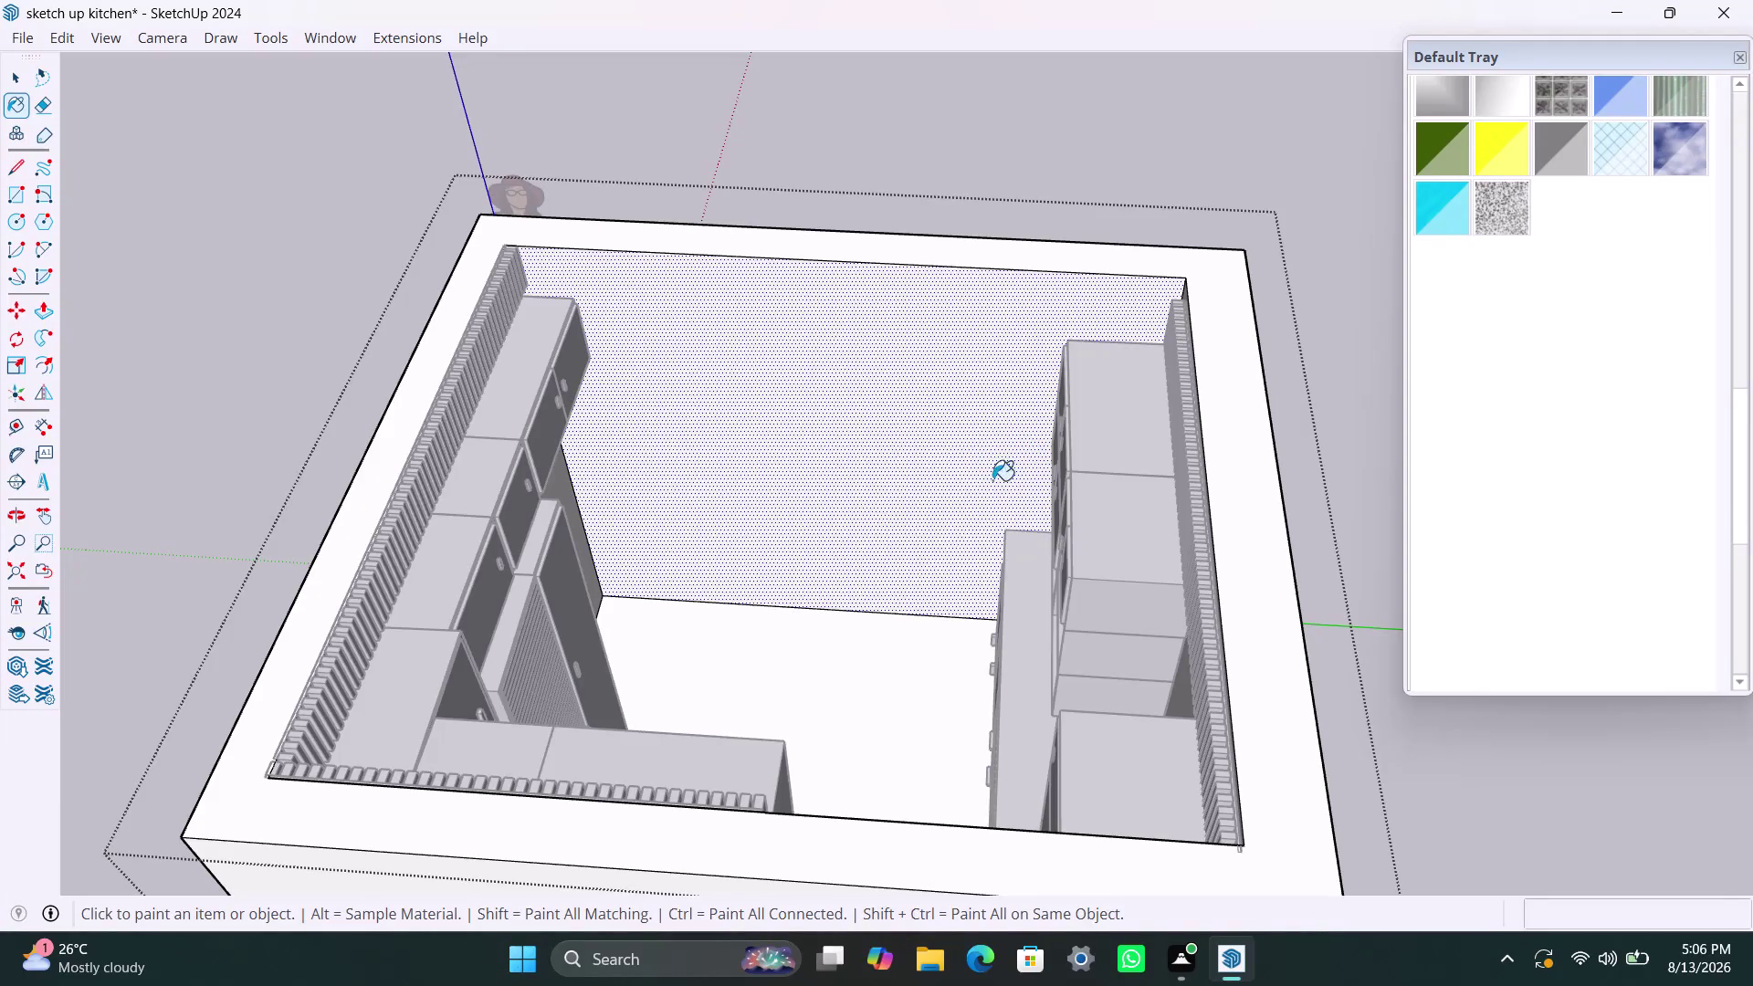
Pick the blue material from the In Model list and open its colour settings.
scroll(up, 3)
scroll(up, 3)
drag(1744, 428, 1735, 320)
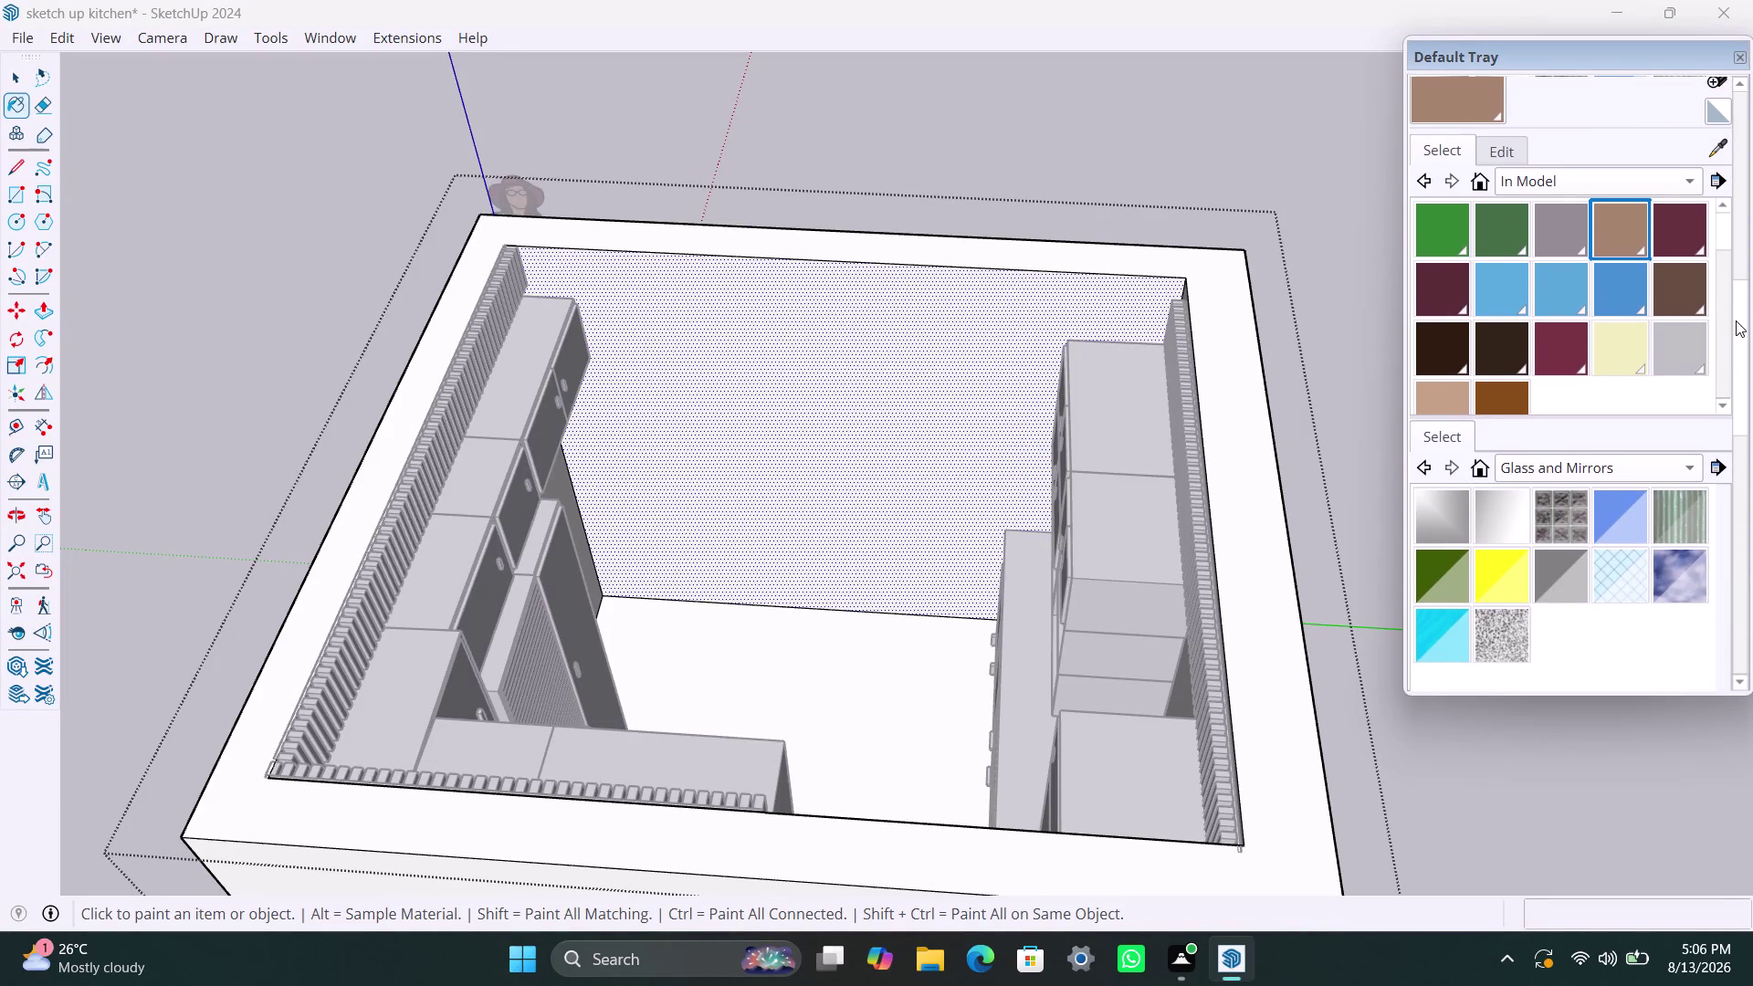
drag(1735, 320, 1734, 319)
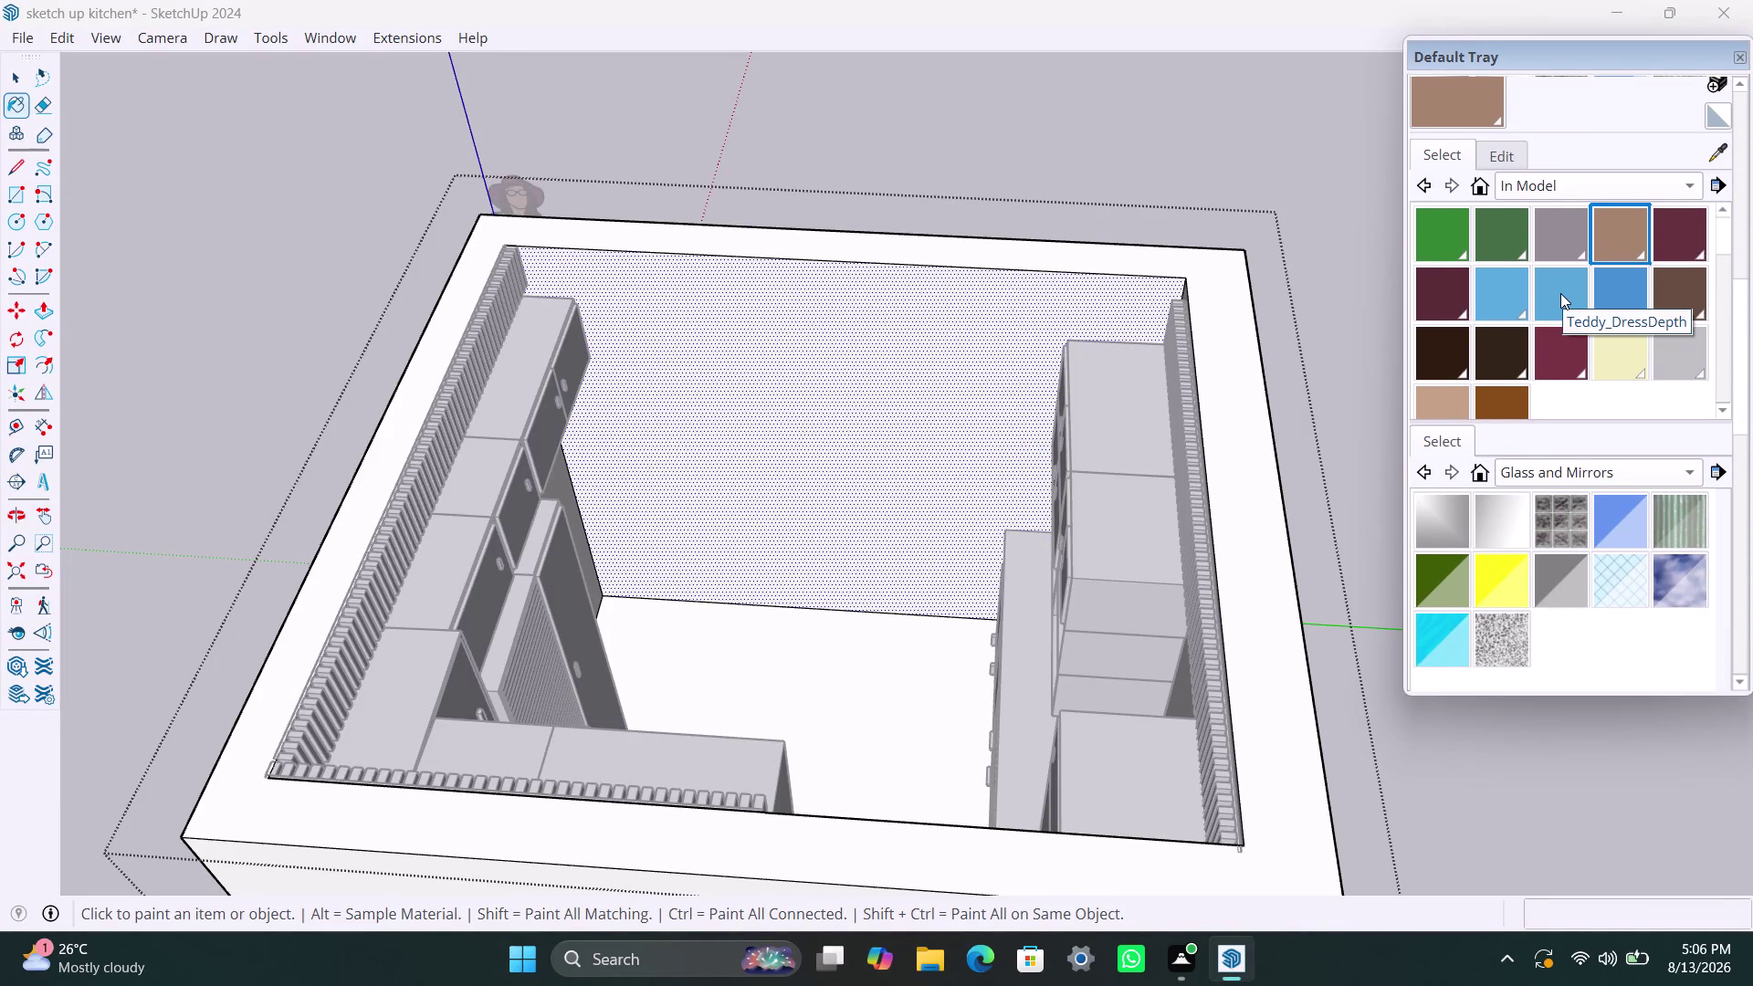
click(1560, 293)
click(1516, 147)
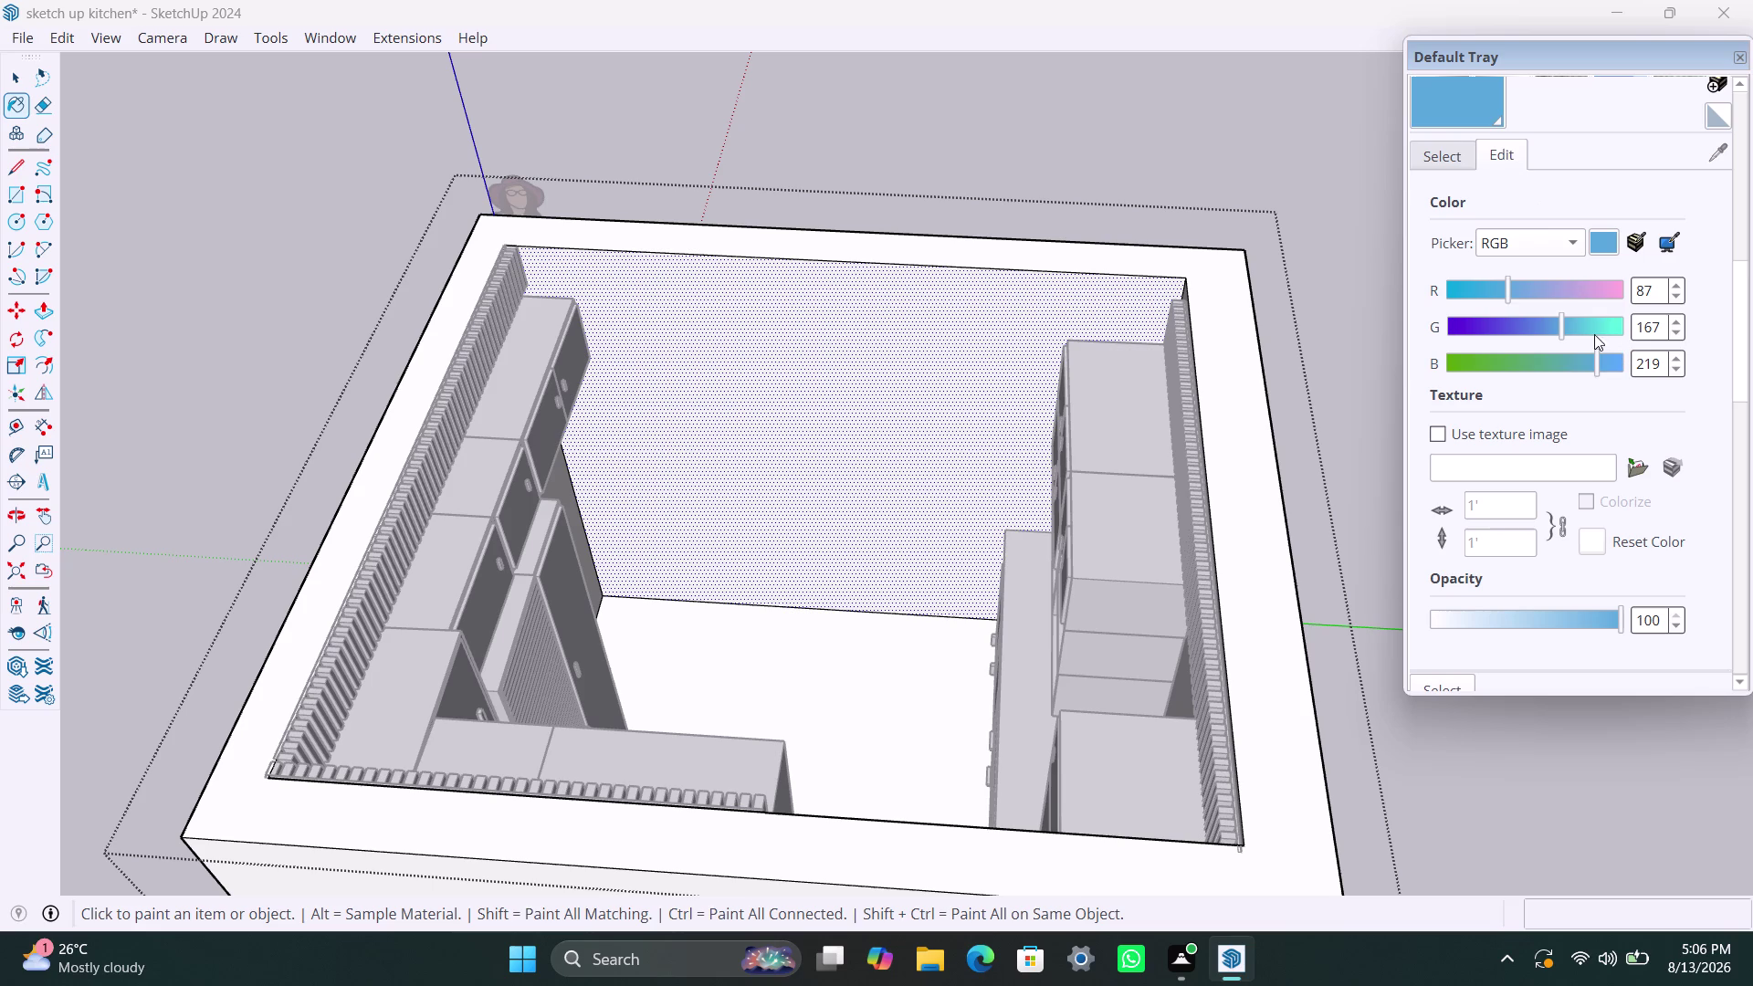
Raise green and red and rebalance blue to mix a bright pale aqua.
drag(1561, 330, 1580, 333)
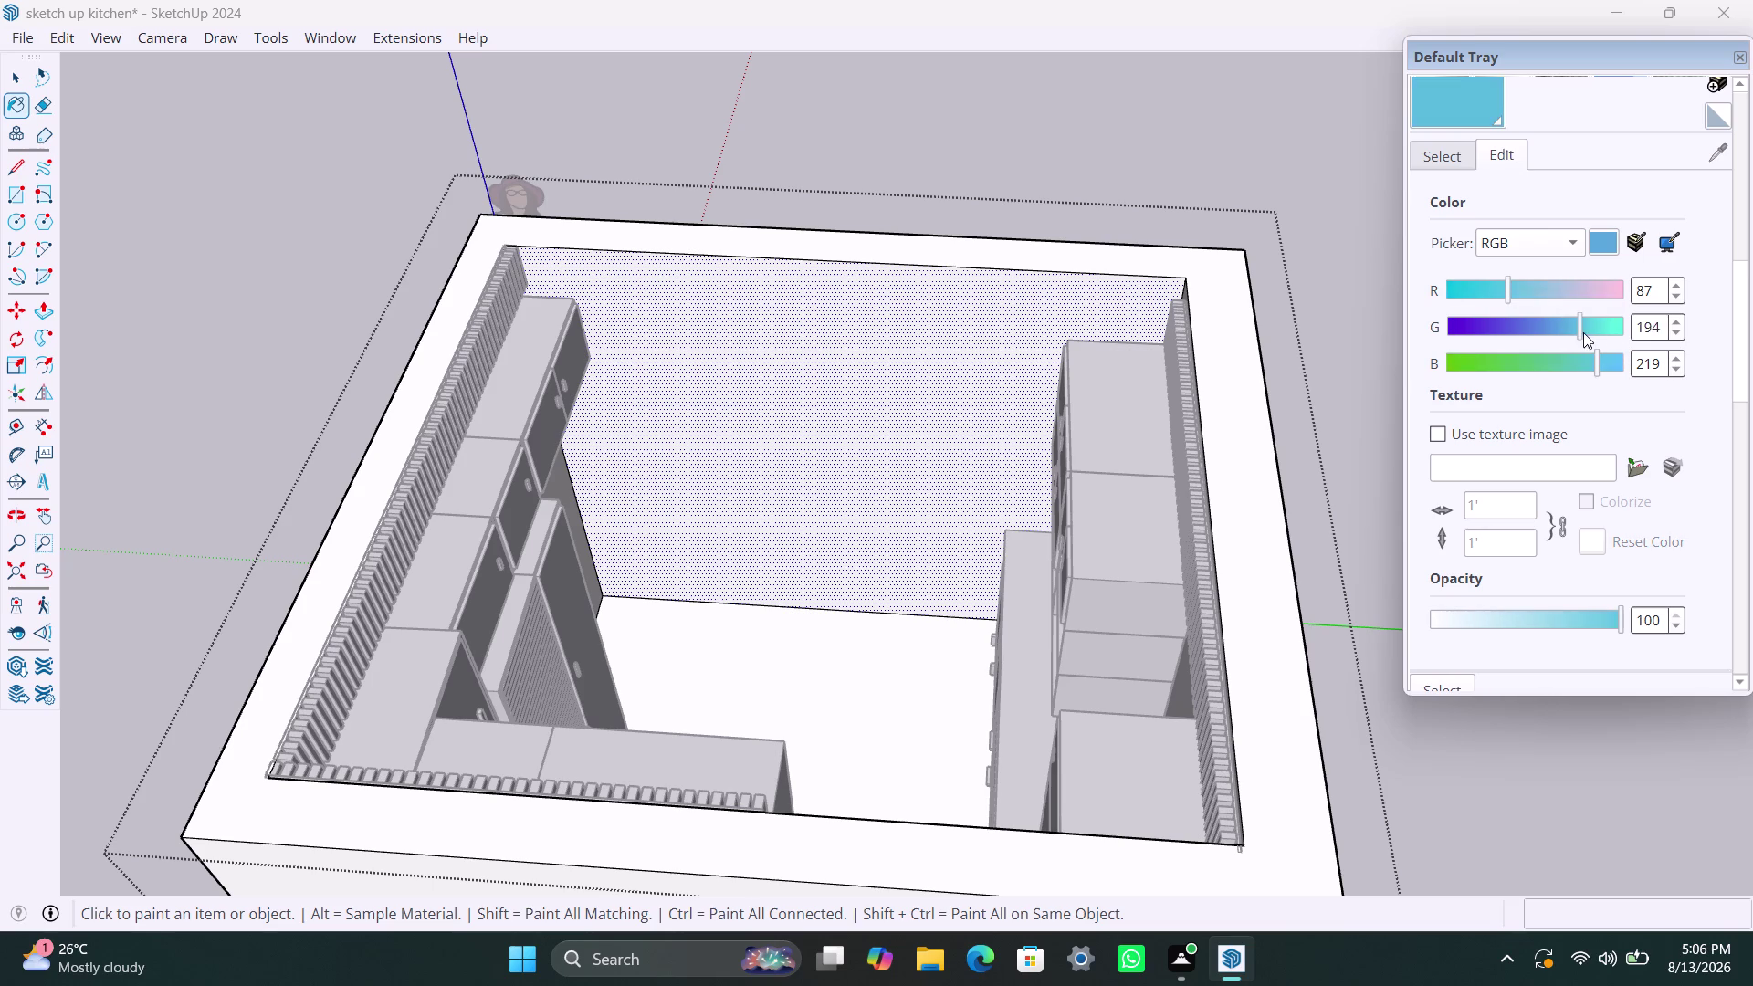
drag(1580, 332, 1600, 328)
drag(1507, 285, 1522, 291)
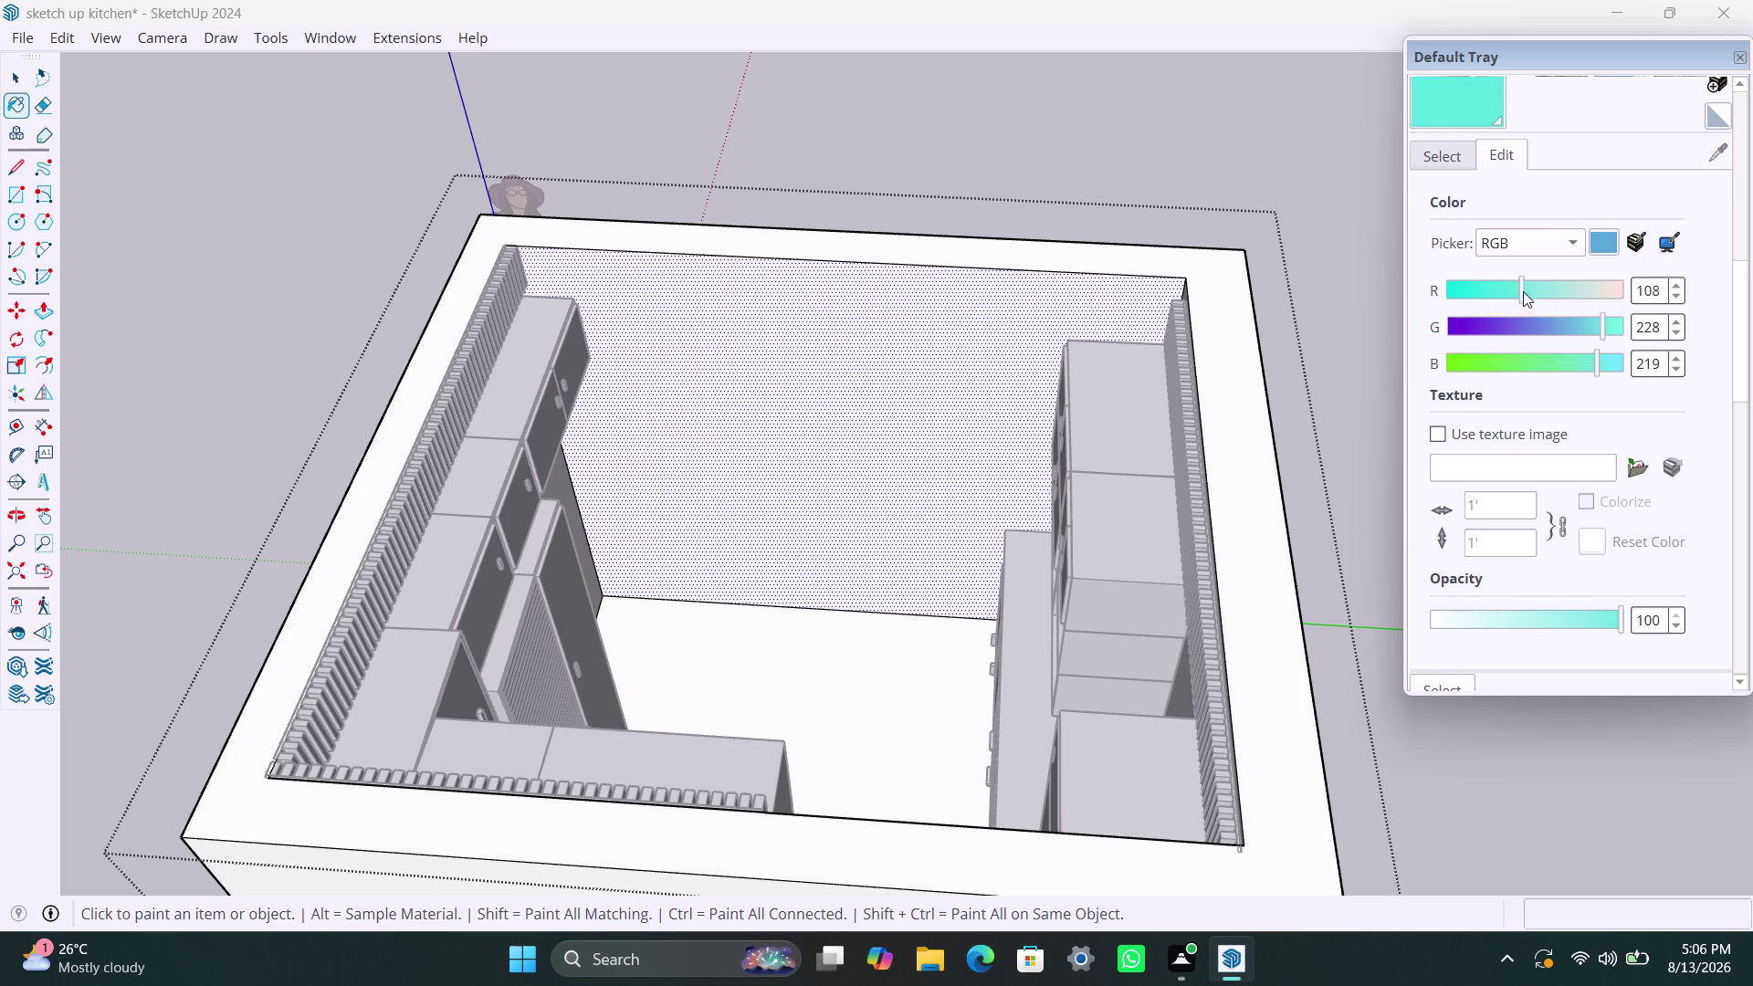
drag(1522, 291, 1554, 295)
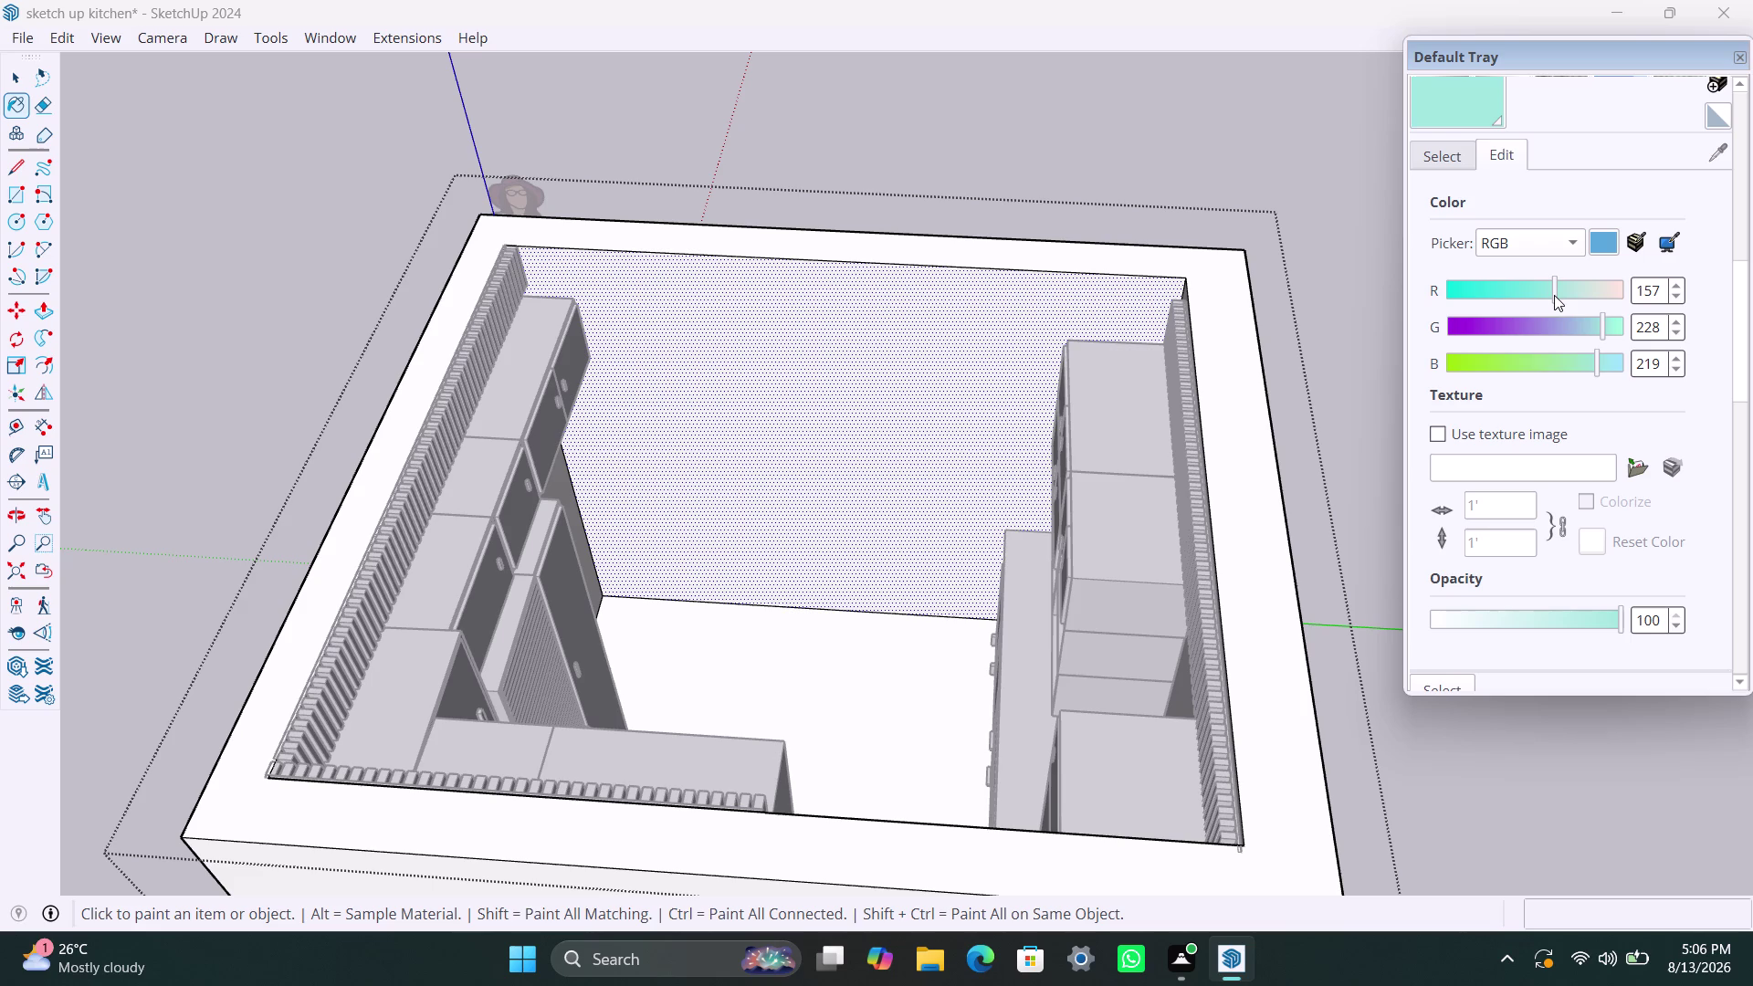
drag(1553, 295, 1560, 296)
drag(1598, 365, 1578, 377)
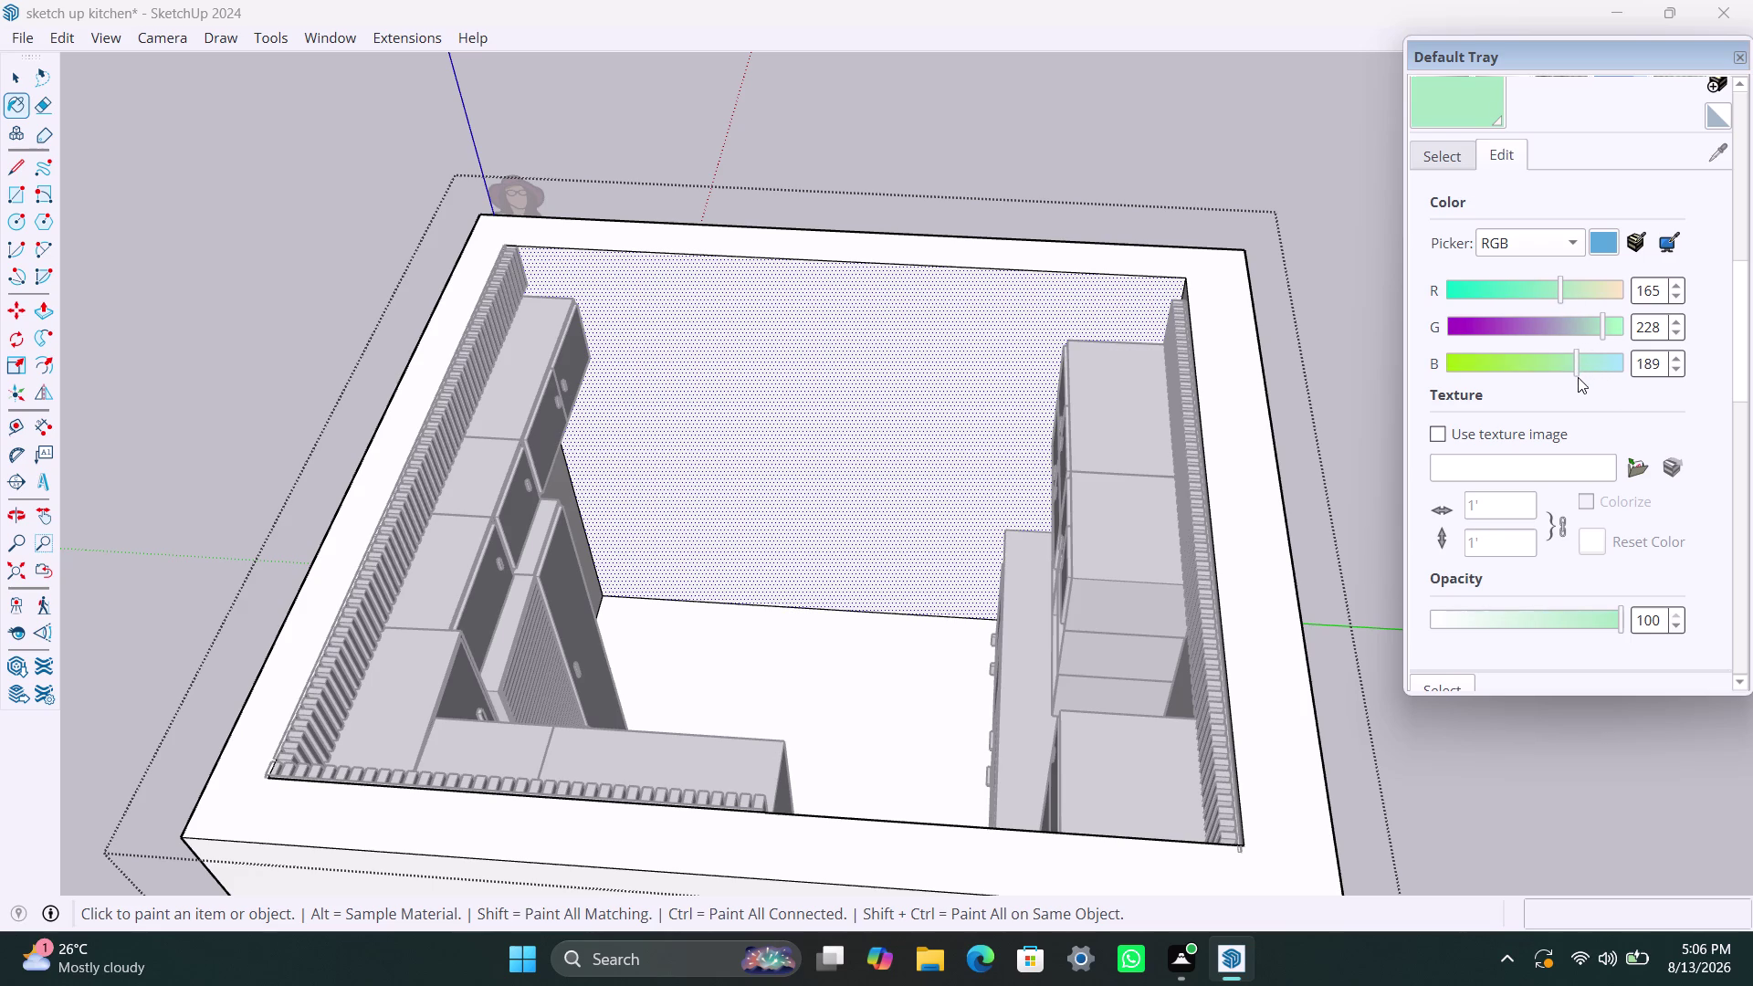
drag(1578, 377, 1604, 369)
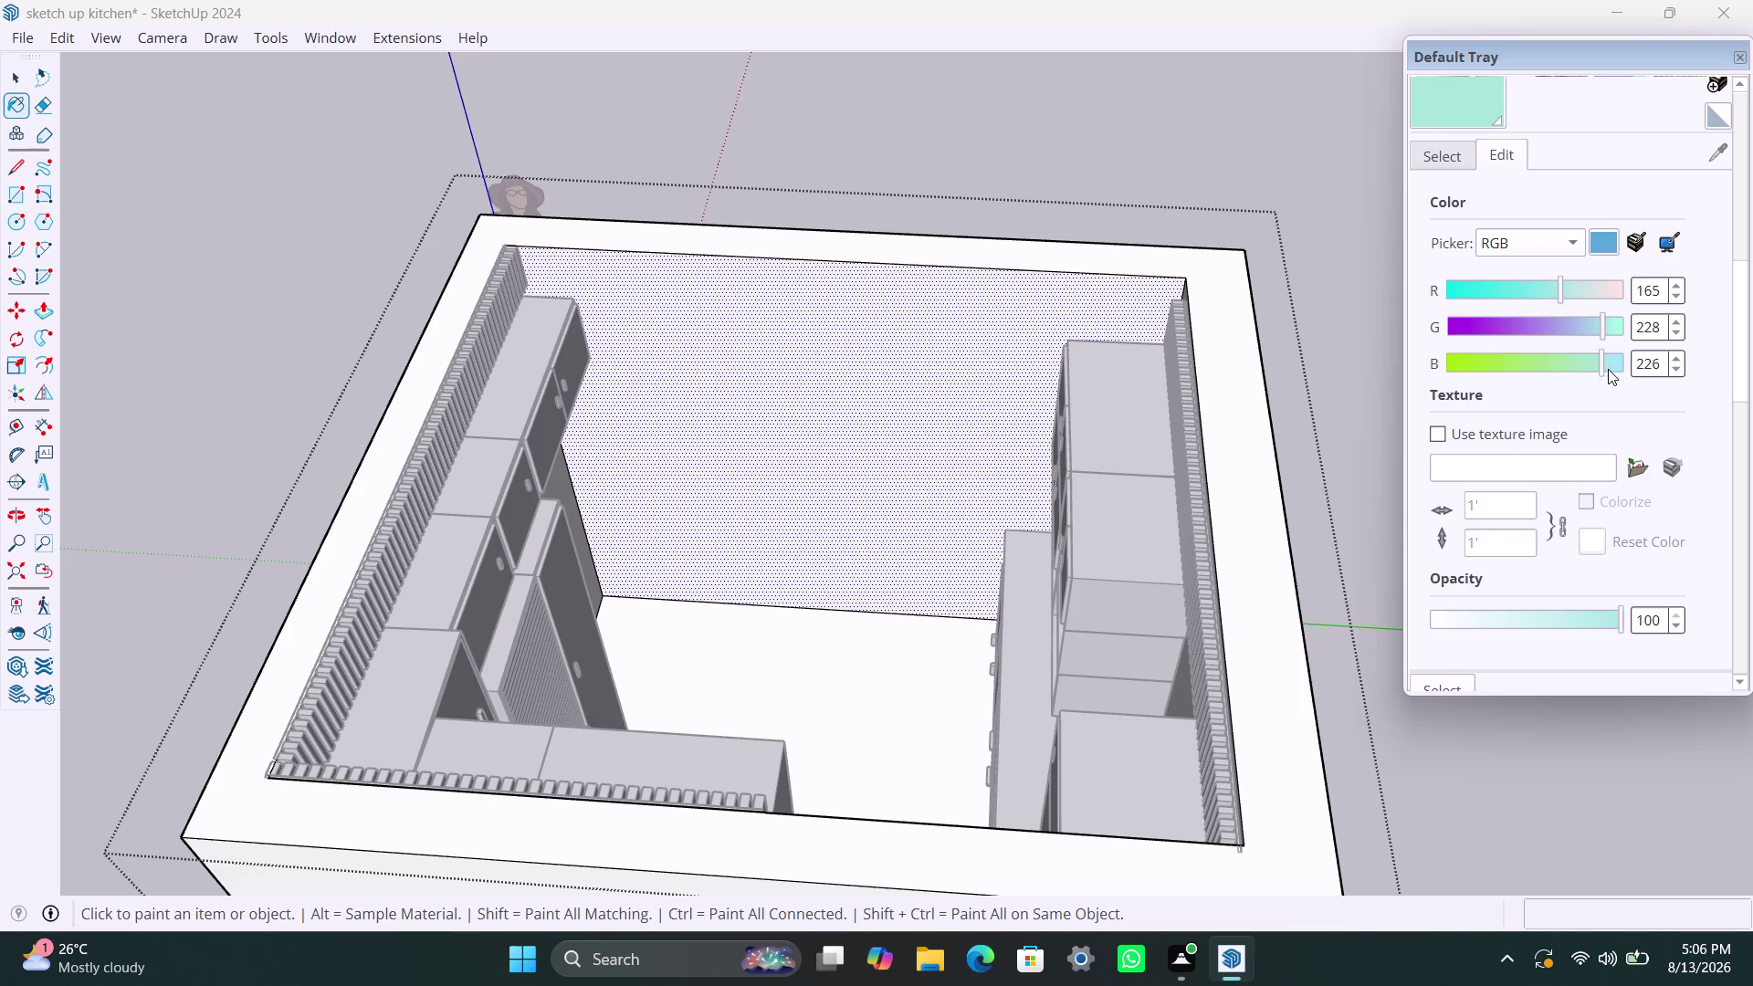
drag(1604, 370, 1607, 368)
drag(1564, 291, 1576, 295)
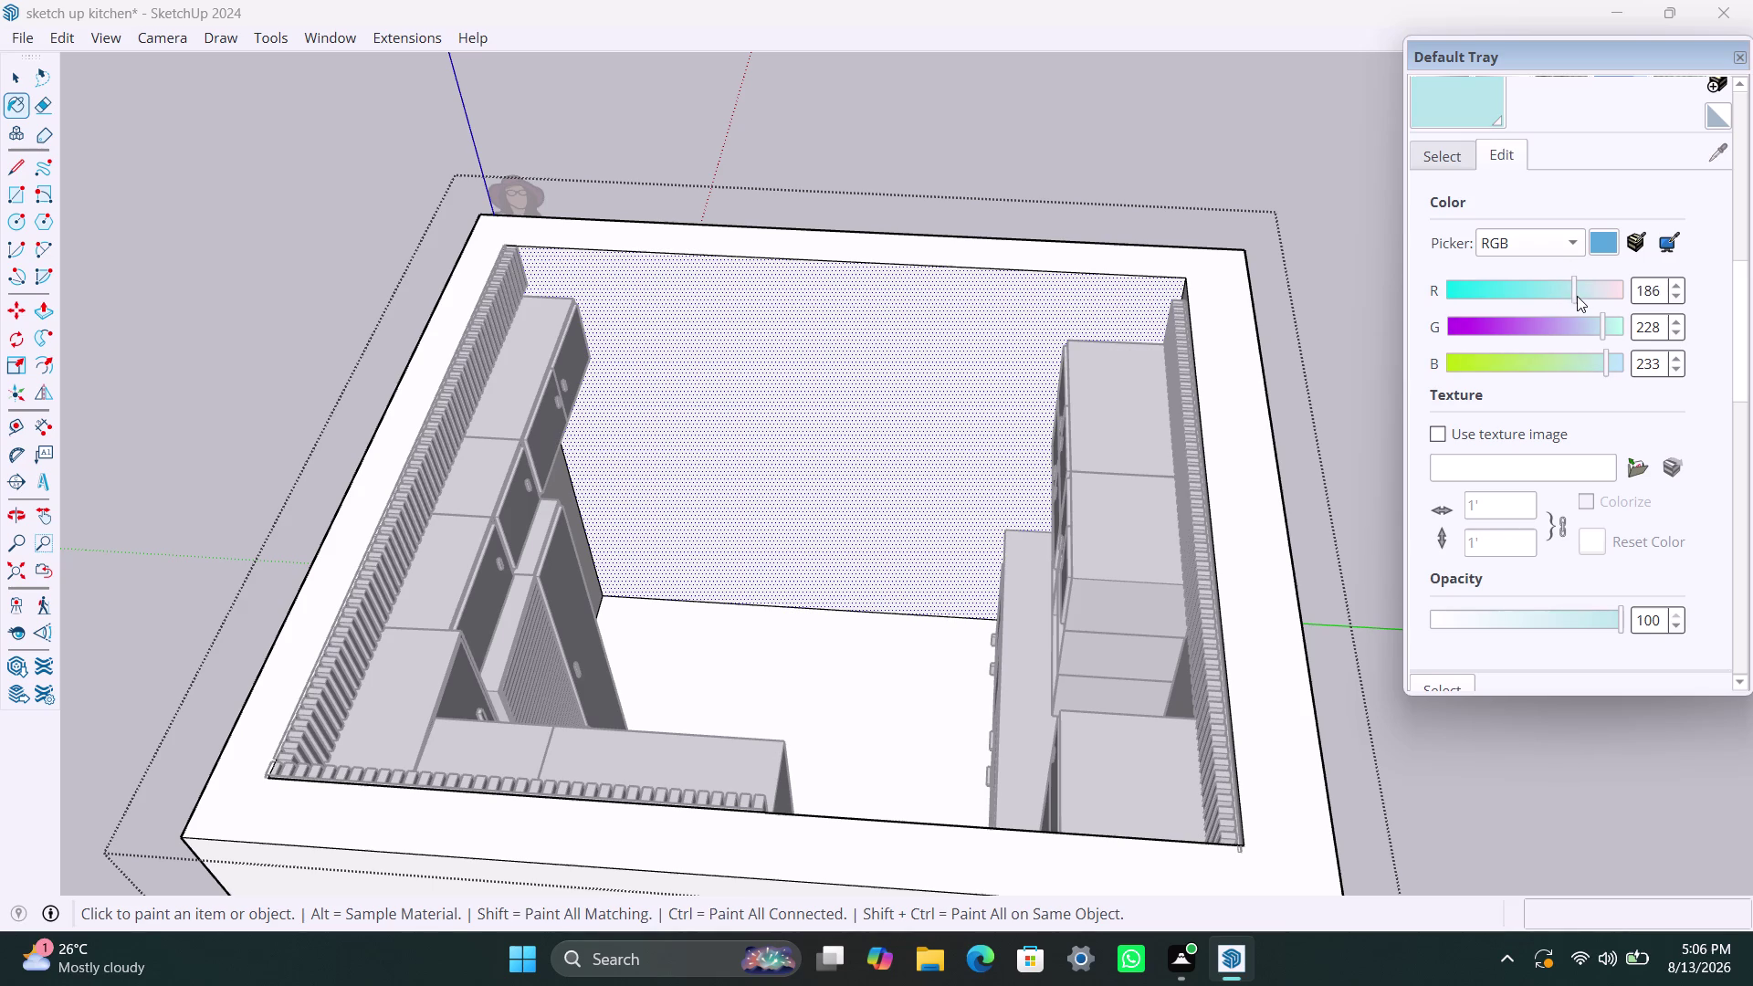
drag(1576, 295, 1585, 299)
click(1583, 294)
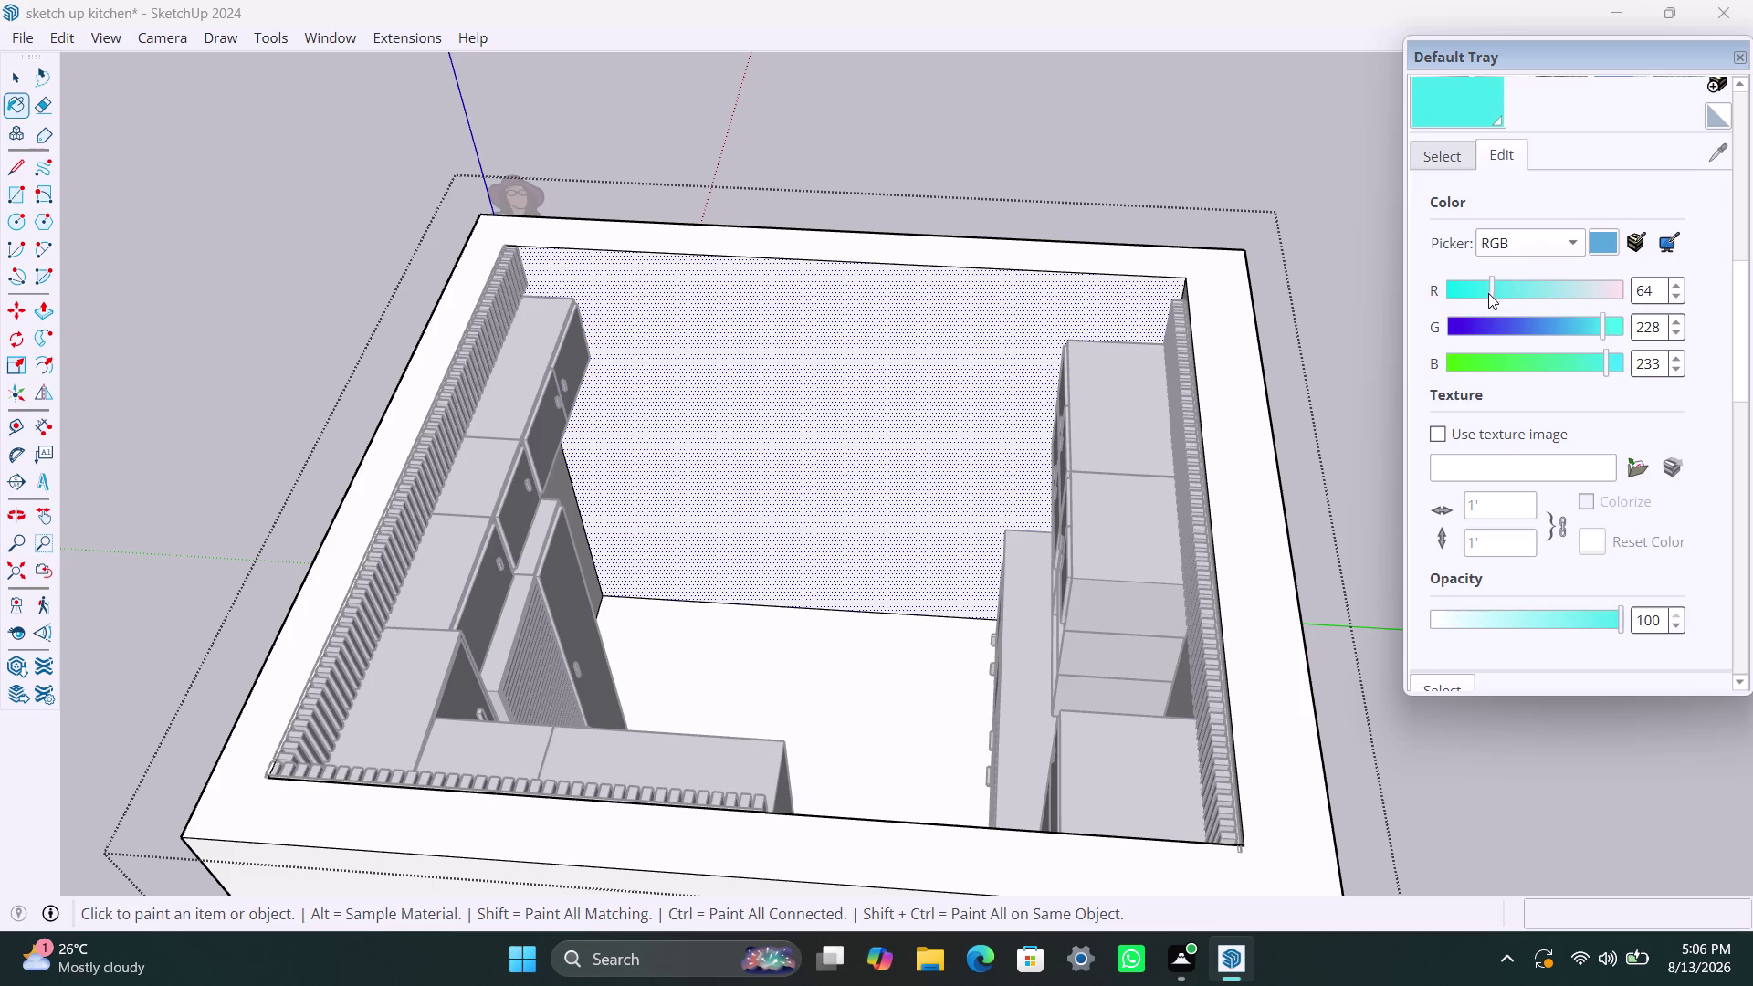
click(1603, 331)
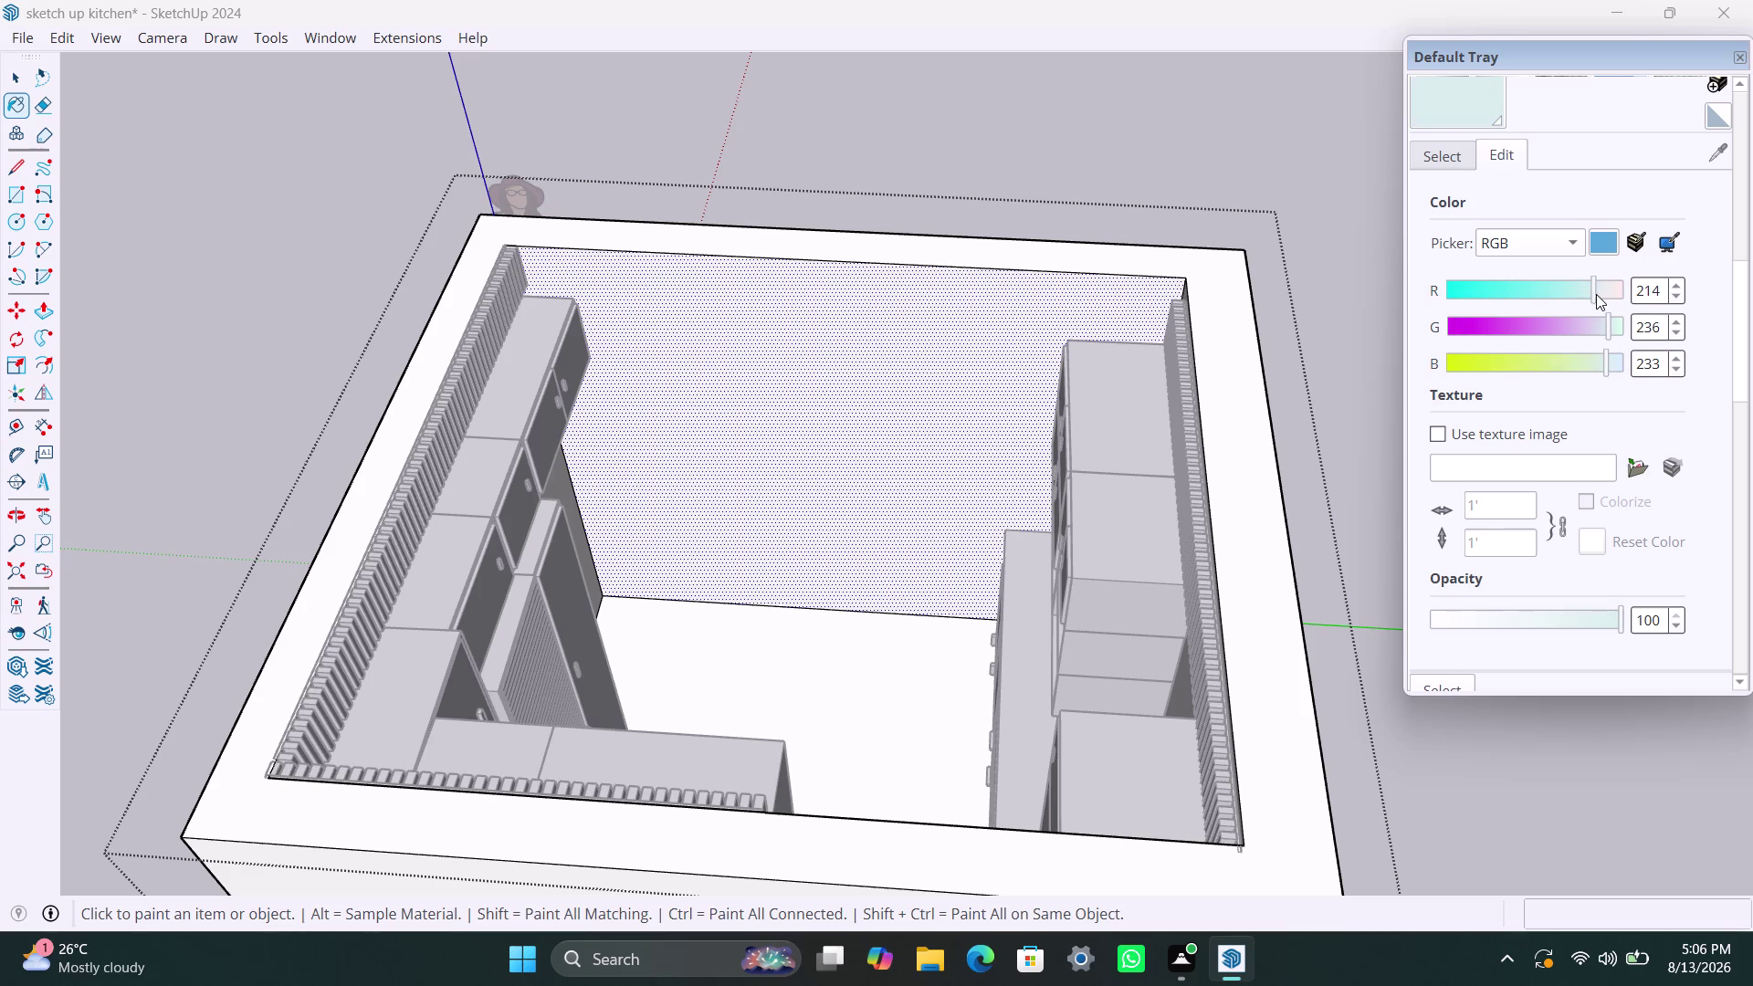
Try slider extremes: red near zero, then green and blue pushed to maximum.
drag(1596, 293, 1464, 296)
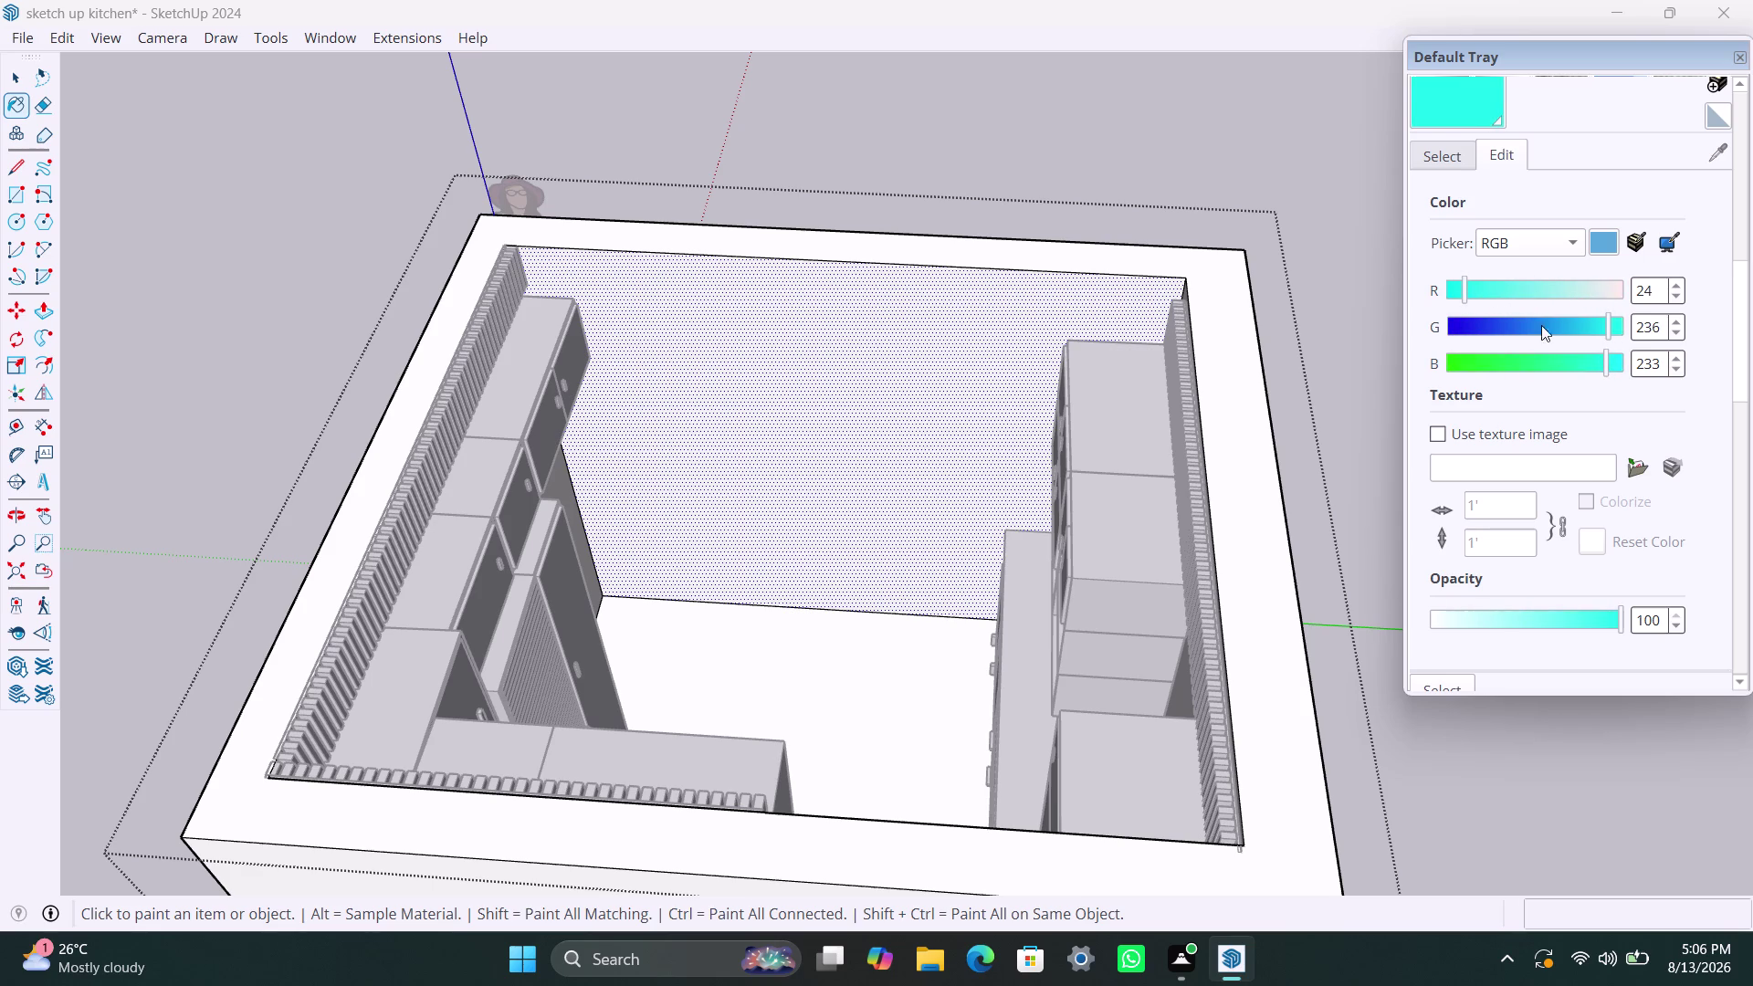
drag(1606, 330, 1566, 341)
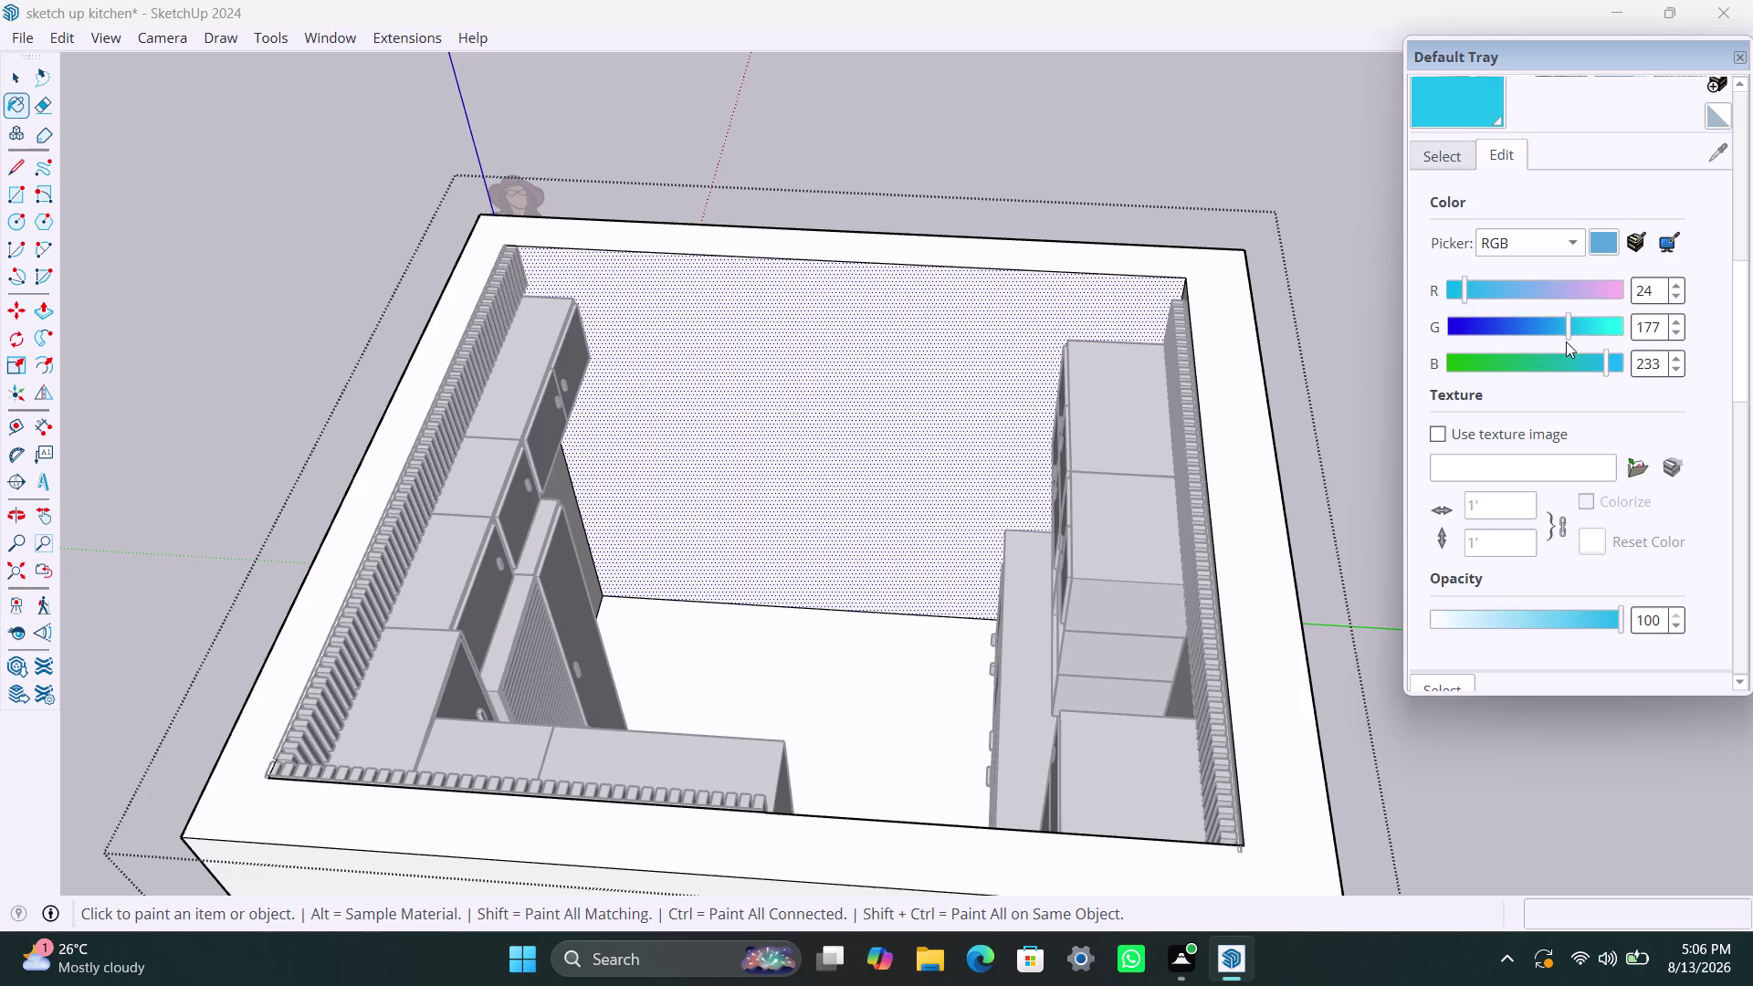
drag(1566, 341, 1557, 344)
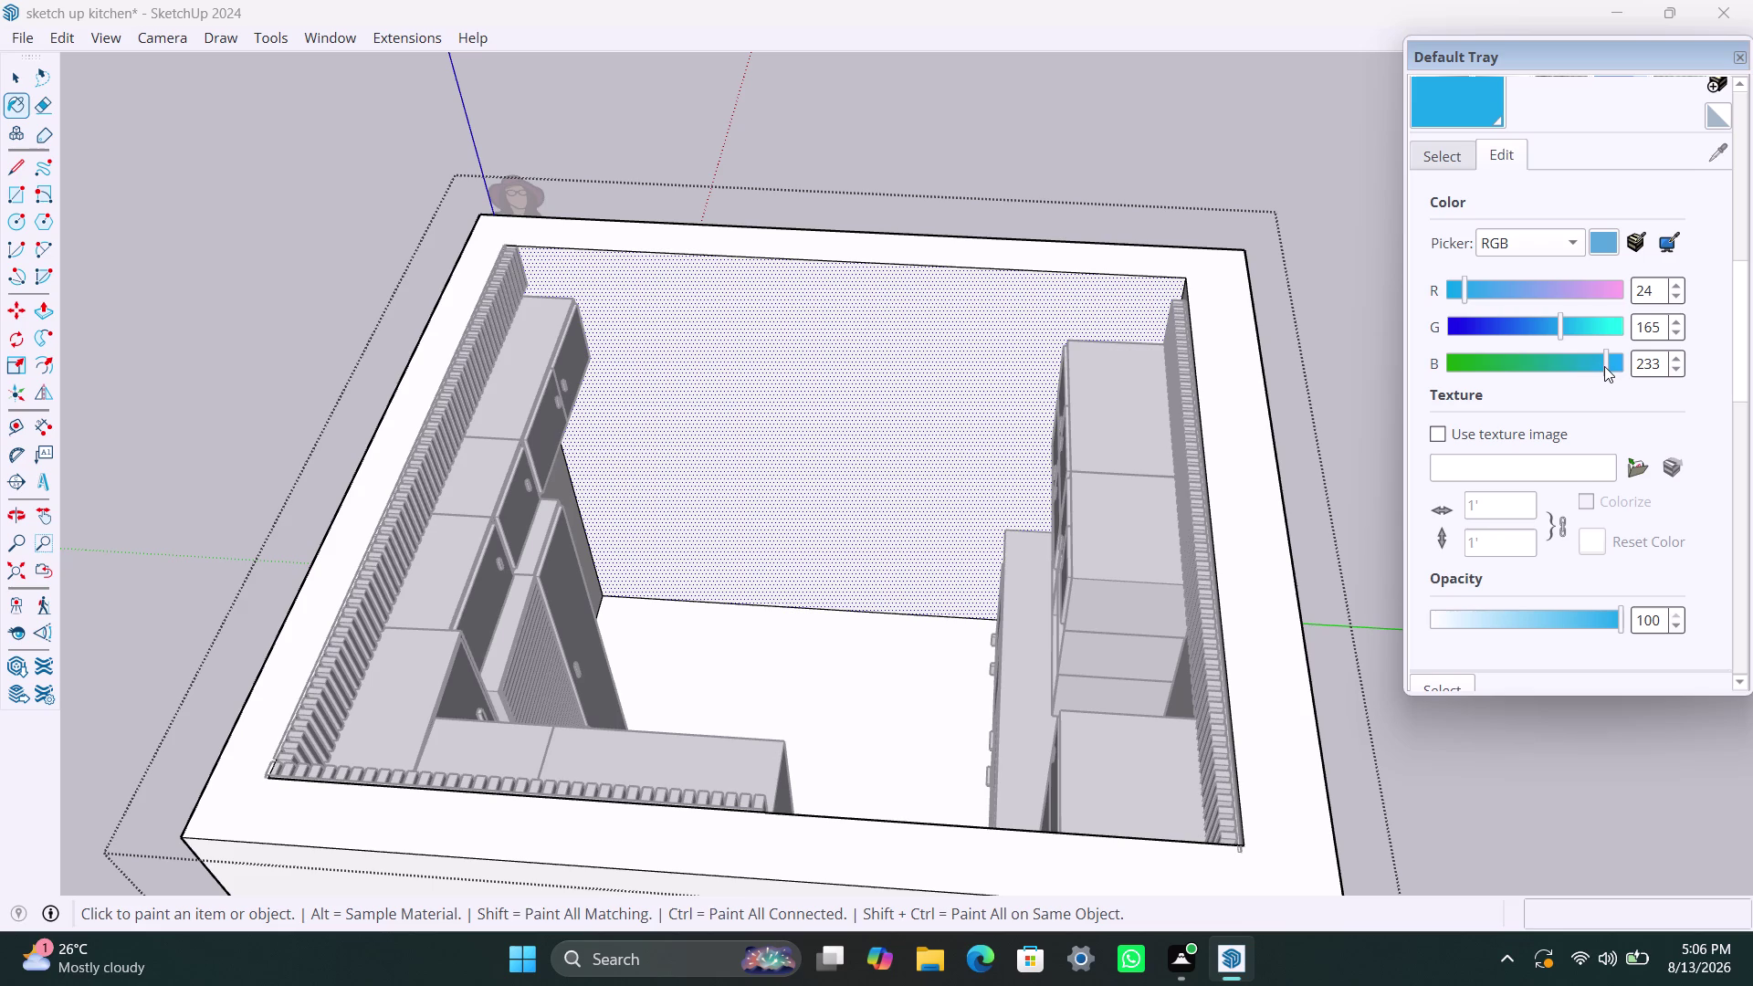
drag(1607, 368, 1571, 372)
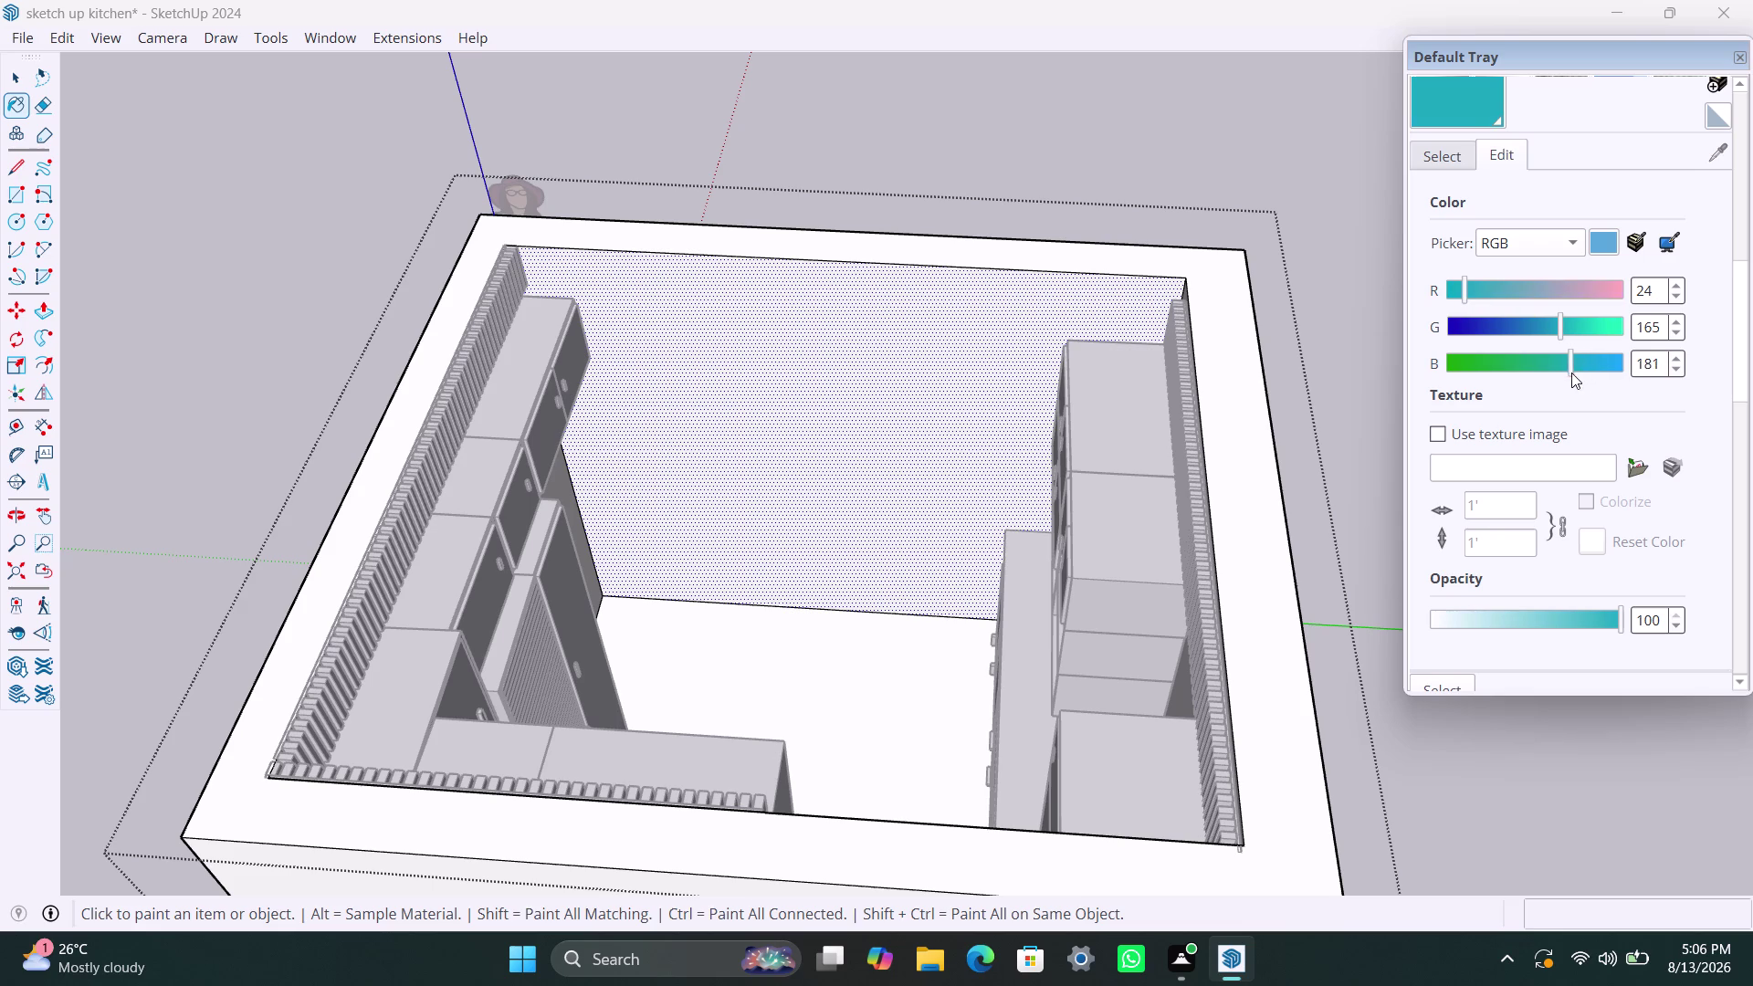
drag(1571, 372, 1488, 376)
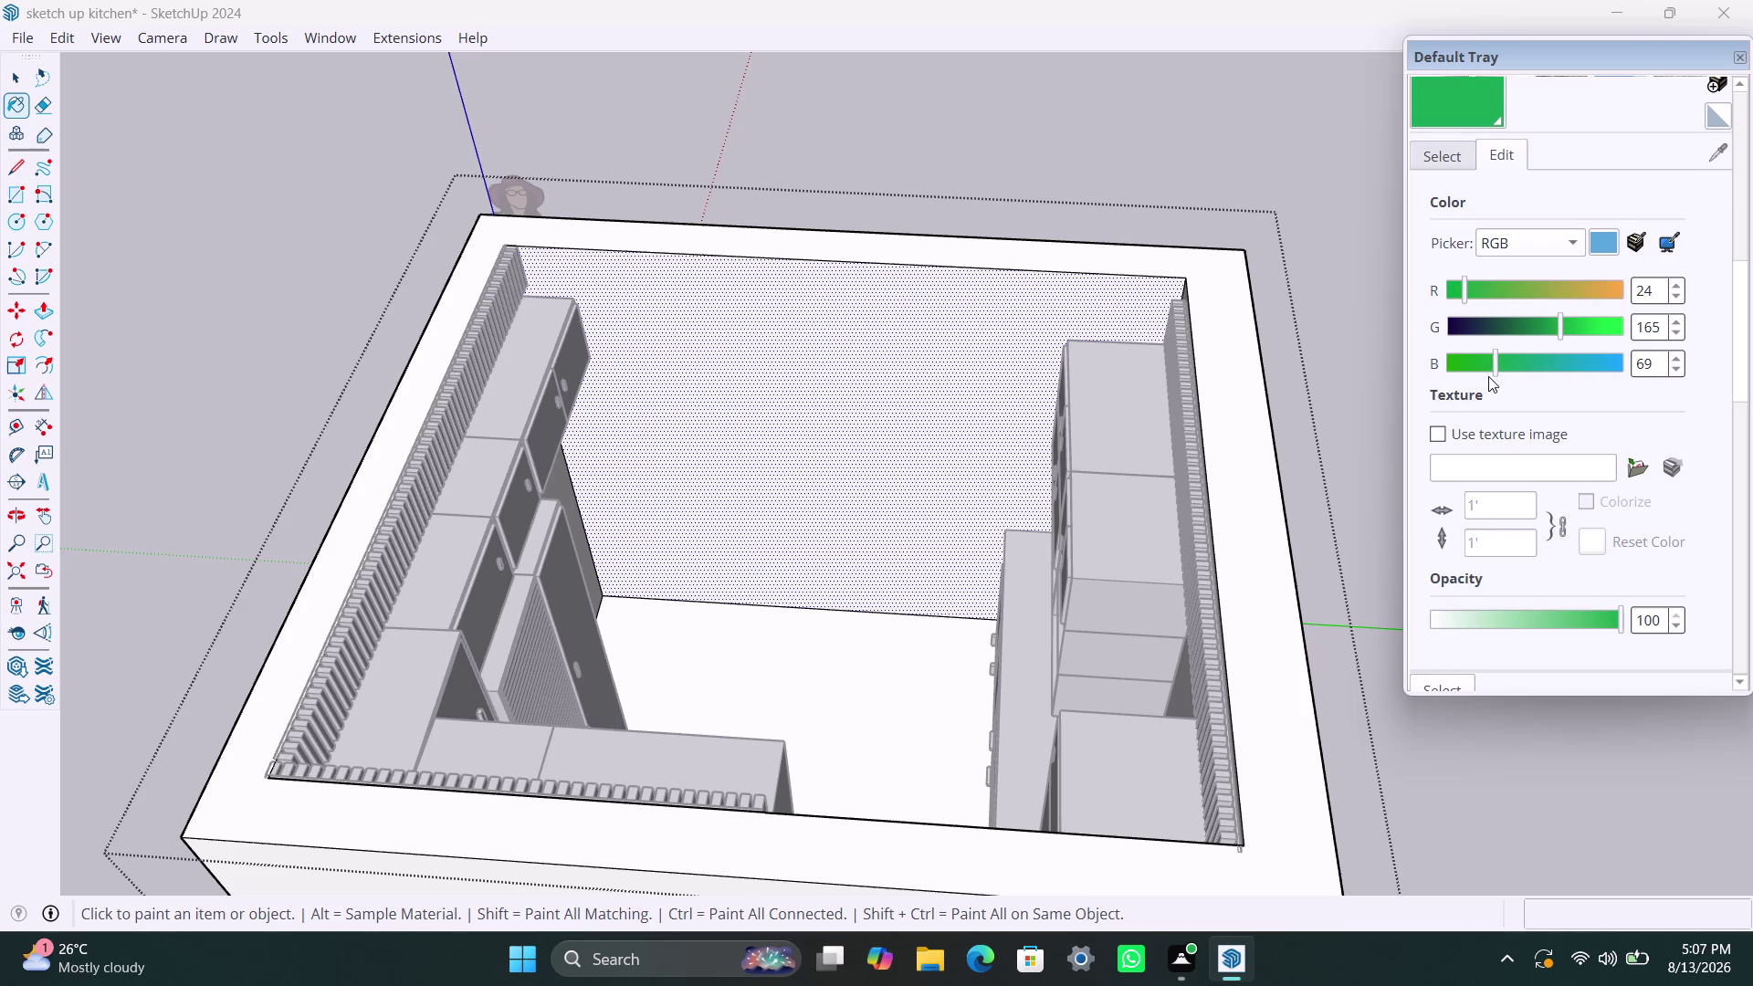
drag(1489, 376, 1617, 378)
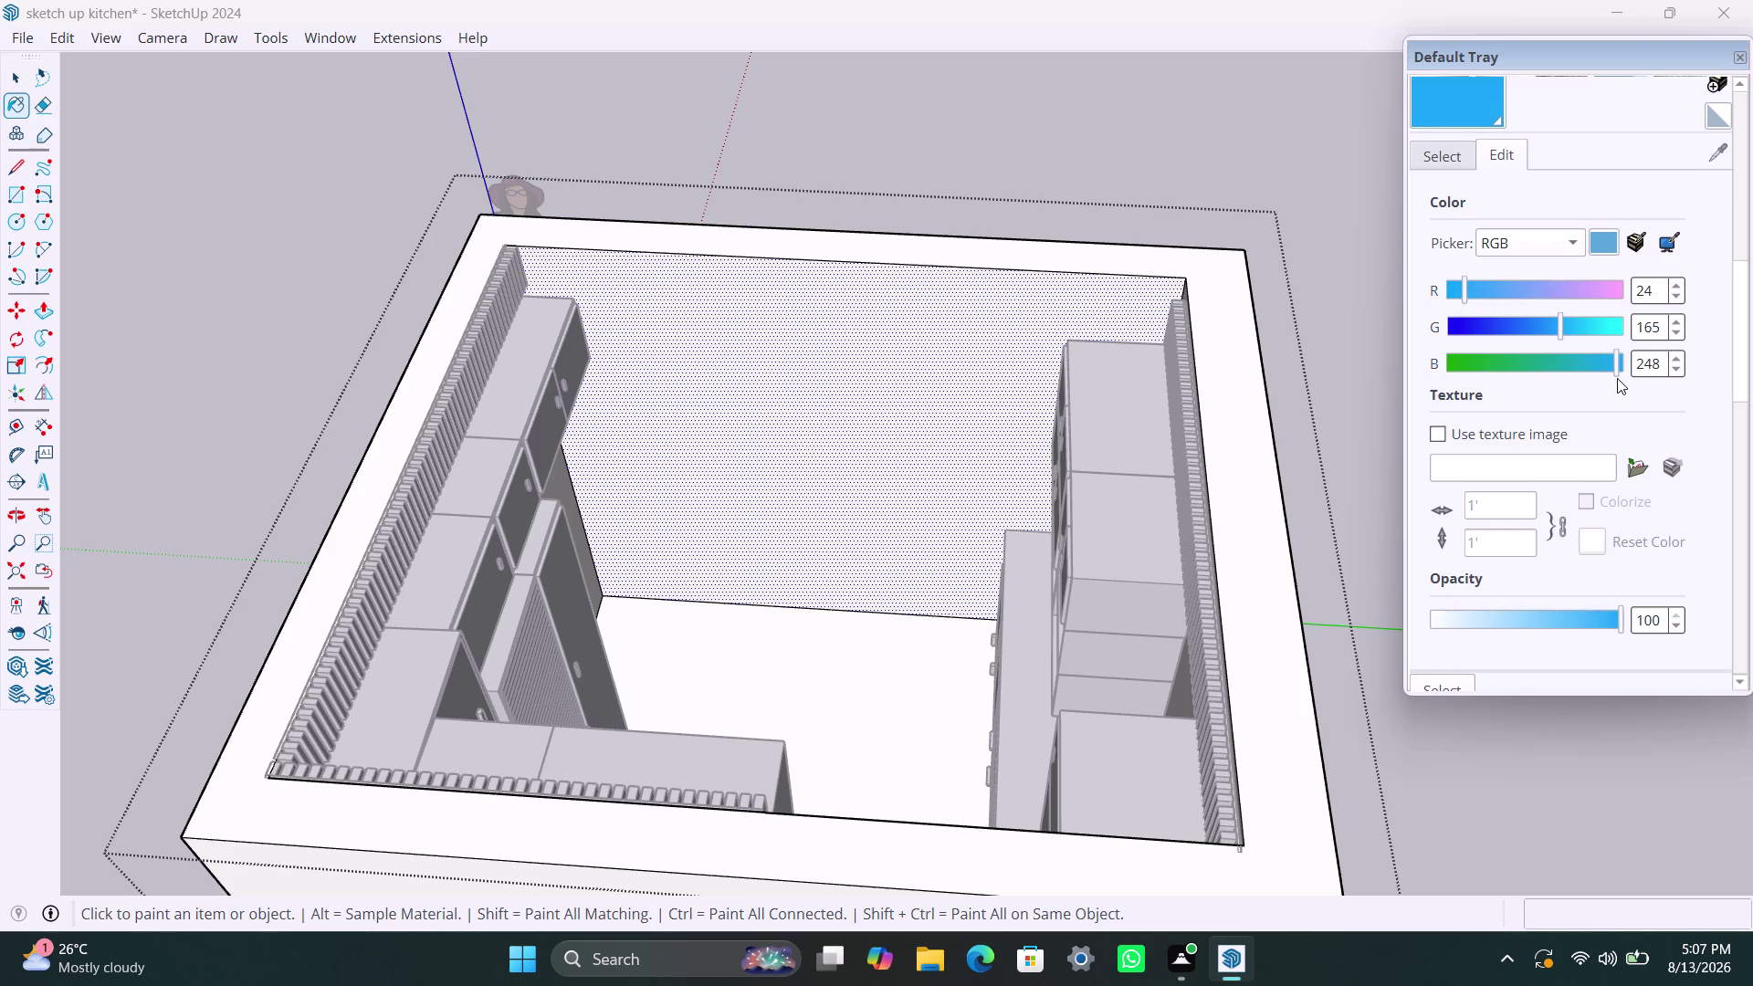
drag(1617, 378, 1637, 373)
drag(1569, 326, 1602, 331)
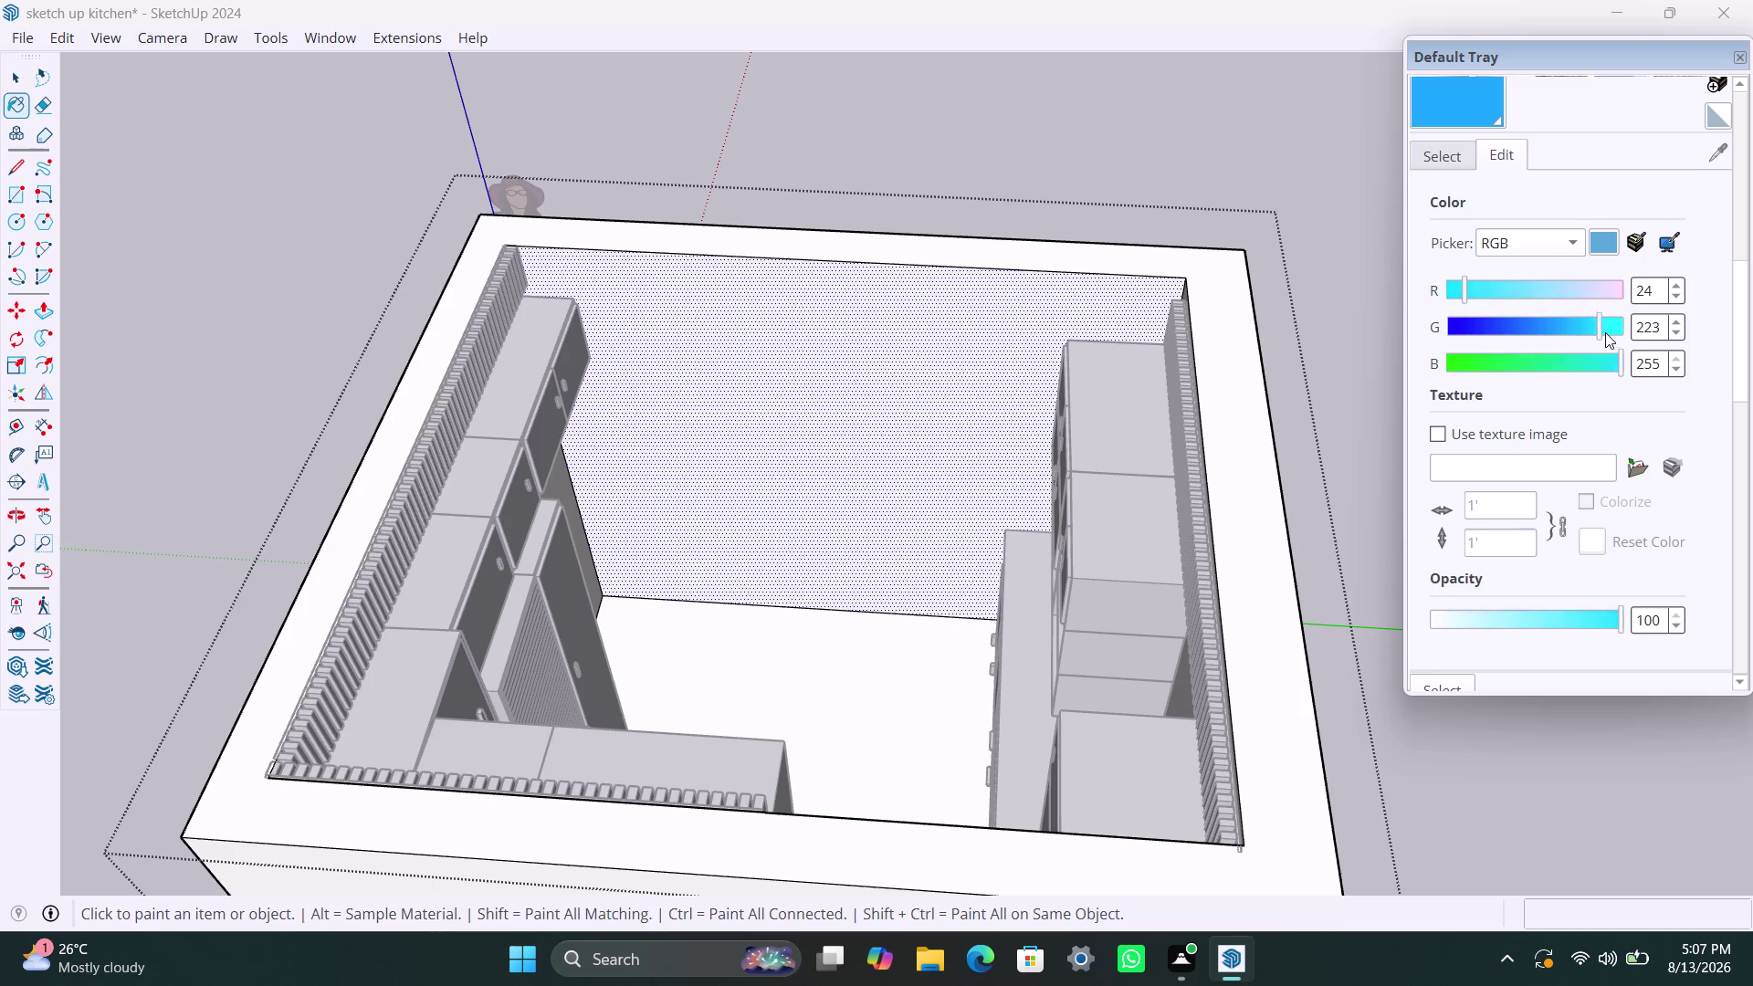
drag(1601, 331, 1622, 336)
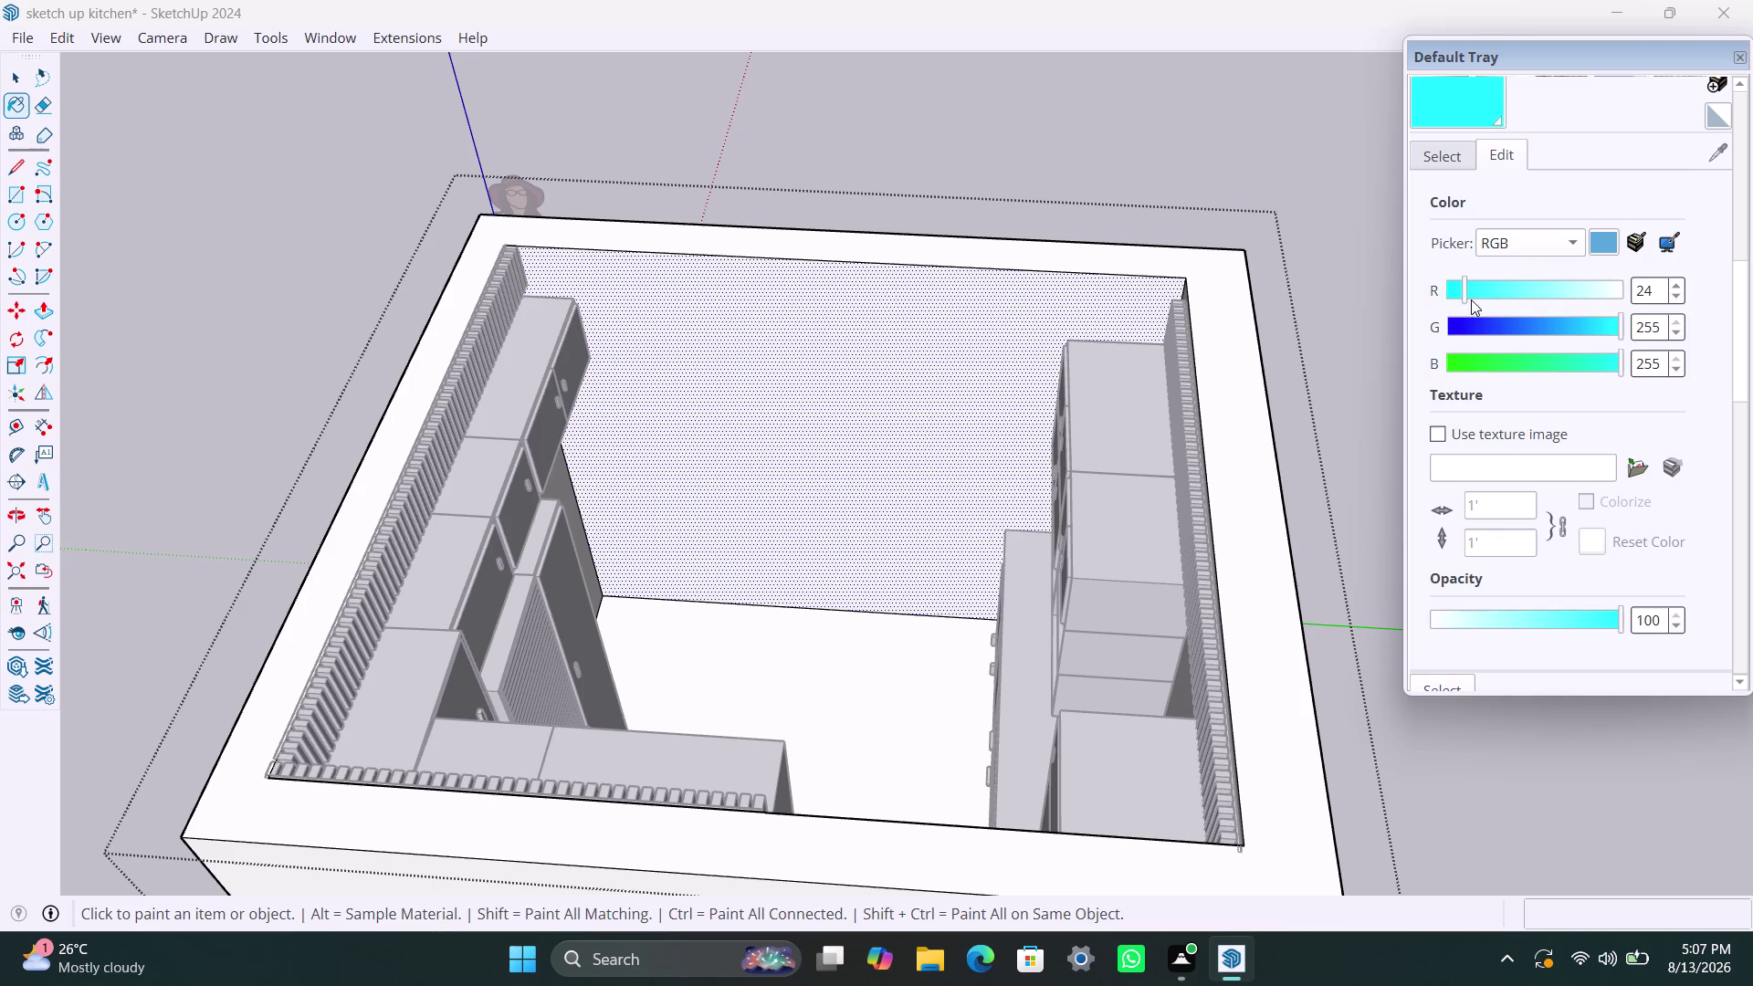
drag(1464, 293, 1594, 295)
Reset the colour, settle on sea-green 117/190/174, and close the Edit section.
click(1599, 240)
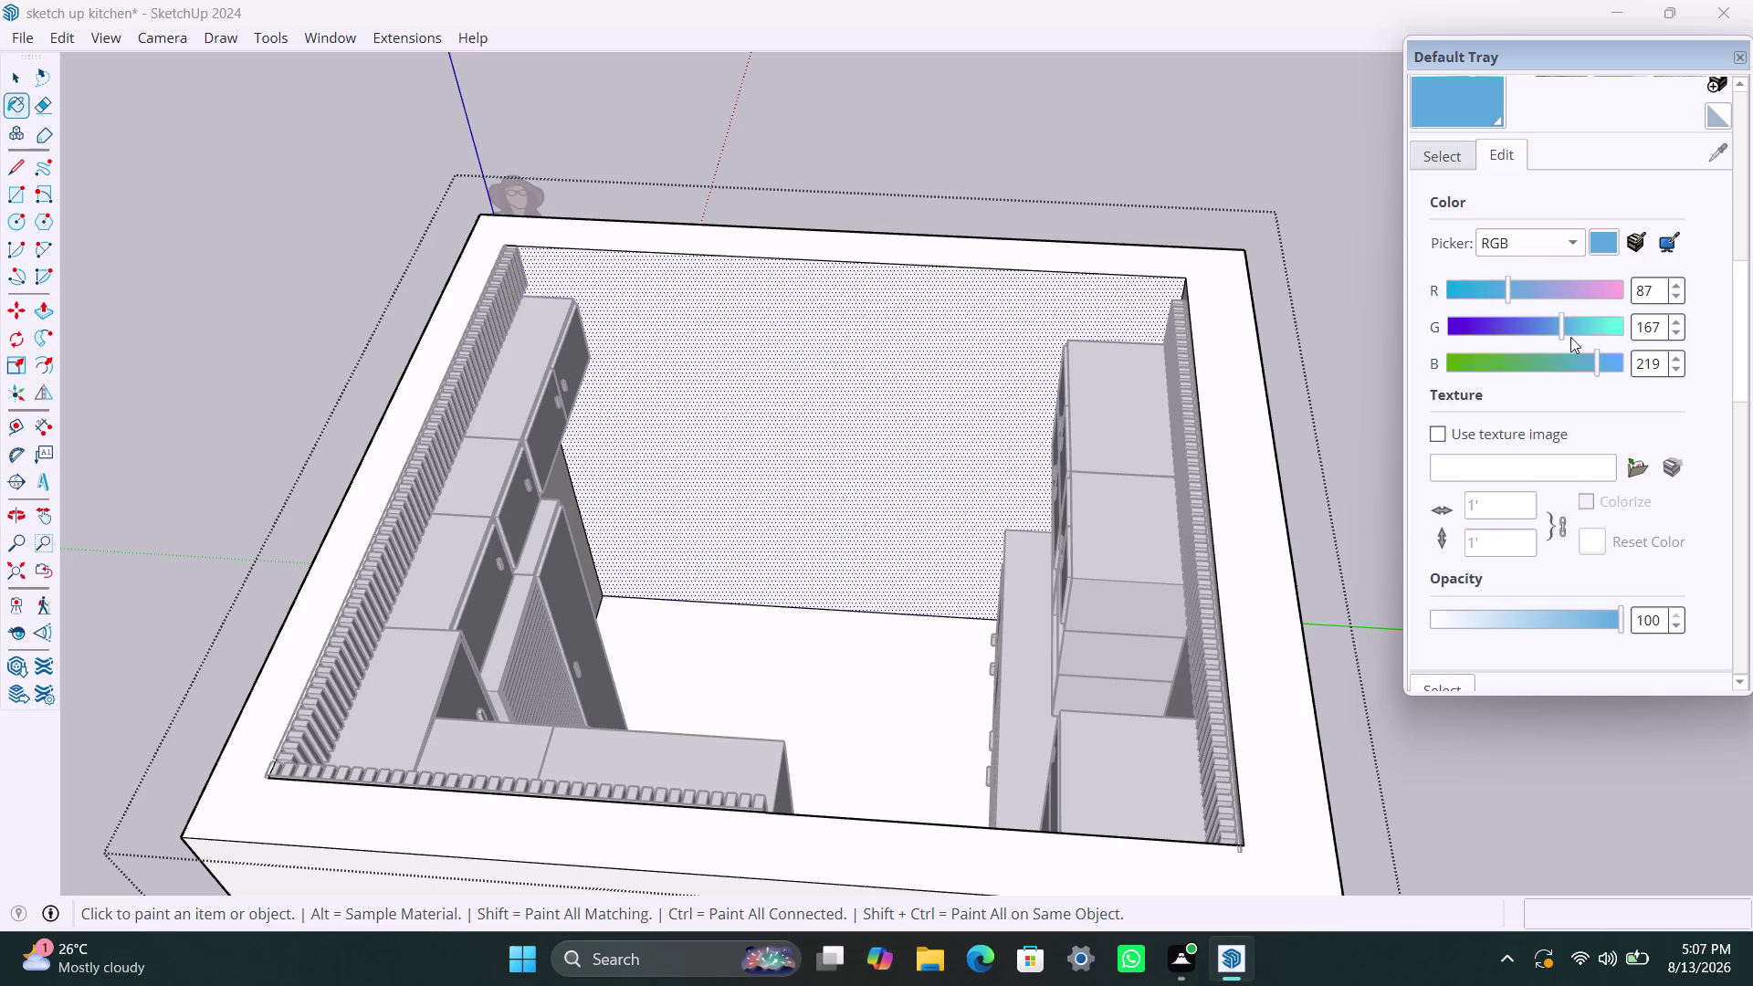
drag(1598, 367, 1567, 368)
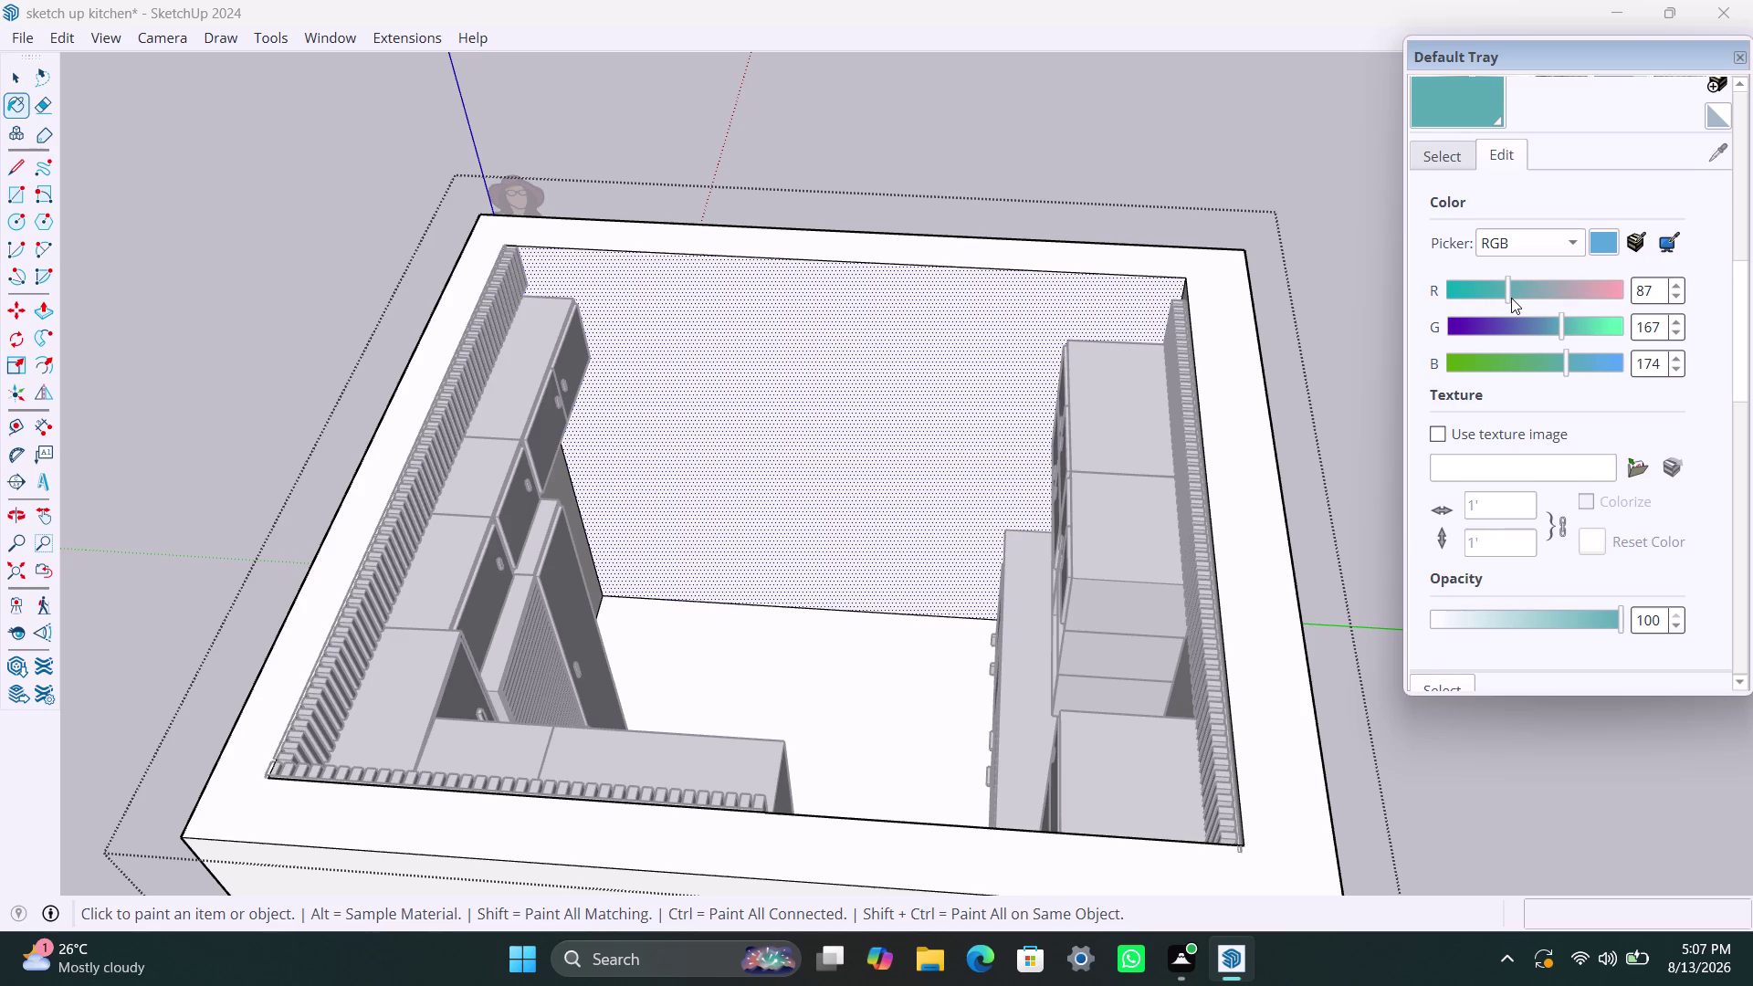
drag(1511, 298, 1524, 296)
drag(1524, 296, 1527, 296)
drag(1563, 330, 1578, 329)
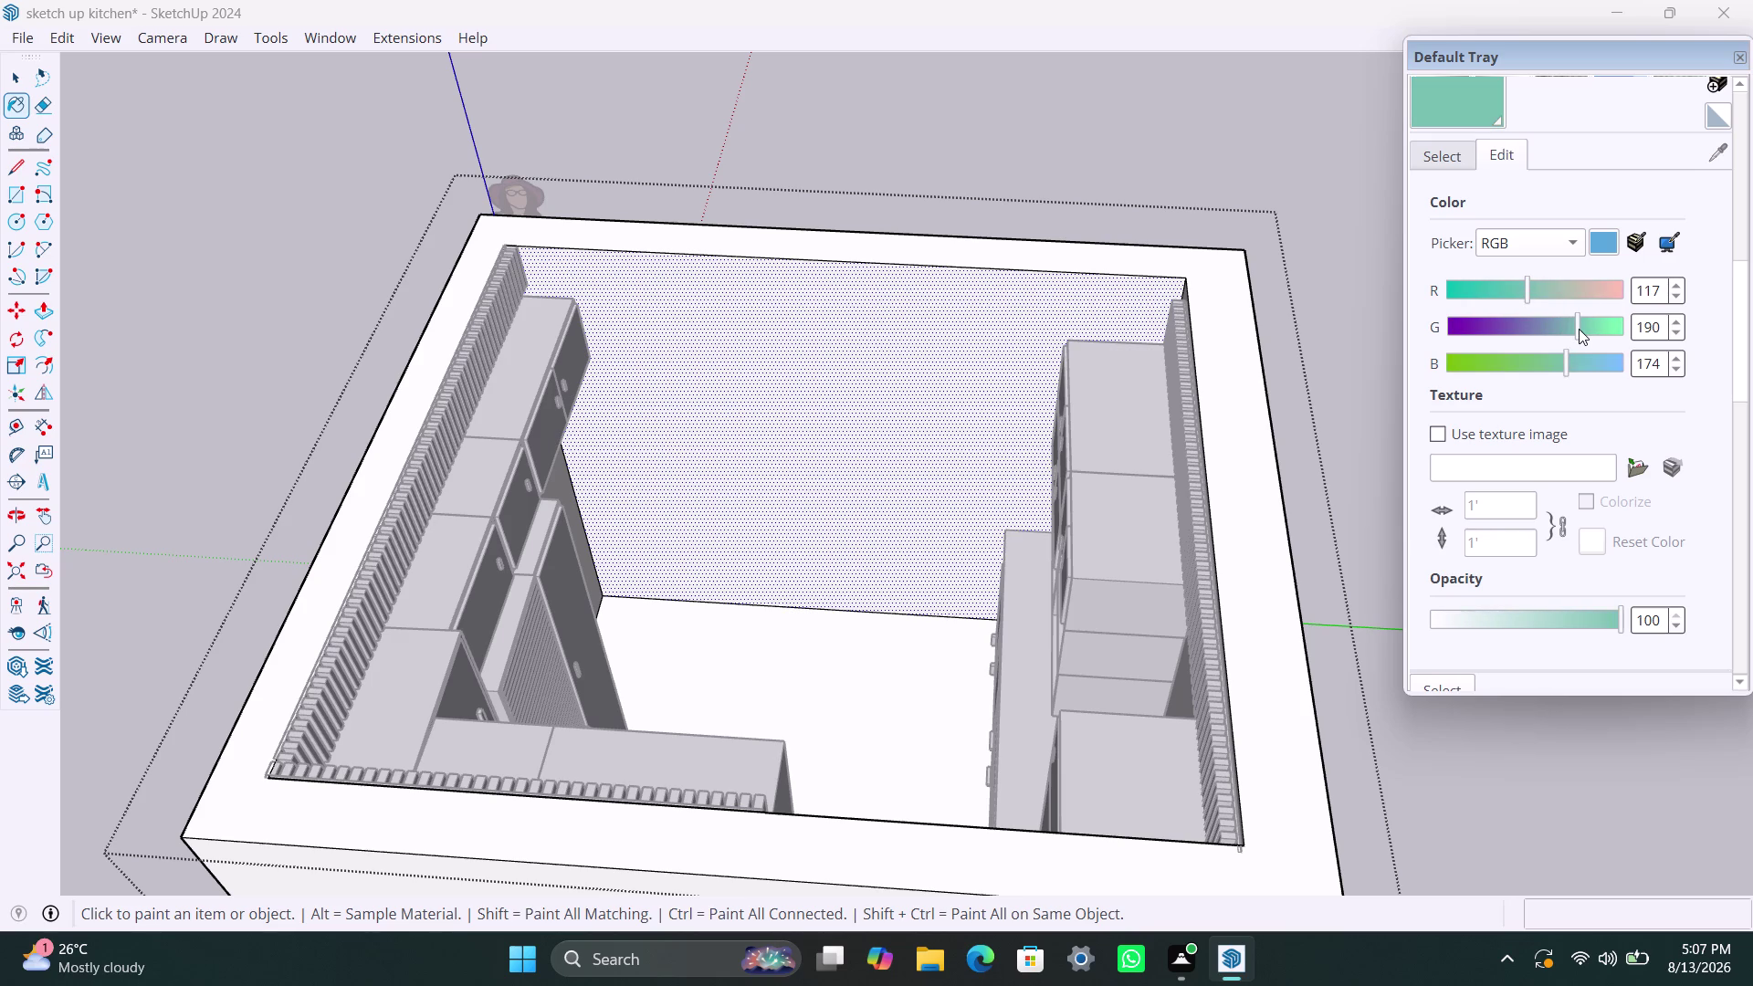
drag(1578, 329, 1580, 328)
scroll(up, 3)
click(1470, 302)
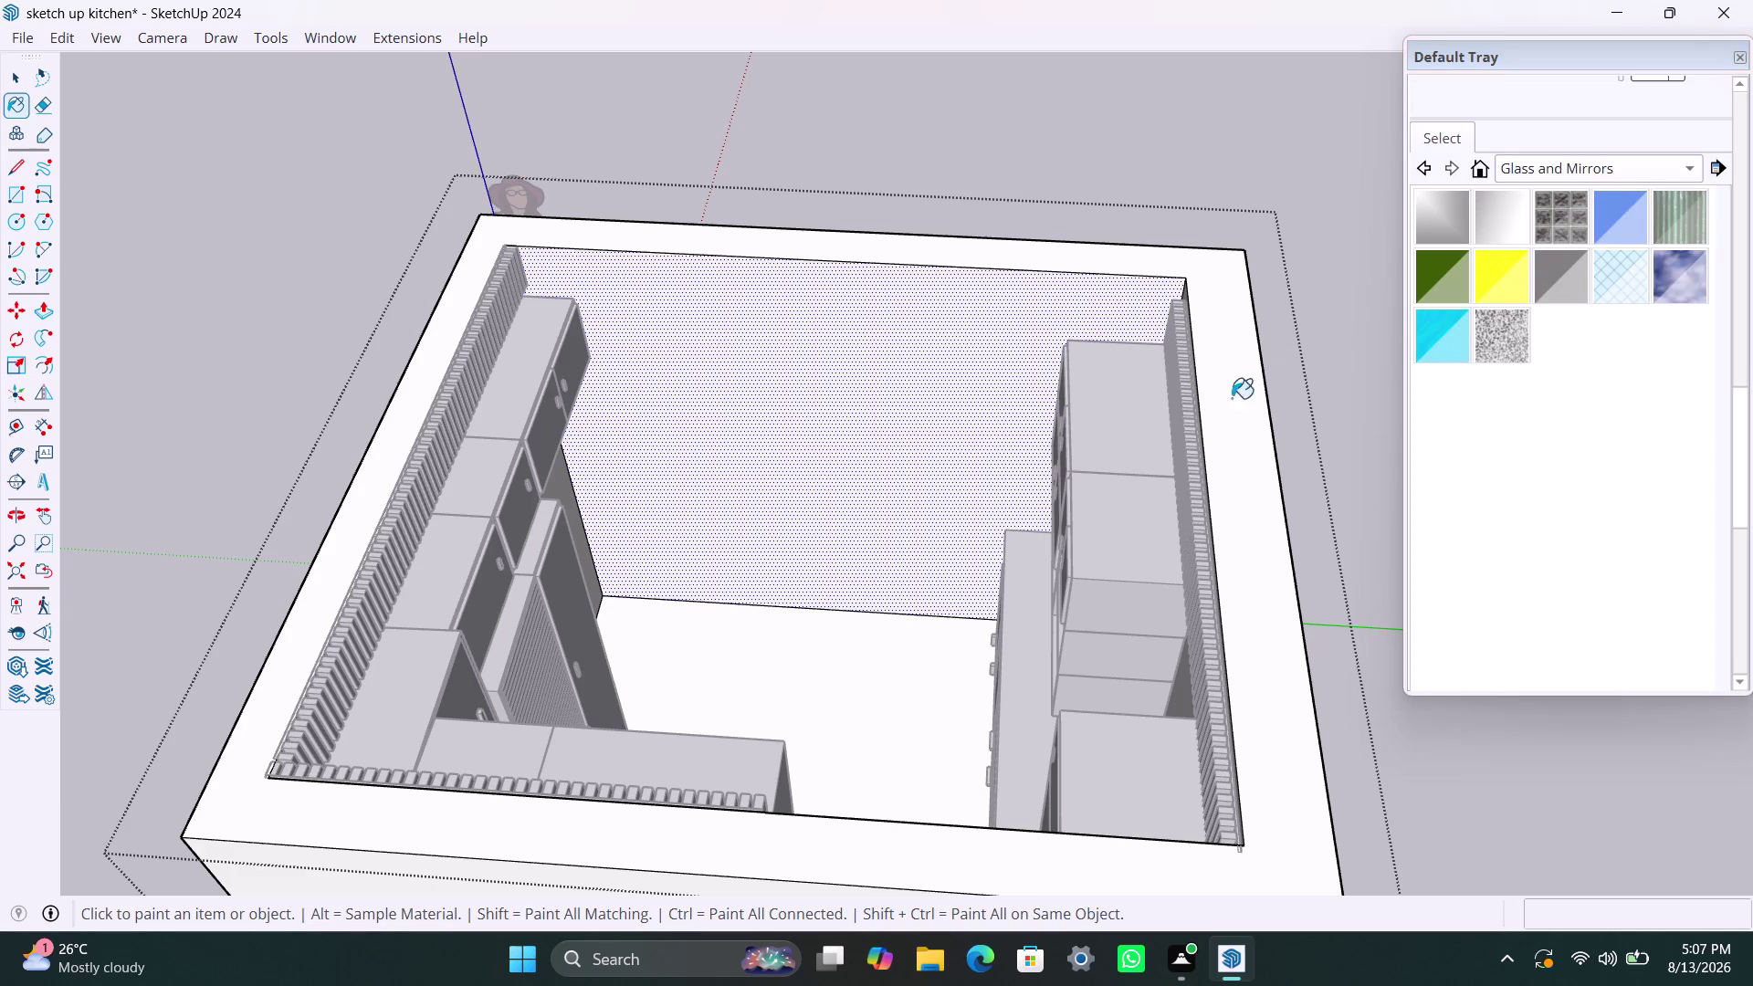
click(980, 349)
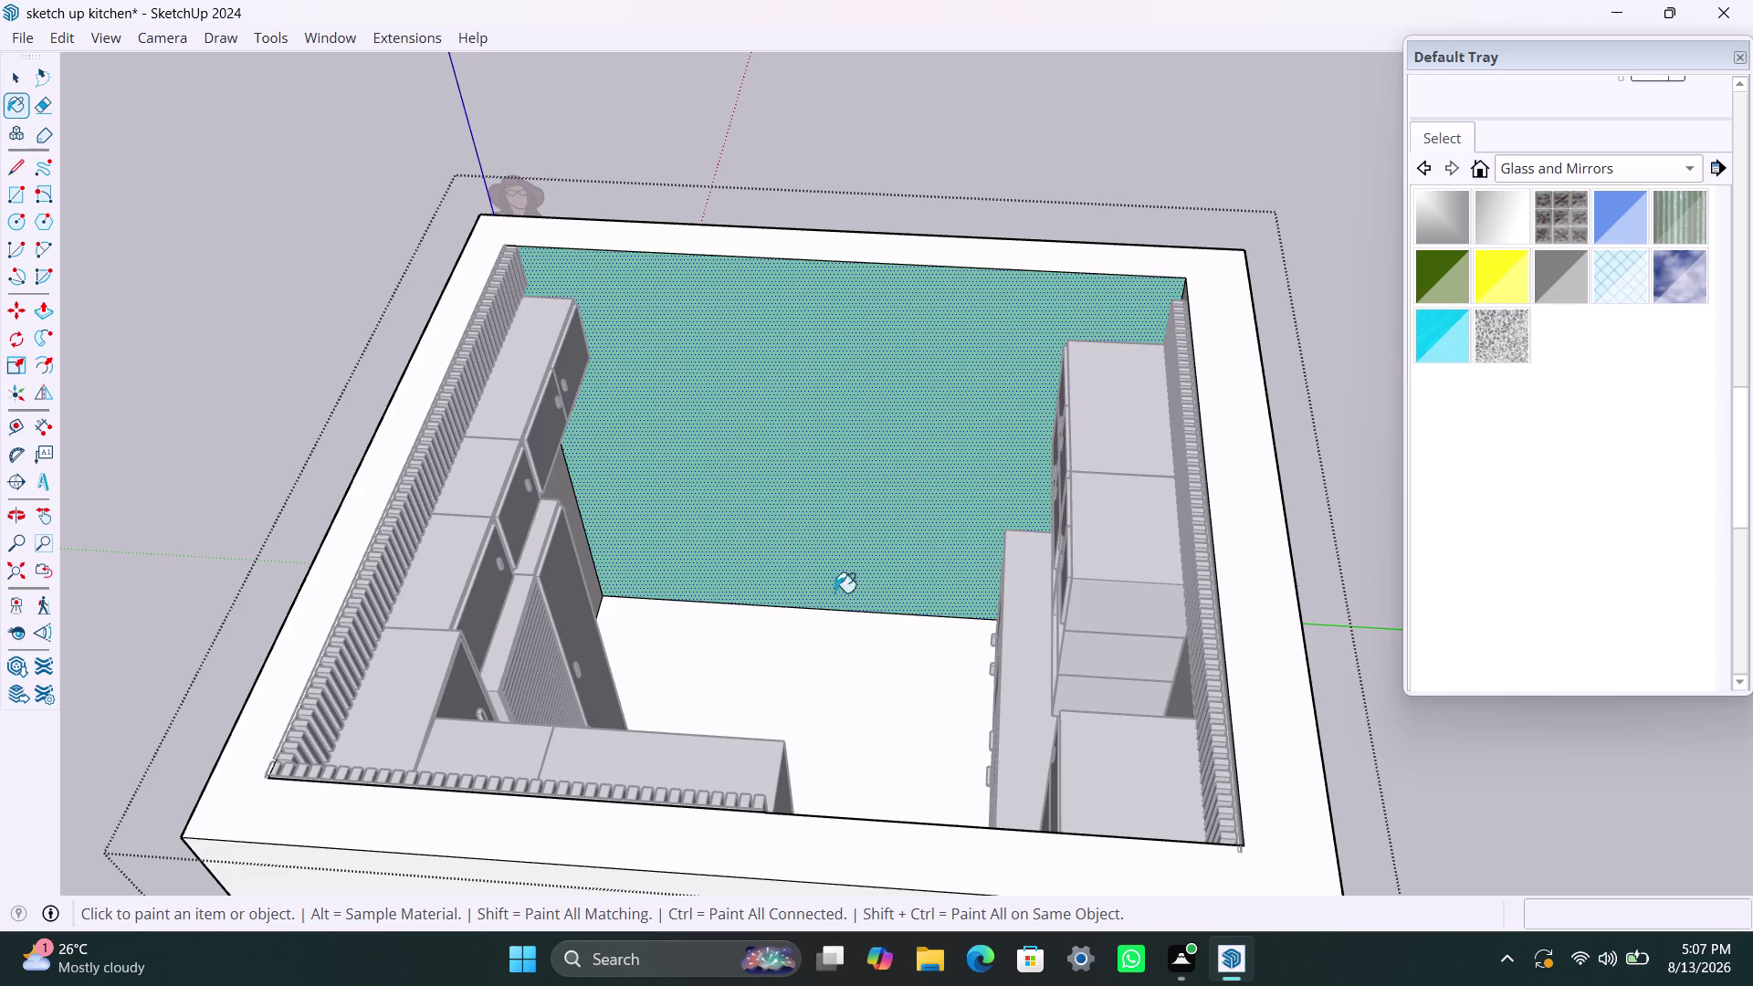
Return to the Select tool and orbit the view across the room.
key(Escape)
key(space)
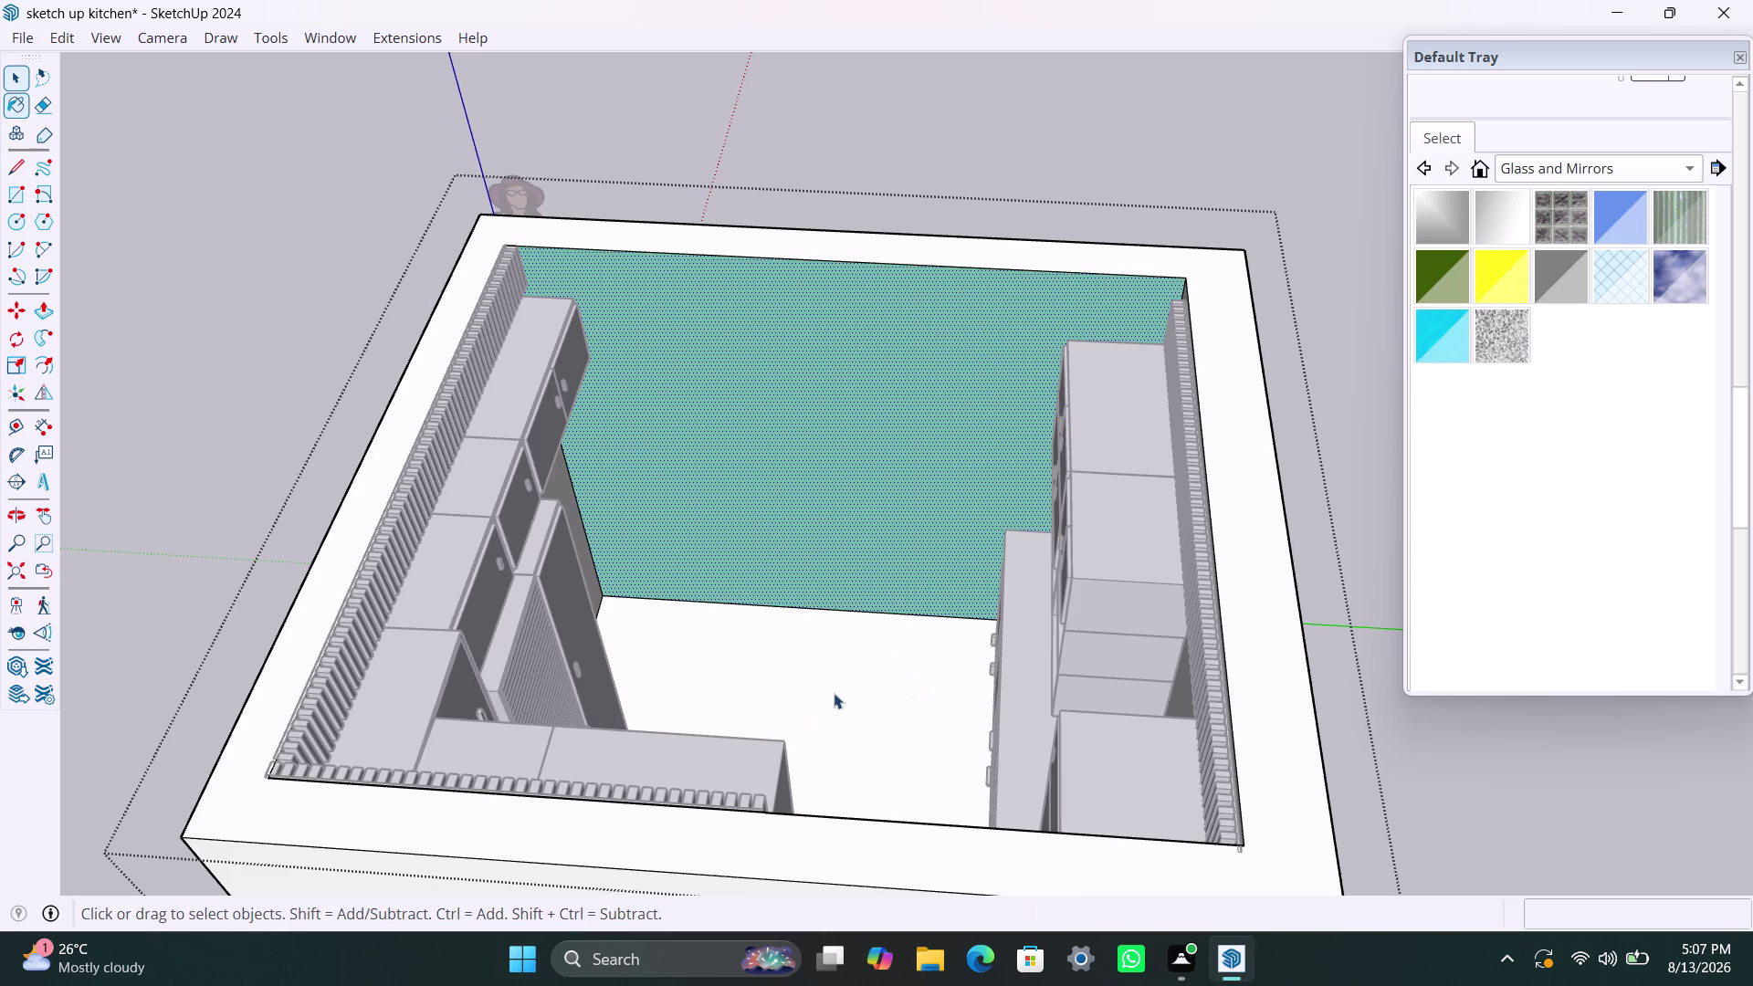
scroll(up, 3)
middle_drag(853, 698, 765, 483)
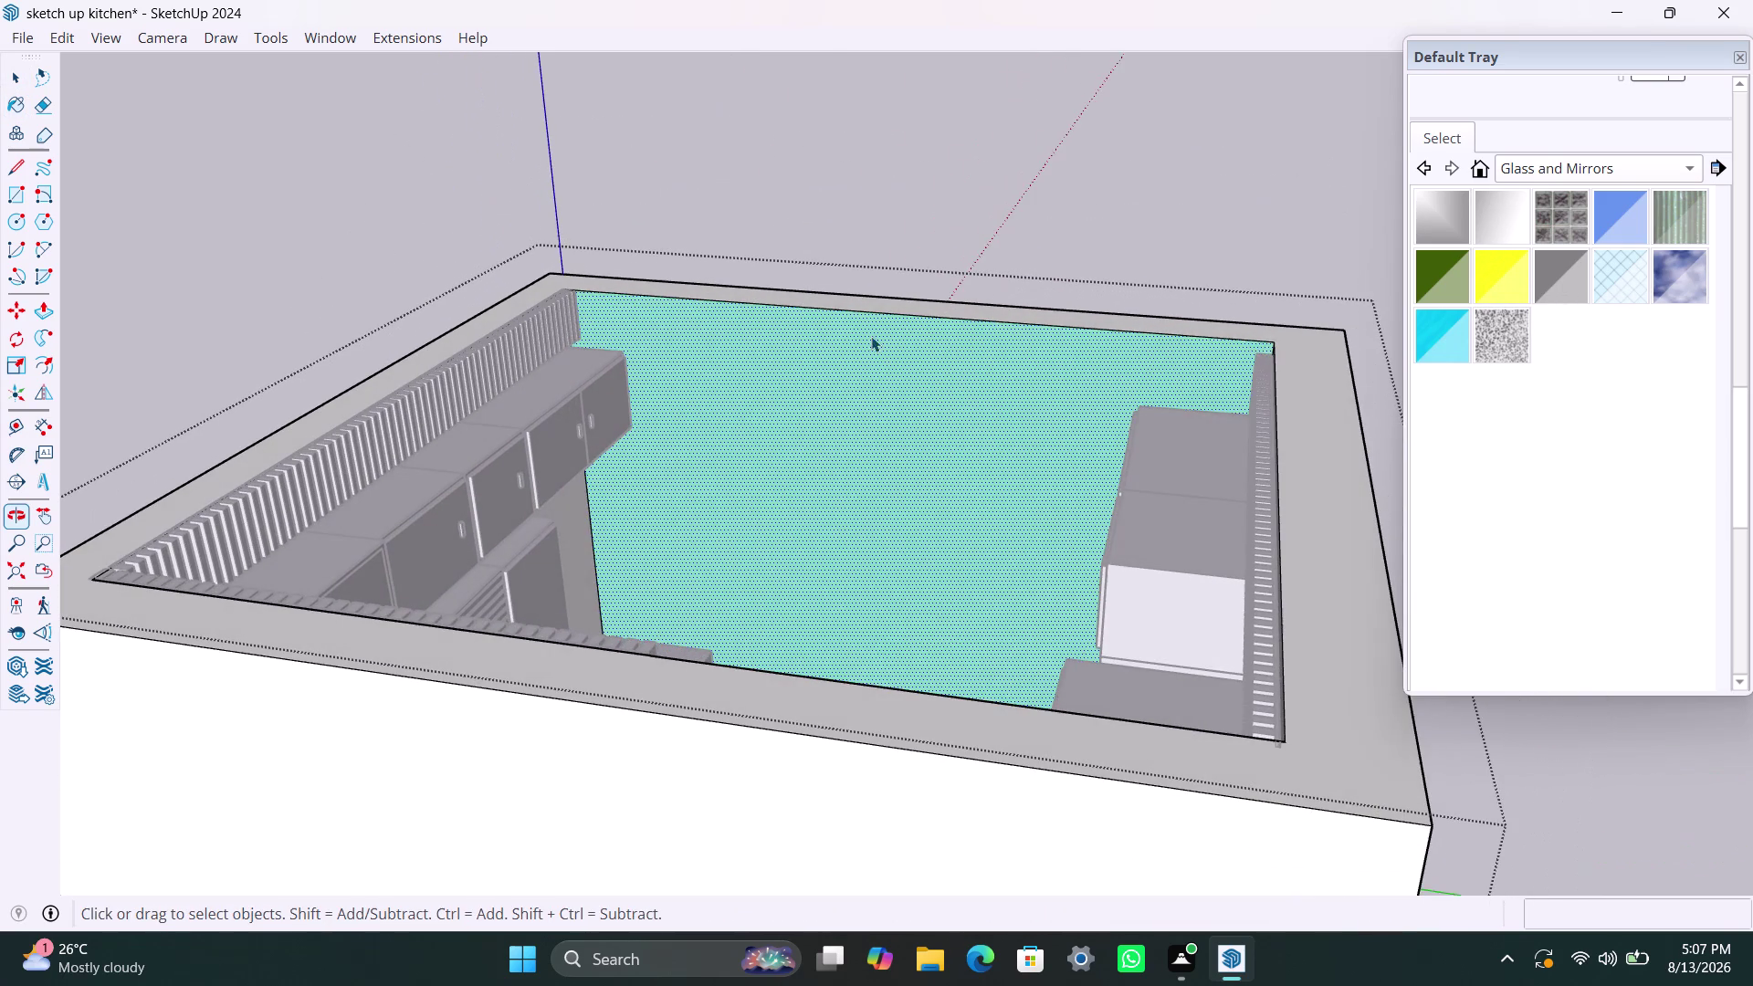
click(943, 229)
Orbit and reposition the view to see the painted wall and the room's front.
scroll(down, 3)
middle_drag(966, 524, 632, 783)
scroll(down, 3)
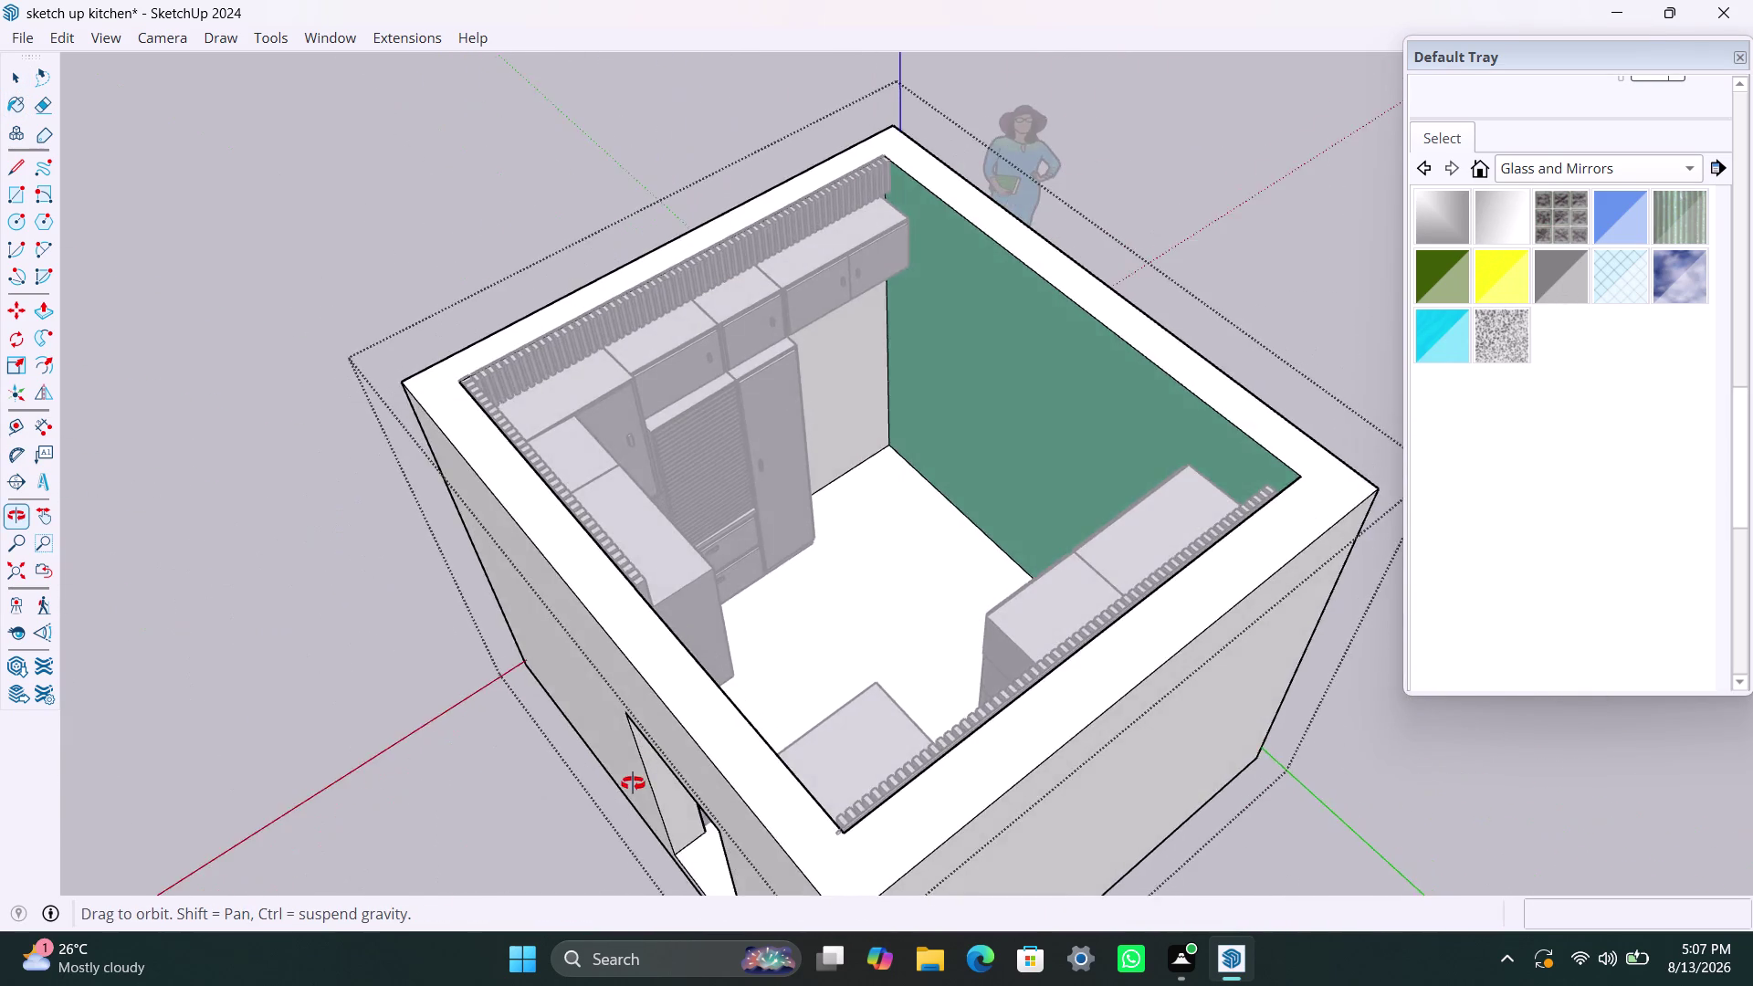
middle_drag(633, 783, 1080, 510)
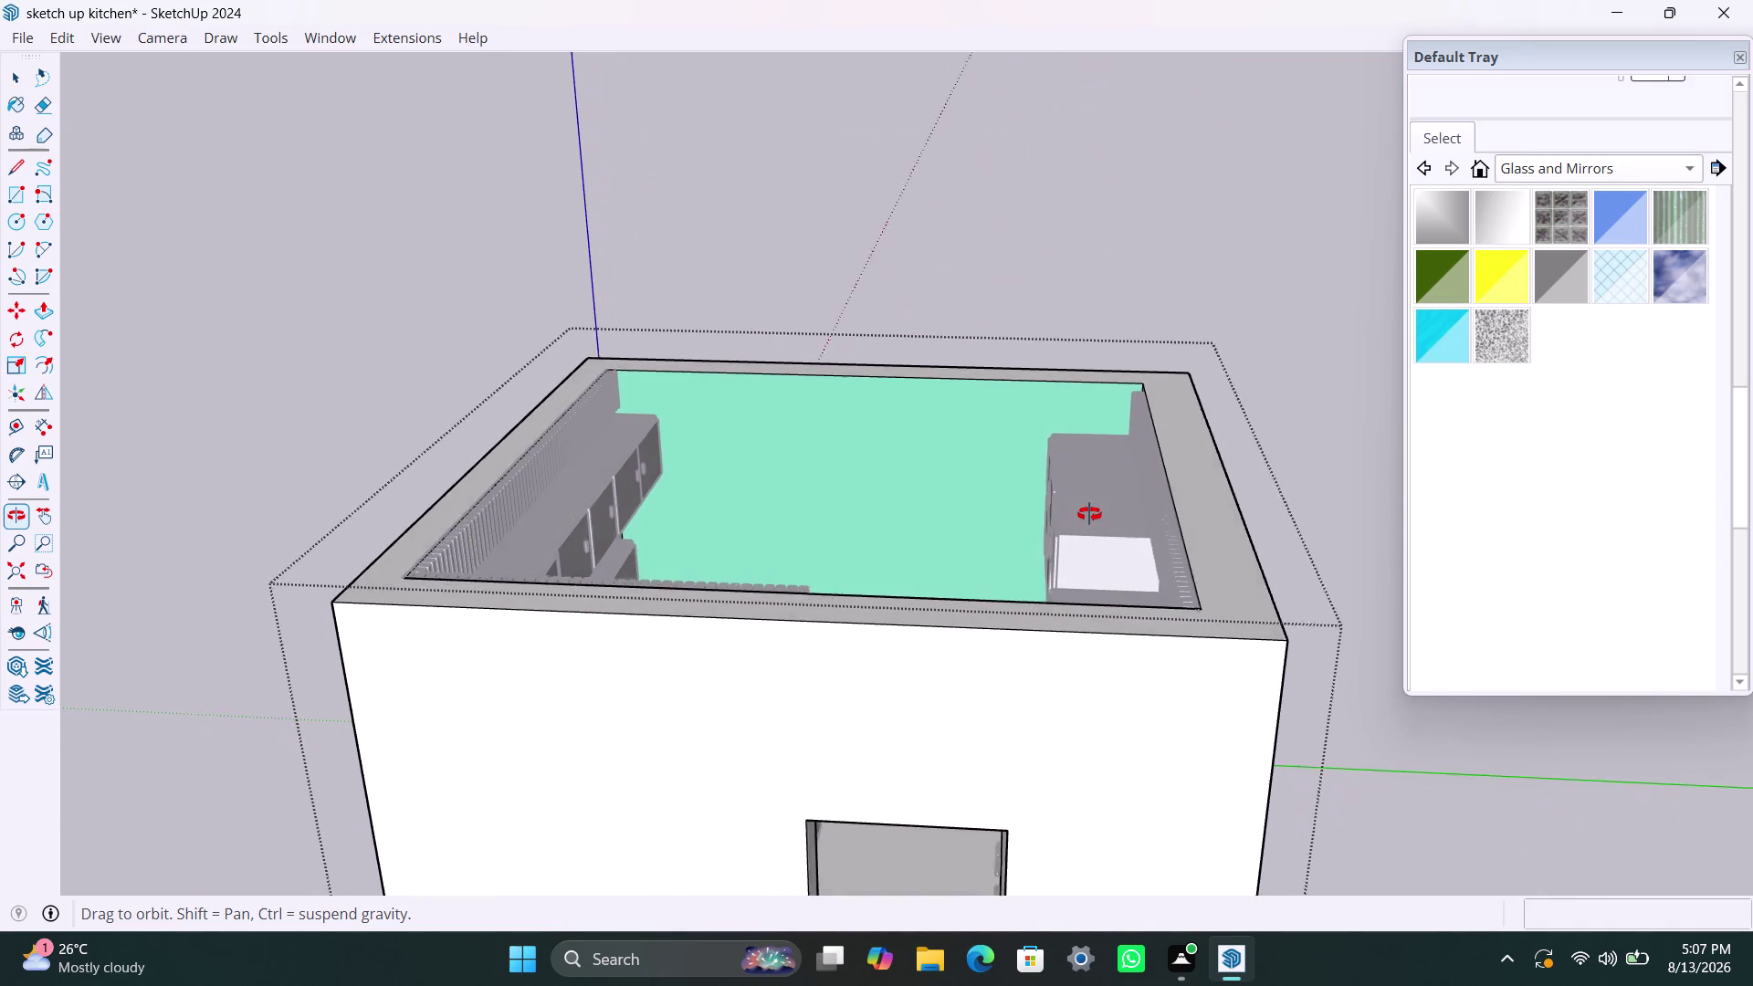
middle_drag(1081, 511, 1092, 514)
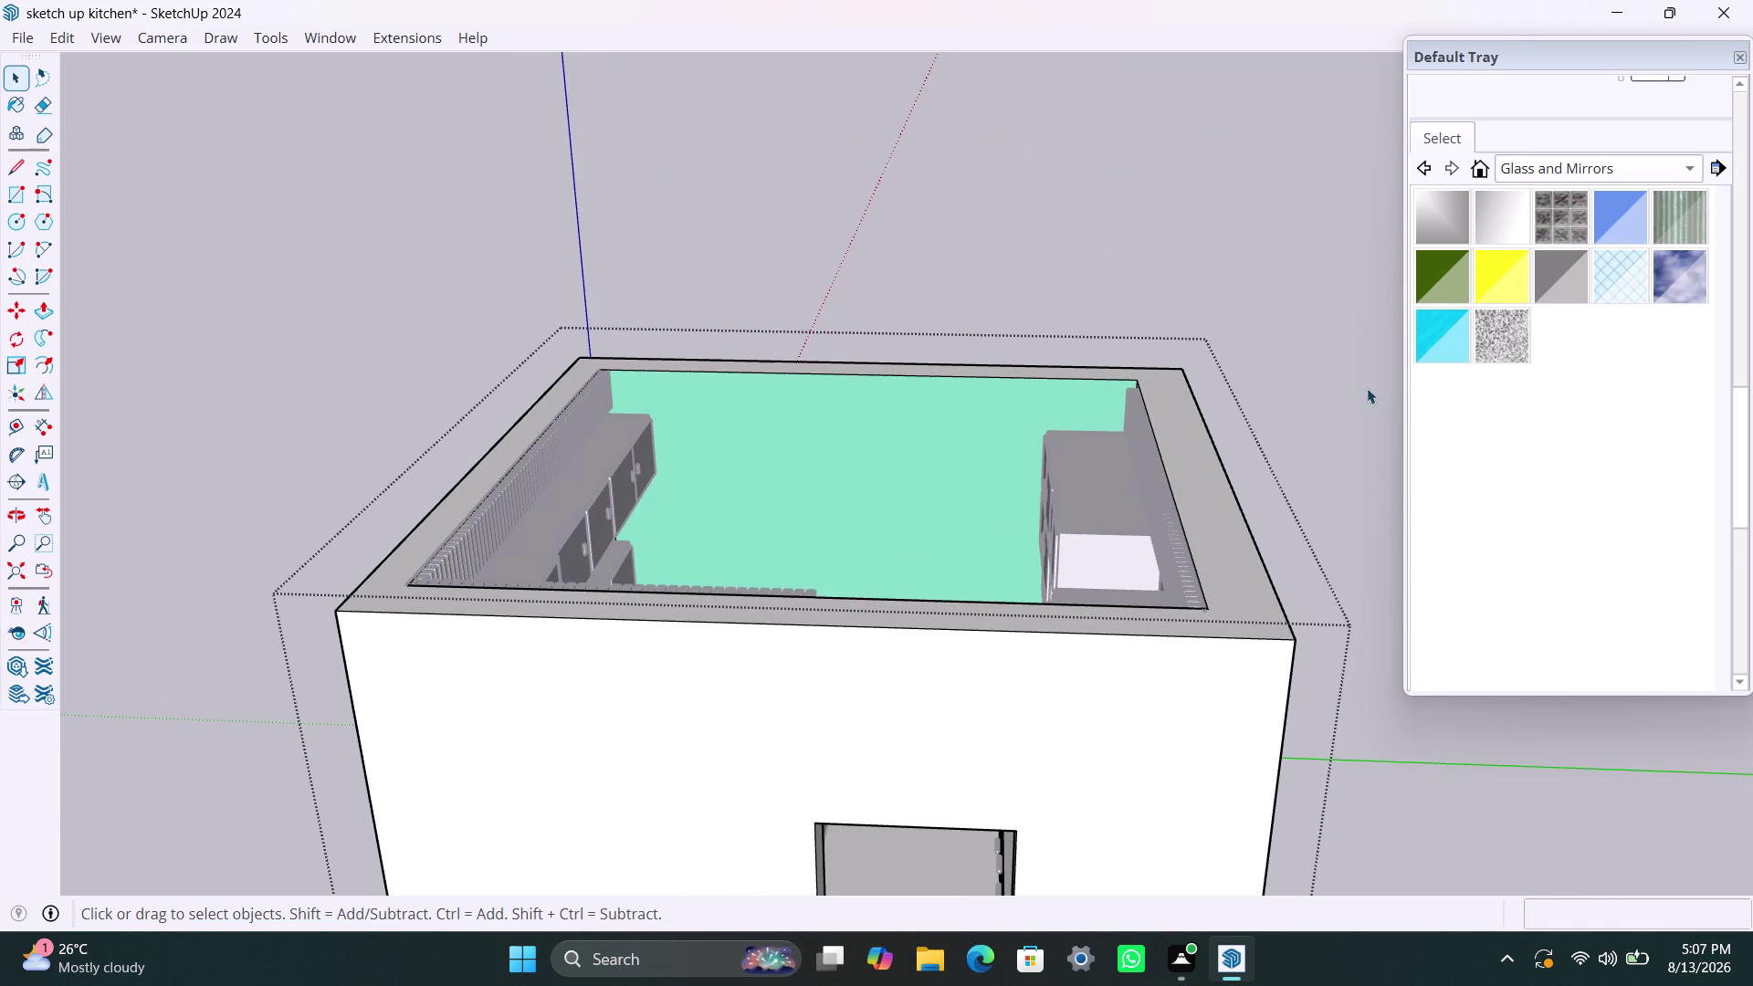
scroll(down, 3)
middle_drag(1548, 312, 1547, 331)
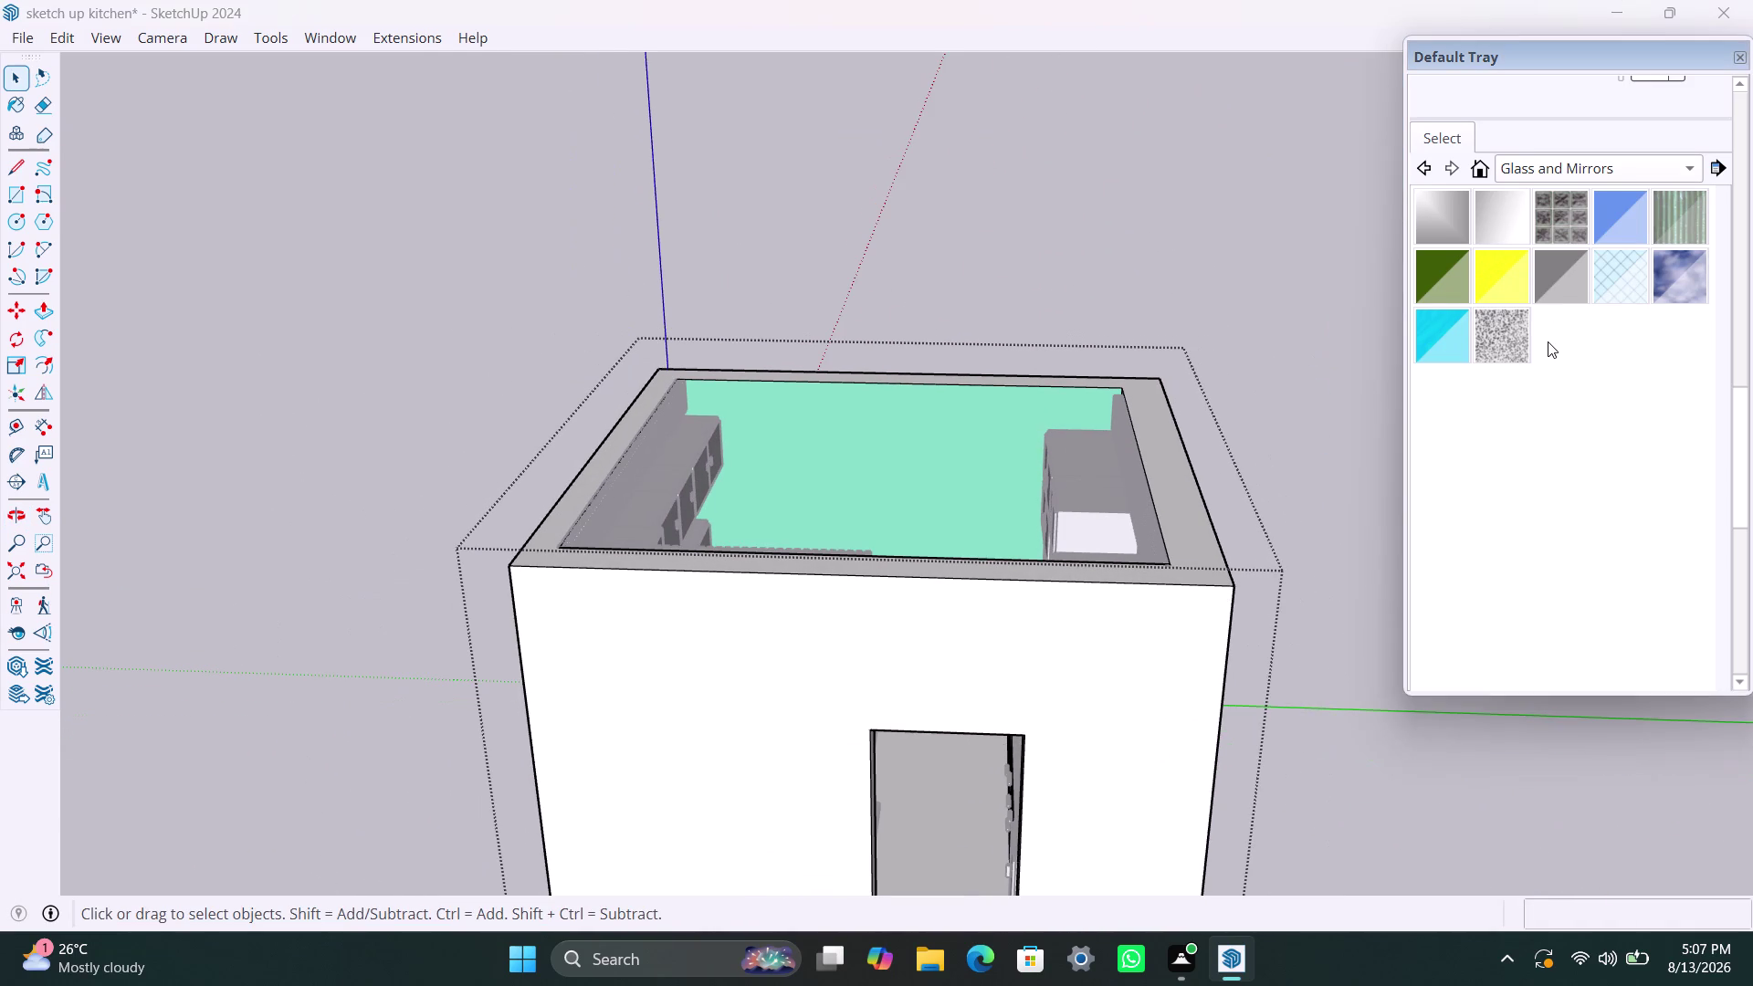
middle_drag(1548, 332, 1549, 363)
scroll(up, 3)
scroll(down, 3)
drag(1737, 445, 1737, 279)
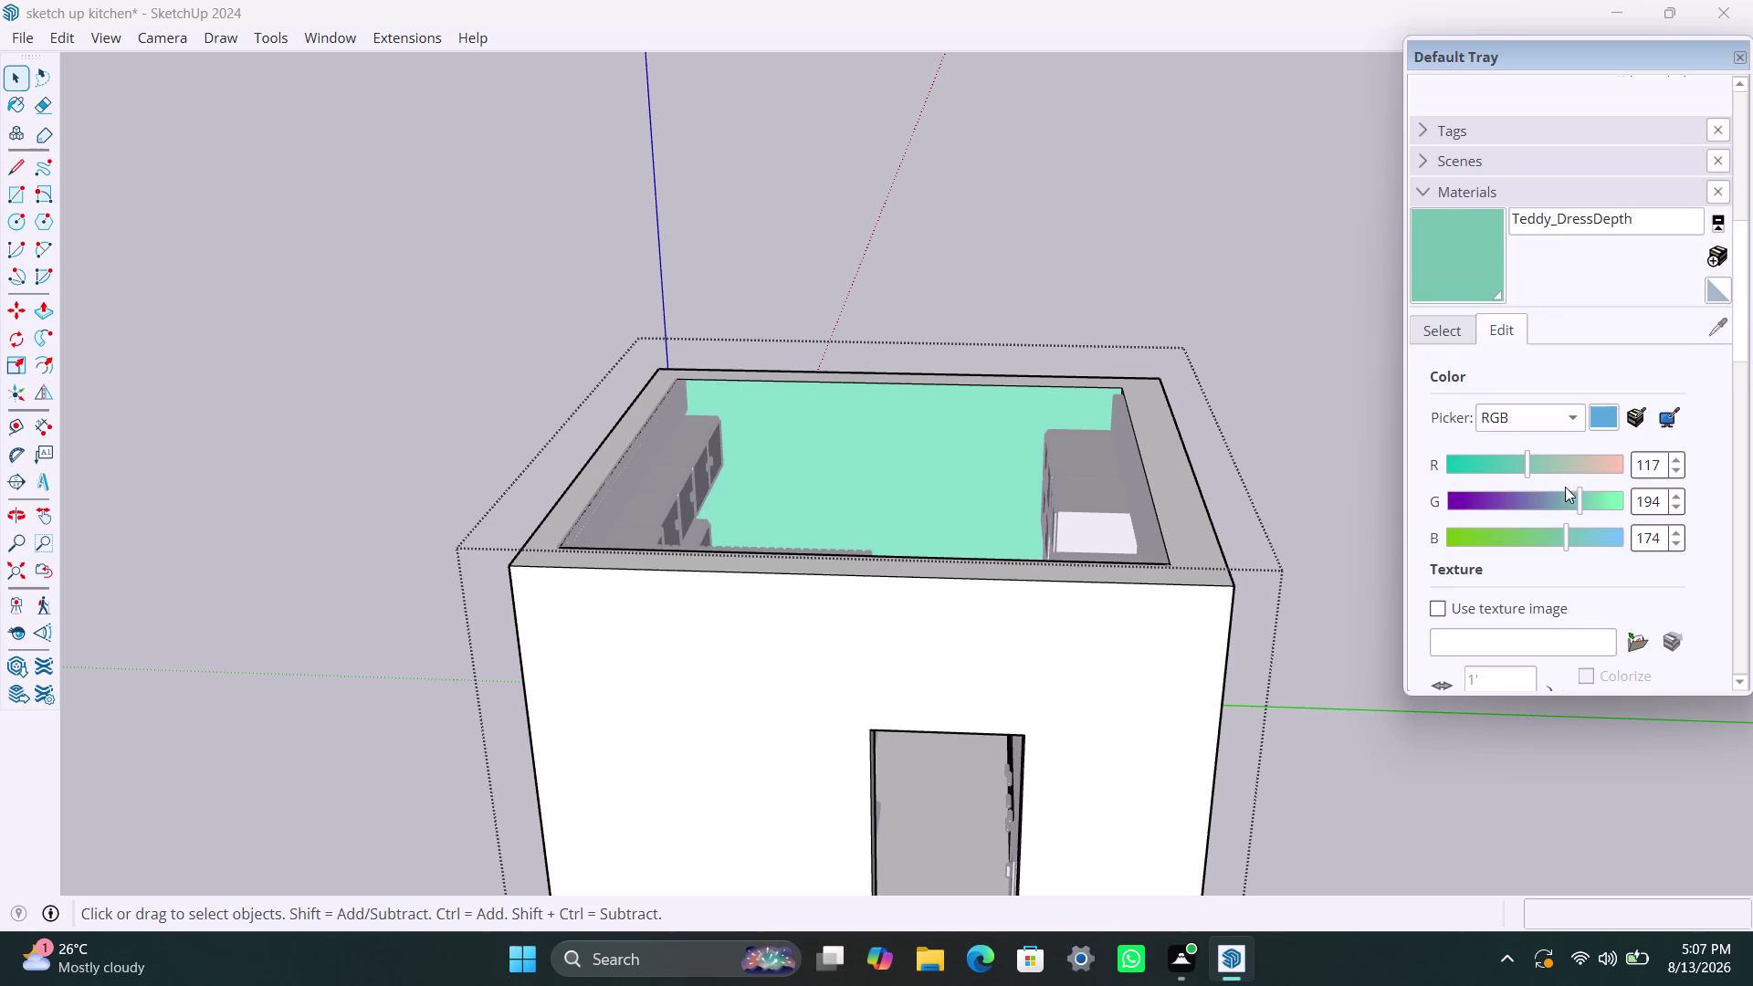
Tweak the aqua material's colour mix and apply it to the model.
drag(1568, 530, 1576, 535)
drag(1576, 535, 1583, 537)
drag(1583, 537, 1580, 539)
click(1459, 269)
click(920, 457)
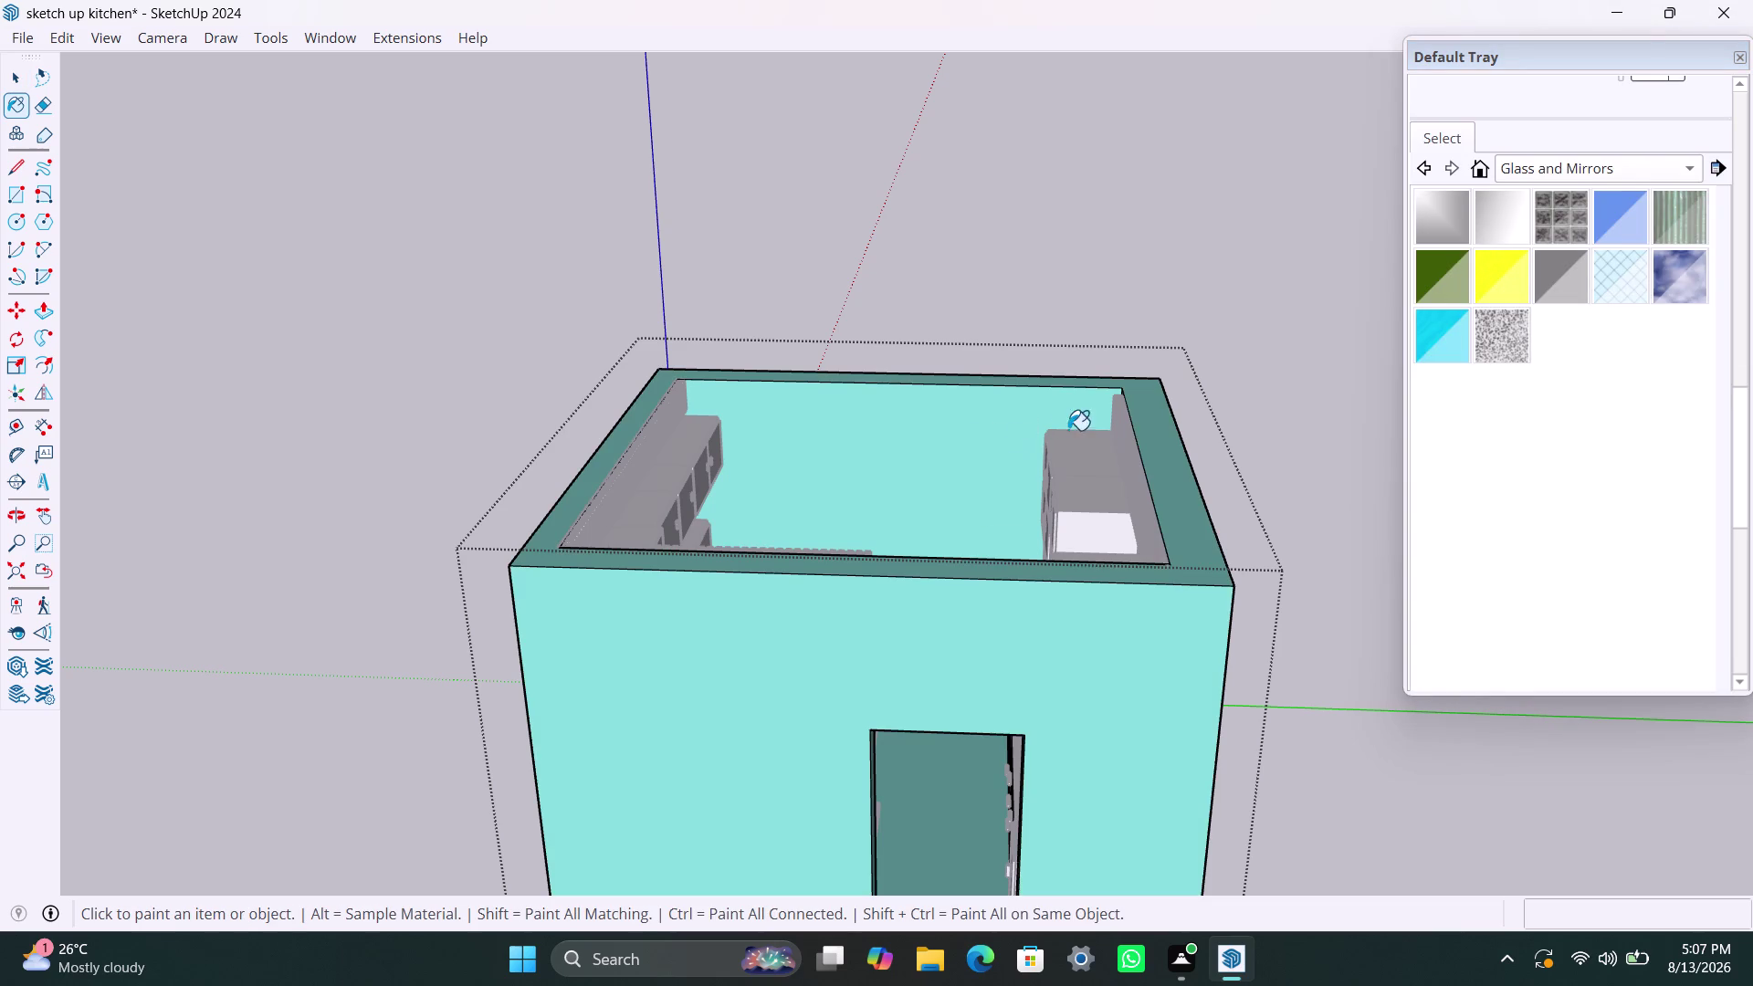
Undo the aqua paint on the outer walls and select the interior back wall.
key(ctrl+z)
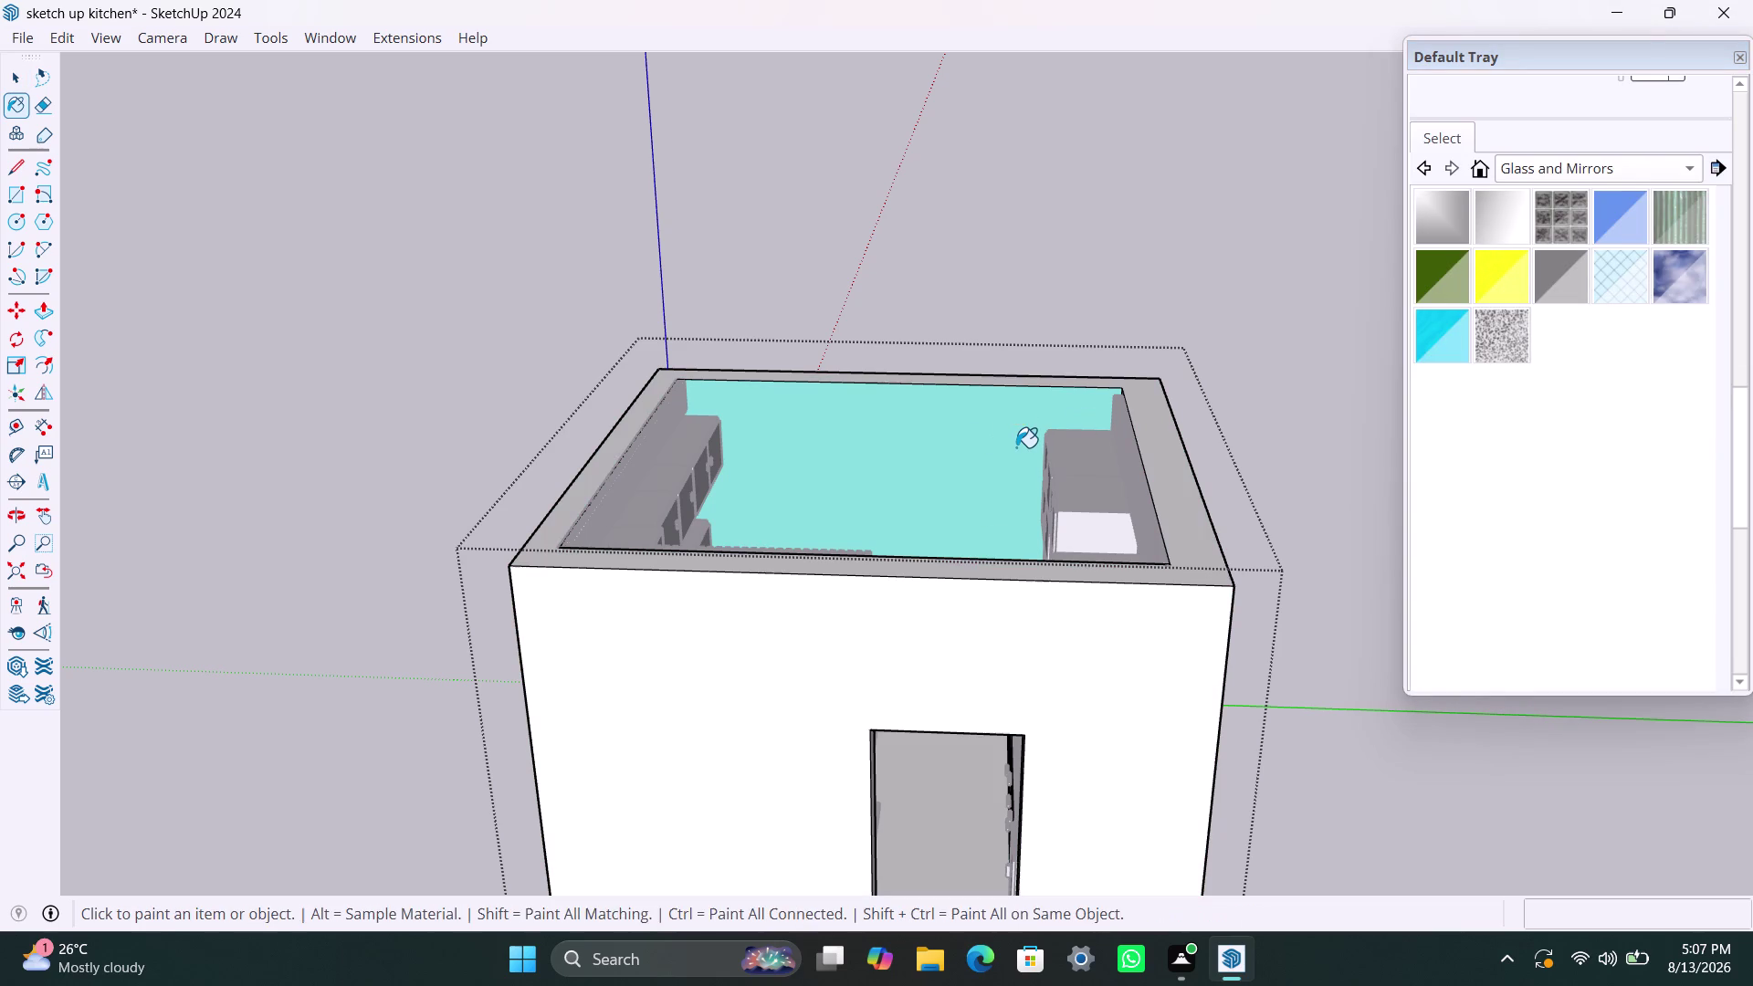
key(space)
double_click(1014, 449)
click(998, 442)
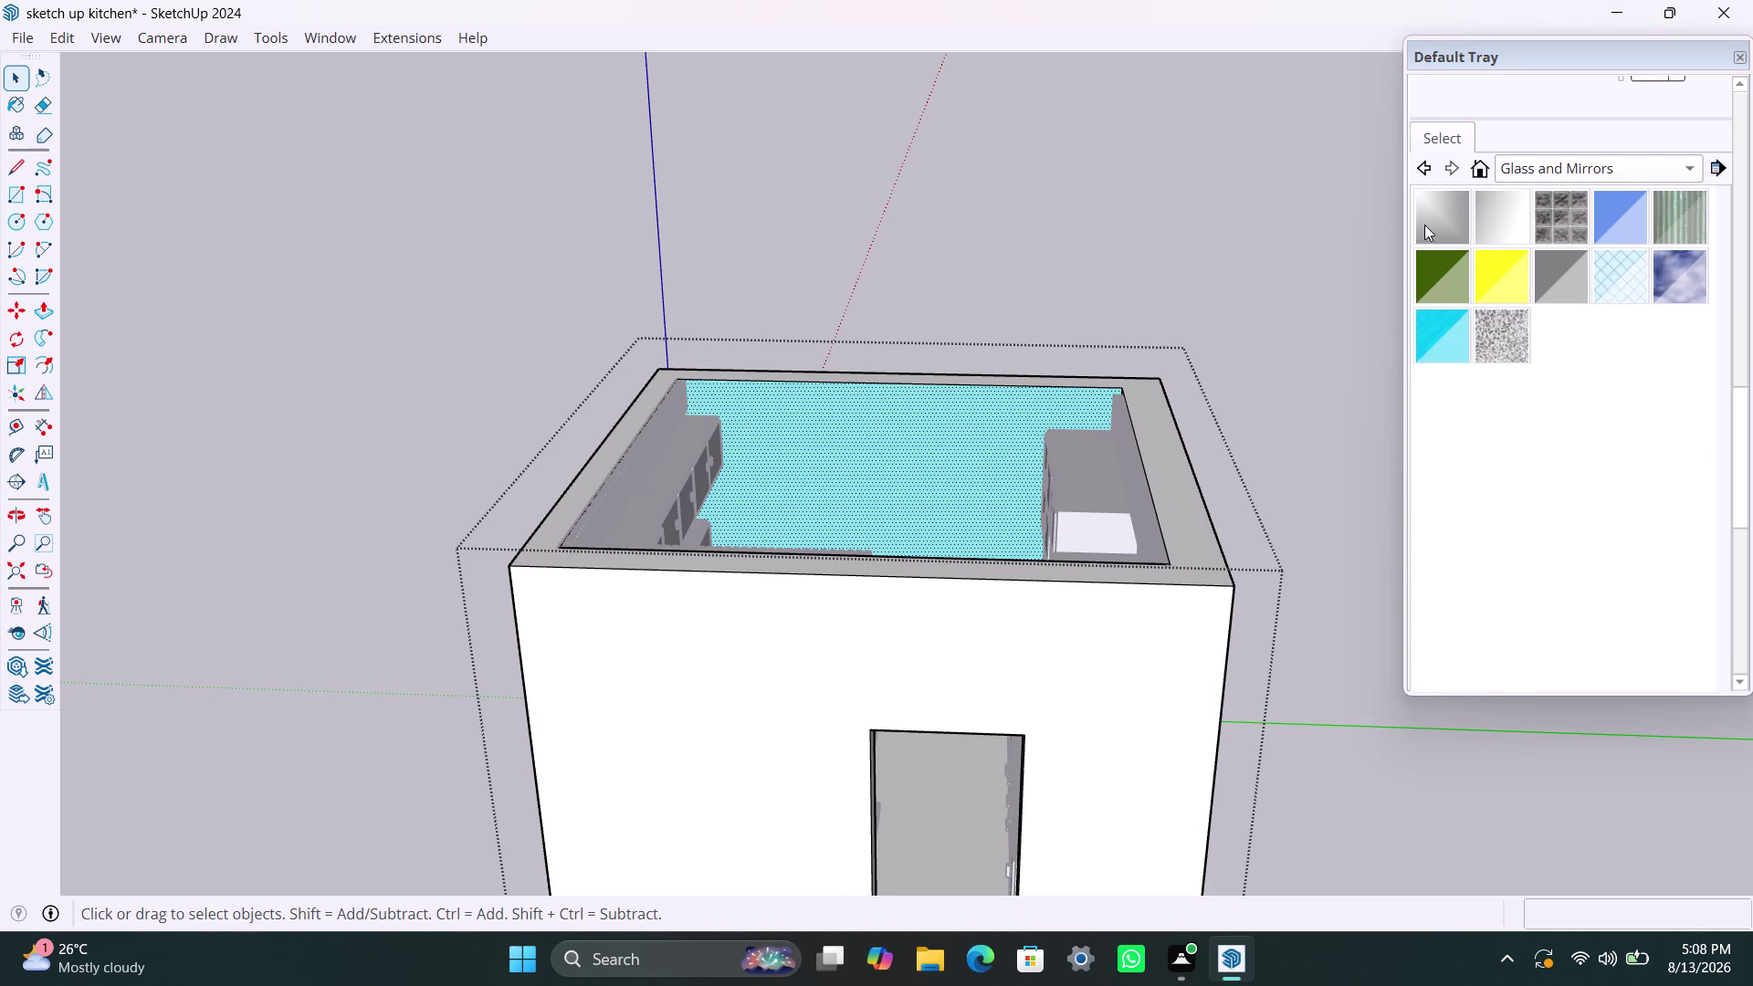
Click on the back wall faces, then return to the Select tool.
scroll(up, 3)
scroll(up, 3)
scroll(up, 3)
click(1457, 209)
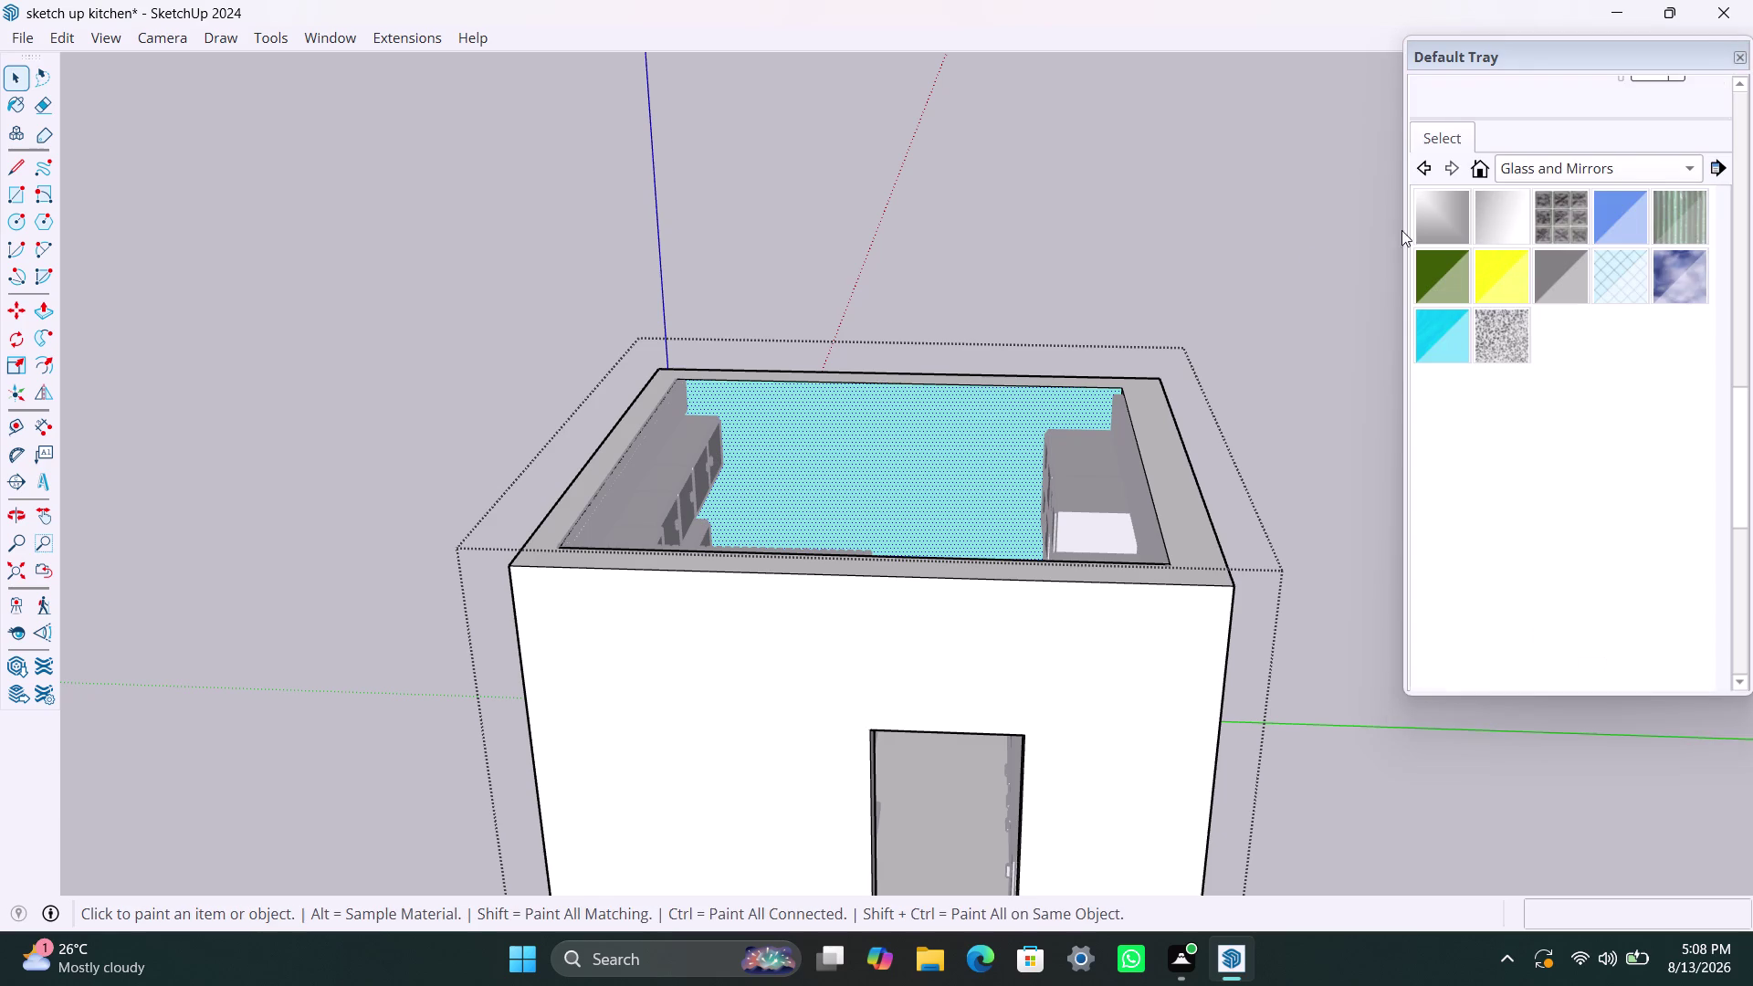
click(967, 428)
click(1025, 426)
key(space)
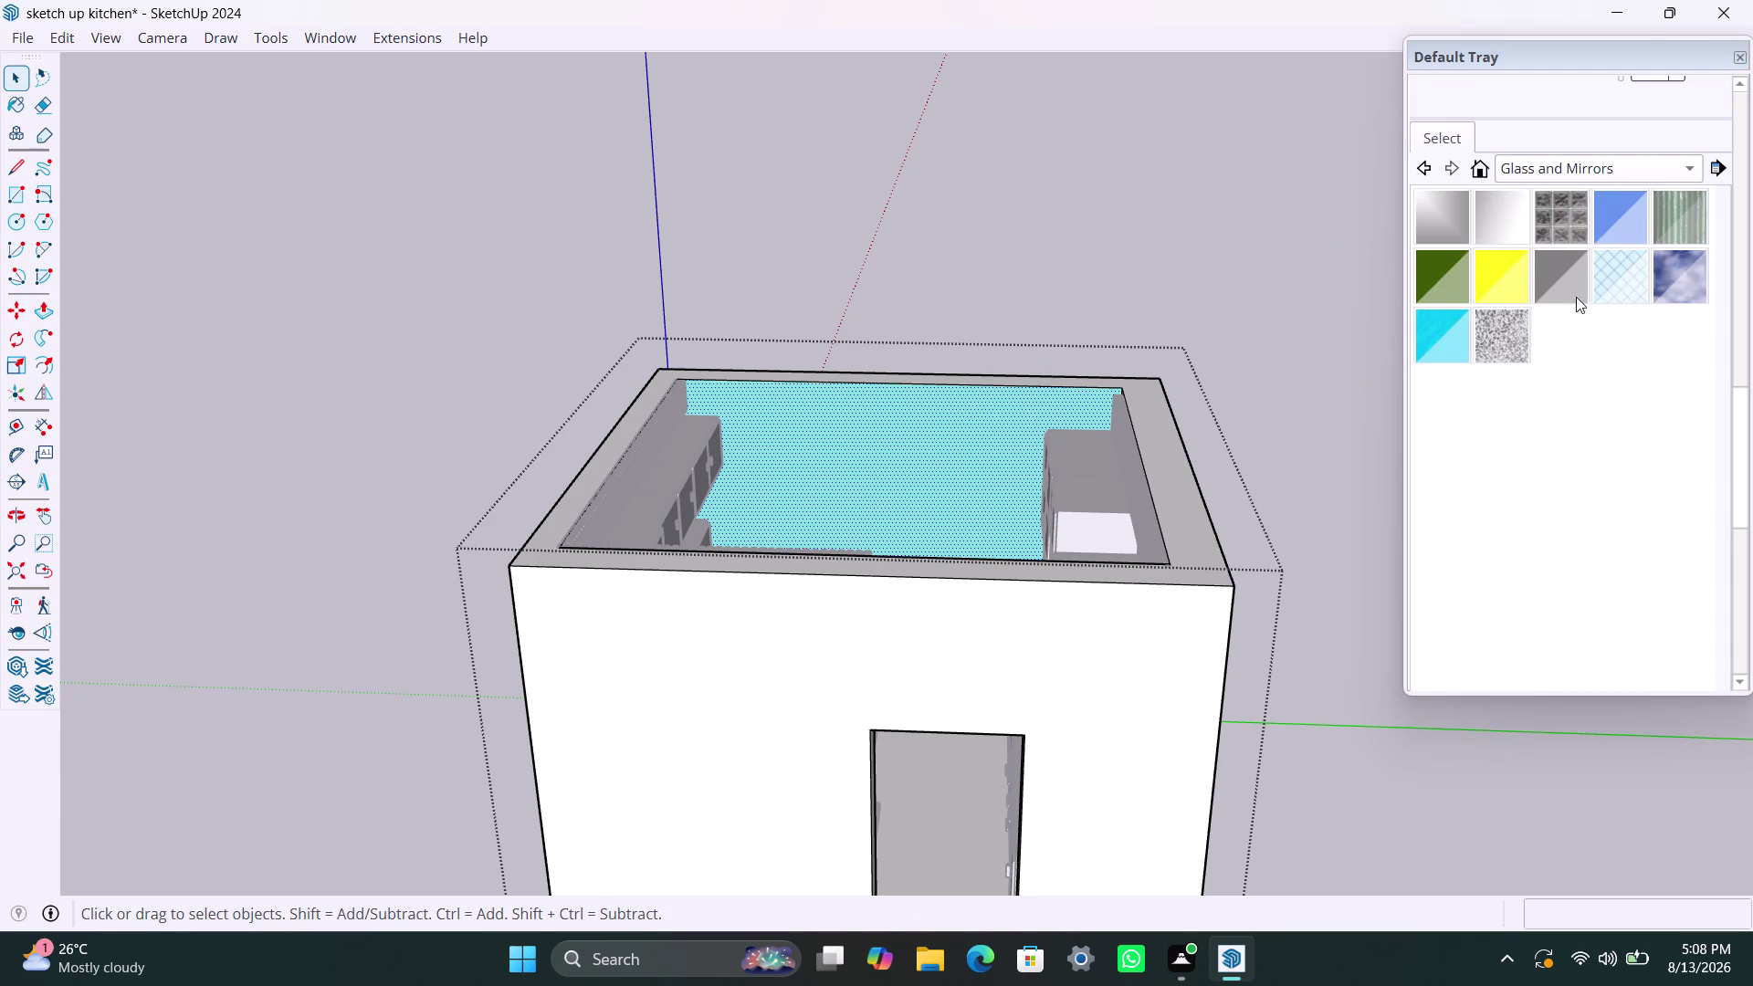
Review the current material's colour settings and the In Model materials list.
scroll(up, 3)
scroll(up, 3)
scroll(up, 3)
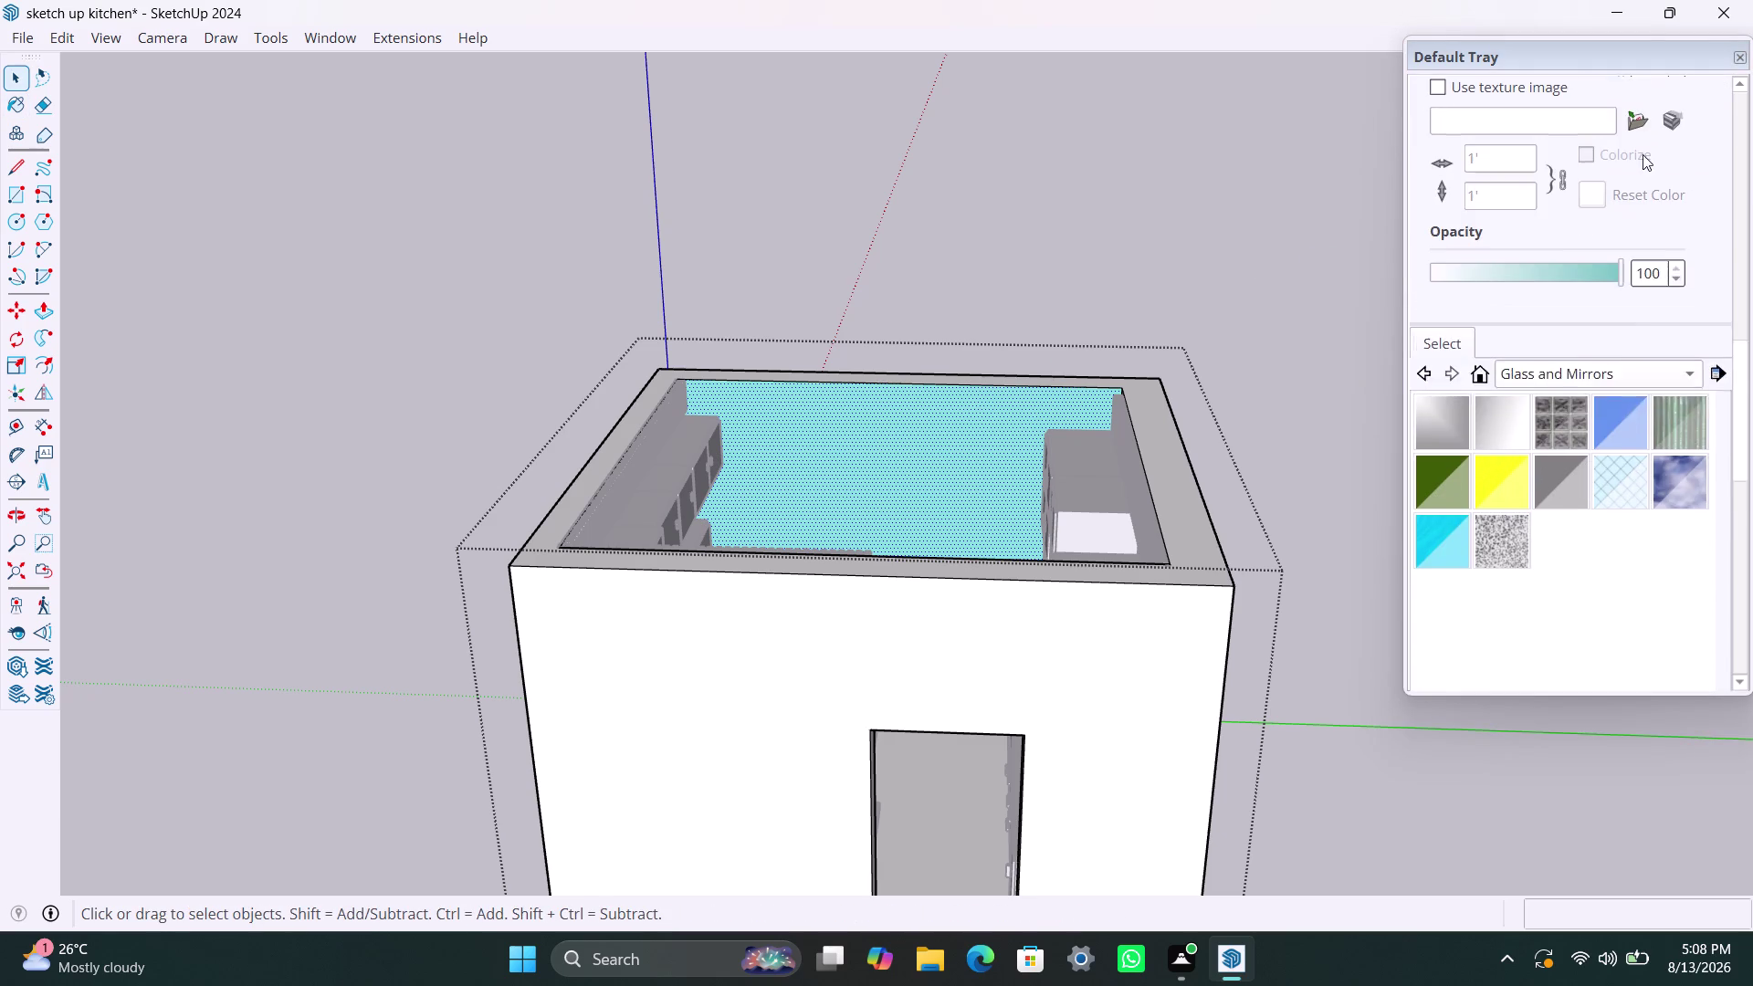
scroll(up, 3)
scroll(up, 3)
scroll(up, 3)
click(1504, 290)
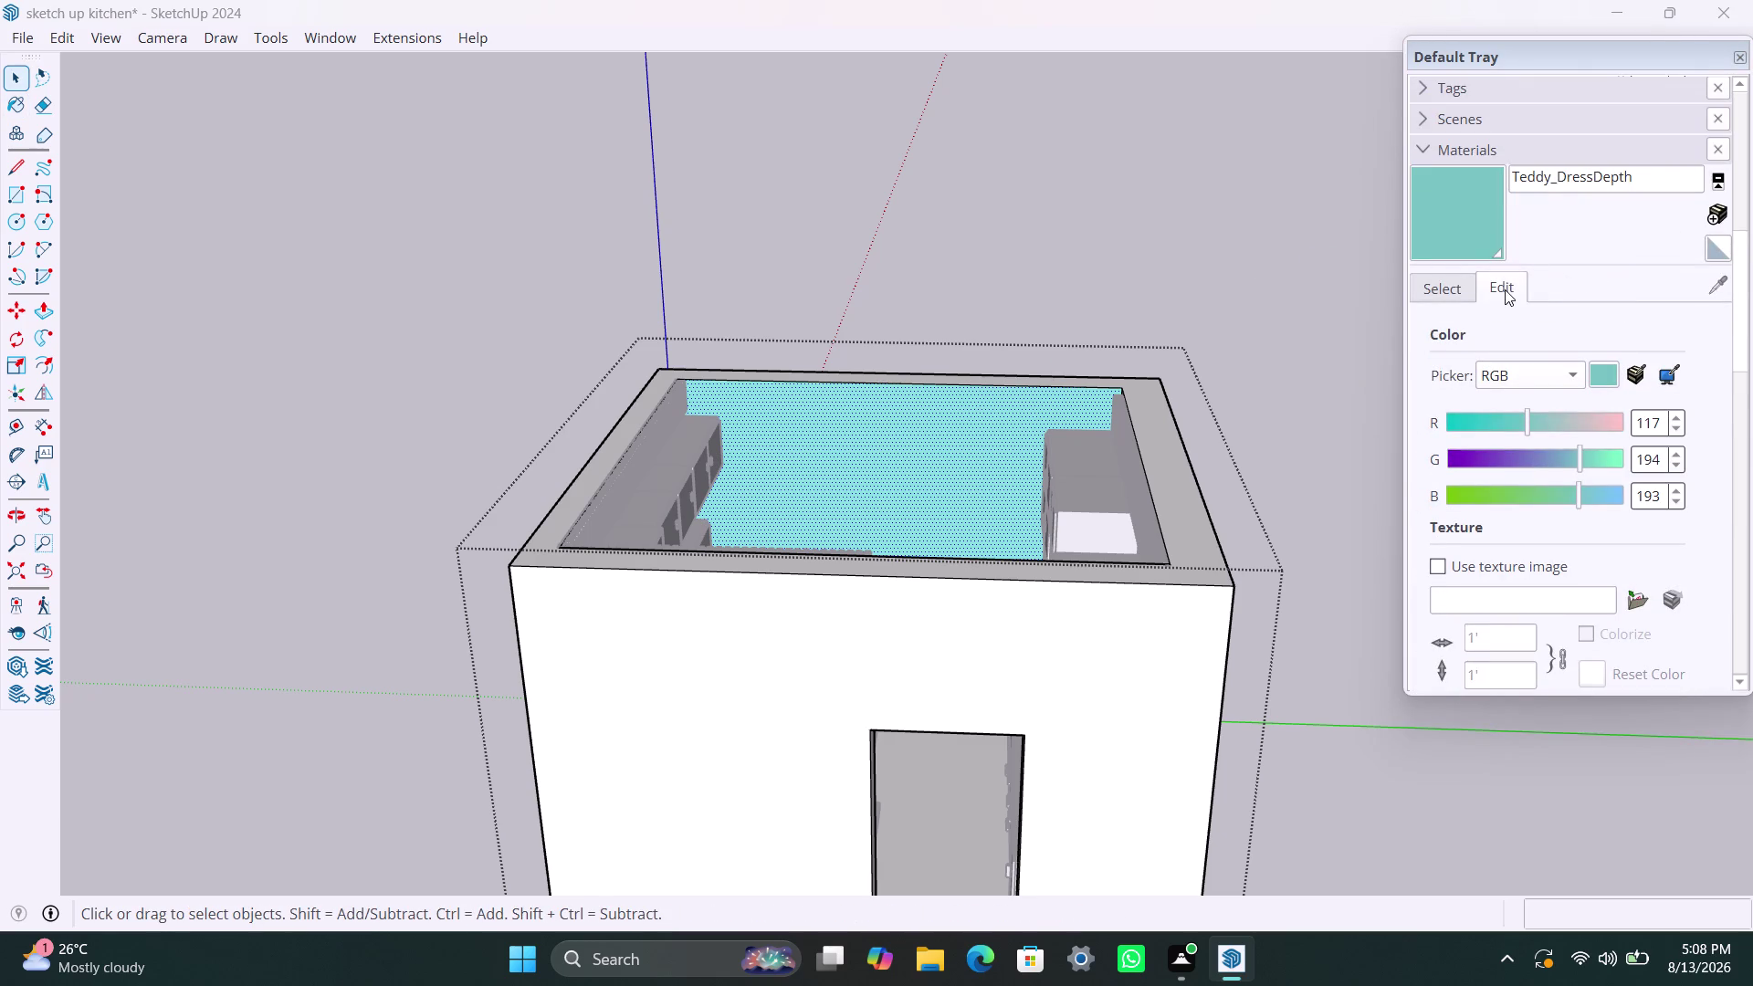
click(1445, 293)
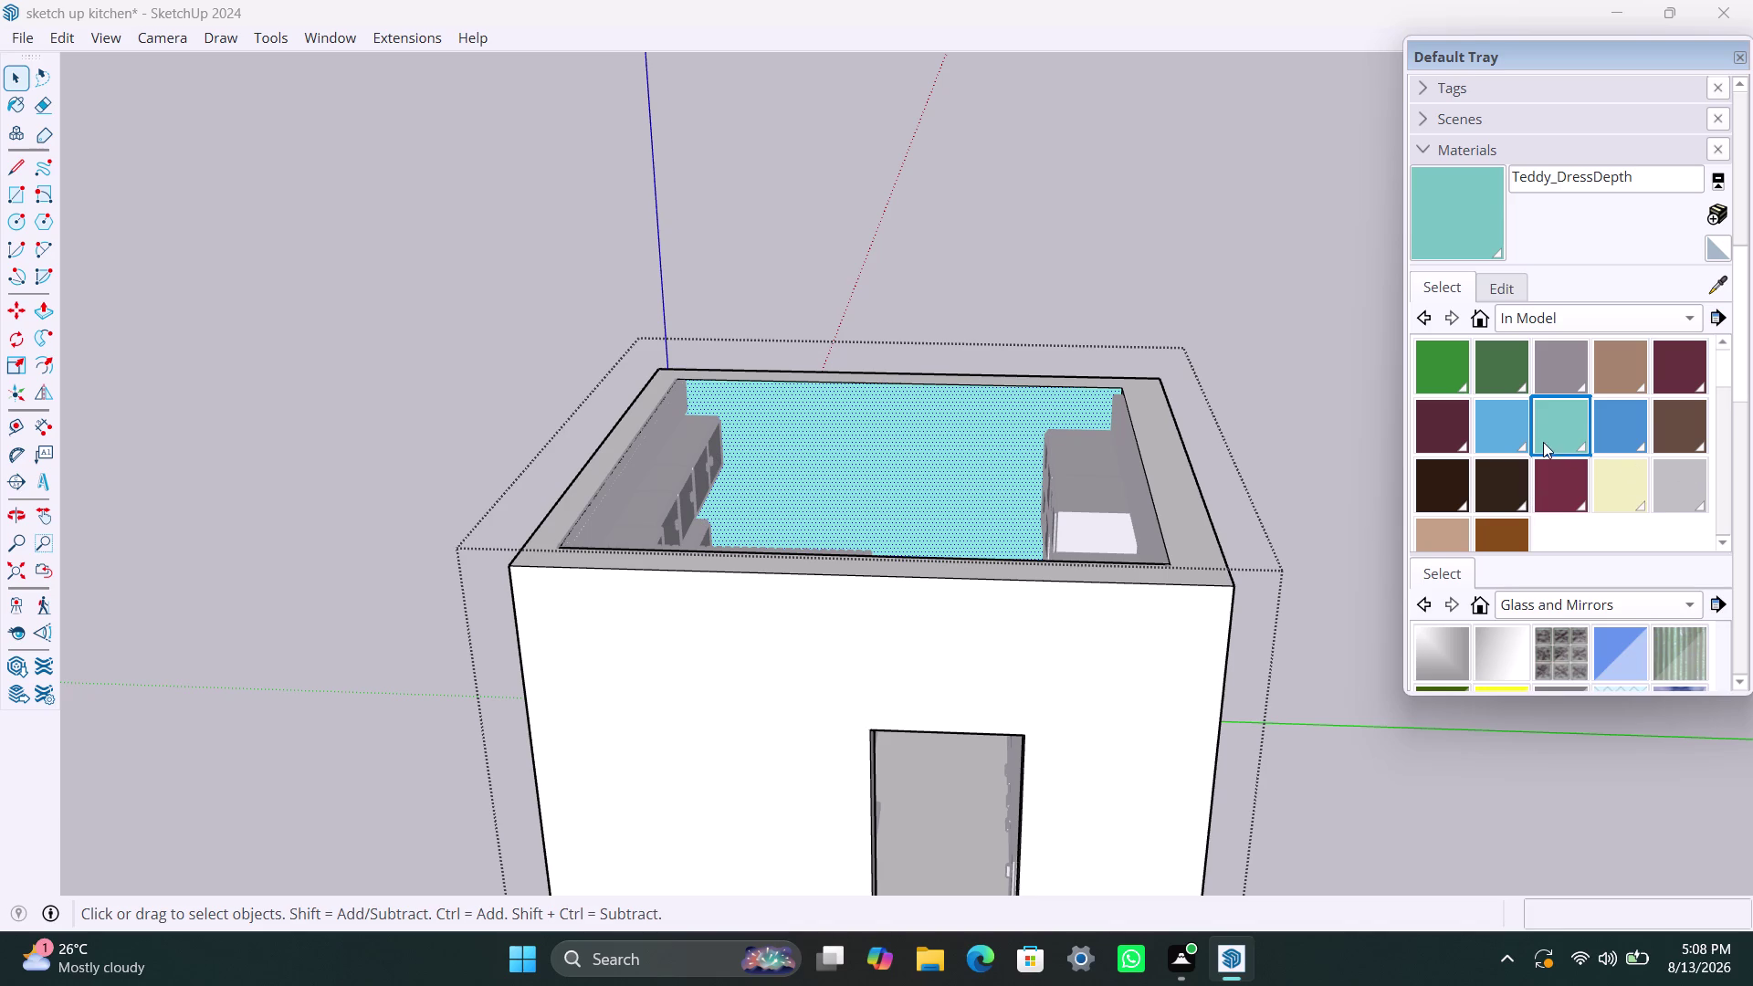
scroll(down, 3)
scroll(down, 3)
scroll(up, 3)
scroll(up, 3)
Switch to the Colors library and pick the dark teal Color H08.
click(1611, 316)
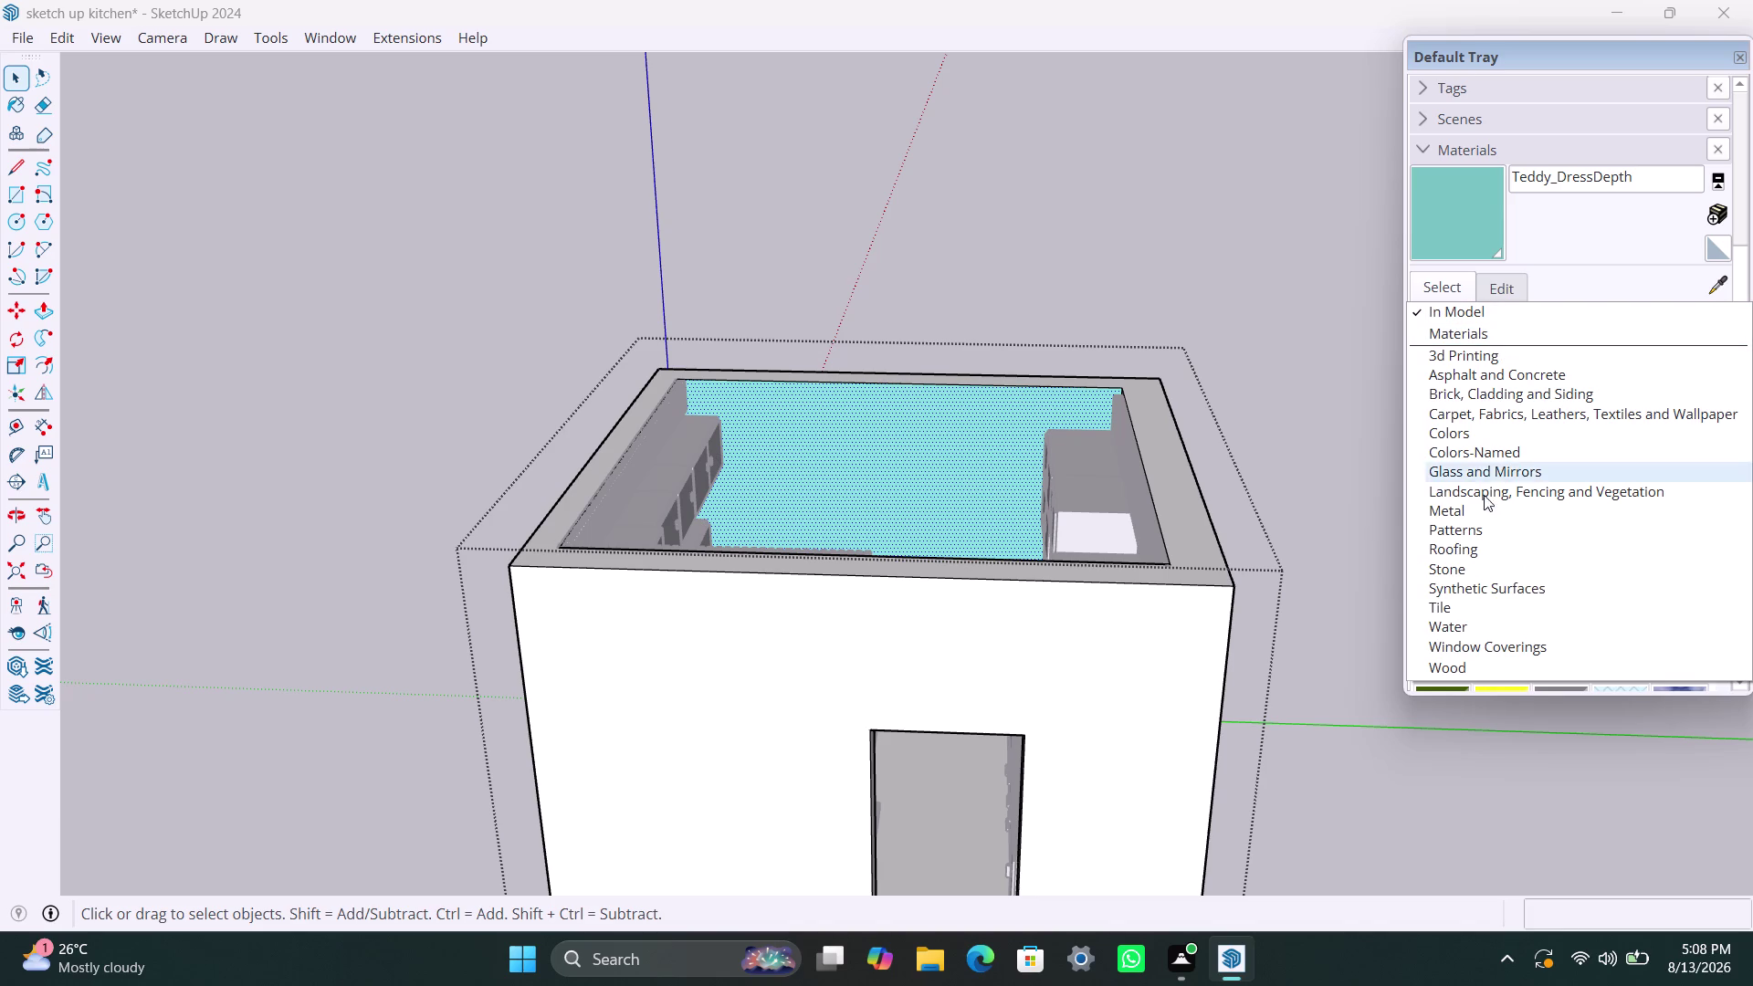
click(1470, 434)
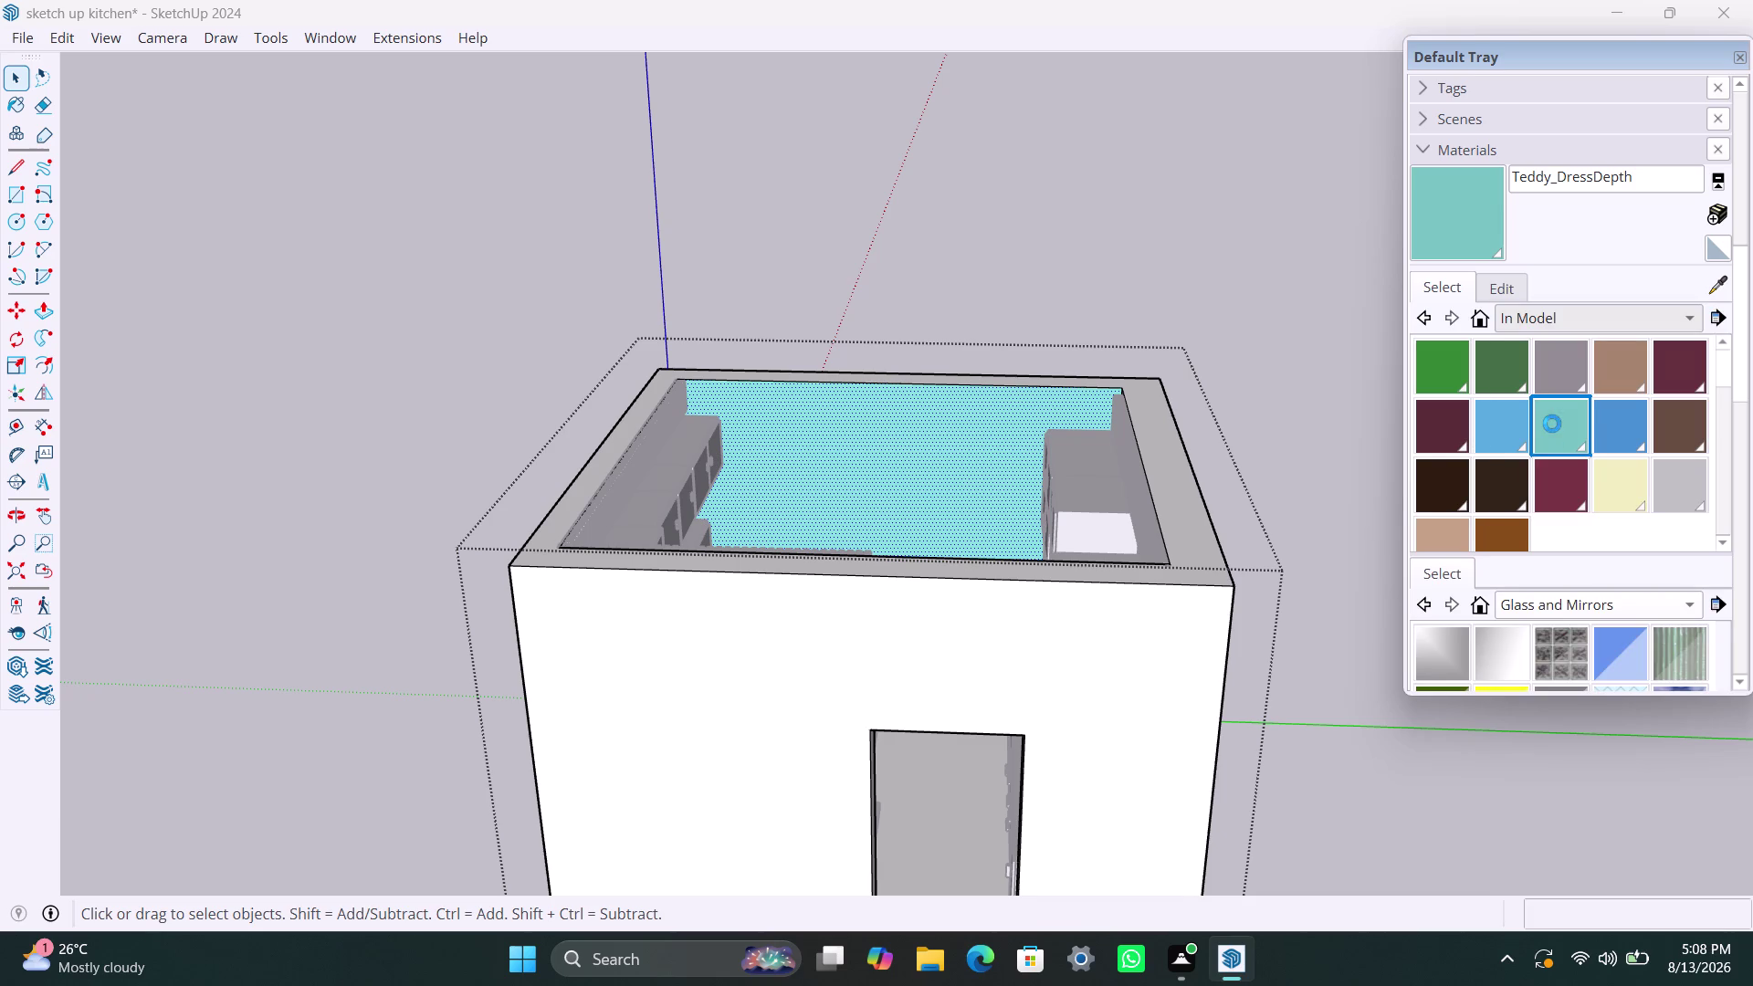
scroll(down, 3)
scroll(down, 3)
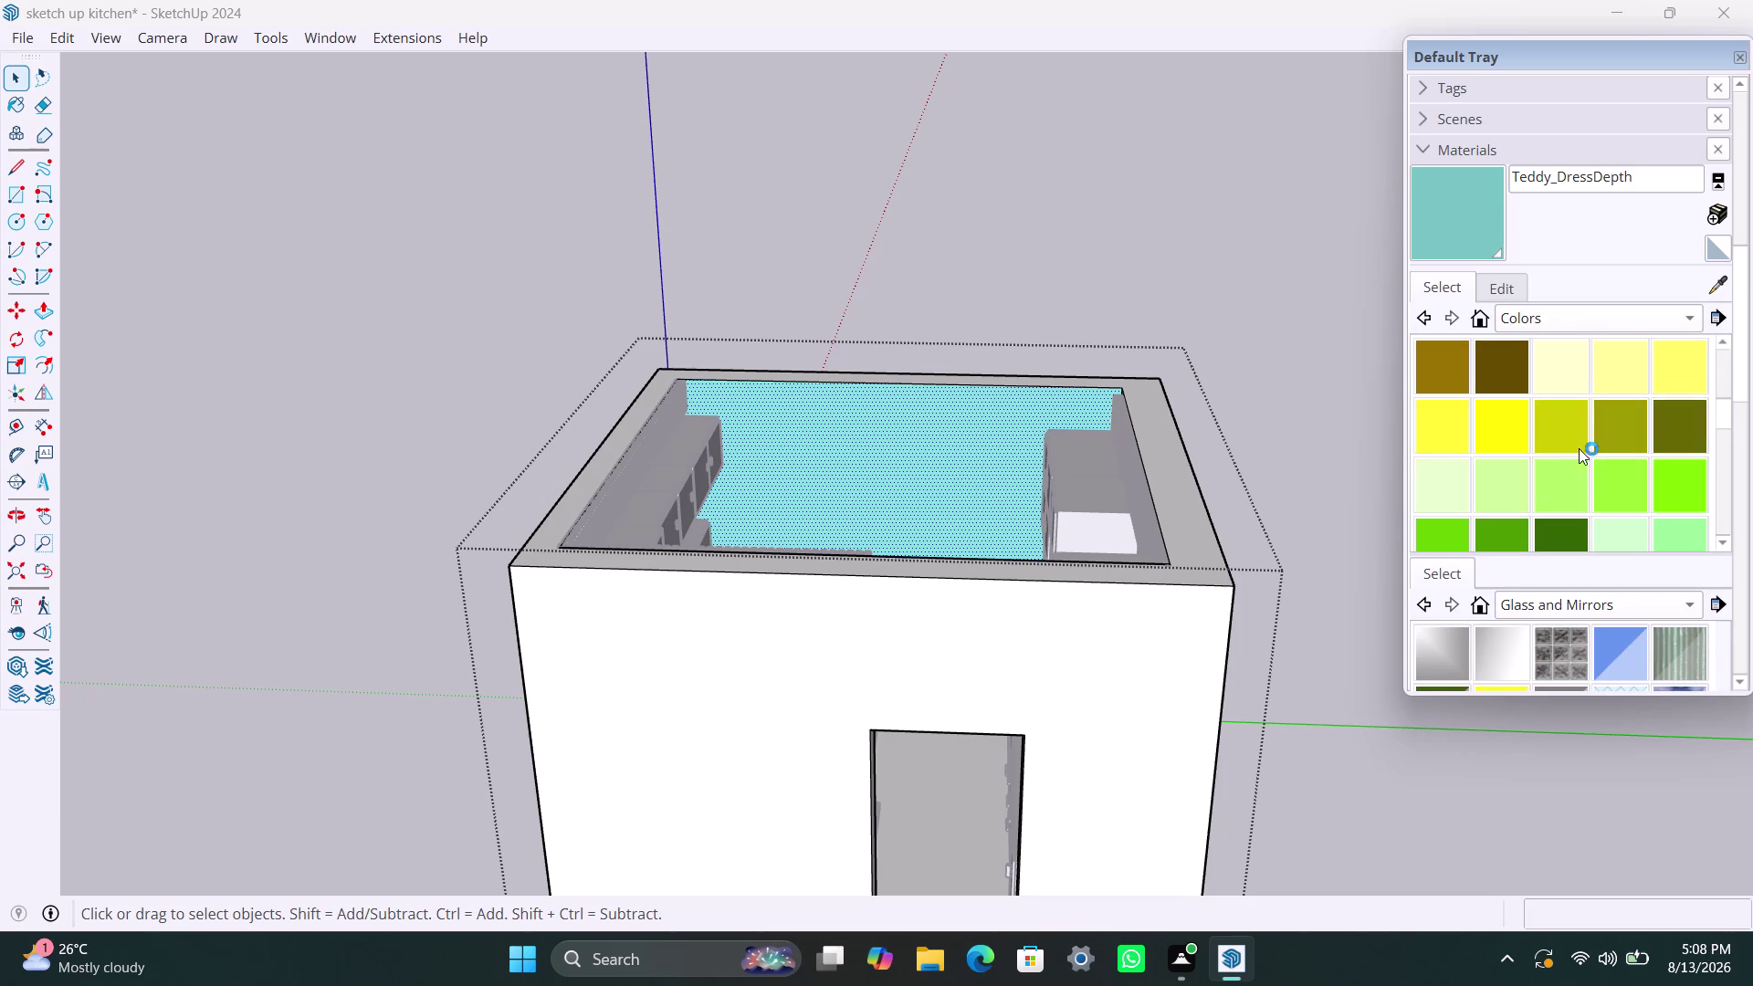
scroll(down, 3)
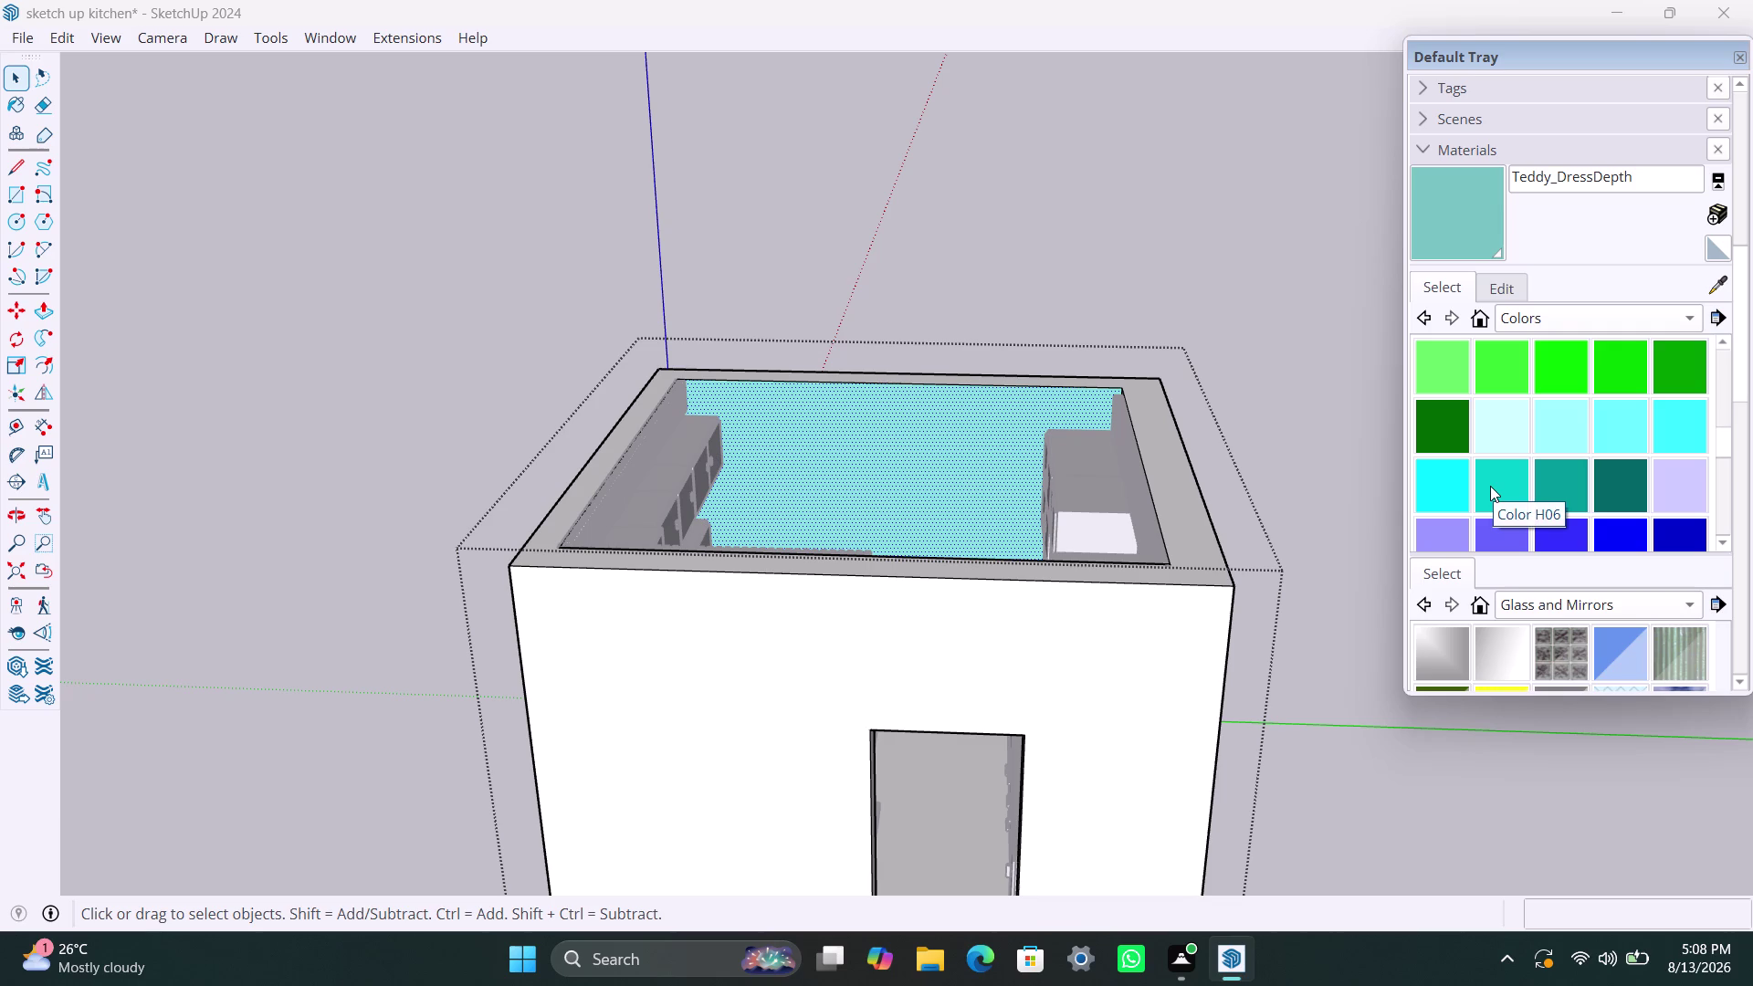
scroll(down, 3)
scroll(down, 3)
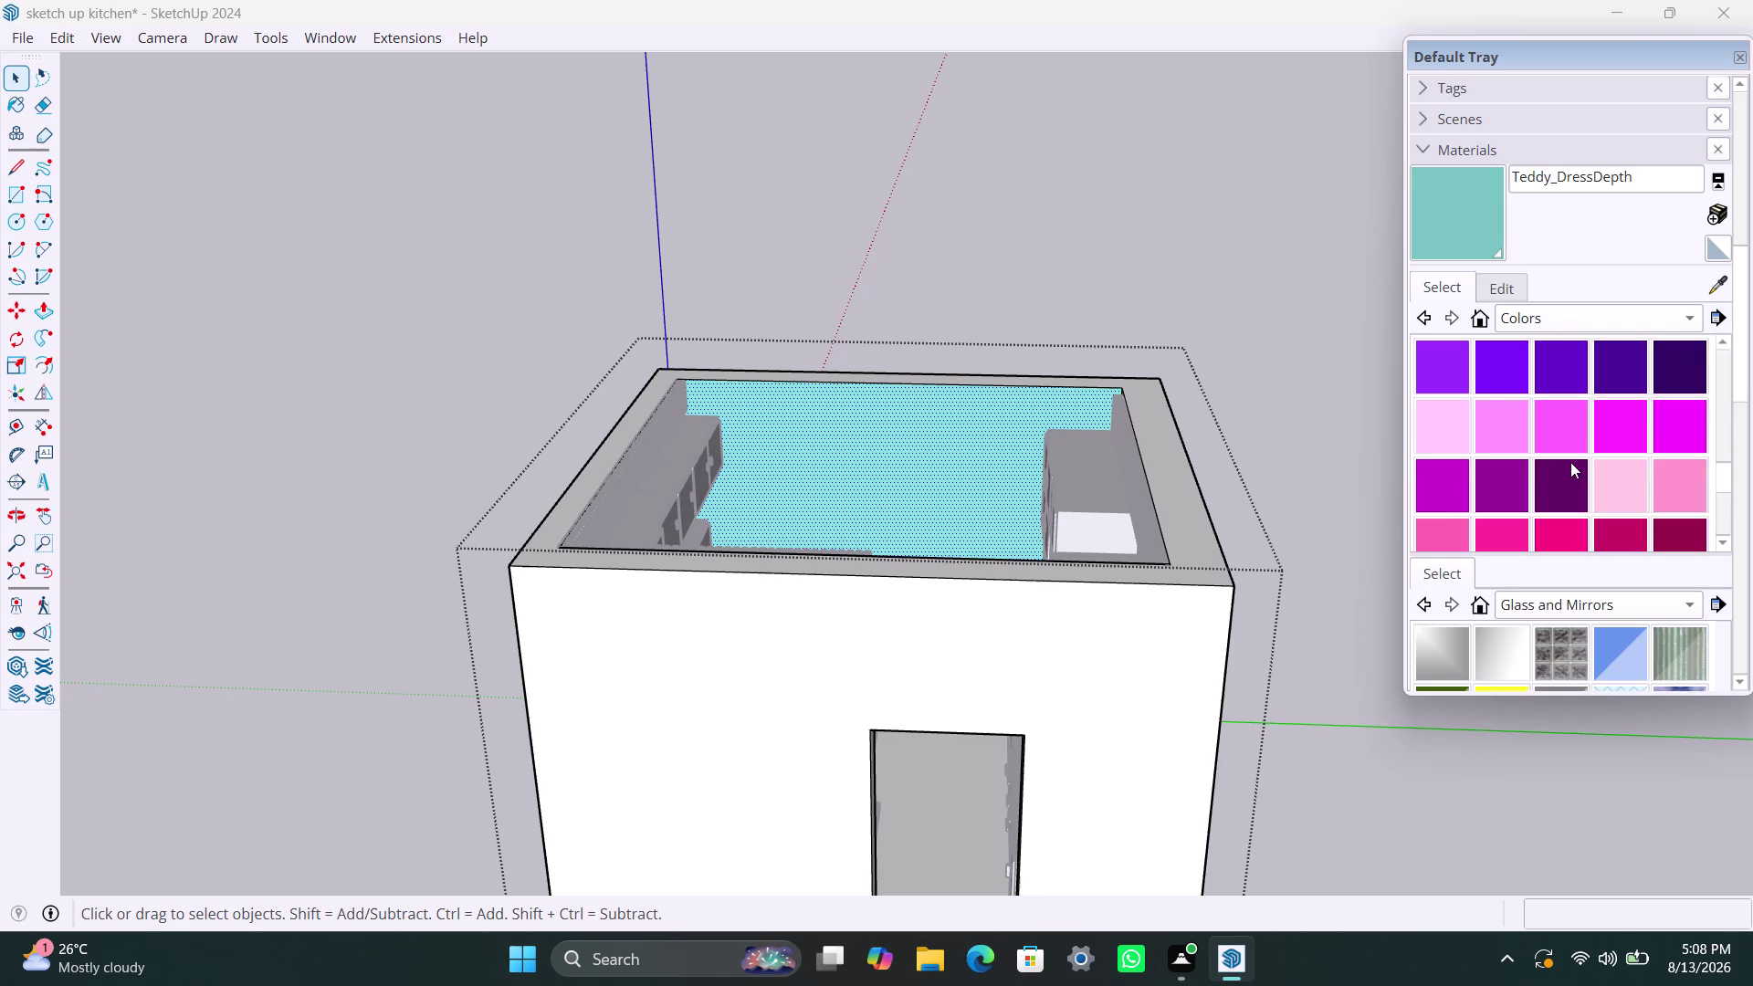
scroll(up, 3)
click(1636, 374)
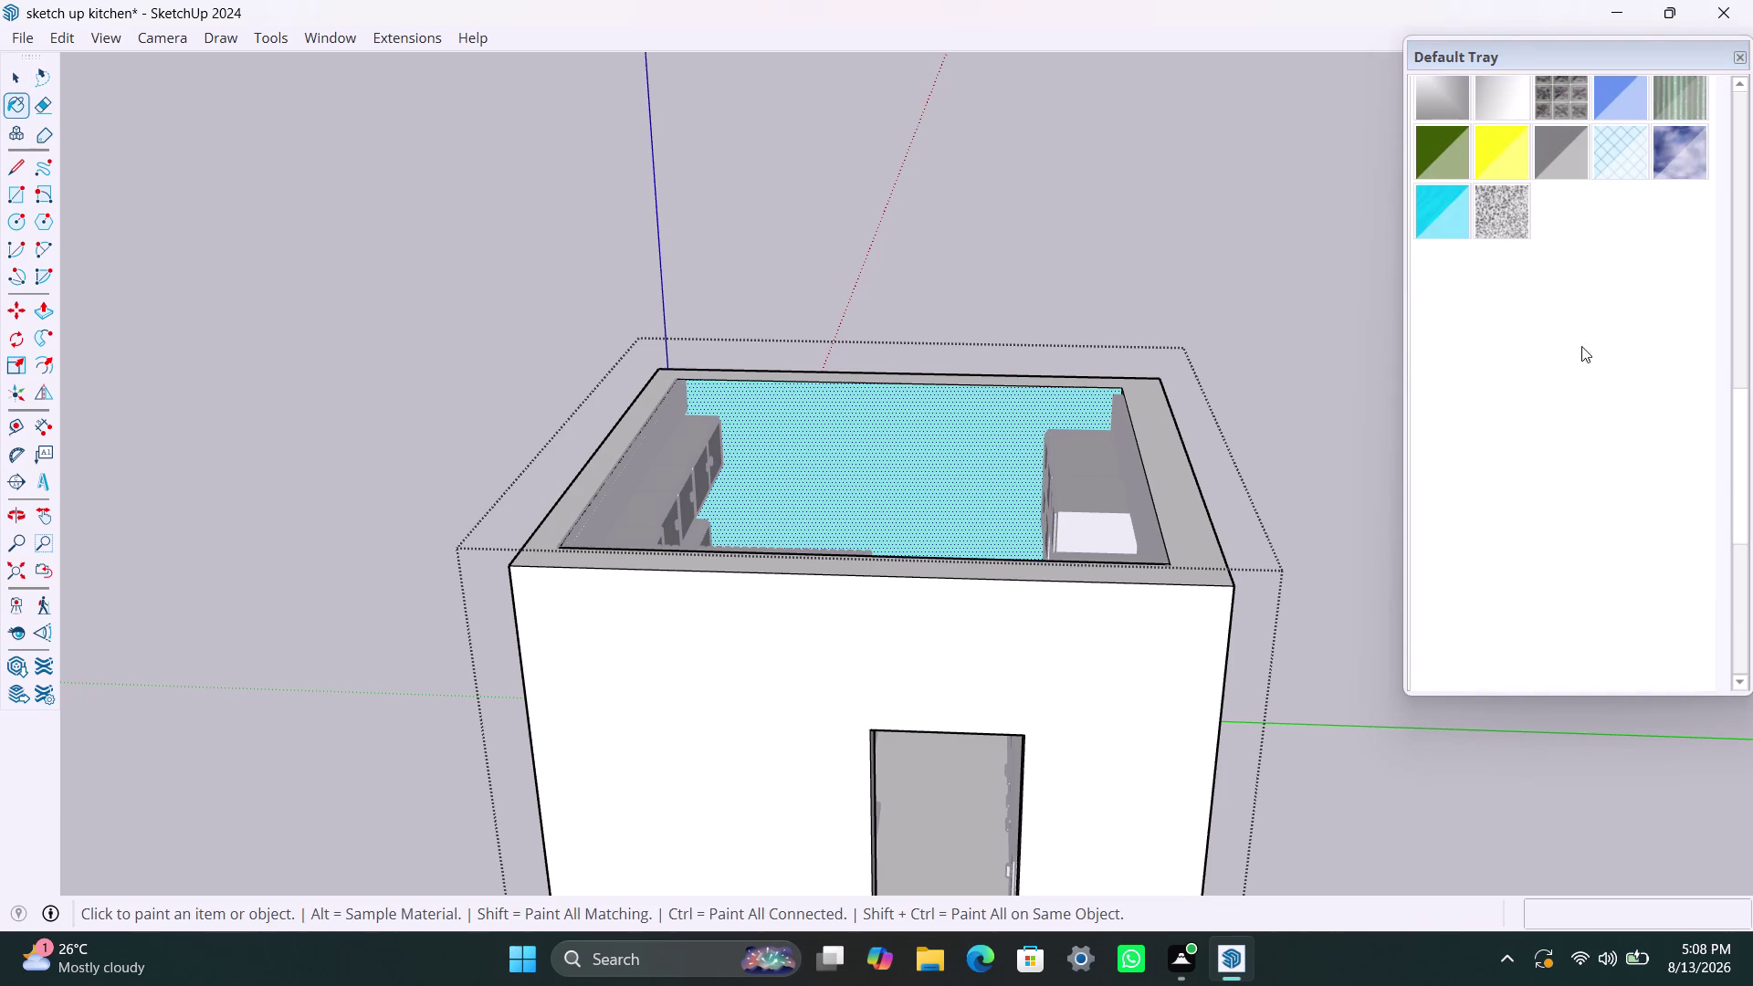
Paint the interior back wall with Color H08.
drag(1739, 408, 1722, 226)
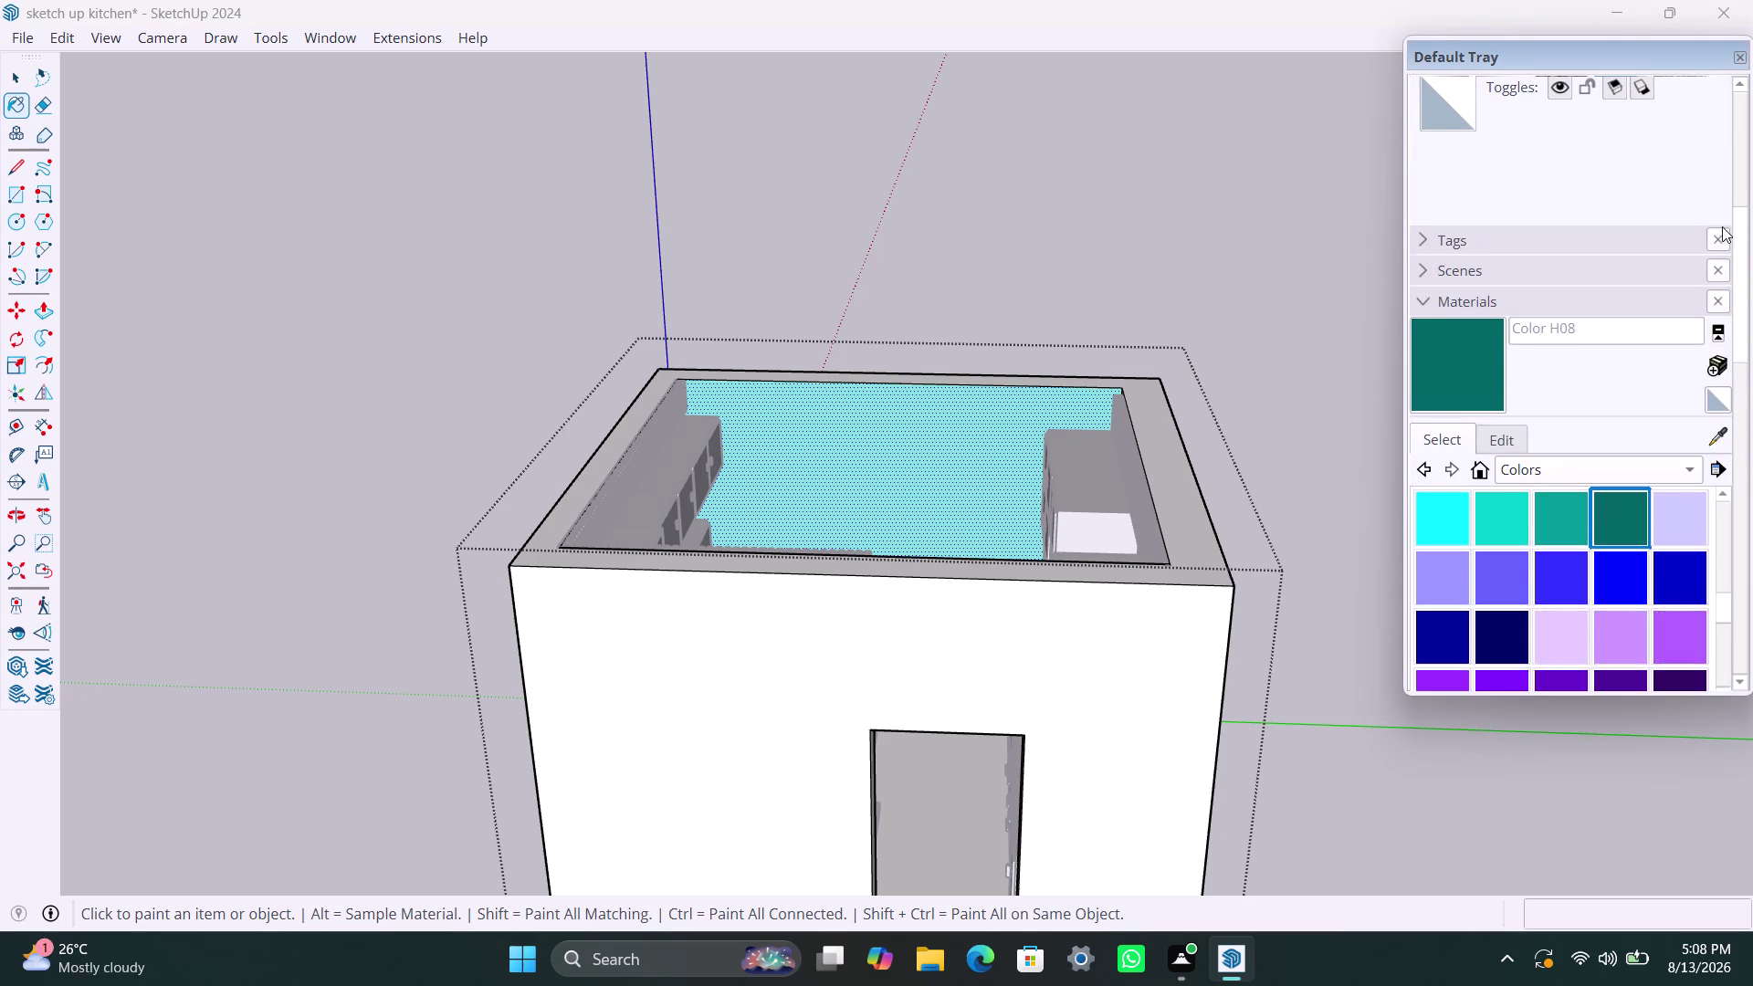
drag(1722, 227, 1722, 225)
click(1512, 450)
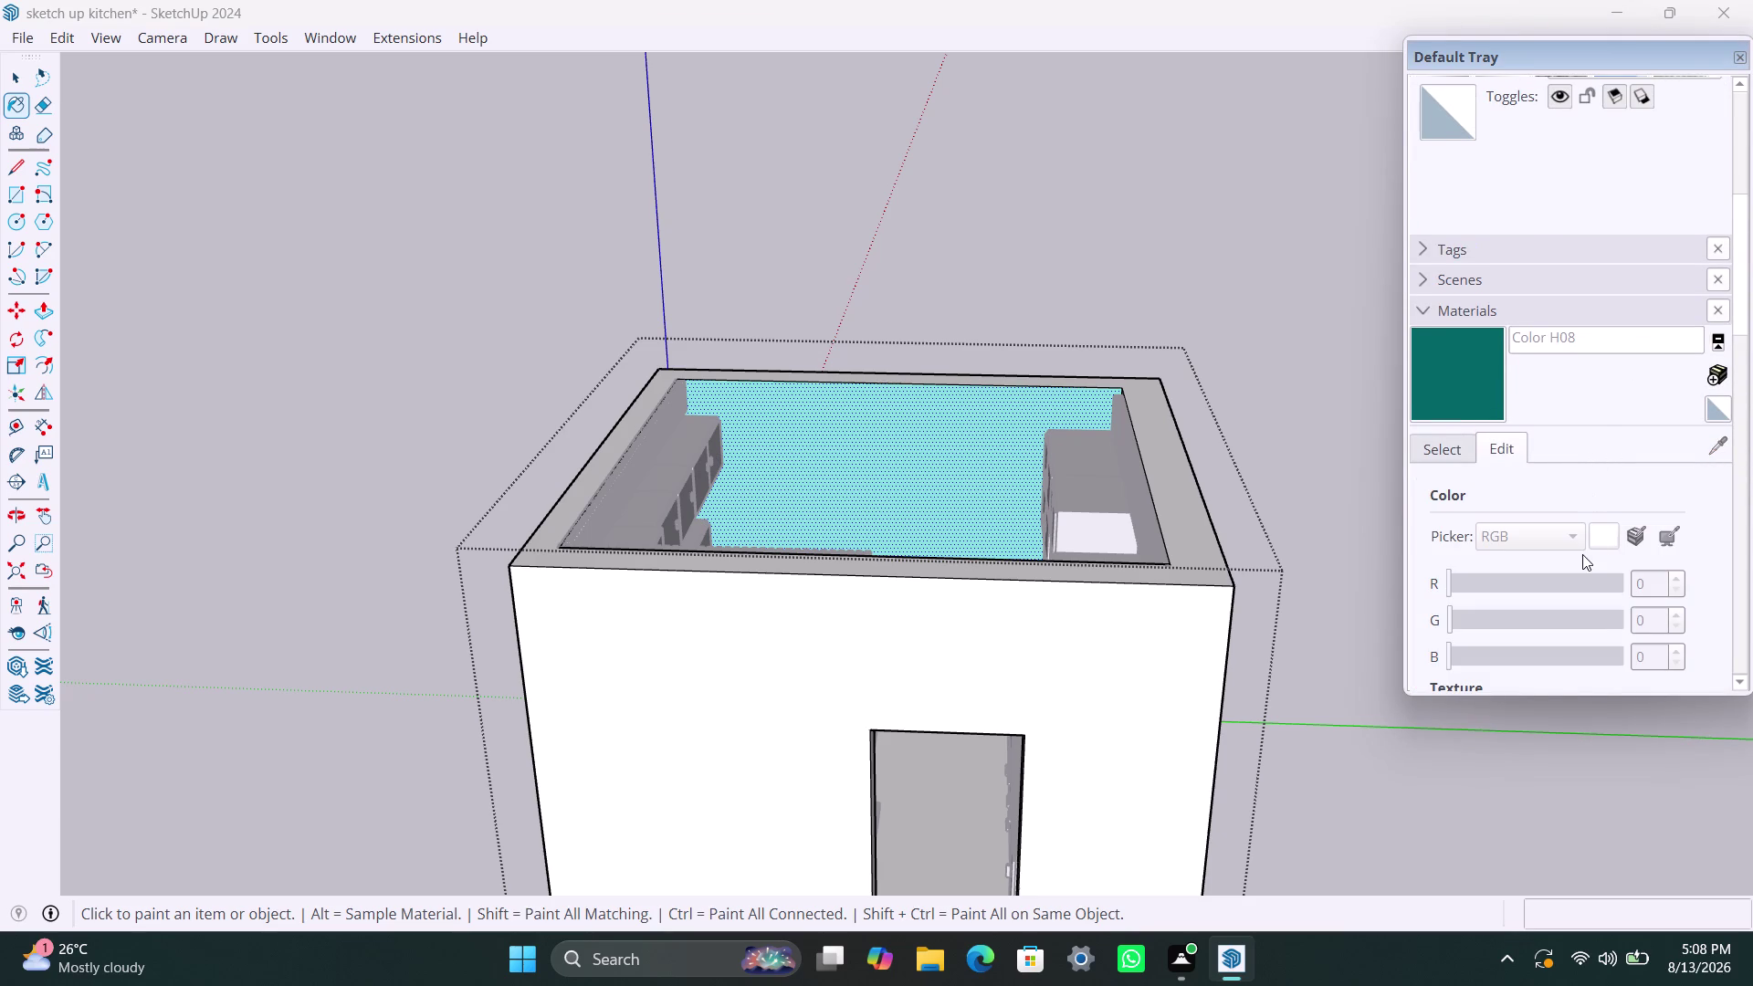
scroll(down, 3)
click(1610, 446)
click(1447, 266)
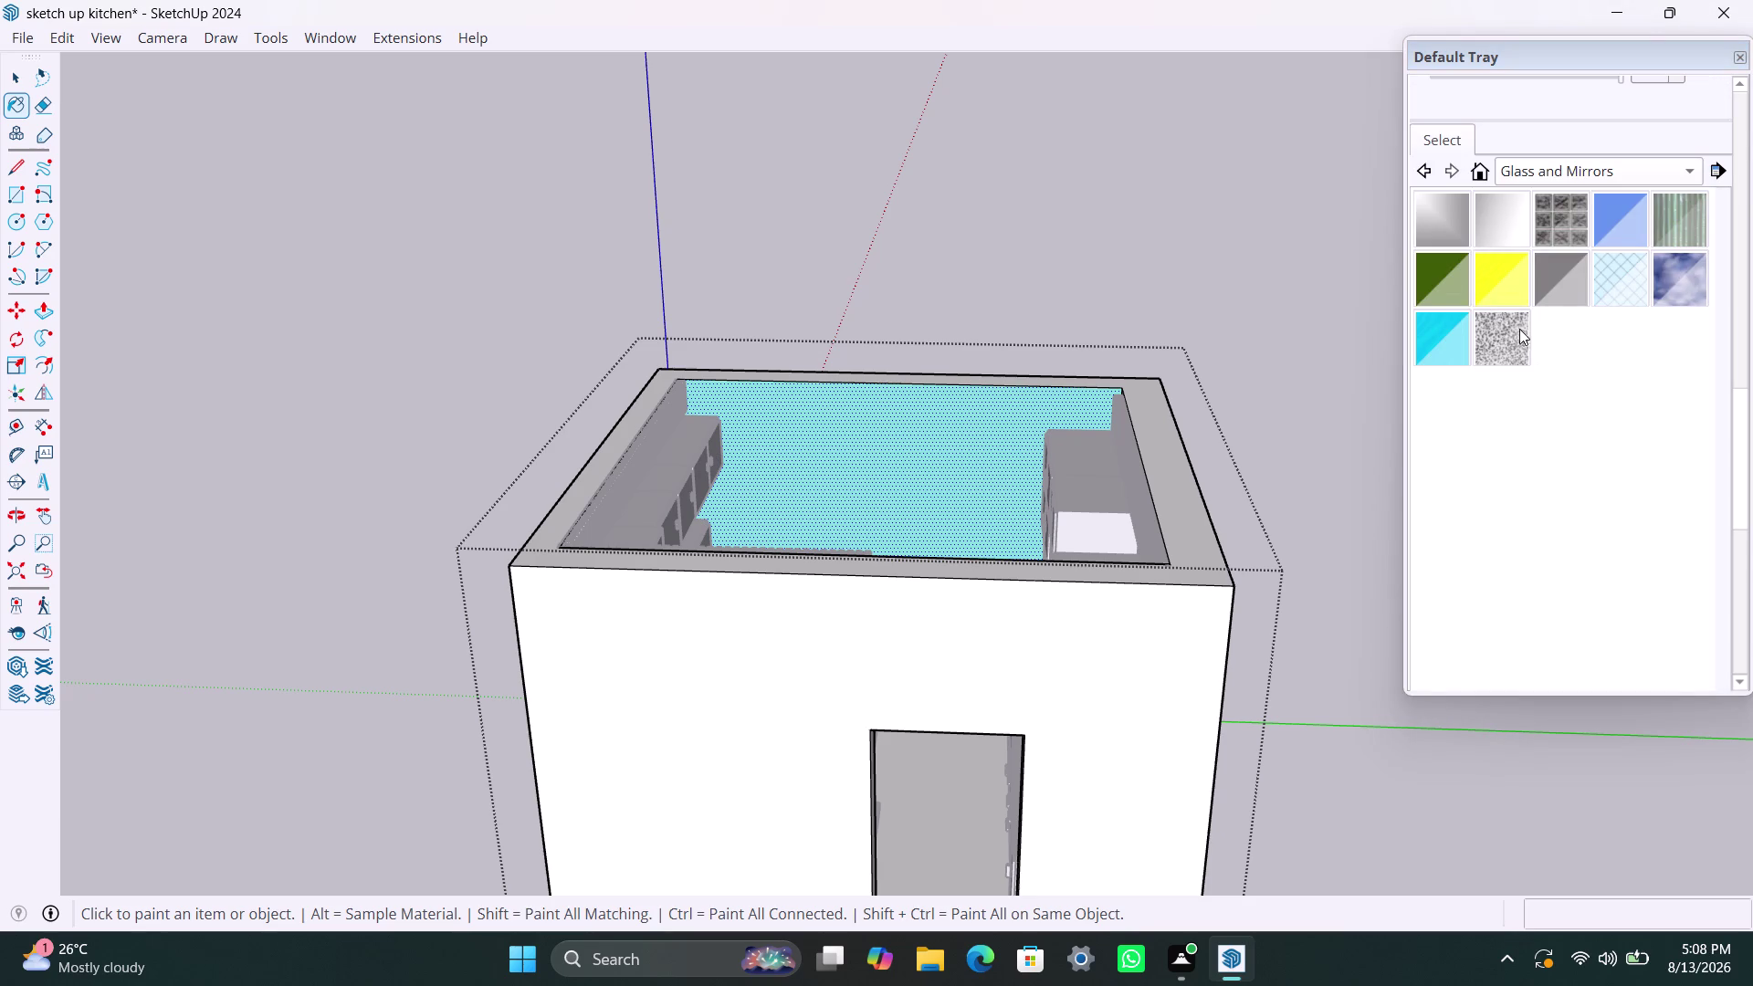
click(995, 460)
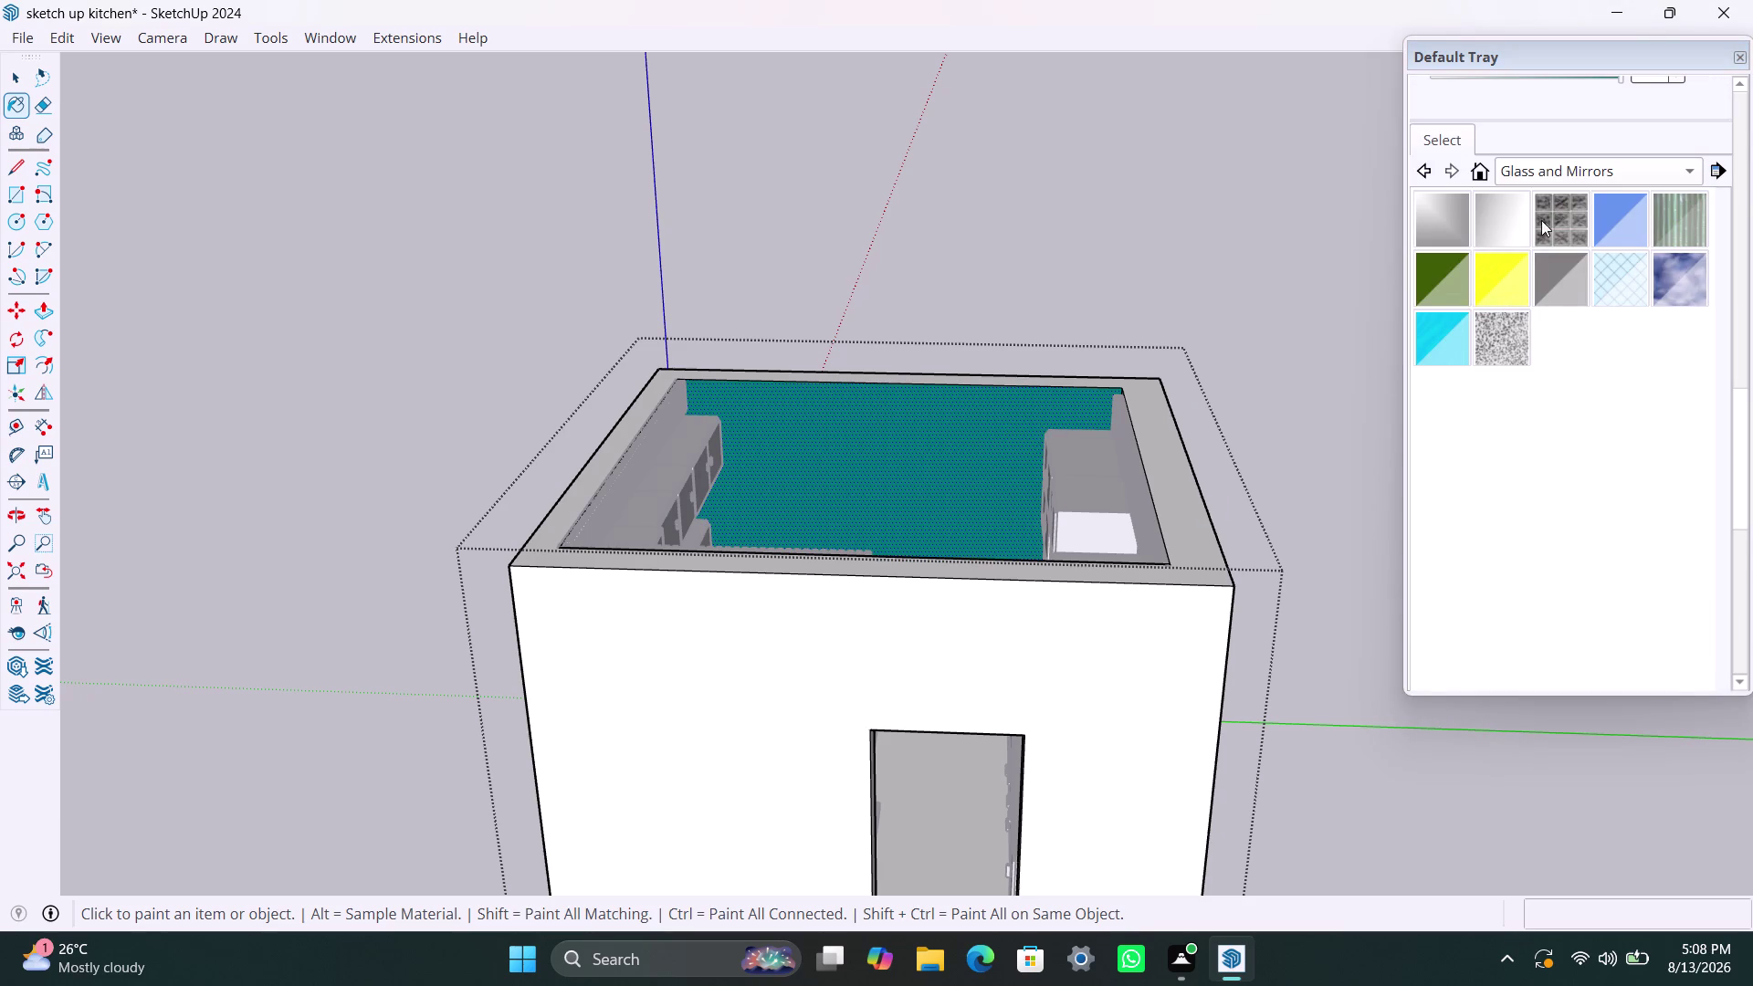
Raise the teal's red value to 54, giving RGB 54, 102, 102.
scroll(up, 3)
drag(1751, 413, 1752, 405)
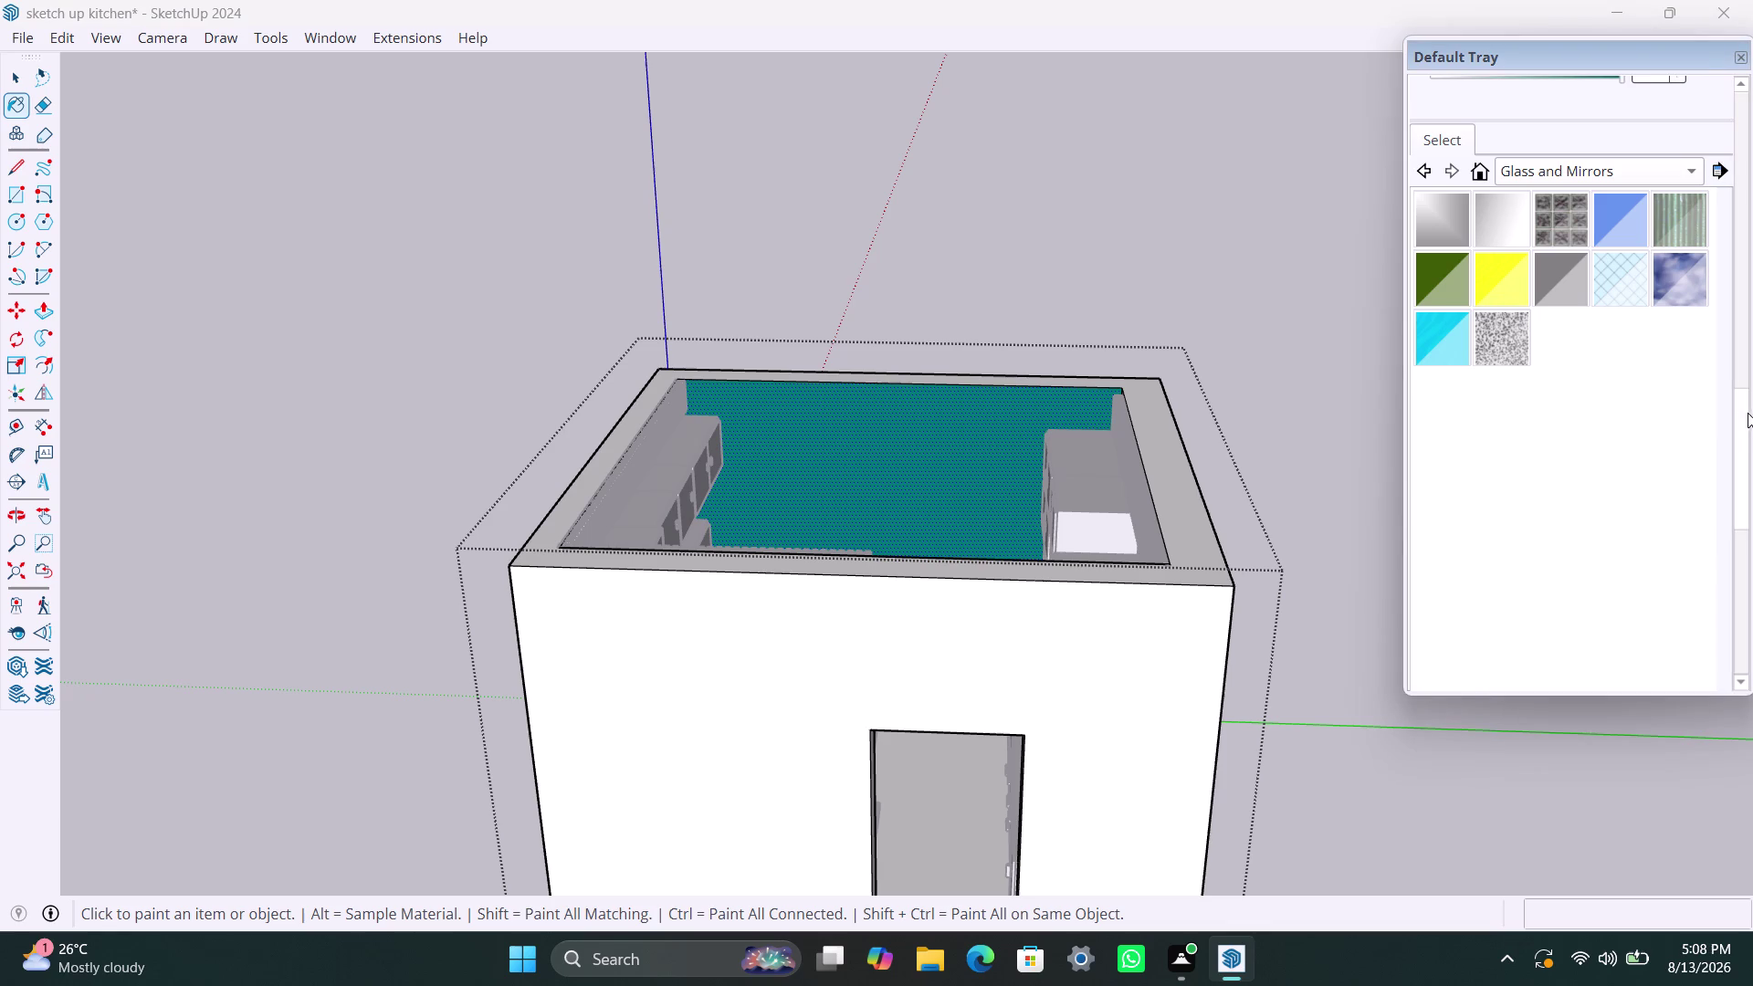
drag(1742, 425, 1746, 295)
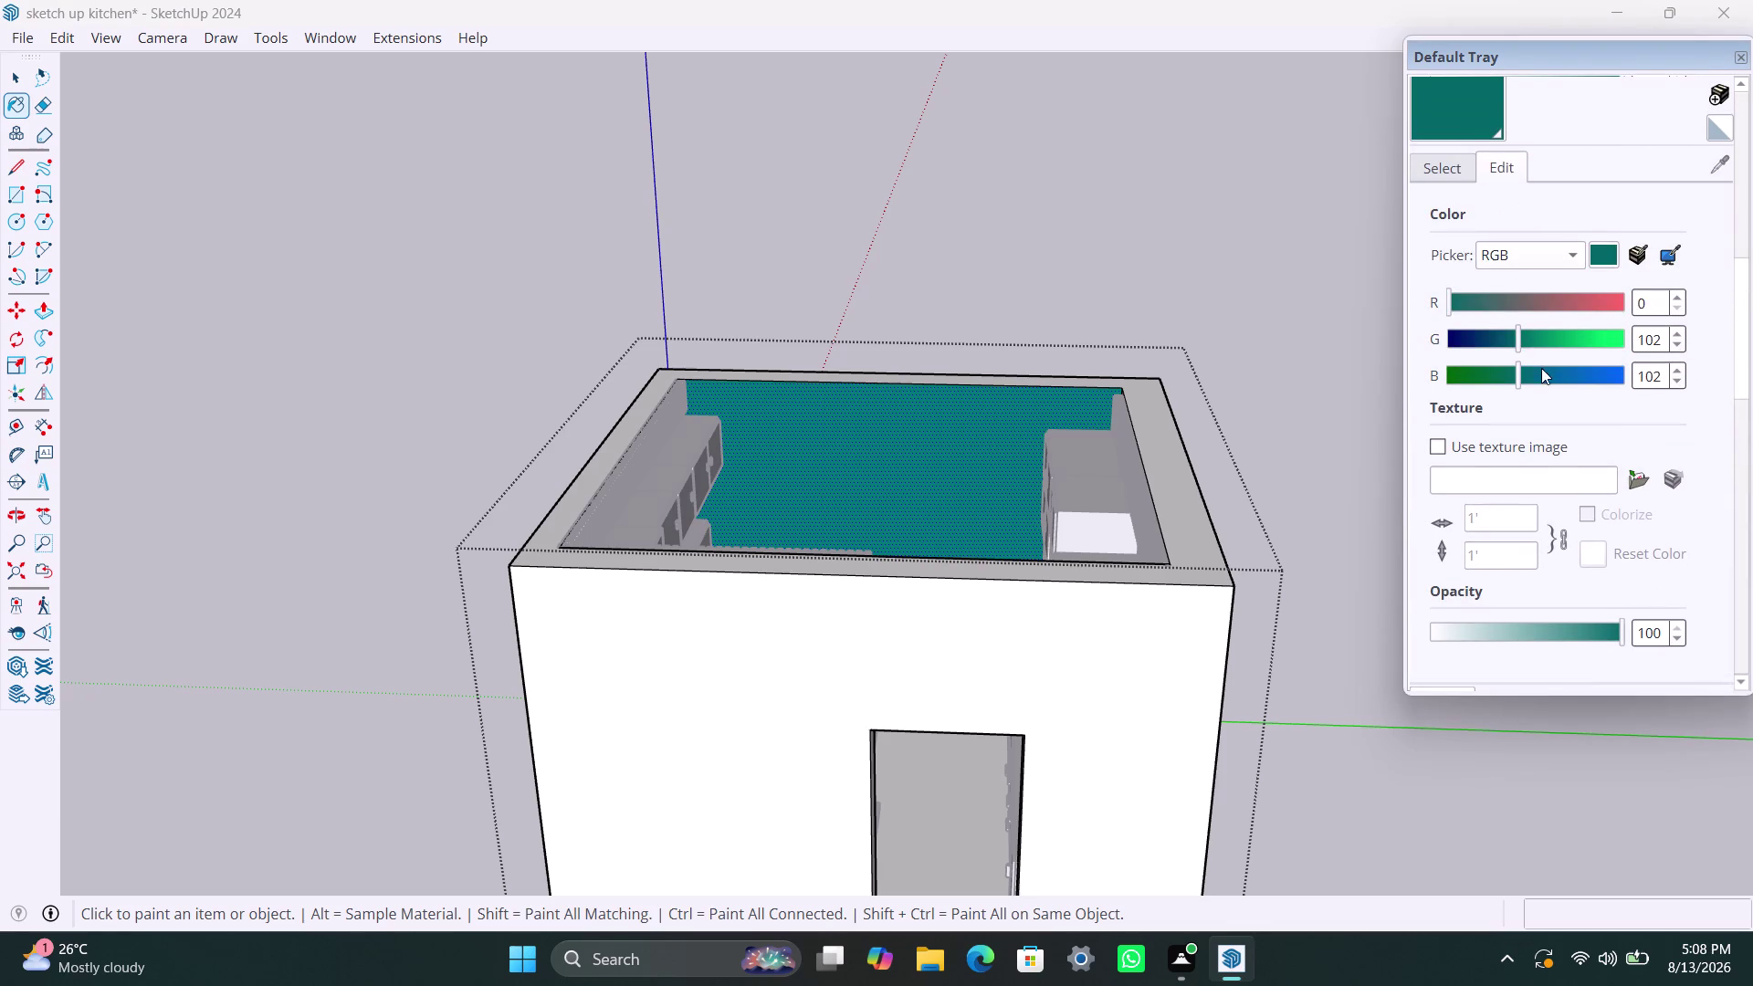
drag(1442, 311, 1446, 313)
drag(1446, 312, 1458, 313)
drag(1450, 309, 1458, 311)
drag(1459, 311, 1491, 314)
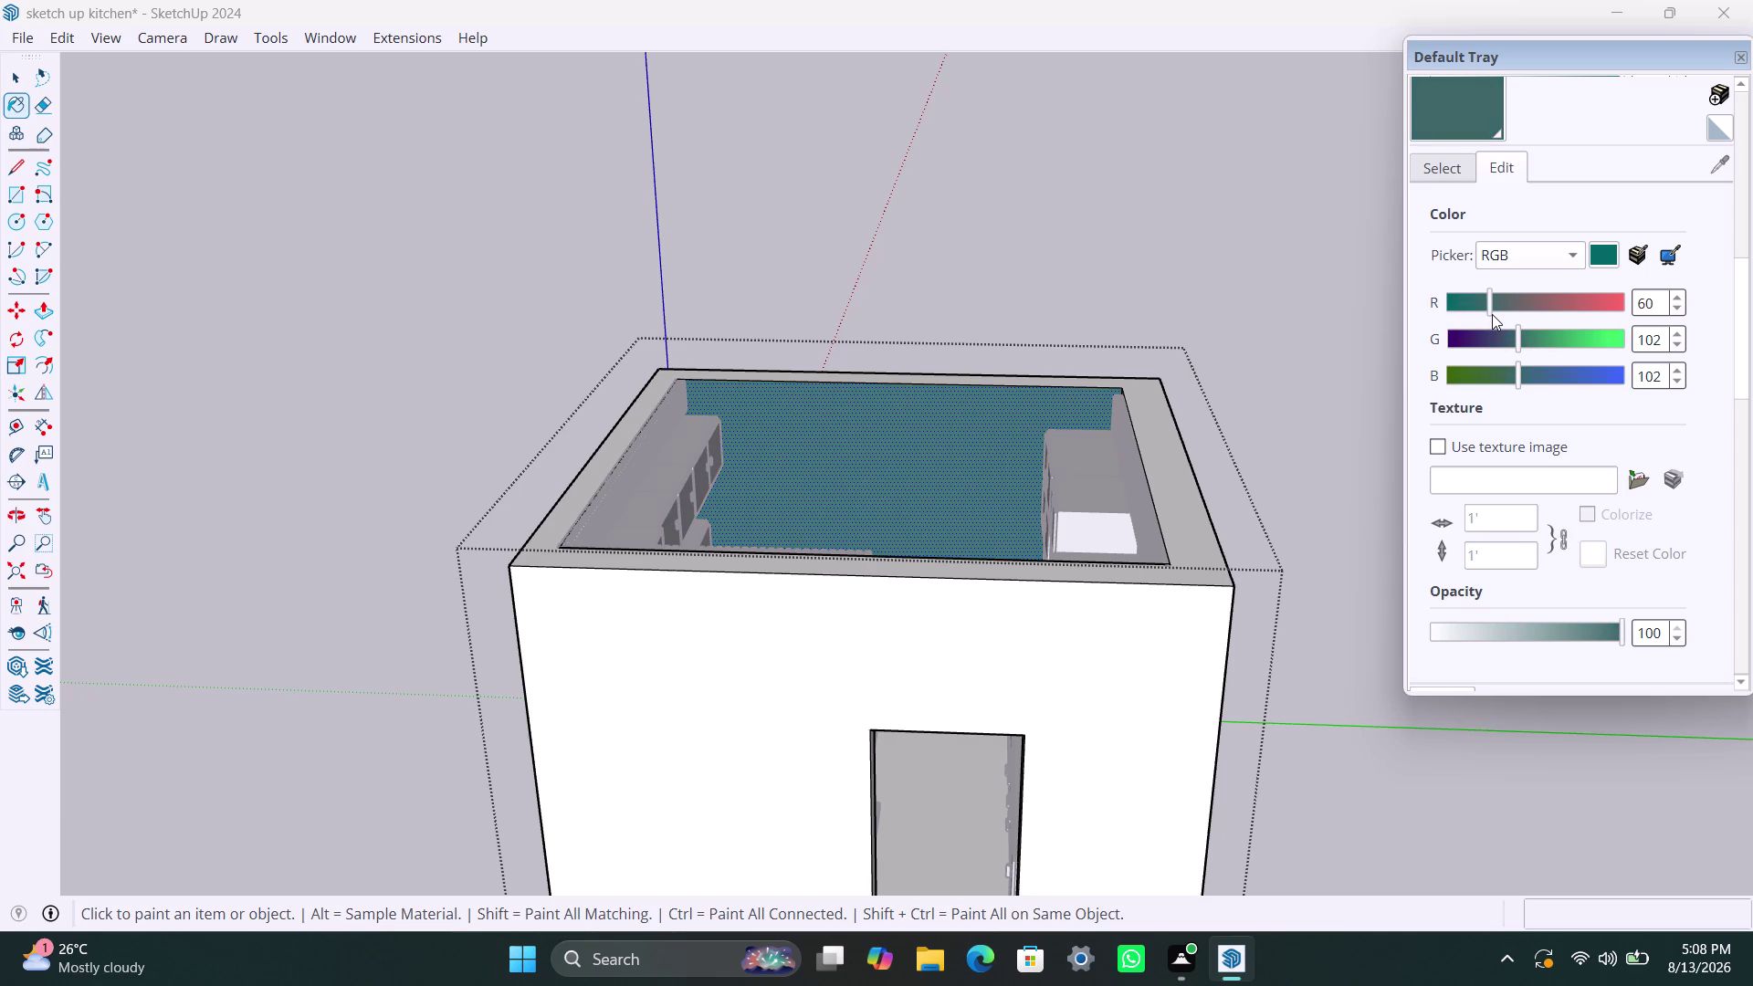
drag(1492, 314, 1487, 317)
Click and double-click the back wall, then return to the Select tool.
click(1003, 463)
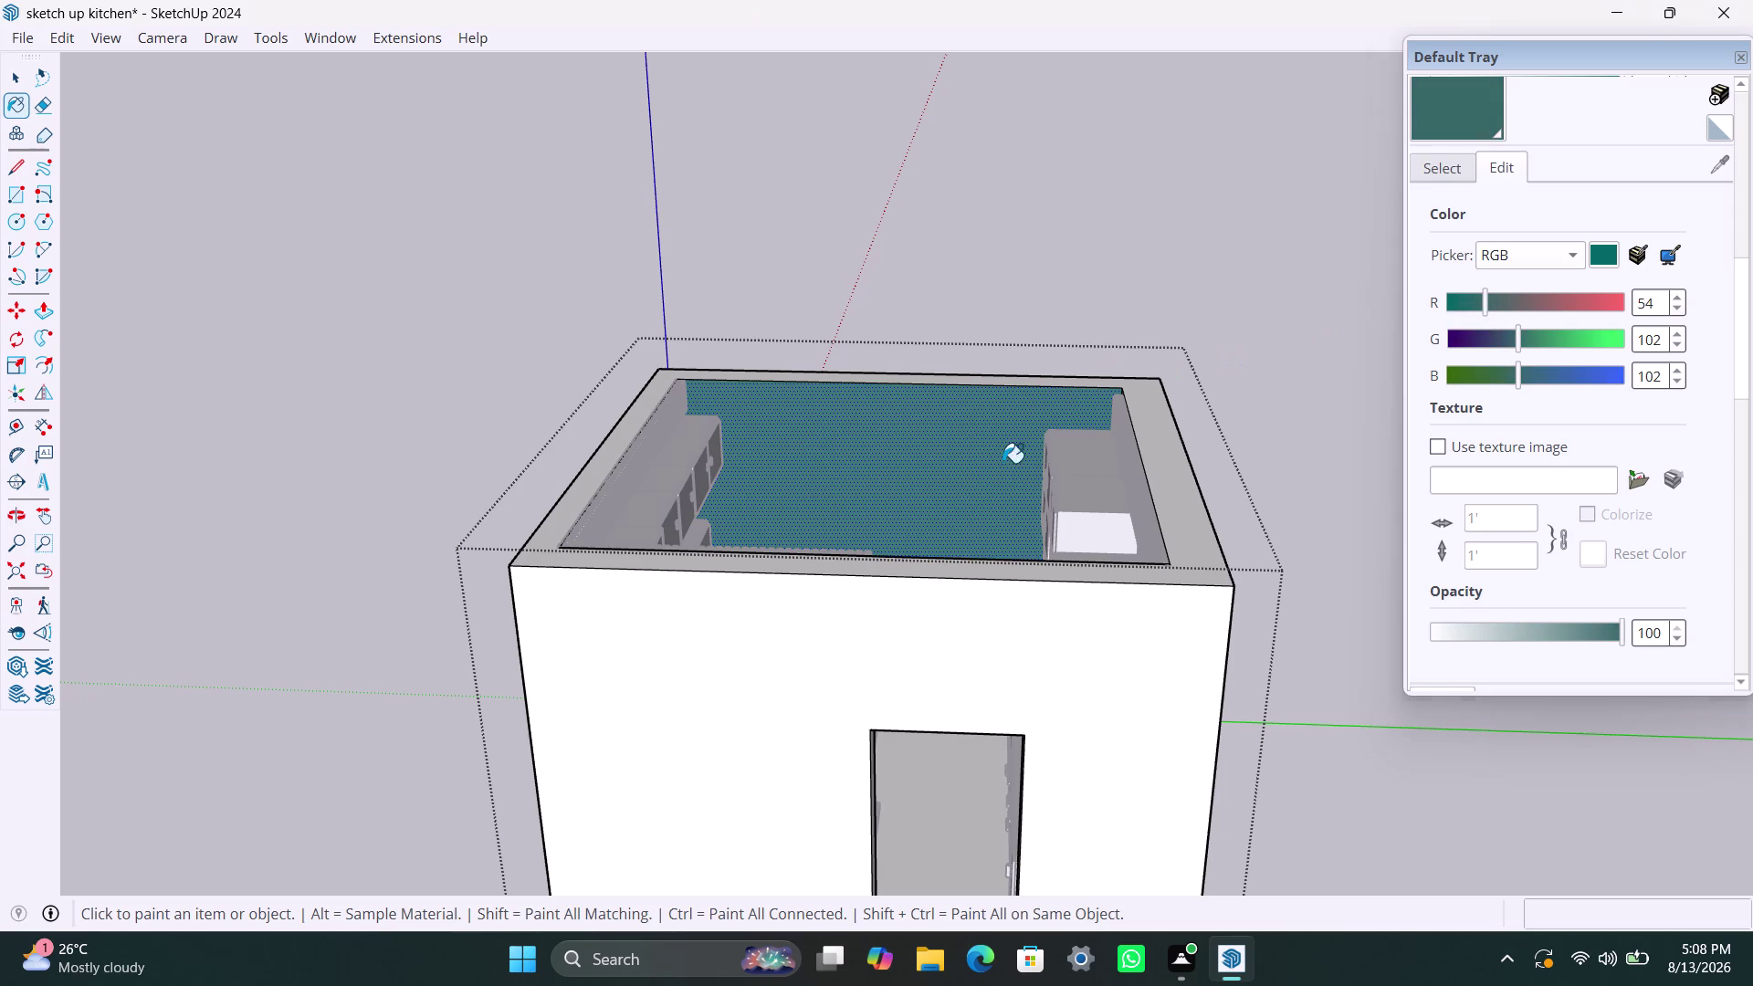
click(1458, 108)
click(939, 453)
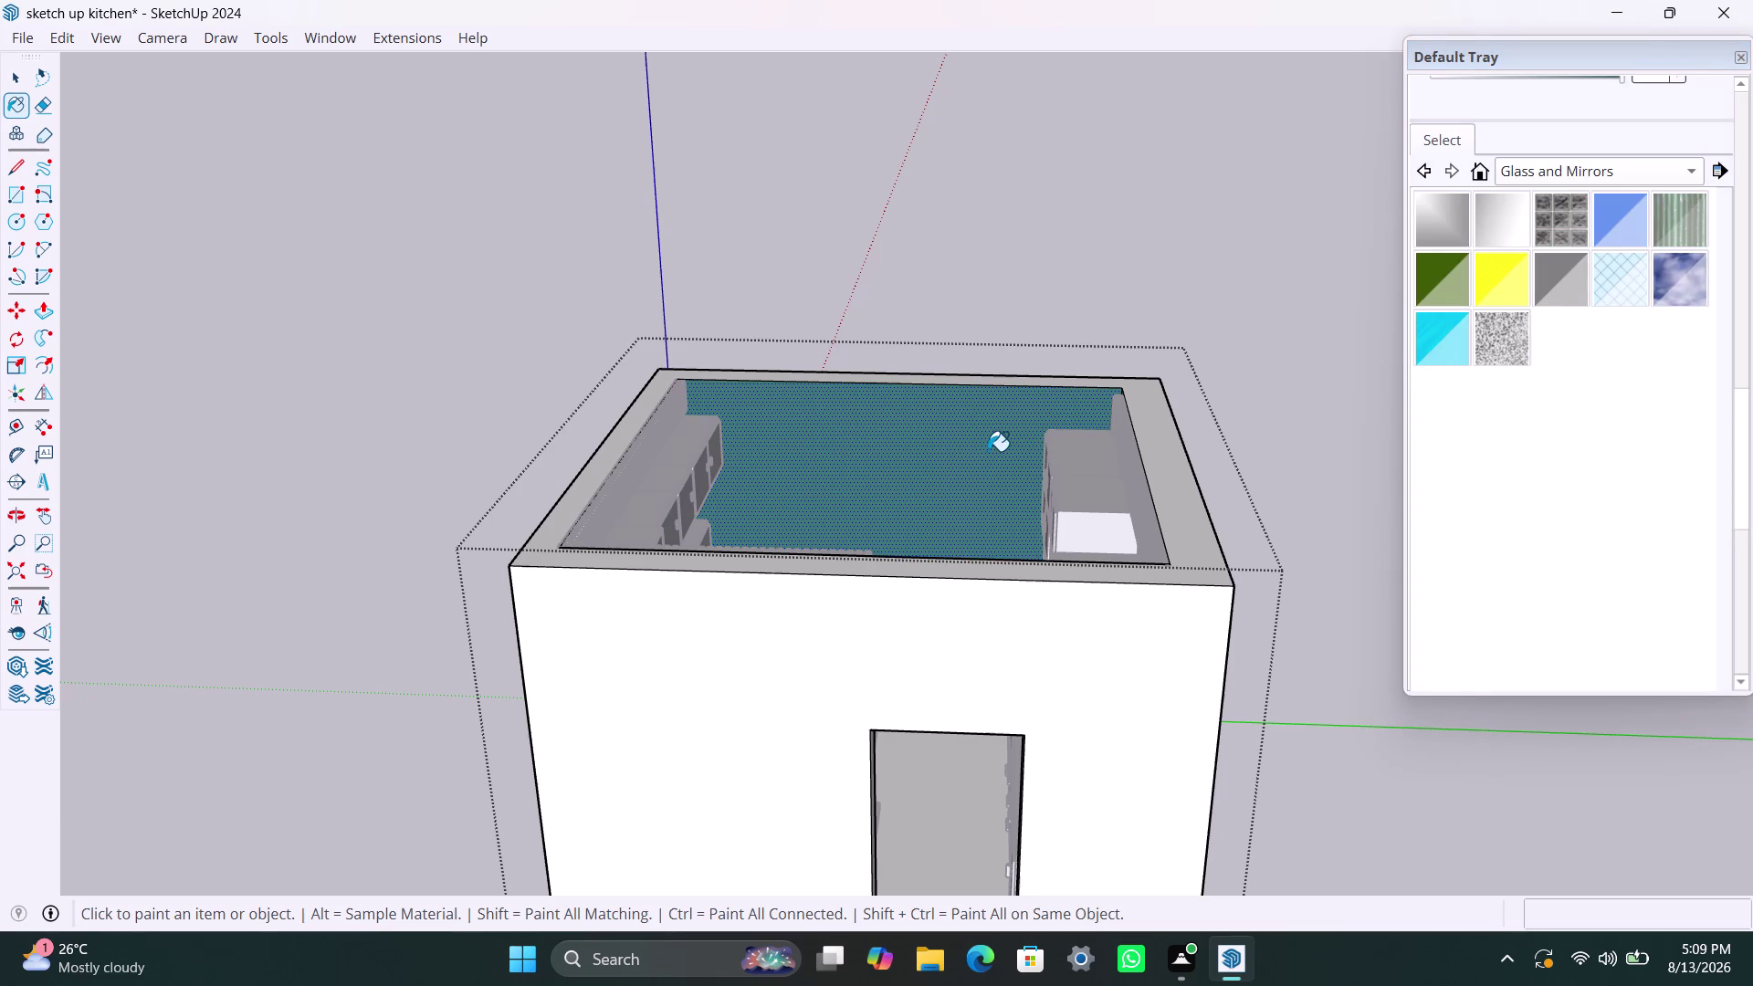
double_click(963, 451)
key(Escape)
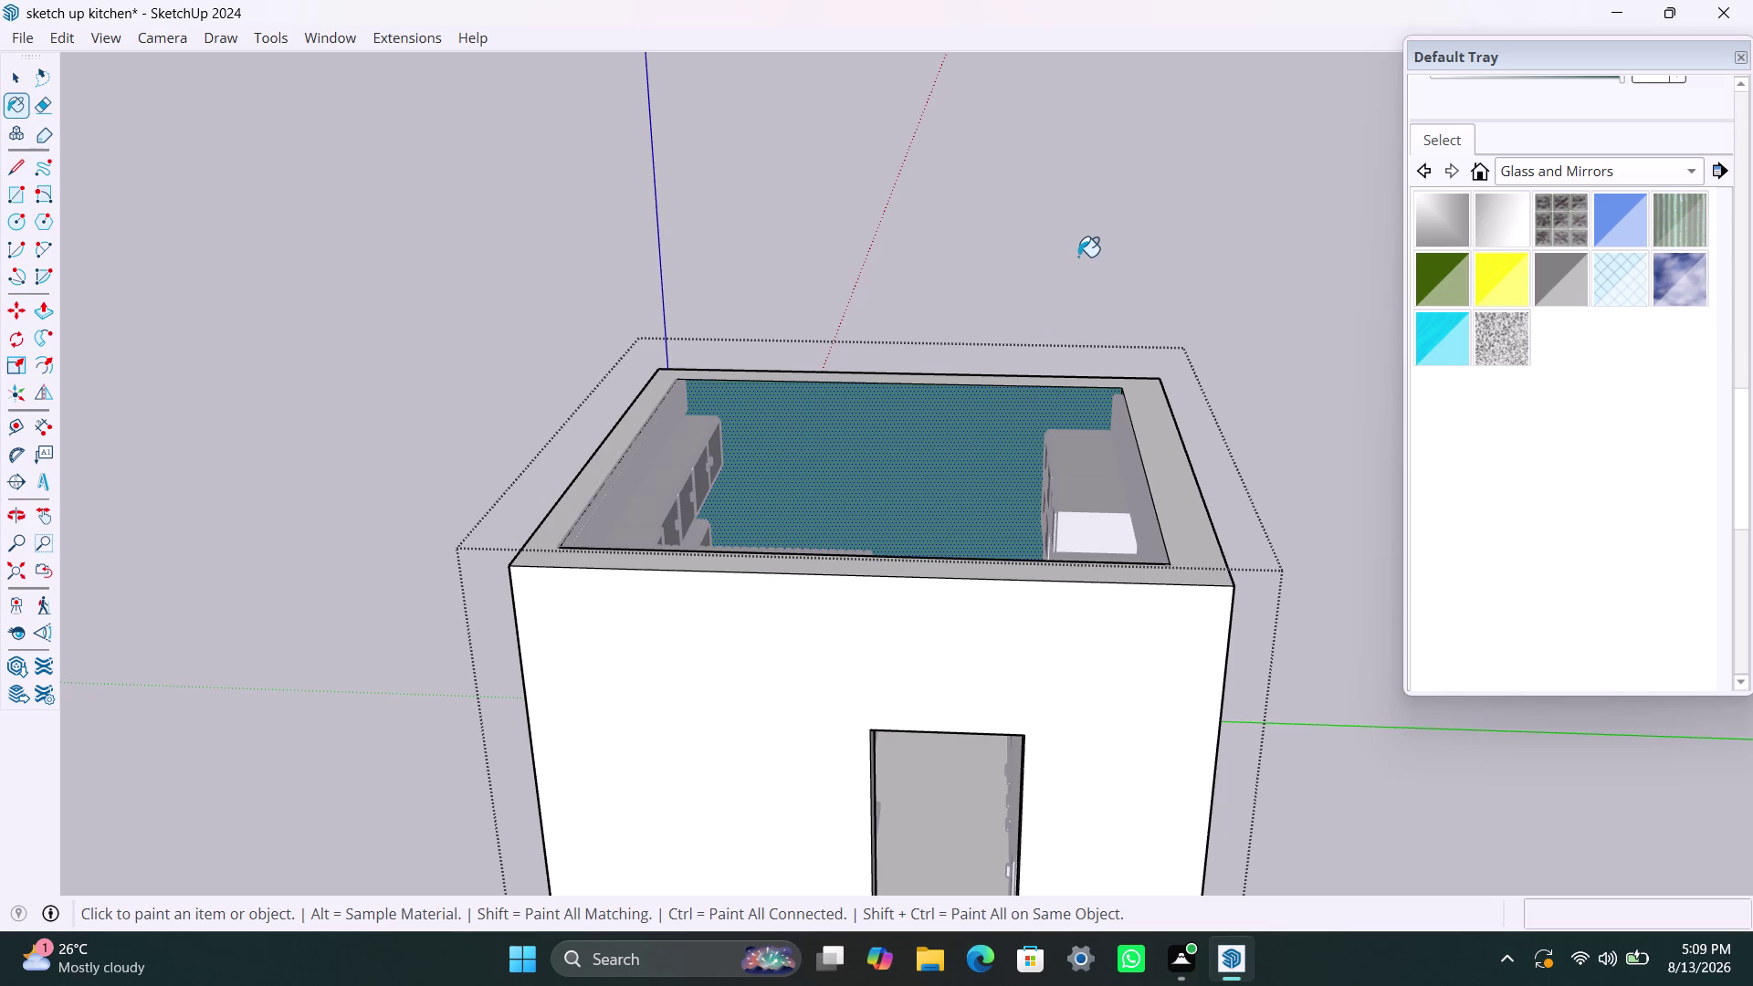
click(1078, 257)
key(space)
Orbit to view the room from above and lower the teal material's opacity.
scroll(down, 3)
middle_drag(1187, 283, 738, 434)
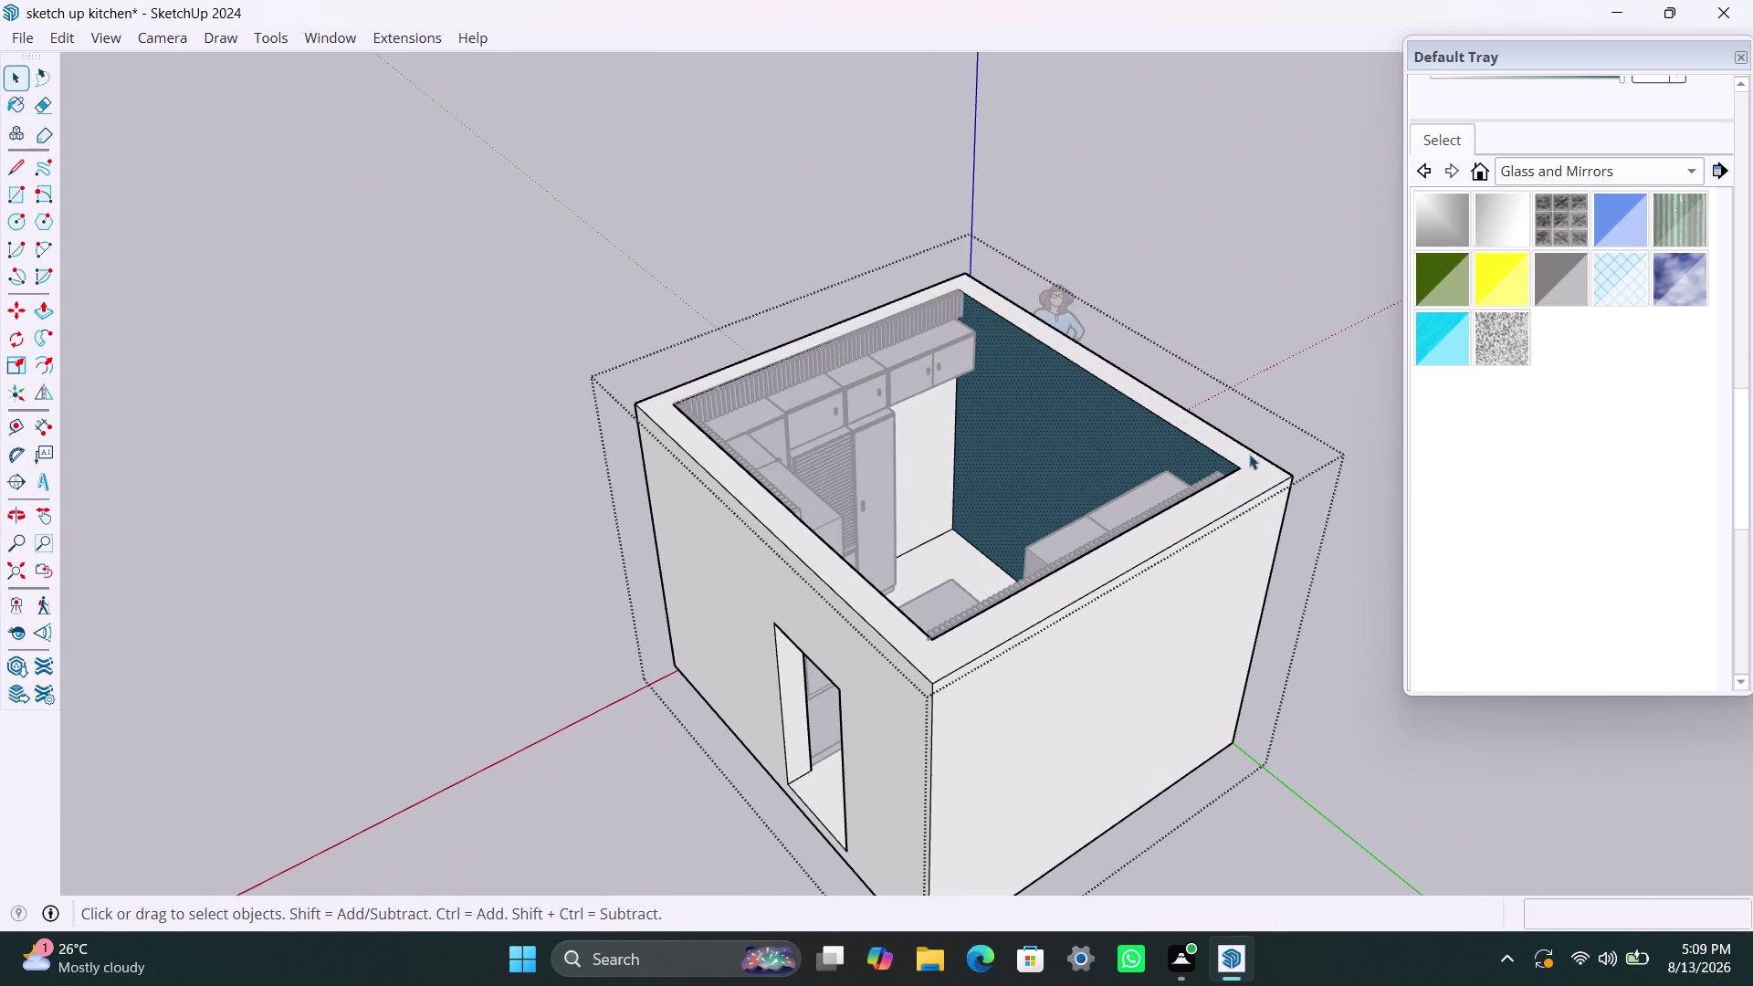
scroll(up, 3)
scroll(up, 3)
drag(1738, 428, 1738, 392)
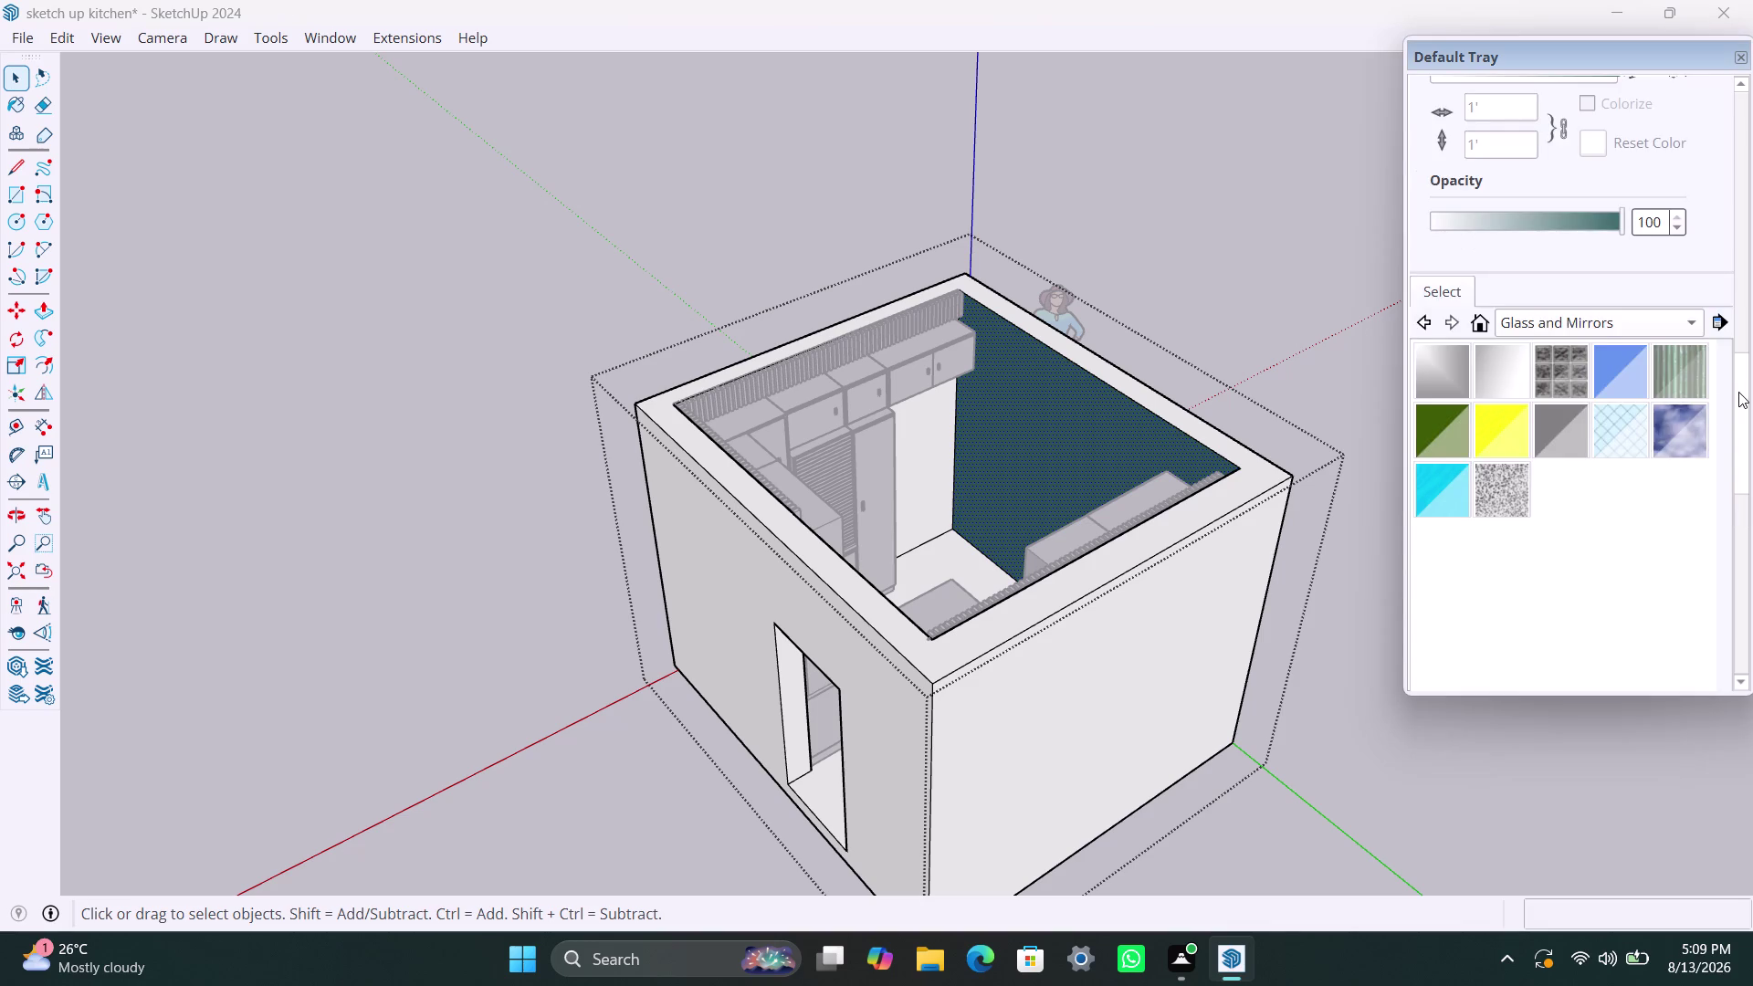
drag(1738, 392, 1748, 315)
drag(1621, 553, 1591, 556)
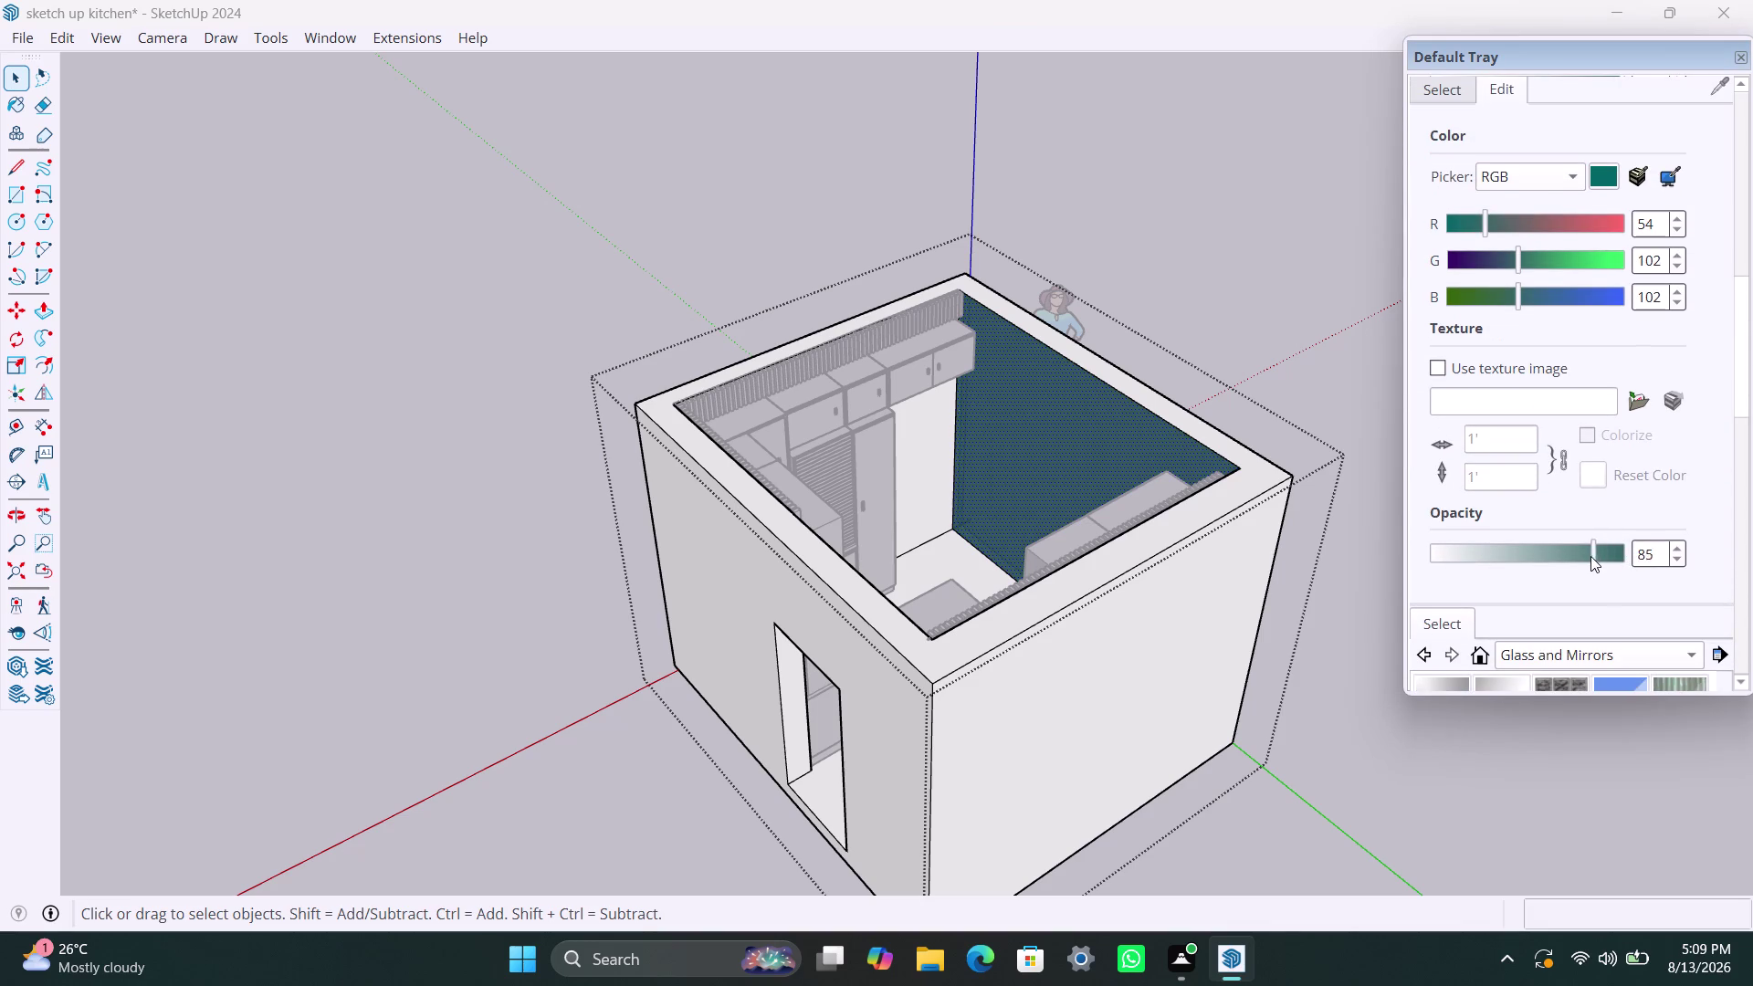
drag(1590, 556, 1558, 556)
scroll(up, 3)
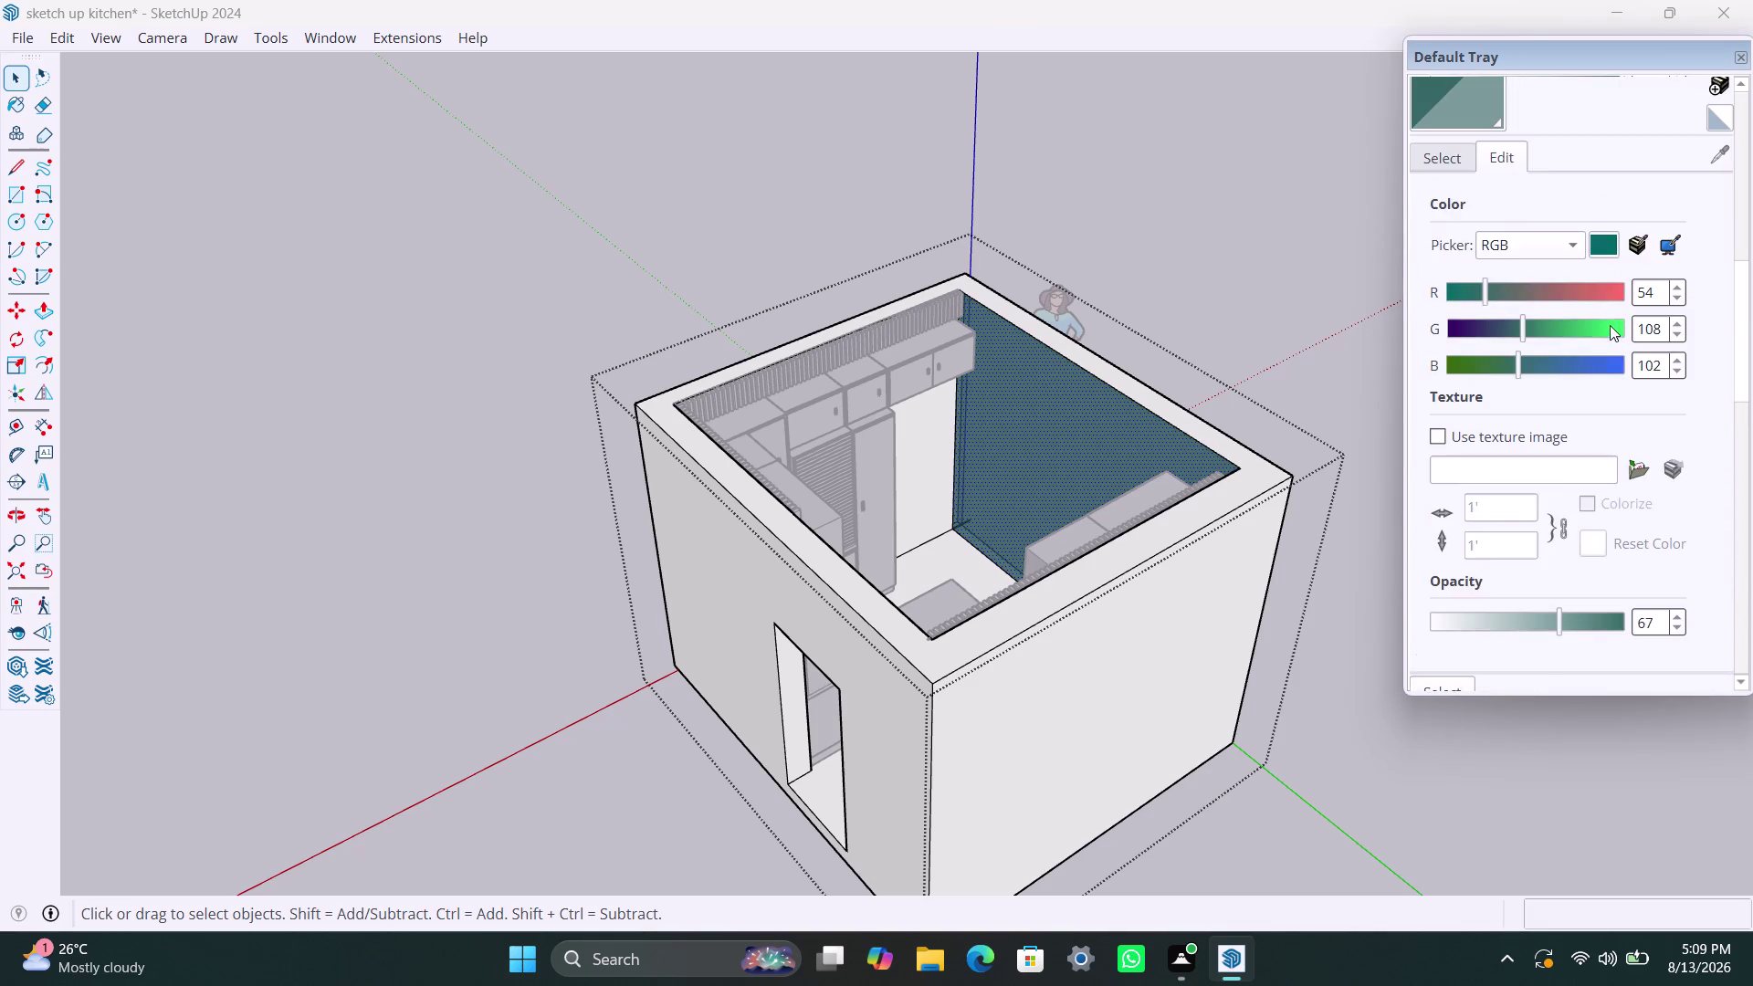
scroll(up, 3)
scroll(down, 3)
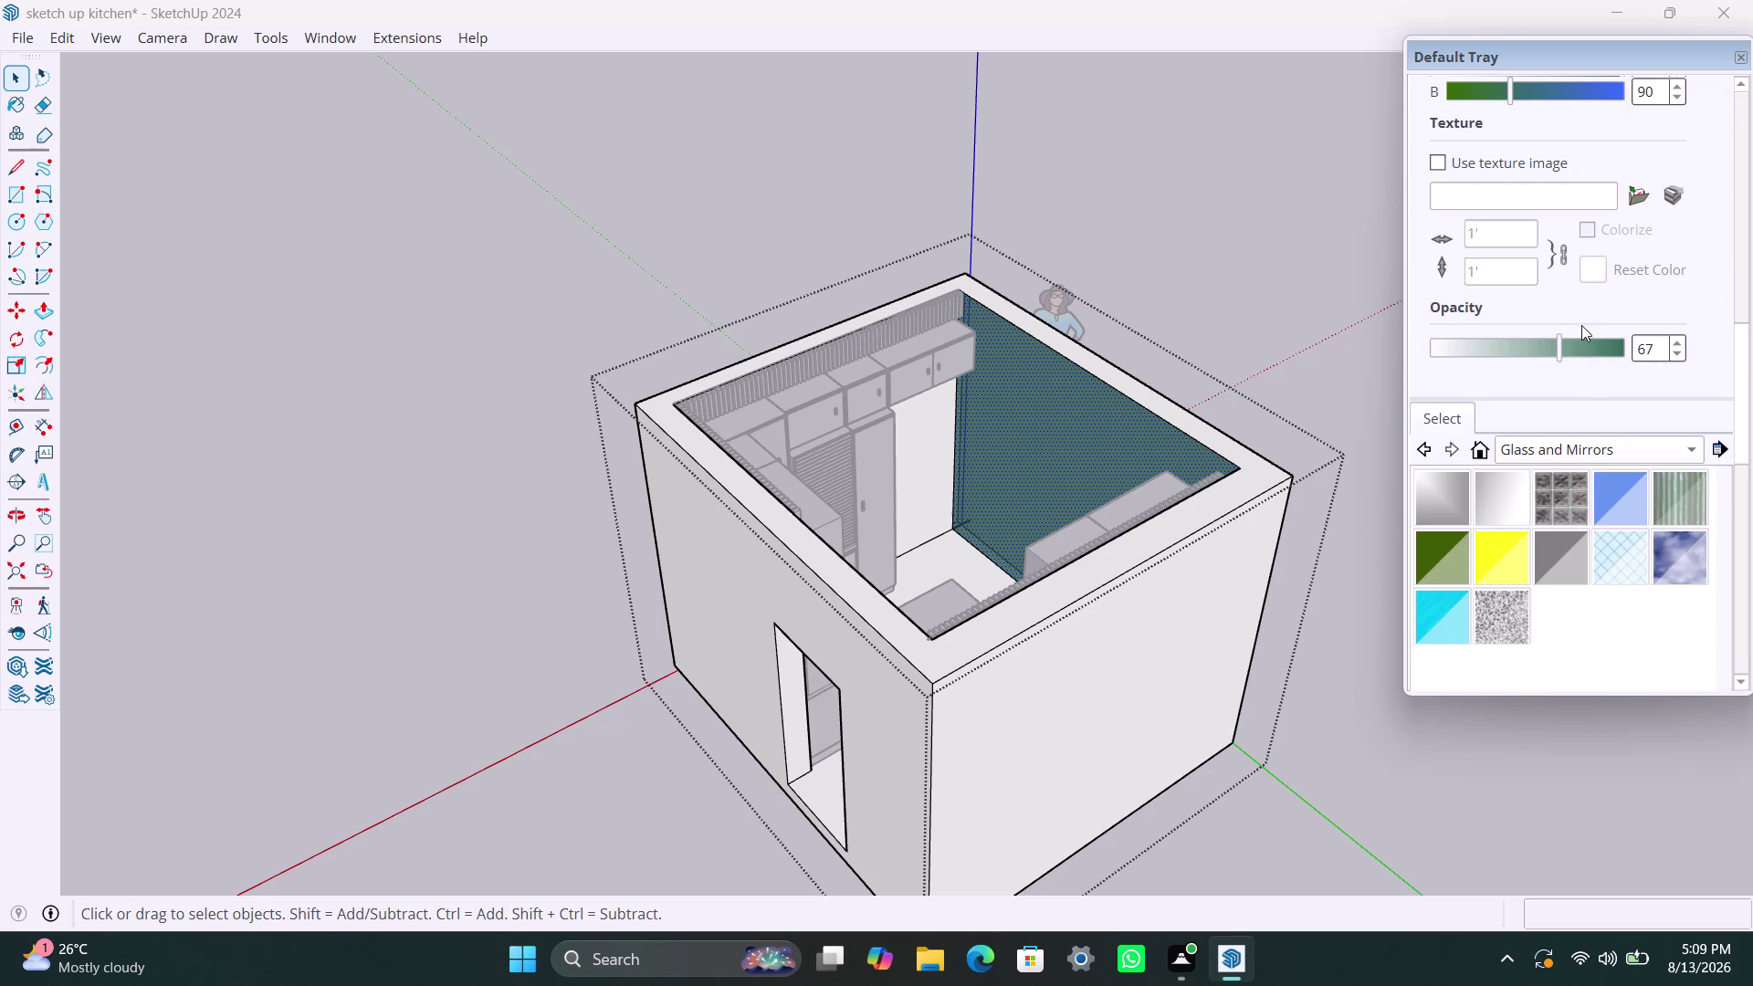
Adjust the teal's blue value, then bring up the Colors swatch library.
drag(1556, 350, 1633, 358)
scroll(up, 3)
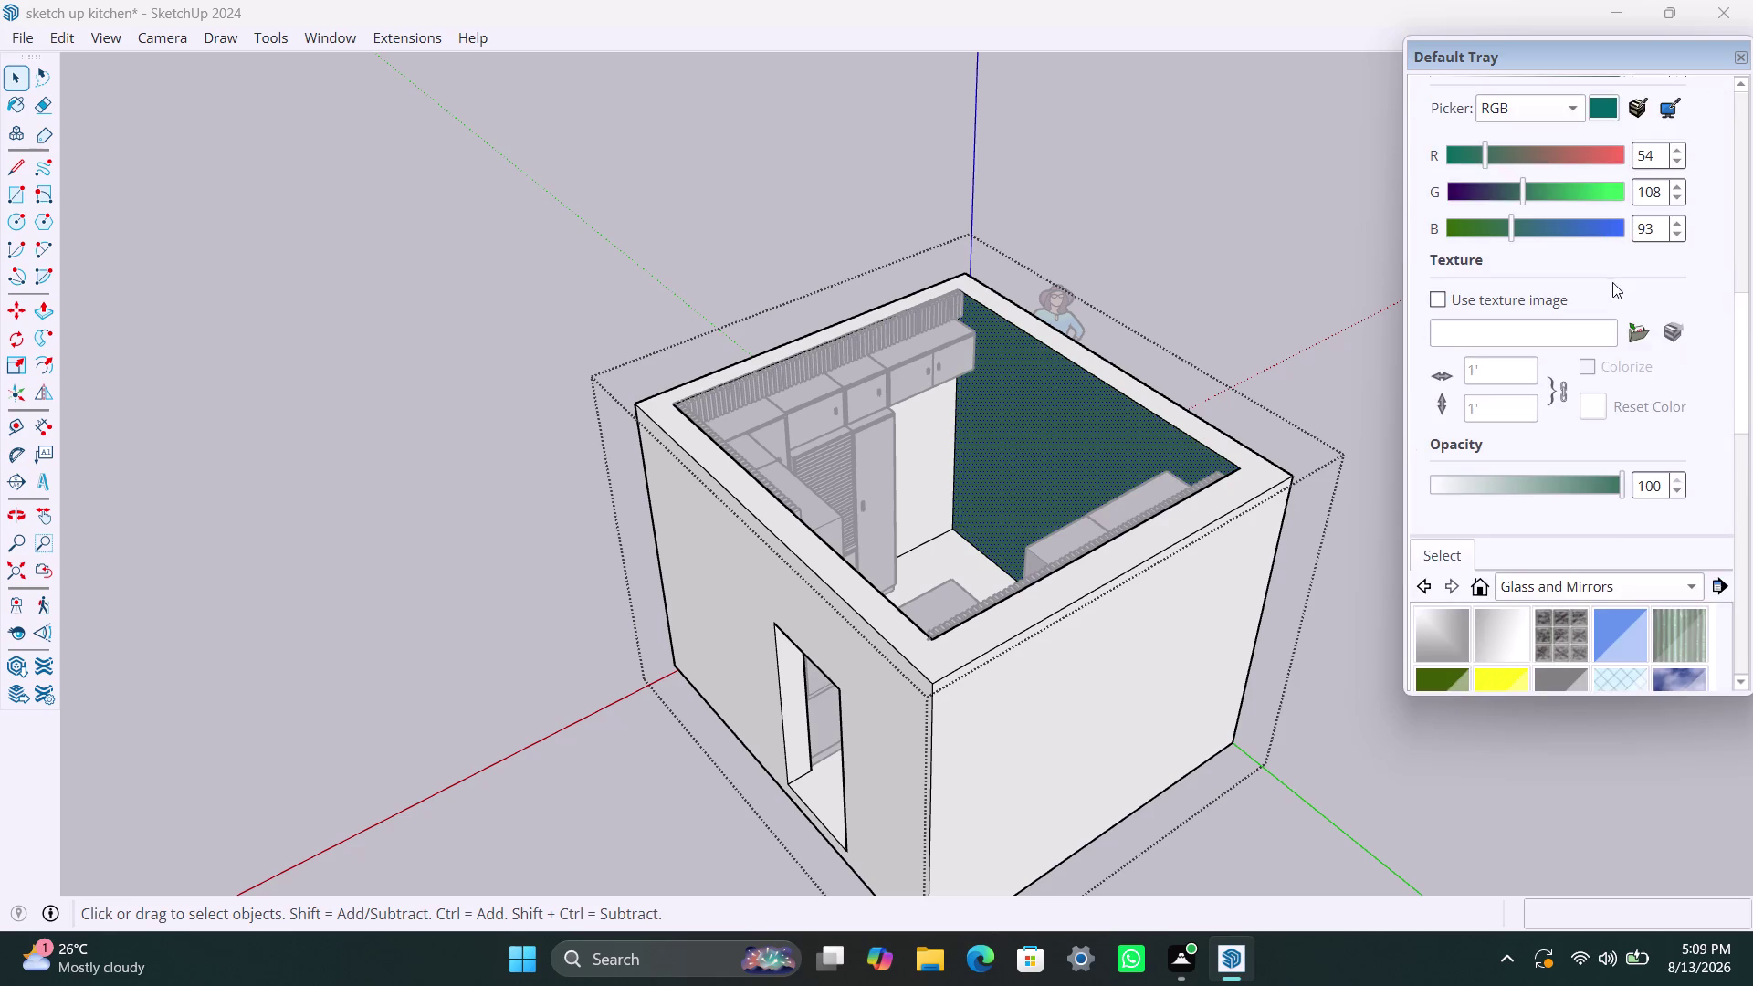
scroll(up, 3)
scroll(up, 3)
click(1473, 233)
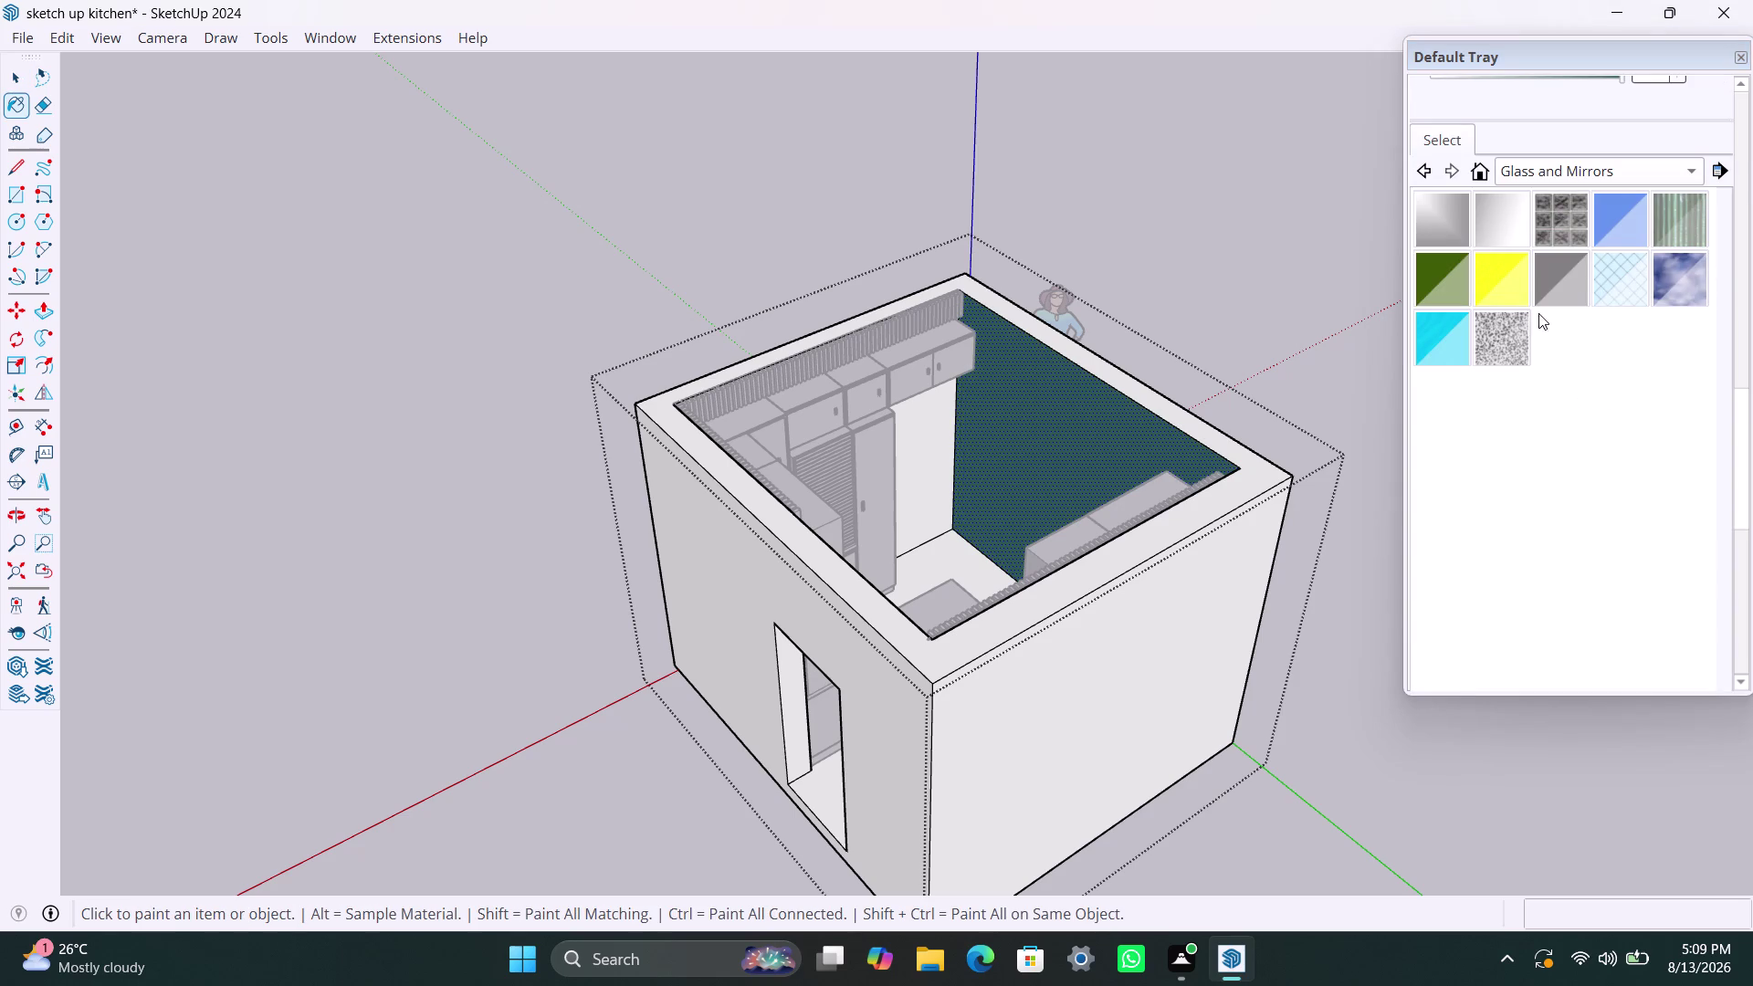
drag(1741, 401, 1747, 264)
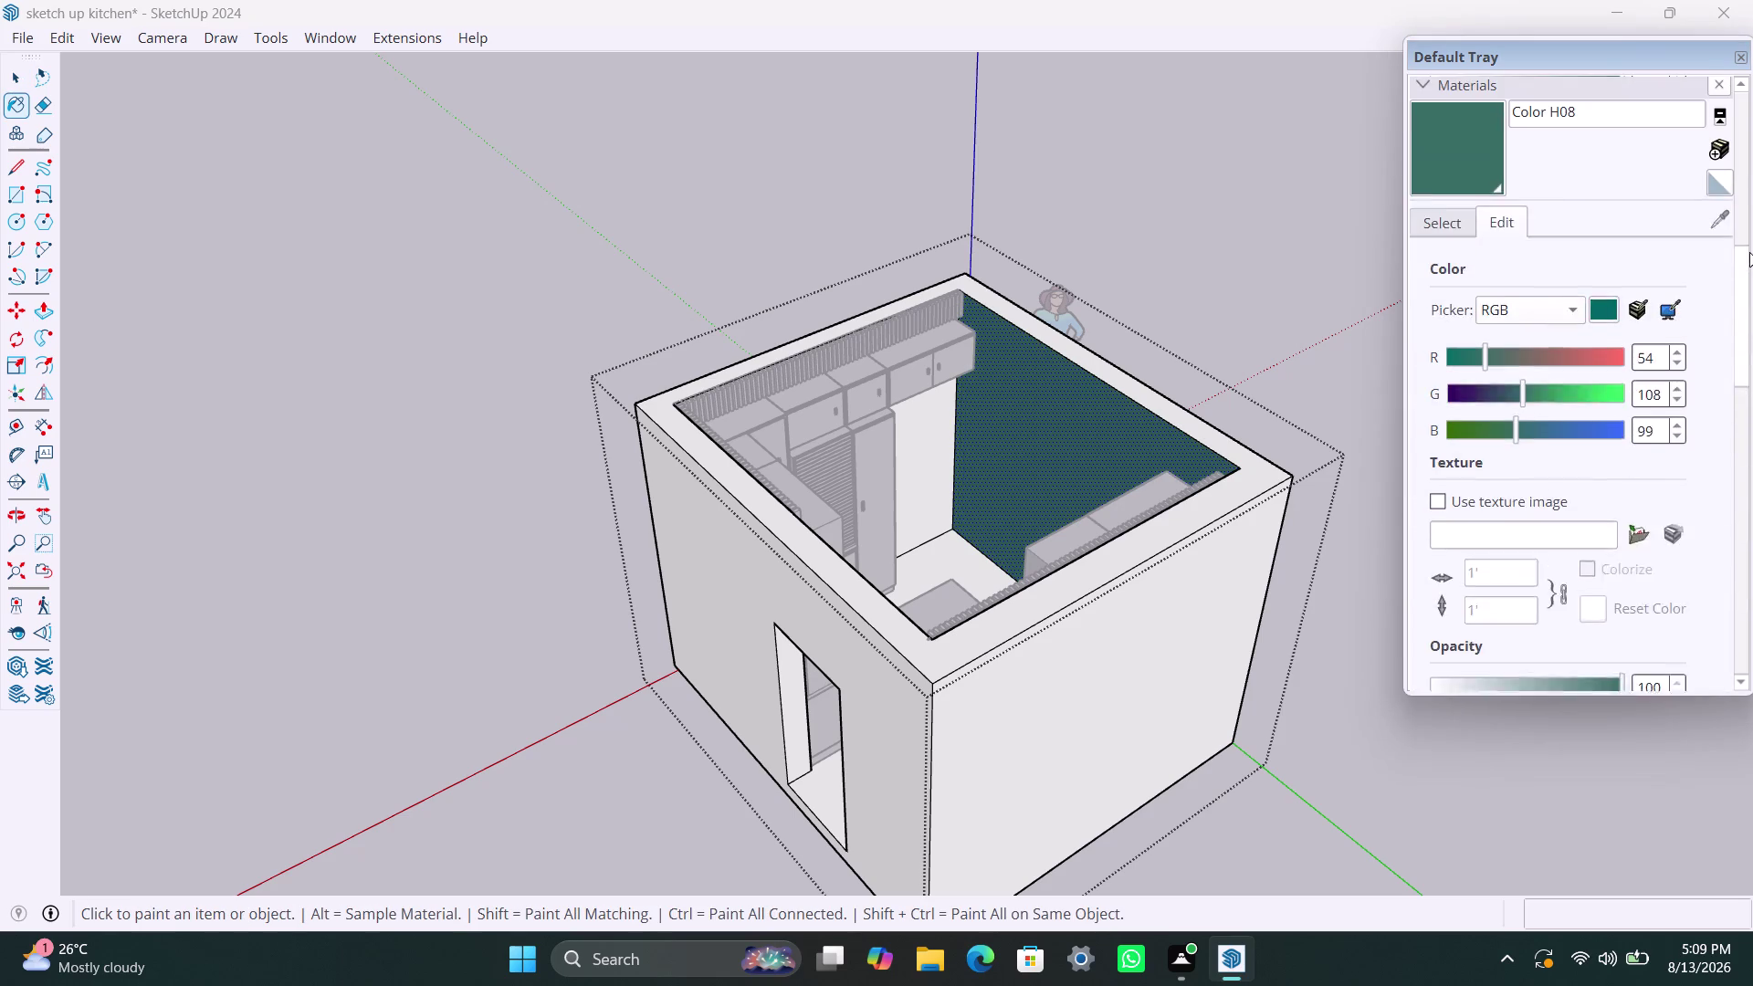
drag(1748, 264, 1752, 233)
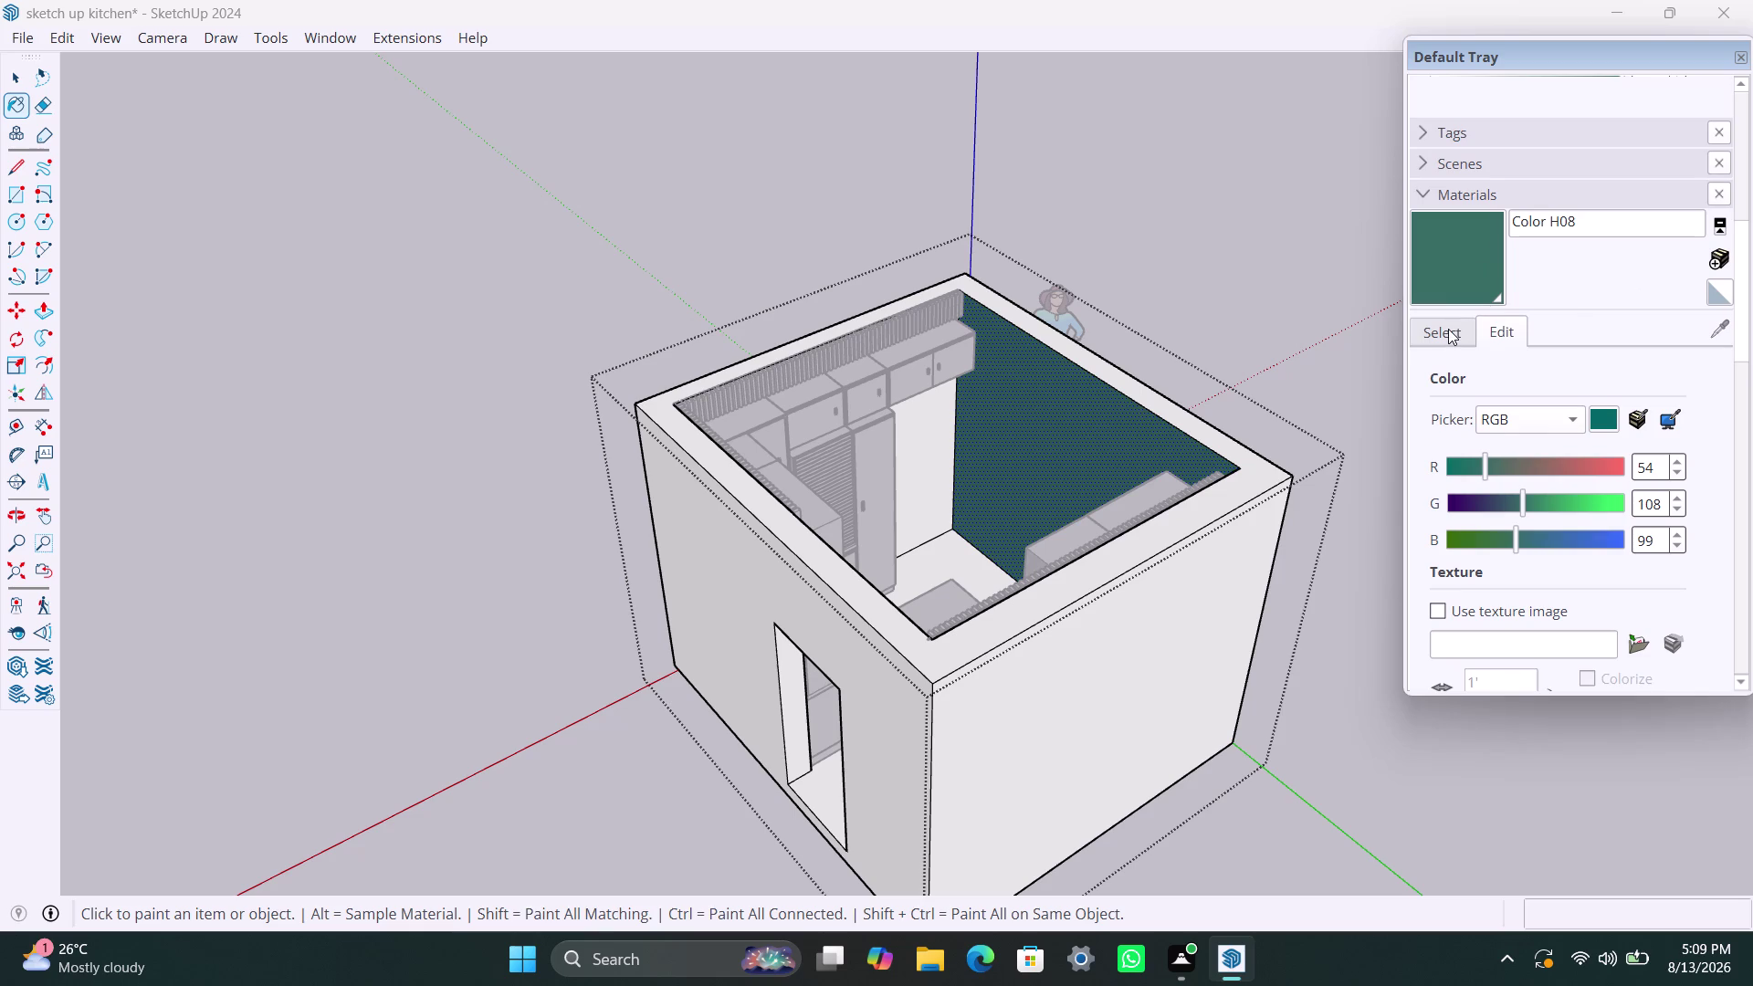
click(1448, 329)
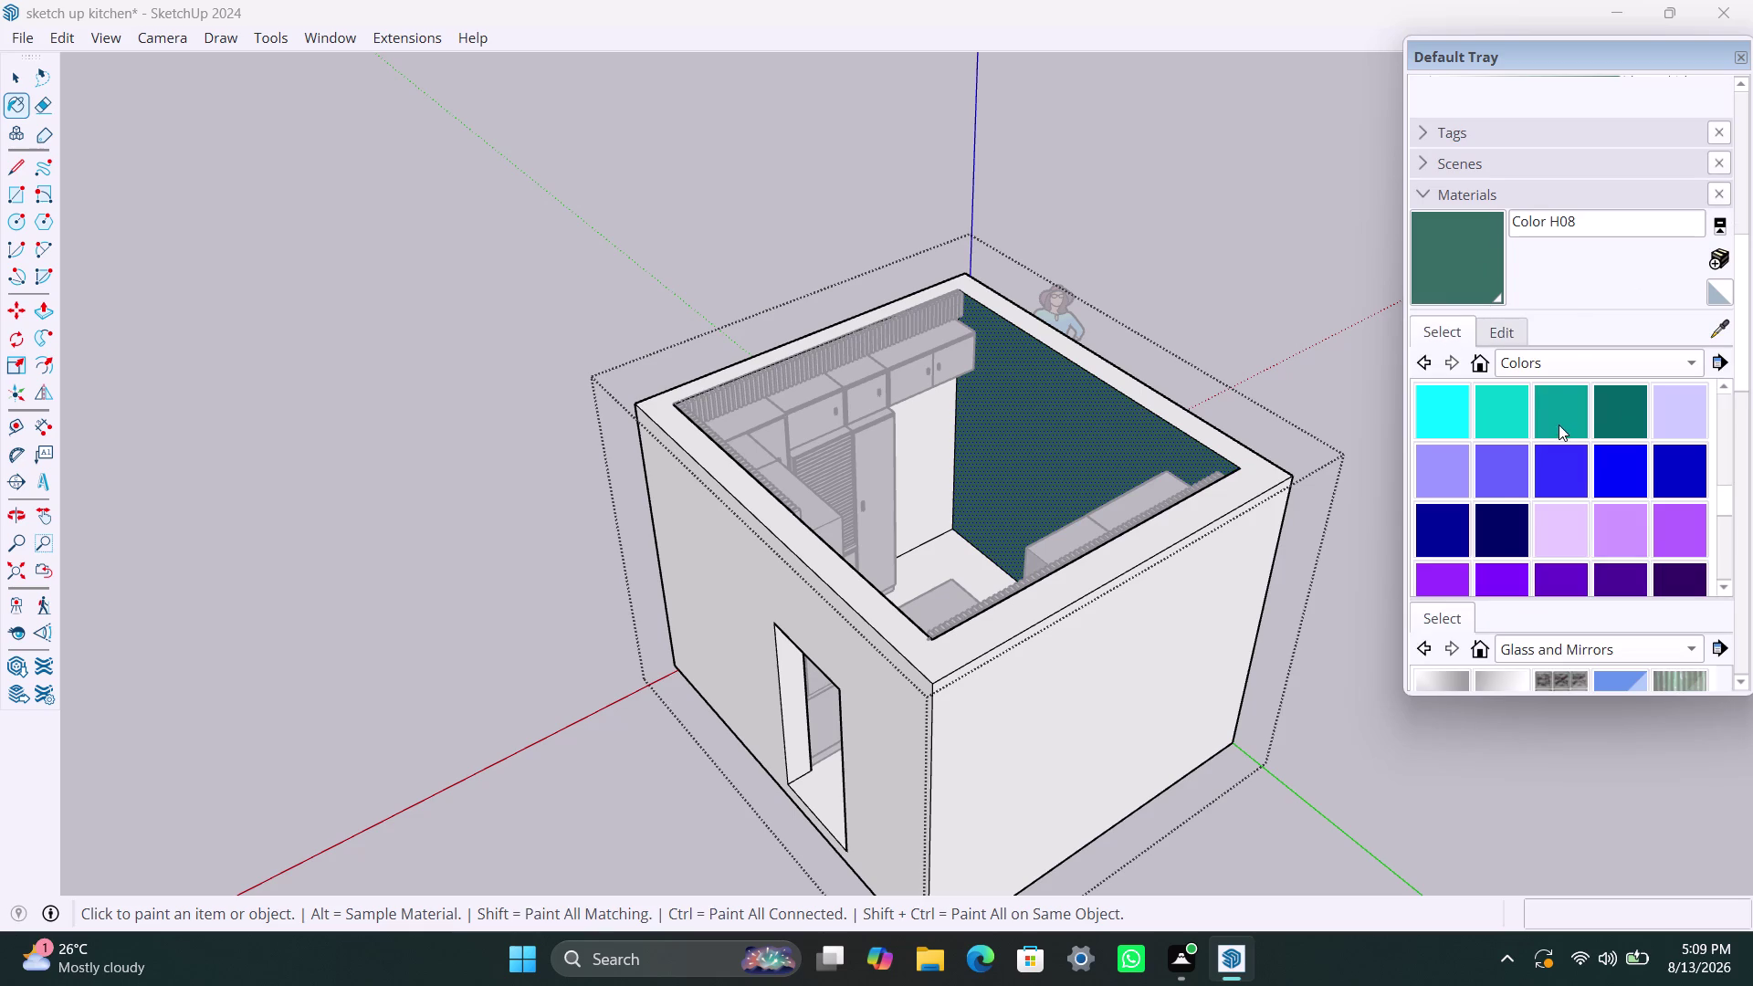
Pick Color H06 and paint the room's back wall with it.
click(1568, 416)
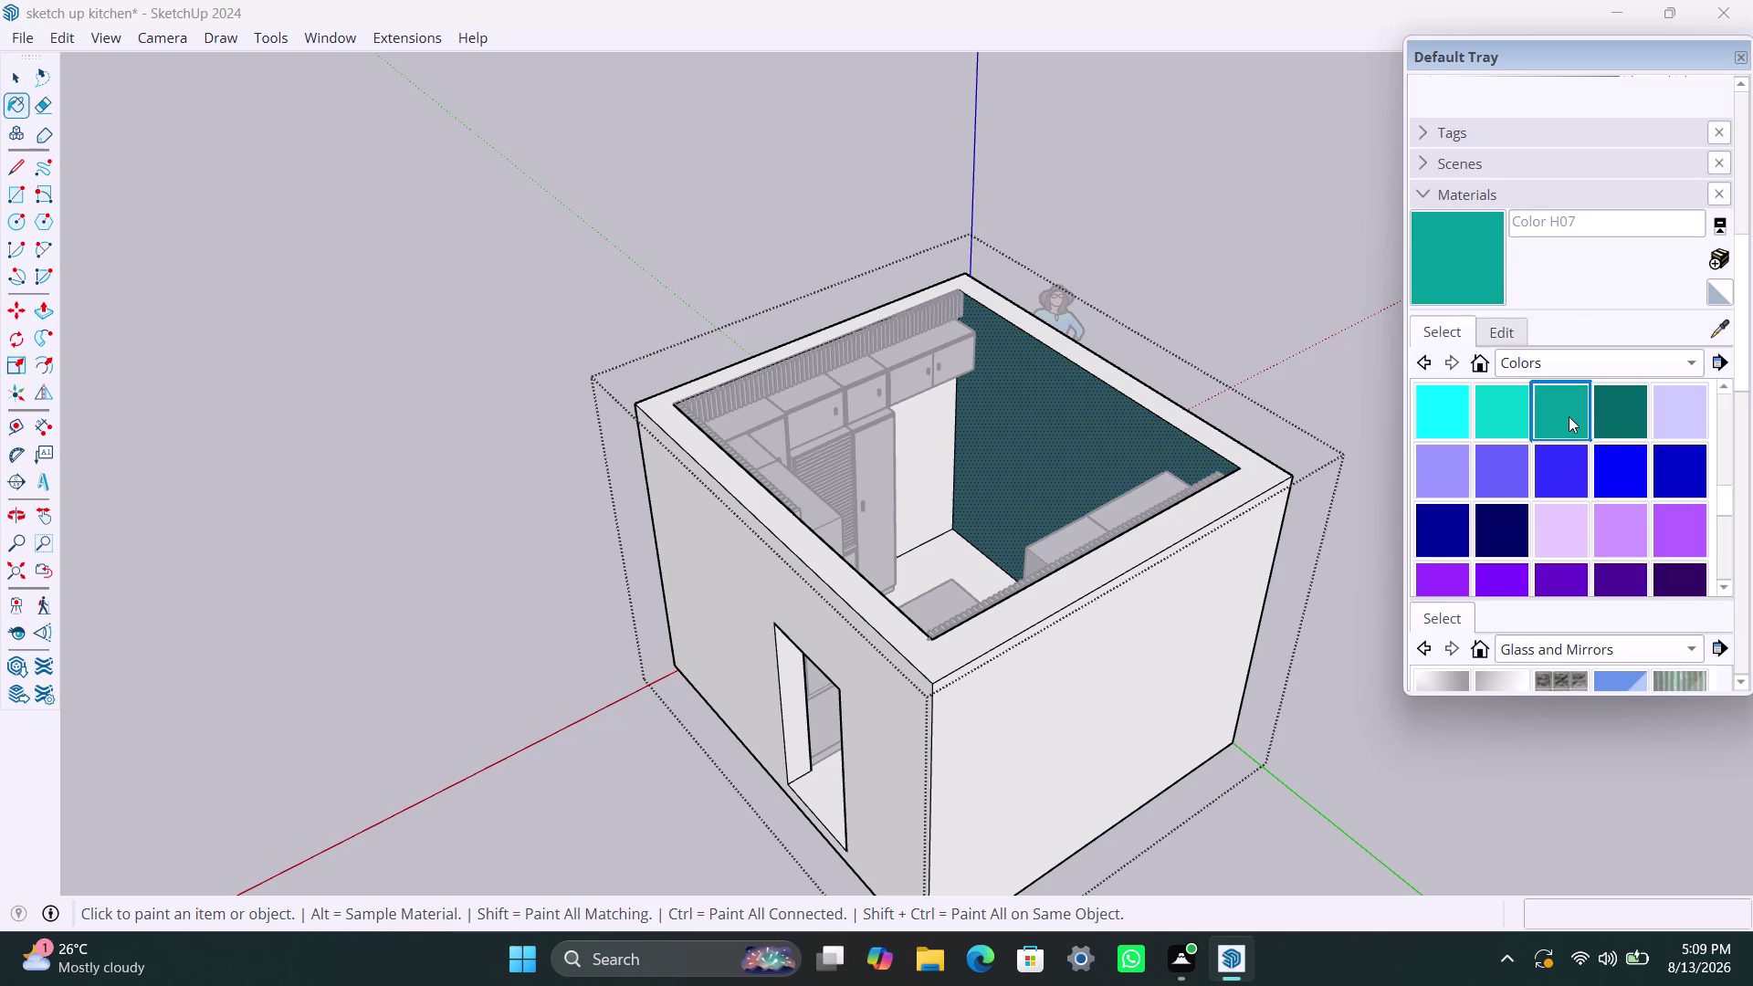
click(1507, 426)
click(1519, 332)
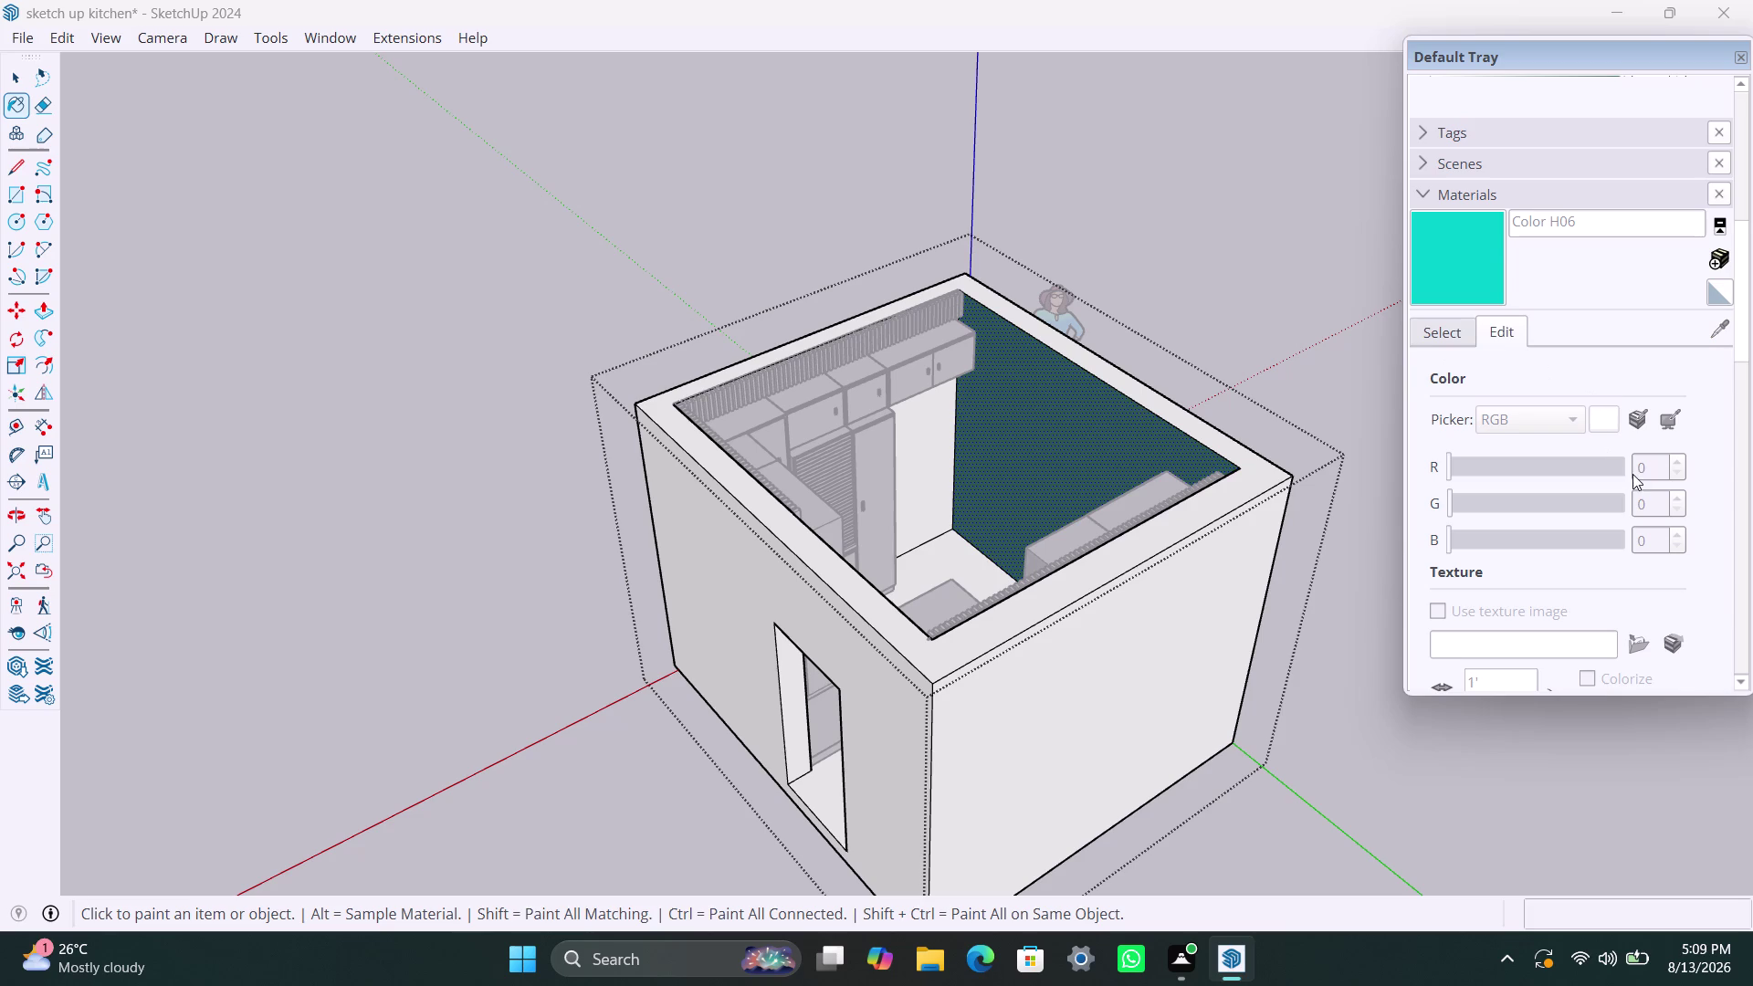
click(1470, 282)
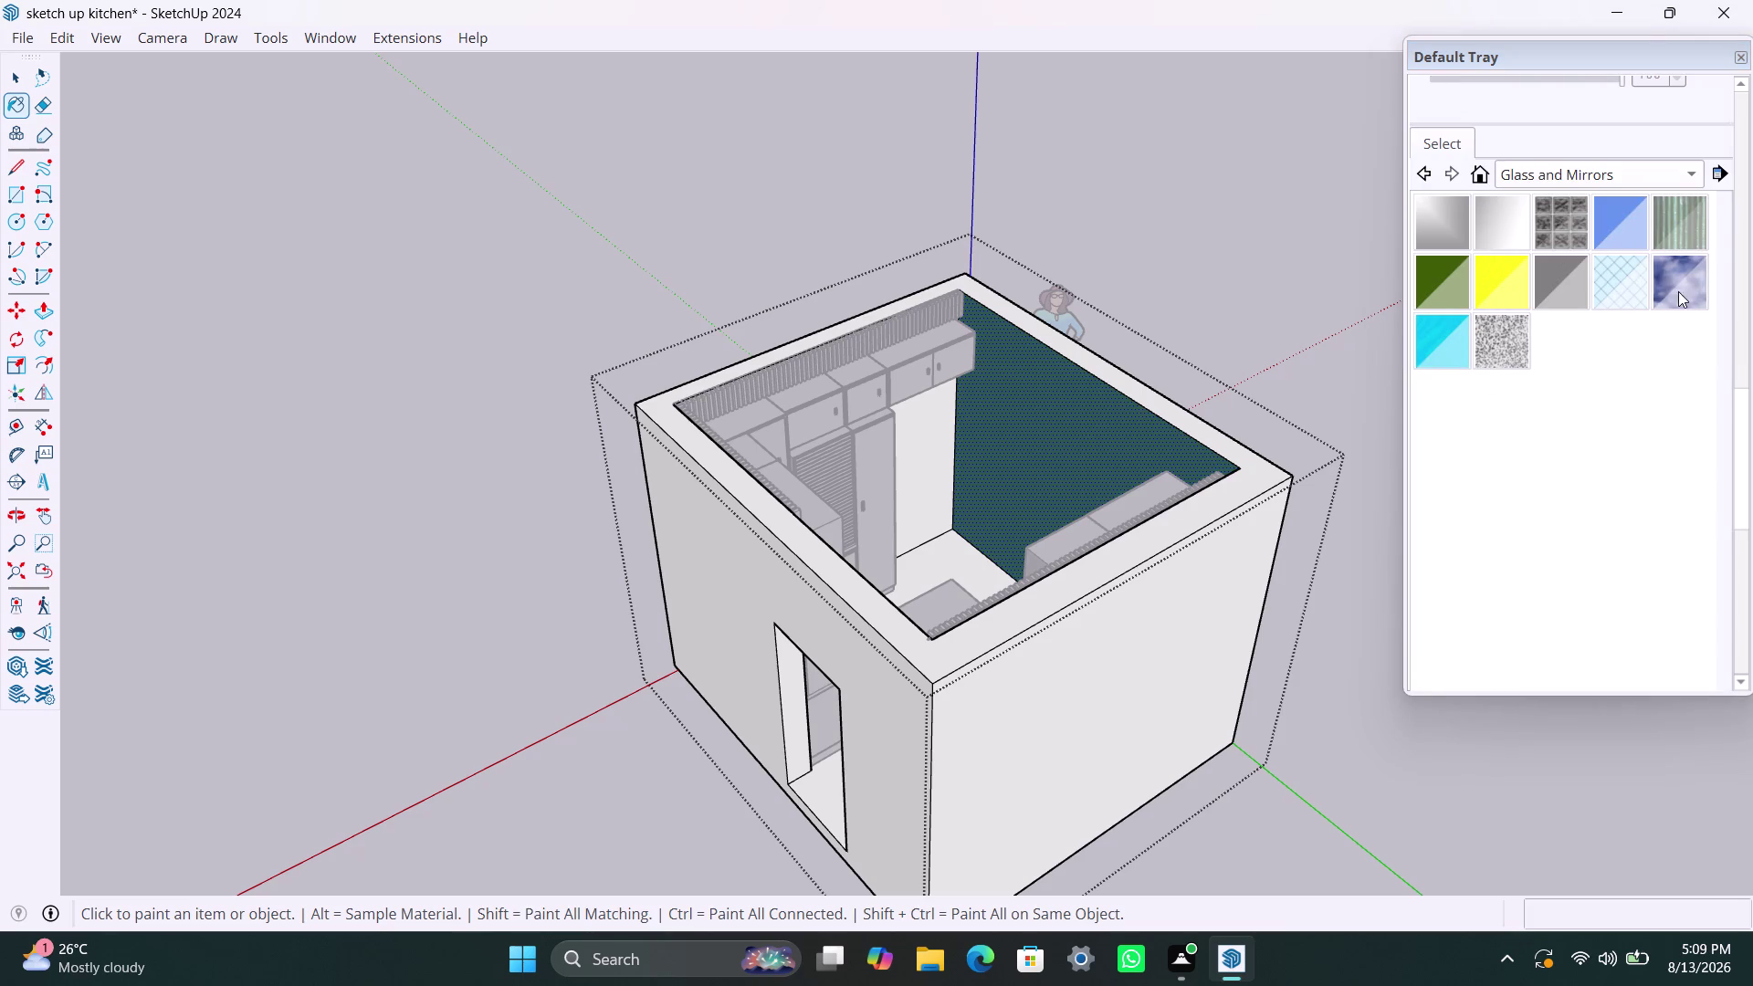
drag(1738, 423, 1738, 270)
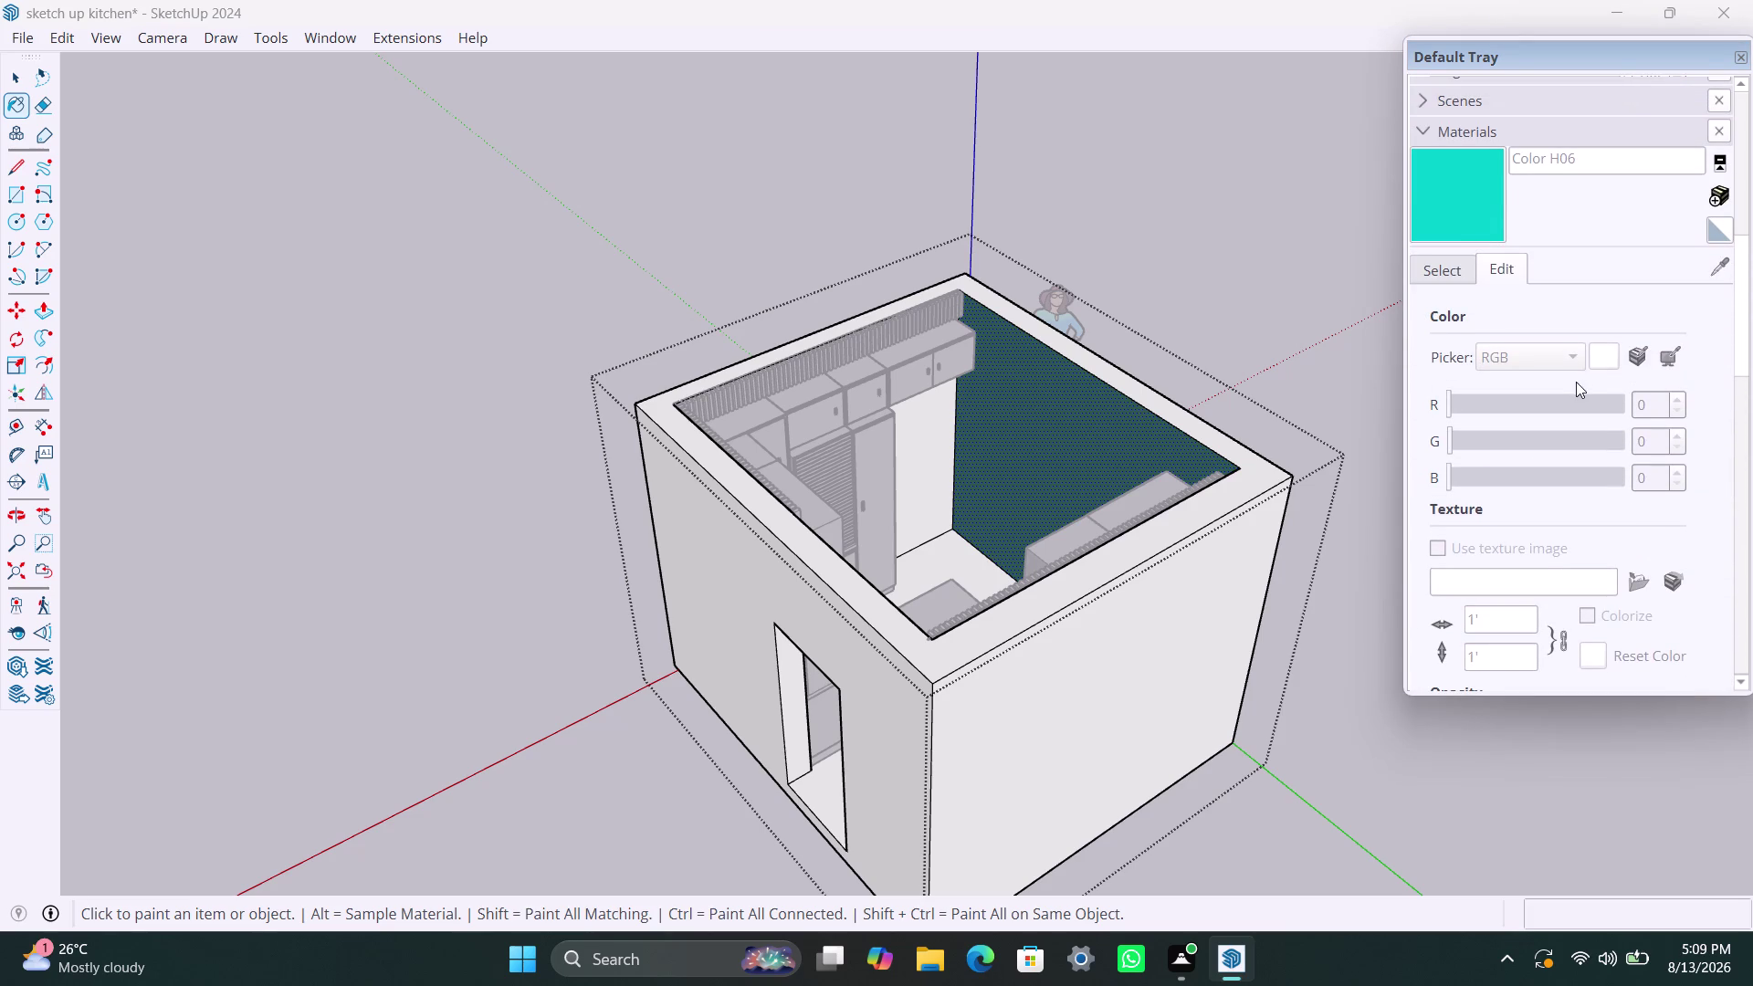
click(1099, 428)
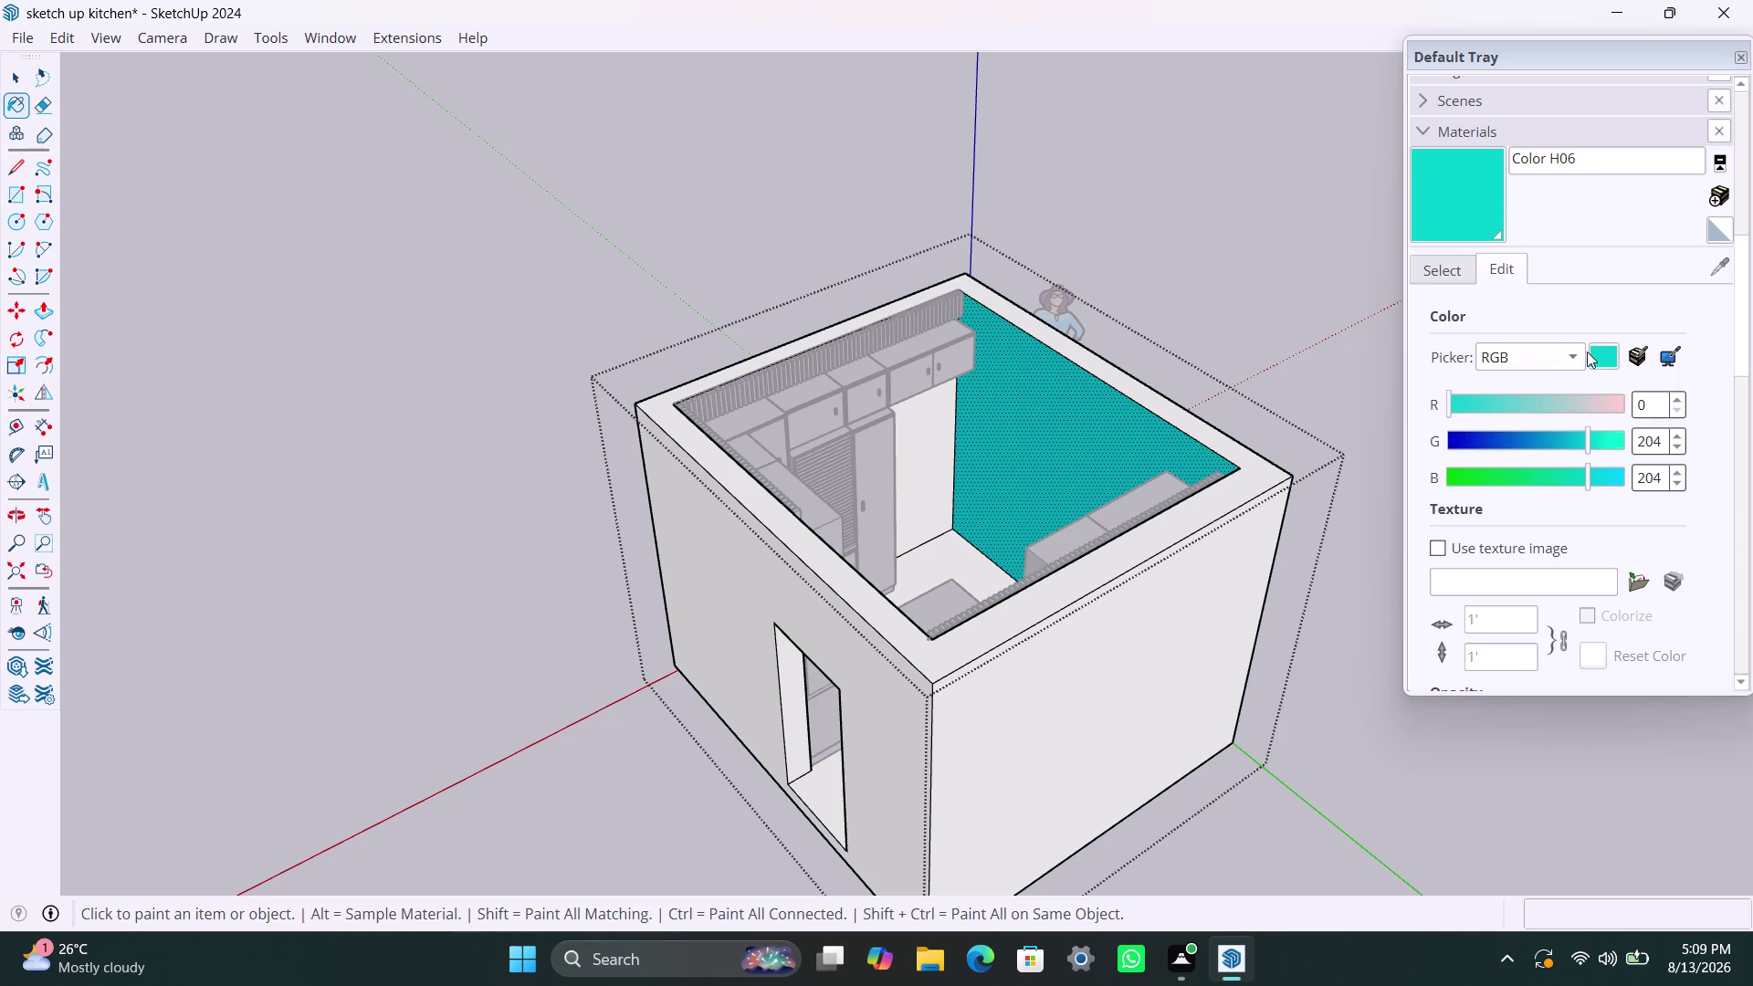
Set the colour's red value to 158, leave it without a texture image, and save.
click(1555, 402)
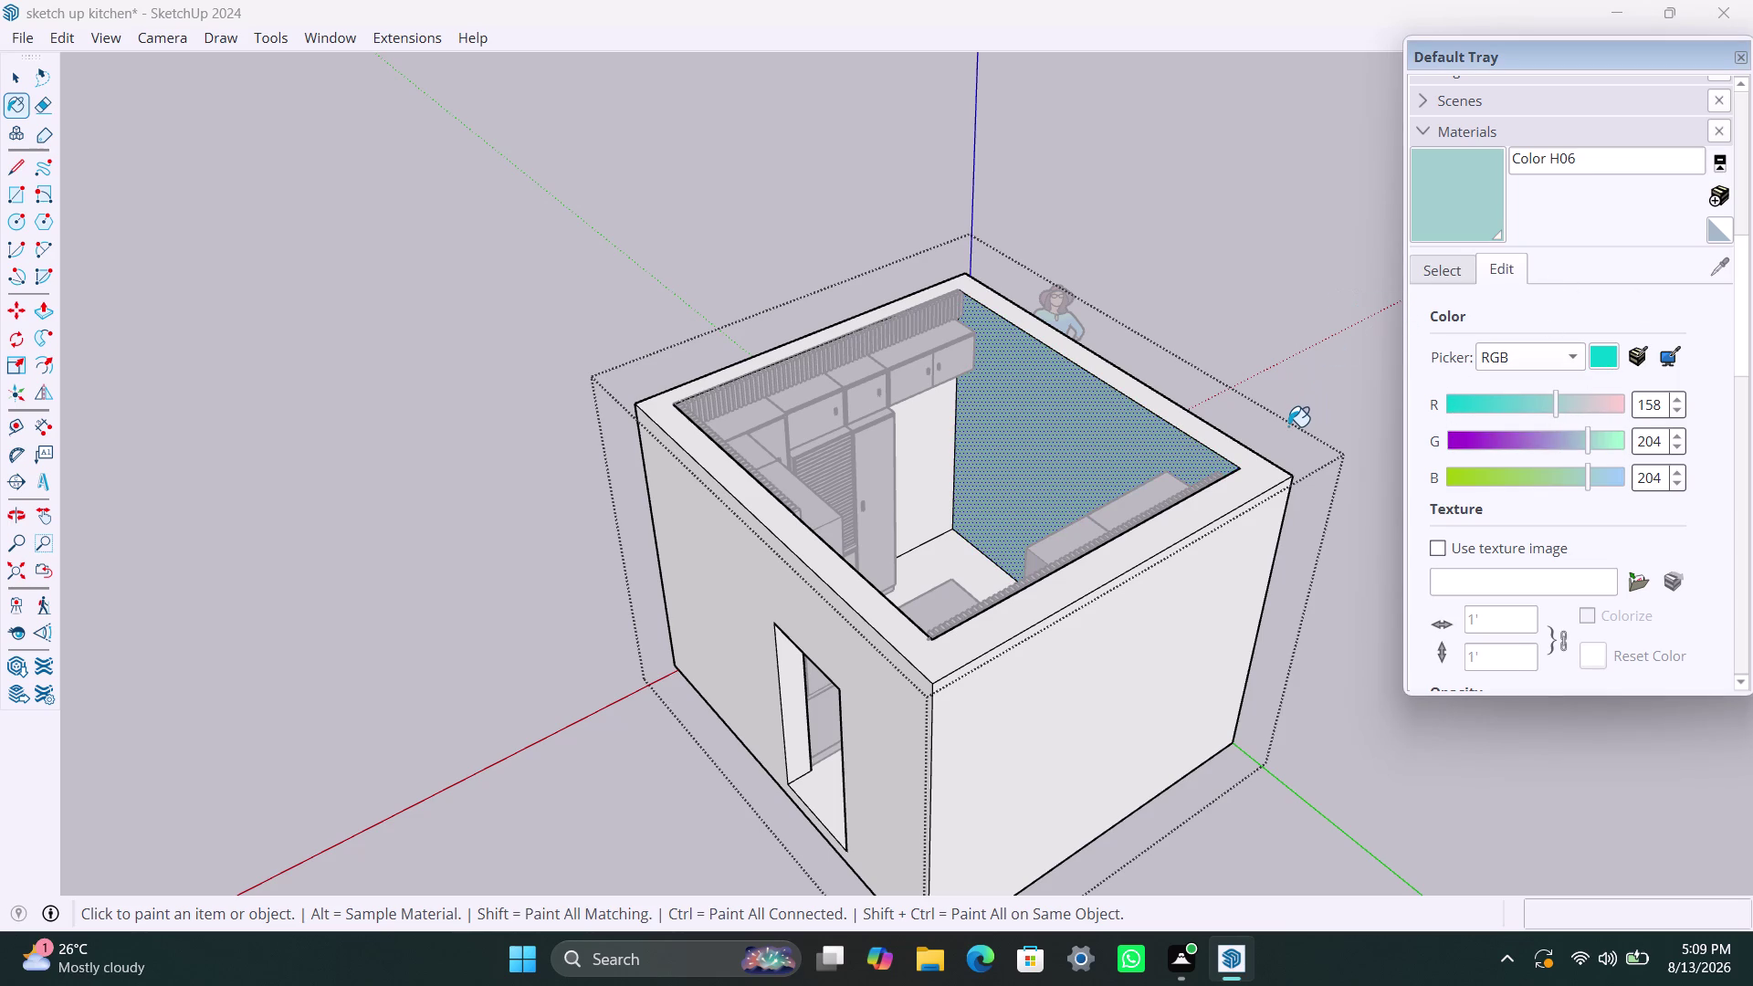
key(space)
key(space)
click(1442, 542)
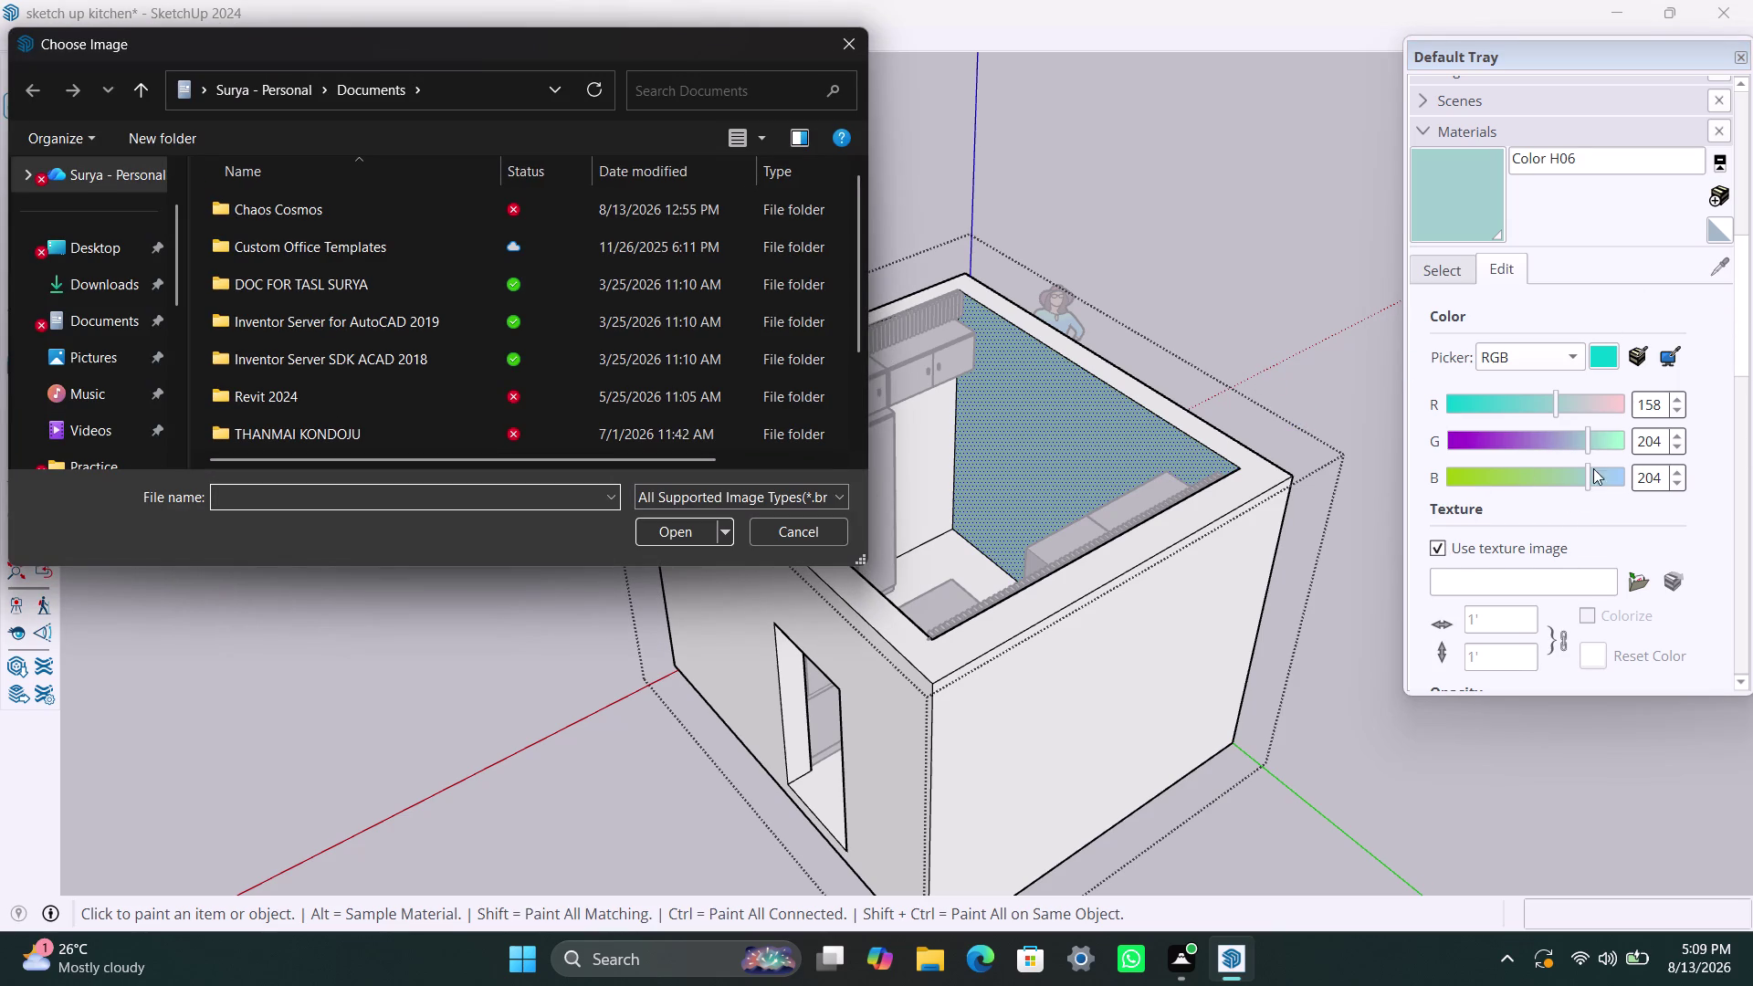
click(833, 49)
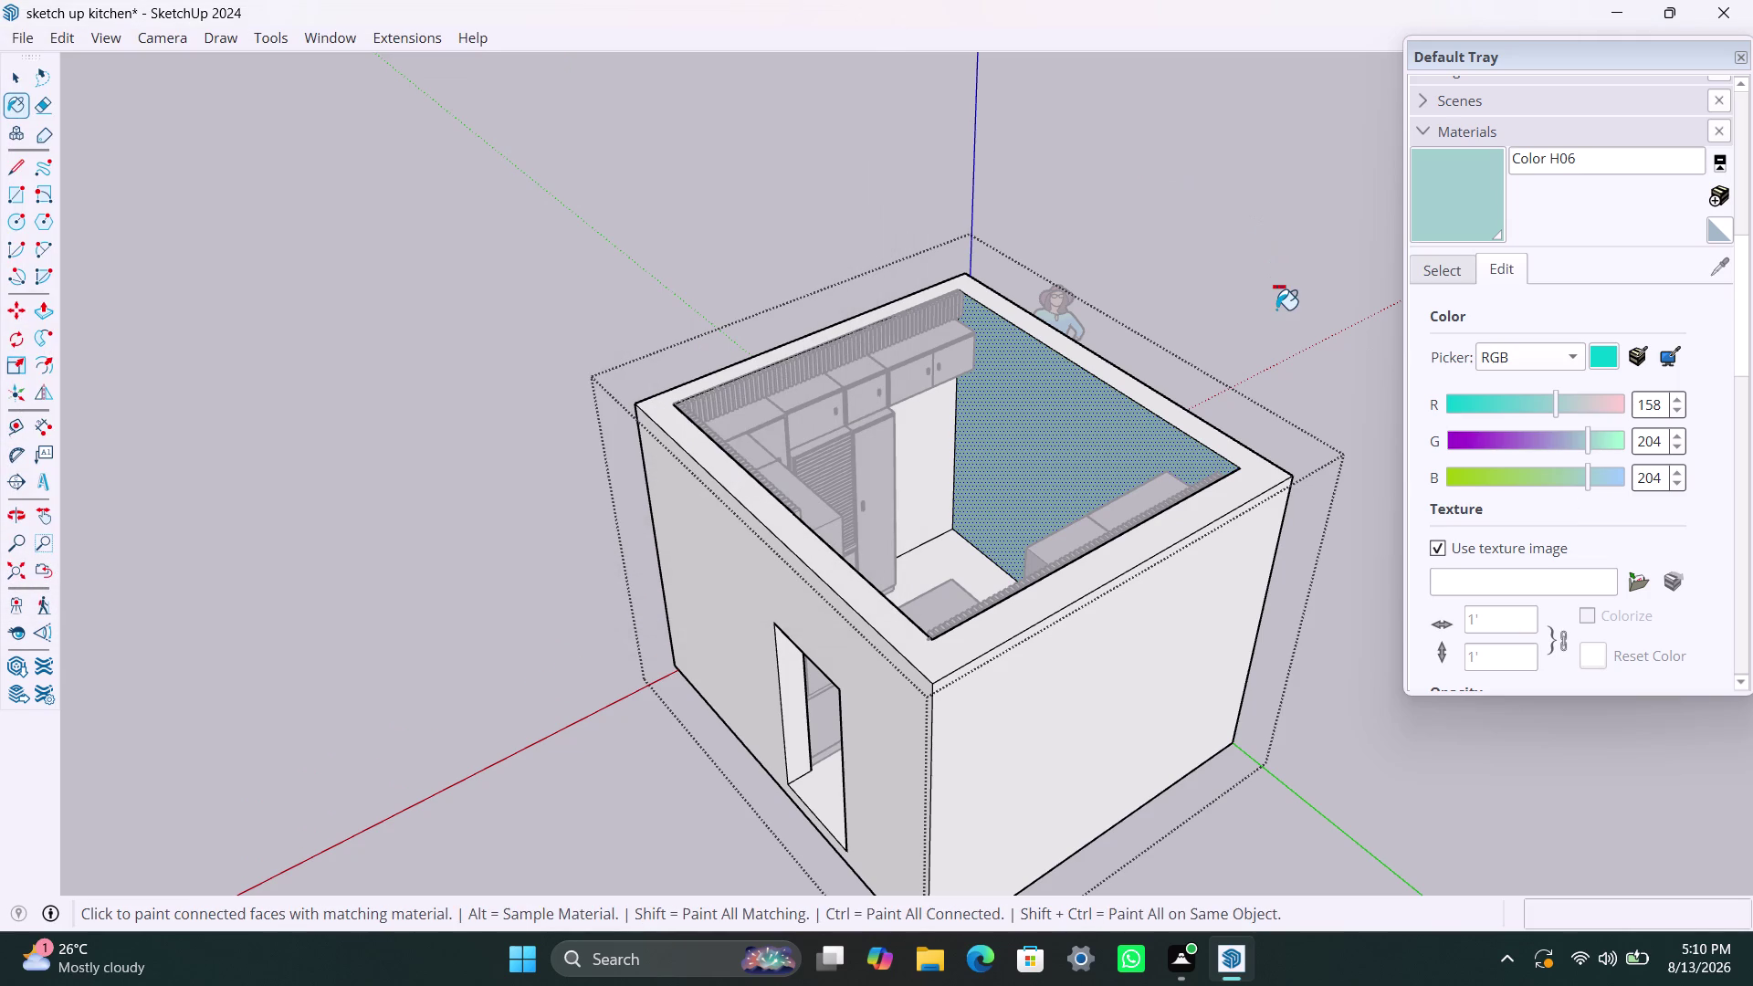
key(ctrl+s)
key(space)
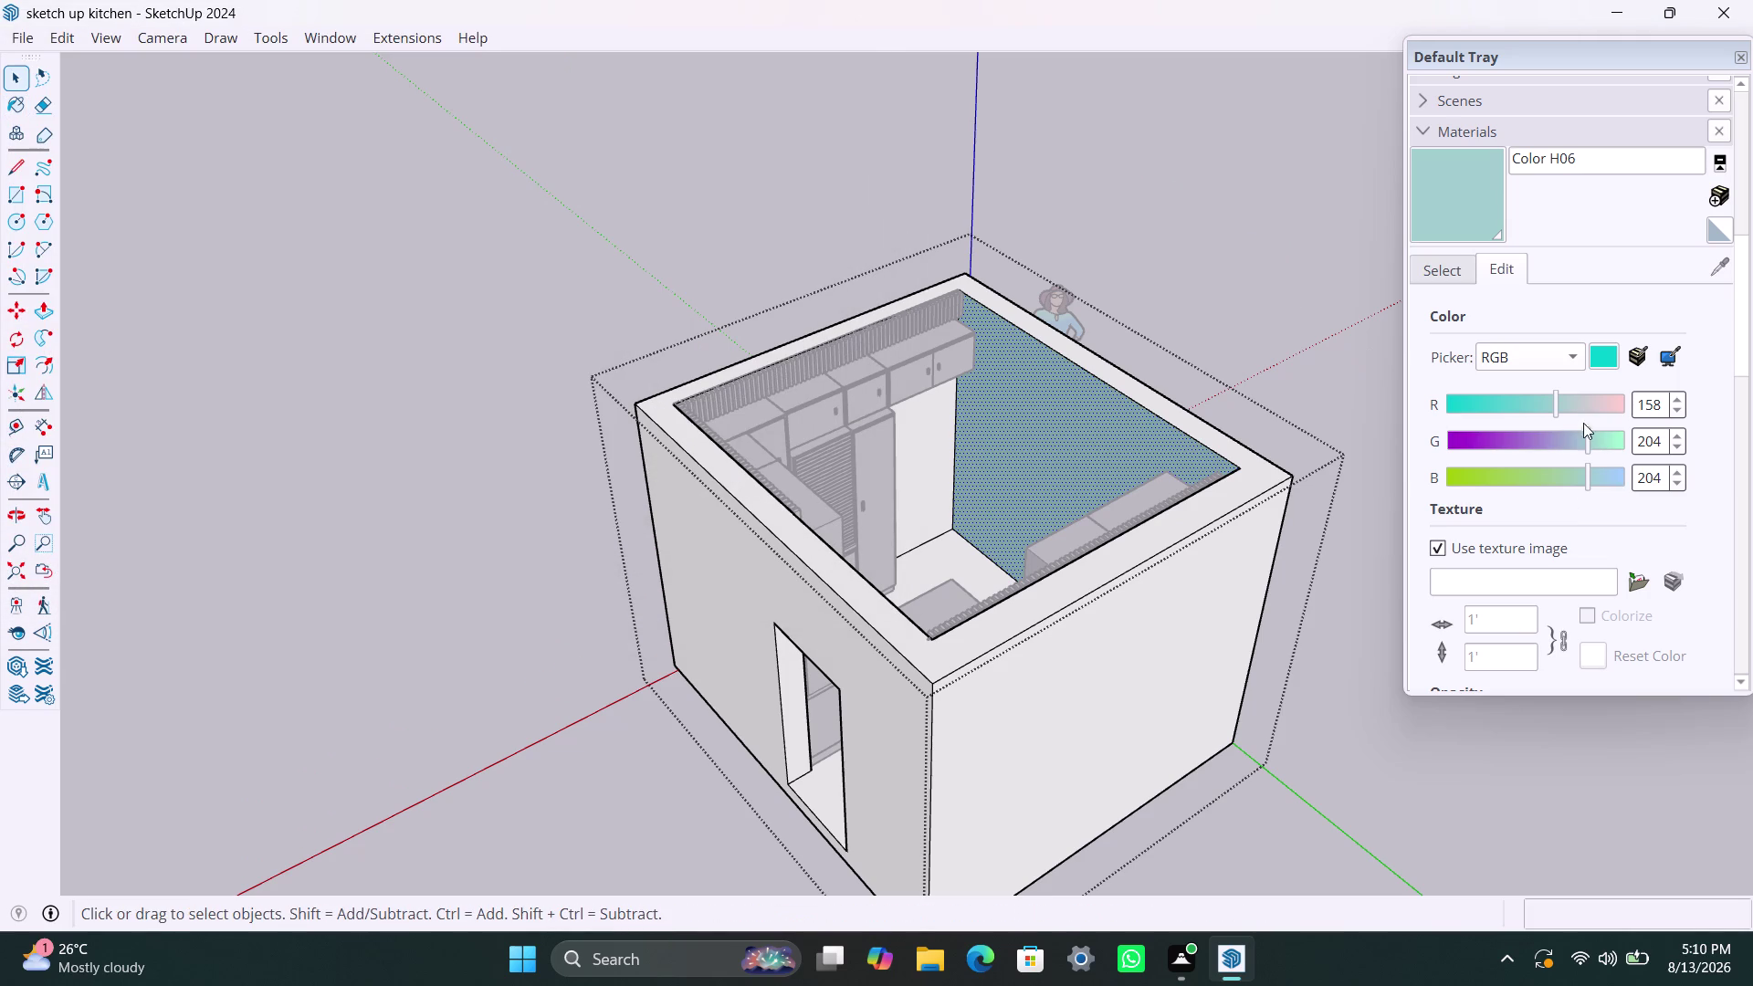
Select the painted back wall and inspect its Entity Info properties.
scroll(up, 3)
click(1470, 194)
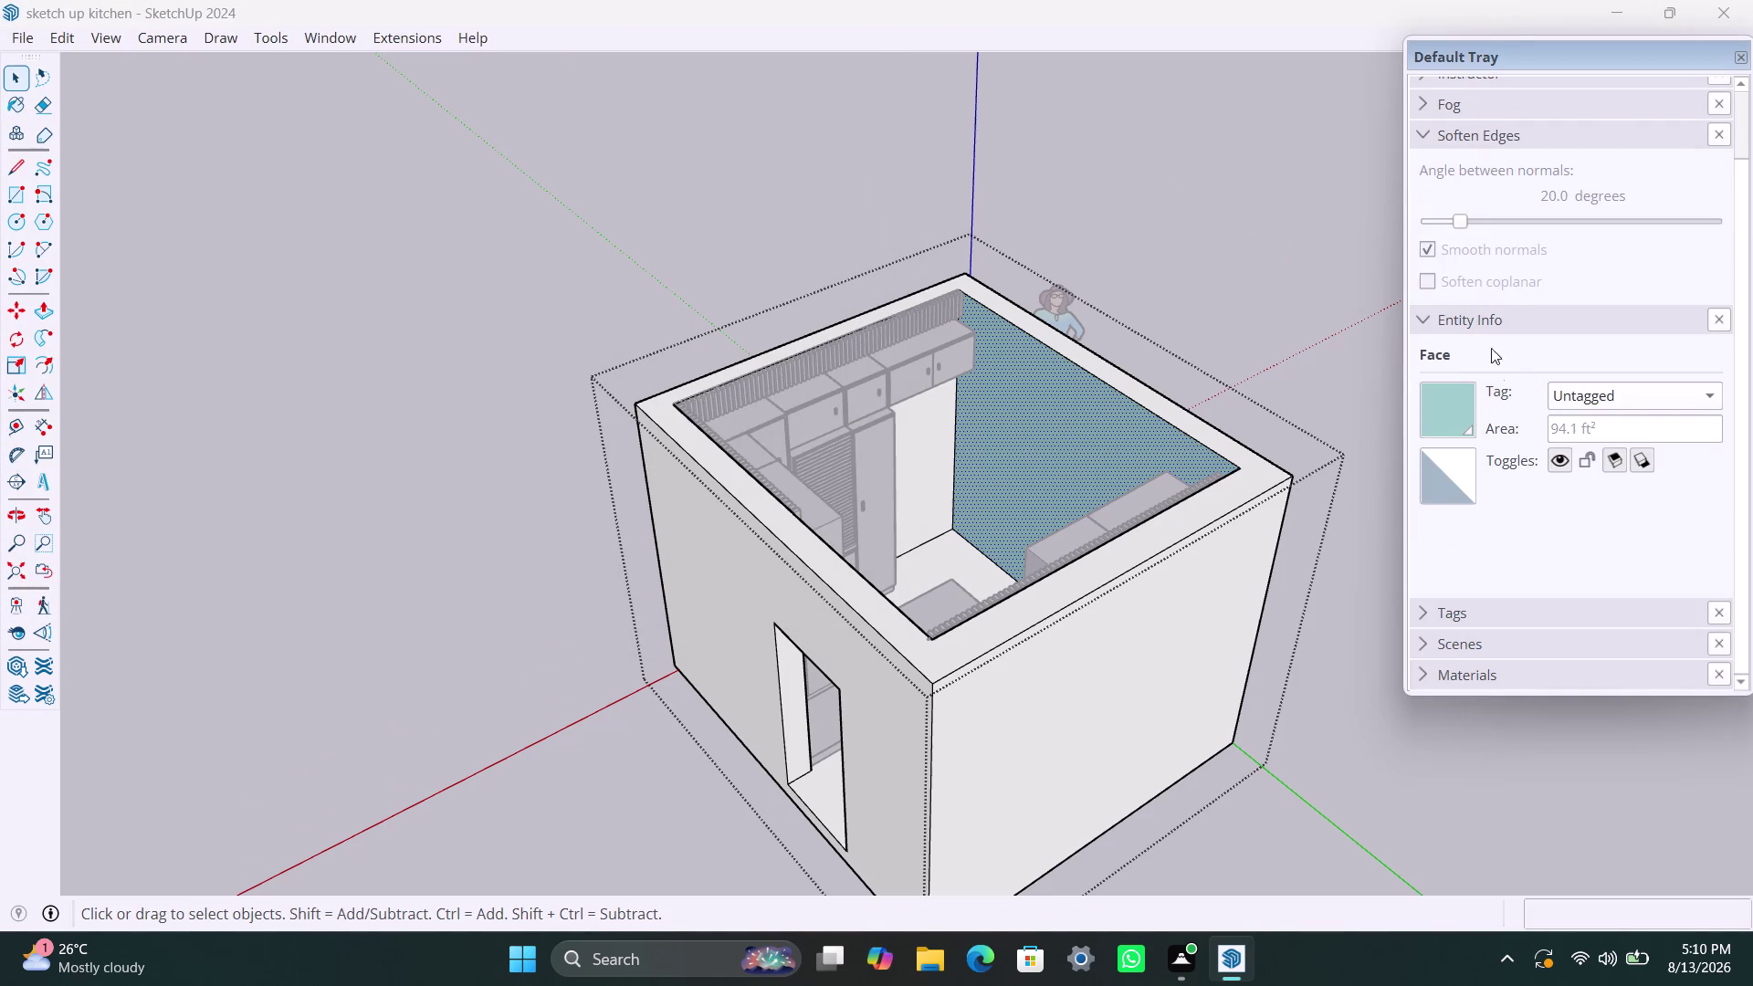
scroll(down, 3)
click(1513, 678)
click(1591, 681)
scroll(down, 3)
drag(1742, 149, 1752, 372)
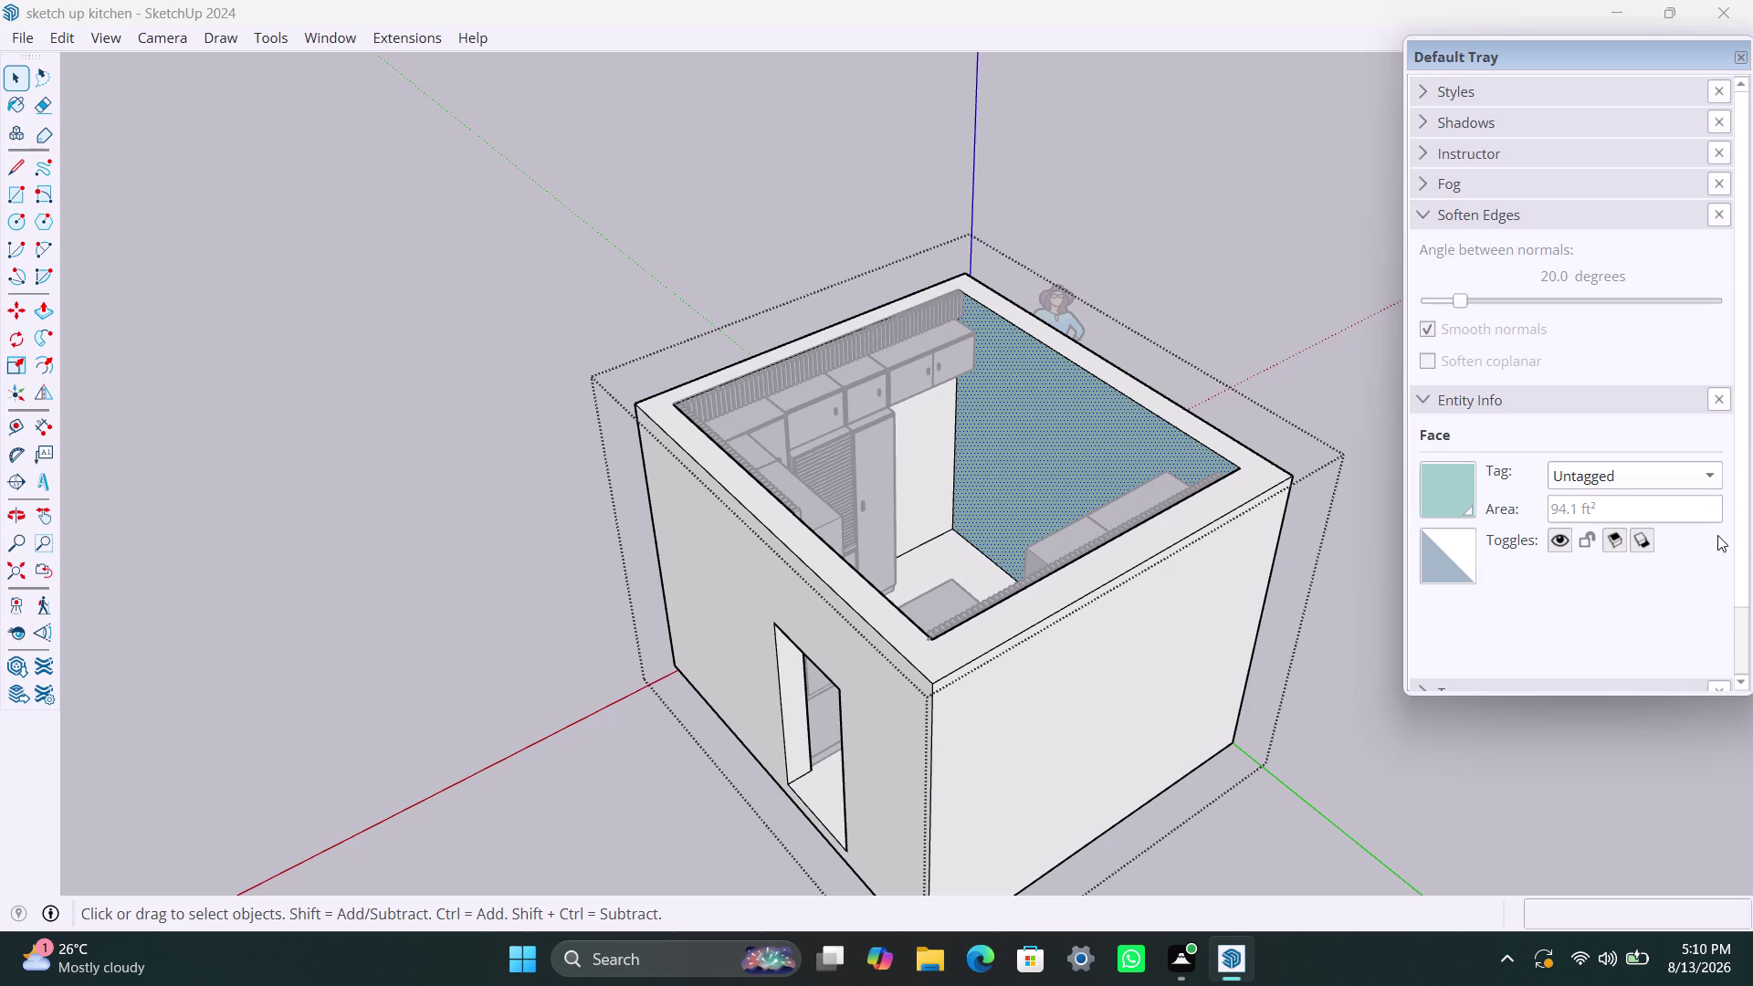
drag(1744, 554, 1744, 668)
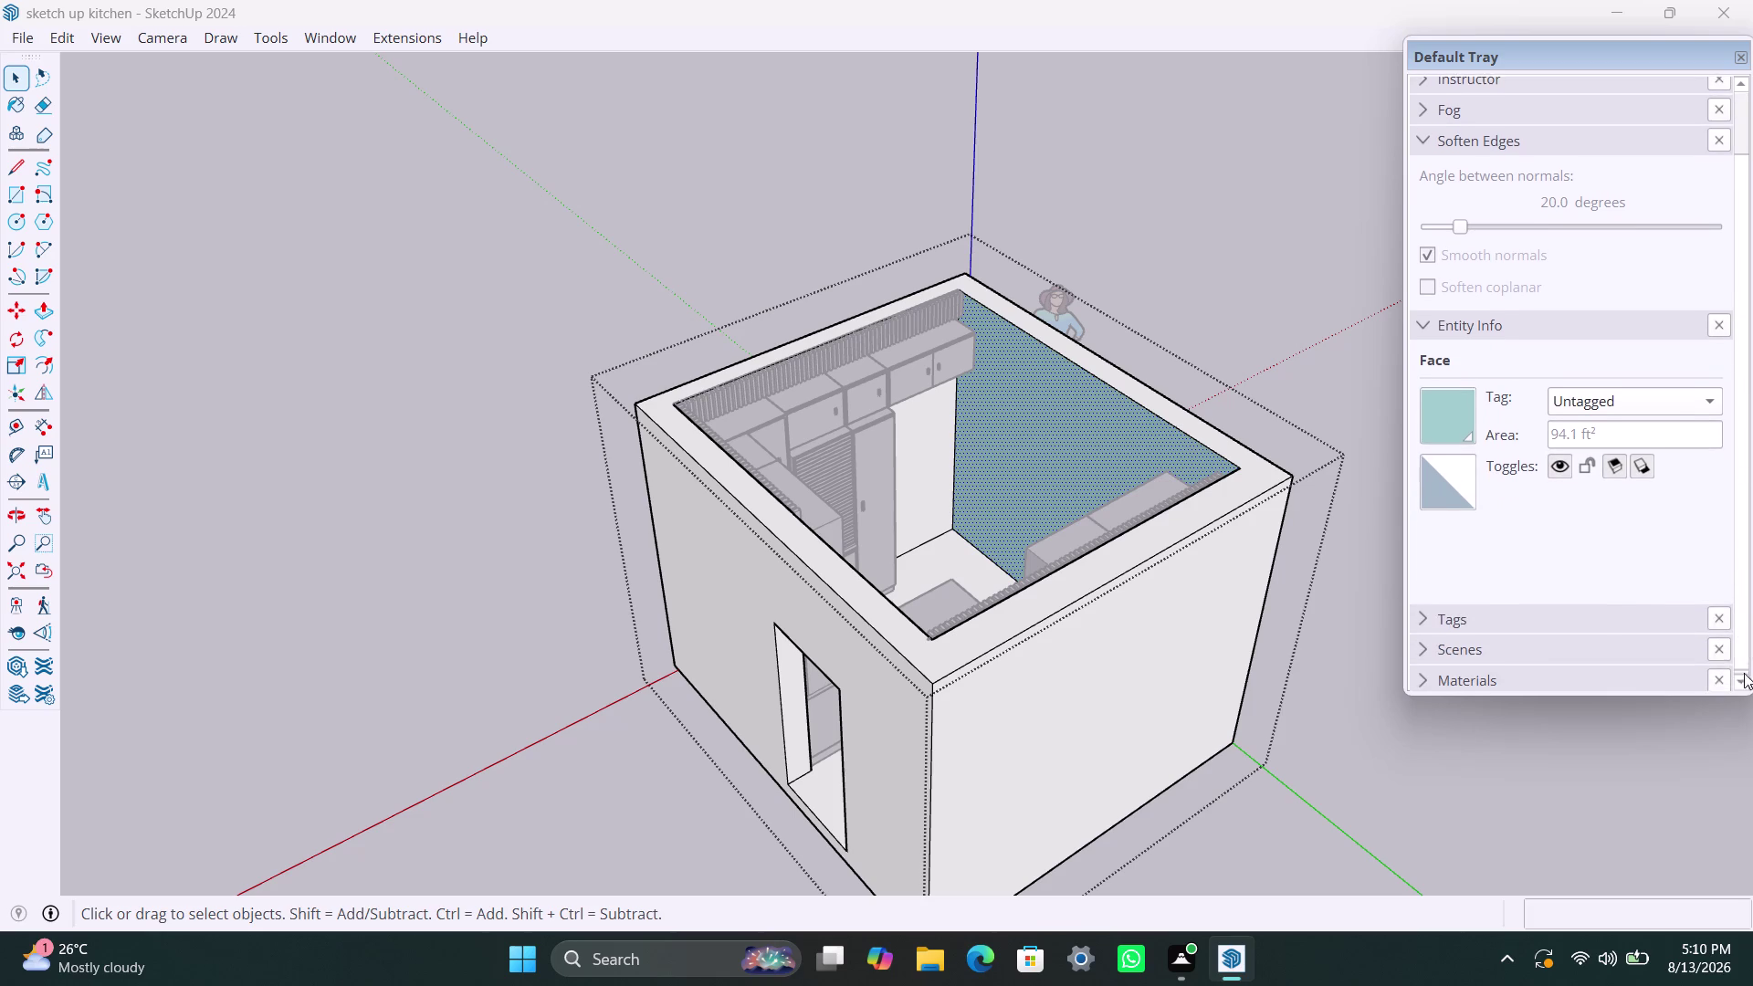
drag(1744, 668, 1745, 731)
click(1474, 680)
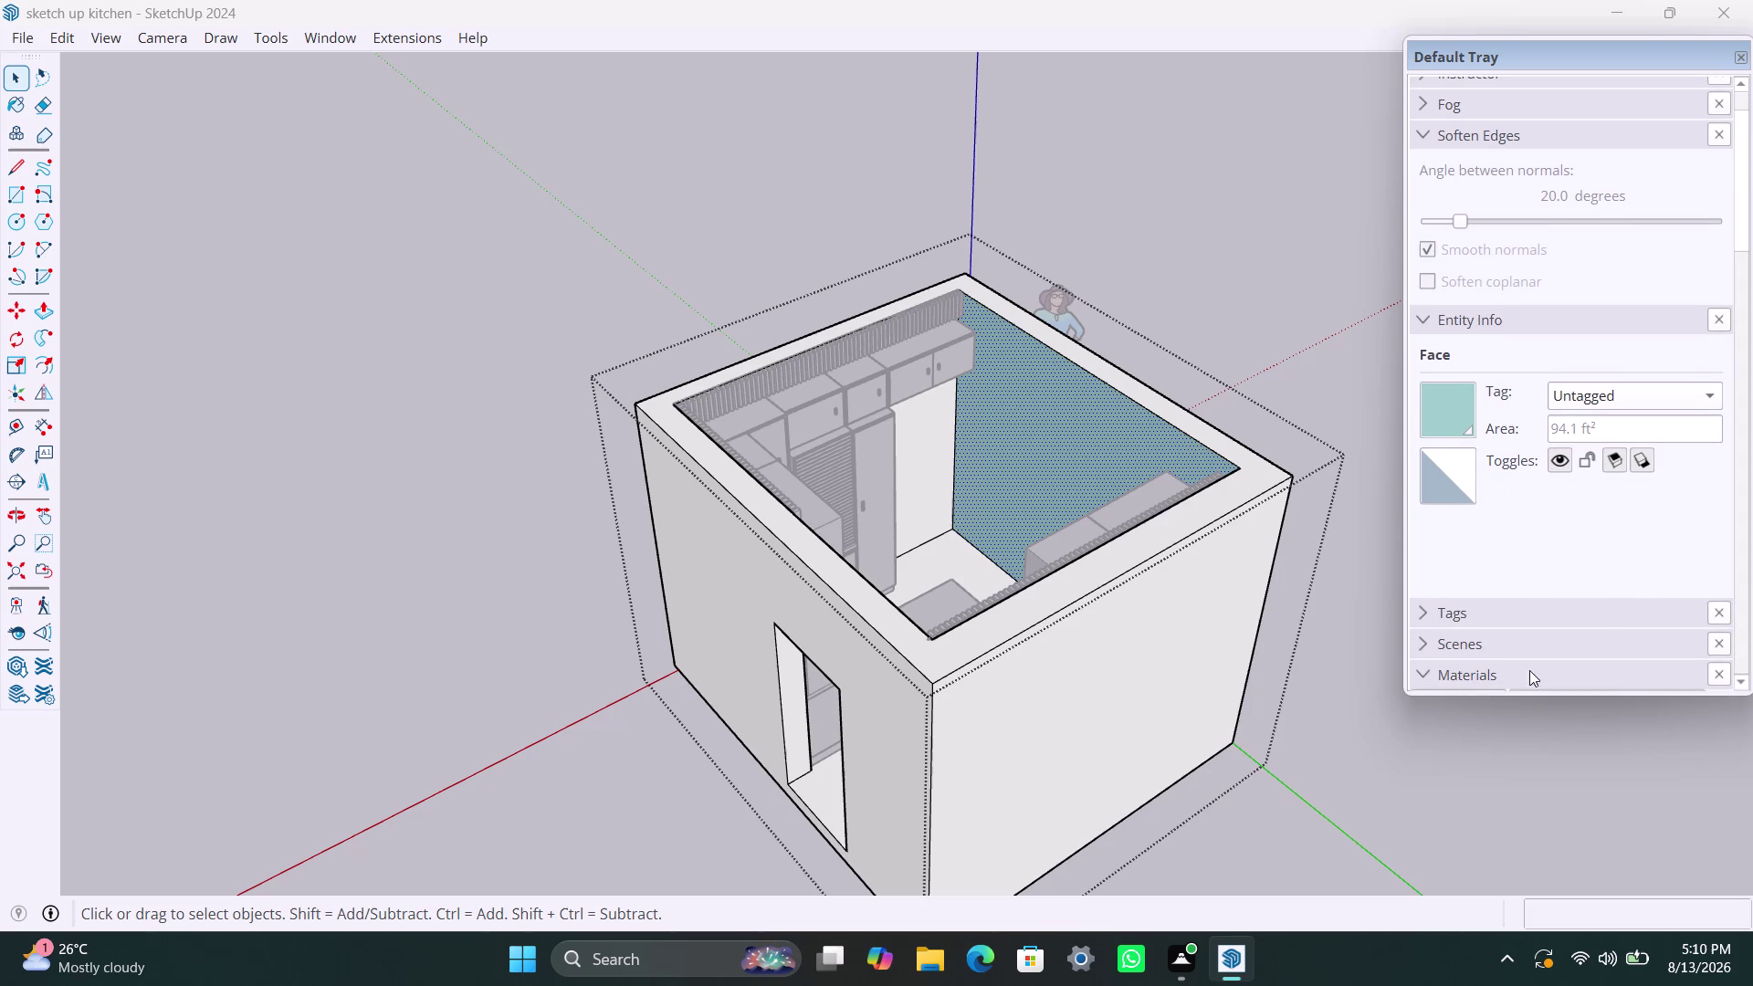
Choose dark brown Color B08 from the colour library as the active paint.
scroll(down, 3)
scroll(down, 3)
scroll(up, 3)
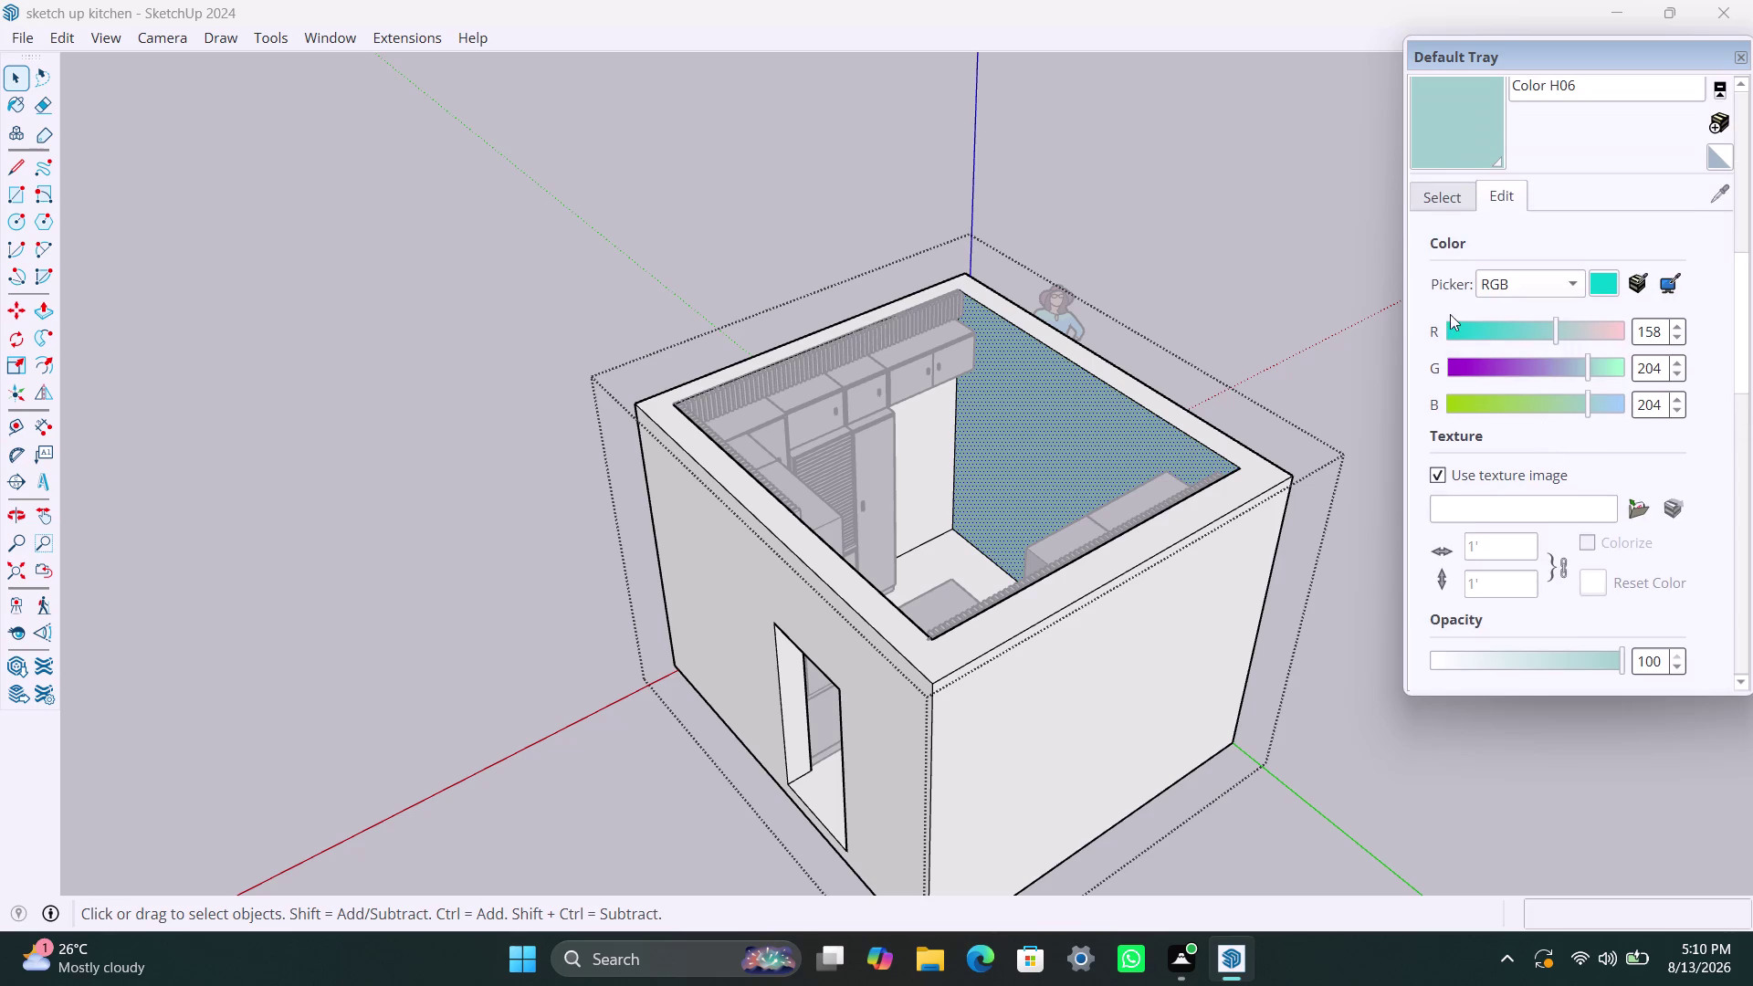
click(1447, 205)
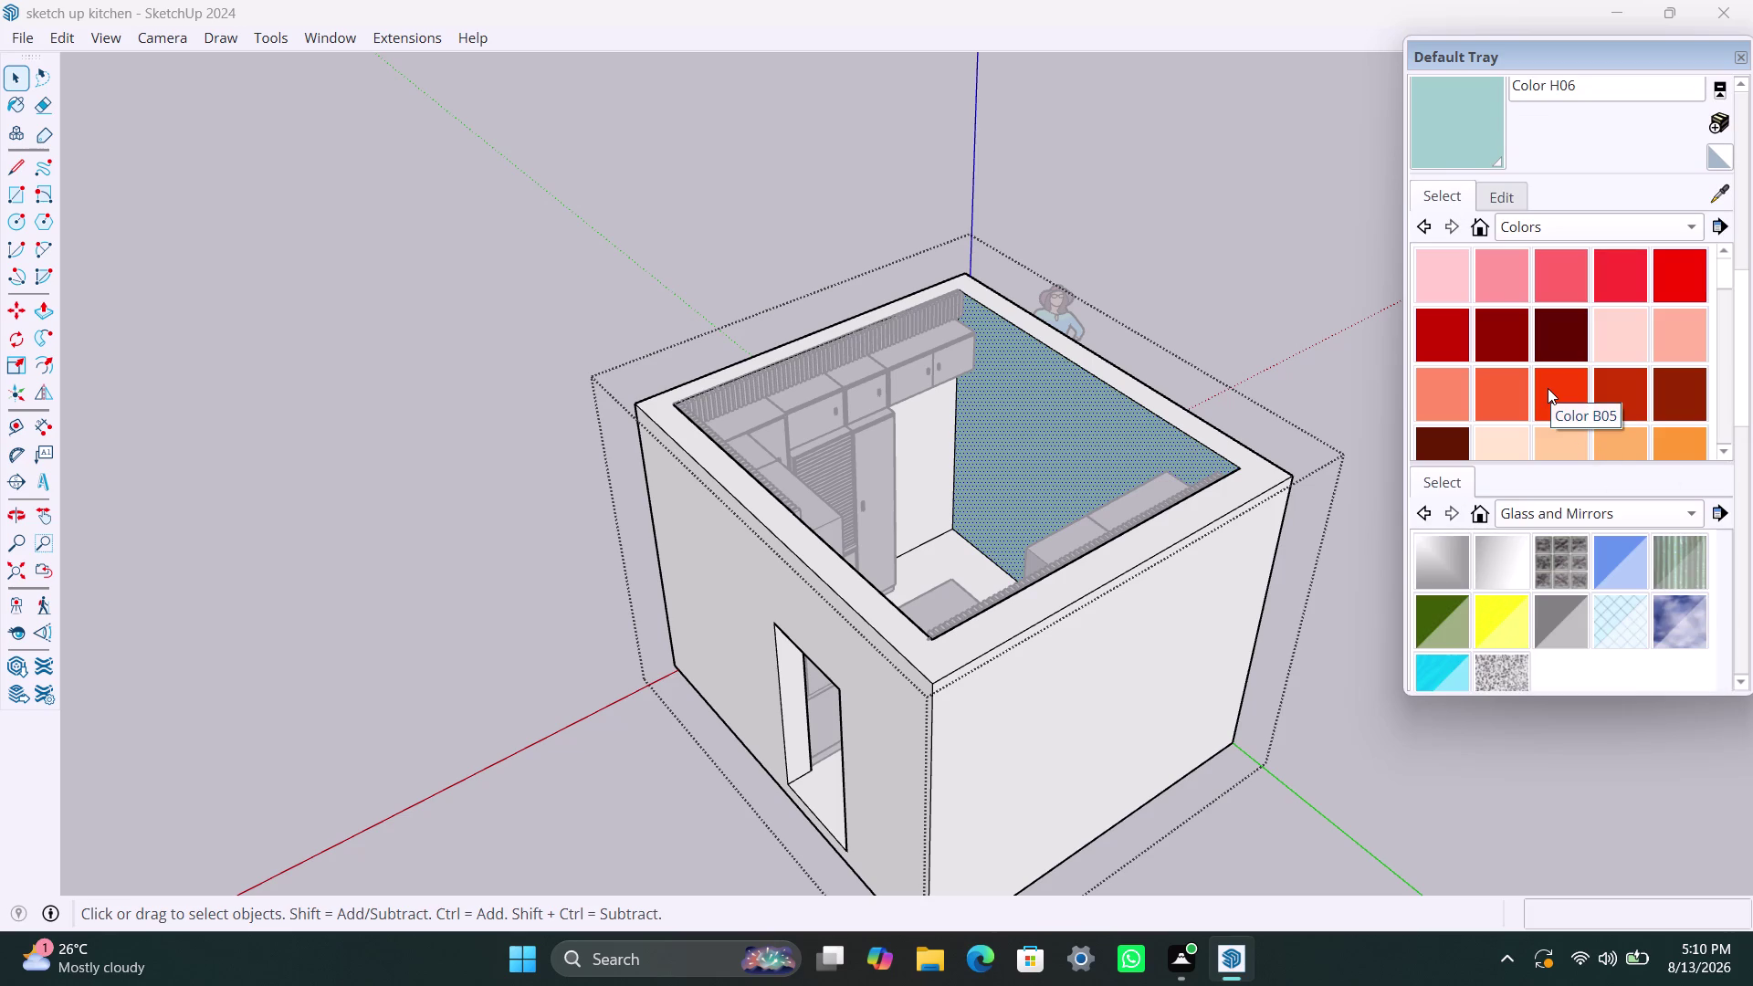
scroll(down, 3)
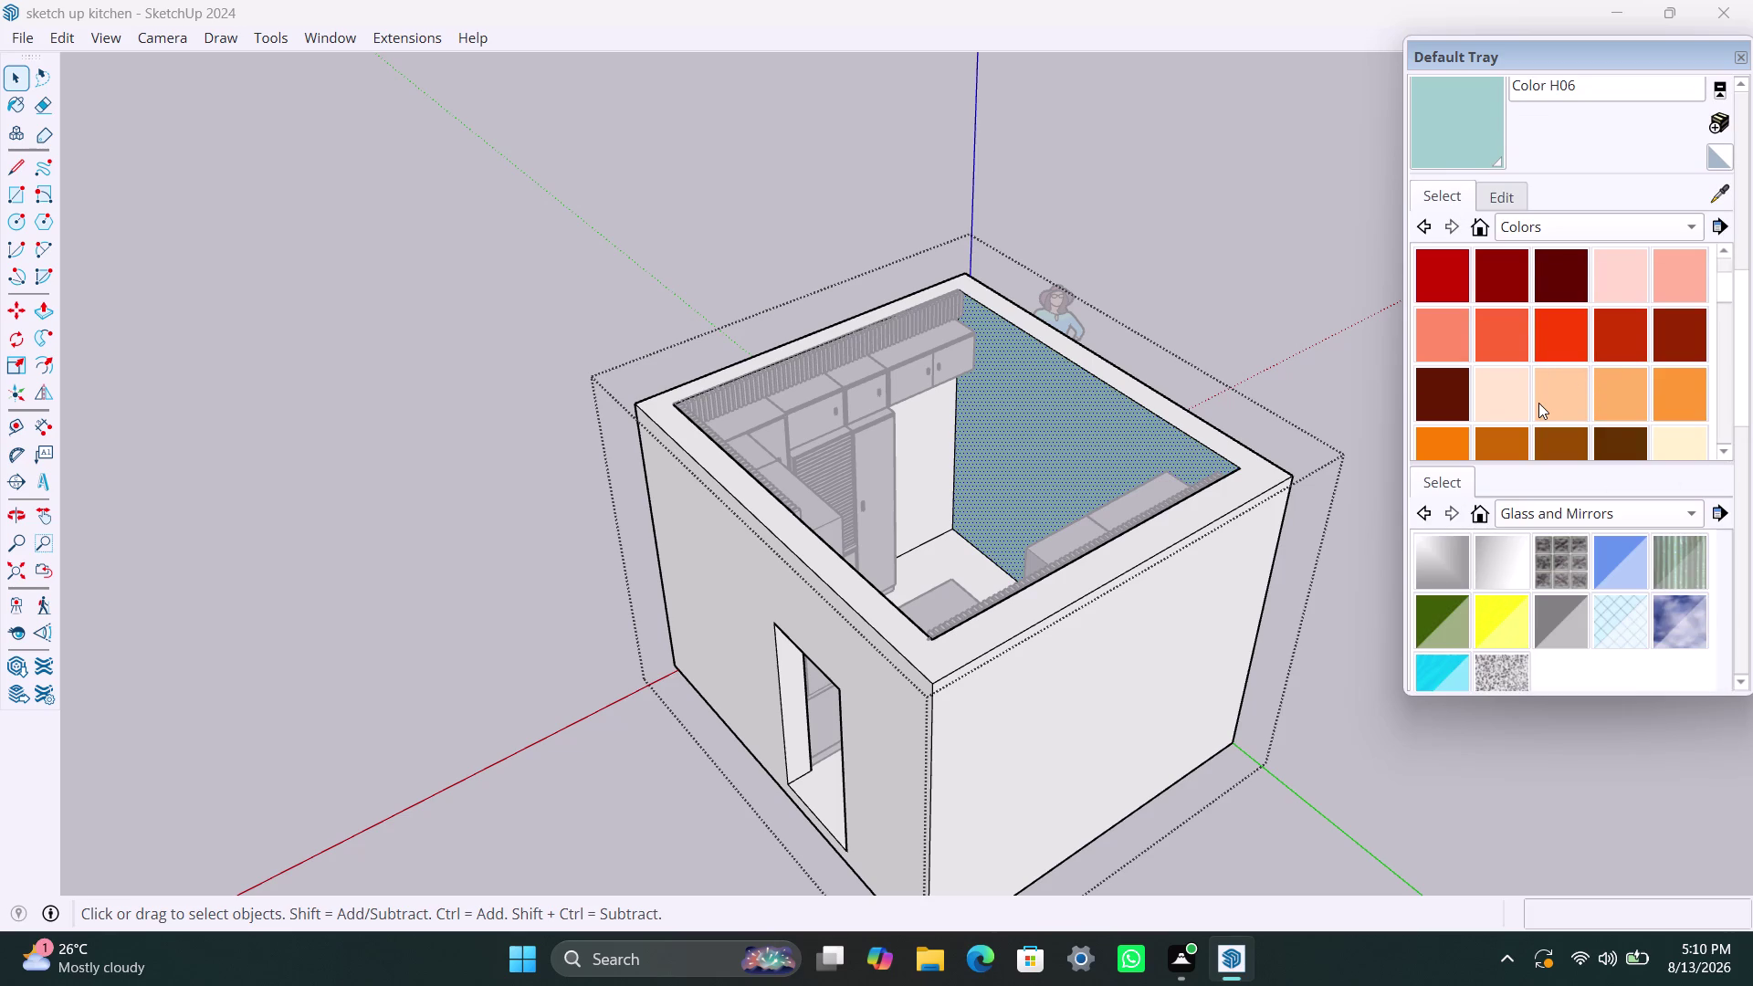
scroll(down, 3)
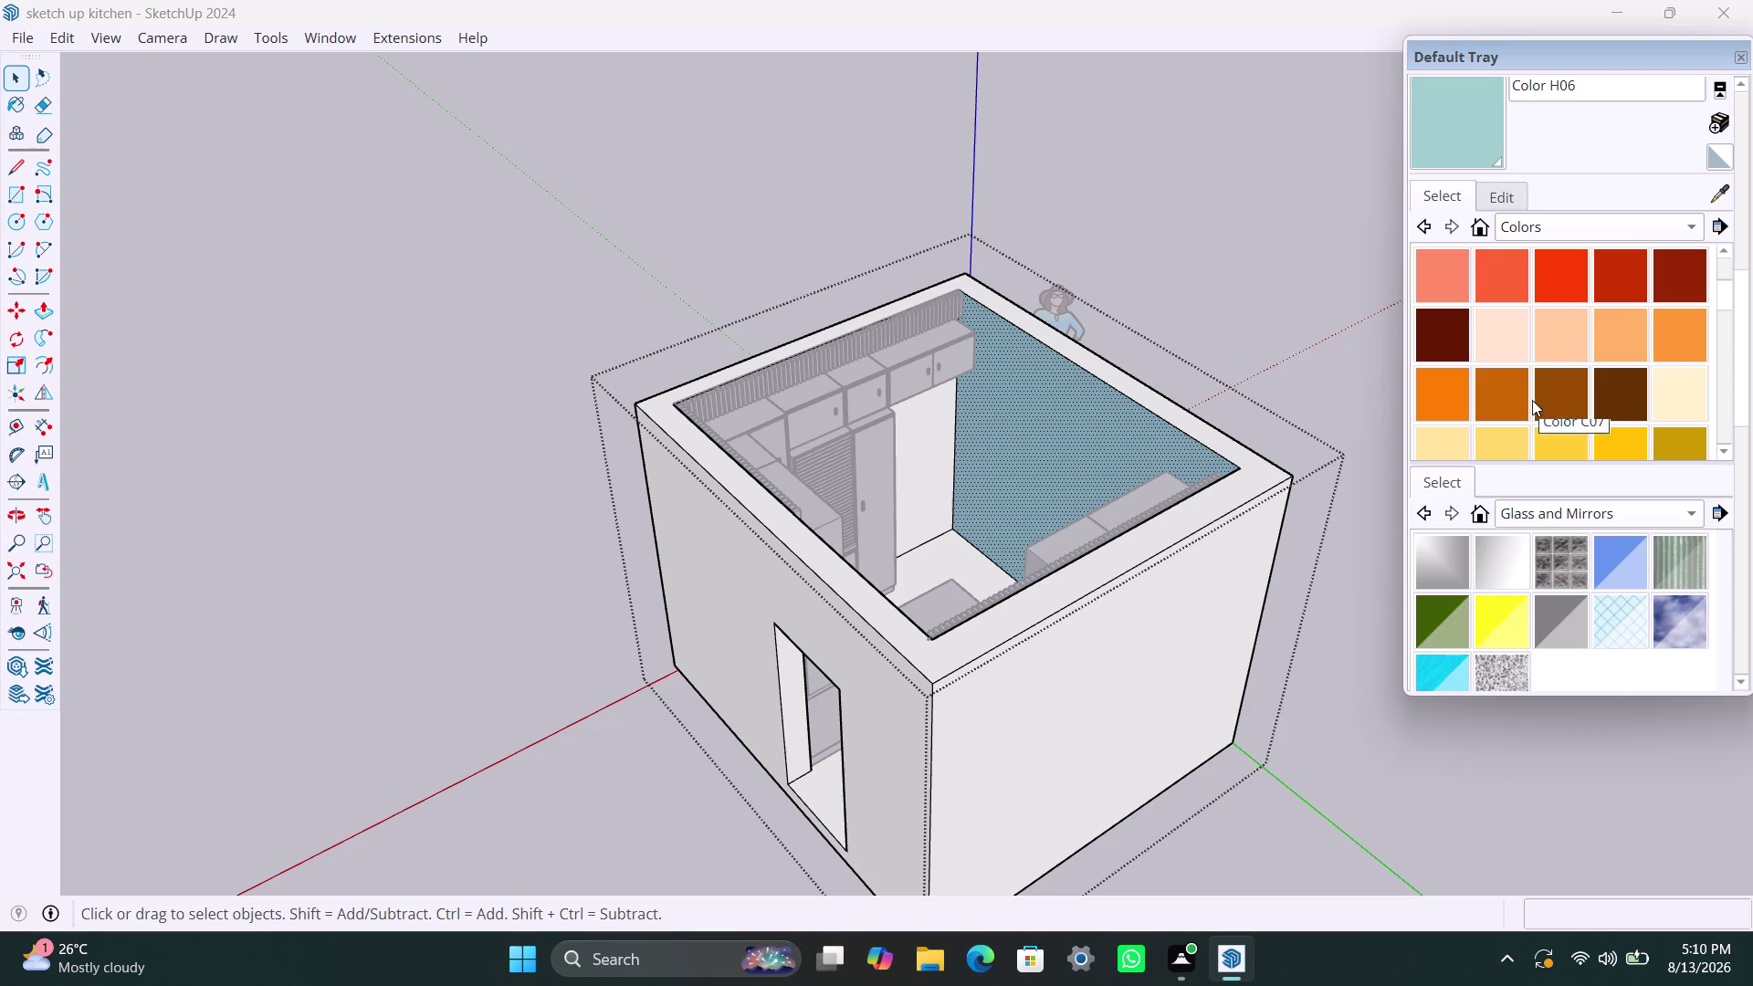
click(1435, 333)
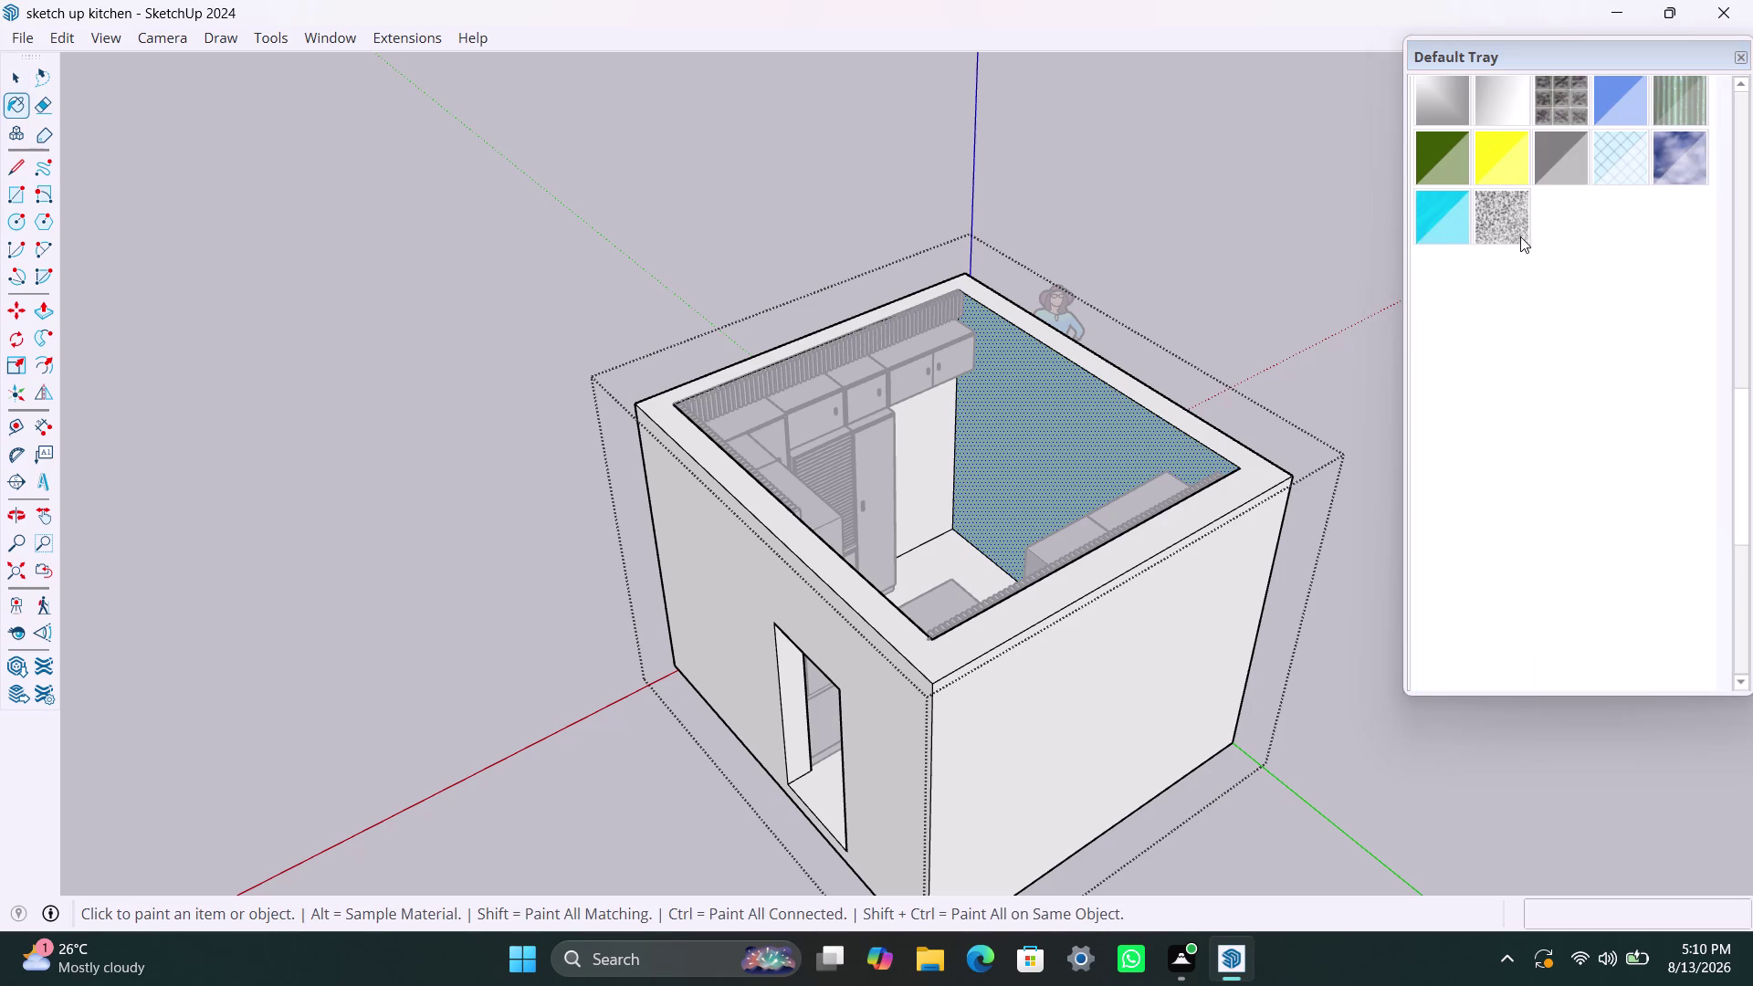
scroll(up, 3)
drag(1750, 486, 1750, 457)
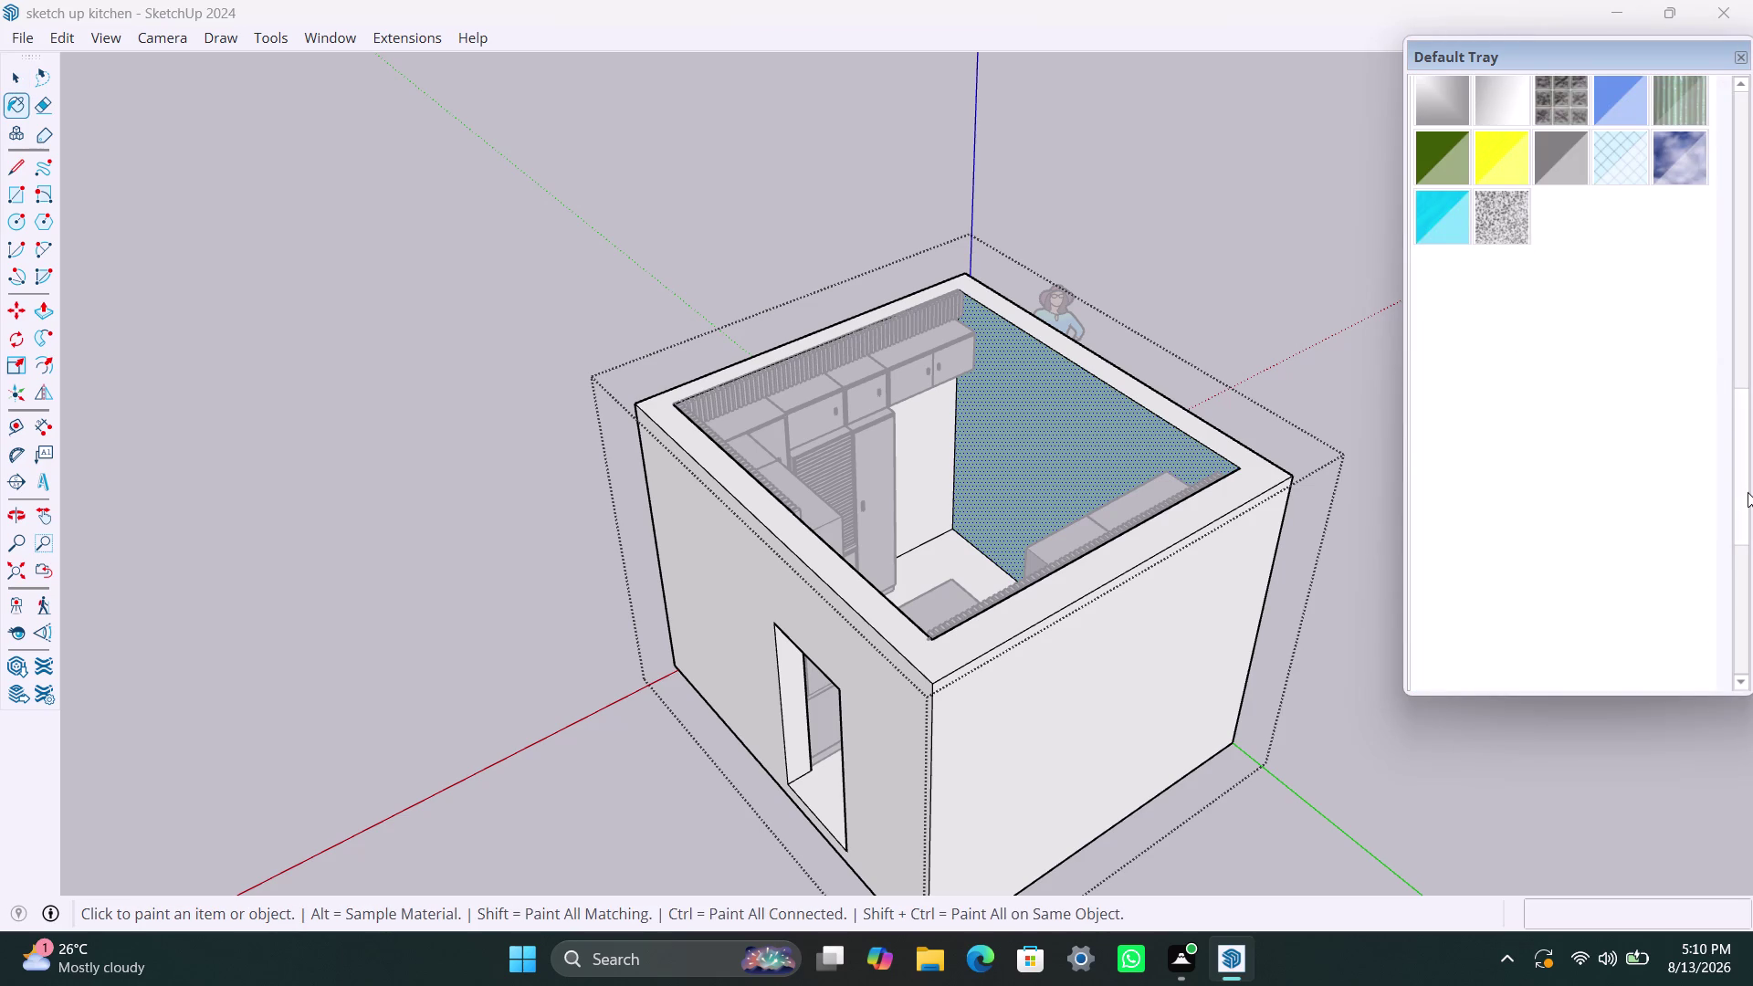
drag(1744, 497, 1739, 476)
drag(1740, 475, 1737, 316)
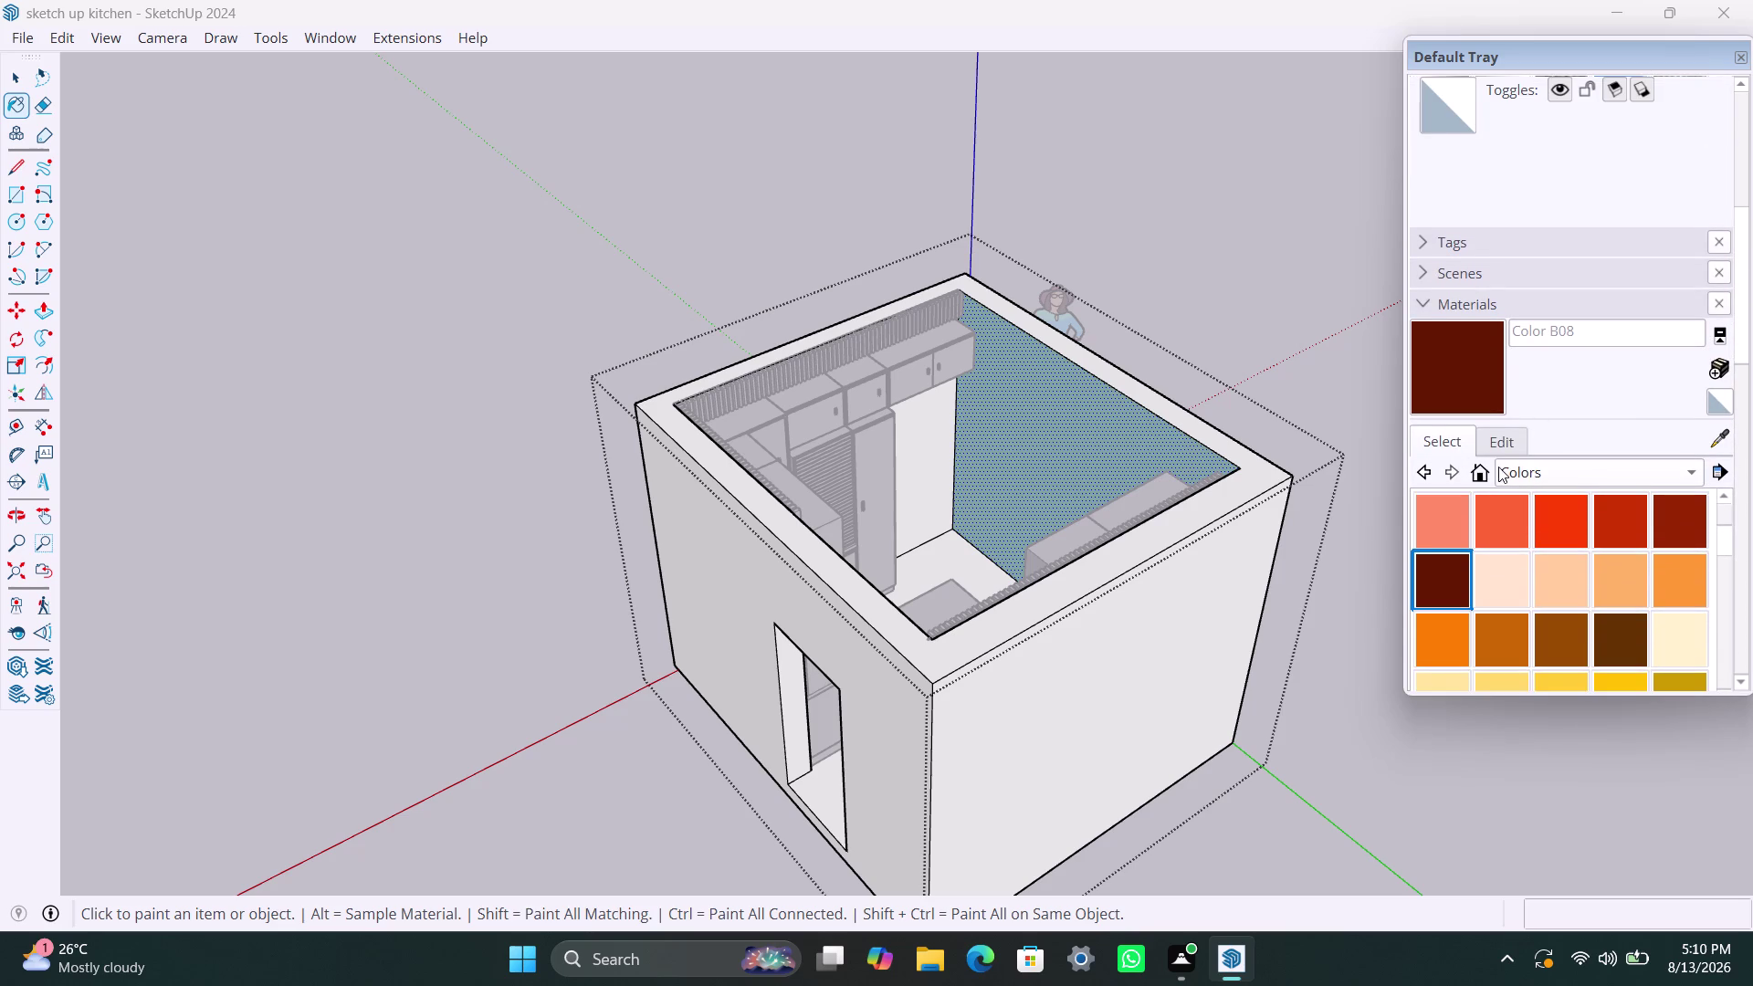
click(1500, 433)
click(1463, 381)
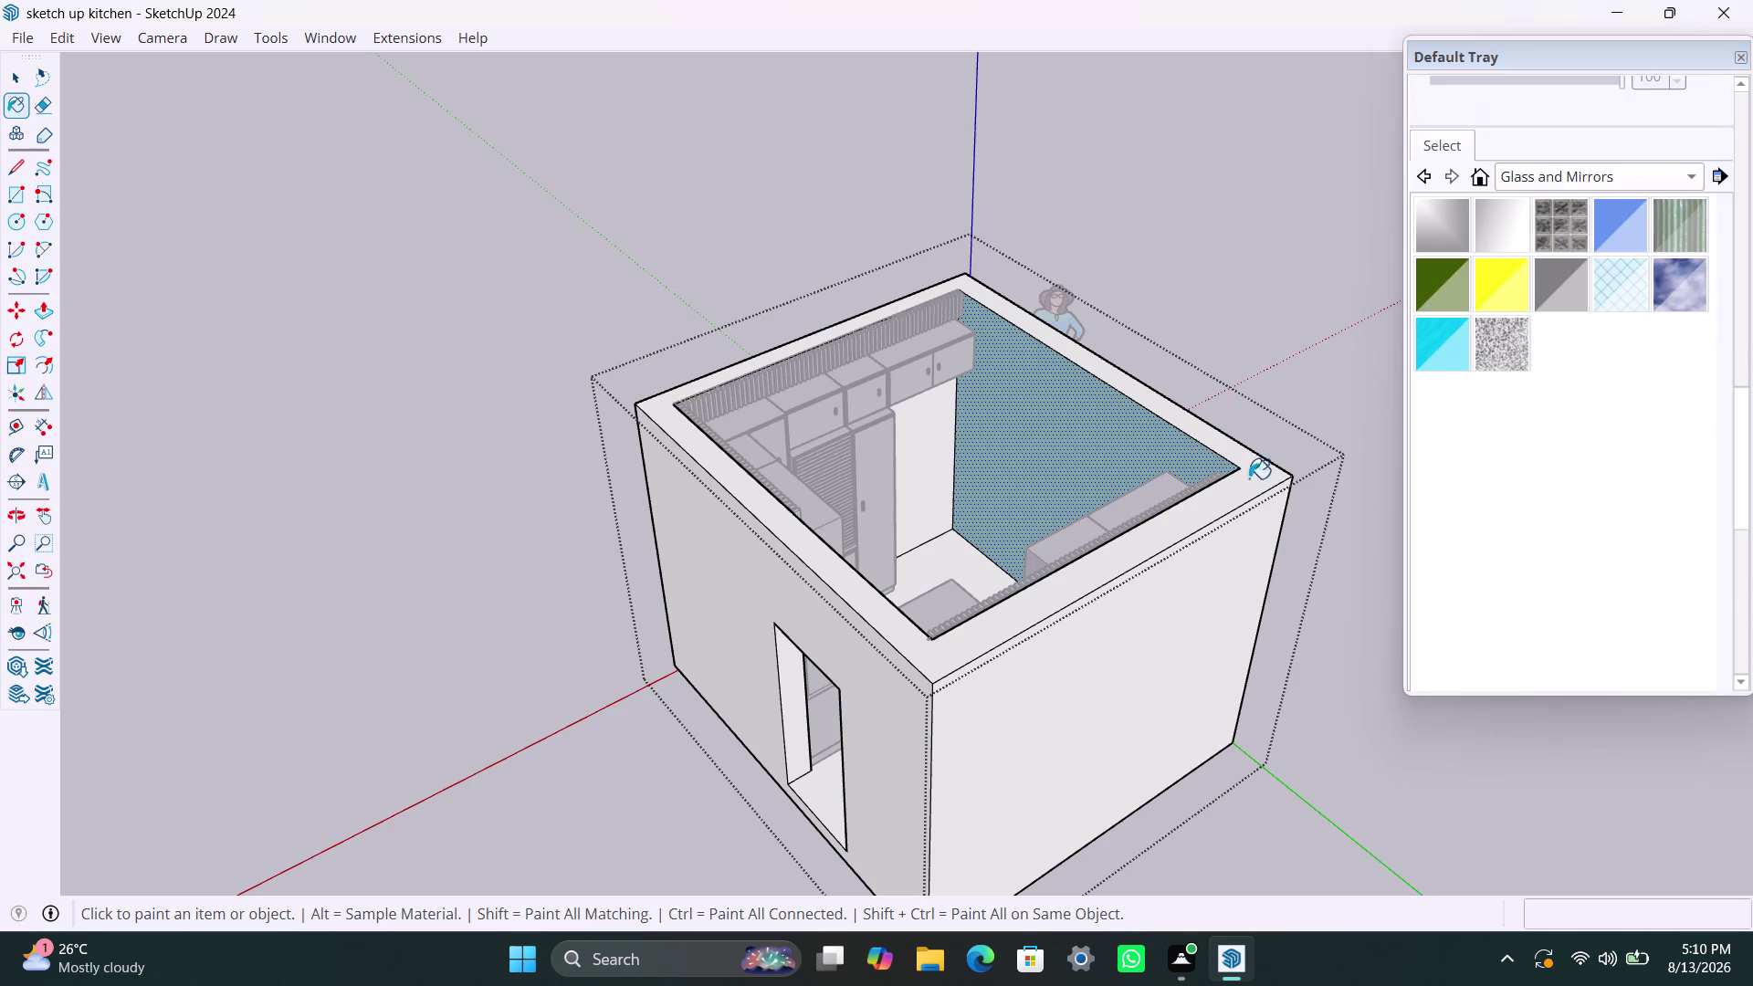
Return to the Select tool and step out of the room group.
key(Escape)
key(Escape)
key(Escape)
key(Escape)
key(Escape)
key(Escape)
key(Escape)
key(space)
key(space)
key(space)
key(space)
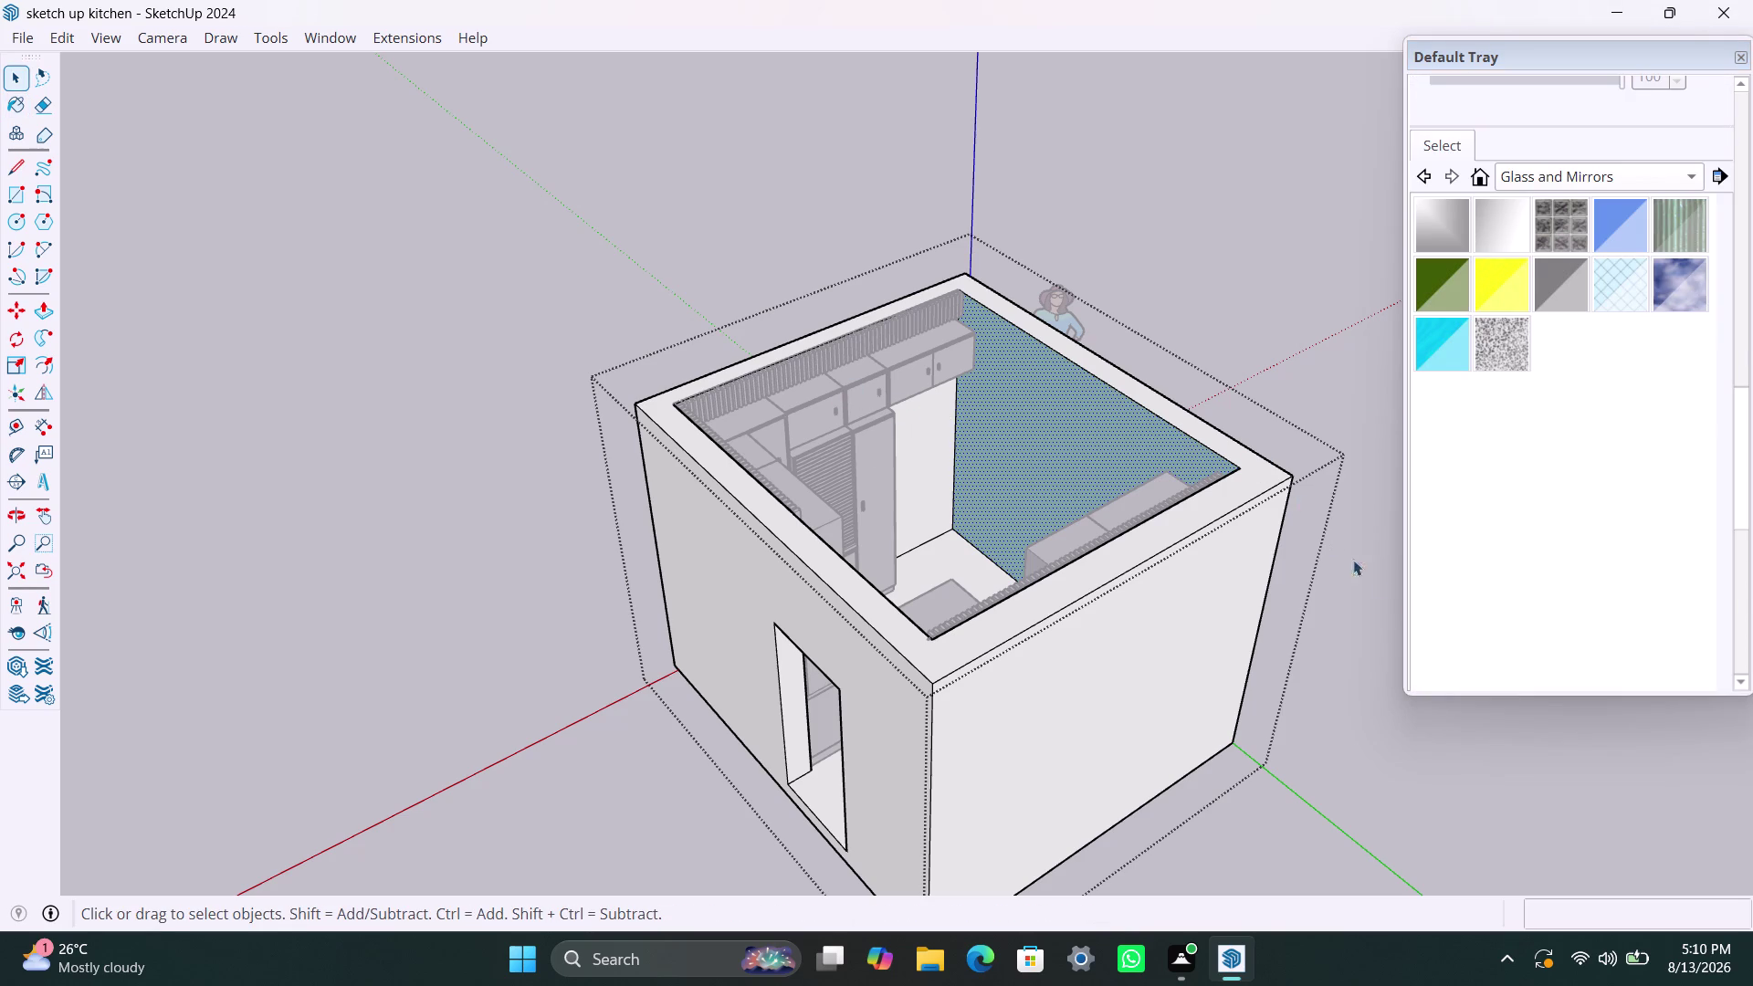
key(space)
click(1388, 632)
triple_click(1372, 651)
double_click(1372, 651)
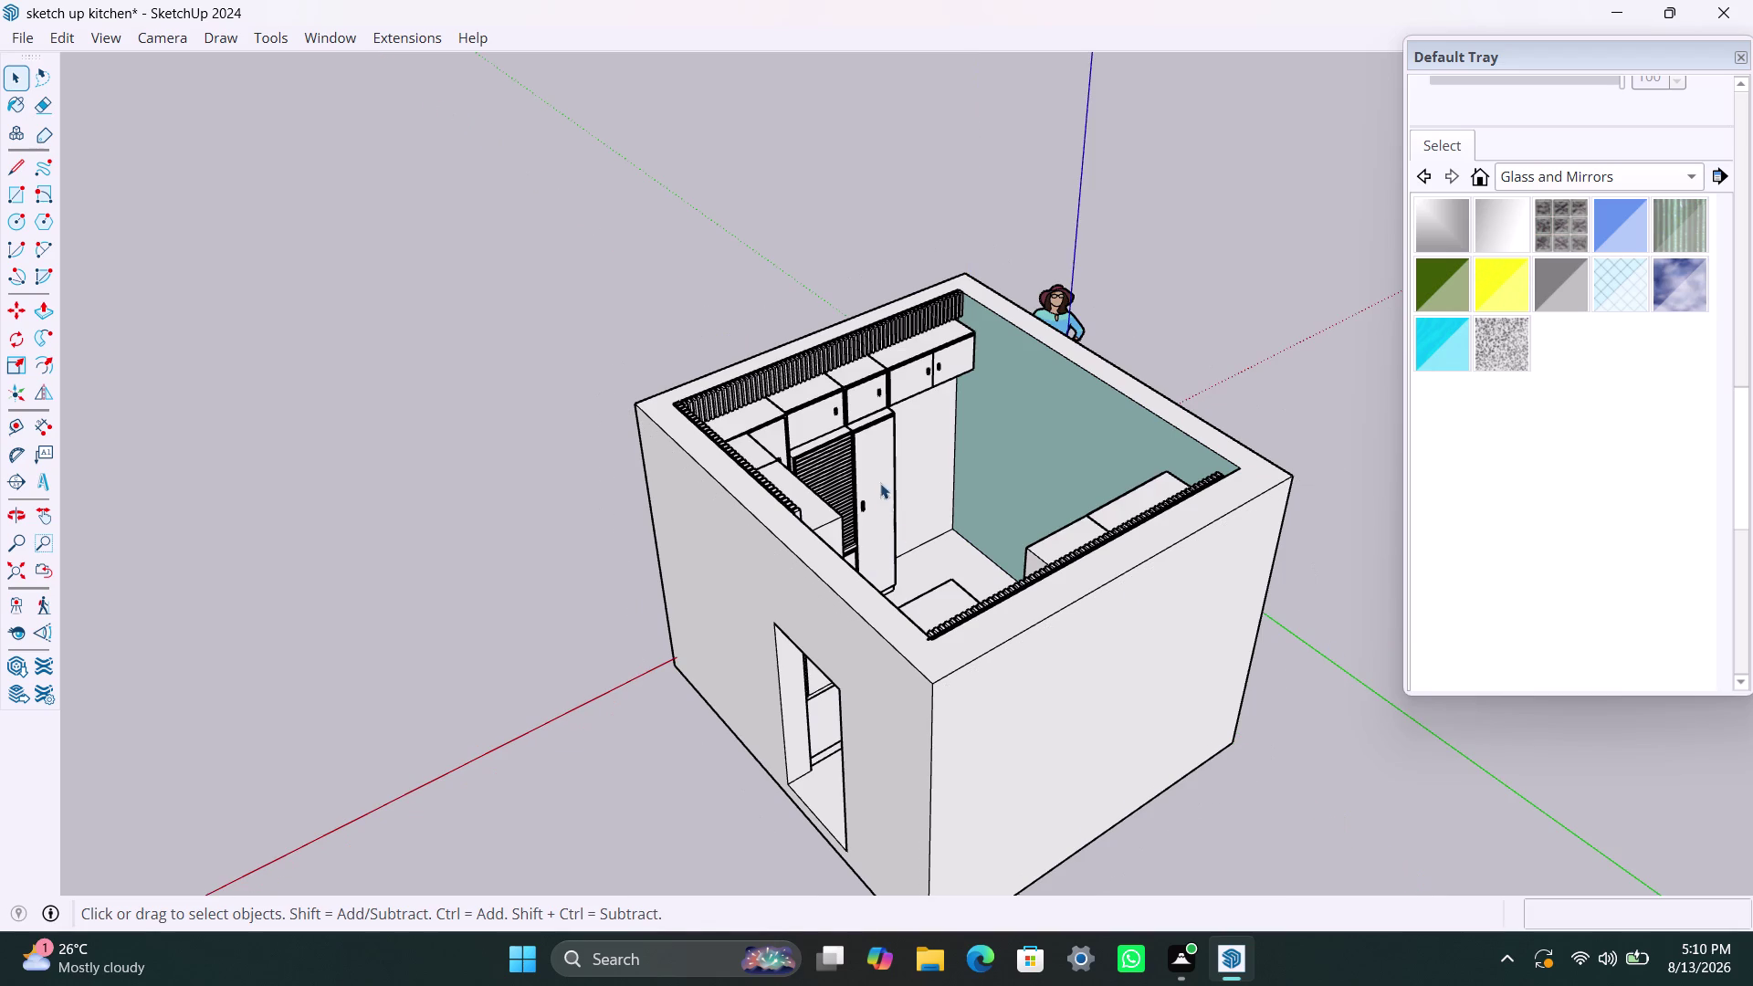
Zoom in and re-enter the room group for editing.
scroll(up, 3)
scroll(up, 3)
click(919, 375)
click(919, 375)
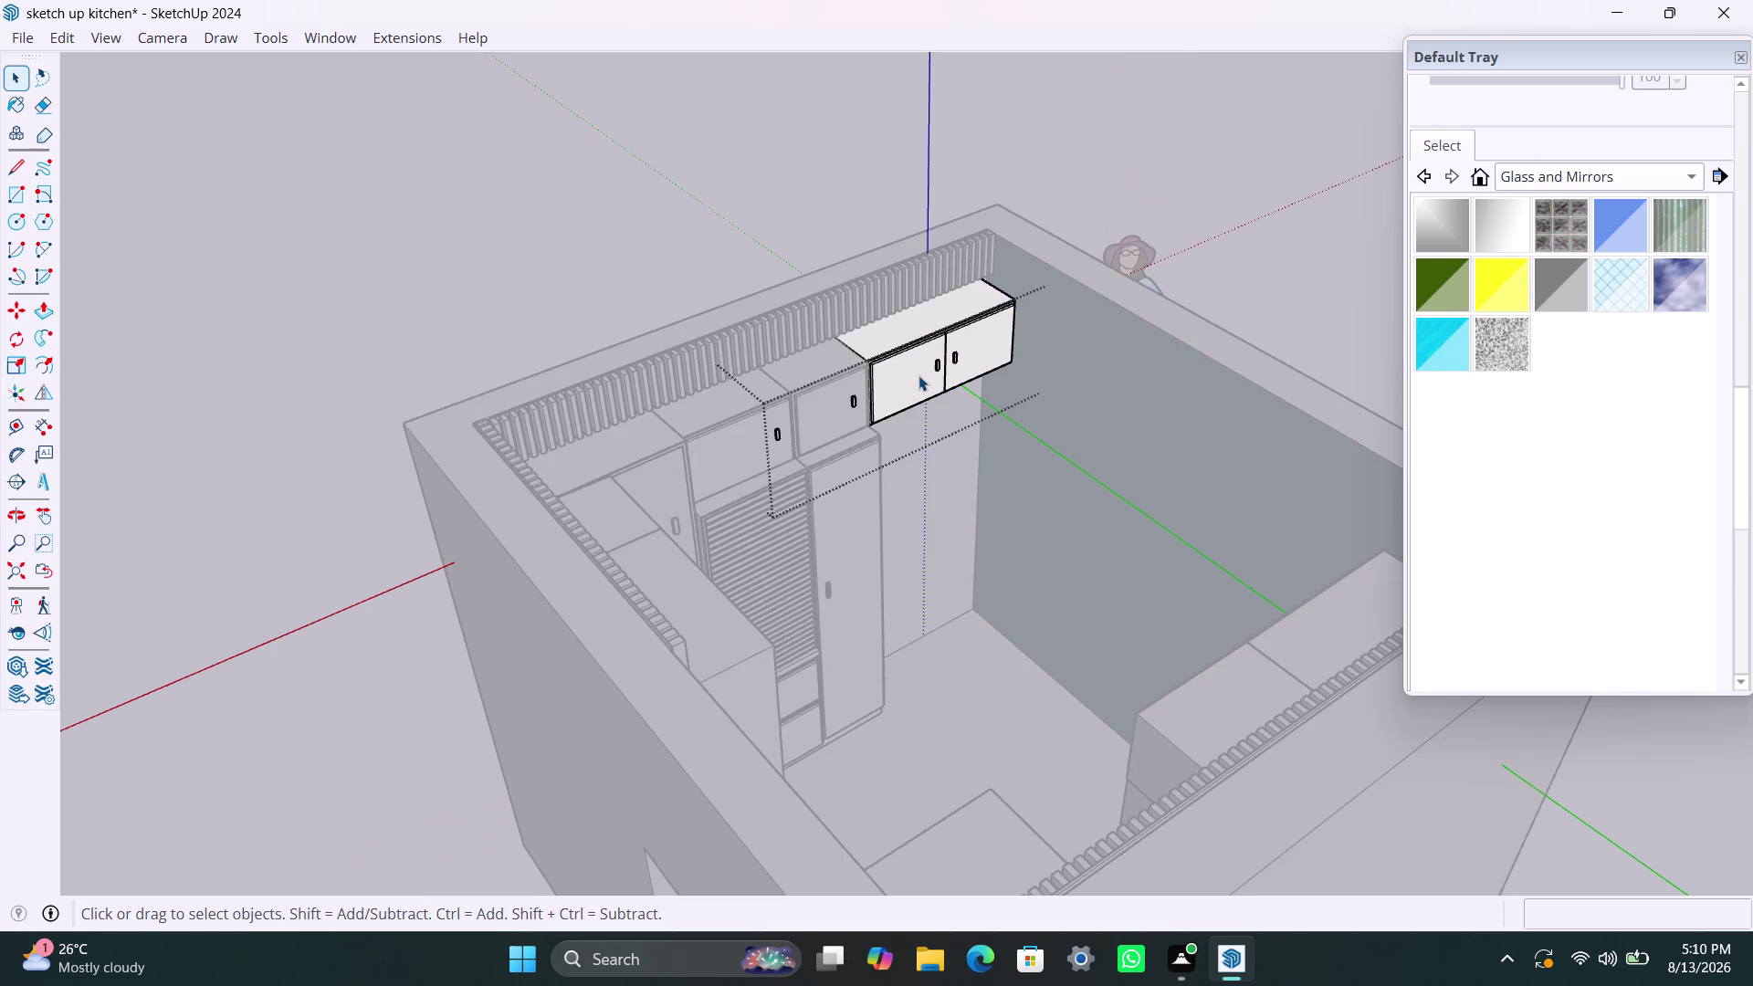
Open the upper wall cabinet for editing and select its left door front.
click(1116, 191)
click(951, 346)
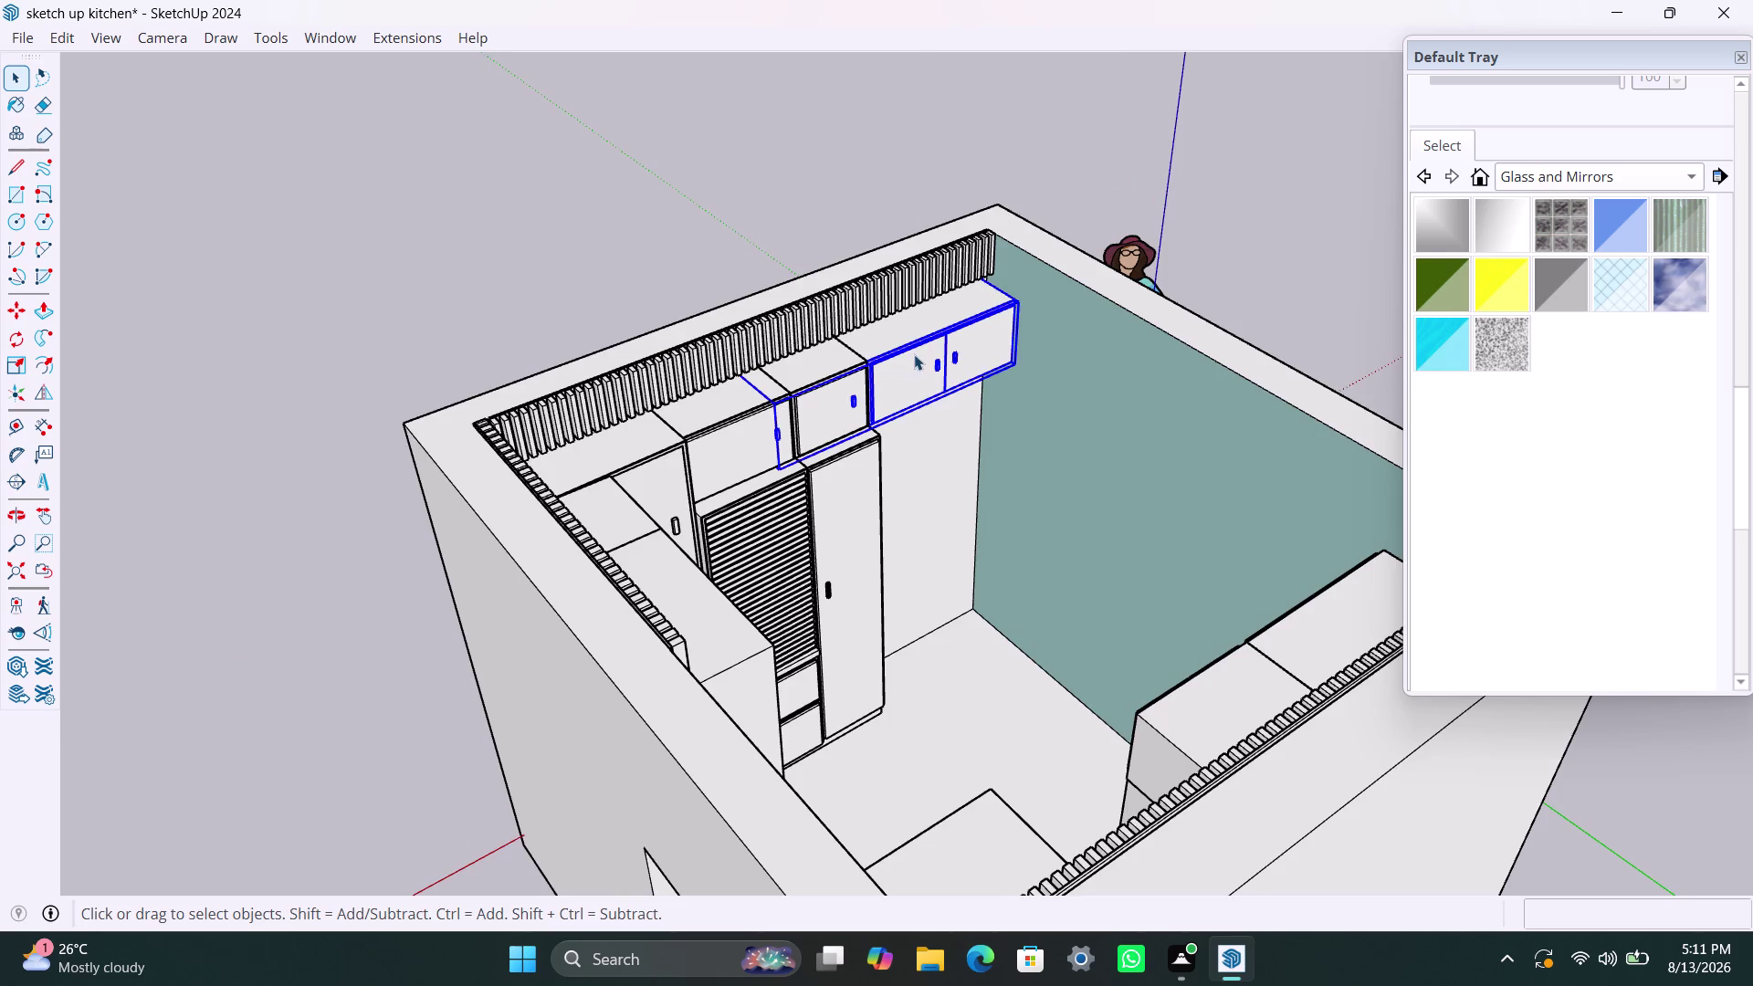
double_click(906, 358)
click(905, 363)
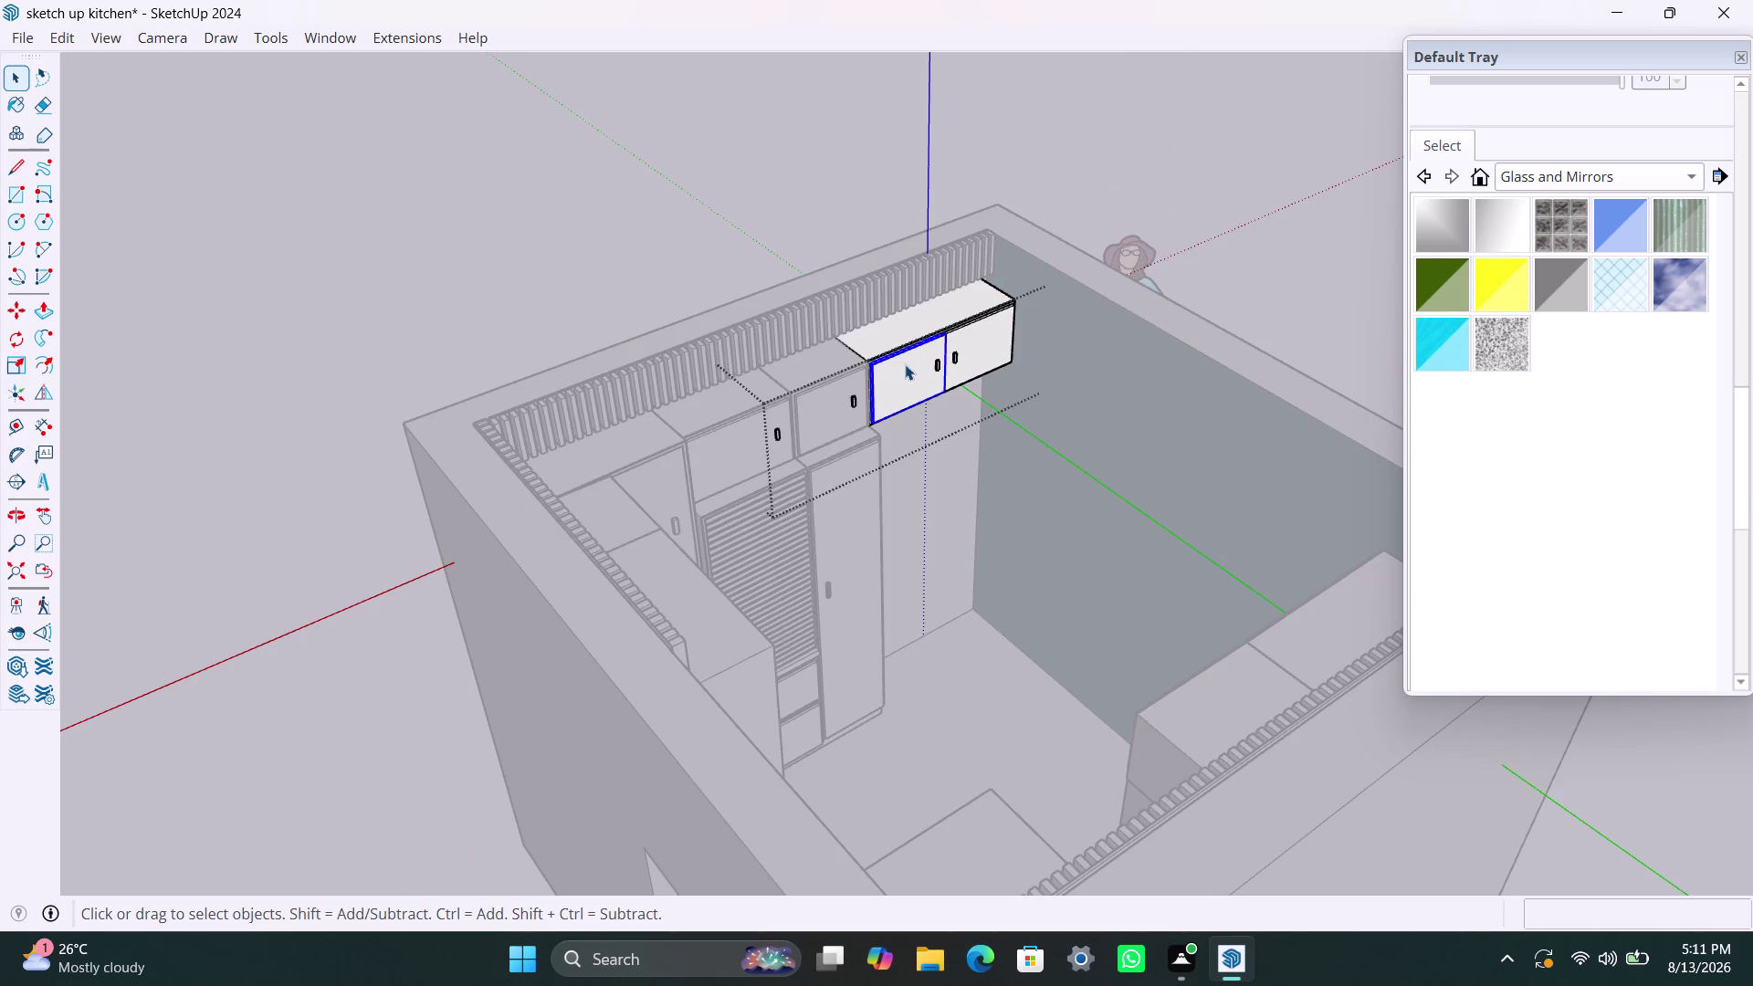
scroll(up, 3)
Select the door front and paint it with dark red Color B08.
scroll(up, 3)
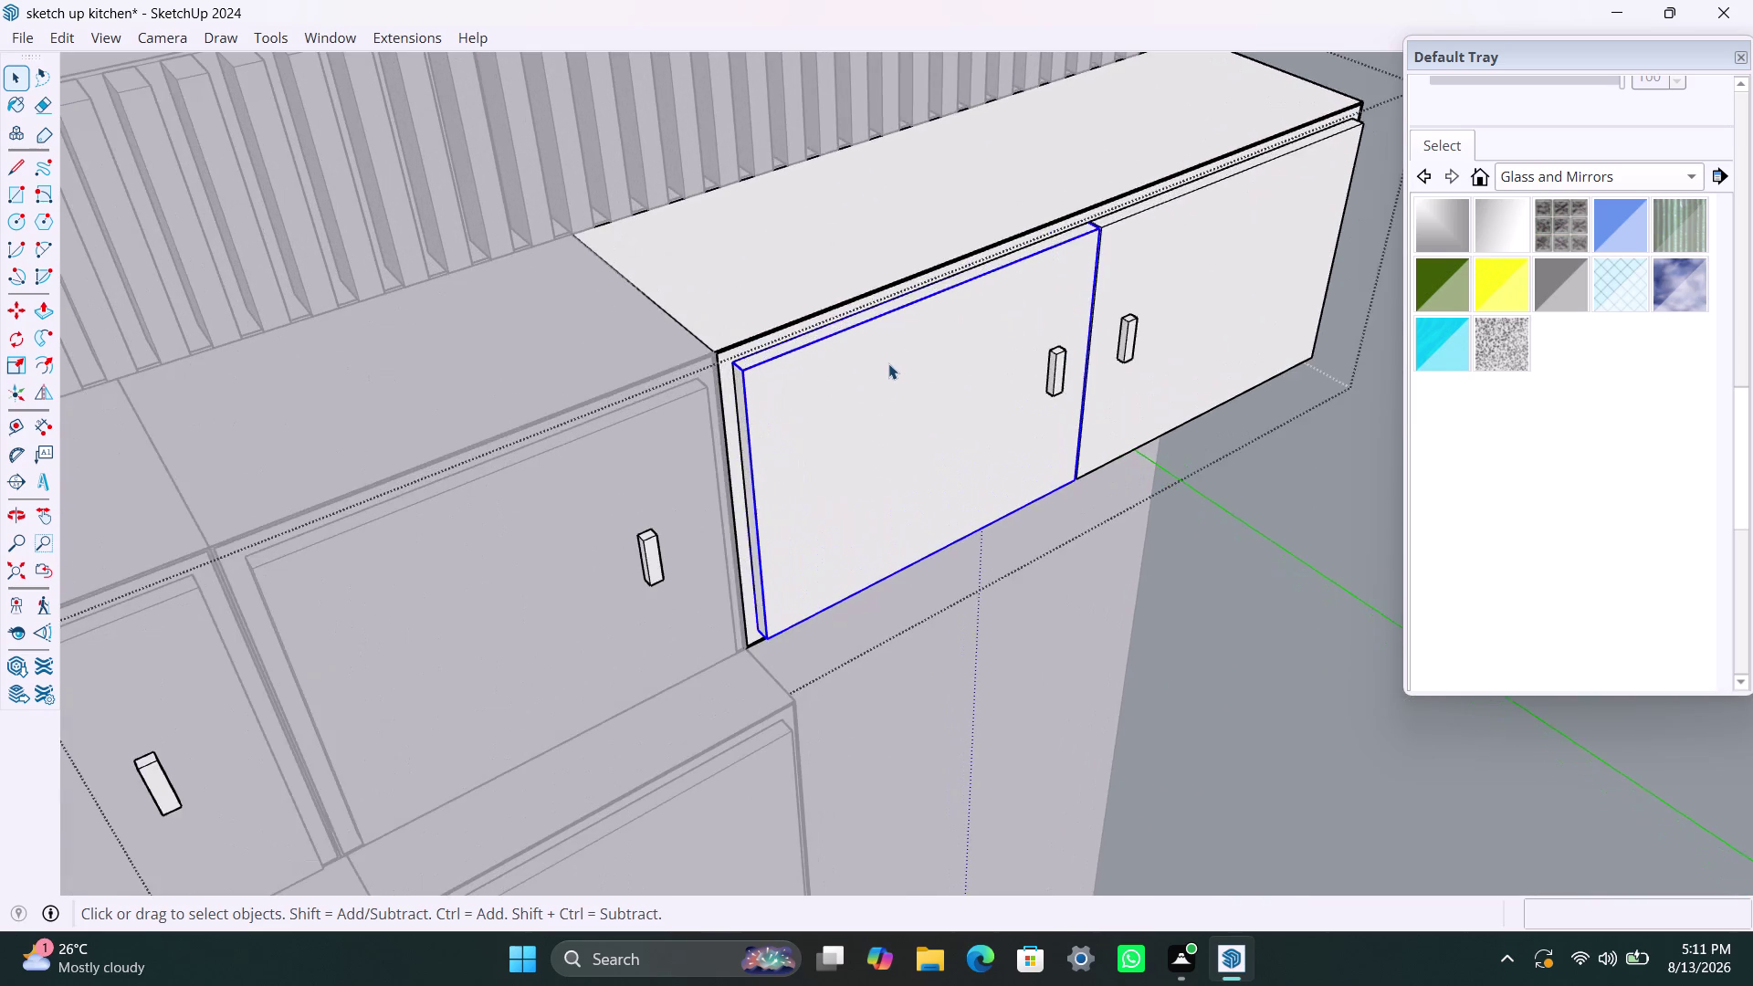
double_click(888, 364)
double_click(889, 364)
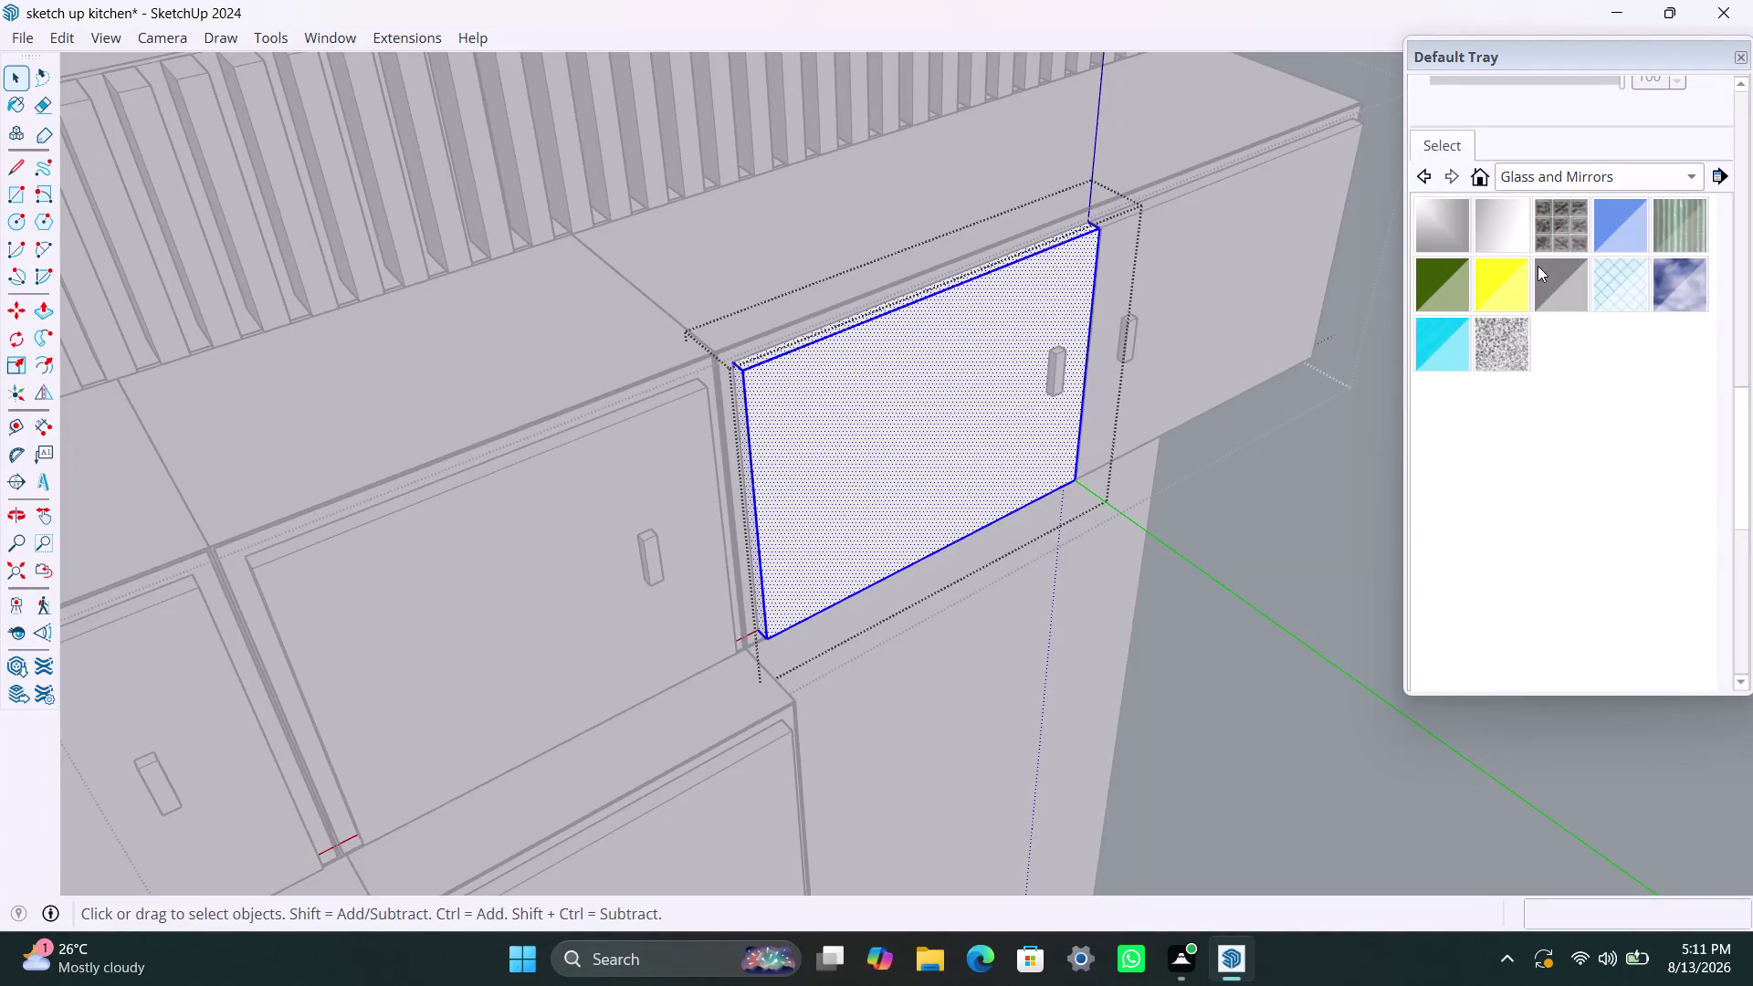
drag(1743, 437, 1735, 387)
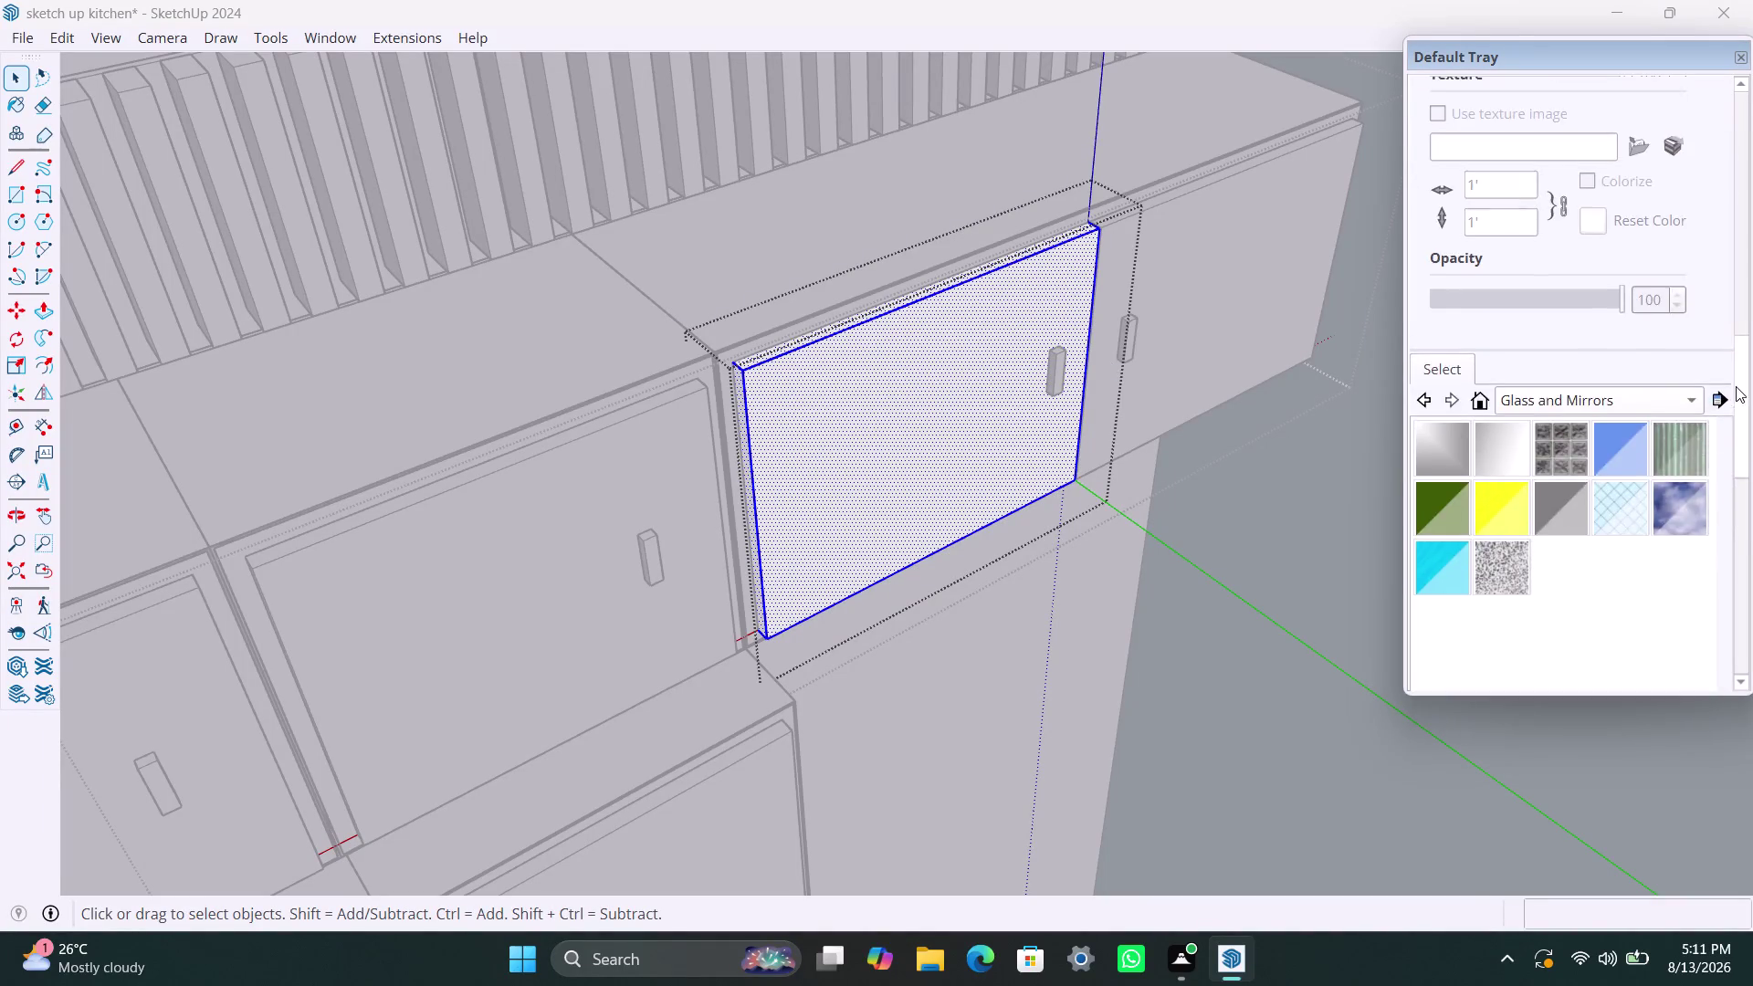
drag(1736, 386, 1737, 282)
click(1505, 283)
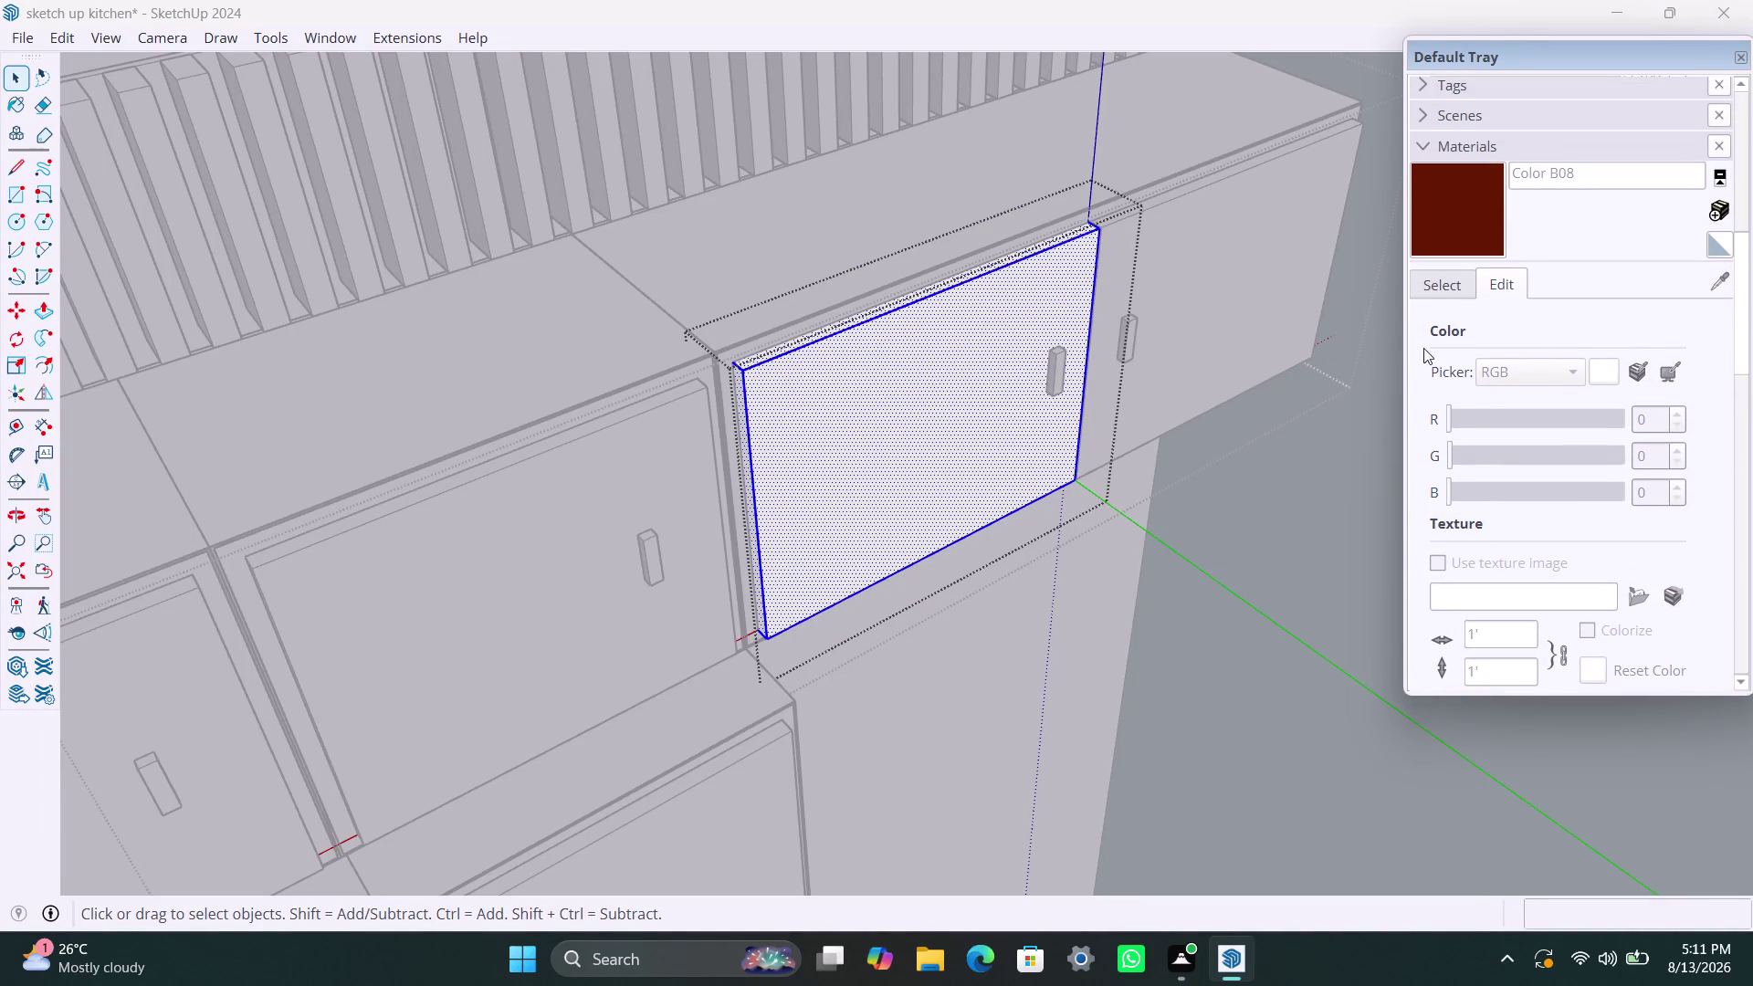
click(1443, 223)
click(907, 382)
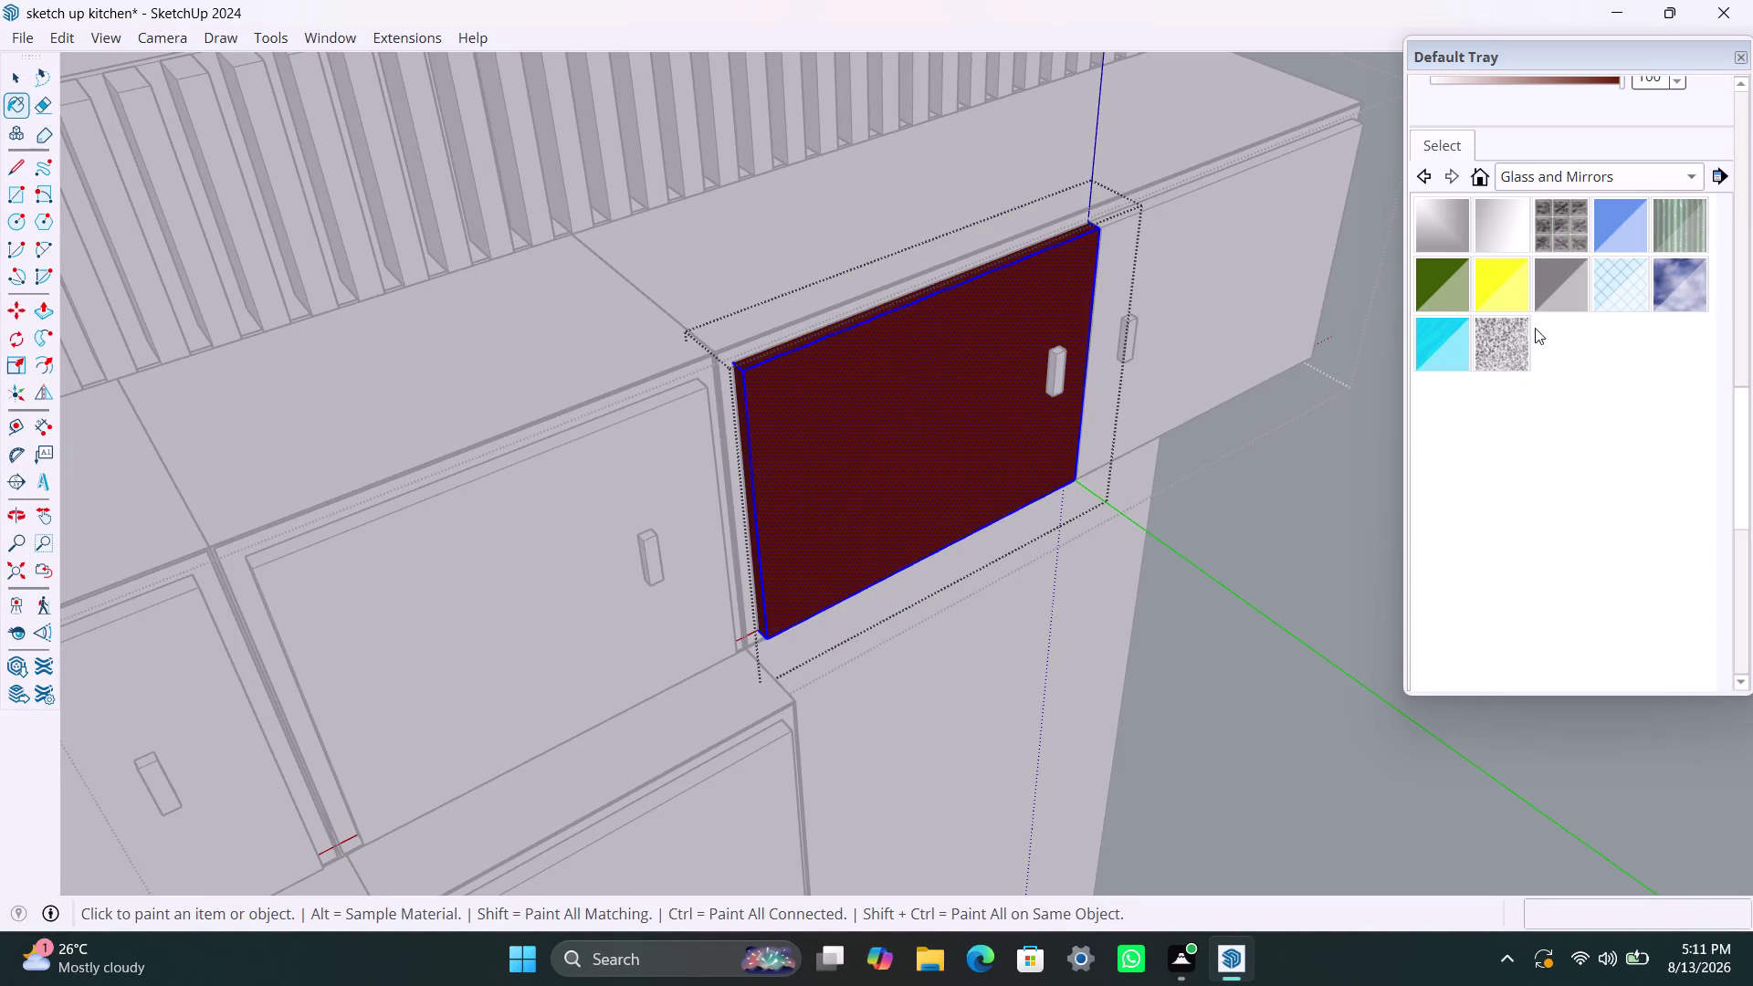
Remix the door colour to R 86, G 25, B 44.
drag(1742, 423, 1740, 381)
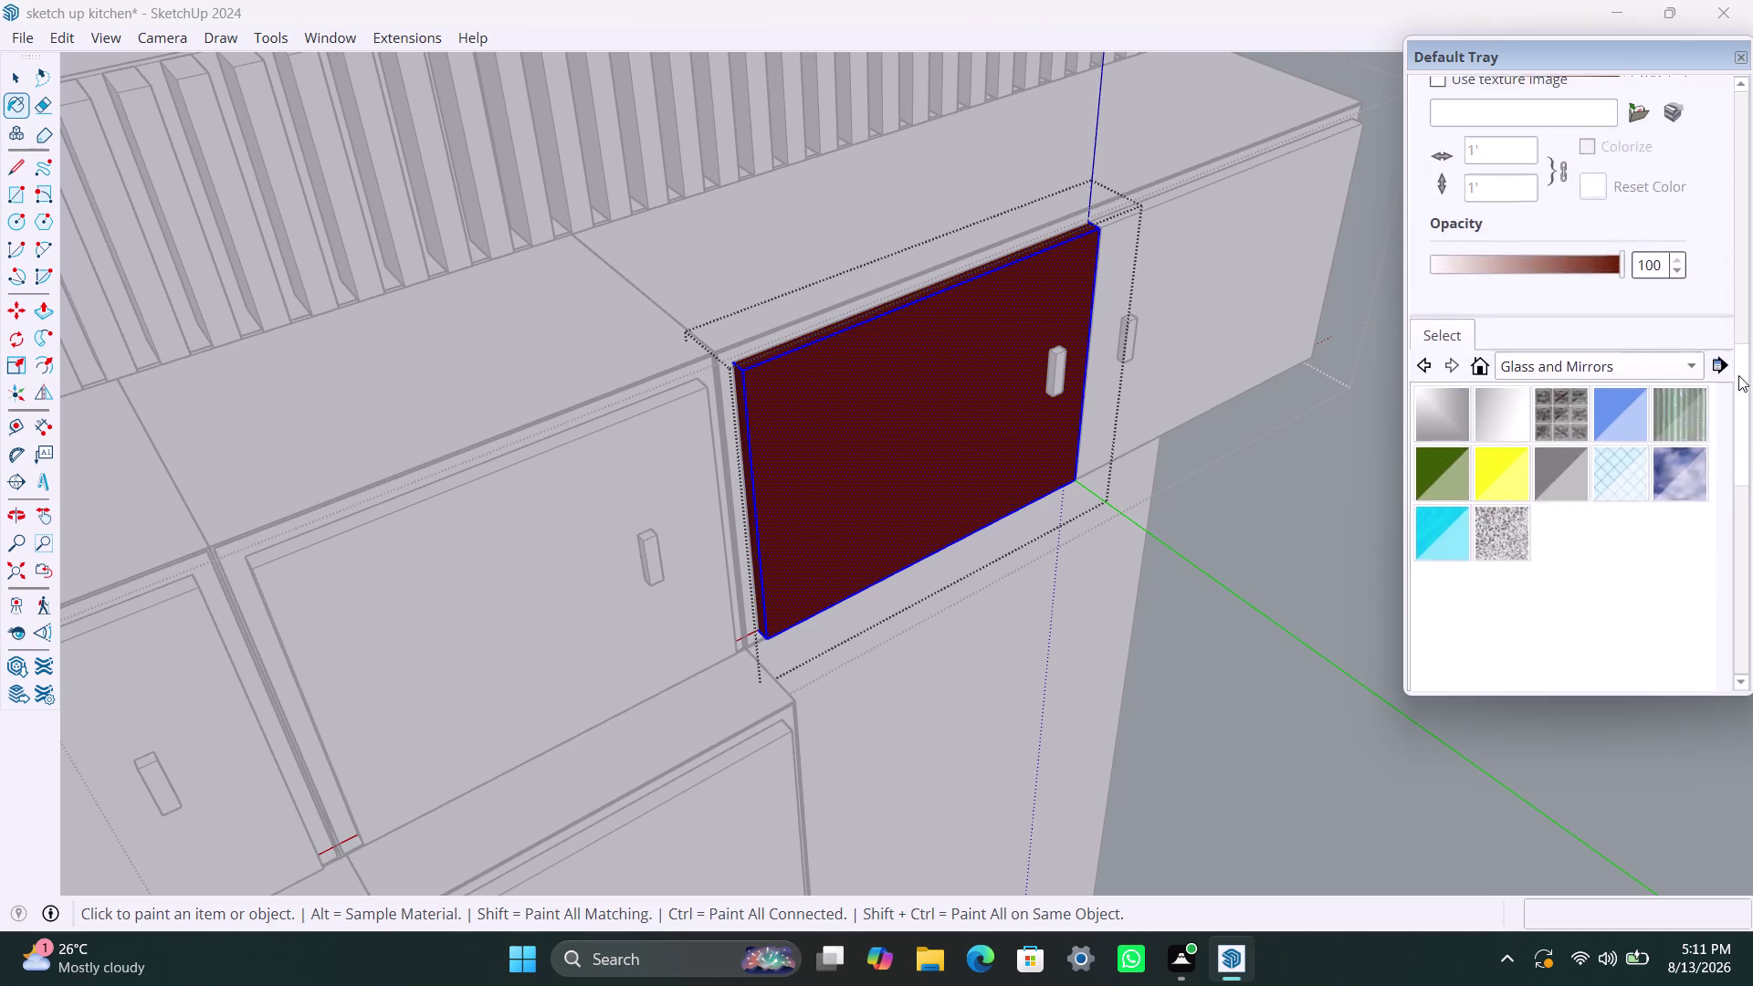
drag(1739, 382, 1730, 318)
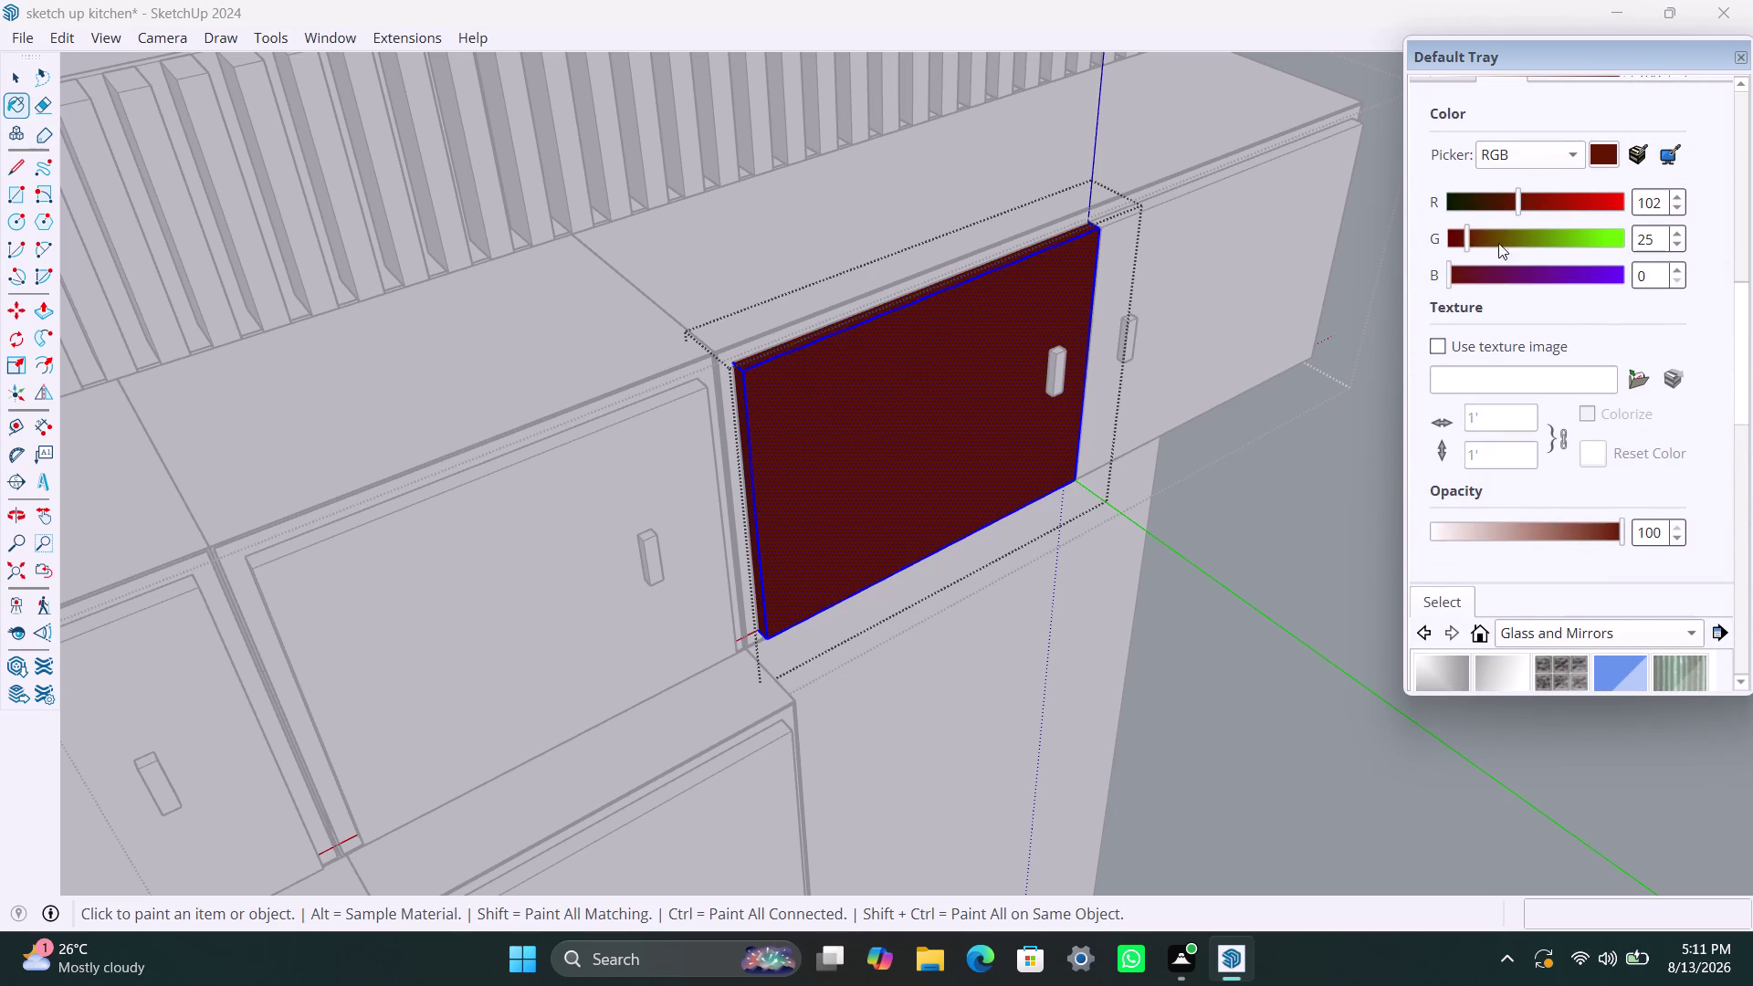
scroll(up, 3)
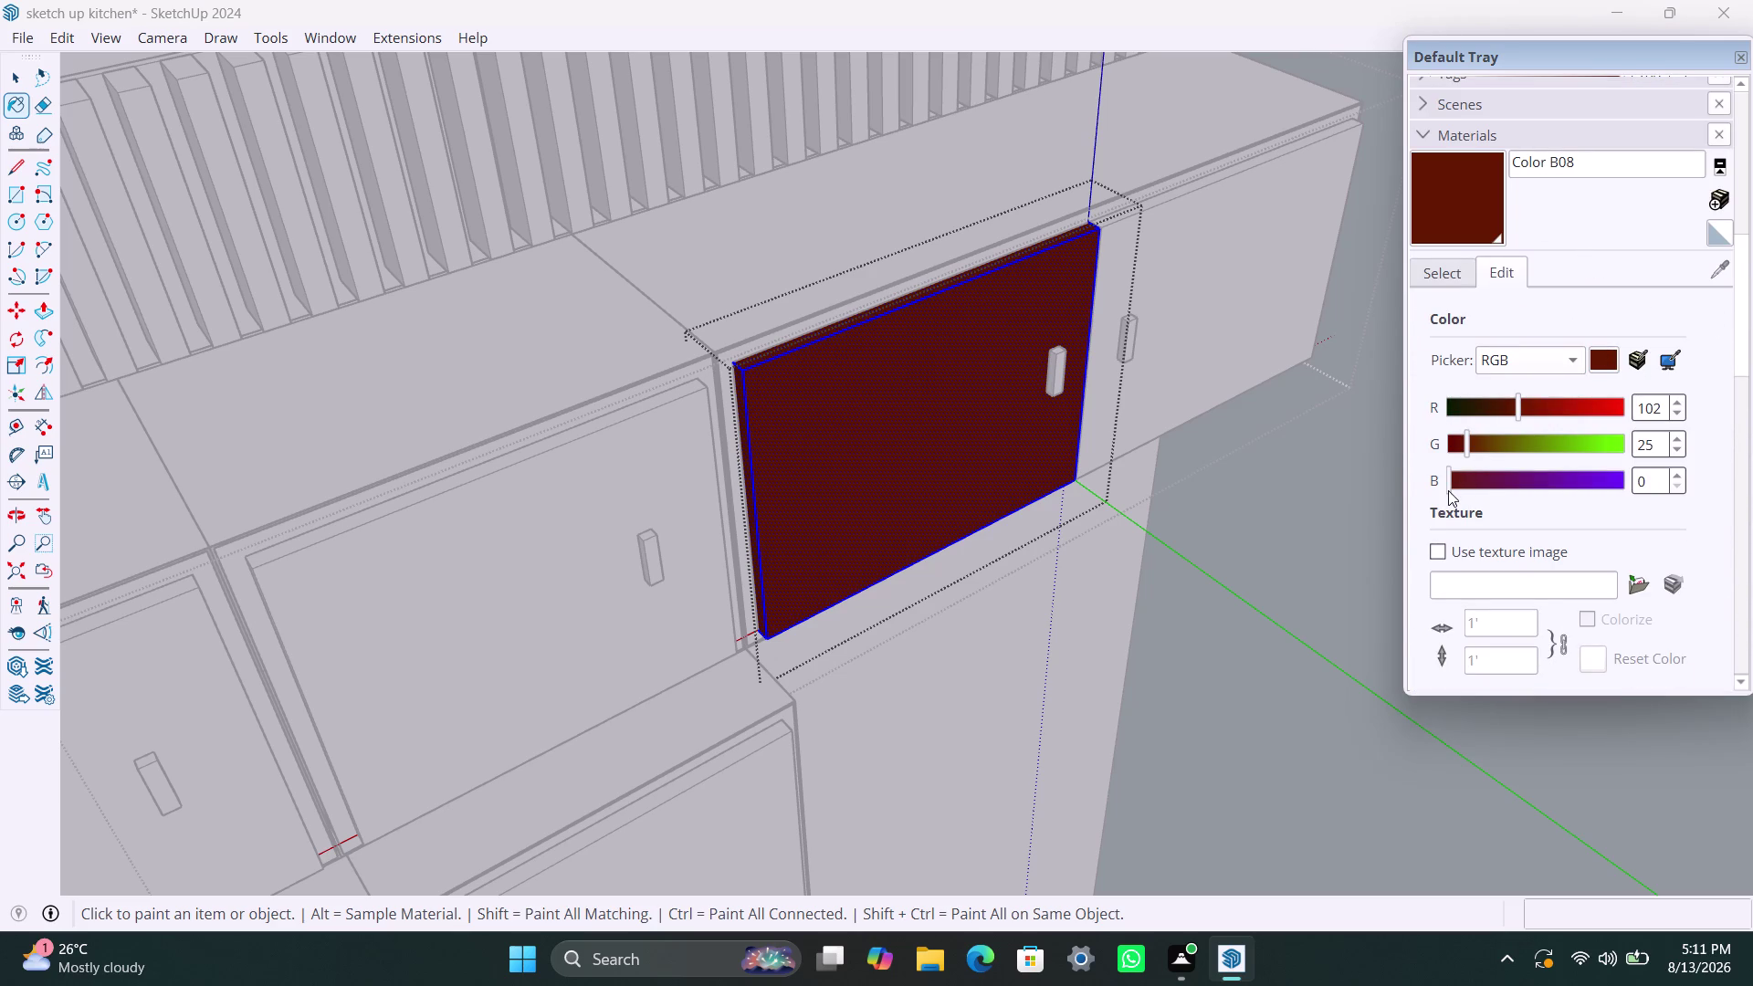
drag(1448, 491, 1477, 493)
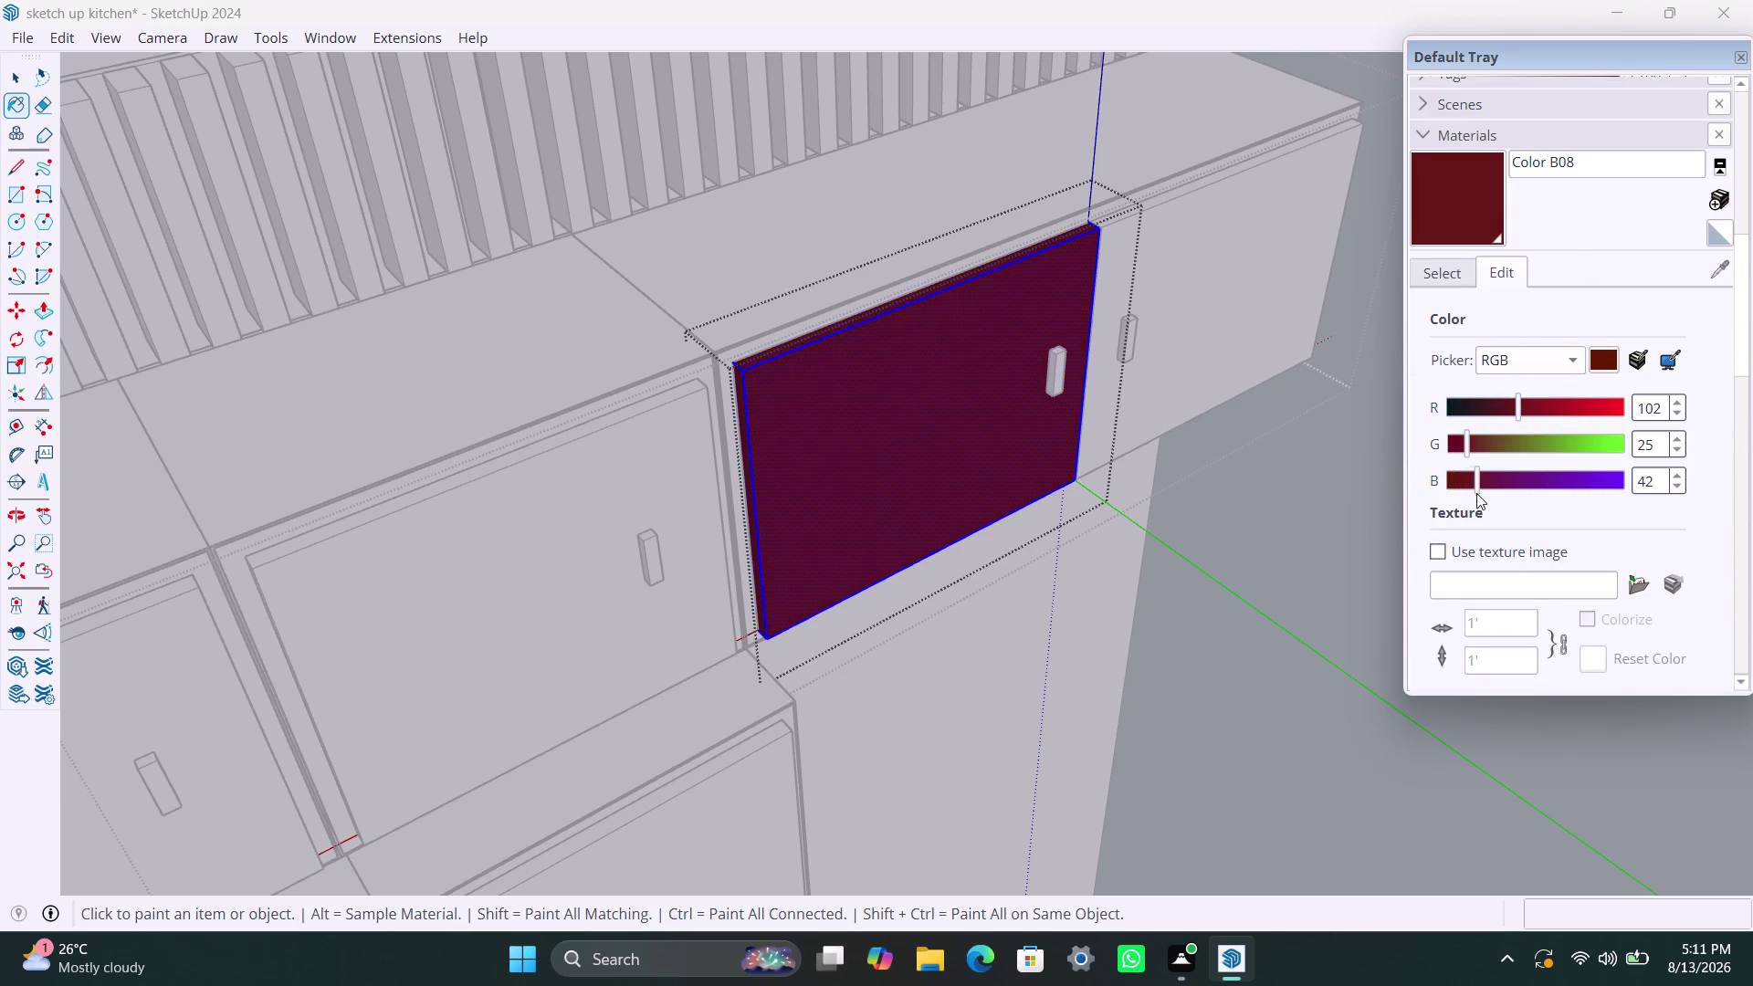
drag(1476, 493, 1477, 493)
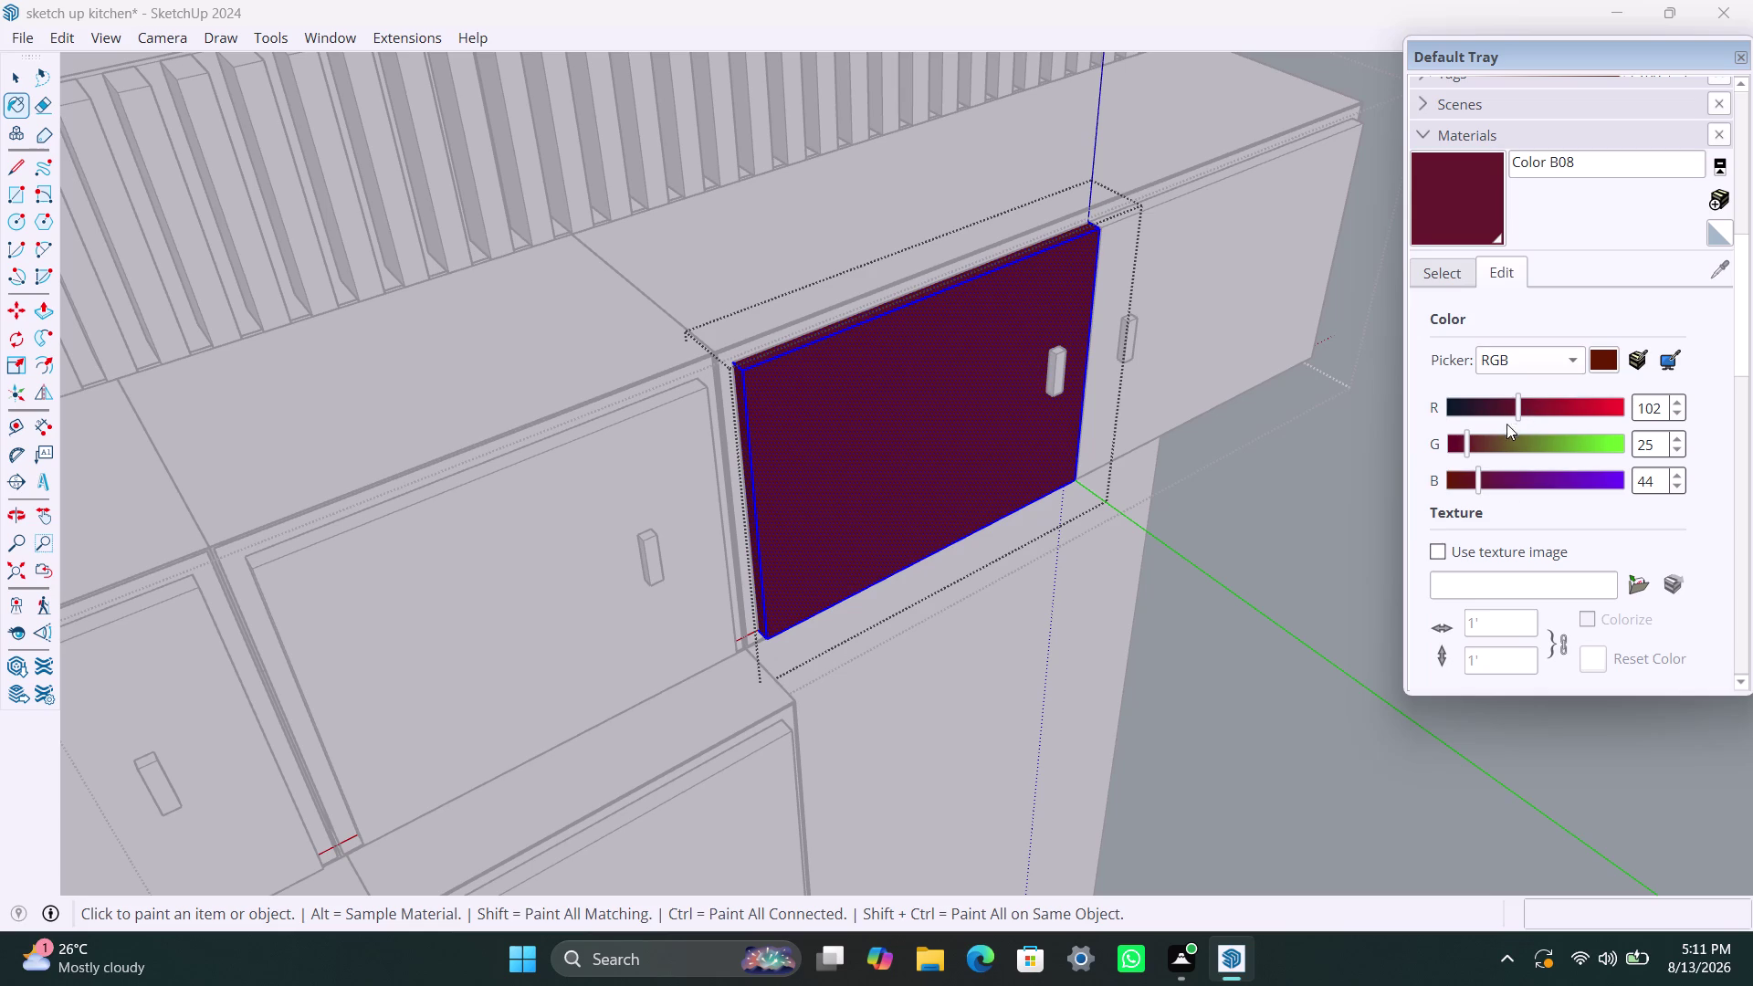
drag(1518, 410, 1532, 412)
drag(1531, 412, 1537, 411)
drag(1537, 411, 1514, 418)
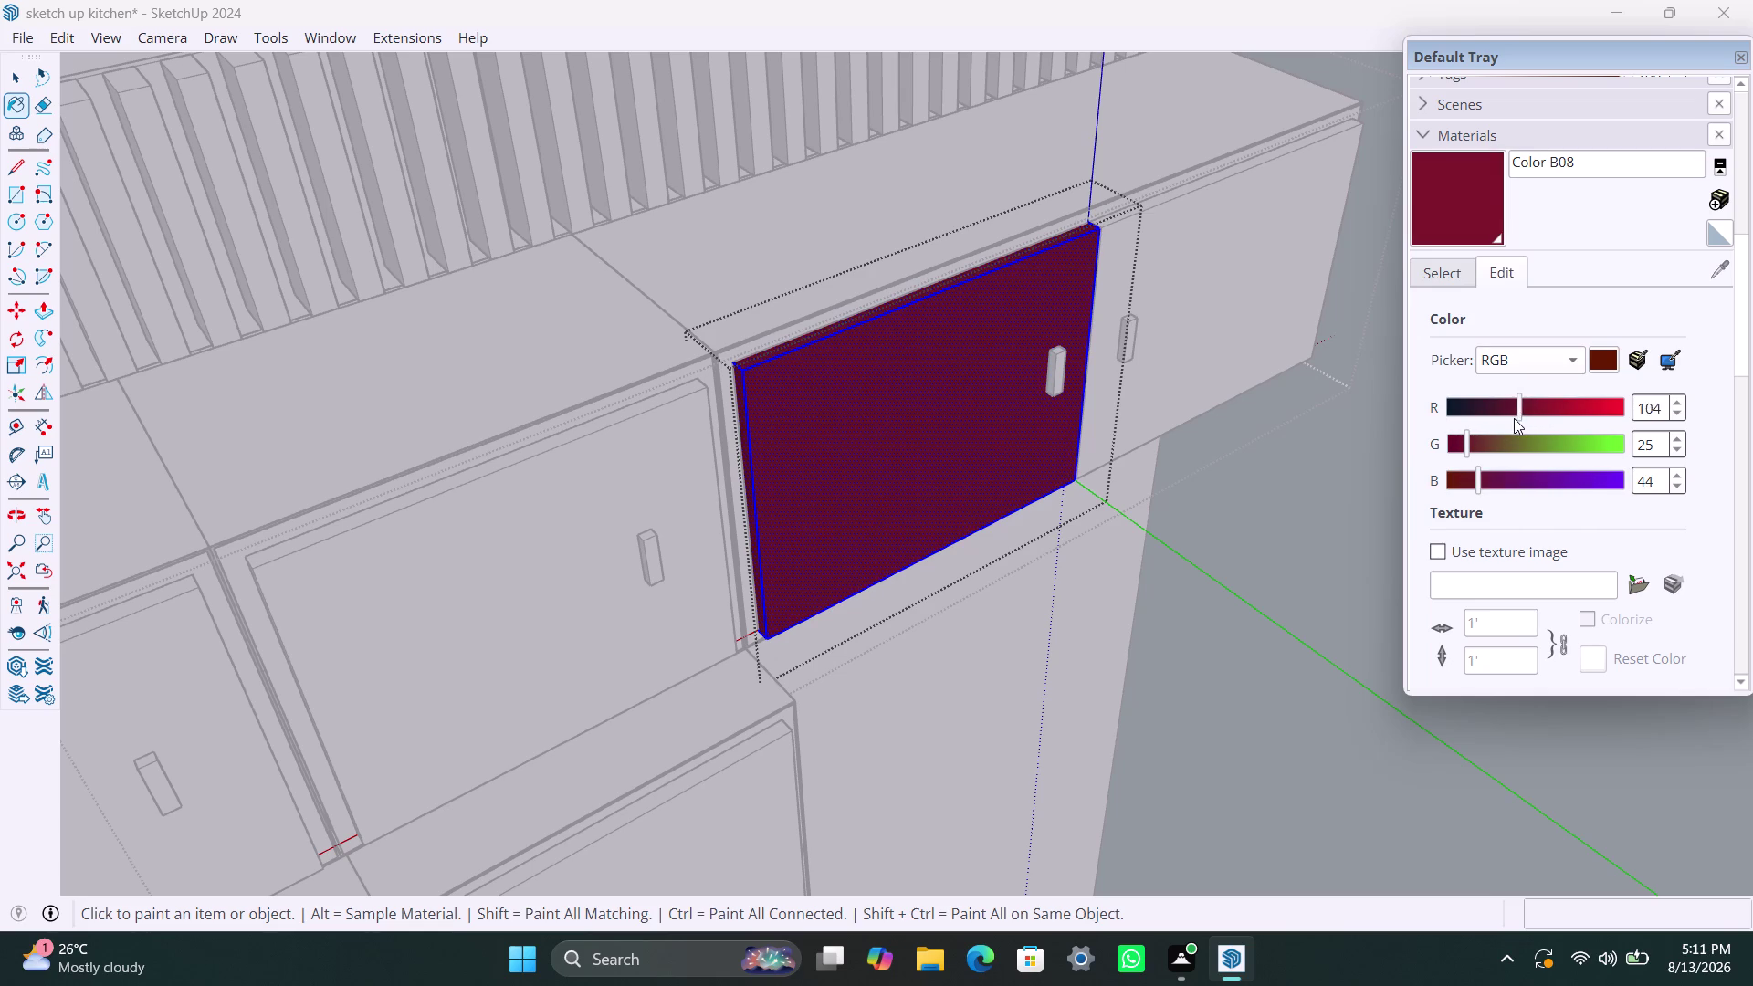
drag(1514, 418, 1507, 419)
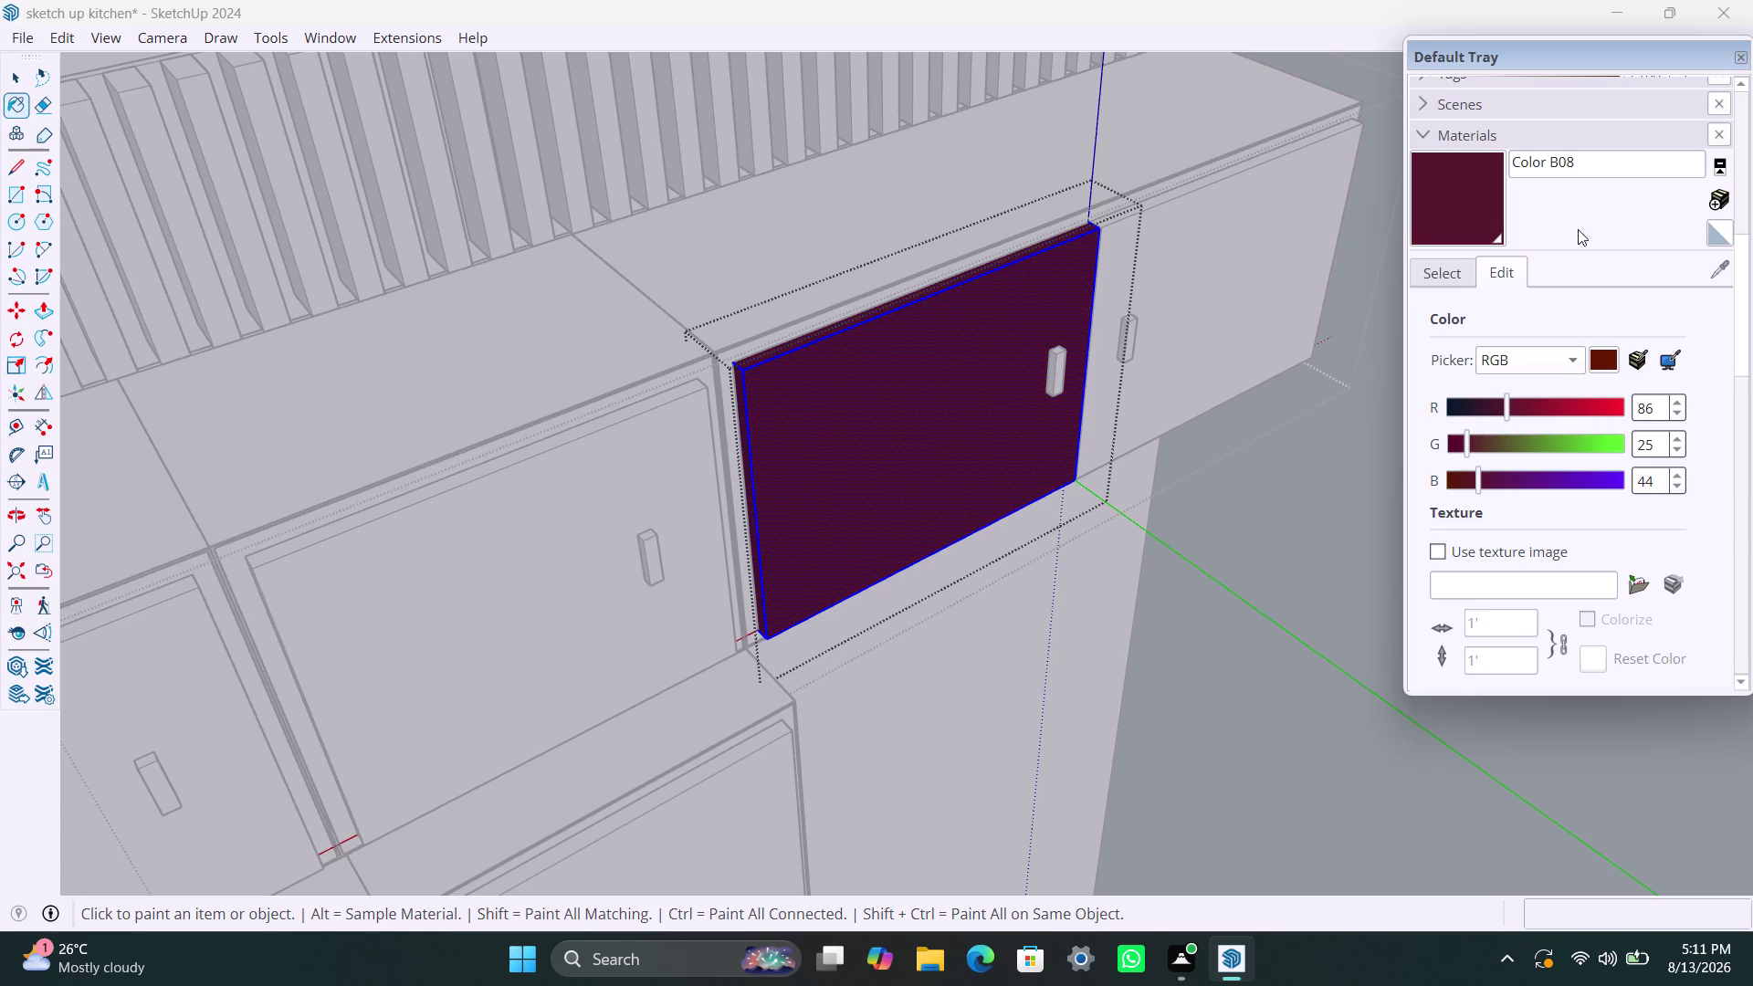
scroll(up, 3)
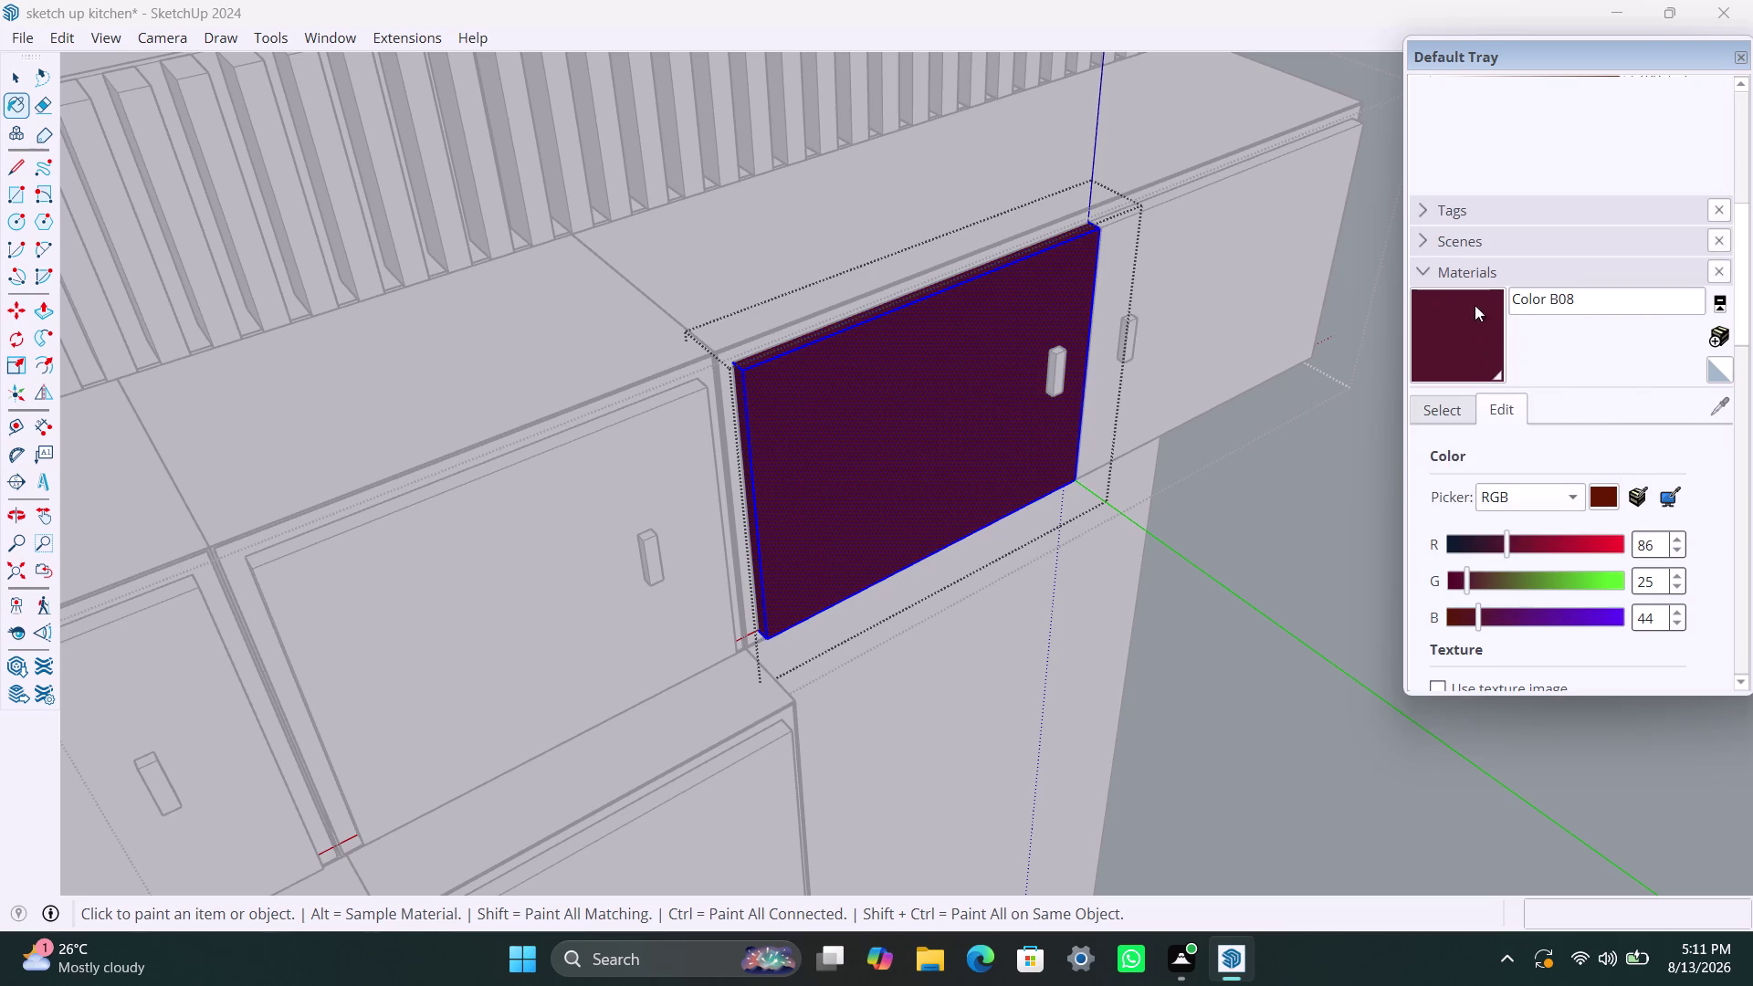
click(1460, 418)
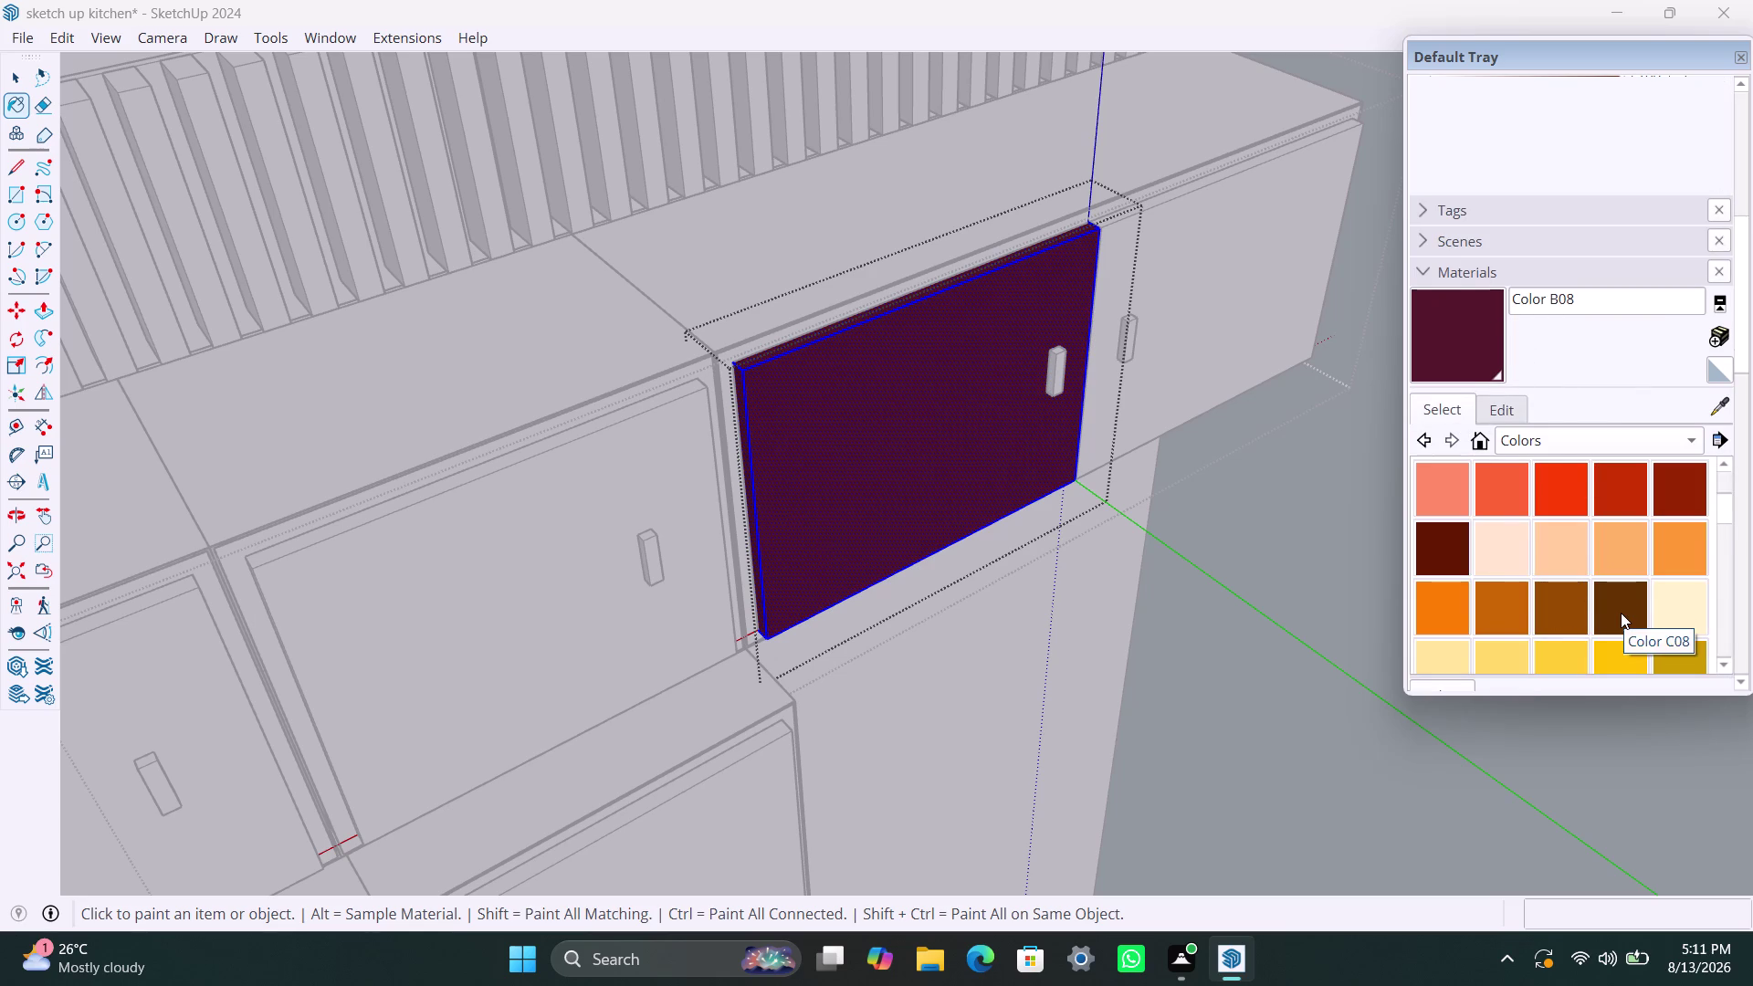
Browse the Colors library and pick salmon Color B03 as the paint.
scroll(down, 3)
scroll(up, 3)
scroll(up, 3)
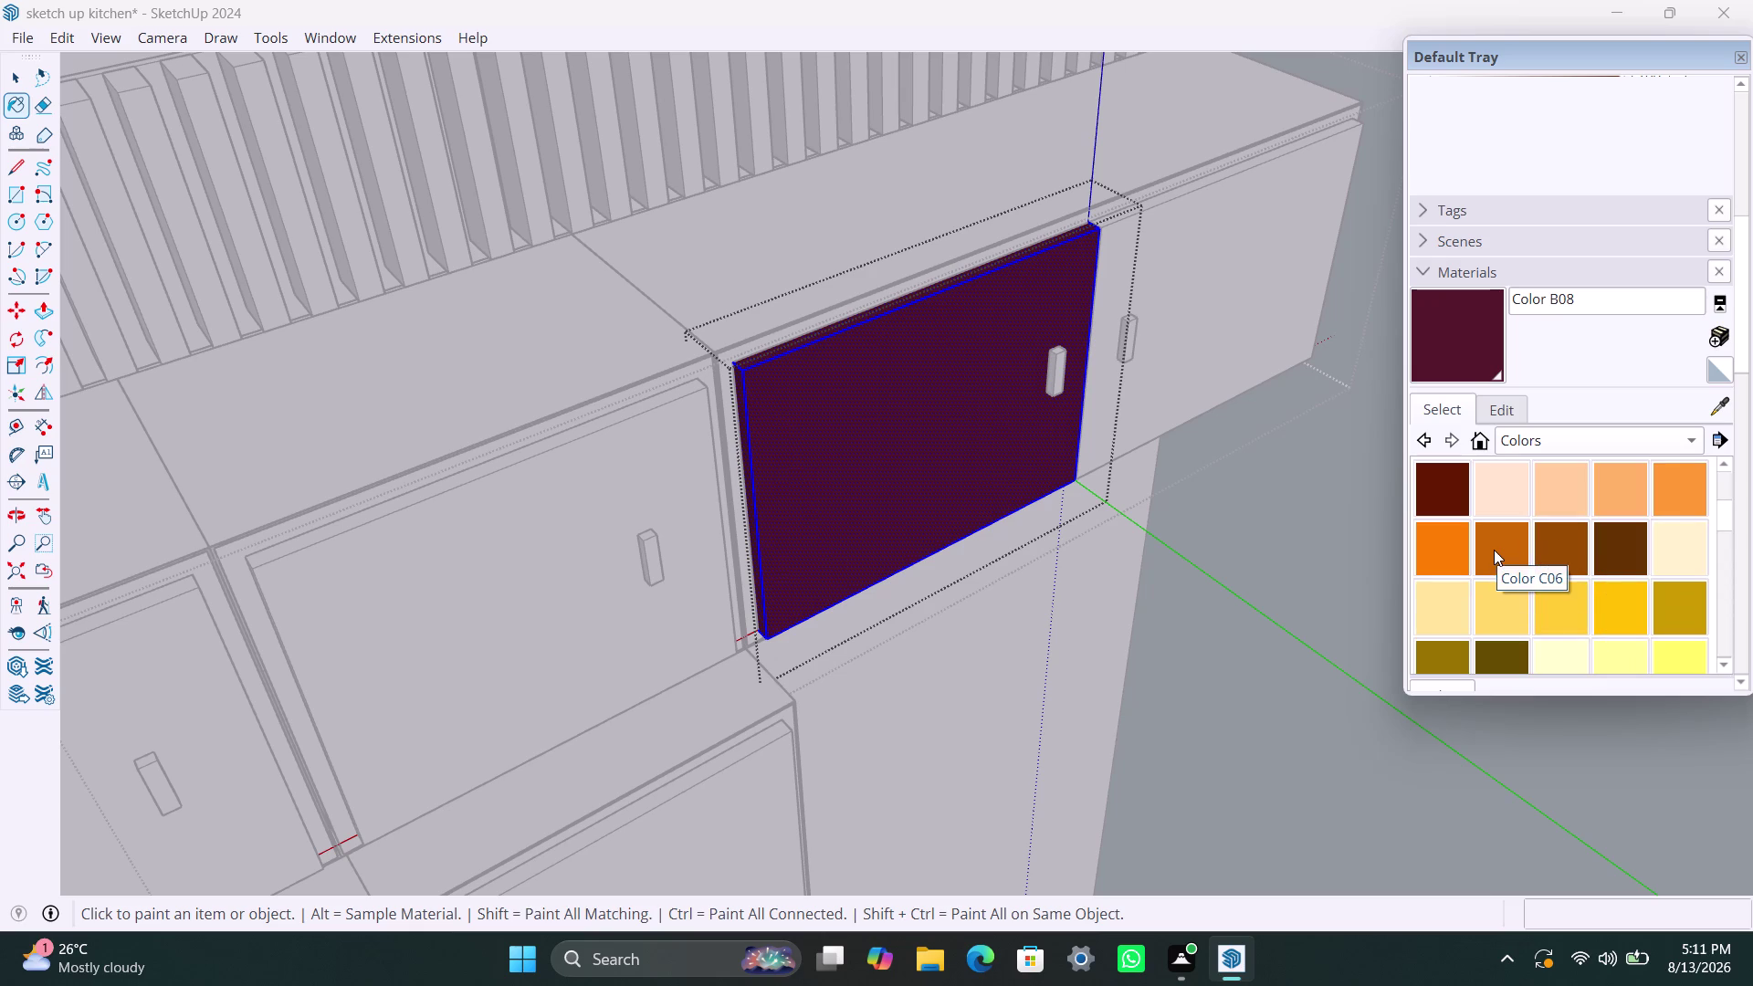
scroll(up, 3)
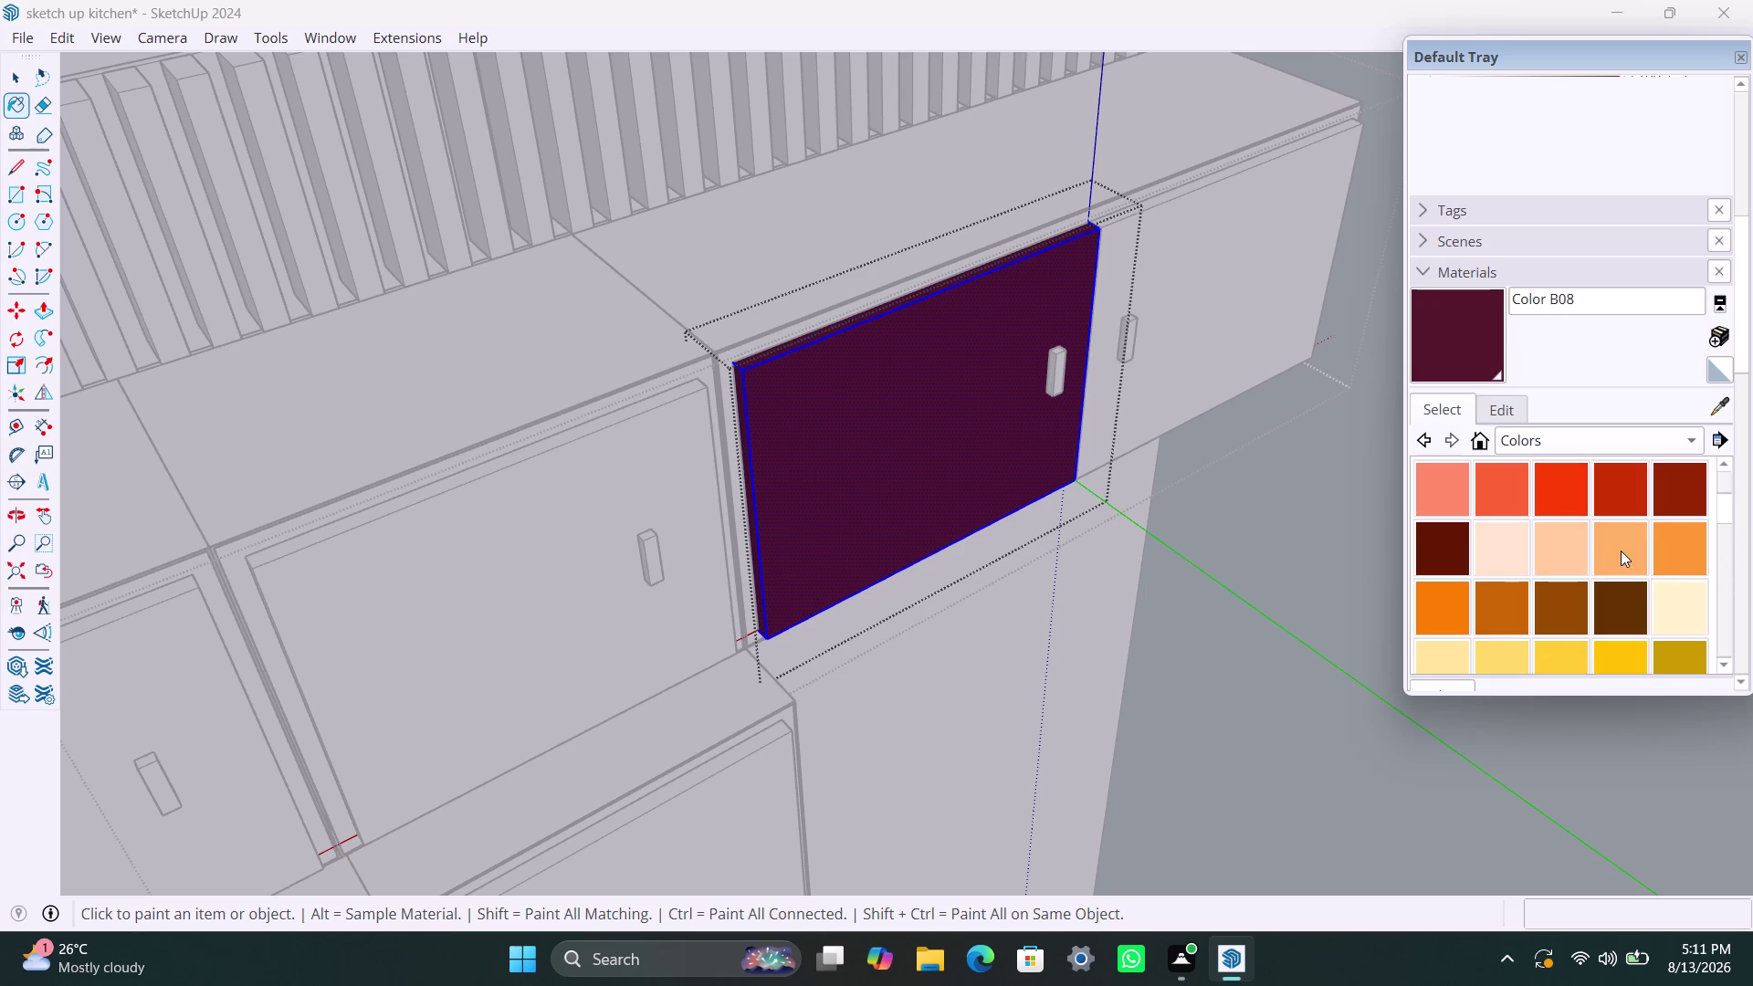
scroll(up, 3)
scroll(up, 3)
scroll(up, 3)
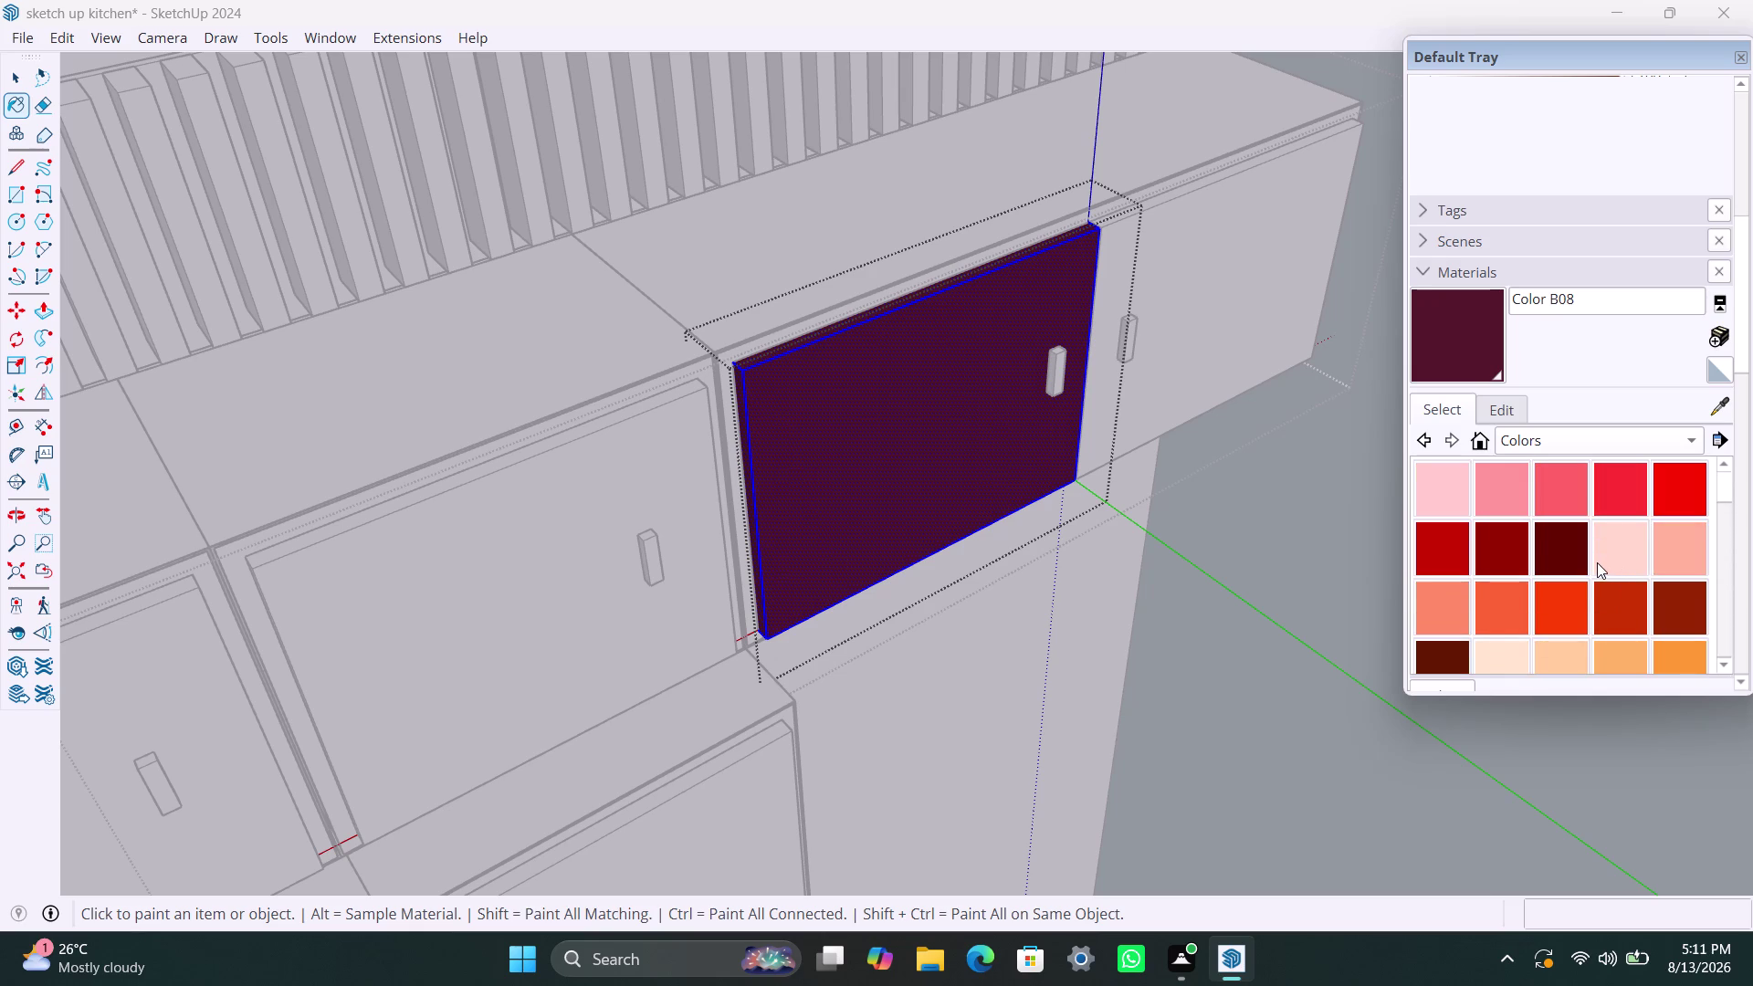
scroll(up, 3)
scroll(up, 3)
scroll(down, 3)
scroll(down, 3)
scroll(down, 3)
scroll(down, 3)
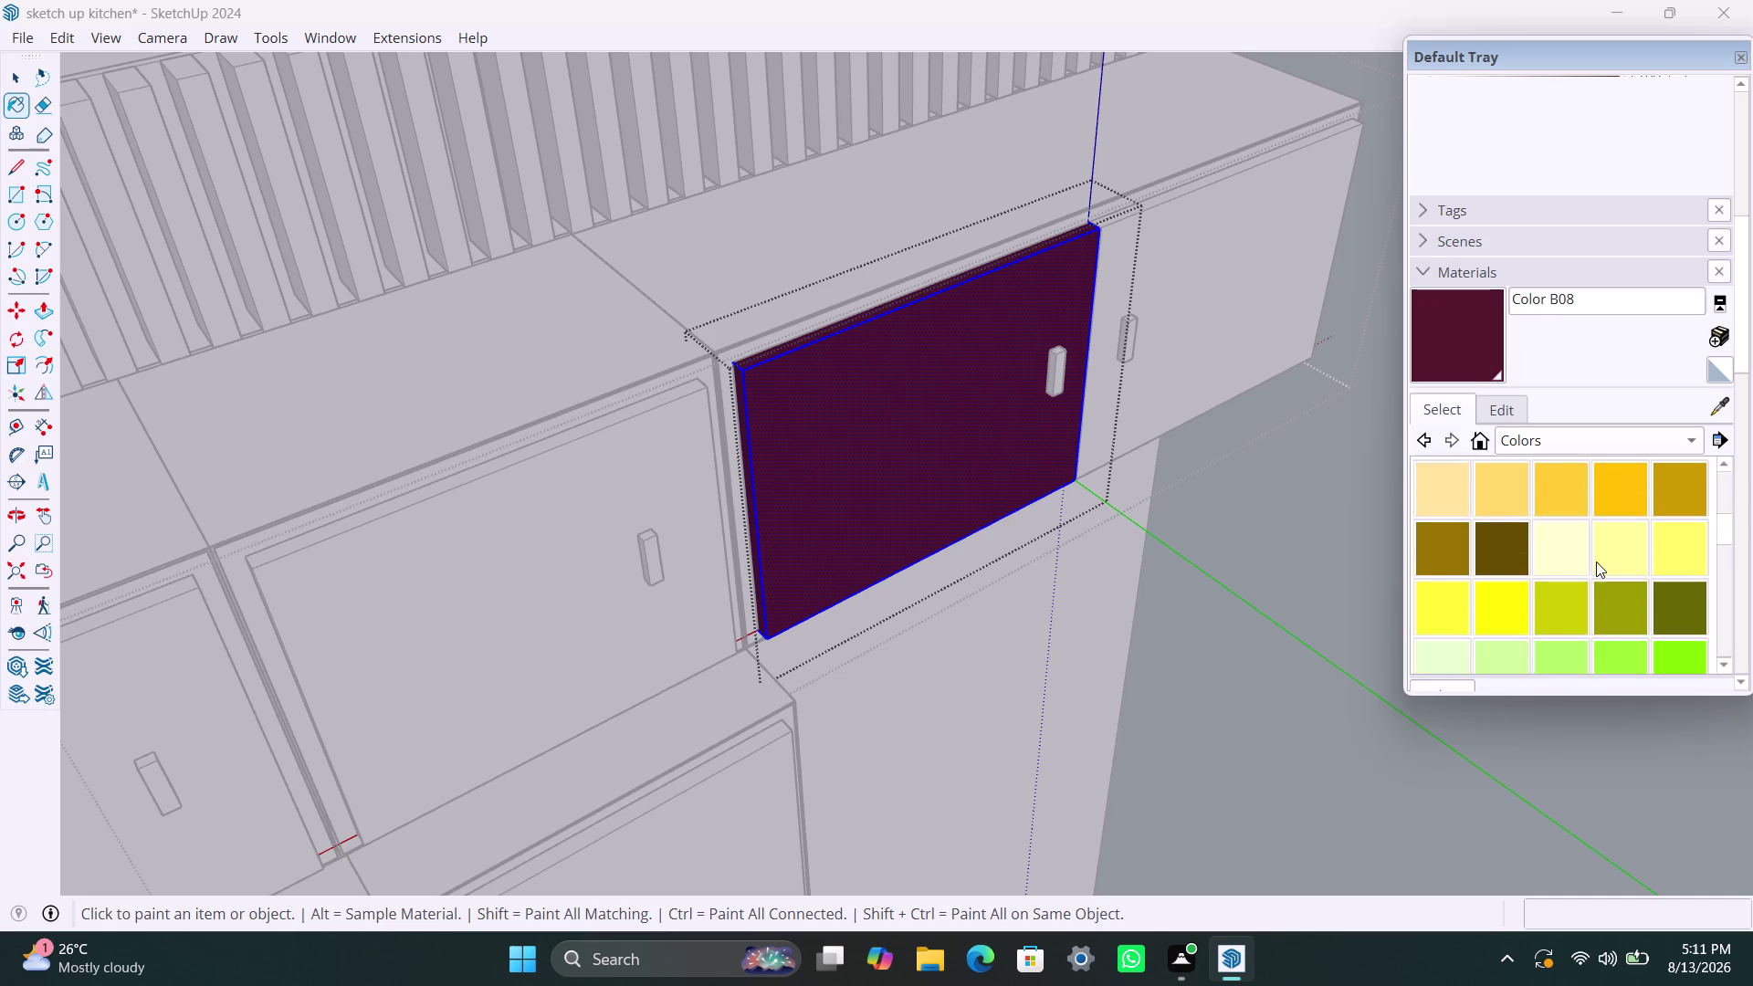
scroll(down, 3)
scroll(down, 3)
scroll(down, 3)
scroll(down, 3)
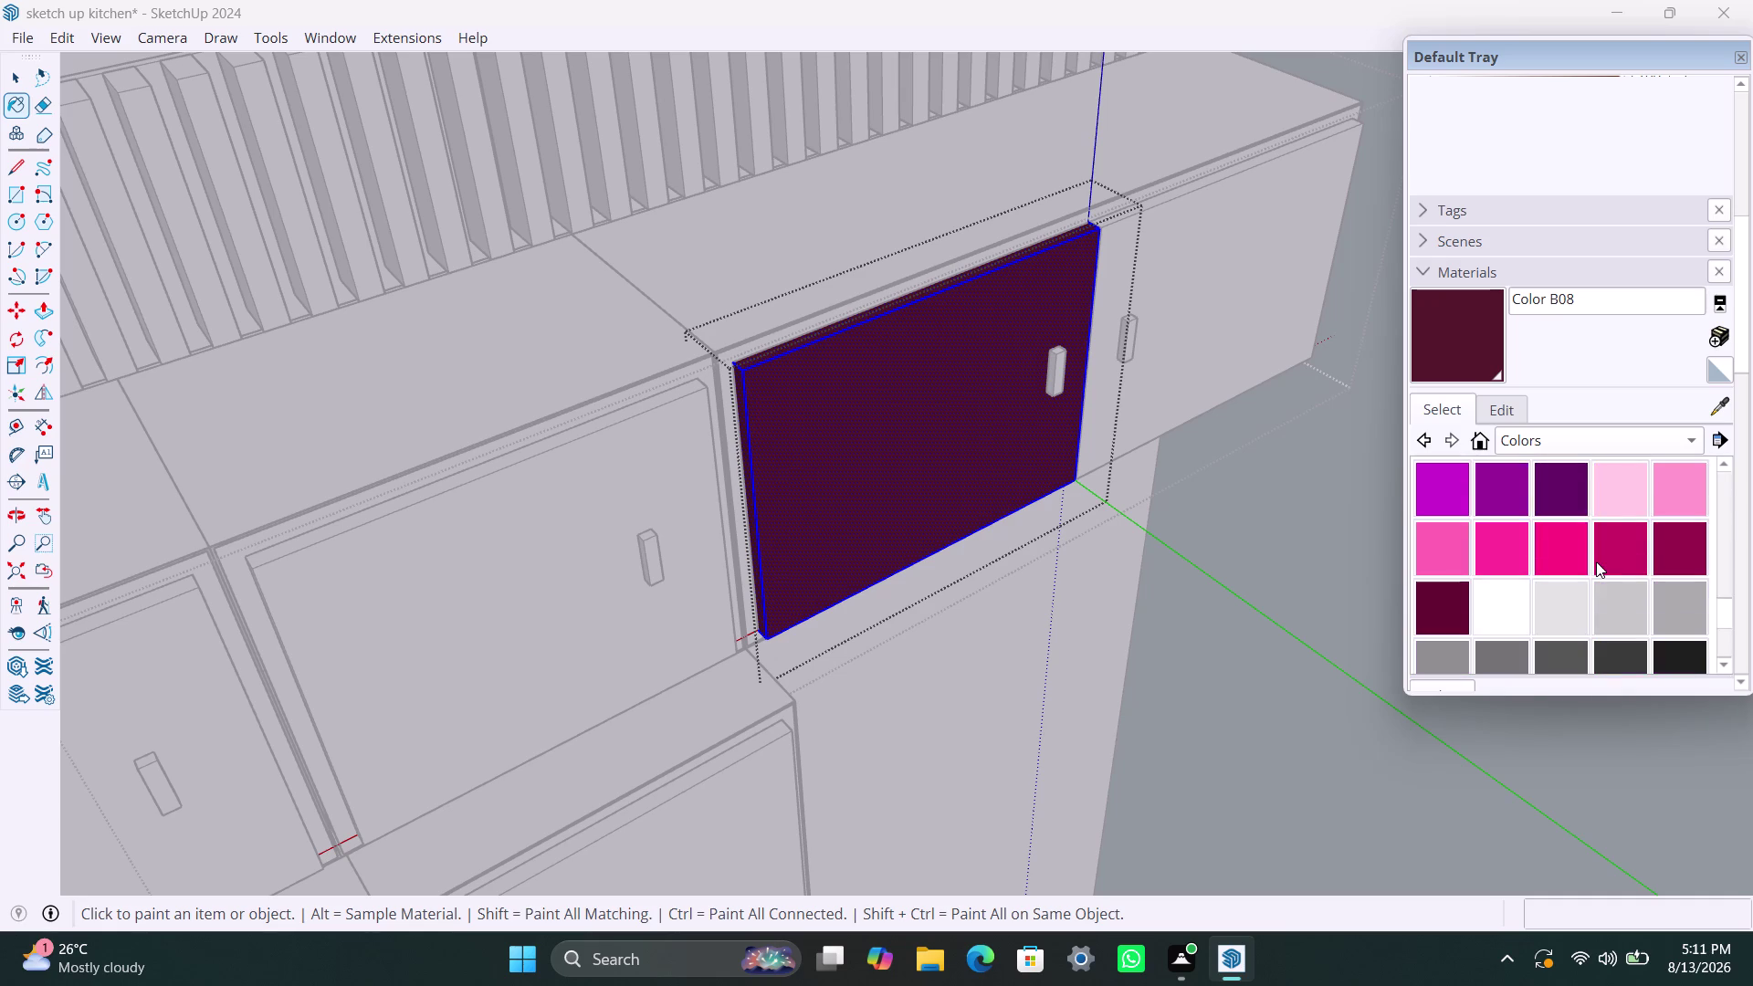
scroll(down, 3)
scroll(up, 3)
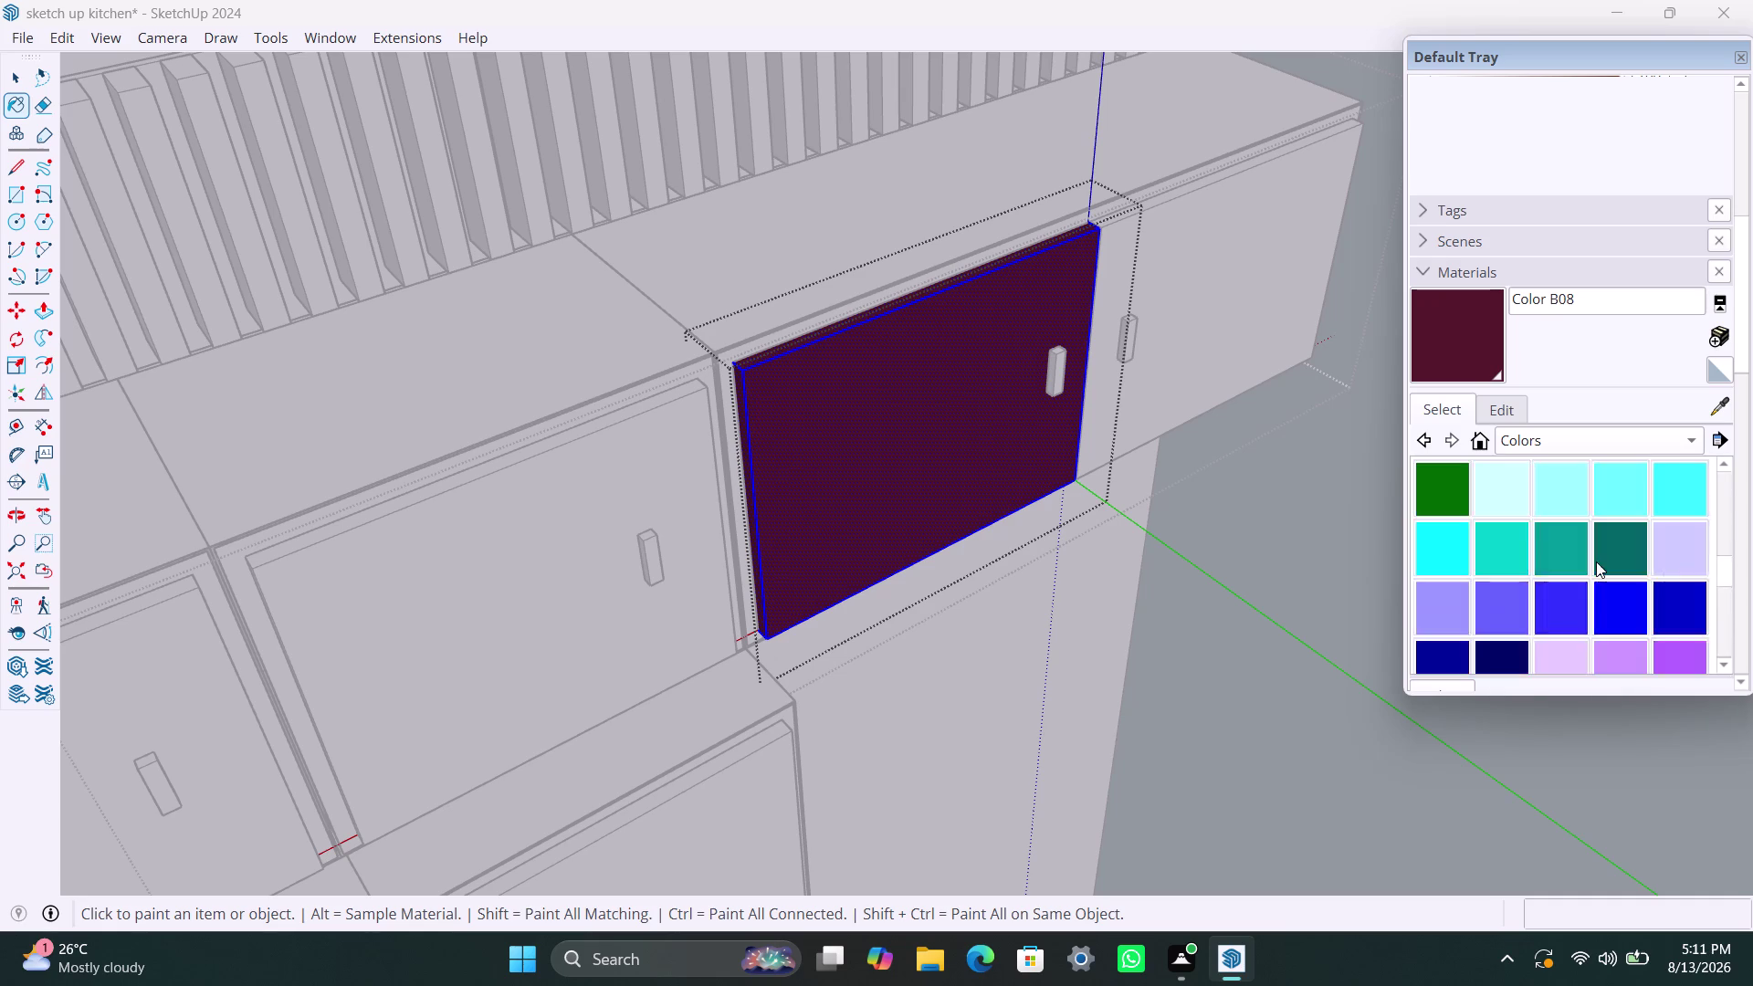
scroll(up, 3)
scroll(up, 3)
scroll(up, 3)
scroll(up, 3)
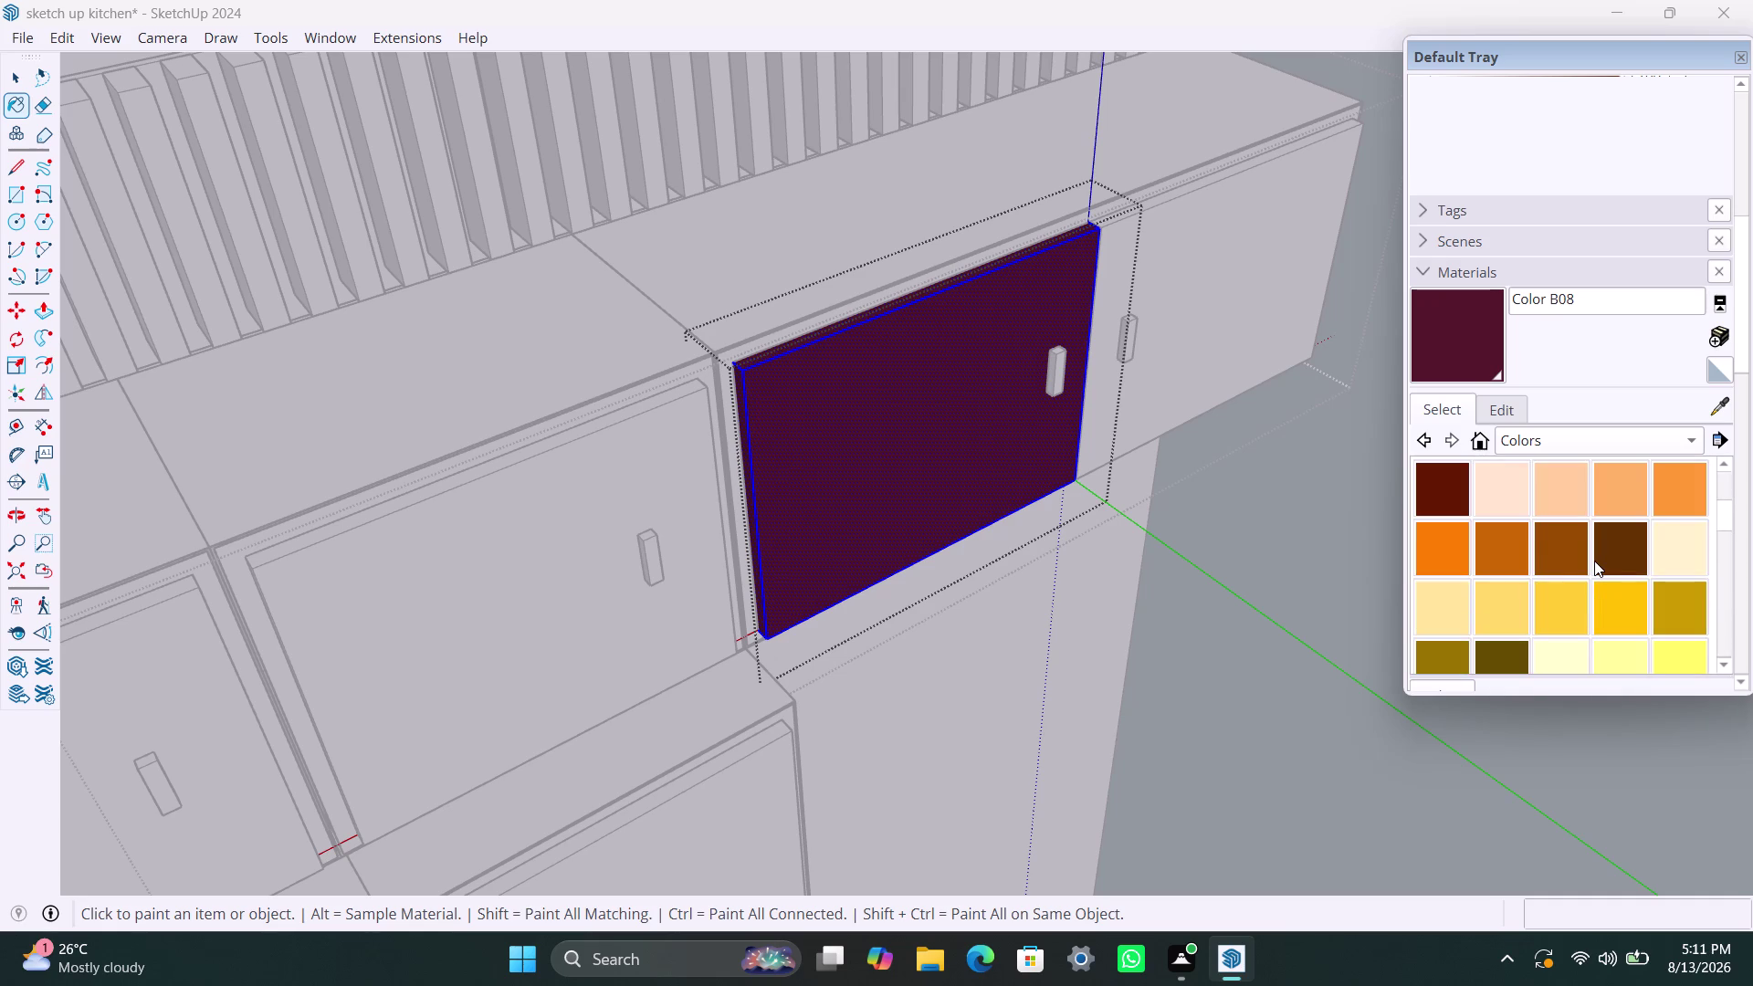
scroll(up, 3)
scroll(up, 3)
scroll(up, 3)
scroll(up, 3)
scroll(up, 3)
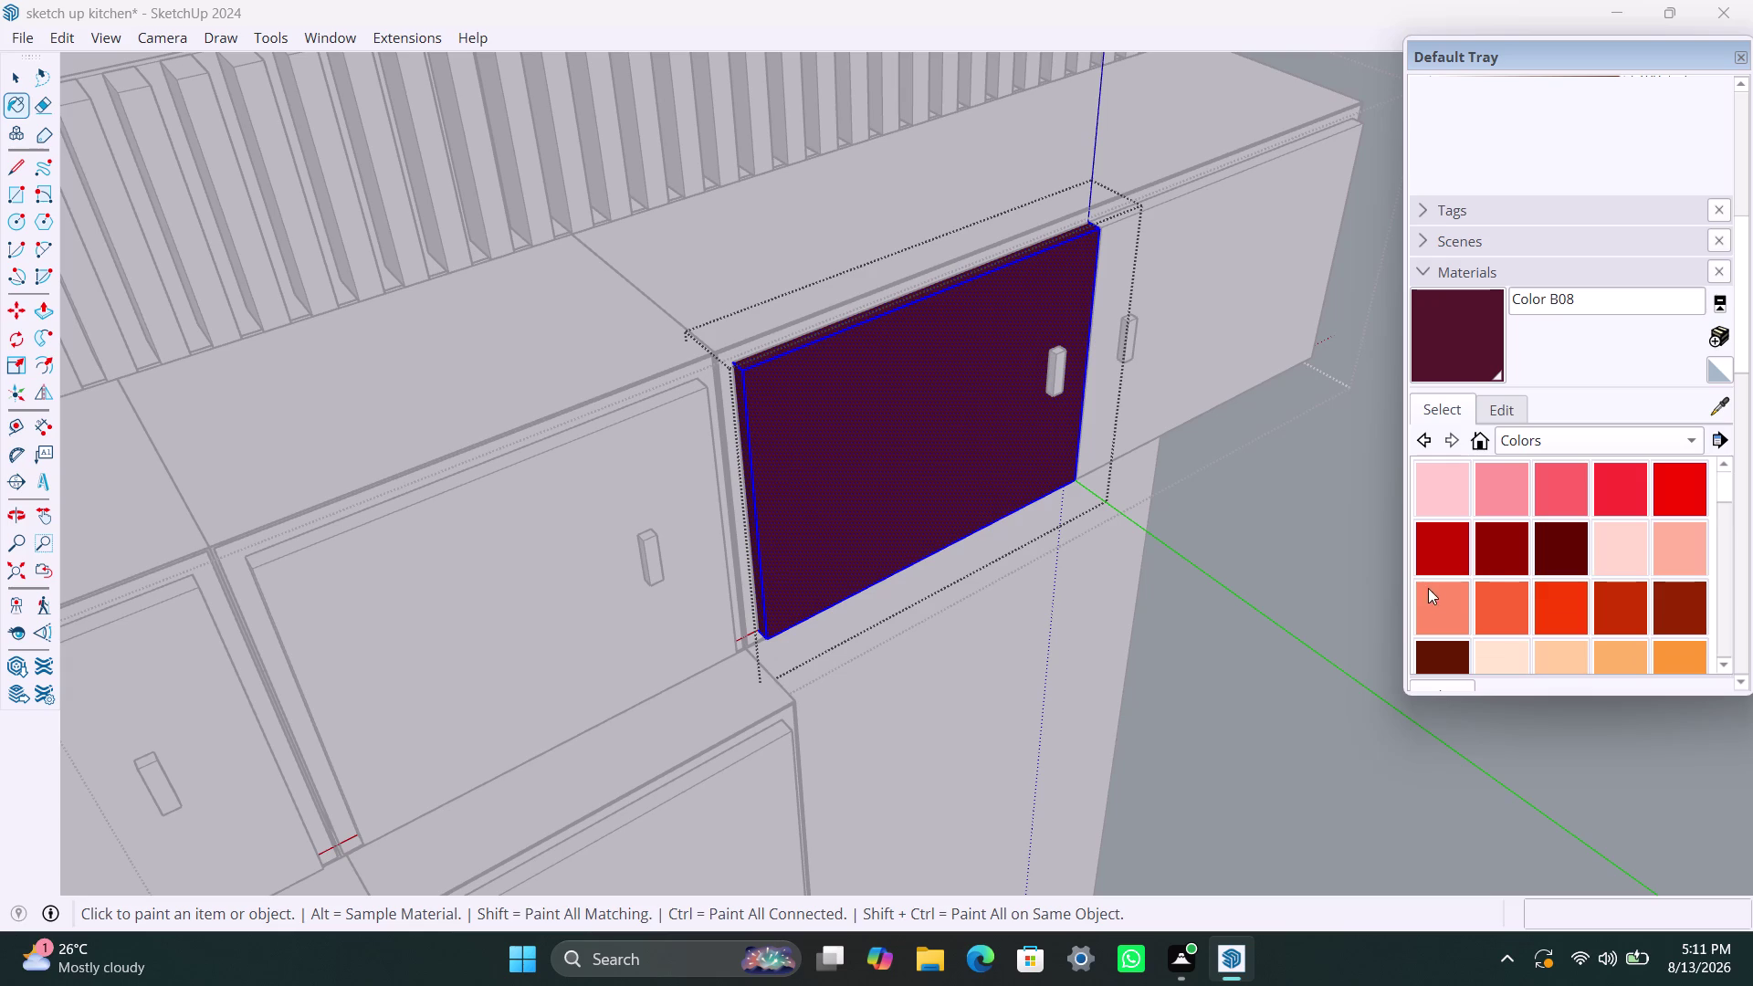
scroll(down, 3)
scroll(down, 3)
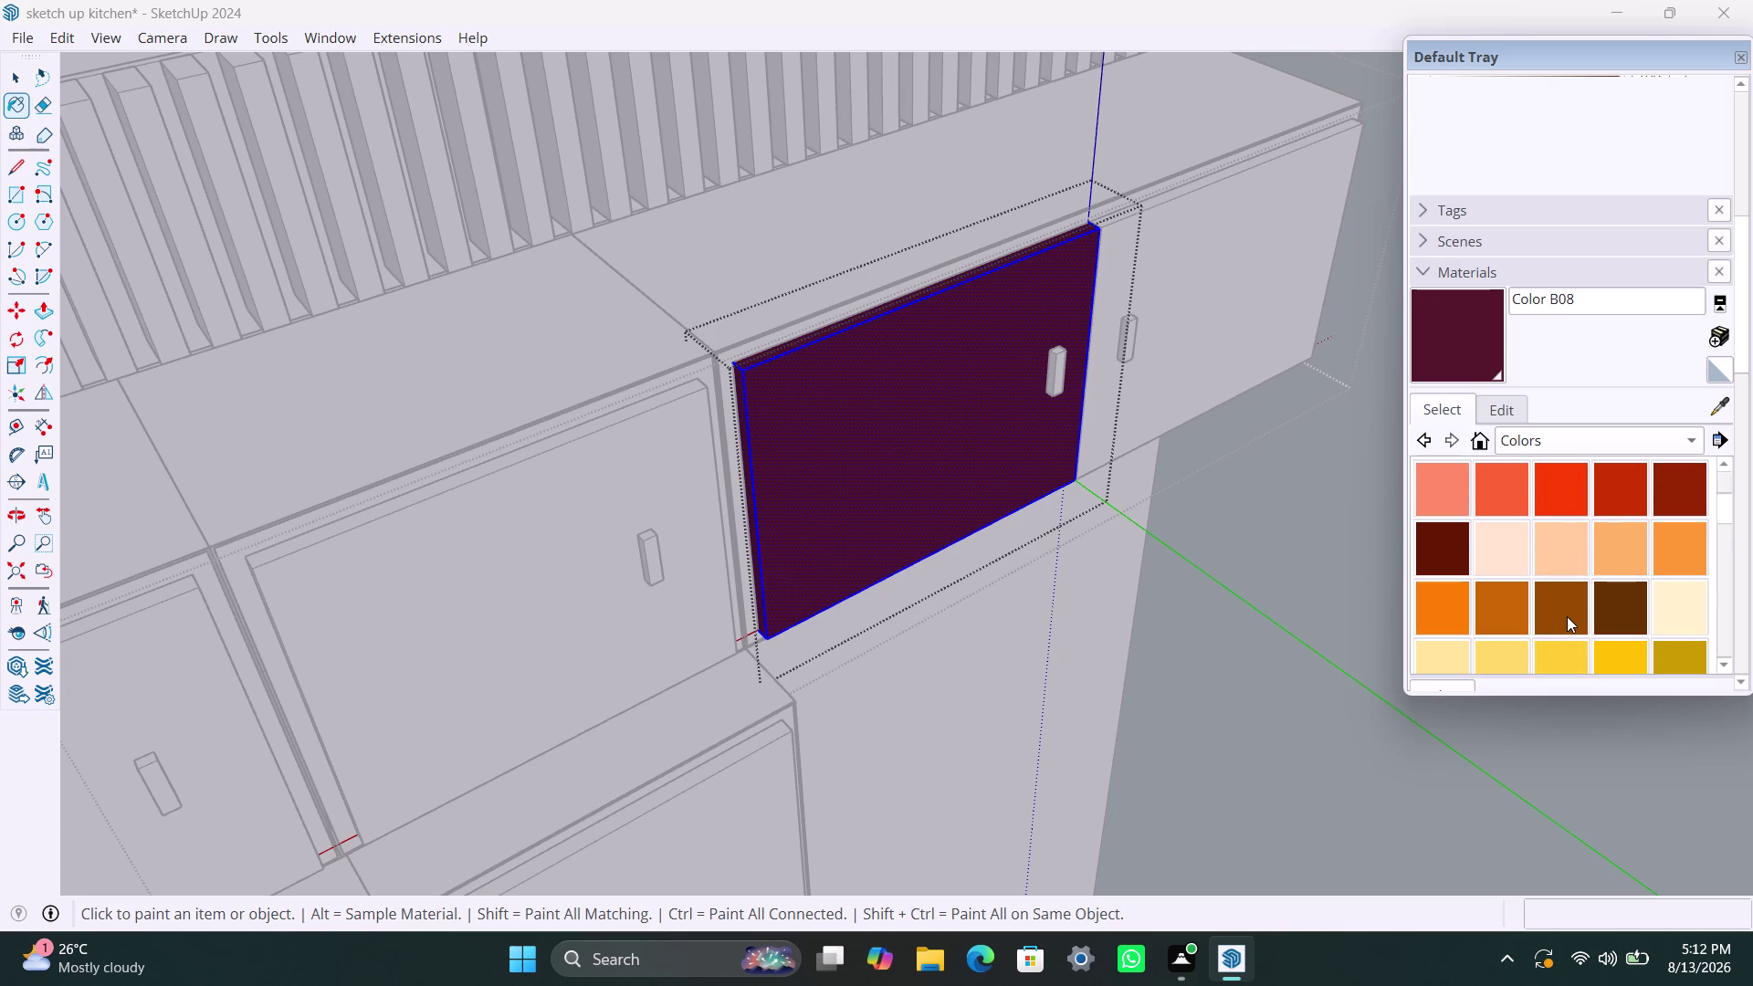
click(1428, 494)
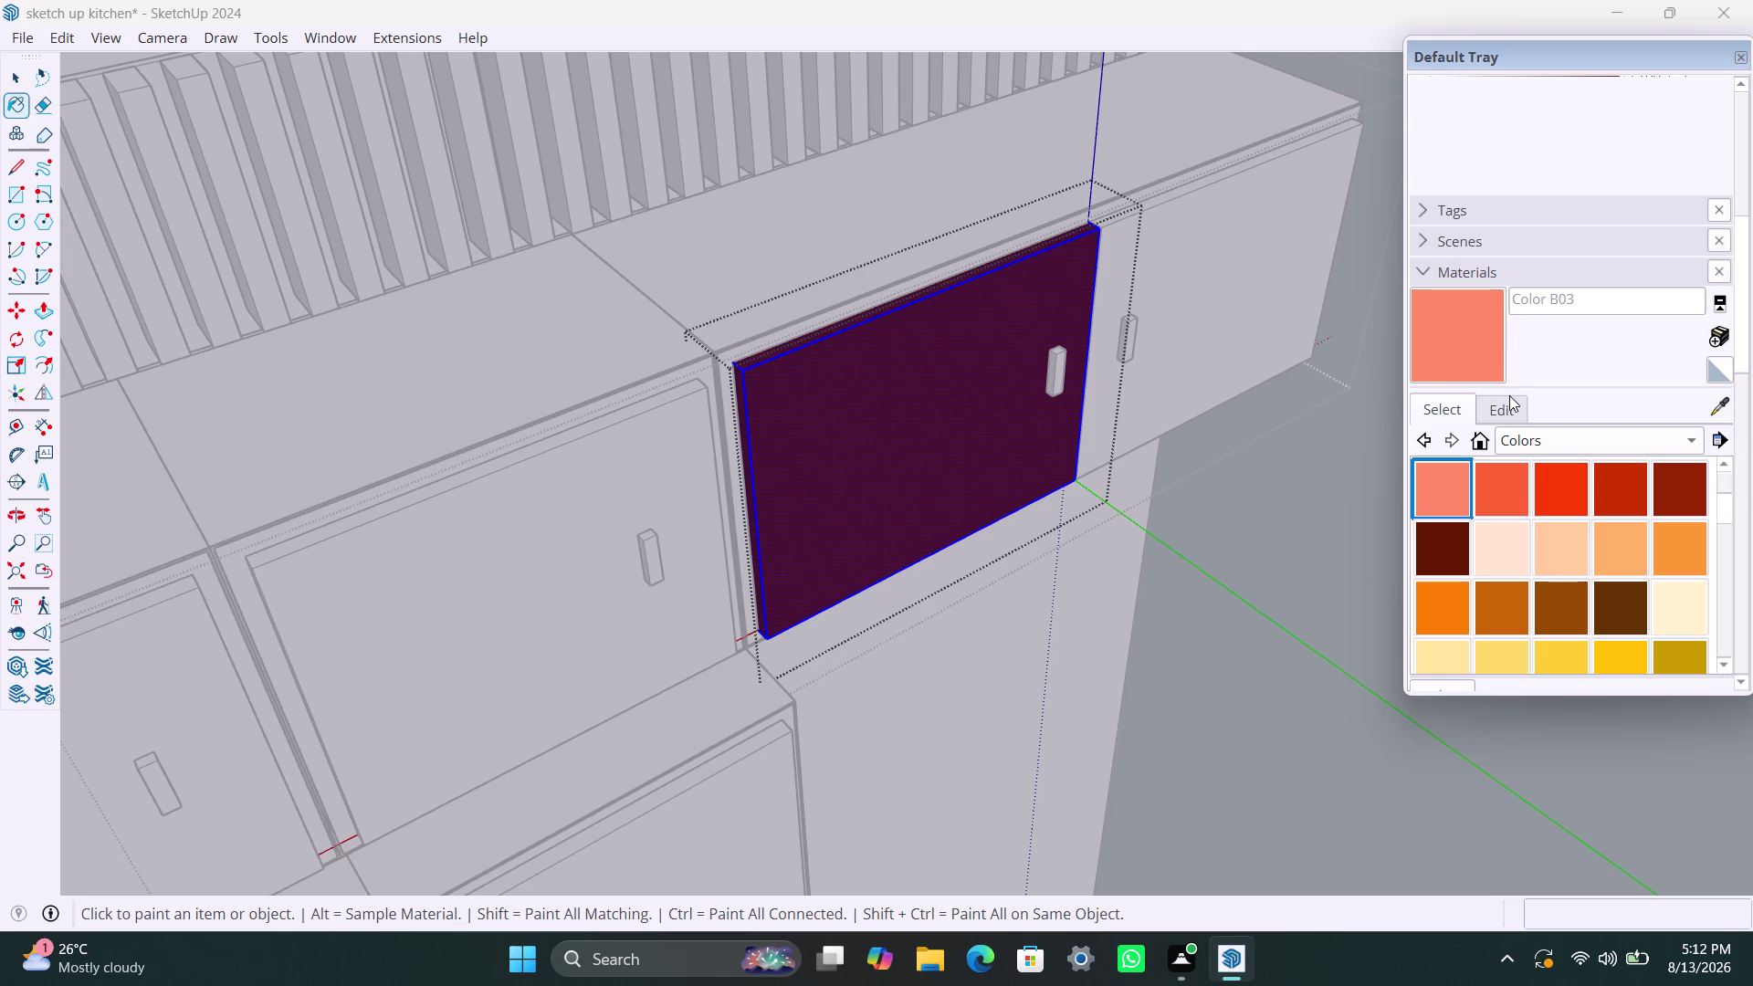
Paint the door front salmon, then repaint it with an orange-brown swatch.
click(1506, 414)
click(1475, 347)
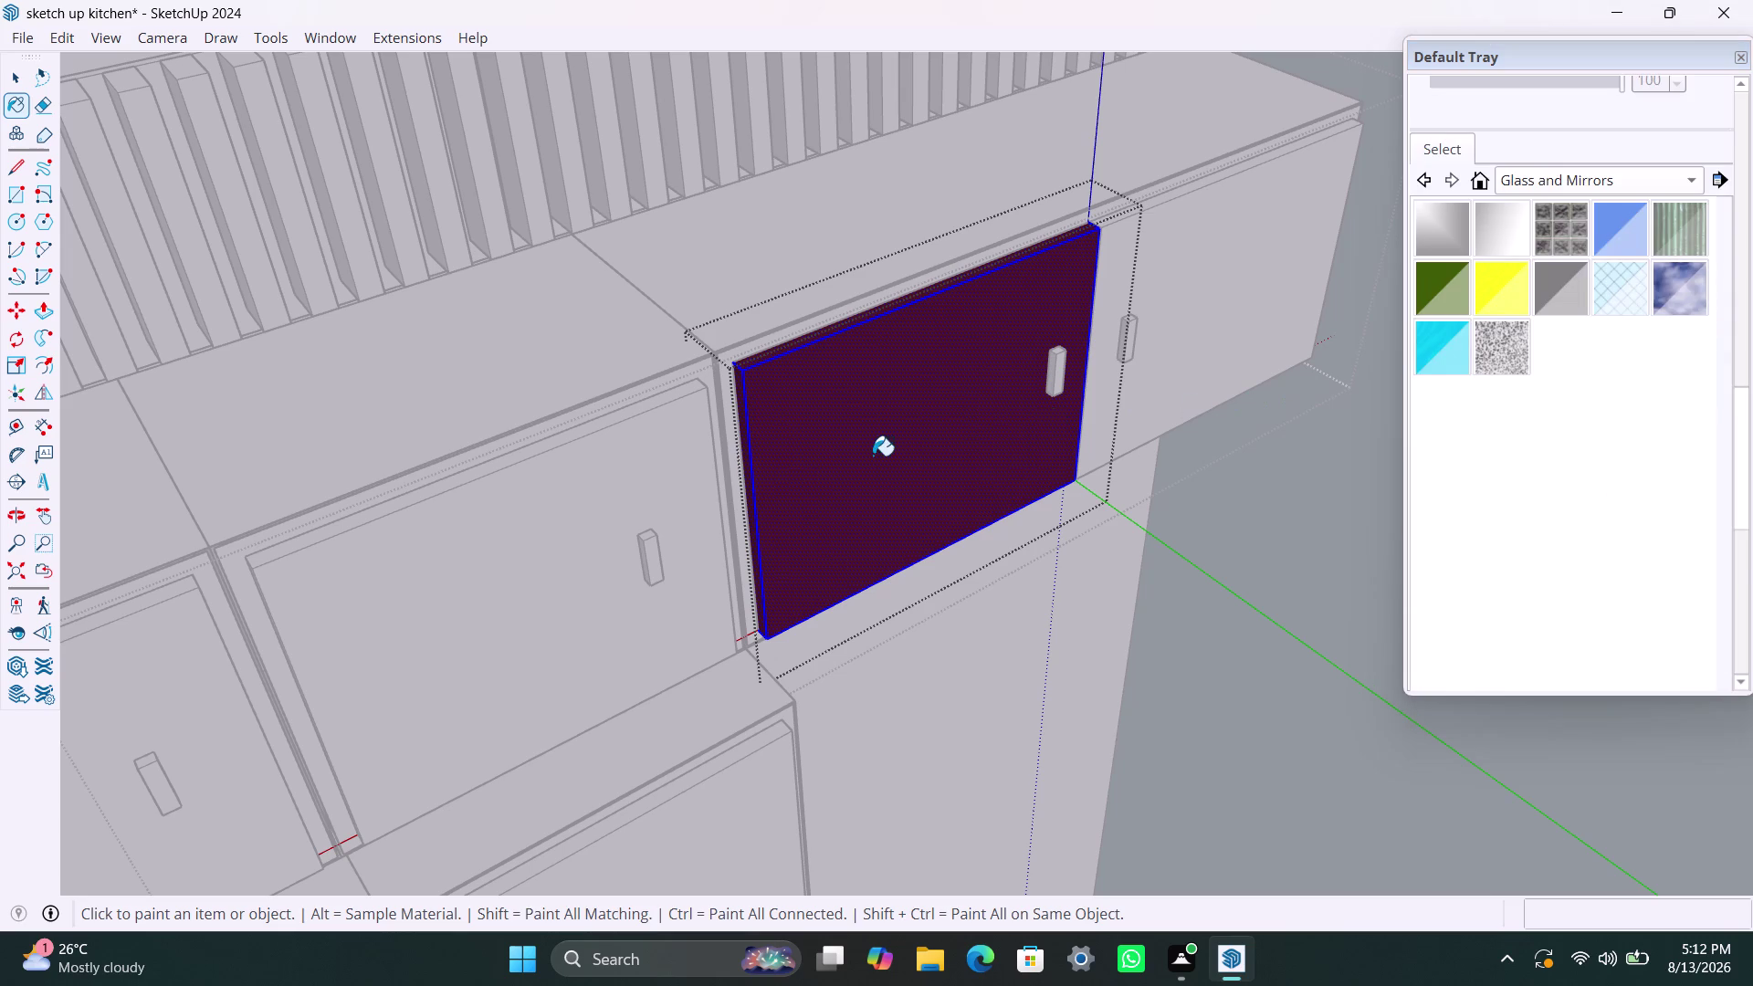
click(873, 455)
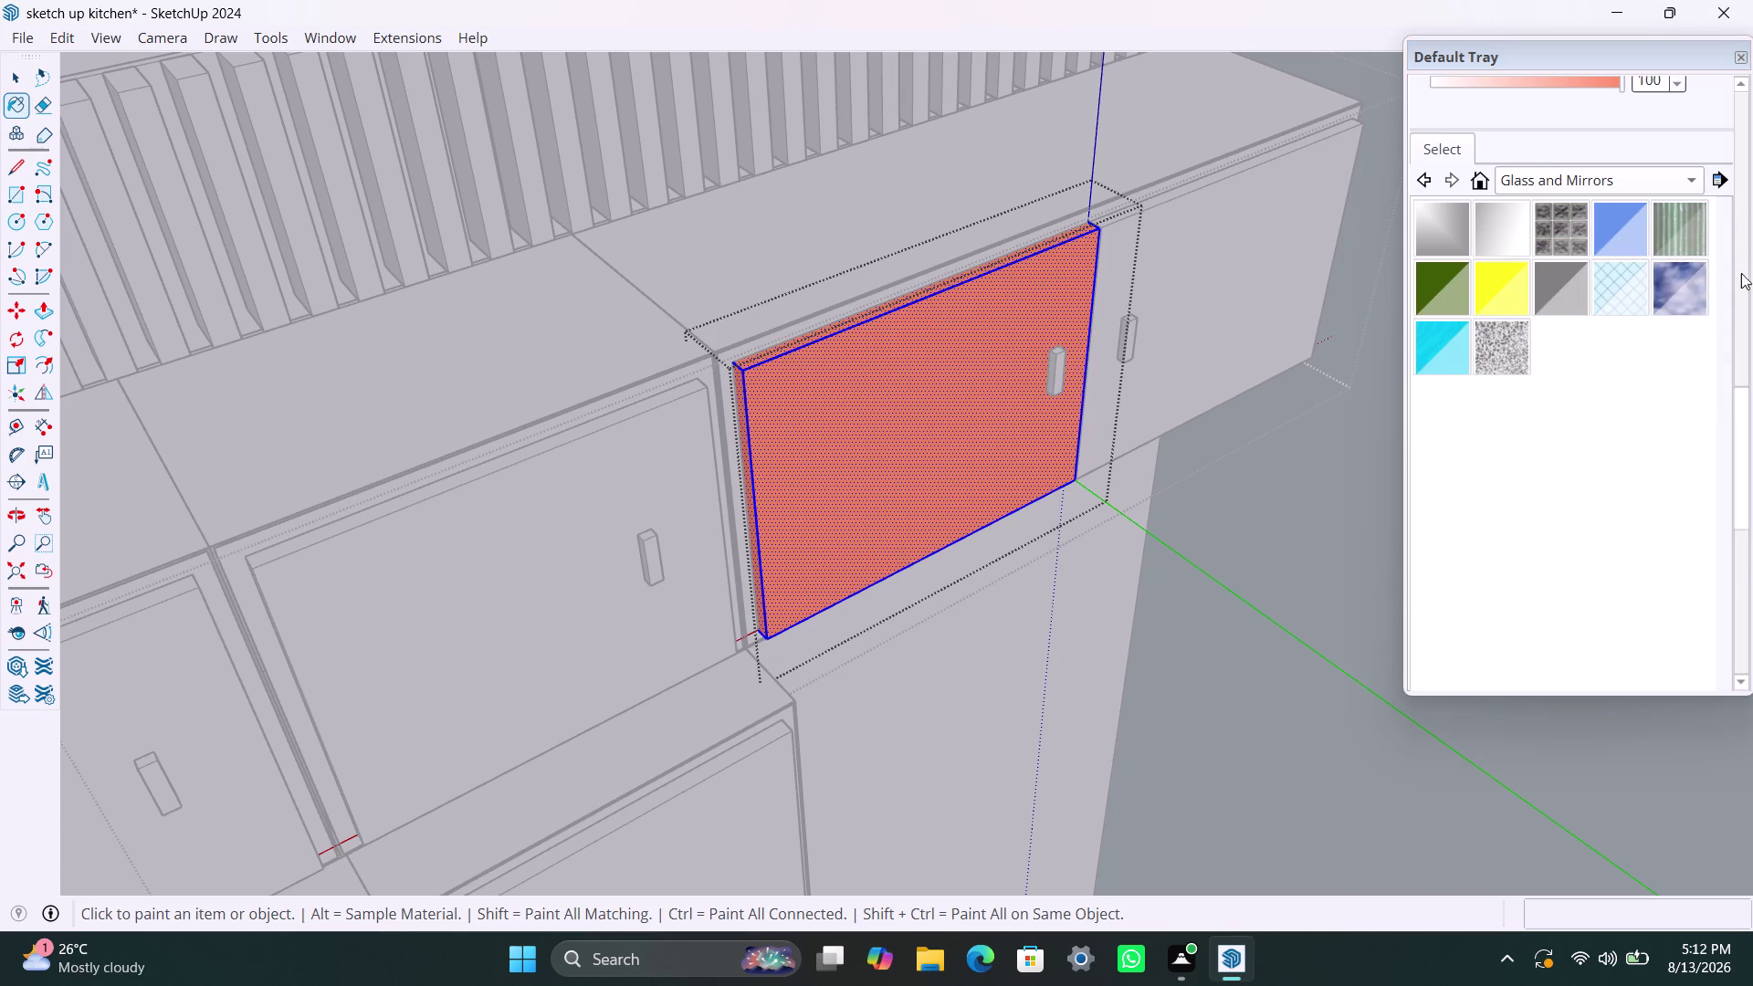
drag(1739, 414, 1743, 251)
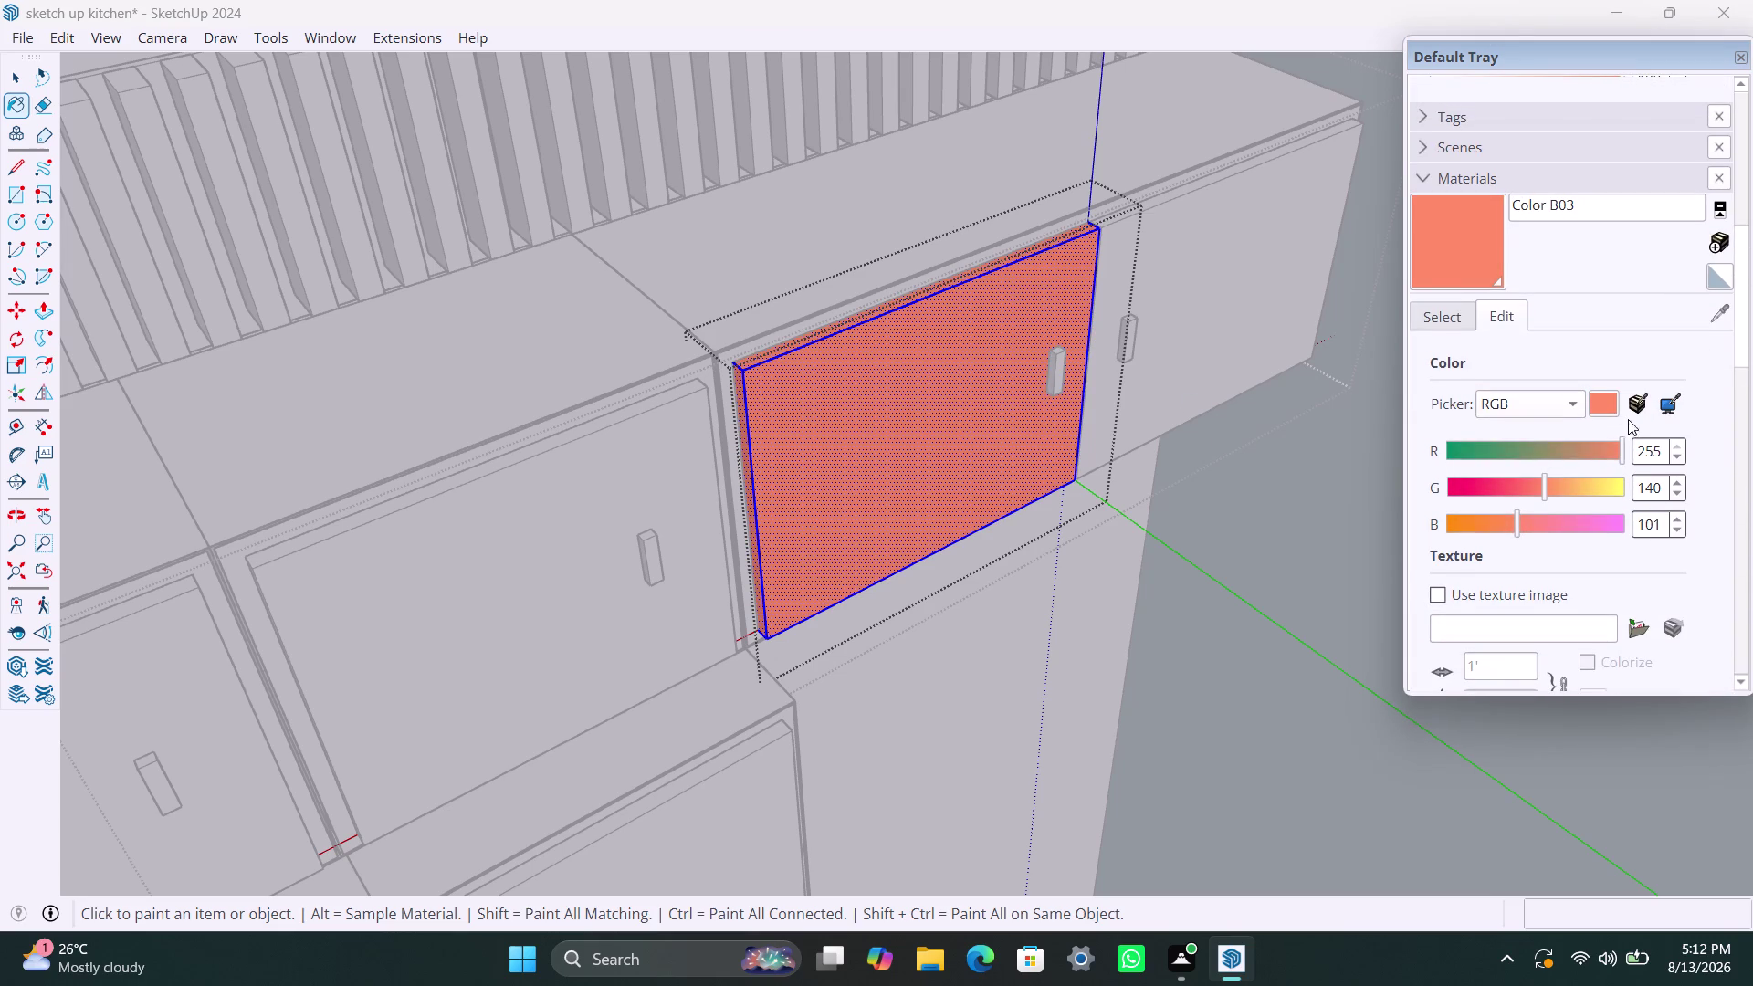
click(1432, 315)
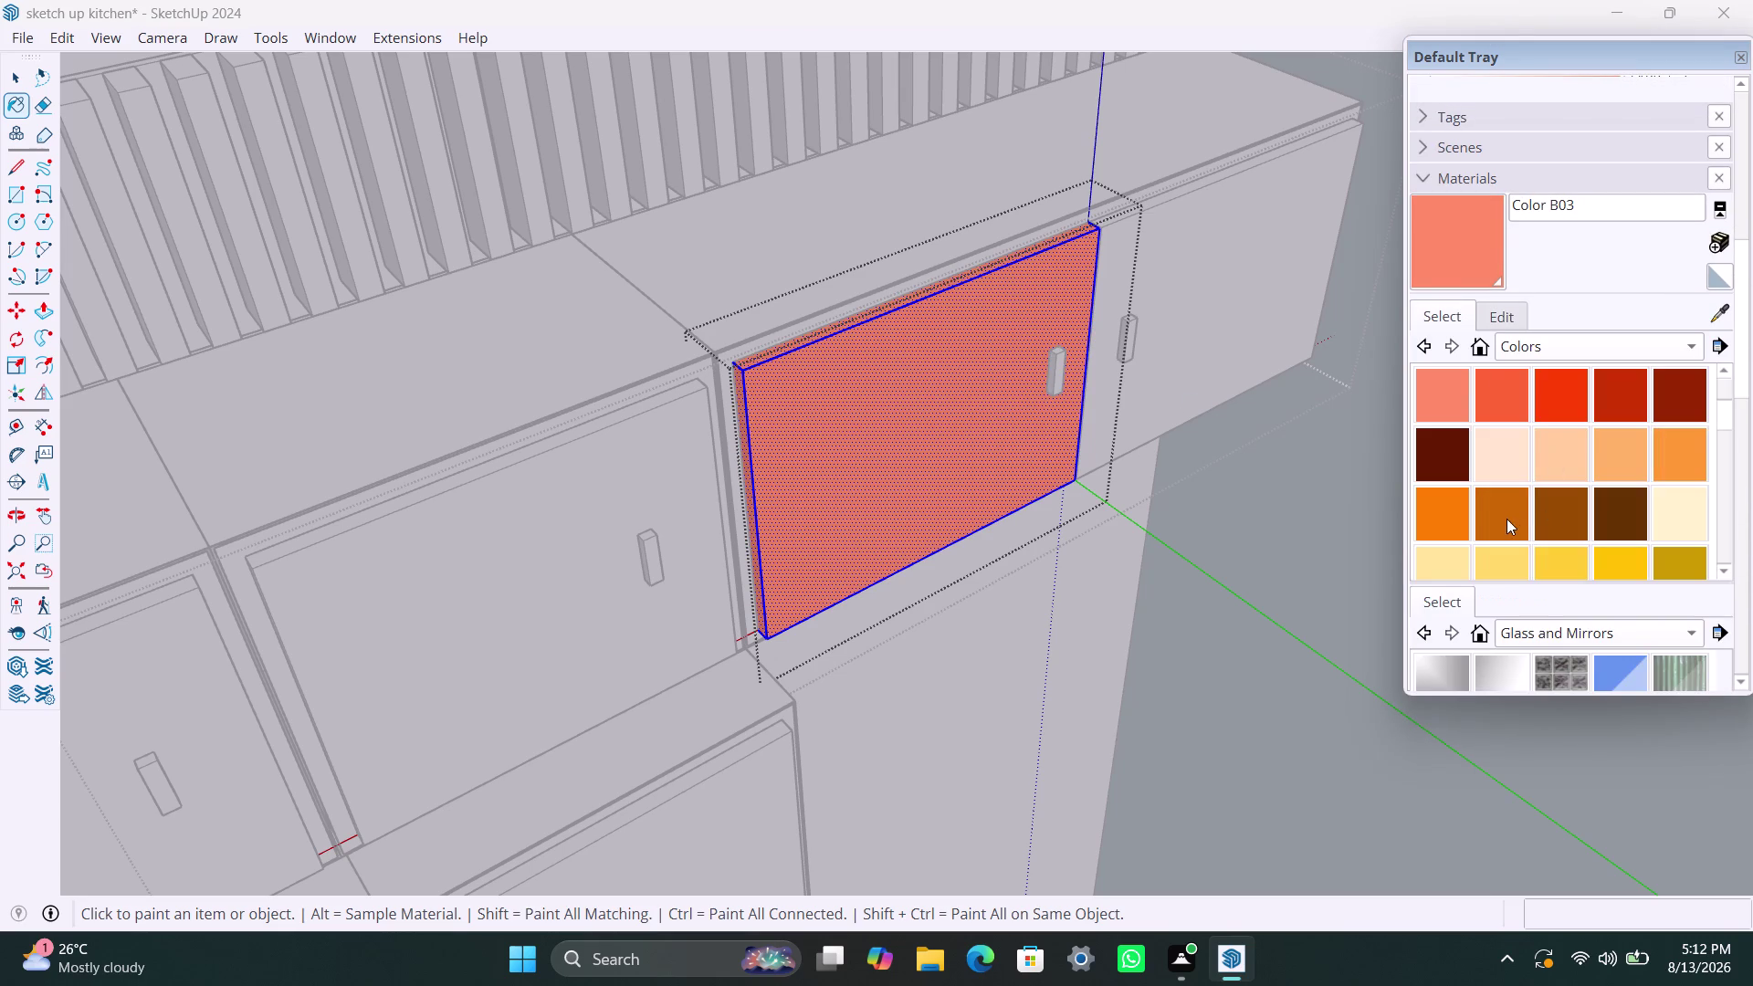
click(1568, 516)
click(1432, 261)
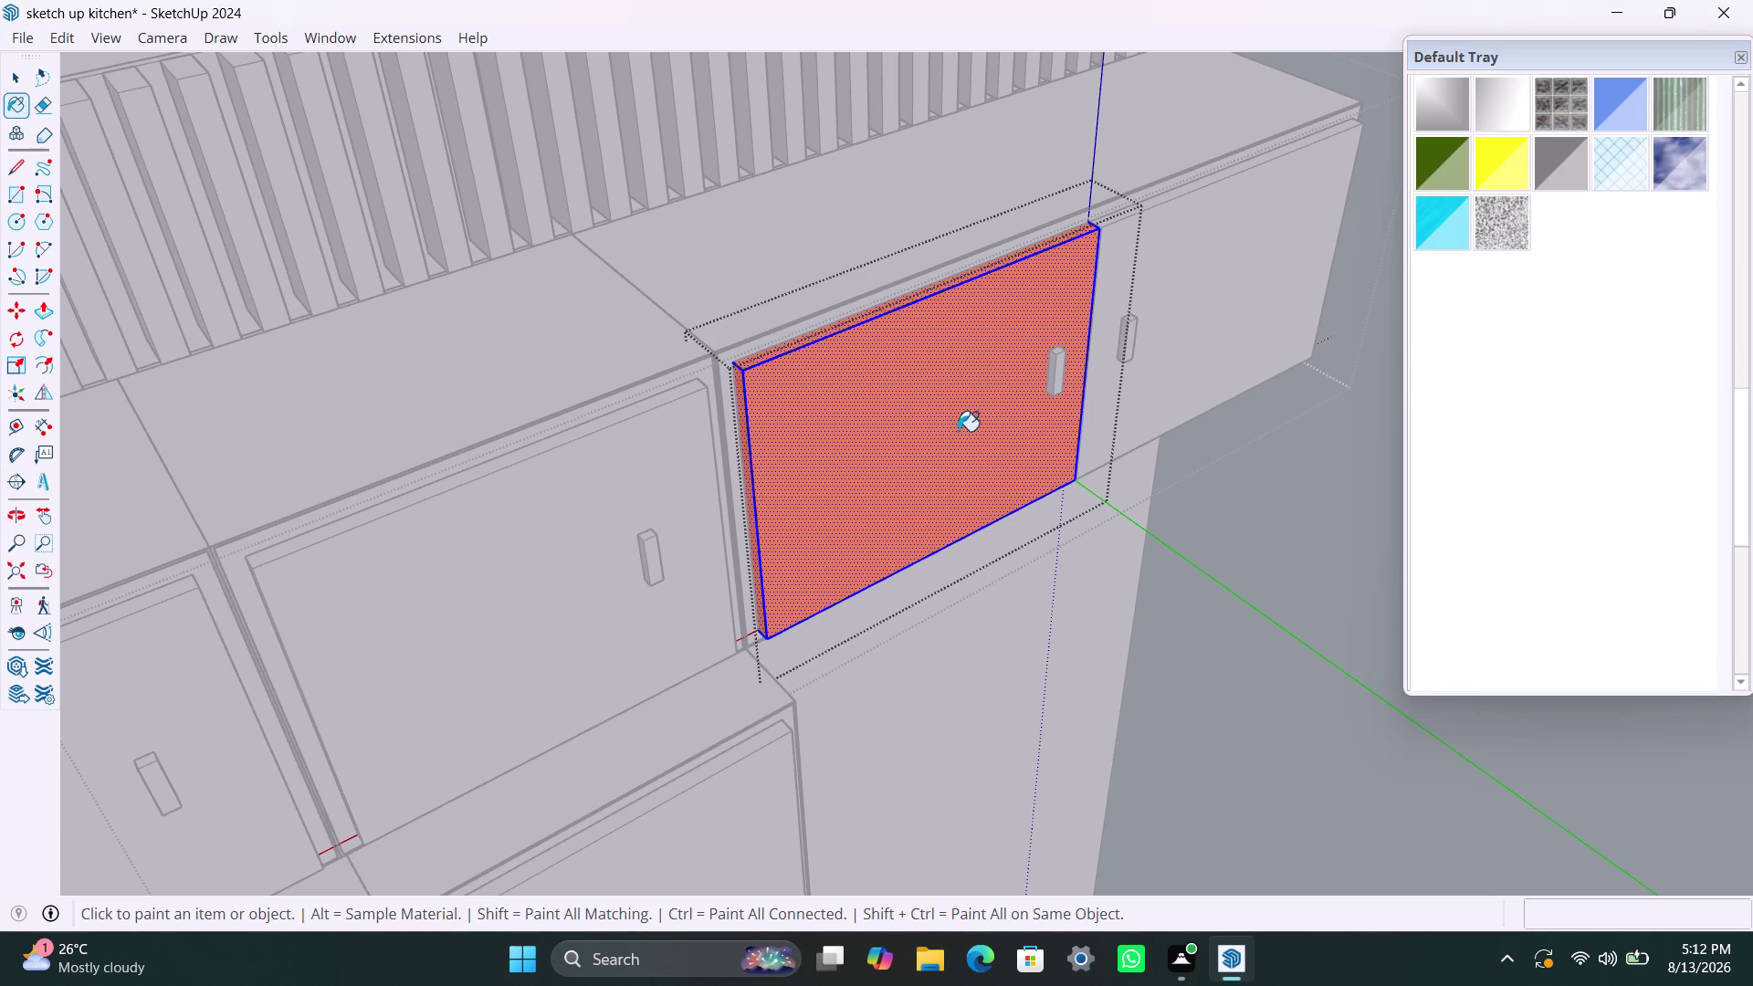
click(948, 431)
Remix Color C07 to a dark brick red: R 133, G 56, B 30.
drag(1742, 446, 1746, 420)
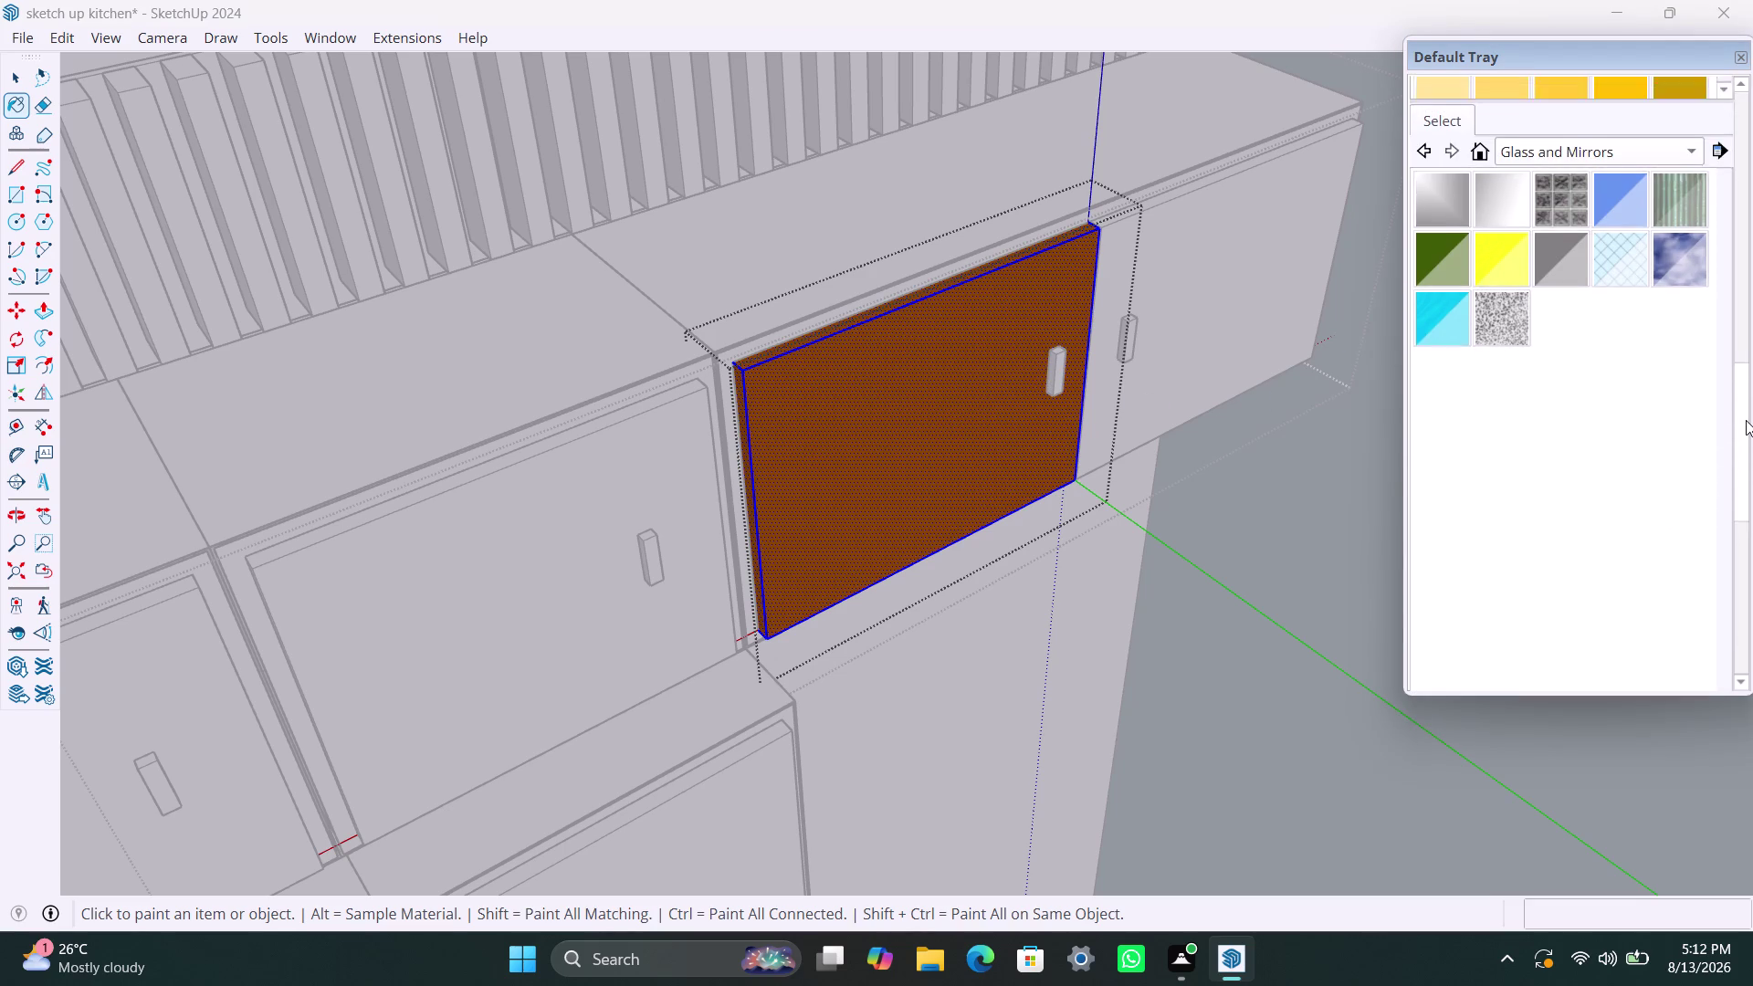
drag(1746, 420, 1745, 301)
click(1506, 296)
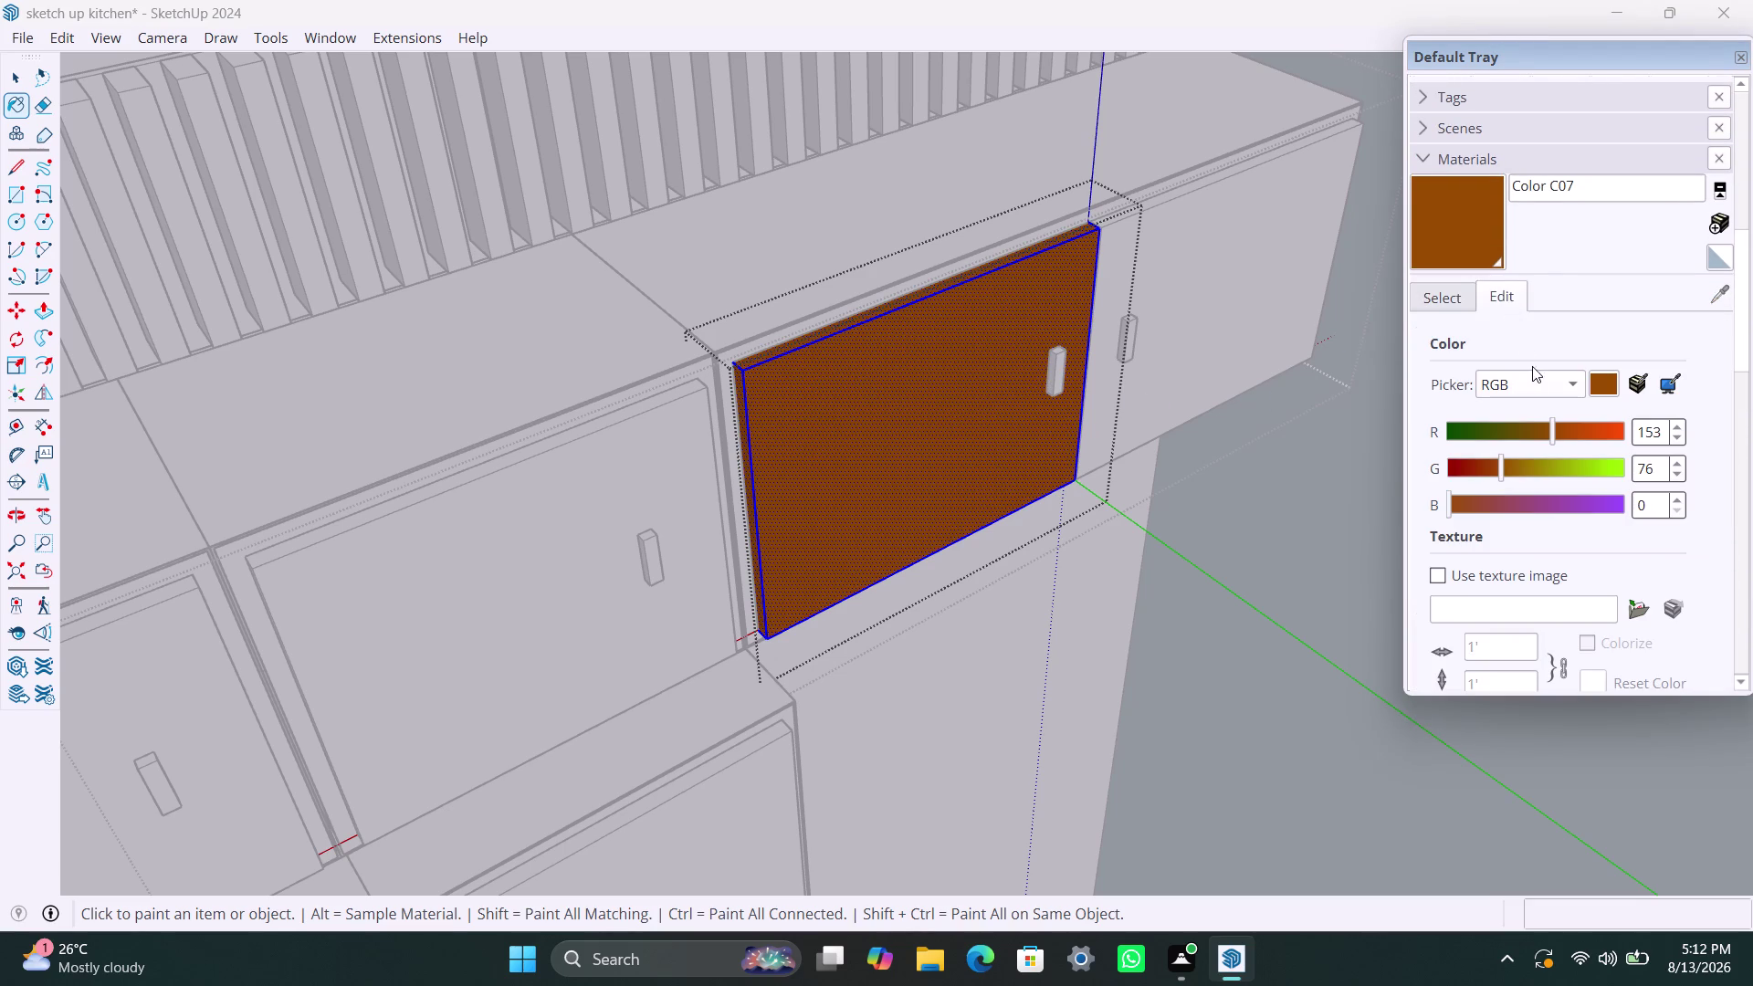
drag(1500, 474, 1498, 476)
drag(1498, 476, 1486, 478)
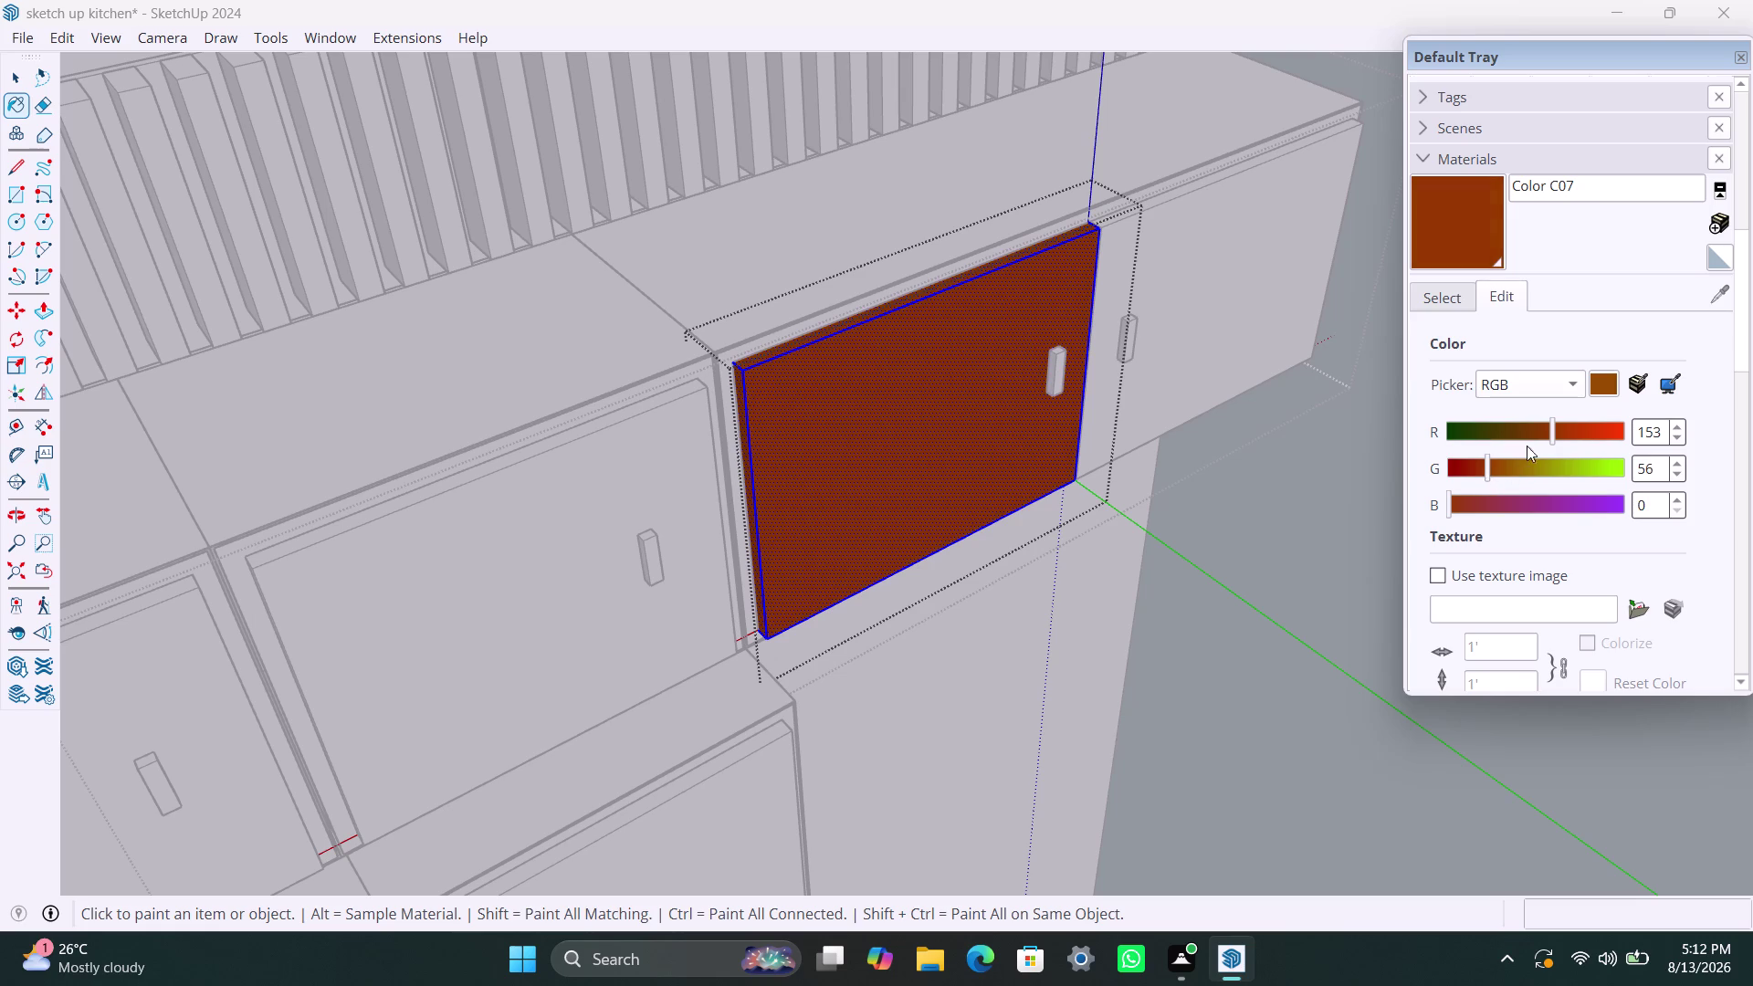
drag(1553, 427, 1557, 435)
drag(1557, 435, 1532, 442)
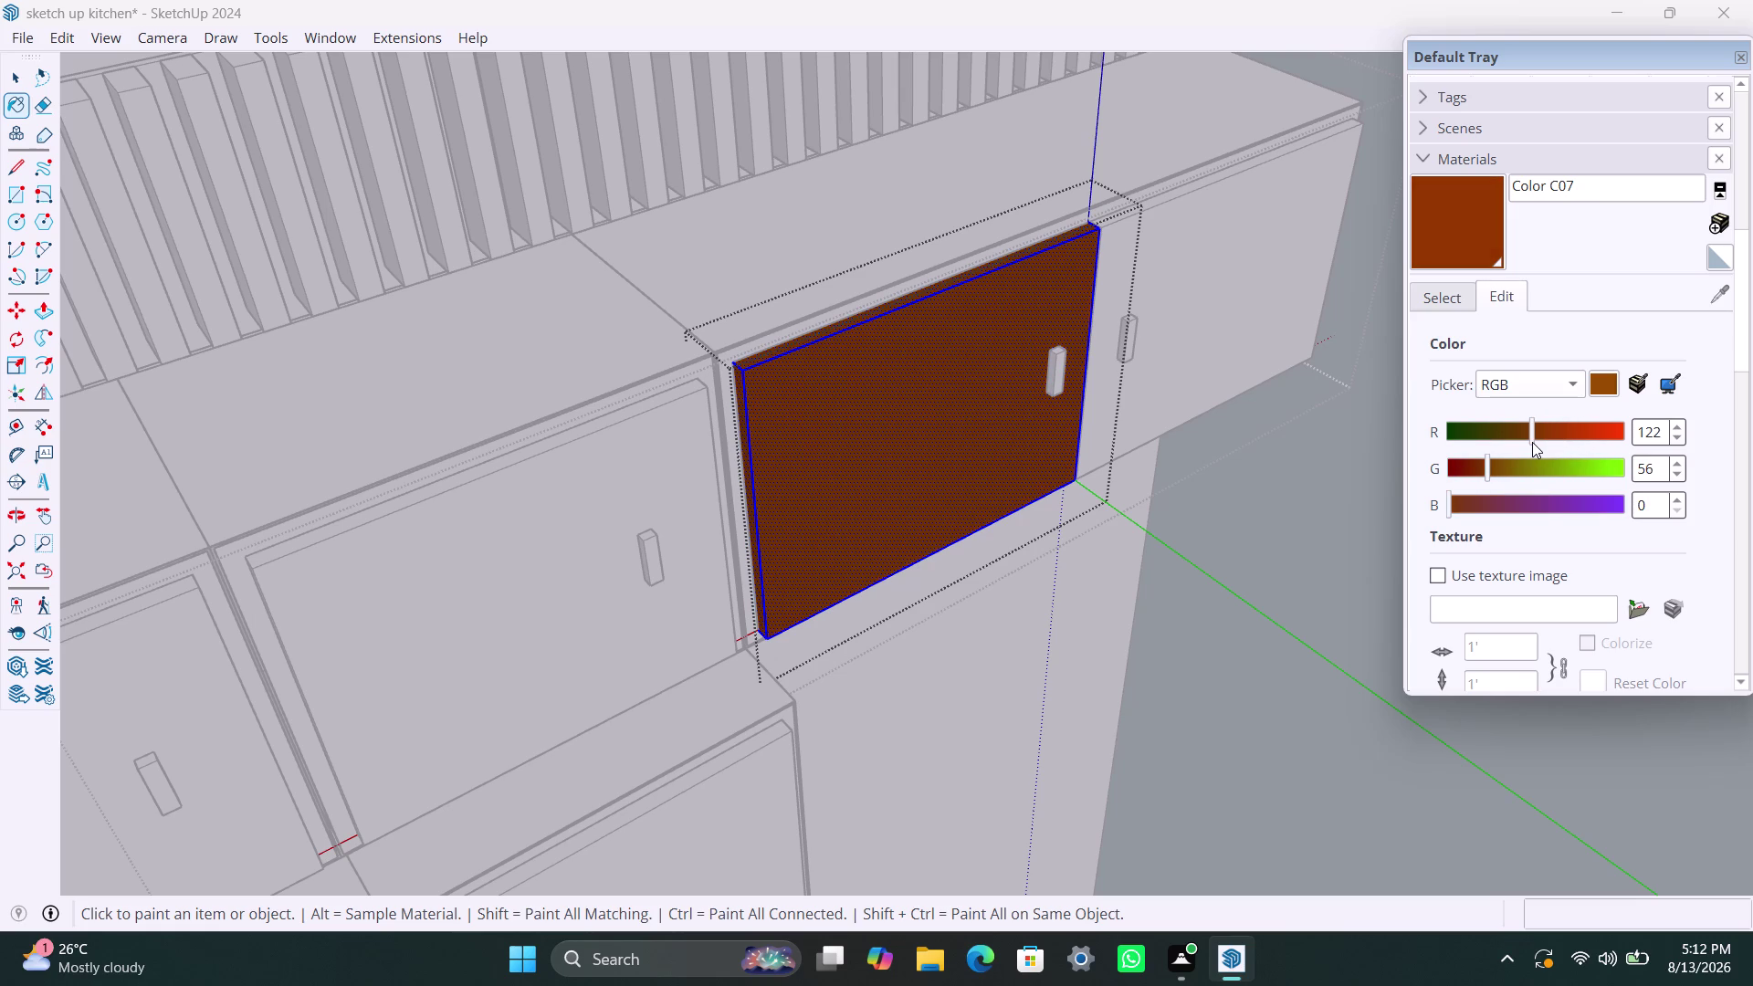
drag(1532, 442, 1539, 439)
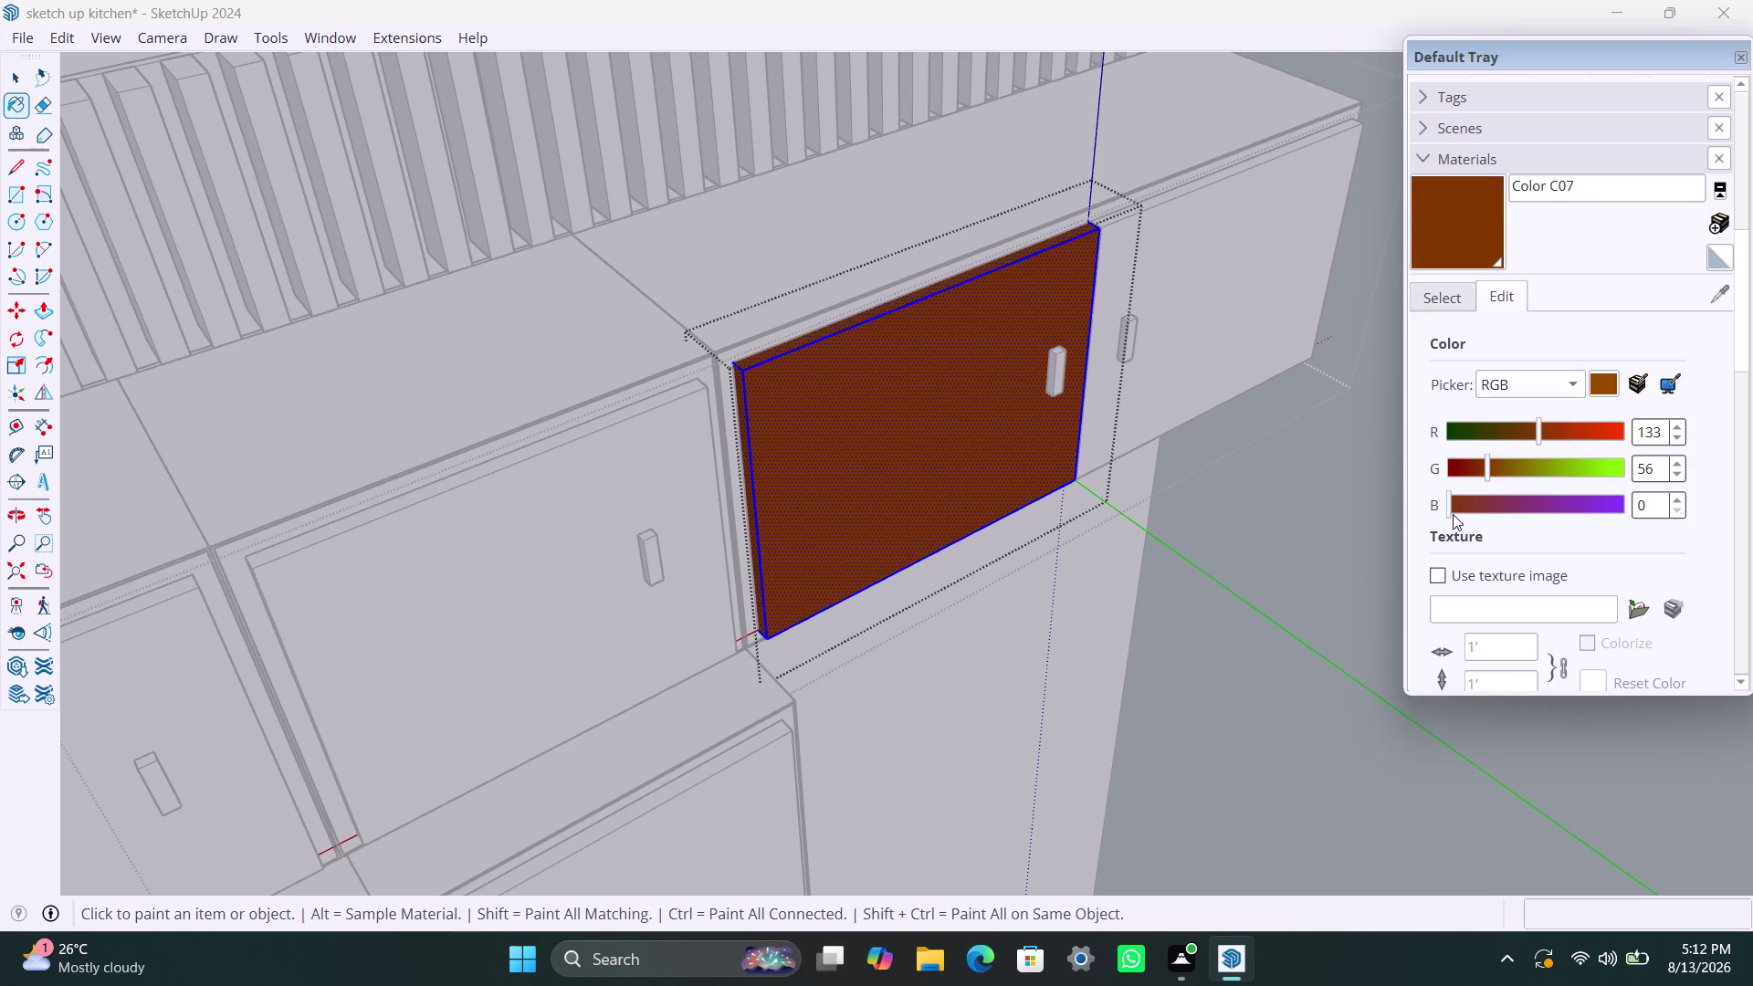
click(1453, 514)
drag(1449, 499, 1466, 499)
drag(1466, 499, 1471, 499)
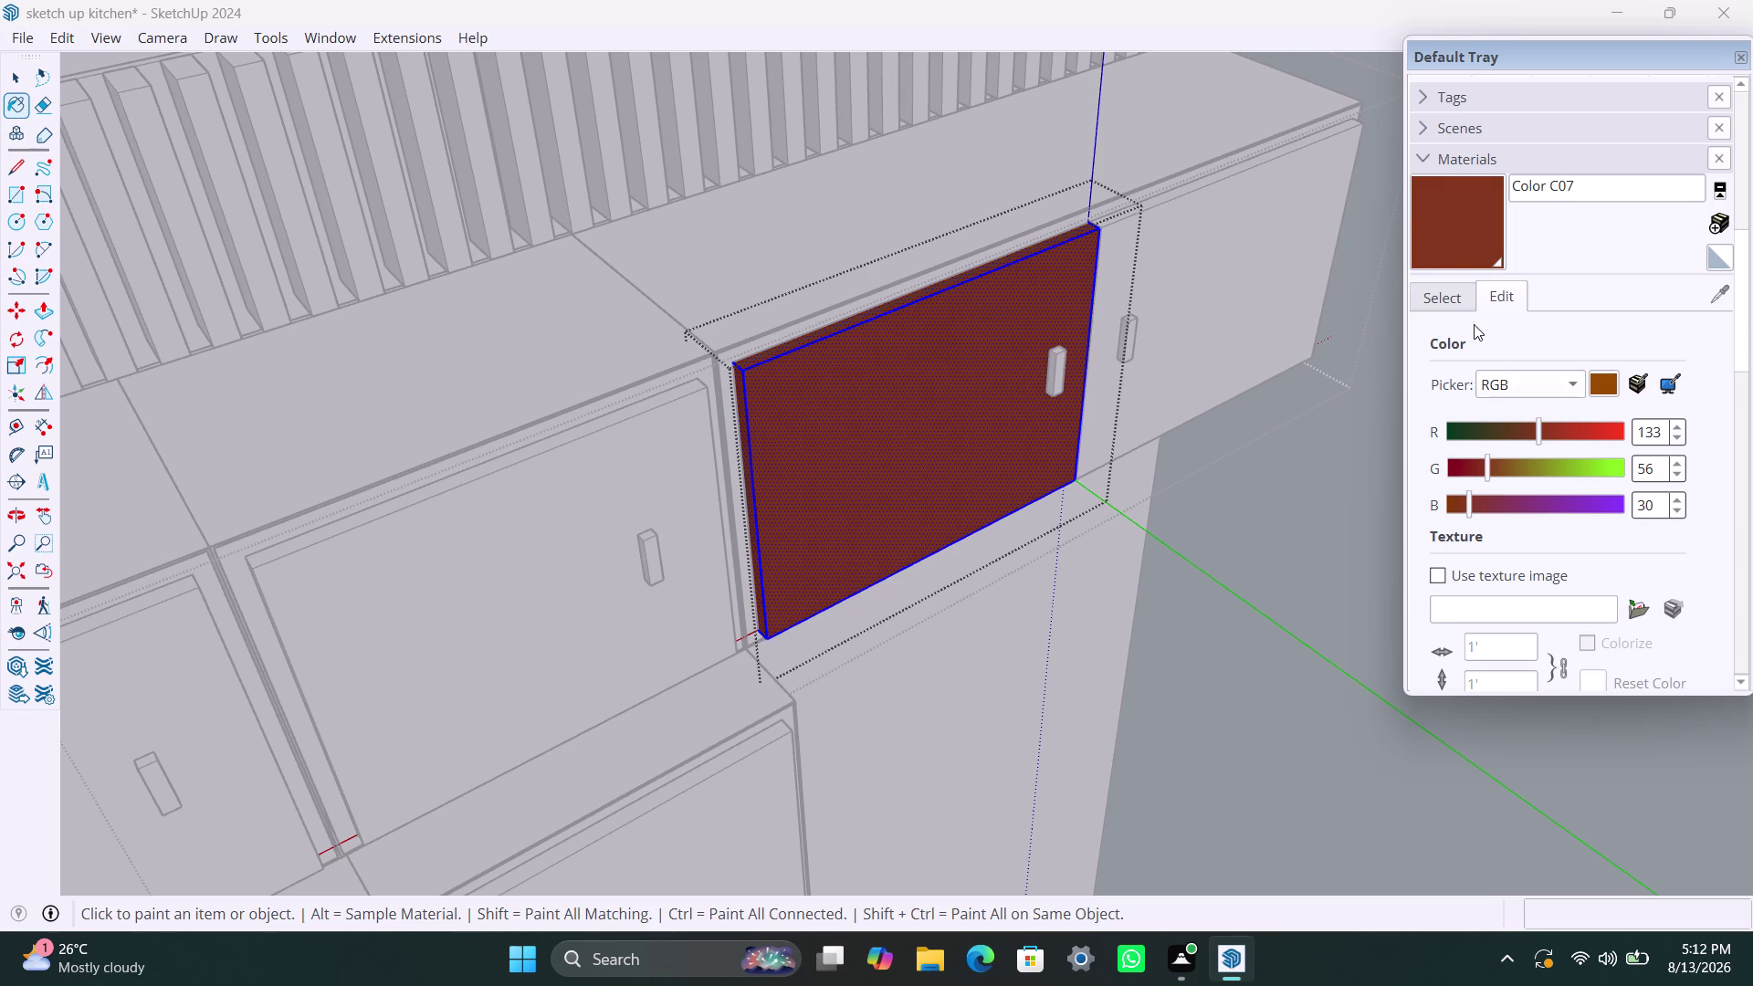
click(1457, 297)
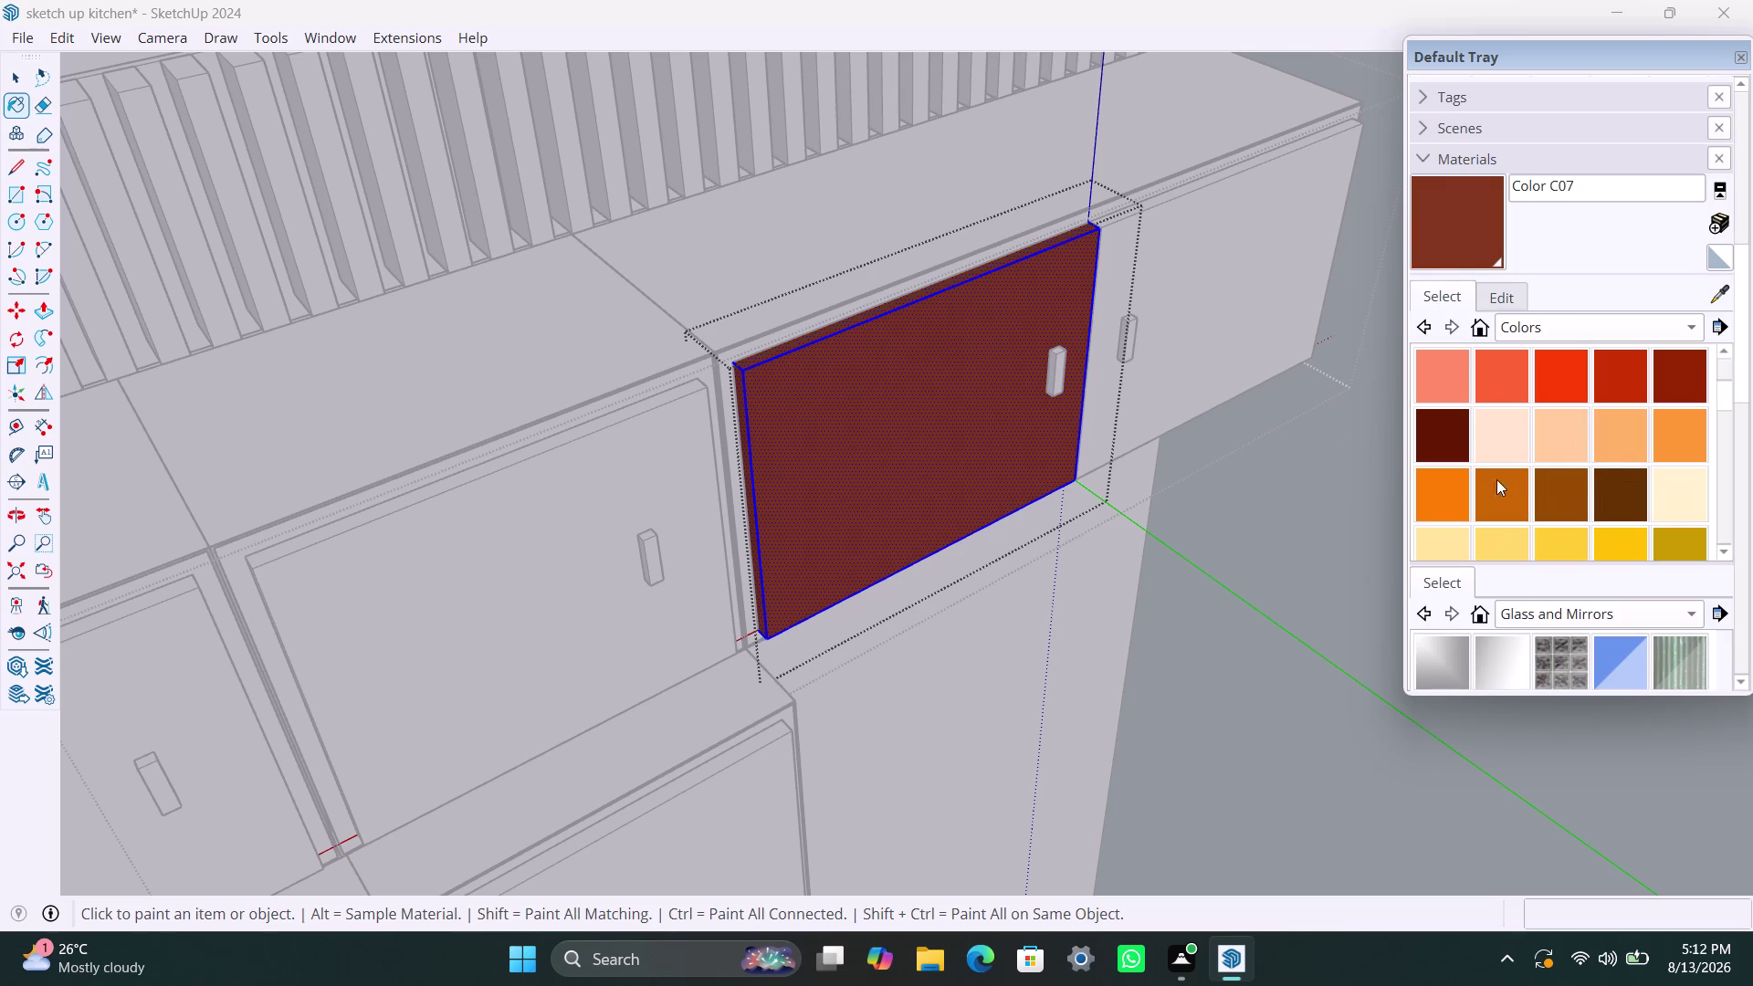
Pick Color B03 and paint the upper cabinet's left door with it.
scroll(up, 3)
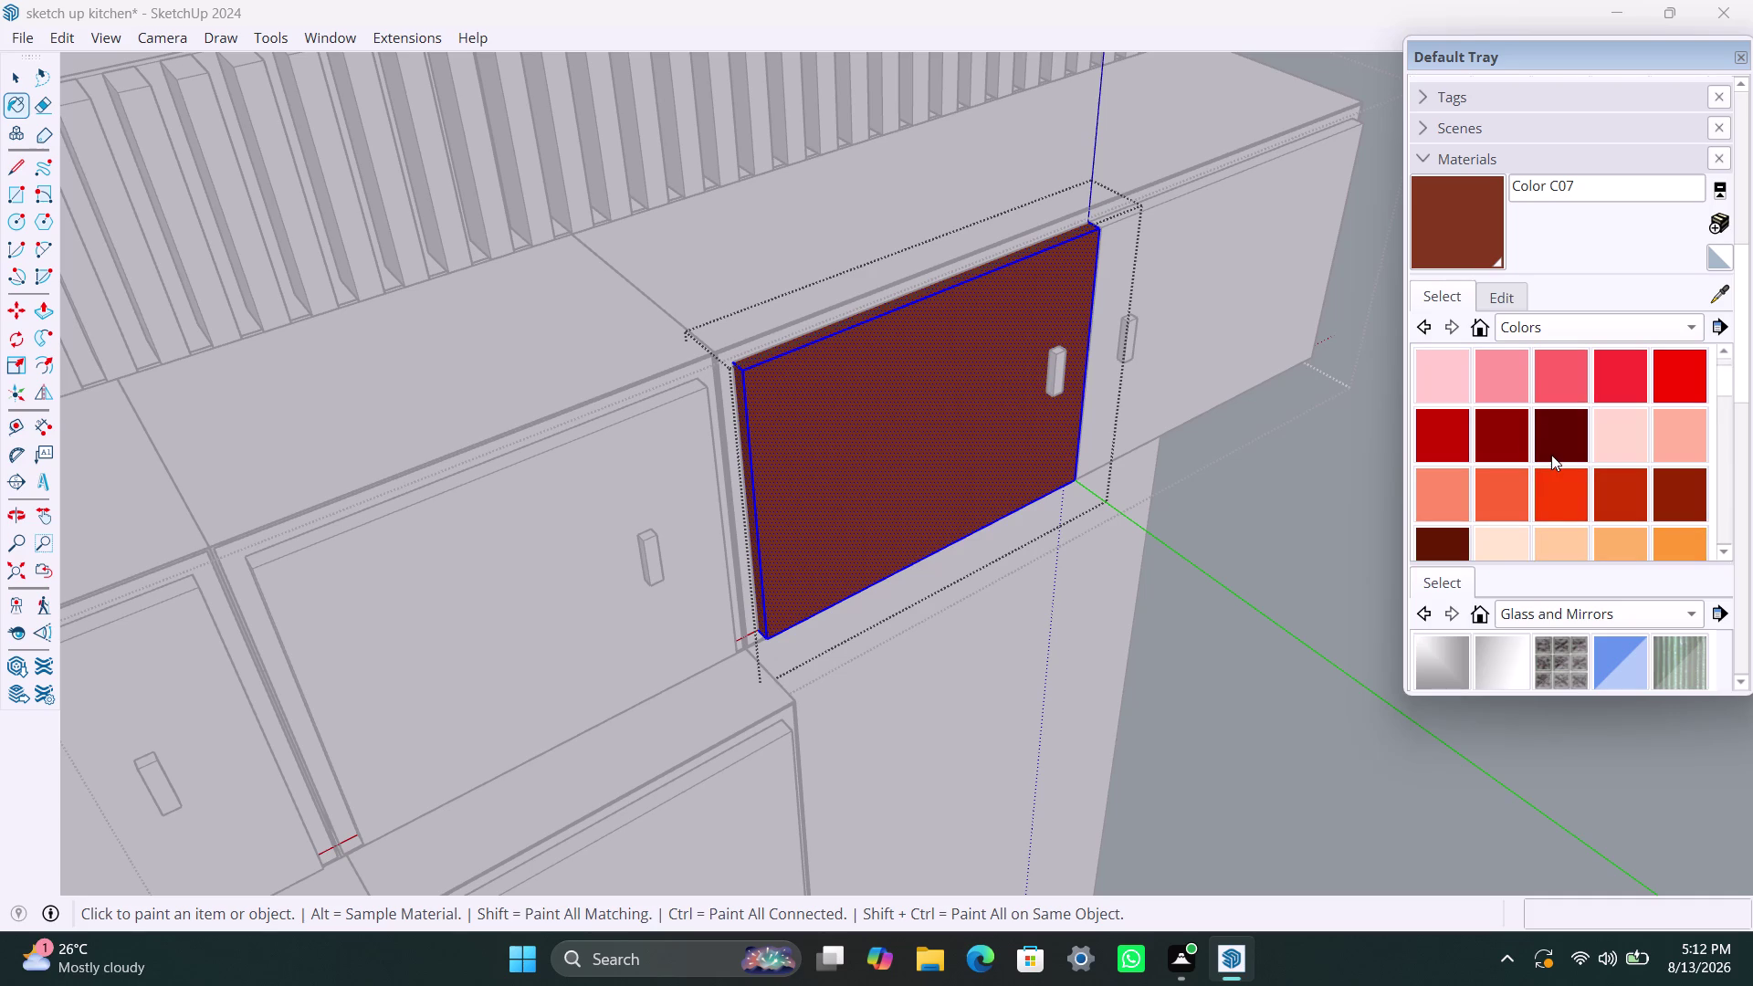
click(1460, 501)
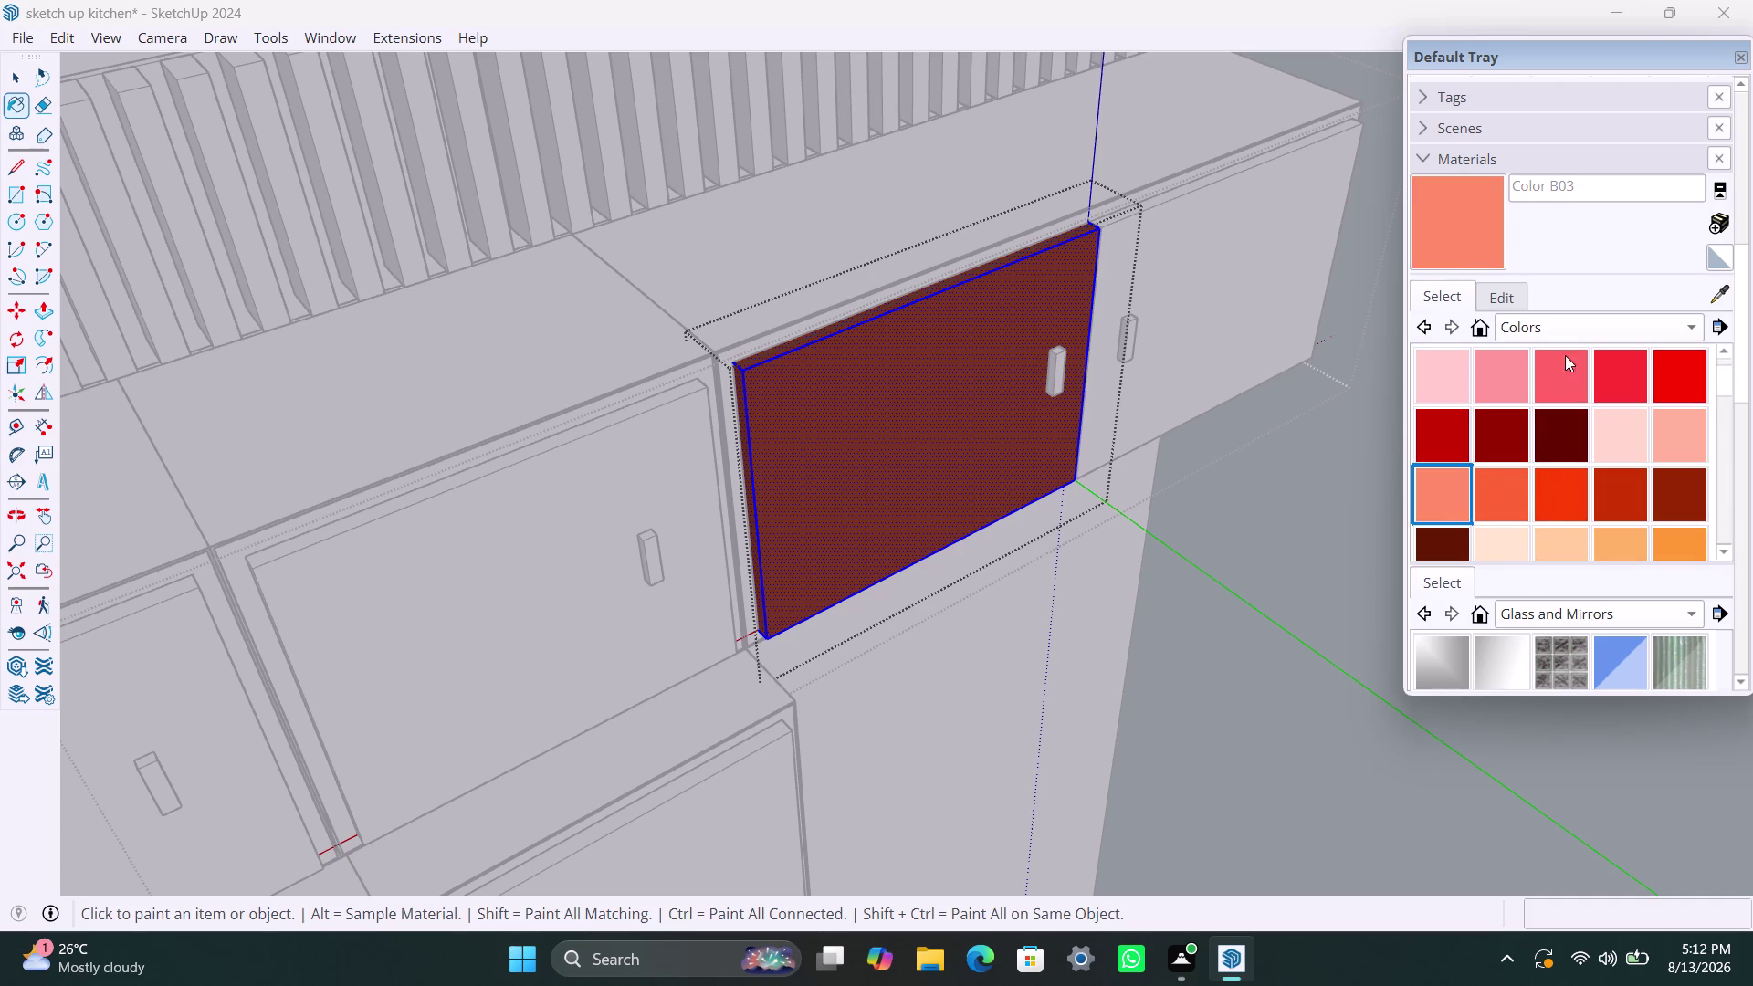
click(1497, 292)
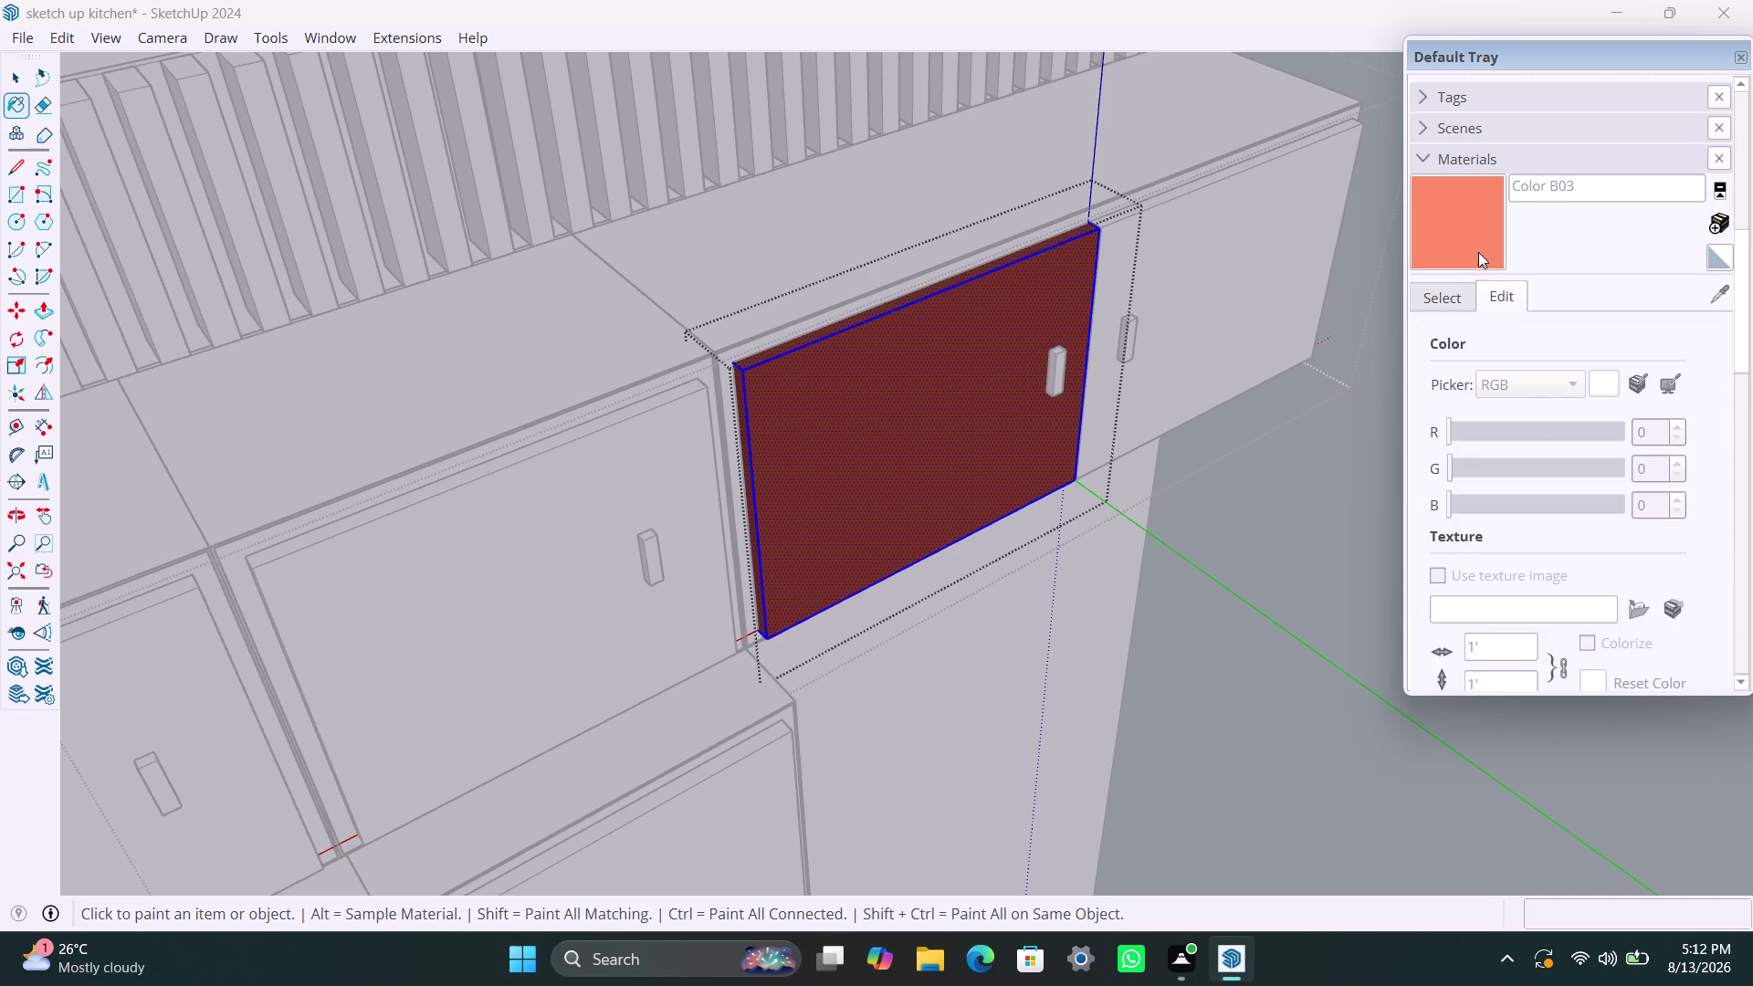
click(1479, 243)
click(972, 413)
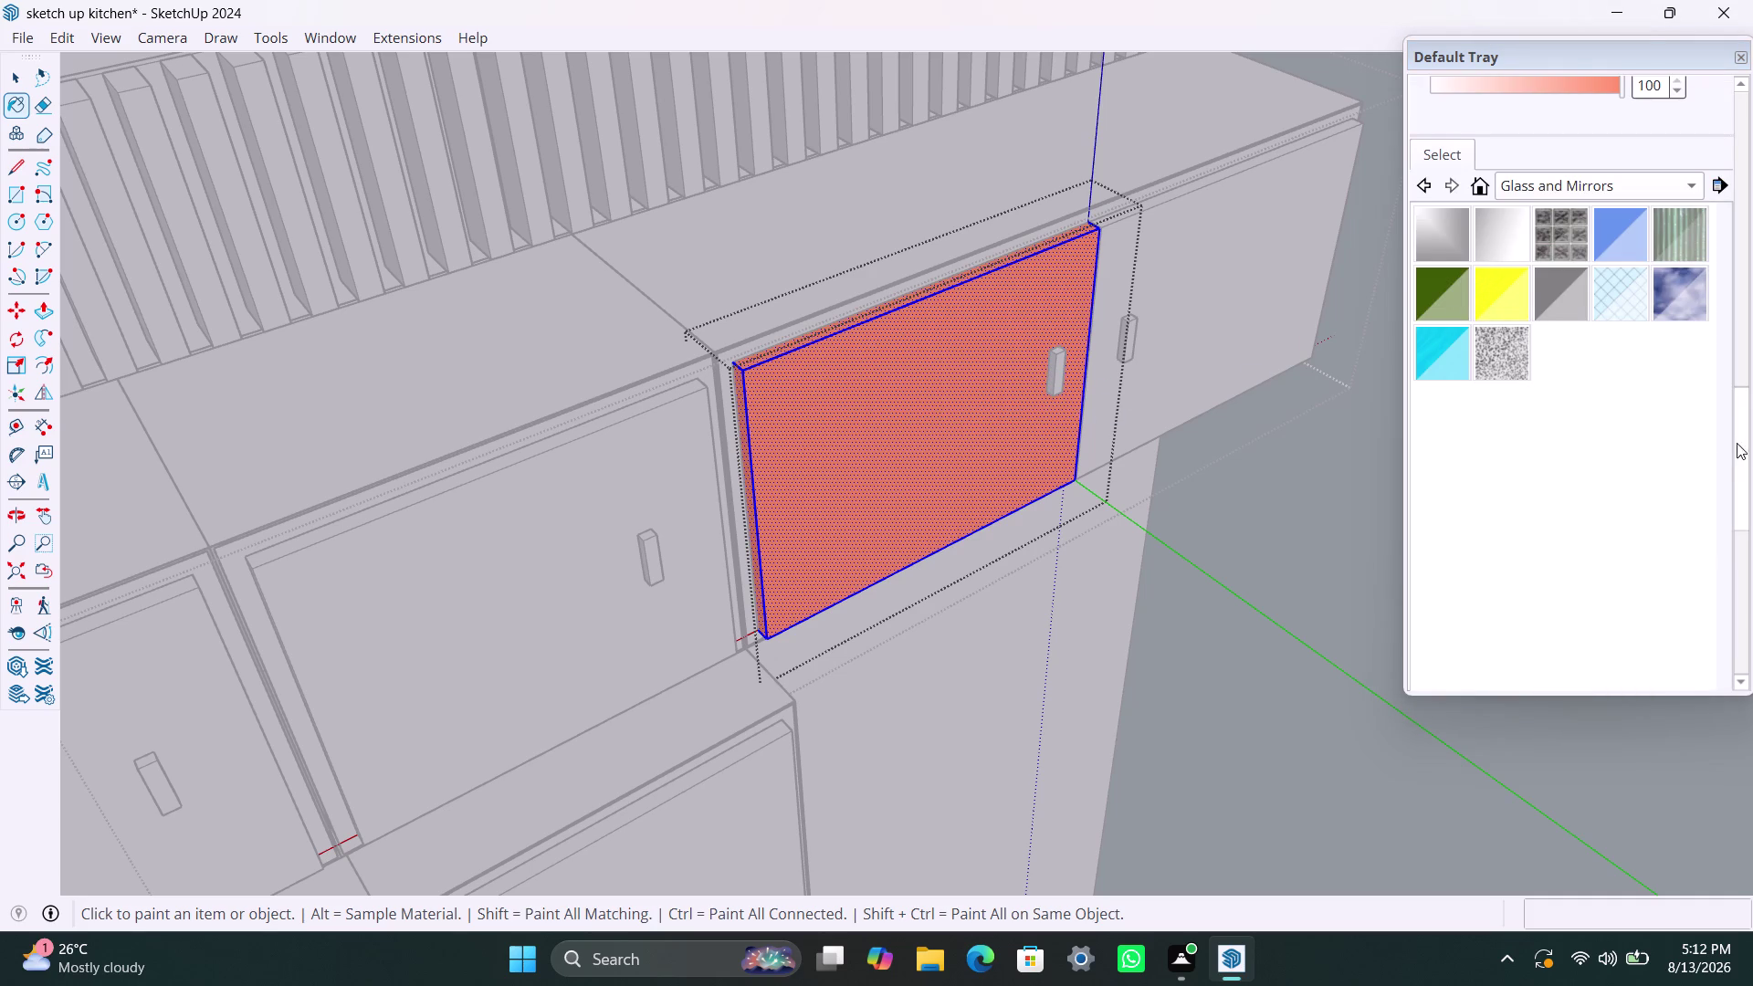
drag(1745, 436, 1737, 274)
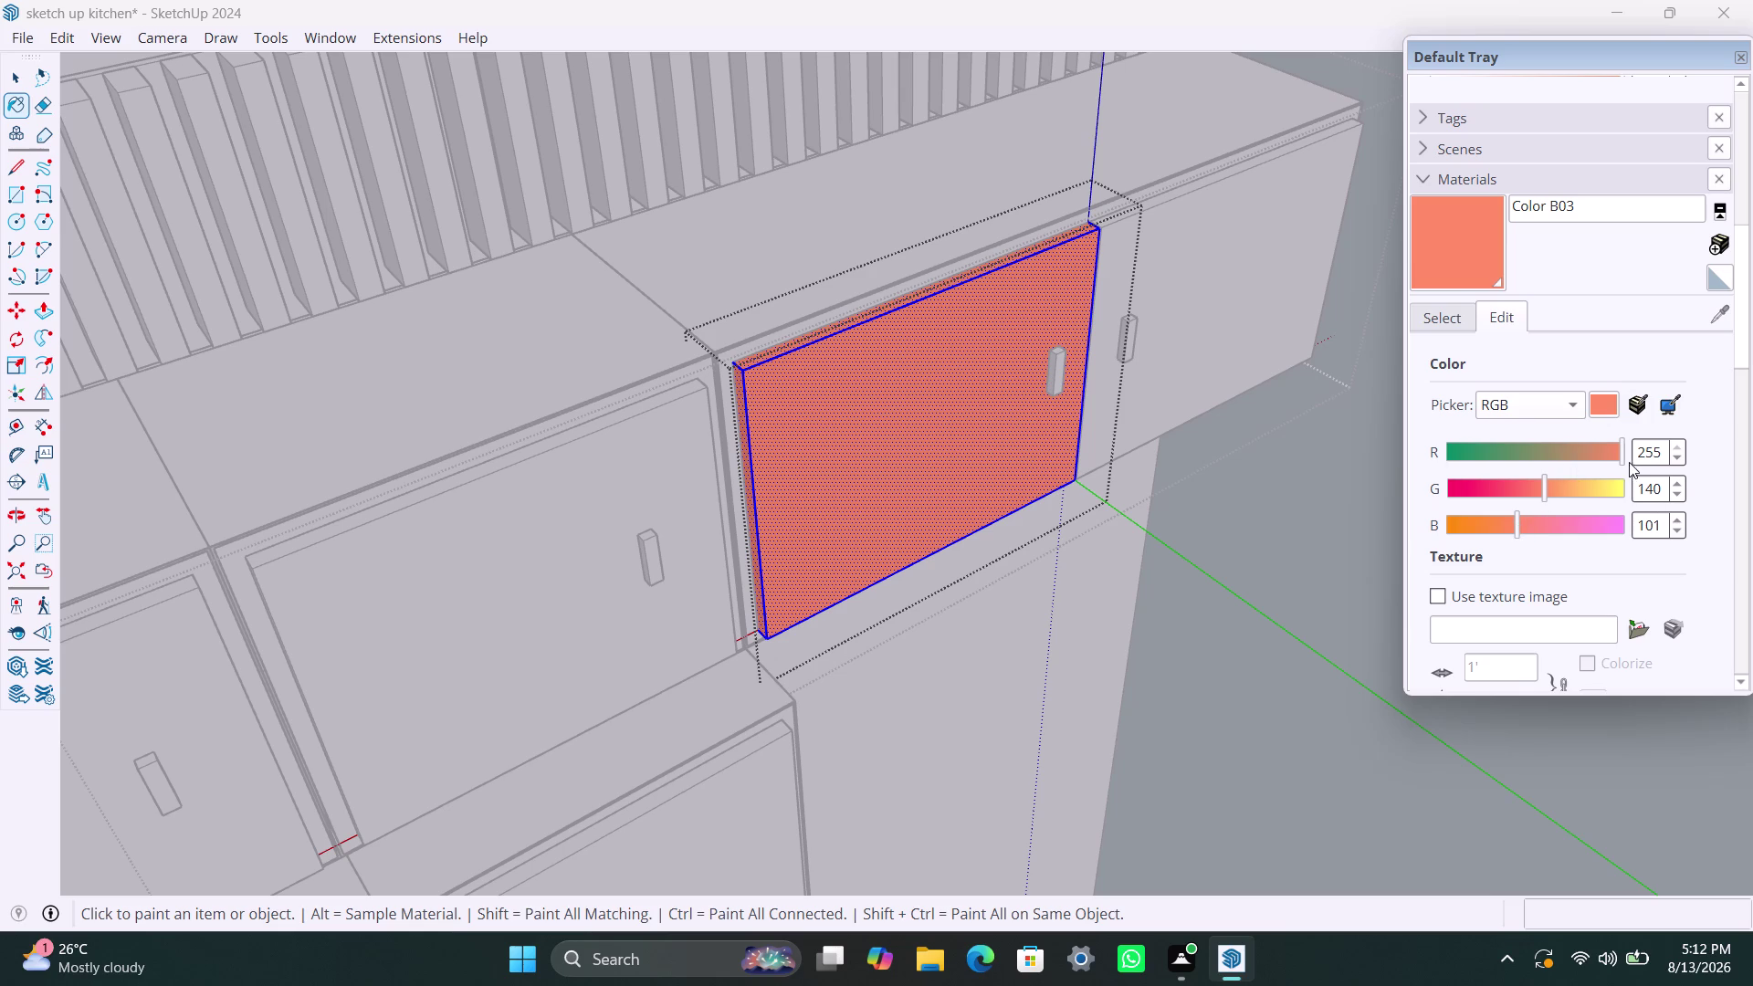
Remix Color B03 in the Edit tab to RGB 201, 127, 109.
drag(1619, 459, 1594, 460)
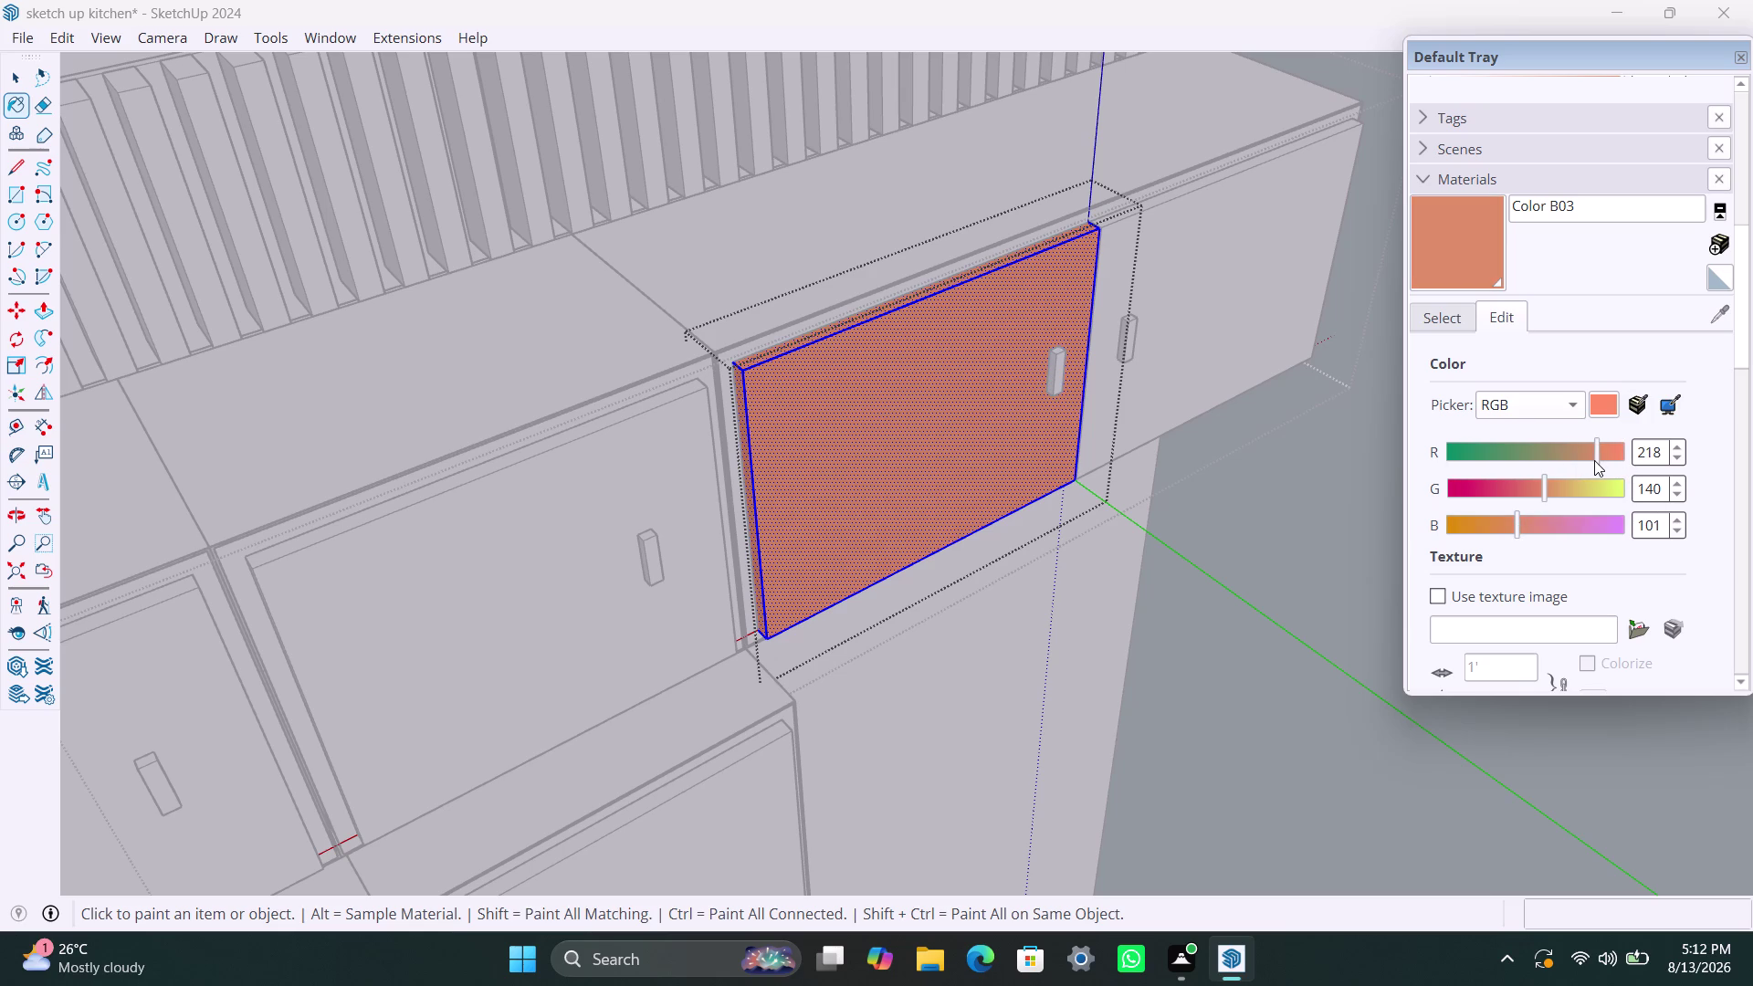
drag(1594, 460, 1593, 462)
drag(1593, 462, 1587, 465)
drag(1588, 465, 1583, 469)
drag(1541, 488, 1536, 494)
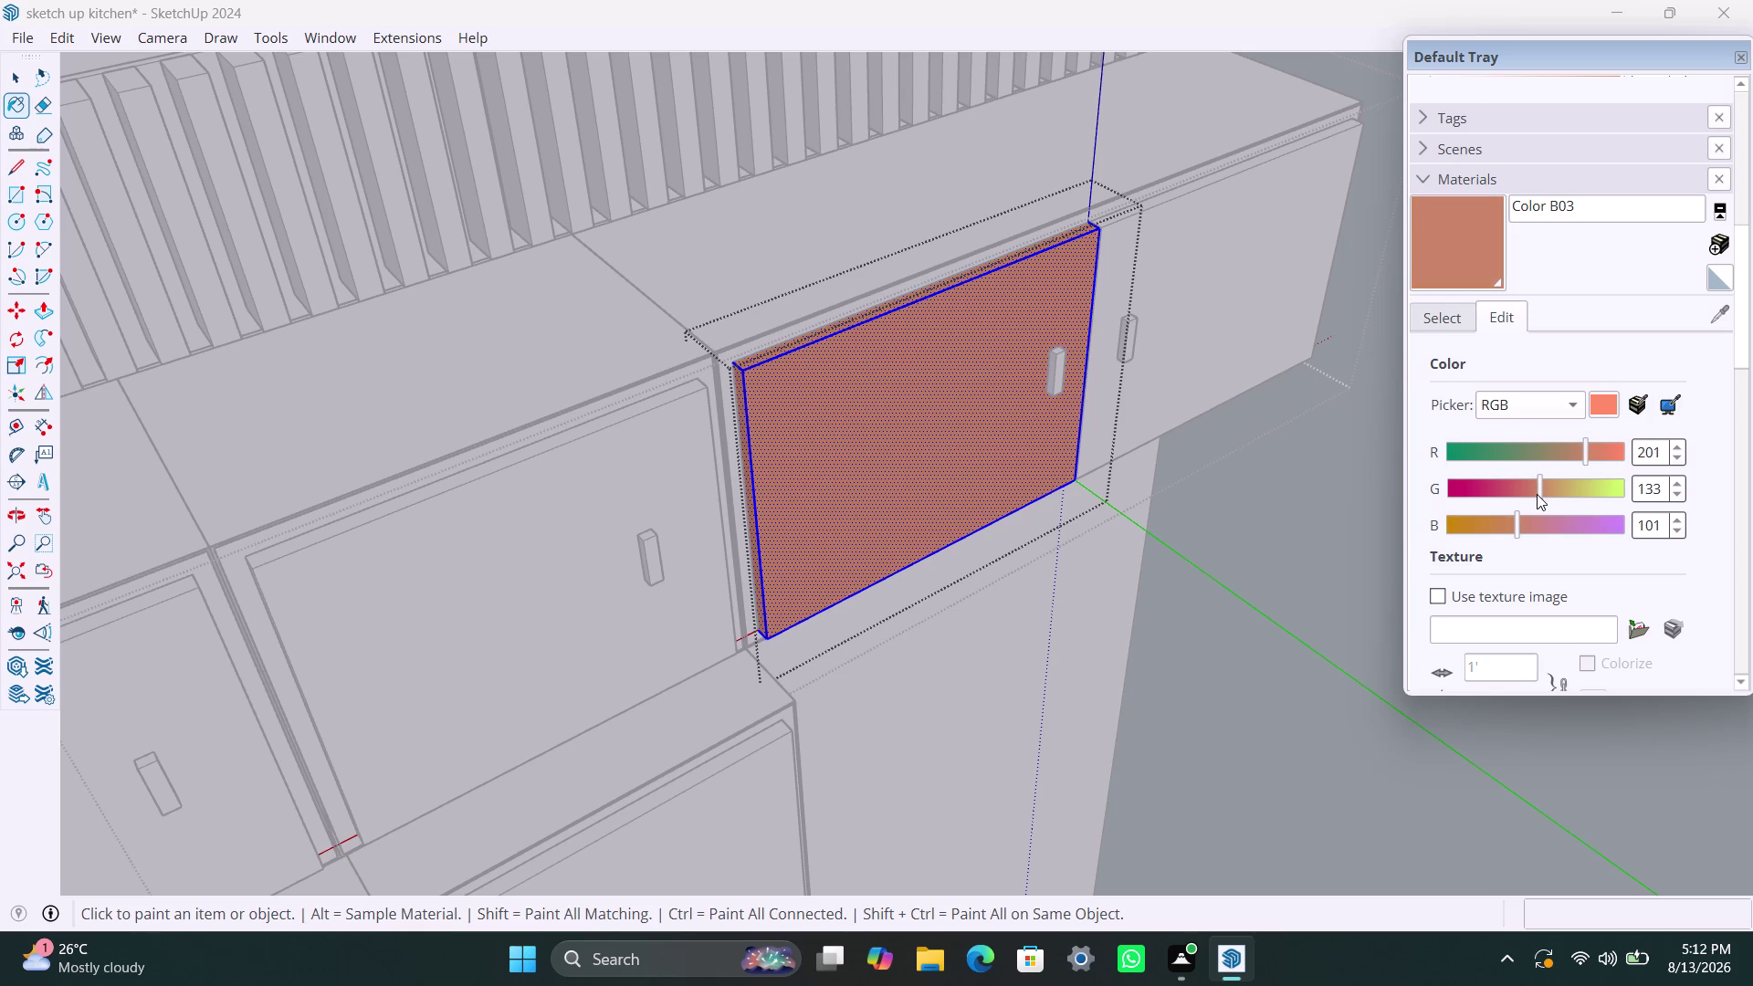
drag(1537, 494, 1533, 496)
click(1518, 537)
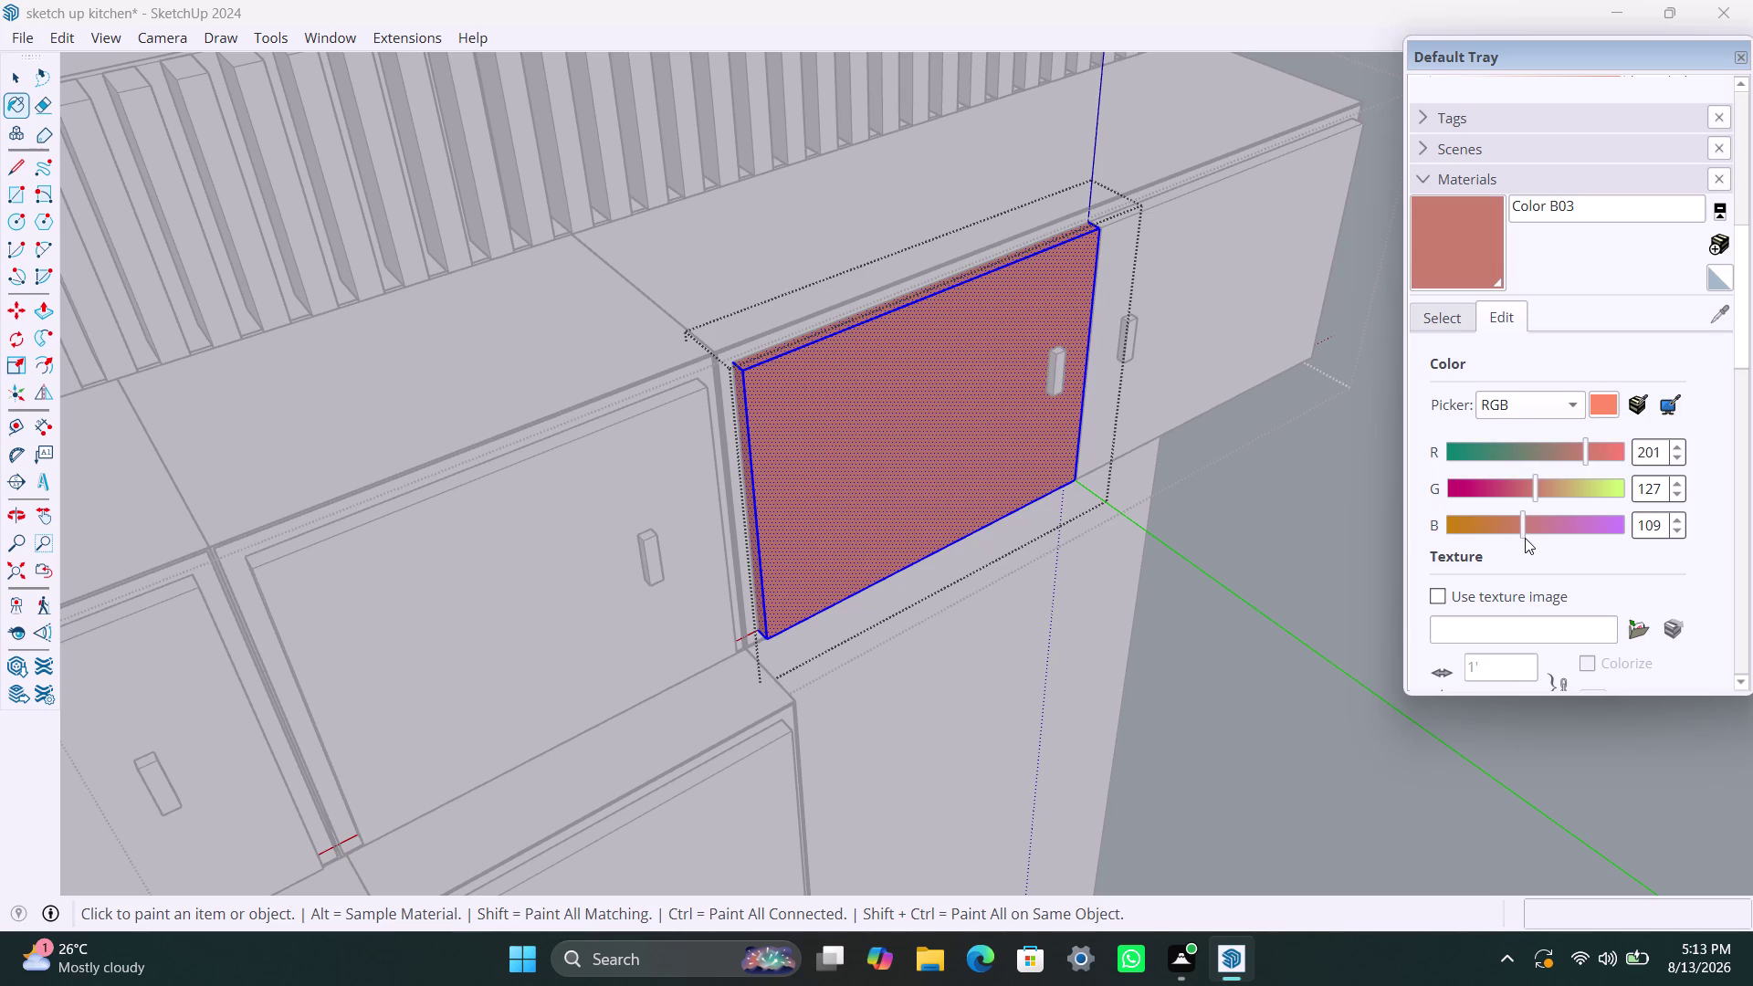
click(1446, 259)
click(925, 440)
click(1223, 319)
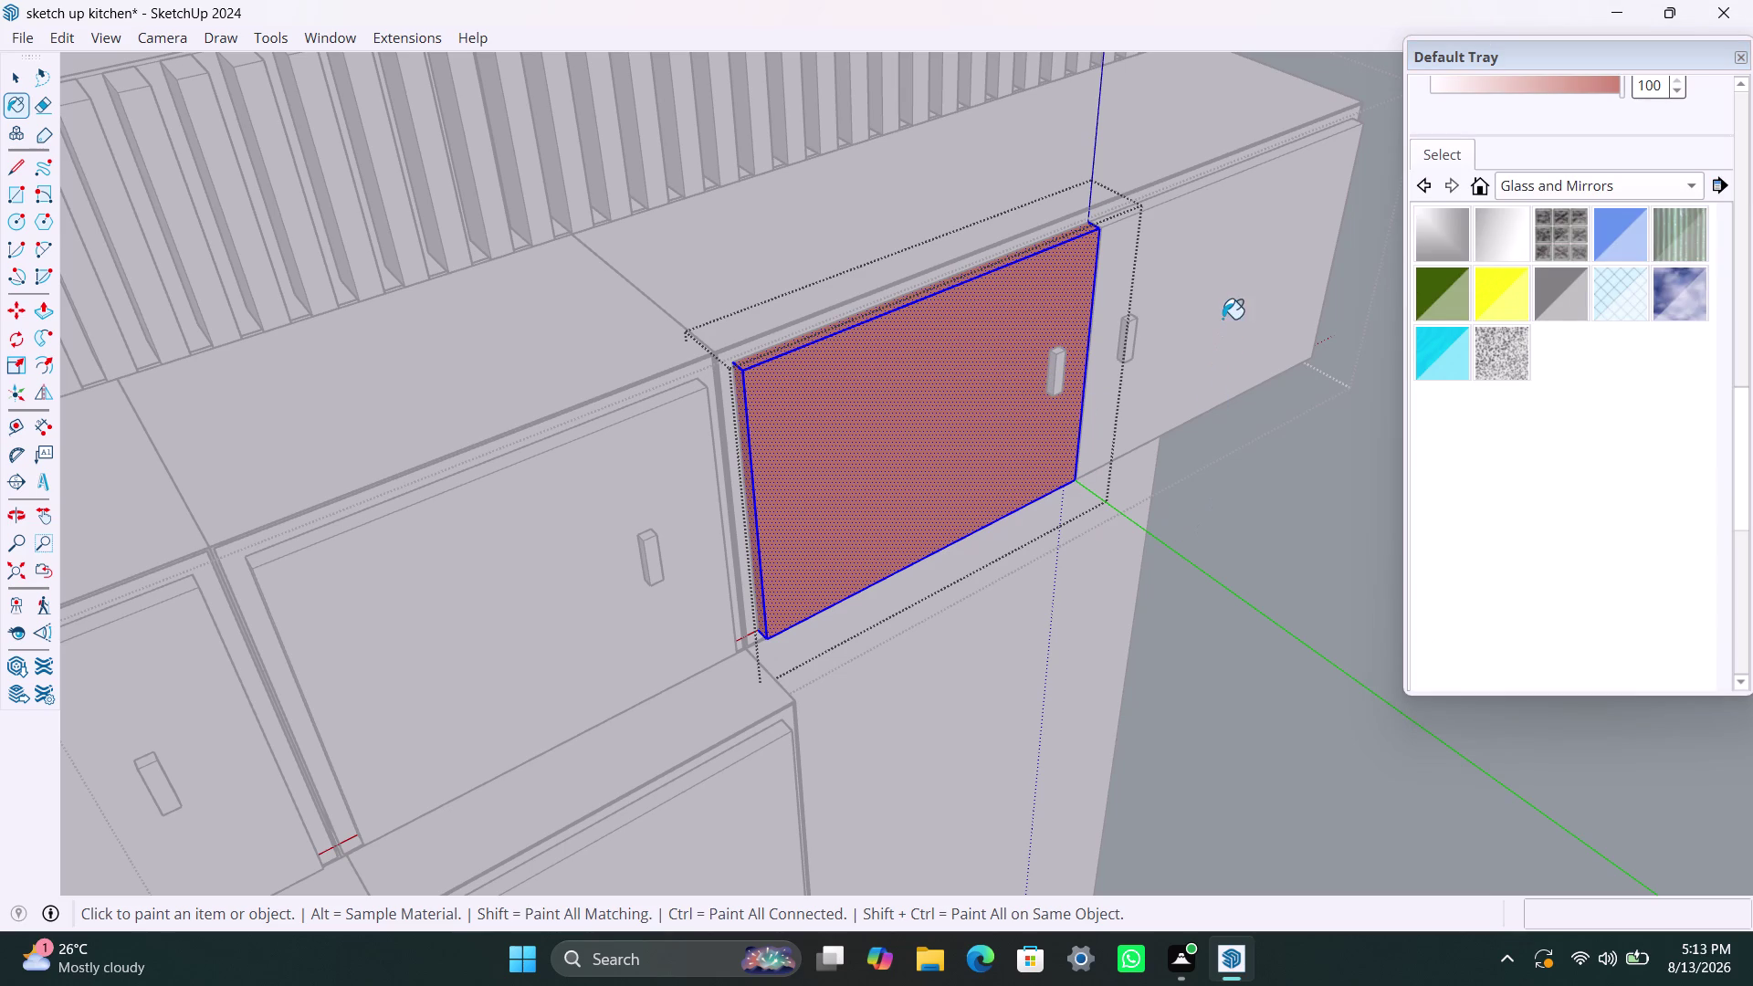
Return to the Select tool and deselect the painted left door.
key(Escape)
key(Escape)
key(space)
key(space)
key(space)
click(1229, 509)
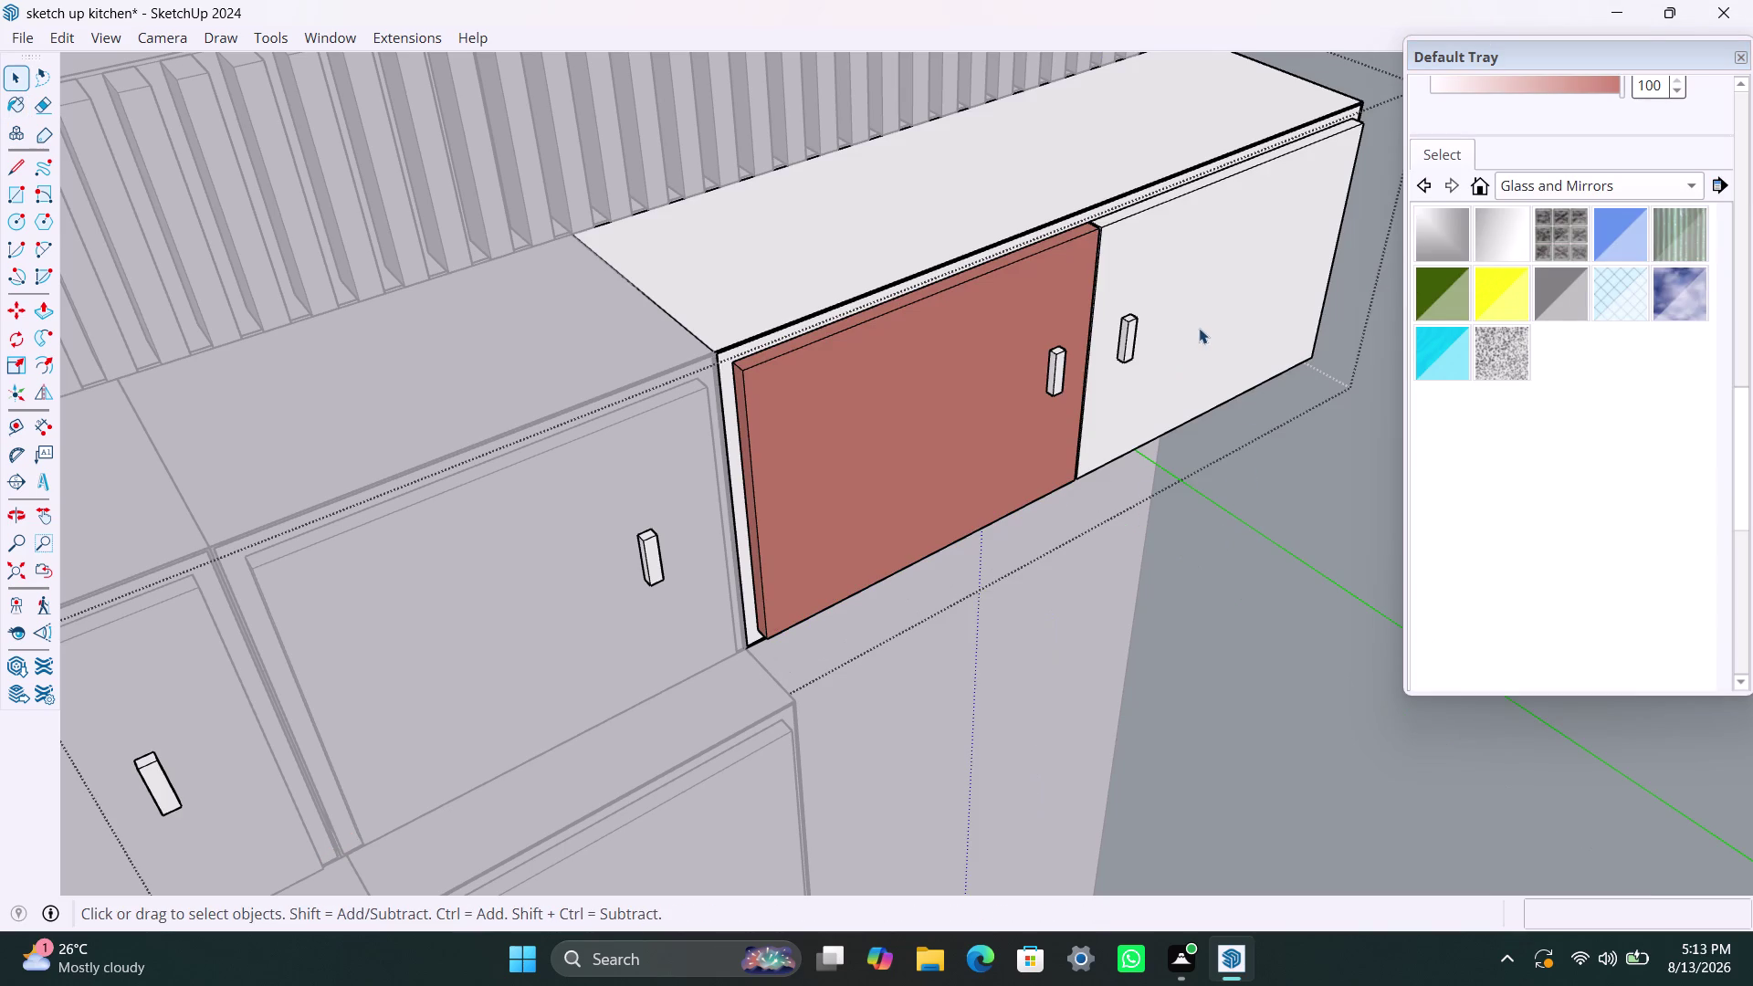
double_click(1213, 250)
Paint the right door's face with dusty rose Color B03 and exit its group.
click(1213, 249)
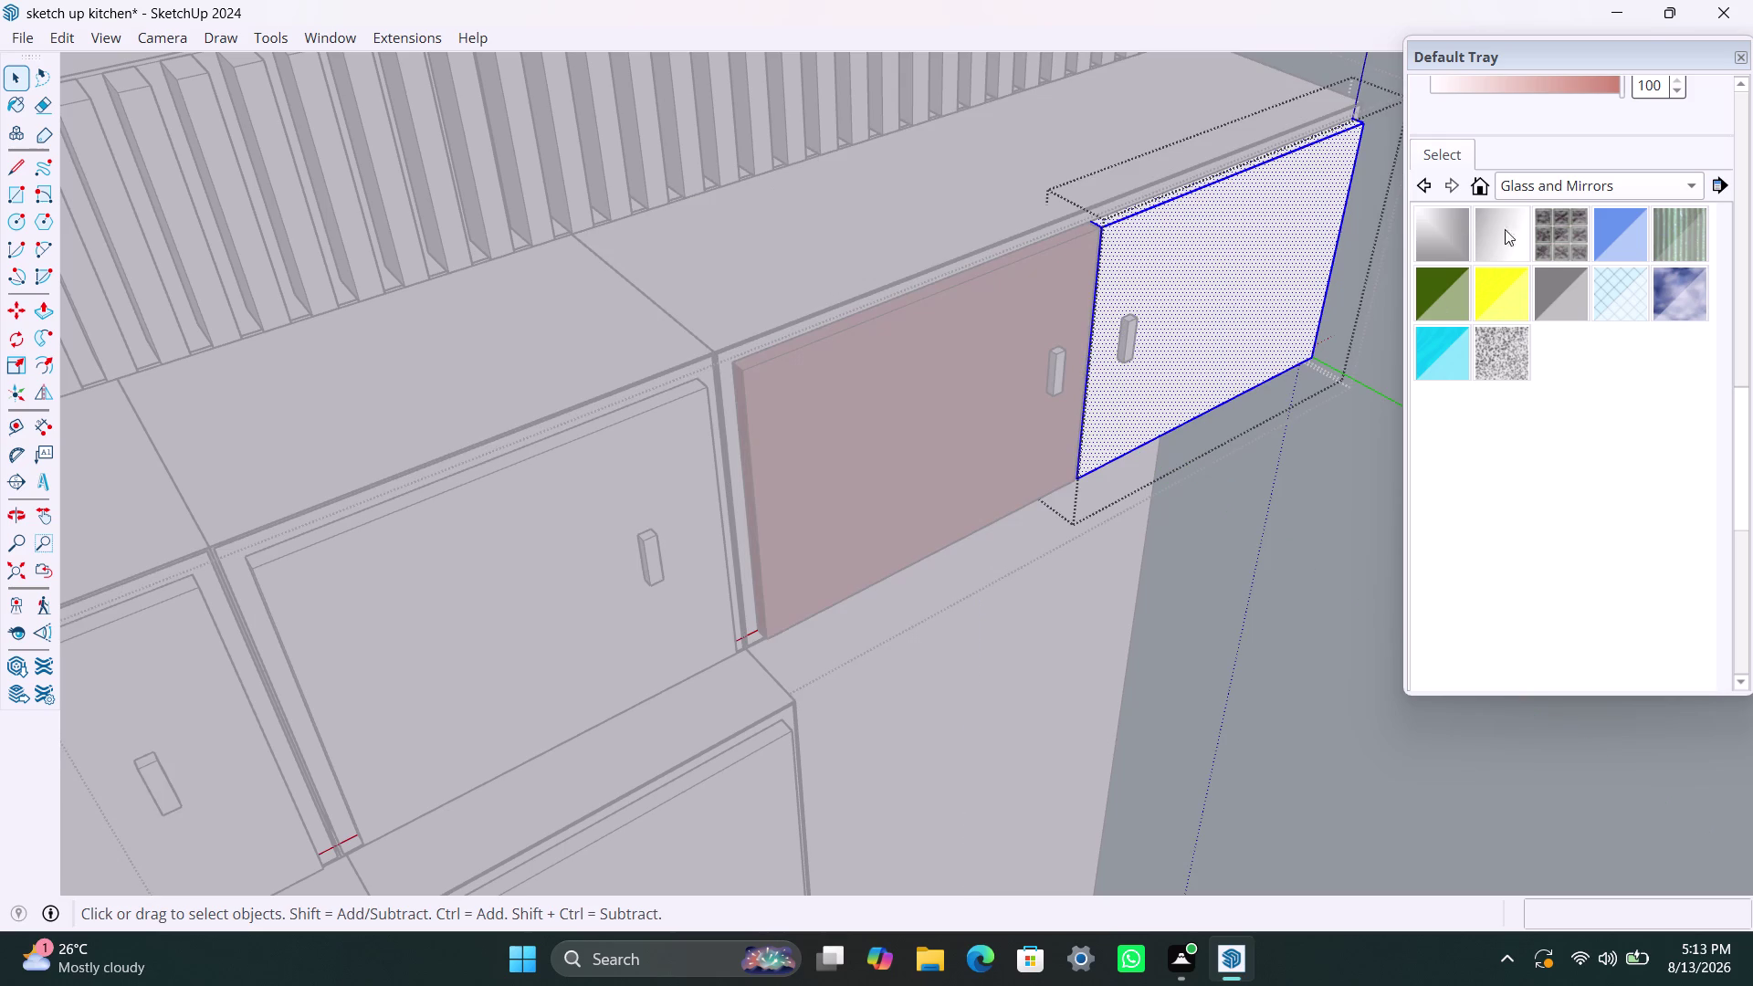
scroll(up, 3)
drag(1742, 441, 1734, 338)
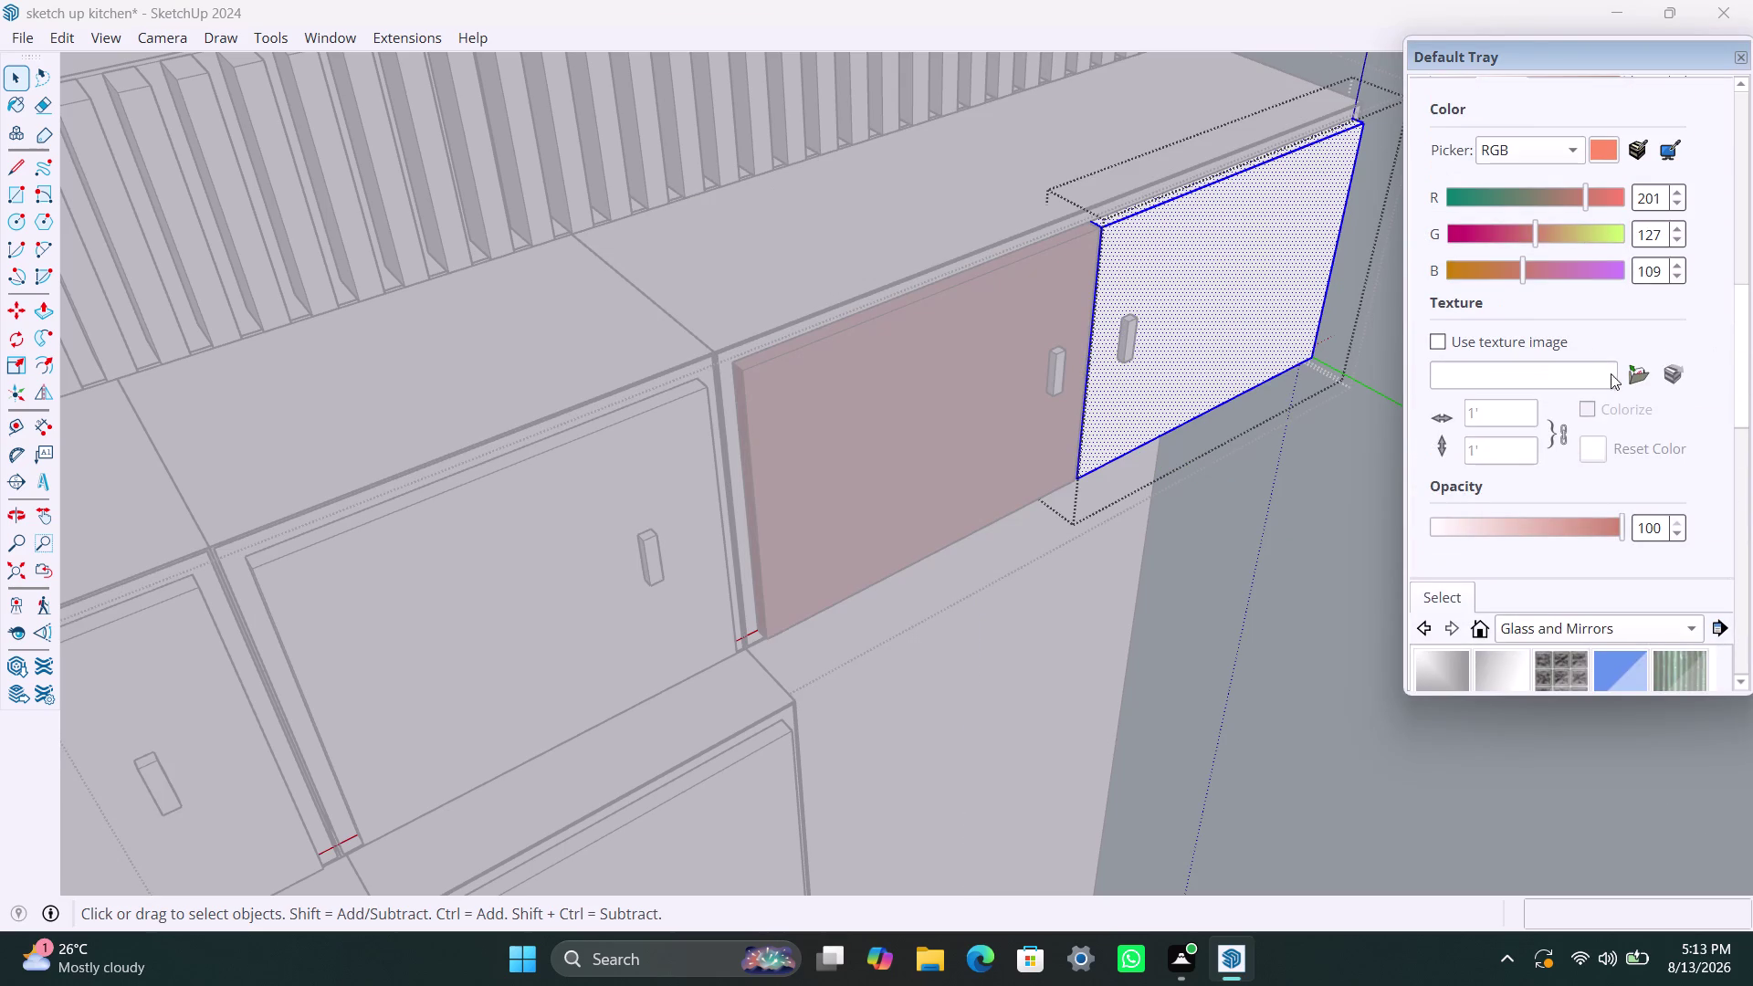
drag(1744, 483, 1743, 411)
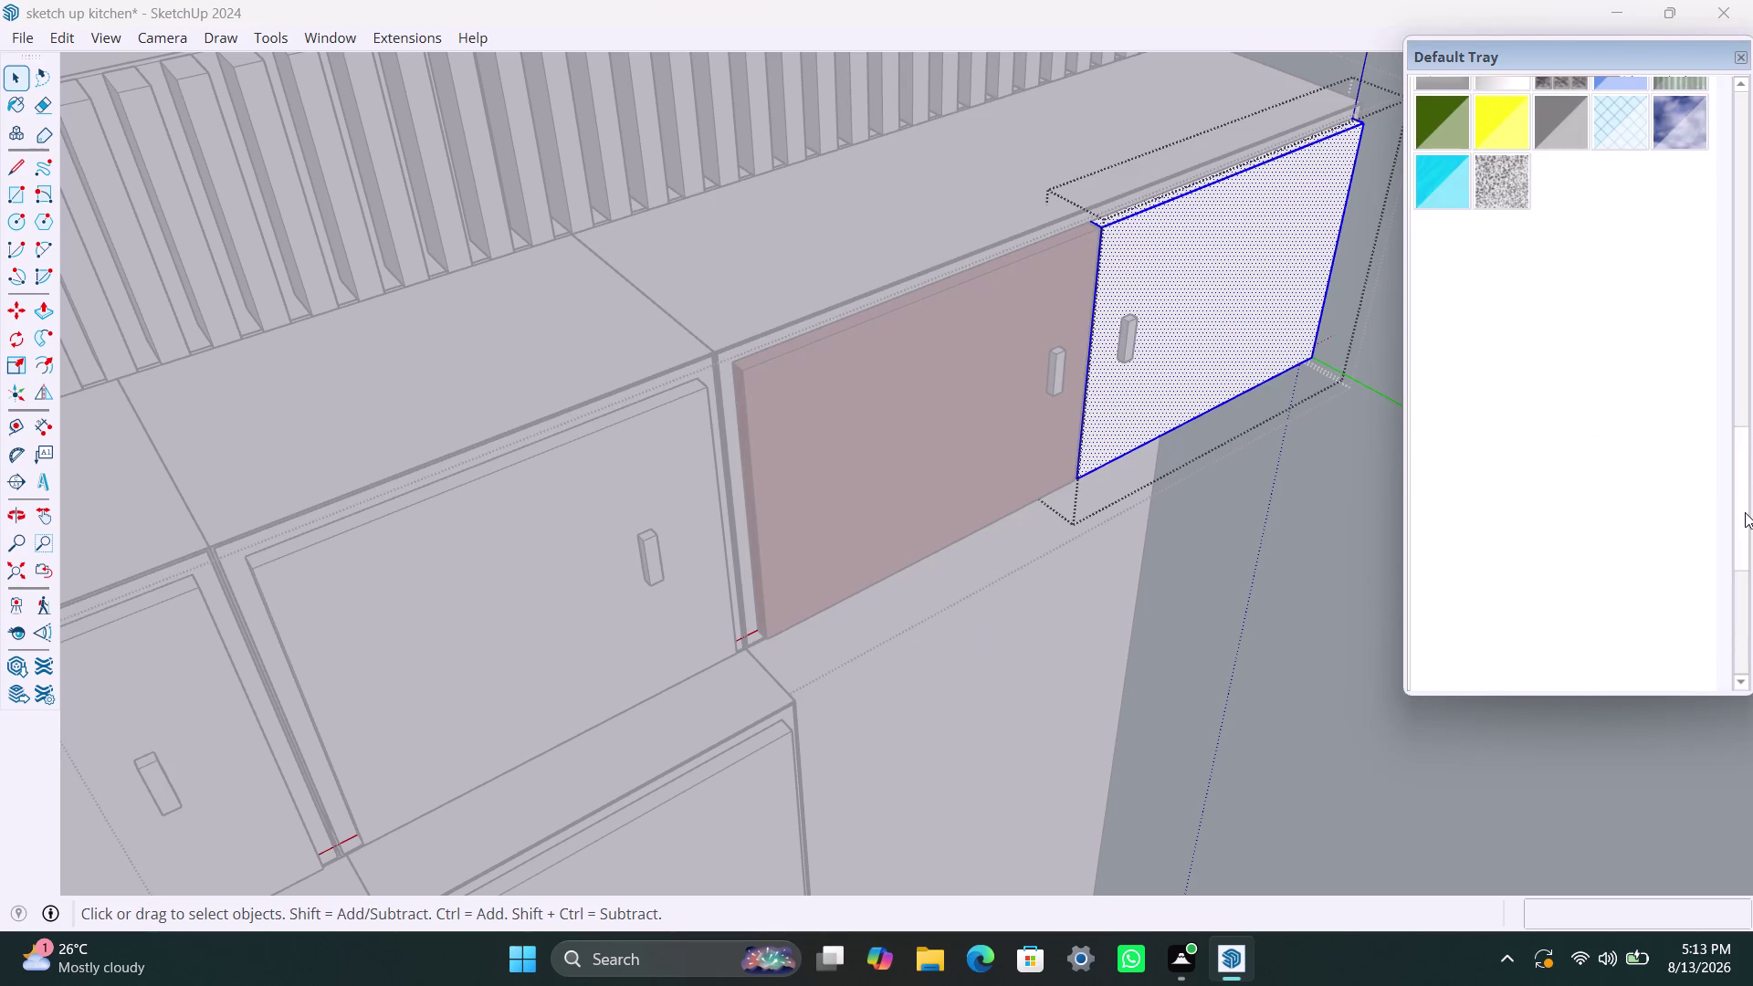
drag(1744, 512, 1739, 295)
click(1462, 286)
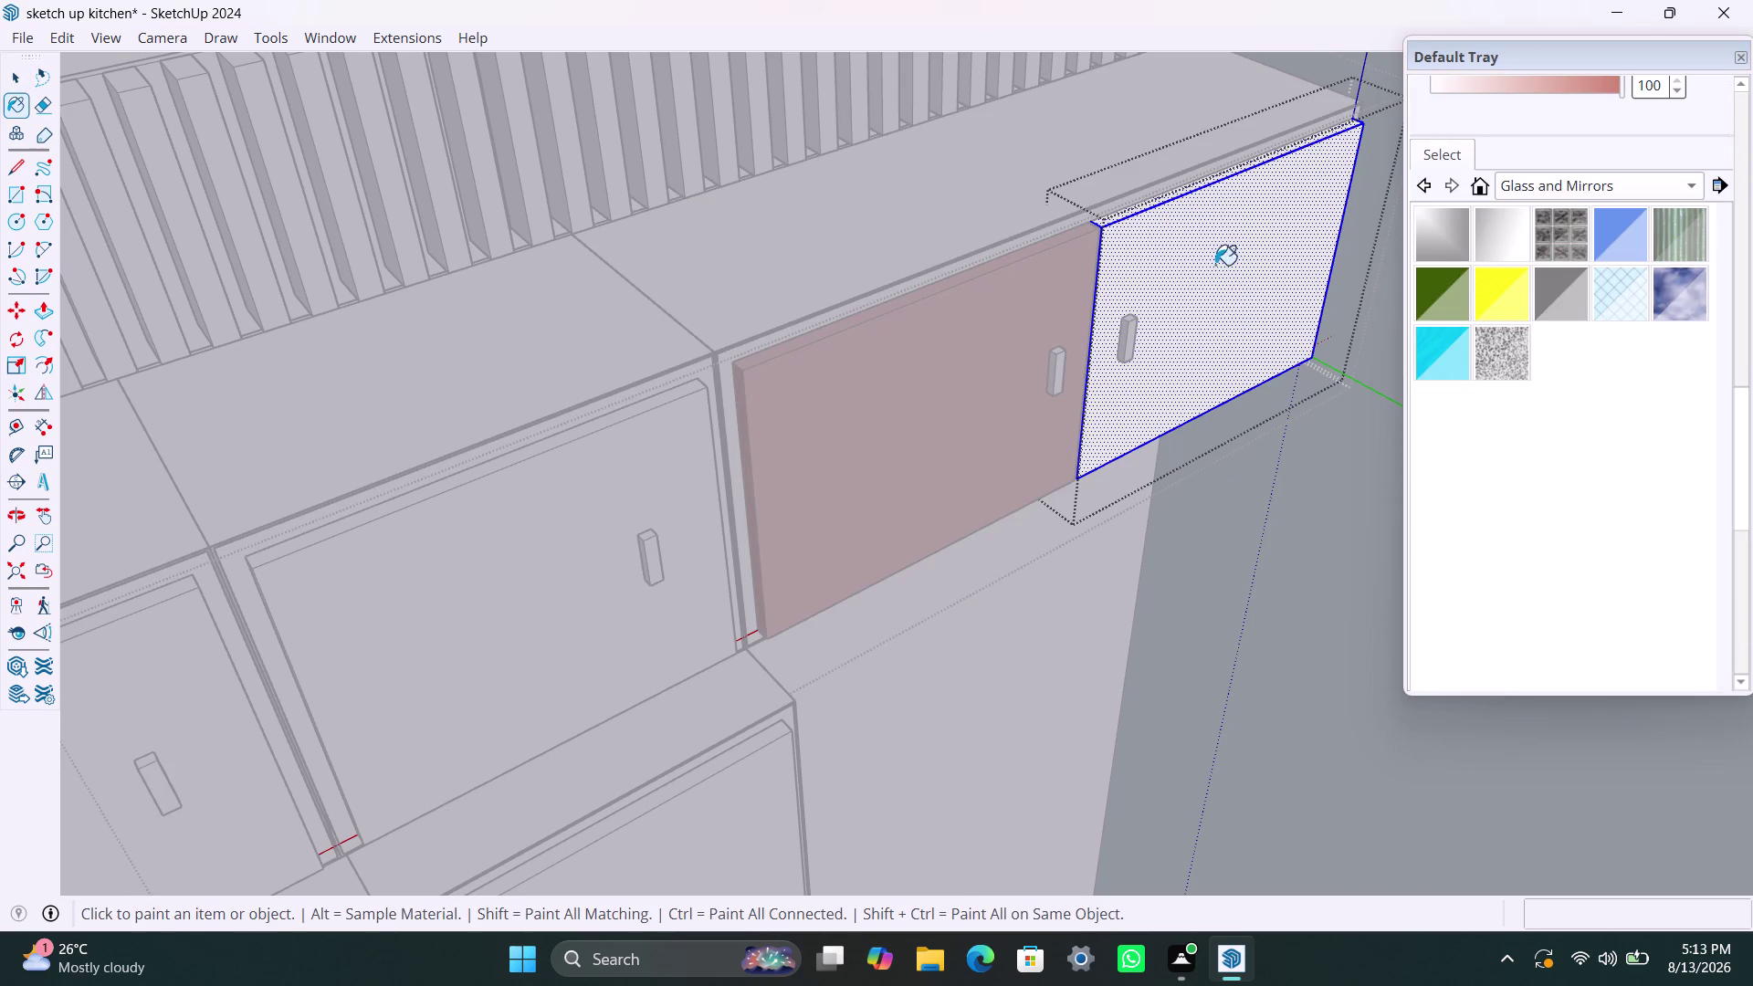
click(1215, 265)
key(space)
click(1154, 649)
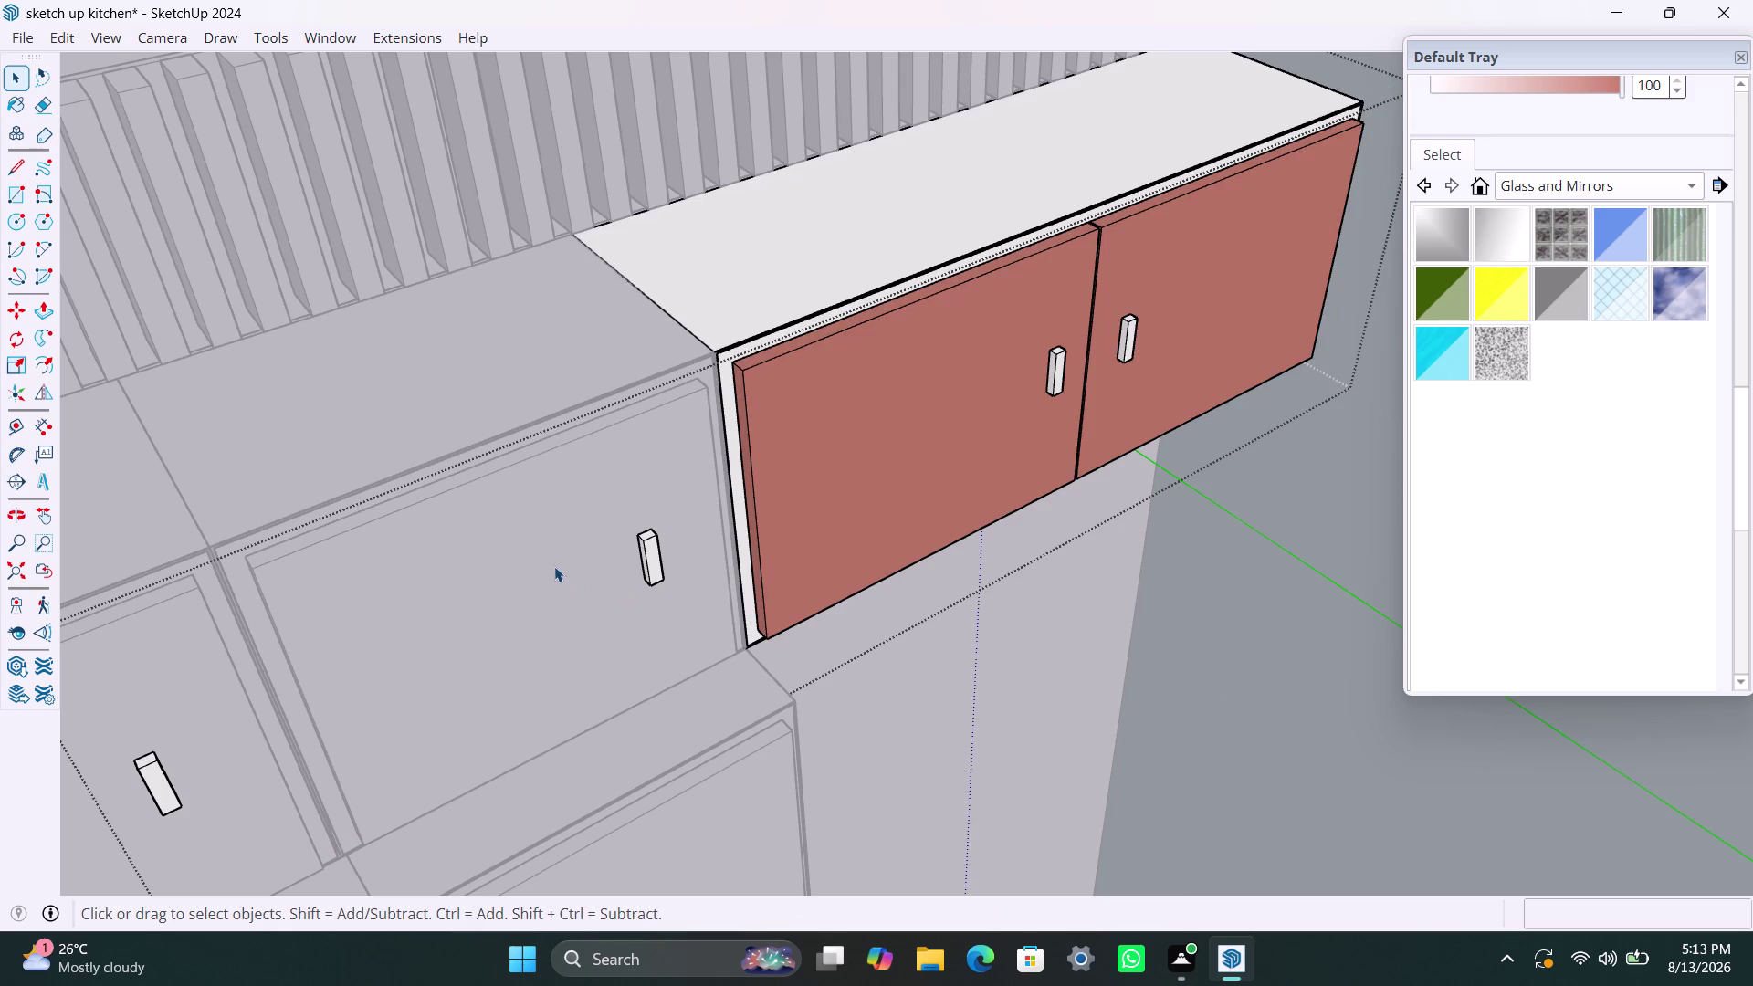
Adjust settings in the Materials panel and return to the Select tool.
click(554, 566)
click(538, 537)
drag(1752, 478, 1747, 424)
drag(1743, 448, 1733, 232)
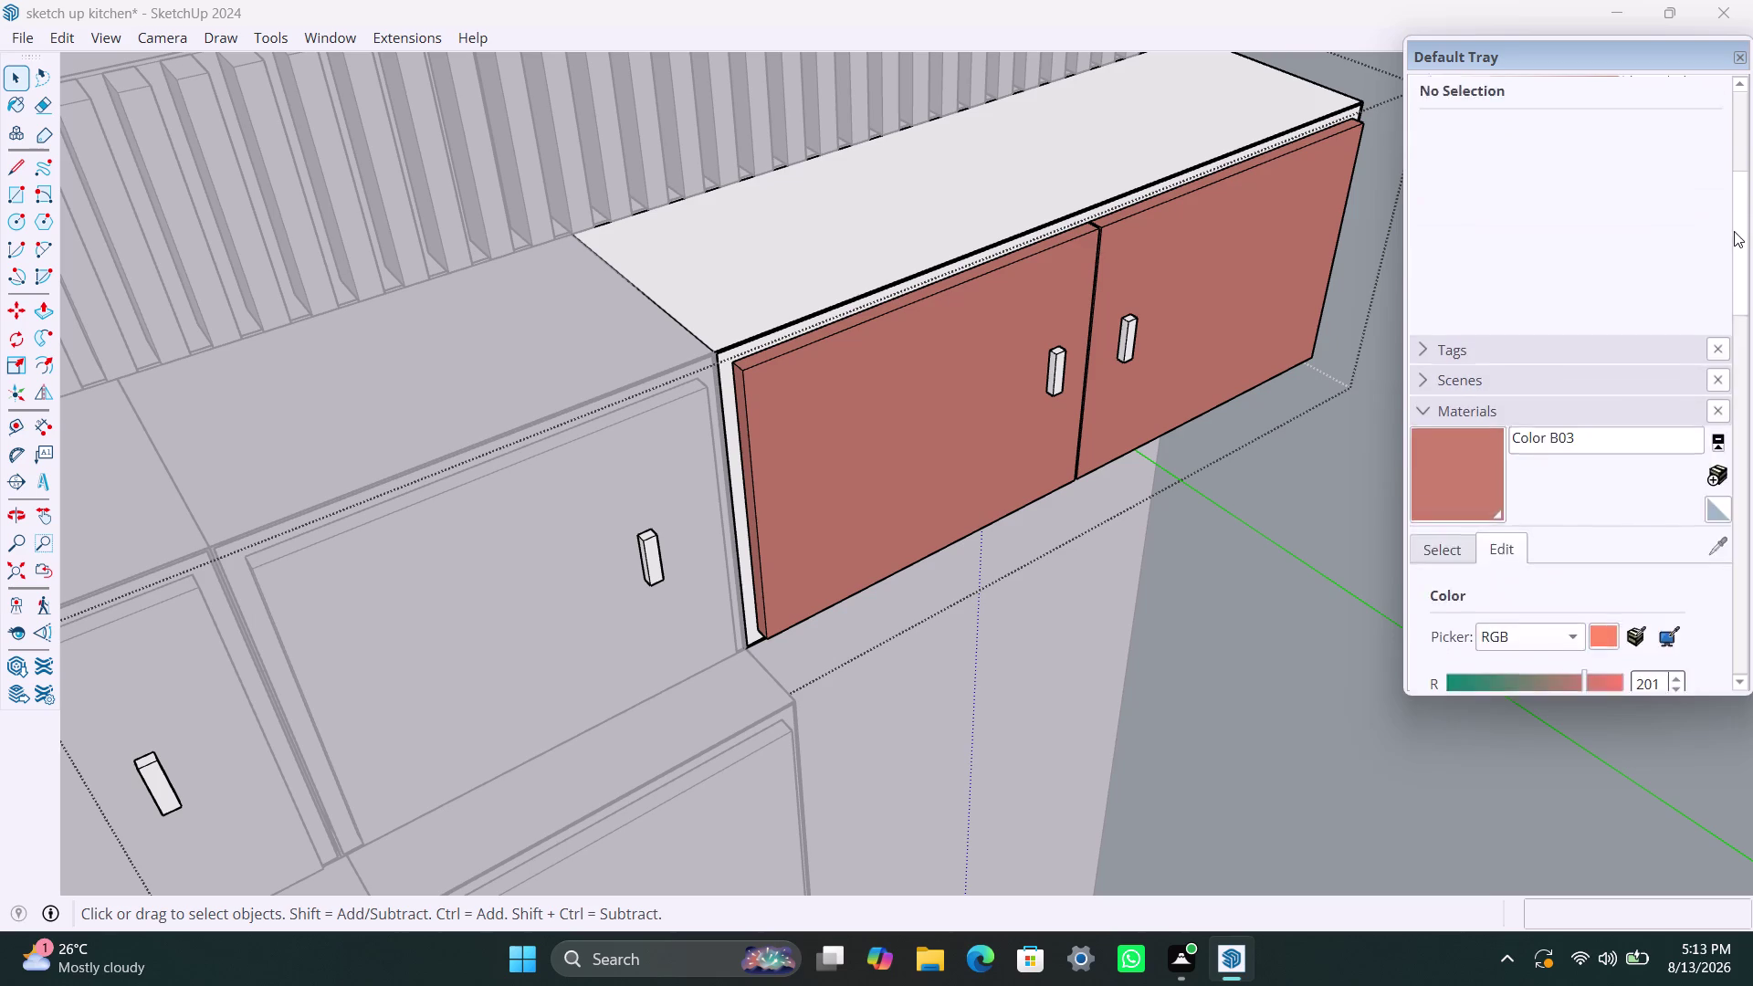
drag(1734, 232, 1734, 215)
click(1472, 571)
key(space)
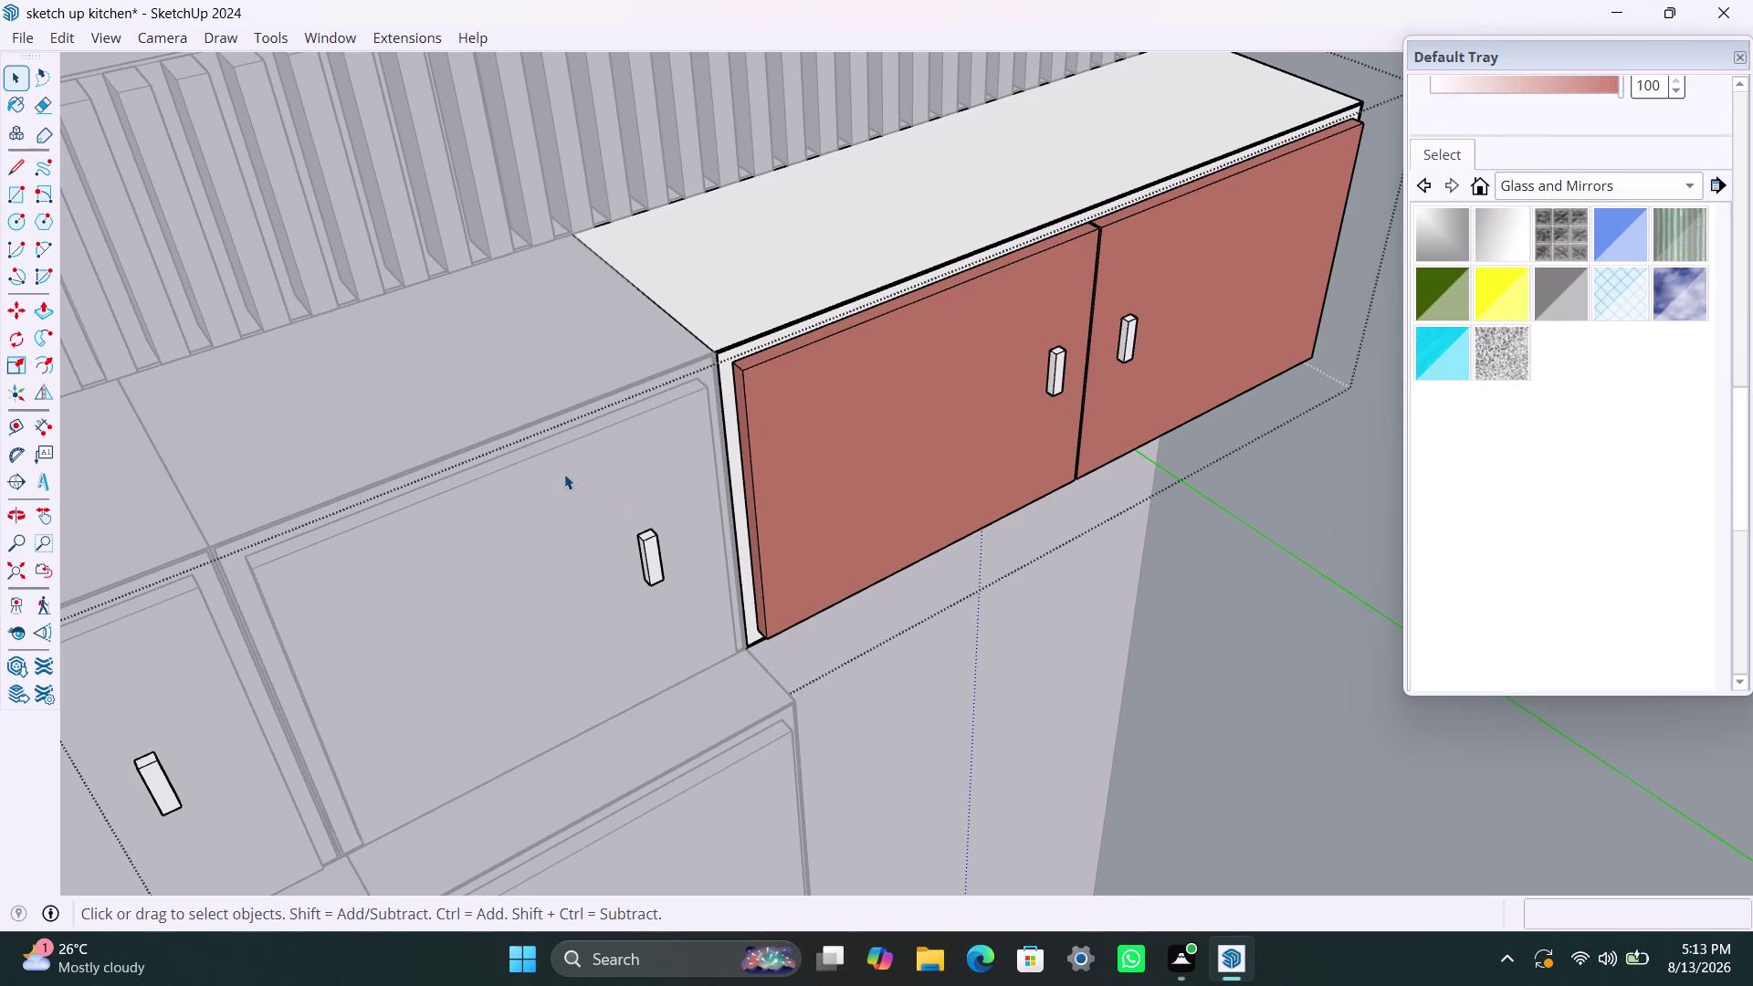
Paint the neighbouring cabinet's door with Color B03 and leave its group.
key(space)
double_click(614, 471)
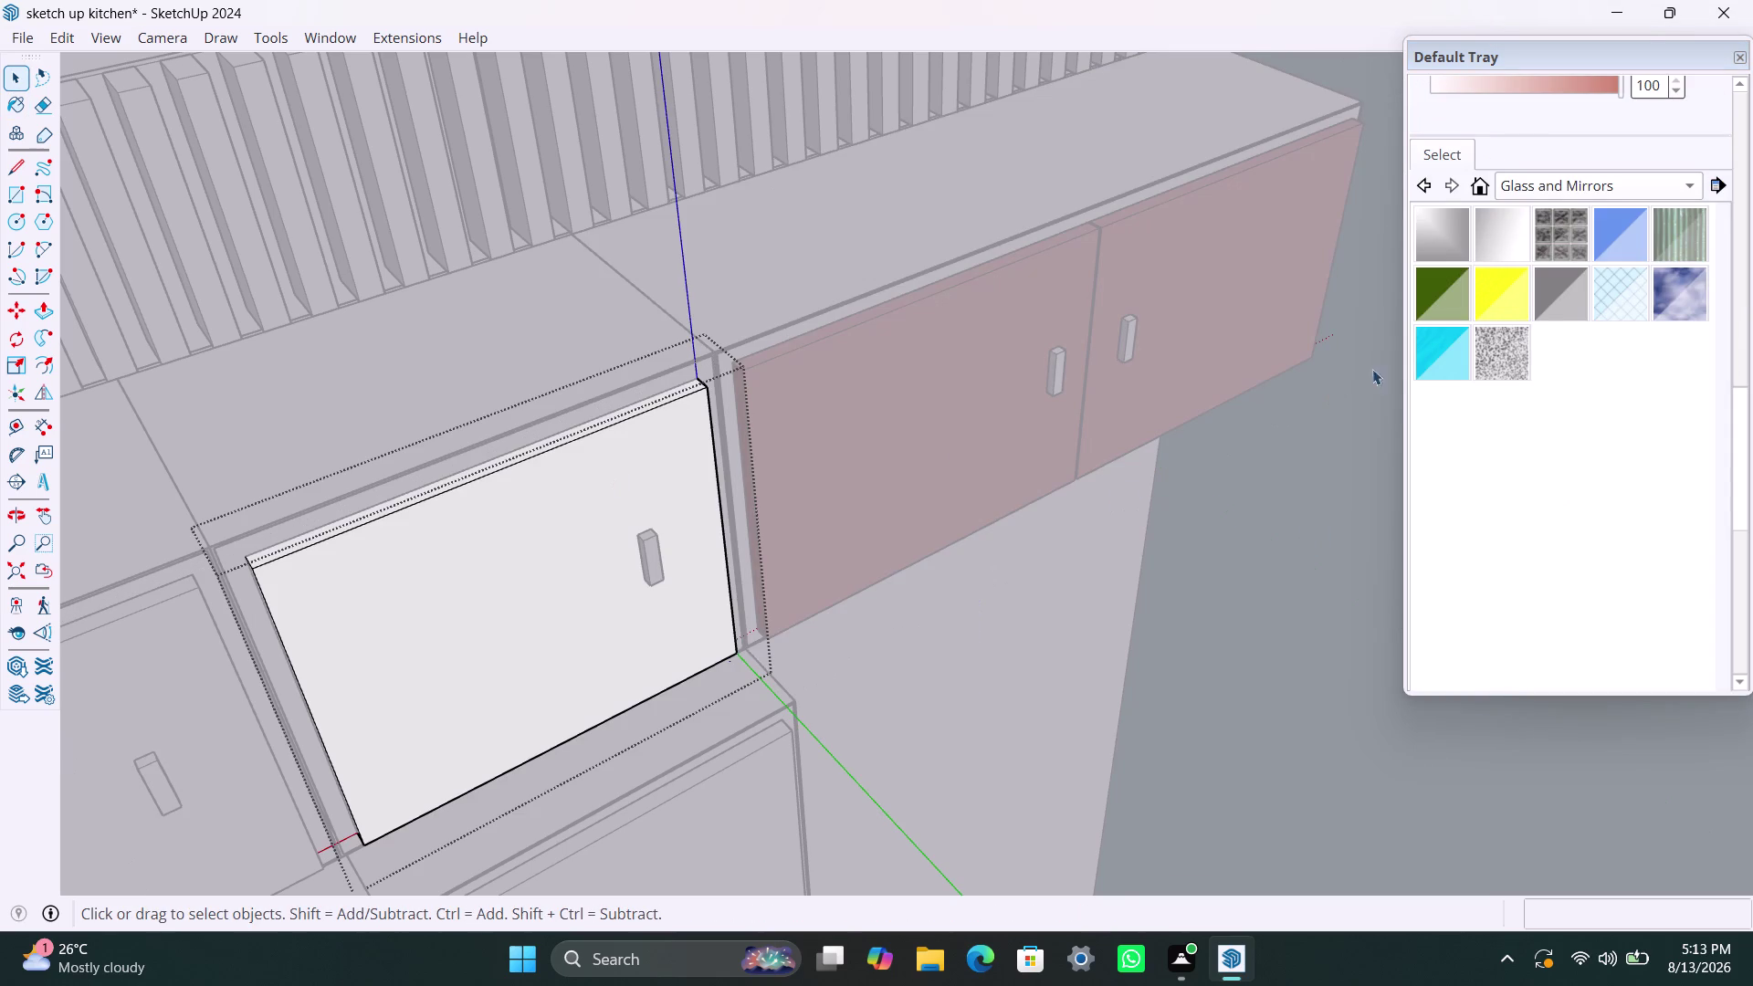
drag(1744, 455, 1744, 291)
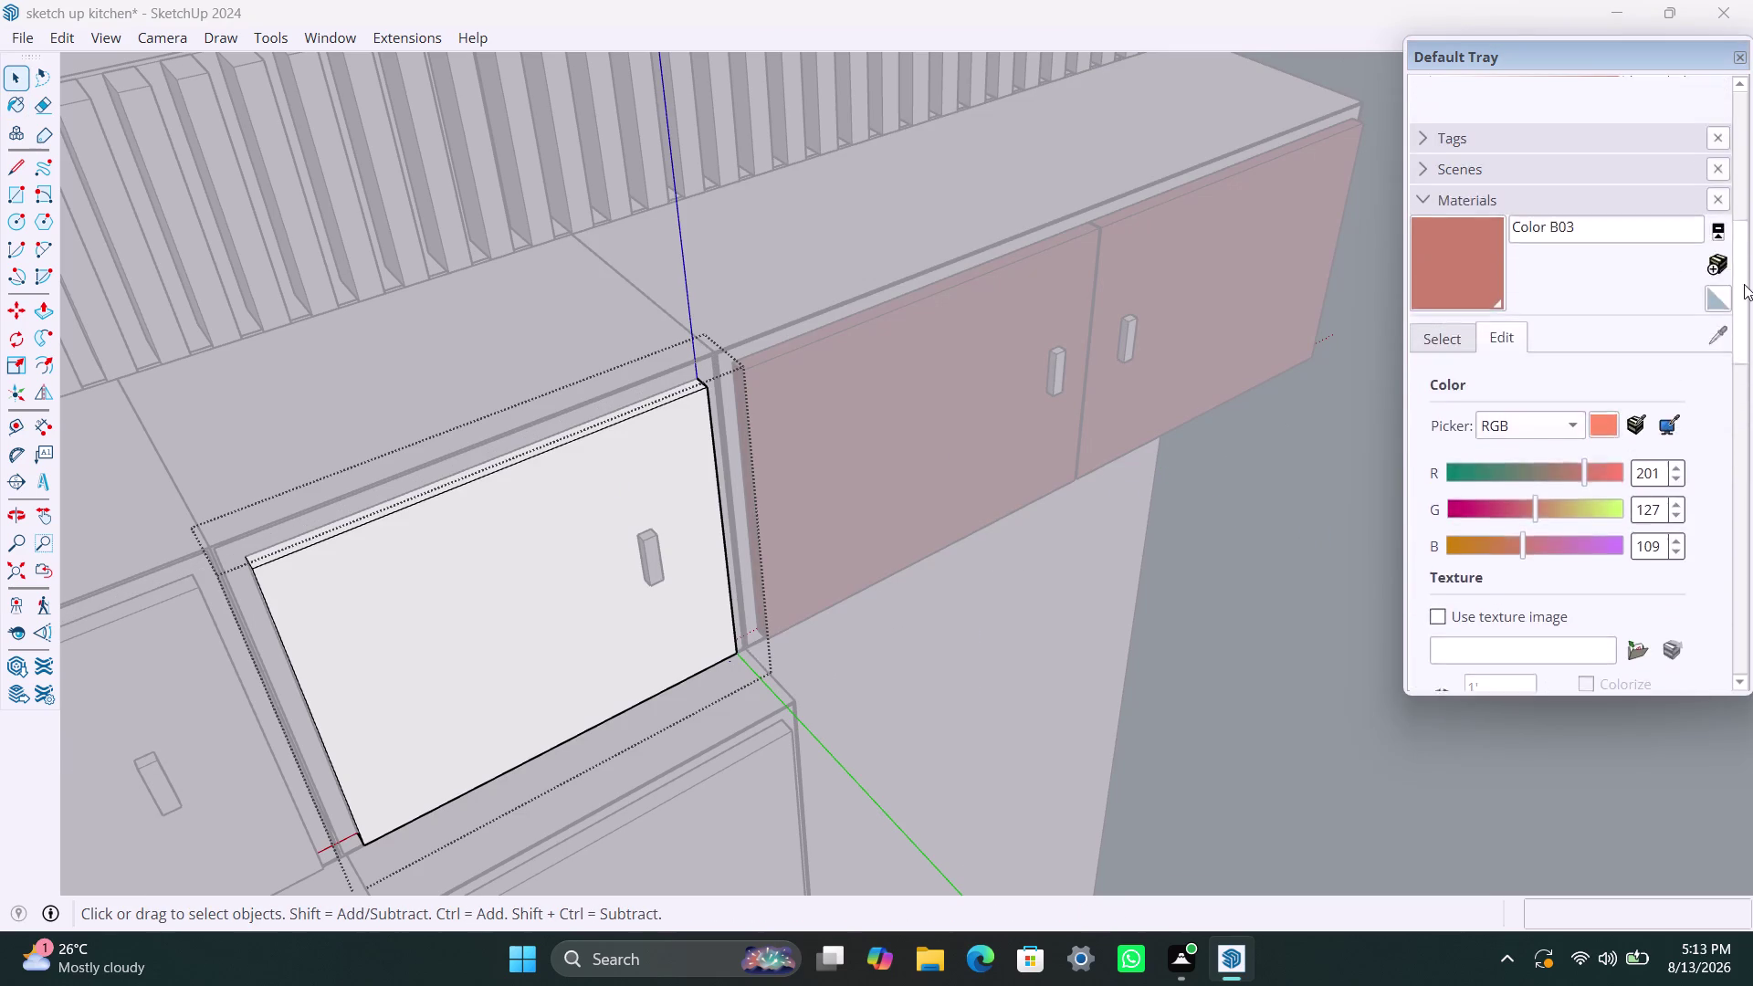
drag(1744, 290, 1742, 268)
click(1468, 334)
click(598, 459)
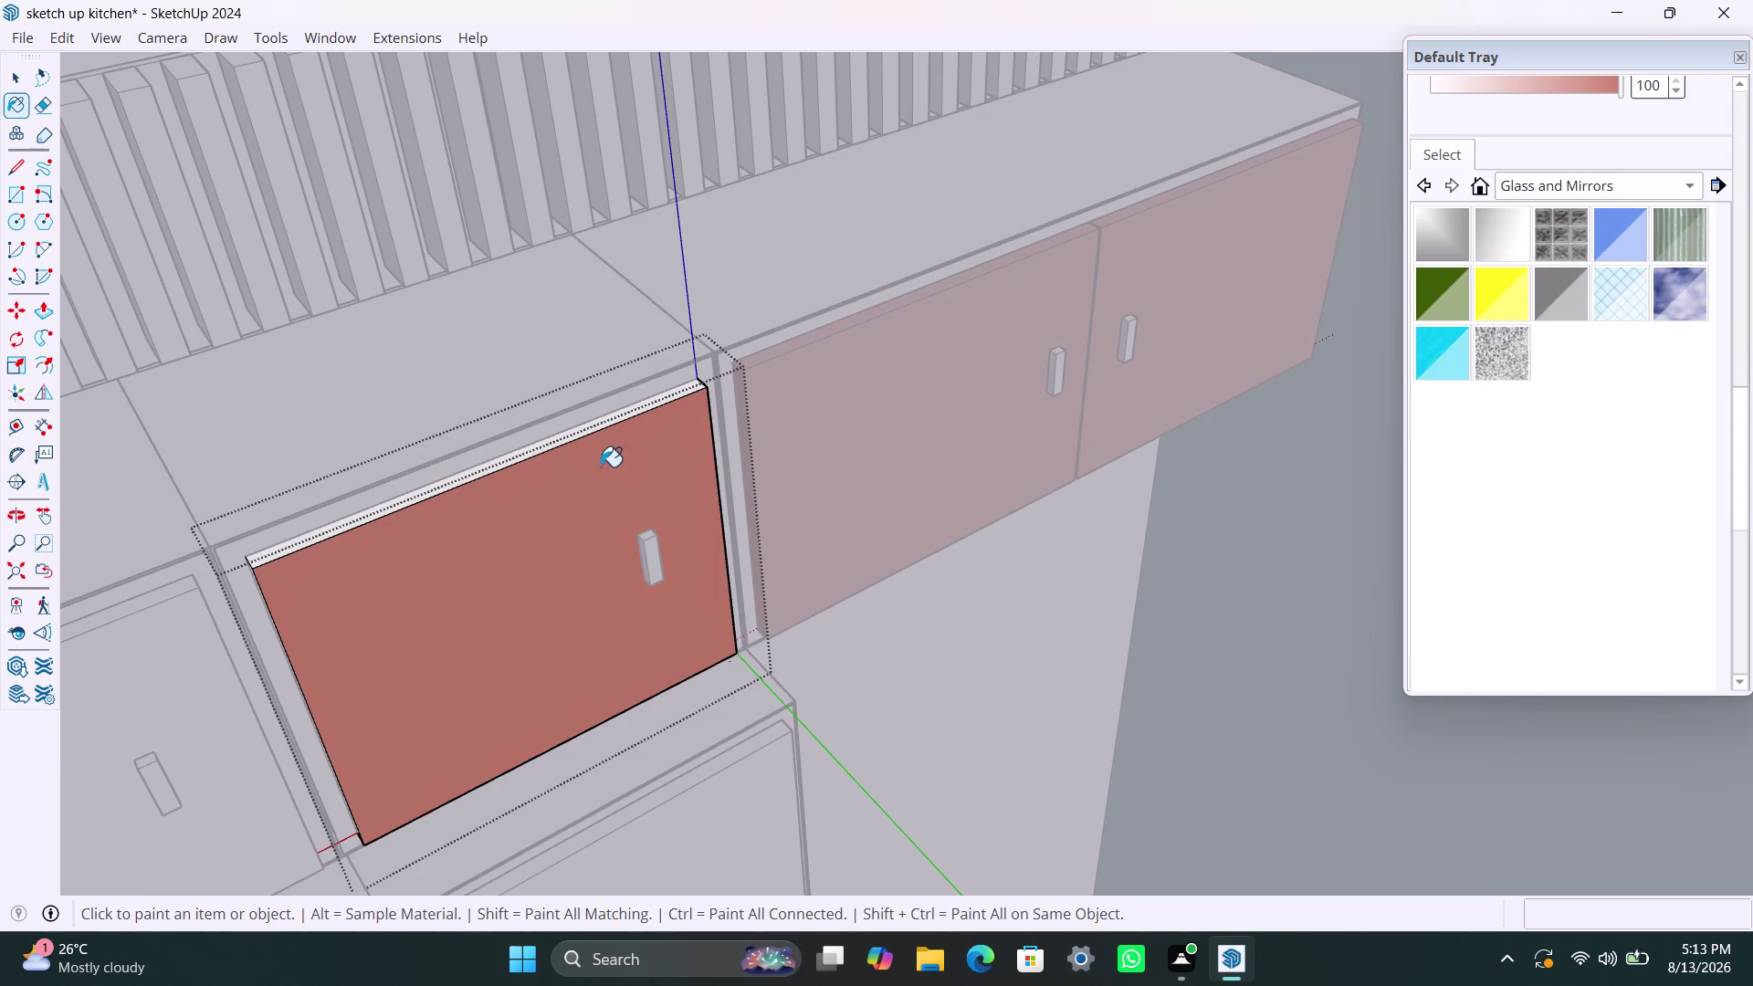
key(Escape)
key(Escape)
key(Escape)
key(space)
click(1246, 661)
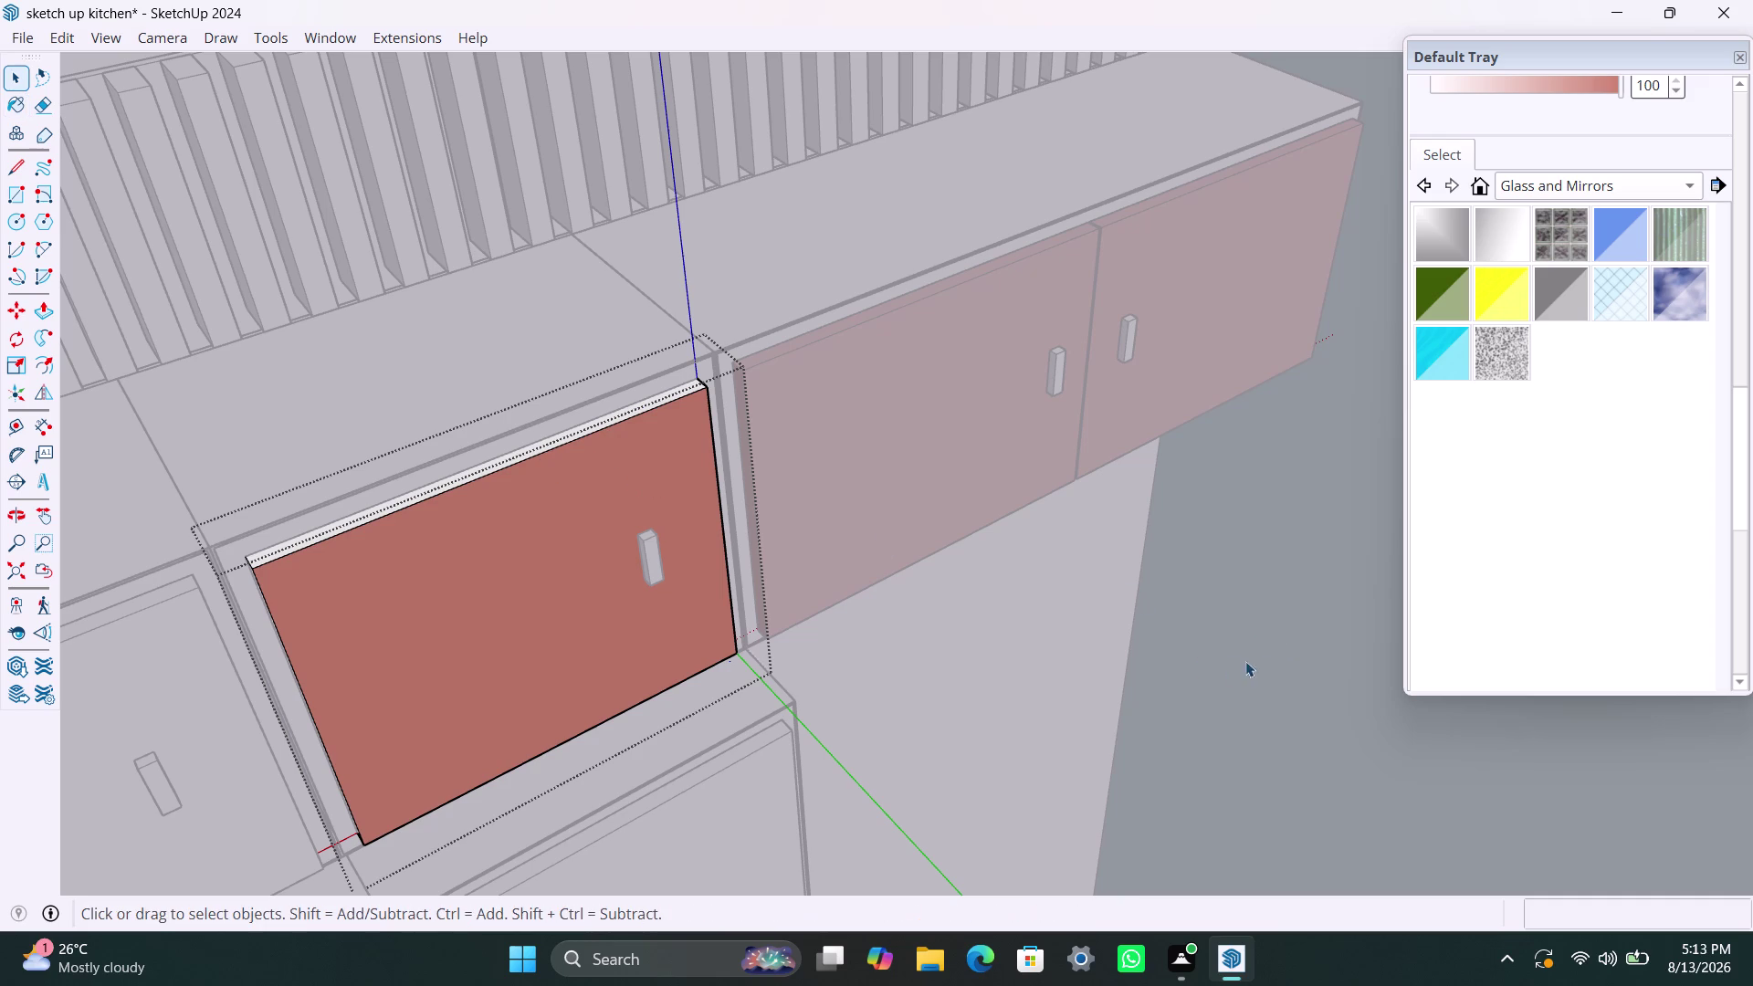
Re-enter the neighbouring door and paint its front face dusty rose Color B03.
double_click(475, 564)
click(476, 565)
double_click(476, 564)
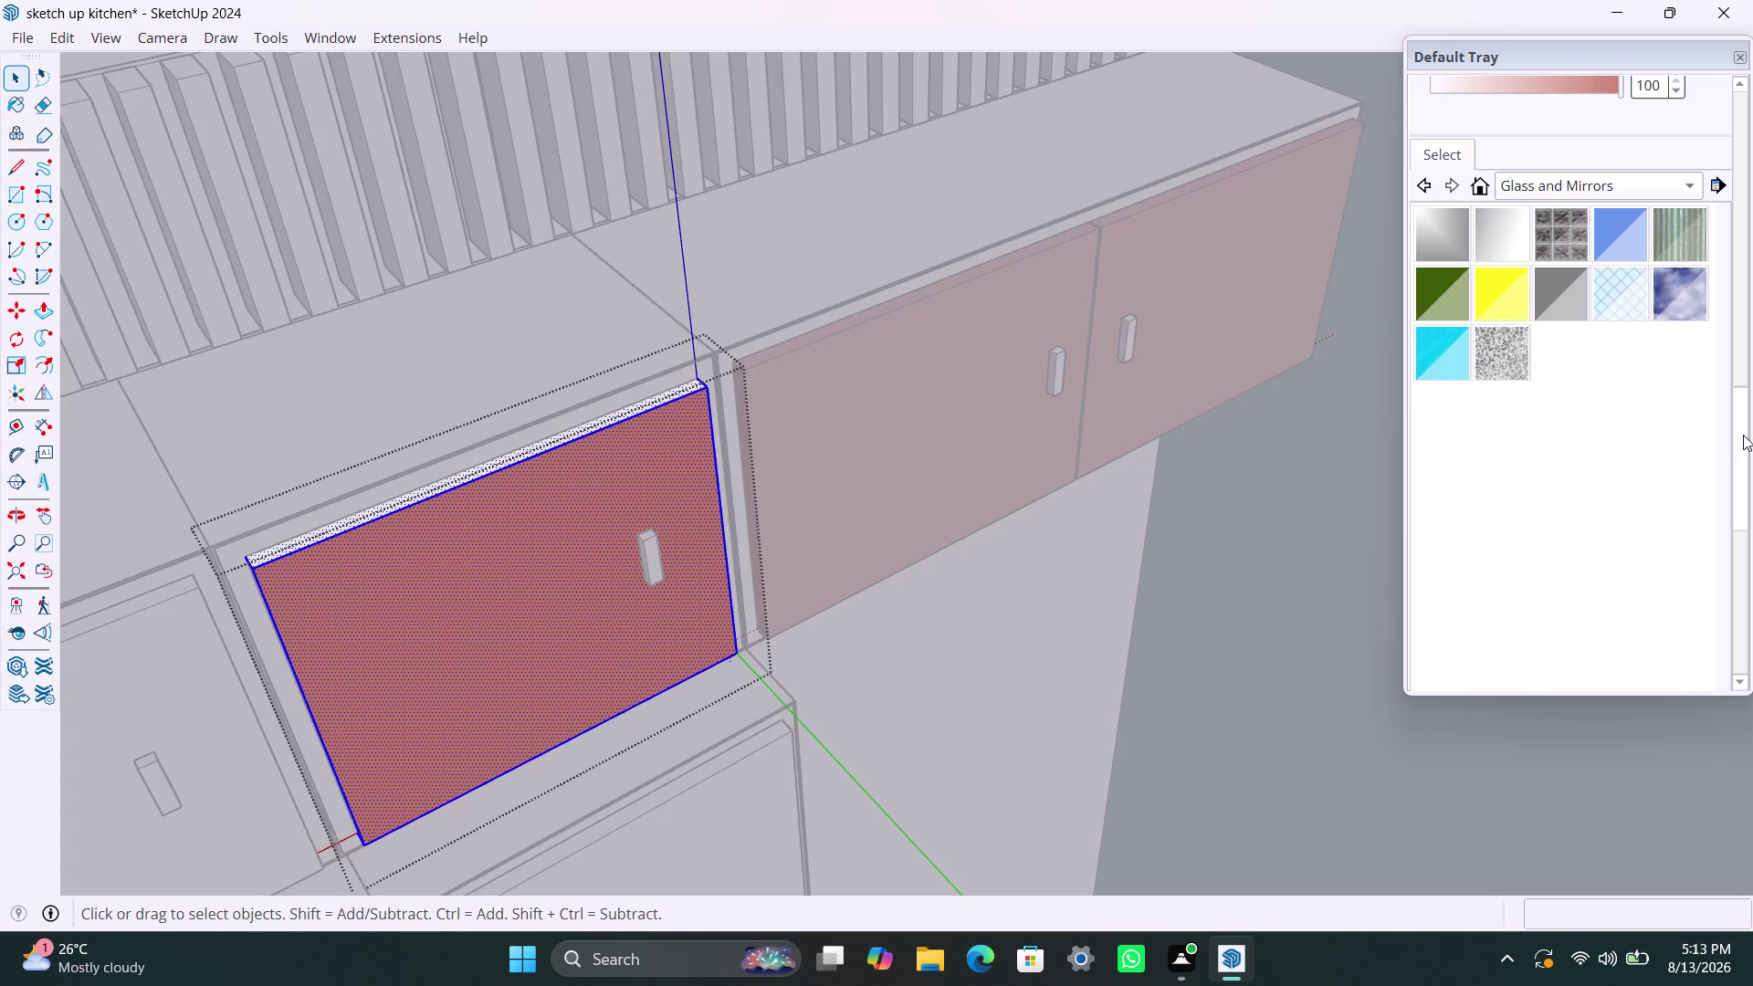
drag(1743, 435, 1744, 288)
click(1468, 202)
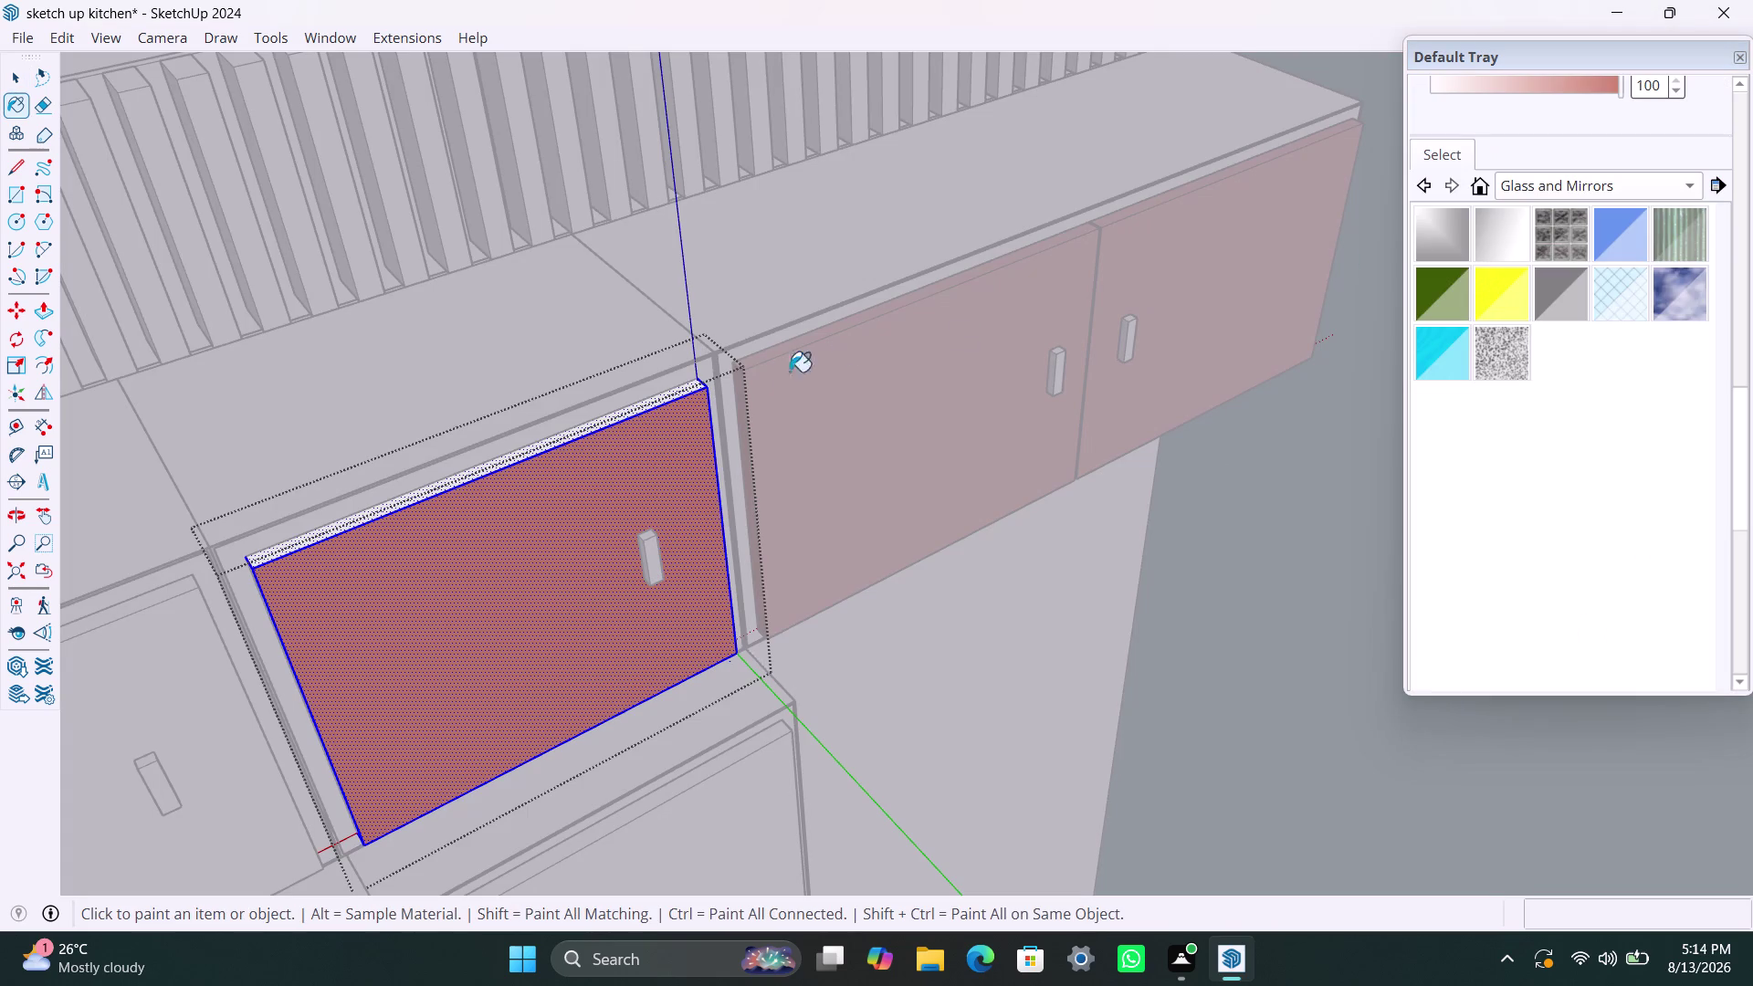
click(598, 464)
key(space)
click(1271, 636)
scroll(down, 3)
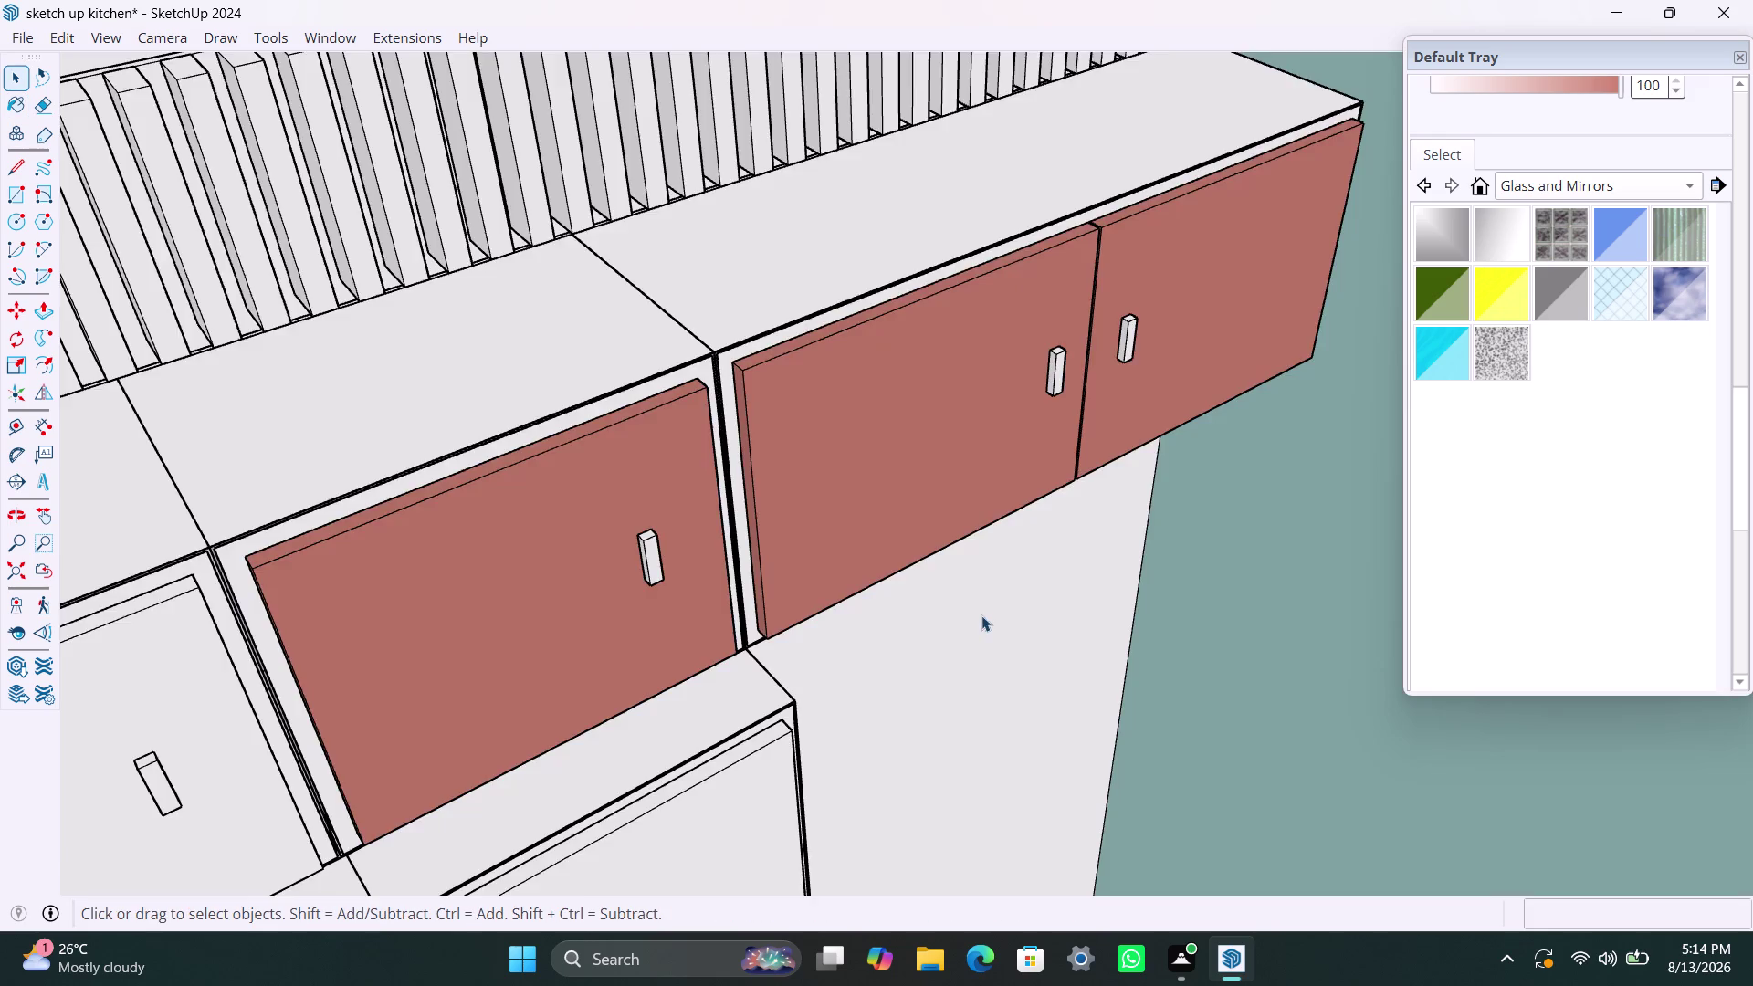
scroll(down, 3)
Face the cabinet row and paint the left upper door's face dusty rose Color B03.
middle_drag(1126, 727, 707, 664)
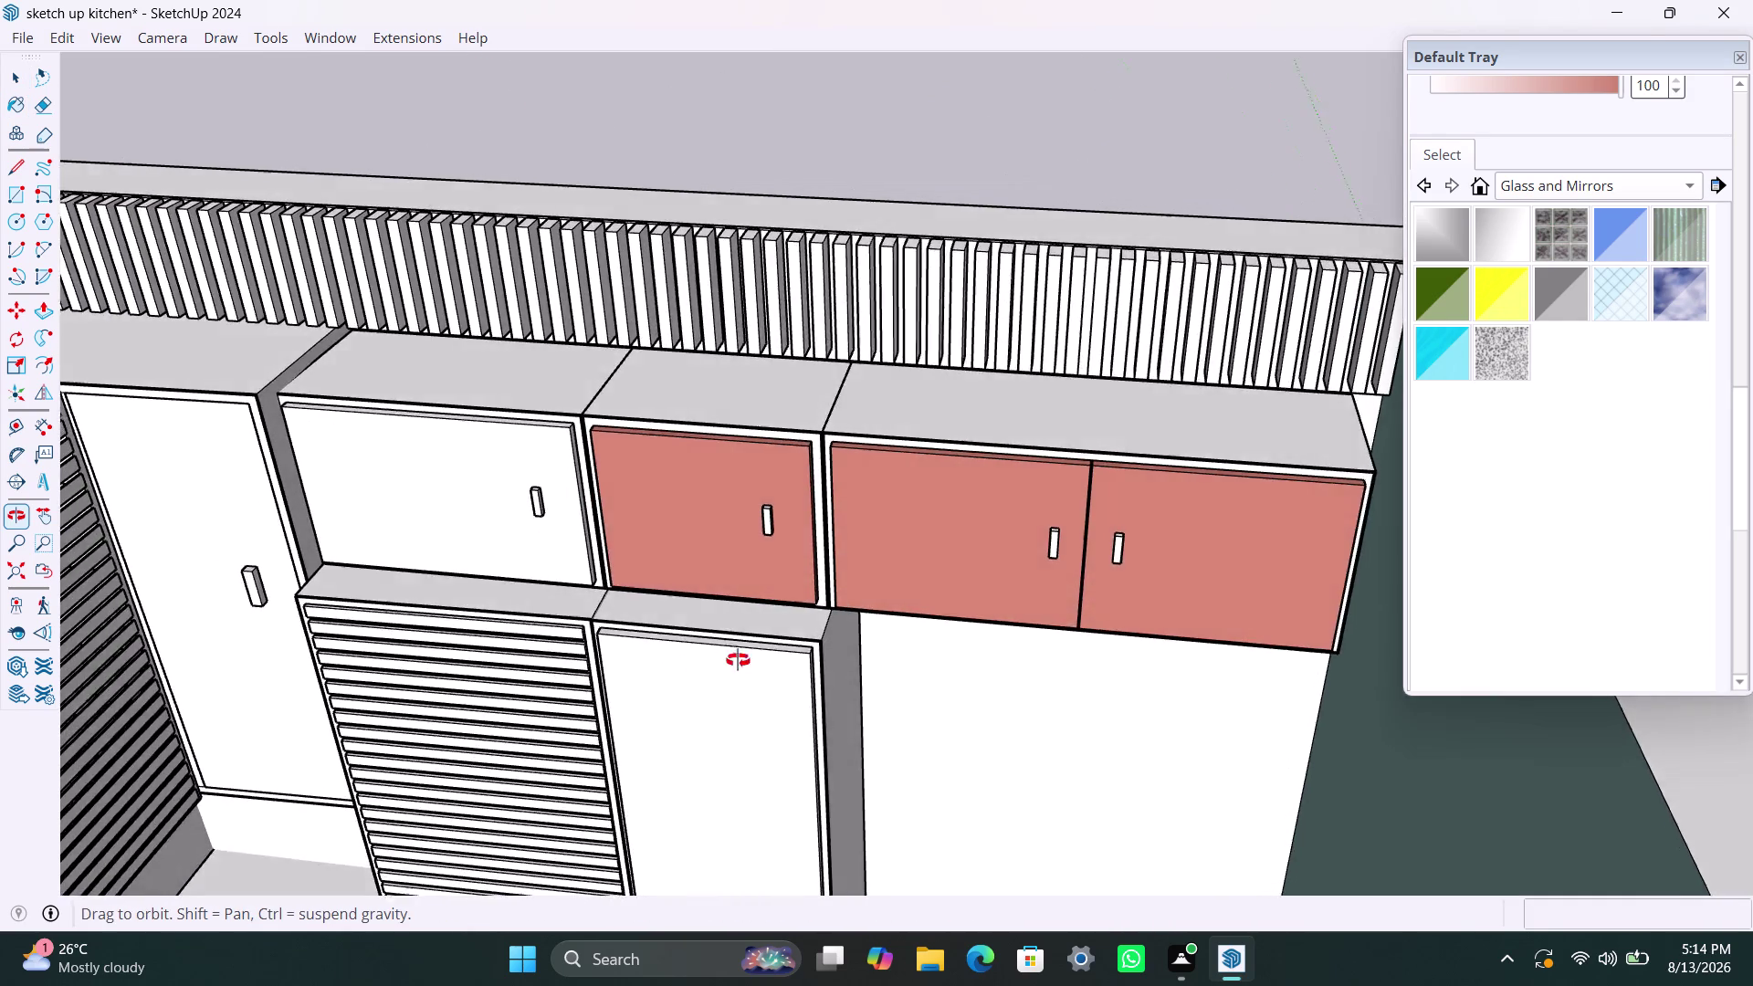
middle_drag(708, 665, 777, 494)
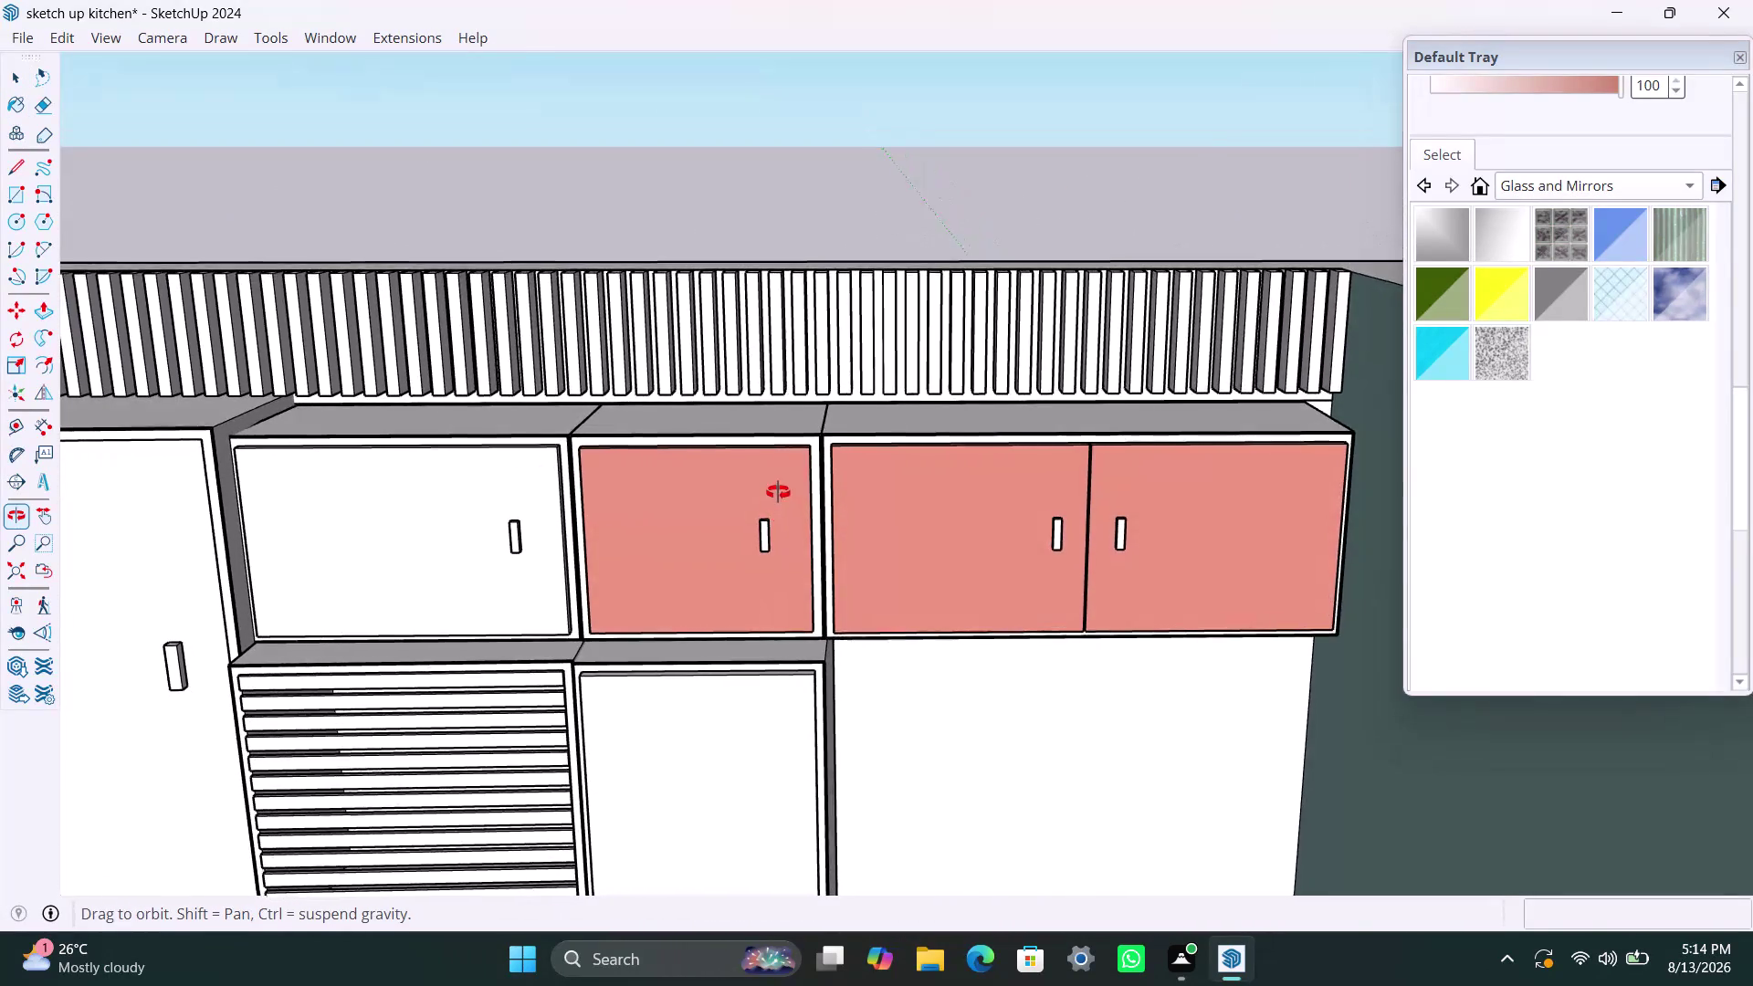
middle_drag(778, 494, 770, 477)
triple_click(471, 534)
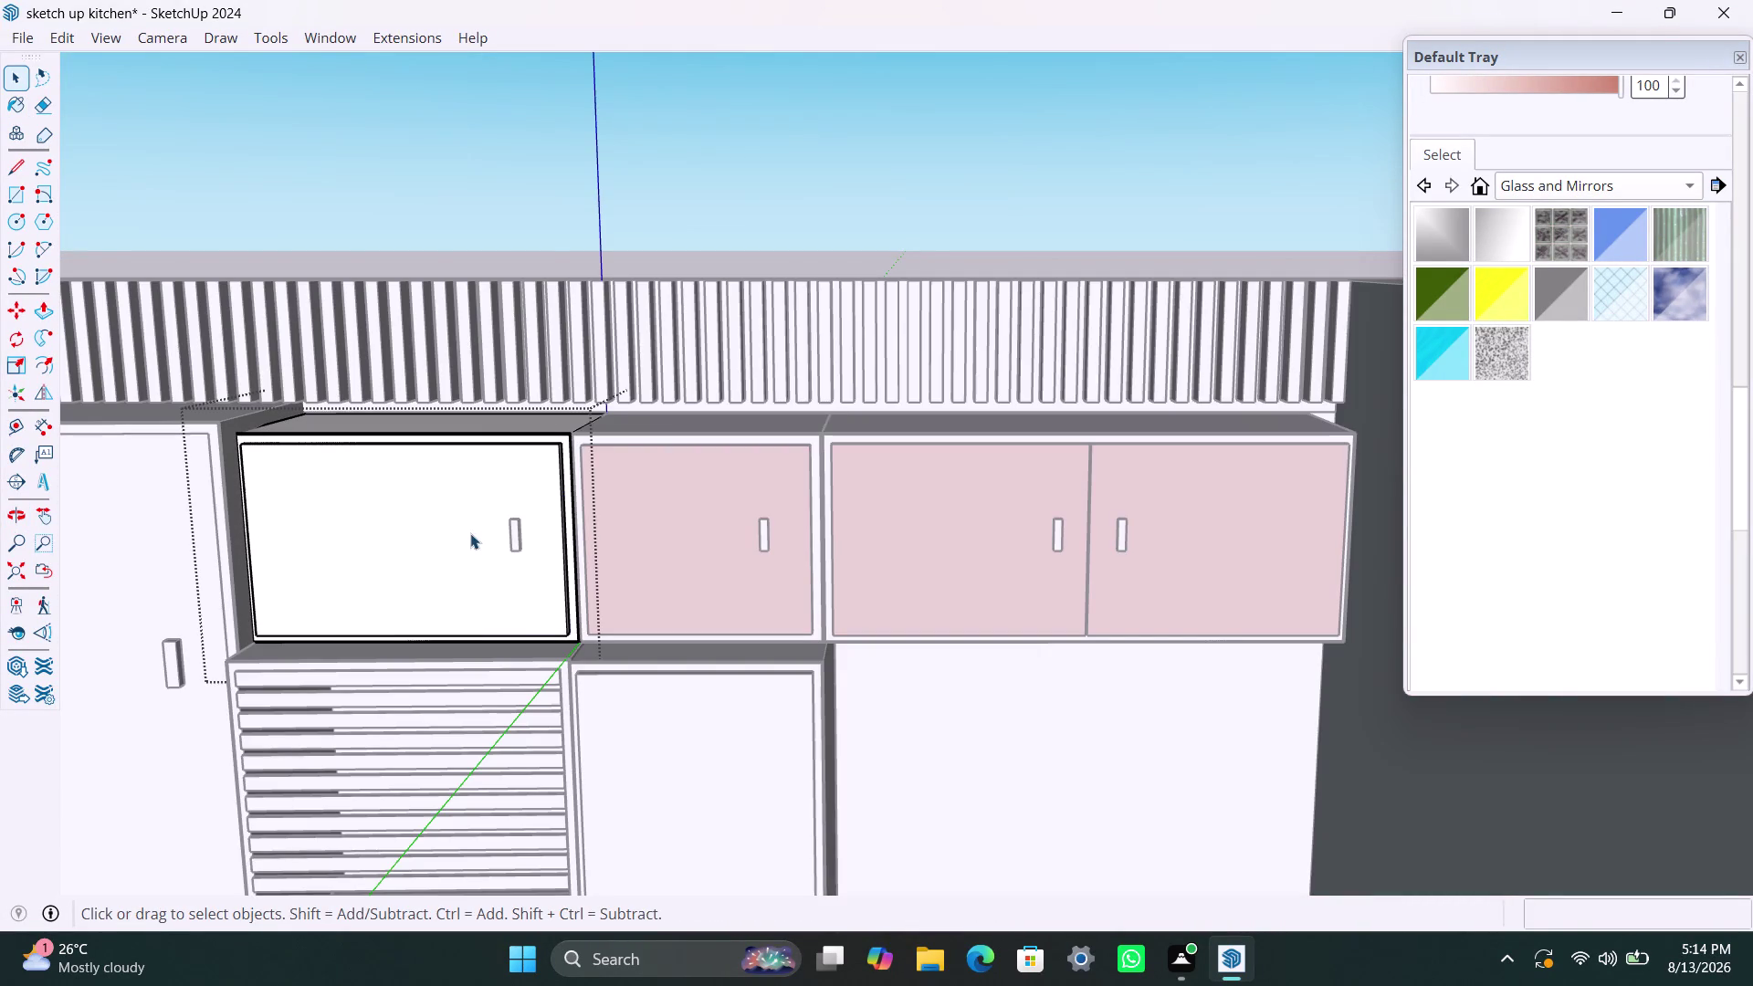
double_click(464, 529)
double_click(463, 528)
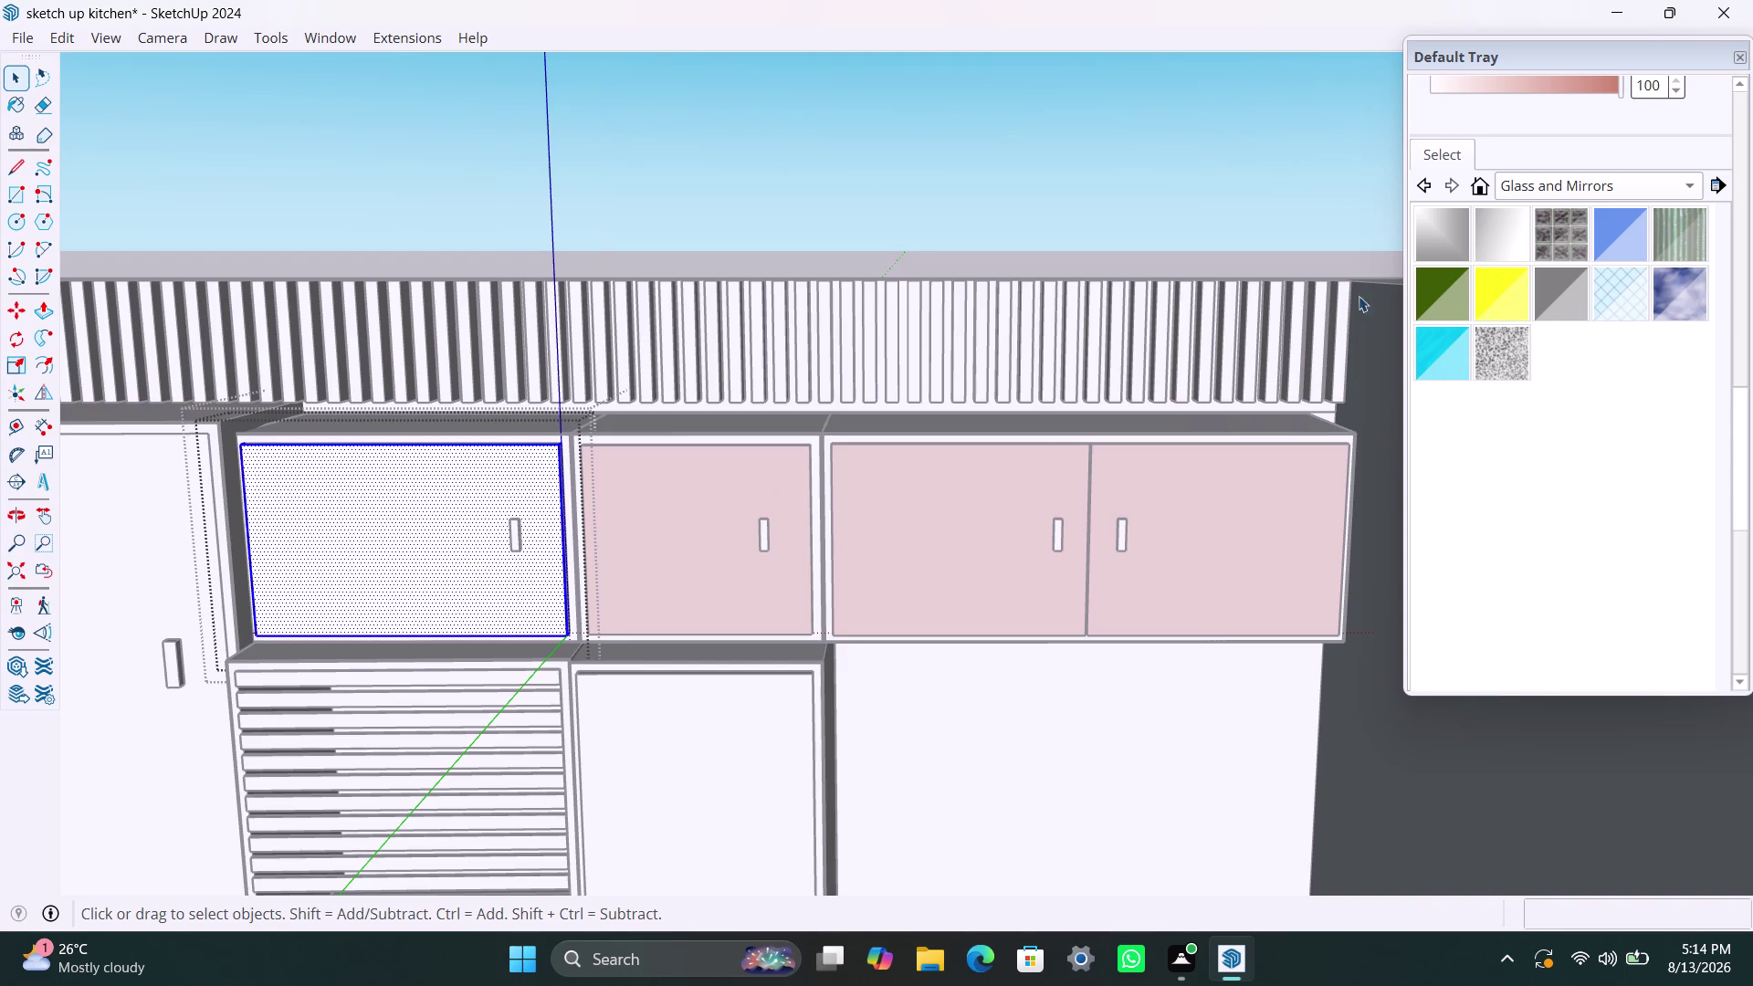
drag(1739, 417, 1728, 276)
click(1451, 164)
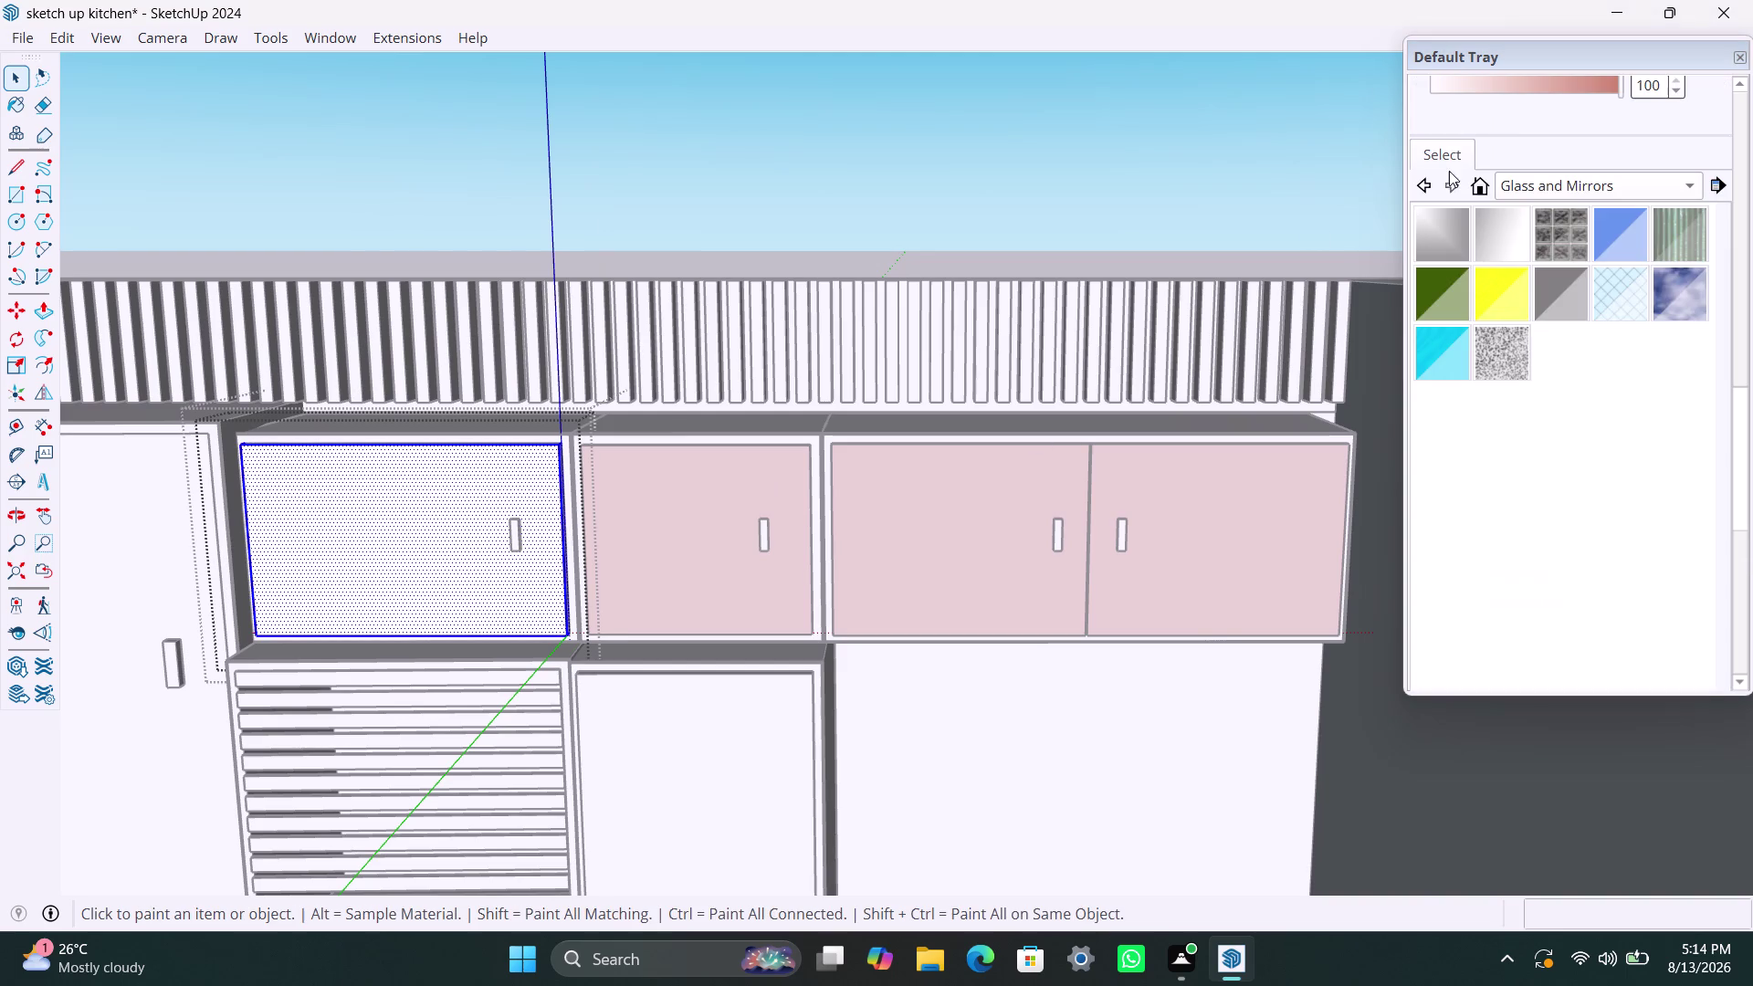
click(498, 482)
key(space)
click(1333, 727)
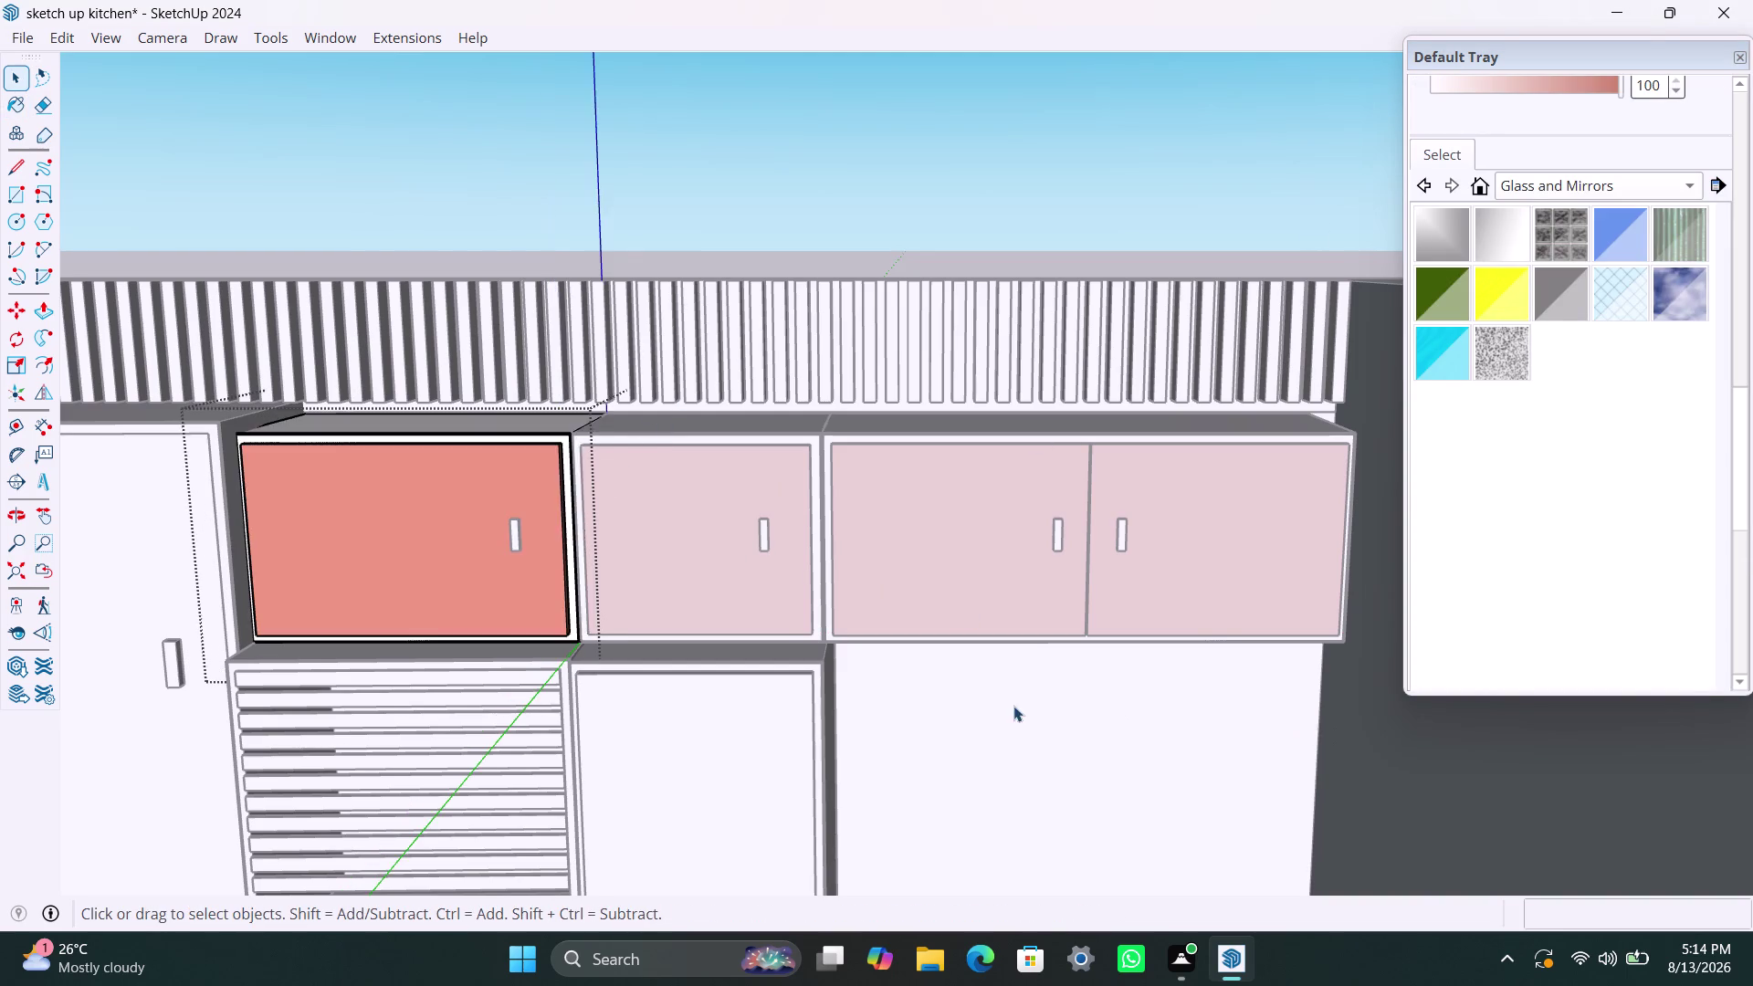
scroll(down, 3)
click(1010, 268)
Orbit to the tall corner cabinet and open its door group for editing.
scroll(down, 3)
middle_drag(949, 596, 1157, 783)
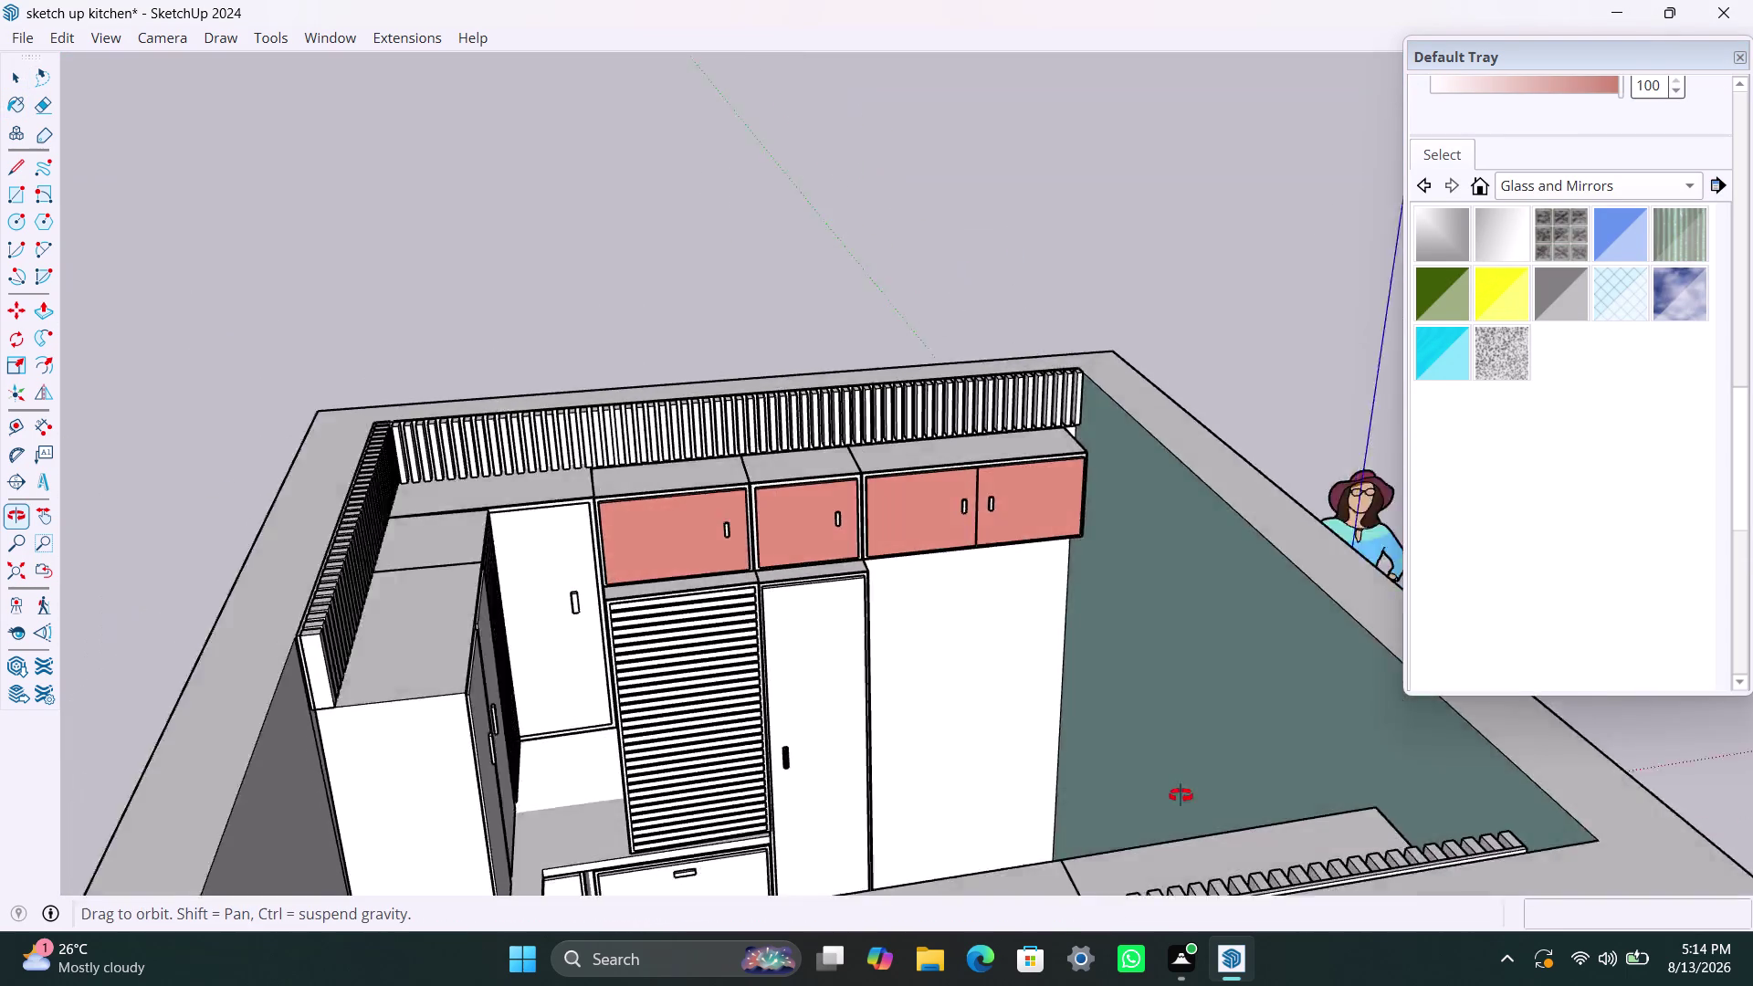
middle_drag(1158, 783, 794, 713)
scroll(up, 3)
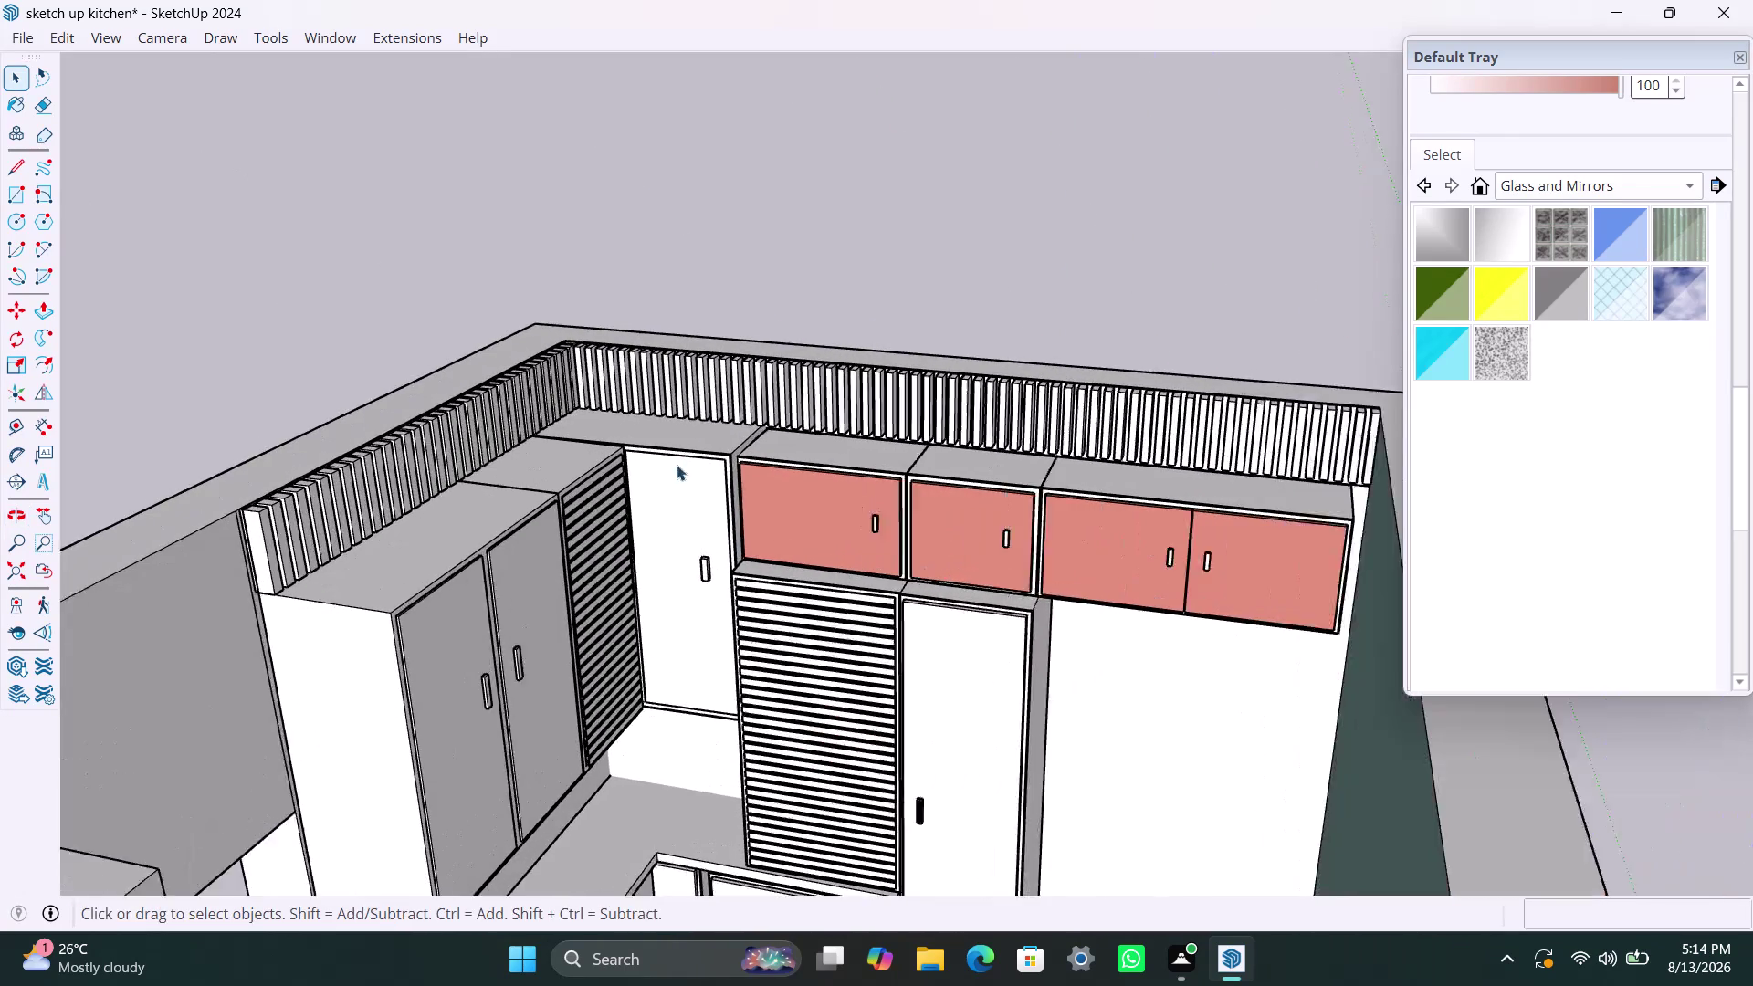
scroll(up, 3)
click(681, 498)
double_click(682, 497)
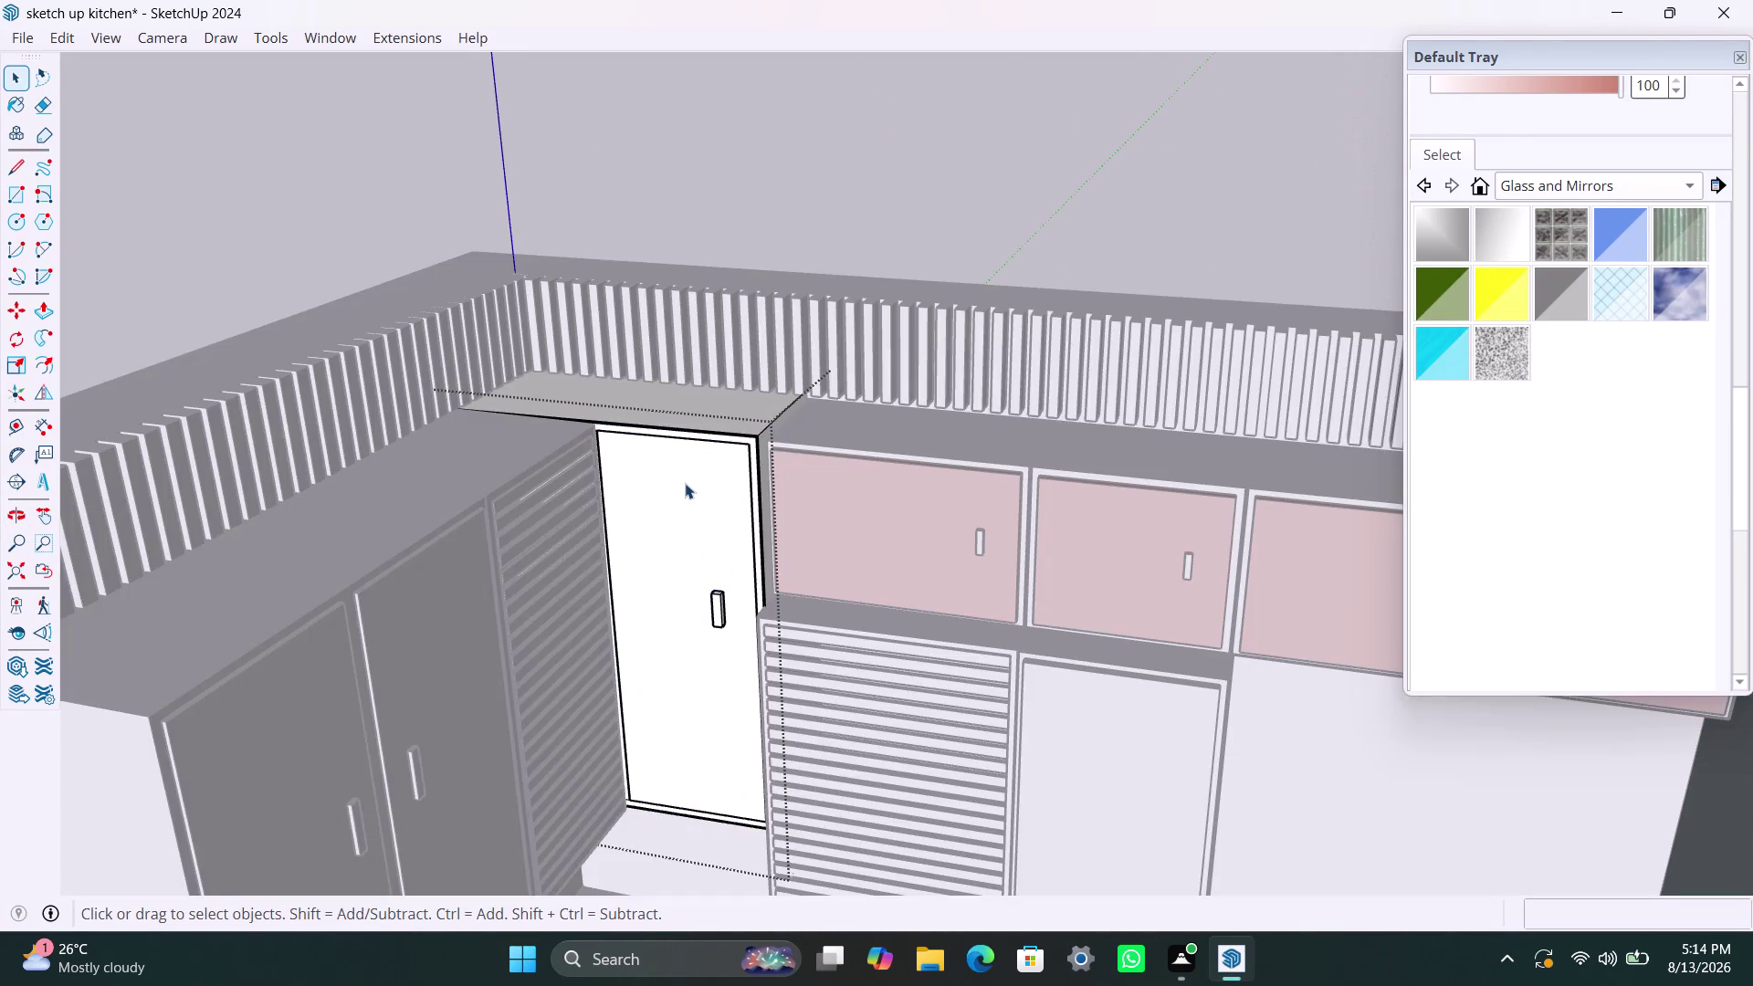
click(685, 483)
double_click(702, 466)
click(702, 465)
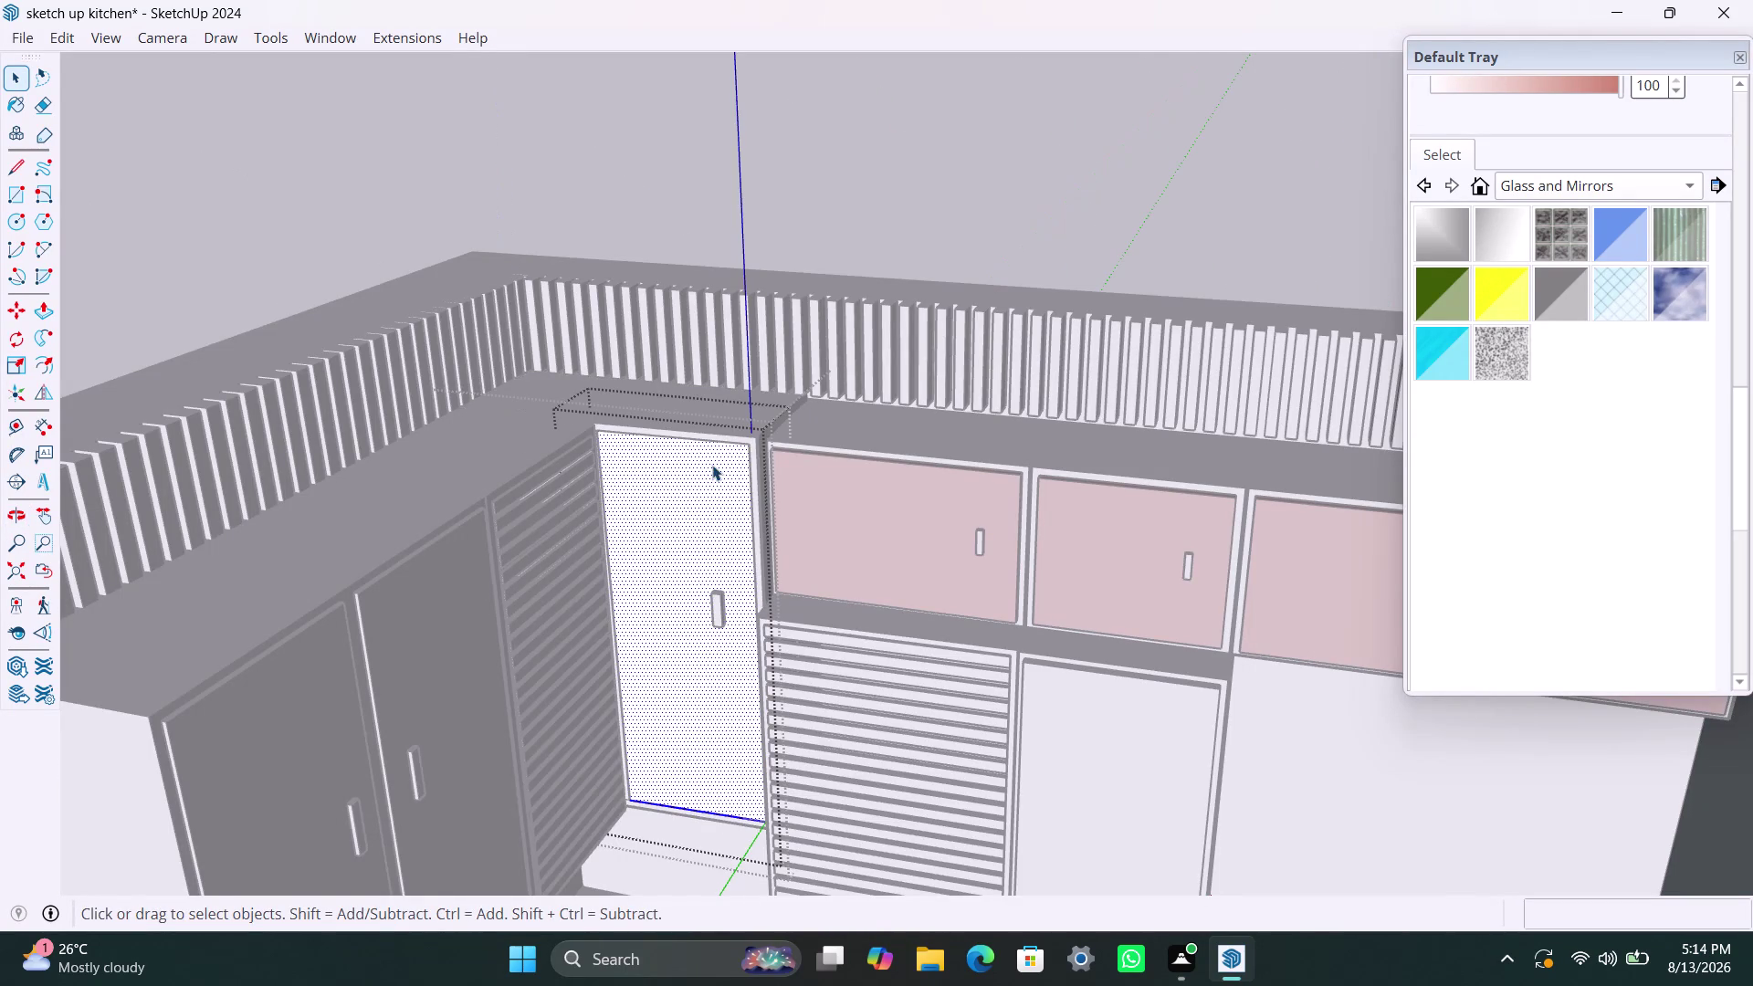
triple_click(713, 465)
click(713, 464)
Zoom in on the door's top edge and select its inner front panel.
scroll(up, 3)
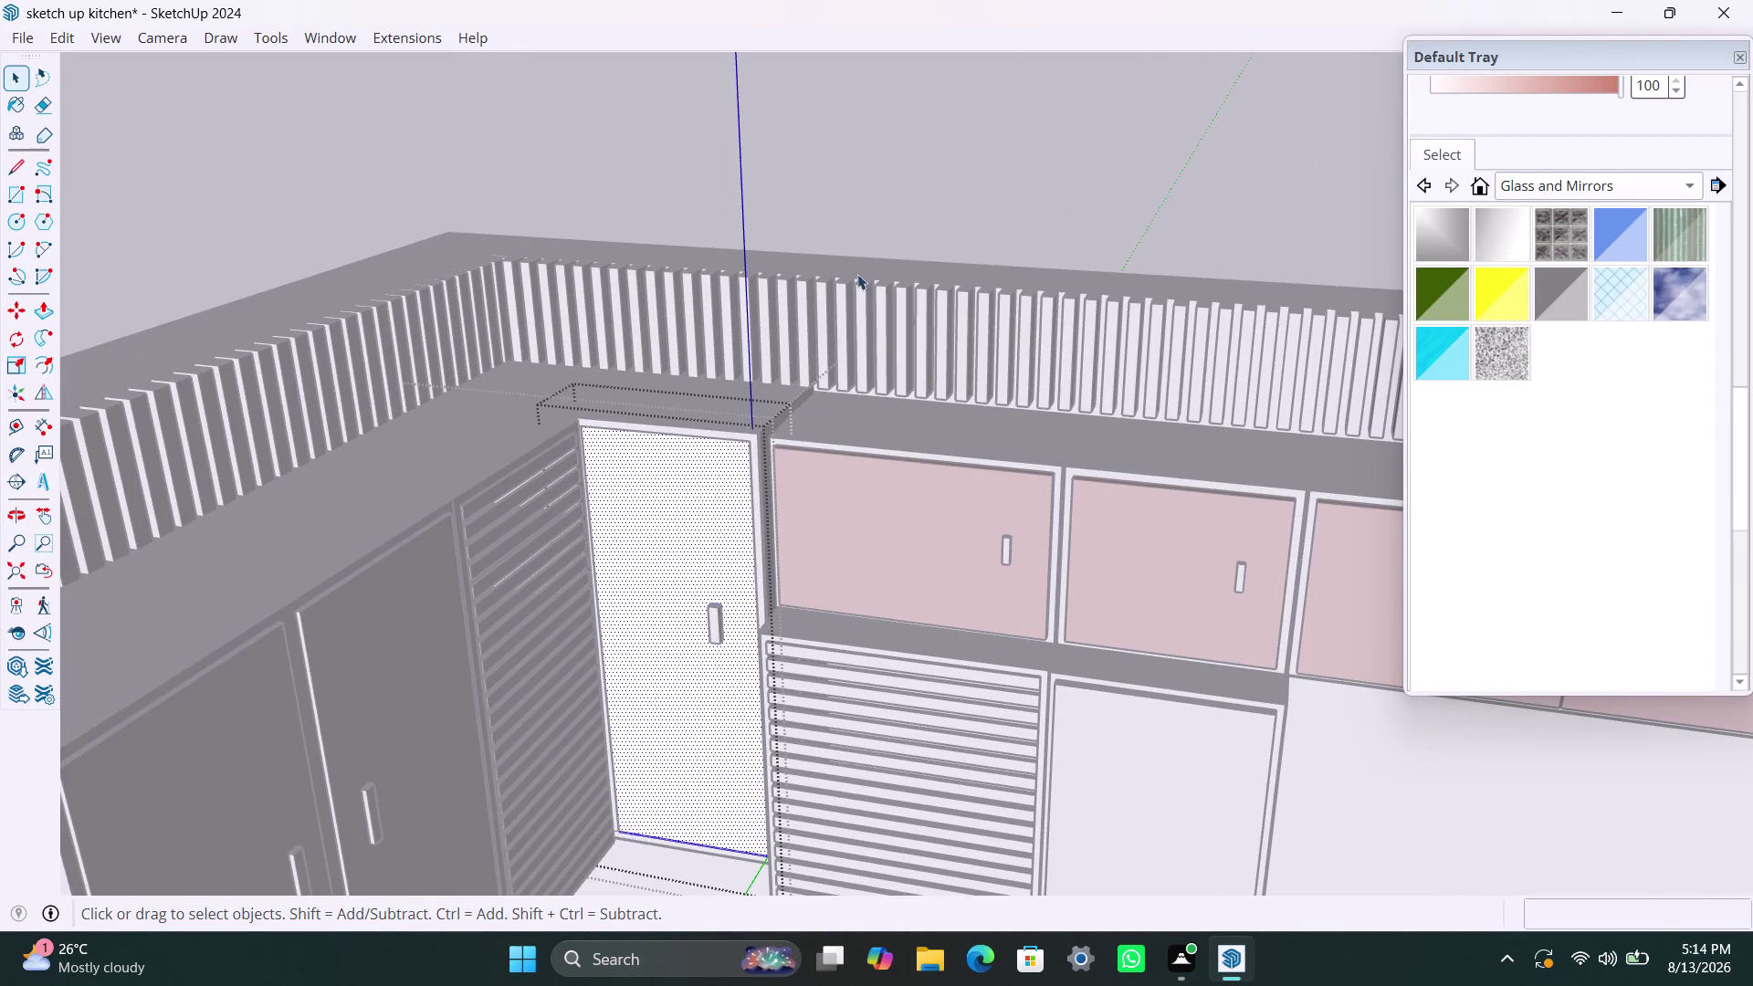
click(914, 174)
scroll(down, 3)
middle_drag(735, 505, 704, 668)
scroll(up, 3)
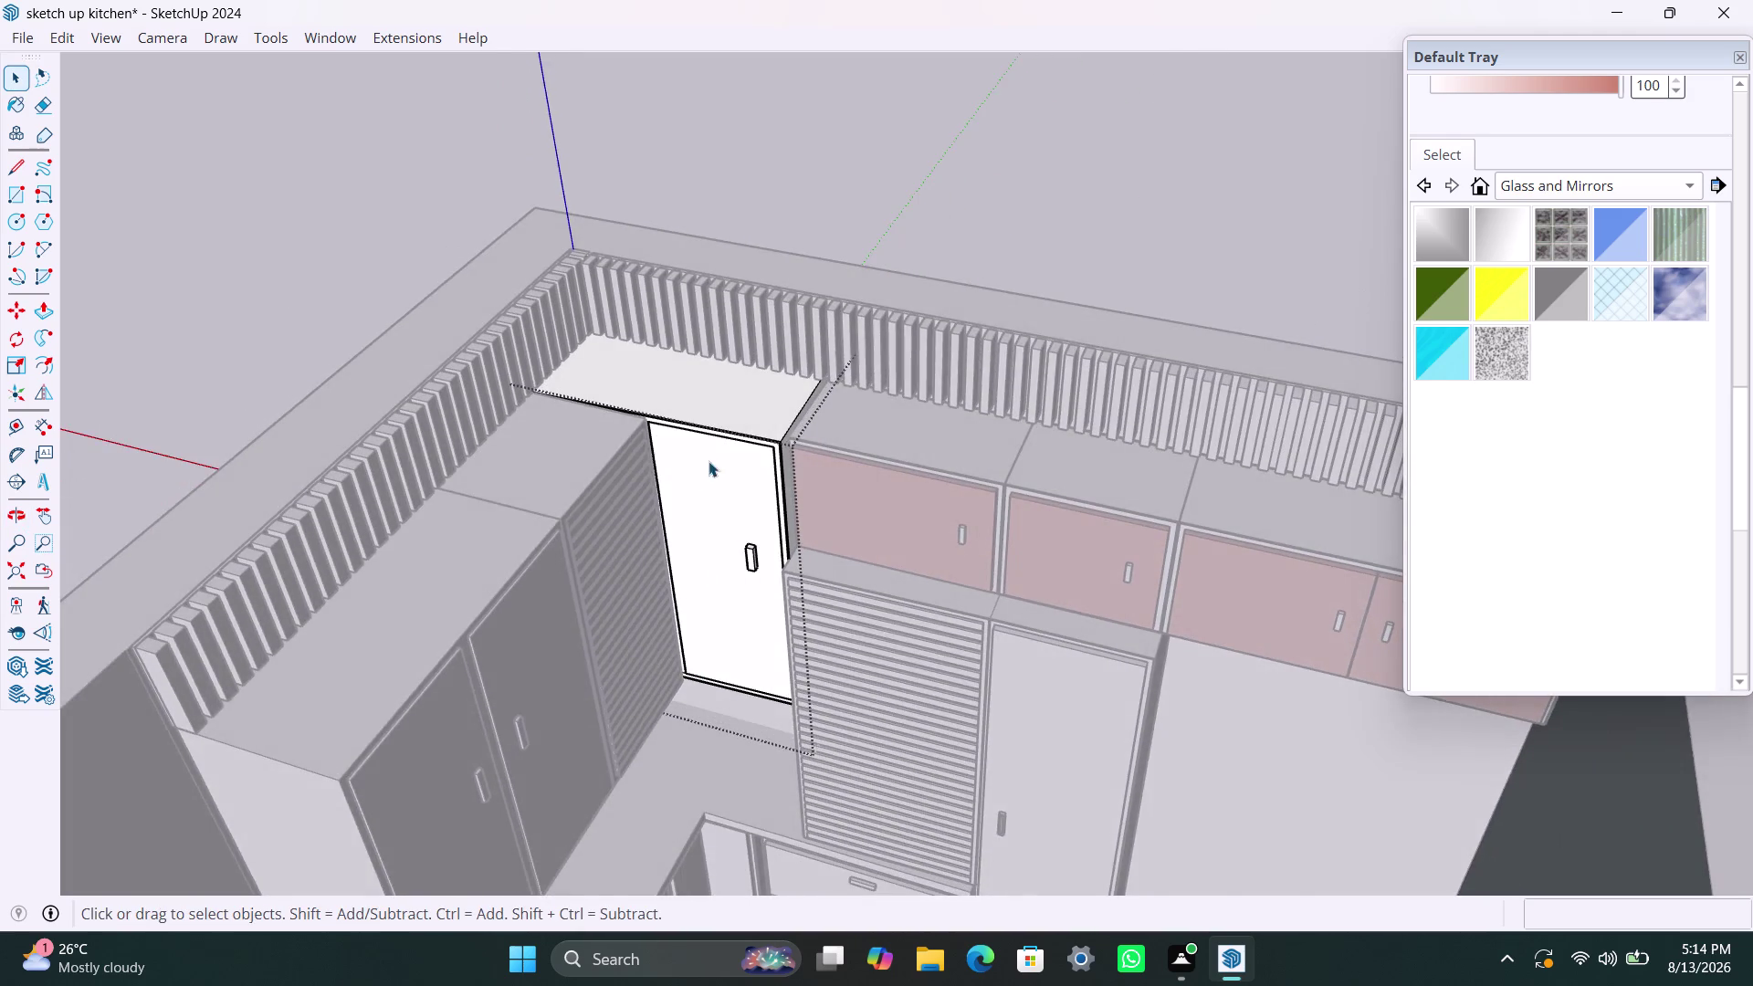
scroll(up, 3)
scroll(down, 3)
middle_drag(871, 449, 768, 519)
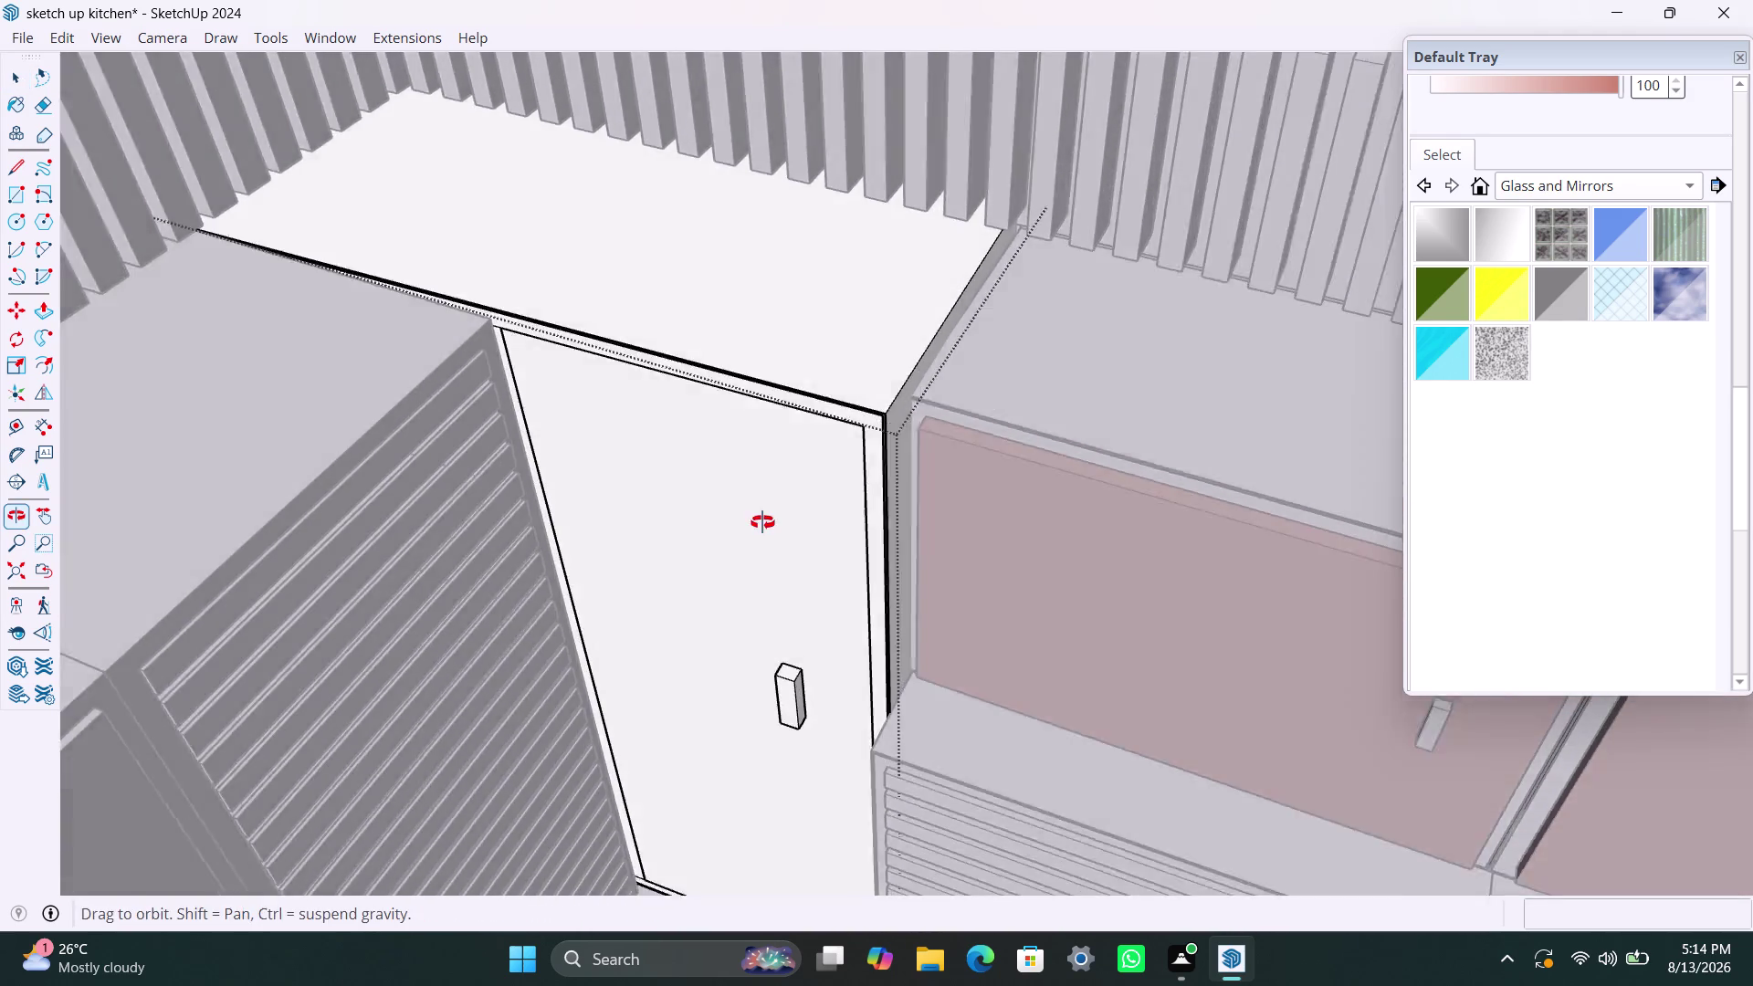
middle_drag(768, 519, 761, 523)
scroll(up, 3)
key(space)
click(820, 457)
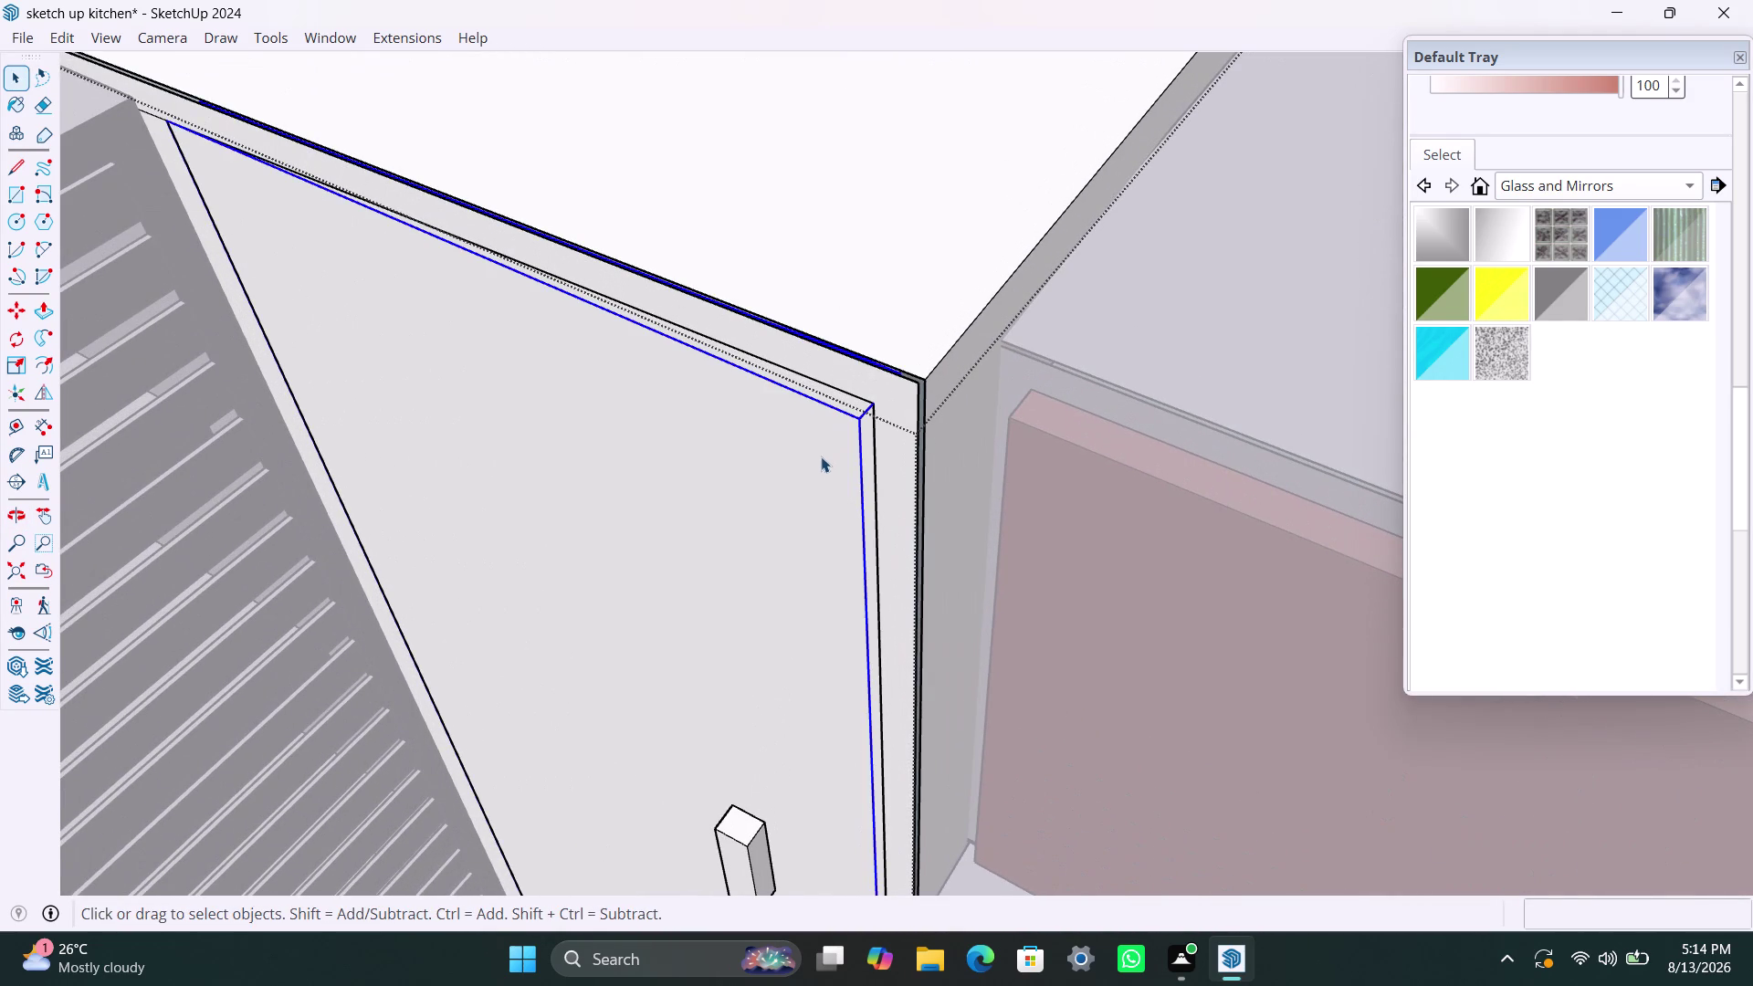
scroll(up, 3)
scroll(up, 3)
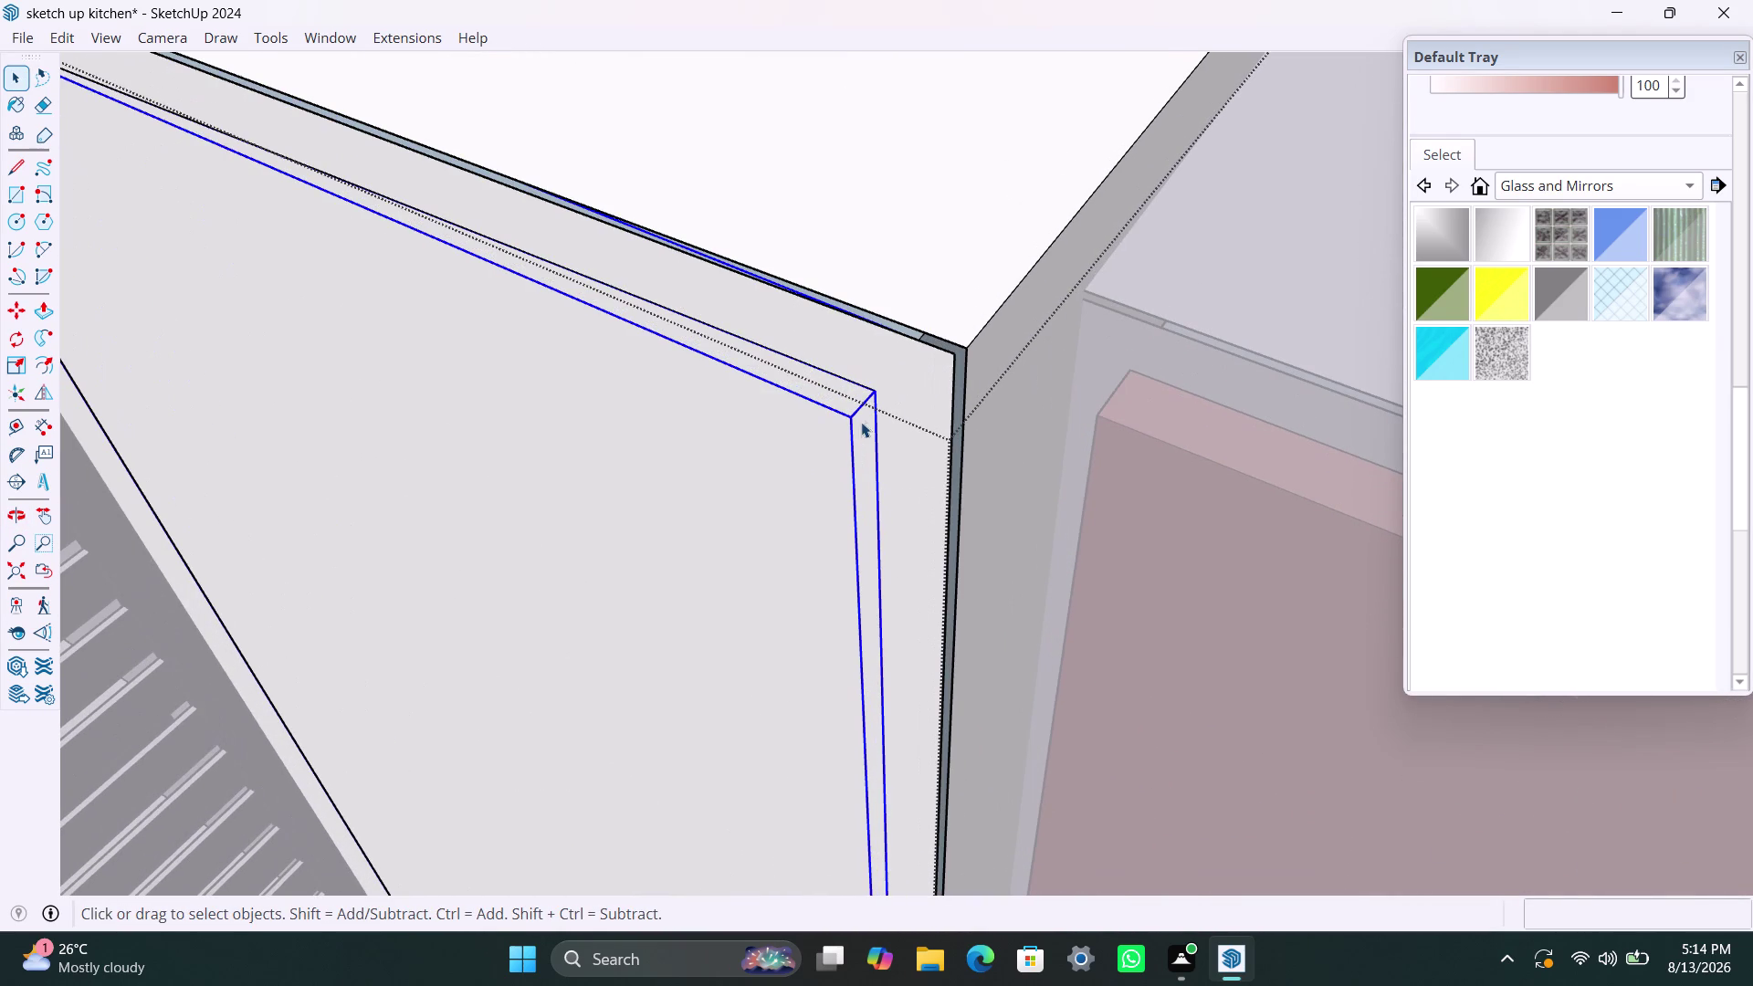
Move the tall door's front panel 11/16 inch forward along the green axis.
key(m)
click(846, 428)
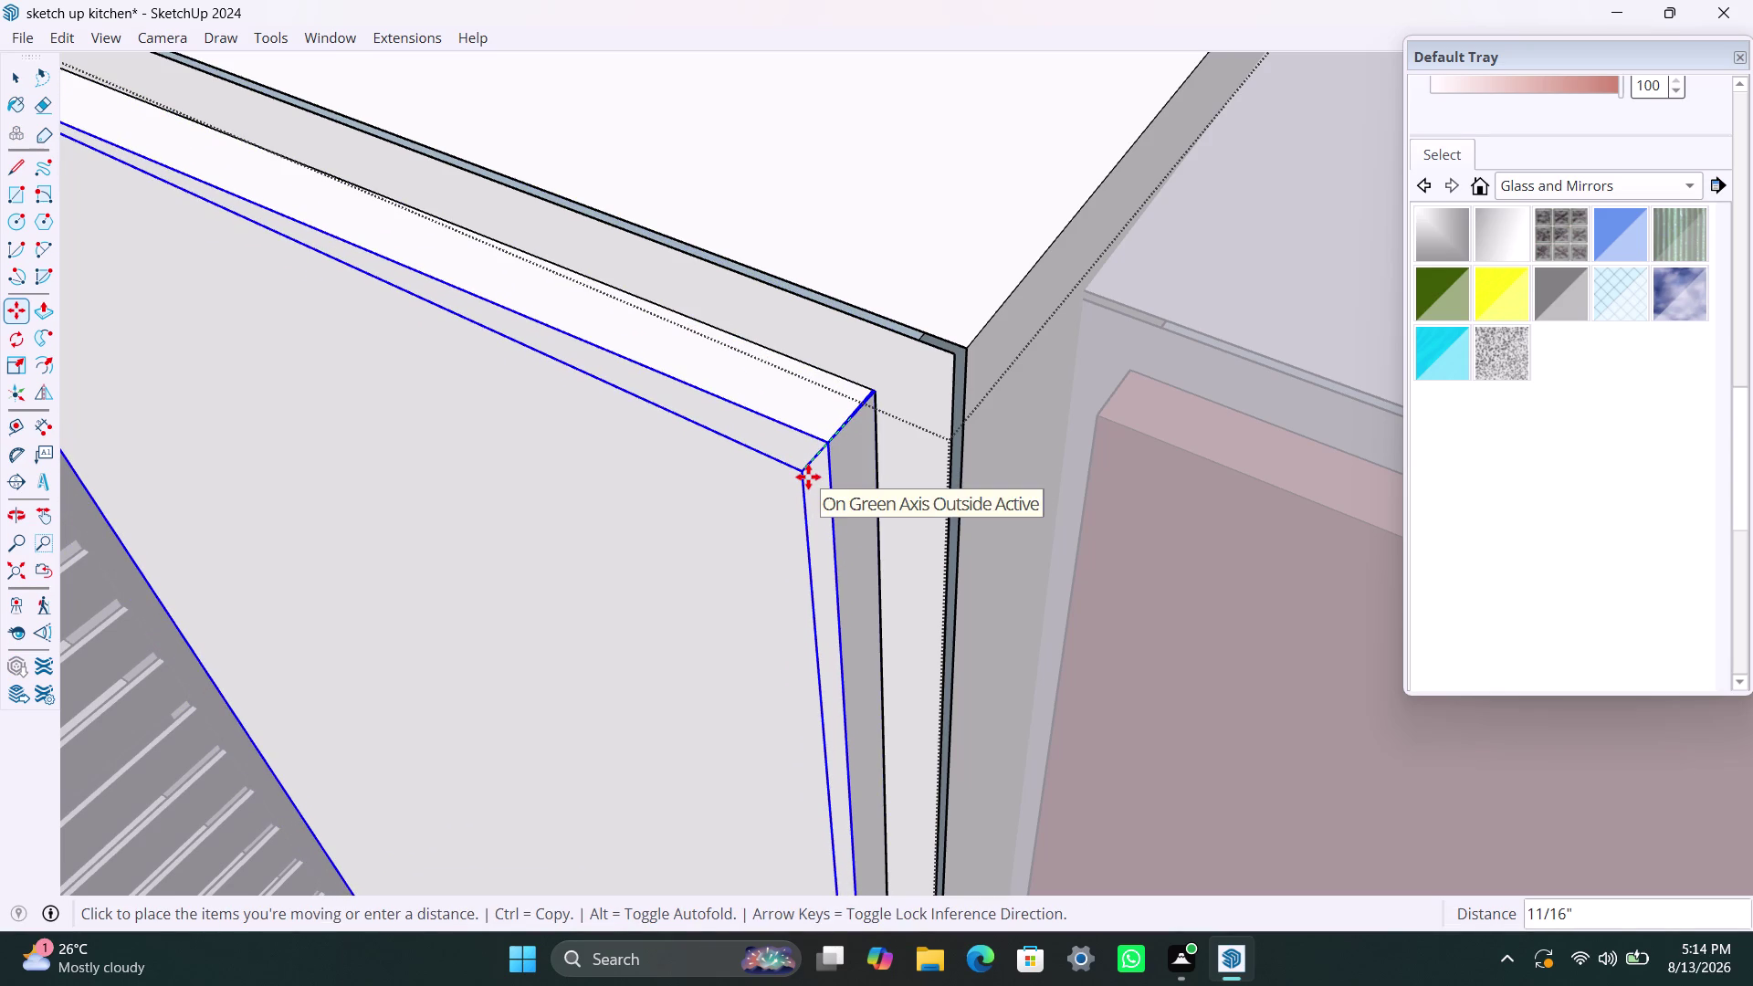
click(808, 476)
key(space)
scroll(down, 3)
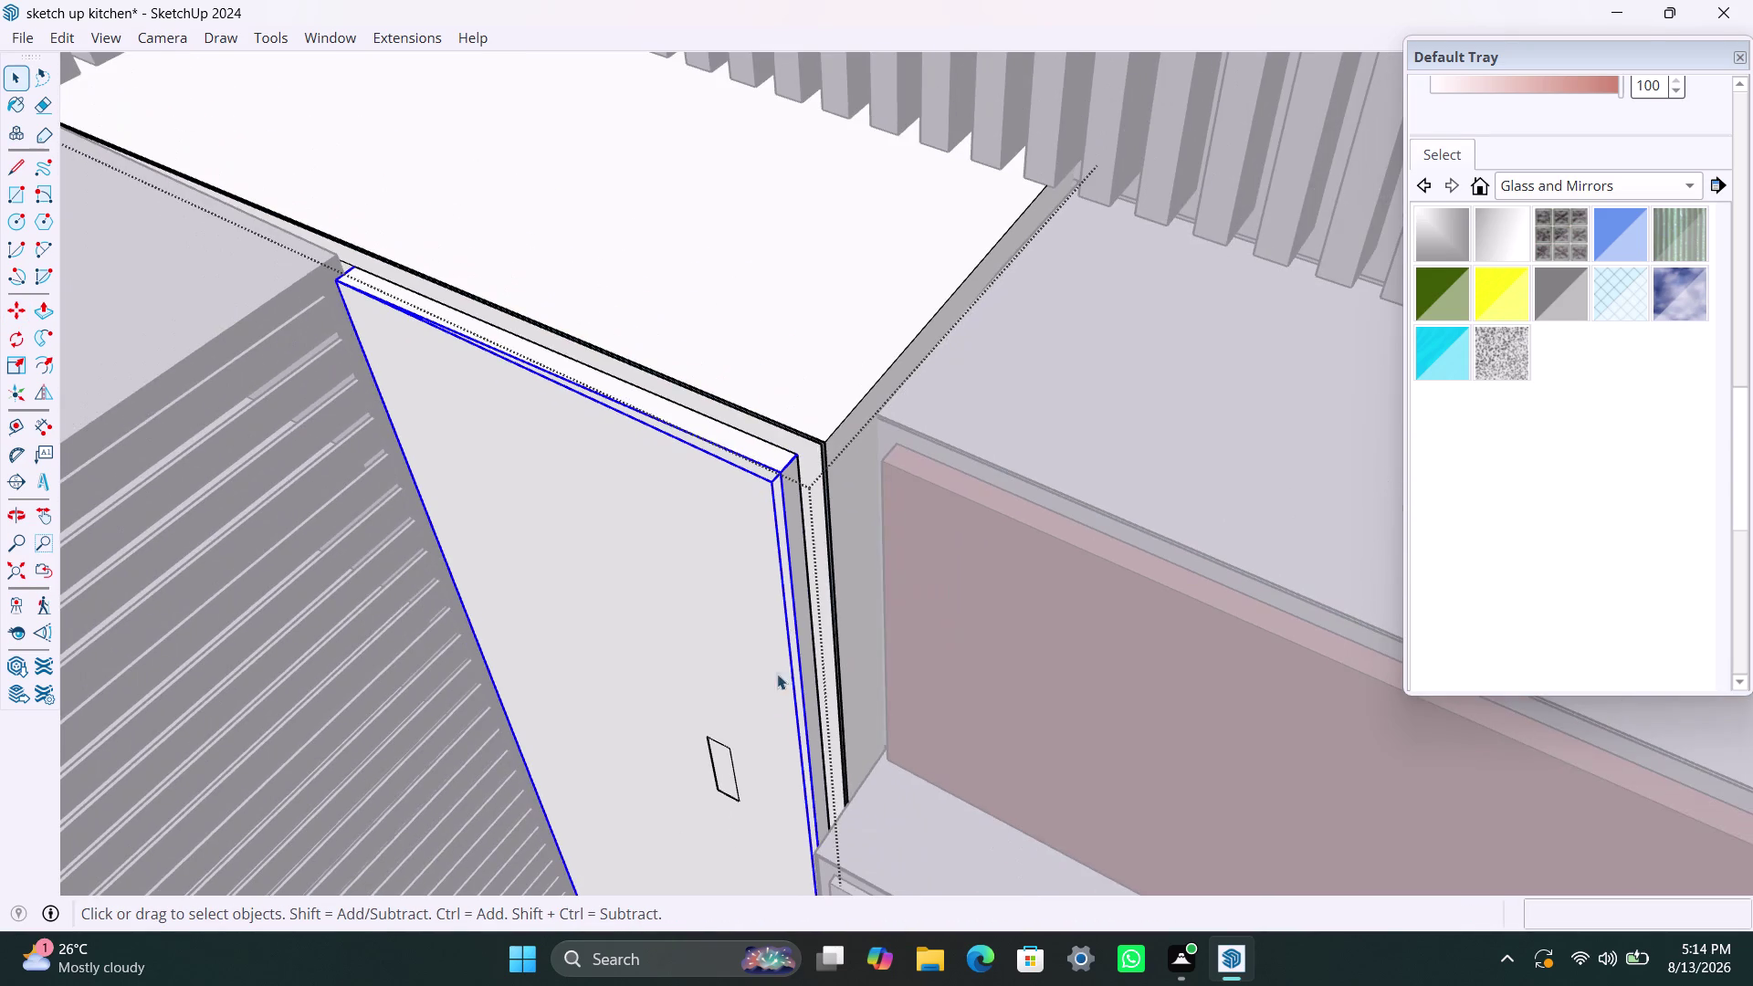
scroll(up, 3)
key(space)
Move the door handle the same 11/16 inch forward.
click(720, 799)
key(m)
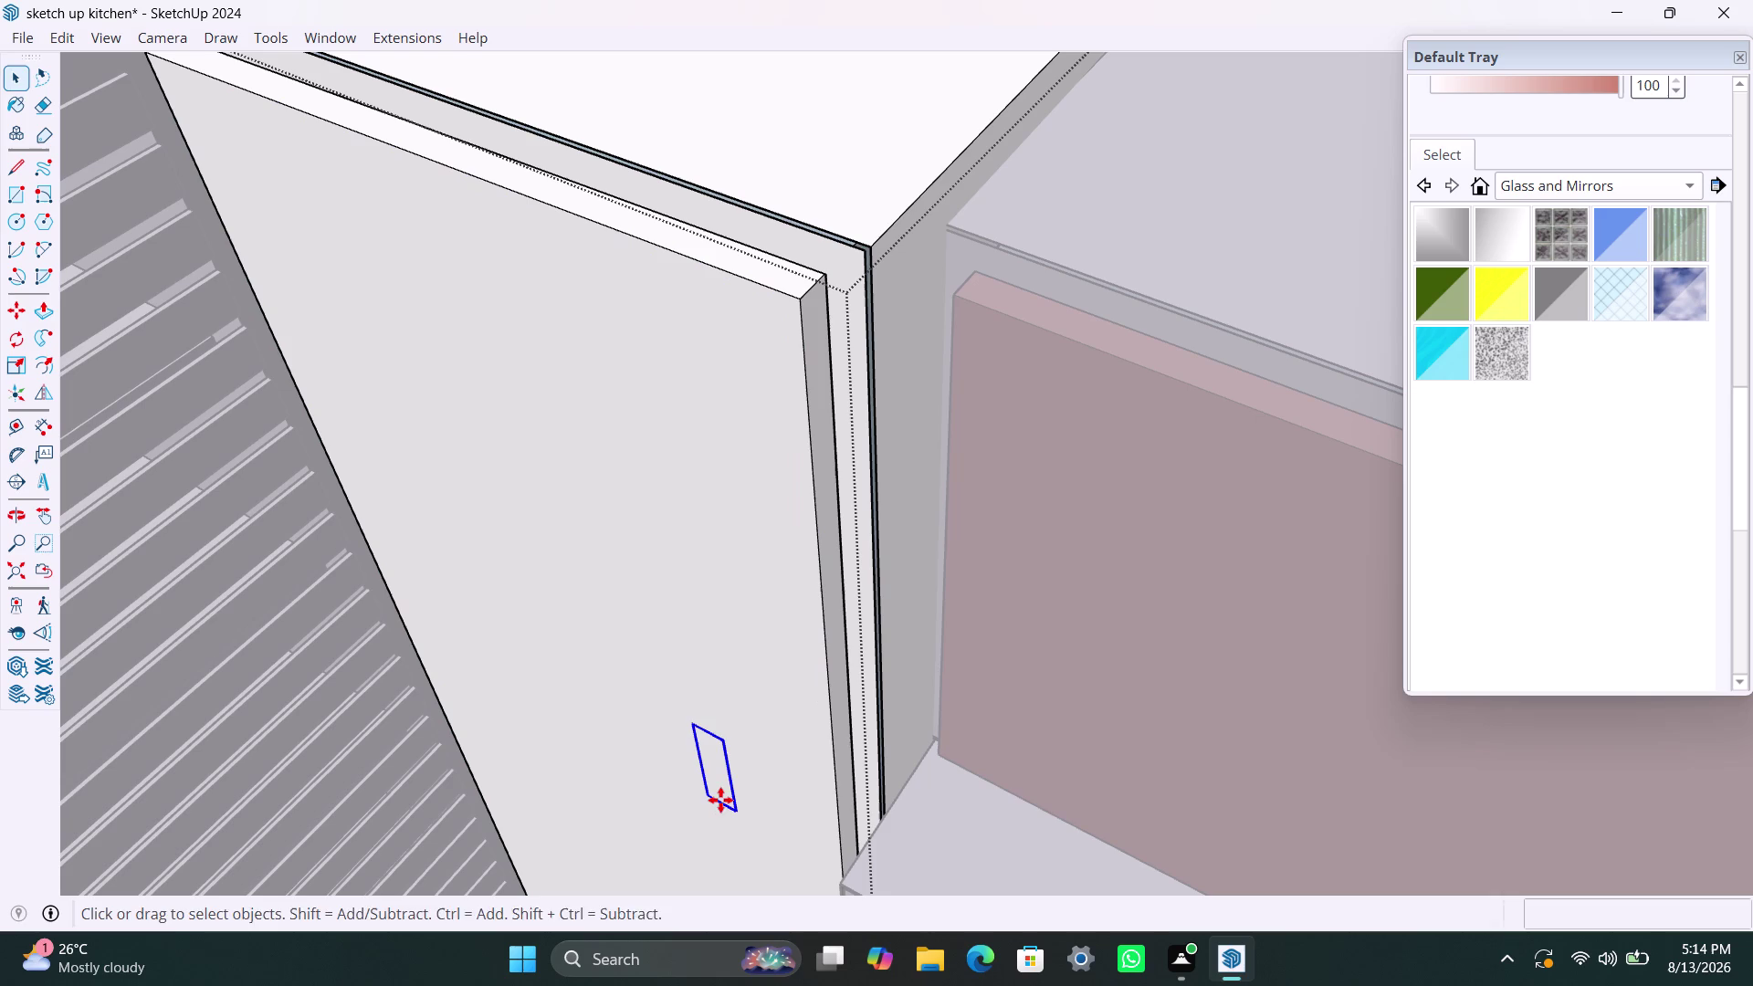
click(721, 800)
key(Escape)
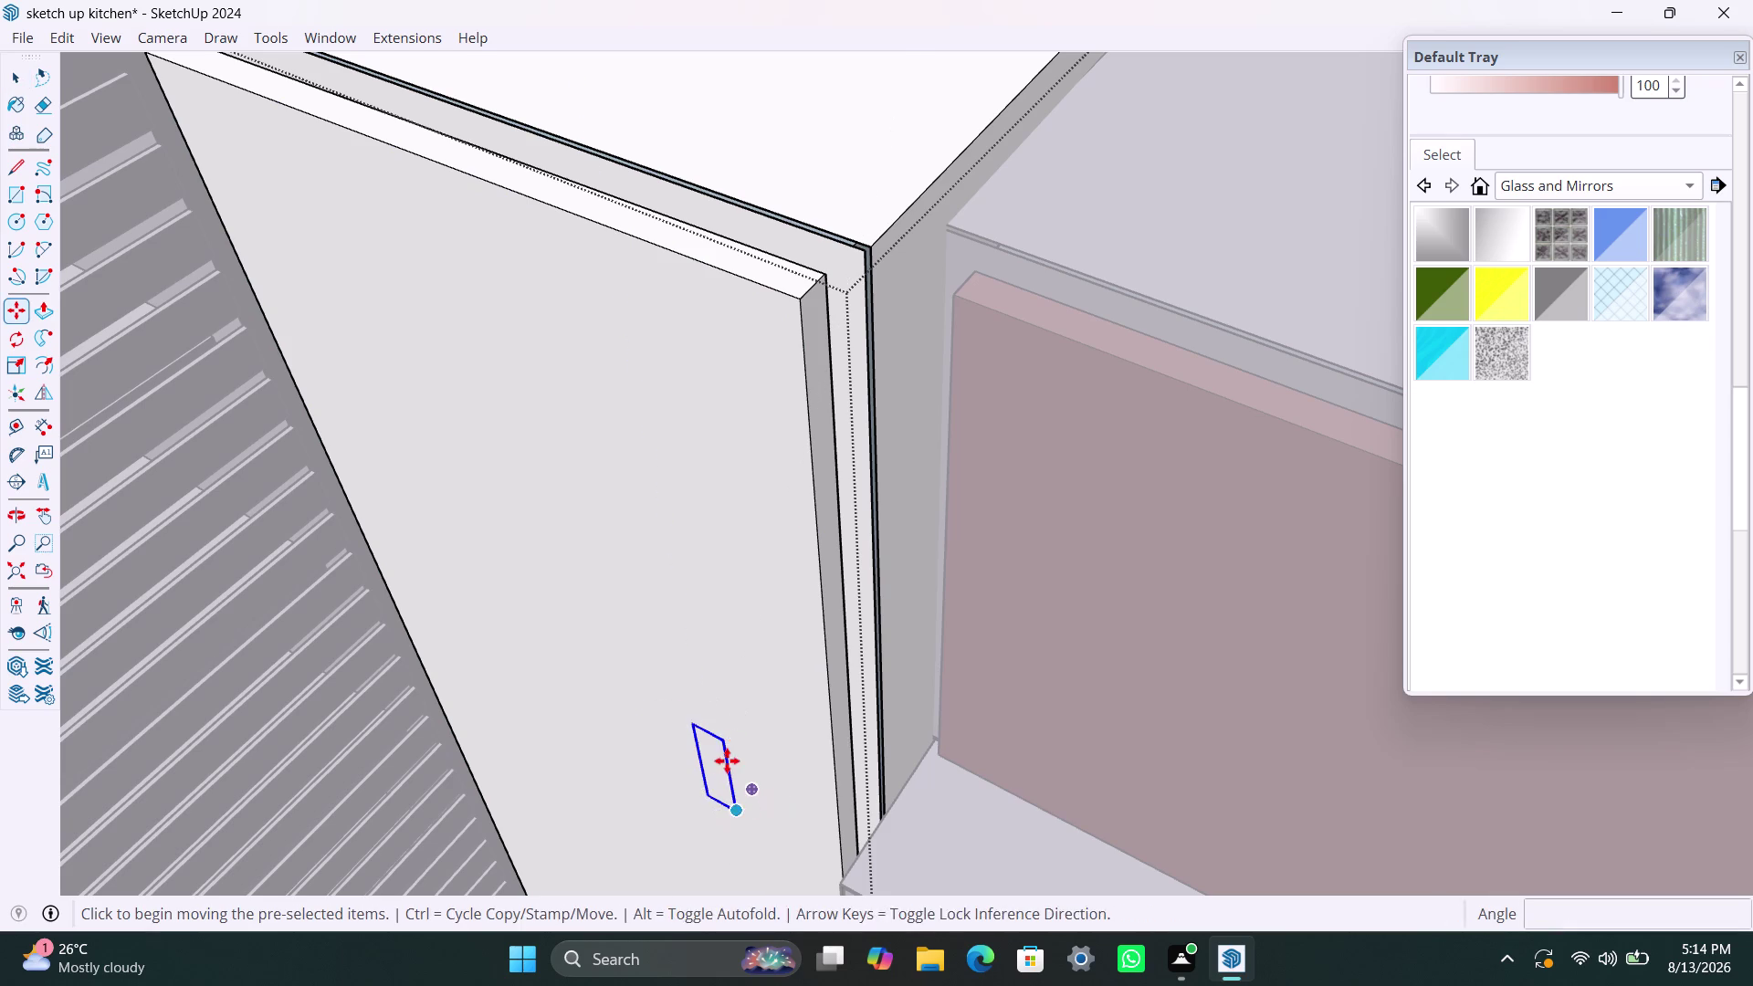
click(727, 743)
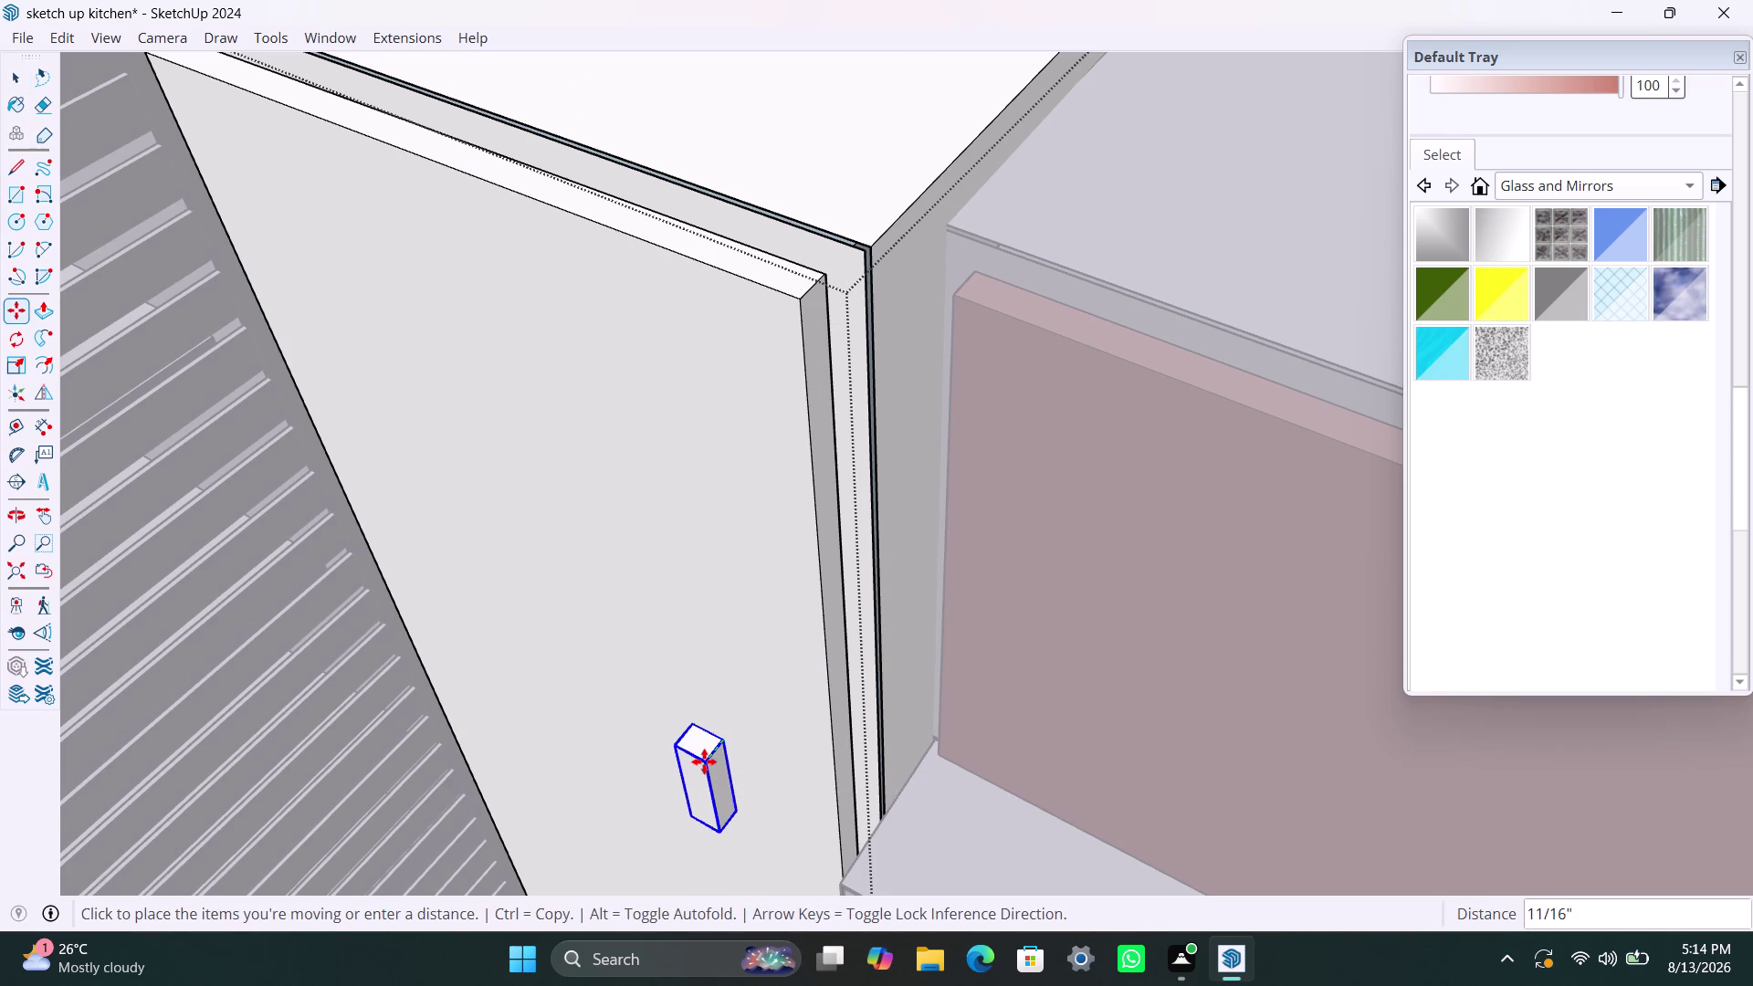
click(705, 759)
key(space)
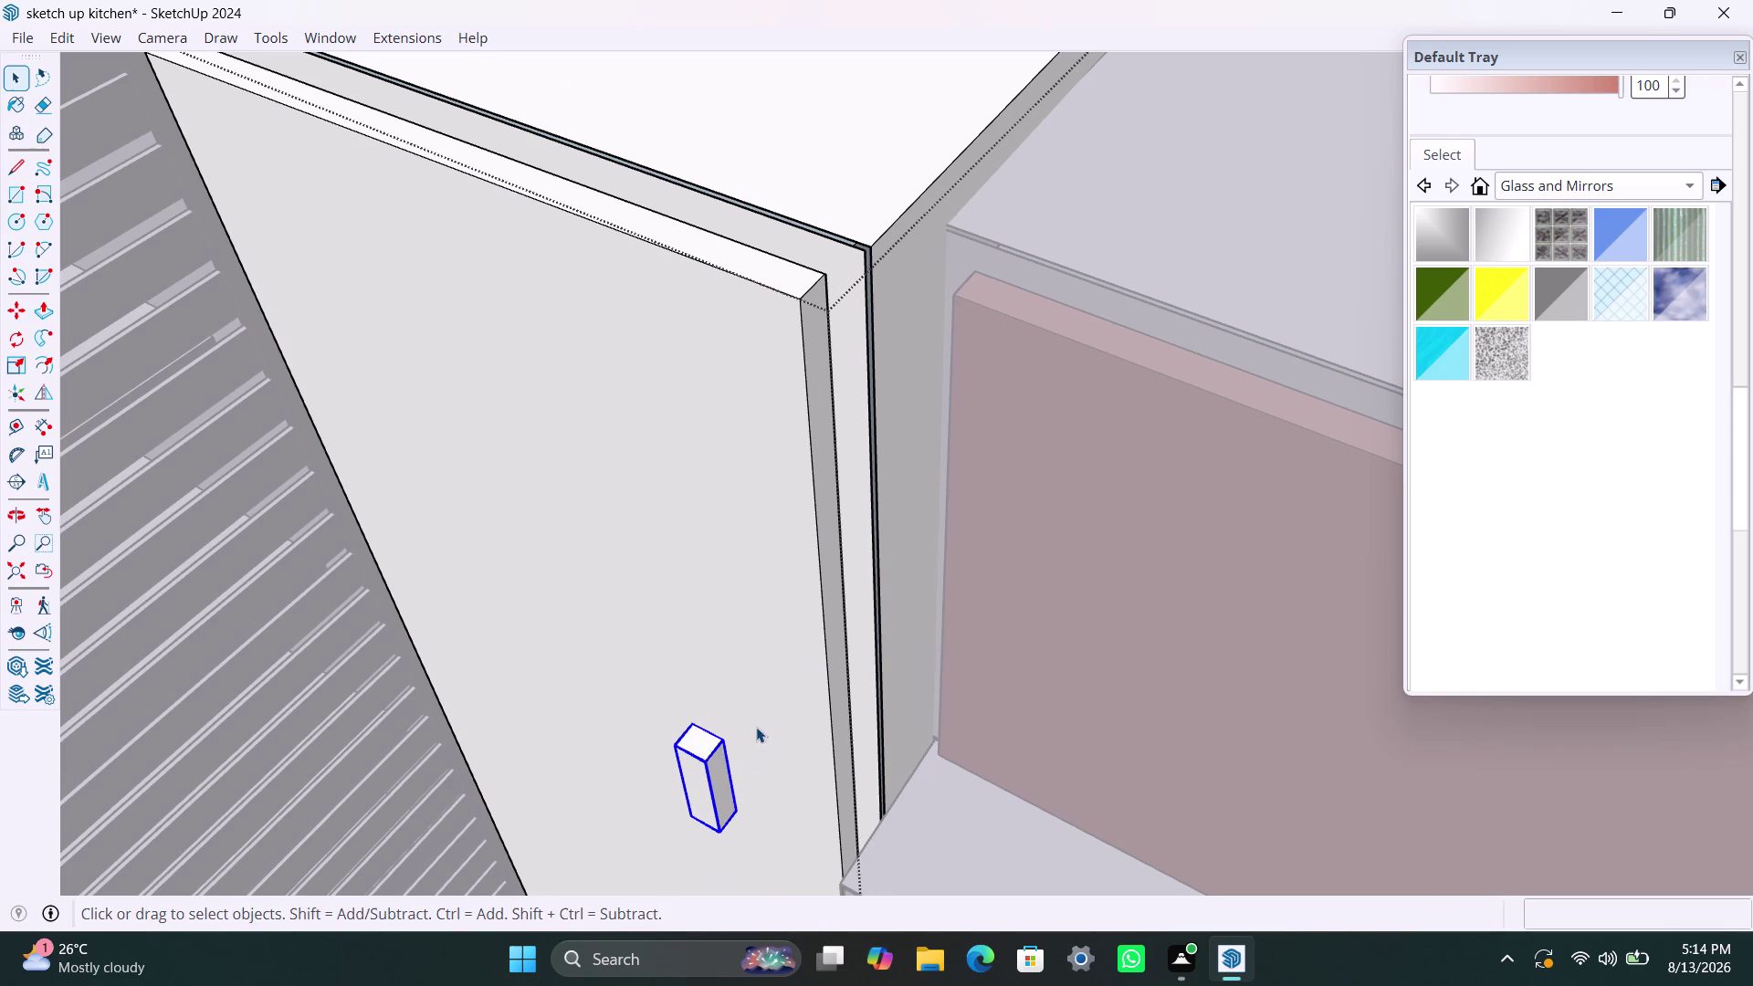
click(994, 593)
click(753, 400)
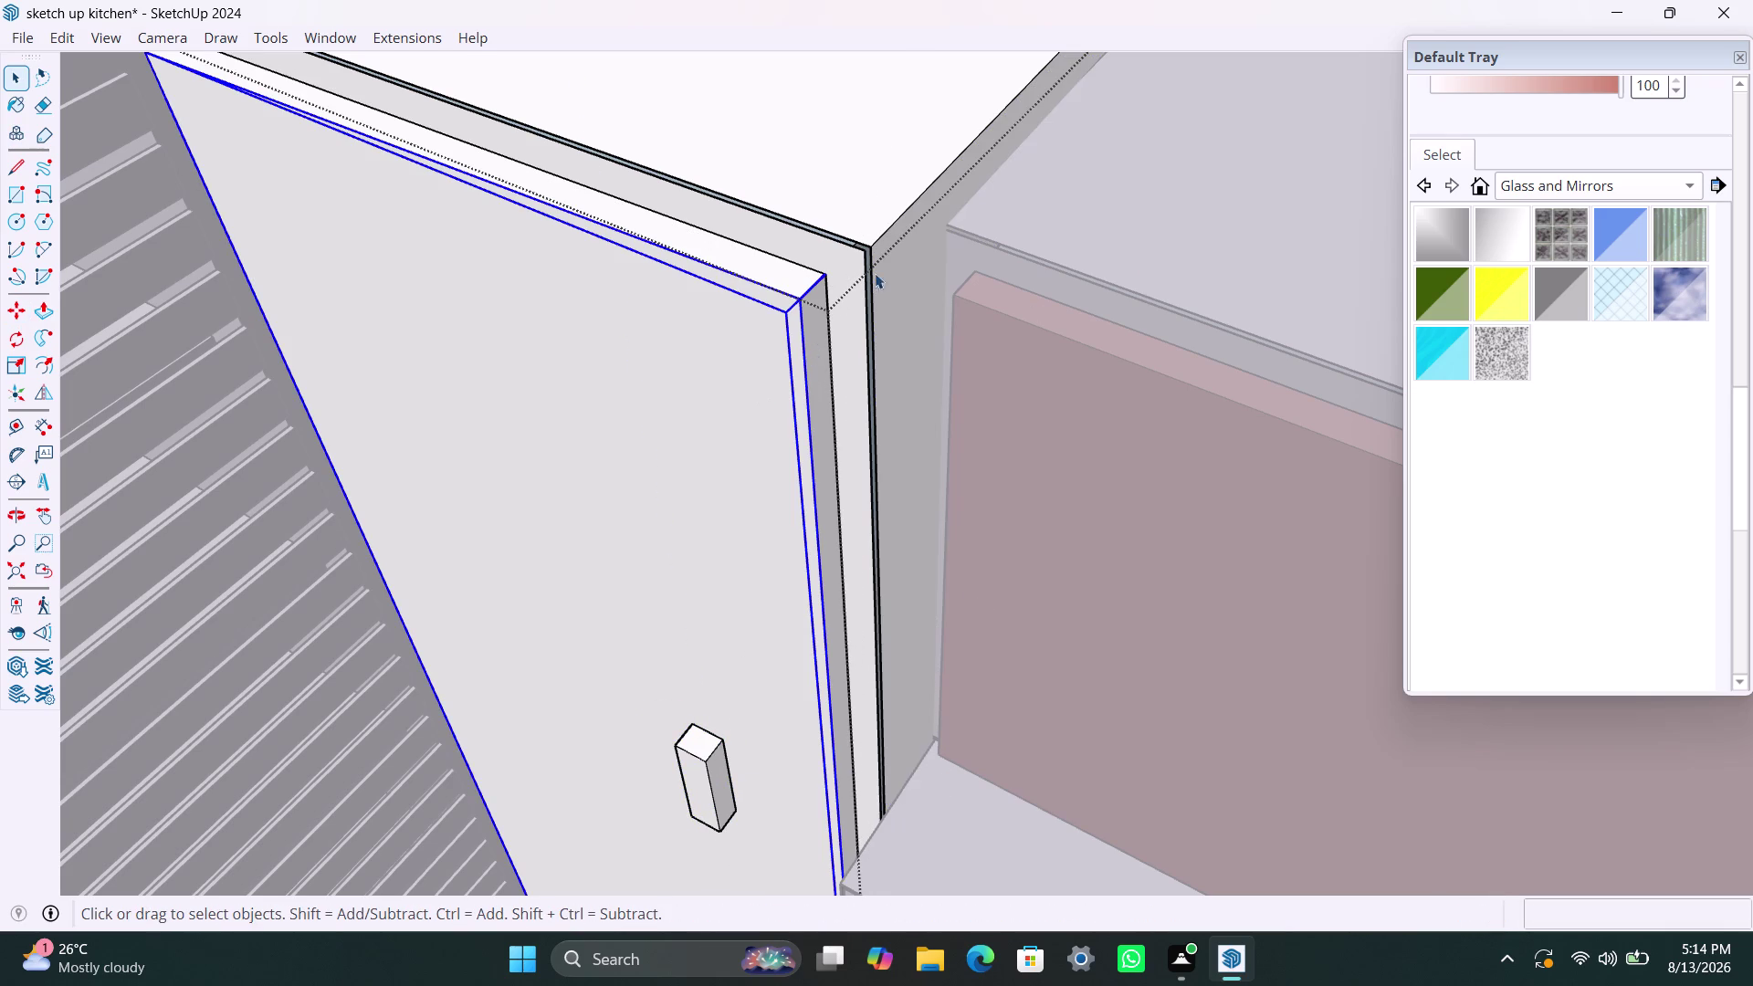
Paint the tall corner door's inner front panel dusty rose Color B03.
double_click(716, 299)
double_click(716, 299)
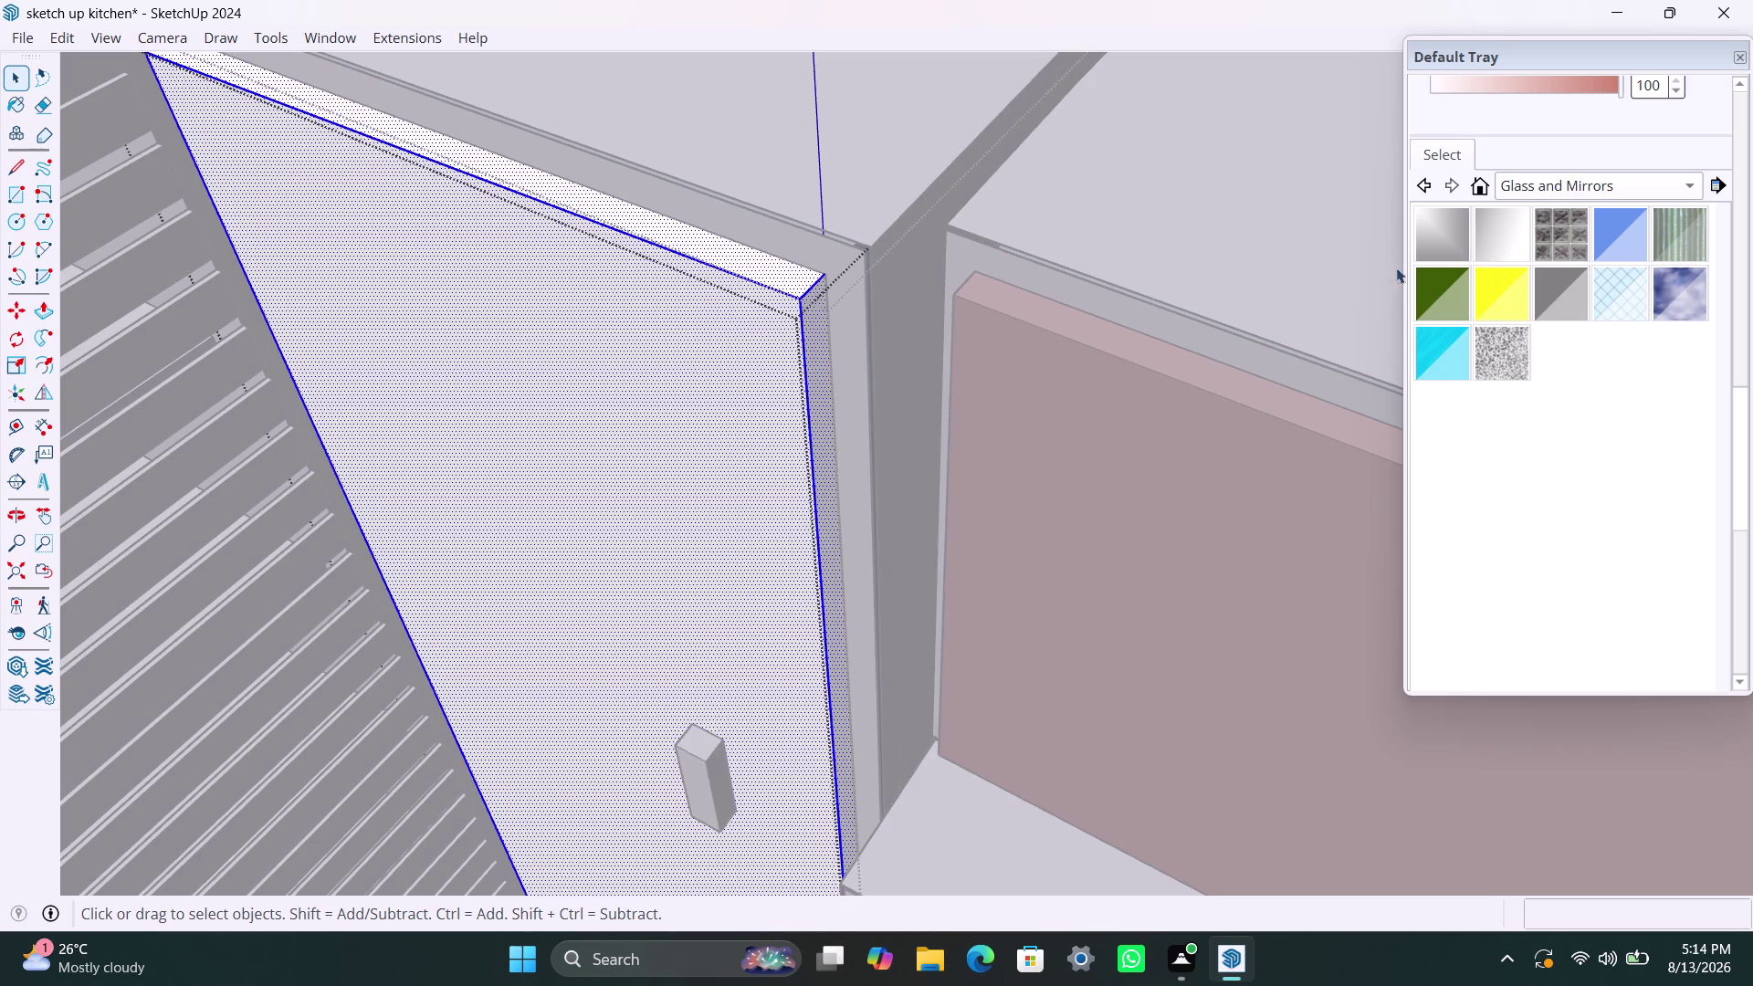
drag(1742, 437, 1736, 328)
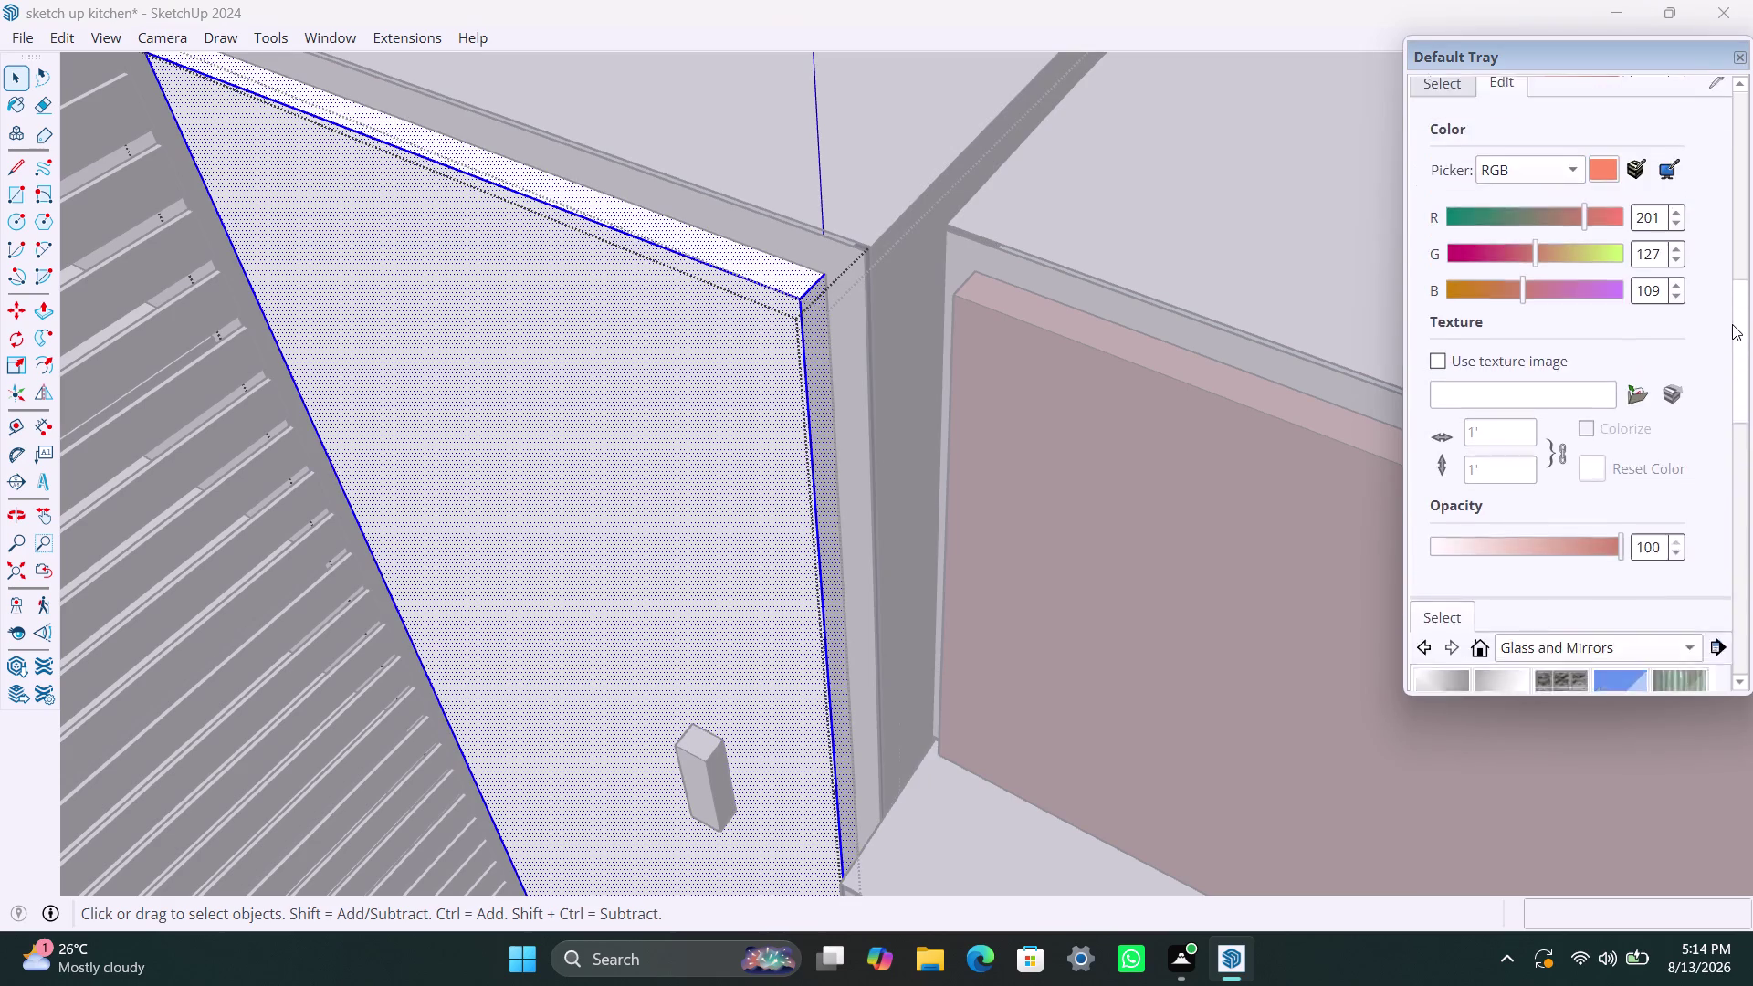
drag(1735, 327, 1732, 263)
click(1470, 296)
click(719, 441)
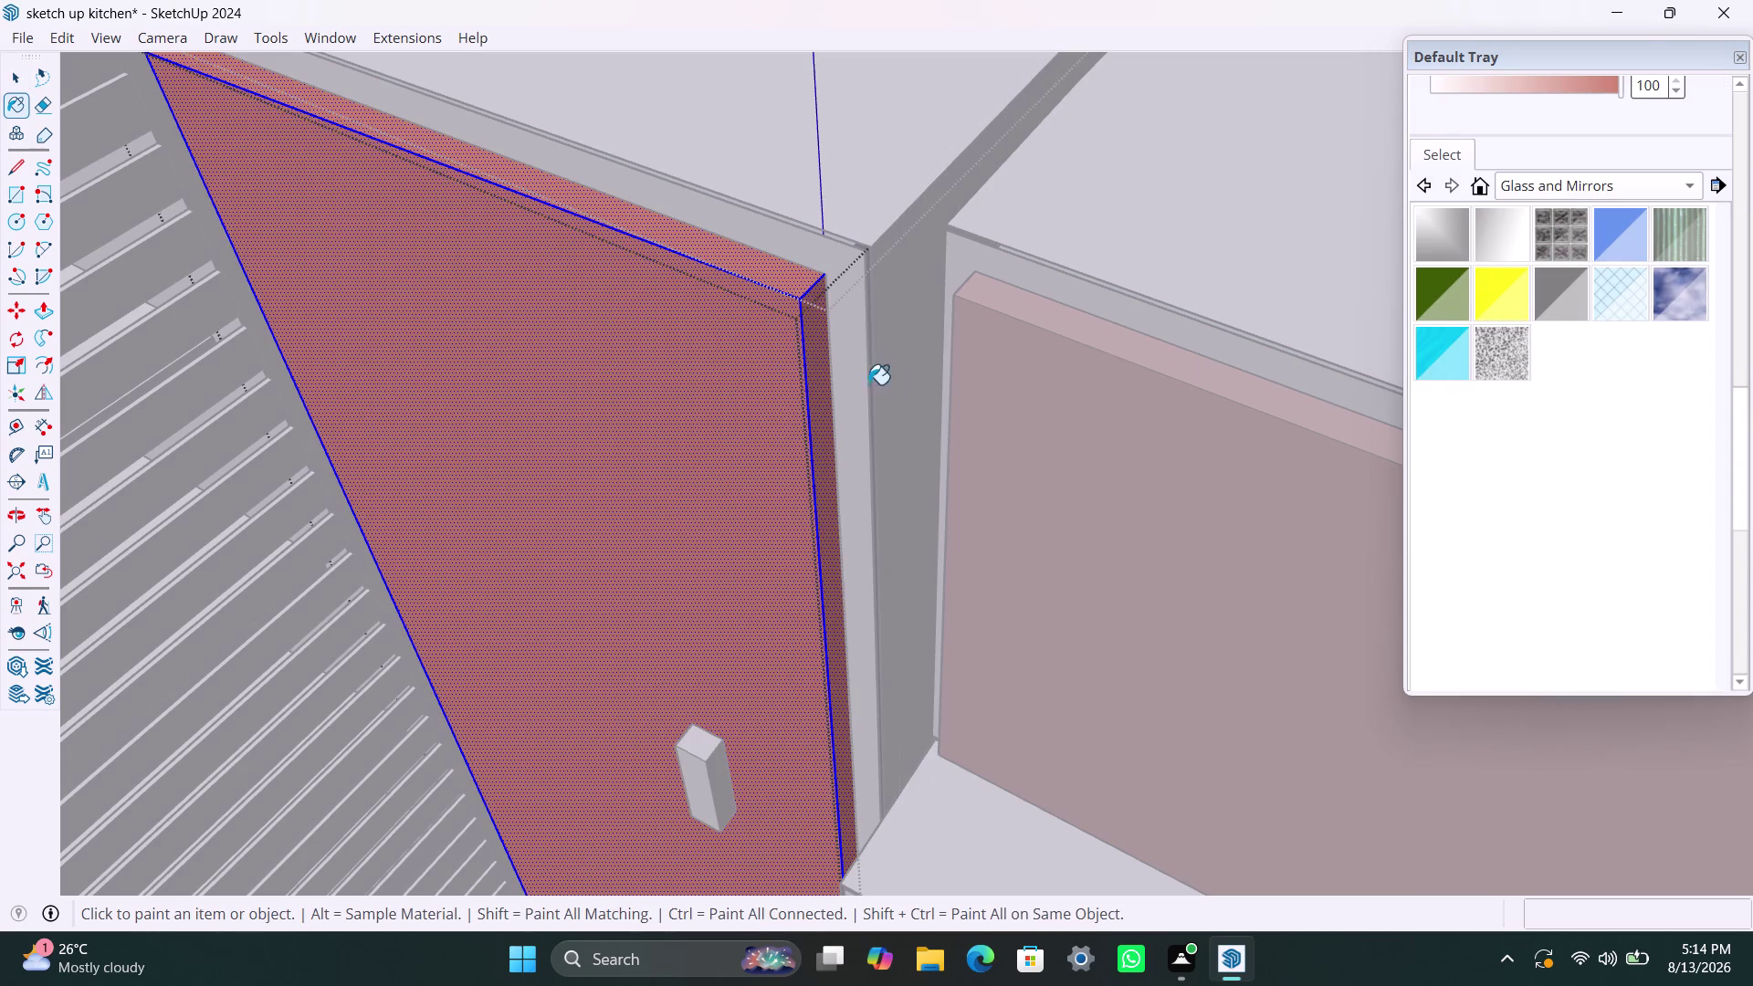
key(space)
click(1171, 187)
scroll(down, 3)
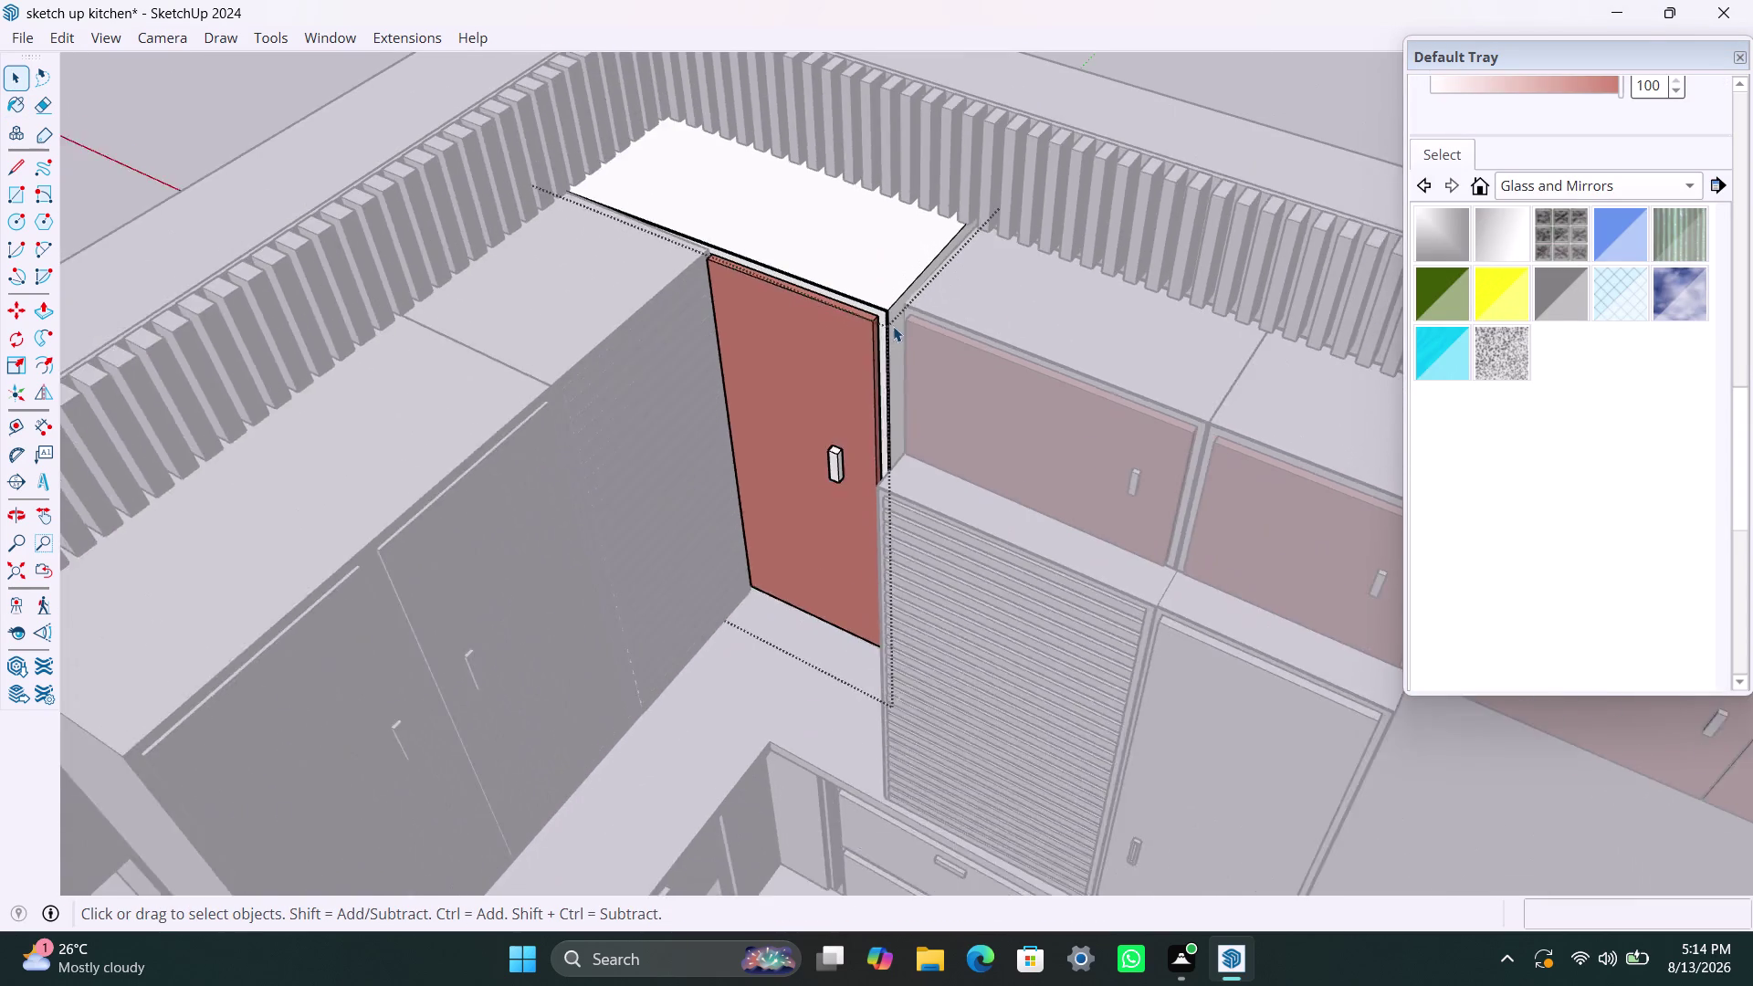
click(1237, 110)
scroll(down, 3)
Paint both doors of the two-door wall cabinet dusty rose.
middle_drag(972, 445, 657, 465)
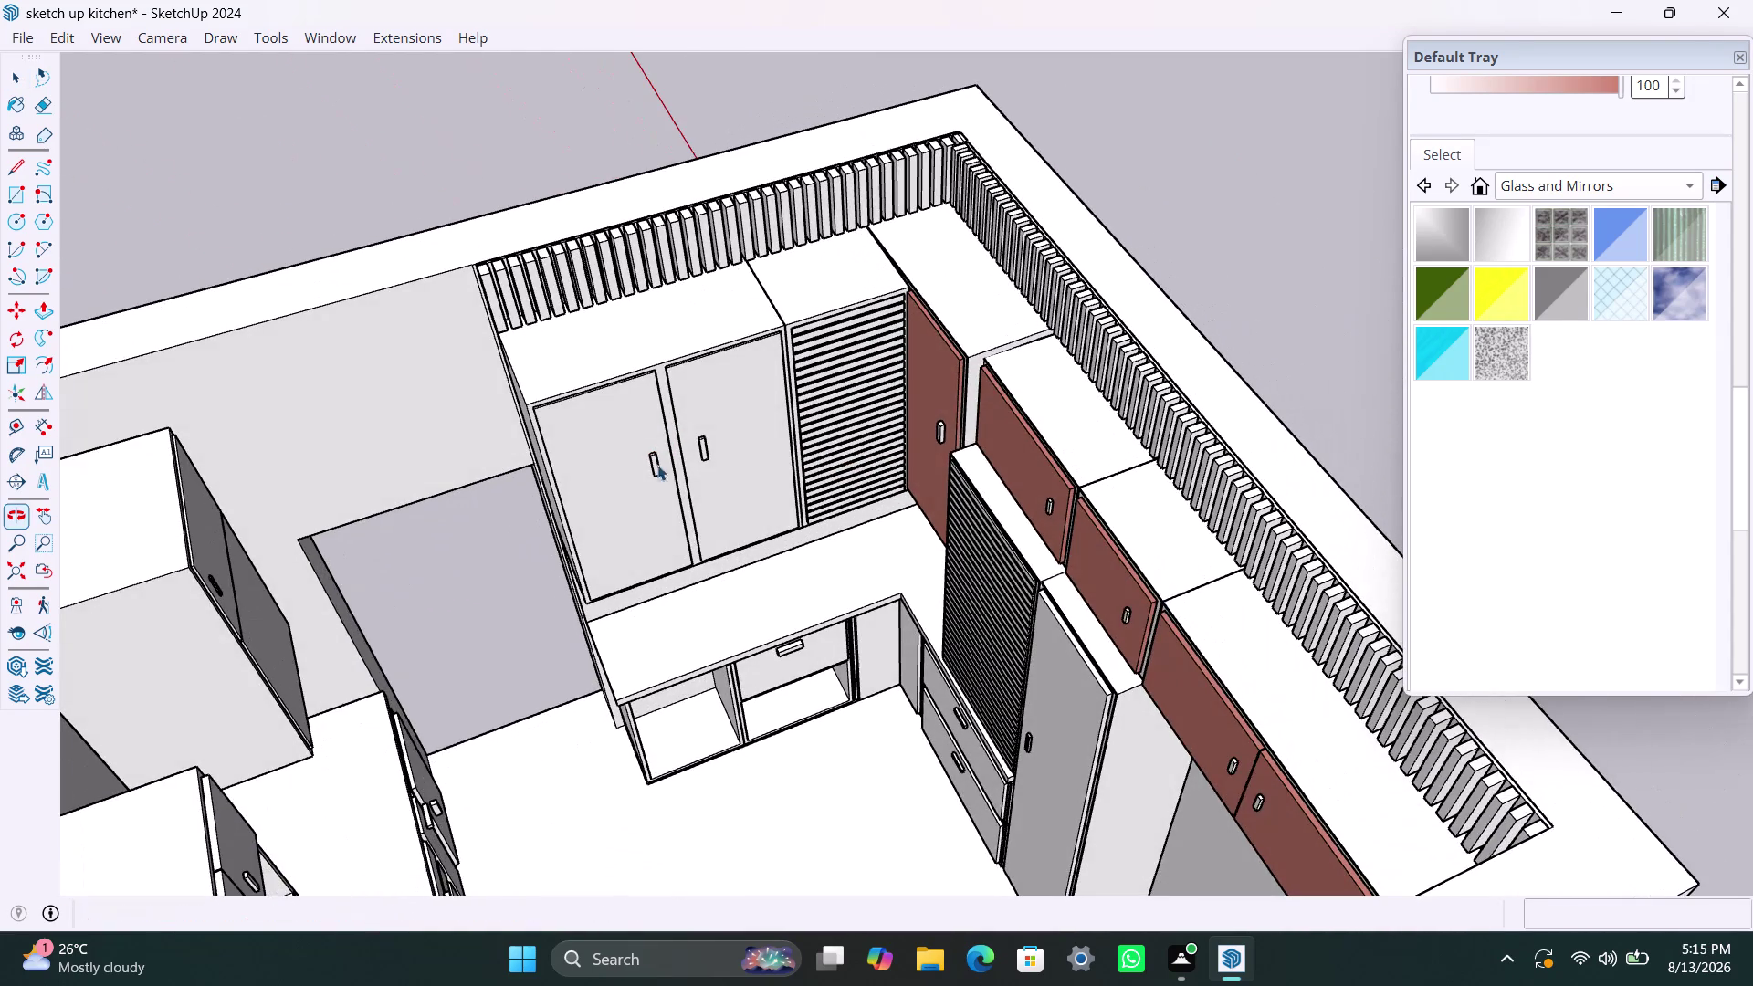
scroll(up, 3)
middle_drag(760, 449, 523, 383)
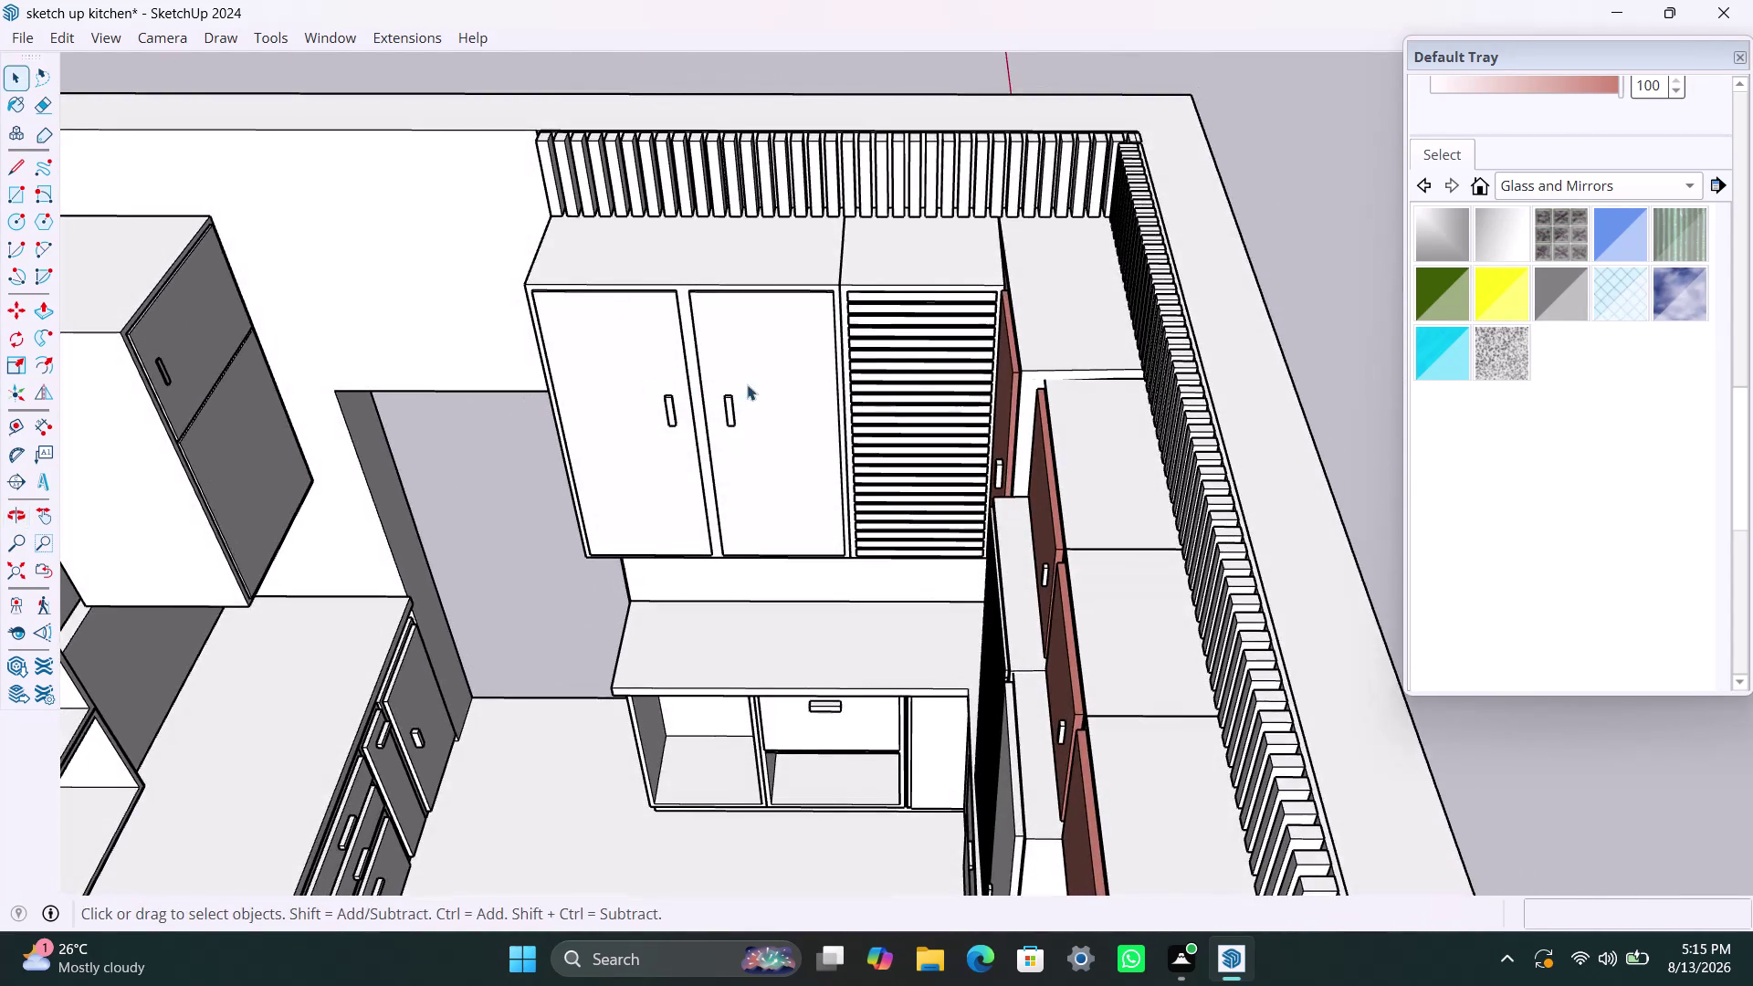
scroll(up, 3)
scroll(up, 3)
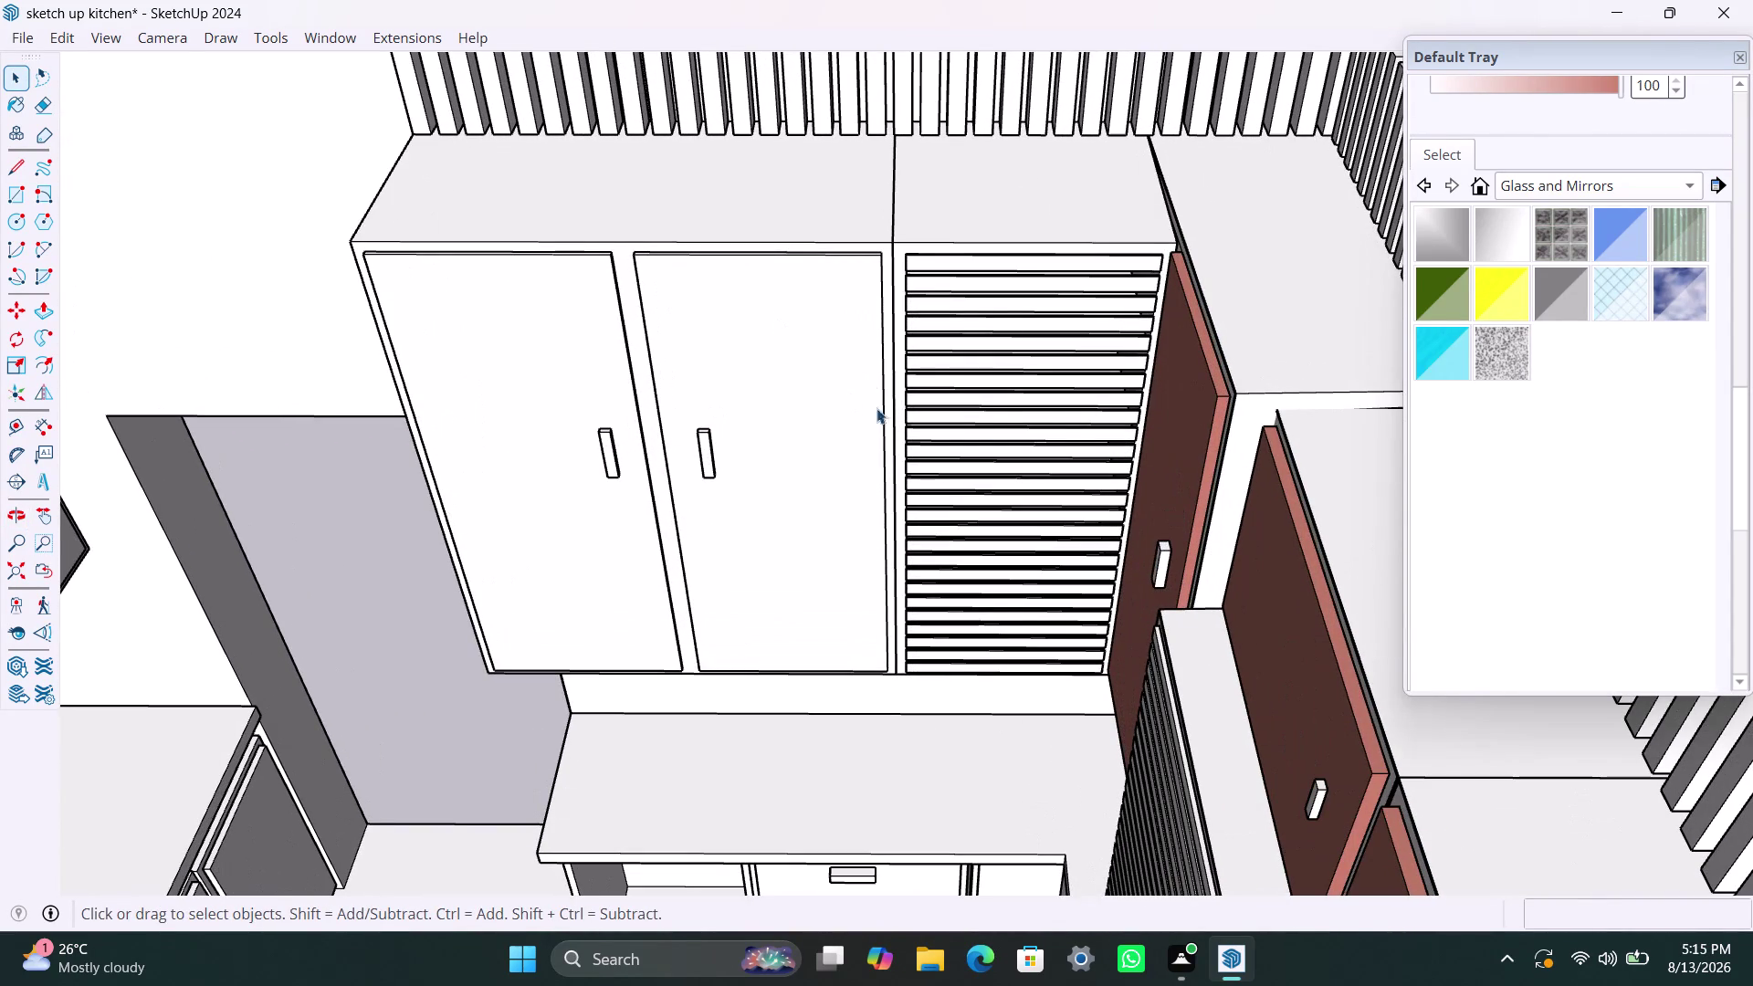
click(778, 311)
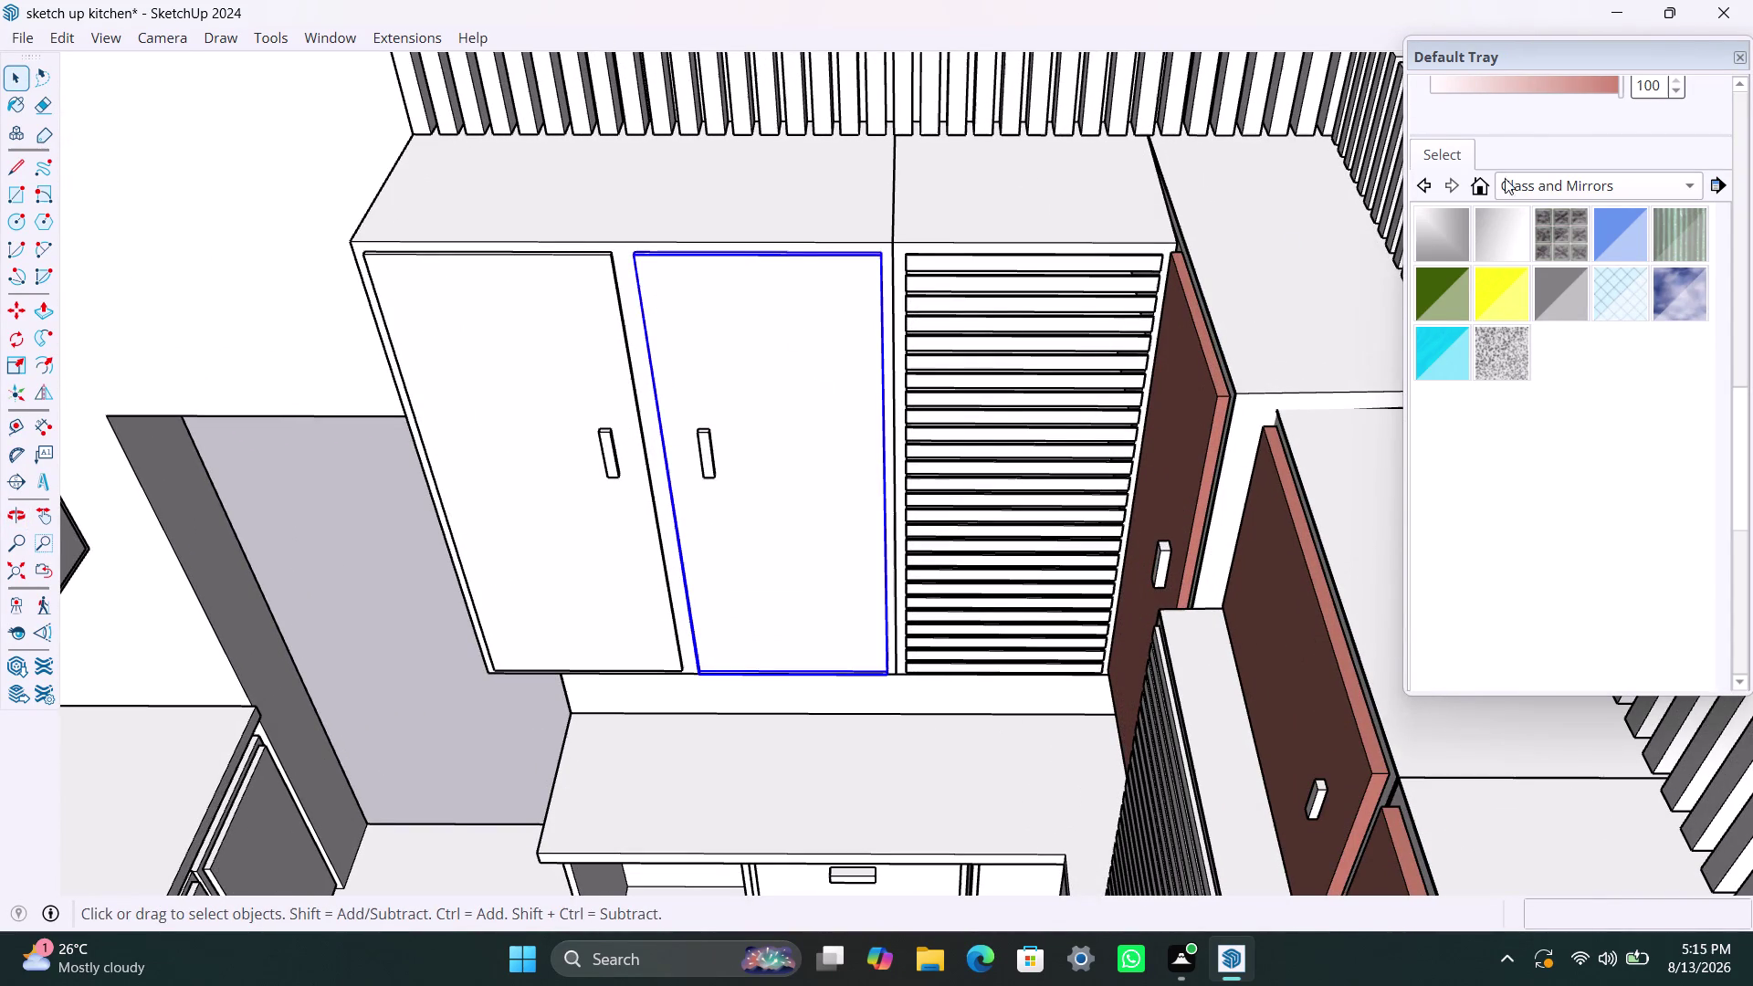
drag(1746, 431, 1728, 298)
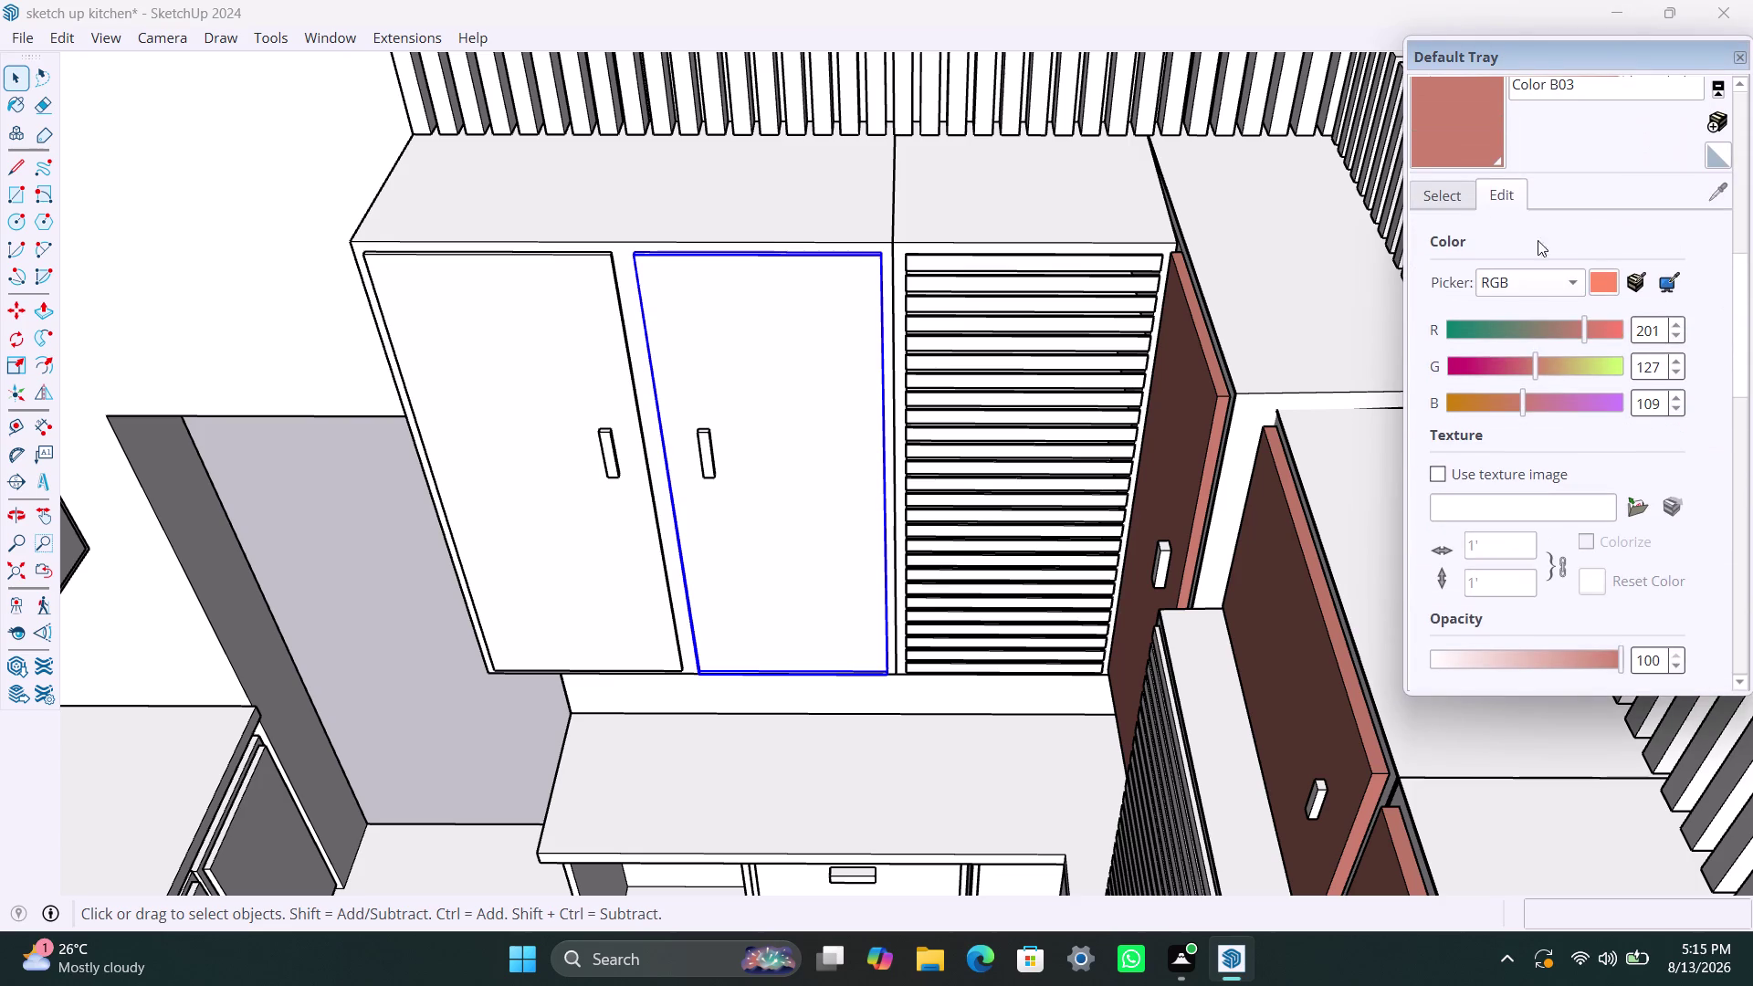
click(1449, 121)
click(798, 382)
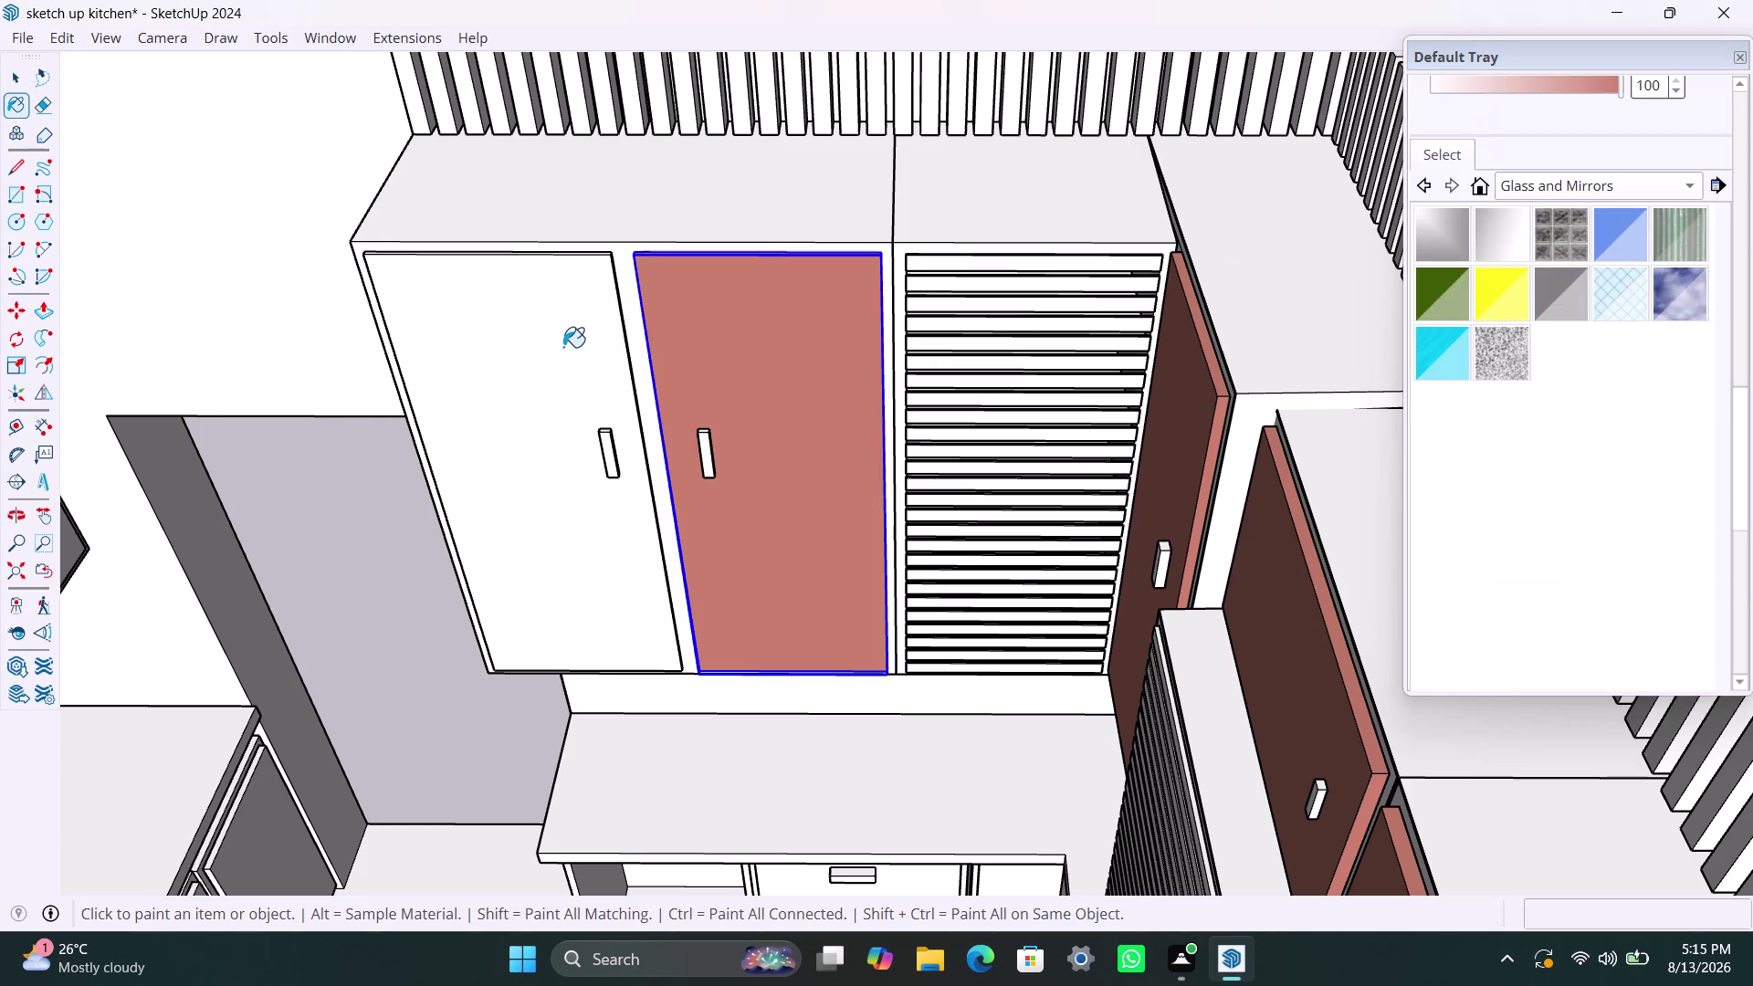
click(563, 347)
Orbit to view the room from above, leave the Paint Bucket and clear the selection.
scroll(down, 3)
scroll(down, 3)
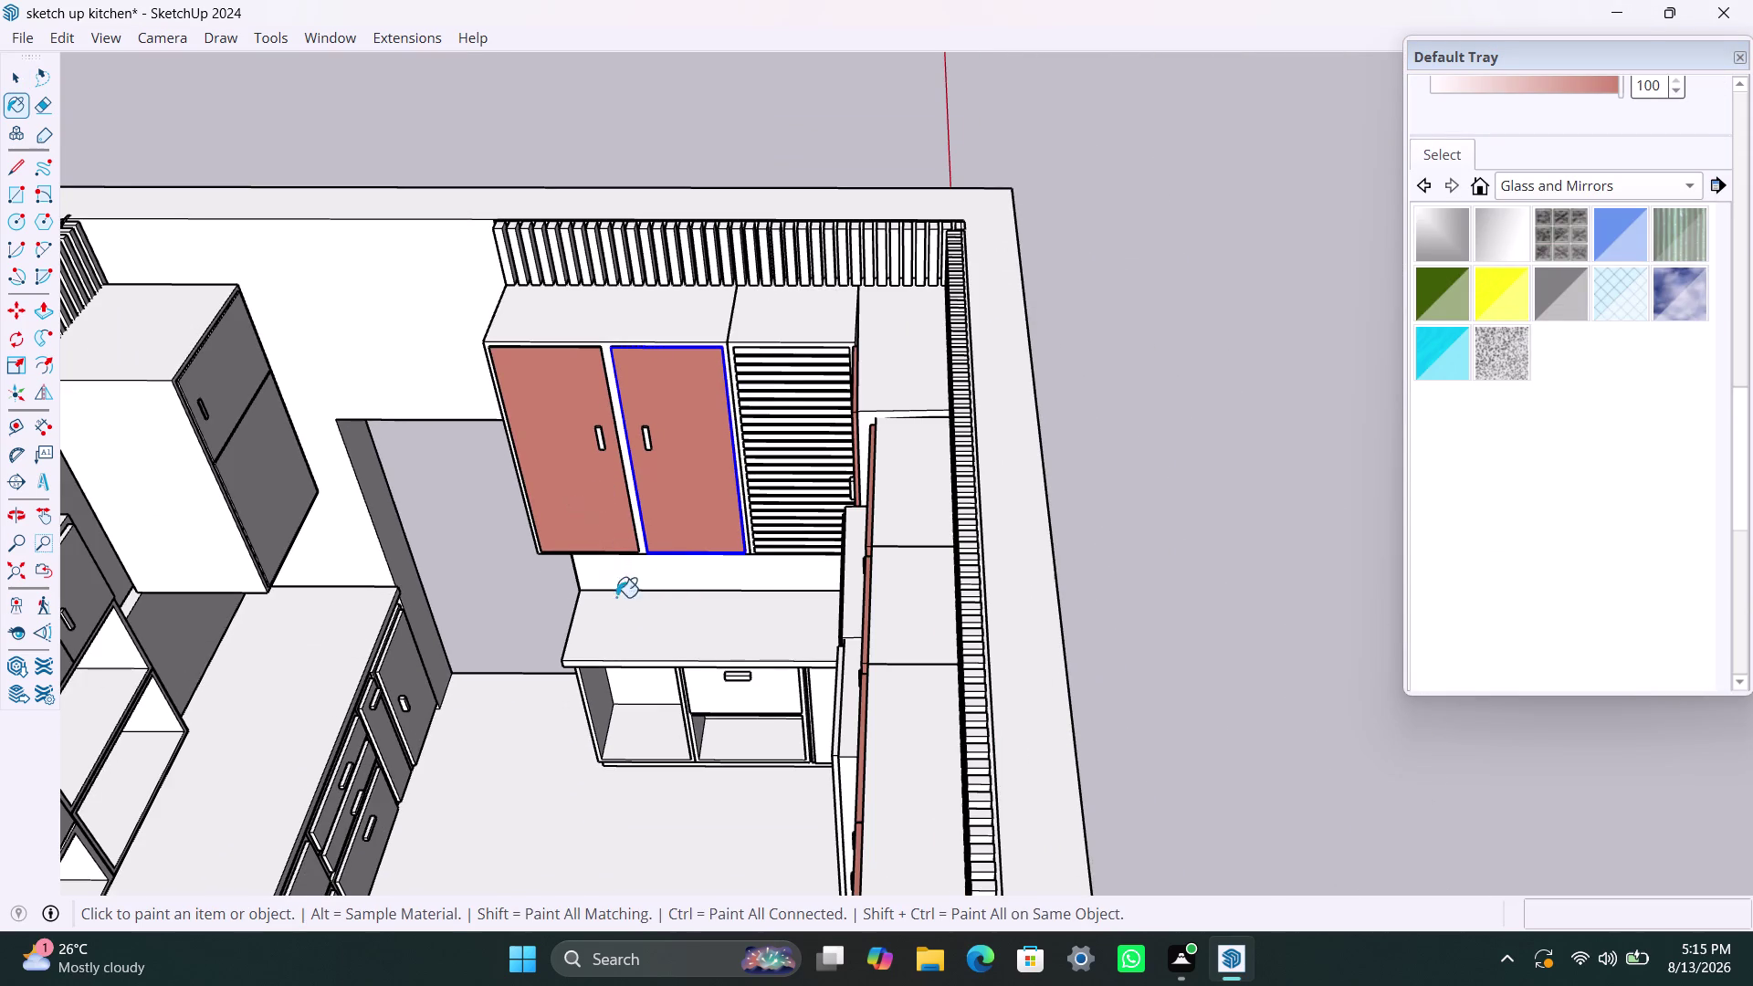
scroll(down, 3)
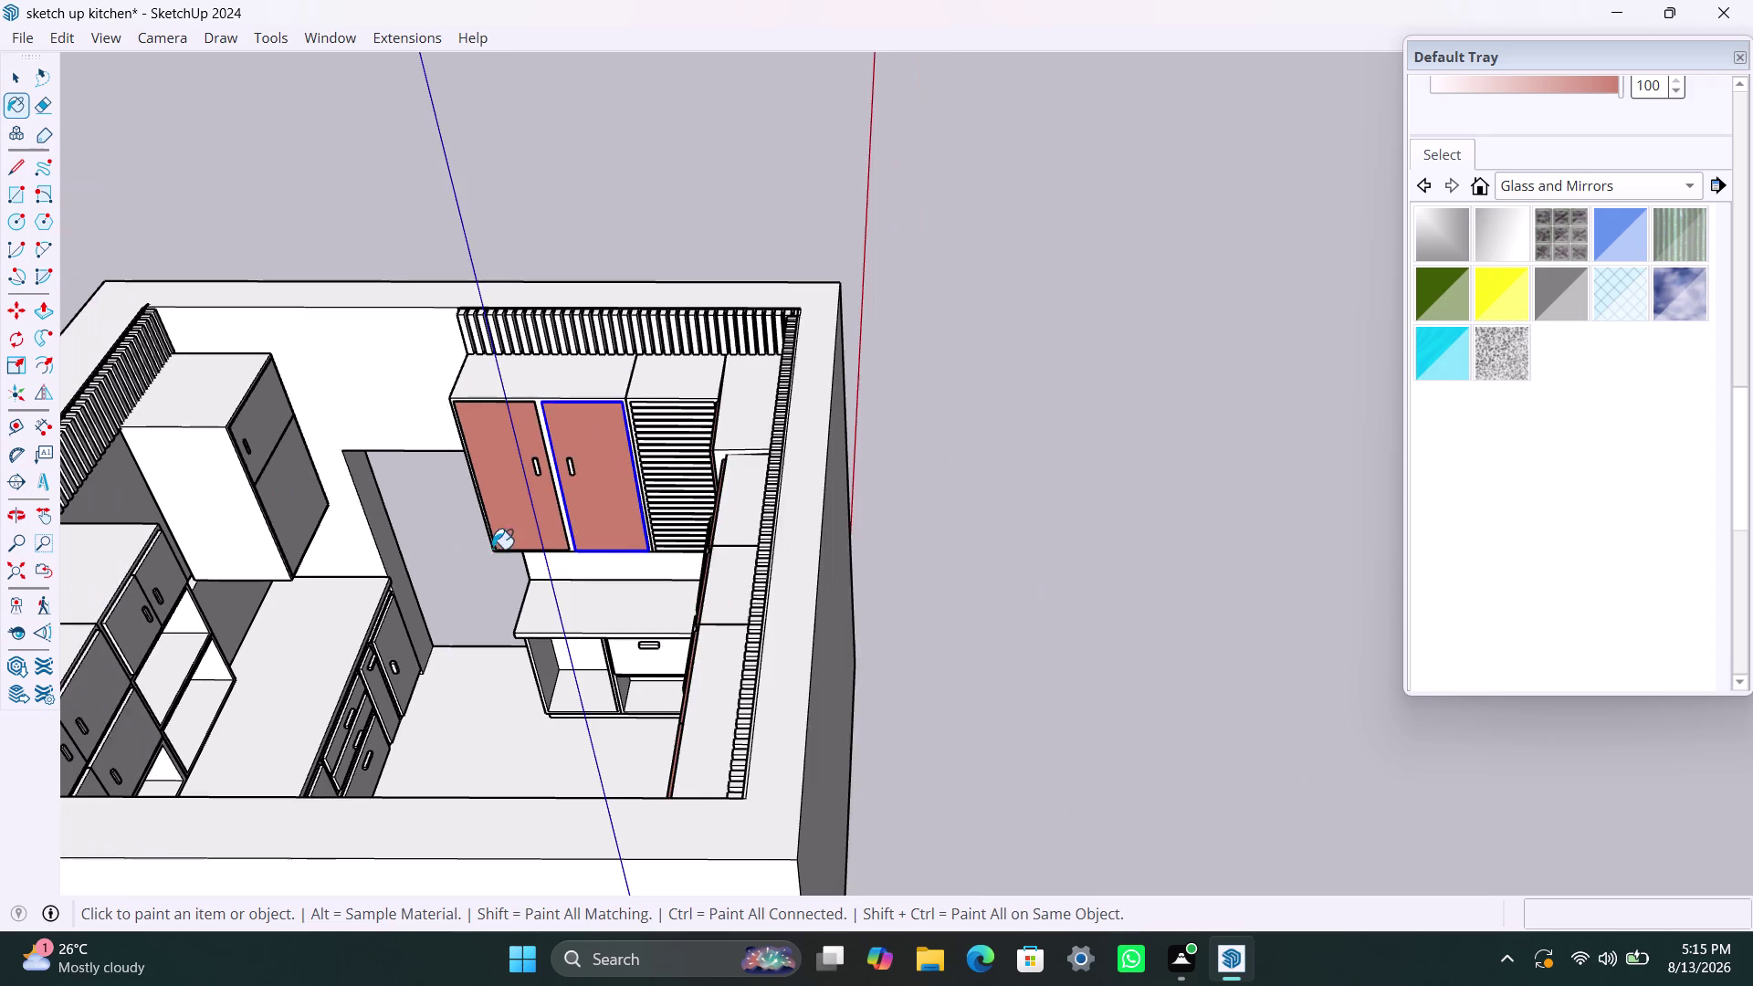
middle_drag(495, 553, 60, 601)
scroll(up, 3)
middle_drag(610, 331, 546, 365)
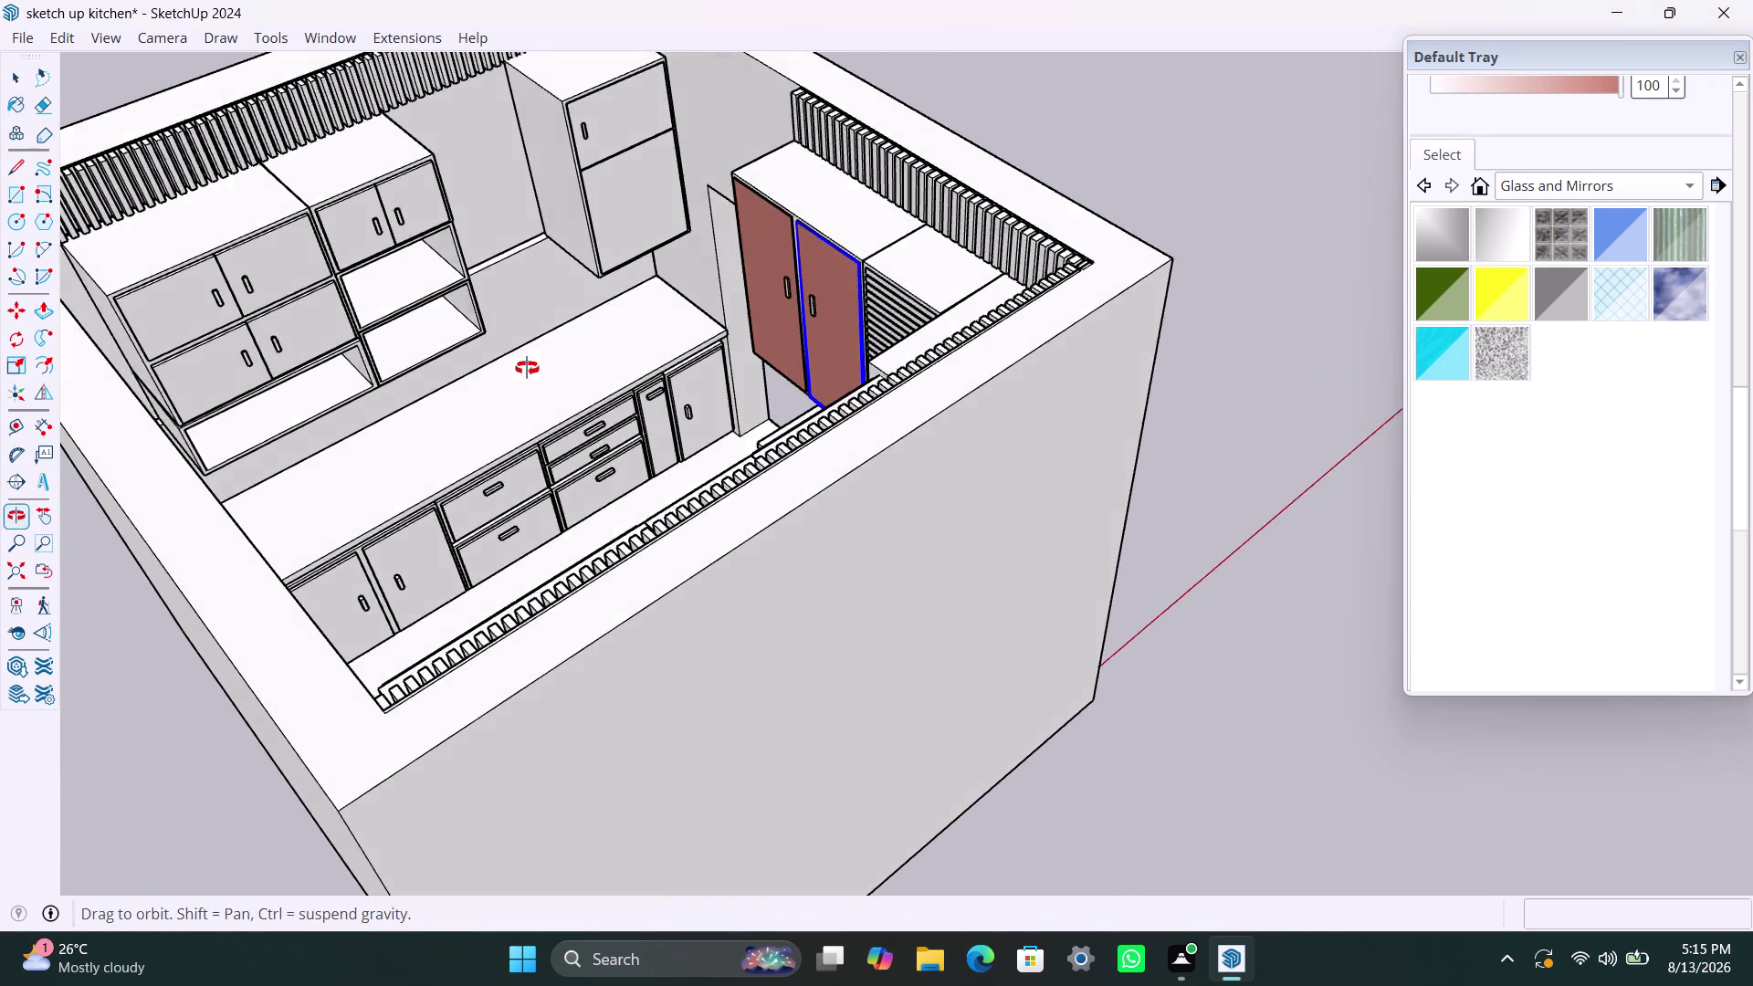
middle_drag(547, 364, 474, 366)
middle_drag(665, 264, 580, 291)
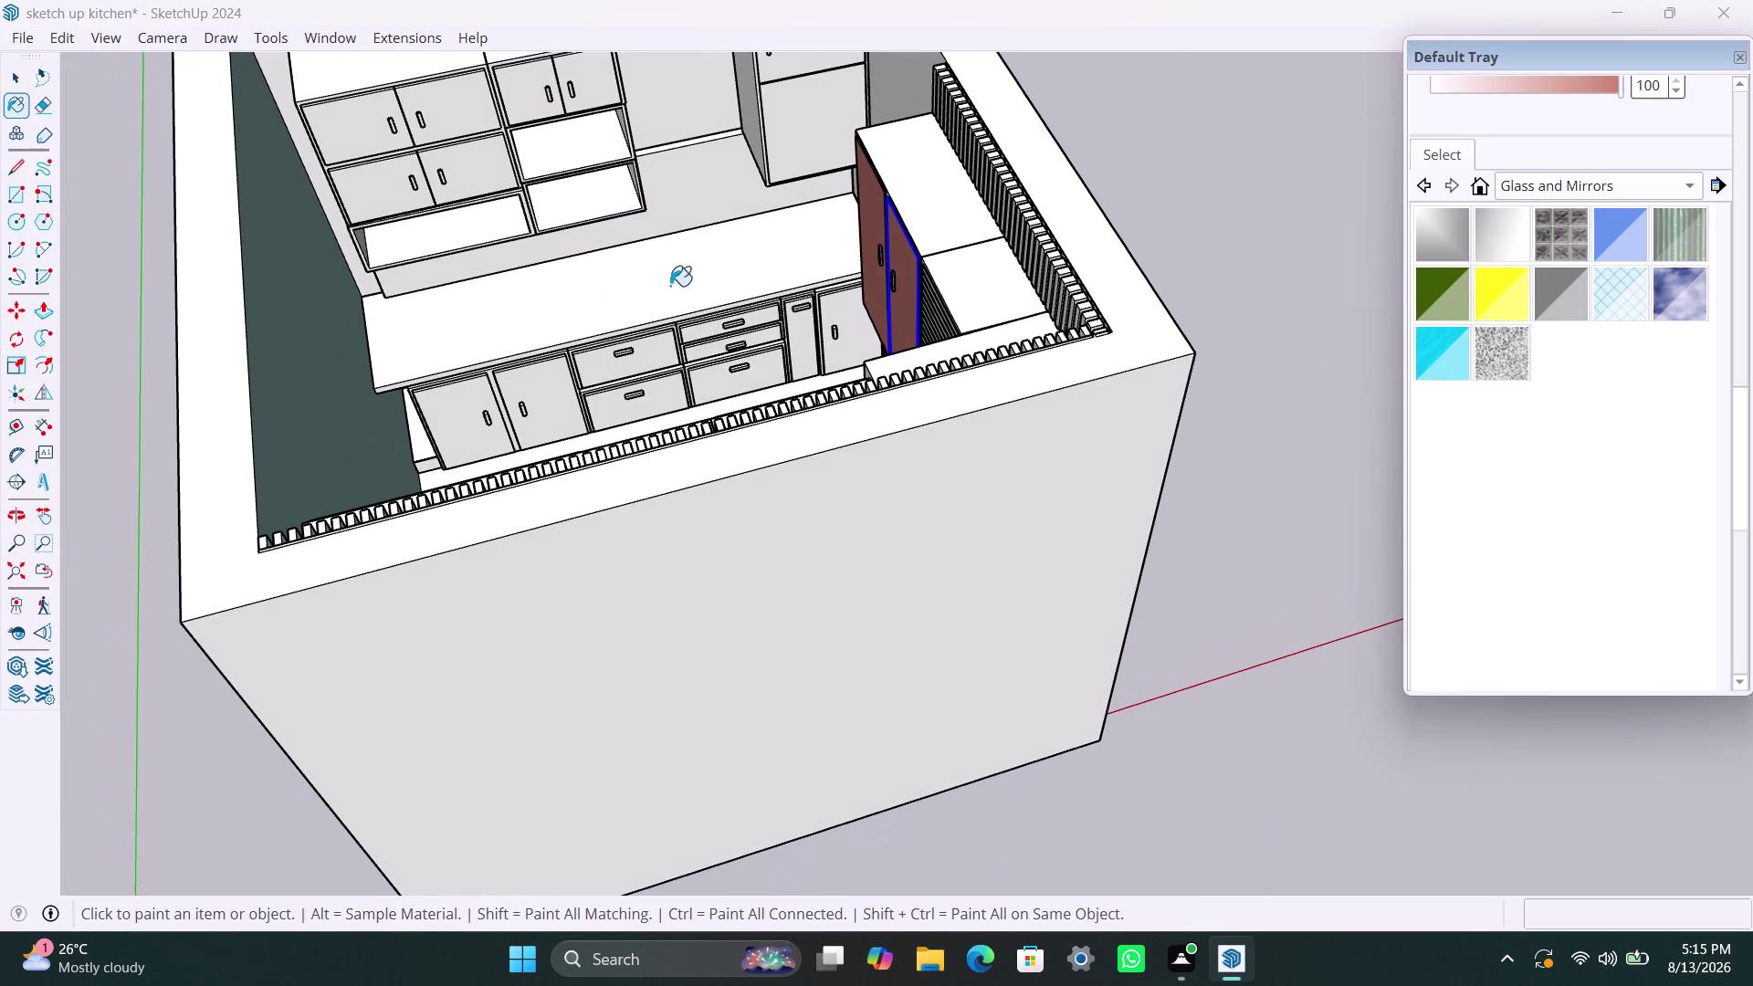
key(Escape)
key(Escape)
key(space)
click(1204, 199)
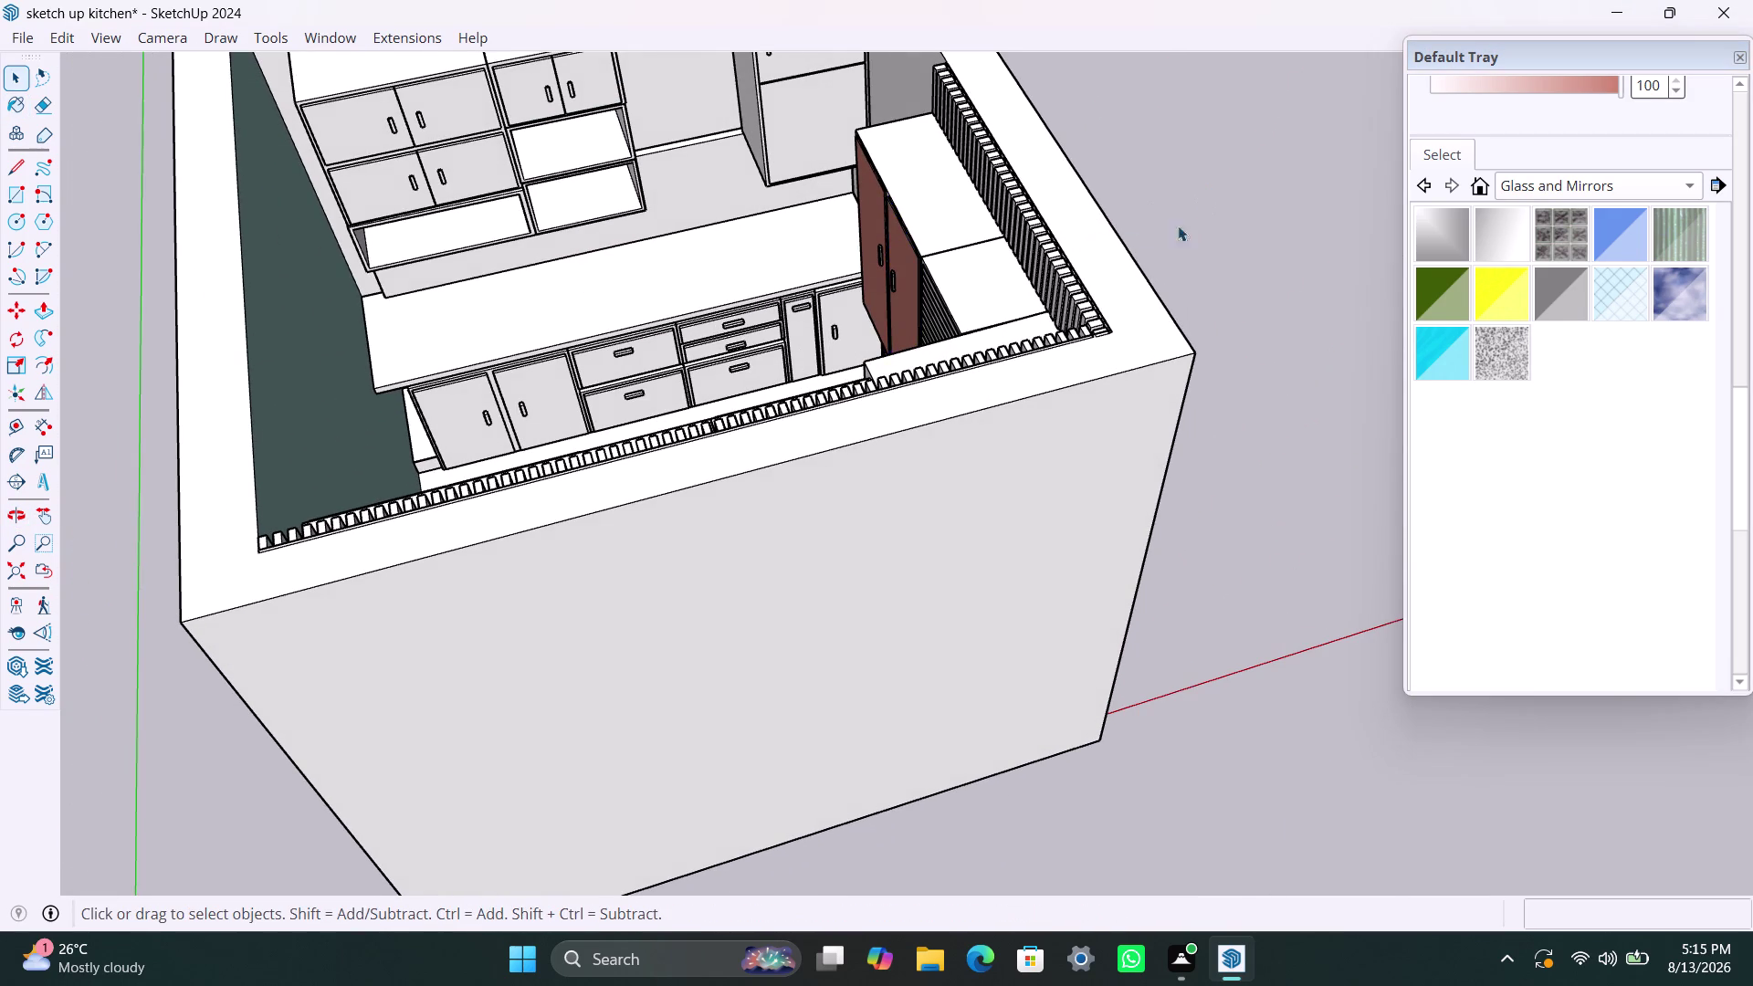
Orbit around the room to face the back cabinet row, deselecting everything.
scroll(down, 3)
middle_drag(1000, 298, 1742, 220)
scroll(down, 3)
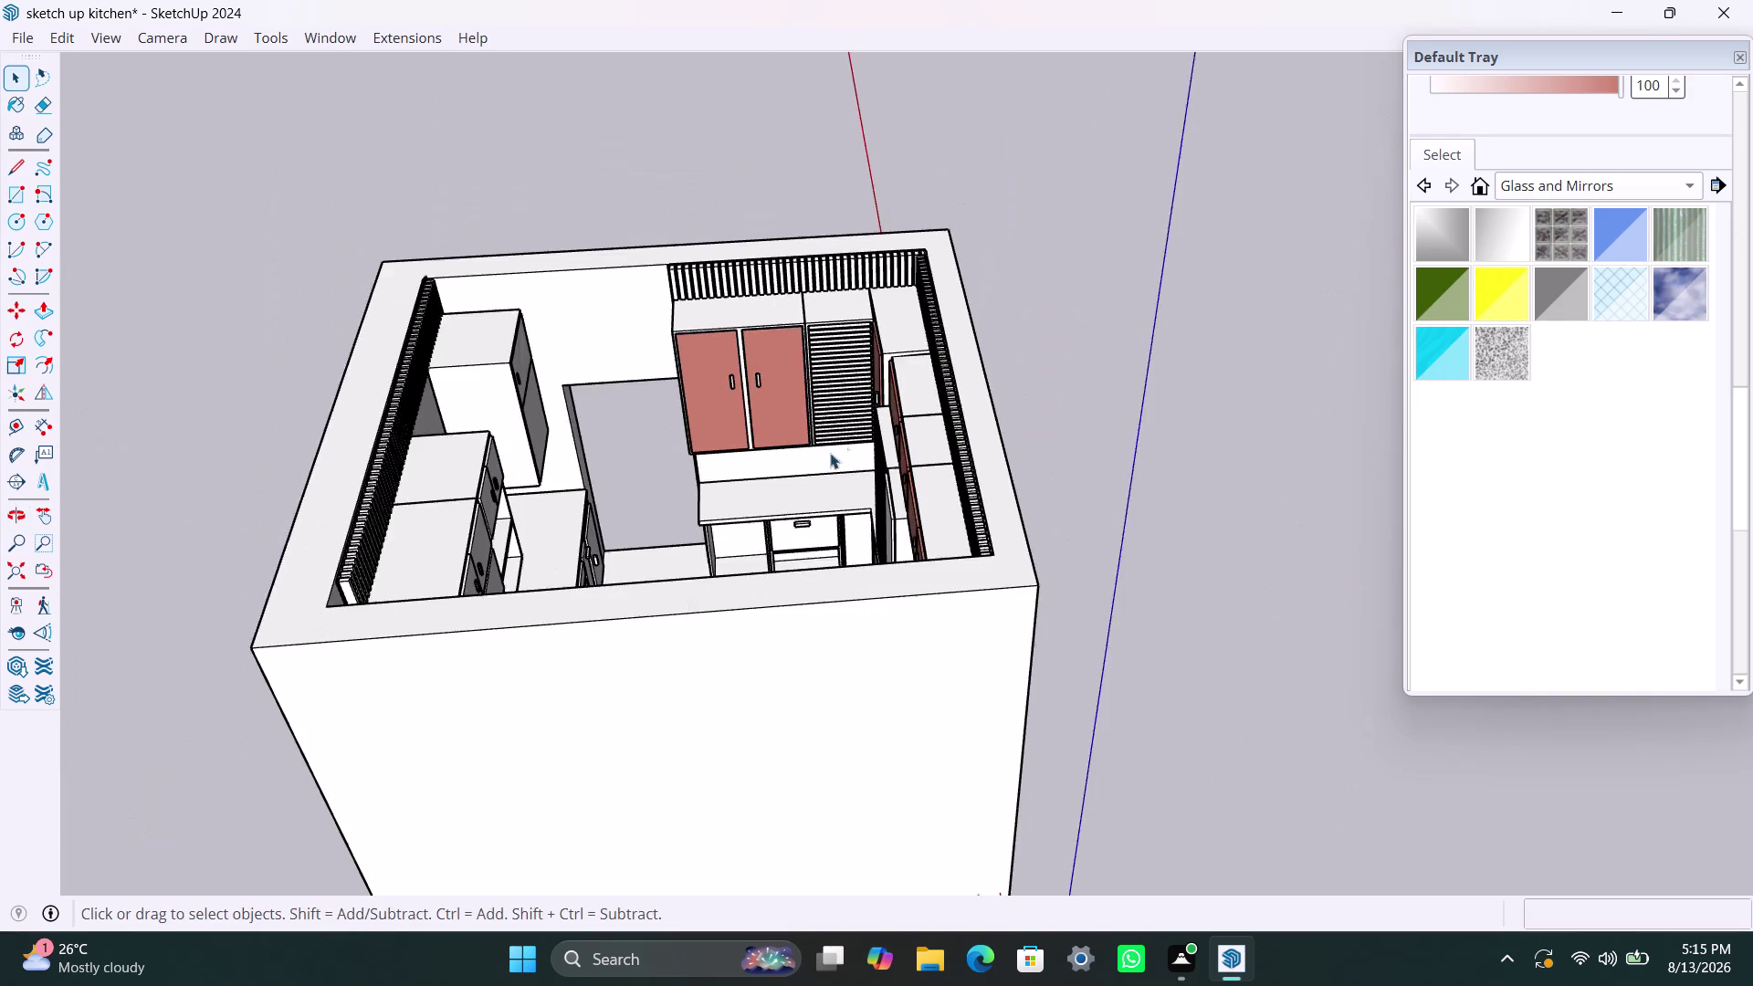
middle_drag(829, 468, 1449, 424)
scroll(up, 3)
middle_drag(842, 553, 1103, 544)
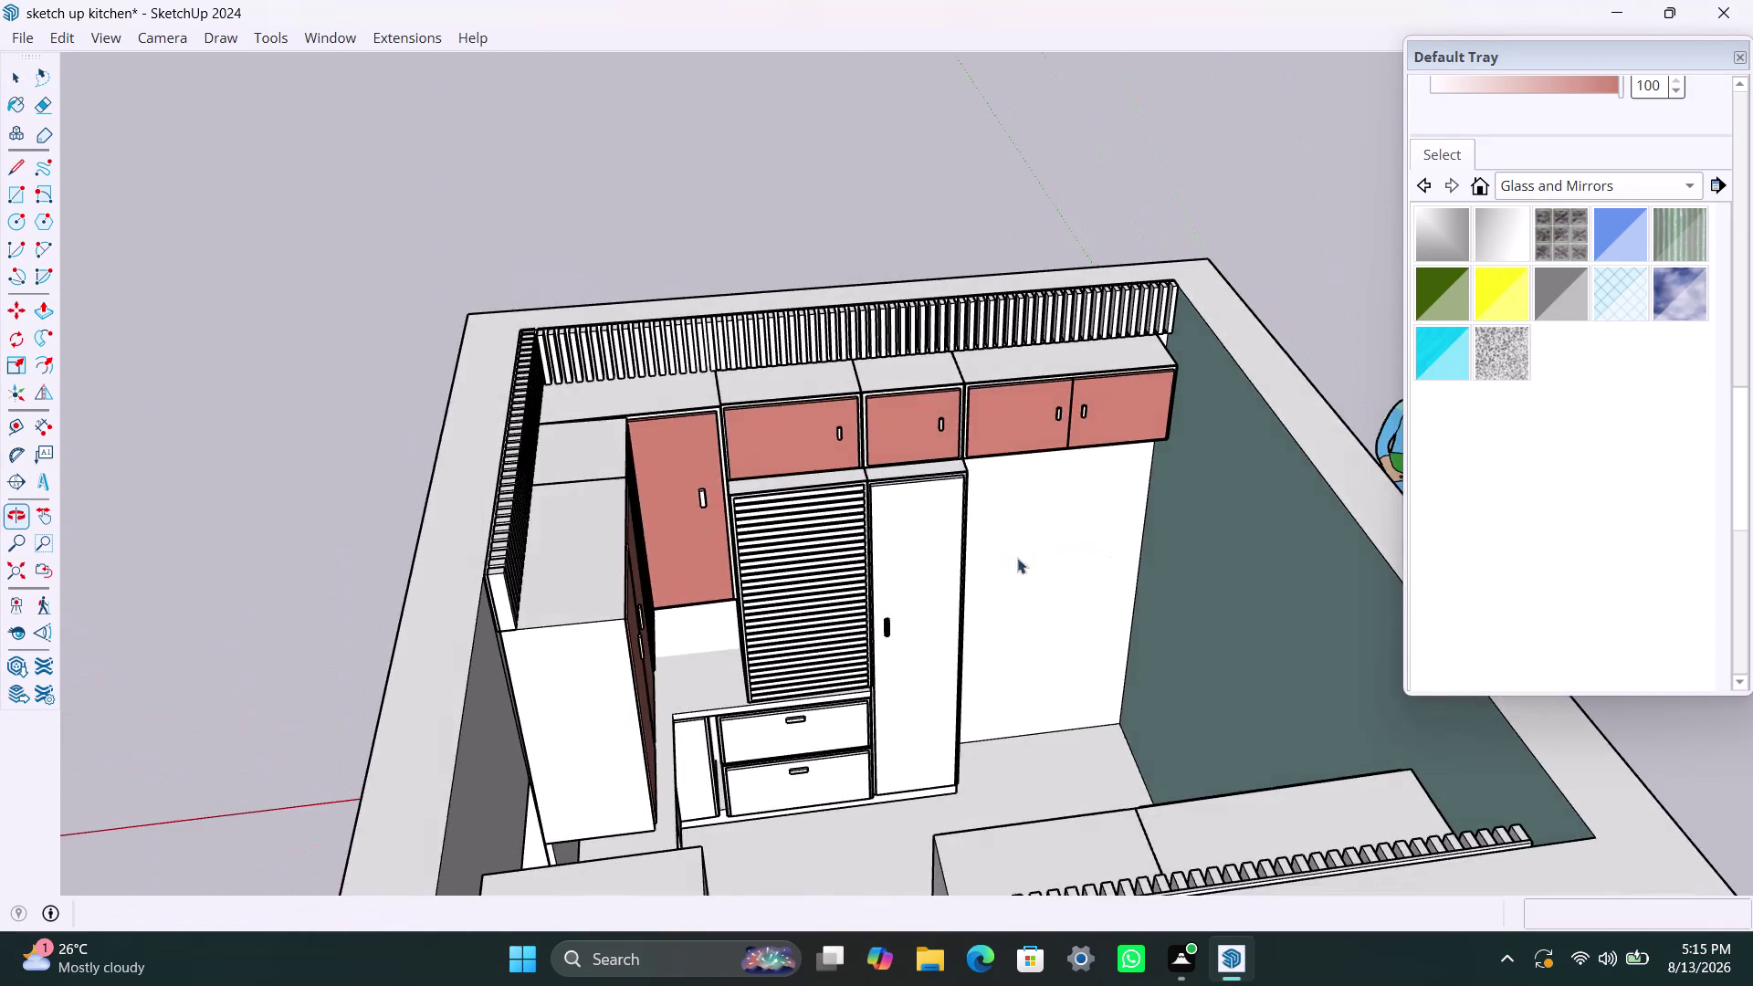
scroll(up, 3)
scroll(down, 3)
middle_drag(940, 581, 883, 586)
click(915, 553)
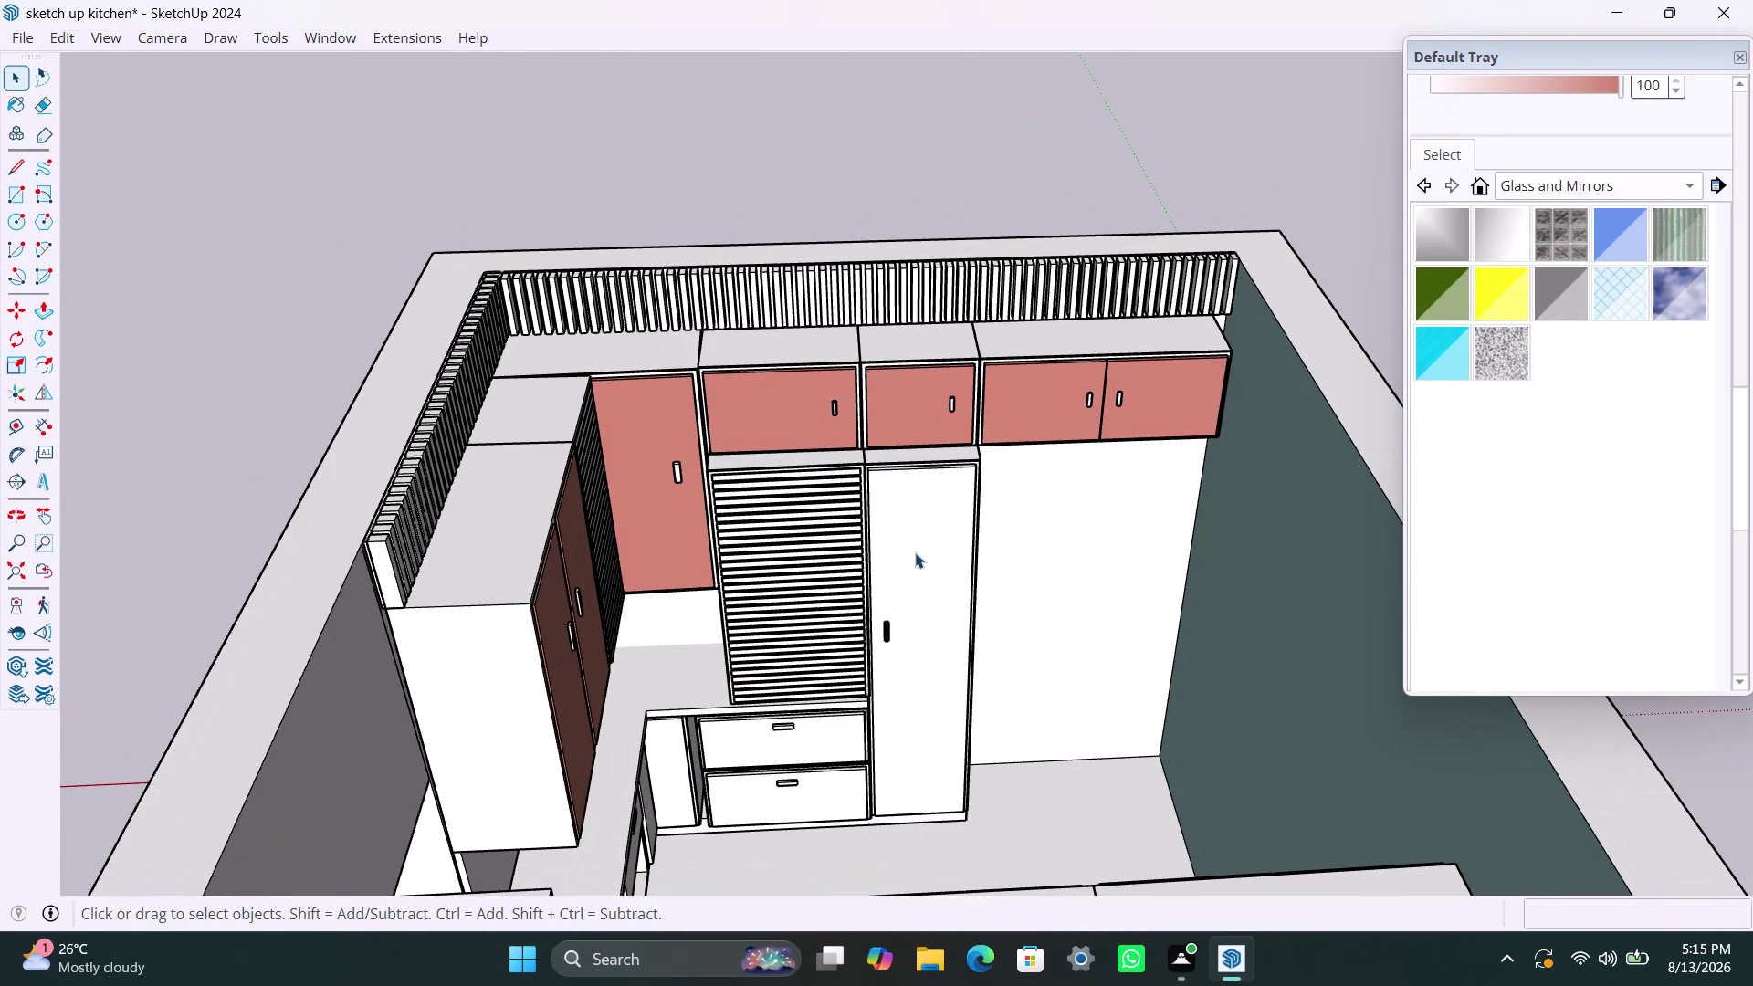
scroll(up, 3)
scroll(up, 3)
Enter the tall white door beside the shutter and paint its front salmon pink.
double_click(921, 489)
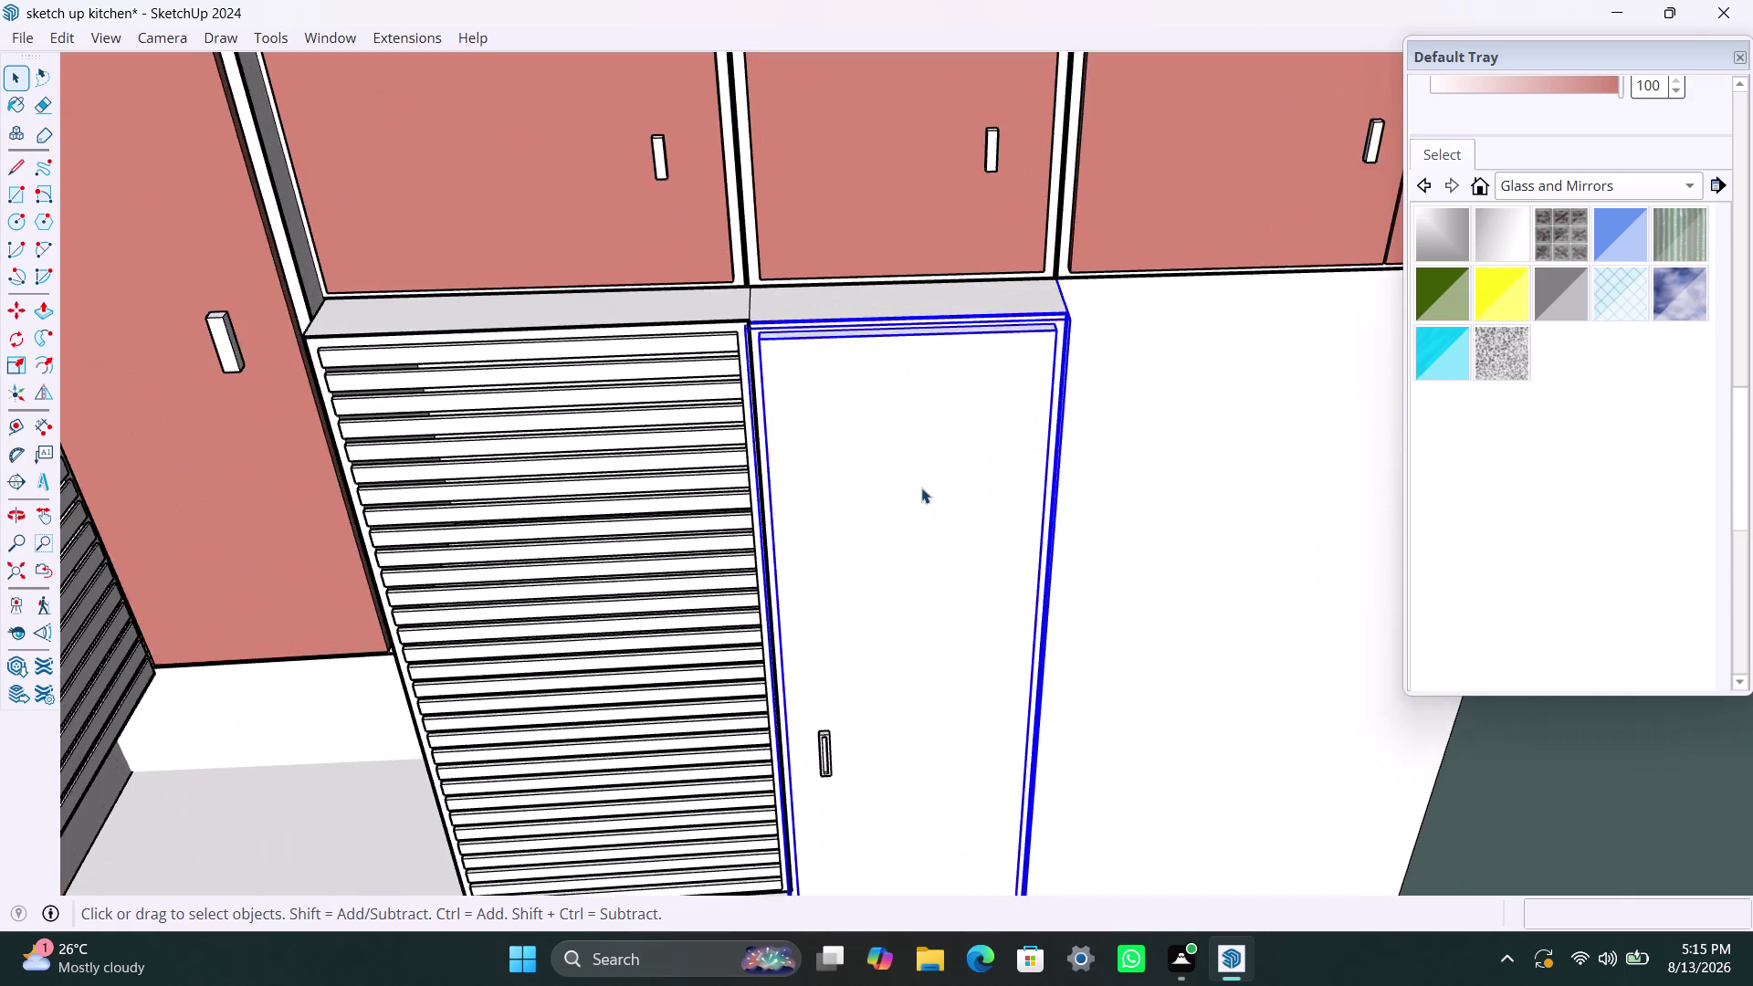
click(922, 482)
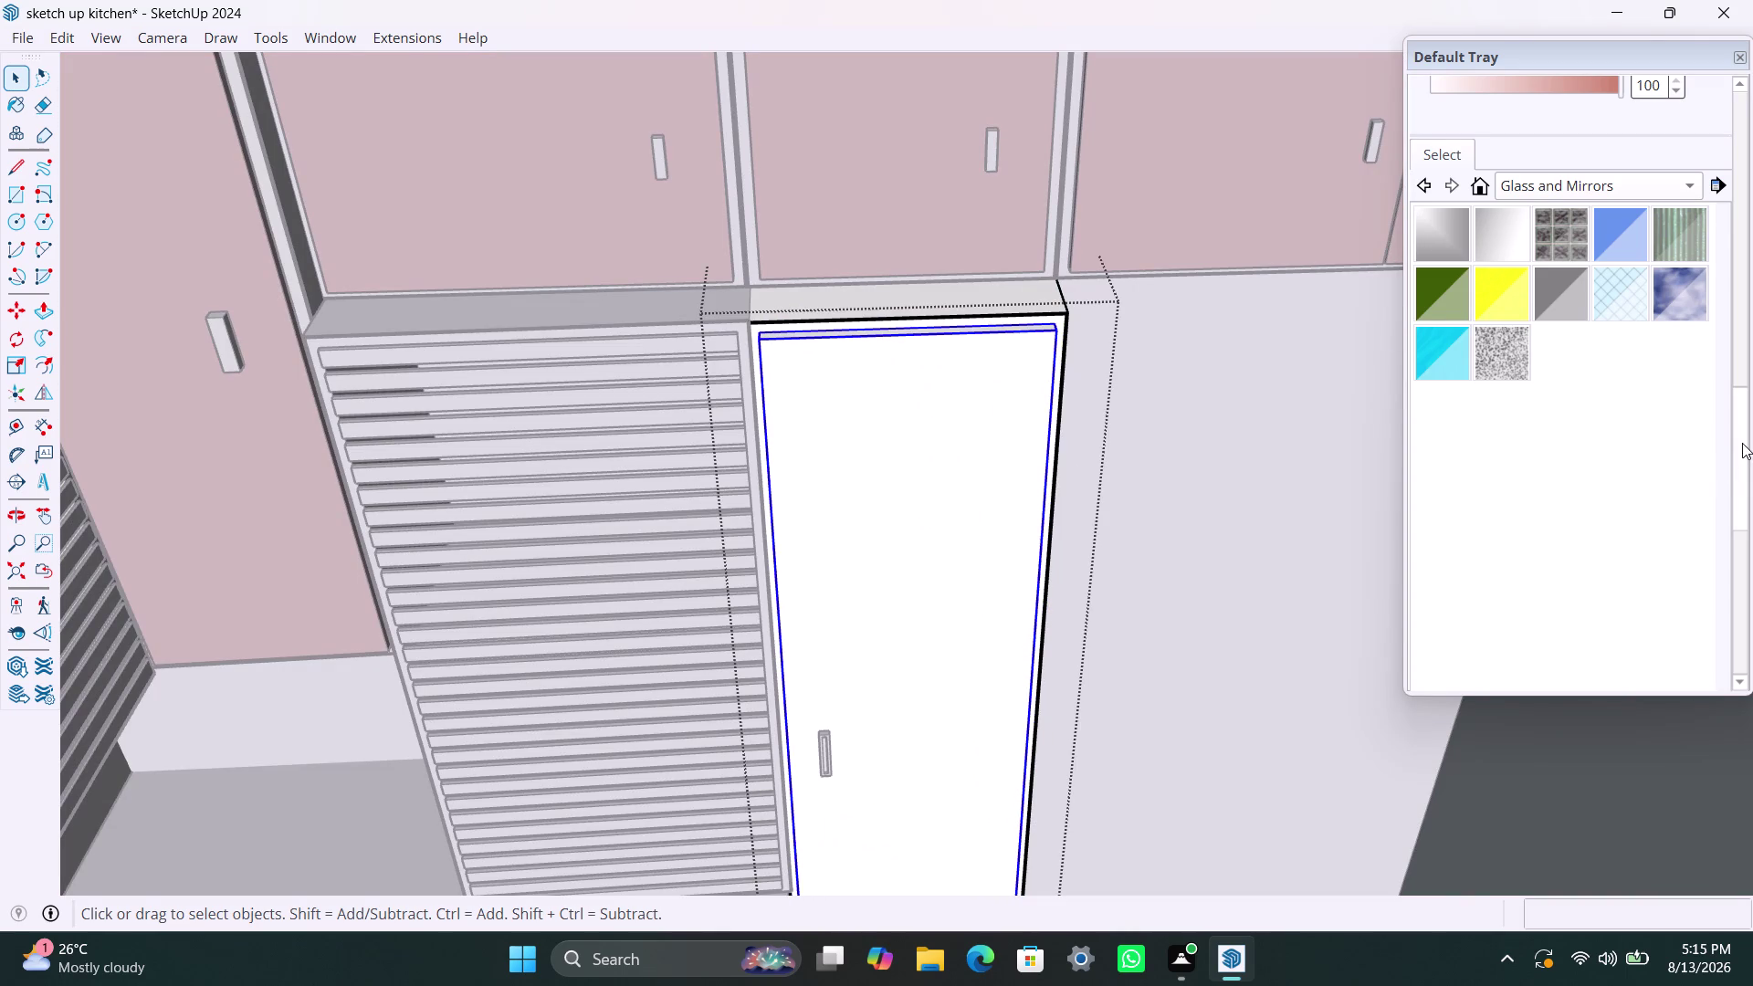
drag(1743, 442, 1735, 297)
click(1462, 176)
click(990, 451)
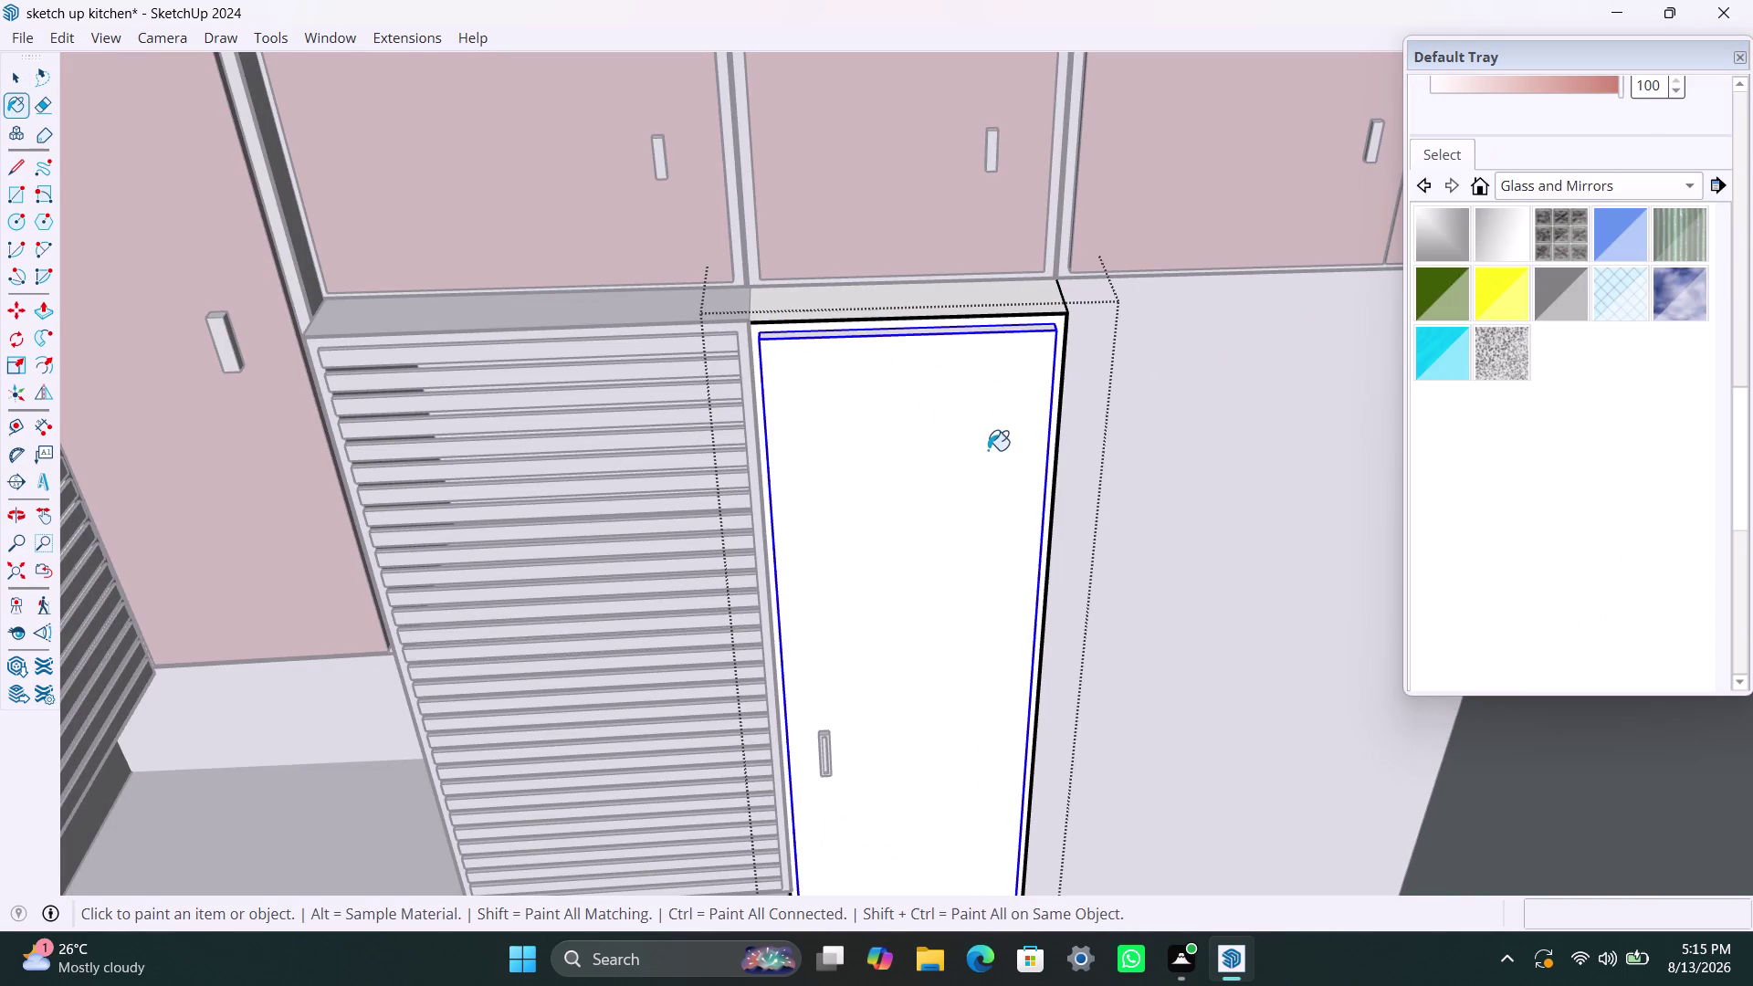
key(space)
click(1191, 423)
Orbit and zoom in on the drawers beneath the slatted shutter.
scroll(down, 3)
scroll(down, 3)
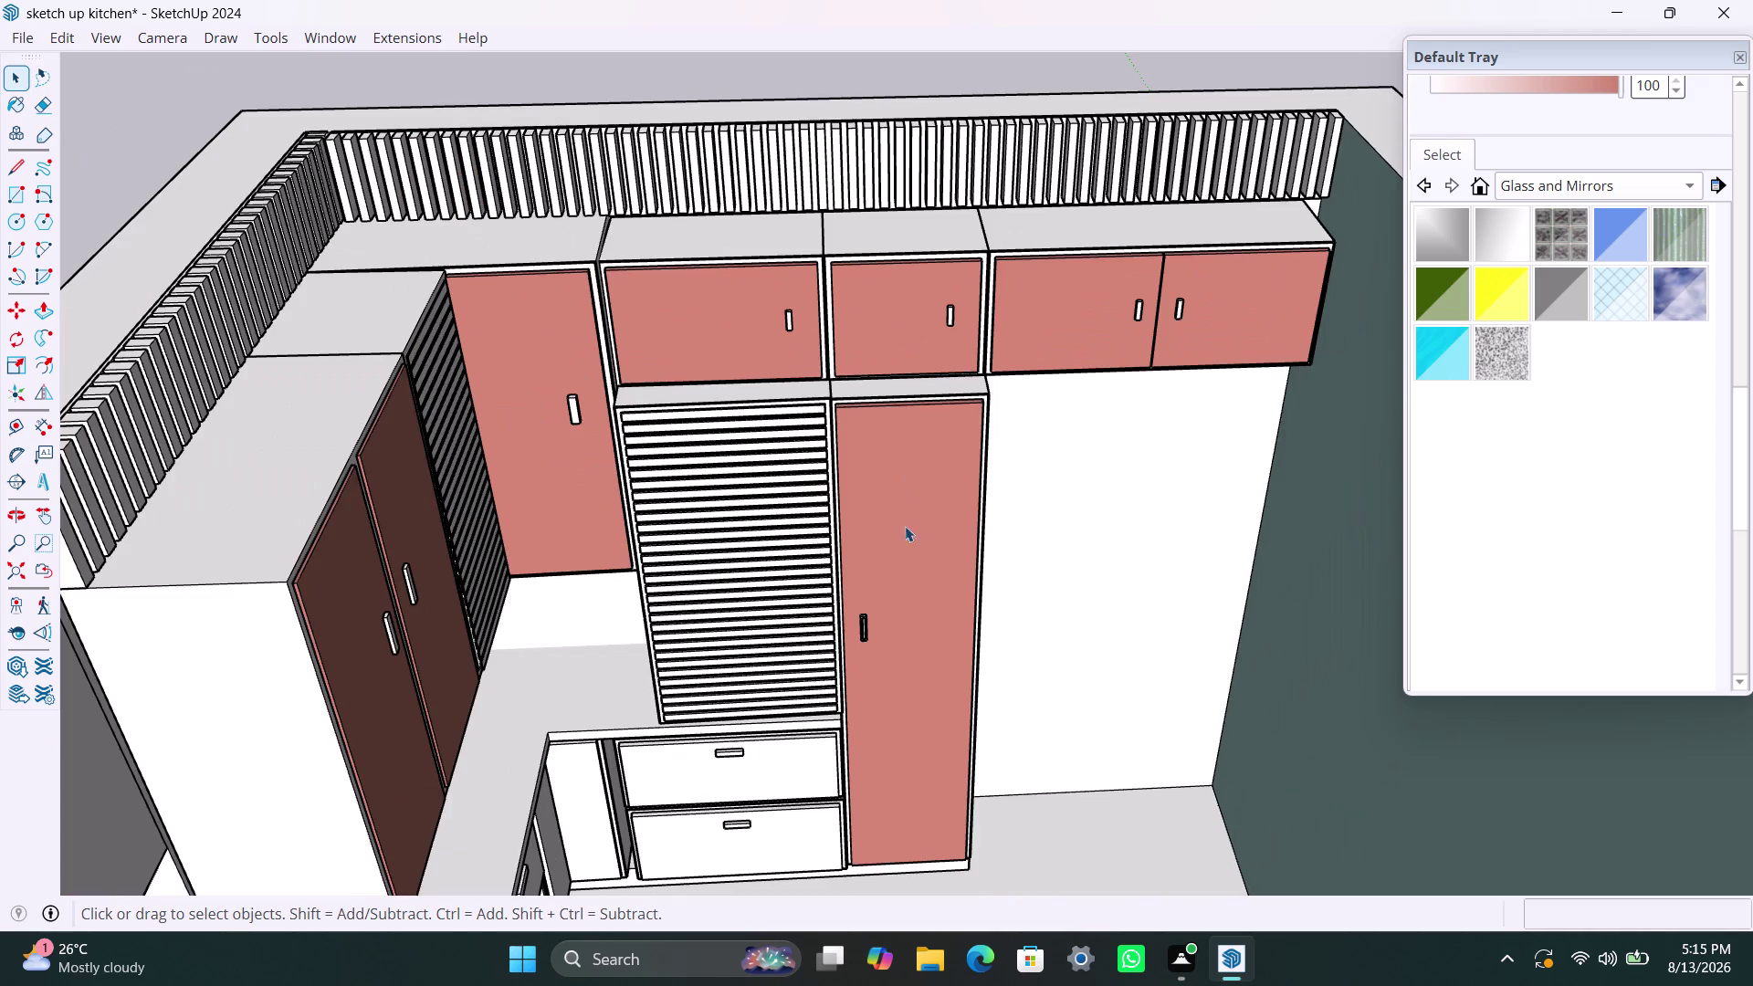
scroll(up, 3)
middle_drag(759, 758, 723, 672)
scroll(down, 3)
middle_drag(748, 673, 728, 601)
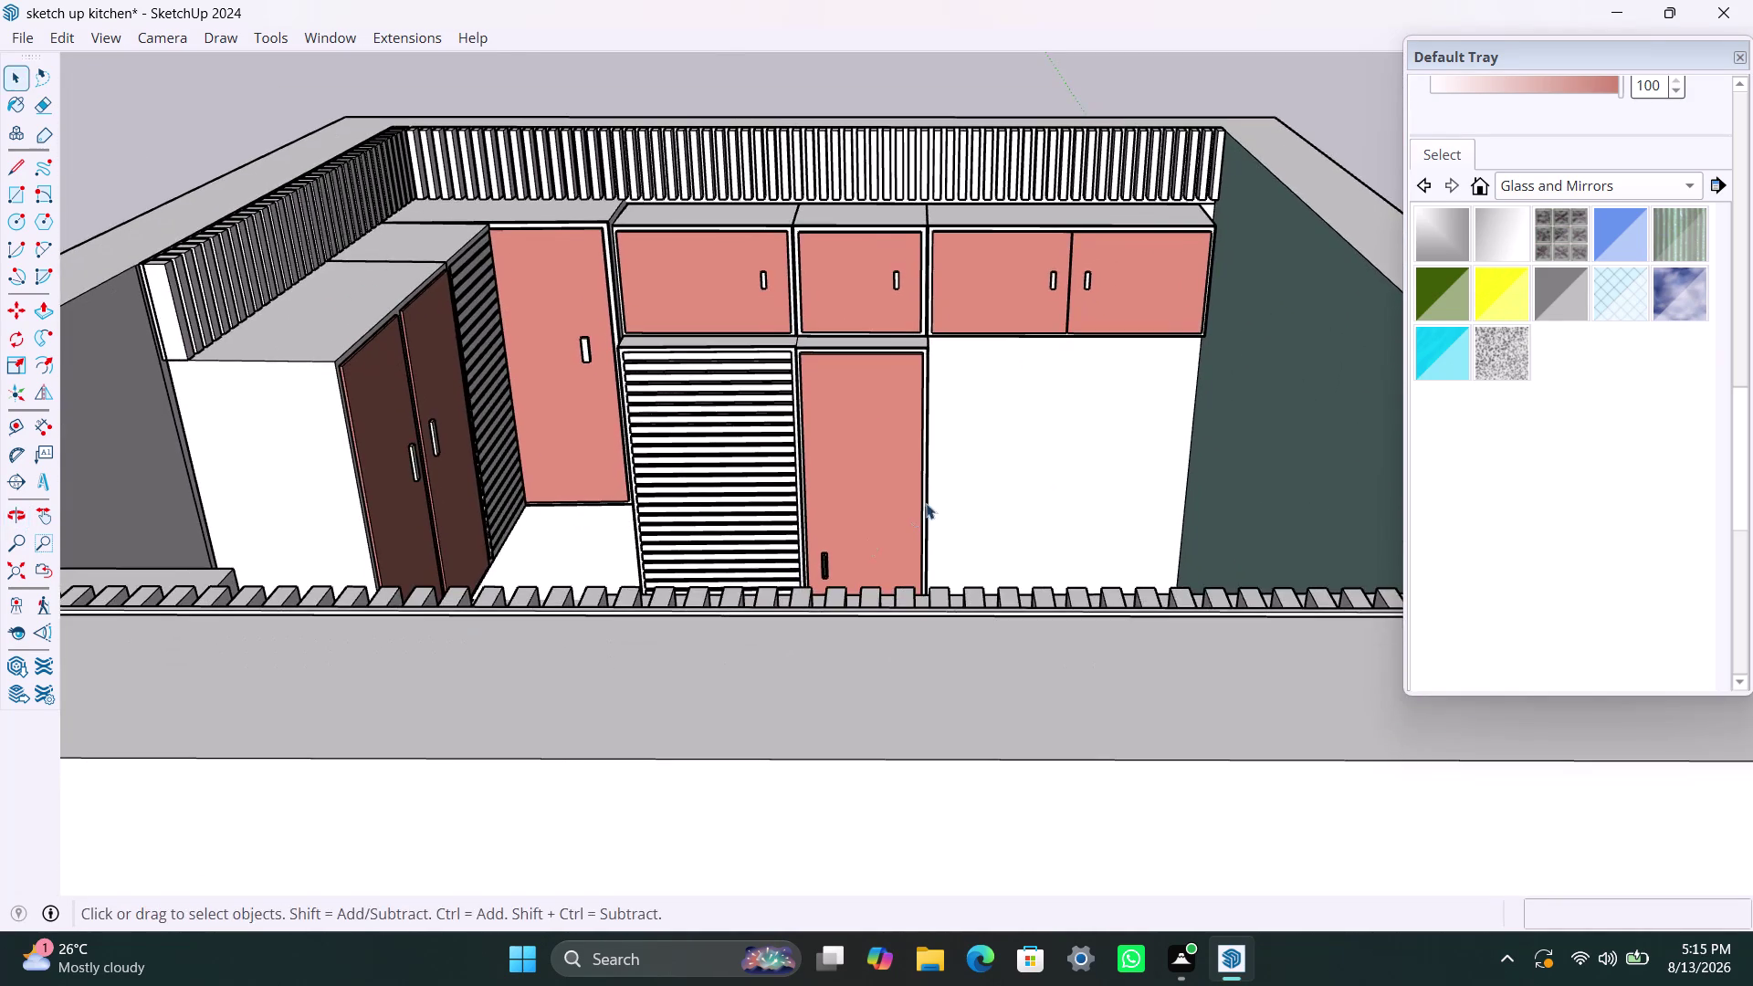
scroll(up, 3)
middle_drag(921, 559, 888, 722)
scroll(up, 3)
scroll(up, 3)
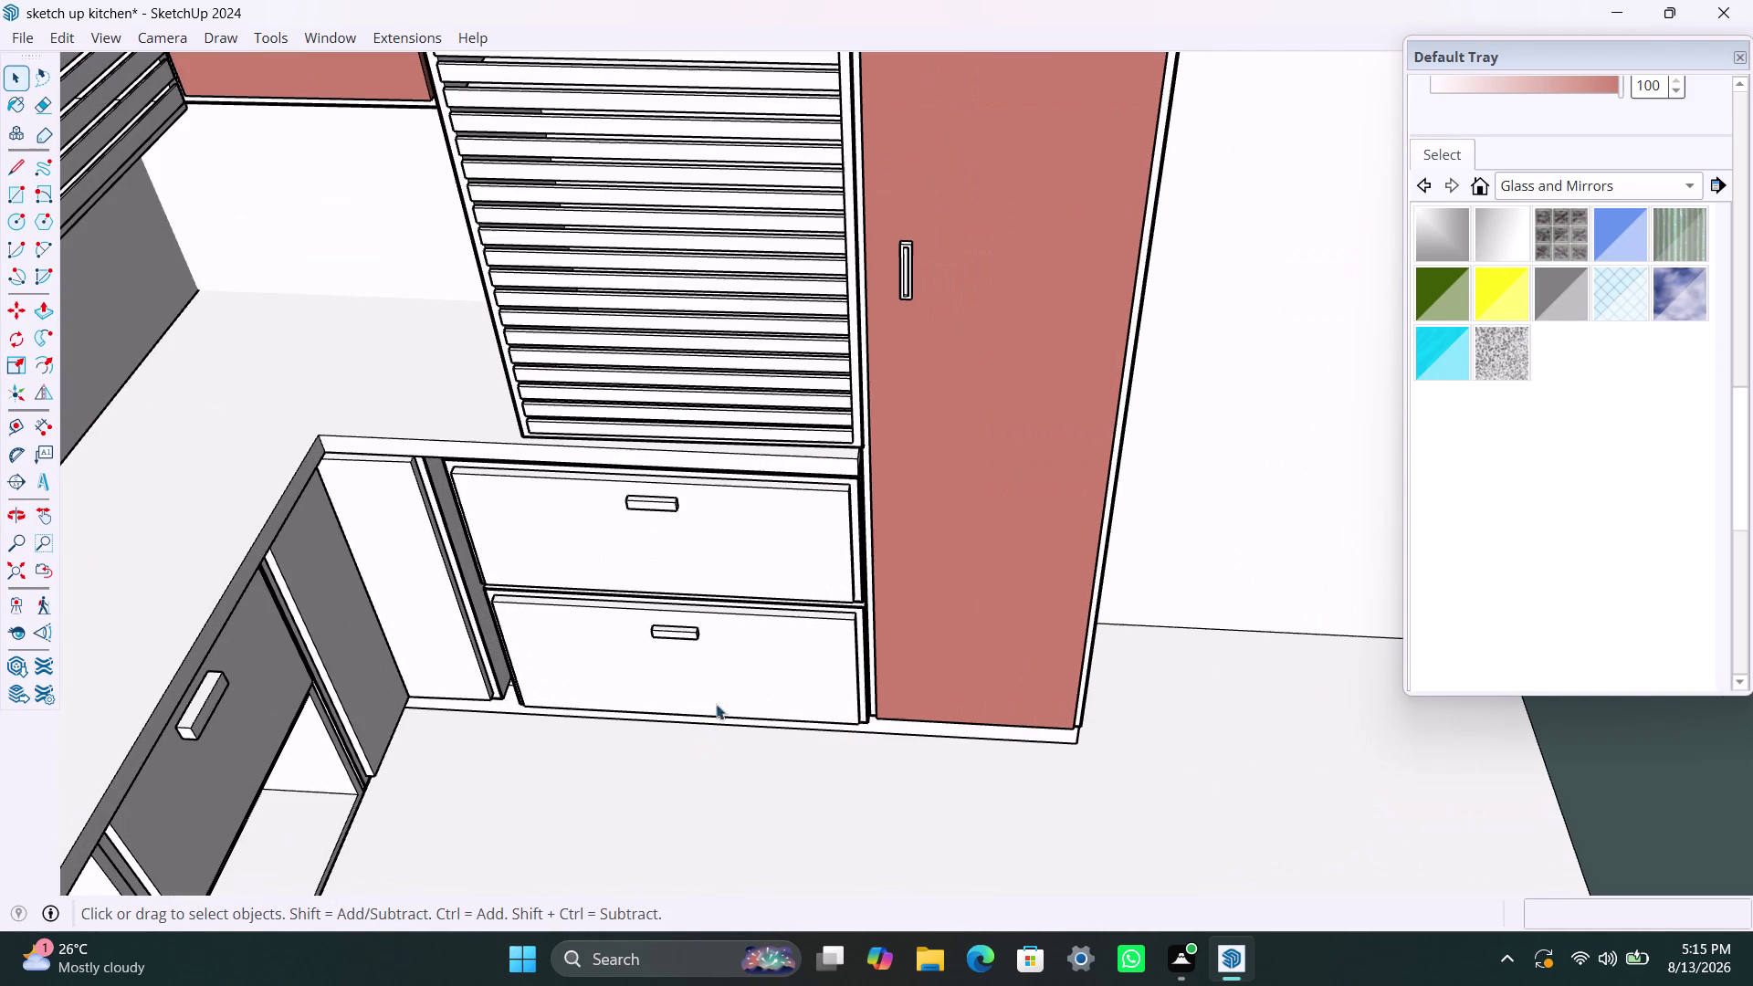
Enter the upper drawer front under the shutter and paint it salmon pink.
triple_click(757, 551)
click(760, 551)
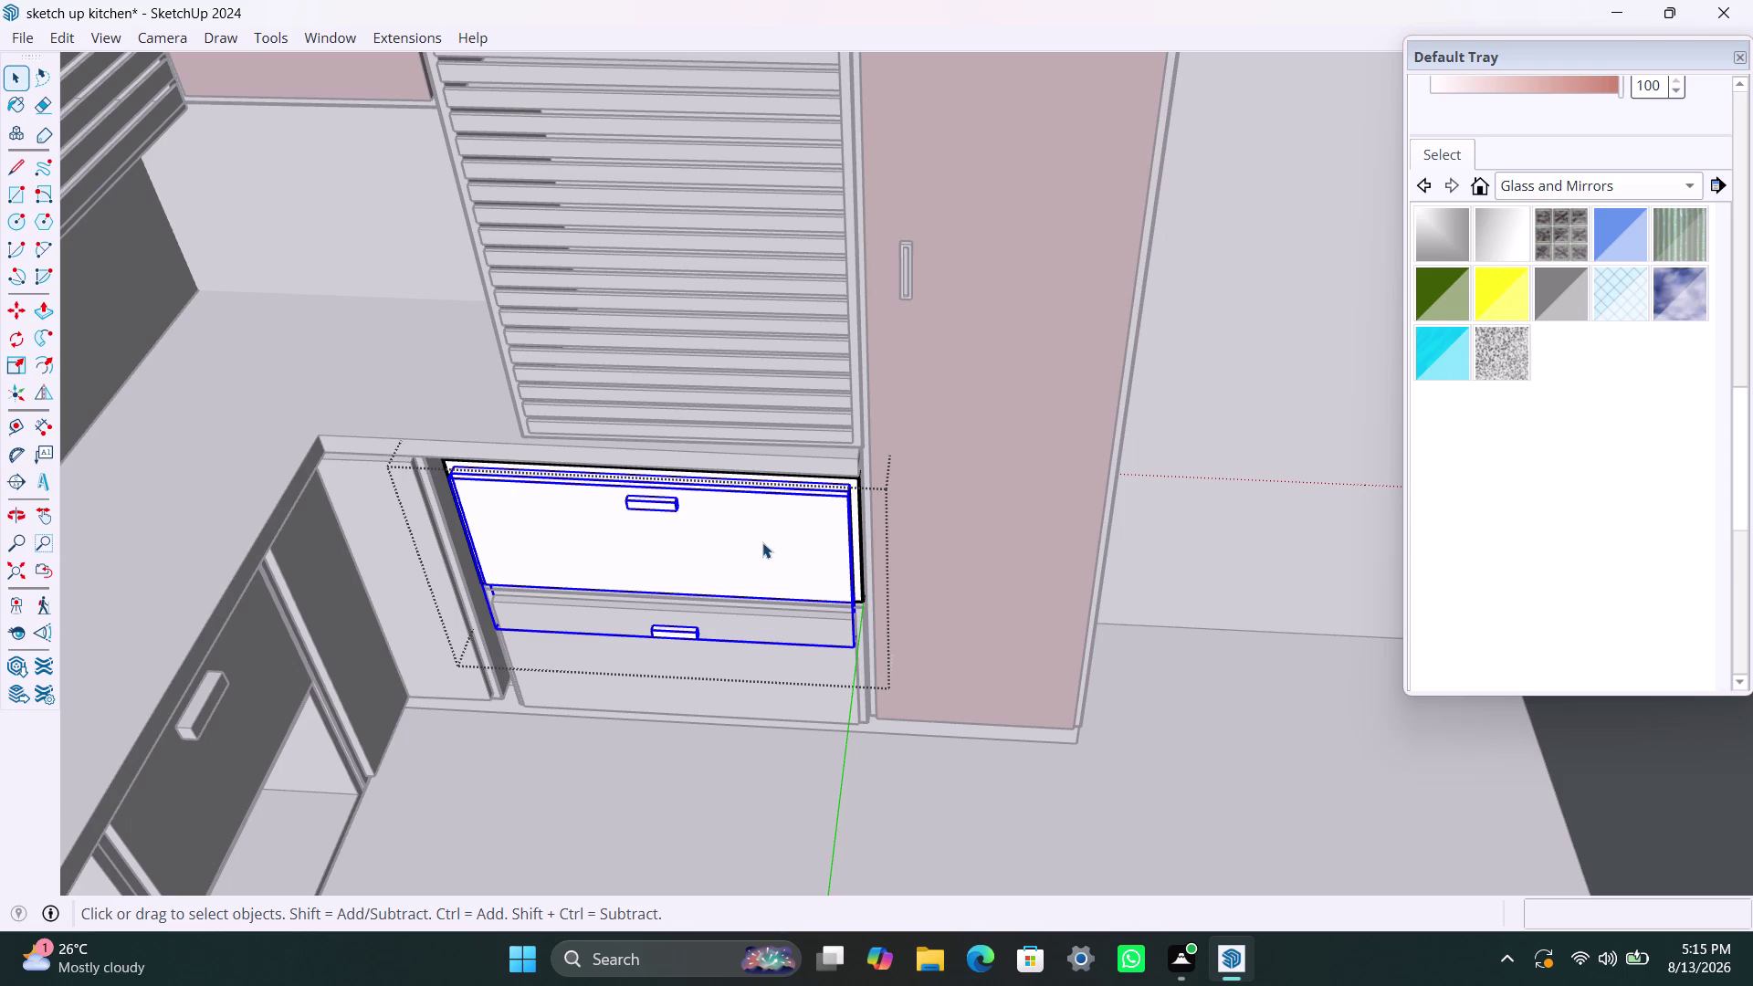
double_click(764, 540)
click(766, 533)
double_click(766, 533)
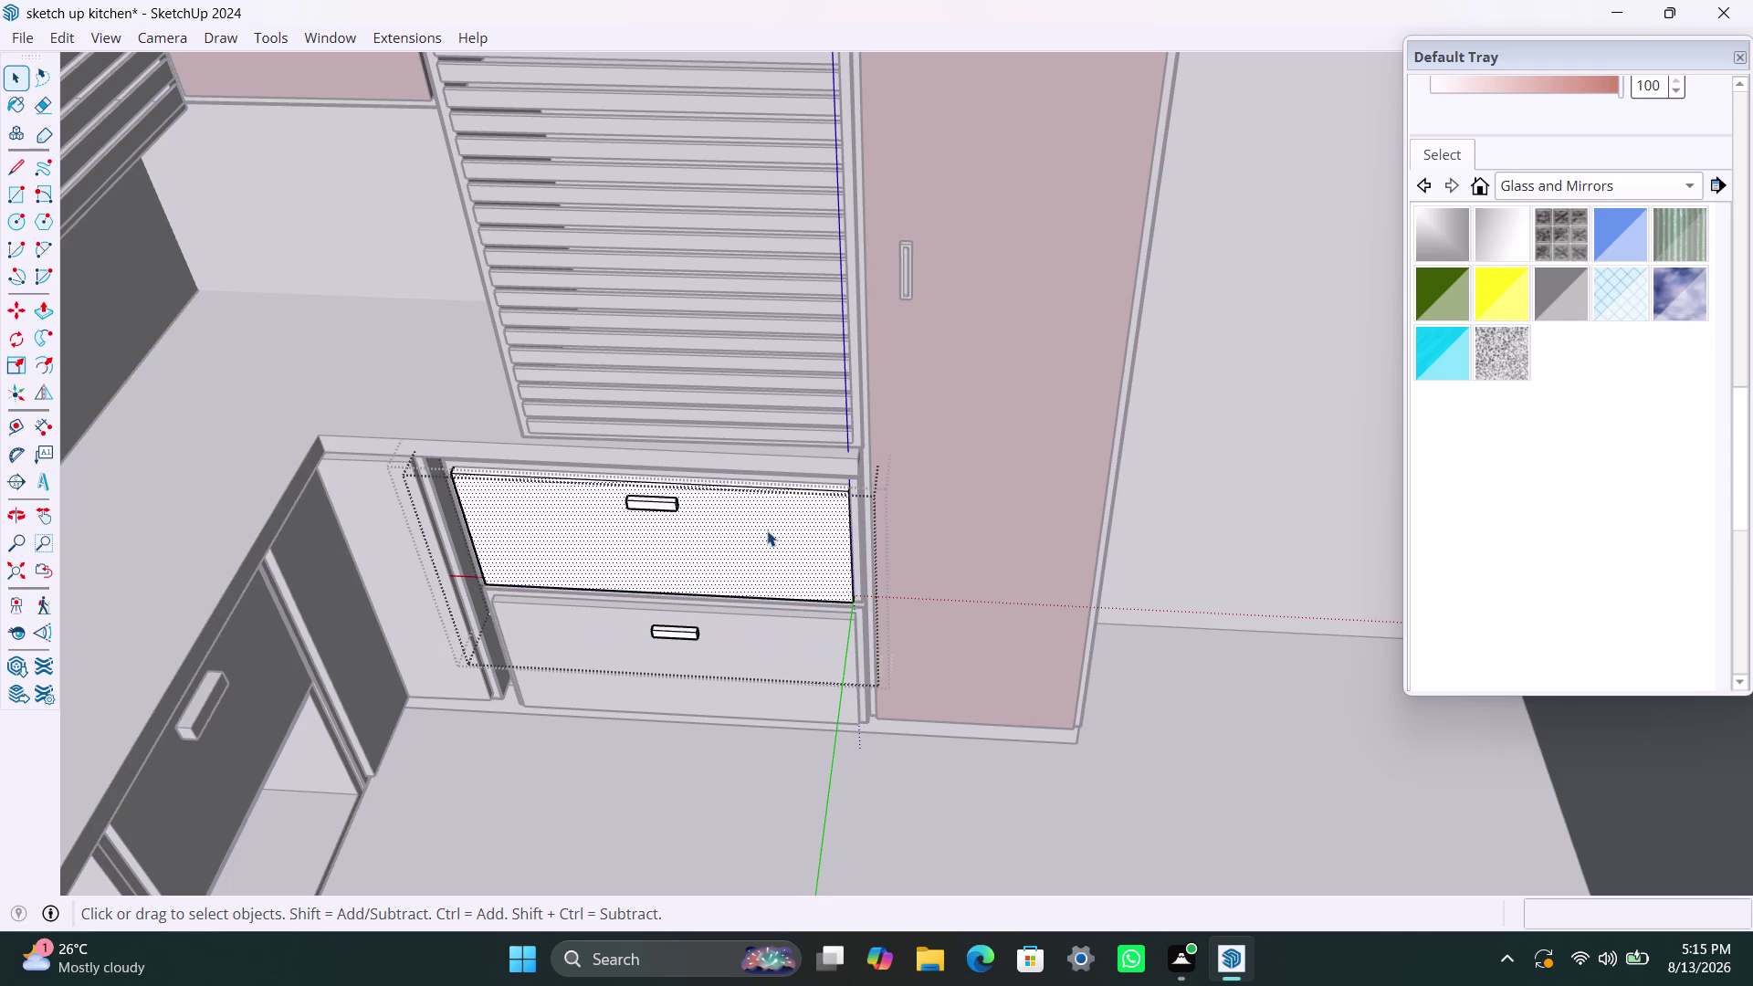
drag(1740, 452, 1729, 331)
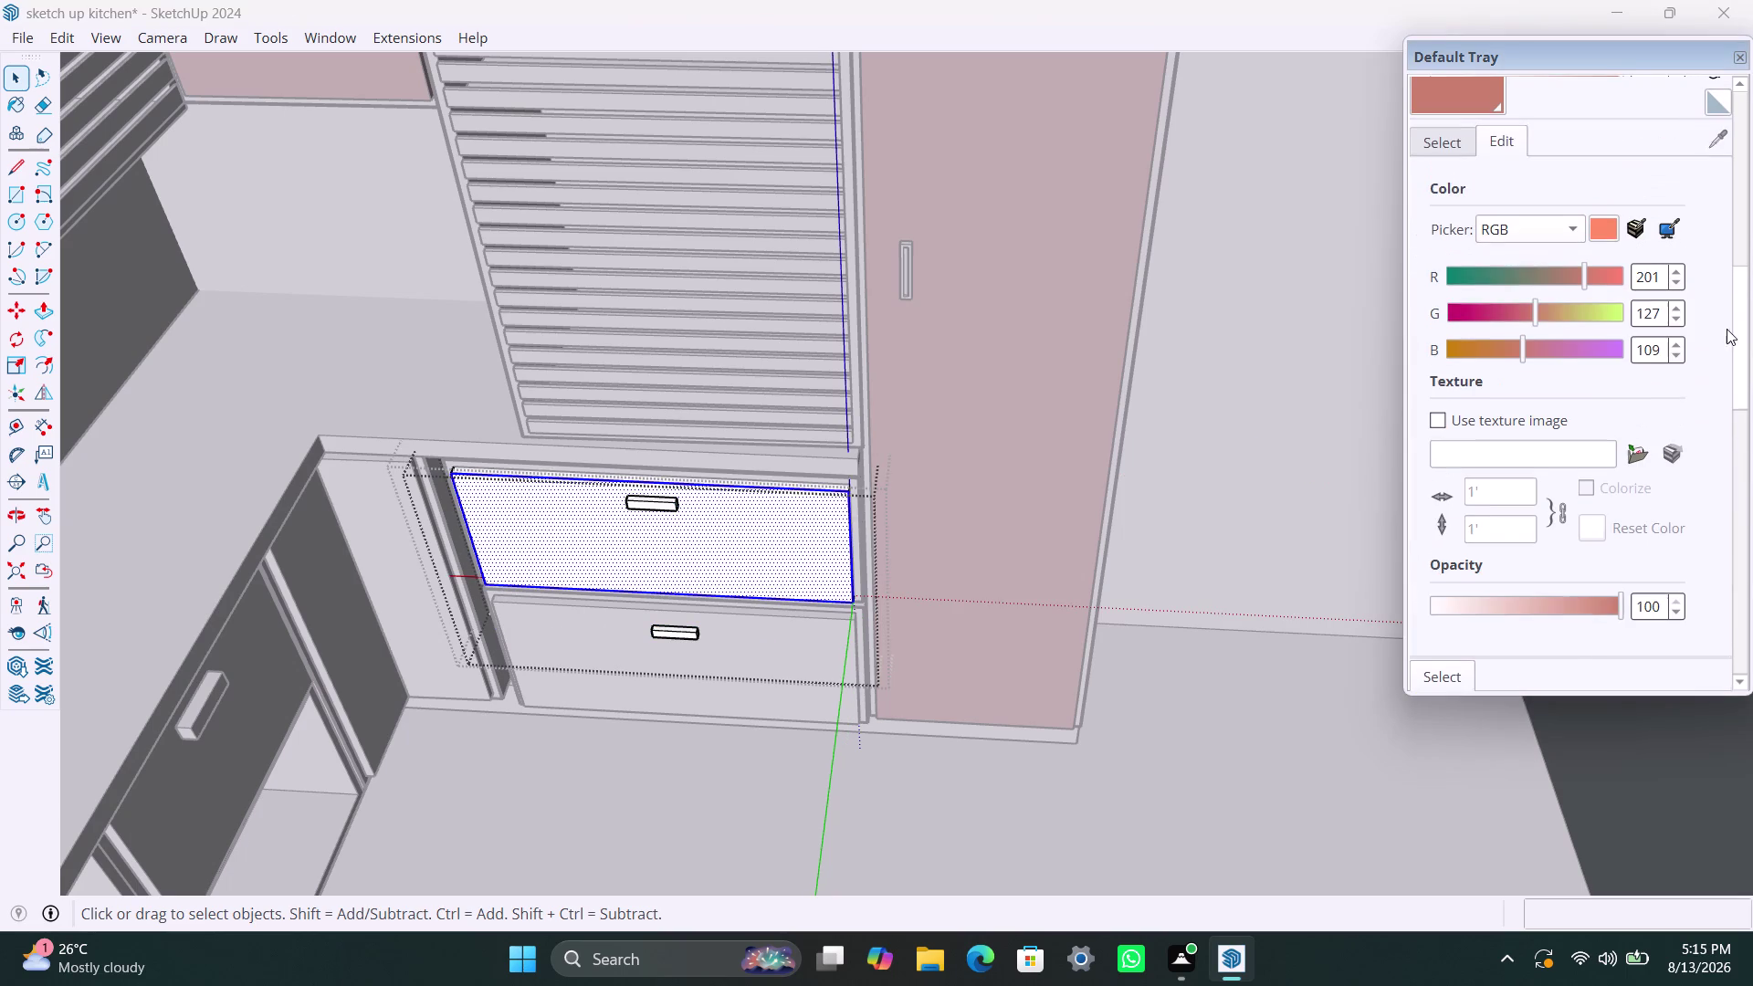
click(1451, 113)
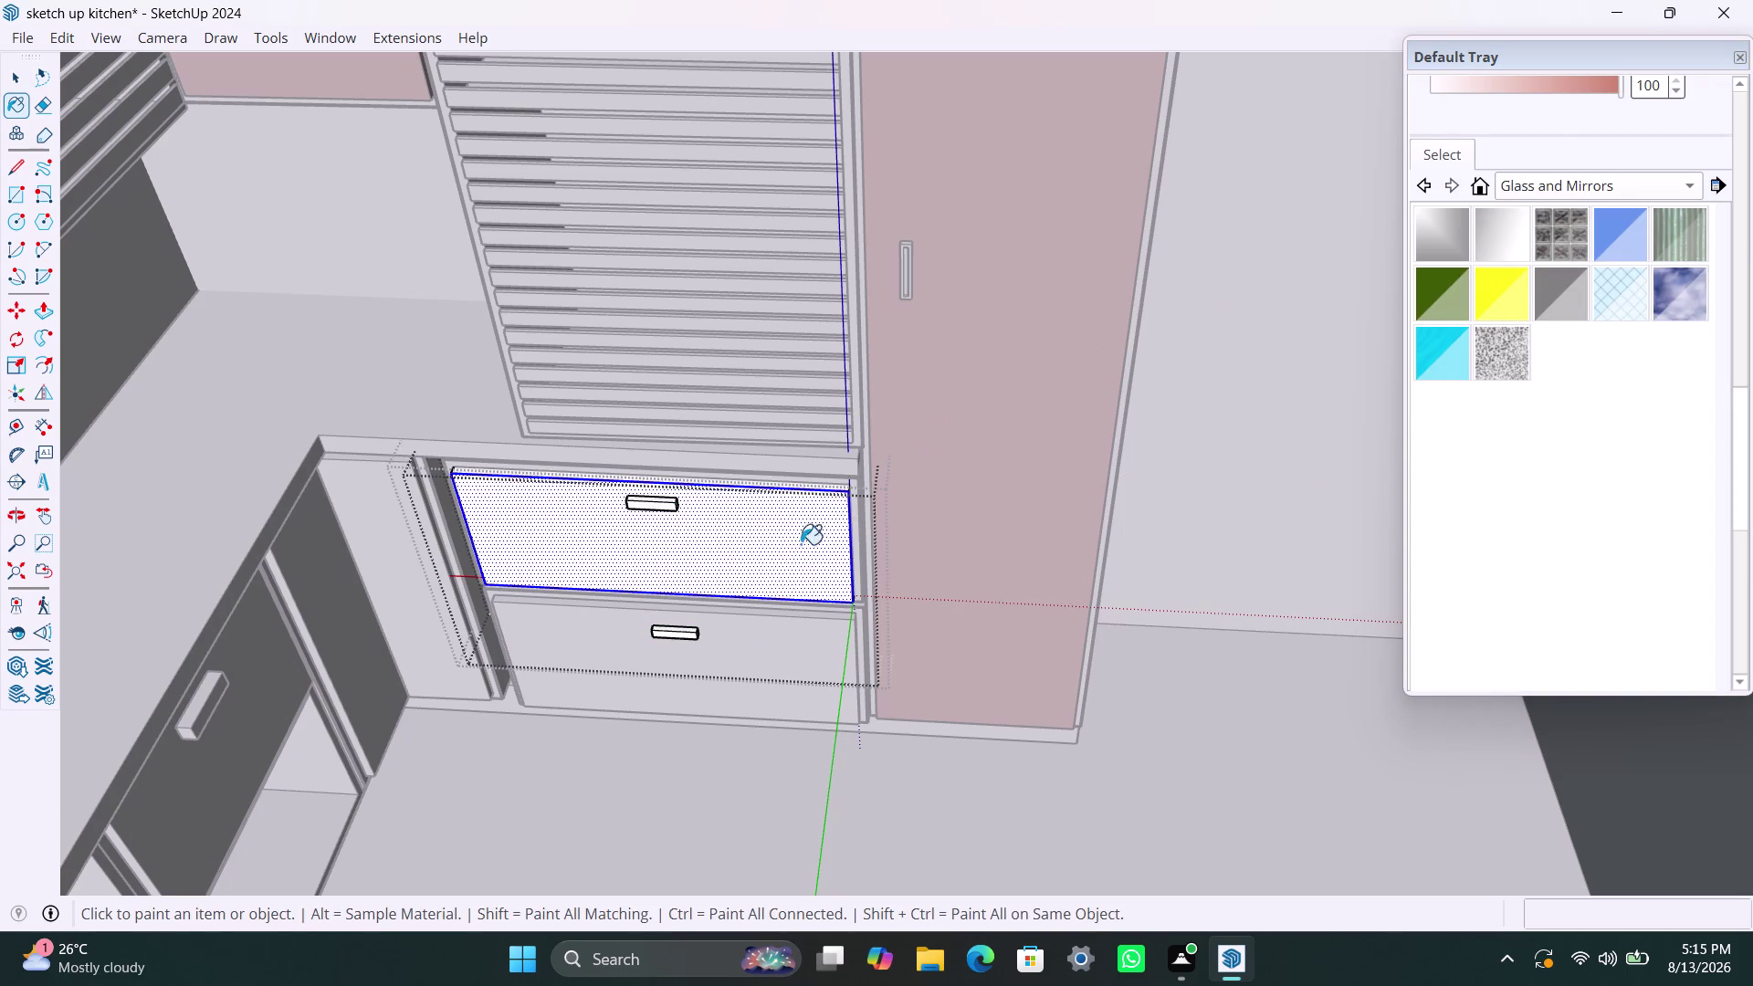
click(793, 546)
Zoom closer and paint the remaining part of the upper drawer front.
scroll(up, 3)
middle_drag(782, 540, 750, 659)
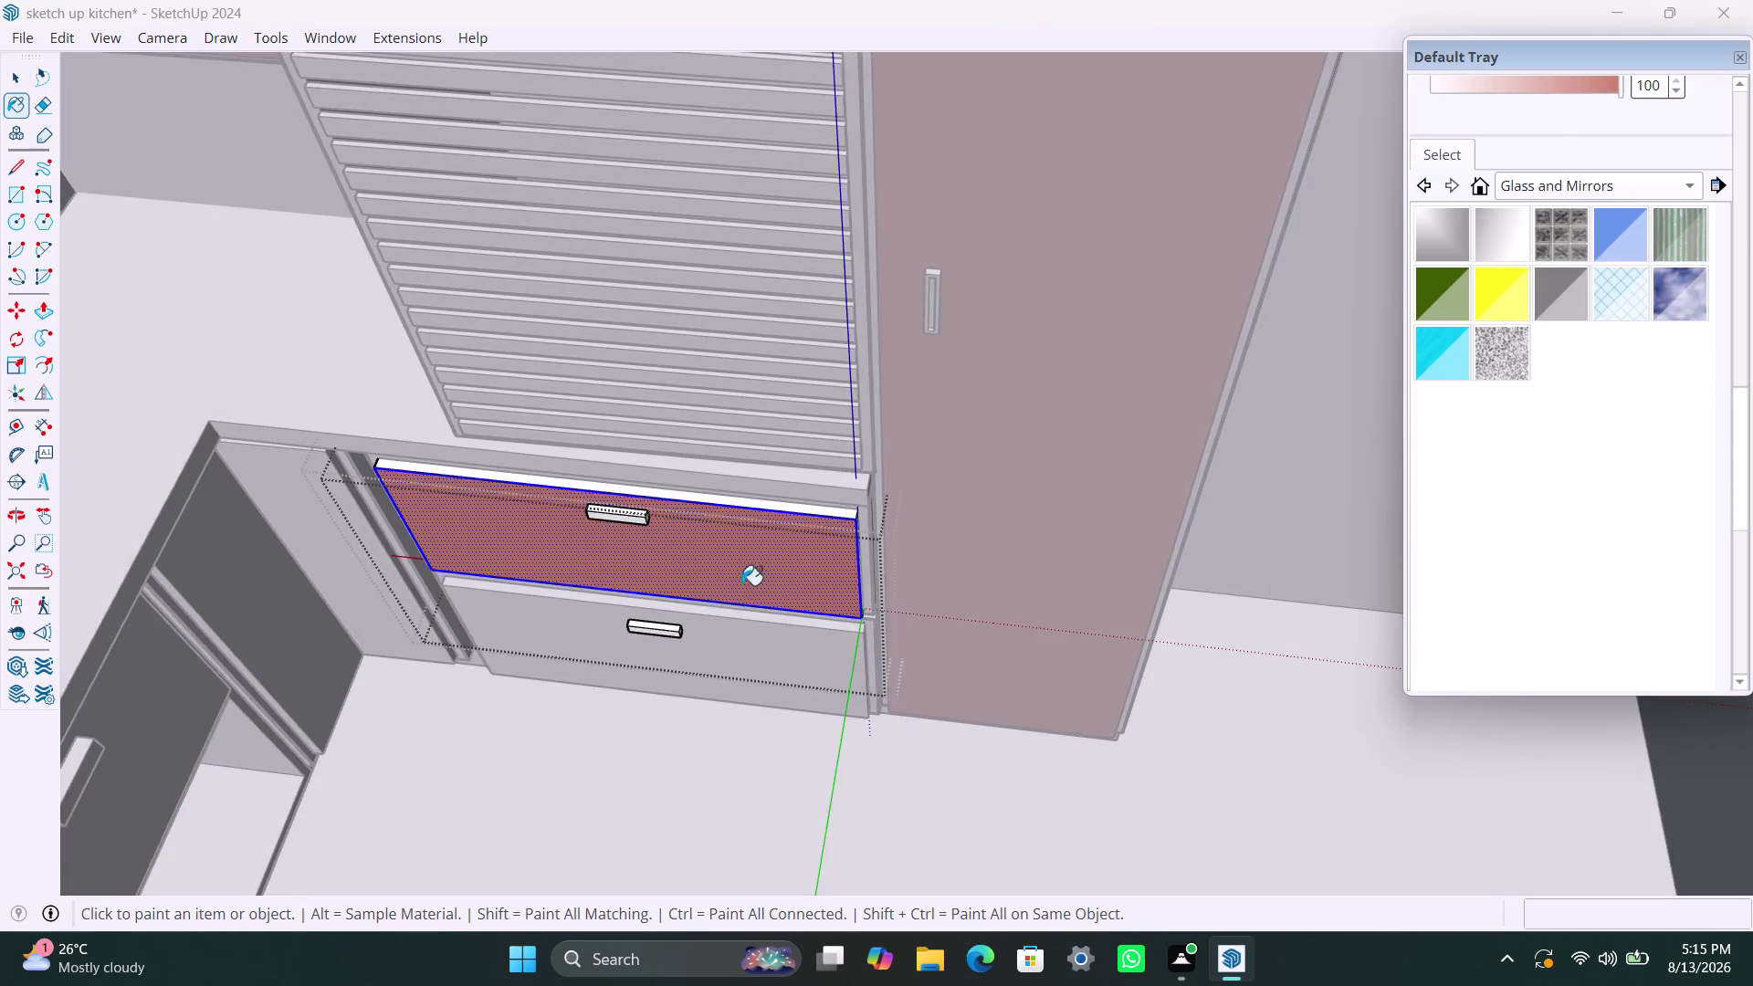
scroll(up, 3)
click(841, 468)
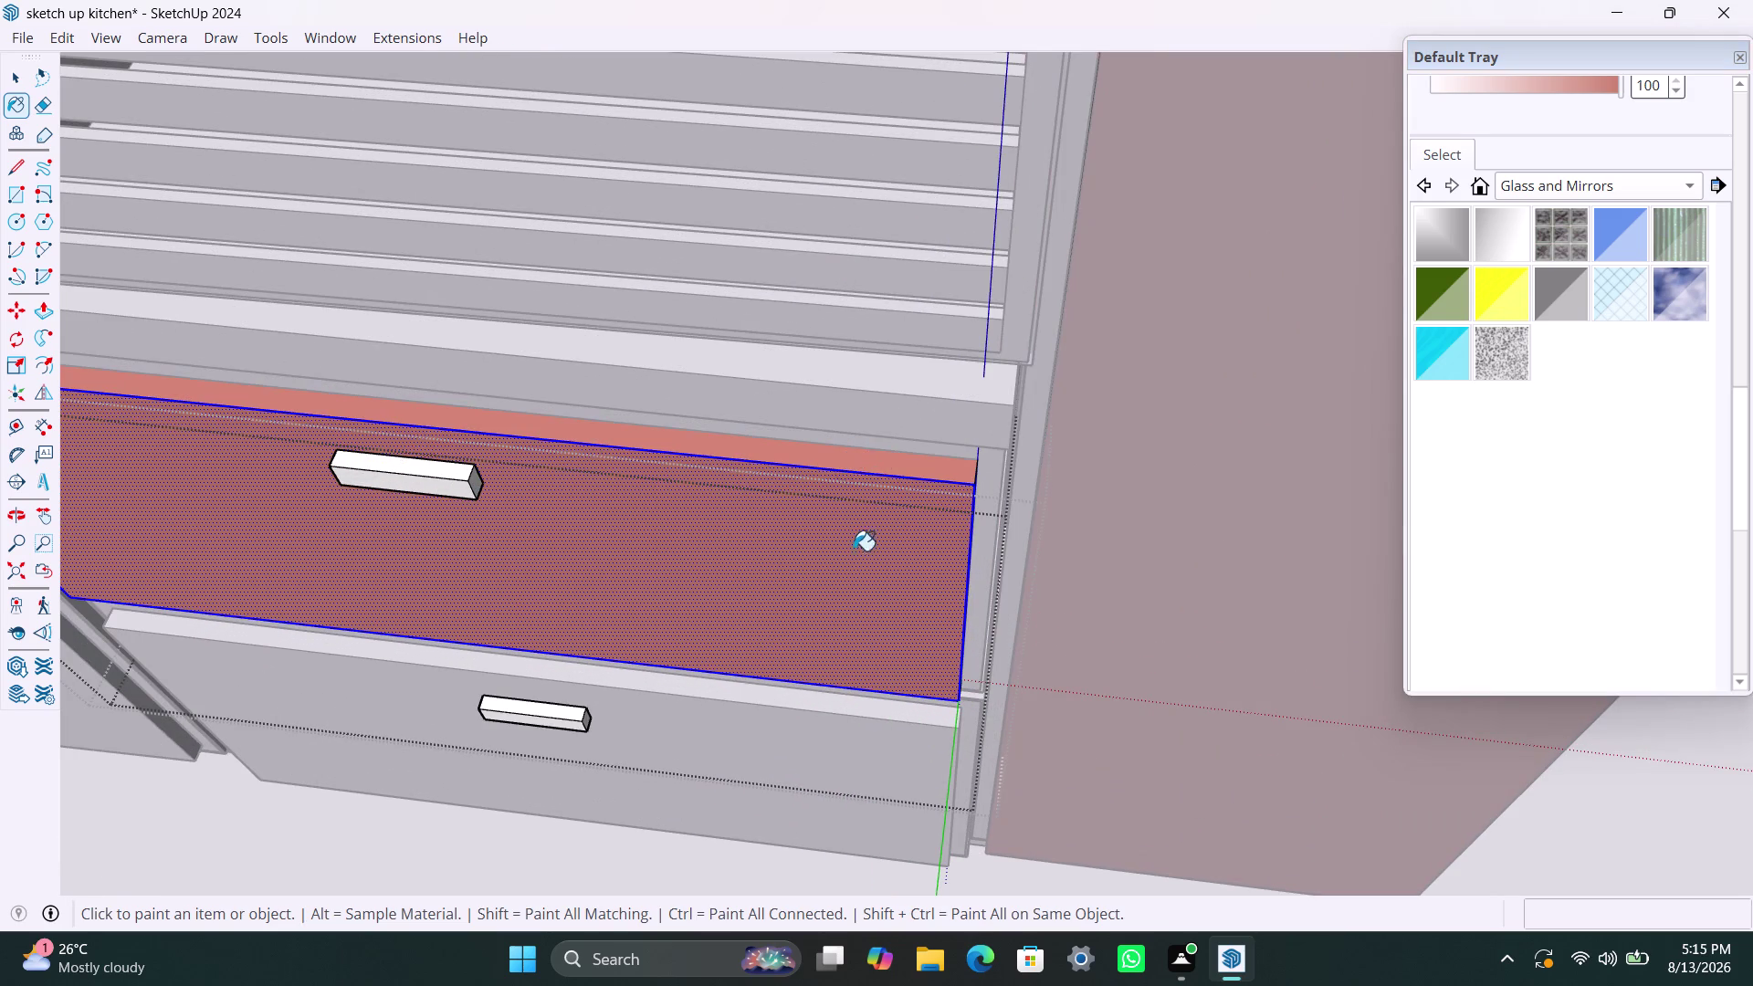
scroll(down, 3)
key(space)
Paint the upper drawer's top edge salmon pink.
triple_click(804, 583)
click(805, 582)
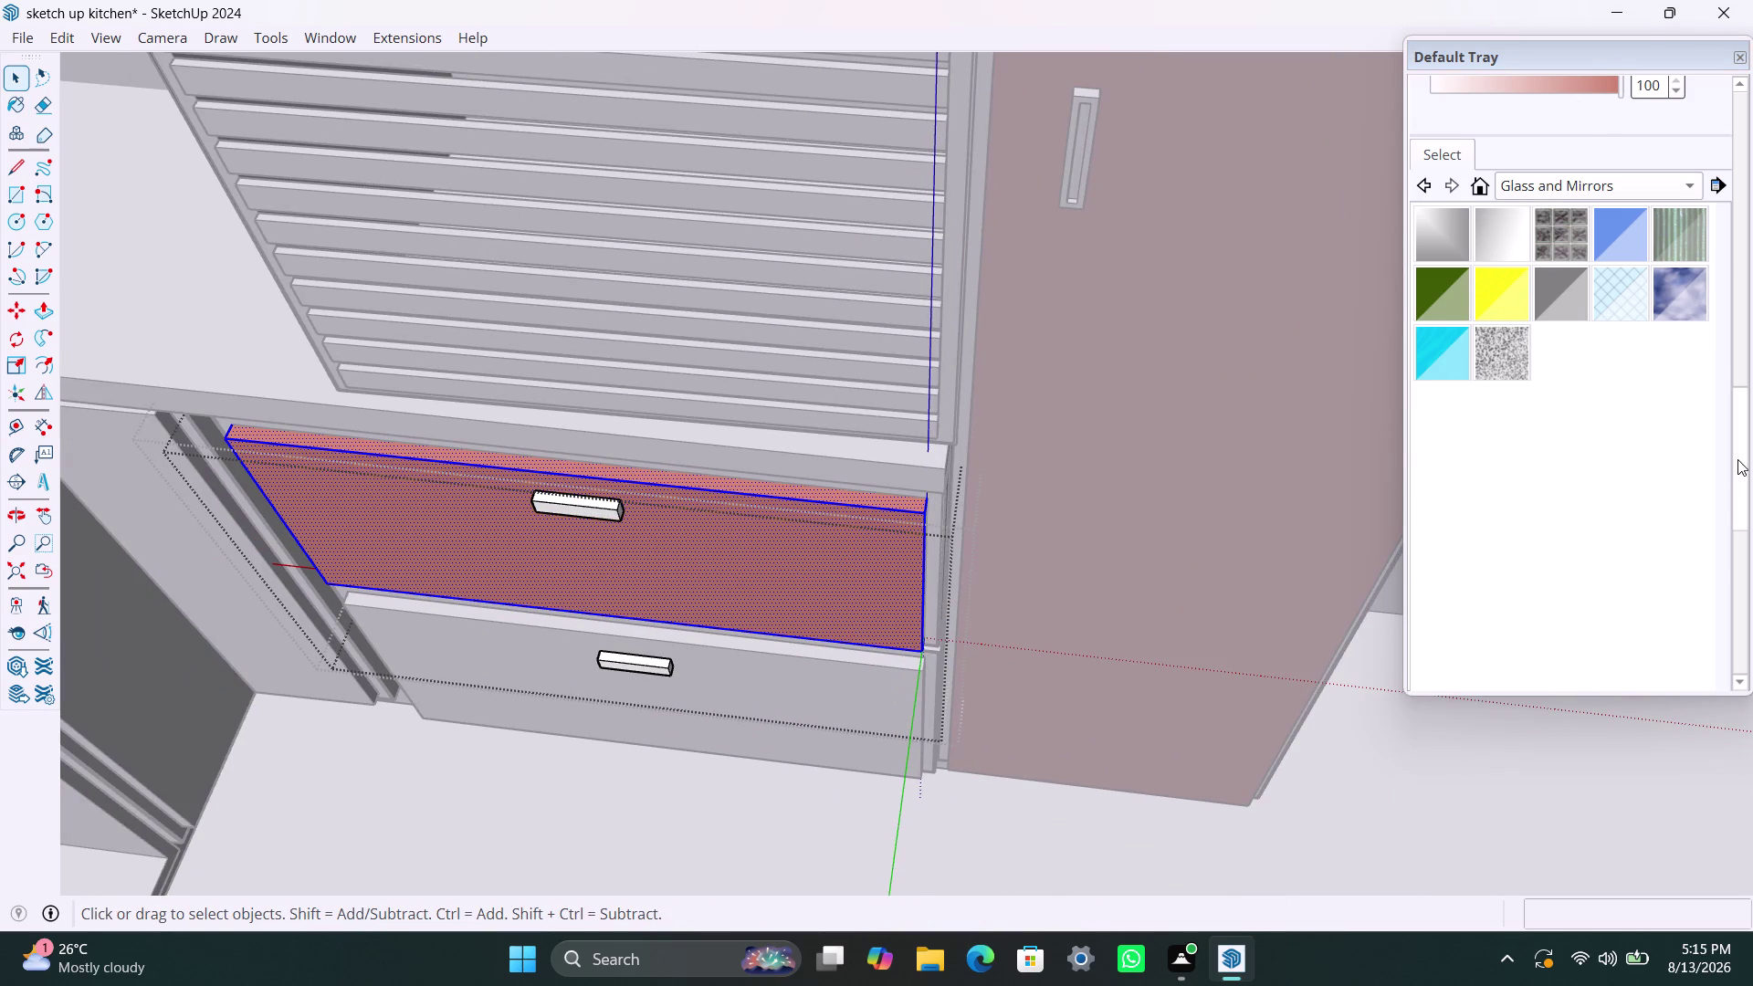
drag(1739, 460, 1732, 281)
click(1462, 327)
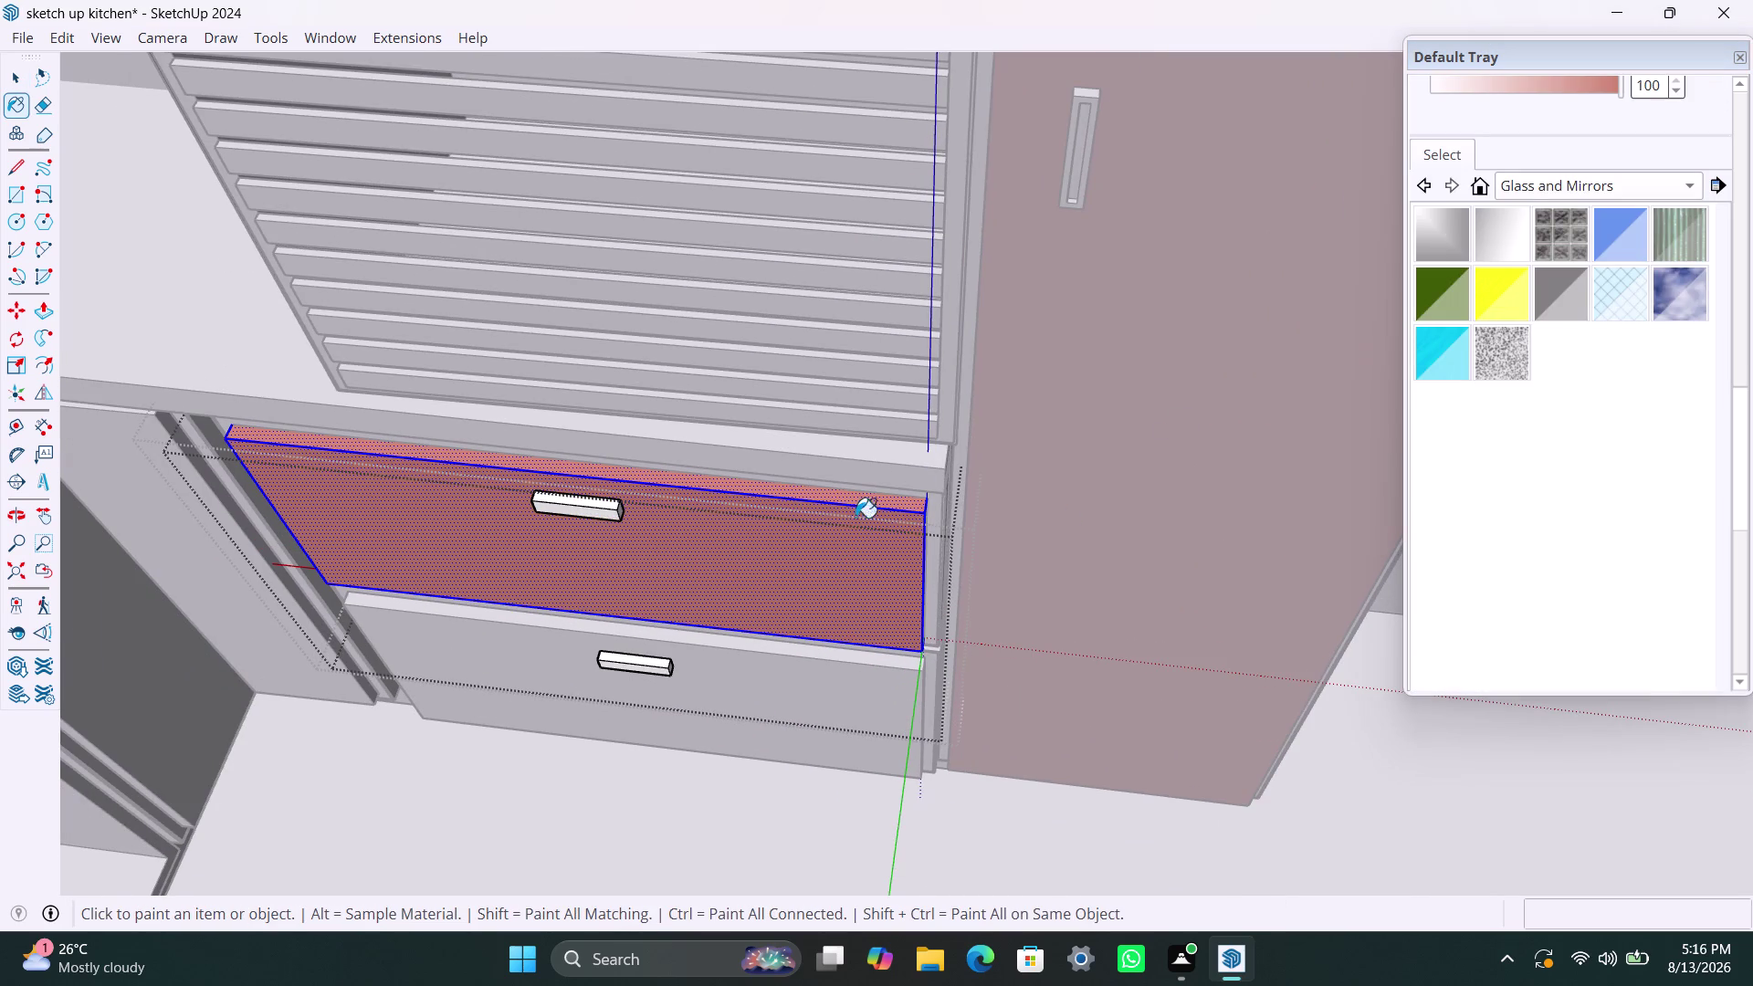
click(803, 542)
key(space)
Enter the lower drawer front and paint it salmon pink.
triple_click(779, 676)
click(781, 676)
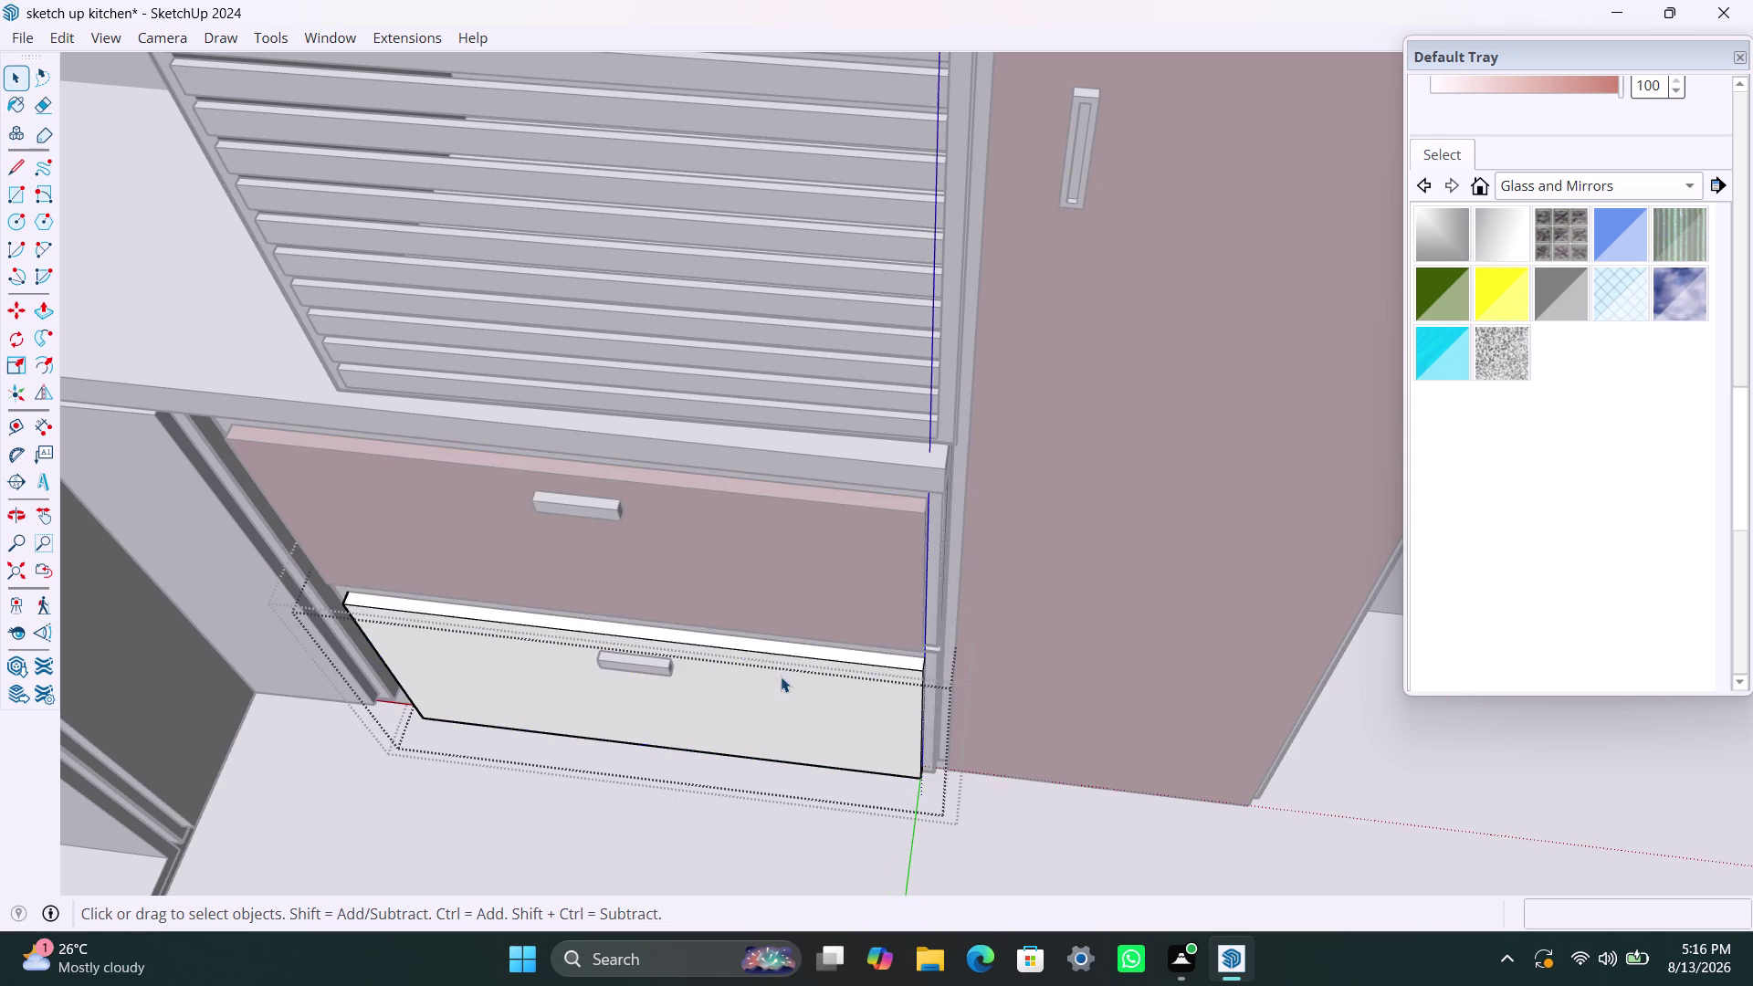
double_click(780, 676)
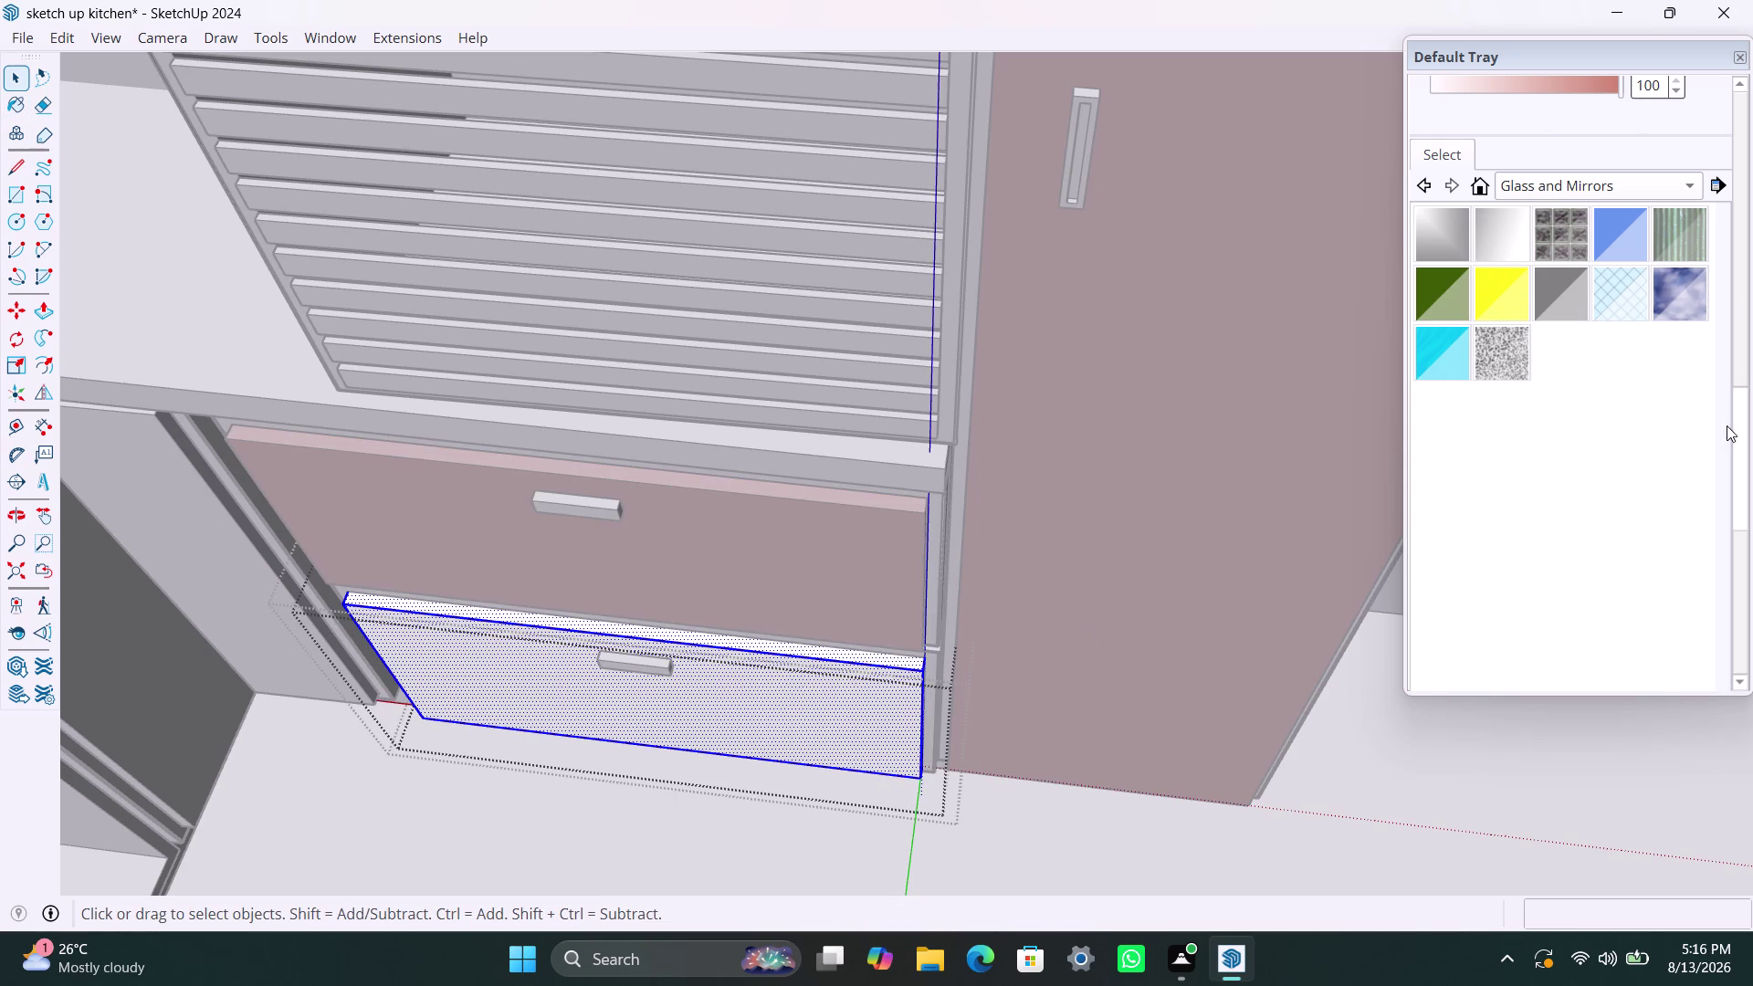
drag(1738, 416, 1732, 246)
click(1462, 279)
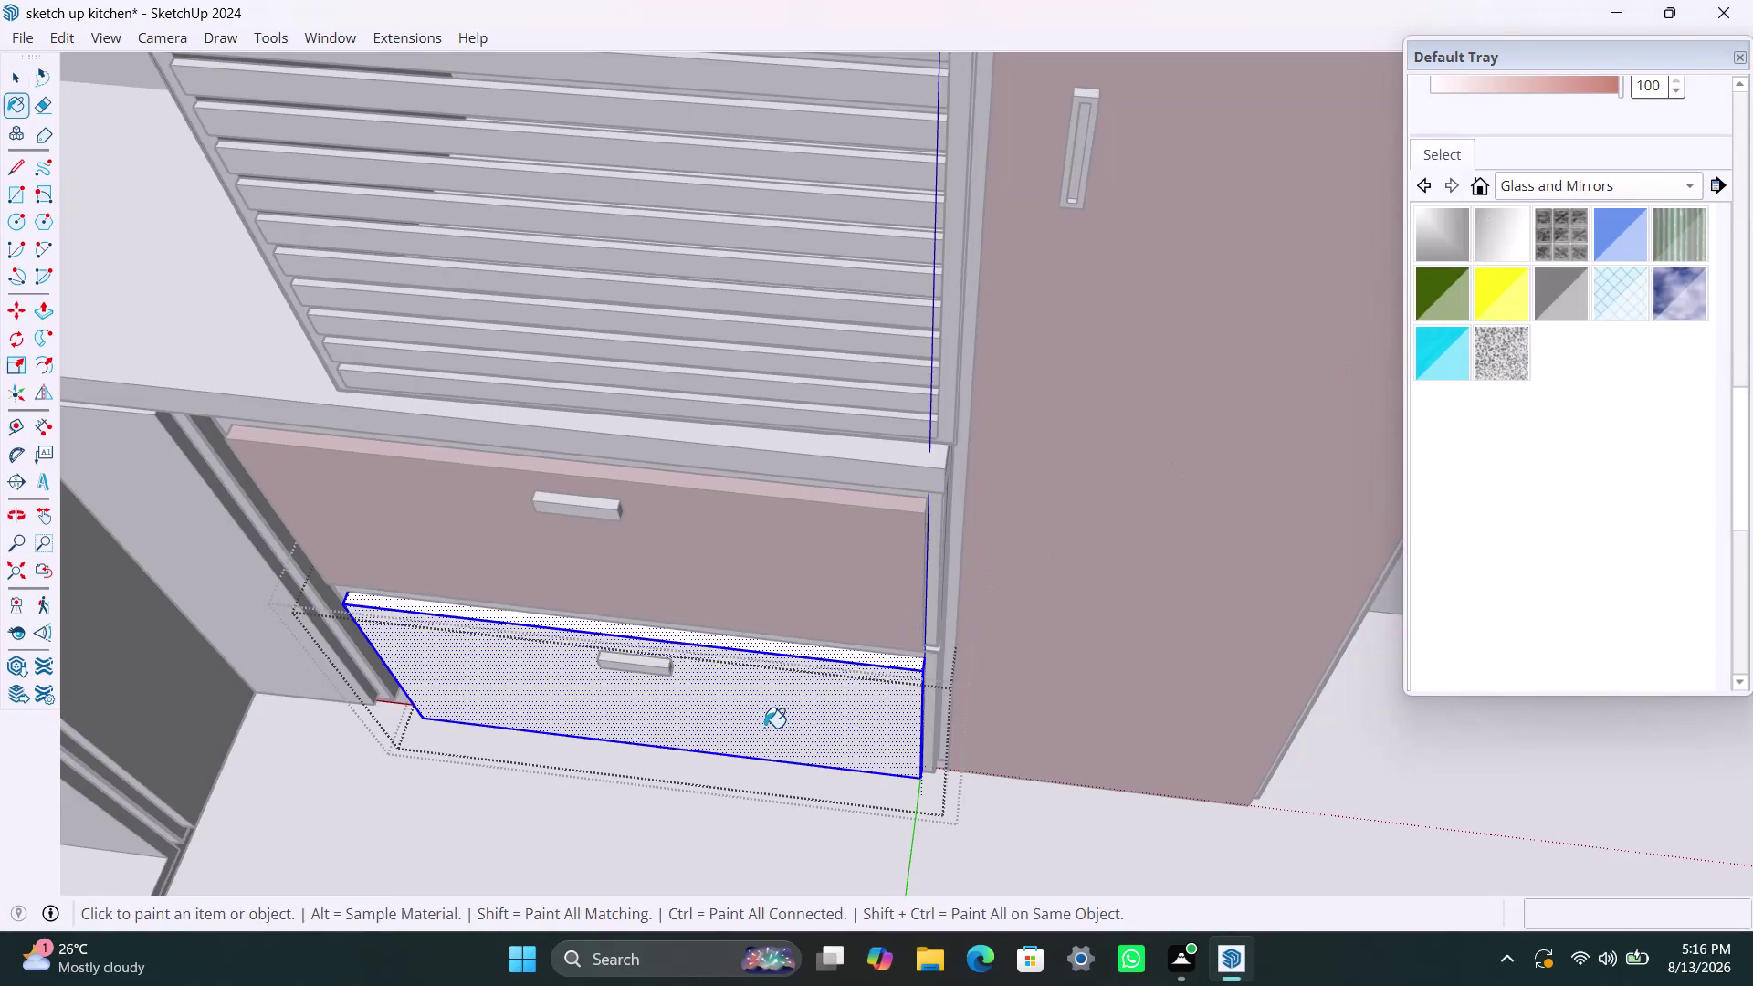
click(765, 728)
key(space)
click(595, 842)
scroll(down, 3)
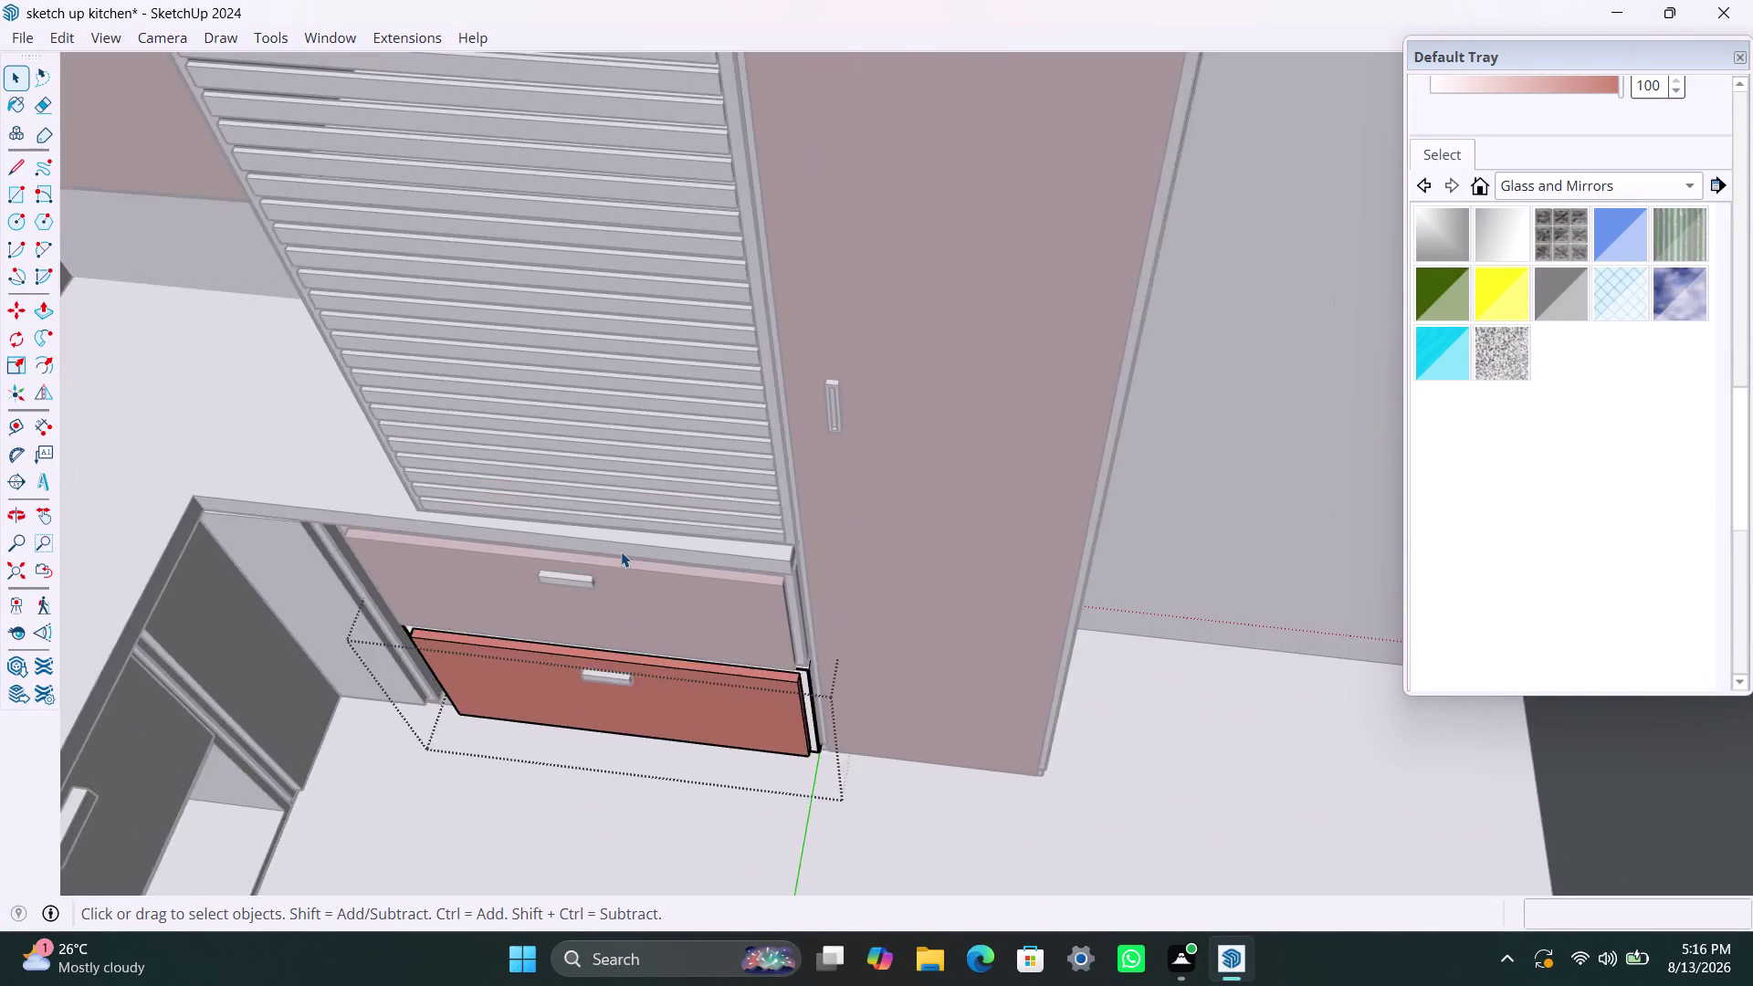
scroll(down, 3)
scroll(down, 3)
Leave the drawer group and orbit toward the narrow panel beside the drawers.
click(1243, 204)
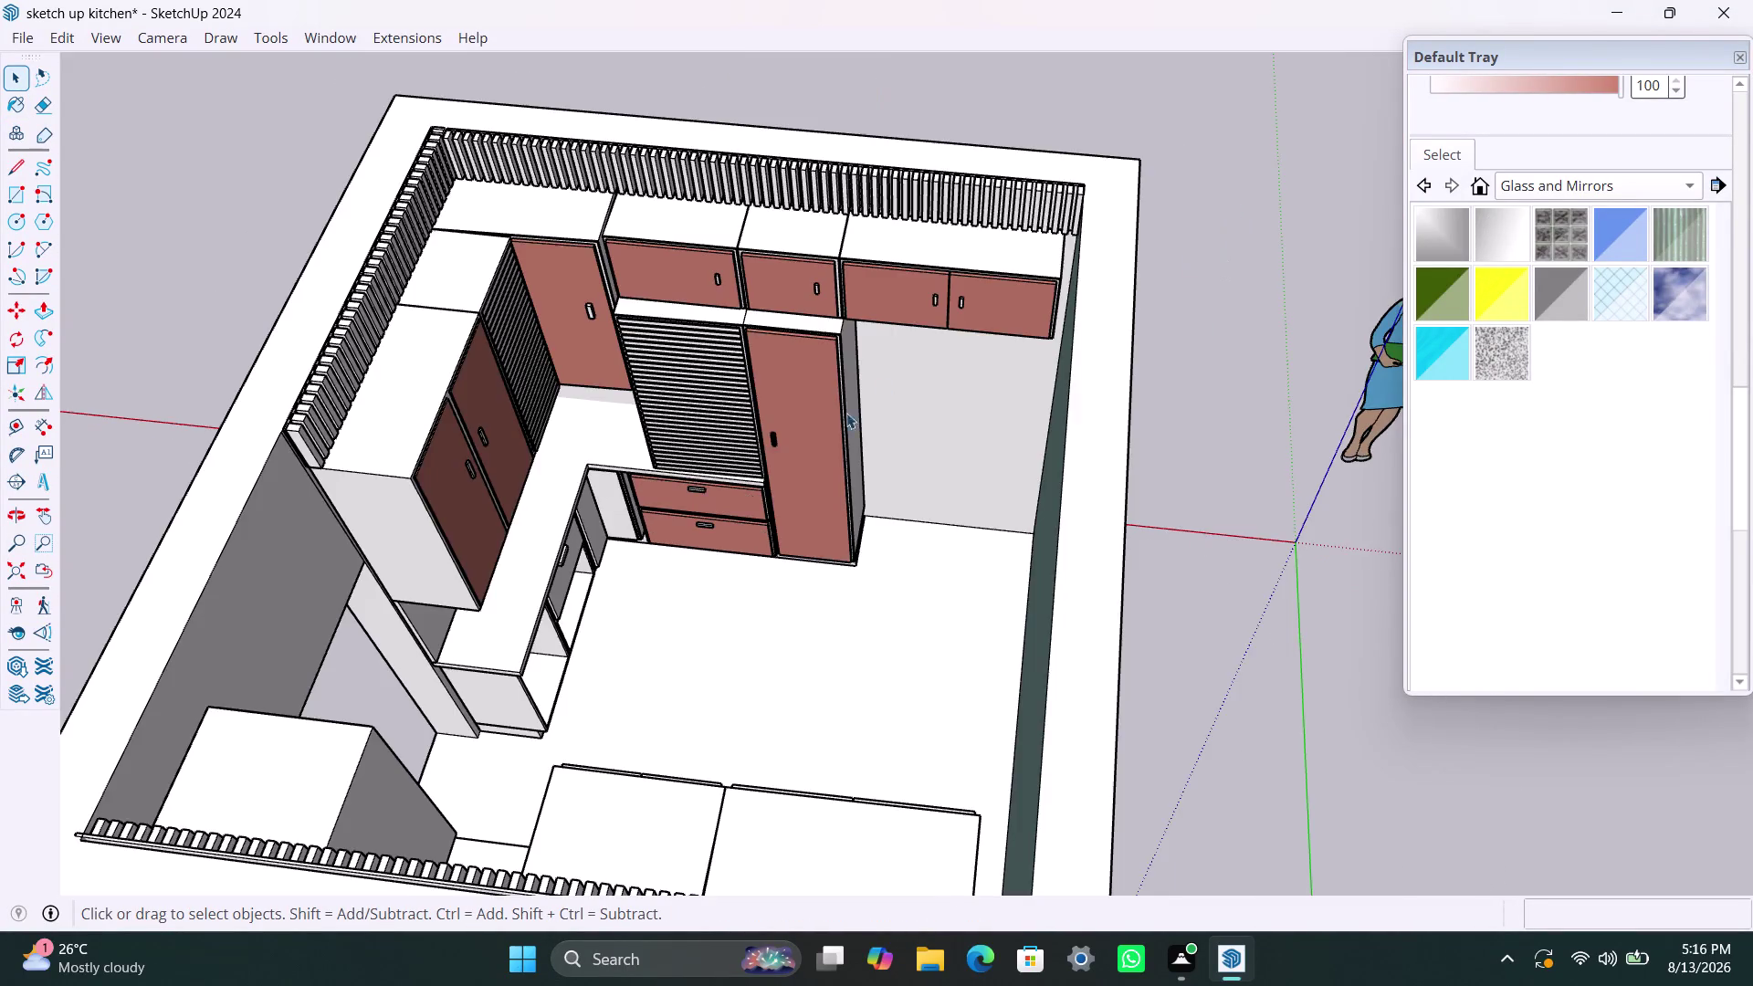
scroll(down, 3)
middle_drag(827, 469, 294, 391)
scroll(up, 3)
scroll(up, 3)
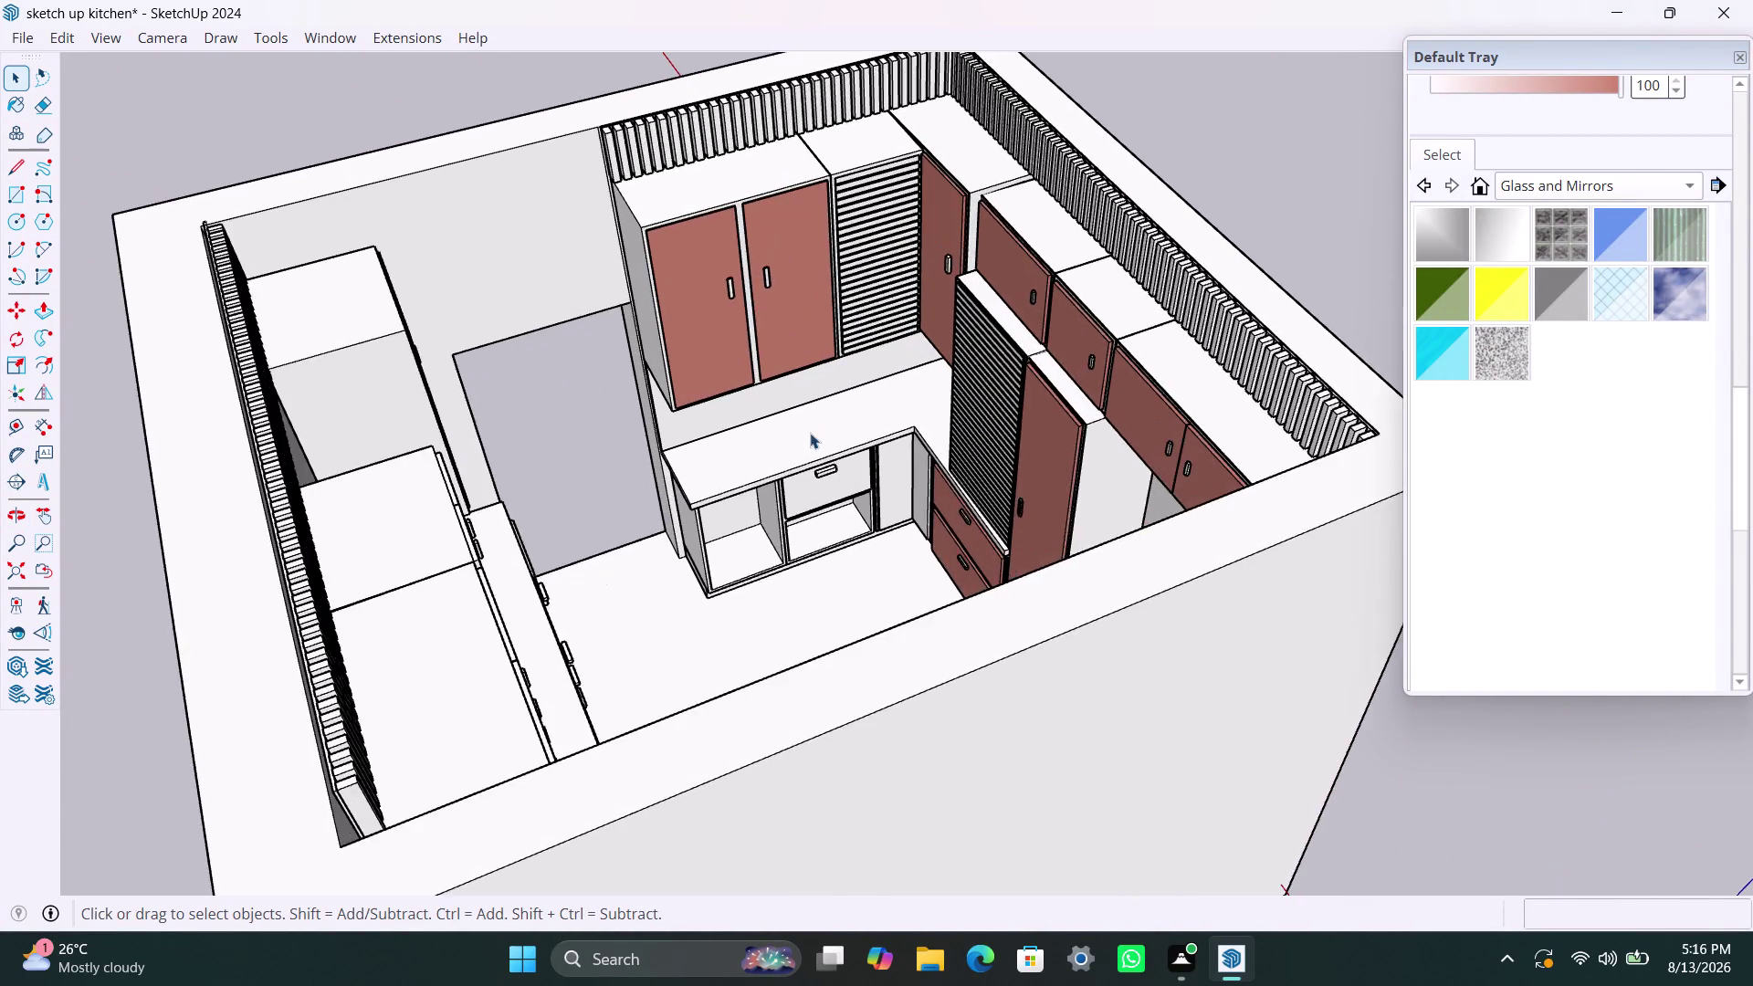
scroll(up, 3)
scroll(down, 3)
middle_drag(871, 463, 805, 453)
scroll(up, 3)
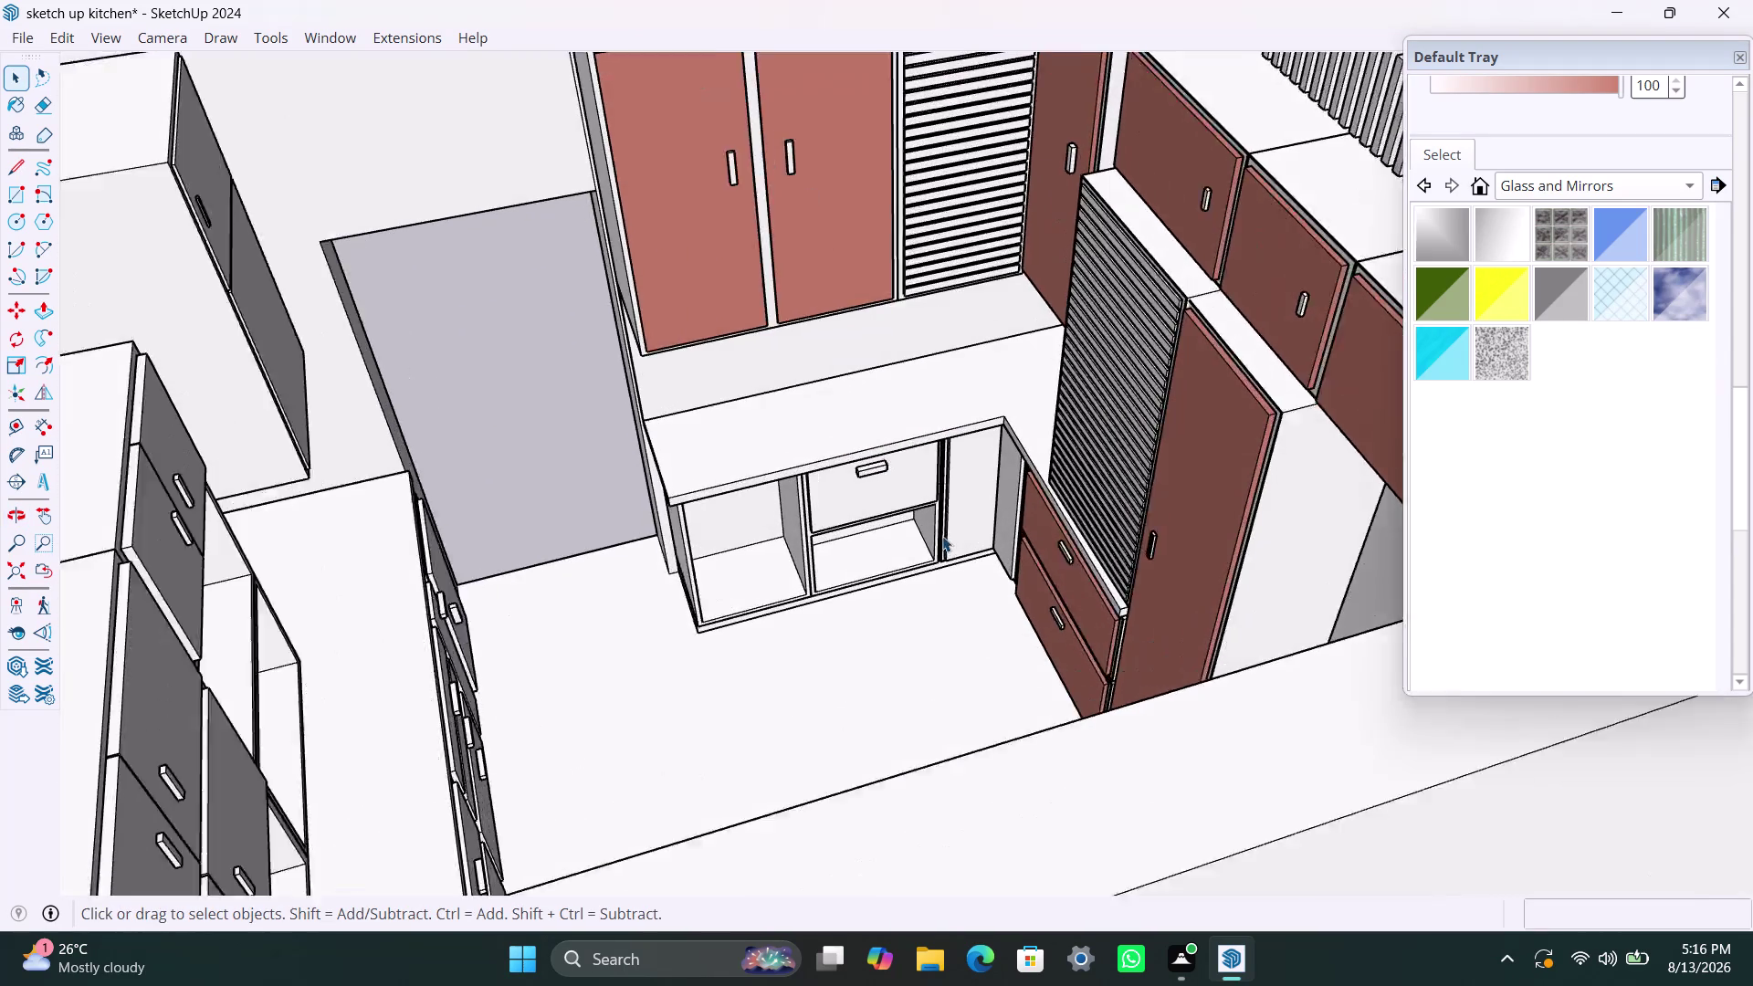
scroll(up, 3)
Enter the narrow panel and paint its front strip salmon.
click(1053, 488)
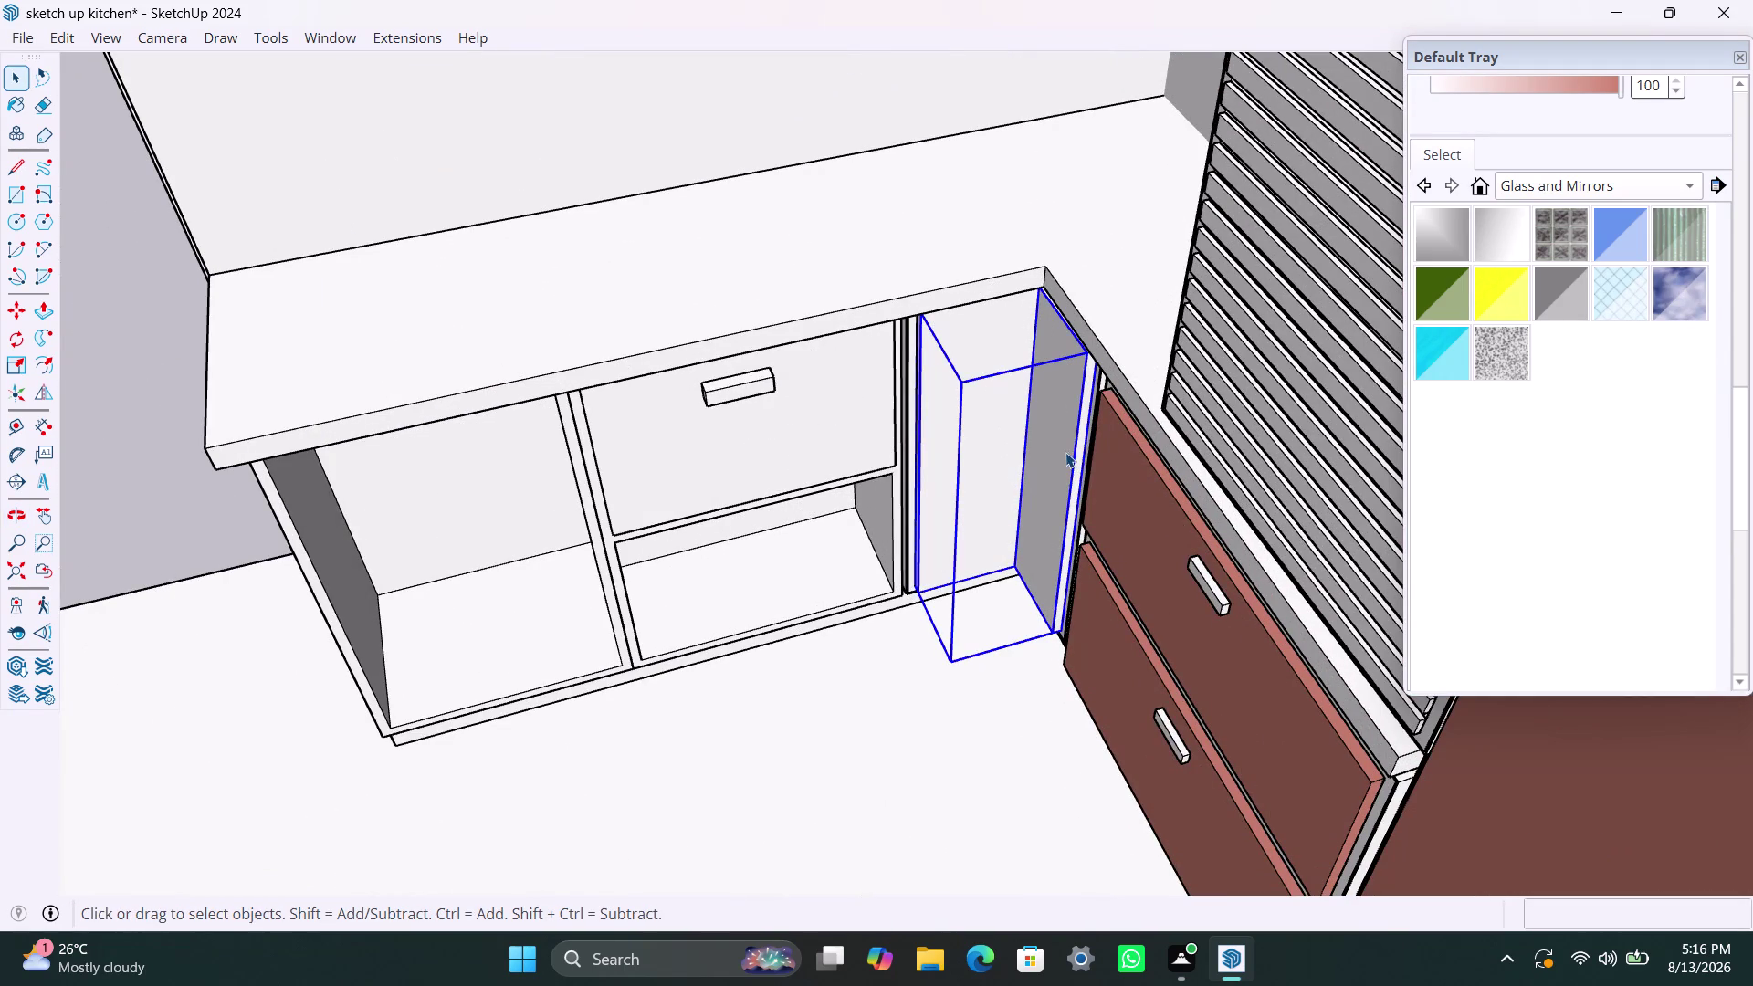
triple_click(1059, 429)
click(1059, 424)
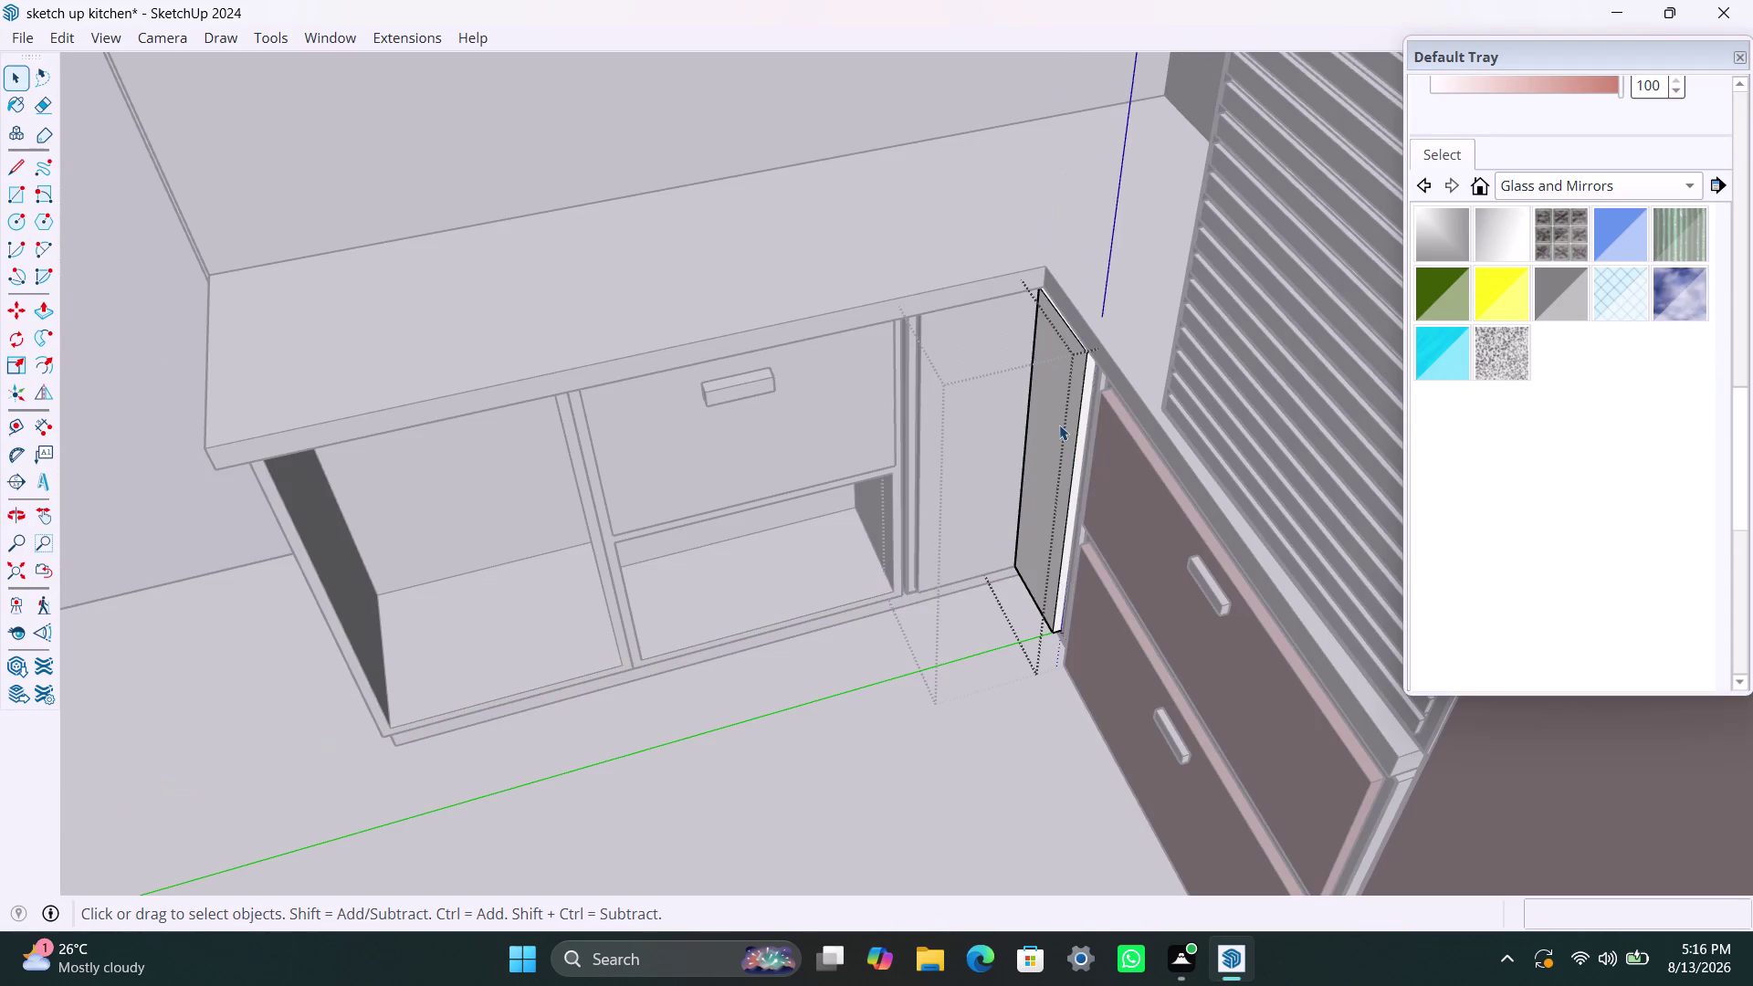
double_click(1059, 425)
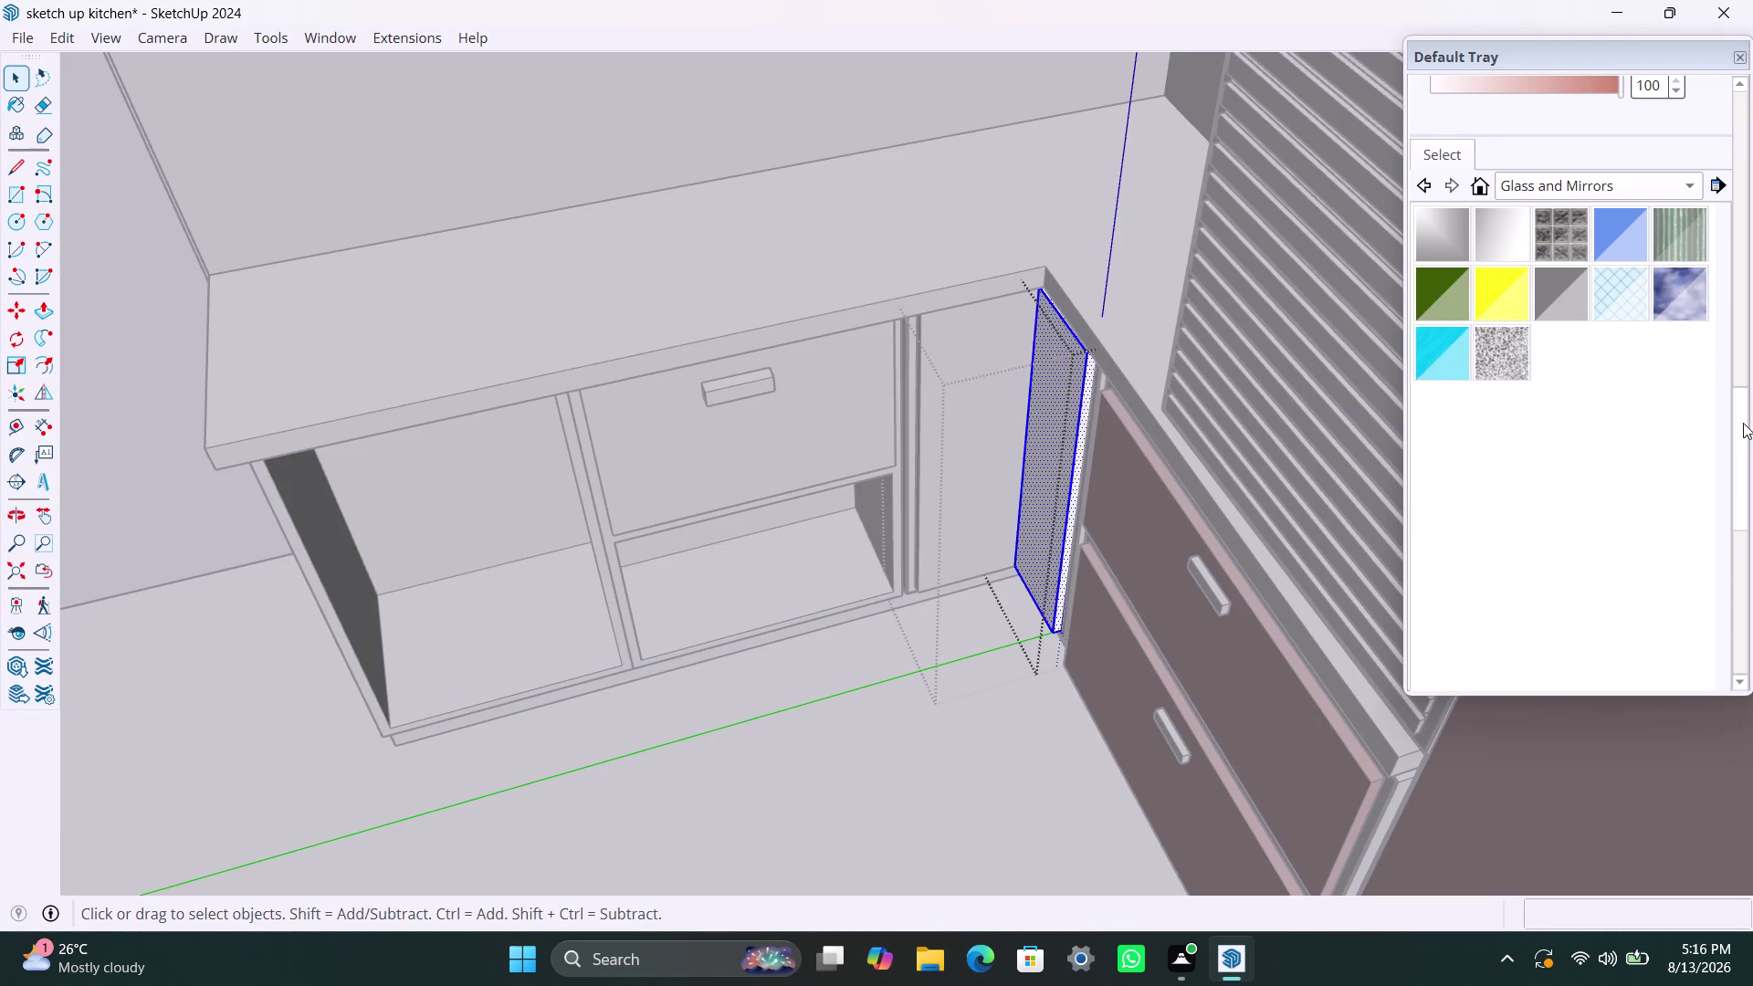
drag(1743, 423, 1725, 295)
click(1464, 112)
click(1049, 426)
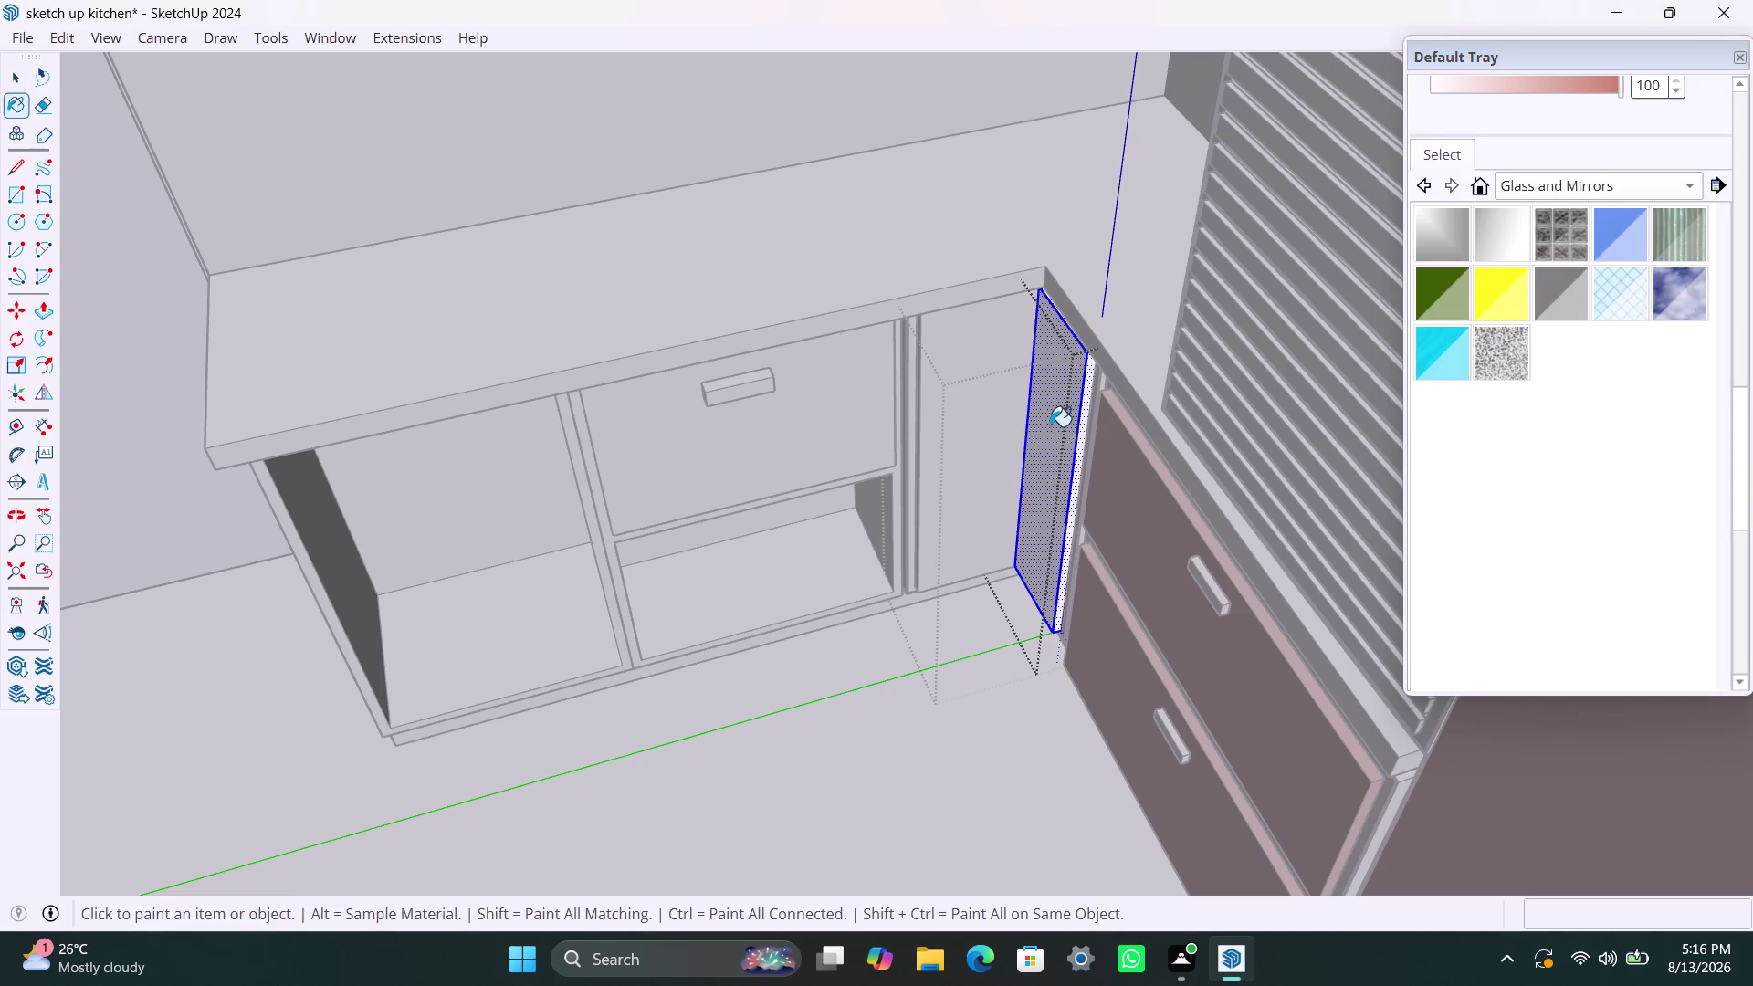
key(space)
Paint the whole tall end panel salmon Color B03, then exit its group.
double_click(959, 425)
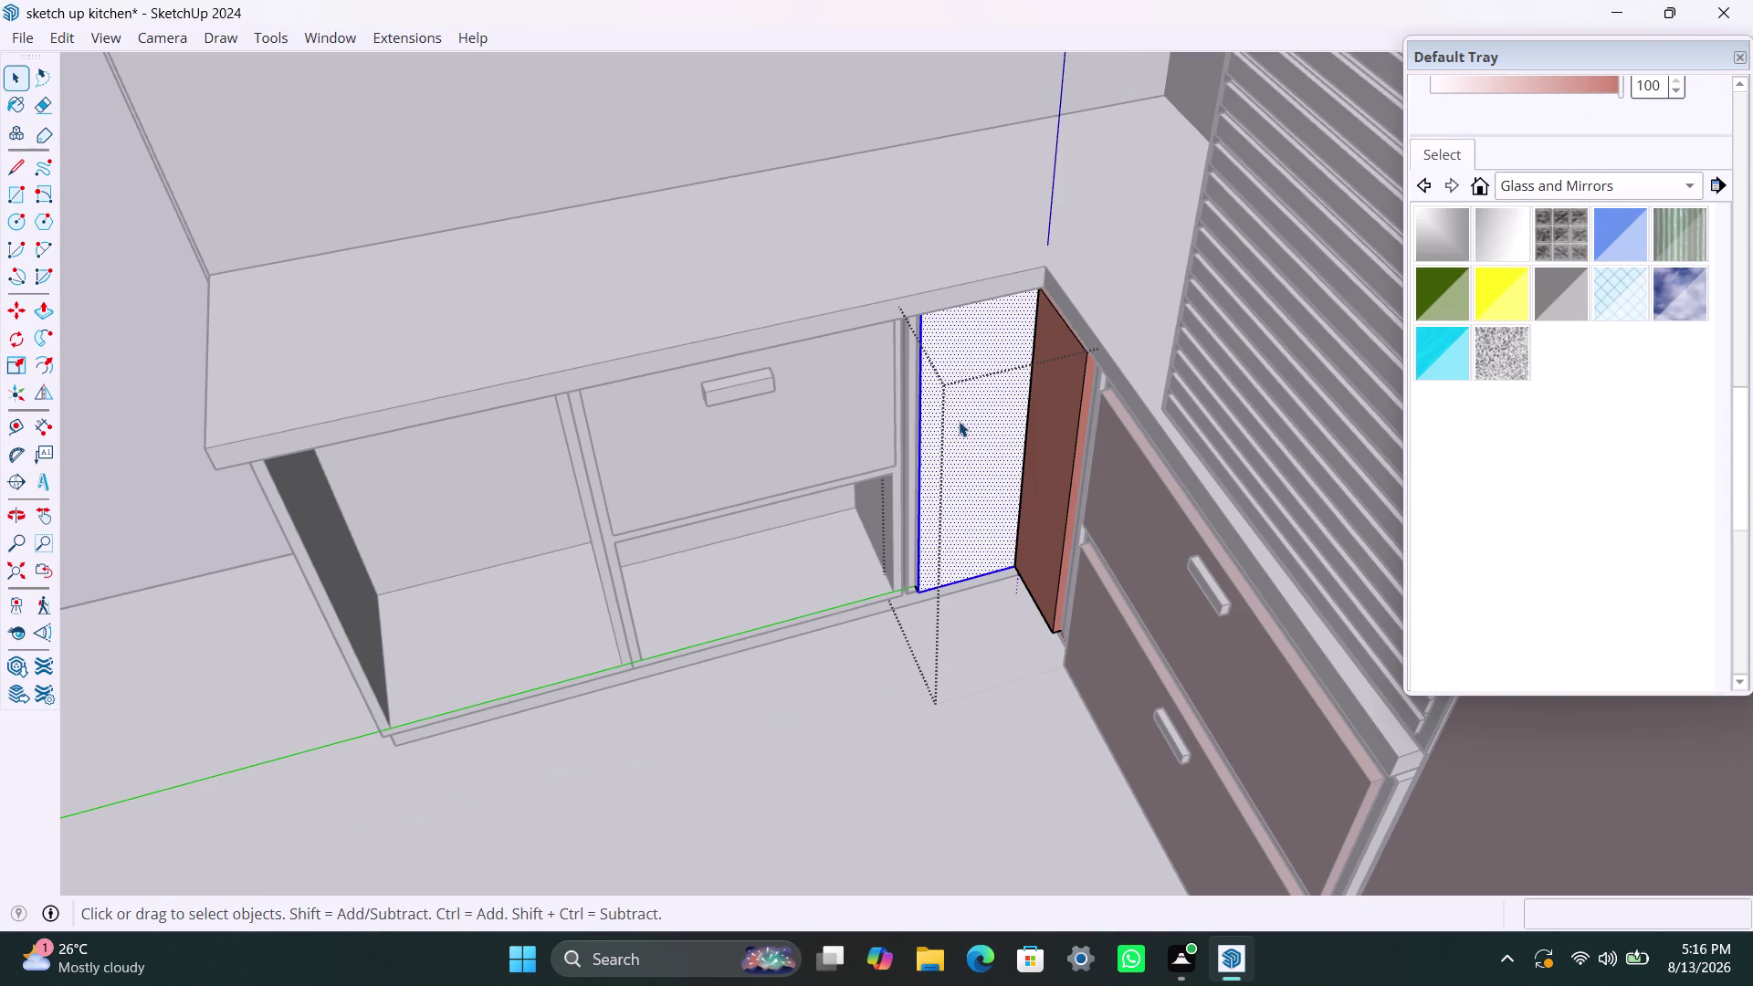
triple_click(959, 421)
drag(1739, 414, 1723, 295)
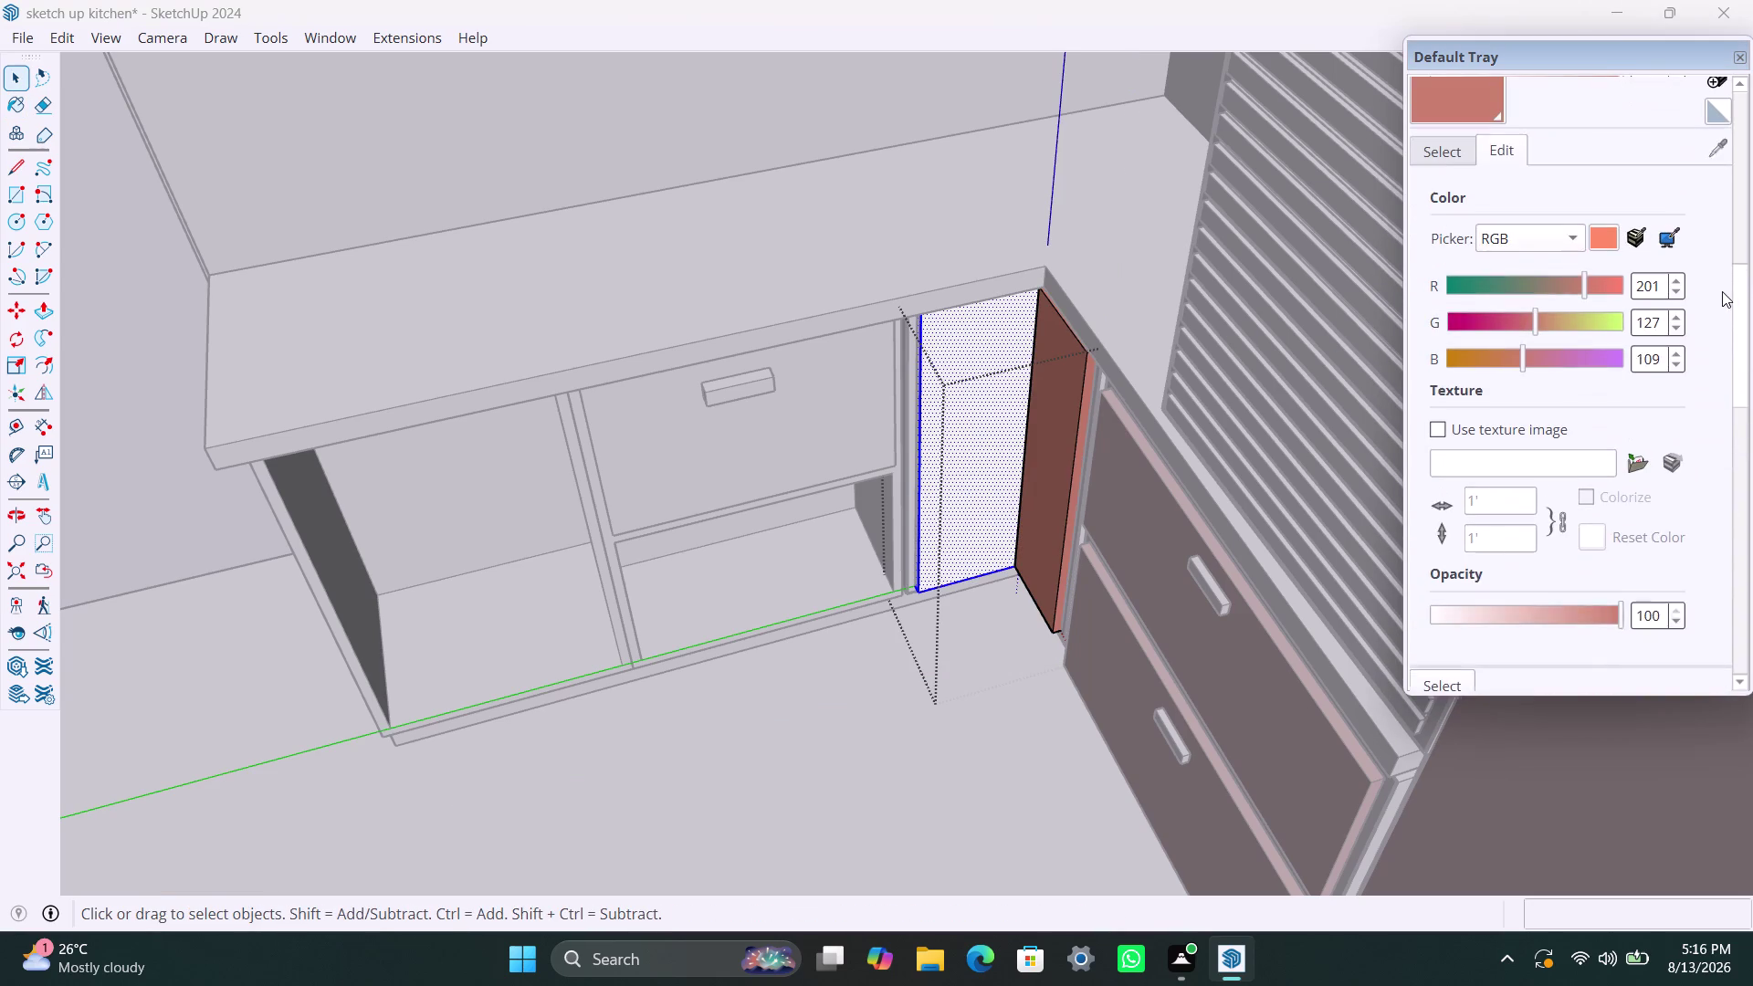
drag(1723, 294, 1721, 288)
click(1455, 107)
click(980, 458)
key(space)
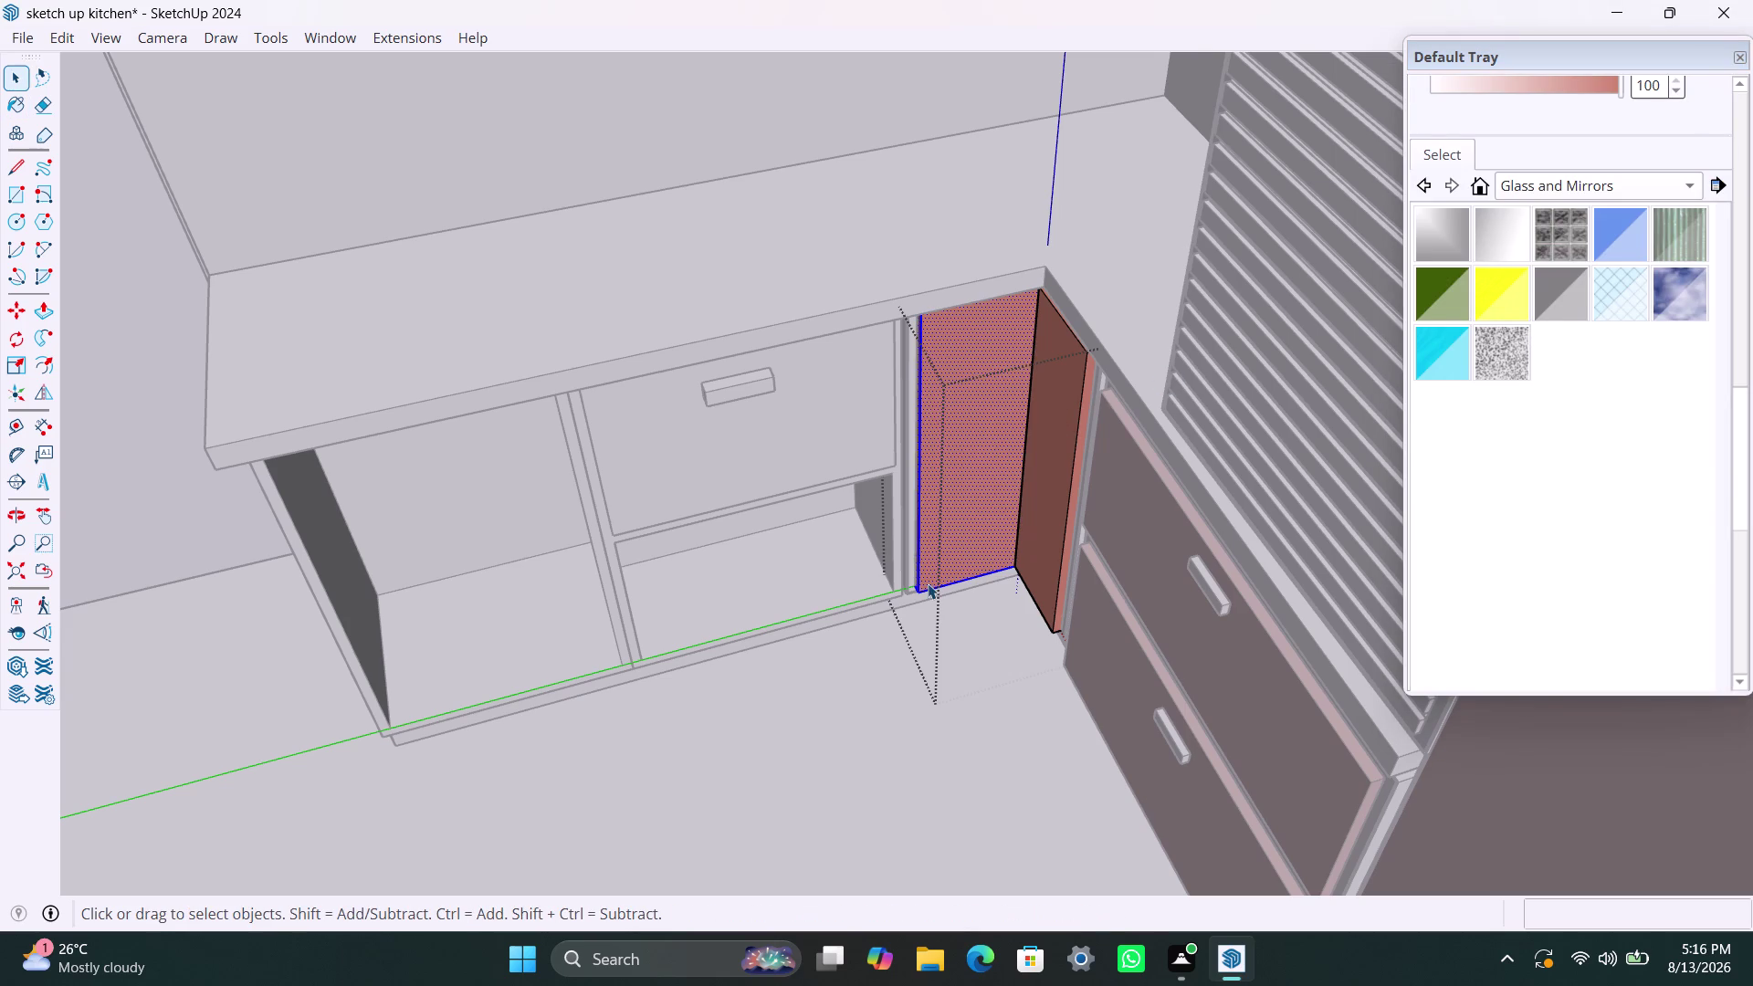
click(927, 583)
click(782, 455)
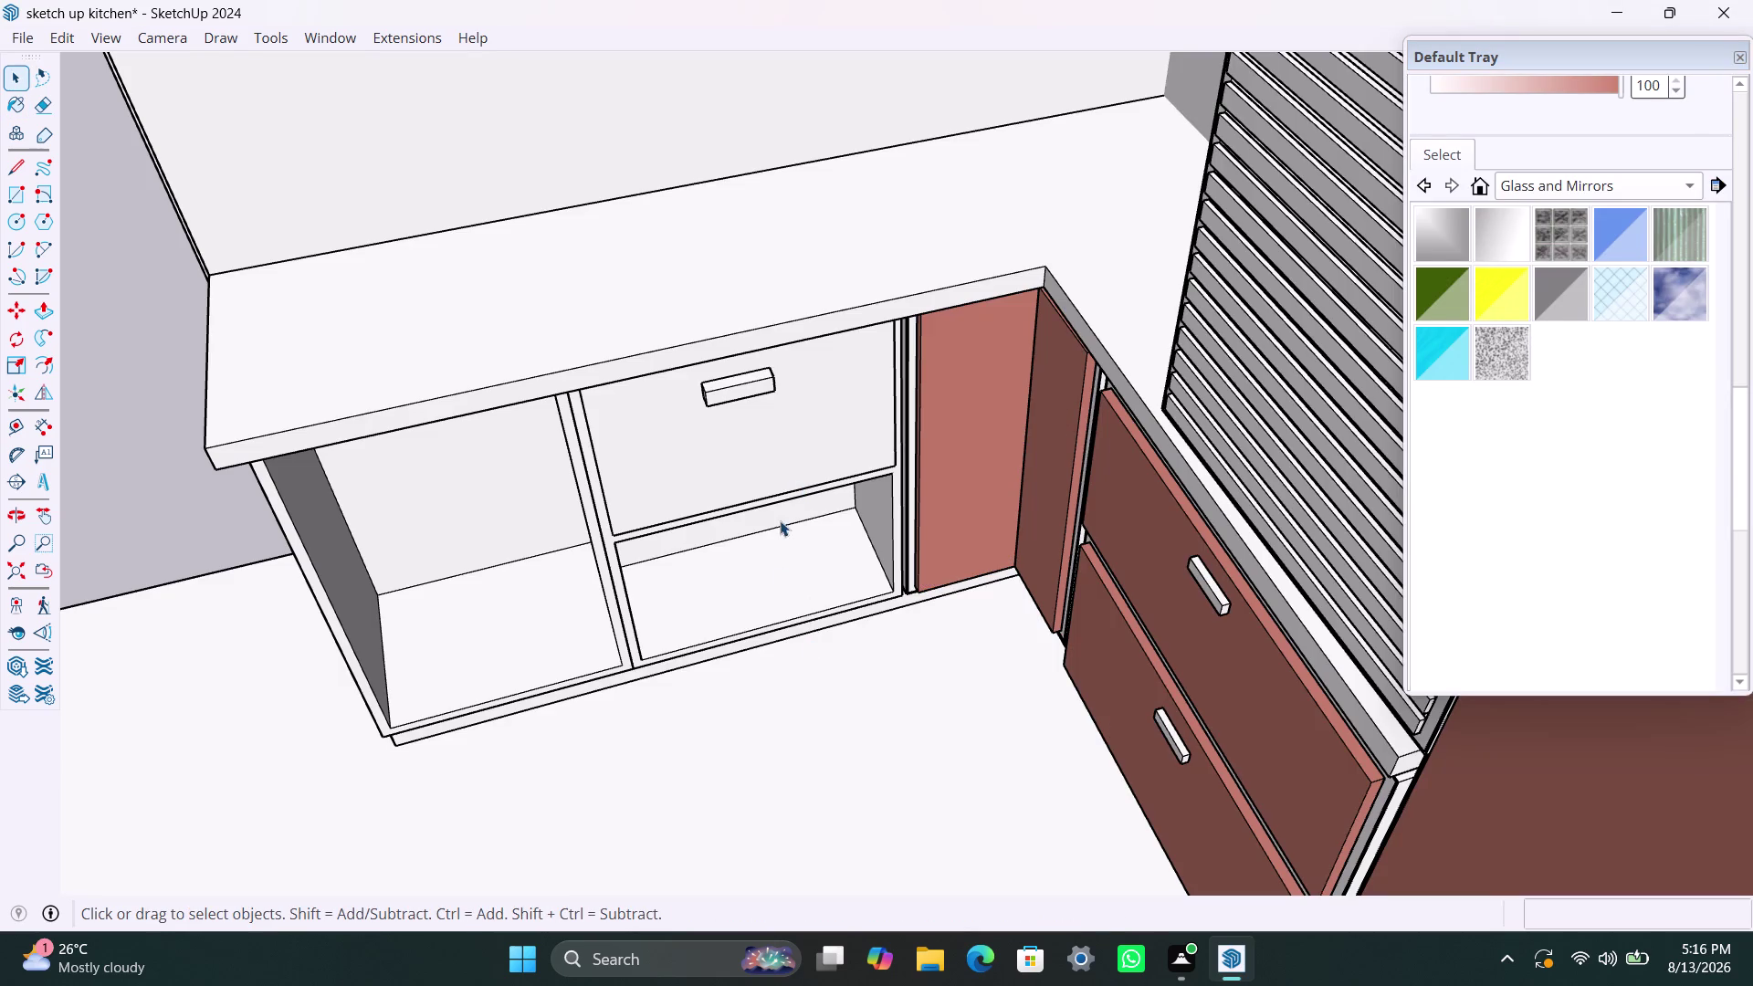
Enter the low cabinet's upper drawer front and paint it salmon.
triple_click(788, 467)
click(788, 464)
double_click(787, 464)
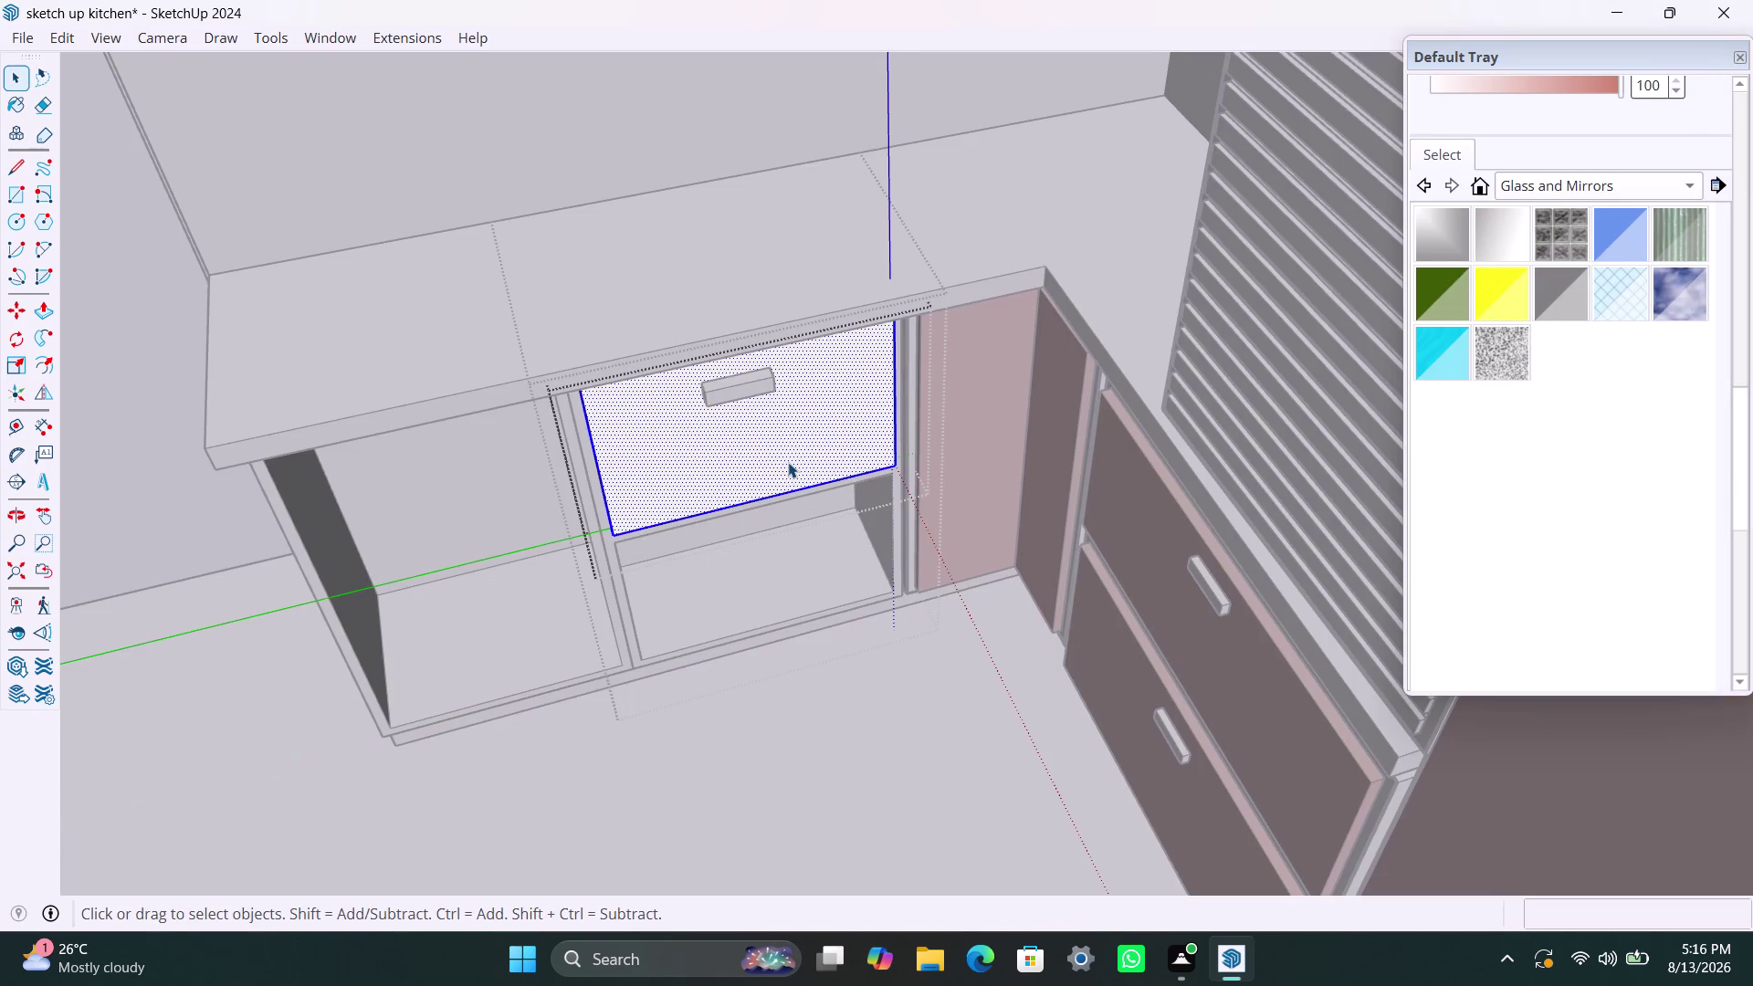
triple_click(788, 461)
drag(1738, 444, 1730, 250)
click(1438, 364)
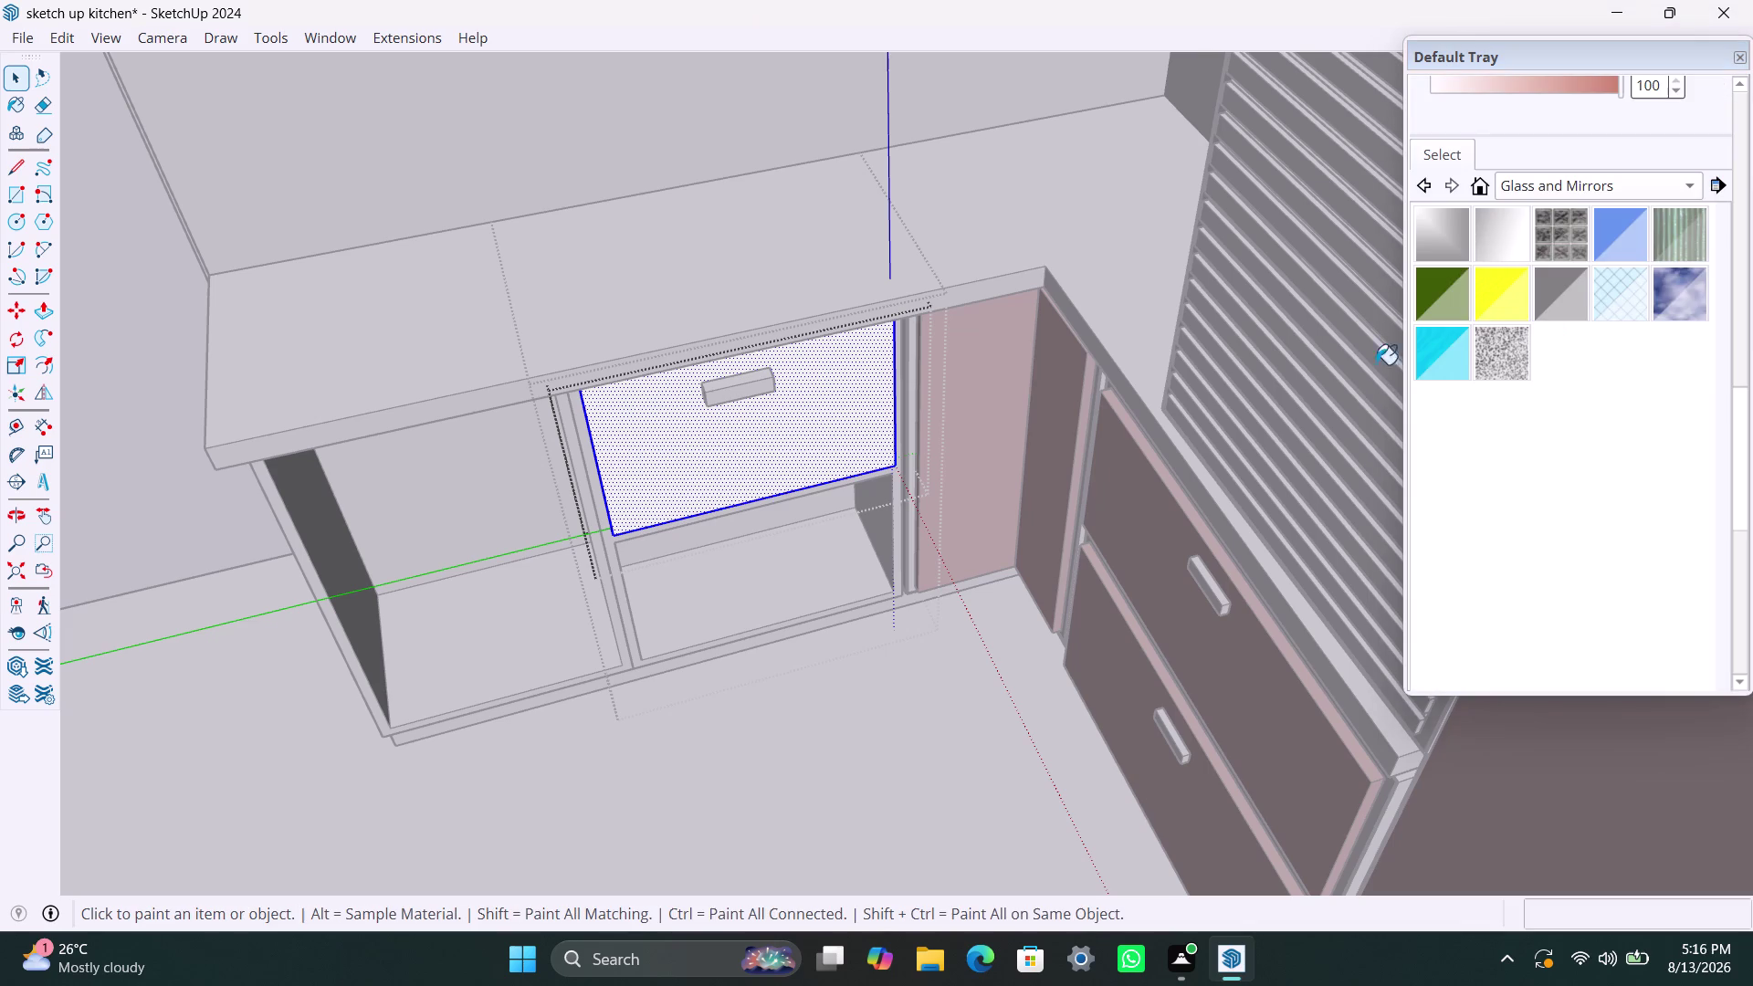
click(863, 431)
key(space)
click(877, 706)
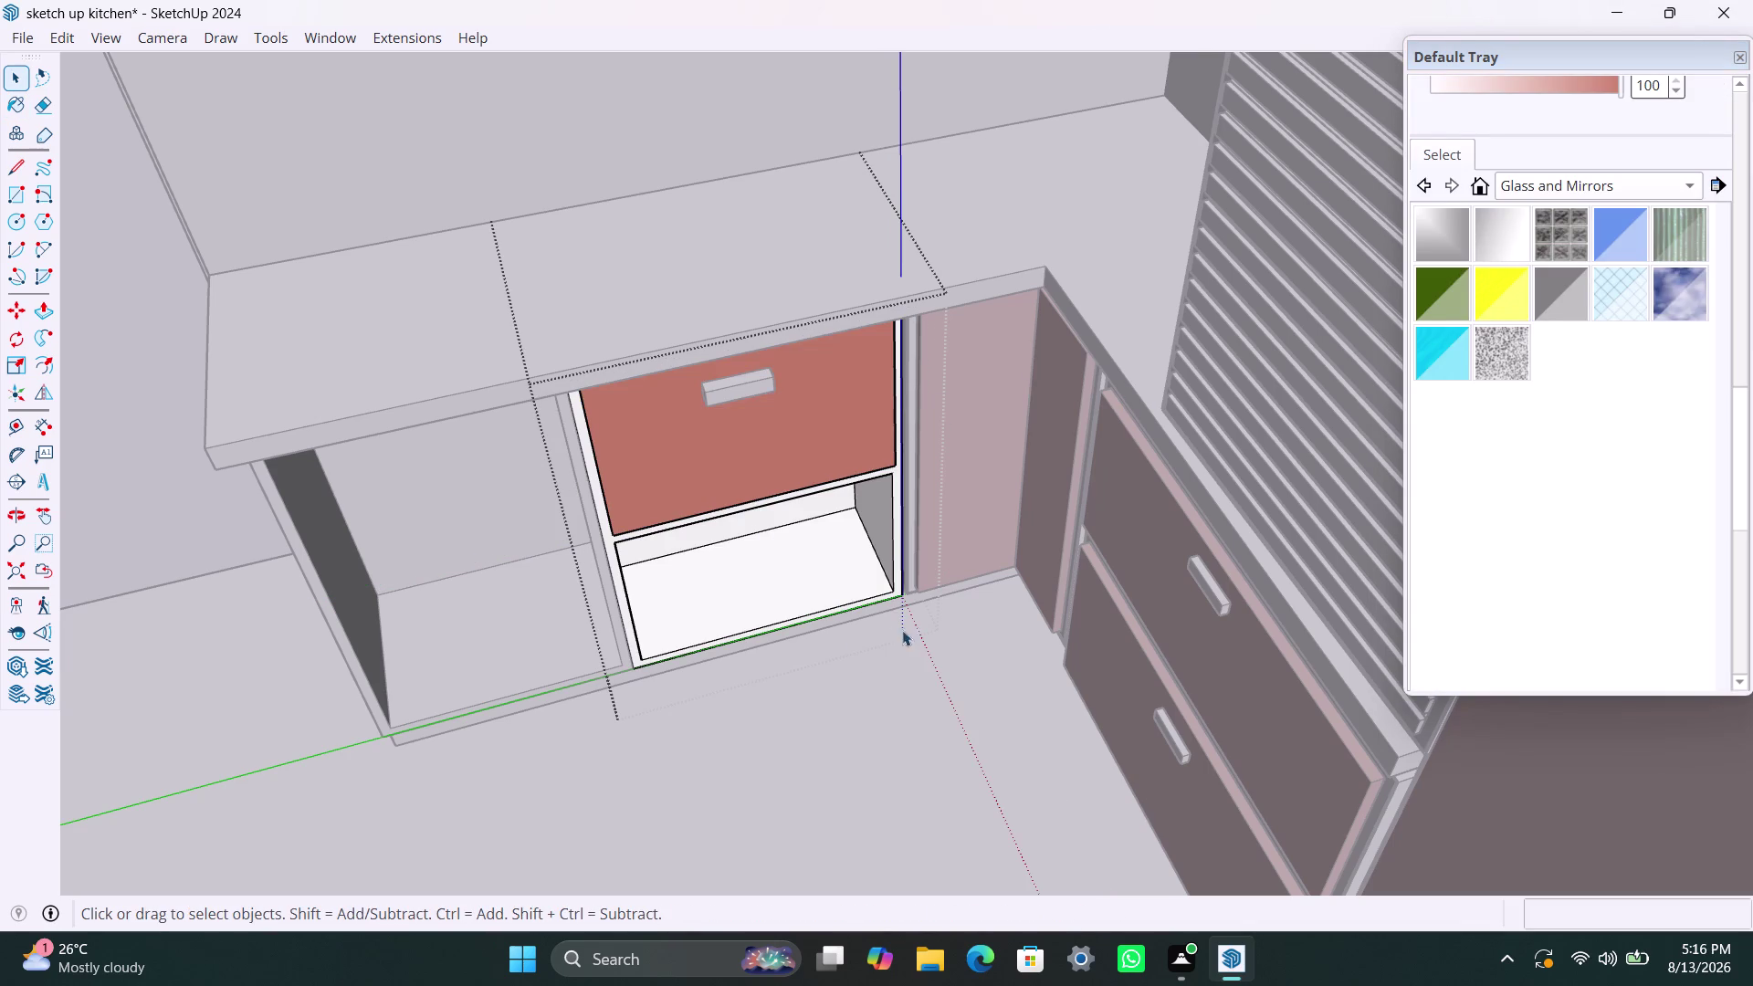
Exit the cabinet group and orbit around the low cabinet unit from above.
click(803, 817)
scroll(down, 3)
scroll(down, 3)
middle_drag(864, 708, 748, 698)
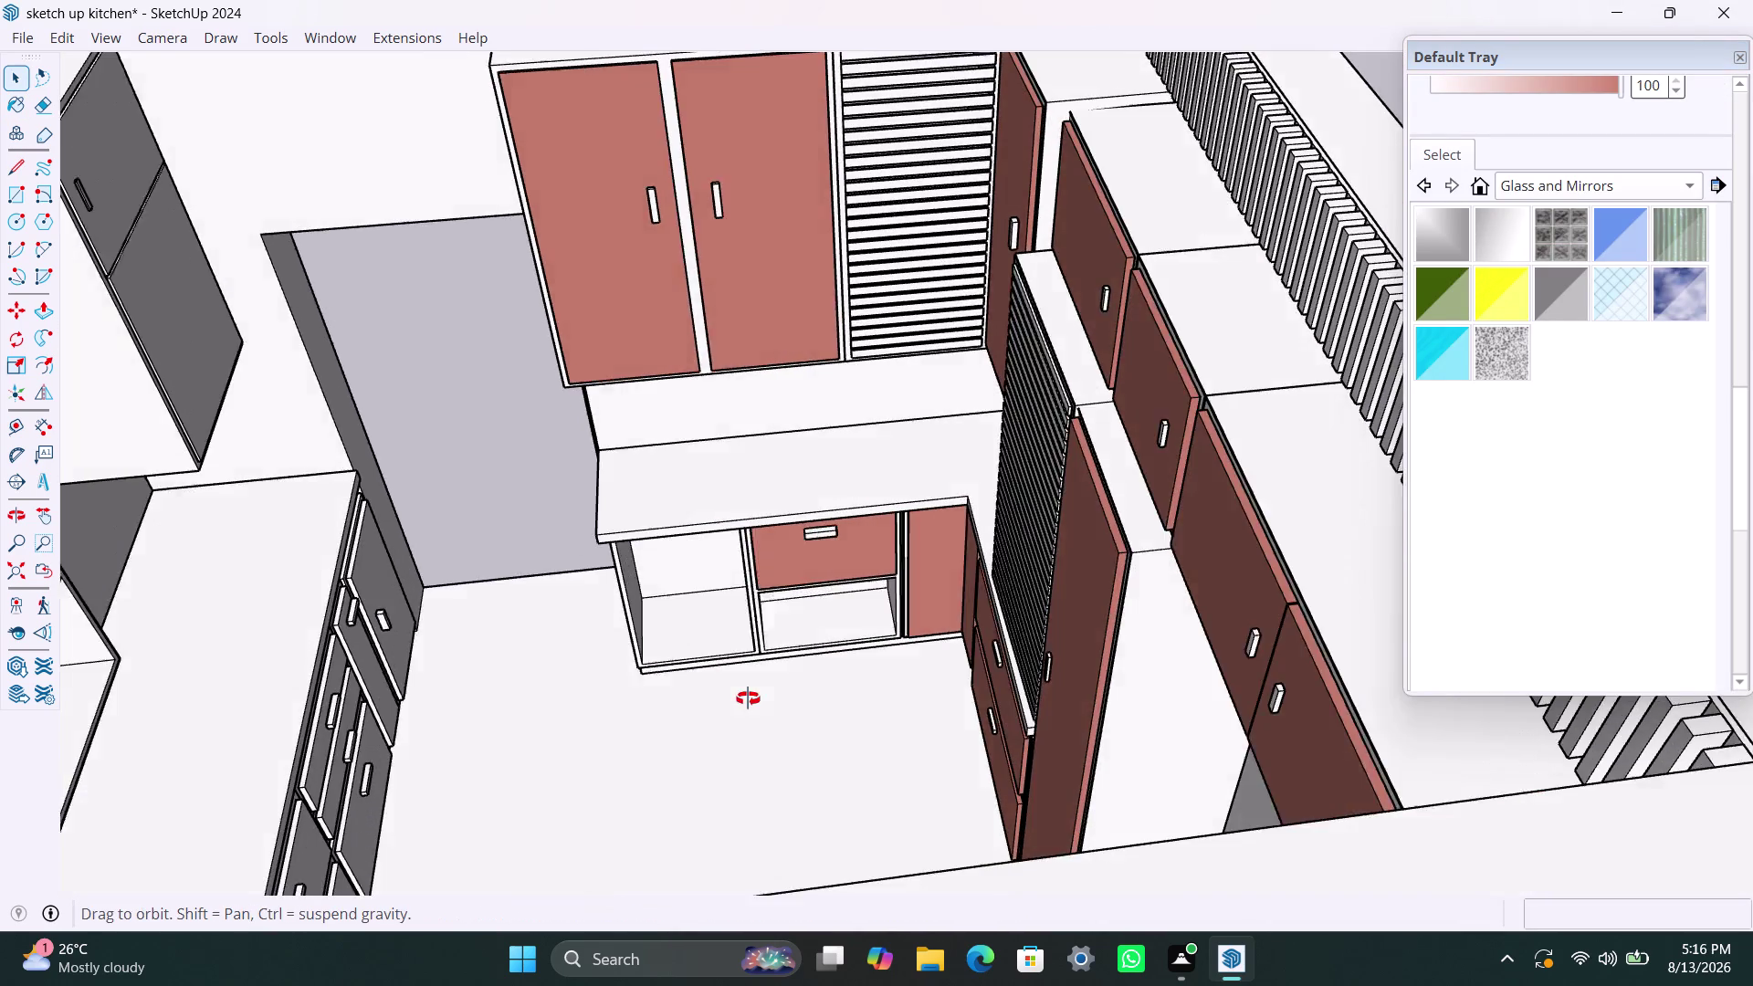
middle_drag(747, 698, 936, 643)
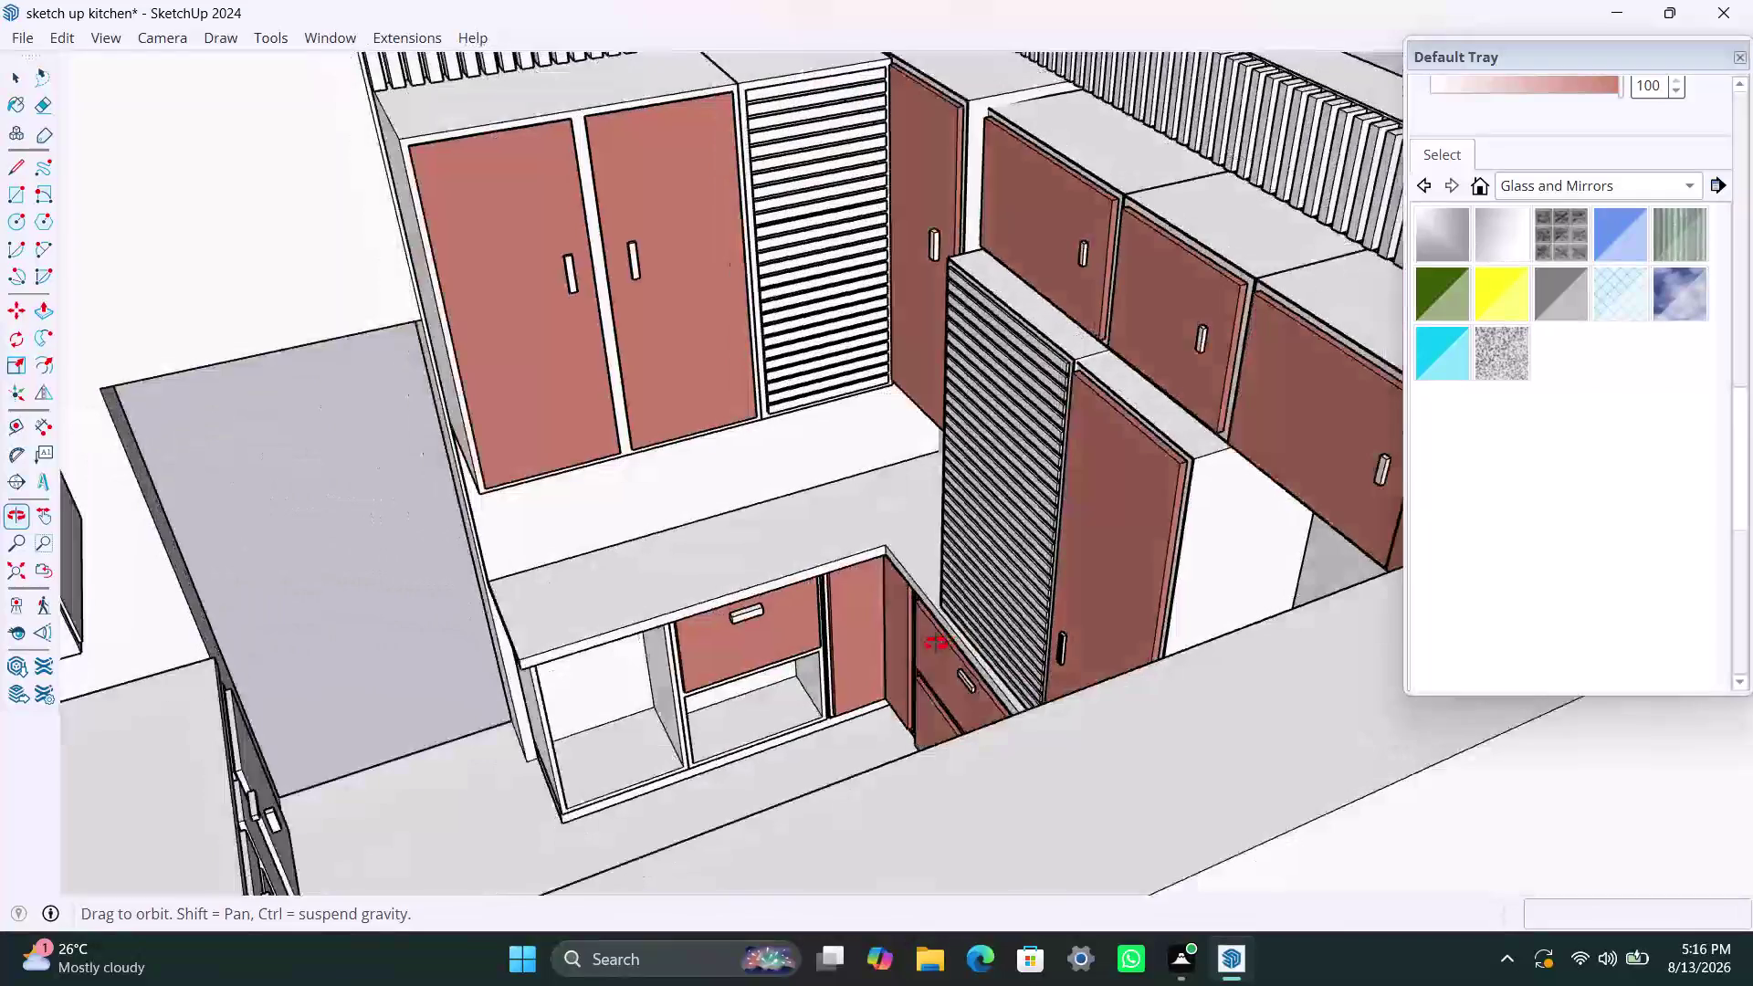
middle_drag(935, 644, 720, 664)
scroll(up, 3)
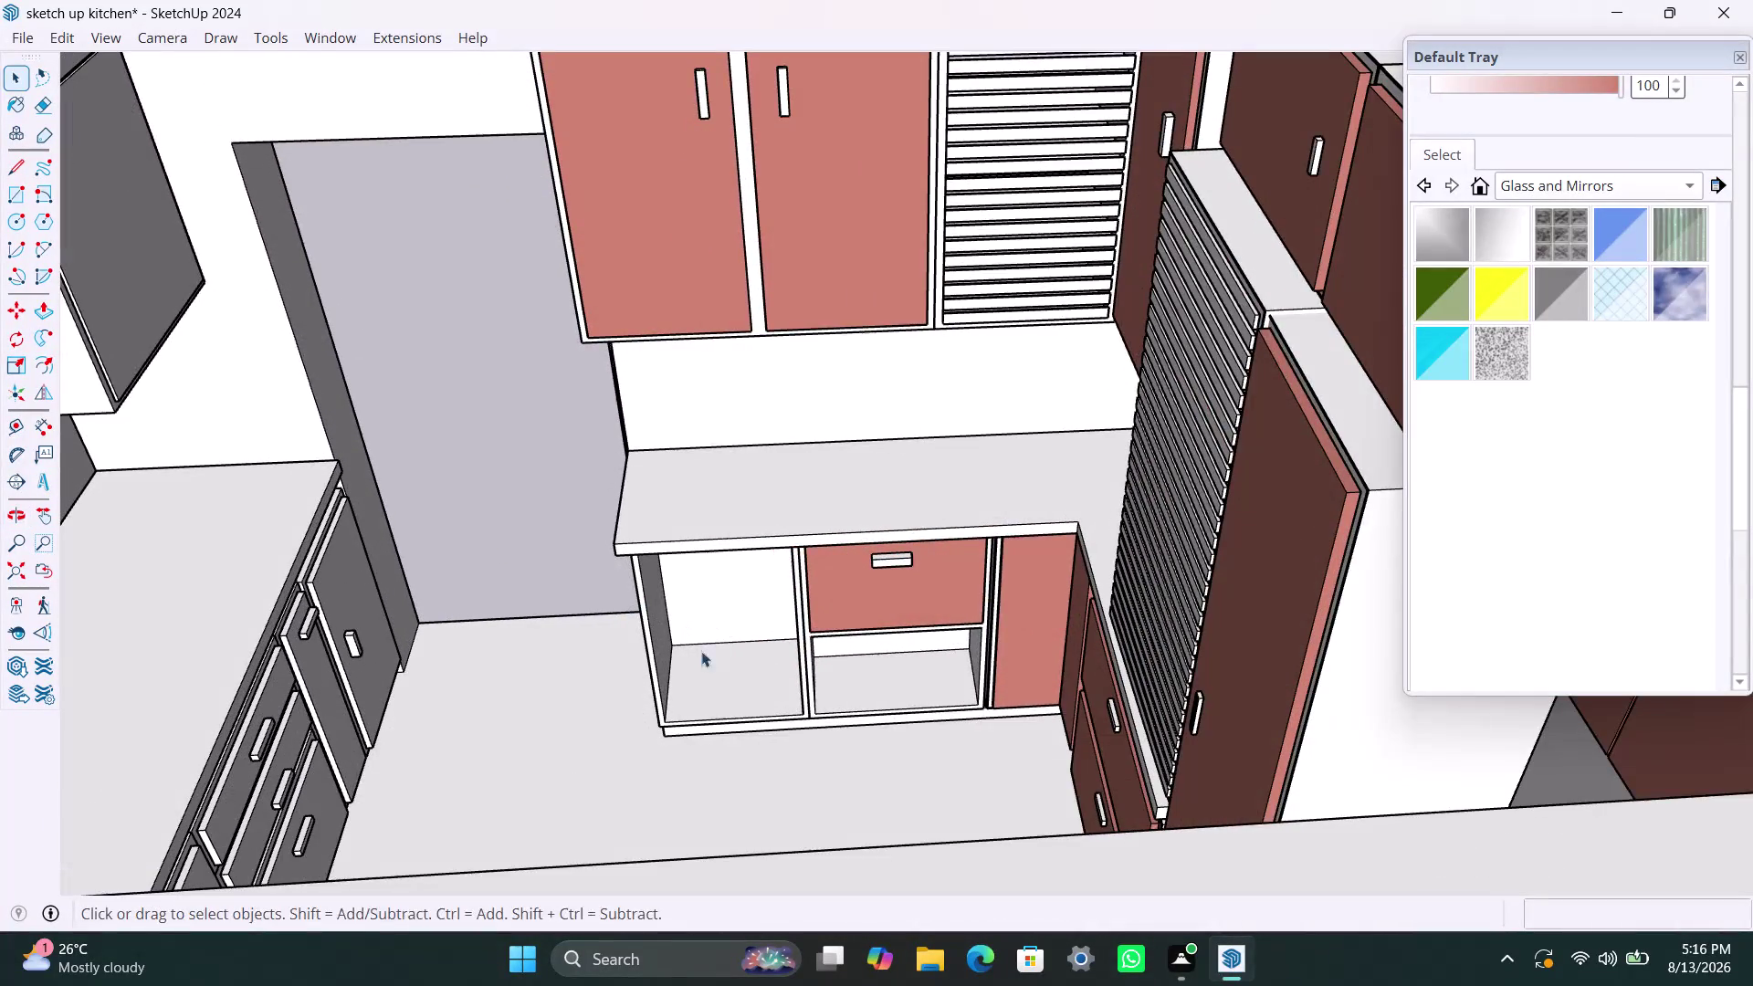
middle_drag(725, 667, 682, 682)
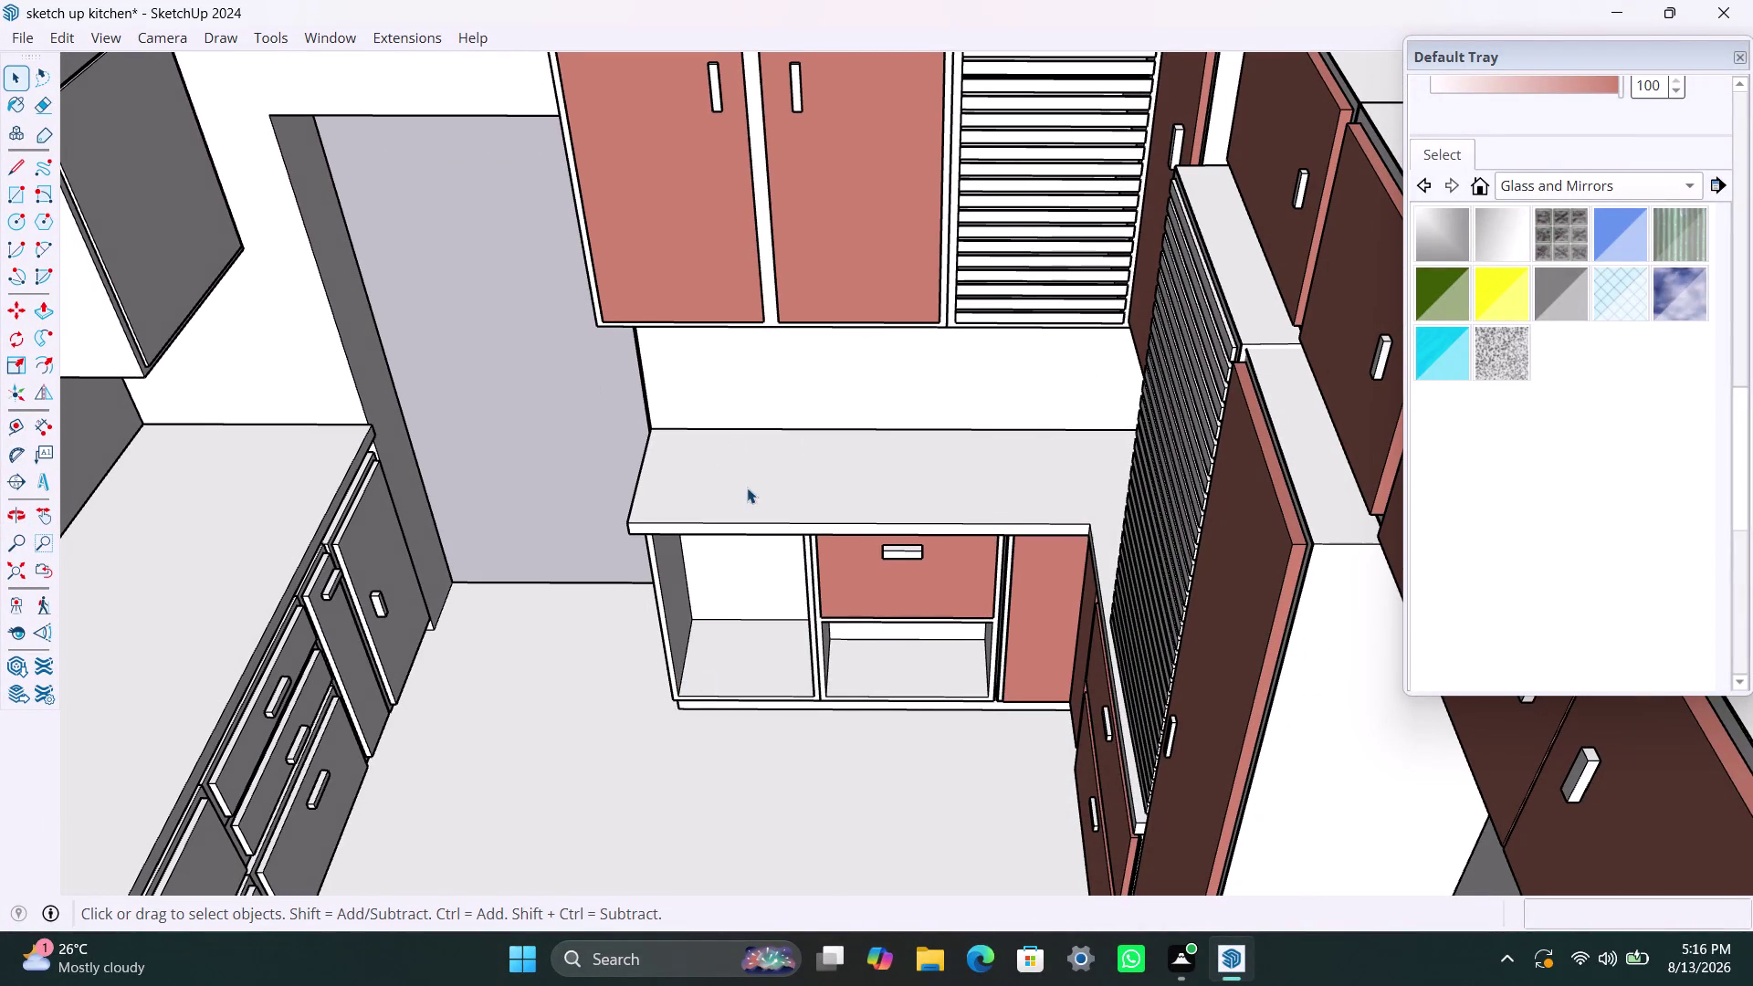
scroll(down, 3)
Select the low cabinet unit and orbit out to see the whole kitchen.
click(774, 474)
click(805, 479)
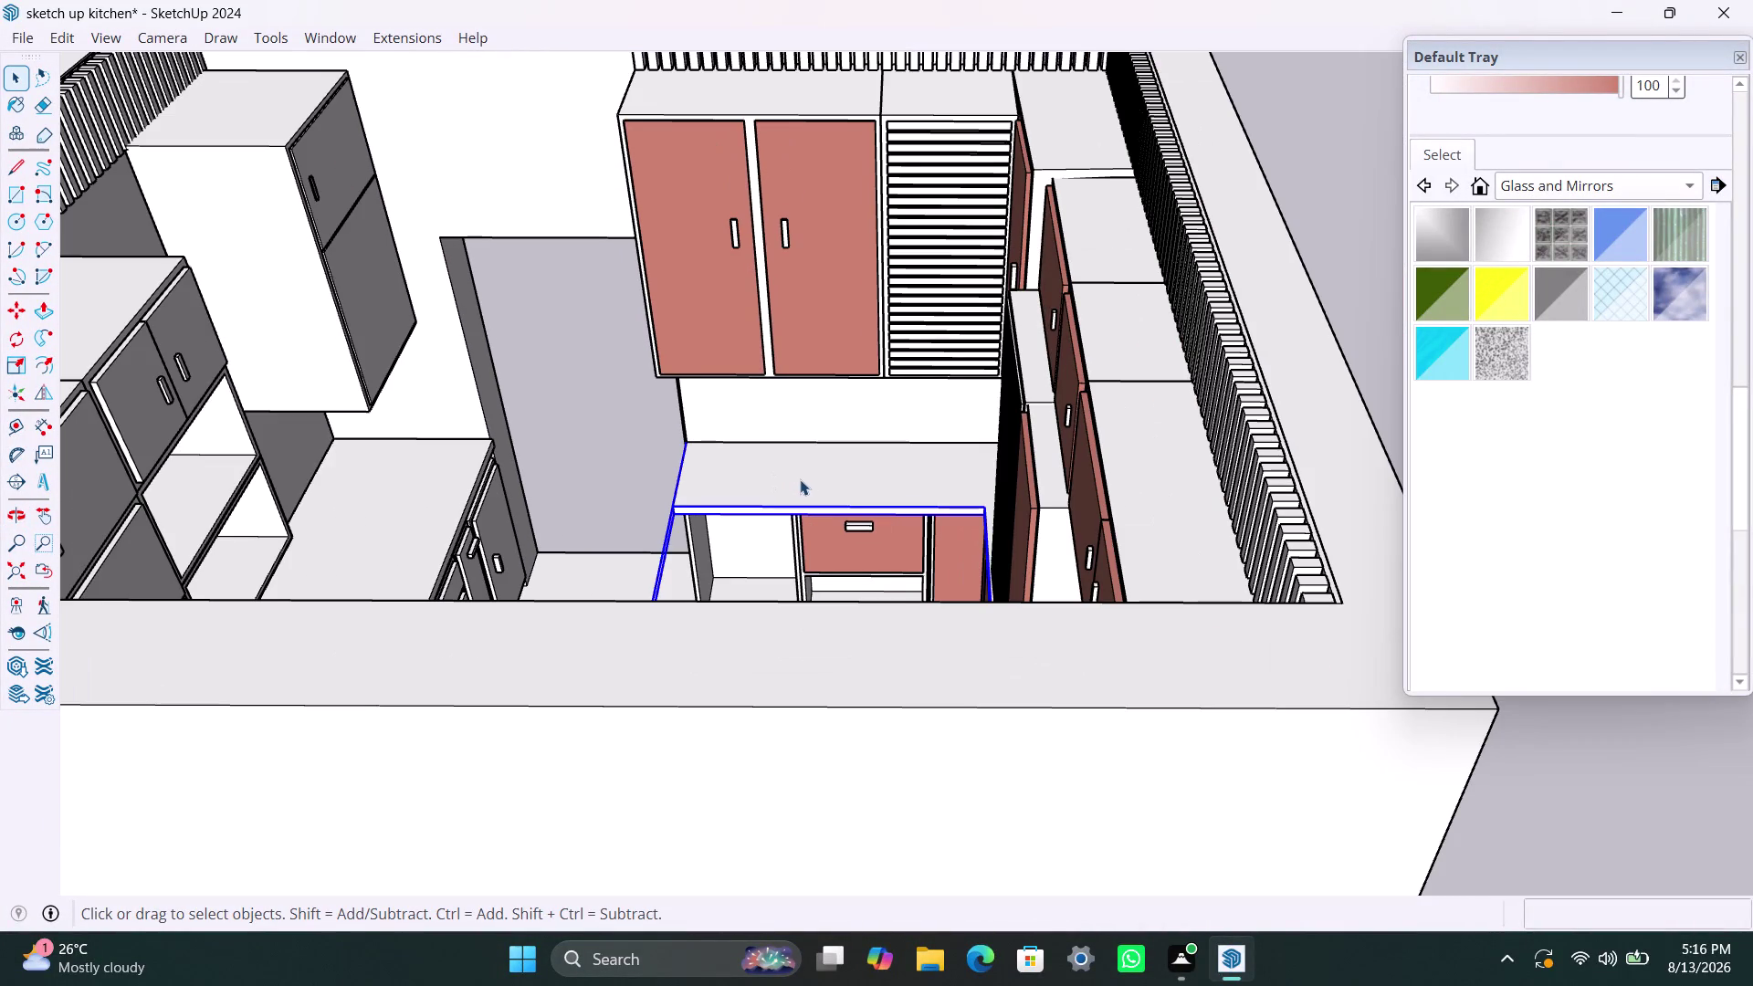
scroll(down, 3)
middle_drag(760, 516, 1518, 595)
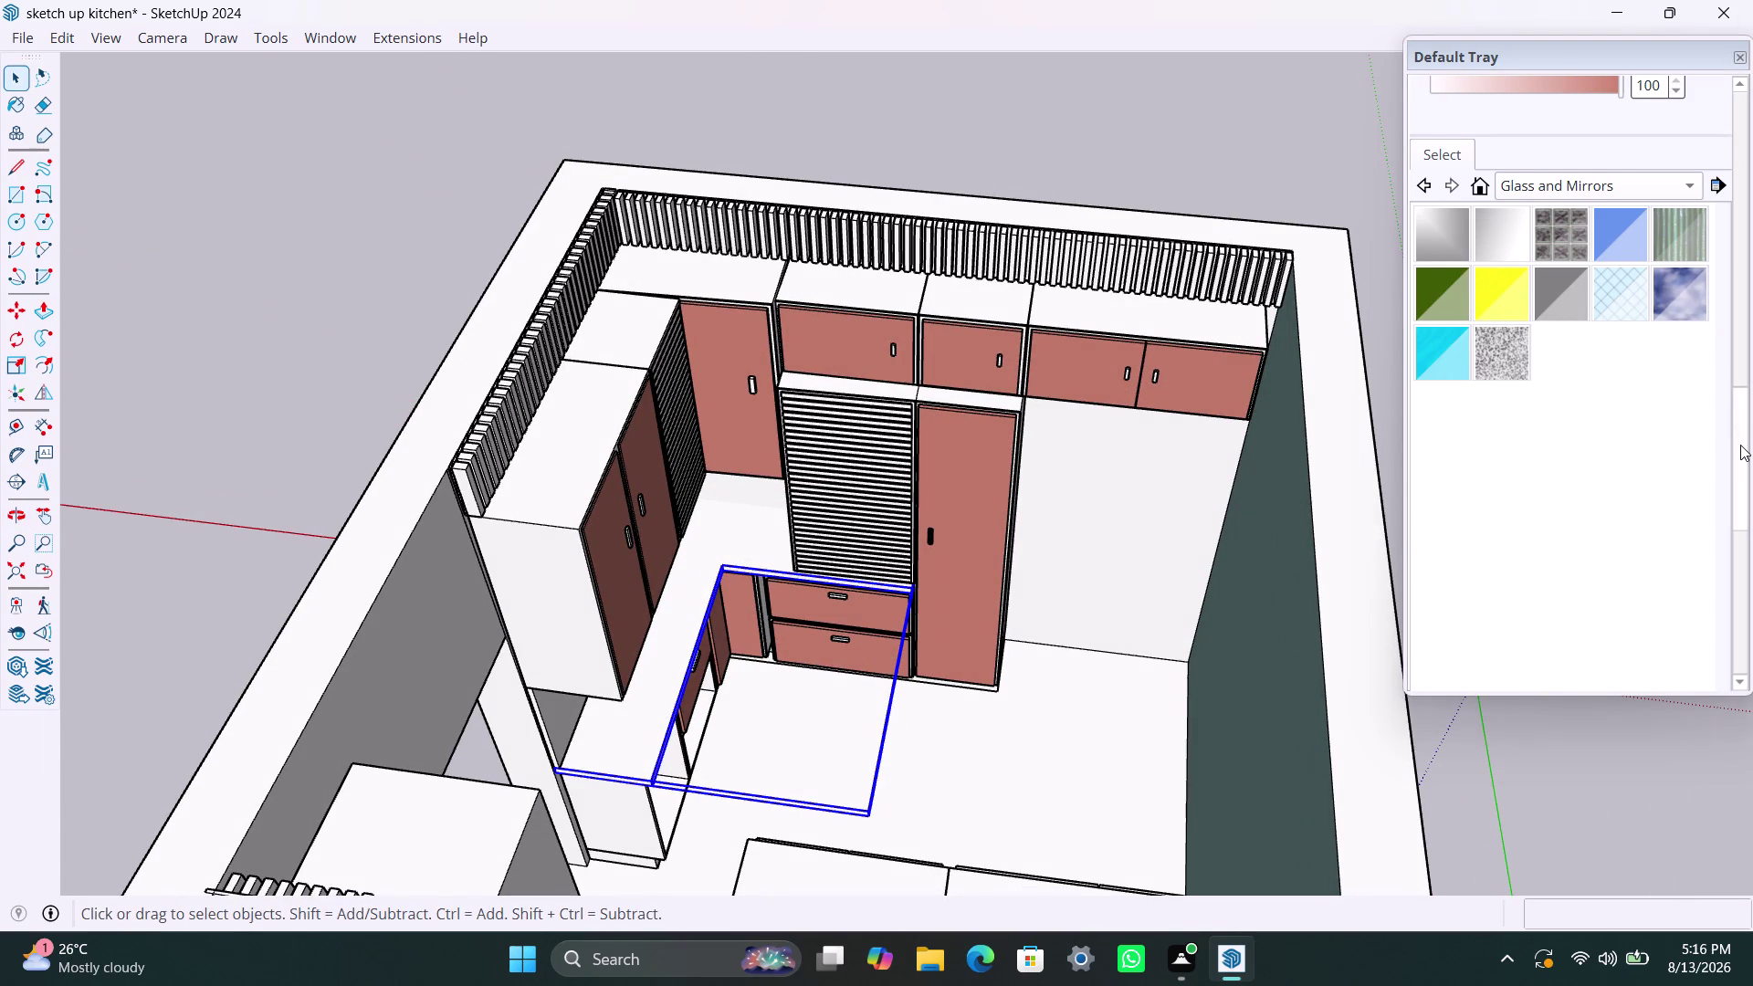
drag(1741, 444, 1716, 257)
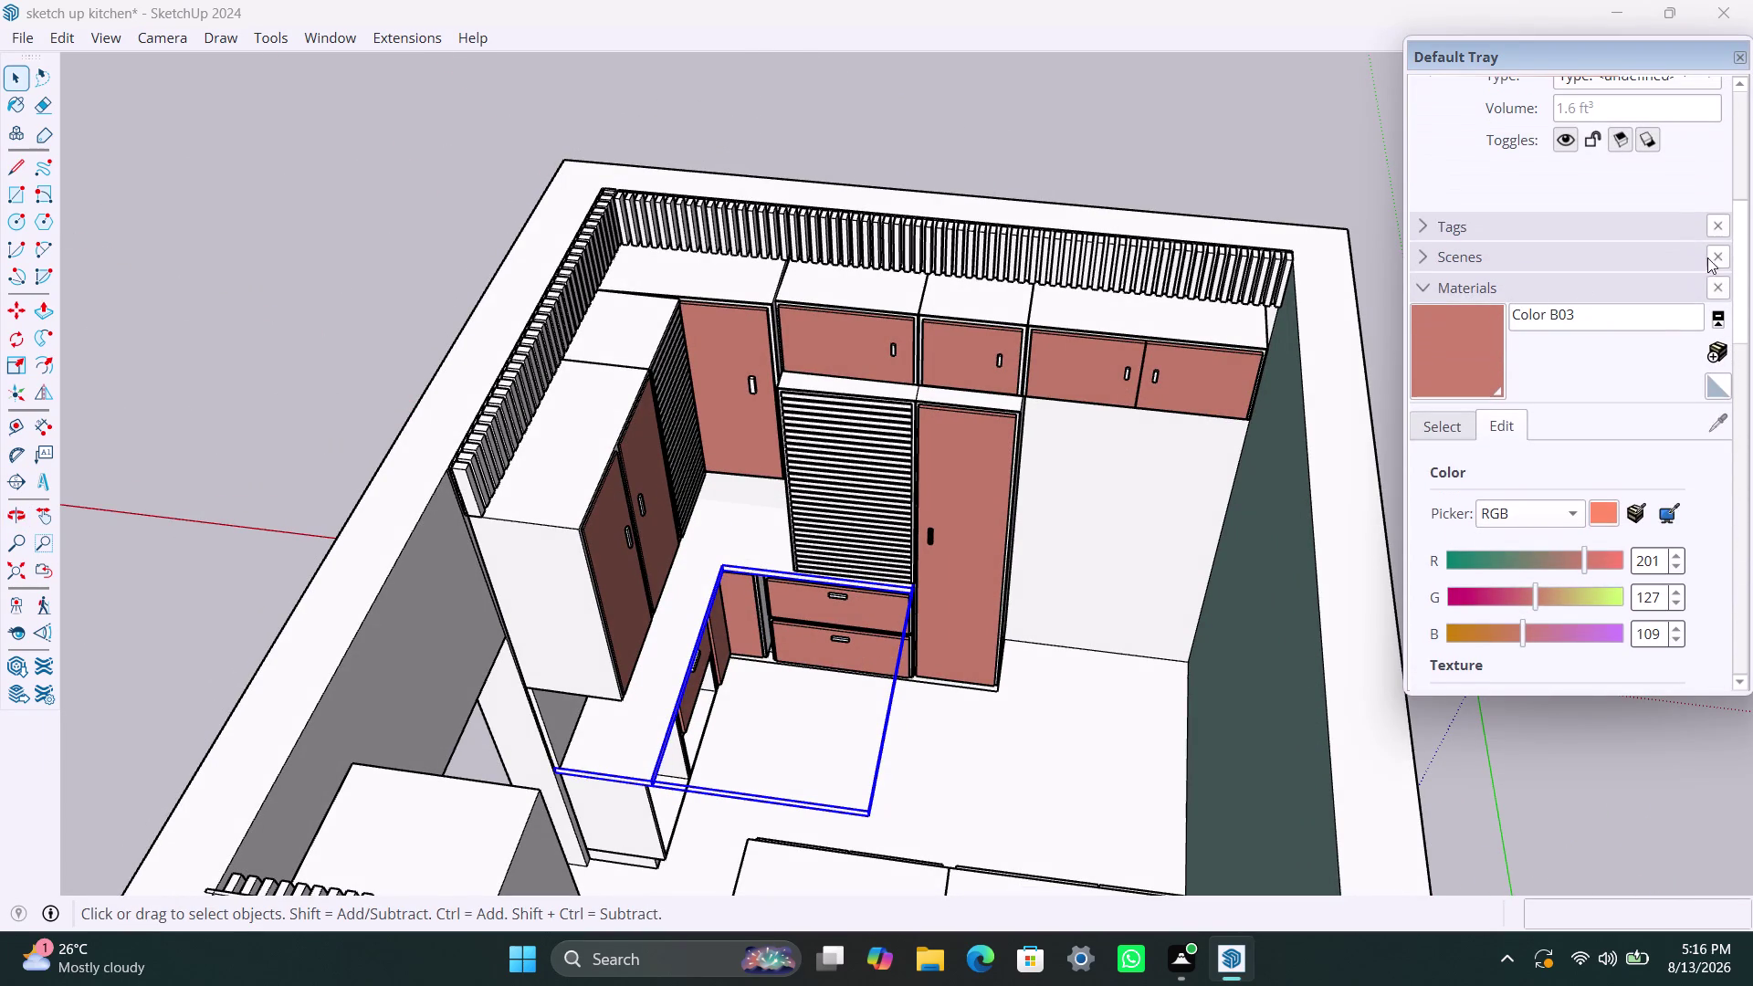
Expand the Materials panel in the Default Tray and scroll down to Color B03's edit settings.
click(1465, 285)
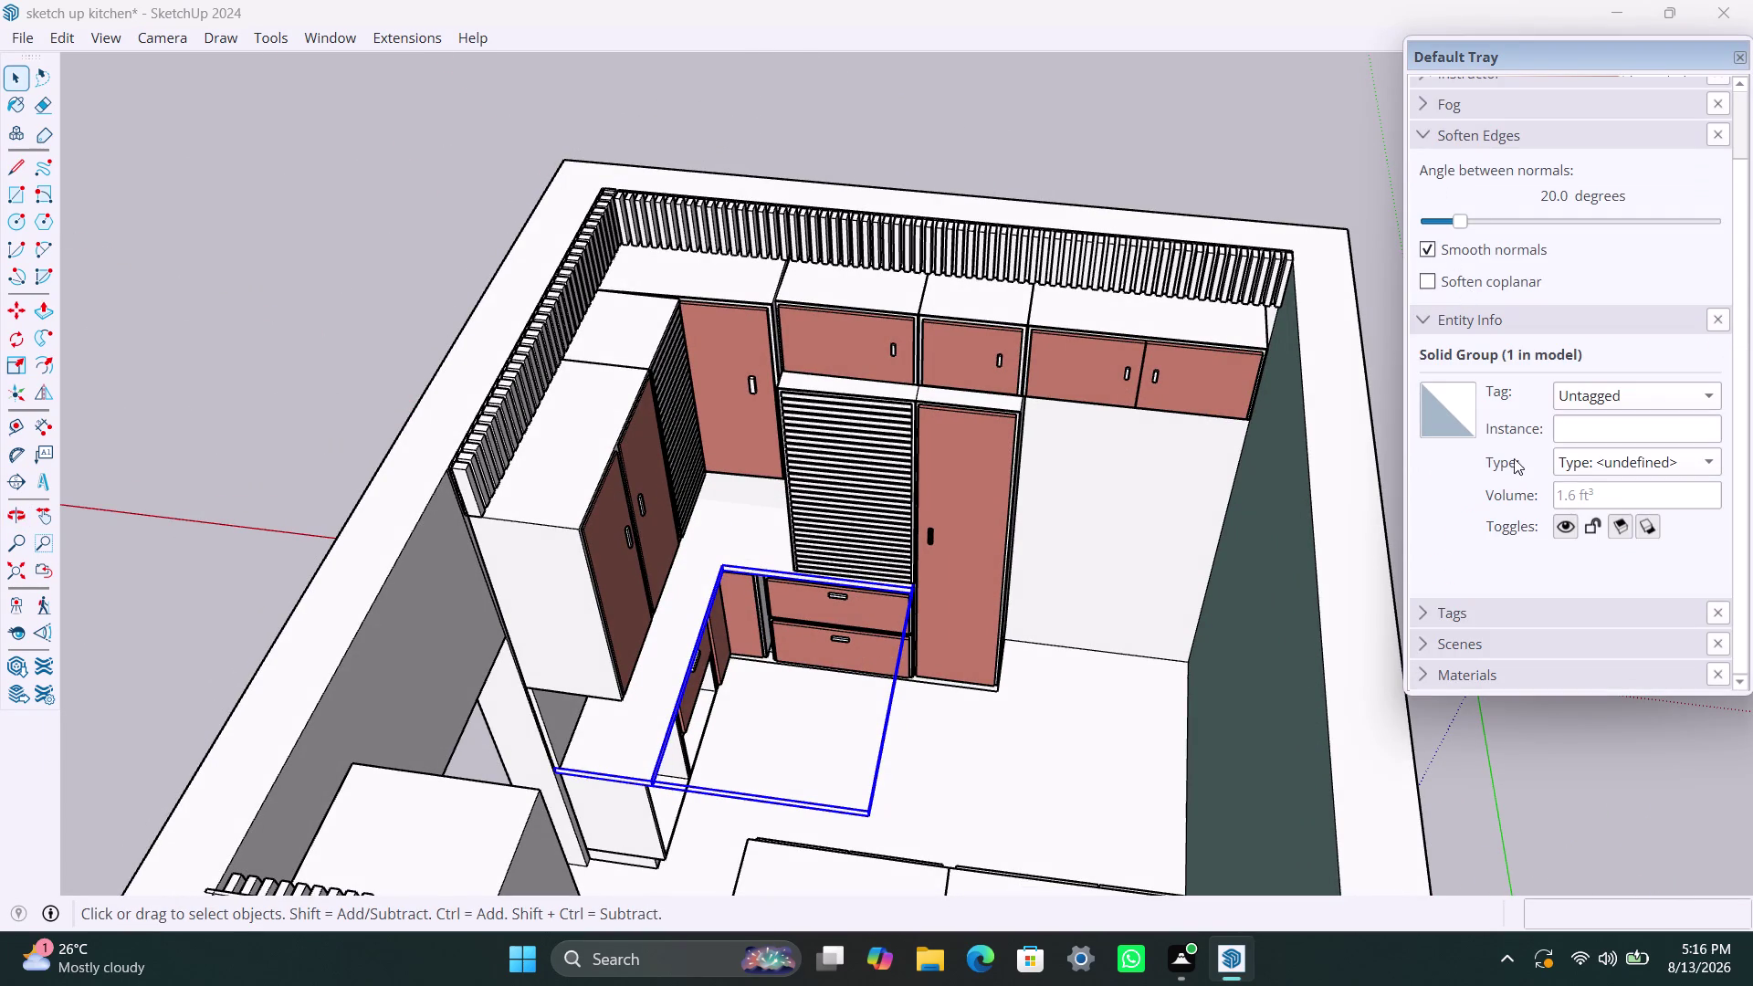
click(1506, 671)
scroll(down, 3)
scroll(down, 3)
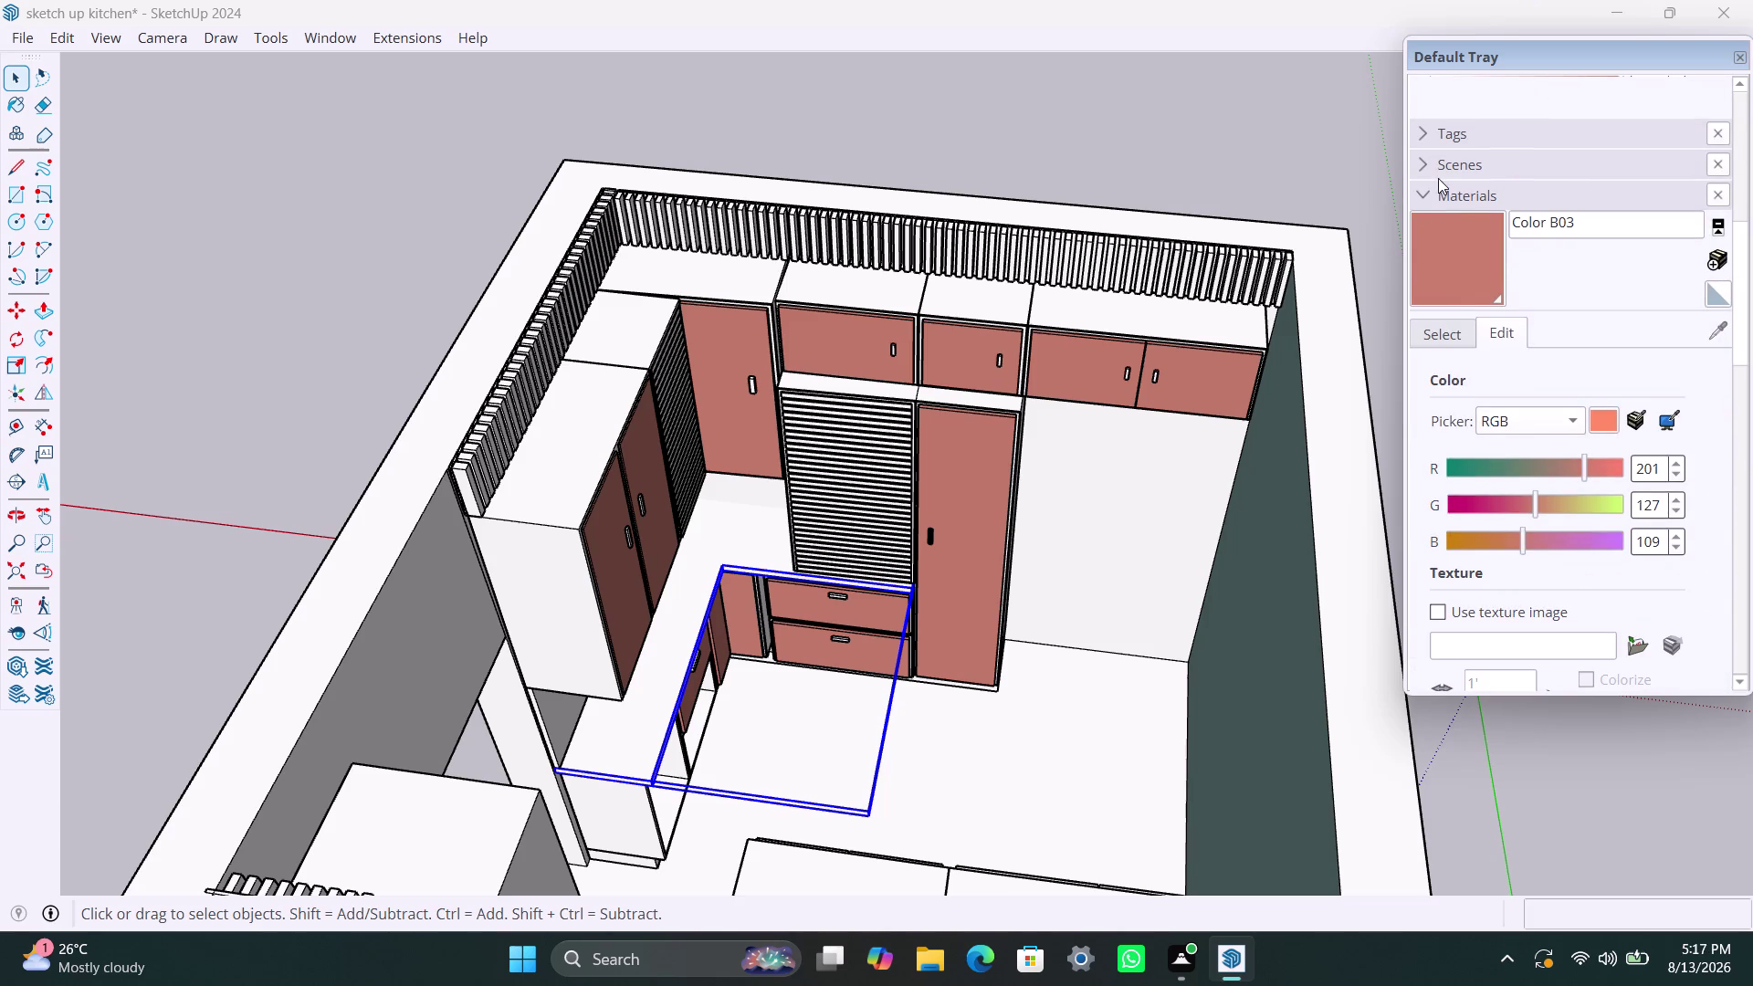
click(1460, 194)
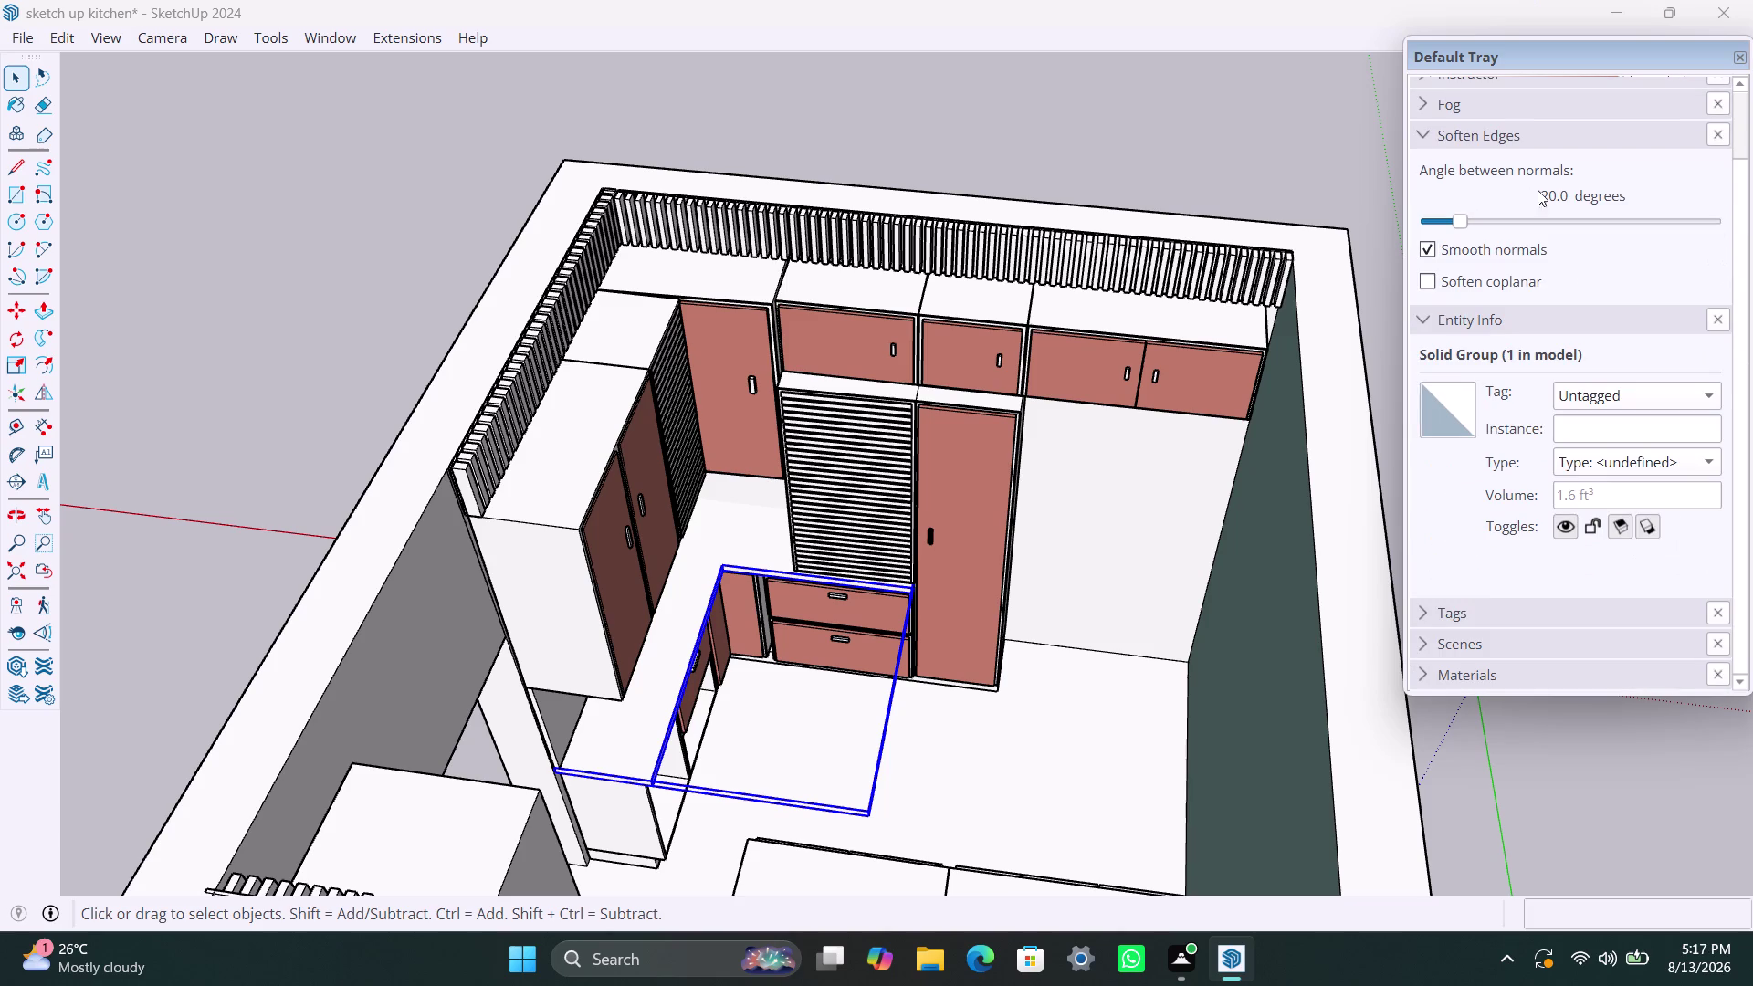
scroll(up, 3)
scroll(up, 3)
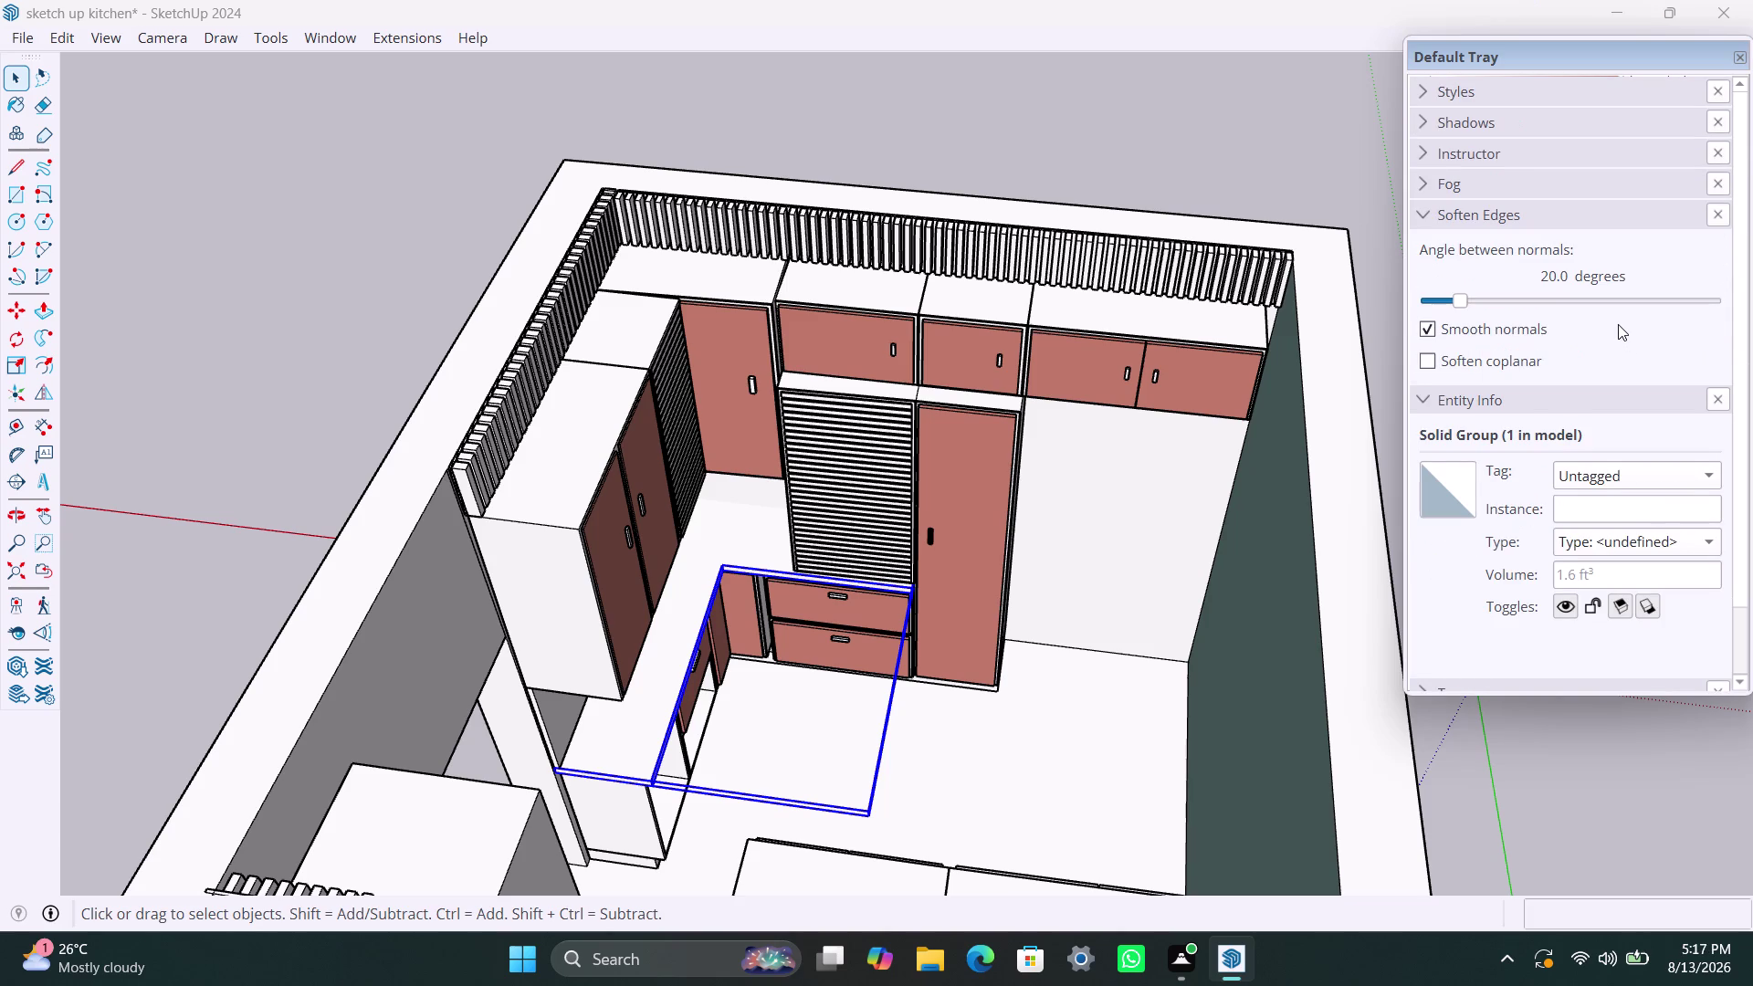
scroll(down, 3)
scroll(down, 3)
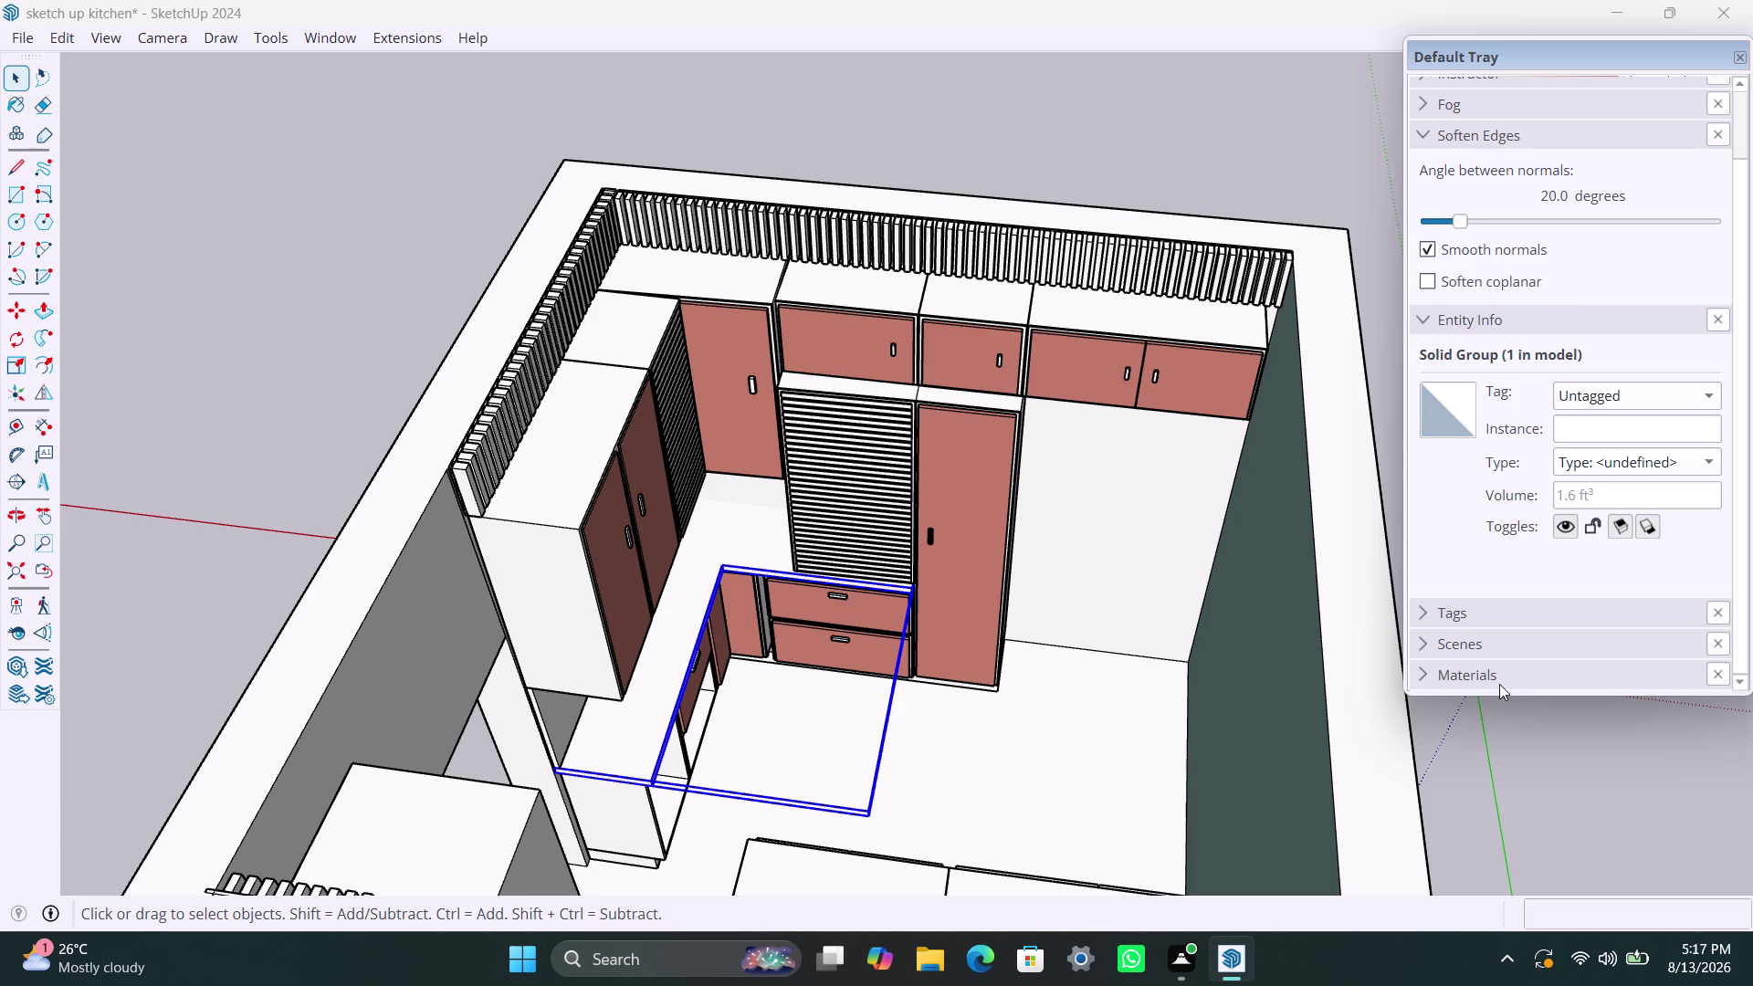
click(1489, 676)
scroll(down, 3)
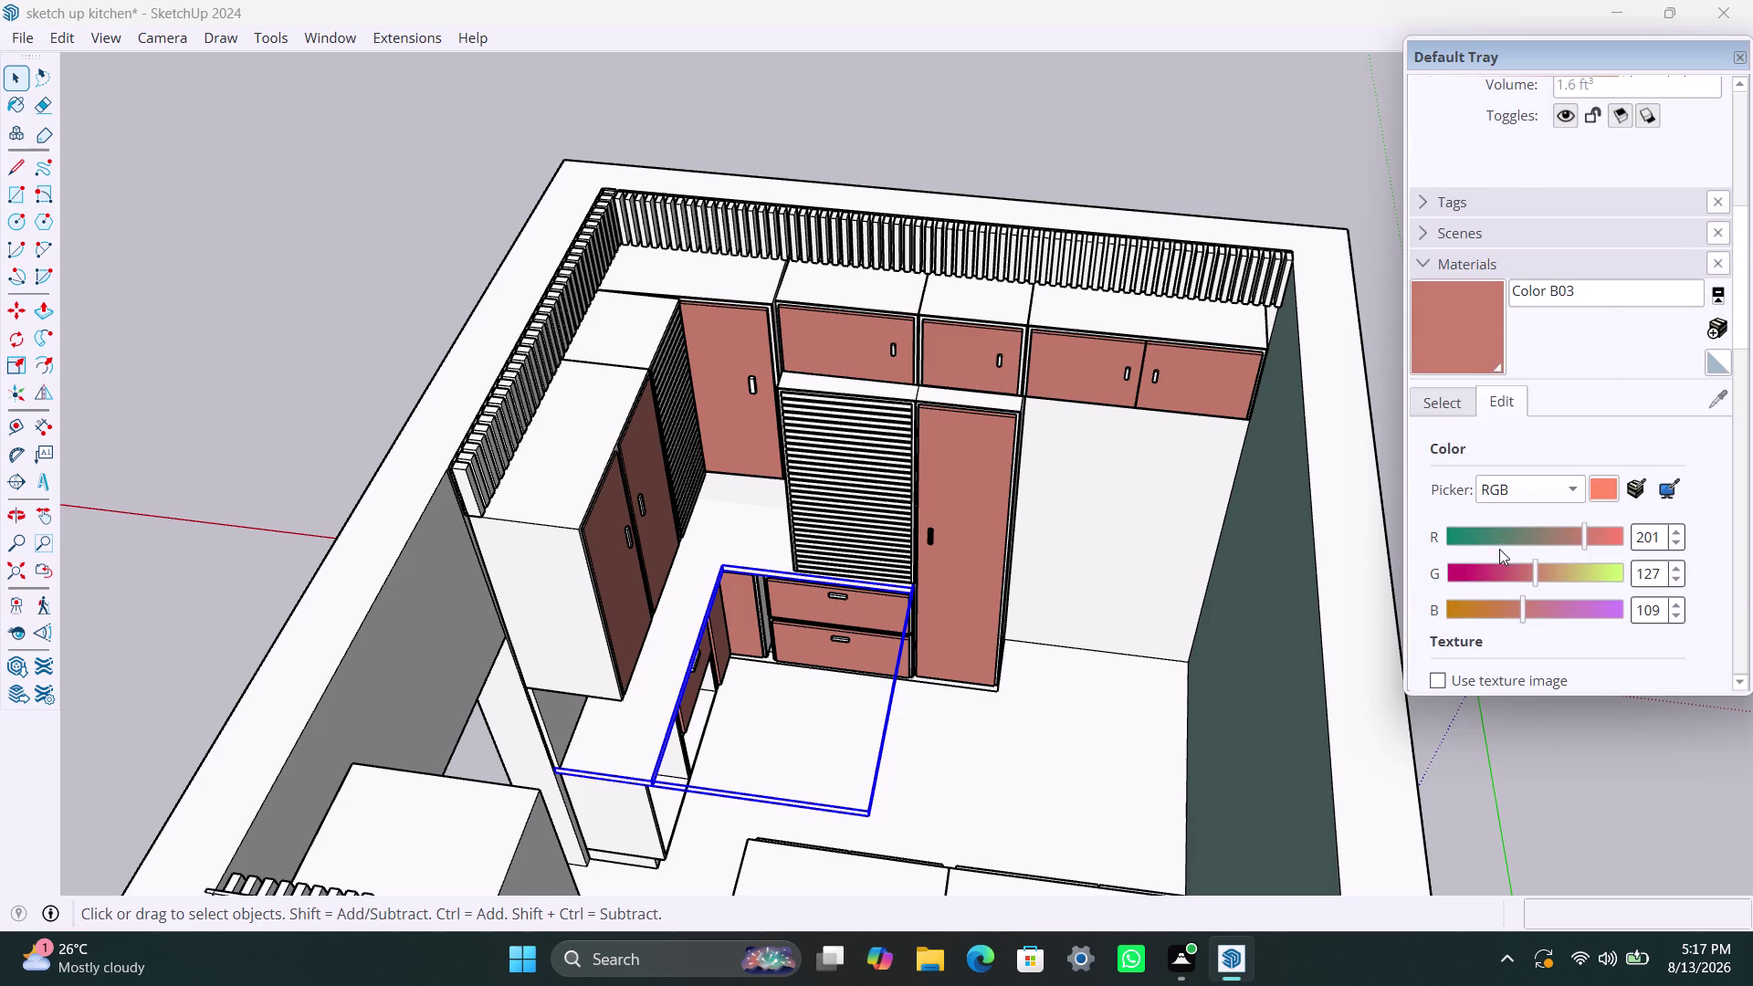
scroll(down, 3)
scroll(down, 3)
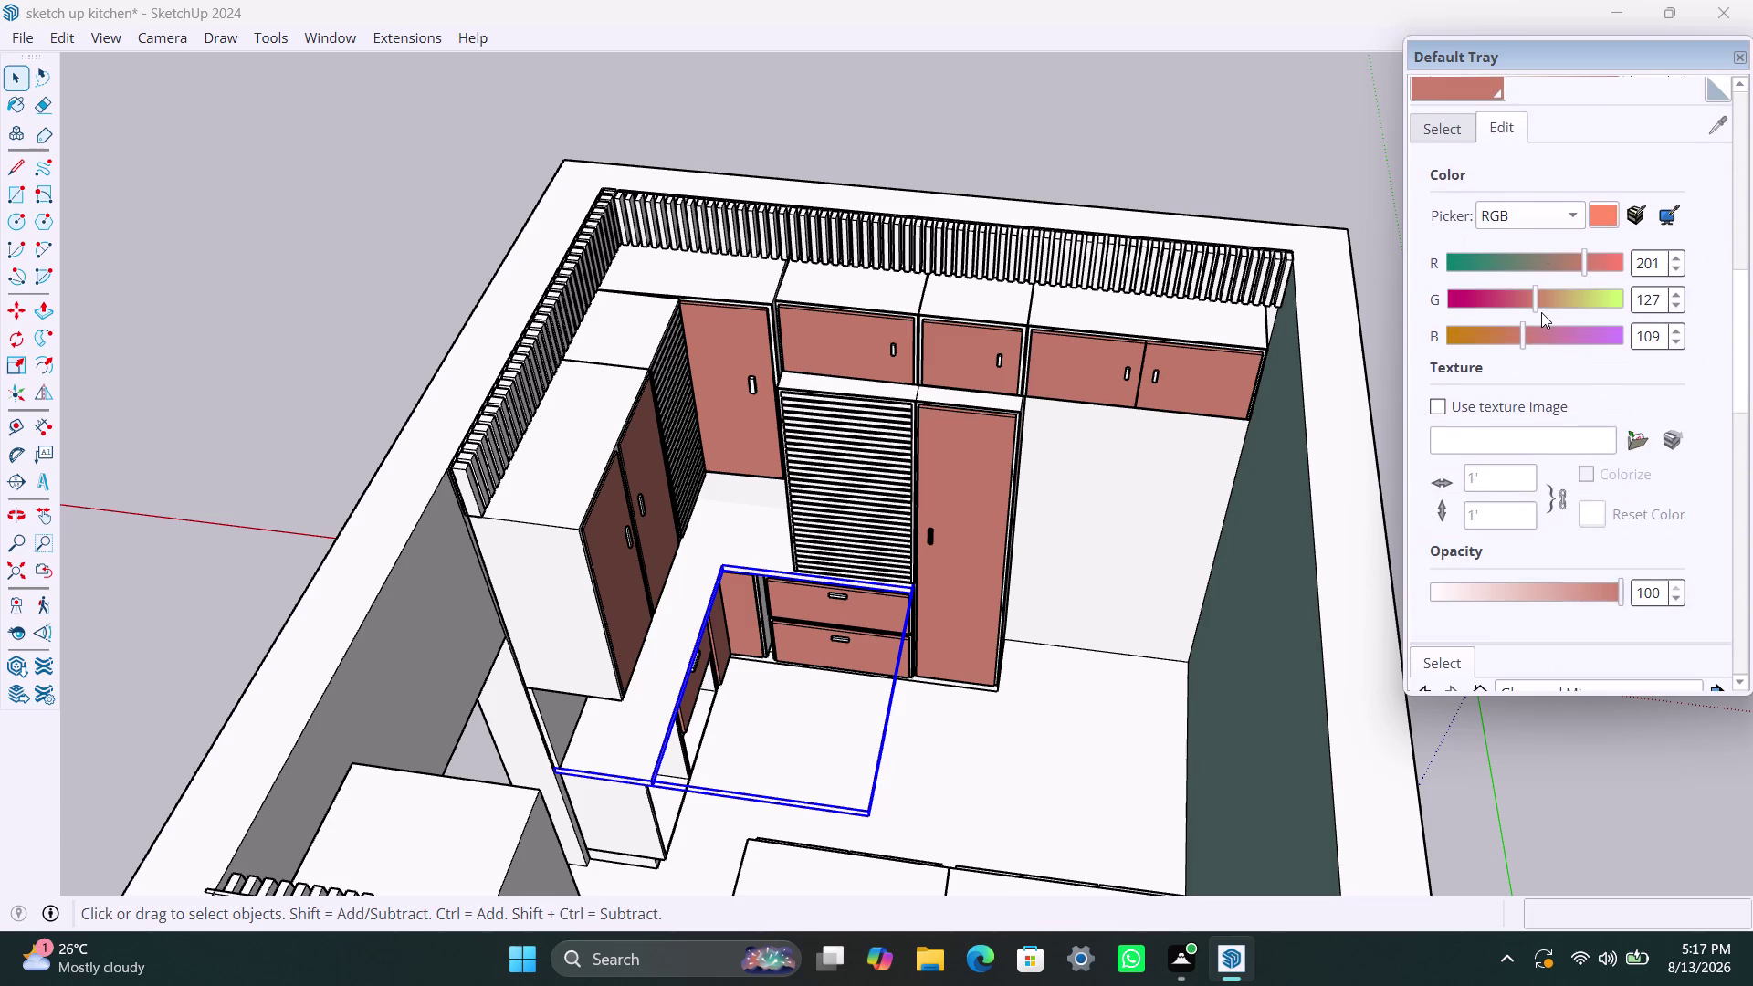
scroll(down, 3)
scroll(down, 3)
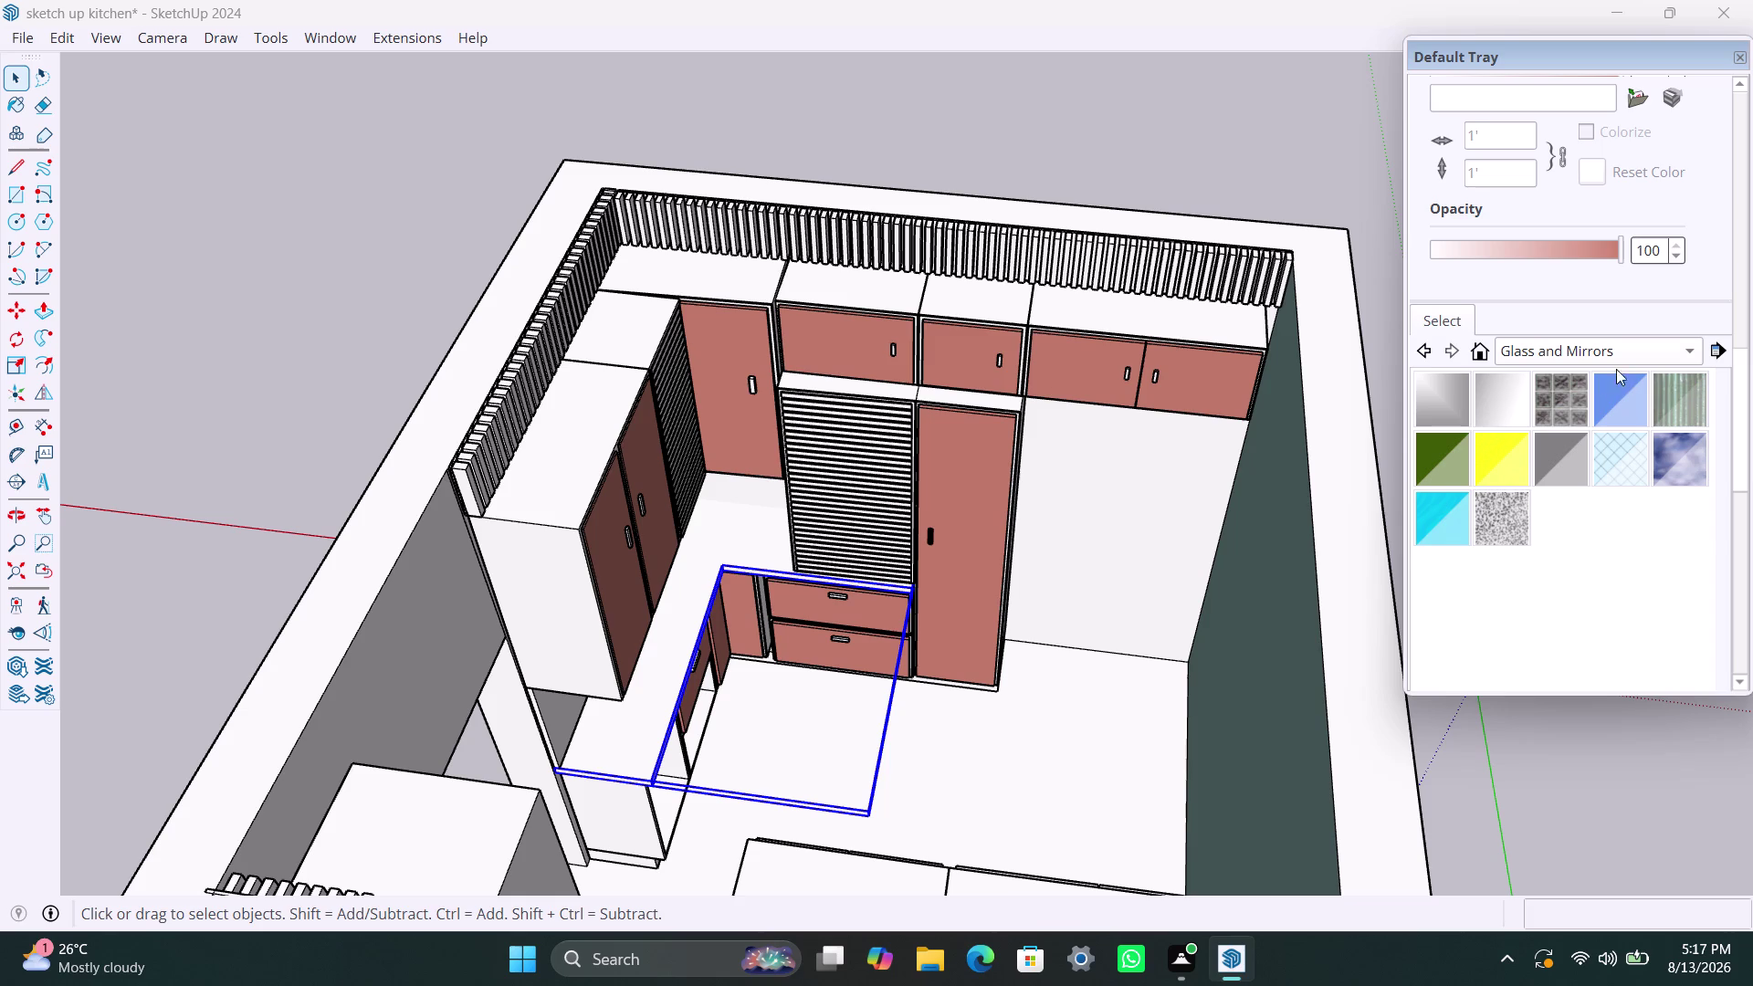
Switch the material library to the Stone collection and turn on Use texture image for Color B03.
click(1694, 343)
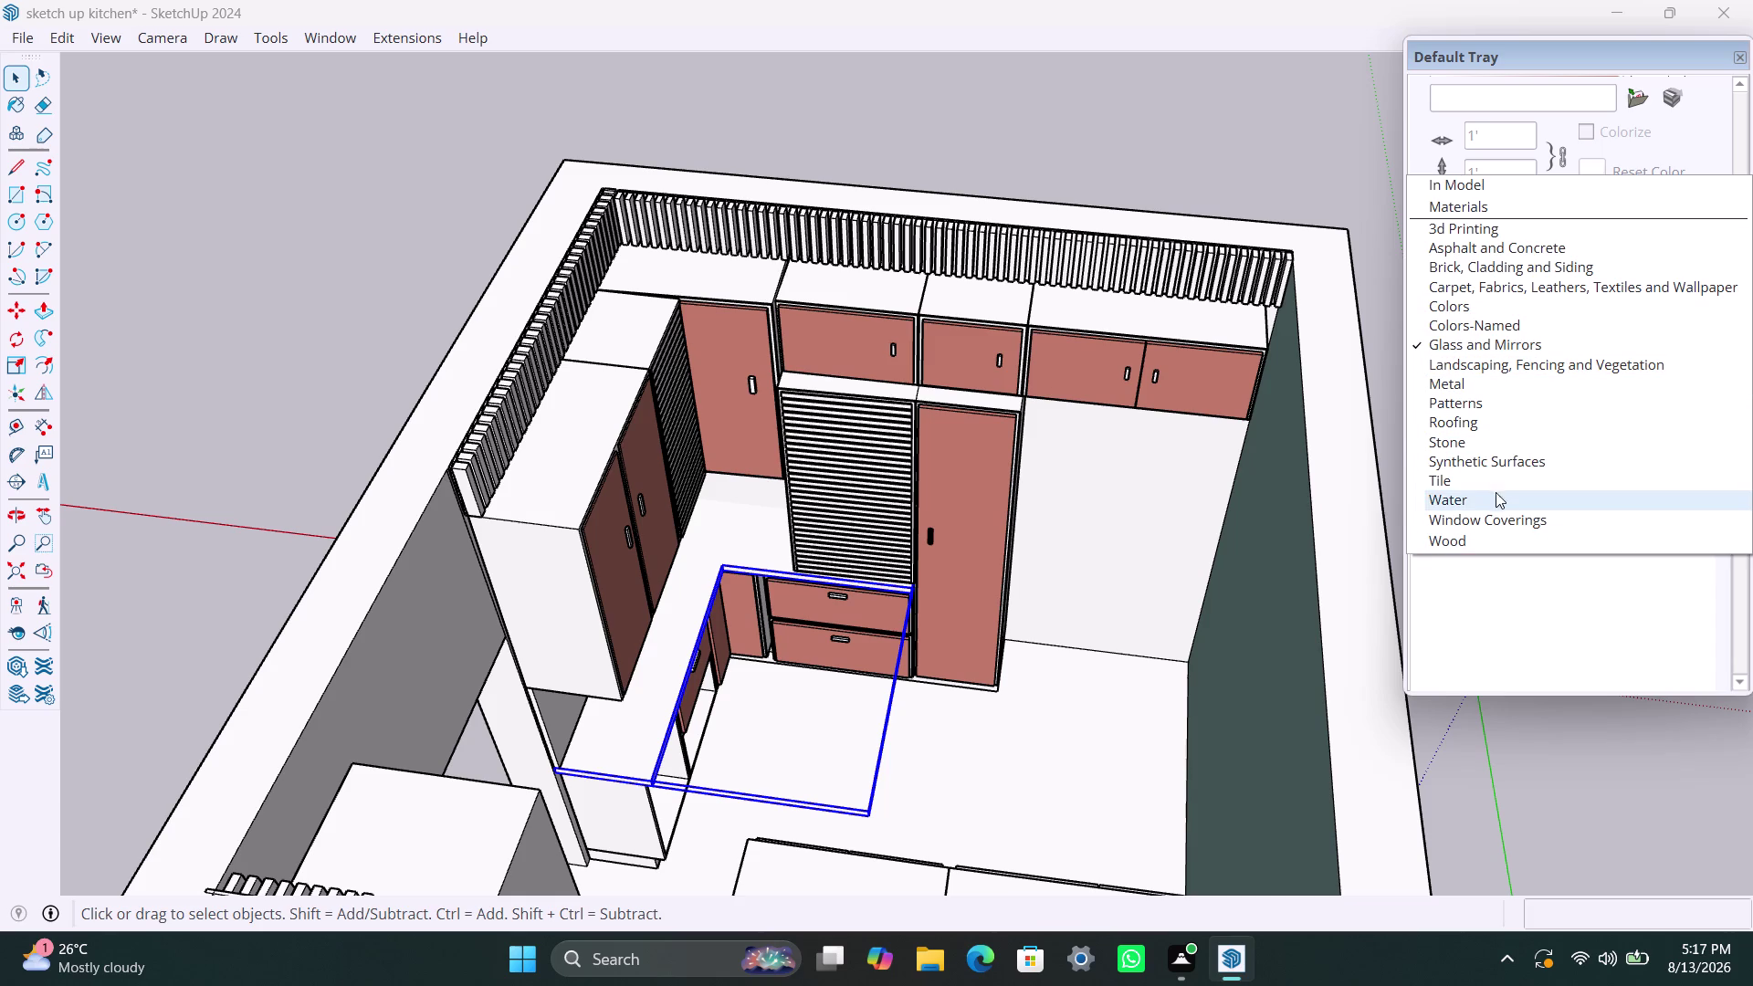
click(1501, 439)
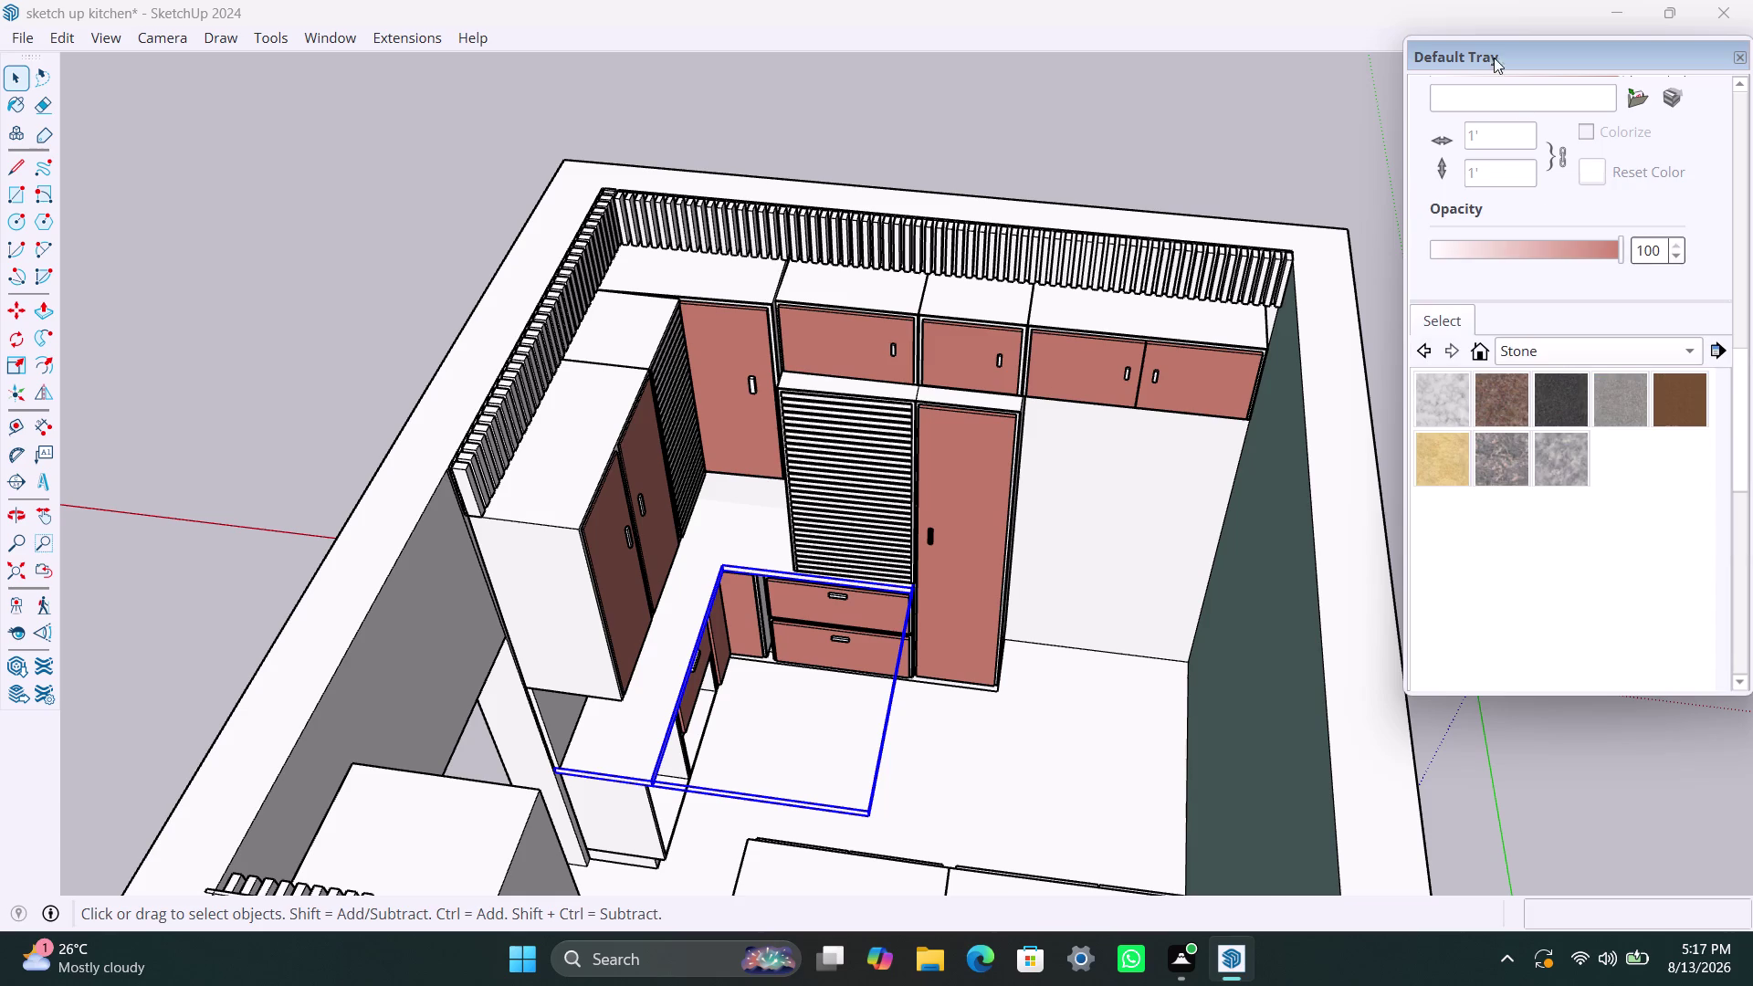
scroll(up, 3)
scroll(up, 3)
scroll(up, 3)
scroll(up, 3)
scroll(up, 3)
scroll(up, 3)
scroll(down, 3)
scroll(up, 3)
scroll(up, 3)
scroll(down, 3)
scroll(down, 3)
scroll(down, 3)
scroll(up, 3)
scroll(up, 3)
scroll(up, 3)
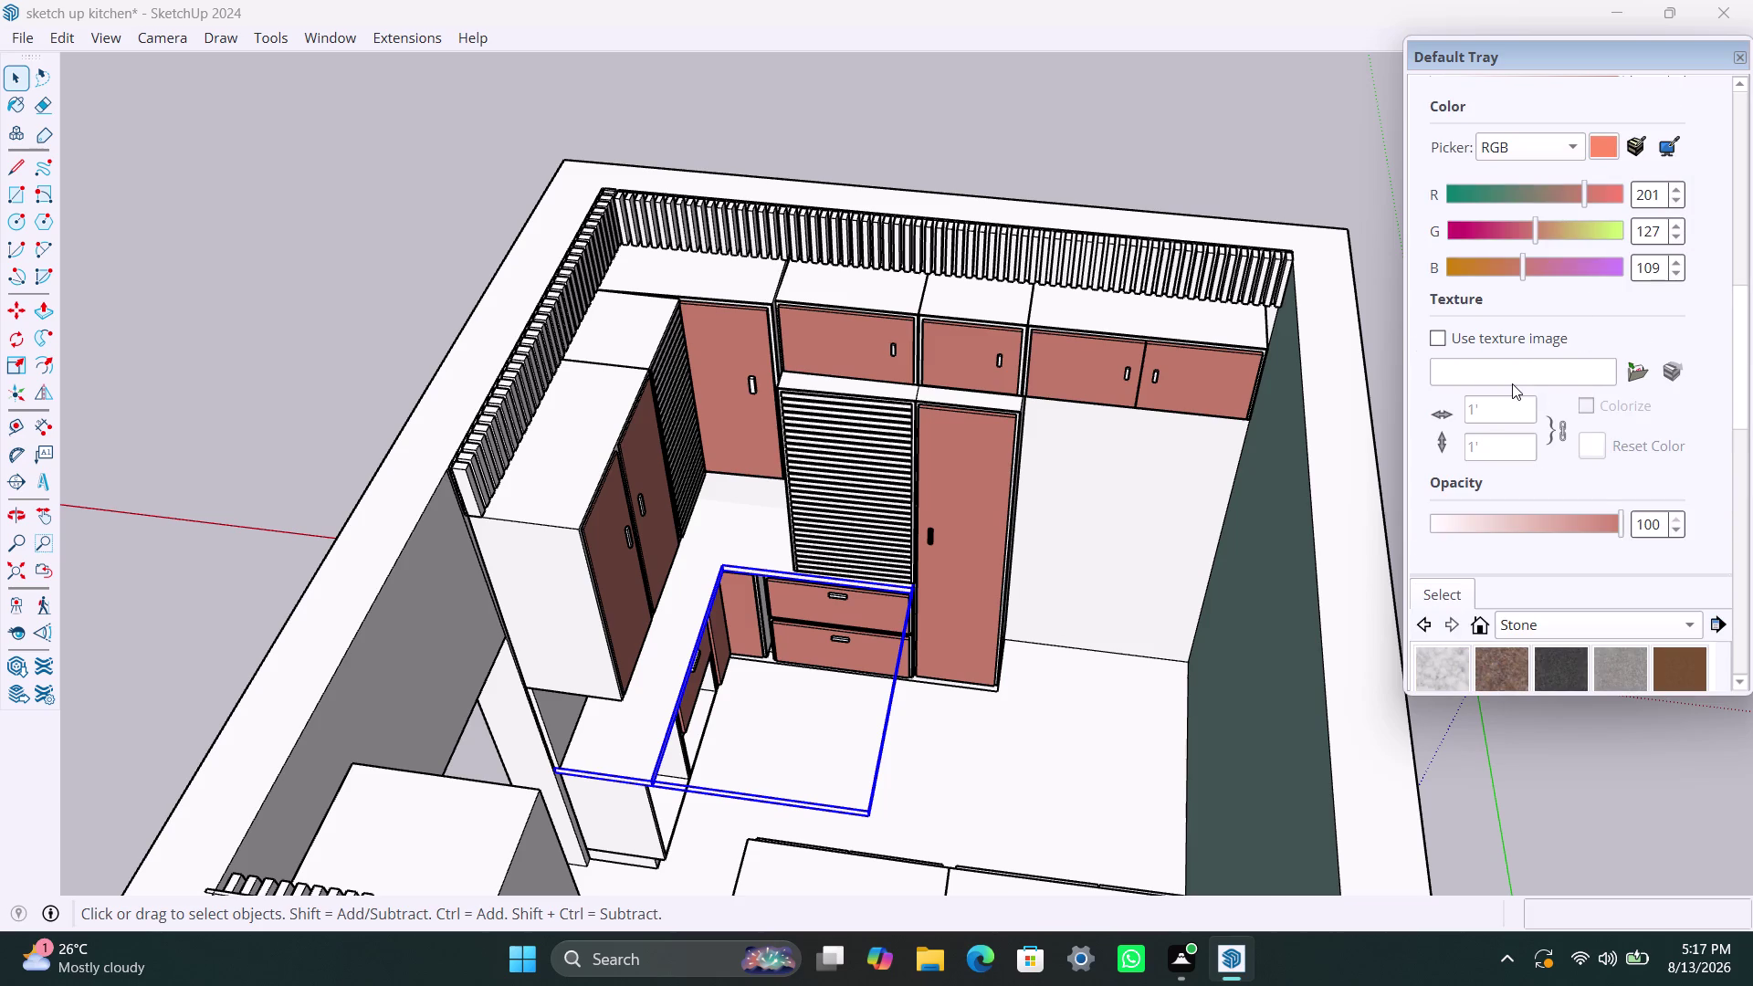
scroll(up, 3)
scroll(down, 3)
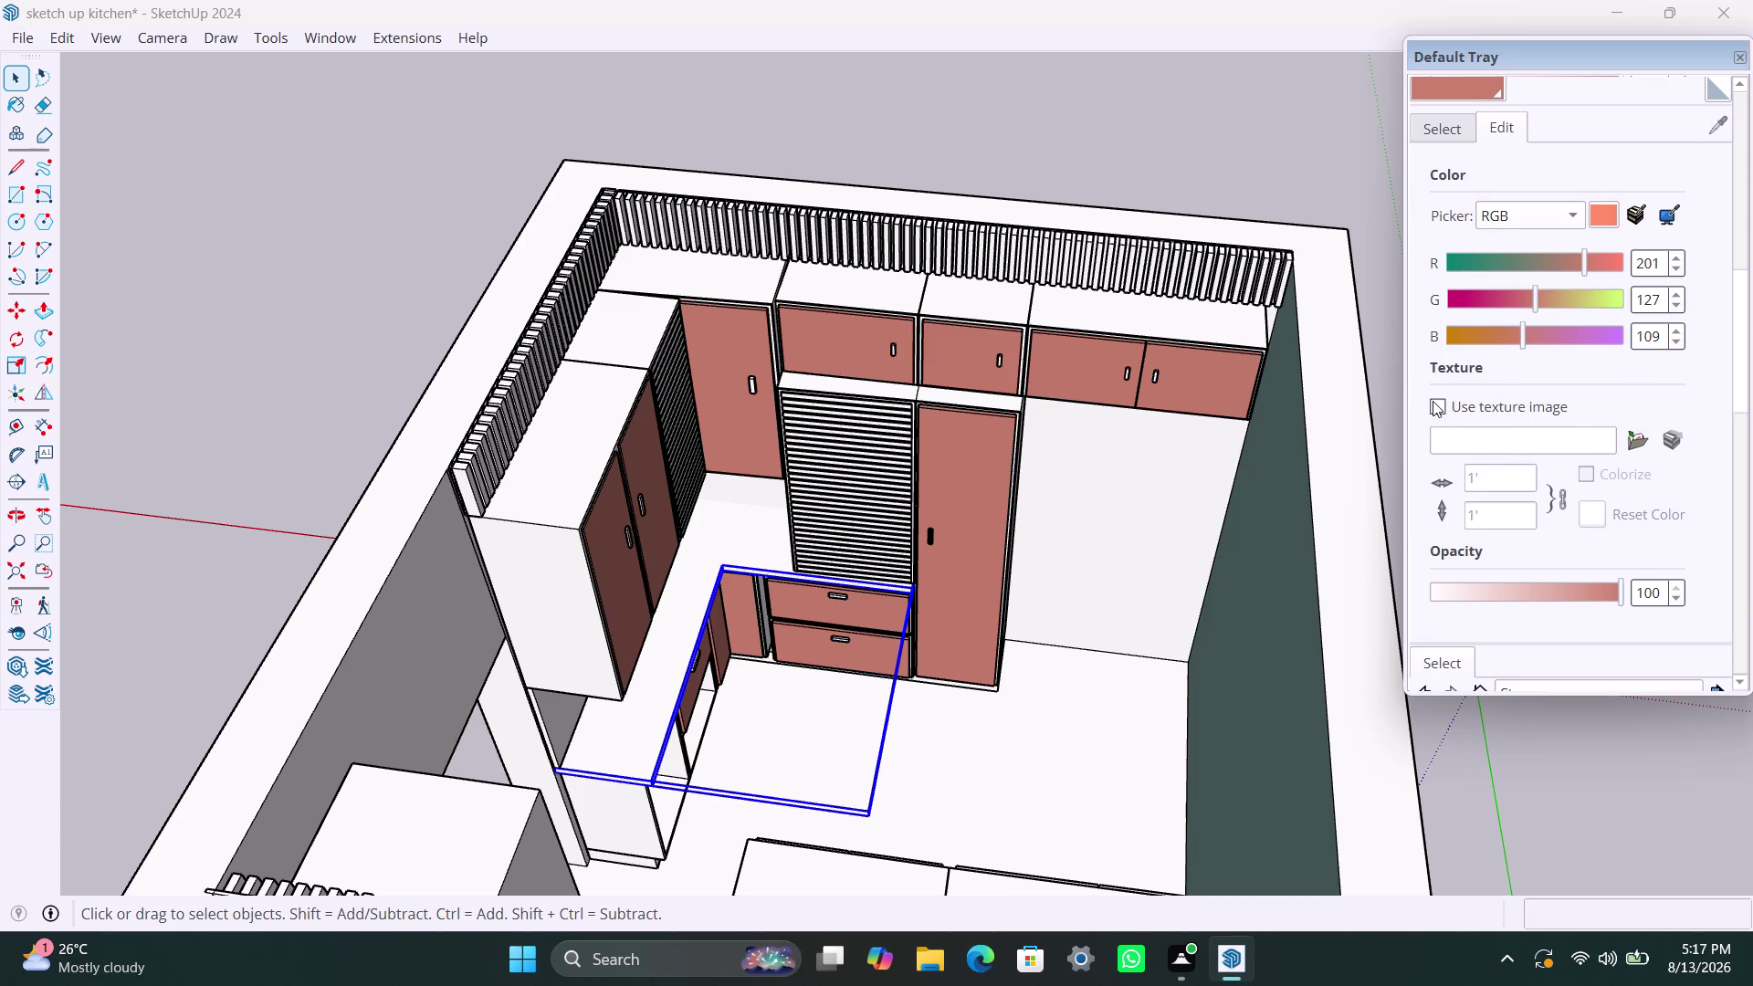
click(1436, 403)
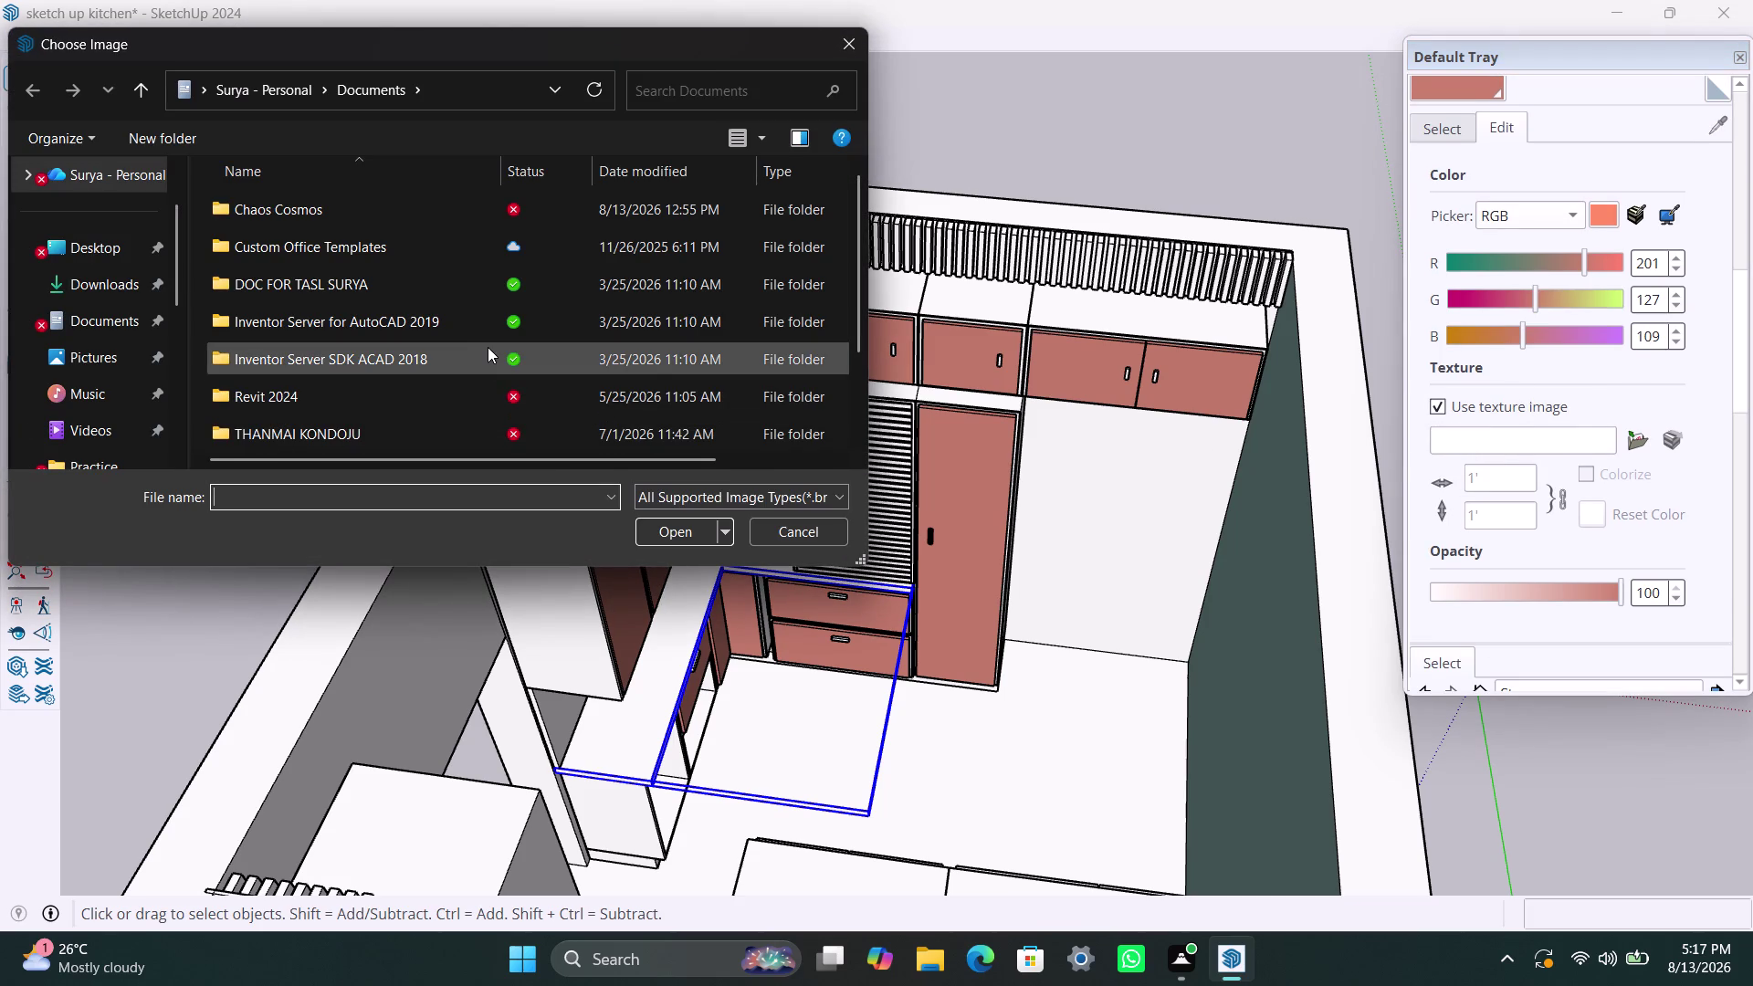
Browse the Revit 2024, Desktop and 'sketch up render' folders for a texture, then close the chooser.
click(485, 401)
click(485, 401)
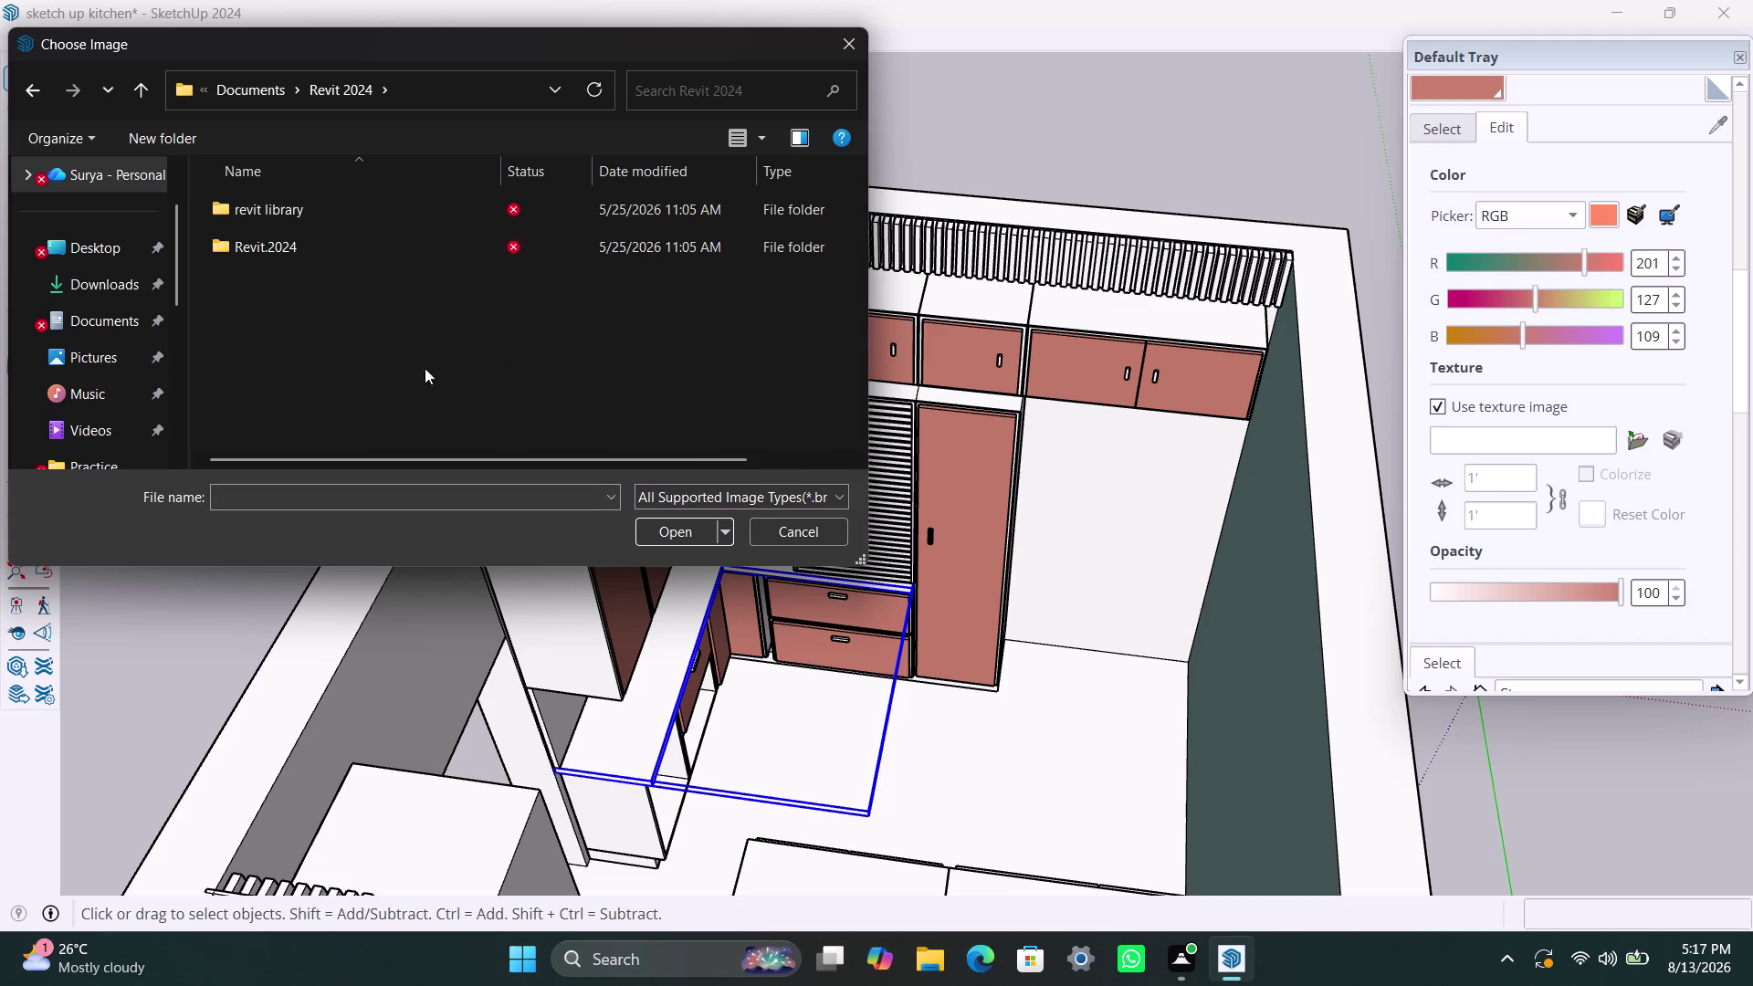
double_click(127, 256)
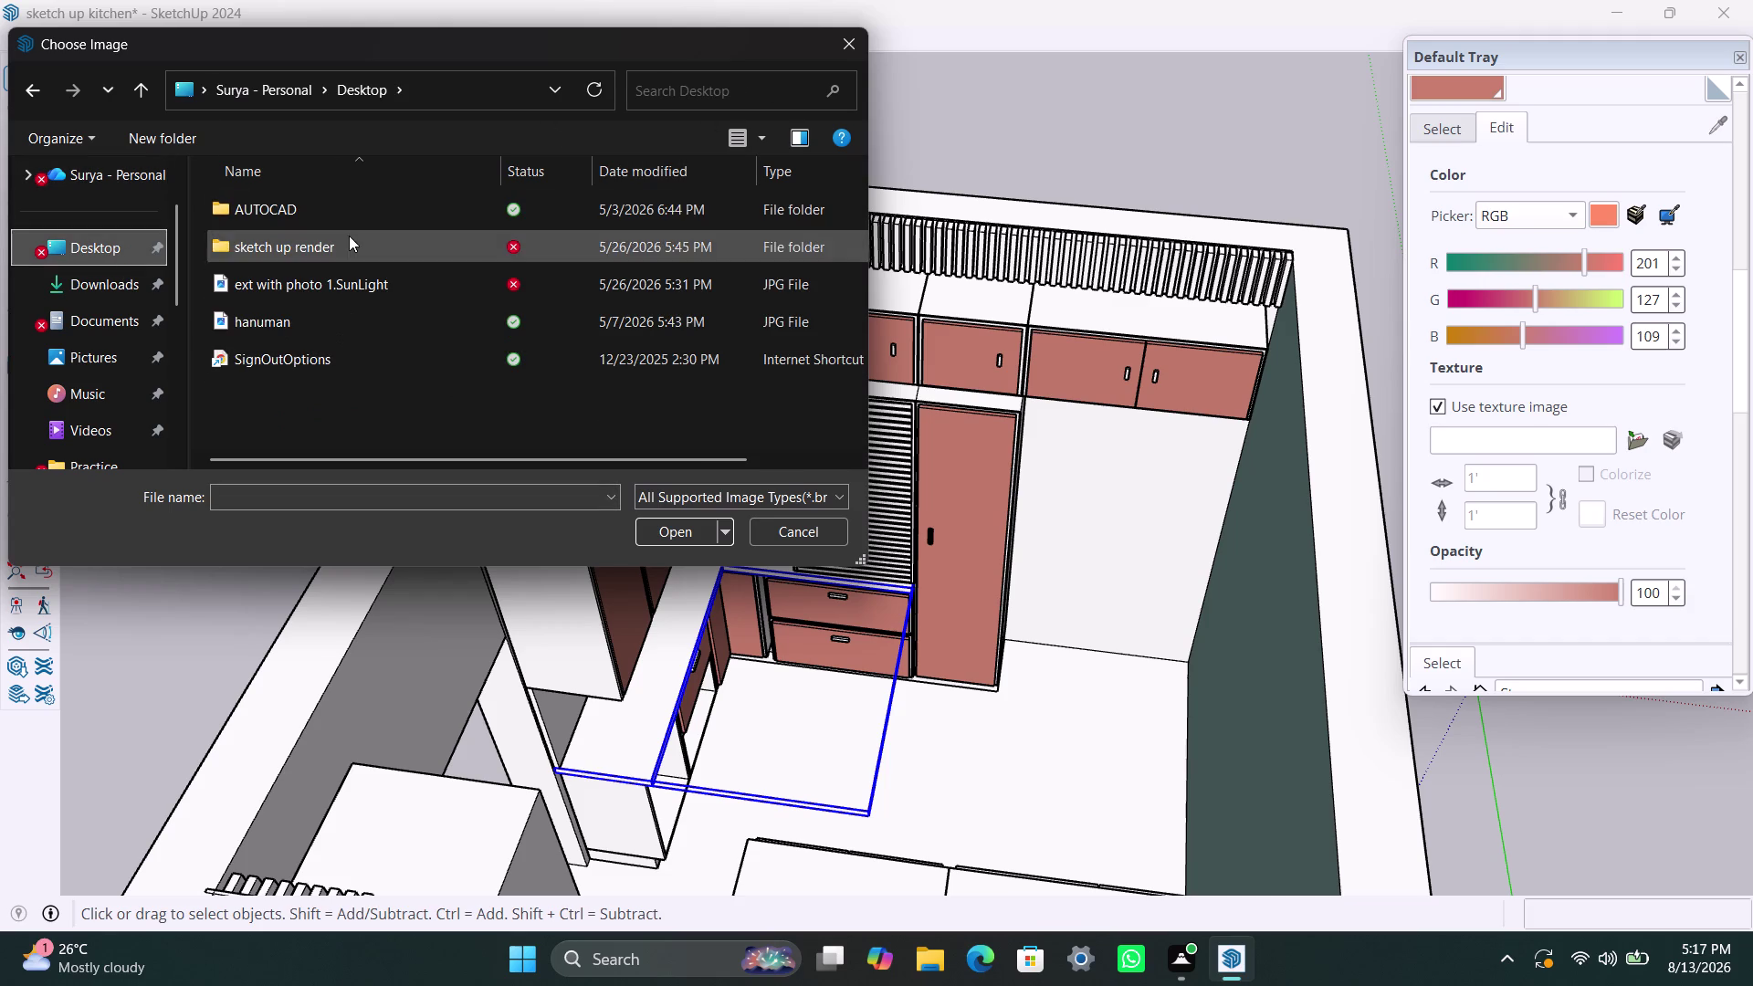
double_click(349, 243)
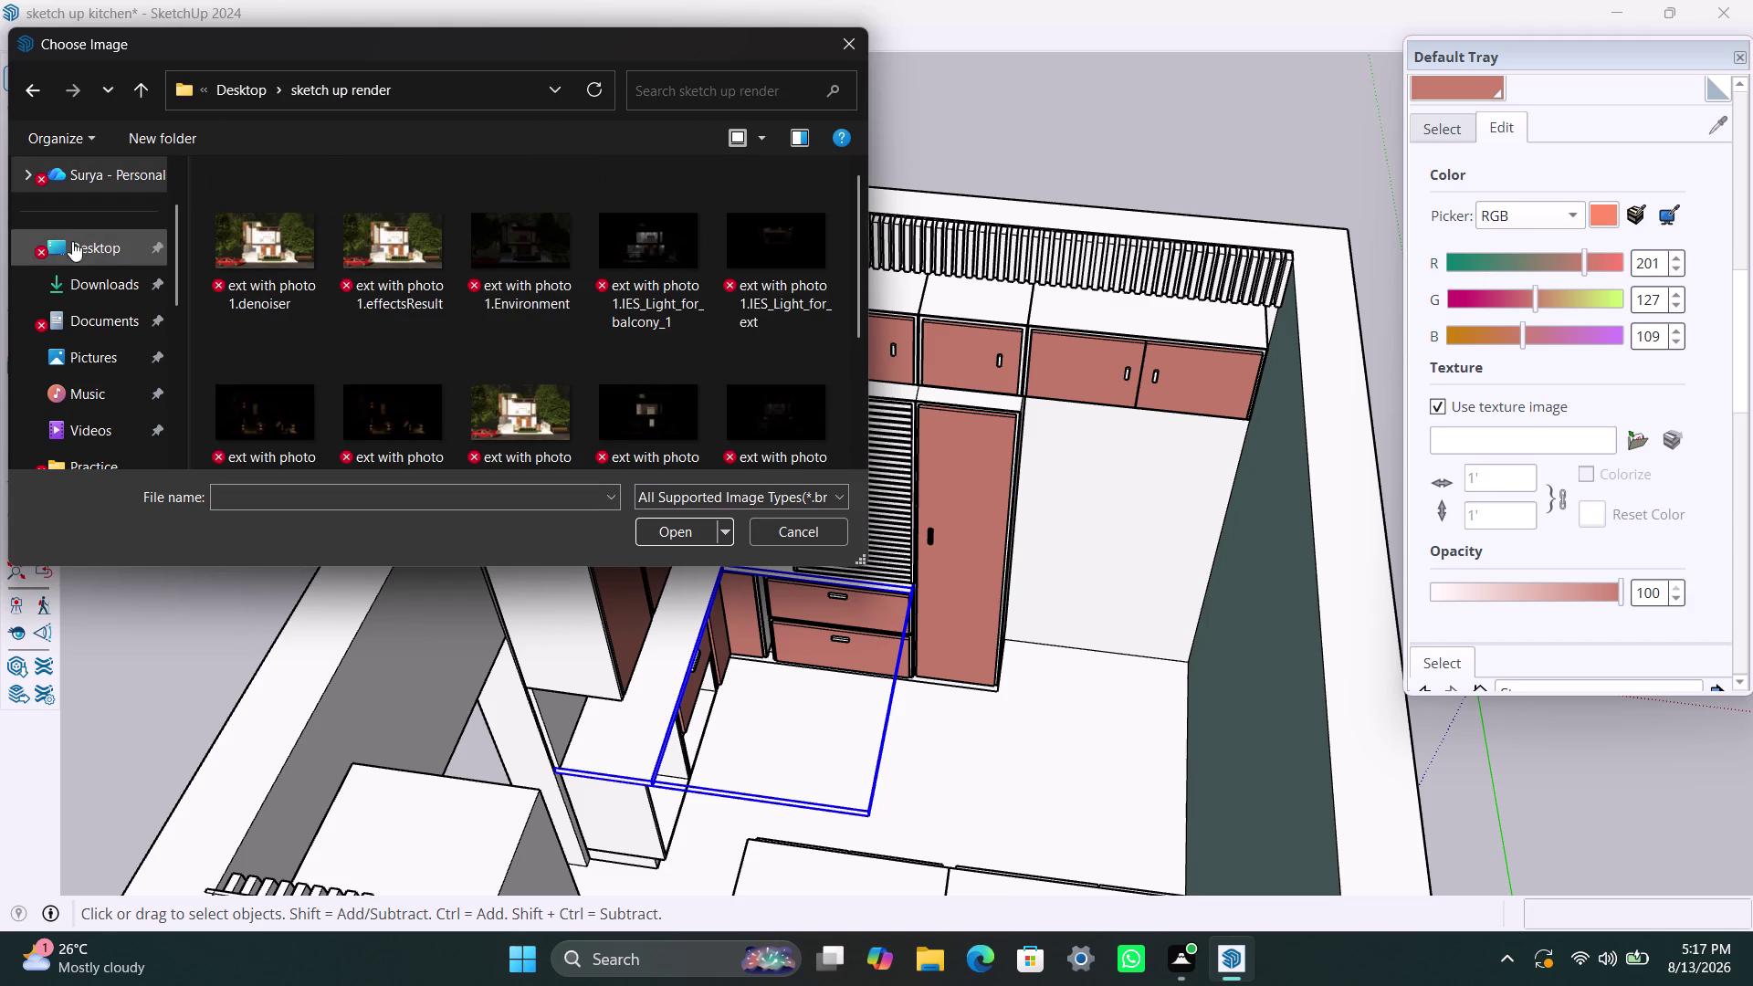
double_click(95, 252)
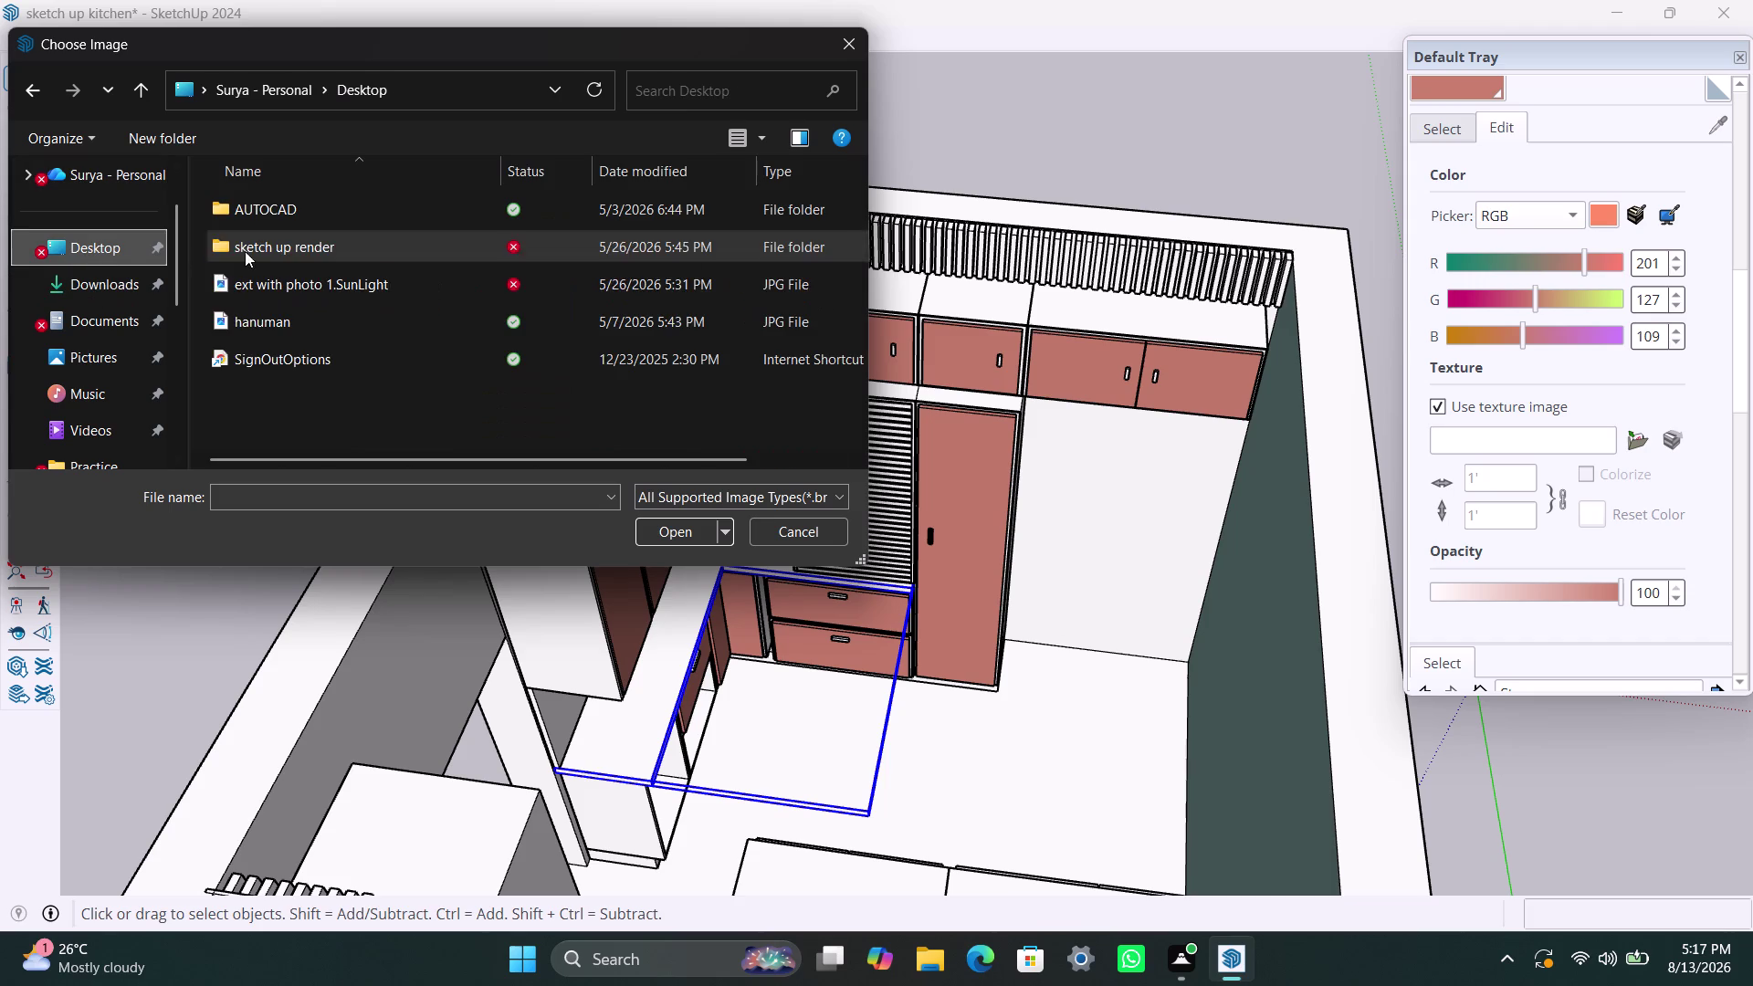
click(845, 47)
scroll(down, 3)
Open the room group and select the white wall behind the tall cabinets.
middle_drag(1040, 709, 898, 747)
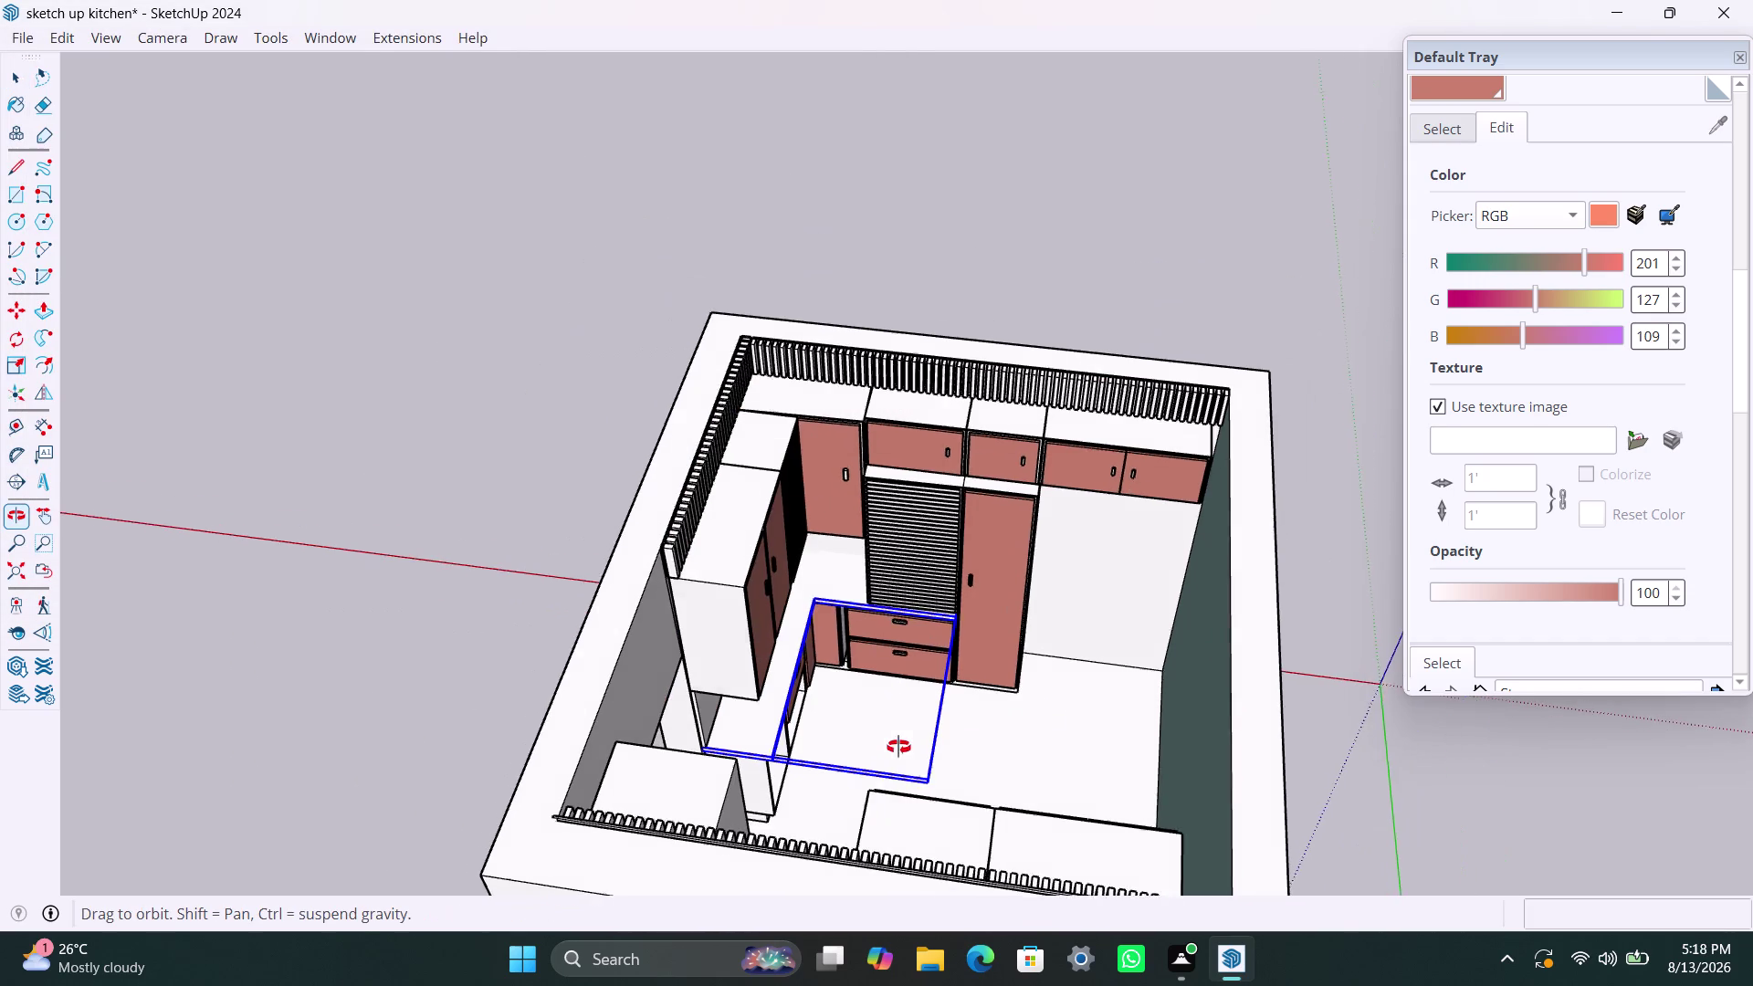
middle_drag(898, 746, 136, 686)
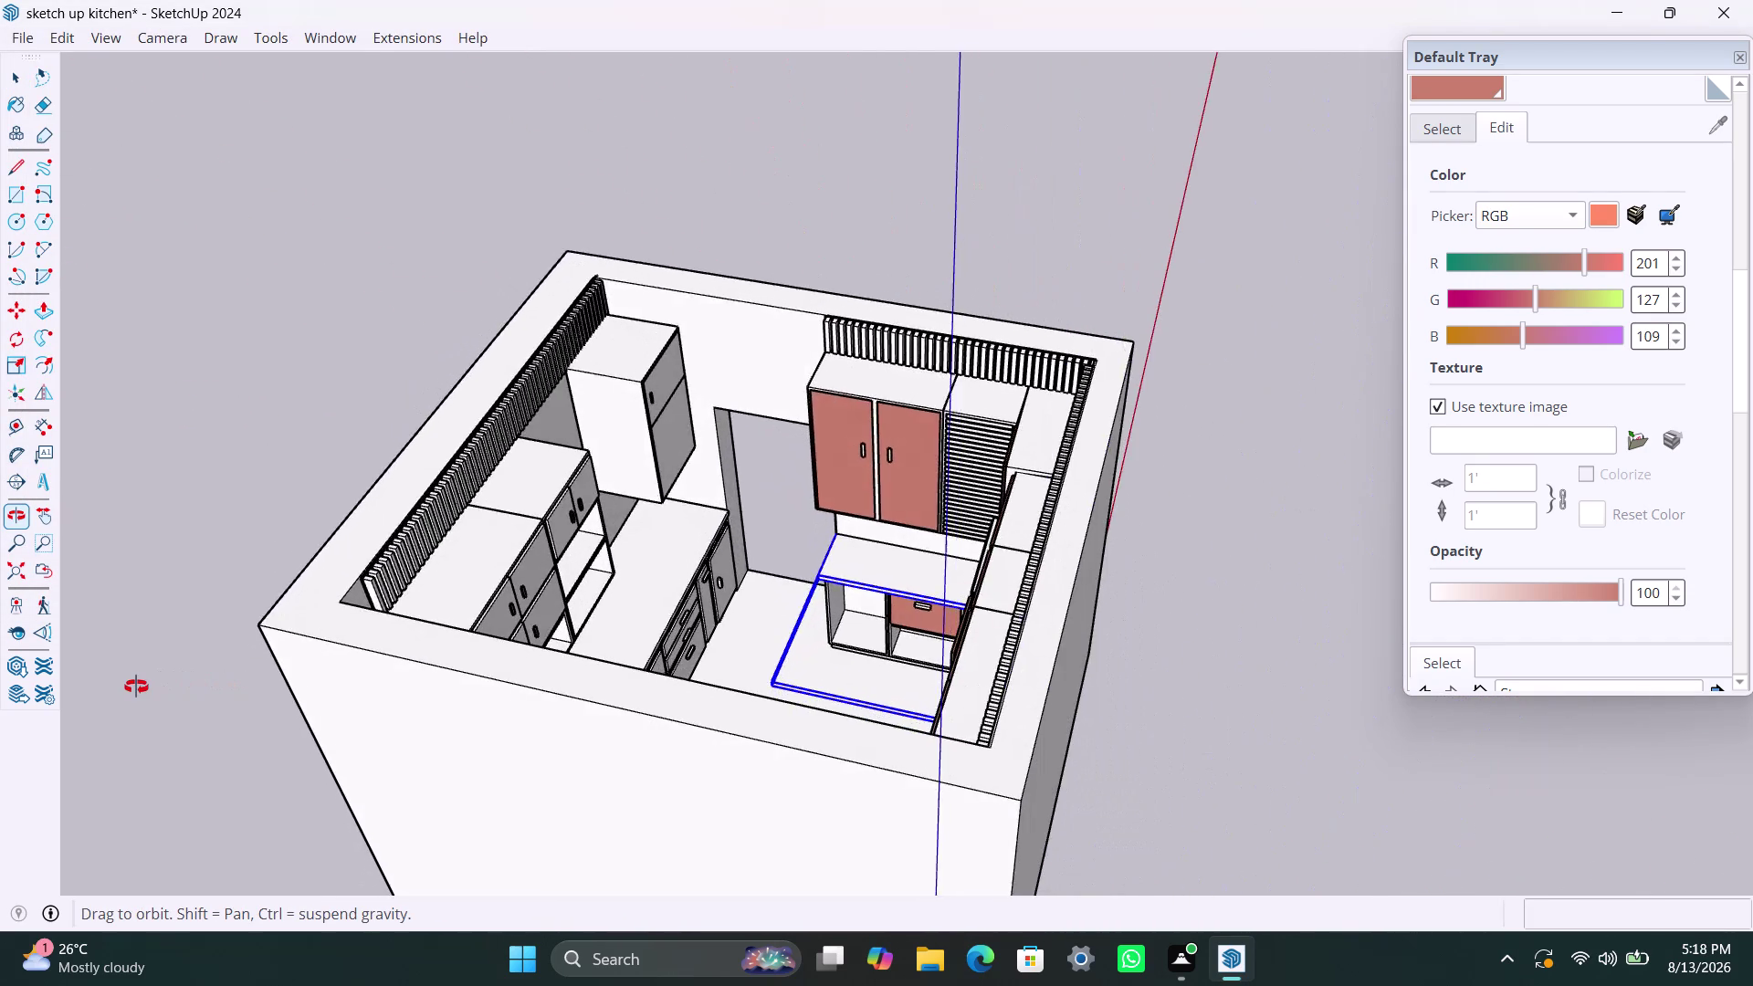
middle_drag(136, 687, 1638, 630)
scroll(down, 3)
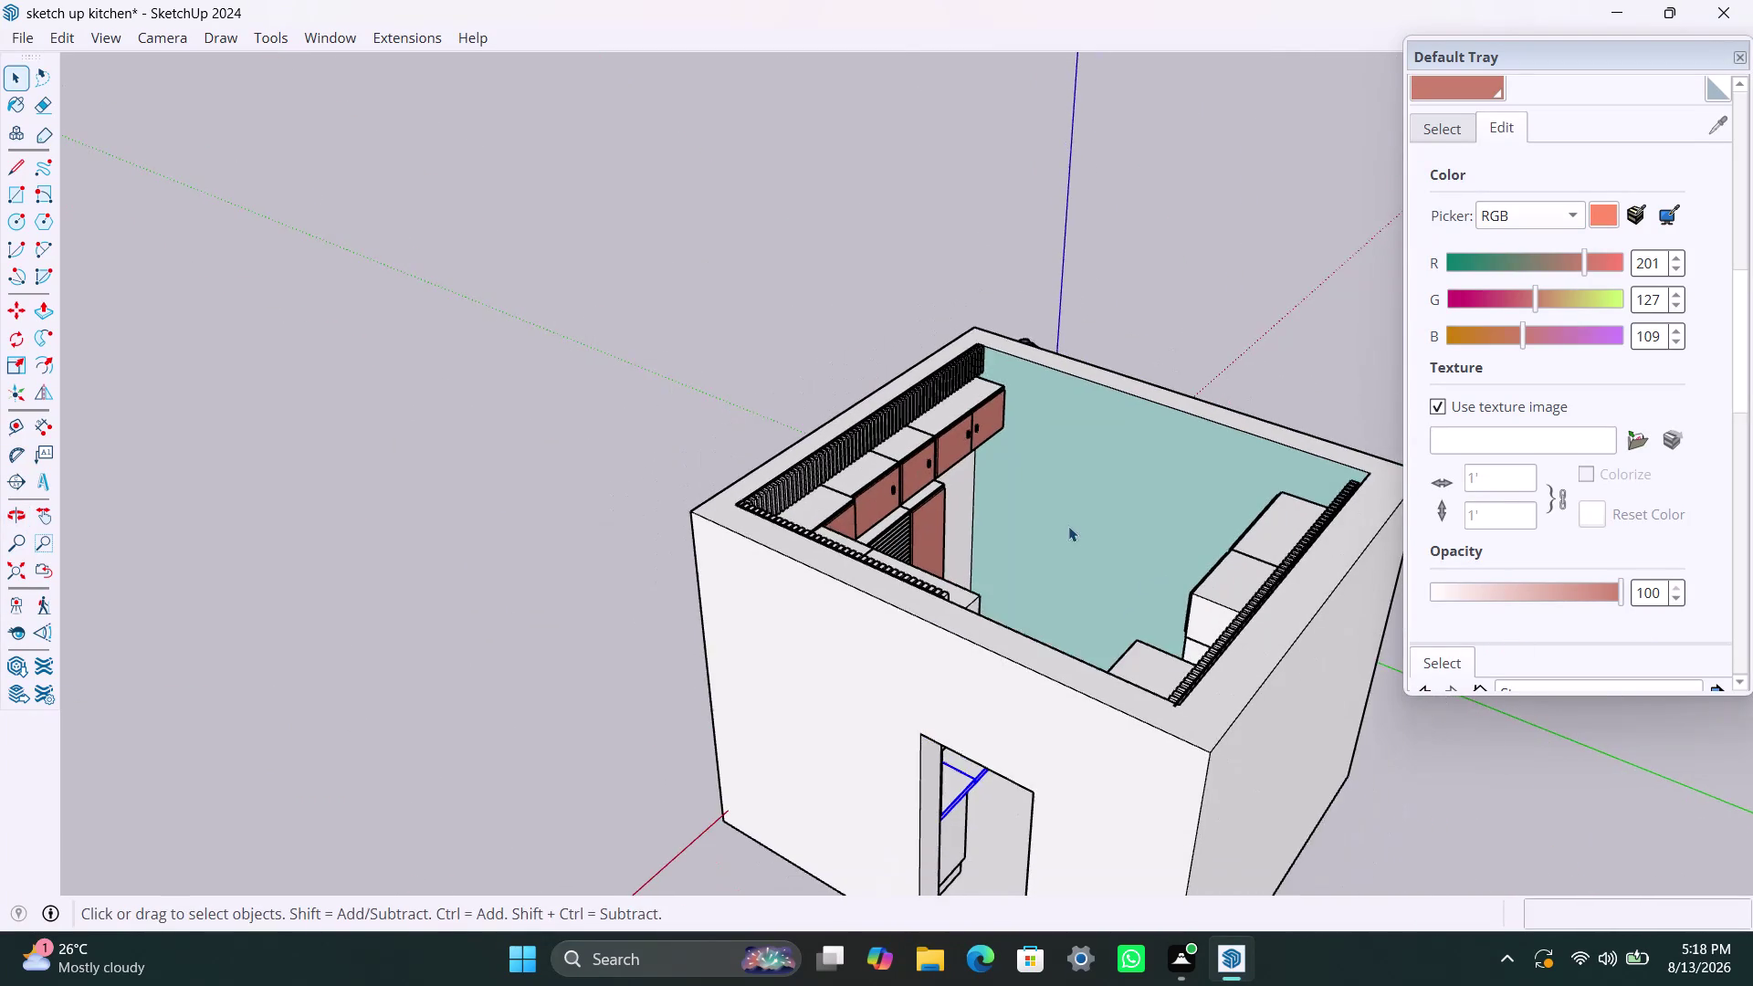
middle_drag(1071, 534, 668, 583)
scroll(up, 3)
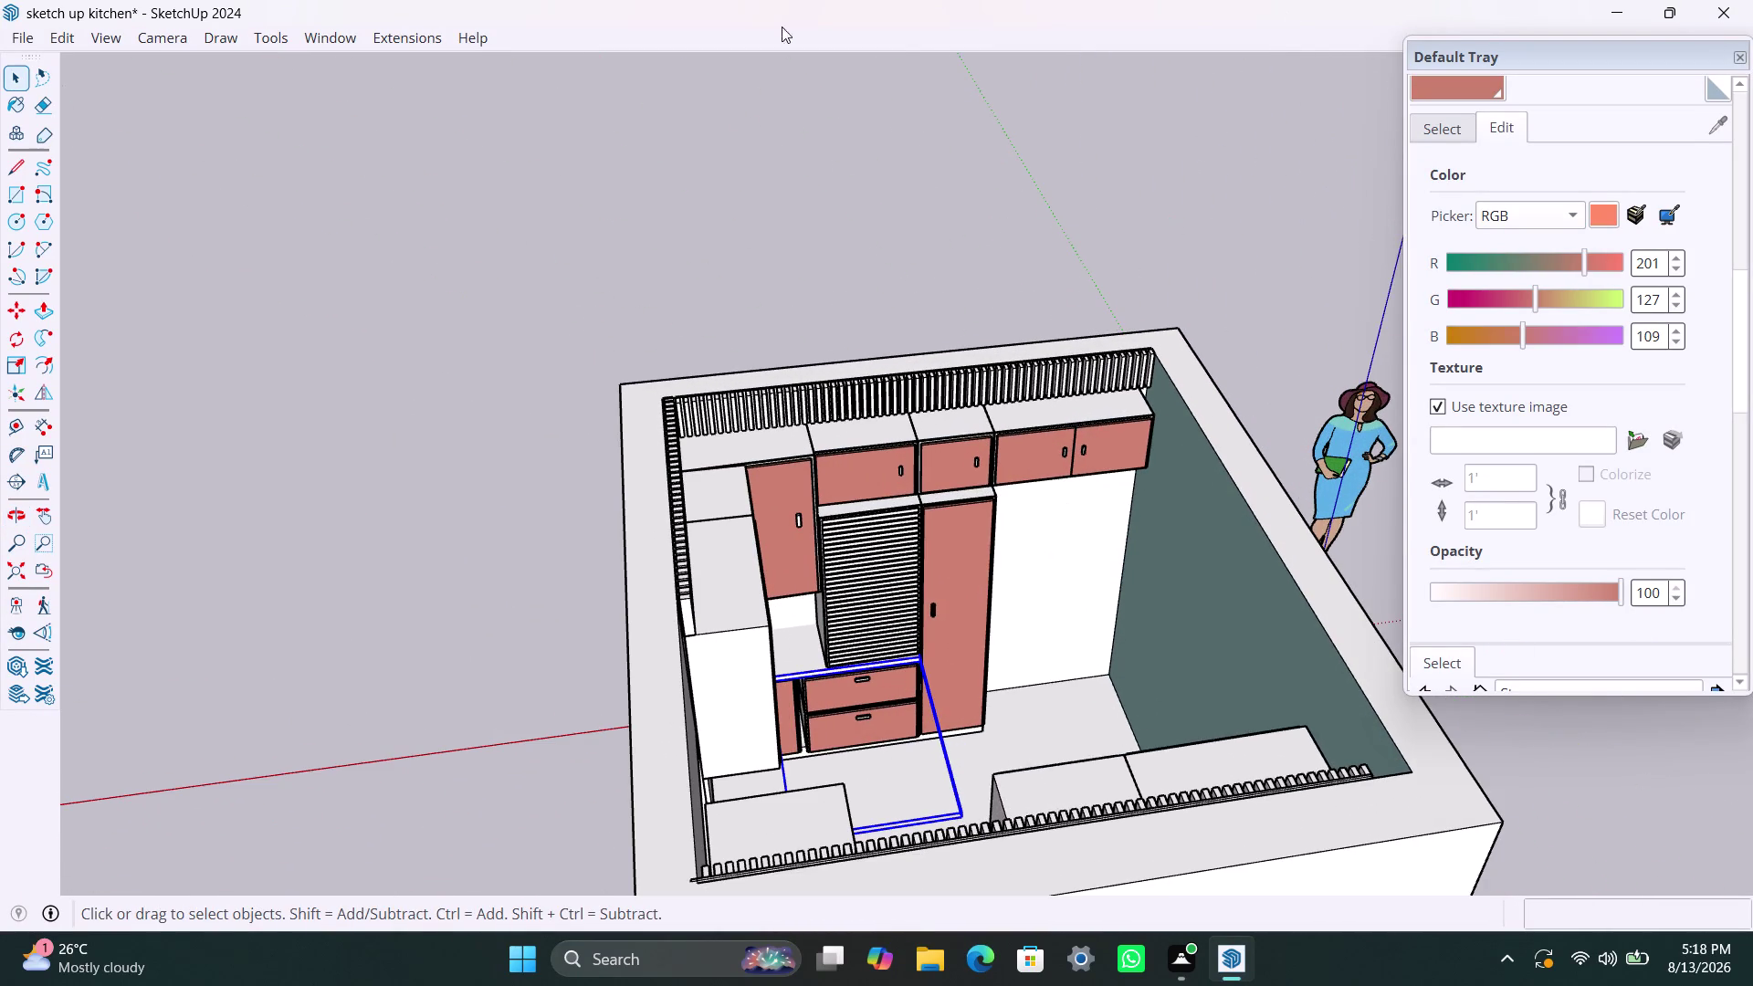
scroll(up, 3)
middle_drag(1099, 647, 949, 662)
double_click(1105, 607)
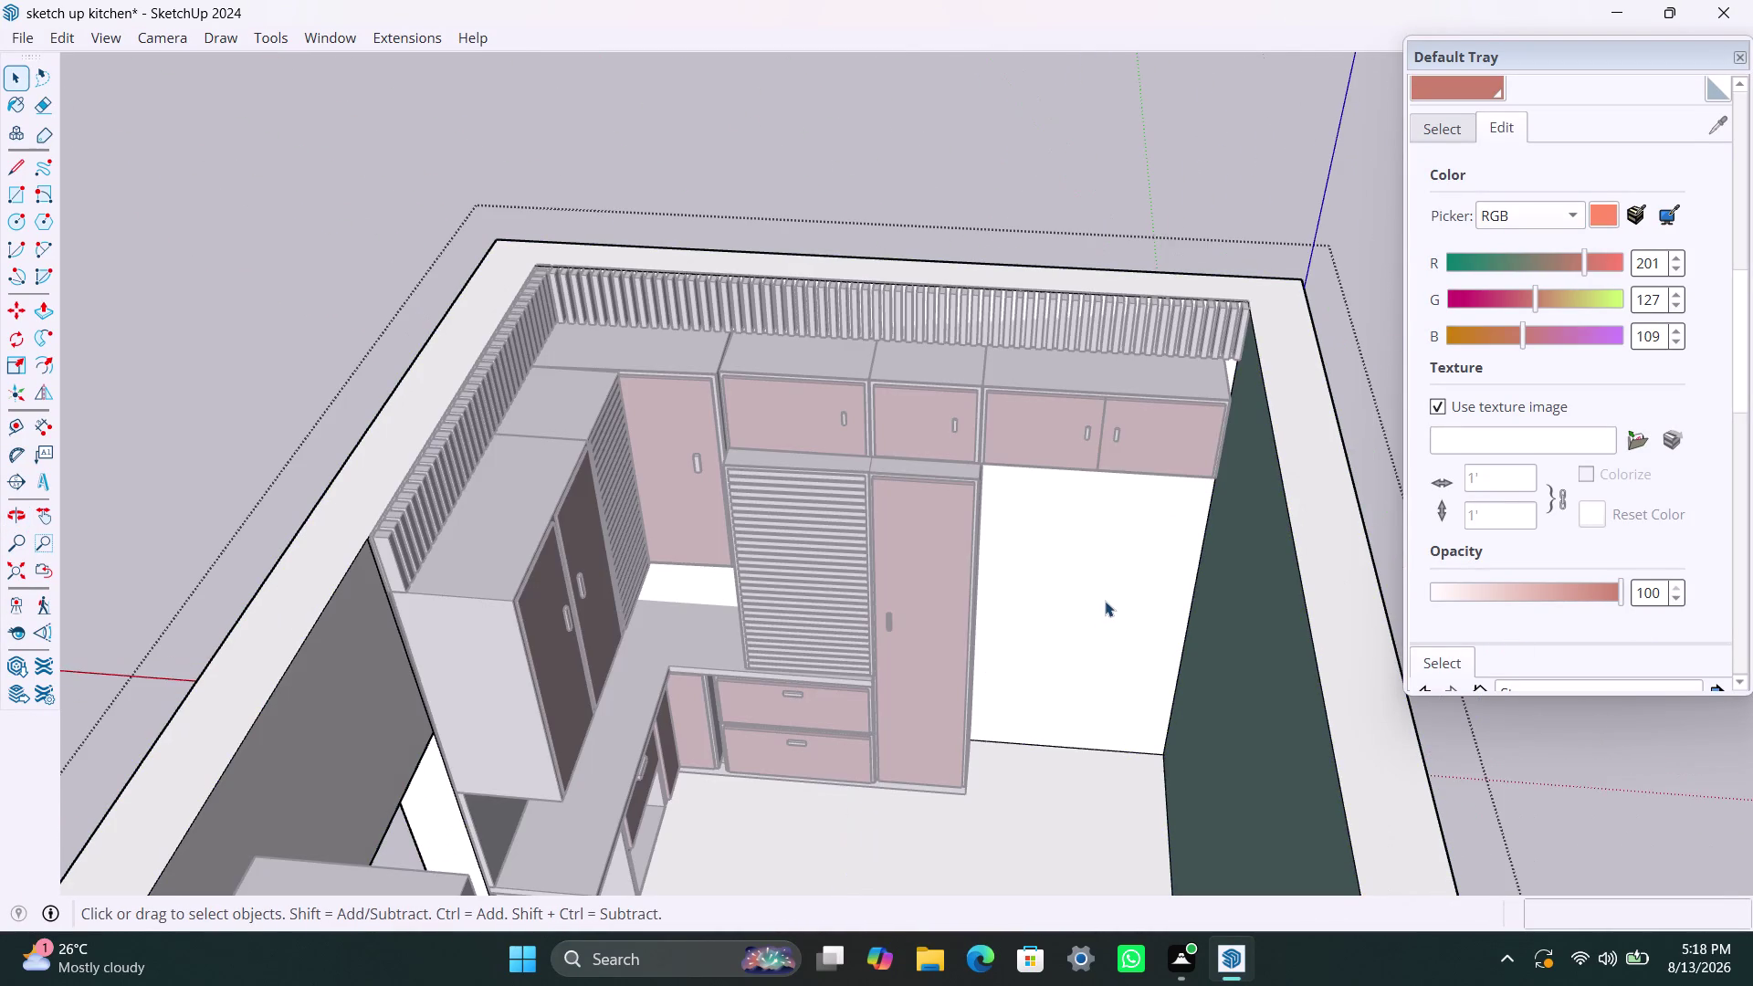
triple_click(1104, 598)
click(1115, 590)
click(1116, 590)
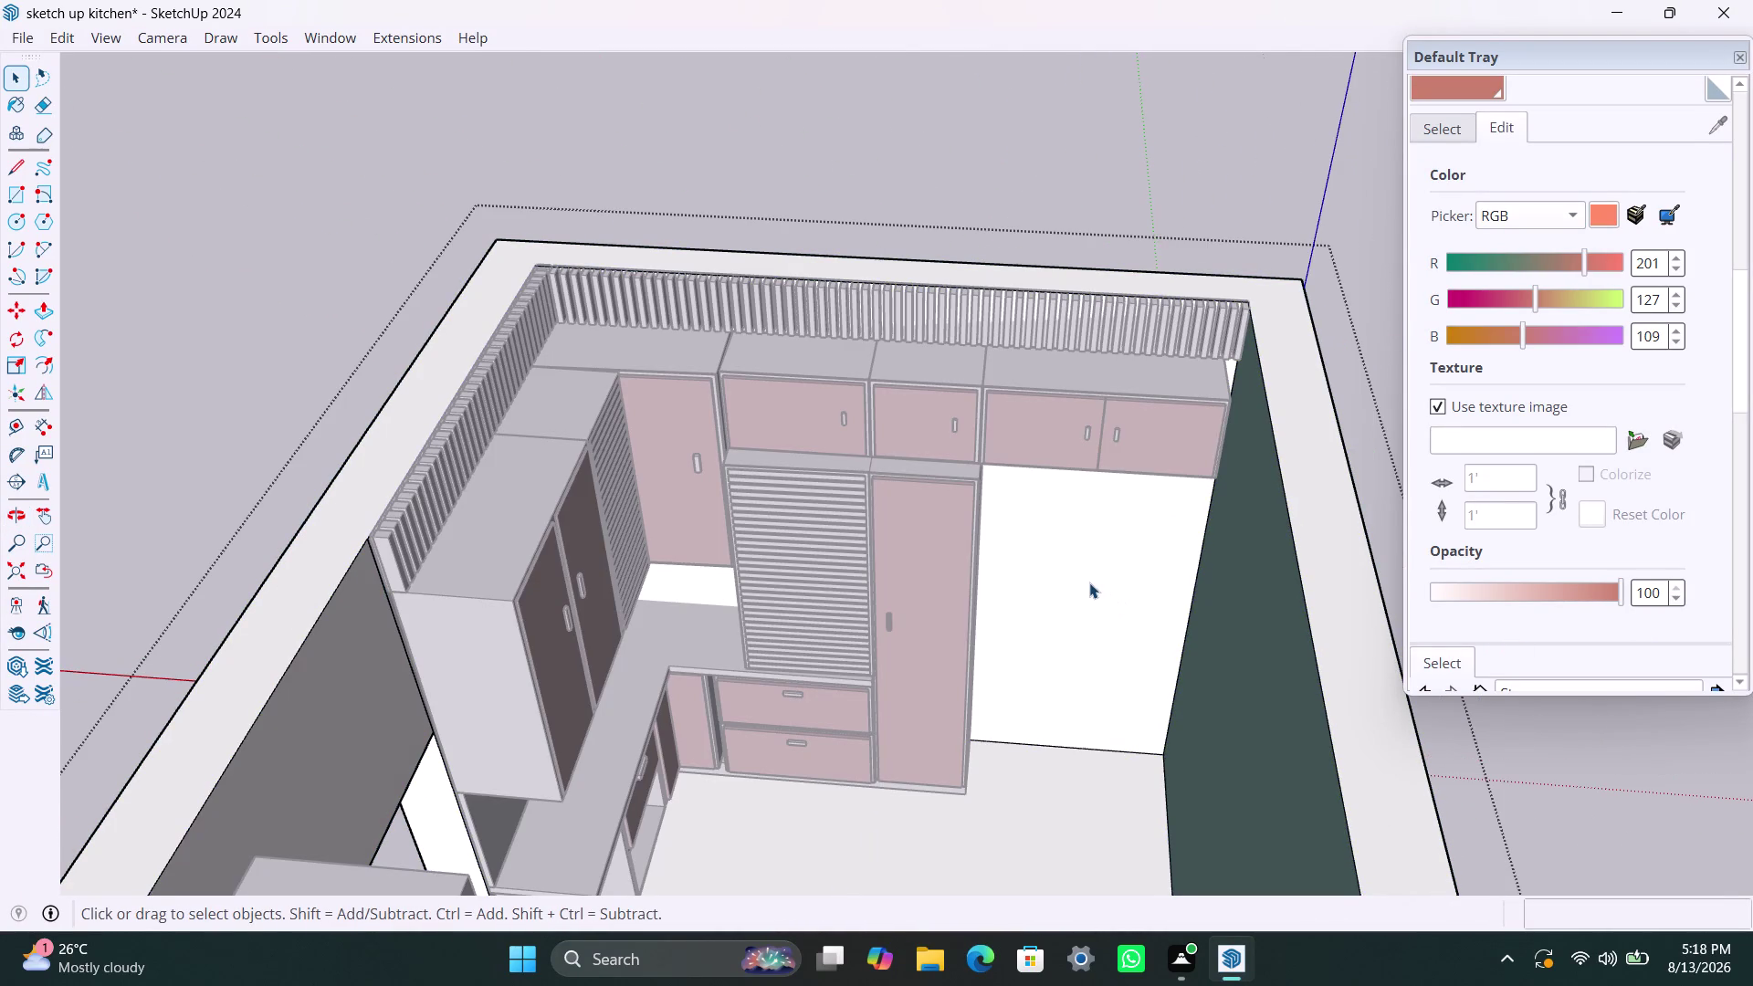
click(1090, 580)
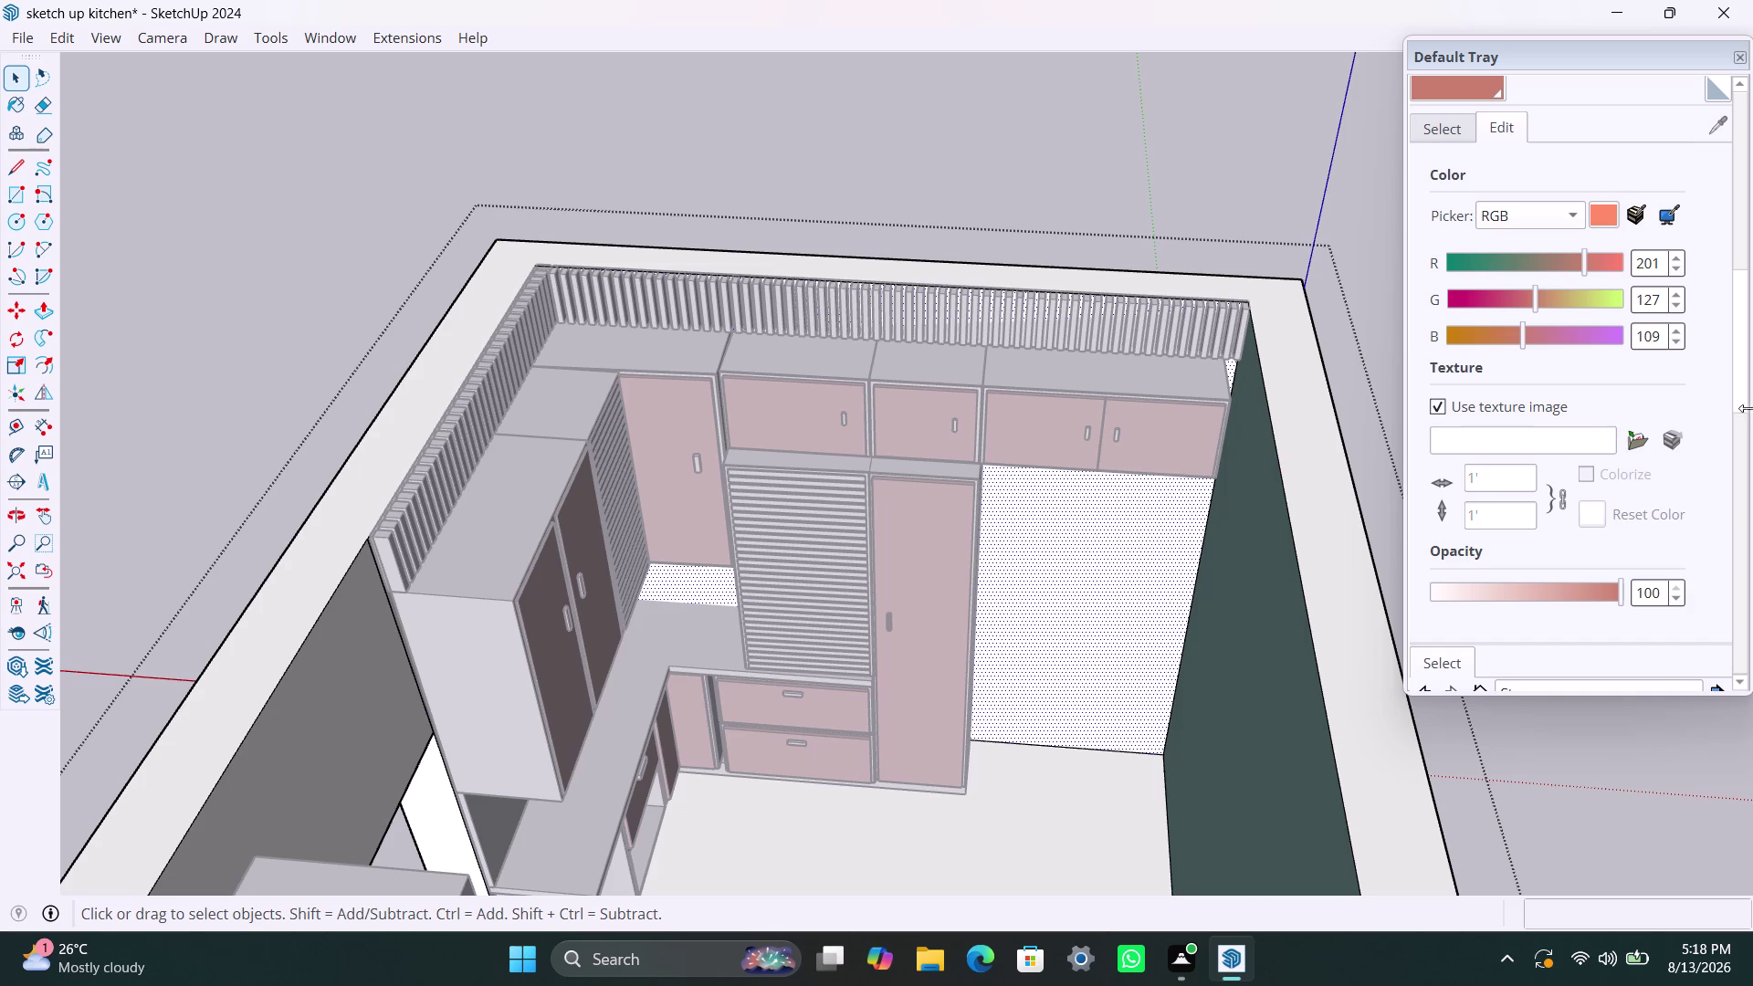
Paint the selected back wall with the pale aqua material and exit the room group.
scroll(up, 3)
scroll(up, 3)
scroll(down, 3)
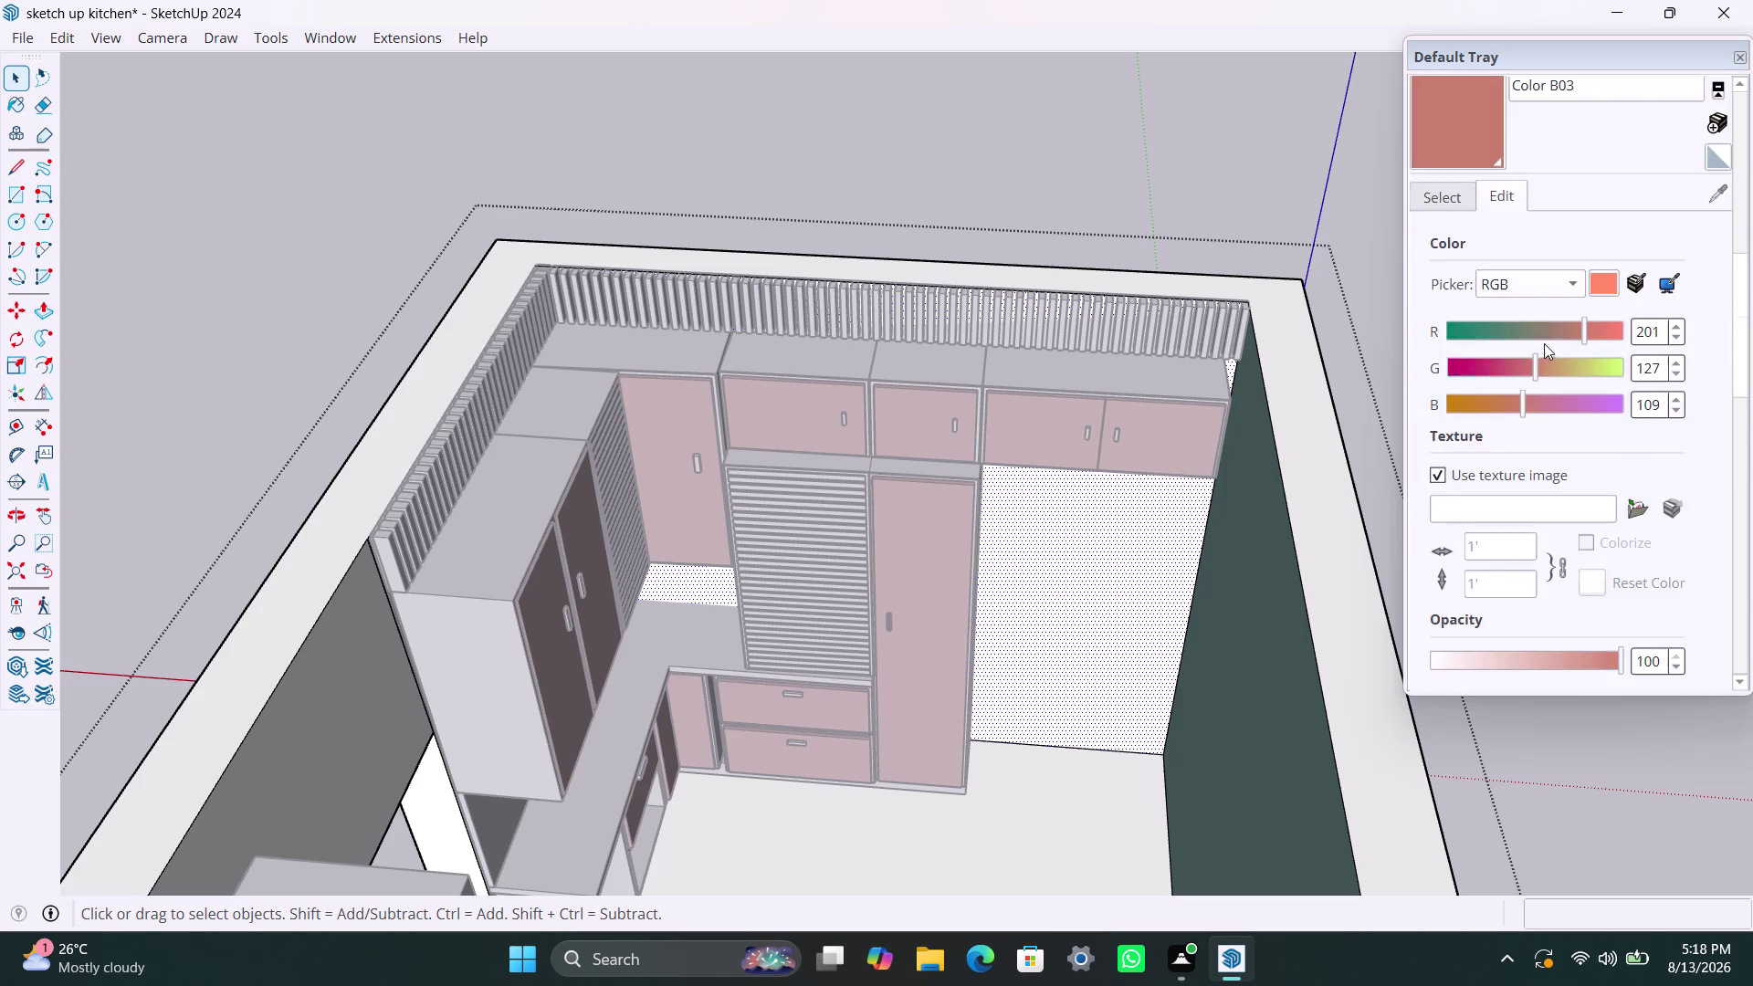
scroll(down, 3)
scroll(up, 3)
click(1478, 351)
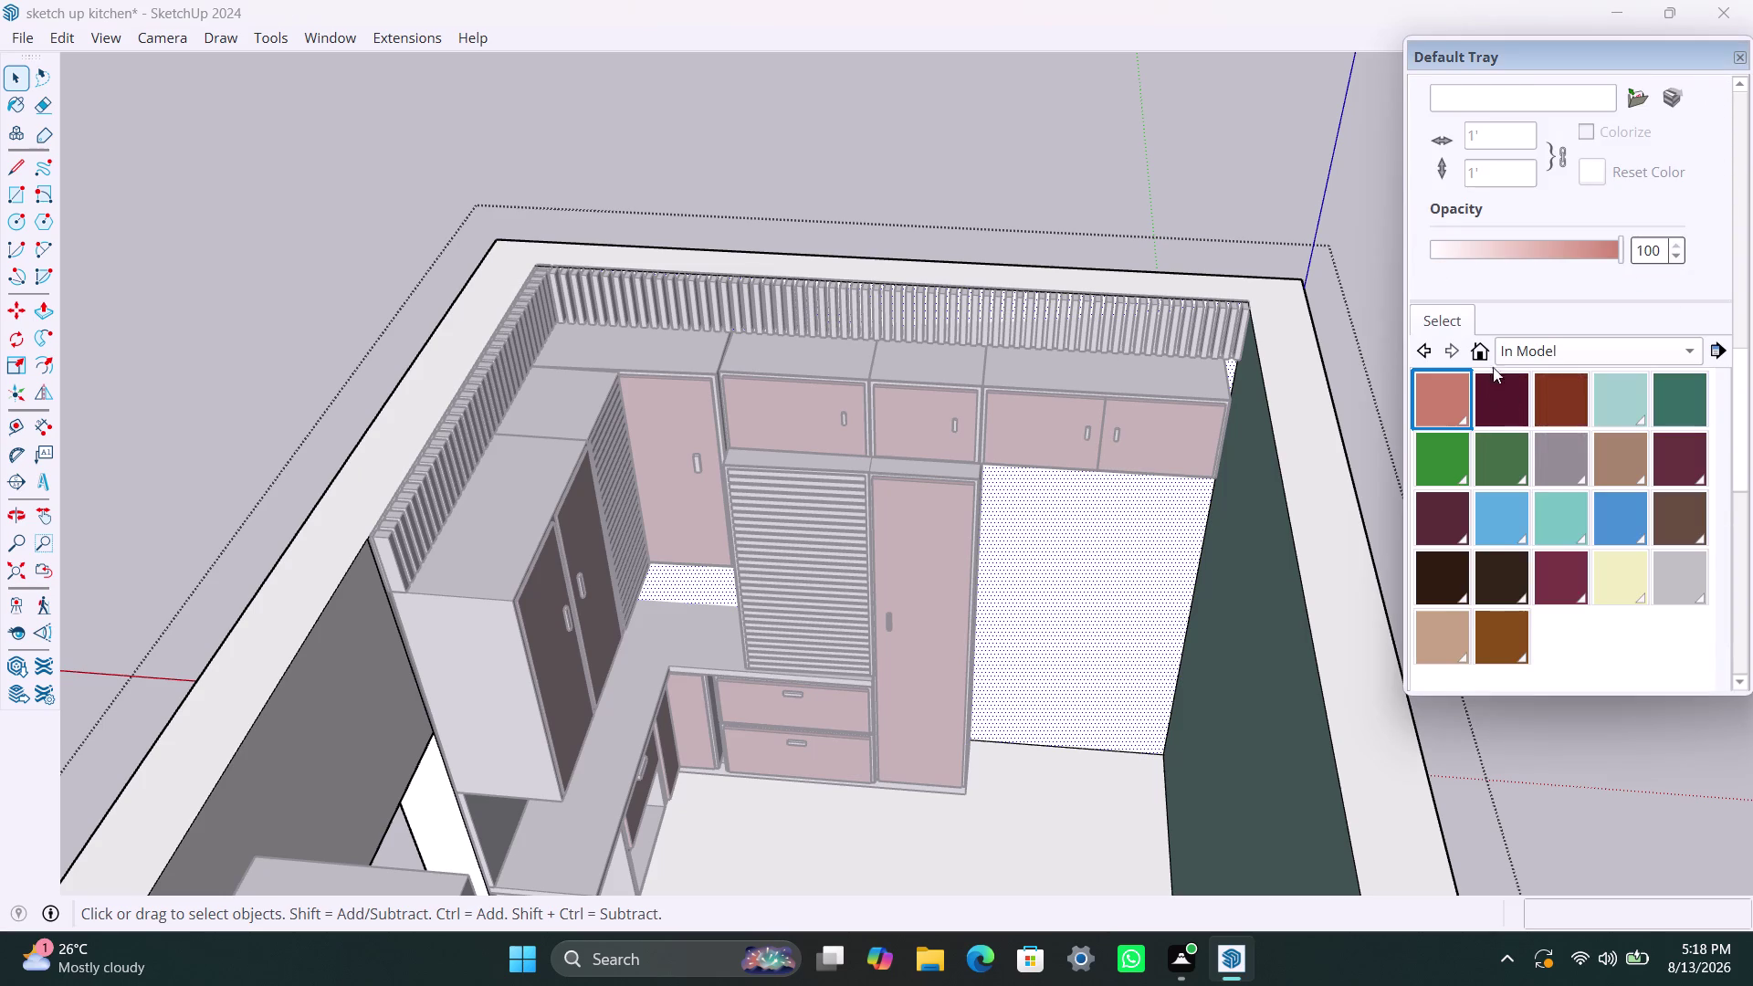
click(1617, 395)
click(1145, 584)
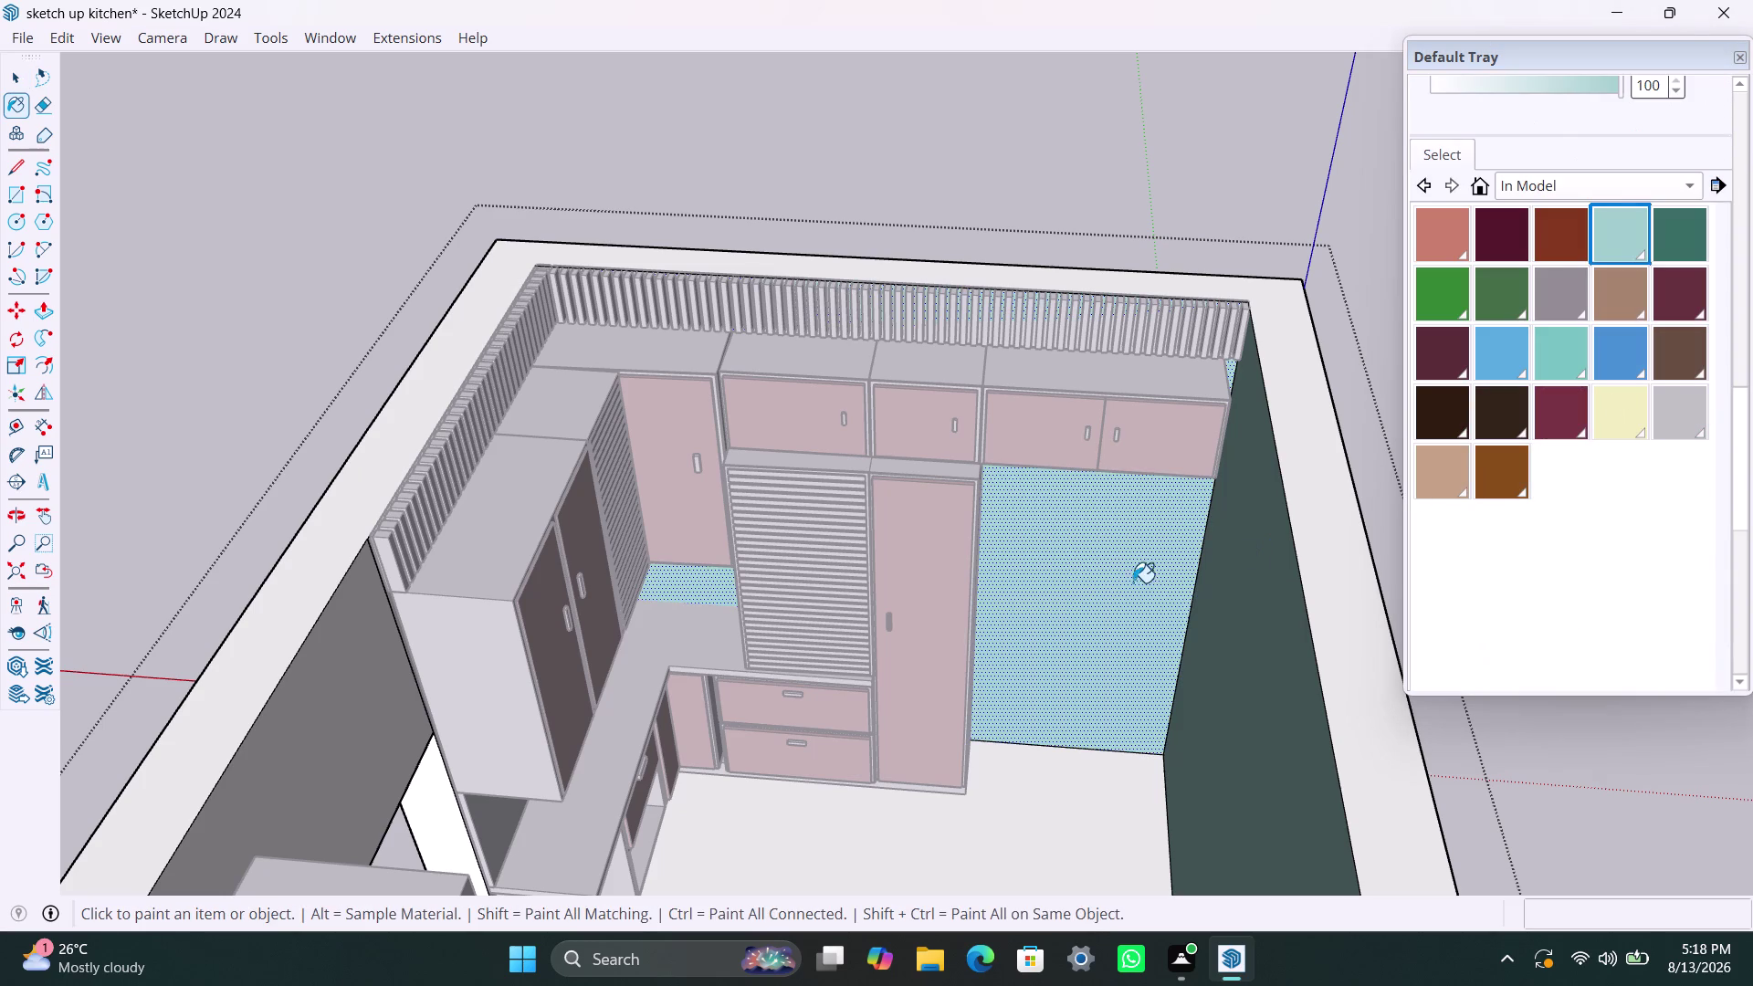
key(space)
click(1106, 180)
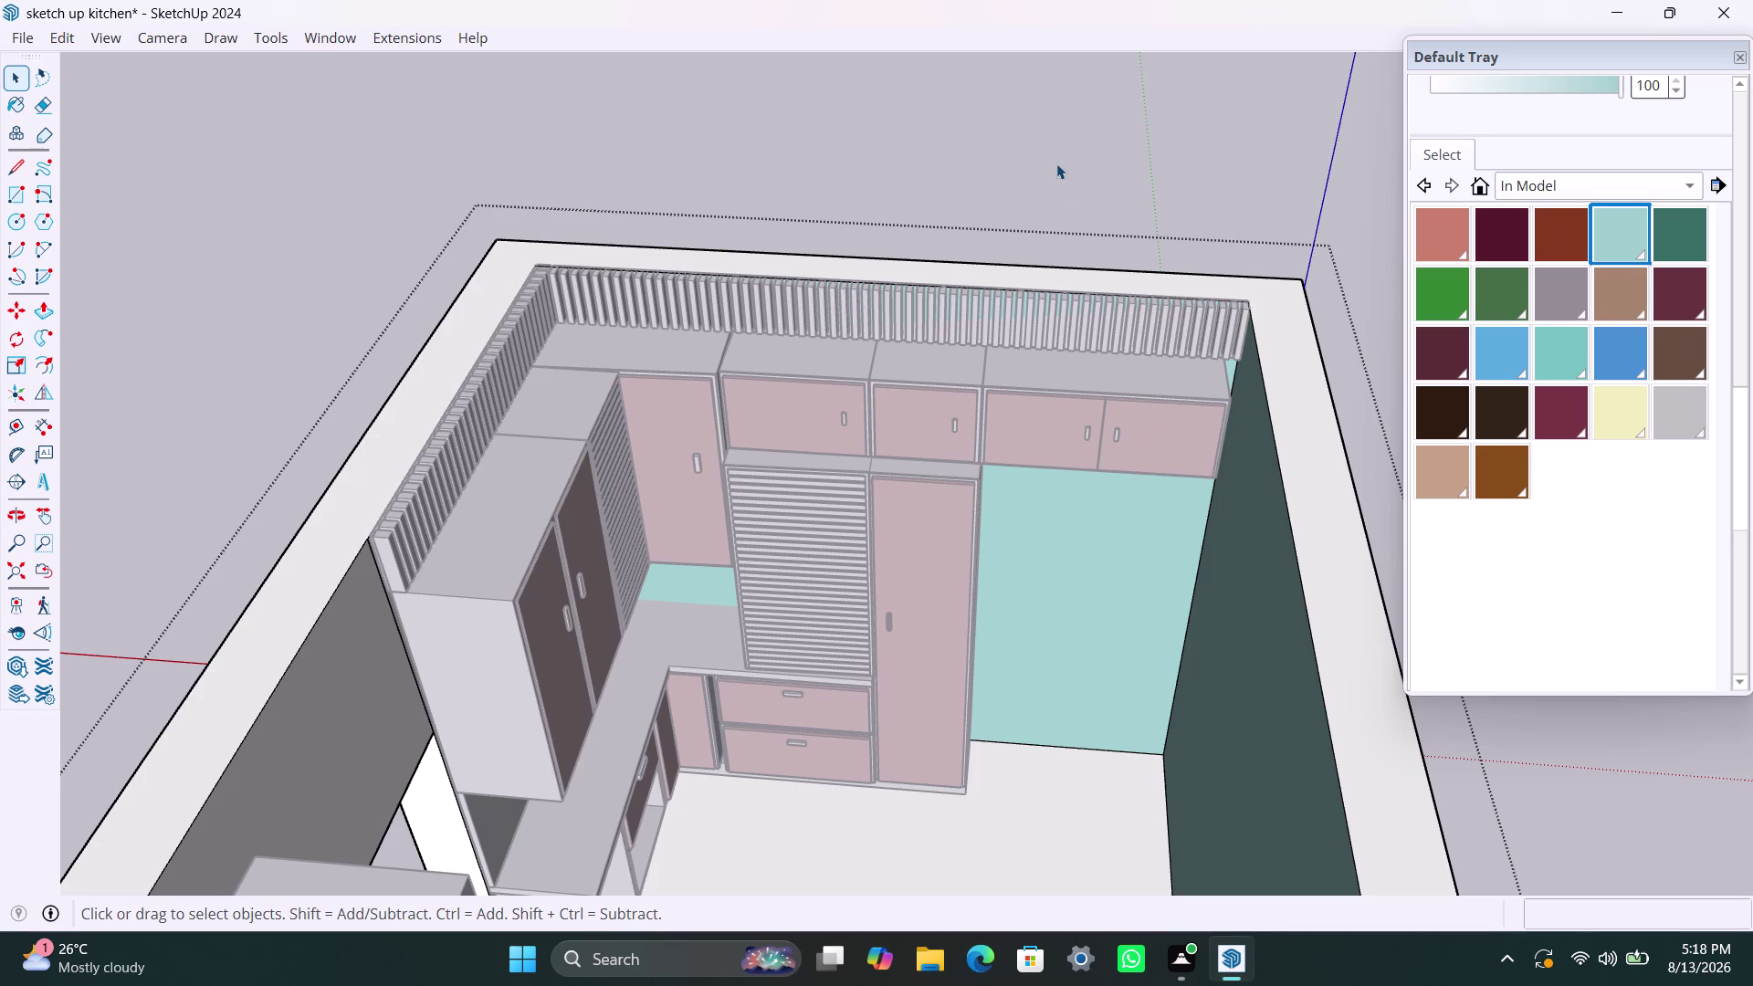
triple_click(1056, 163)
double_click(1056, 163)
scroll(down, 3)
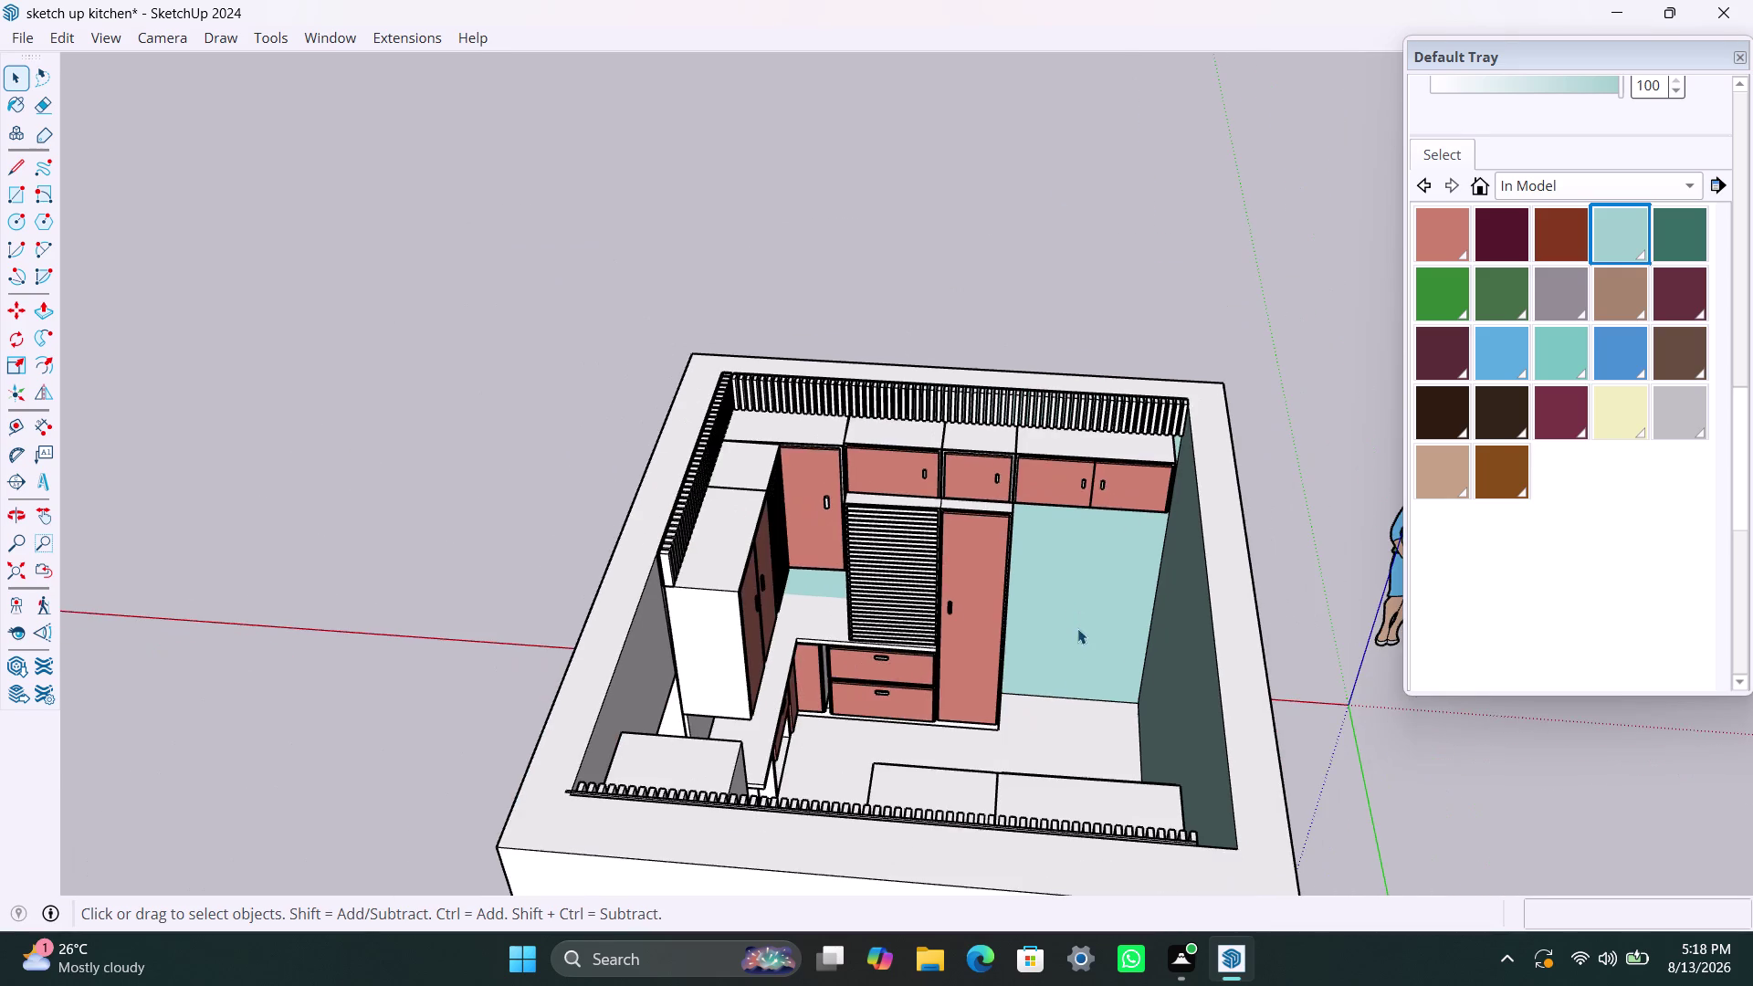
middle_drag(1077, 653, 1028, 598)
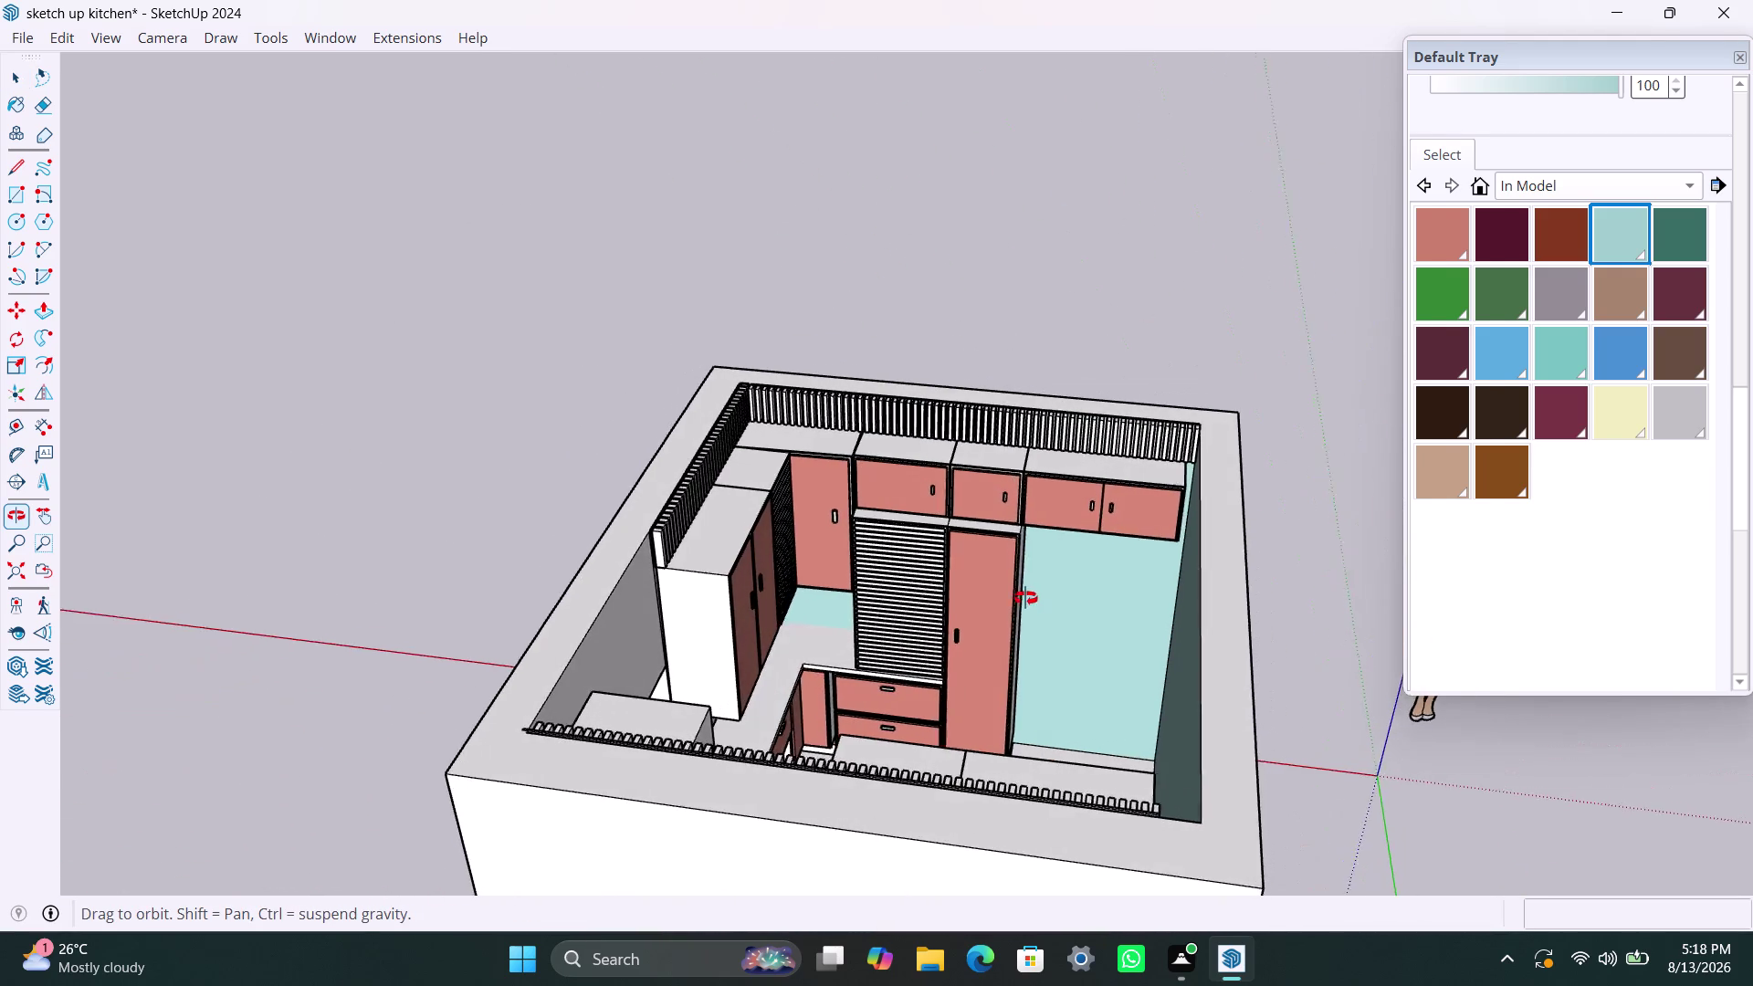
Enter the room group, paint the white wall beside the double-door cabinet pale aqua, then exit.
middle_drag(1028, 598, 627, 587)
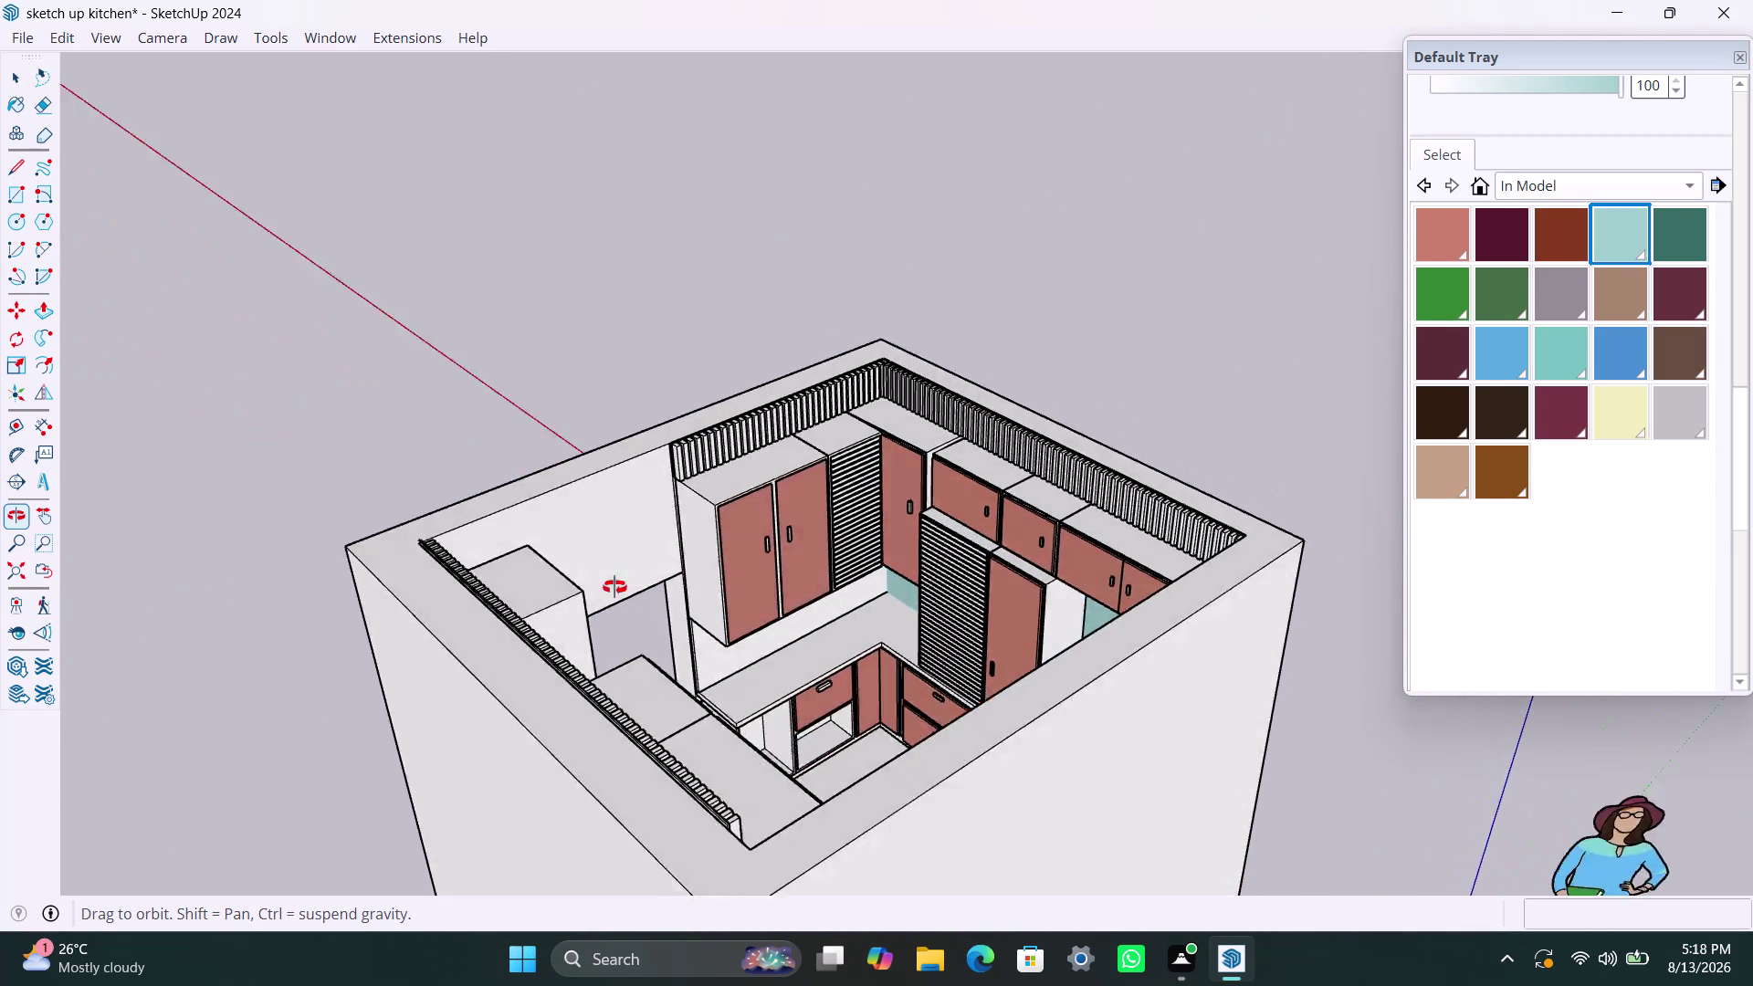
middle_drag(627, 587, 362, 590)
scroll(up, 3)
triple_click(690, 455)
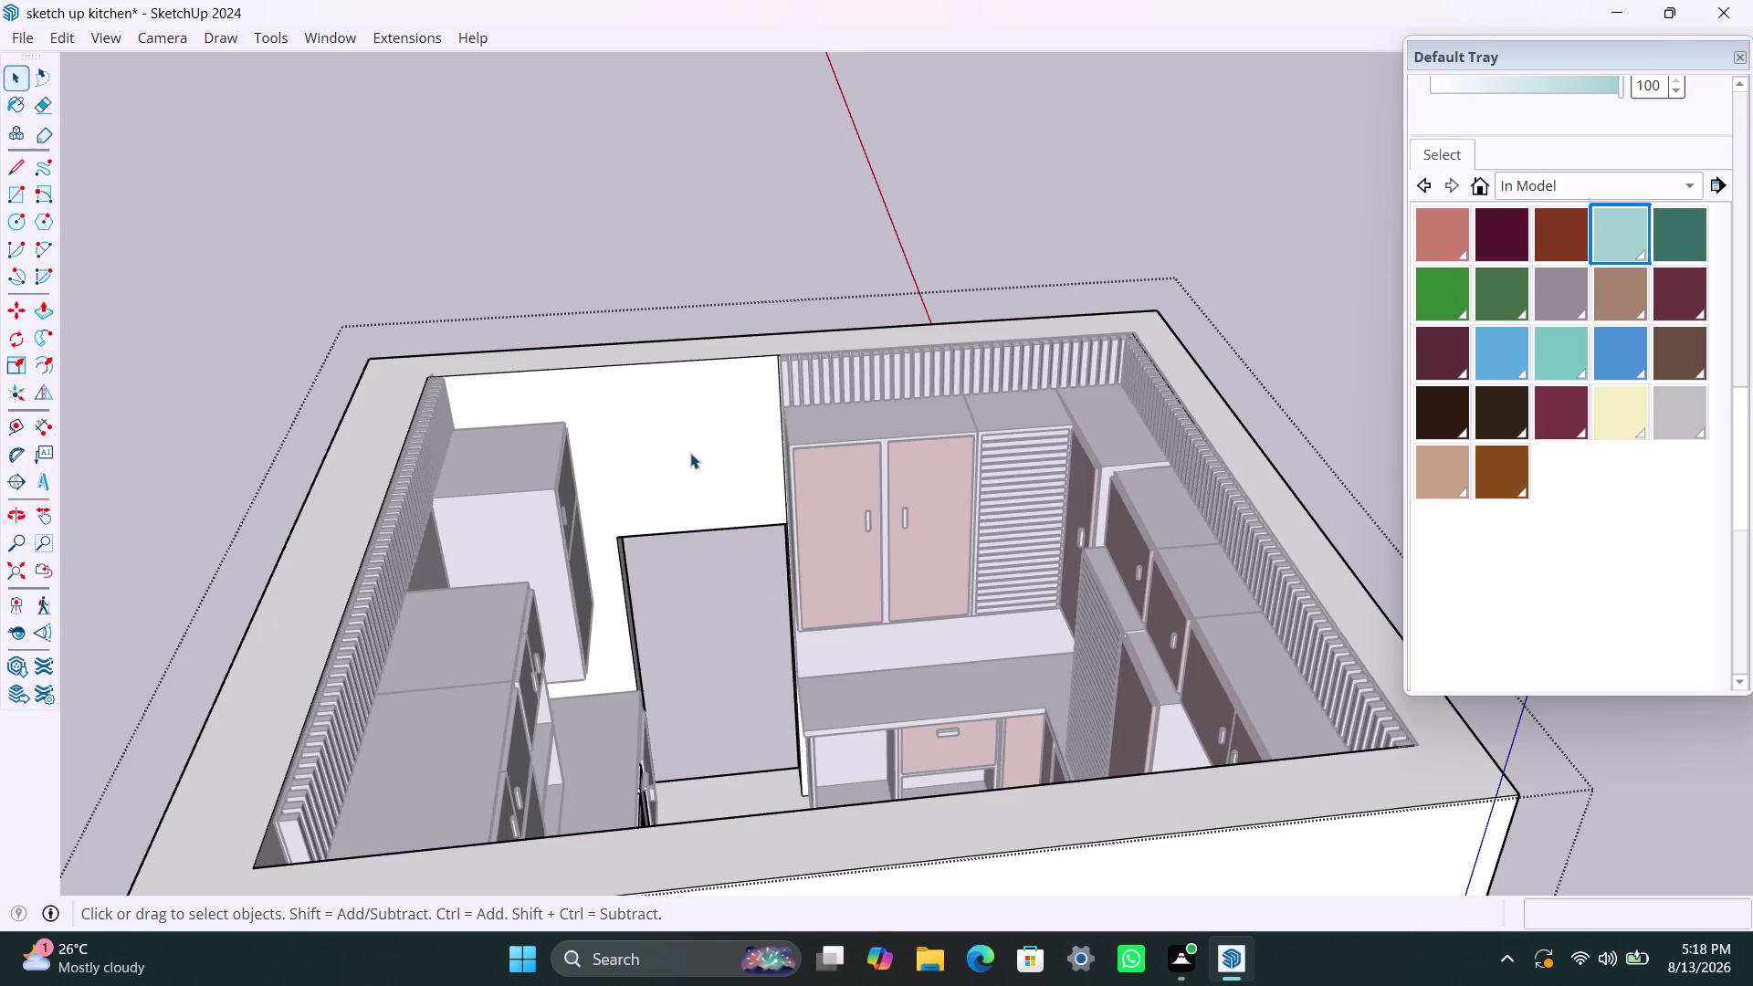
double_click(690, 453)
click(690, 453)
click(695, 438)
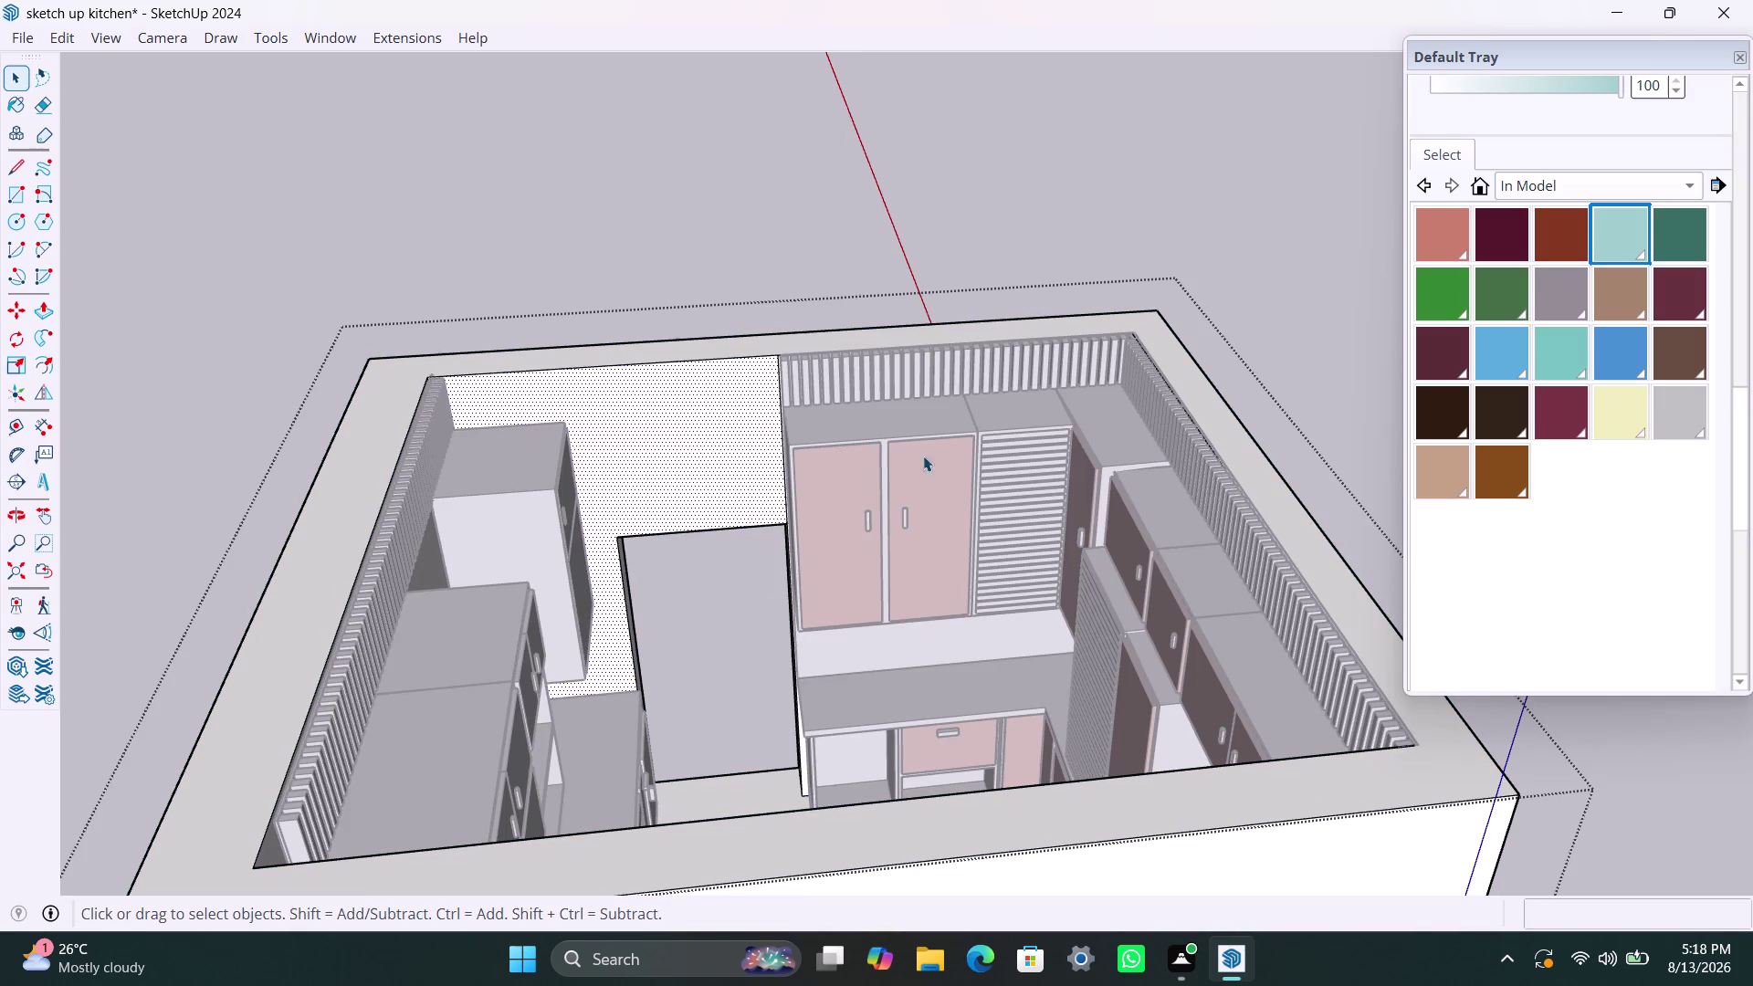
click(1620, 227)
click(693, 424)
key(space)
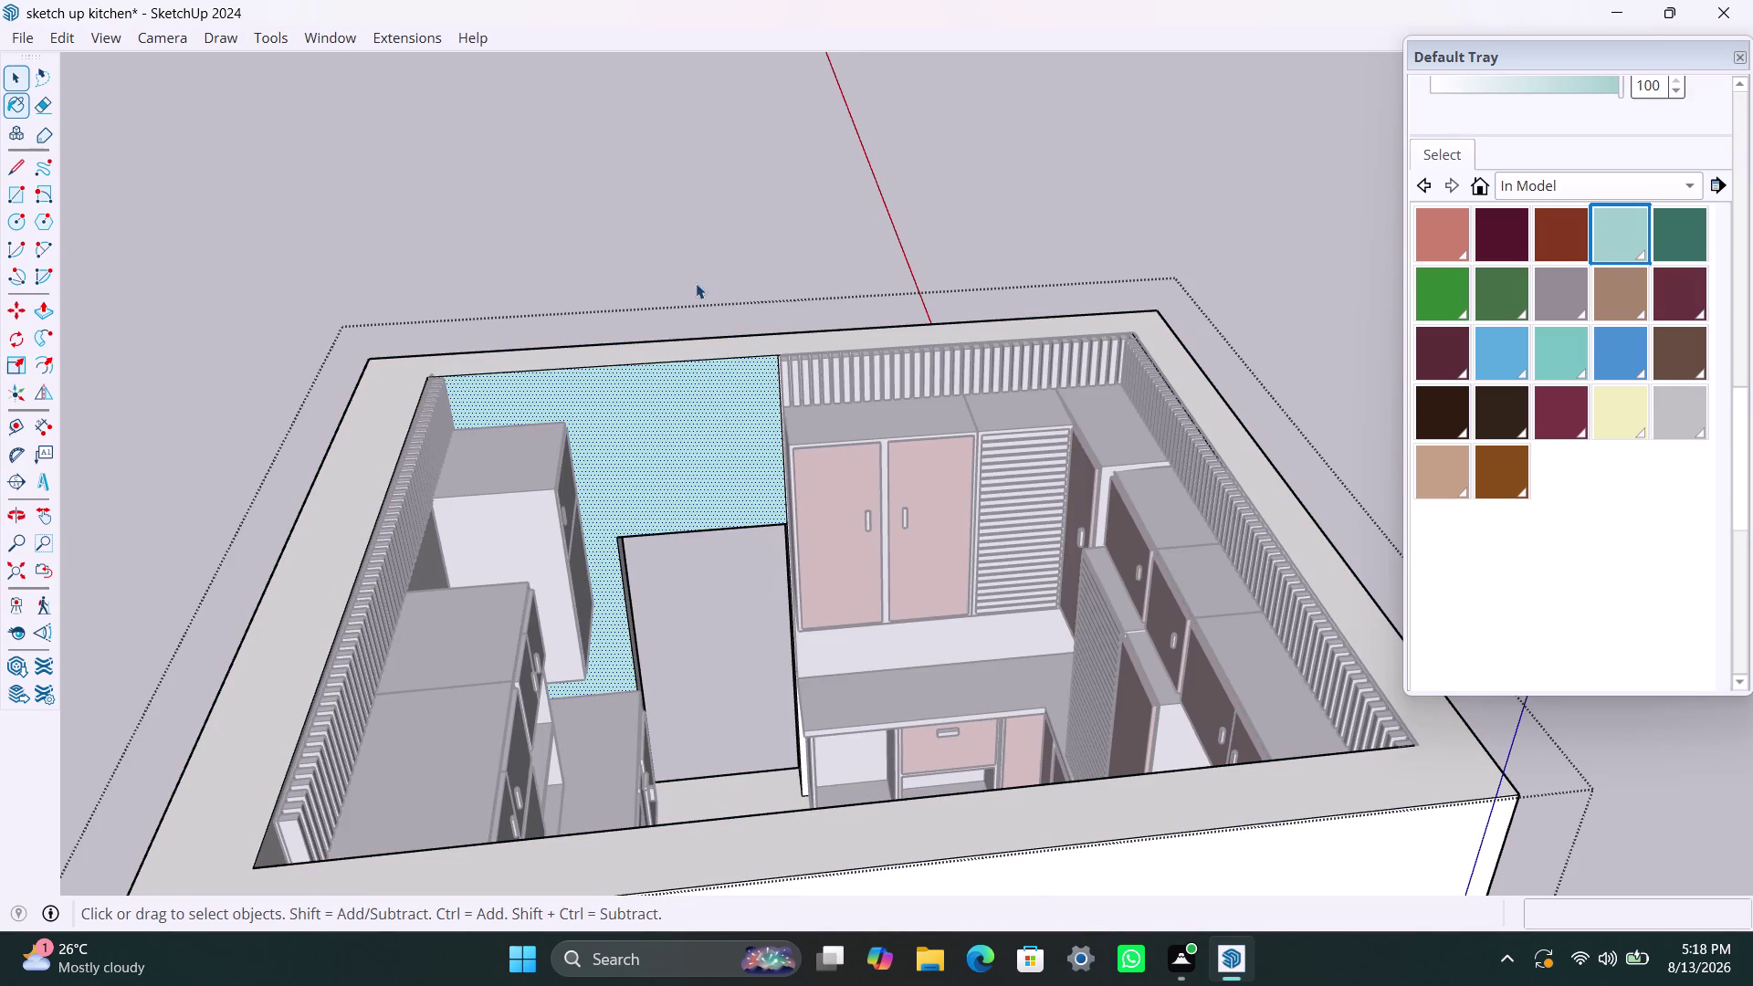
click(672, 246)
double_click(659, 218)
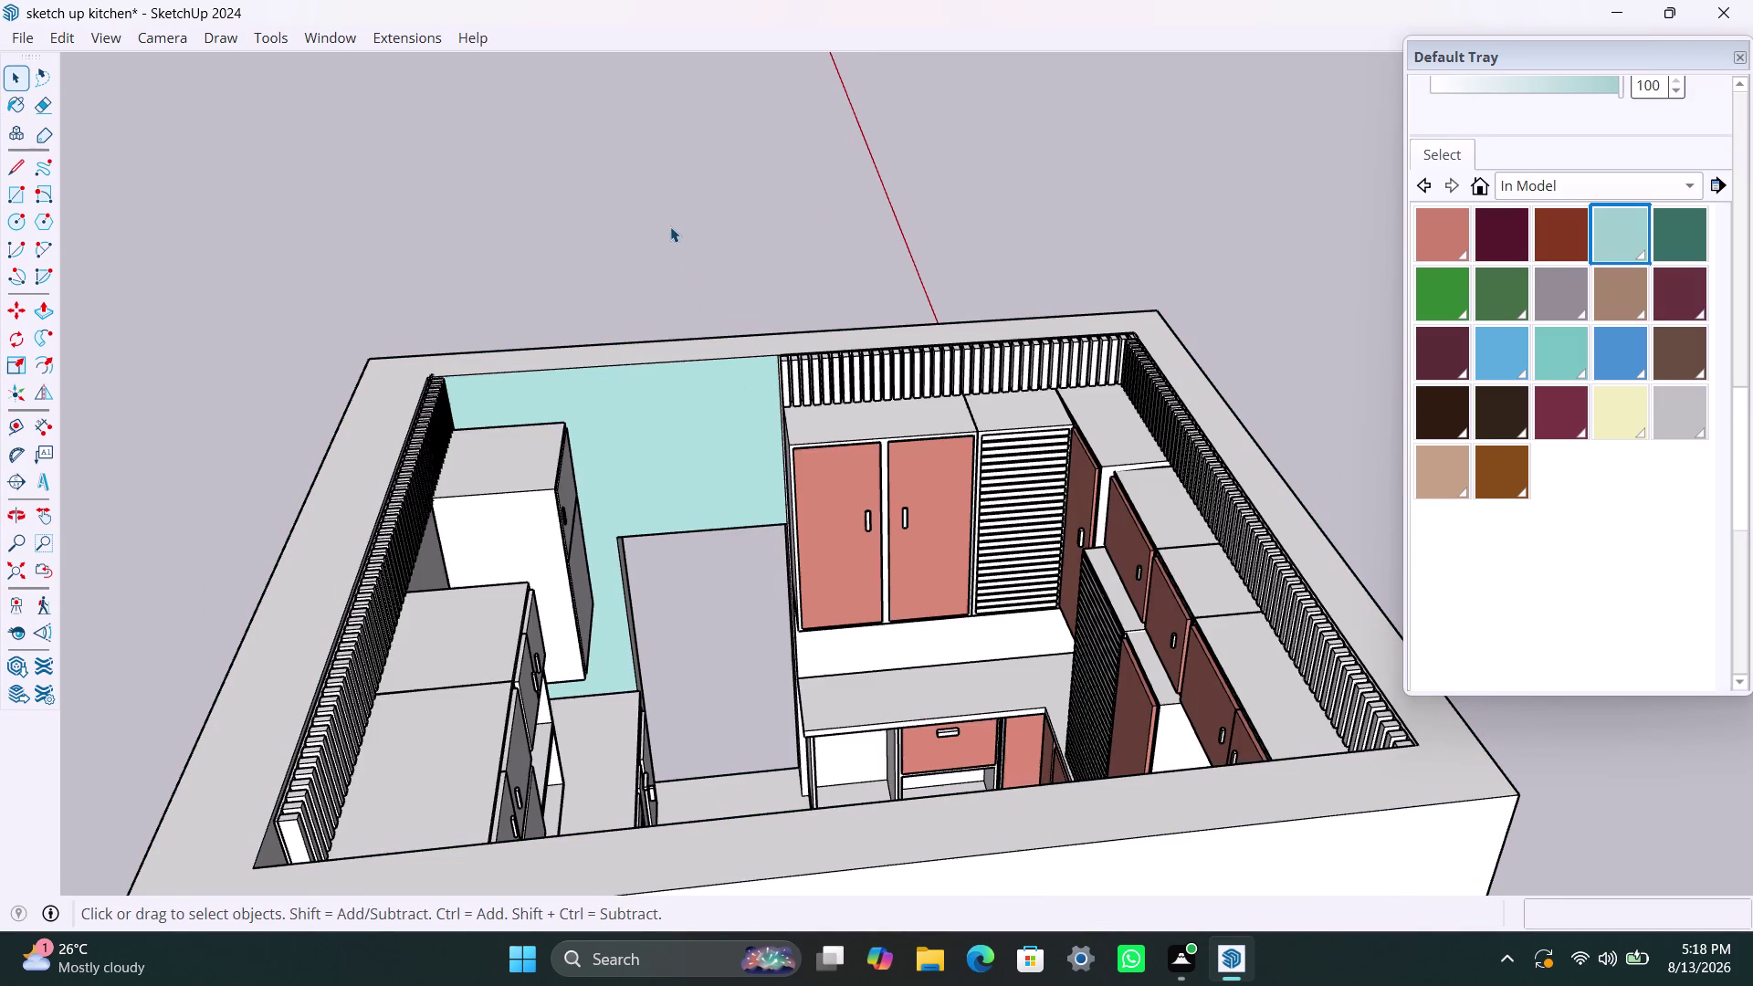
scroll(down, 3)
Orbit to the shelving wall, open the room group, and select the connected wall faces.
middle_drag(670, 455, 40, 534)
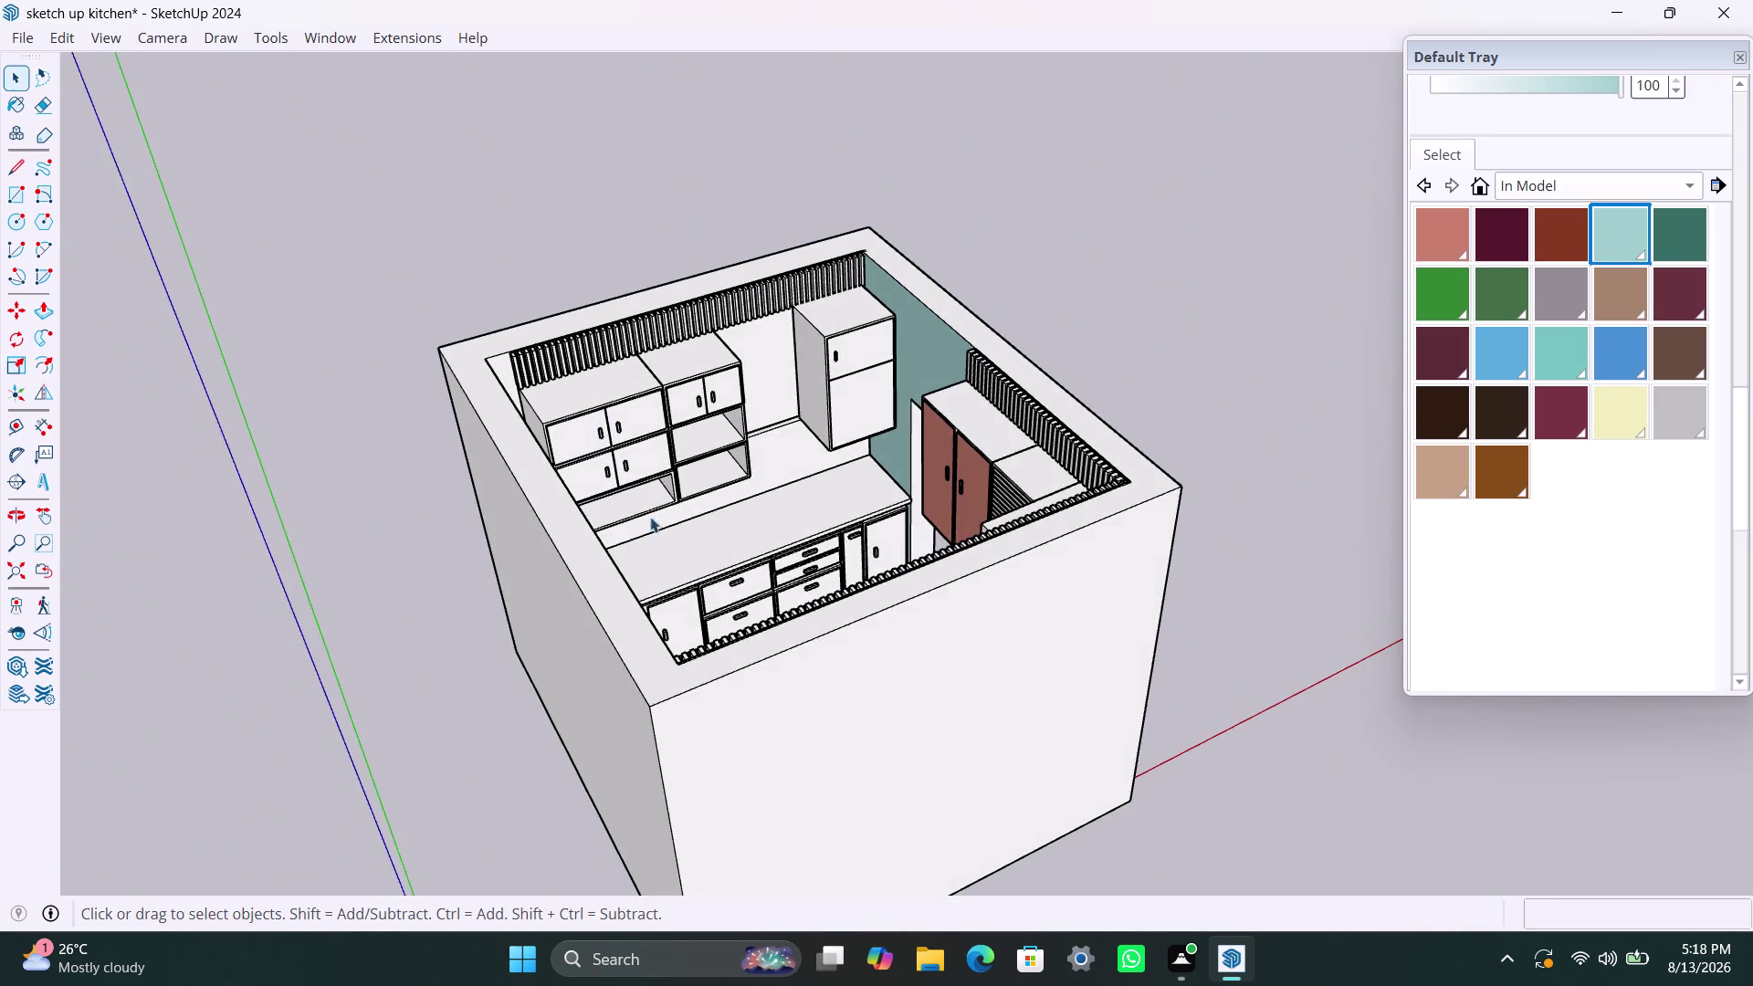
scroll(up, 3)
middle_drag(719, 494, 427, 503)
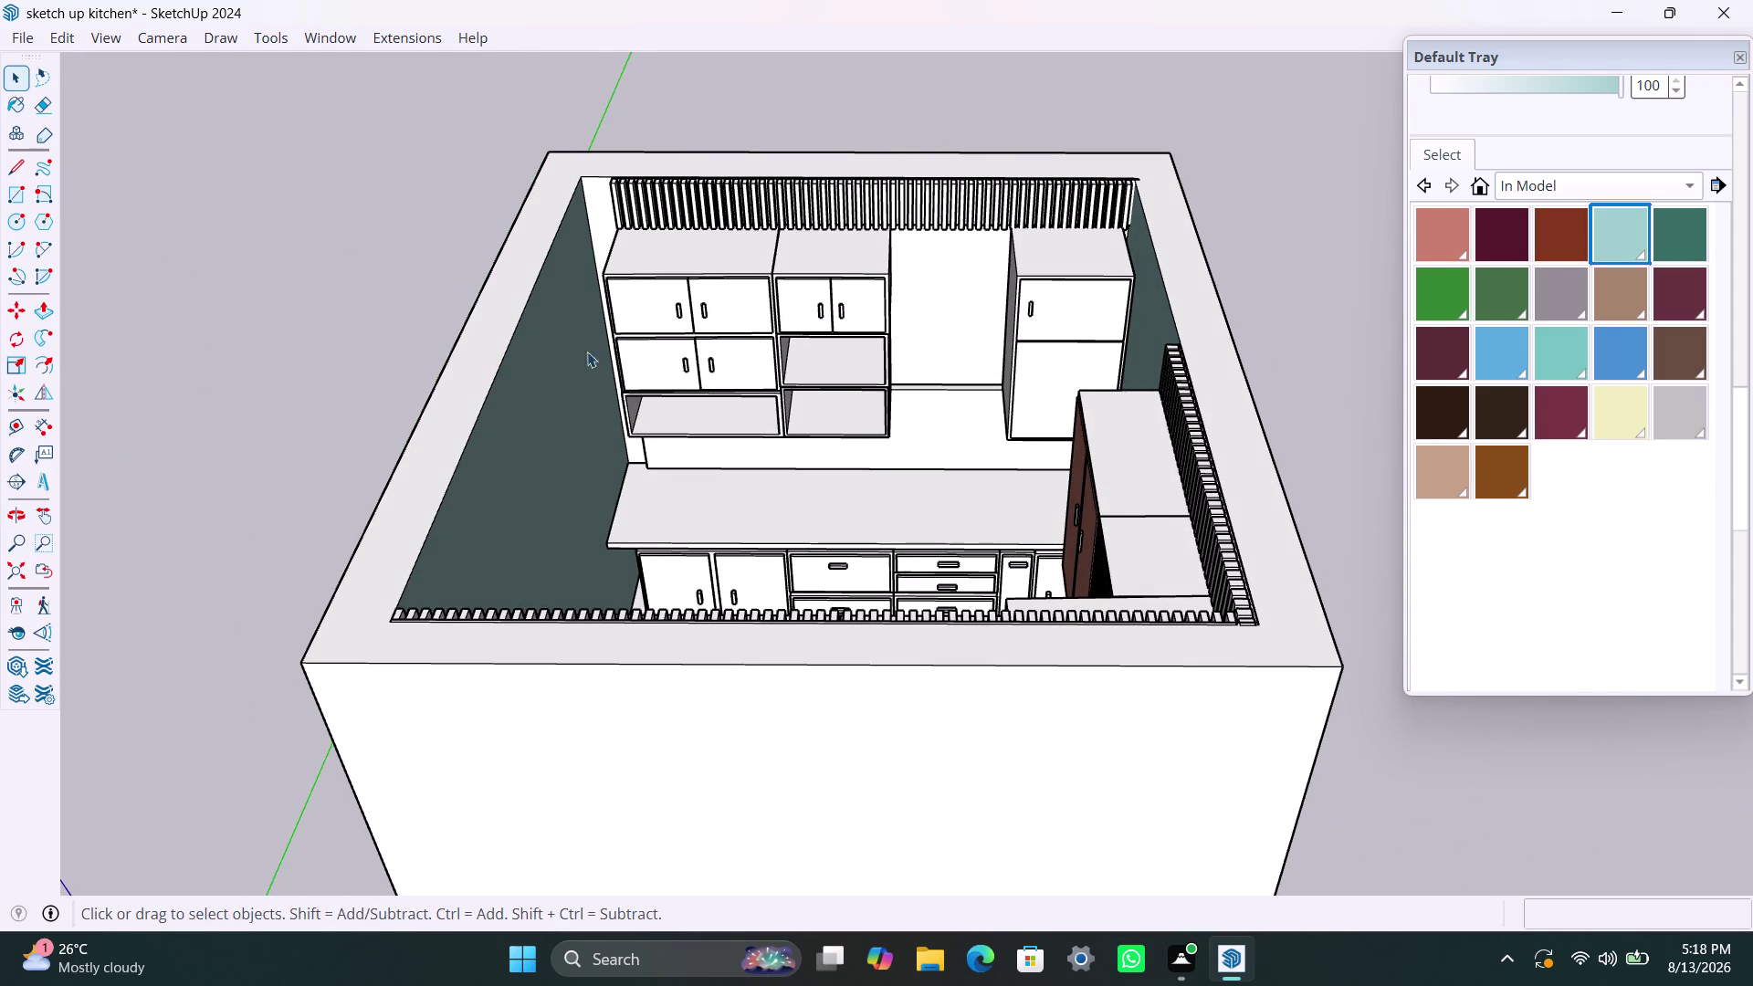
scroll(up, 3)
middle_drag(601, 254, 859, 241)
scroll(up, 3)
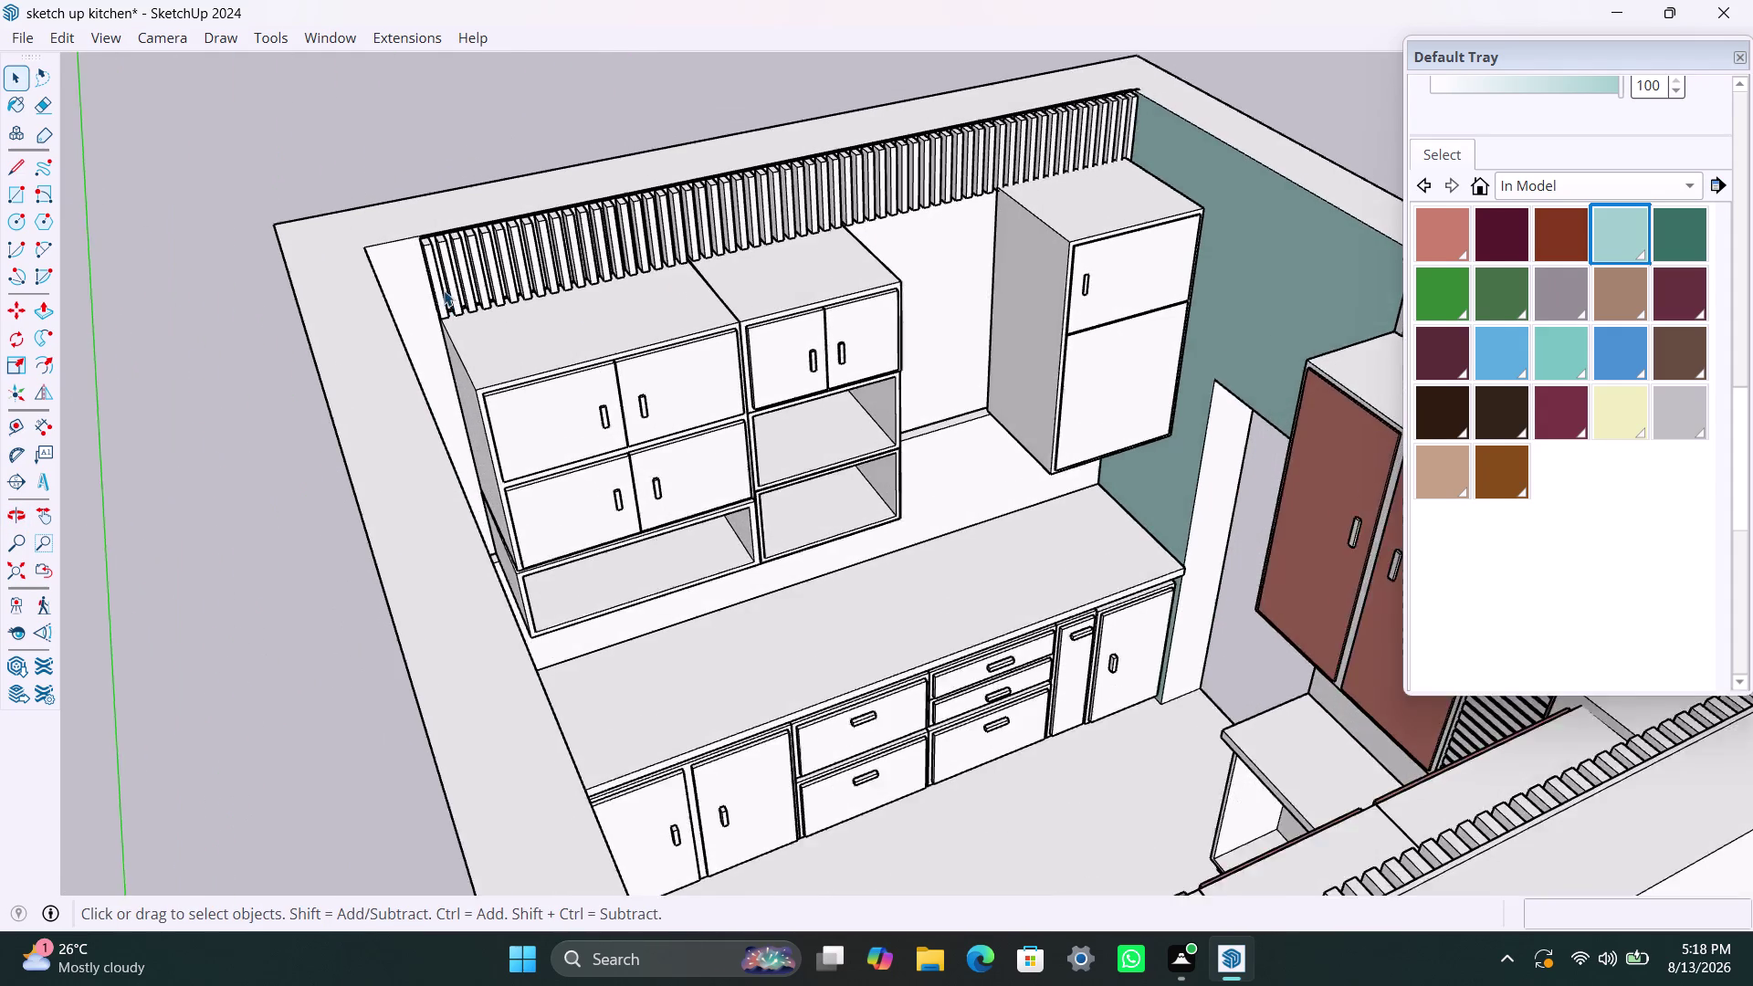
triple_click(409, 274)
triple_click(407, 273)
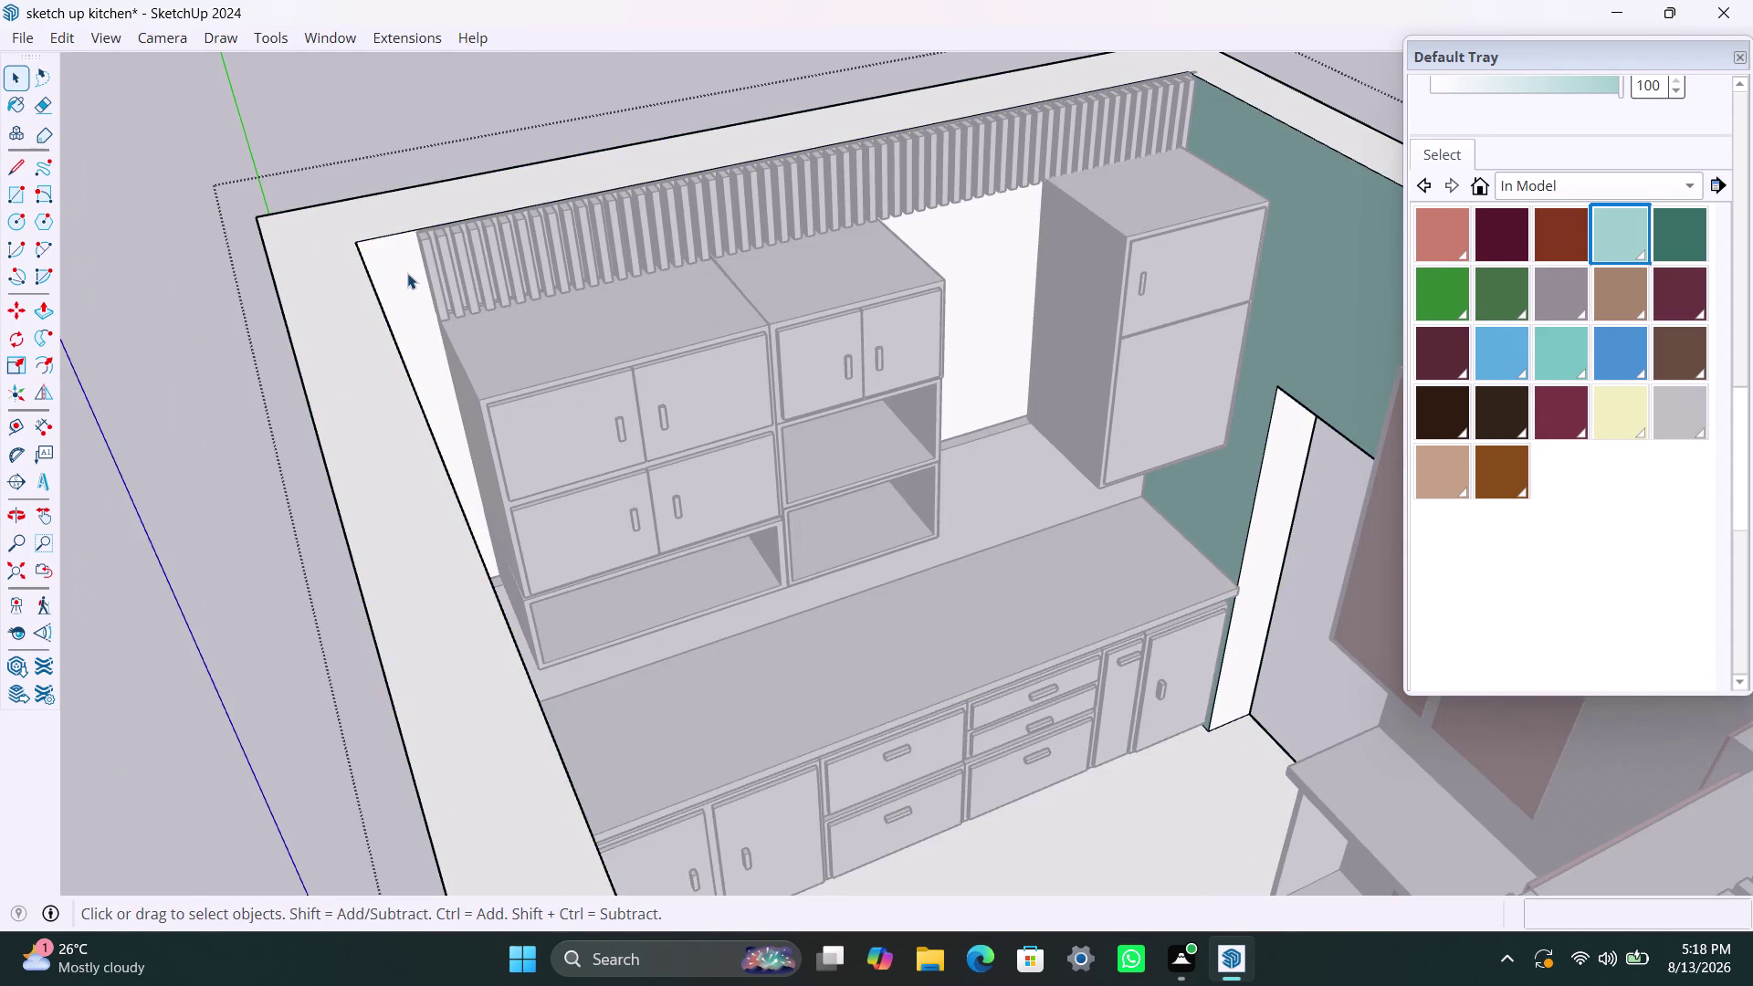
click(408, 273)
double_click(407, 273)
click(408, 277)
click(410, 290)
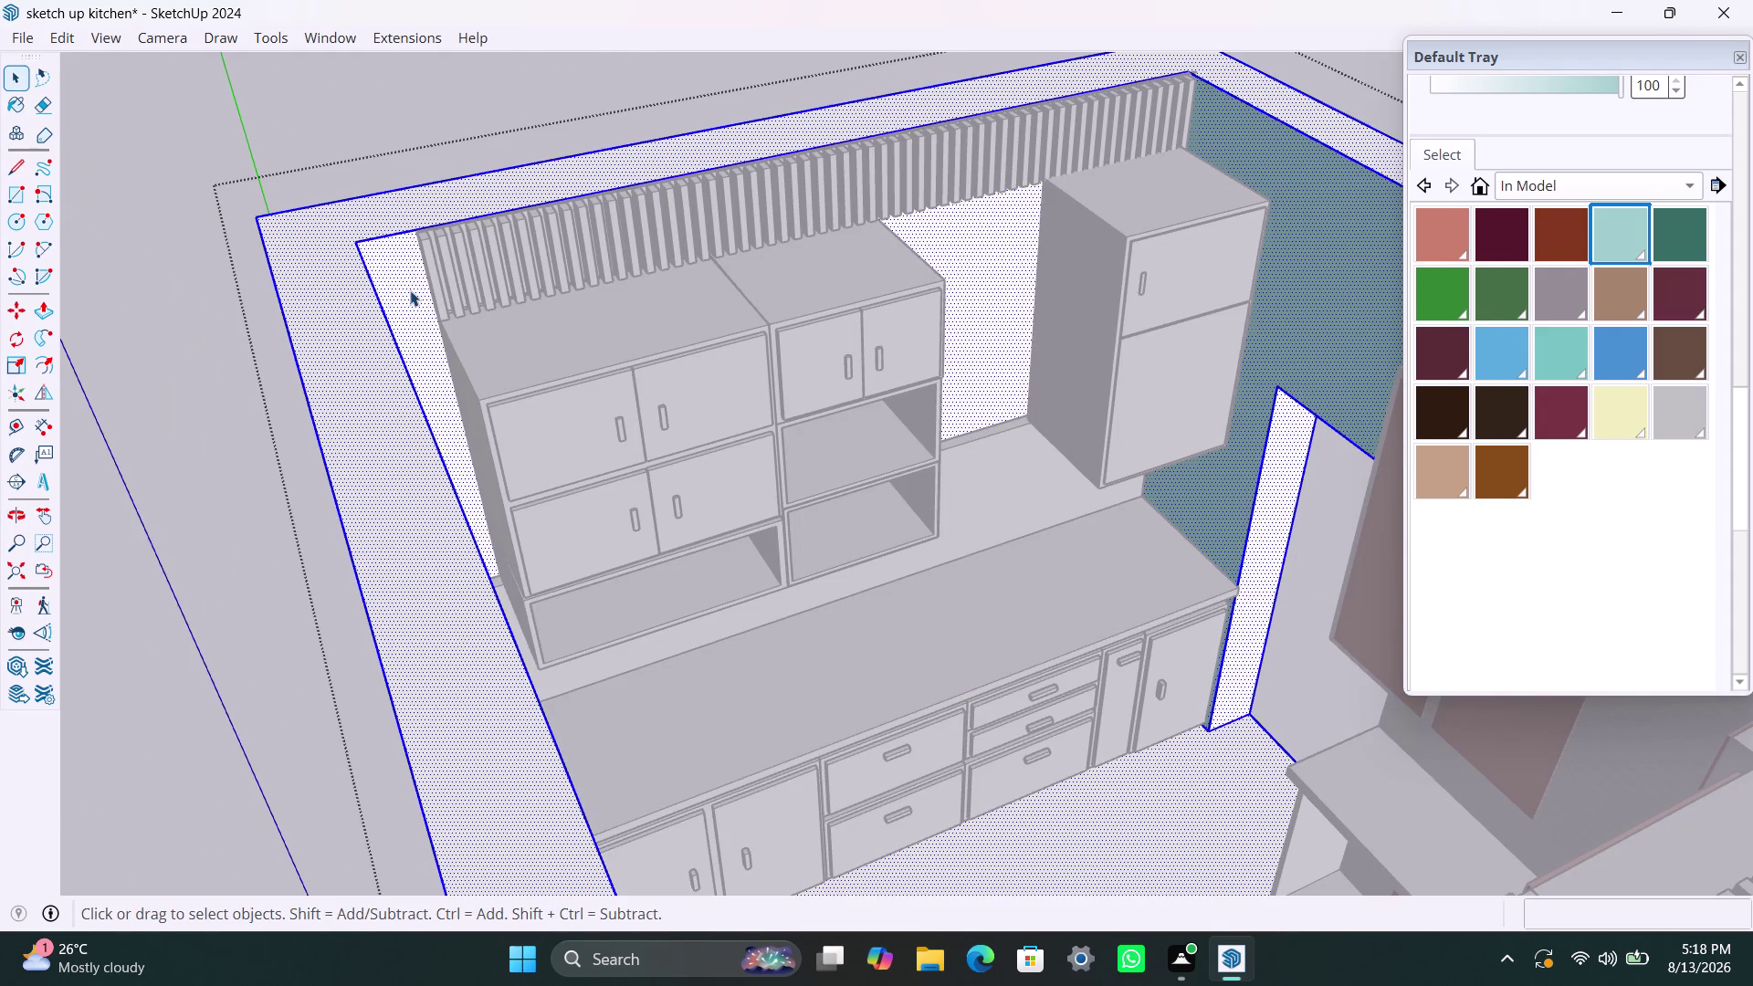
Paint the back wall faces behind the shelving pale aqua, exit the group, and review the kitchen.
click(1621, 240)
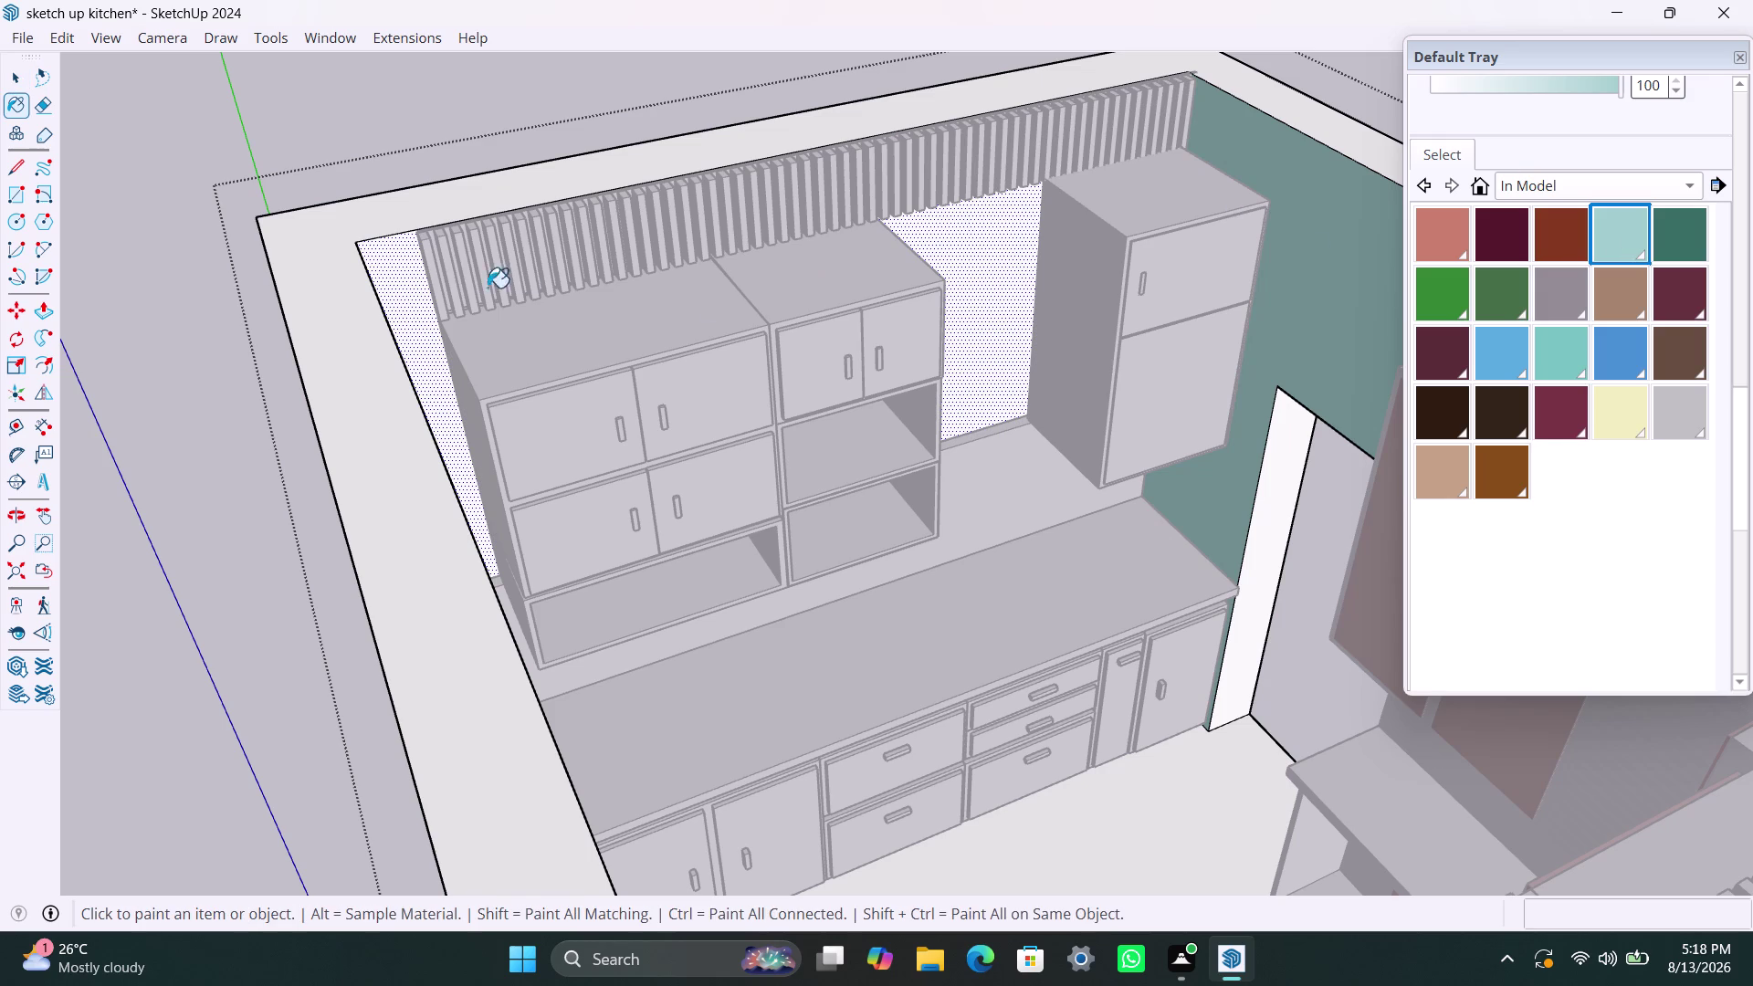
click(409, 294)
key(space)
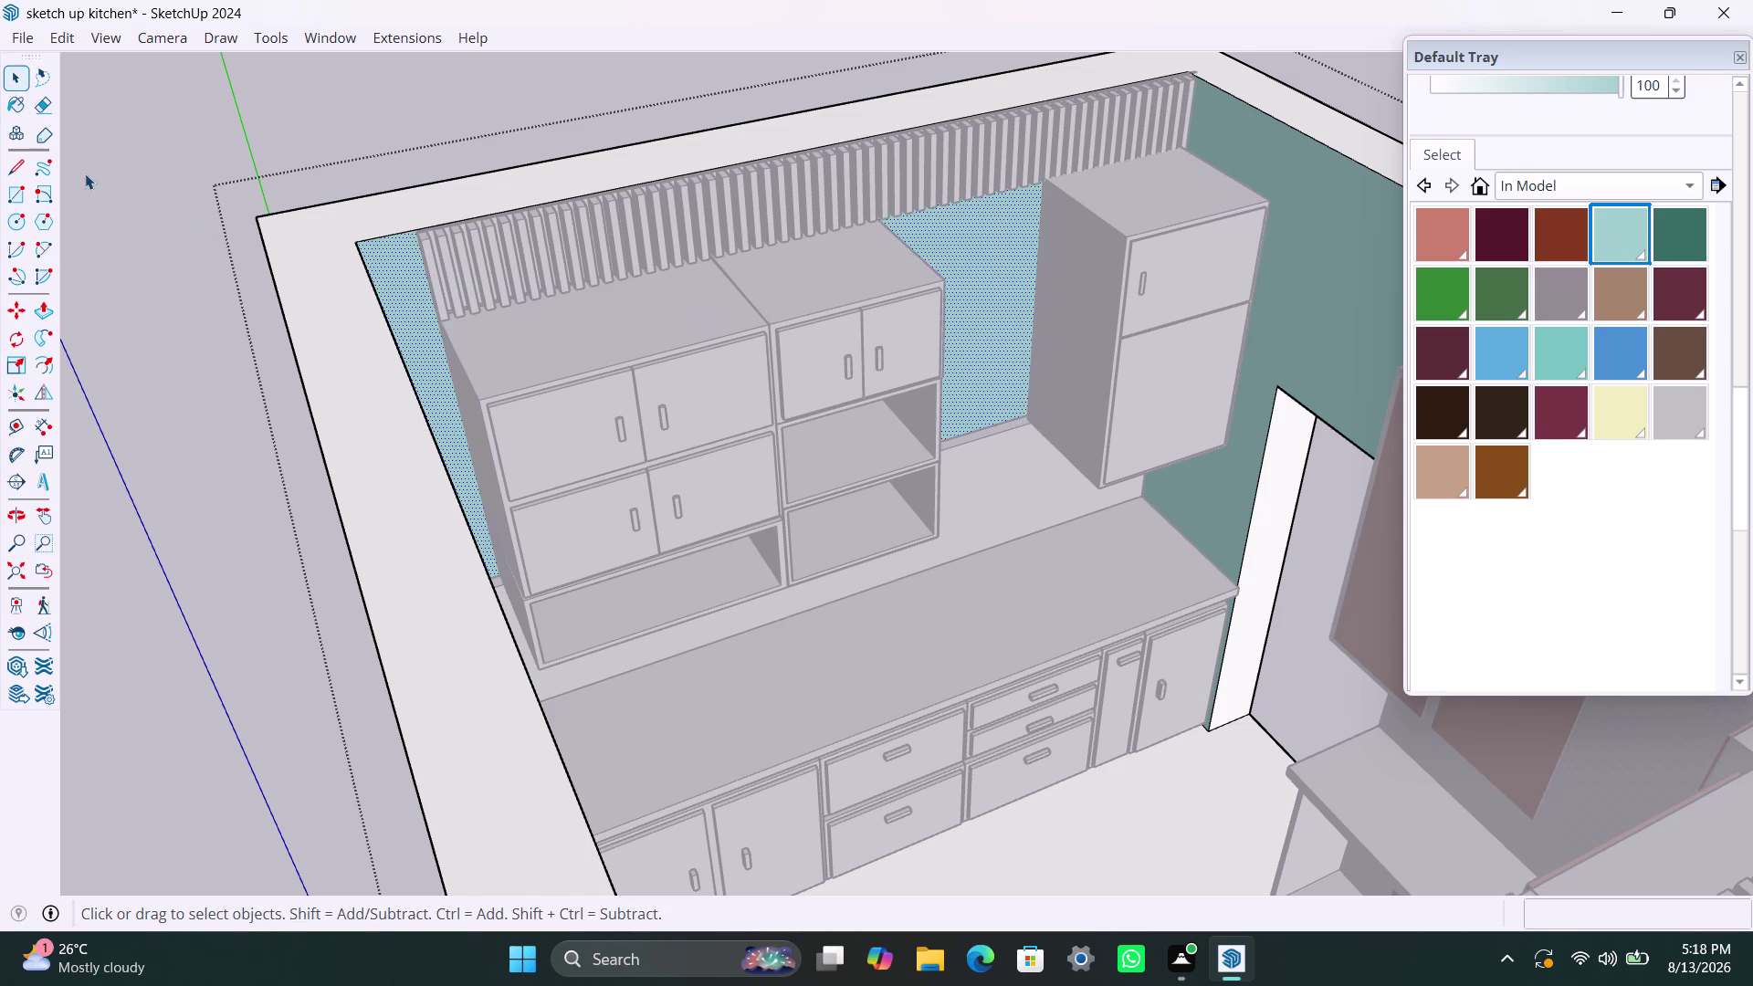
click(85, 173)
scroll(down, 3)
middle_drag(615, 204, 285, 228)
key(space)
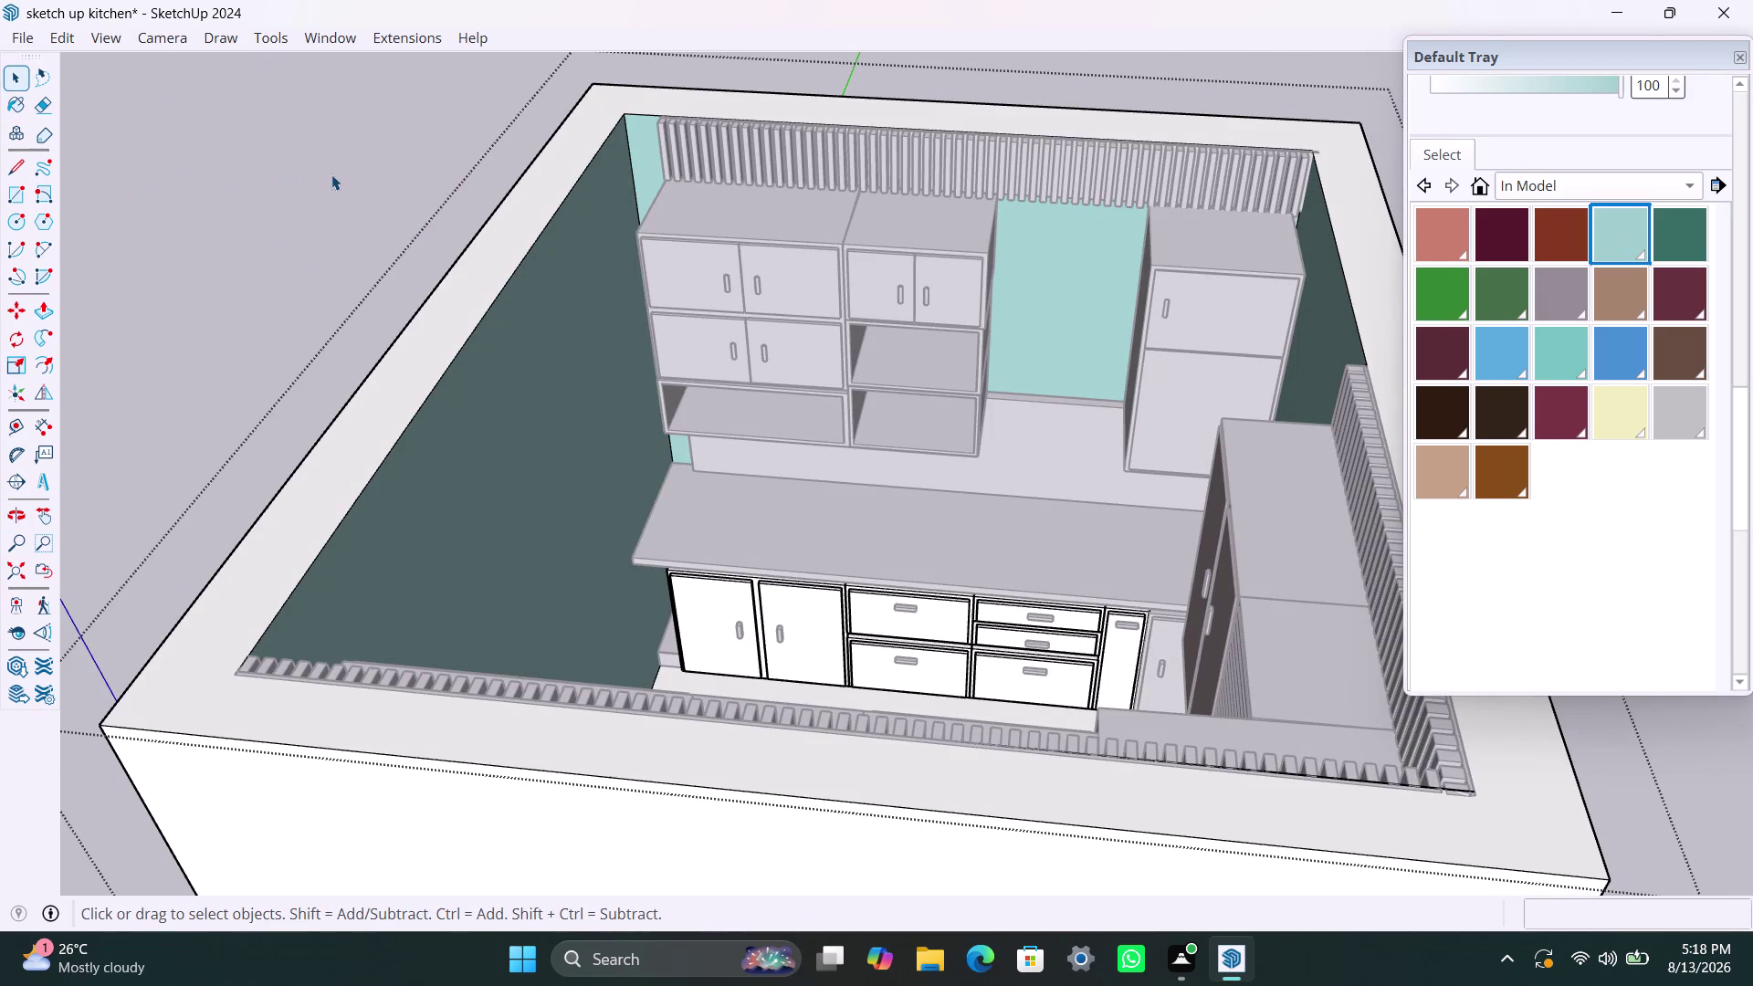
triple_click(332, 174)
click(331, 174)
scroll(down, 3)
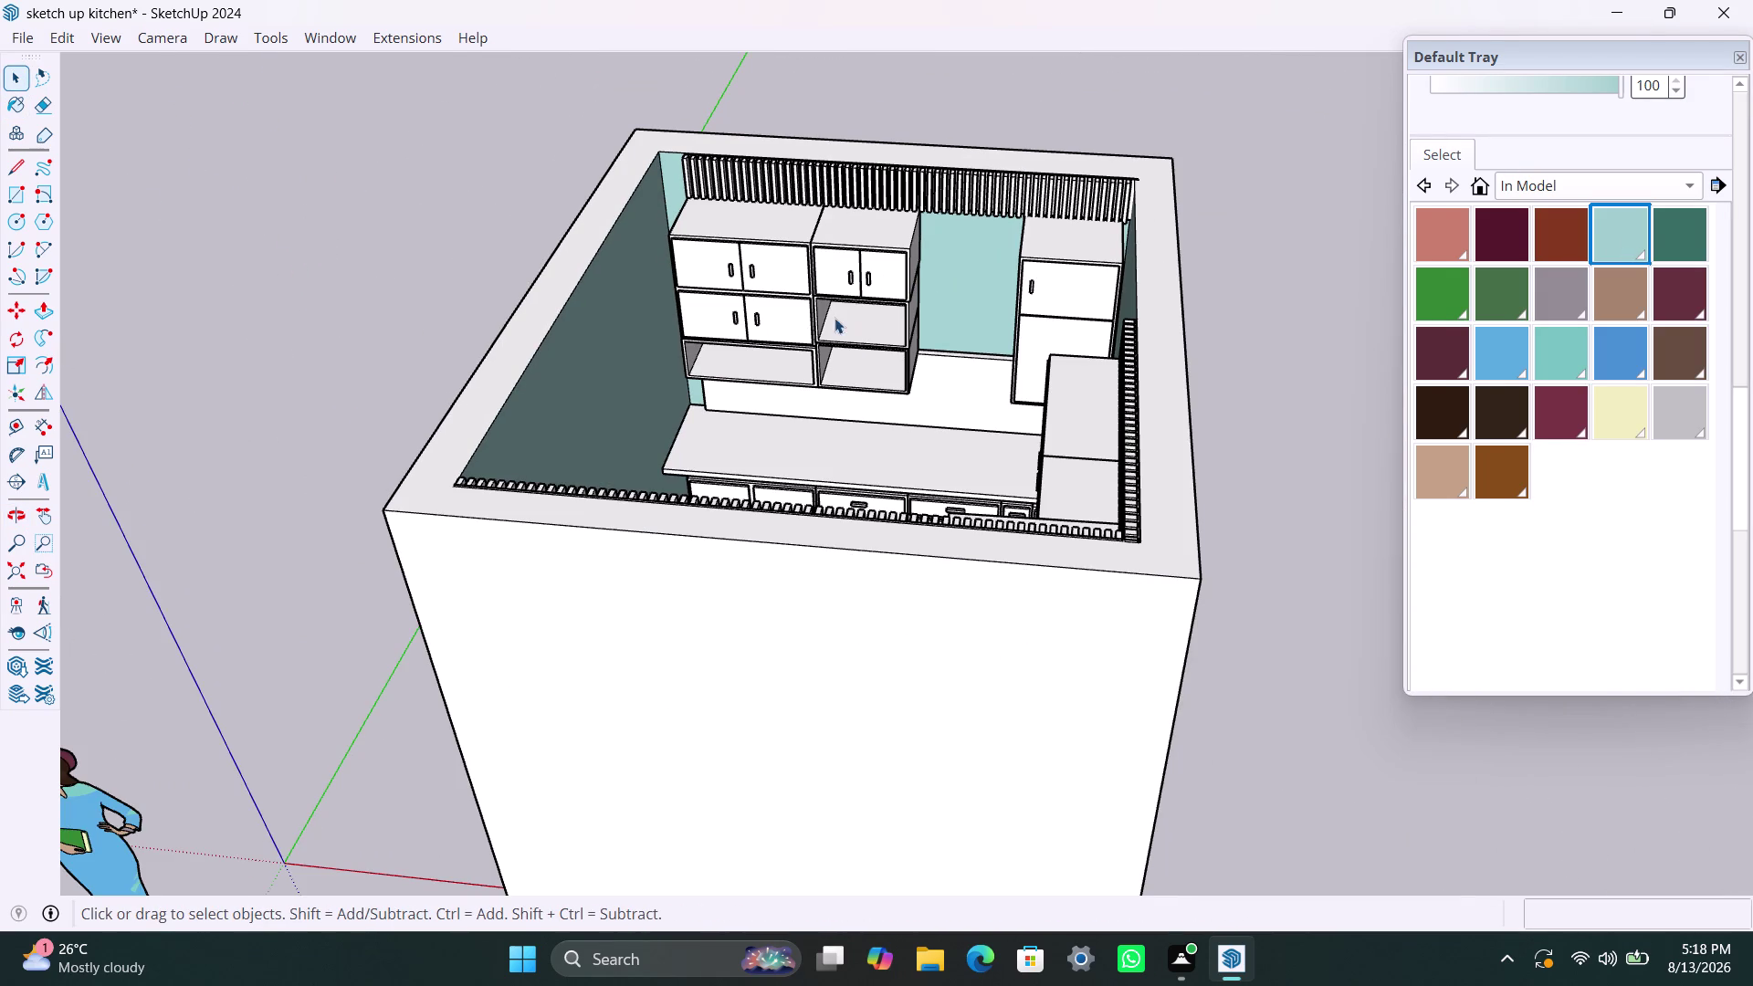
middle_drag(959, 314, 946, 351)
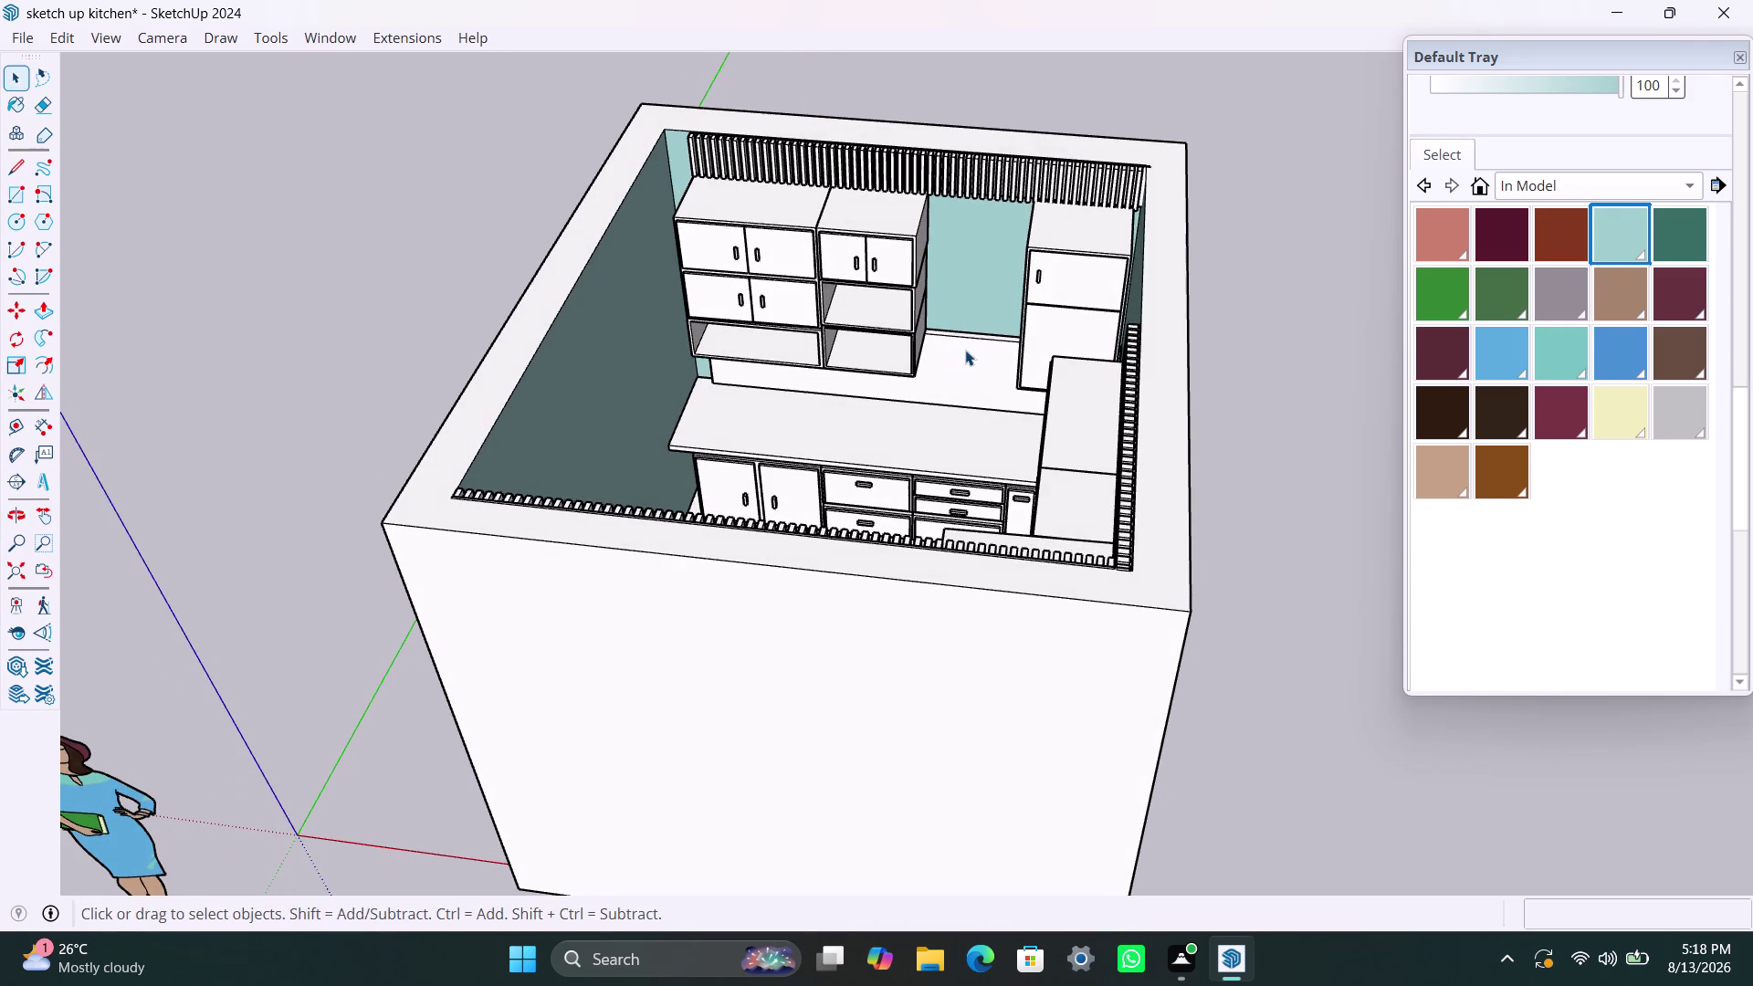
middle_drag(938, 348, 1361, 480)
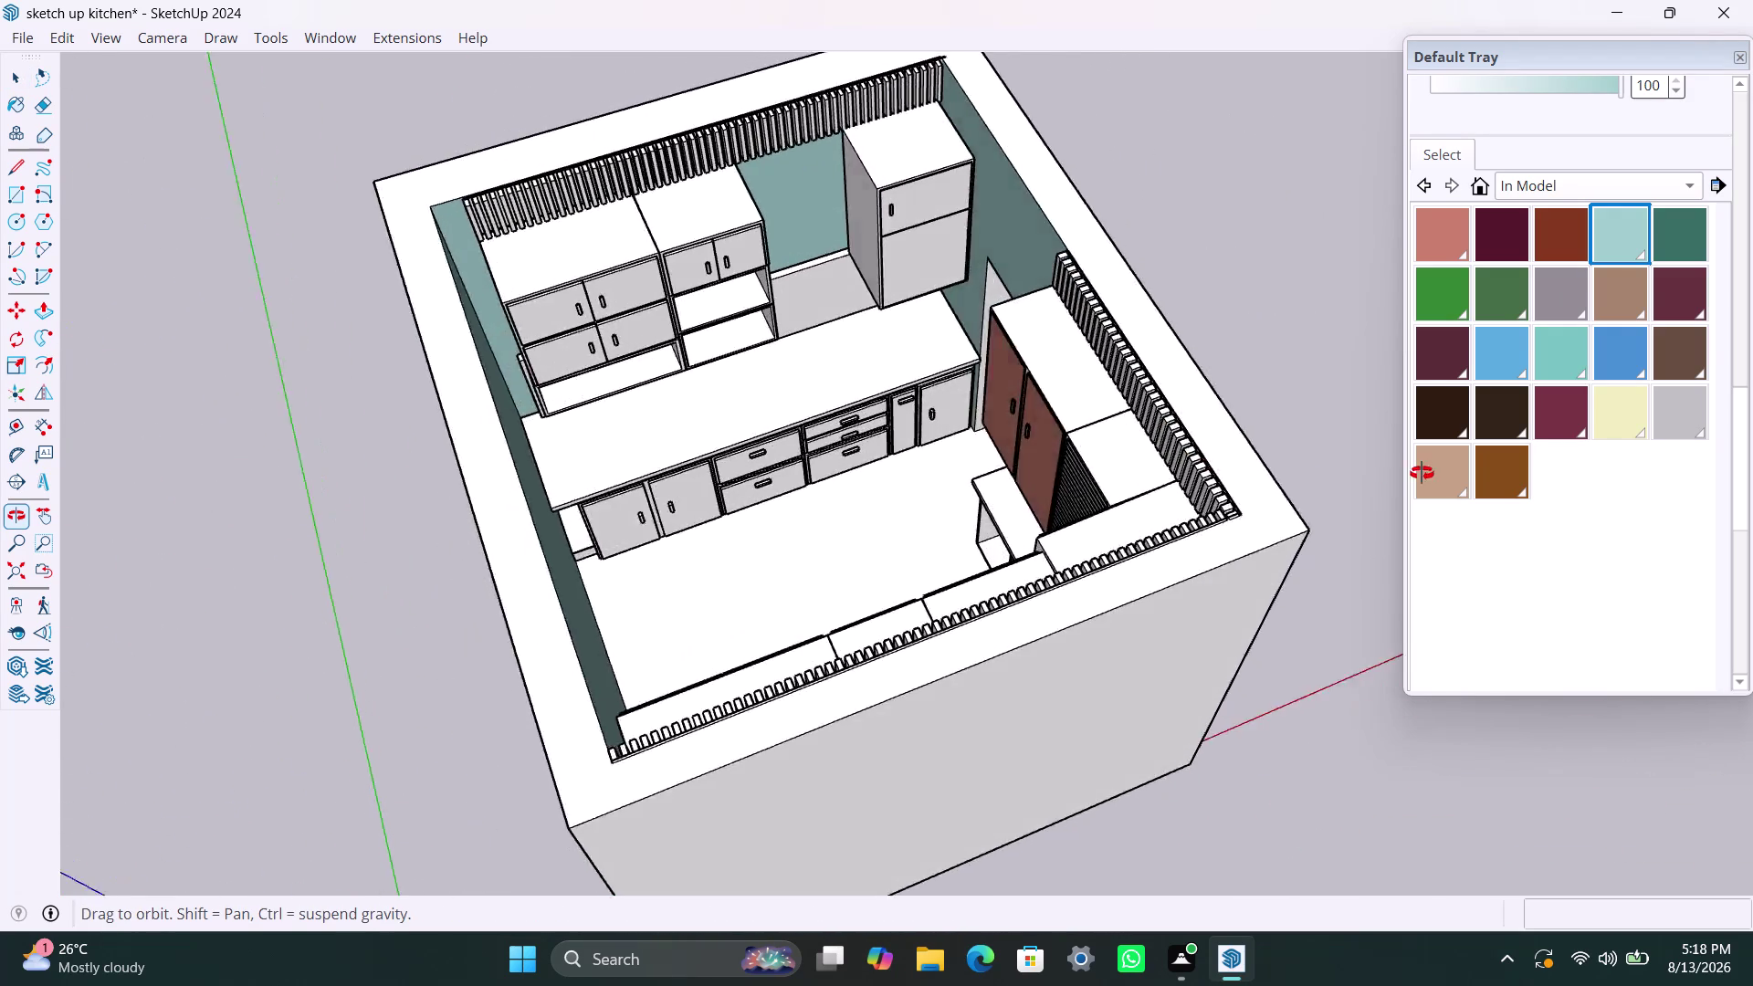
middle_drag(1360, 480, 1424, 471)
scroll(up, 3)
middle_drag(851, 536, 1453, 525)
scroll(up, 3)
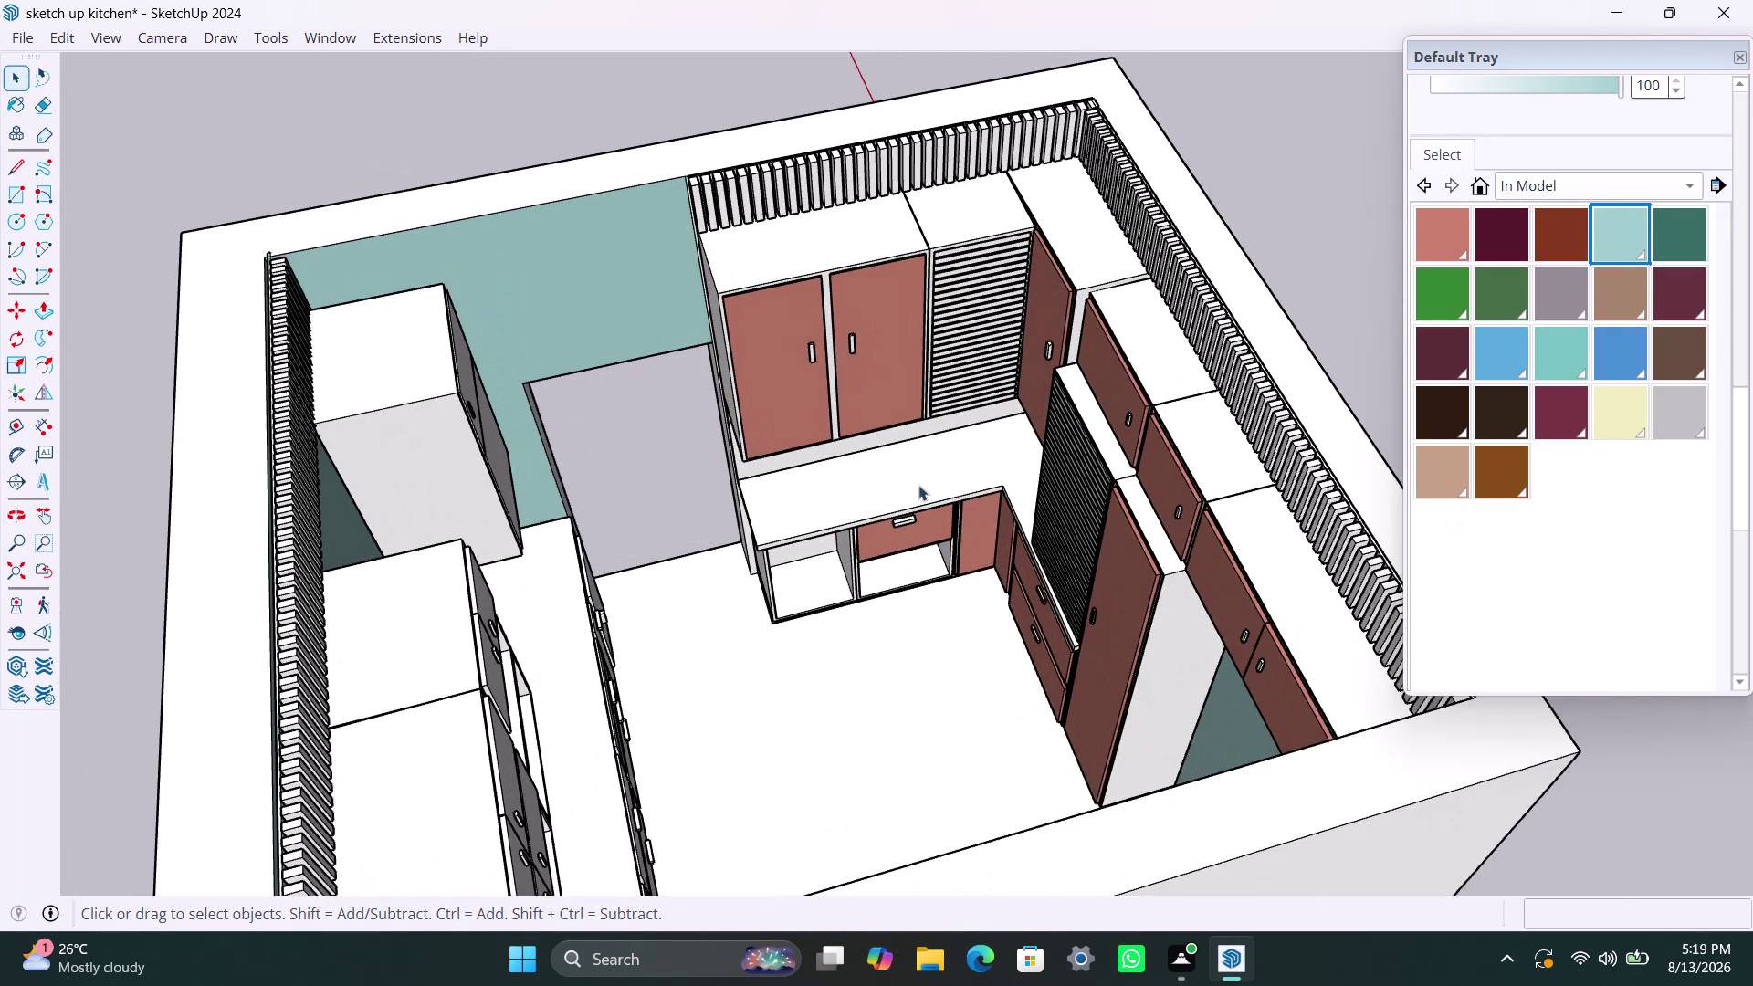
scroll(down, 3)
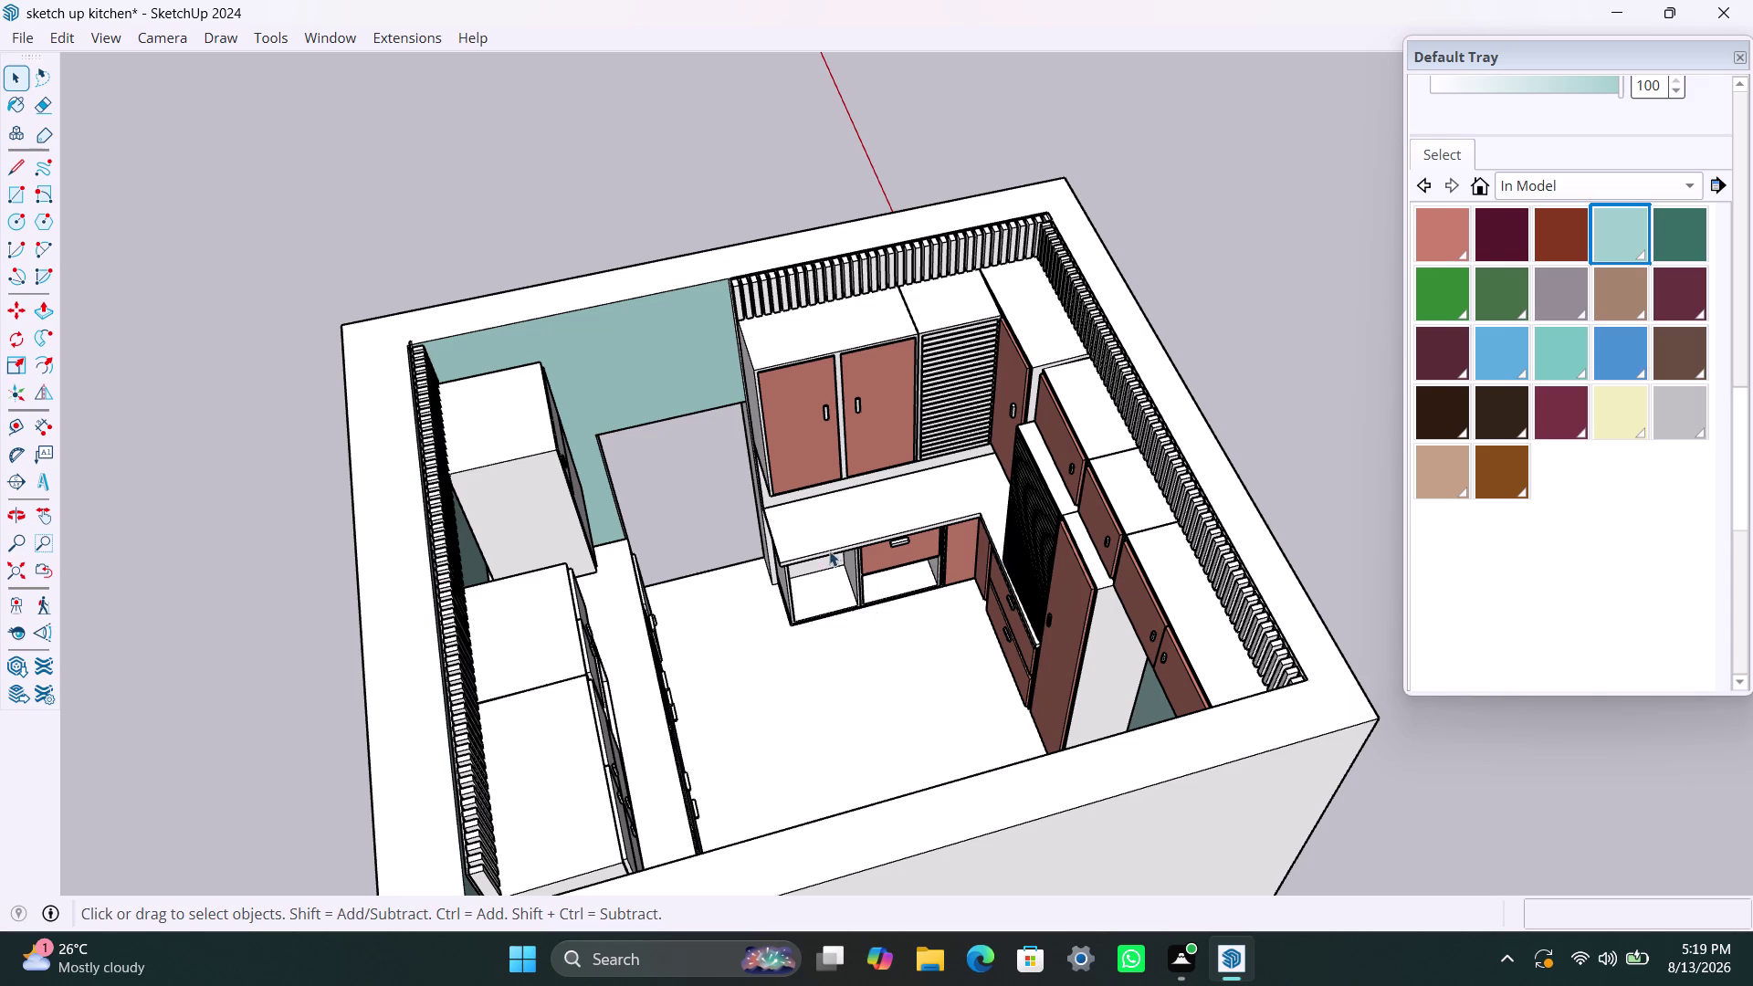
scroll(up, 3)
scroll(up, 3)
middle_drag(843, 637, 750, 586)
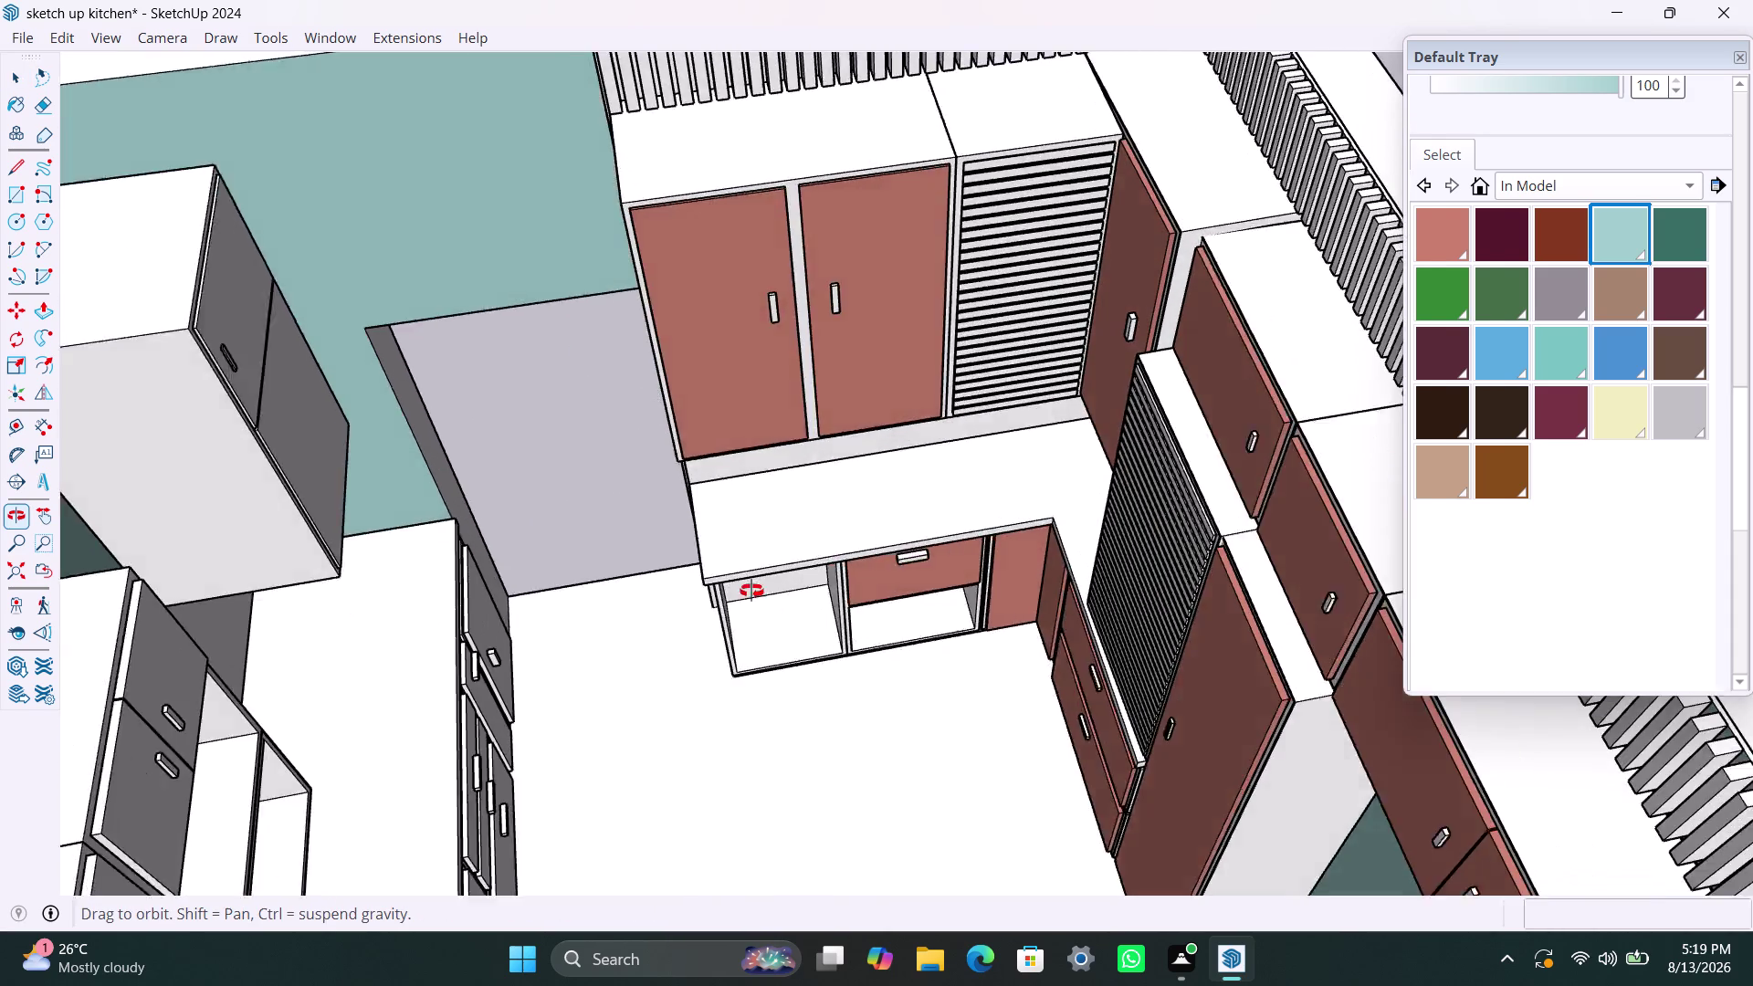
middle_drag(750, 586, 667, 427)
scroll(up, 3)
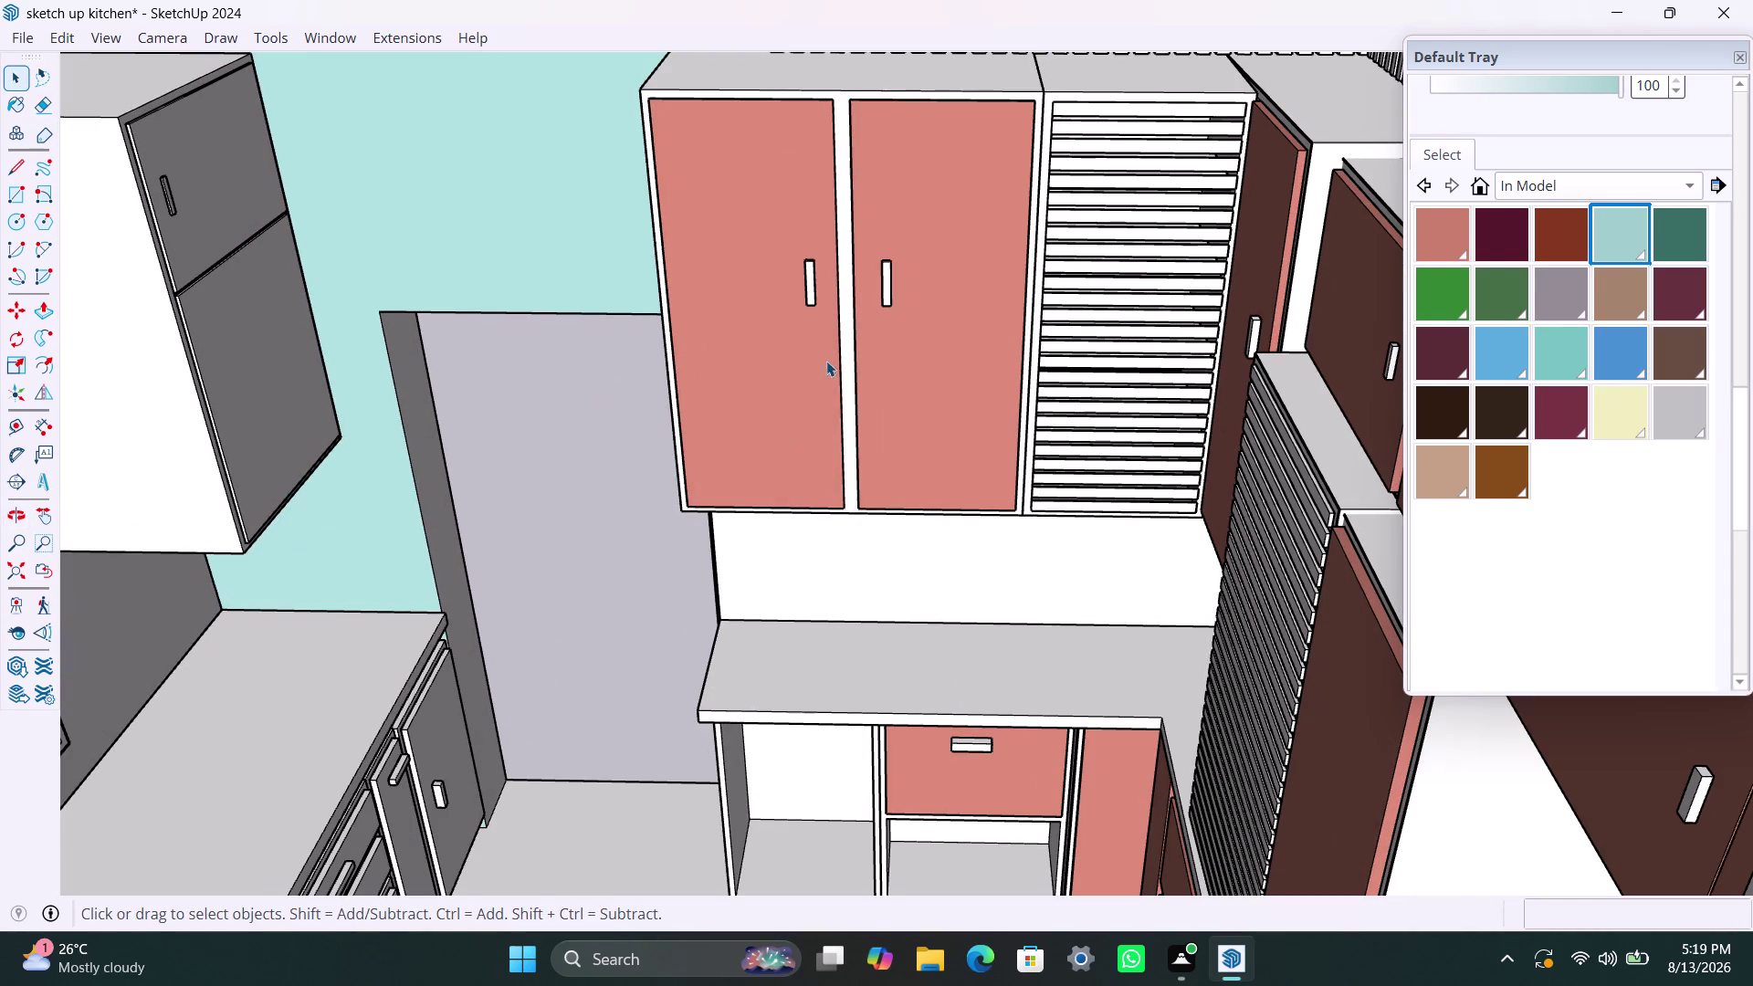
scroll(down, 3)
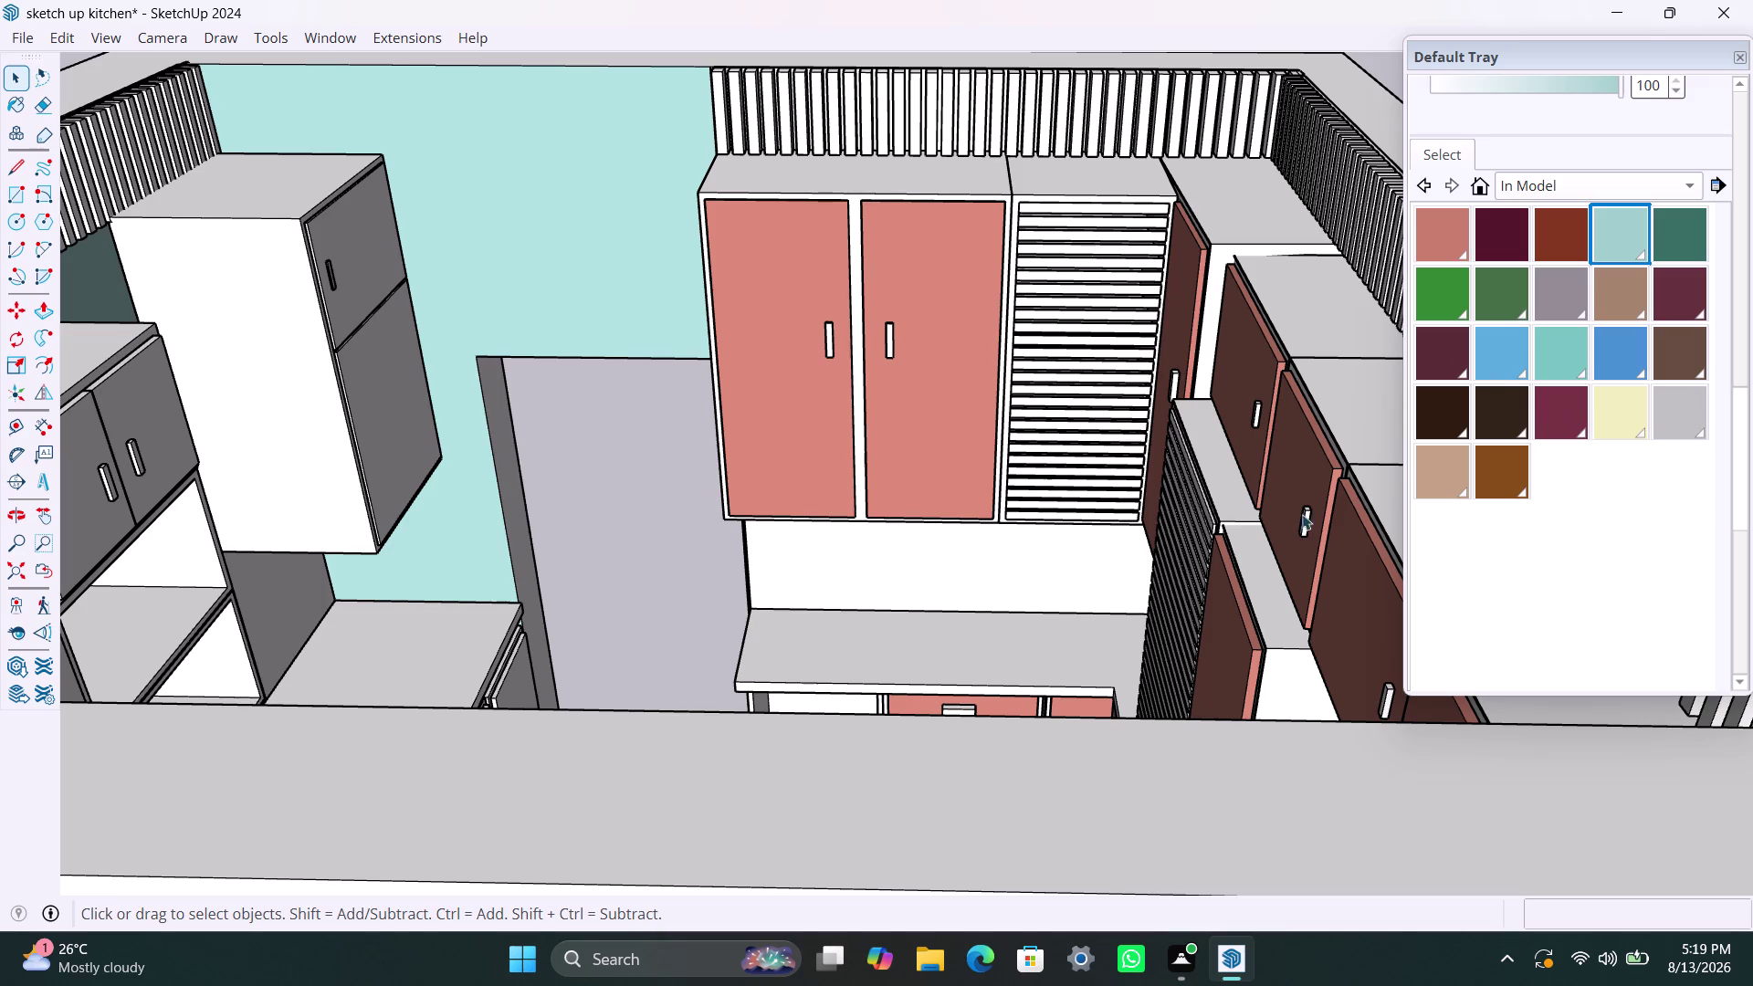
scroll(down, 3)
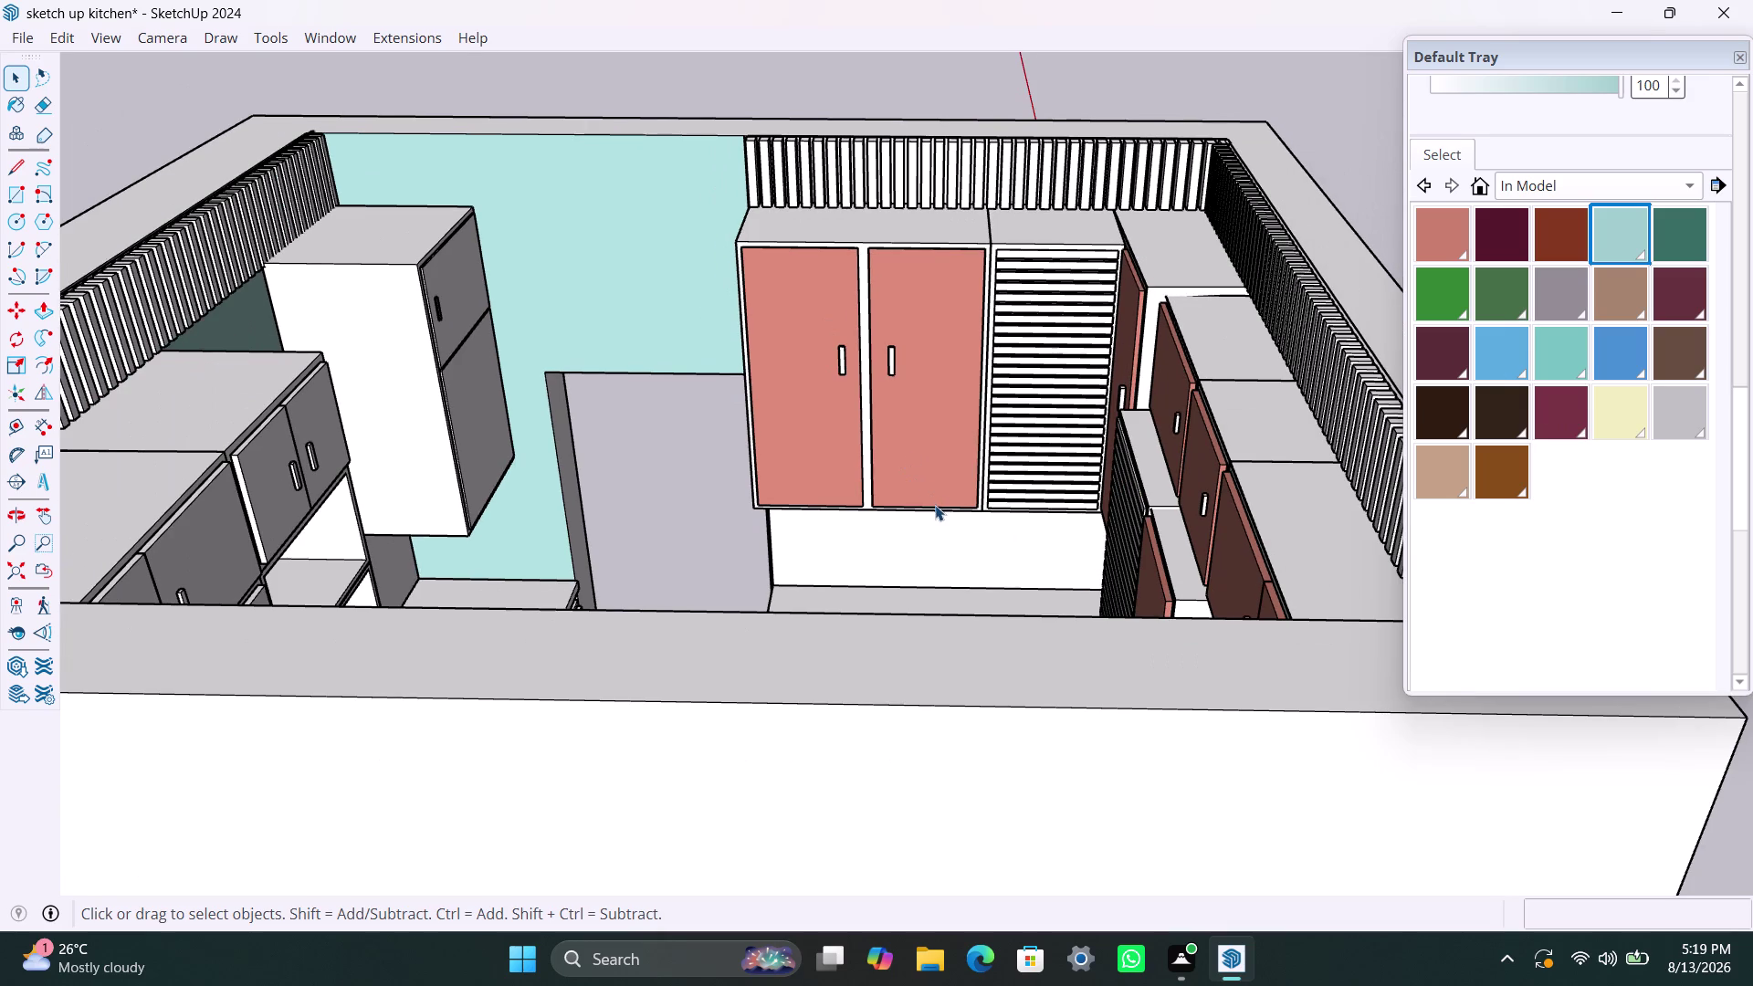
middle_drag(933, 521, 321, 548)
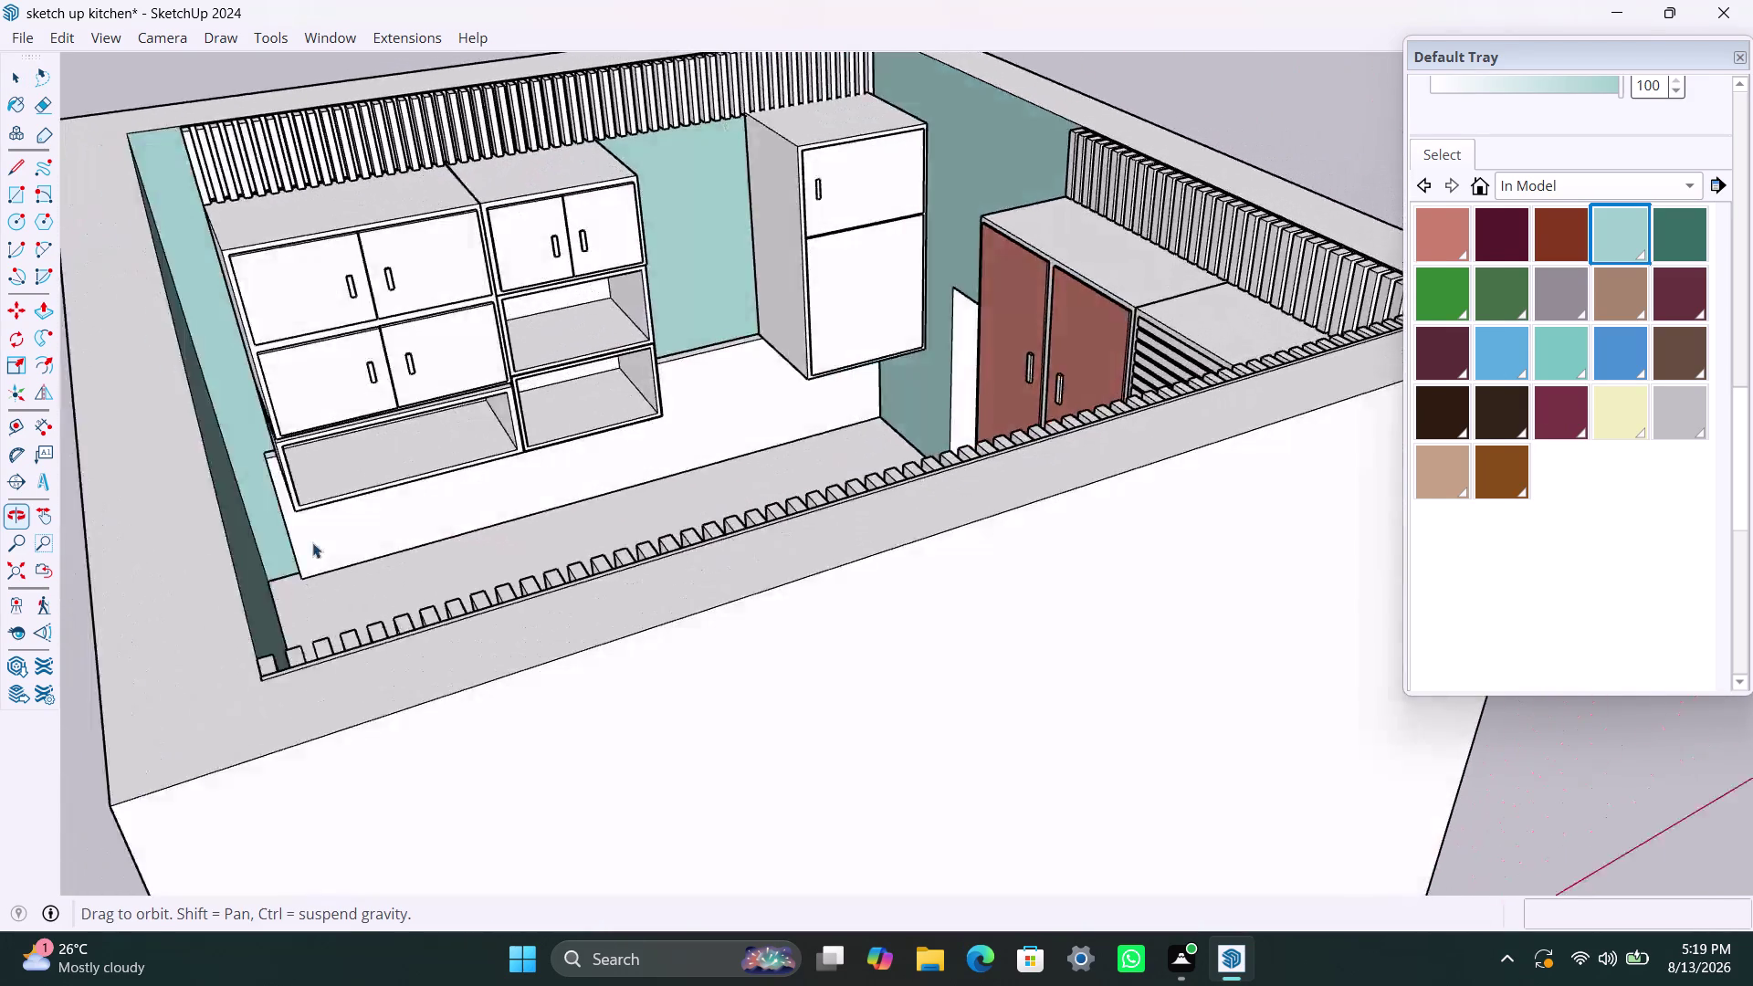
middle_drag(321, 548, 314, 547)
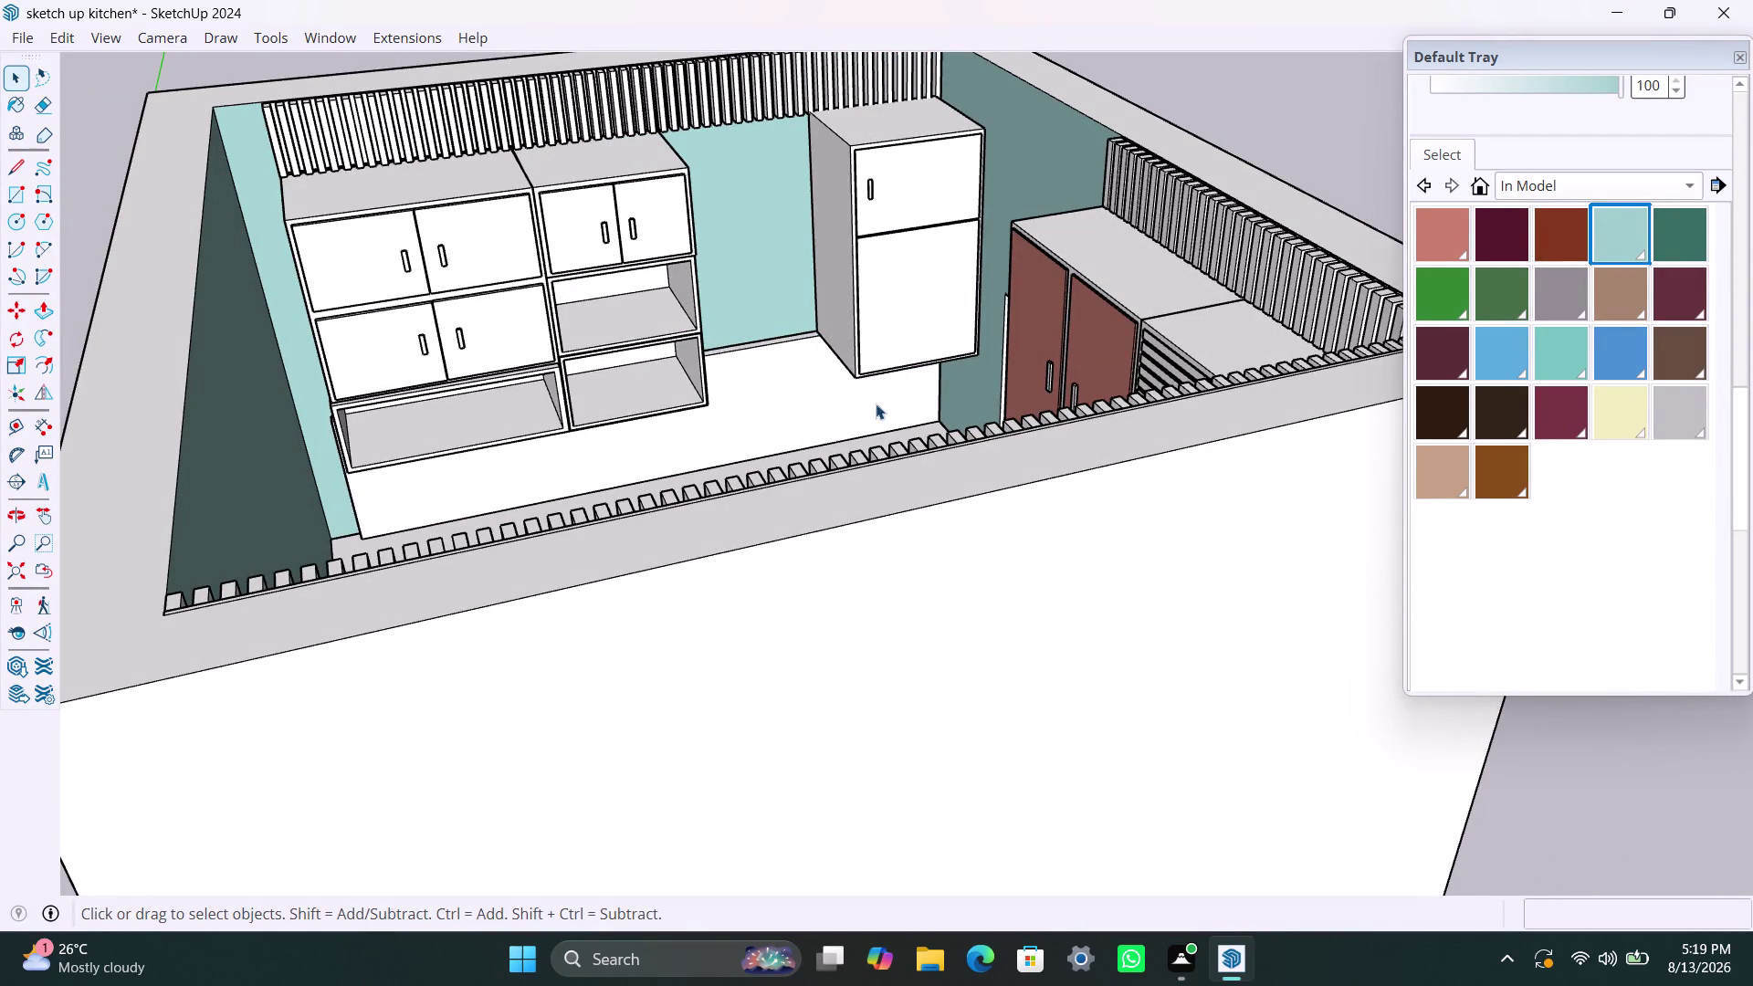
middle_drag(764, 409, 1229, 450)
scroll(down, 3)
middle_drag(872, 575, 1004, 603)
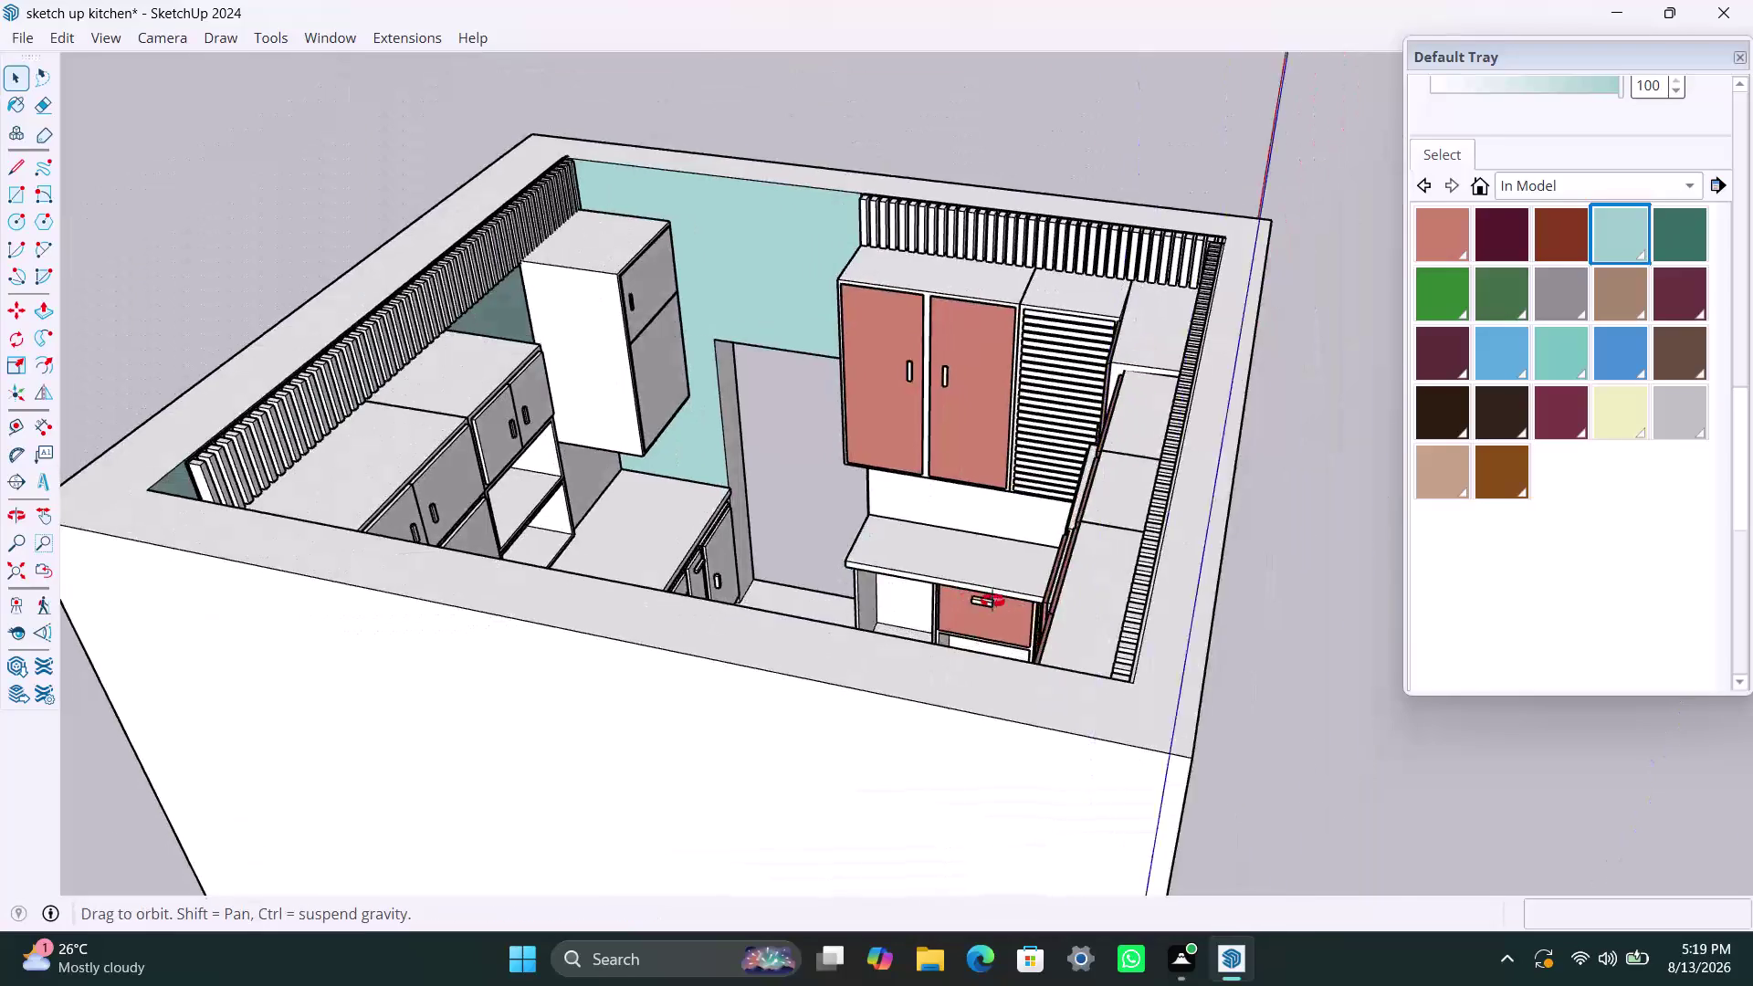
middle_drag(1005, 602, 1511, 578)
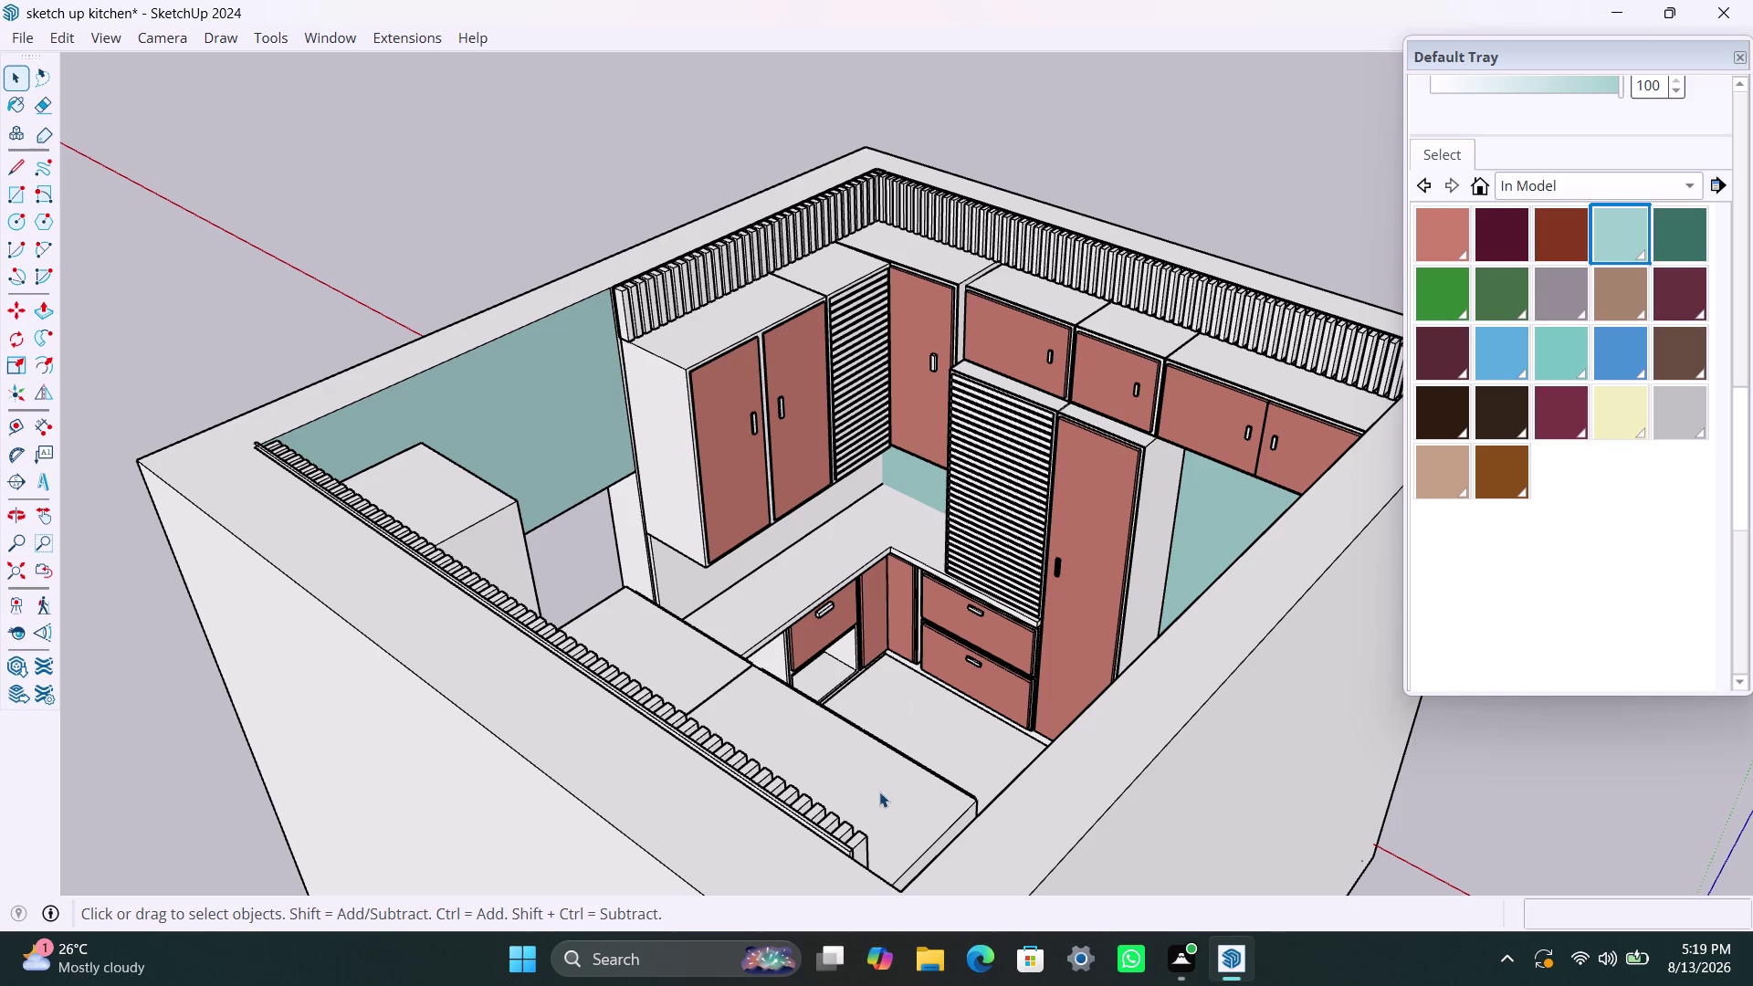
scroll(up, 3)
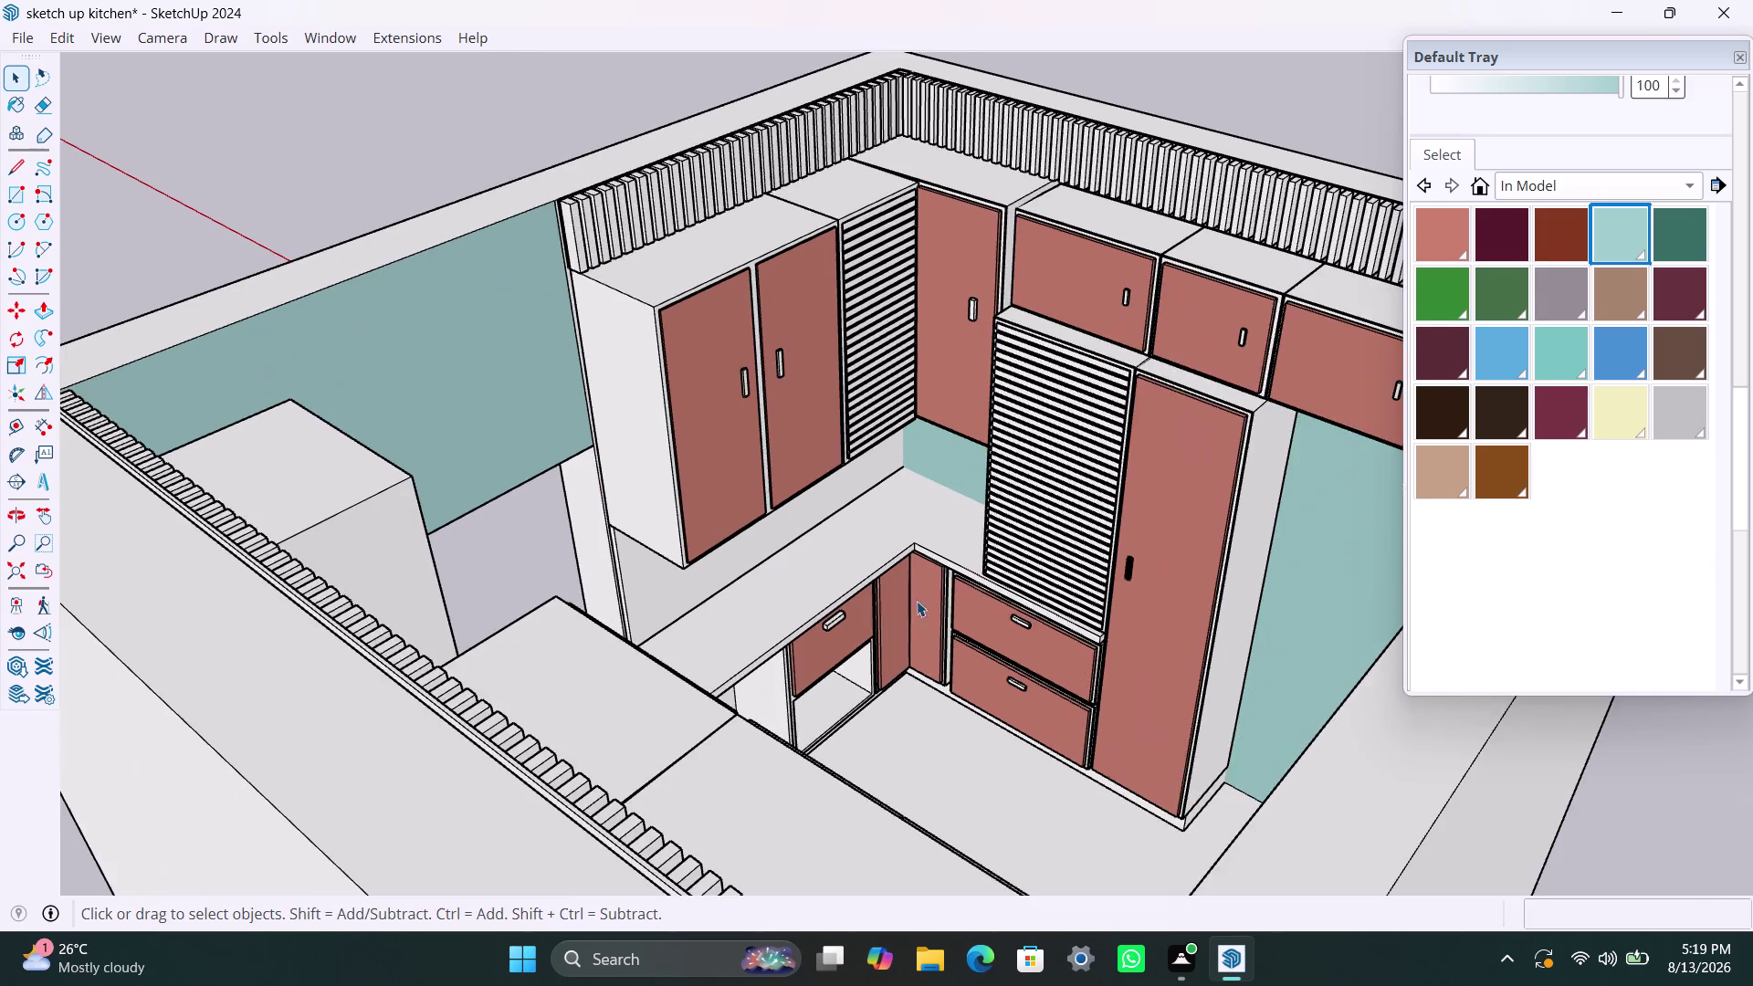
middle_drag(922, 604, 381, 641)
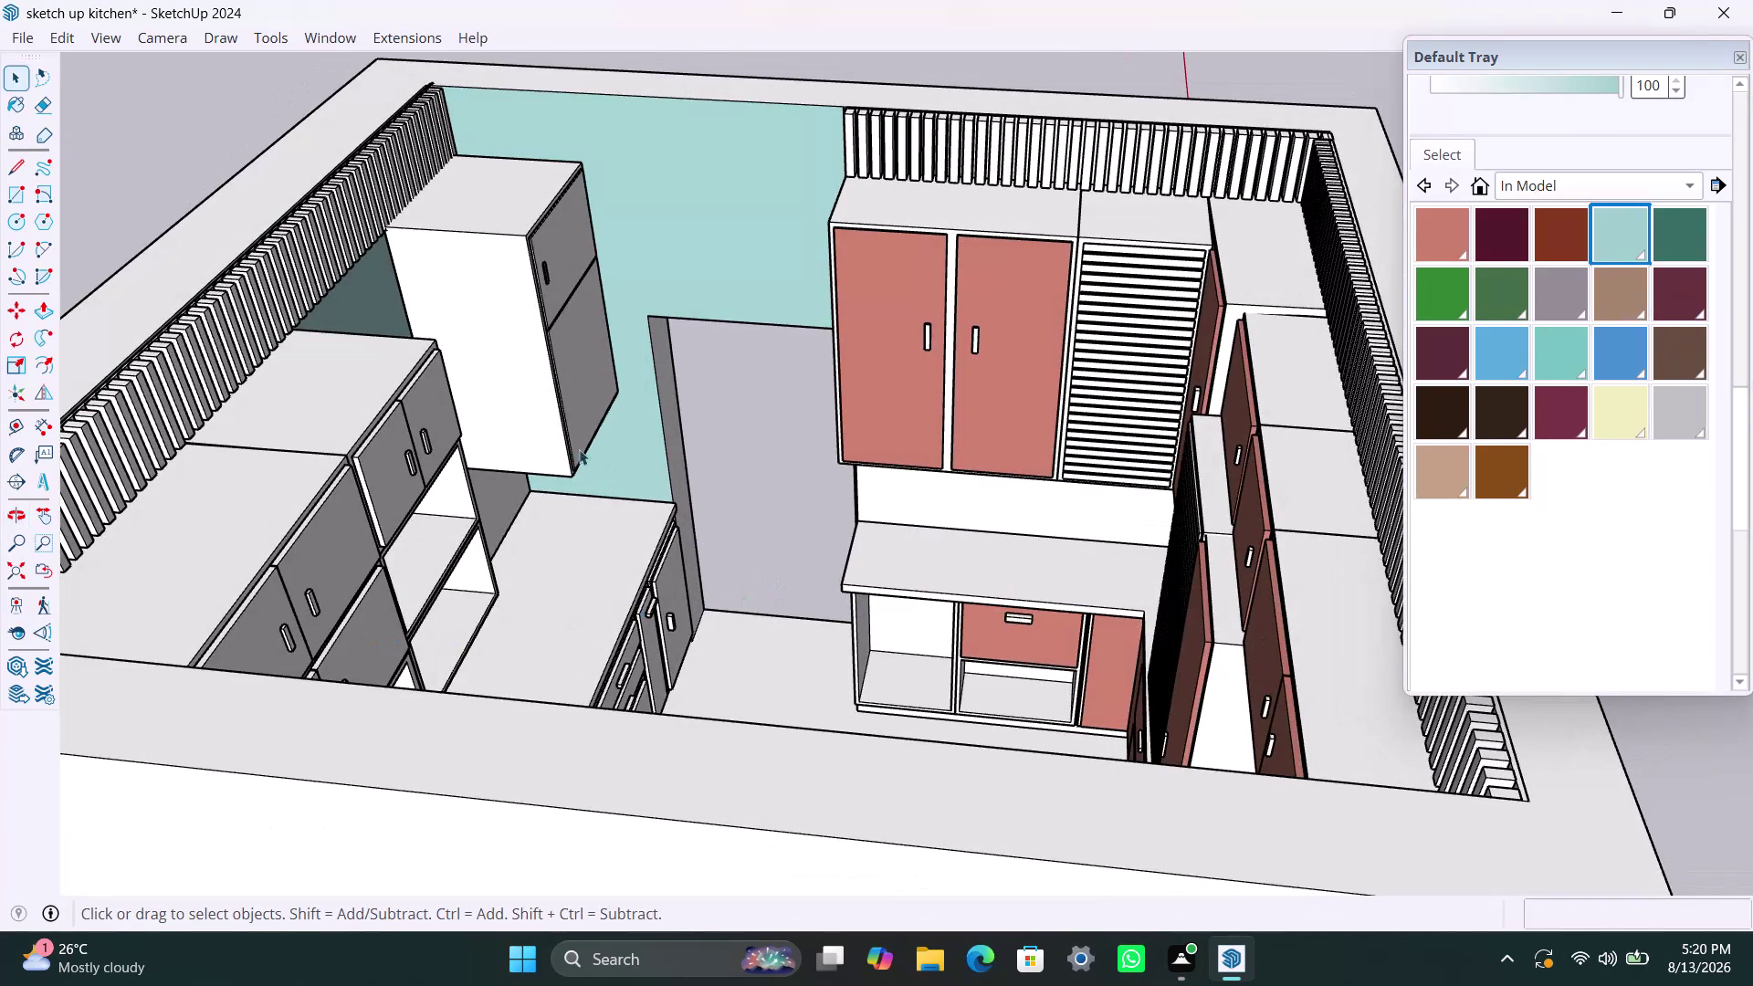
middle_drag(676, 503, 257, 559)
scroll(up, 3)
middle_drag(786, 268, 795, 323)
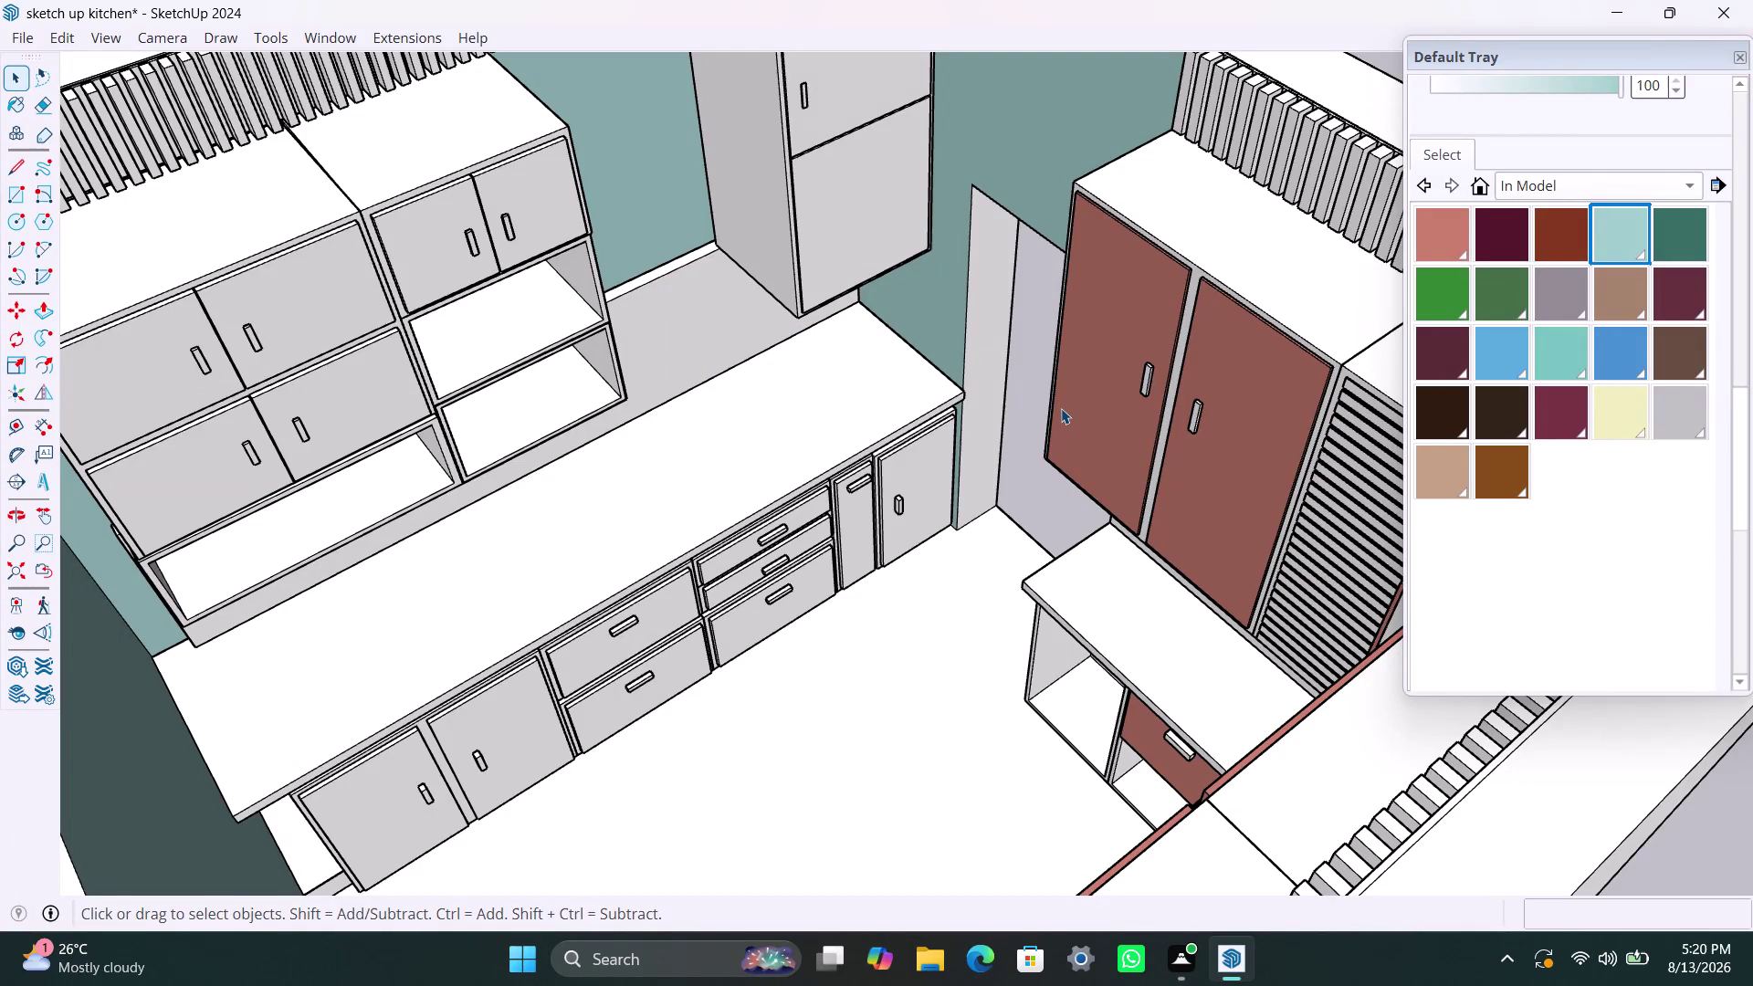
scroll(down, 3)
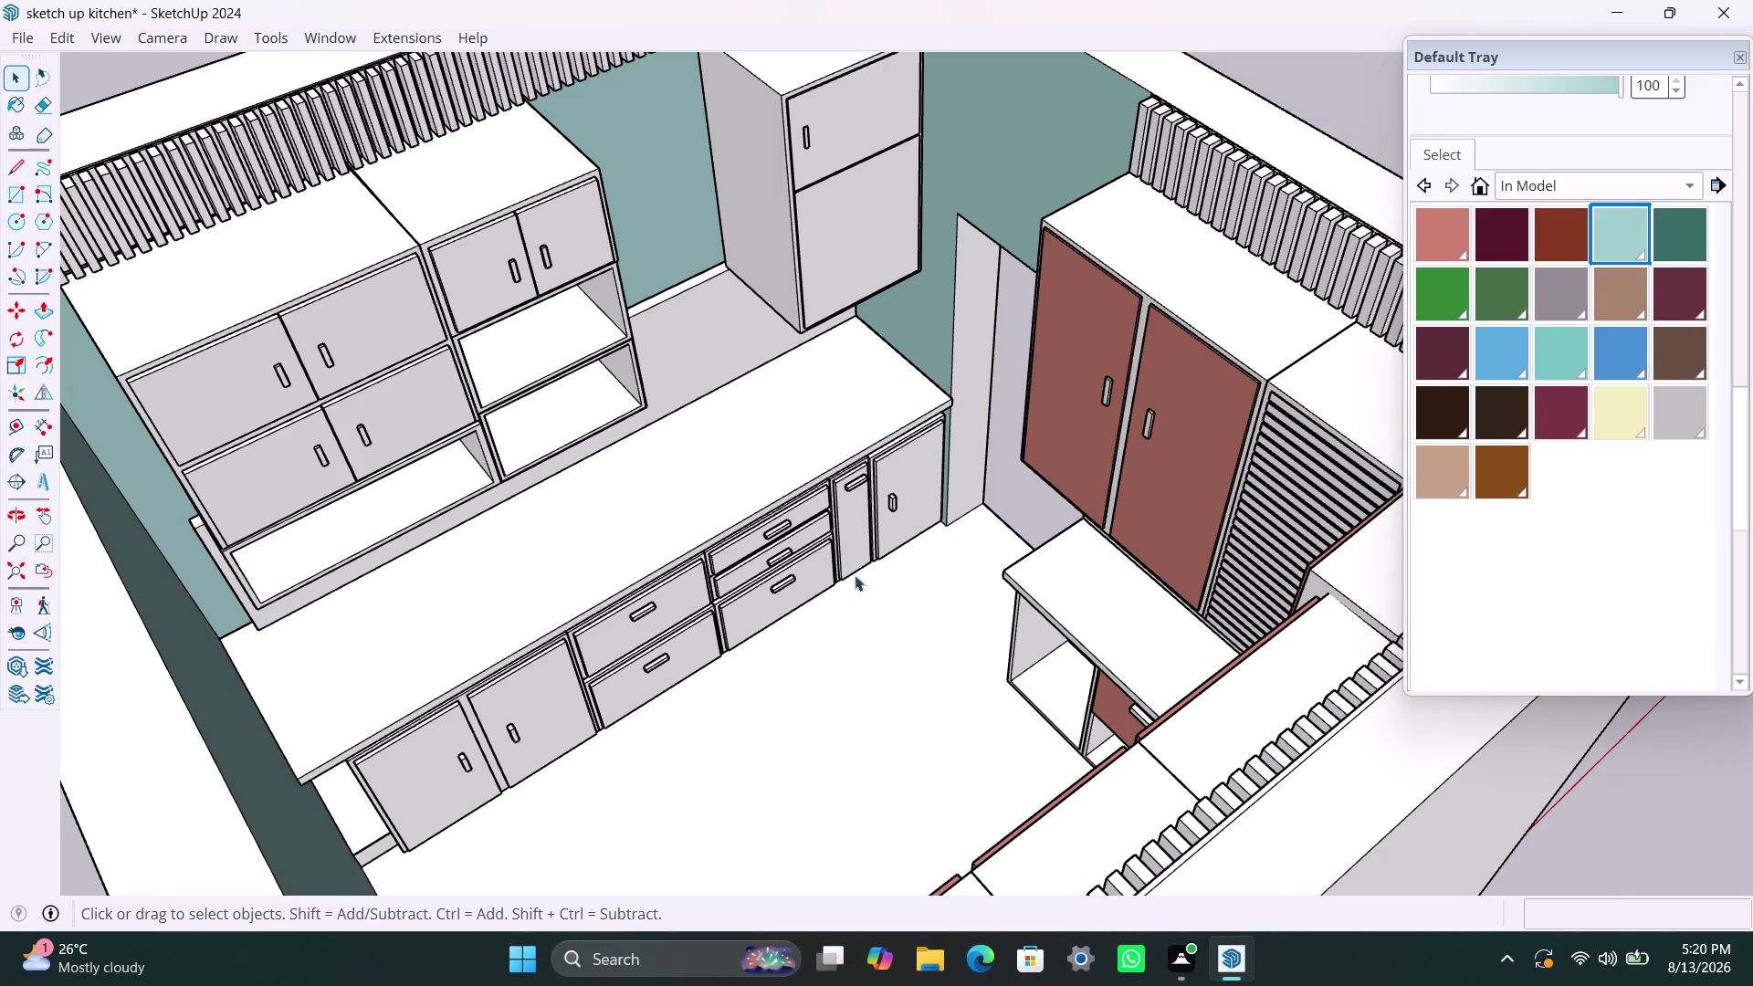
middle_drag(834, 592, 459, 589)
scroll(up, 3)
click(1089, 157)
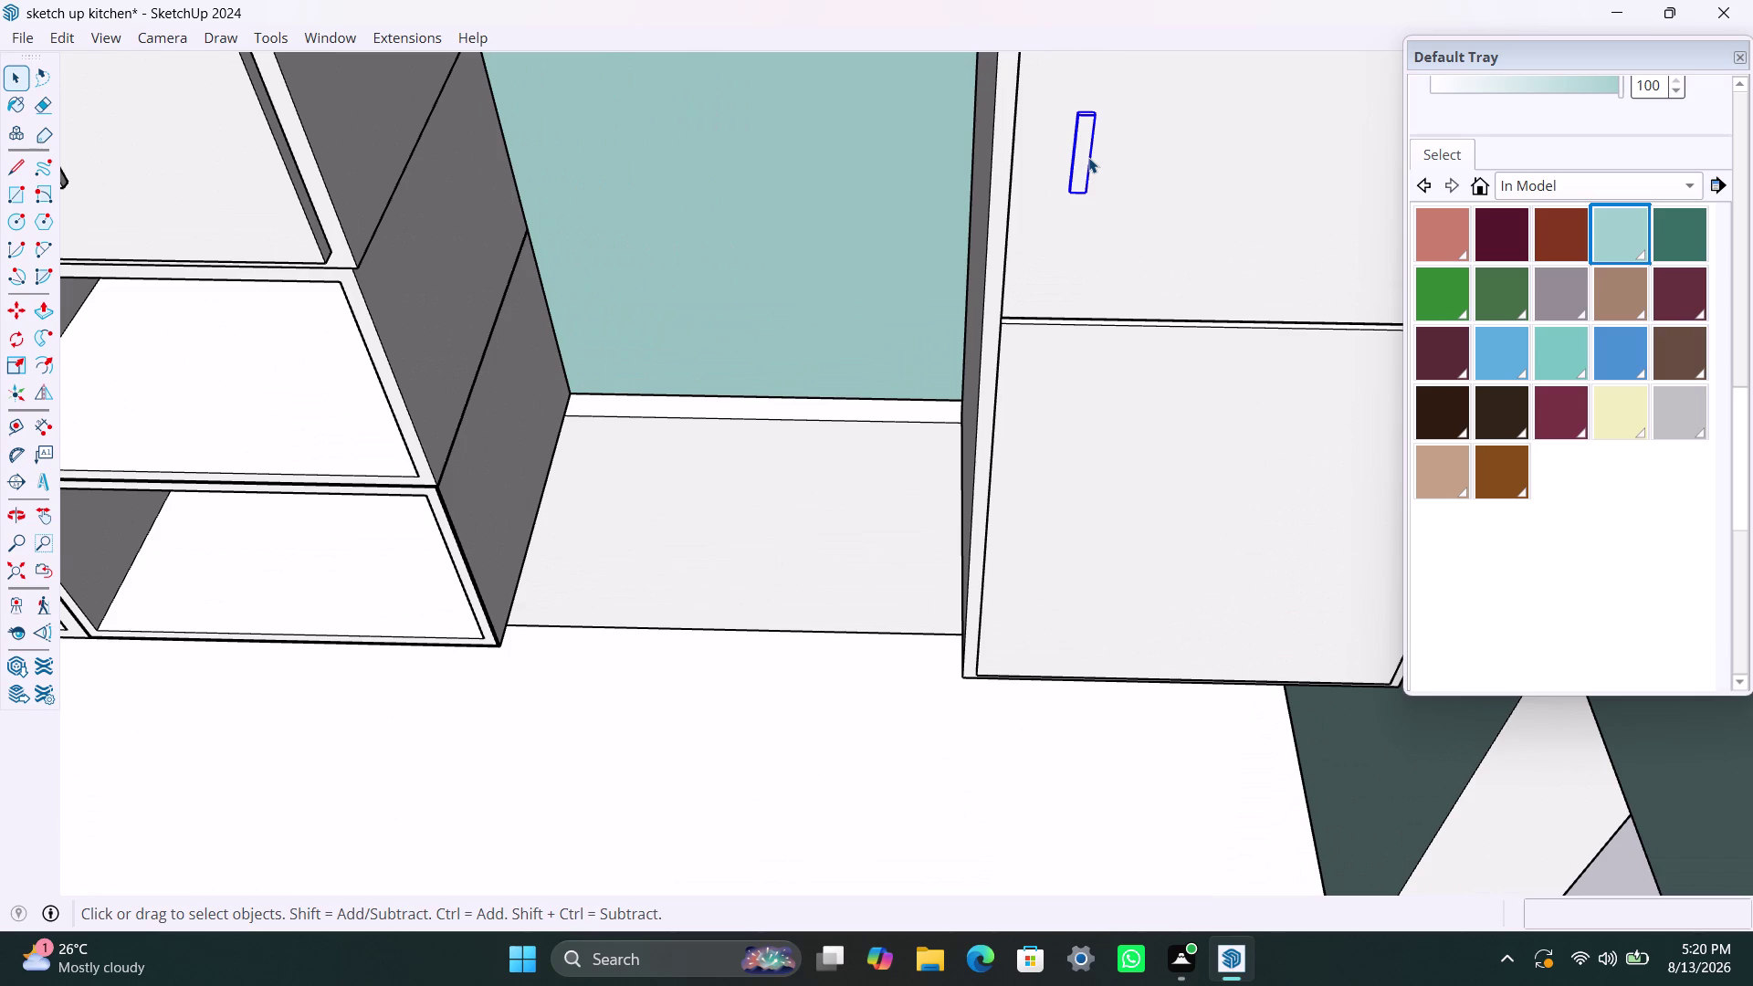
key(Delete)
scroll(down, 3)
scroll(down, 3)
middle_drag(905, 617, 1275, 598)
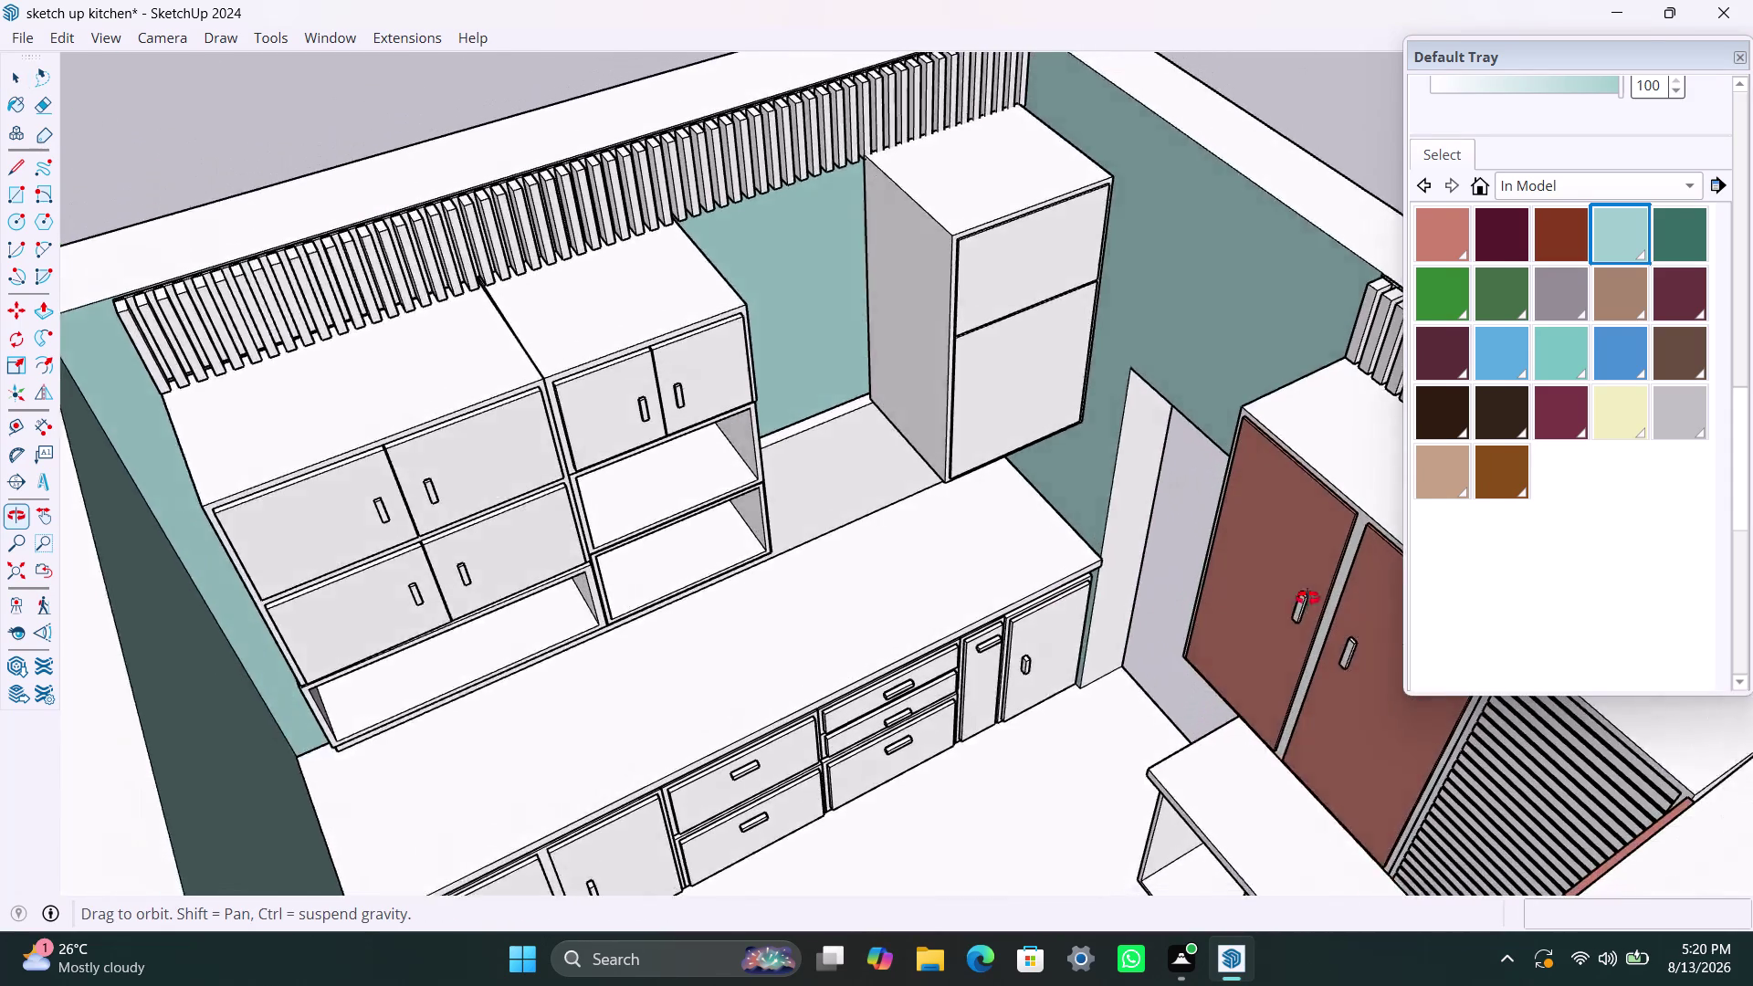
middle_drag(1275, 598, 1373, 605)
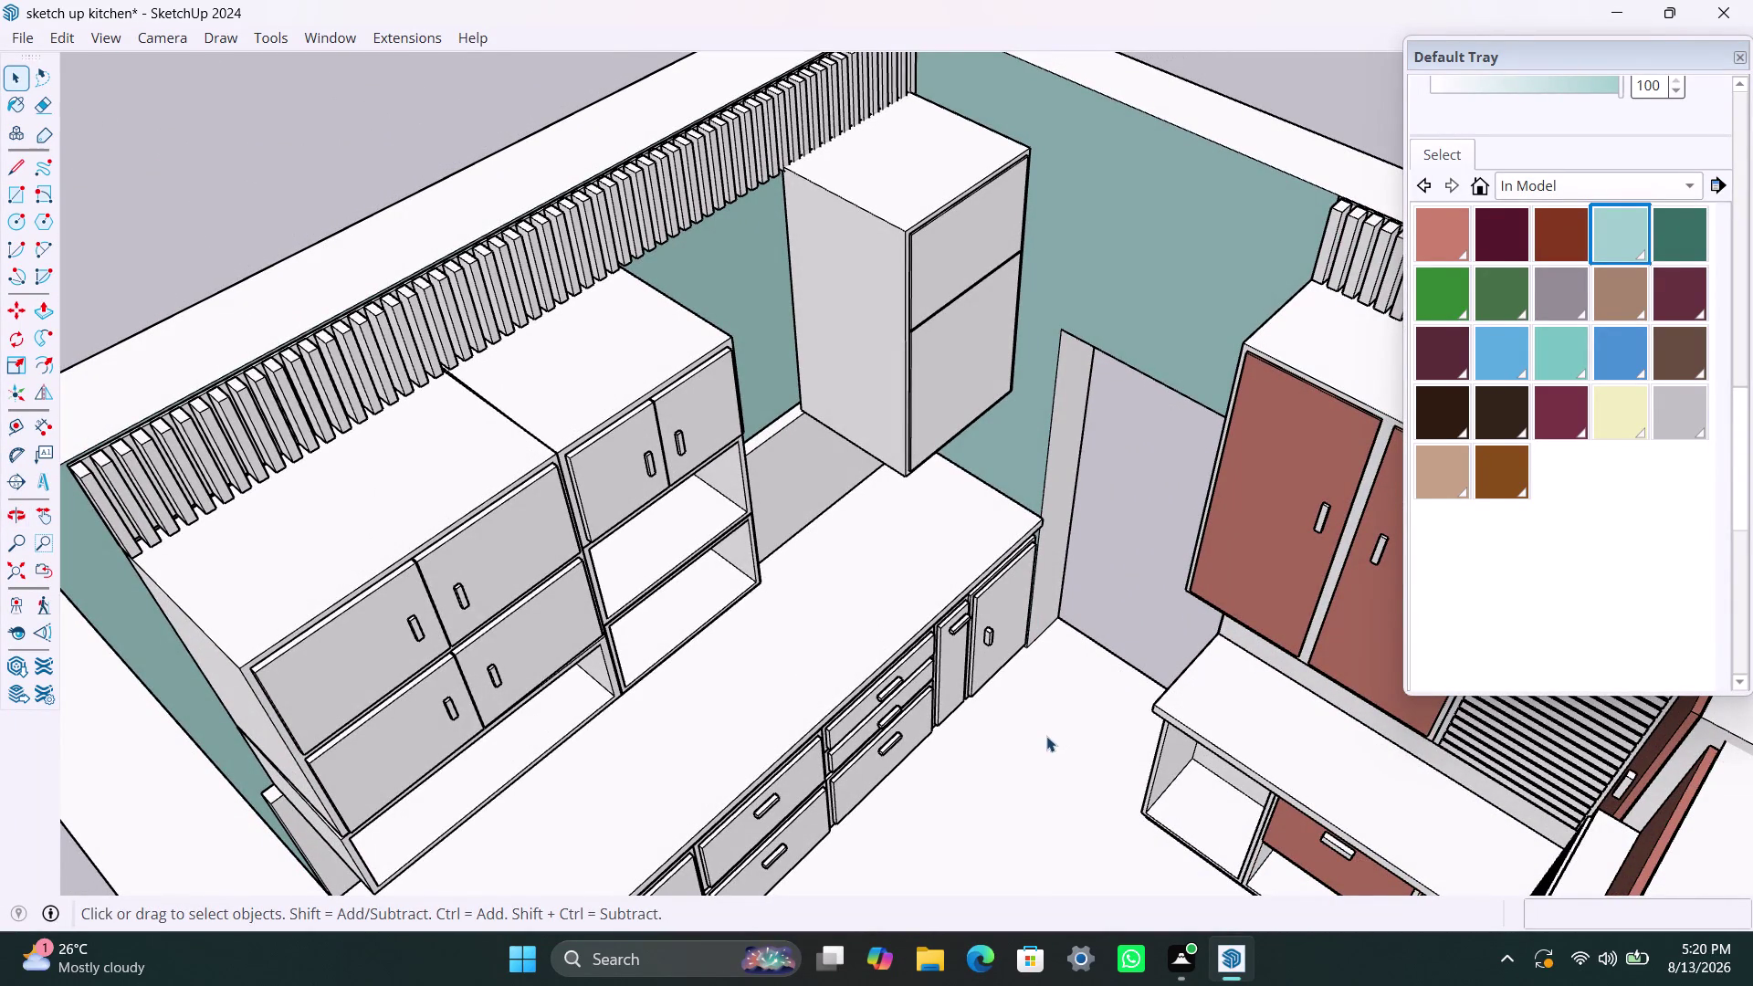
middle_drag(1027, 766, 1397, 730)
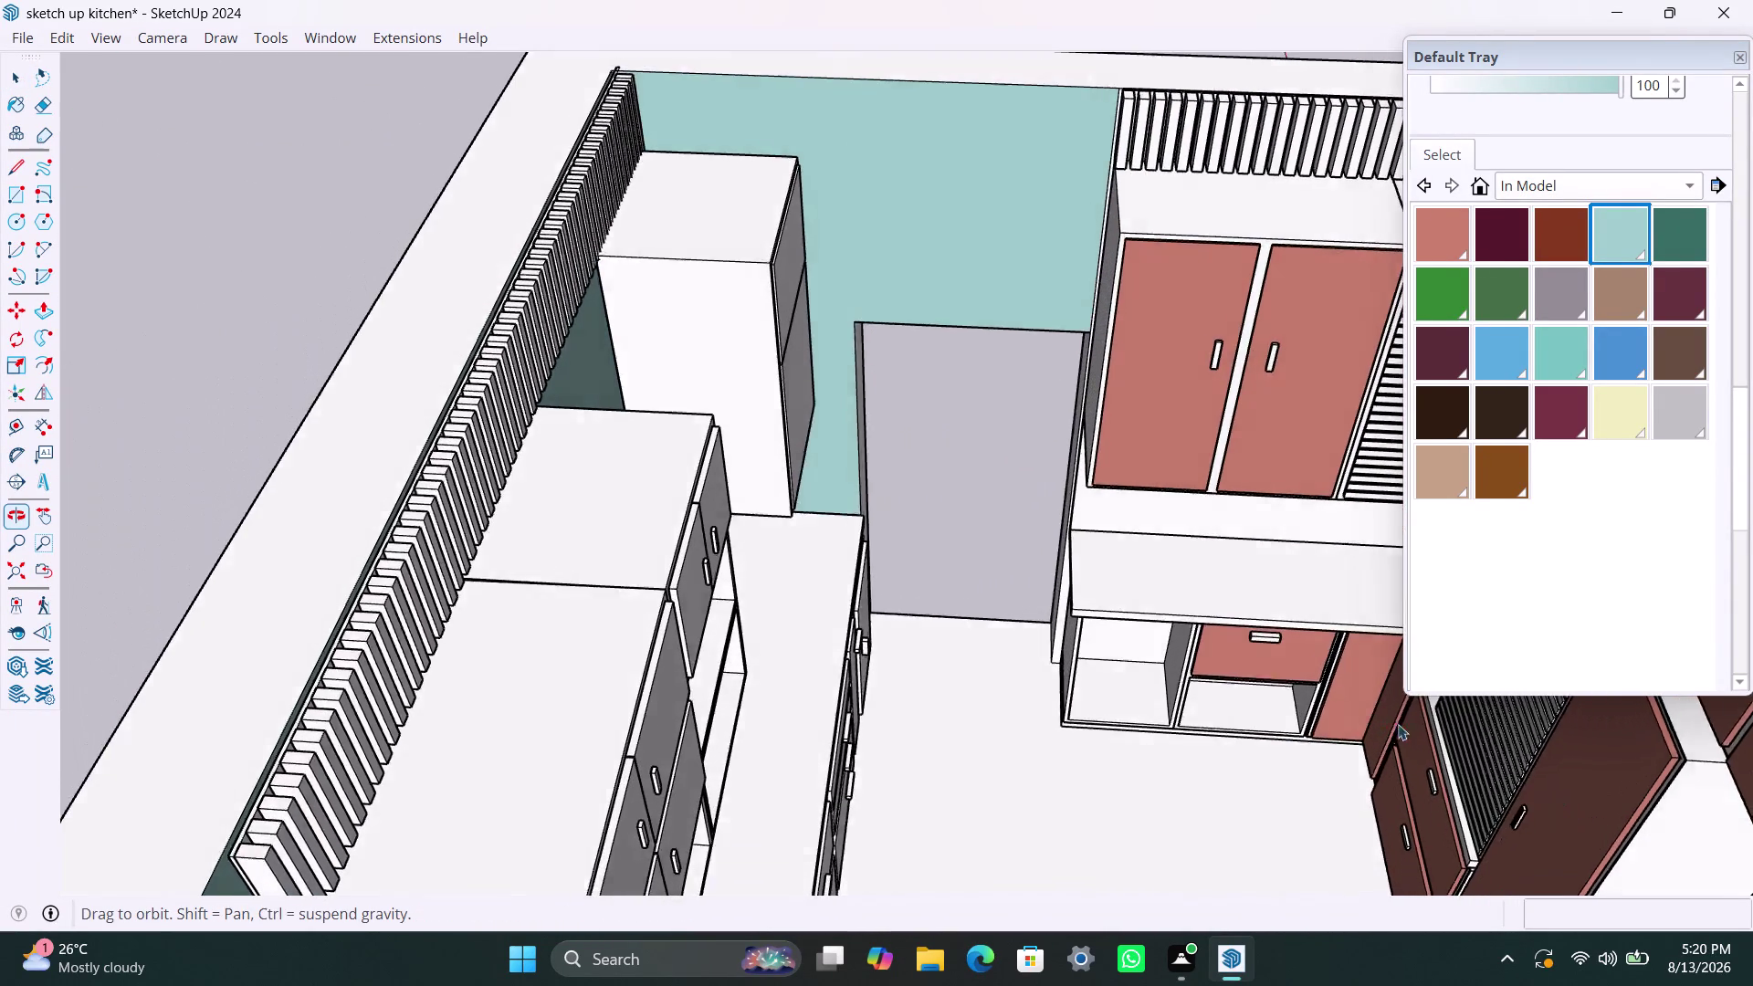
middle_drag(1398, 731, 1398, 730)
scroll(up, 3)
Select the upper cabinet unit and paint its body pale cream (237, 237, 189).
middle_drag(1179, 443, 1149, 393)
click(1182, 442)
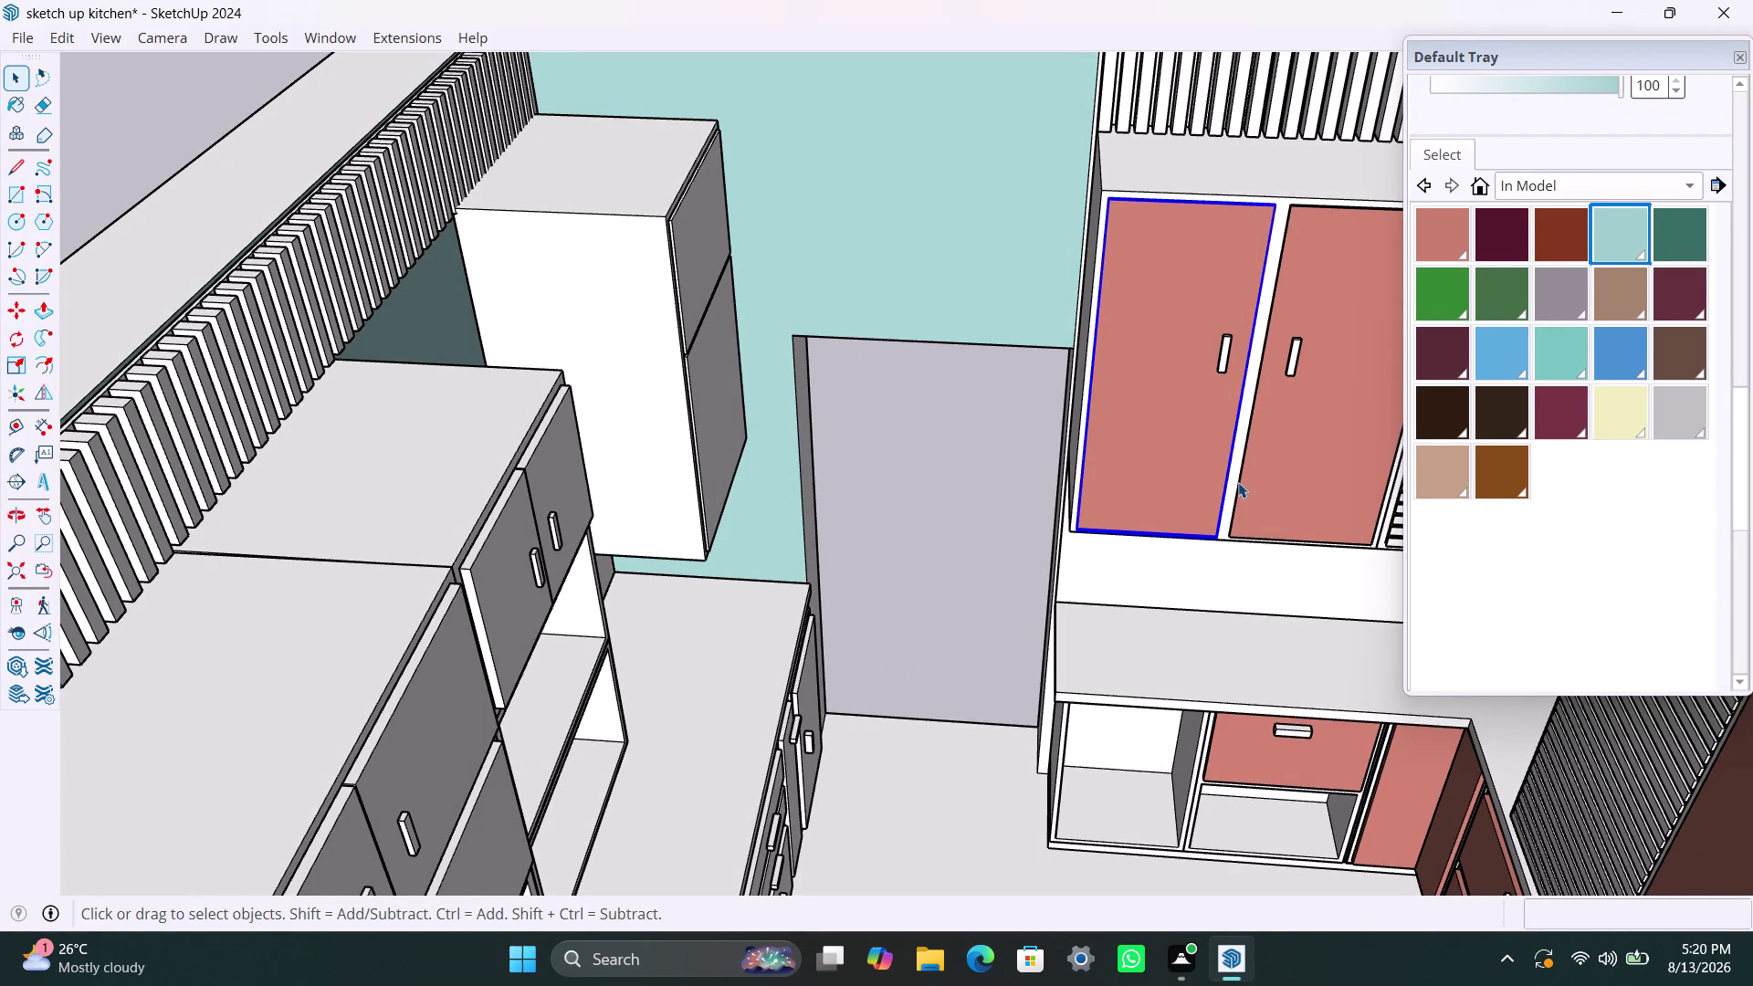
click(1265, 164)
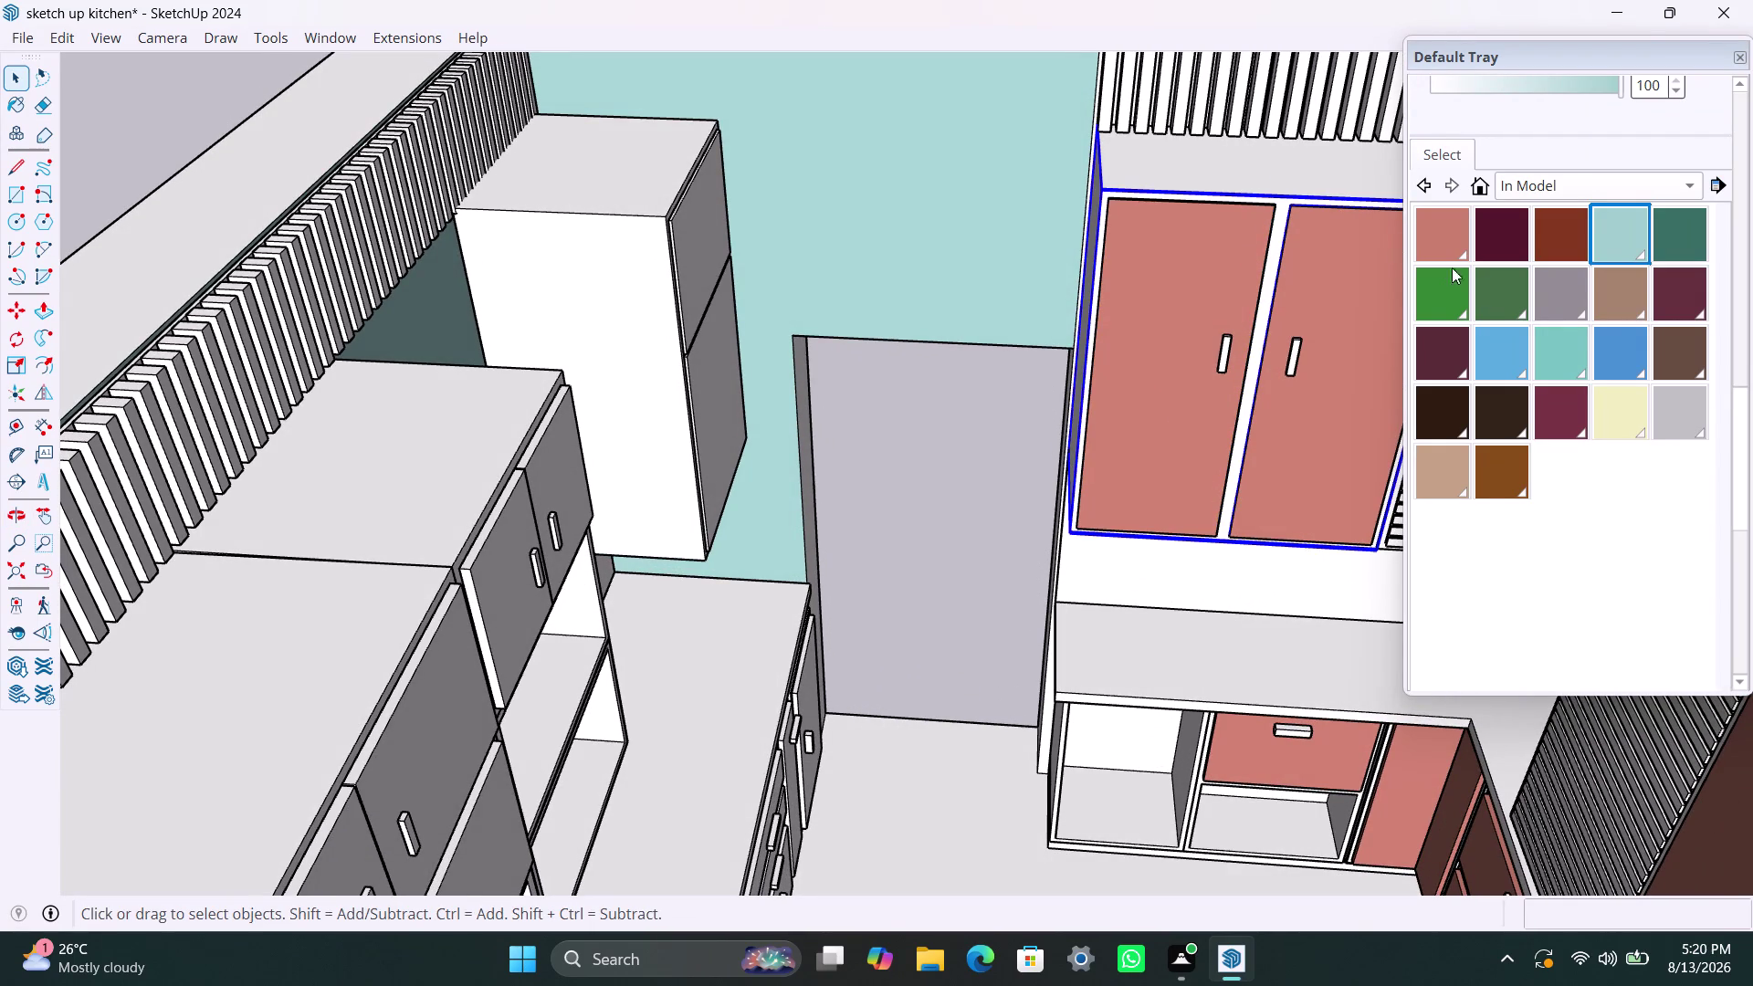
click(1617, 394)
click(1320, 178)
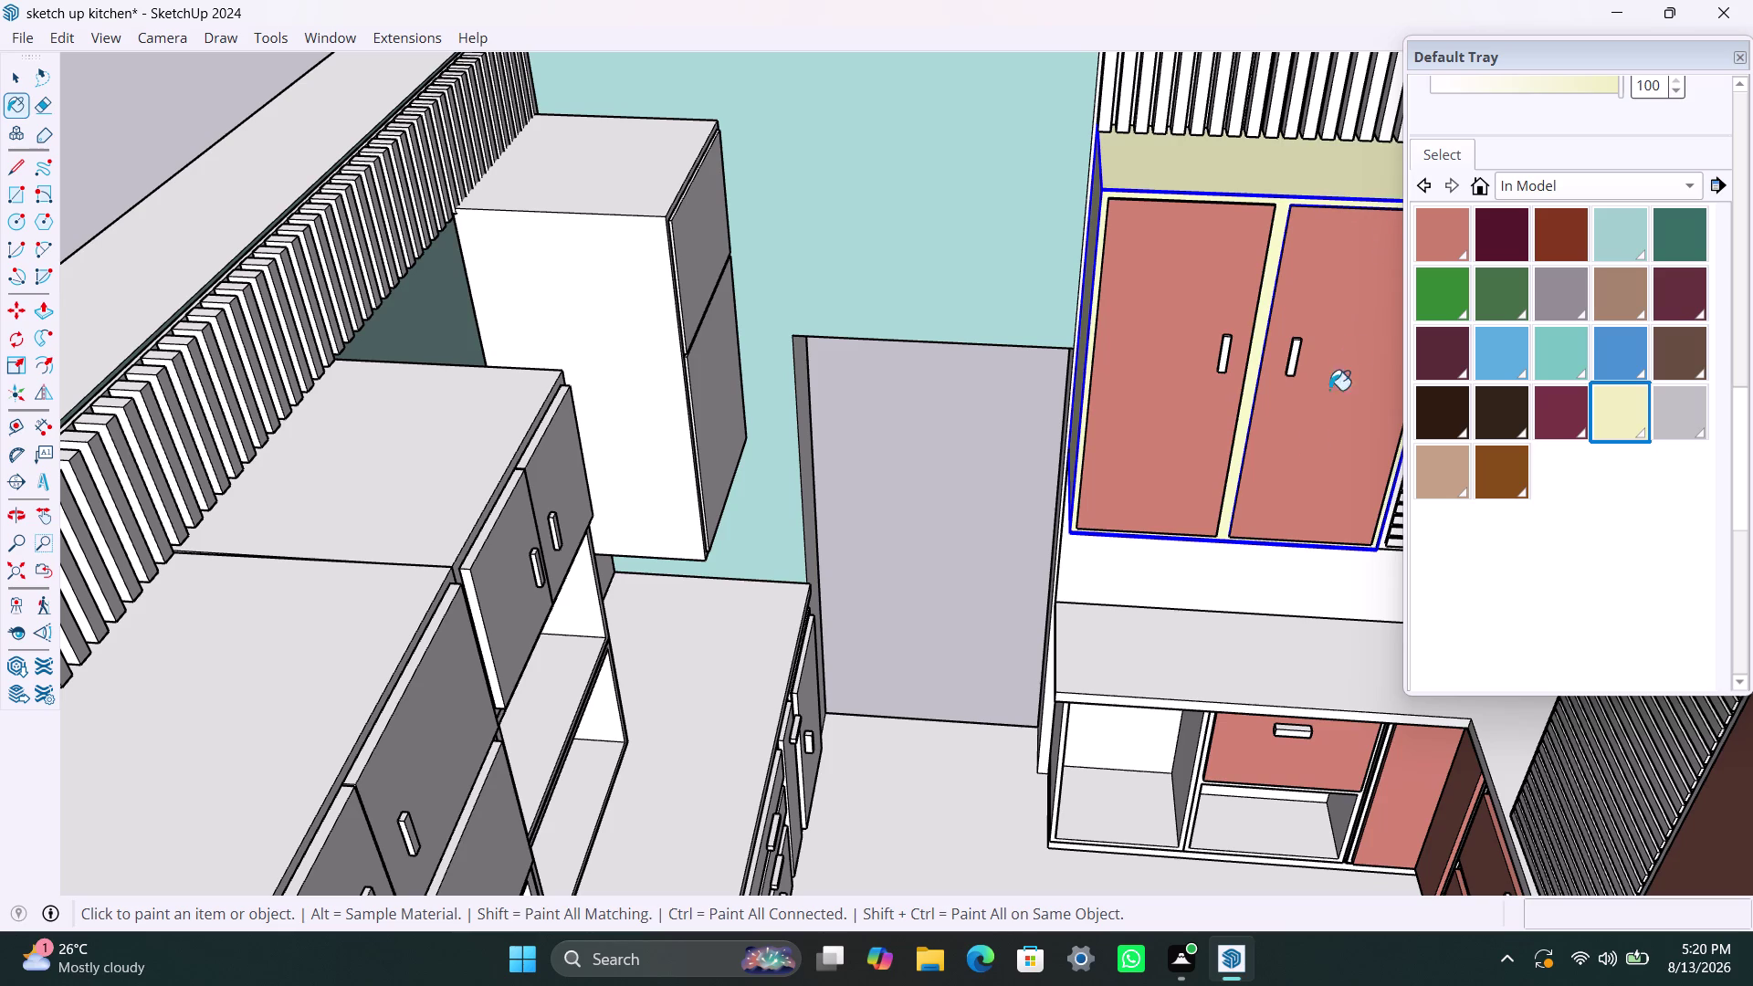
scroll(up, 3)
scroll(up, 3)
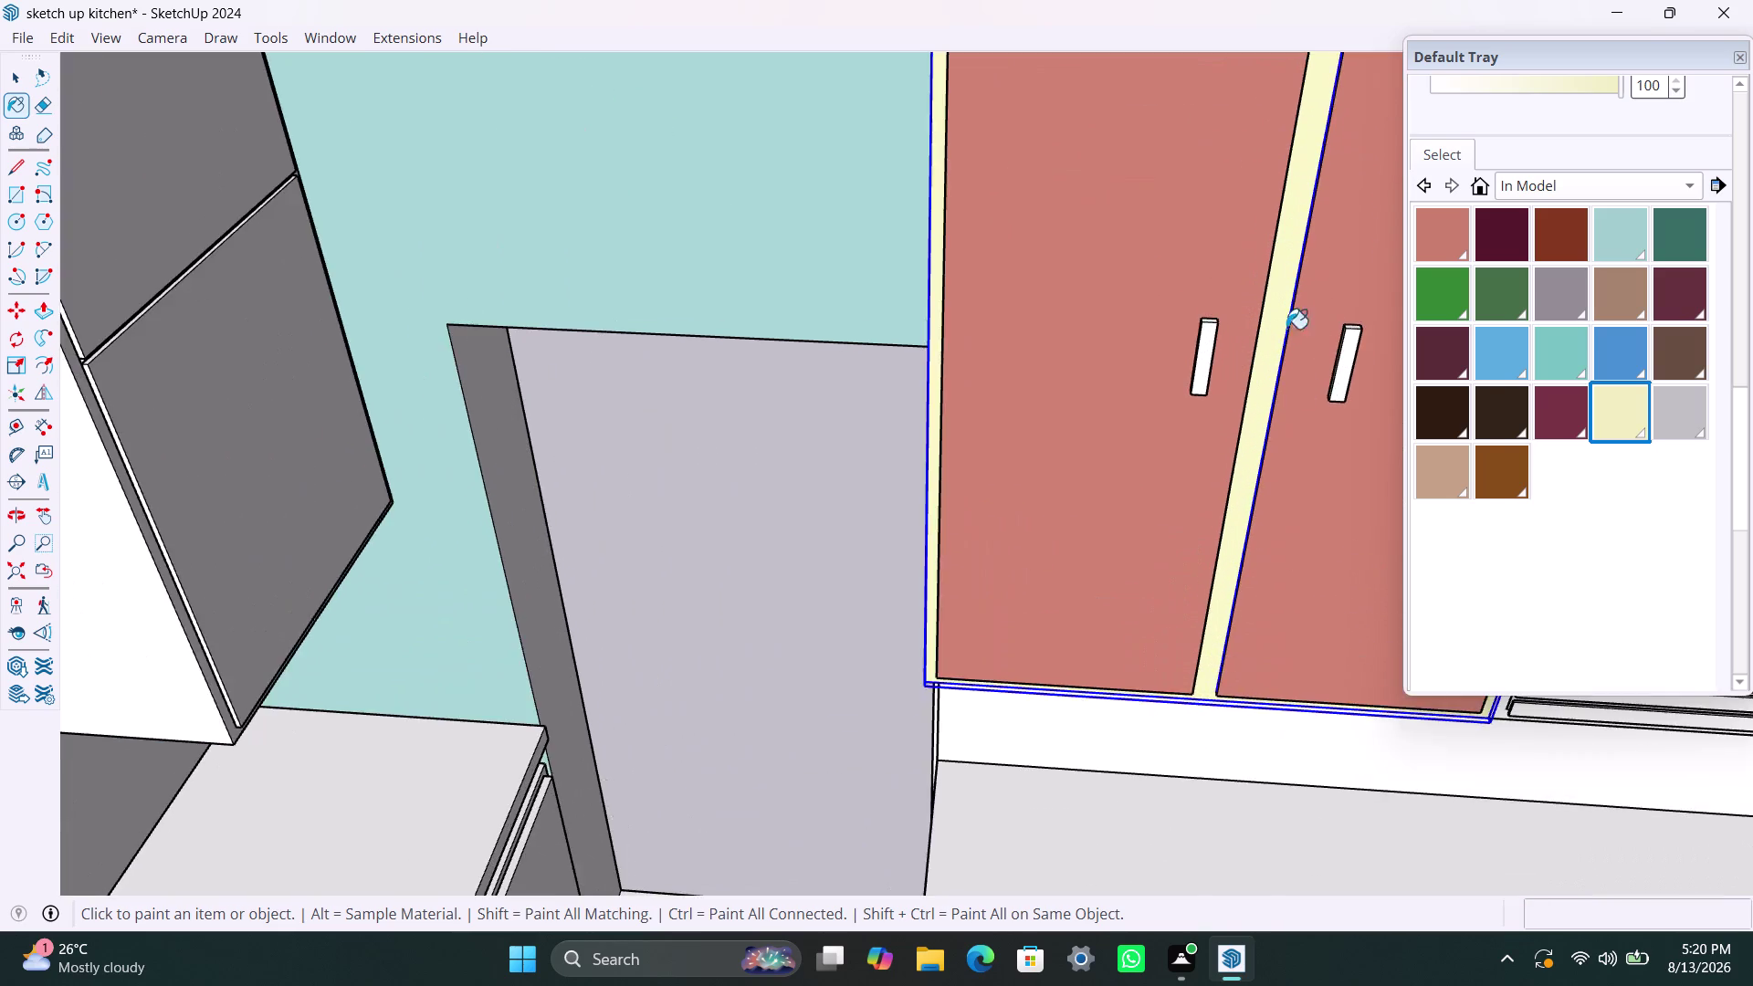
scroll(down, 3)
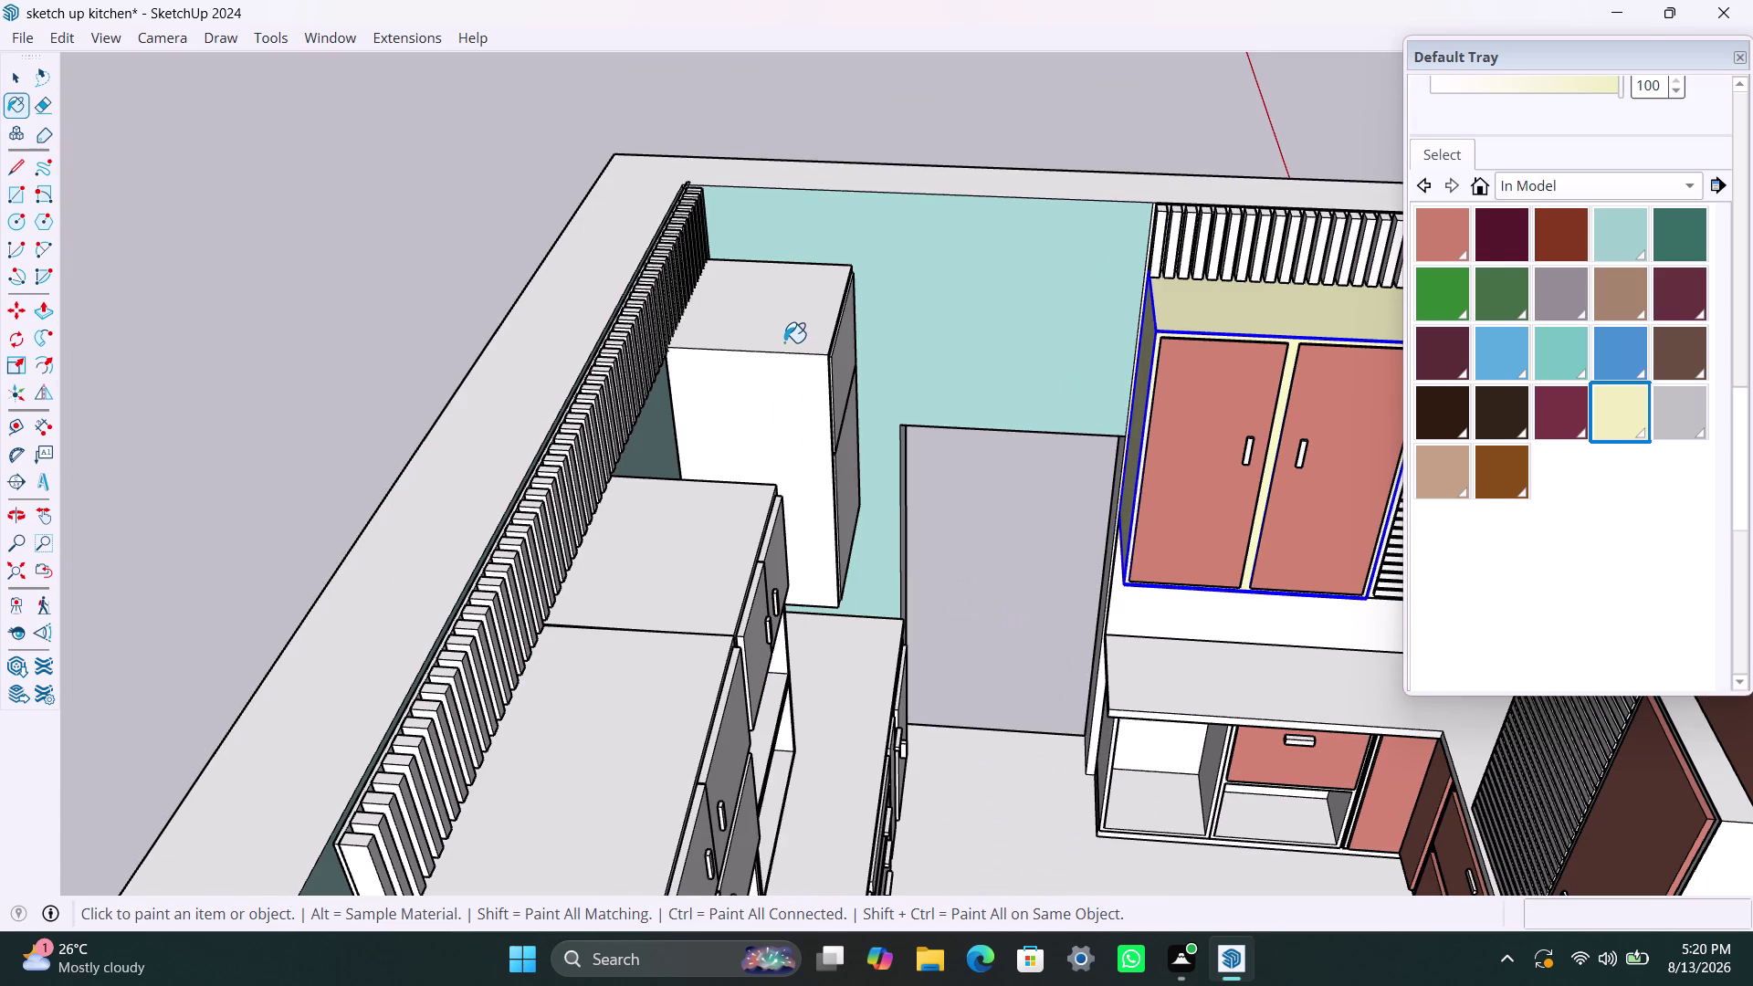
Paint the tall unit's body and side and the two left cabinet bodies cream.
click(786, 334)
click(791, 381)
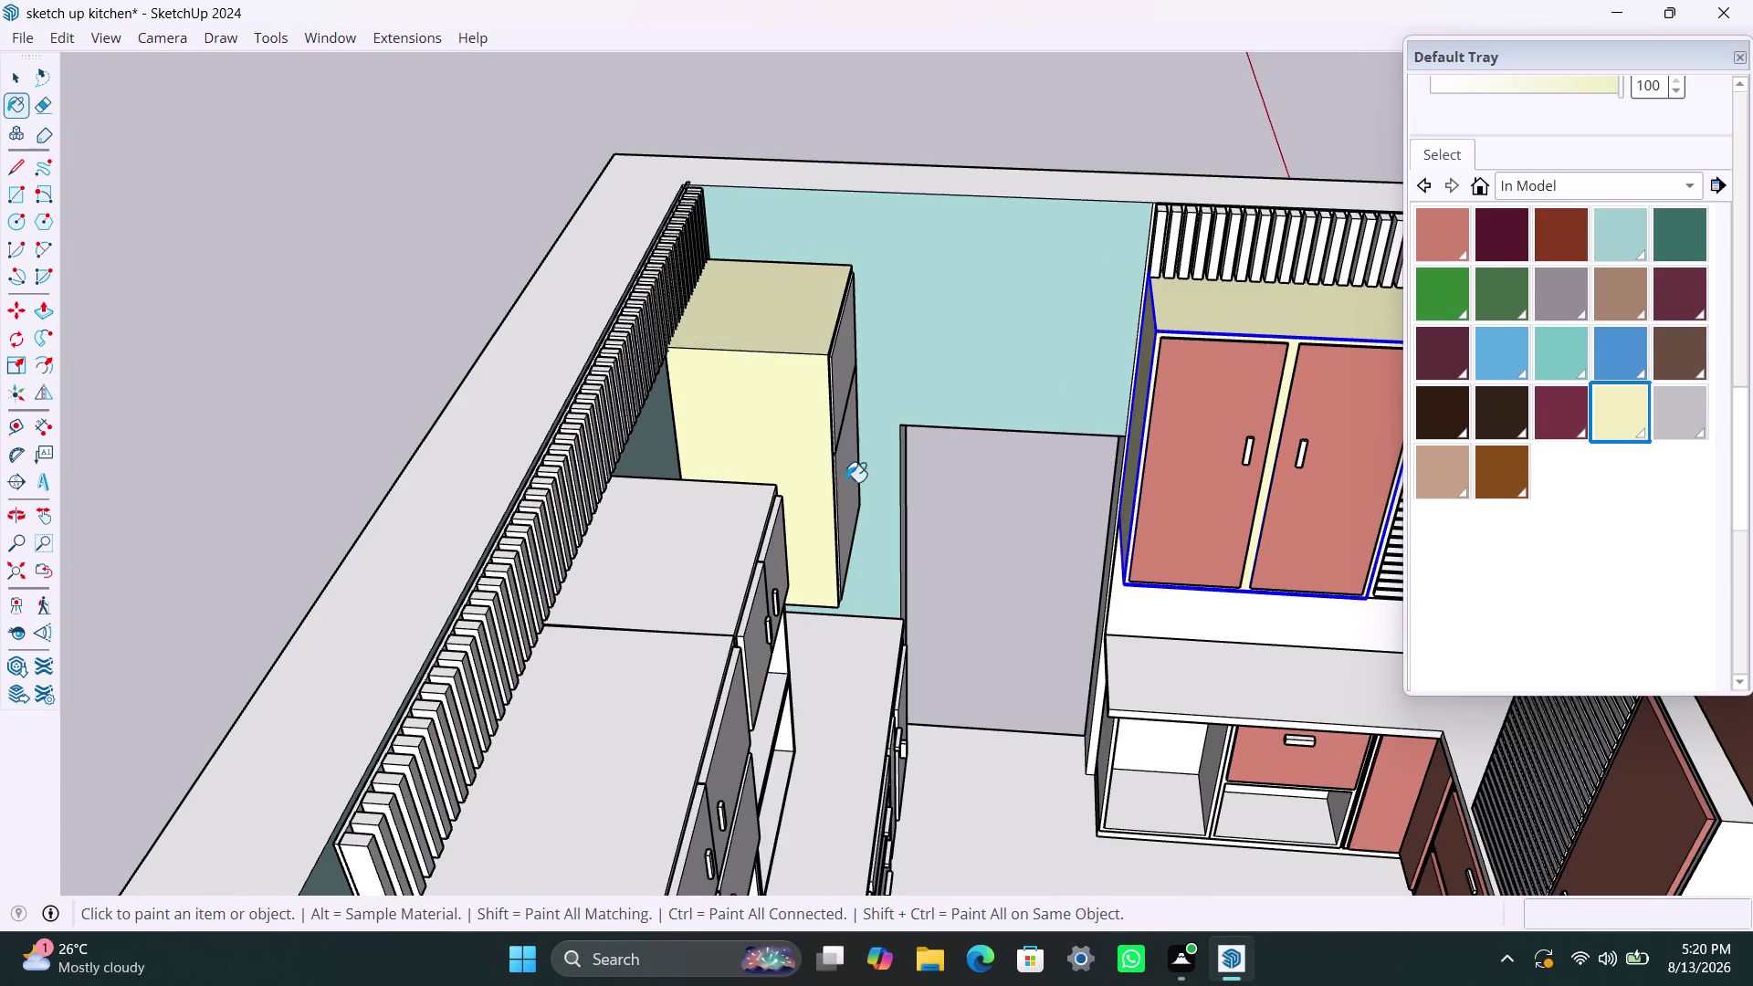
click(709, 574)
click(649, 706)
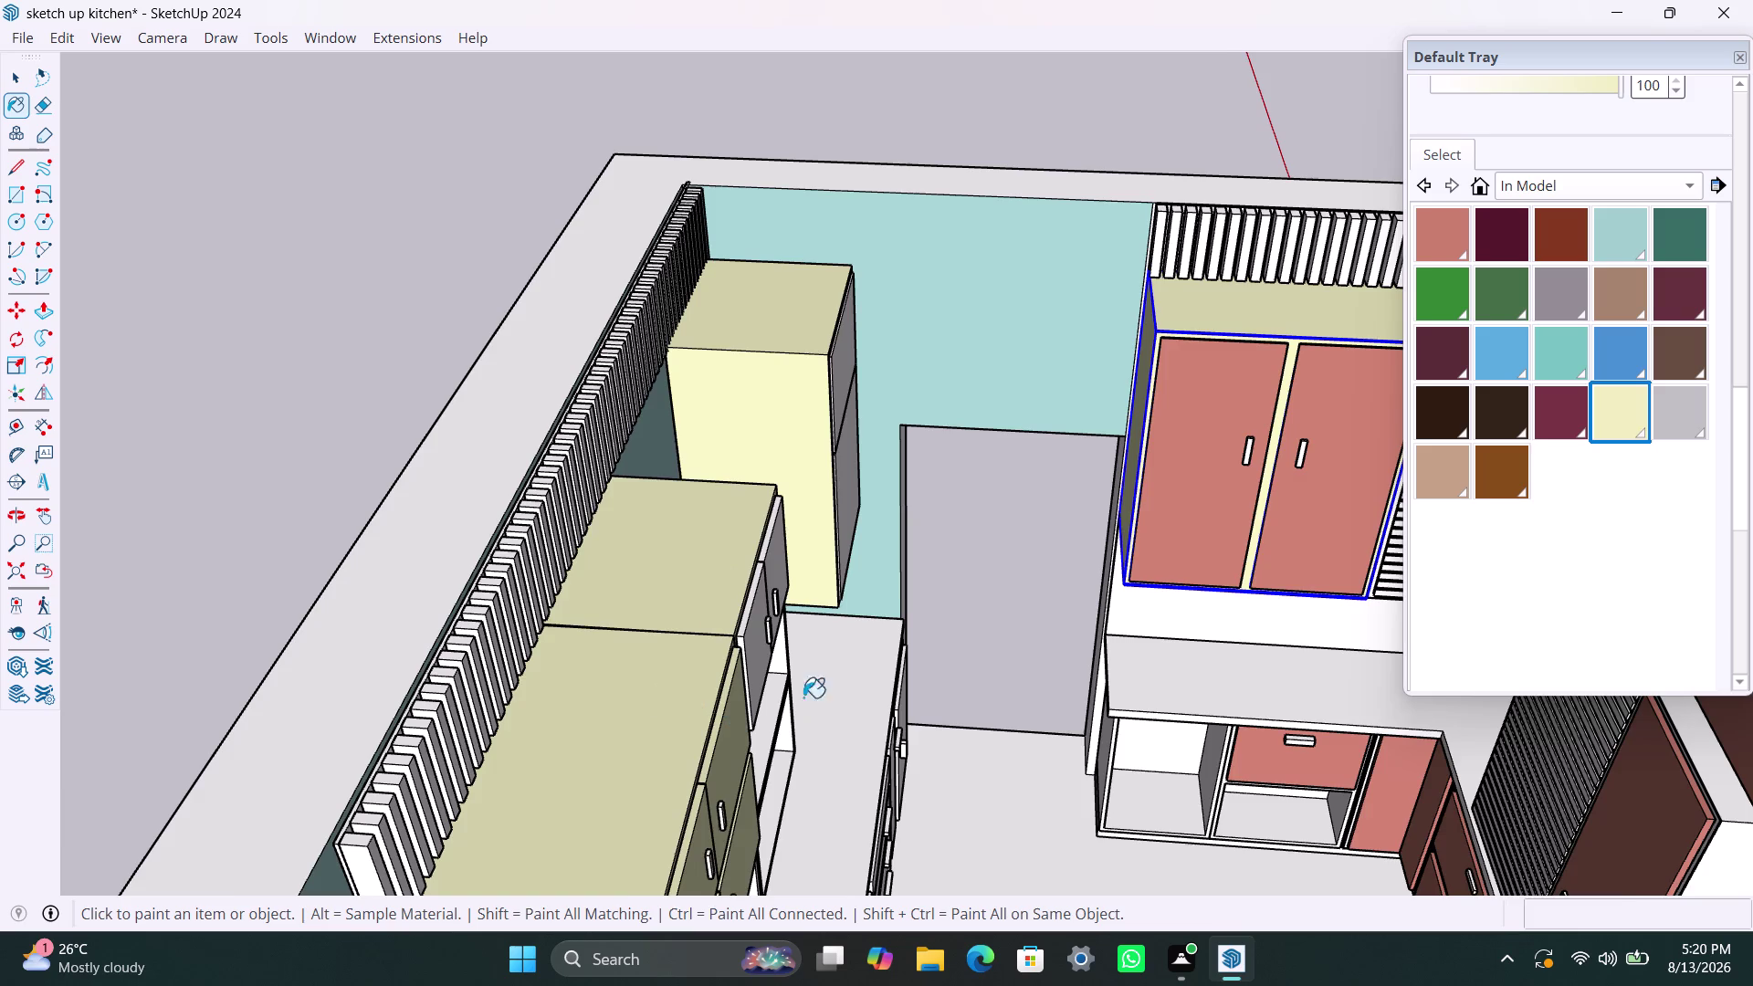
scroll(down, 3)
Paint the open shelf unit, lower shelf and remaining compartment cream, then view the whole kitchen.
middle_drag(826, 678, 188, 693)
scroll(up, 3)
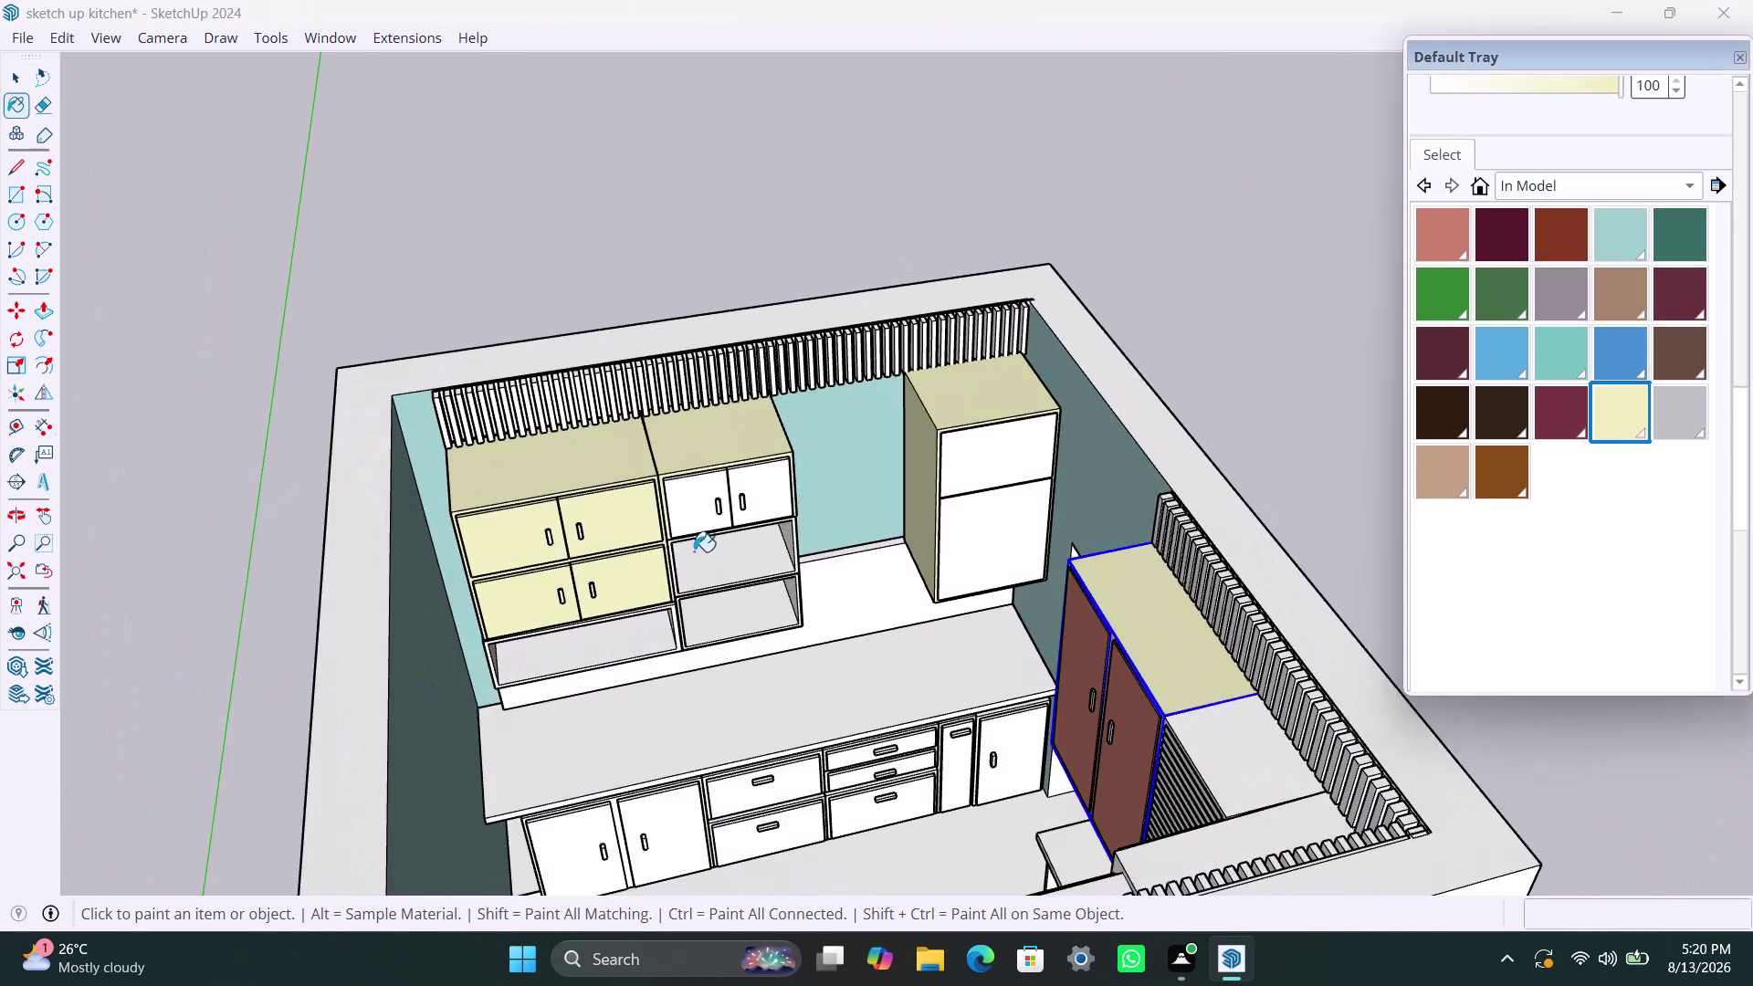
scroll(up, 3)
scroll(up, 3)
click(790, 548)
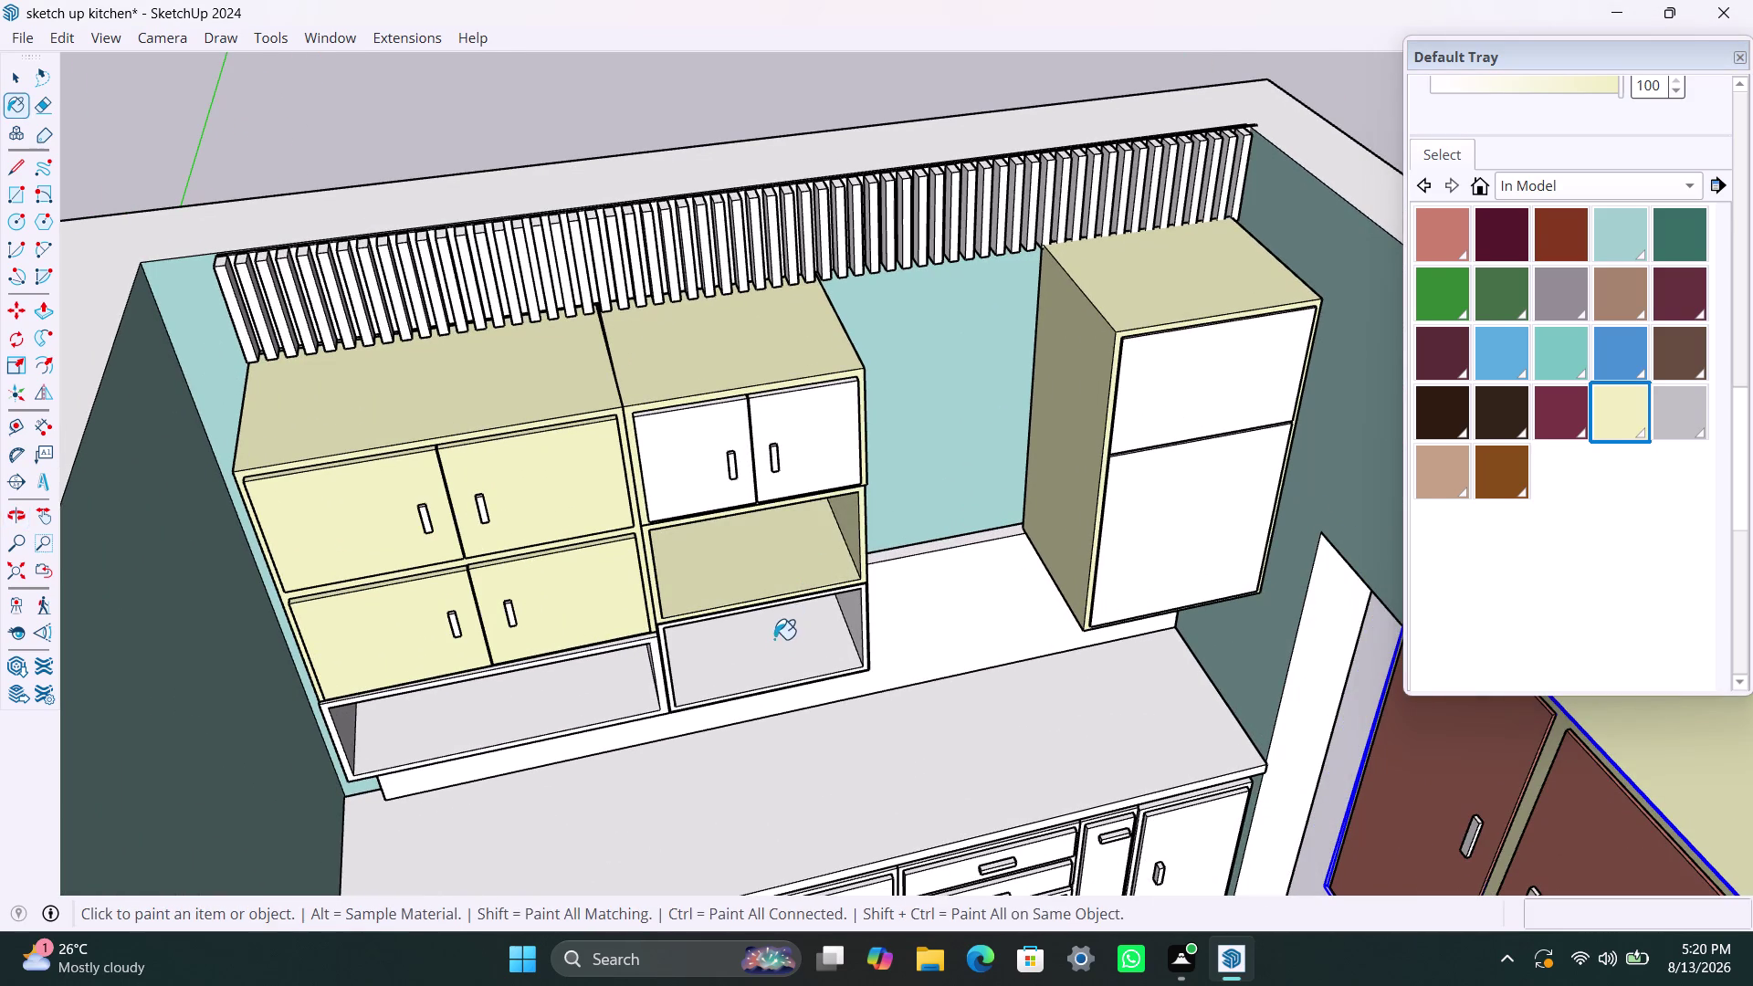
click(772, 649)
click(549, 683)
scroll(down, 3)
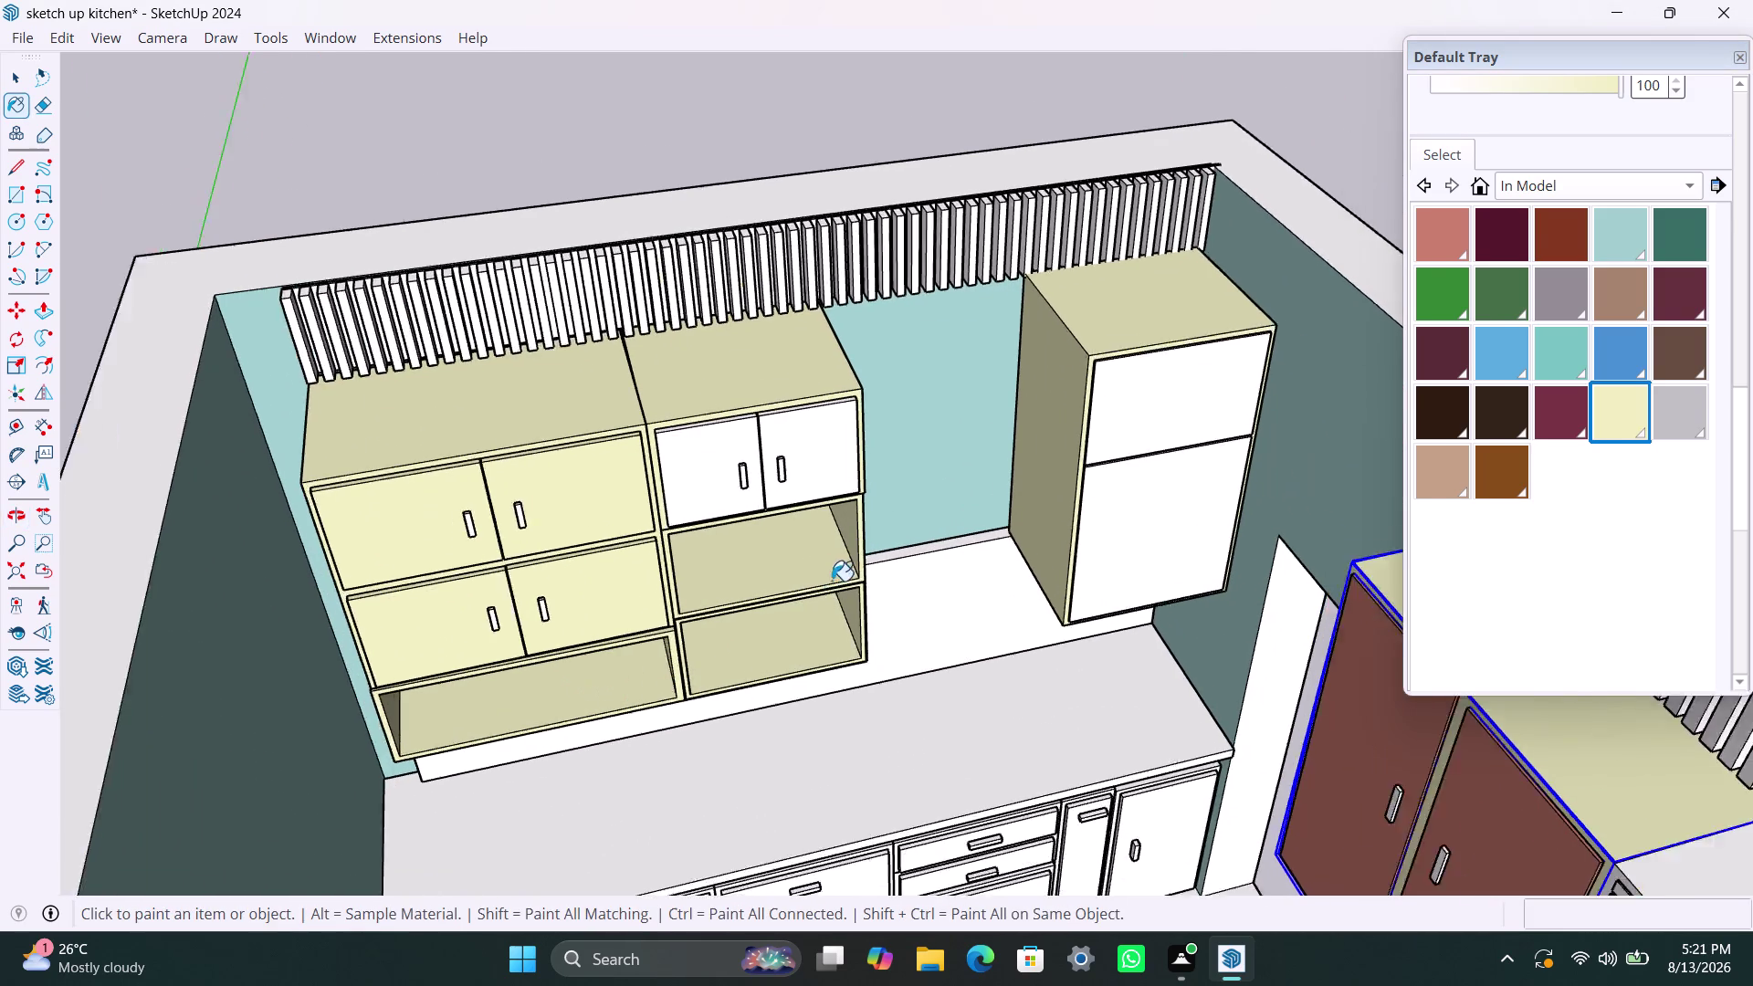
scroll(down, 3)
middle_drag(946, 724, 1480, 643)
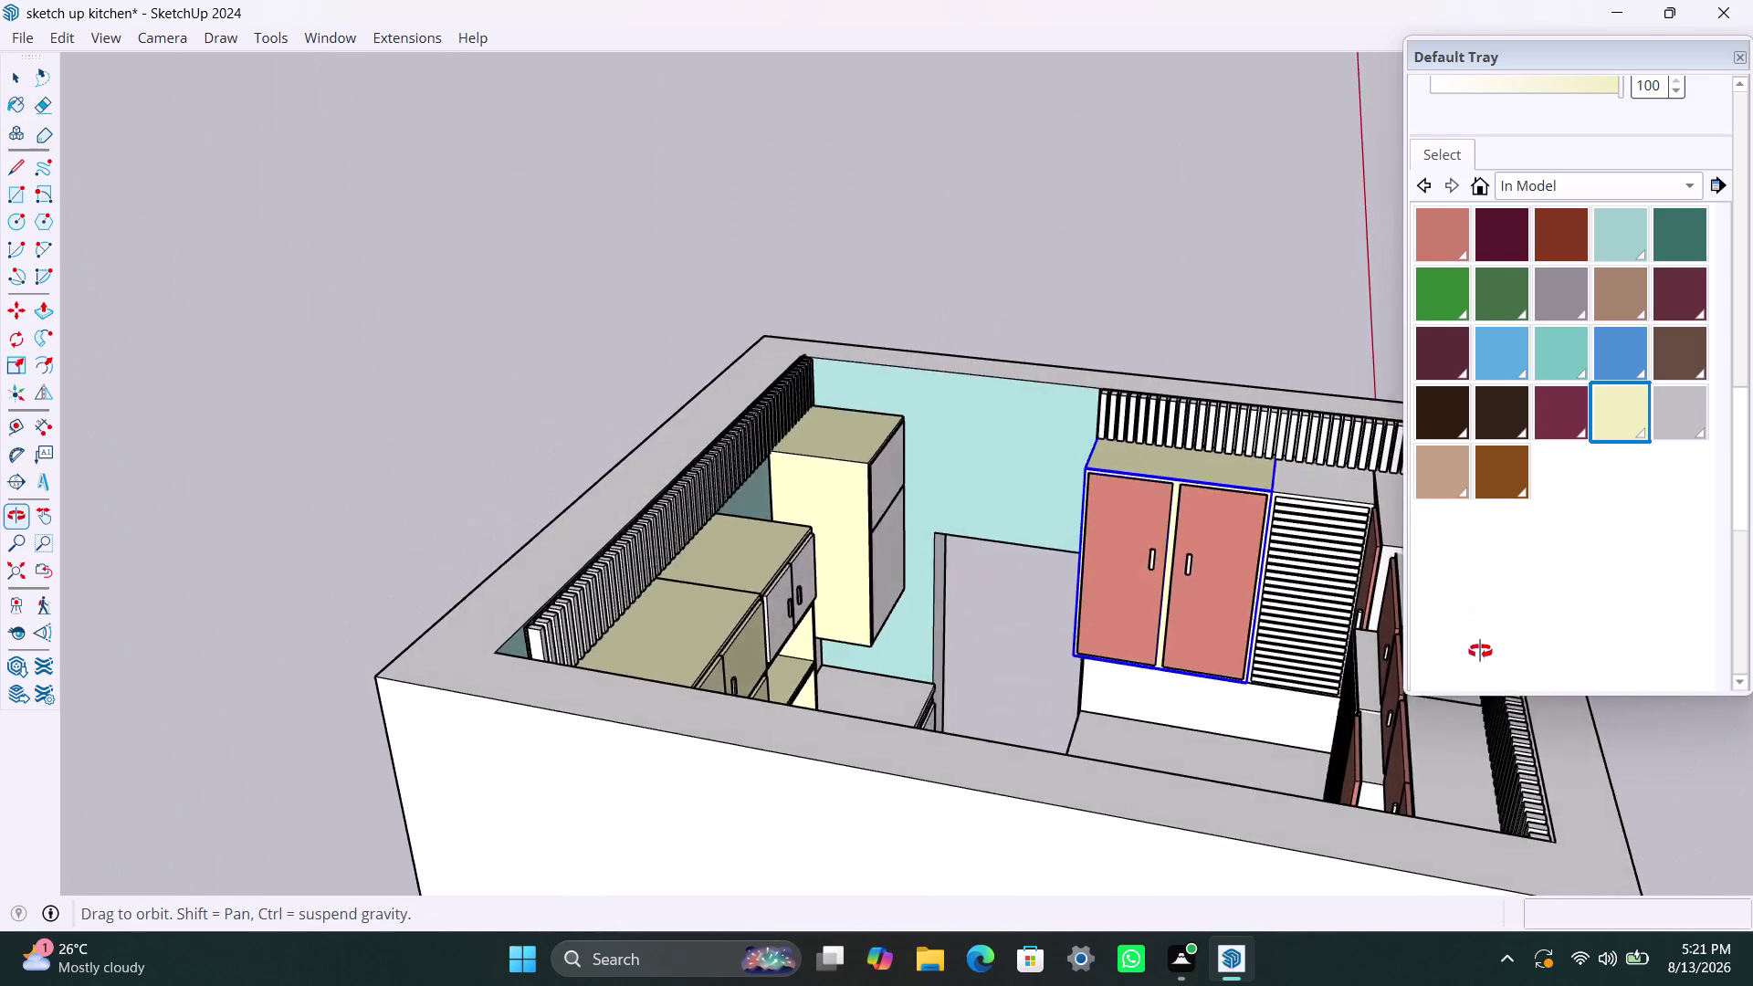
middle_drag(1480, 643, 1005, 709)
scroll(up, 3)
scroll(up, 3)
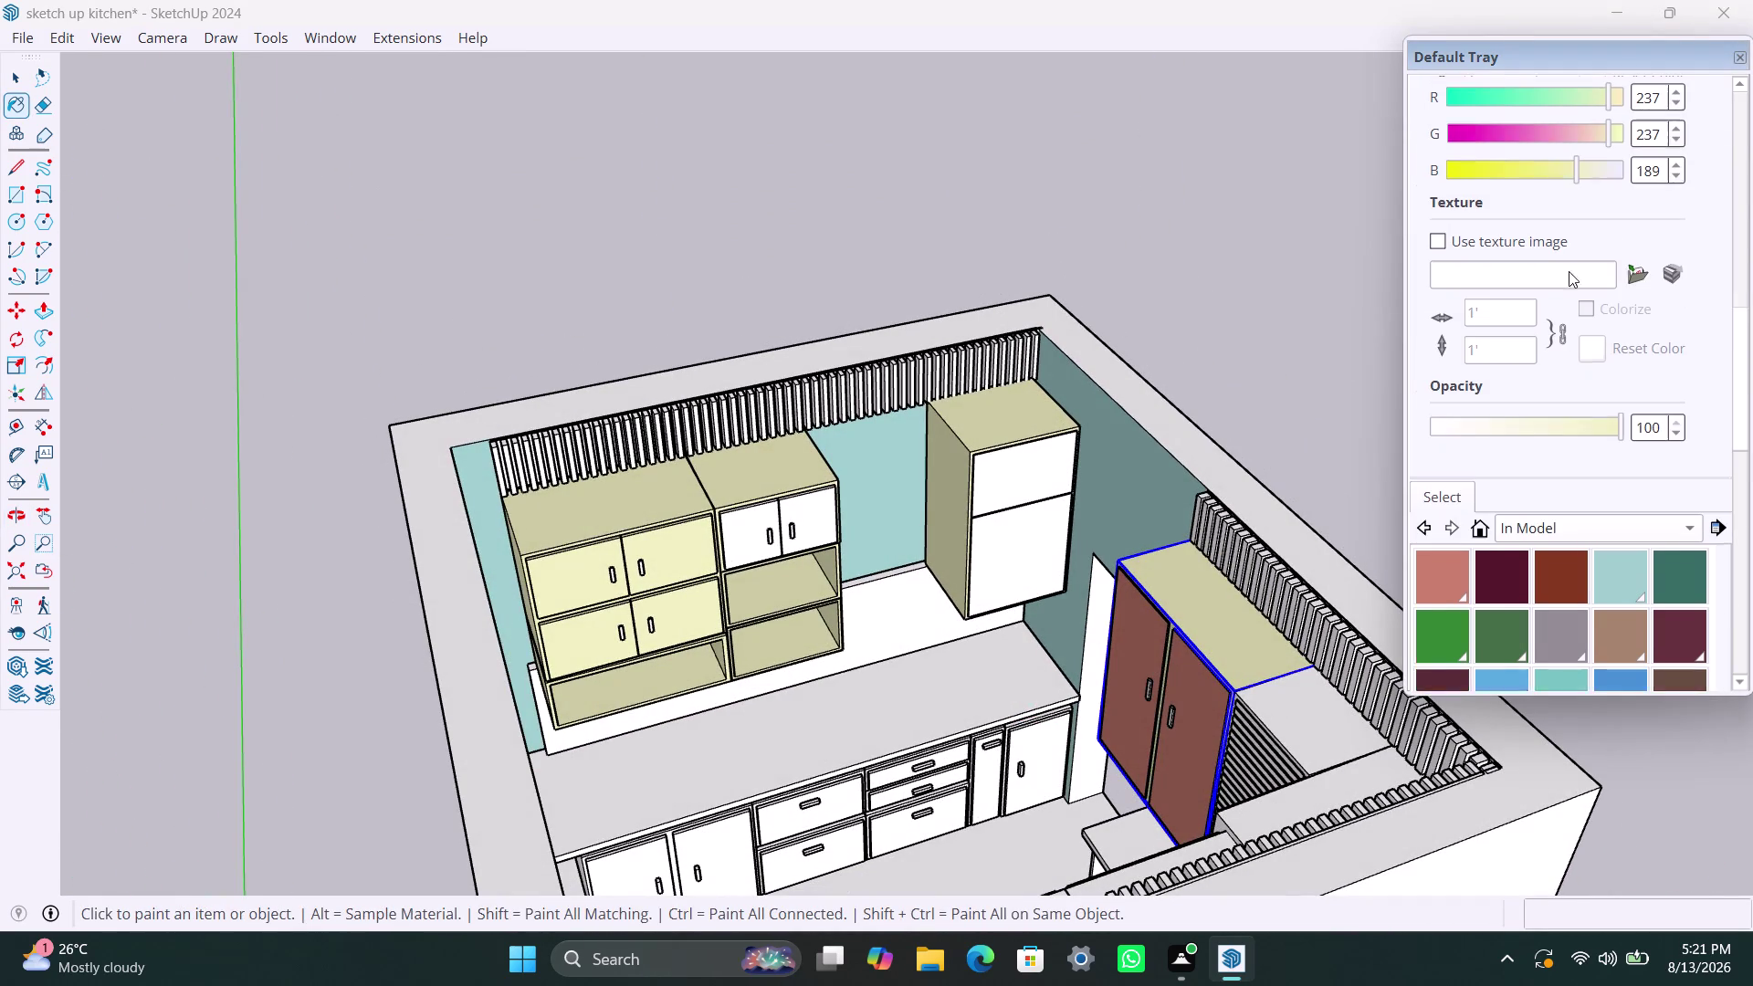
scroll(up, 3)
scroll(up, 3)
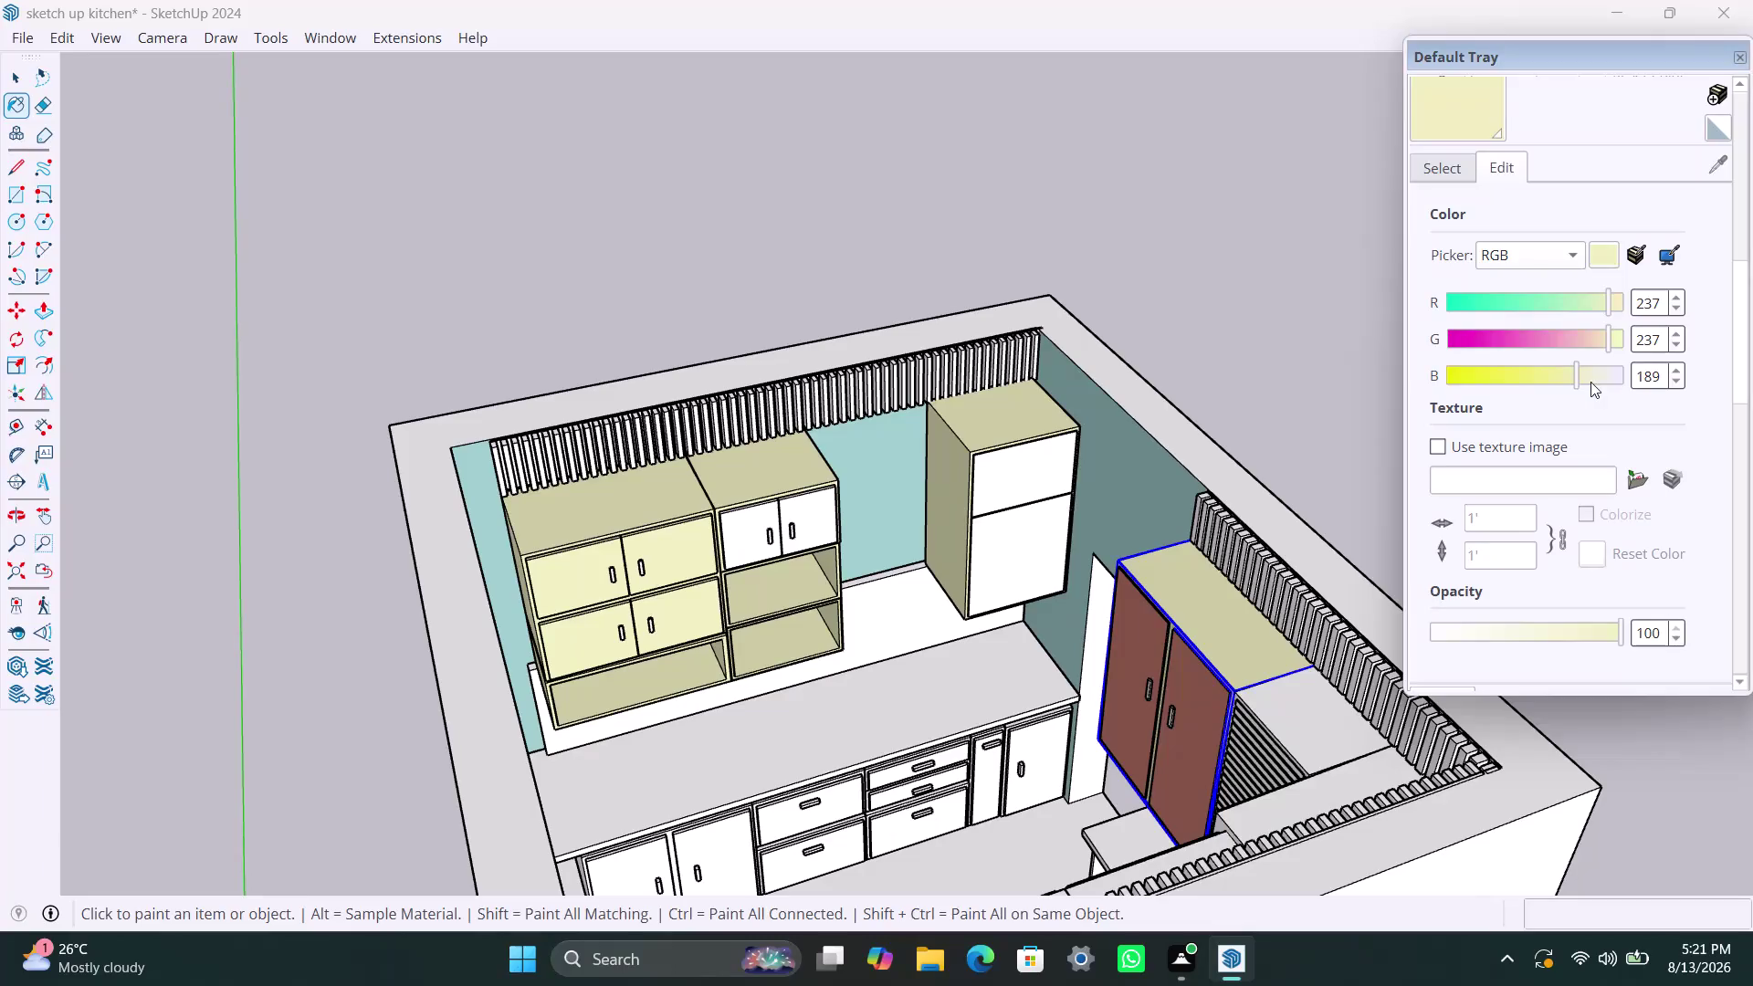
drag(1578, 388, 1588, 388)
key(ctrl+z)
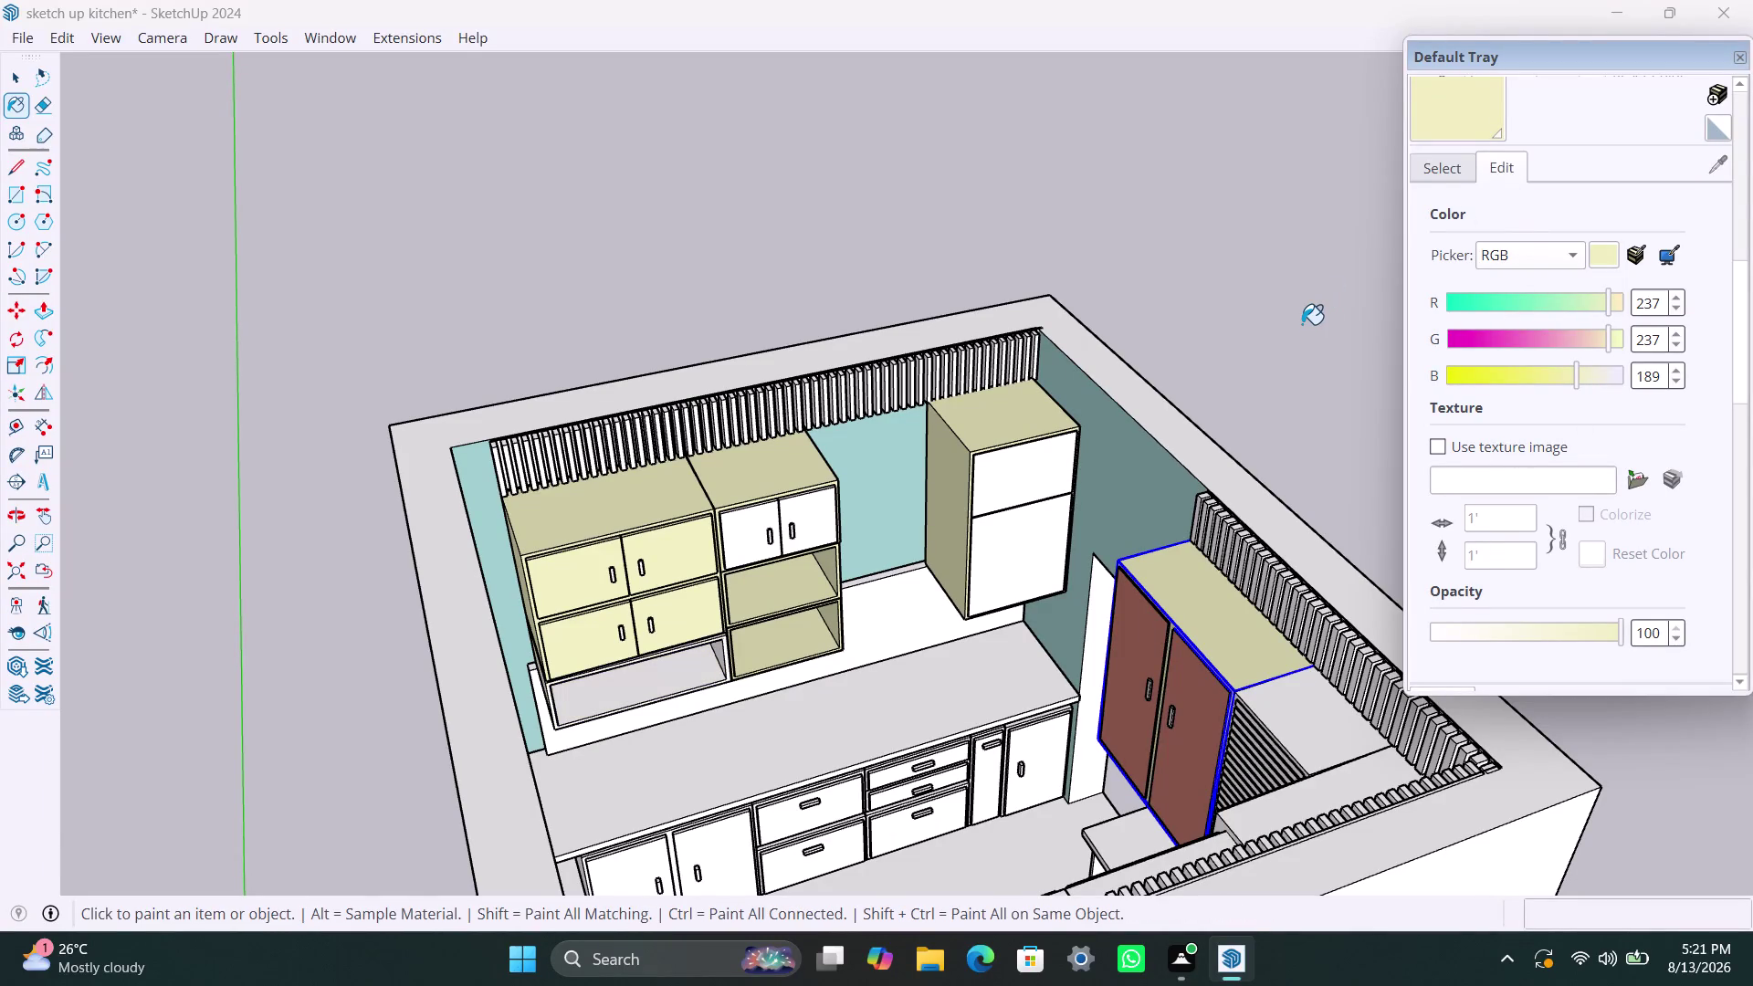
key(ctrl+z)
key(ctrl+z)
key(ctrl+z)
key(ctrl+z)
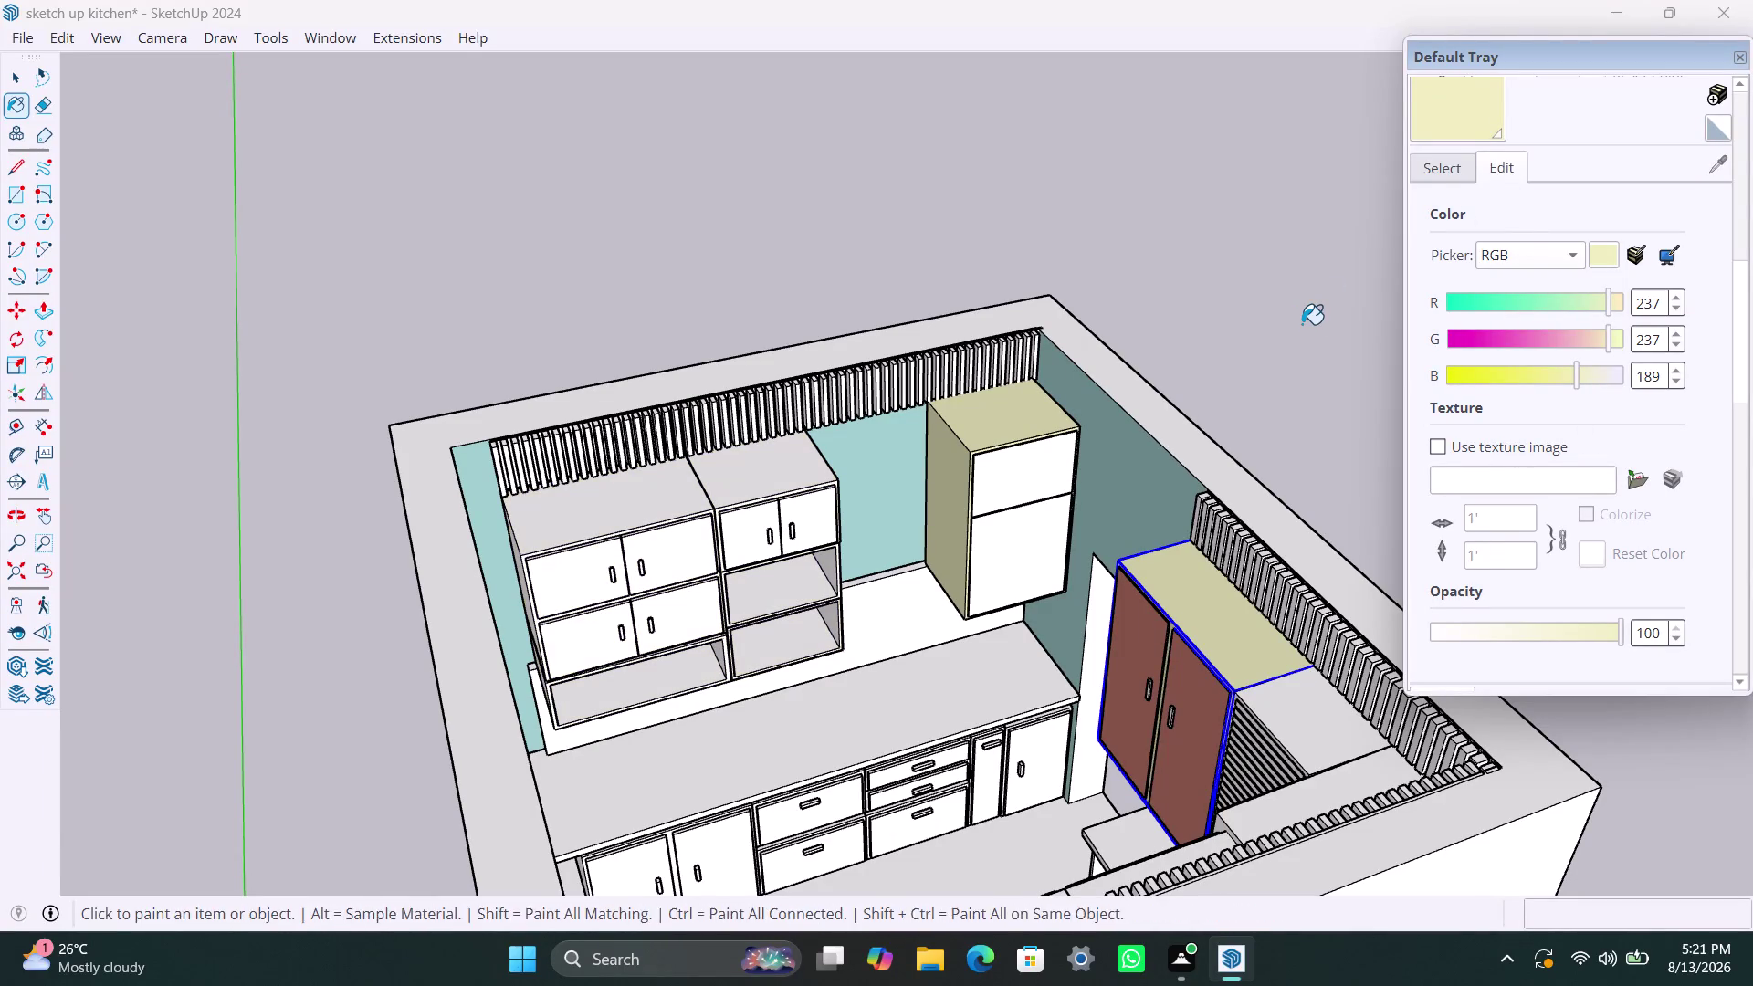
key(ctrl+z)
key(ctrl+z)
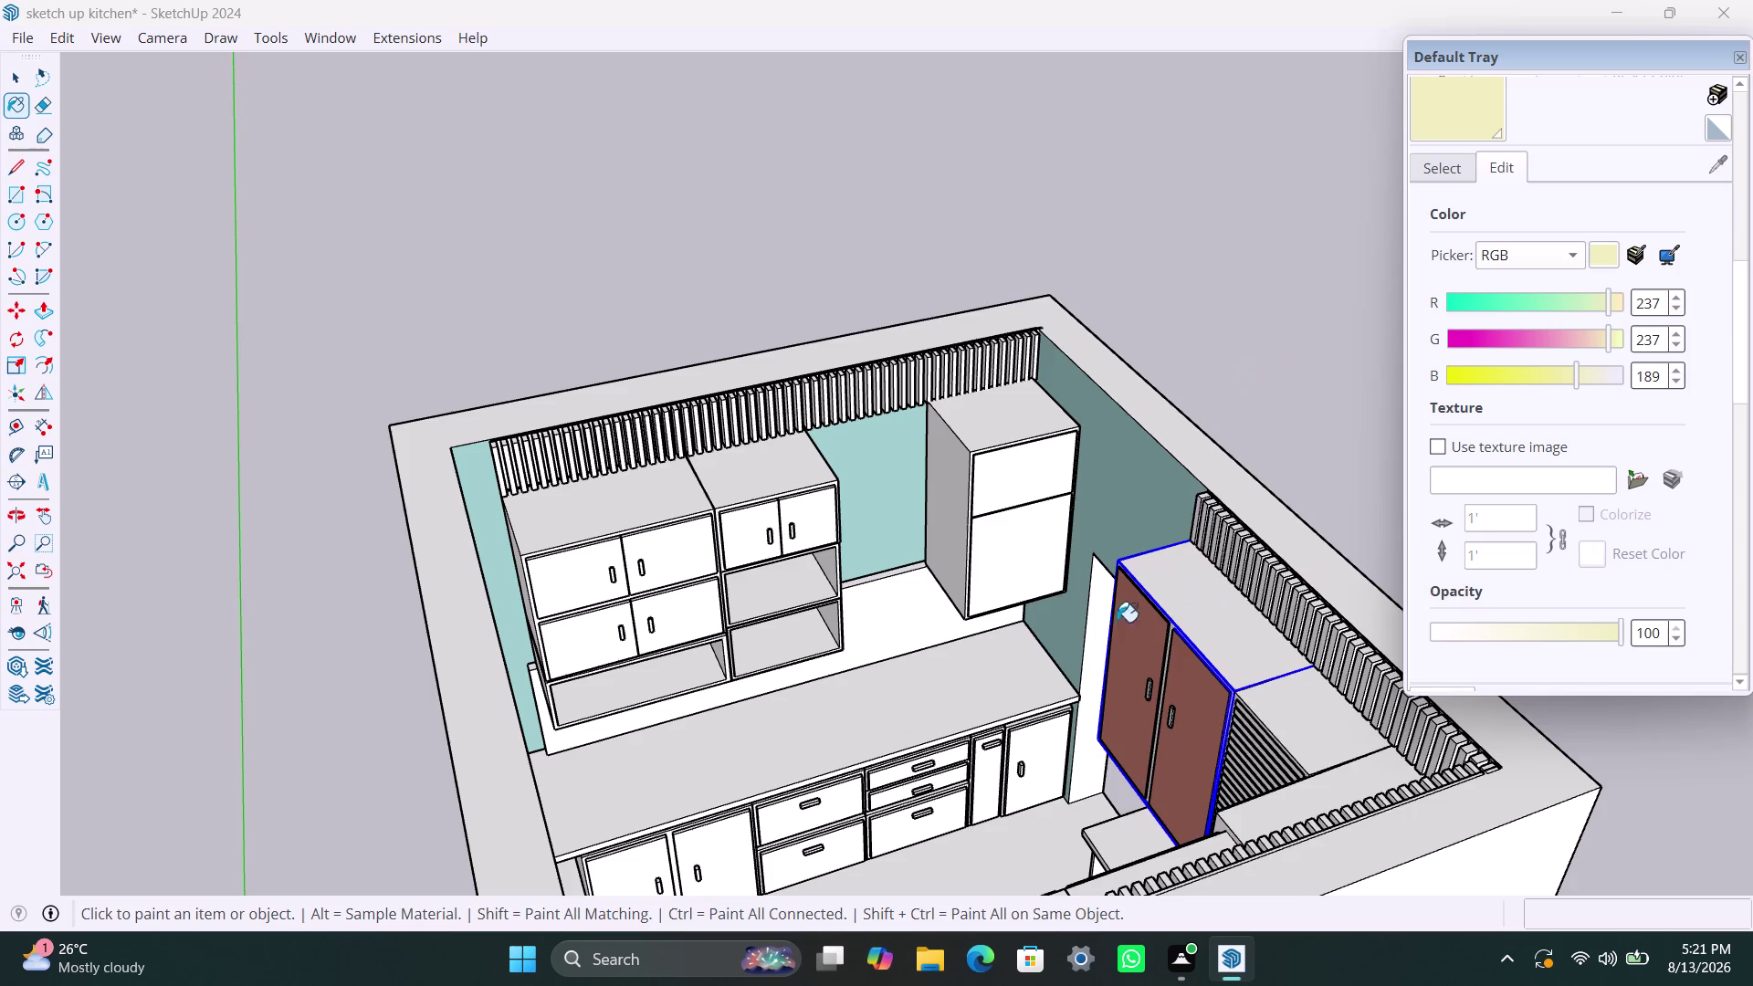
scroll(down, 3)
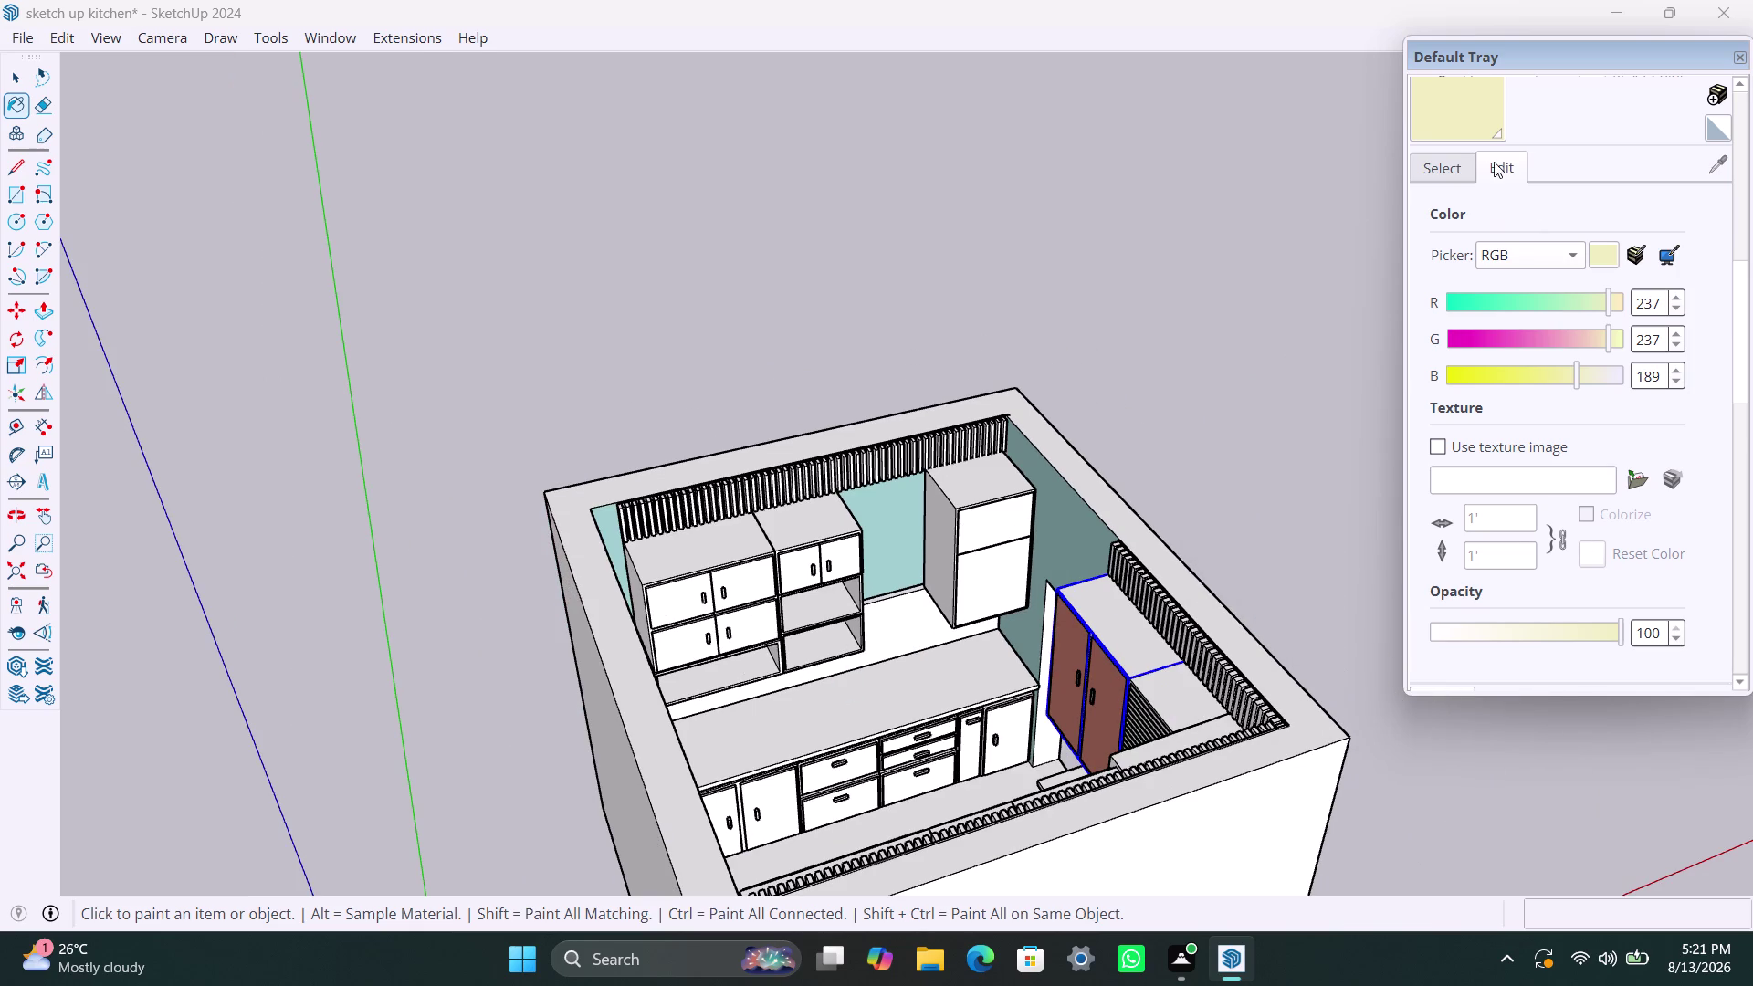
Pick white from the Colors material library as the paint colour.
click(1456, 170)
scroll(down, 3)
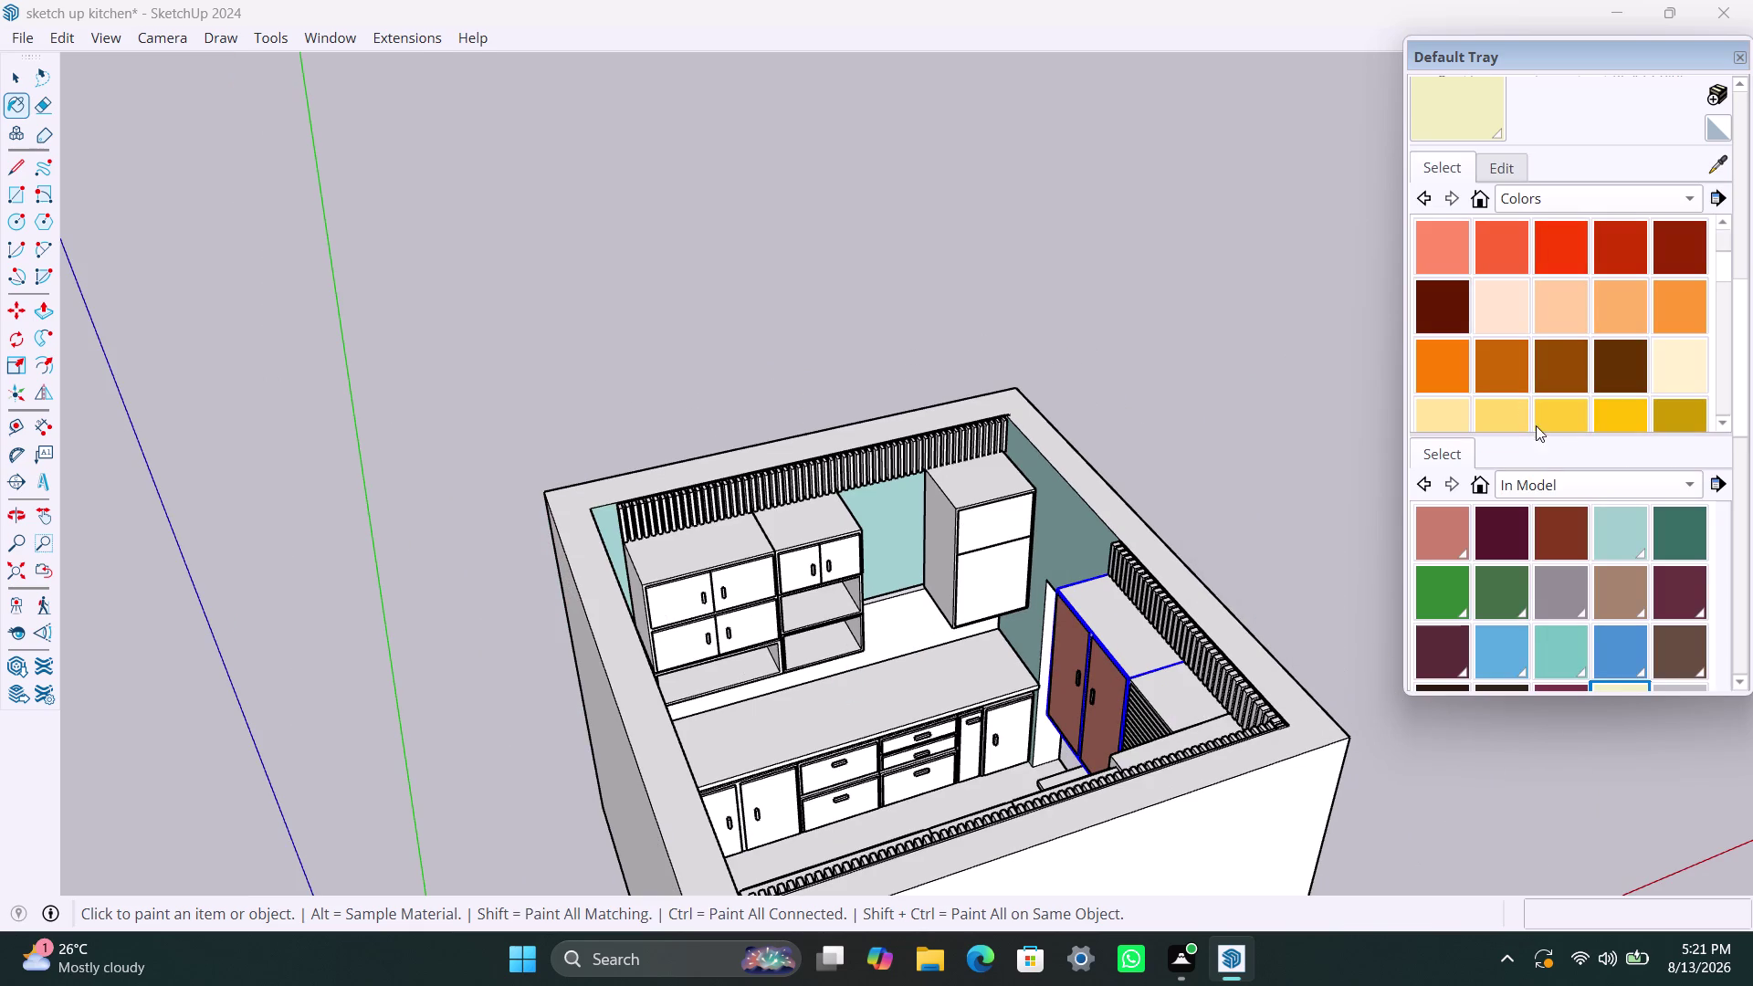
scroll(down, 3)
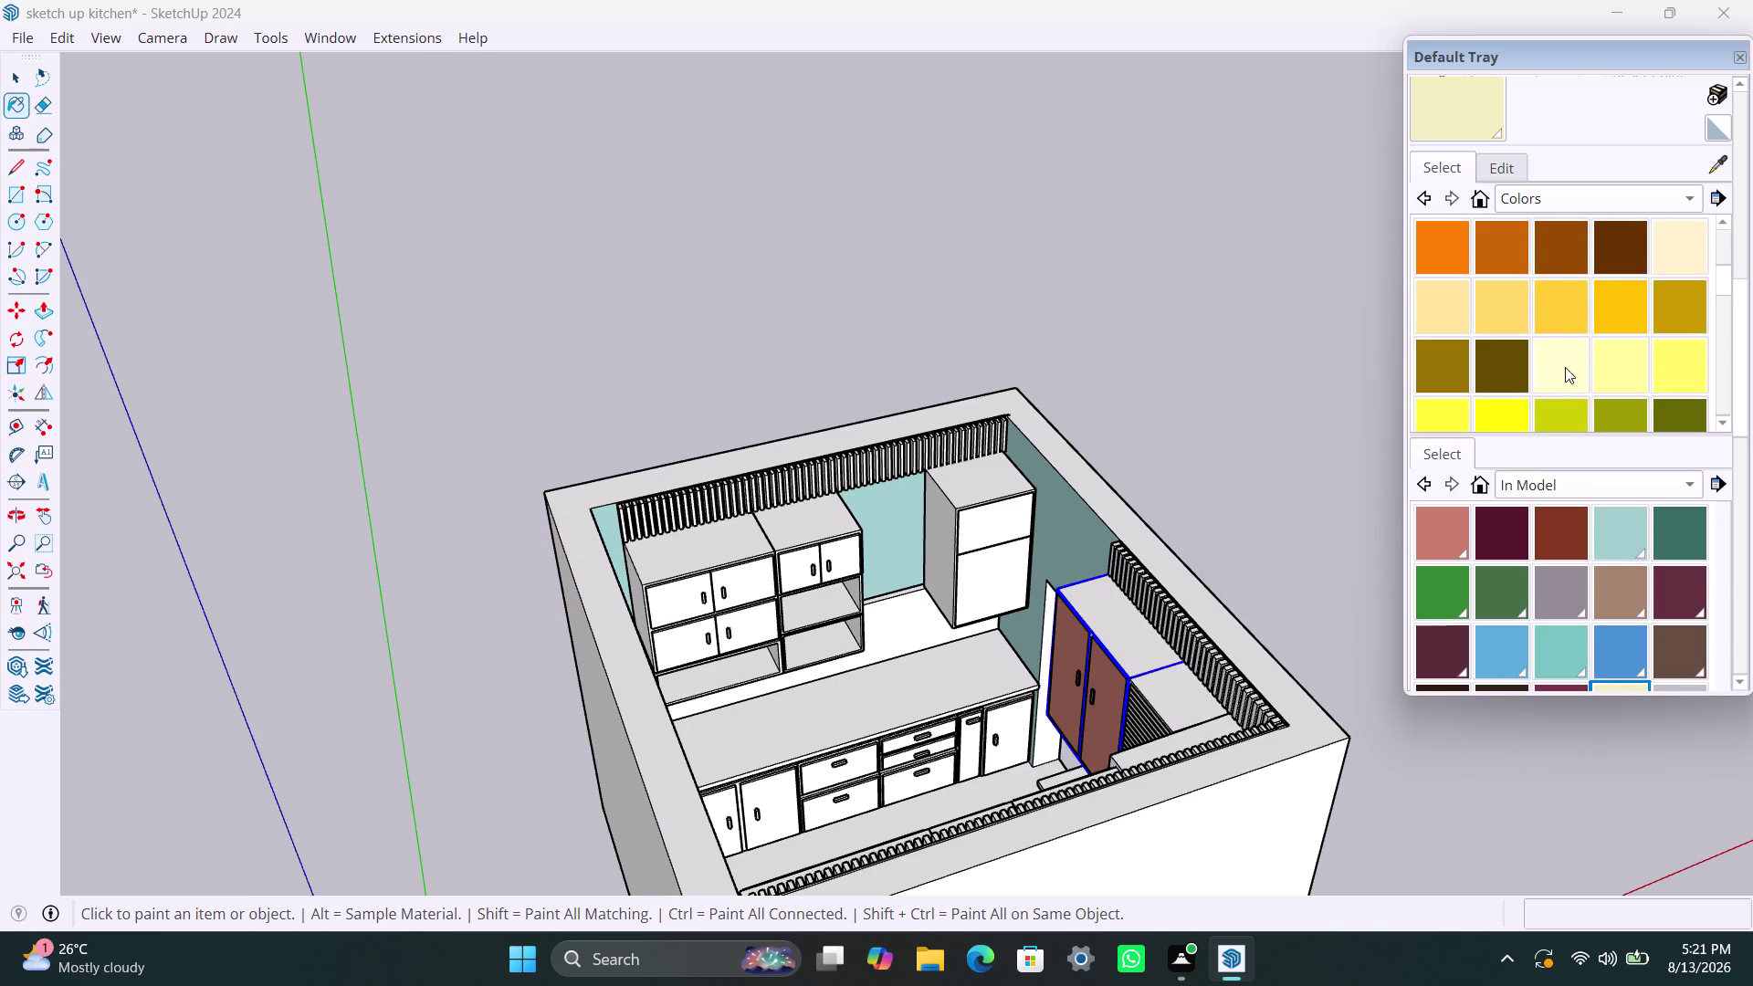
scroll(down, 3)
scroll(down, 3)
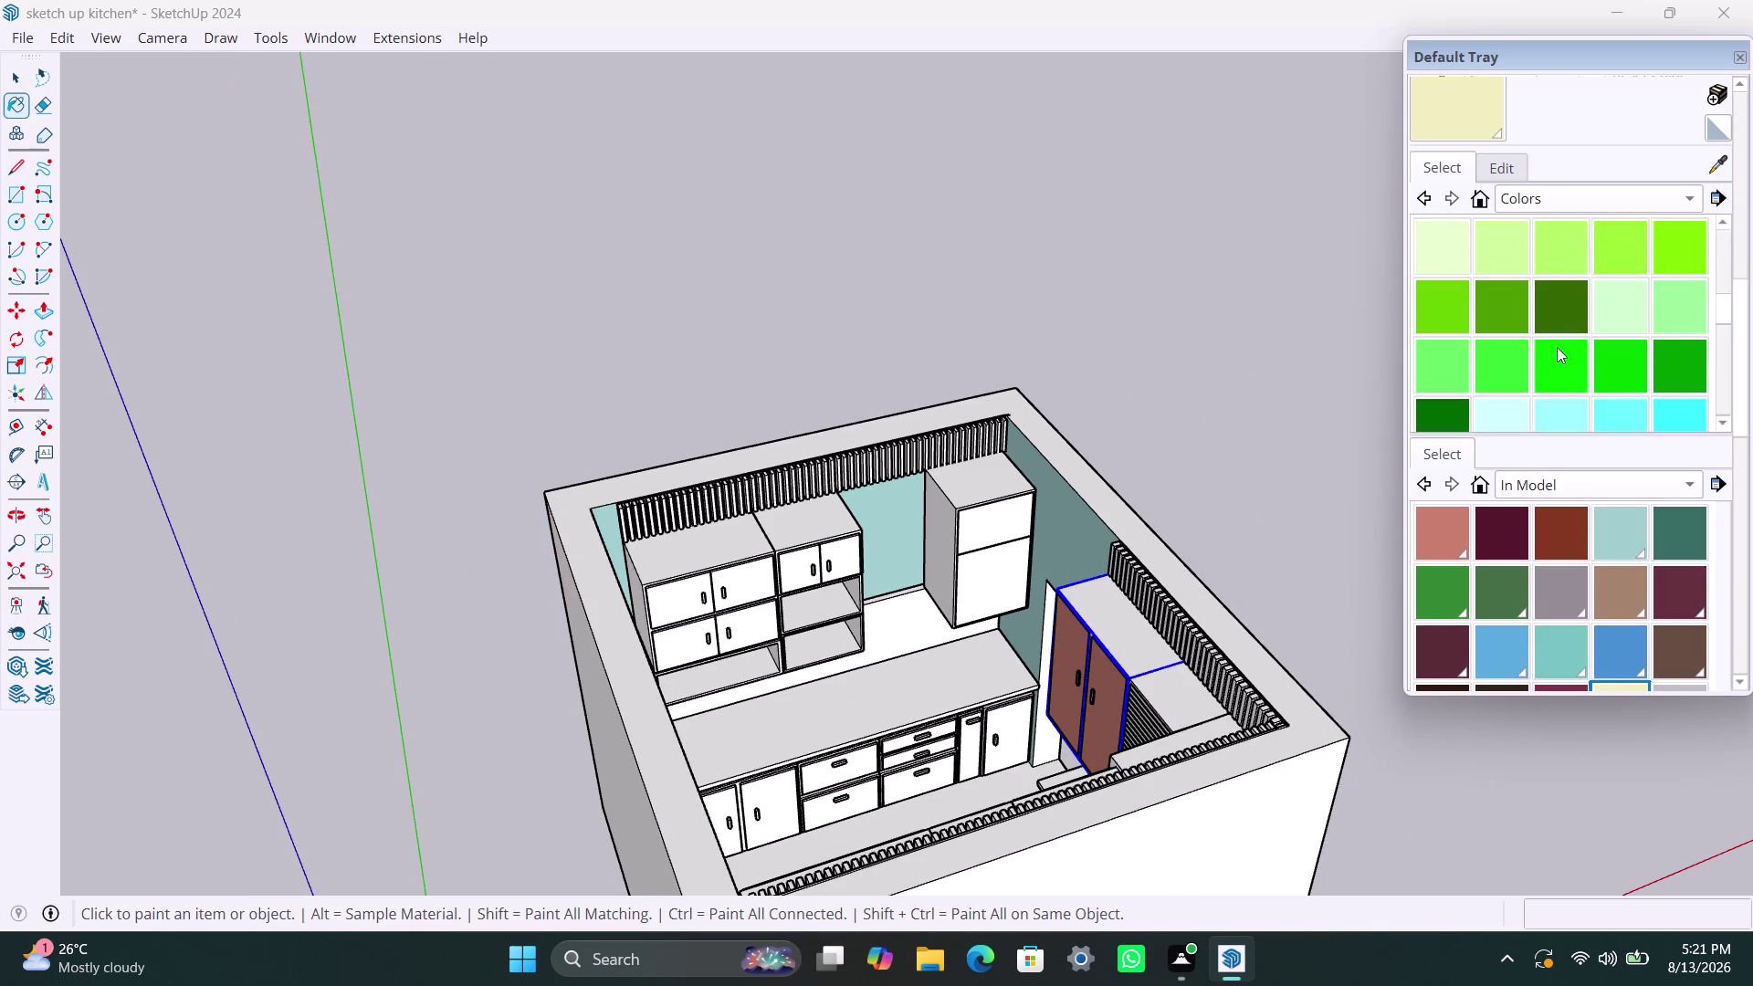
scroll(down, 3)
scroll(down, 3)
scroll(down, 3)
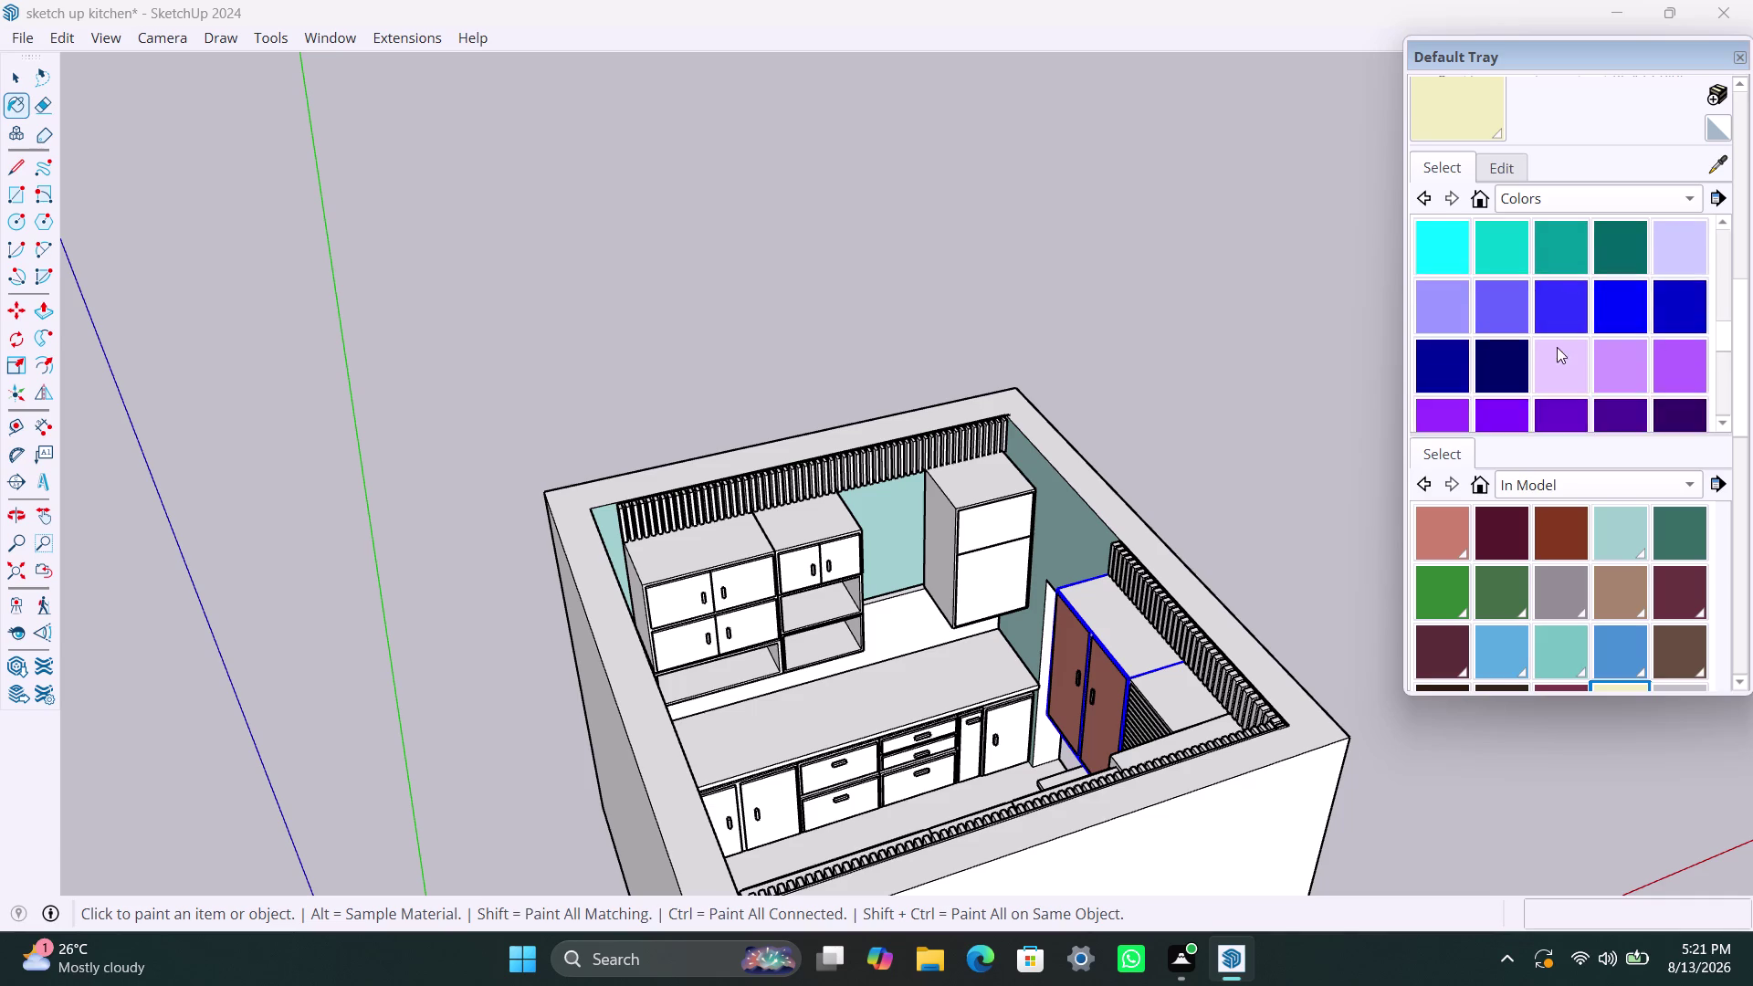
scroll(down, 3)
click(1514, 367)
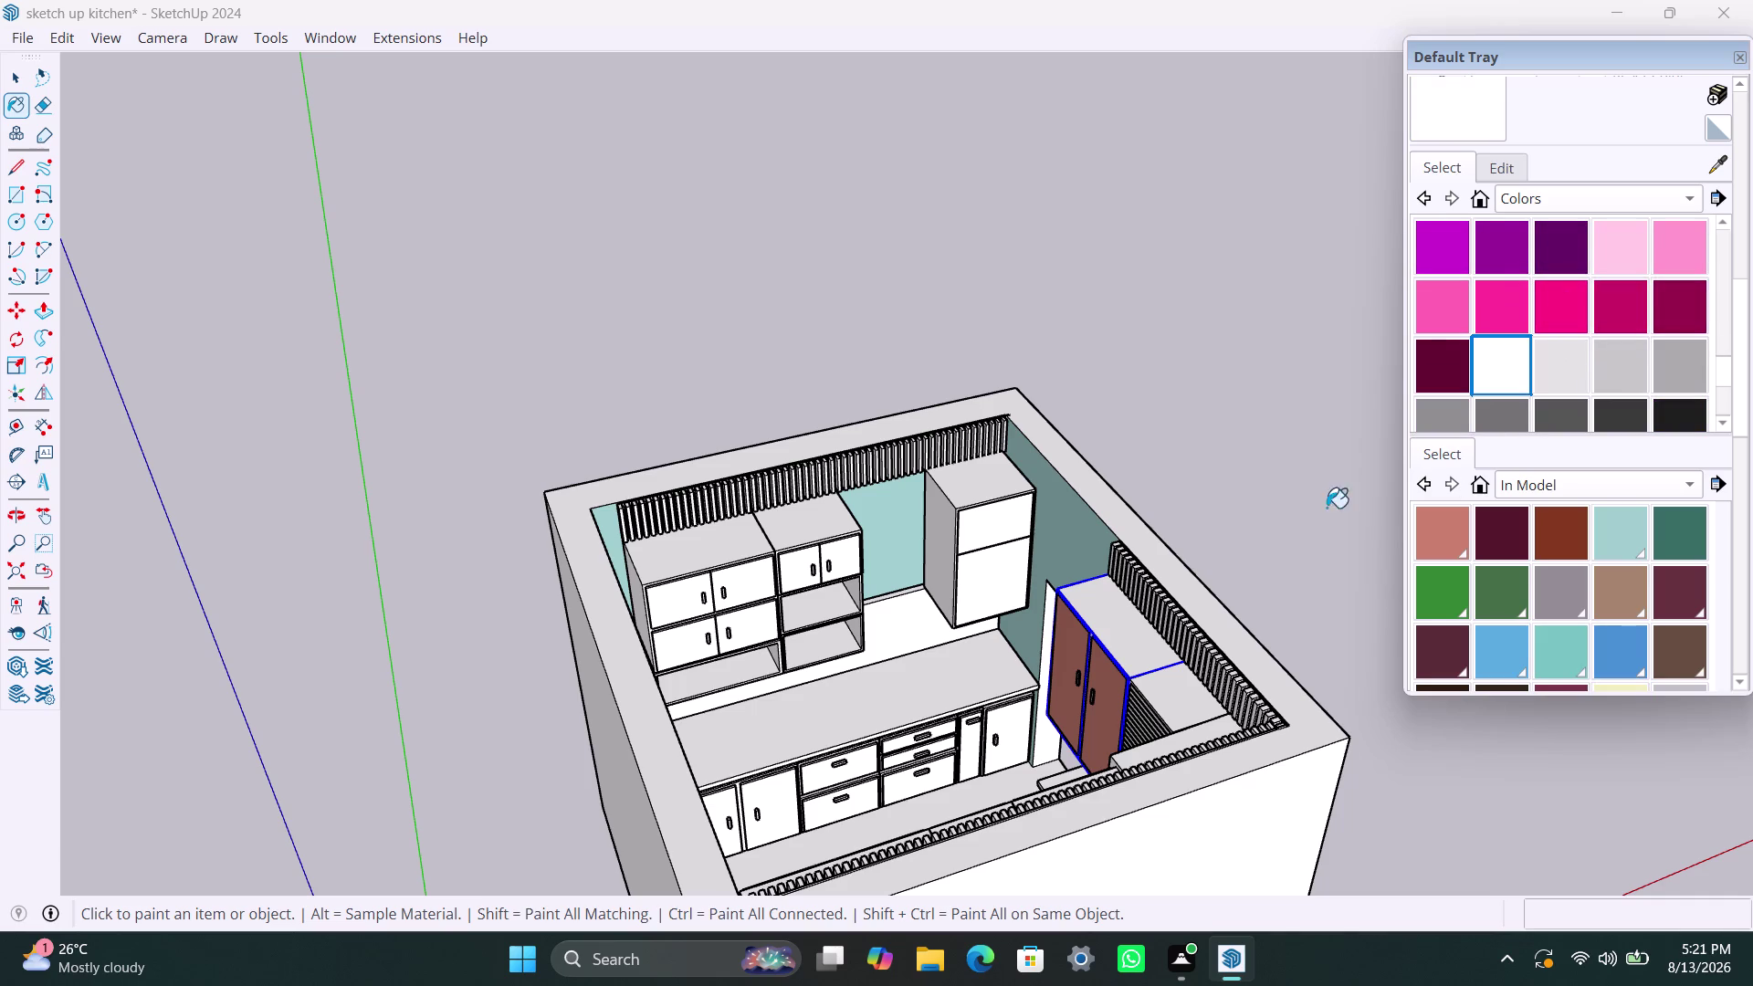
Paint the tall fridge cabinet white.
scroll(down, 3)
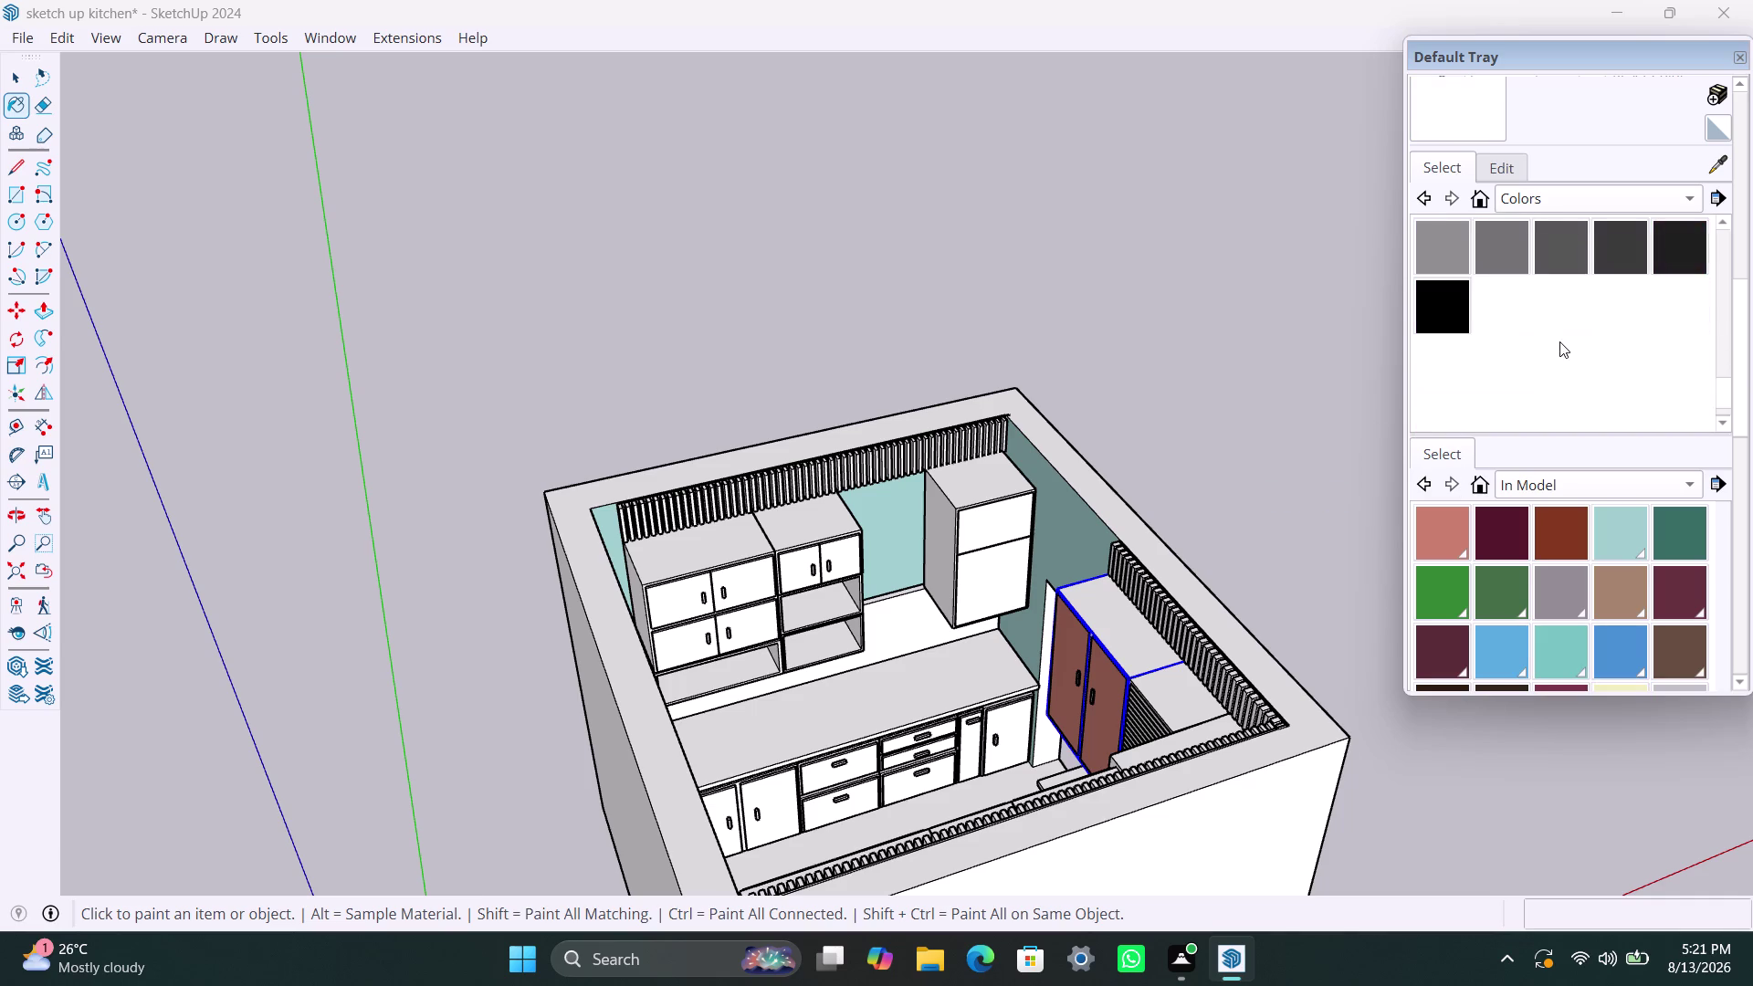
scroll(up, 3)
scroll(up, 3)
scroll(up, 3)
scroll(down, 3)
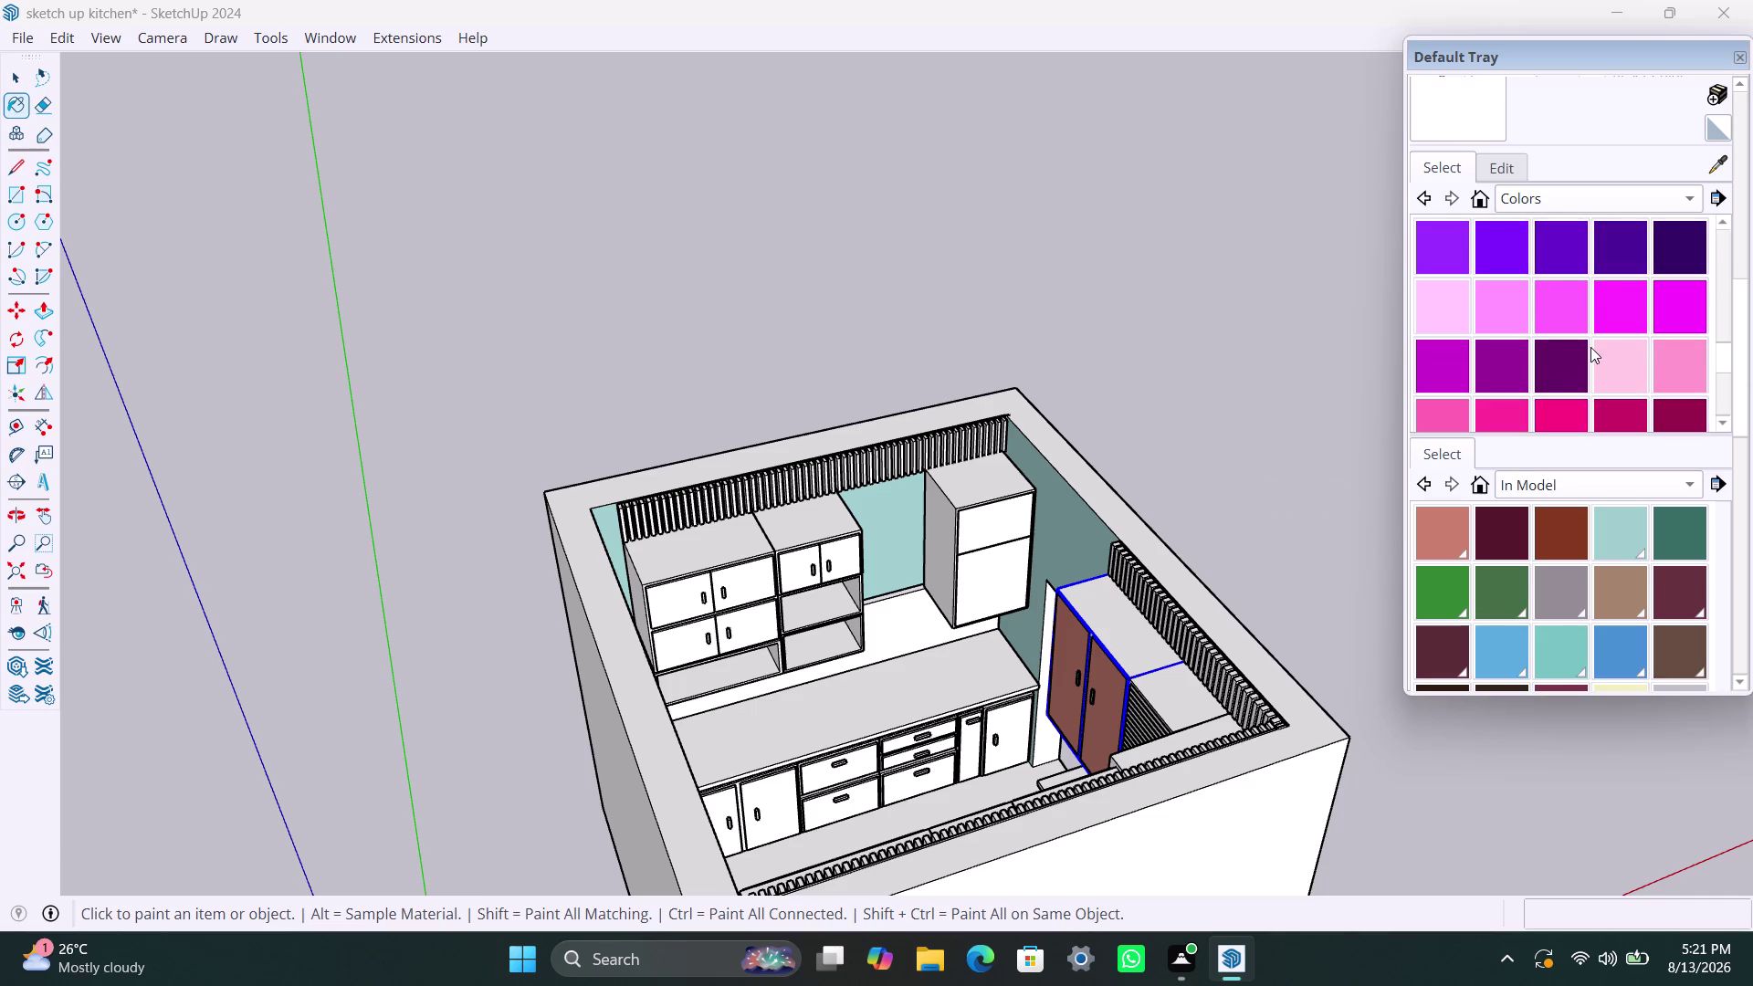
scroll(up, 3)
scroll(up, 3)
scroll(up, 3)
scroll(up, 3)
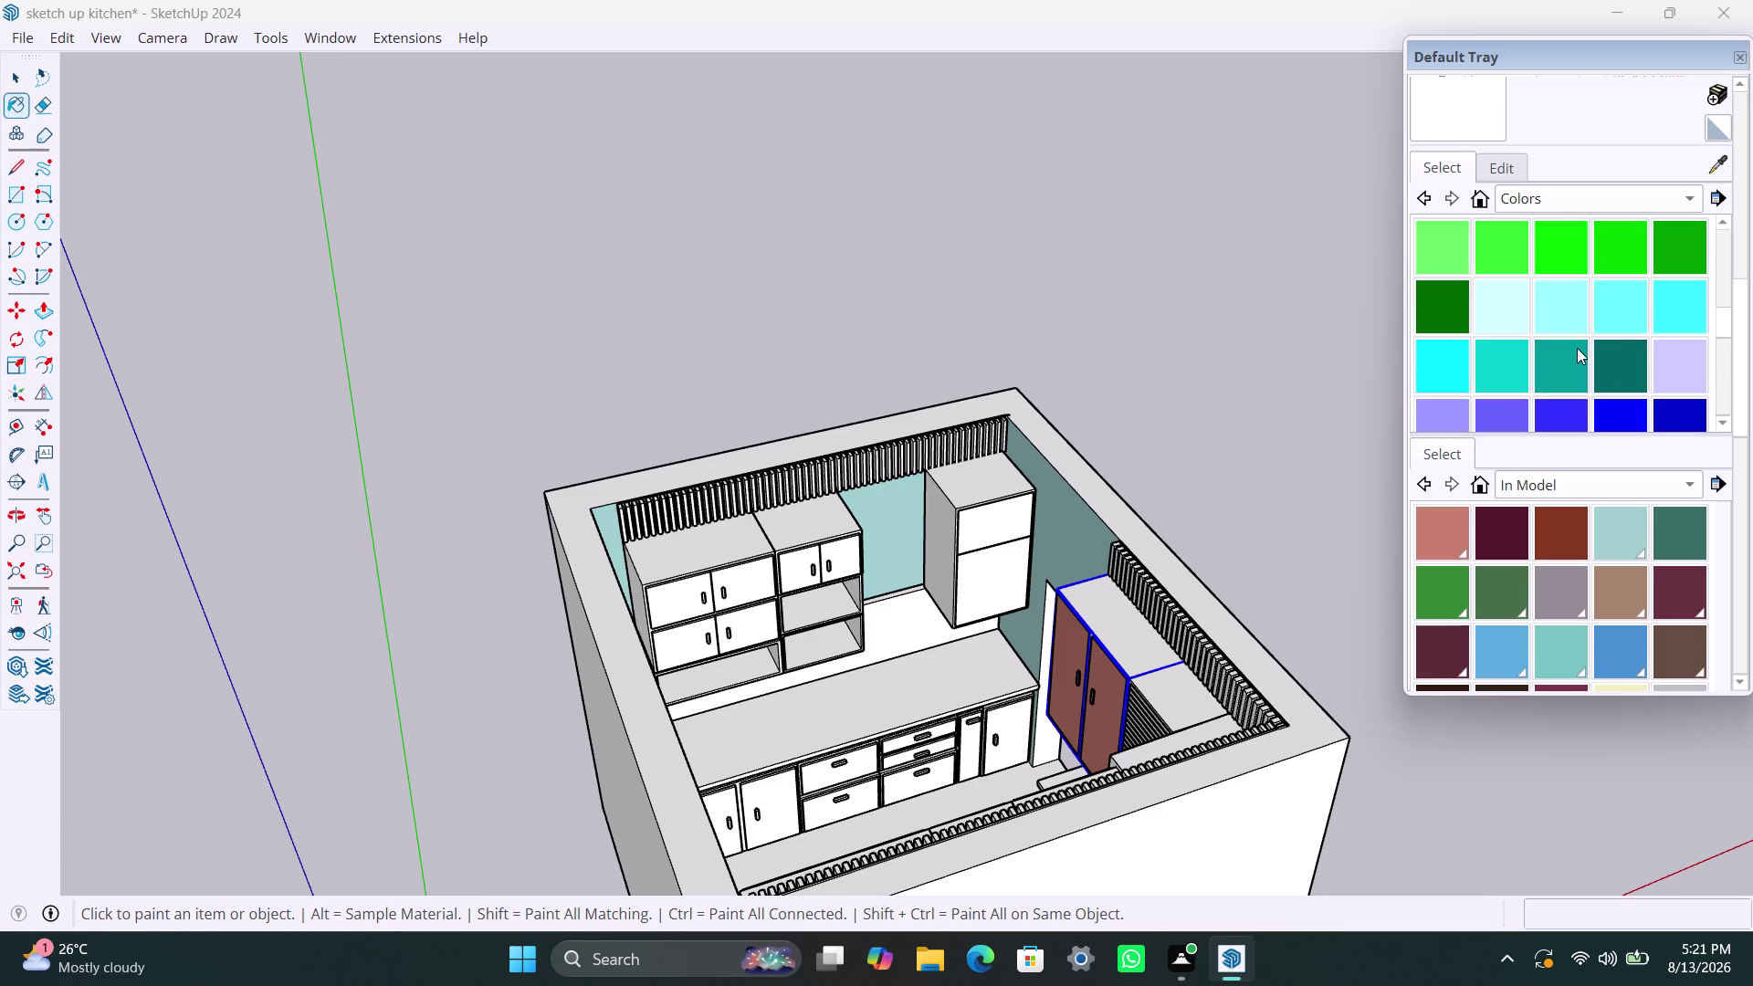
scroll(up, 3)
scroll(up, 3)
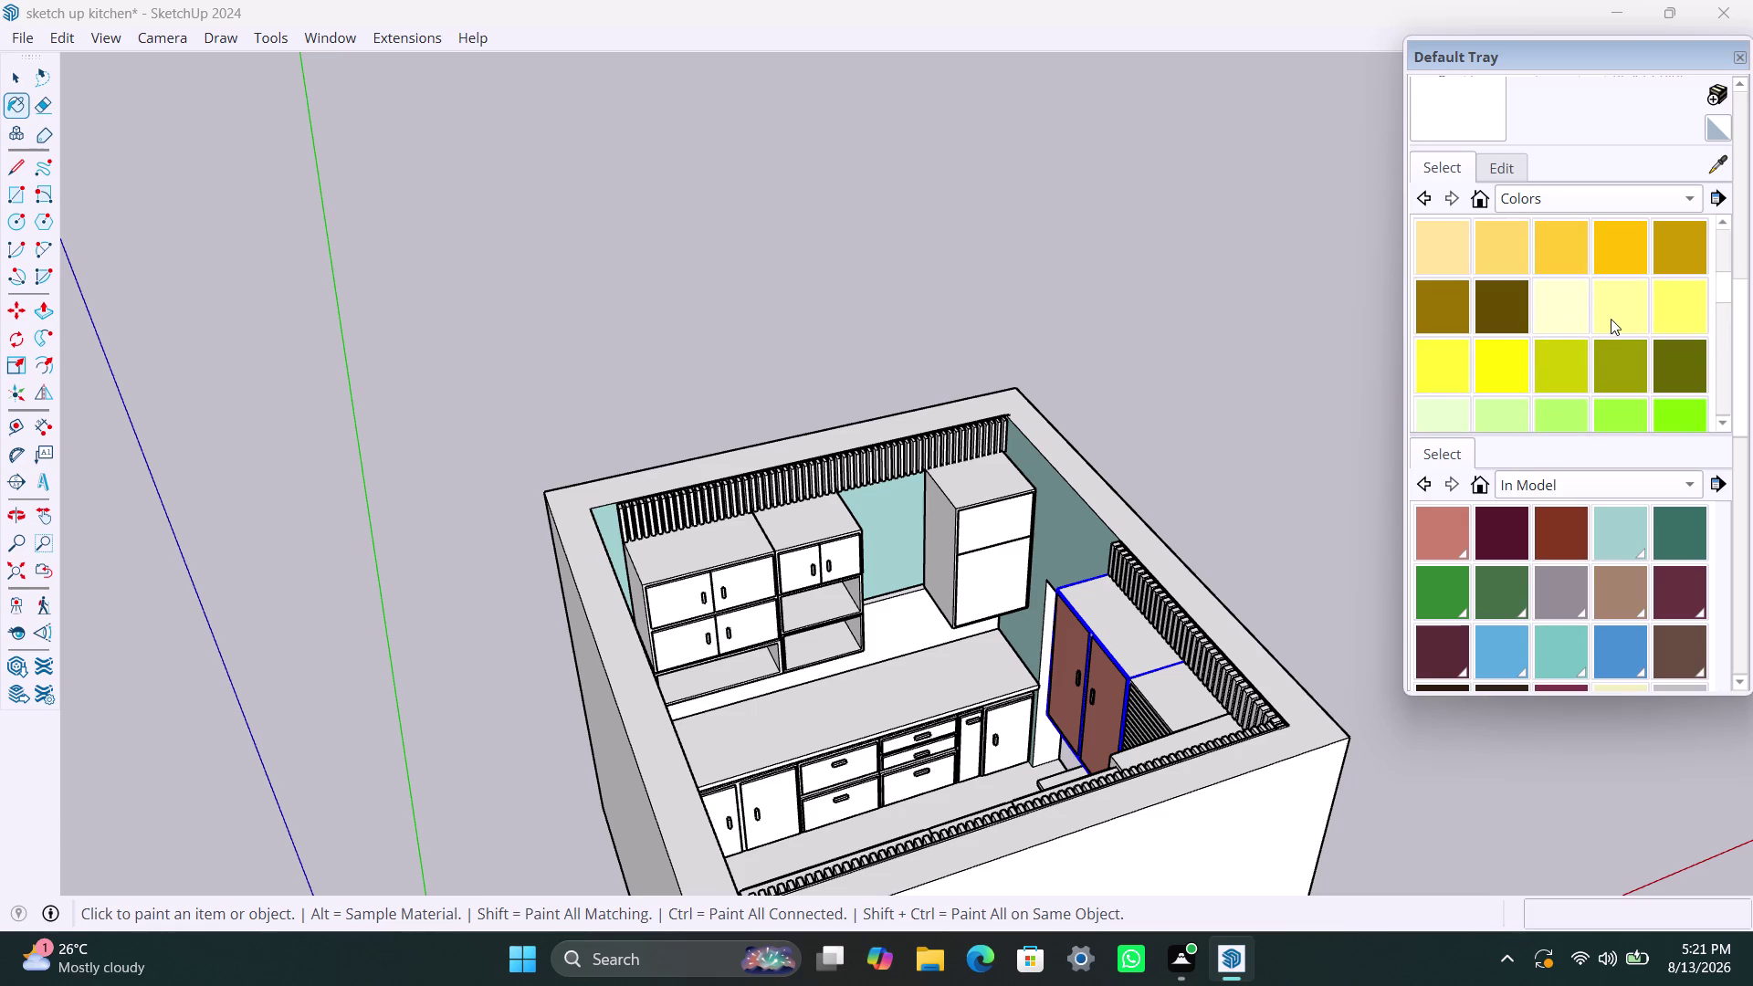
scroll(up, 3)
scroll(up, 3)
scroll(up, 3)
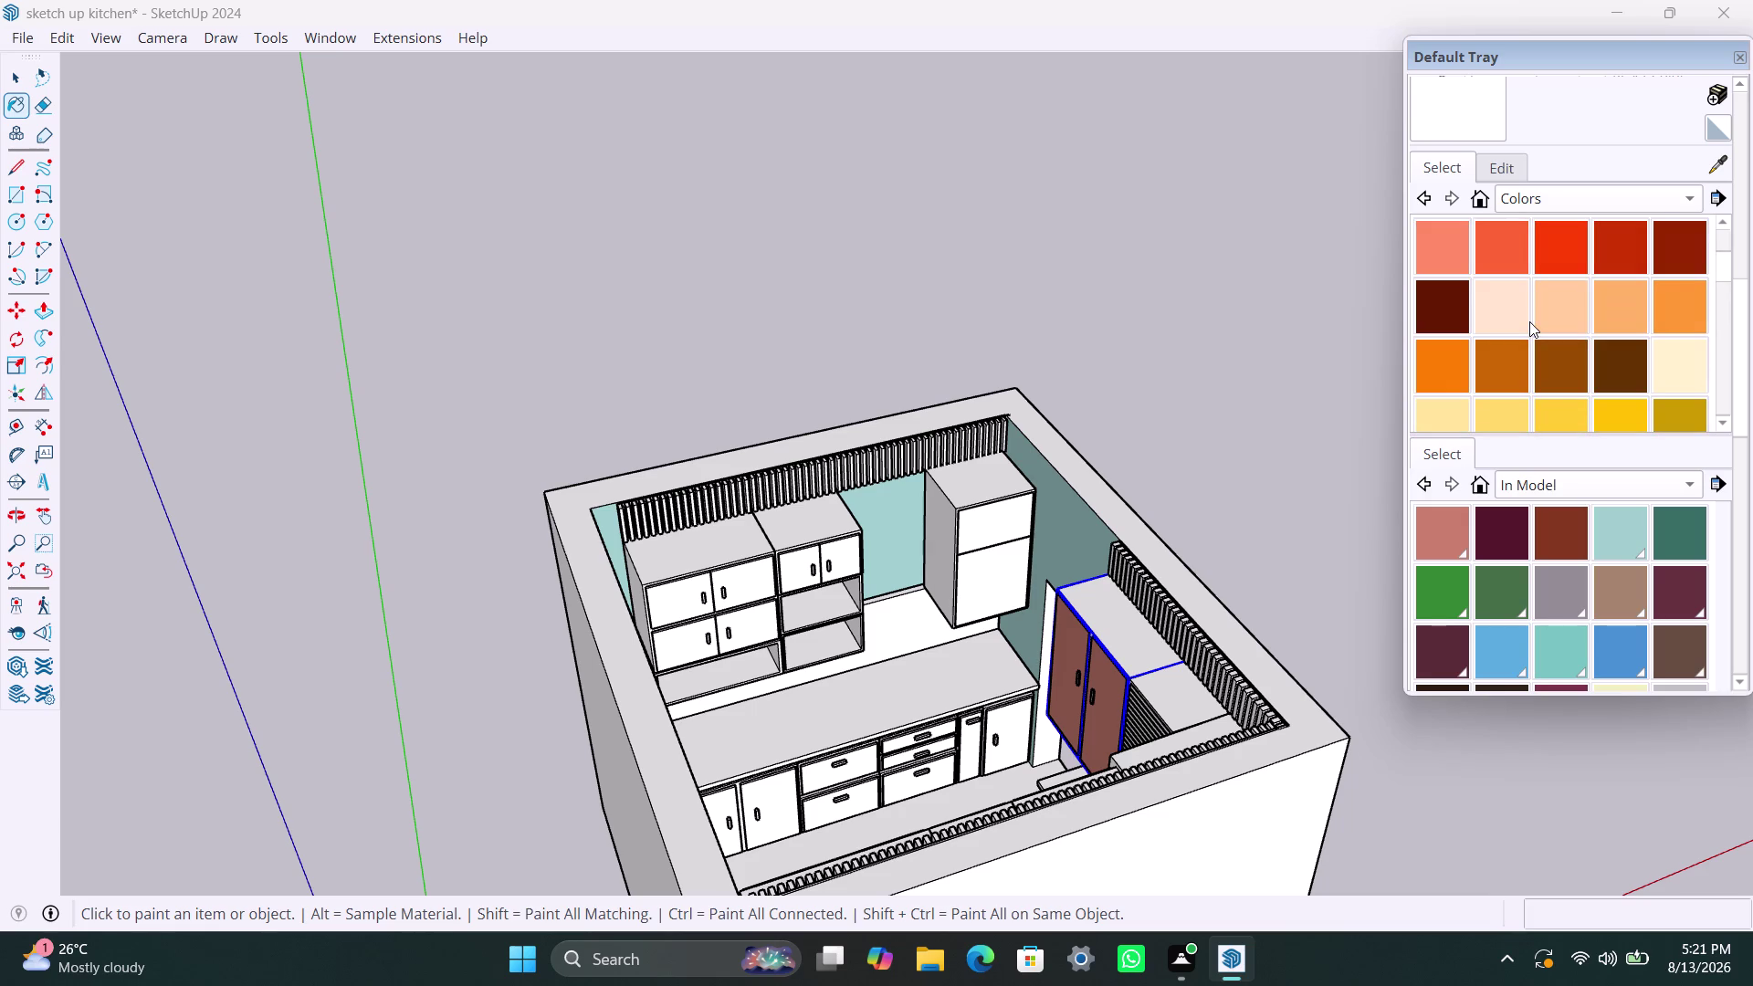
scroll(up, 3)
scroll(down, 3)
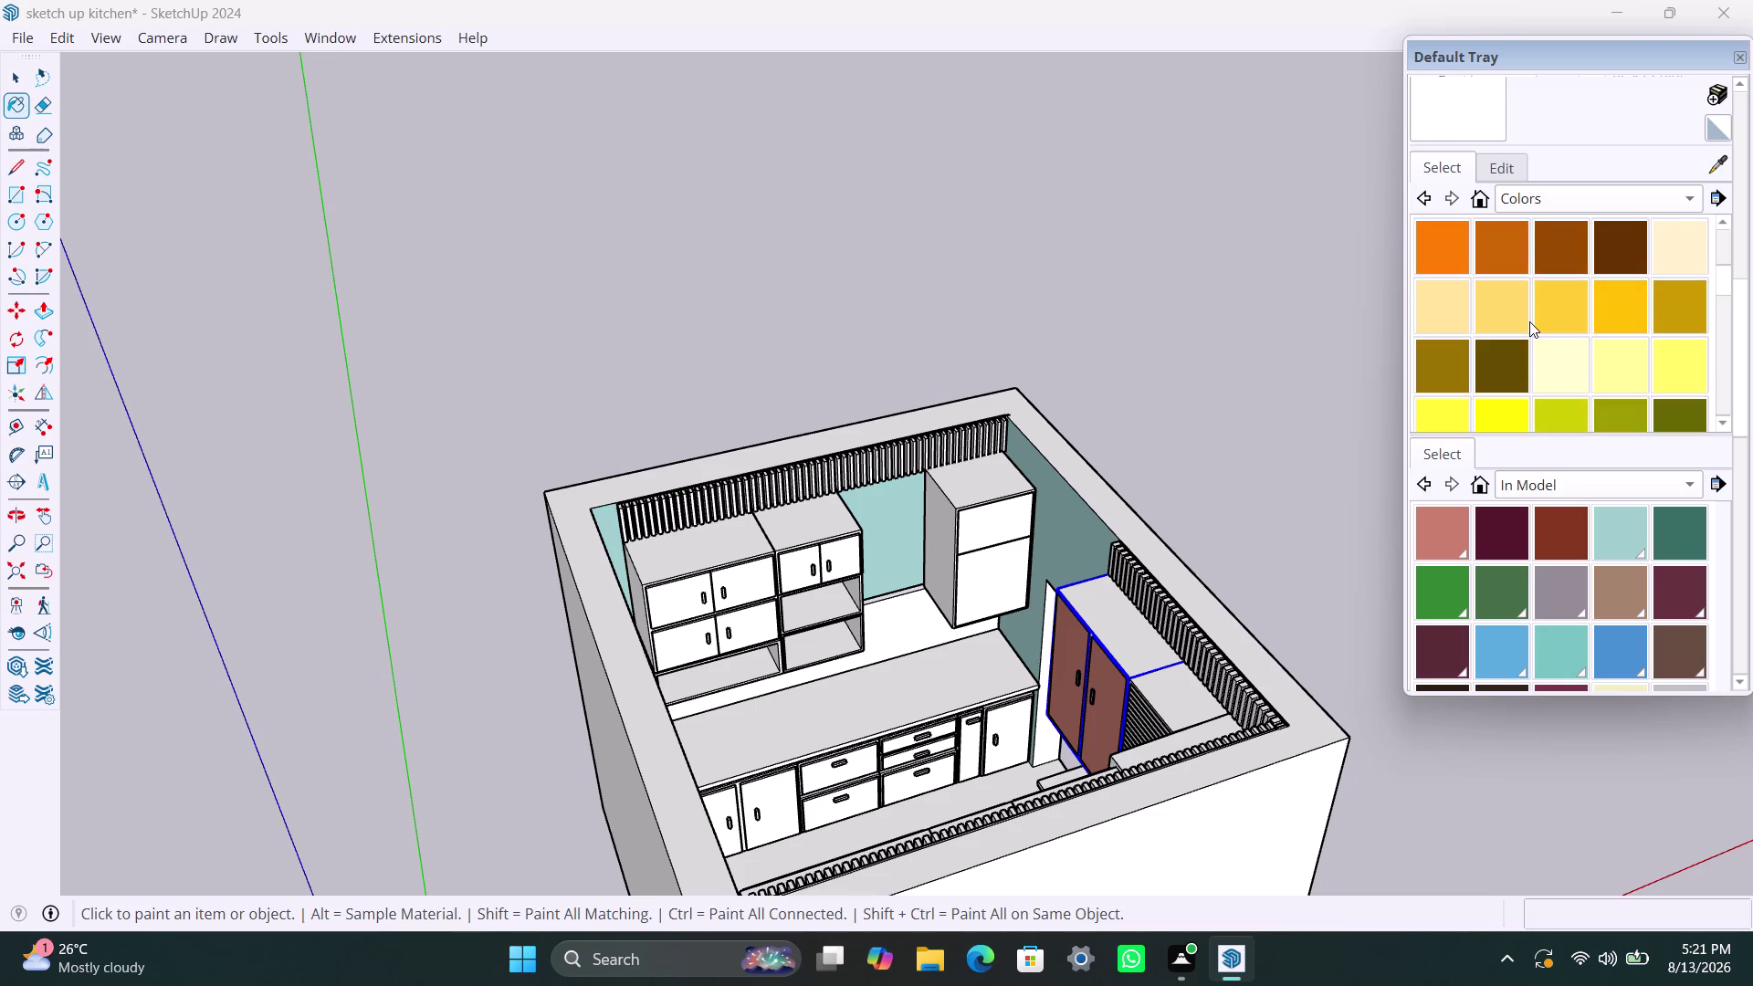
scroll(down, 3)
scroll(down, 3)
scroll(down, 3)
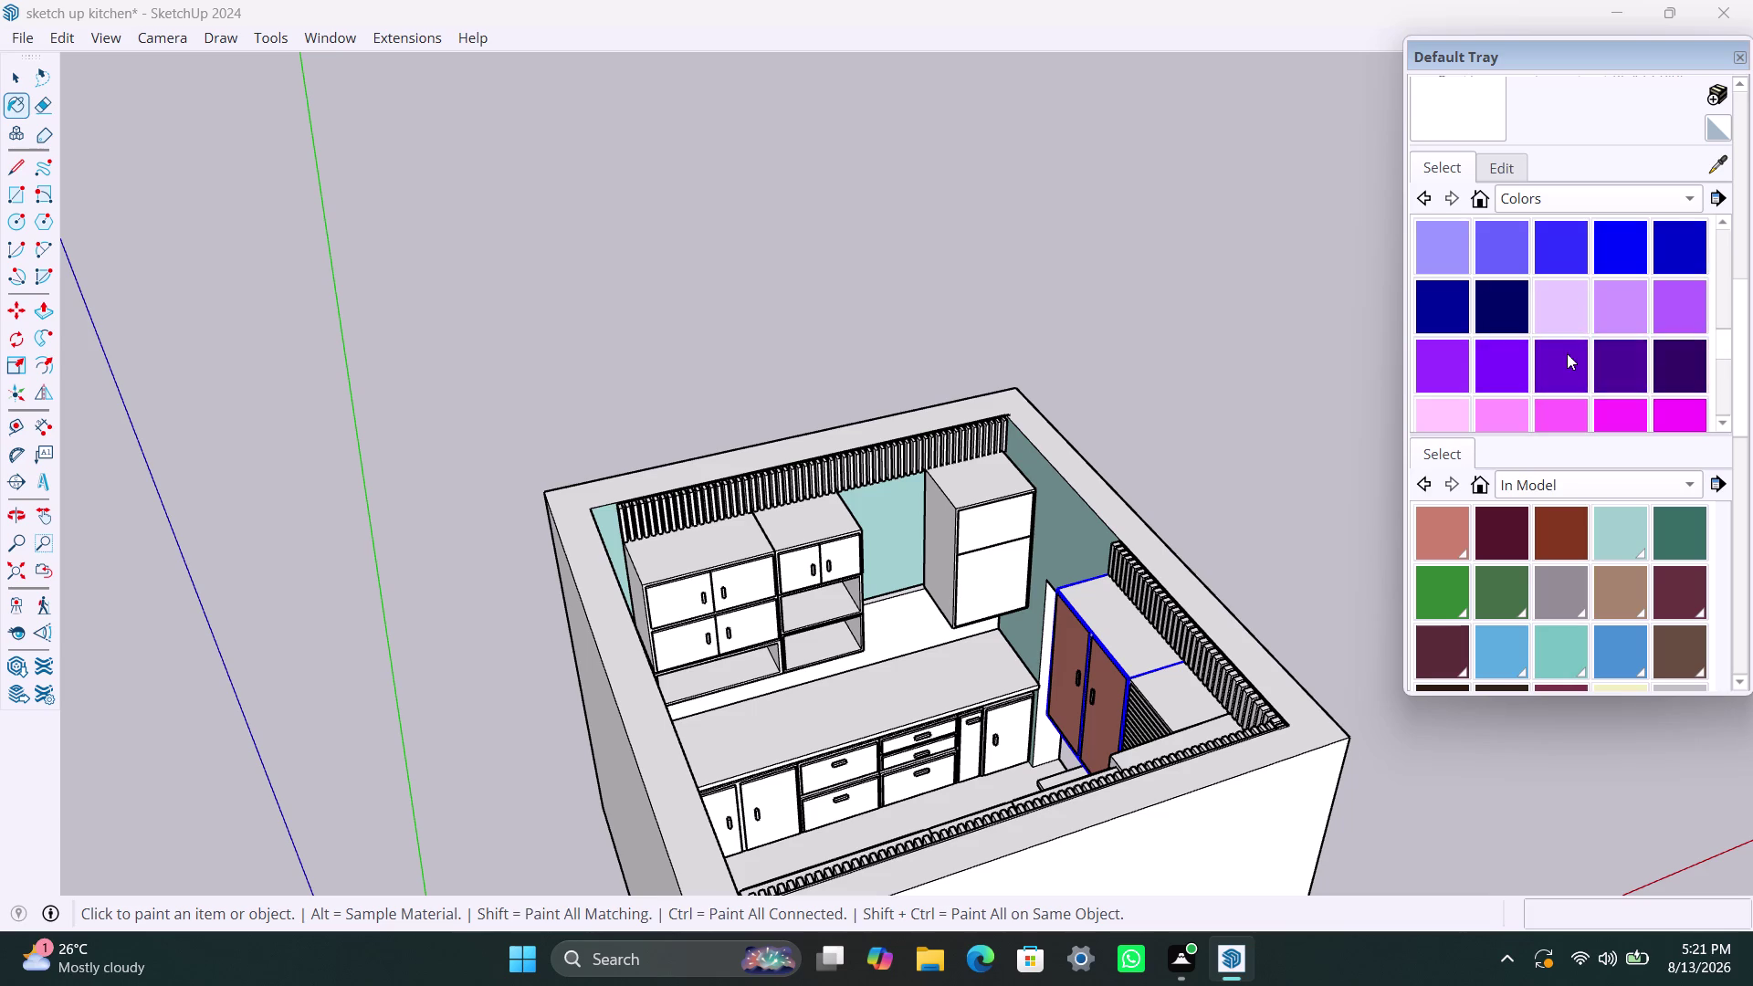
scroll(down, 3)
scroll(down, 3)
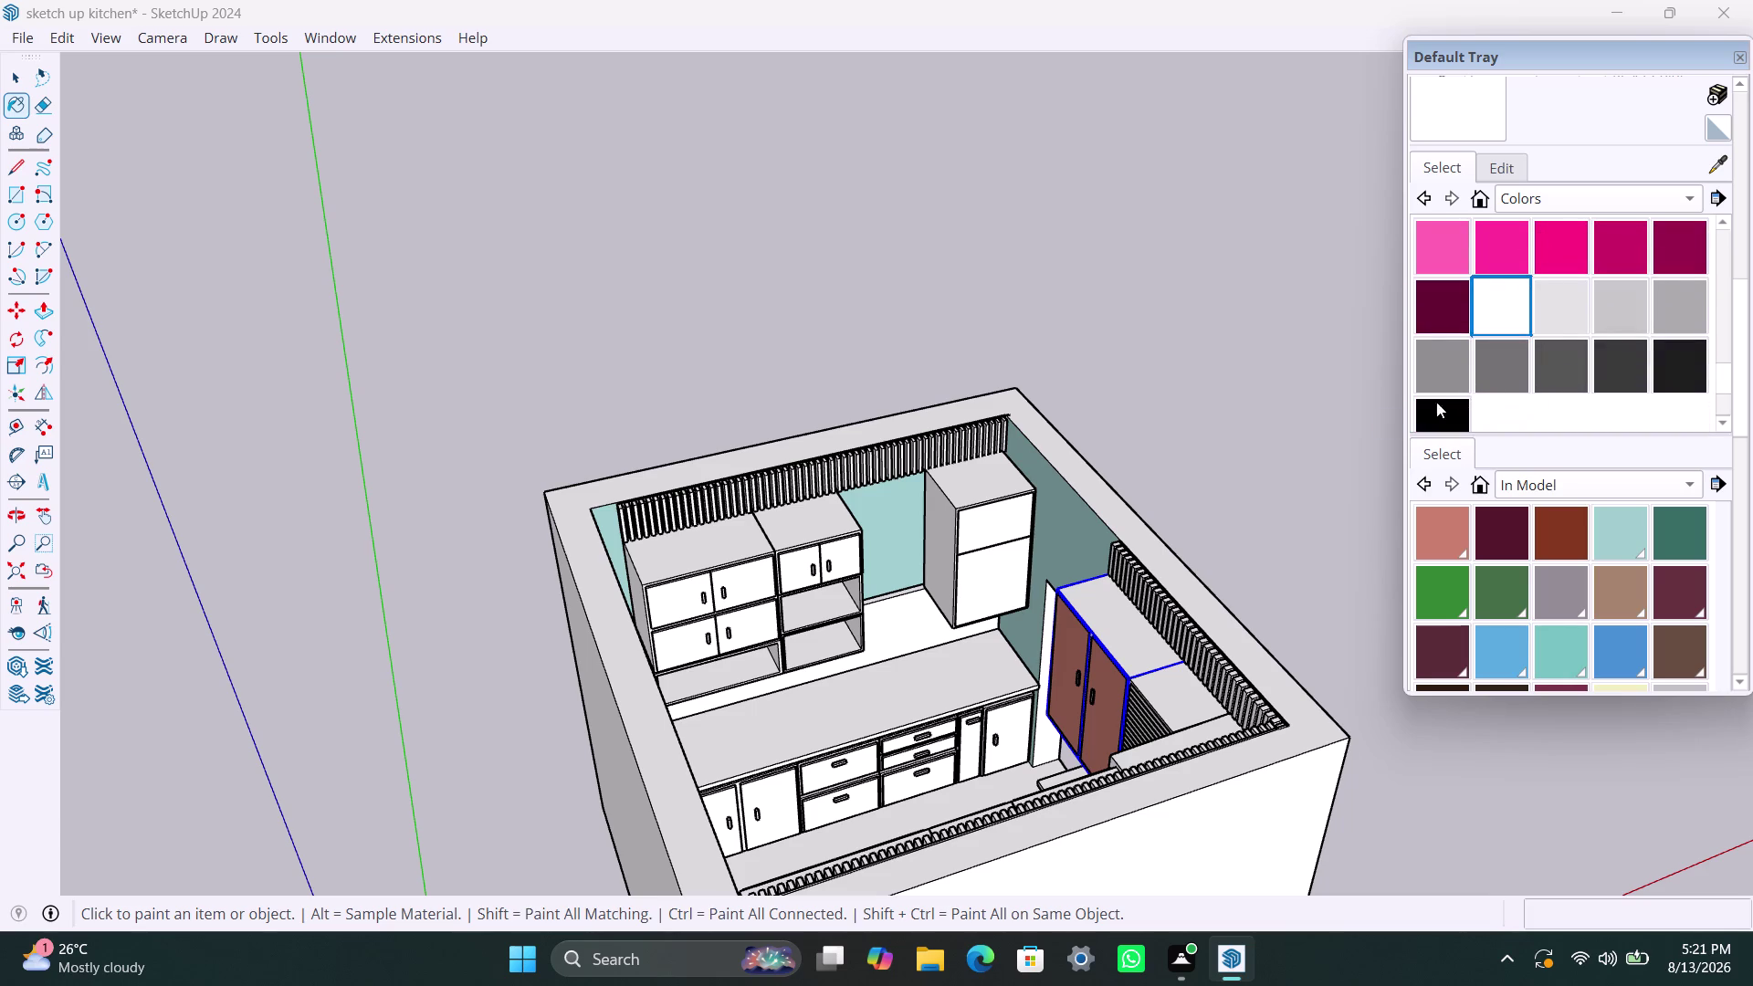
click(1131, 639)
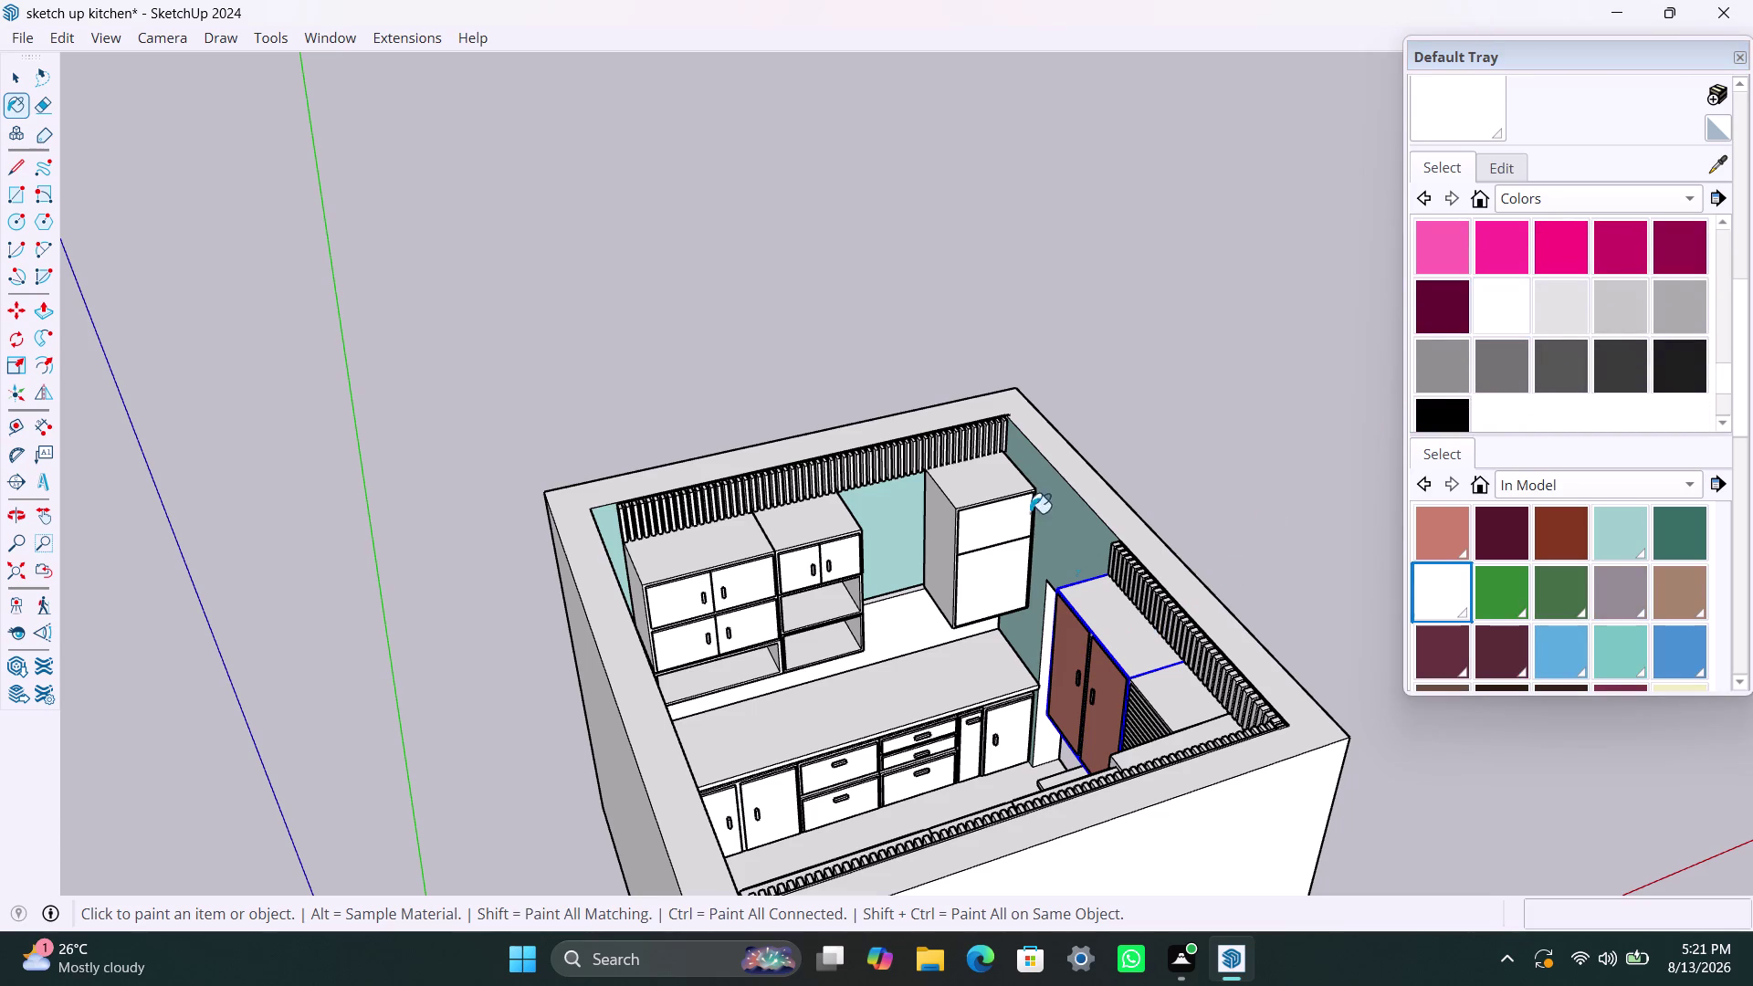
click(998, 491)
Paint the sides of the tall cabinet white.
scroll(up, 3)
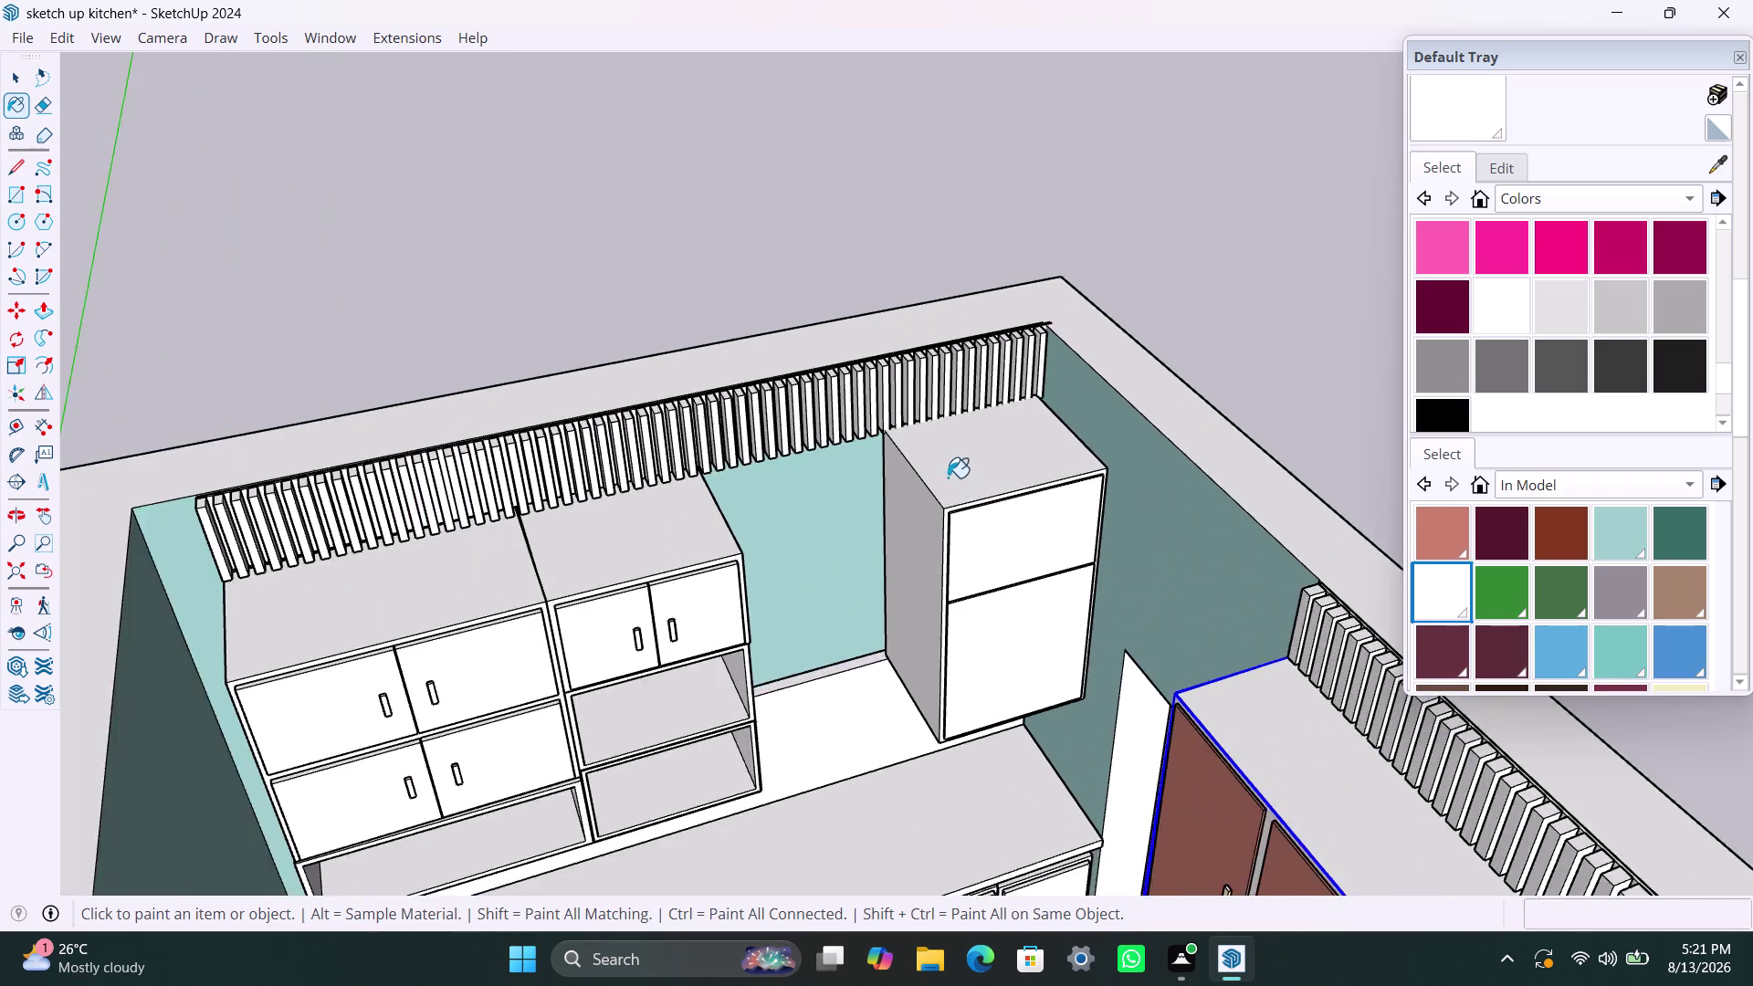
scroll(up, 3)
click(941, 480)
click(924, 538)
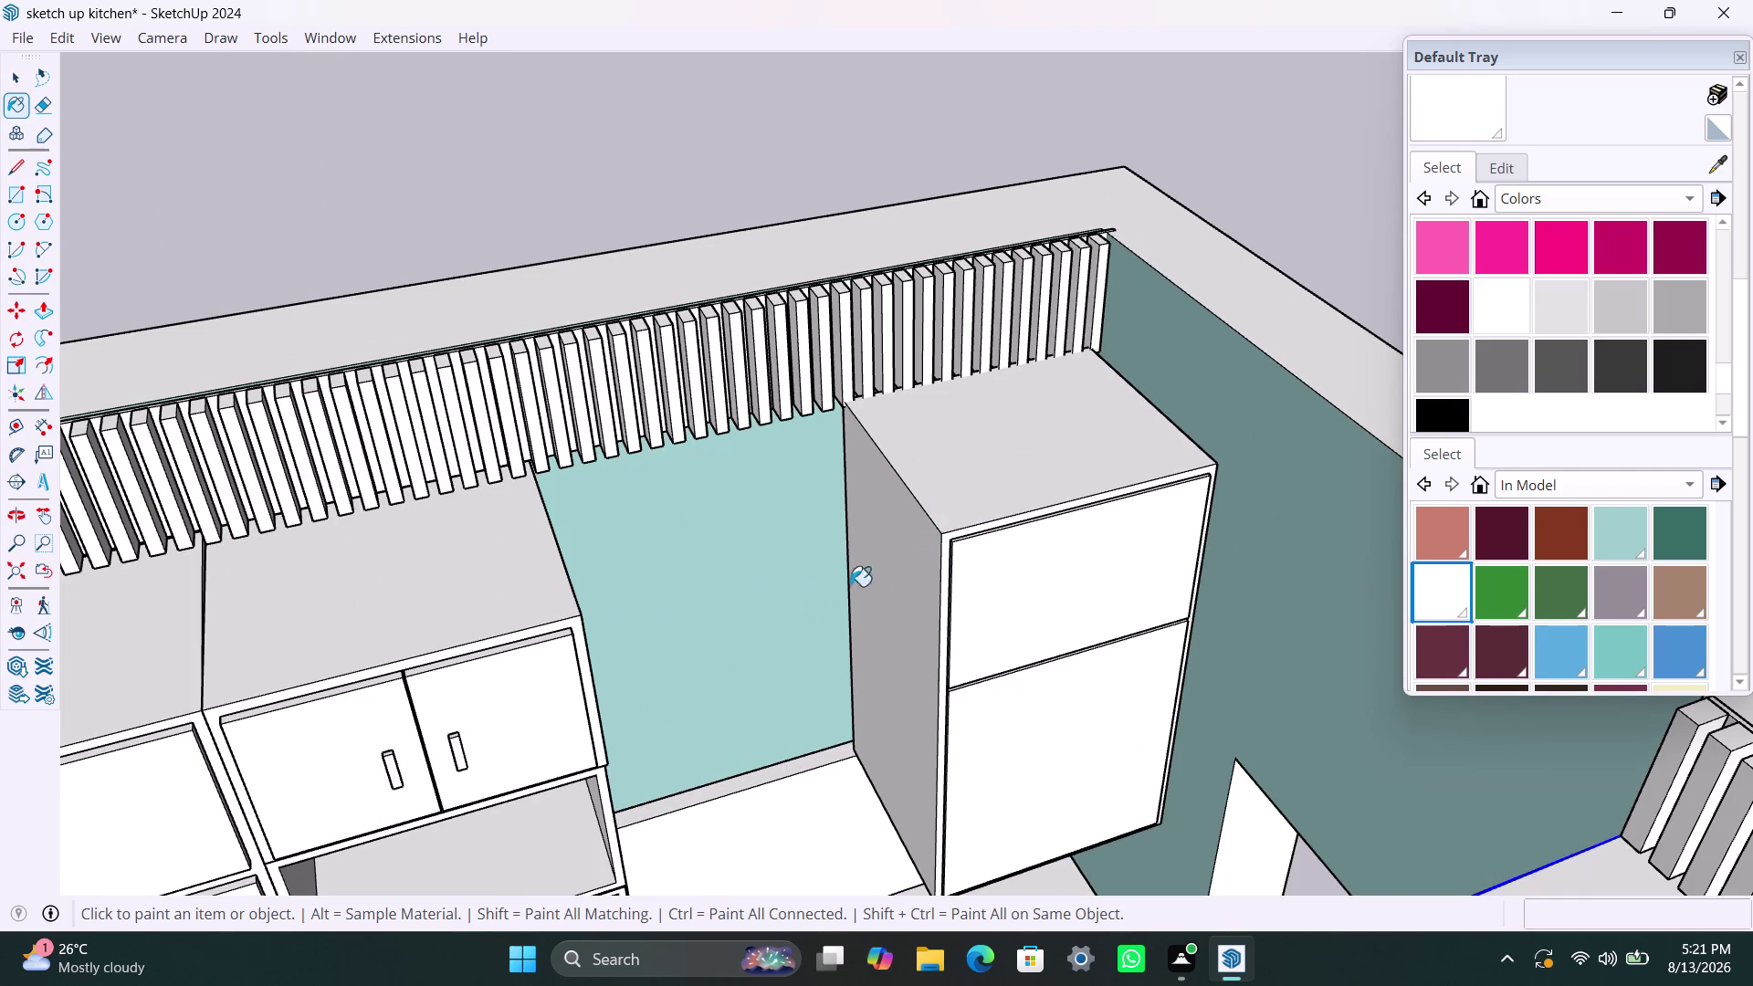
click(468, 595)
Choose the pale yellow swatch as the next paint colour.
scroll(up, 3)
scroll(up, 3)
scroll(up, 3)
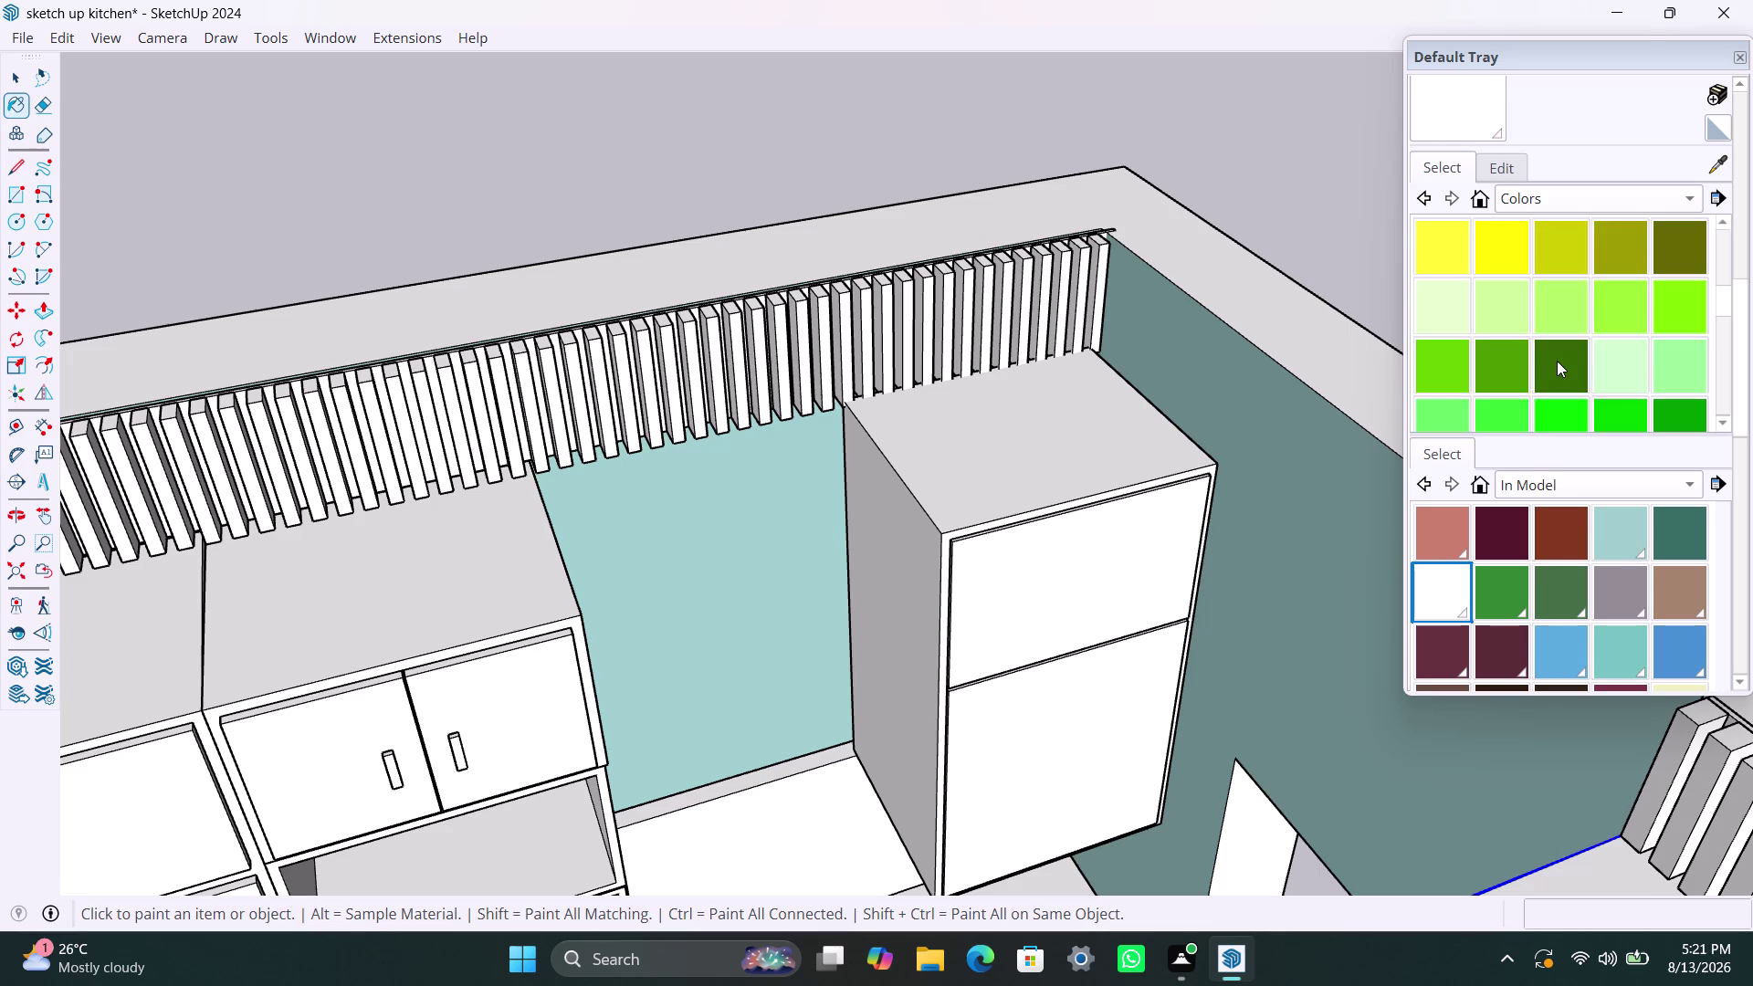
scroll(up, 3)
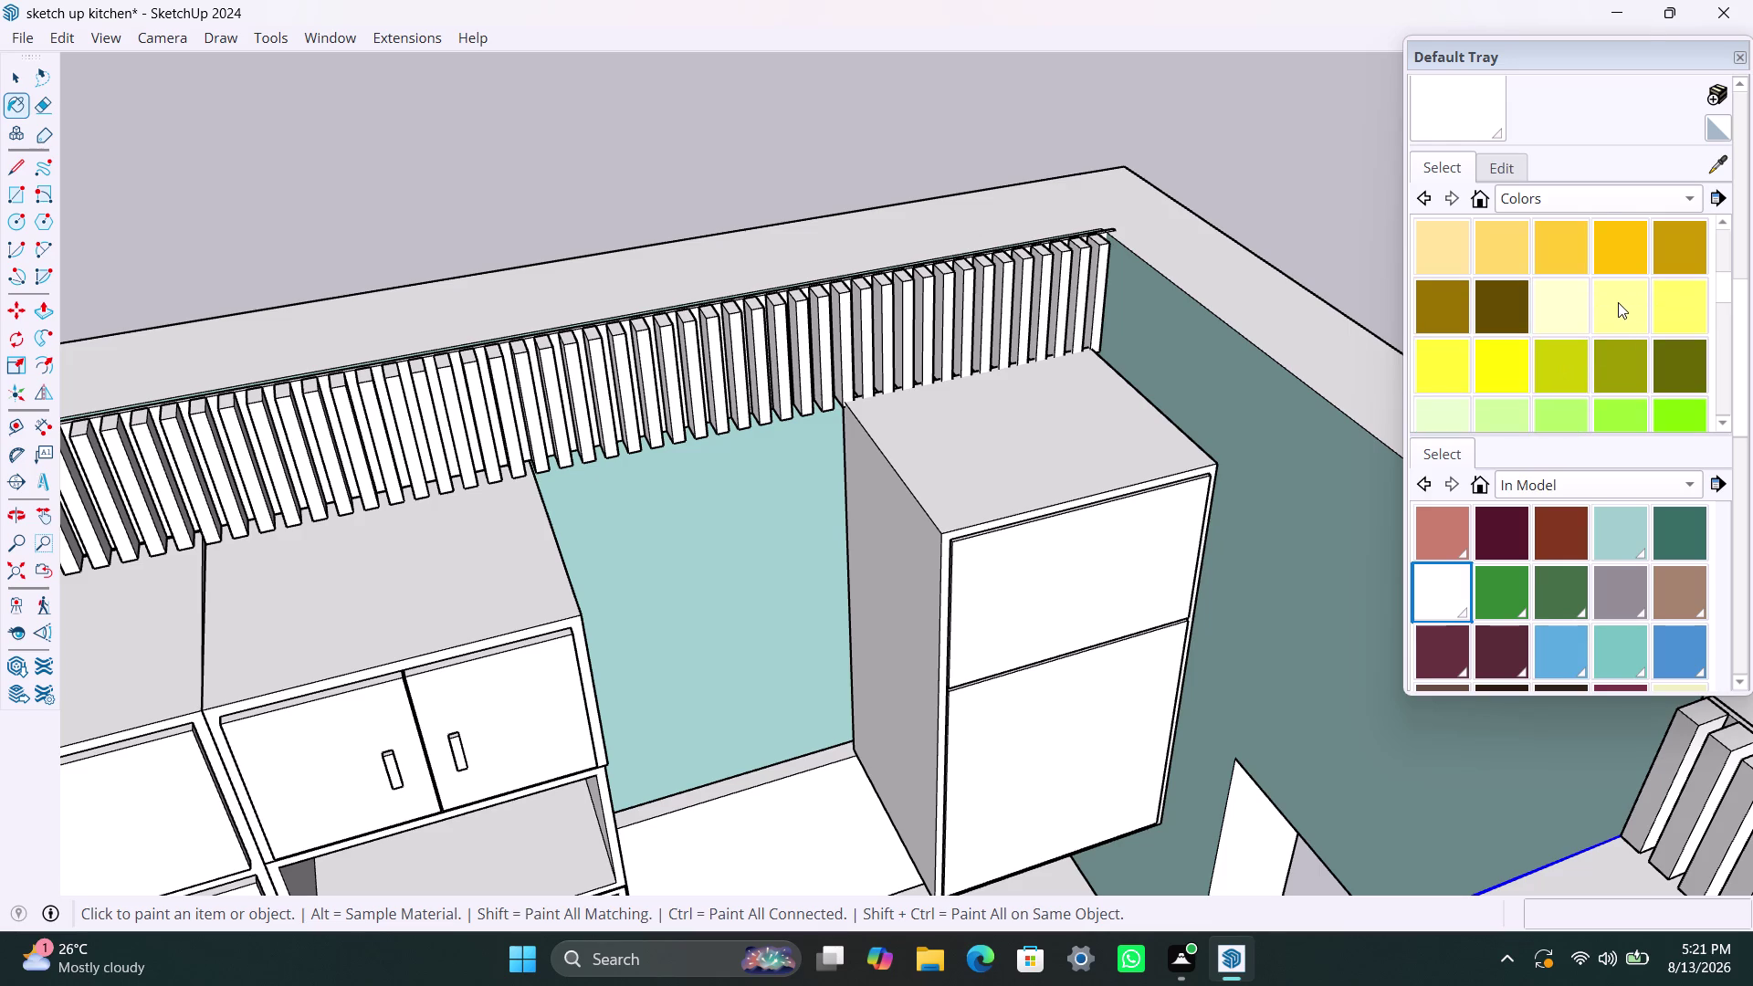
click(1612, 296)
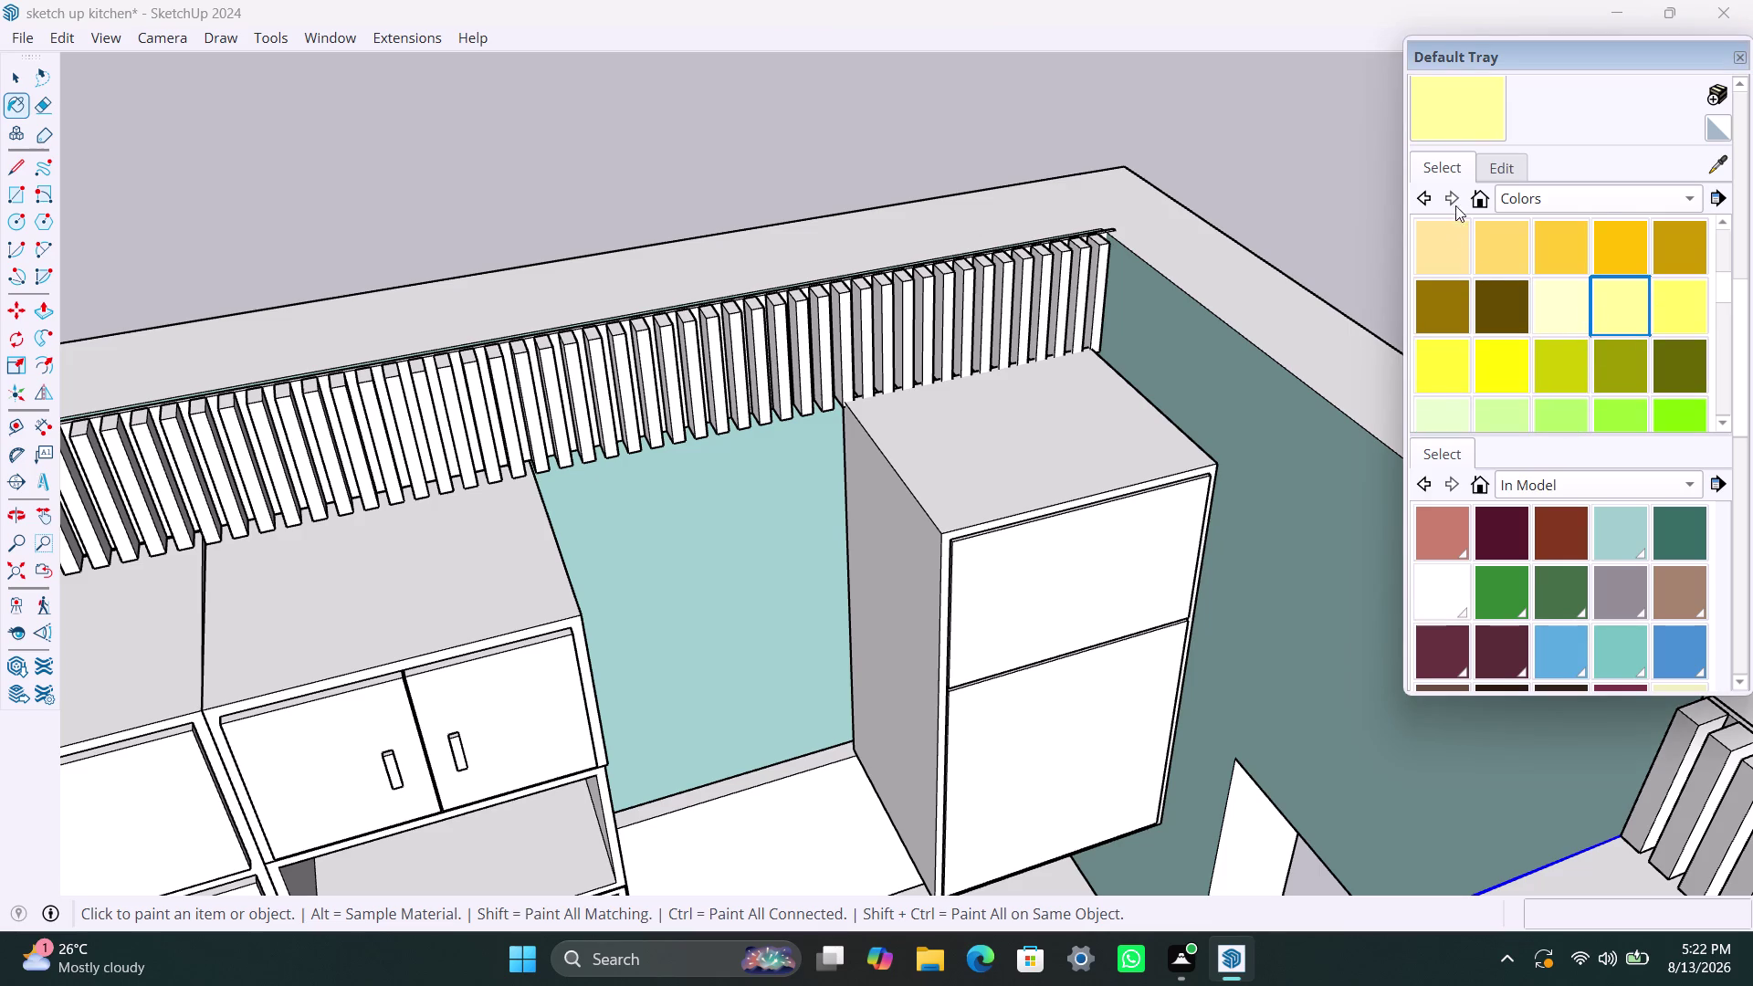
Paint the tall fridge cabinet with the pale yellow Color E02.
click(1490, 169)
click(1462, 113)
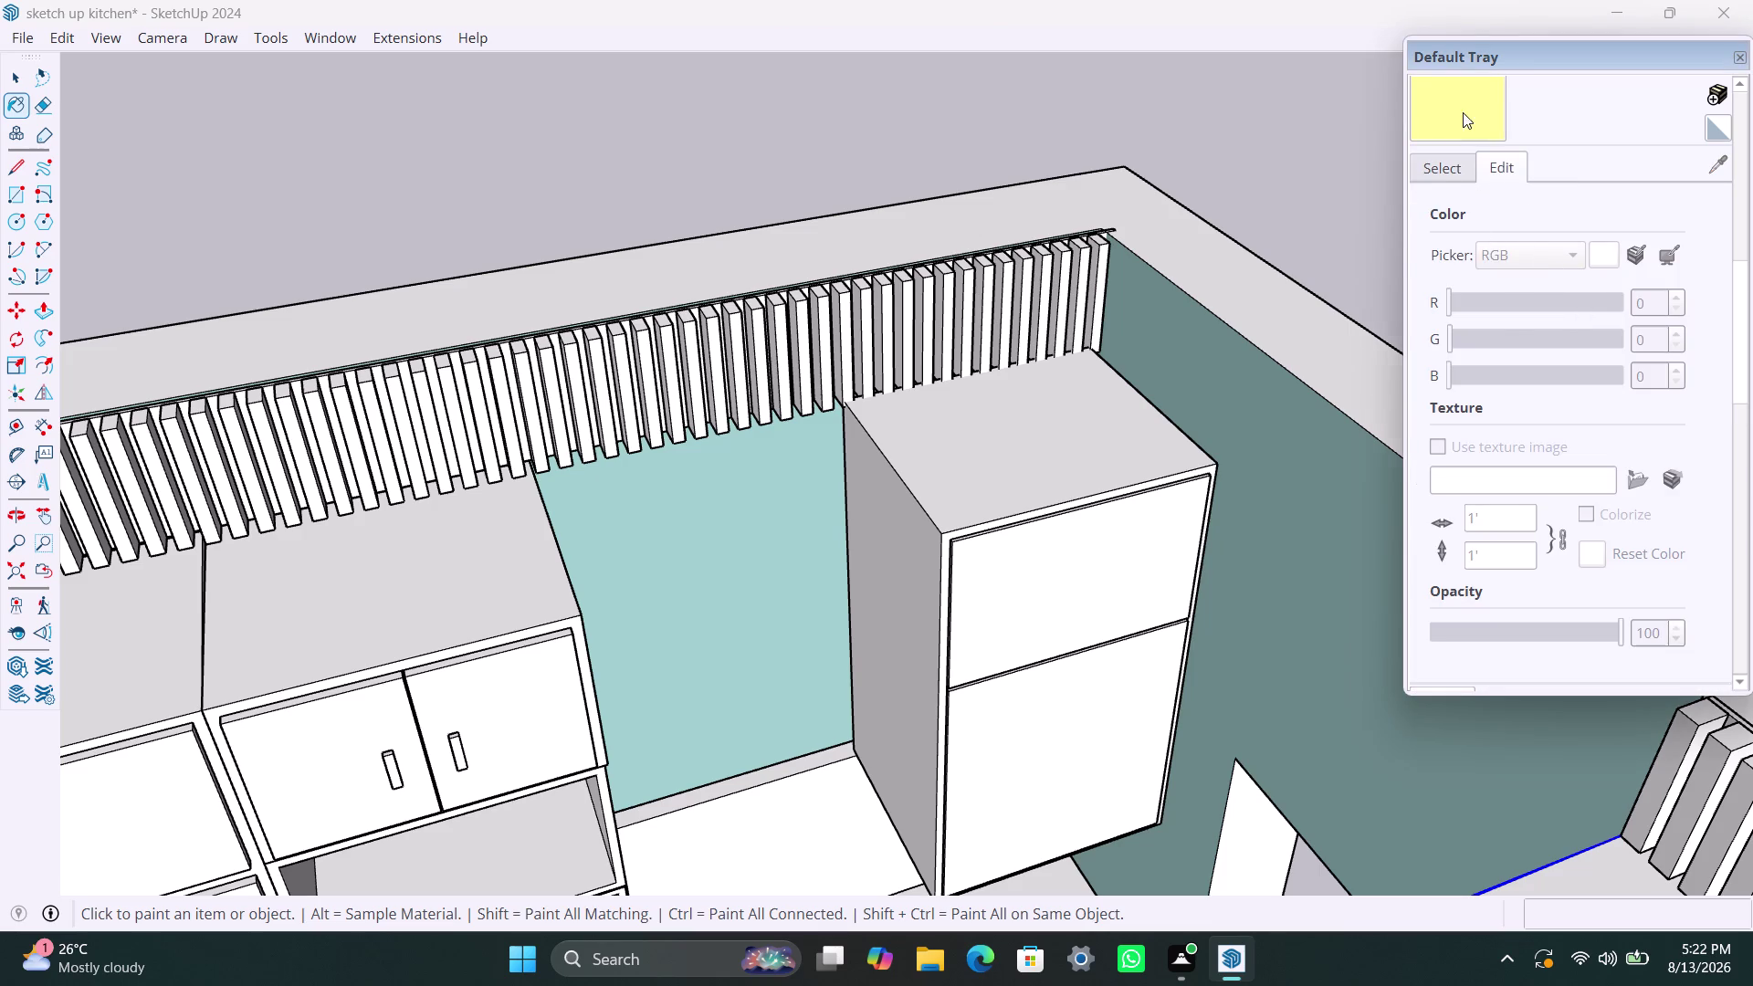
click(1077, 428)
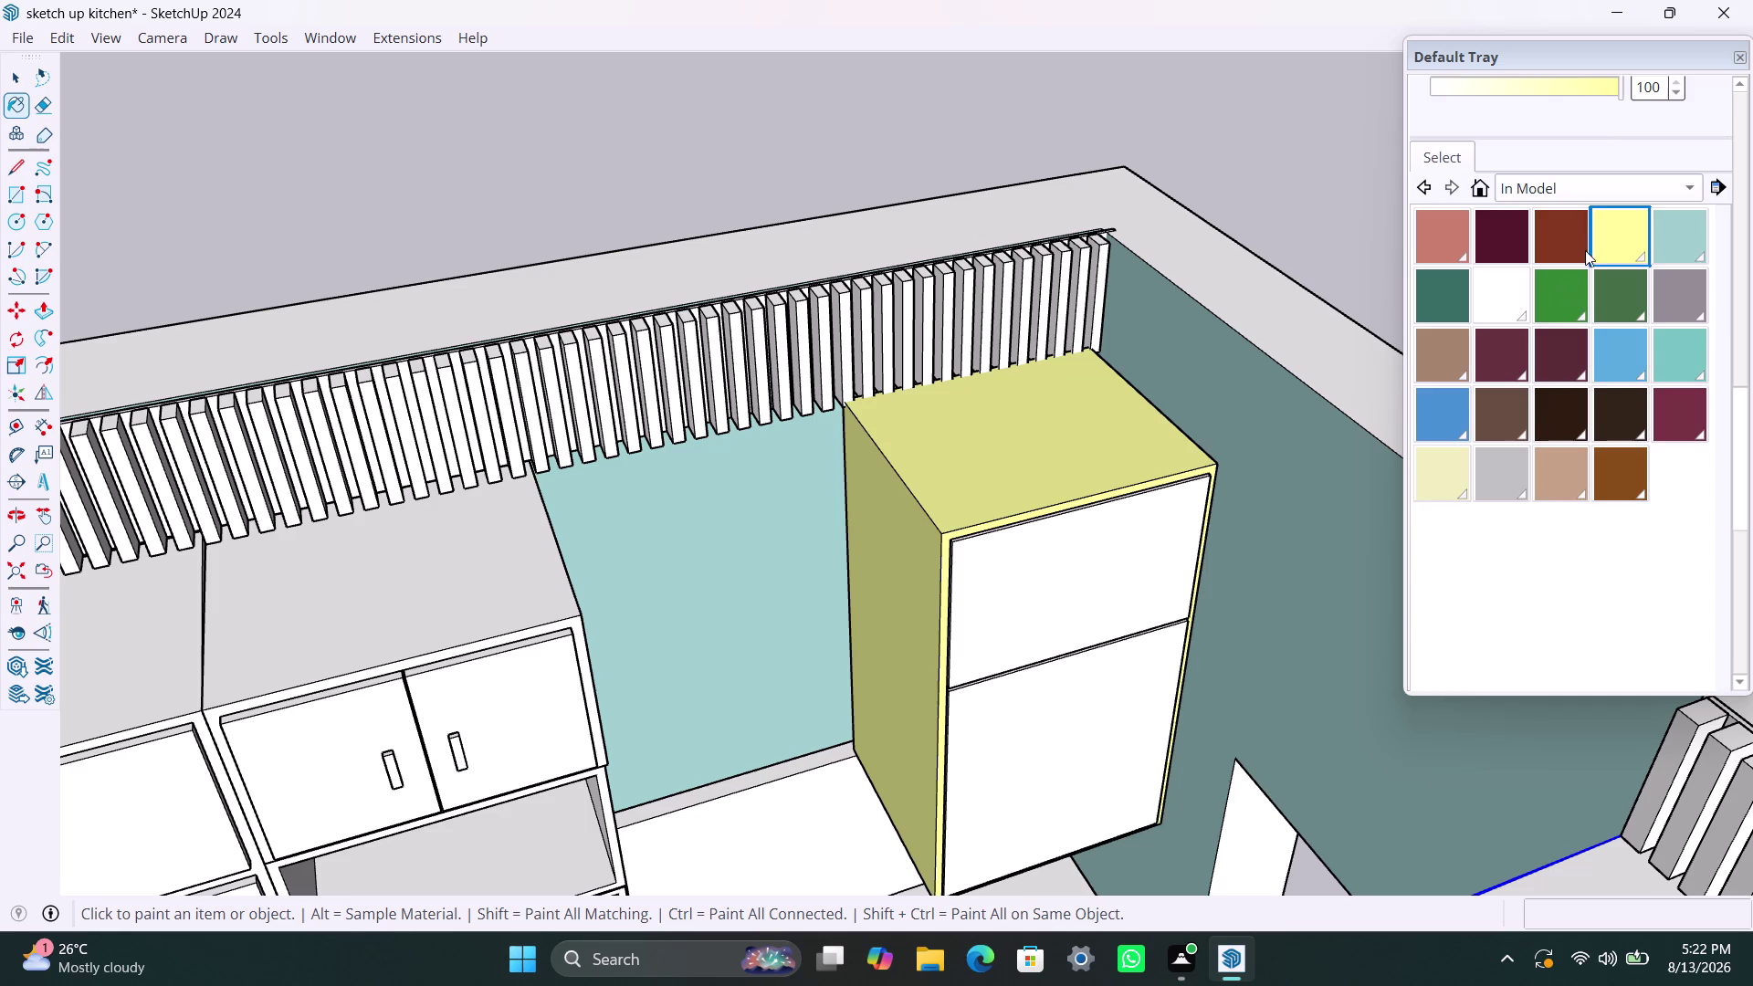
scroll(up, 3)
scroll(up, 3)
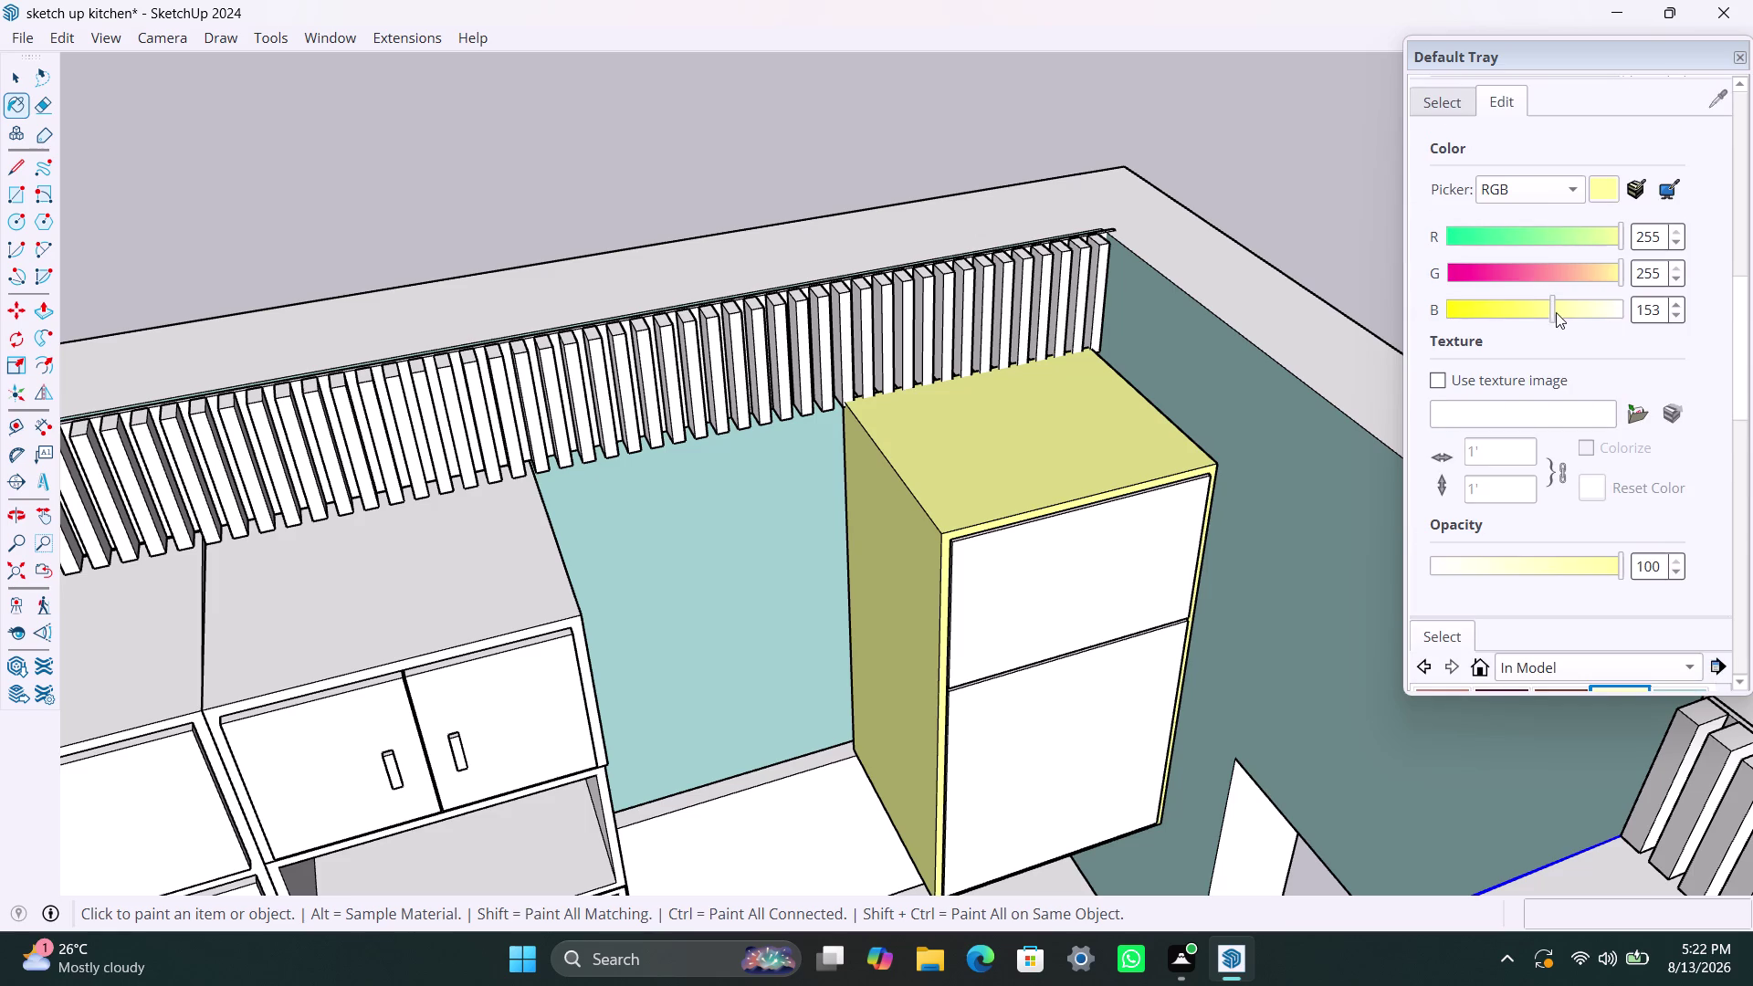
Lighten the cabinet colour to soft cream (255, 255, 211) via the B slider.
drag(1550, 316, 1576, 316)
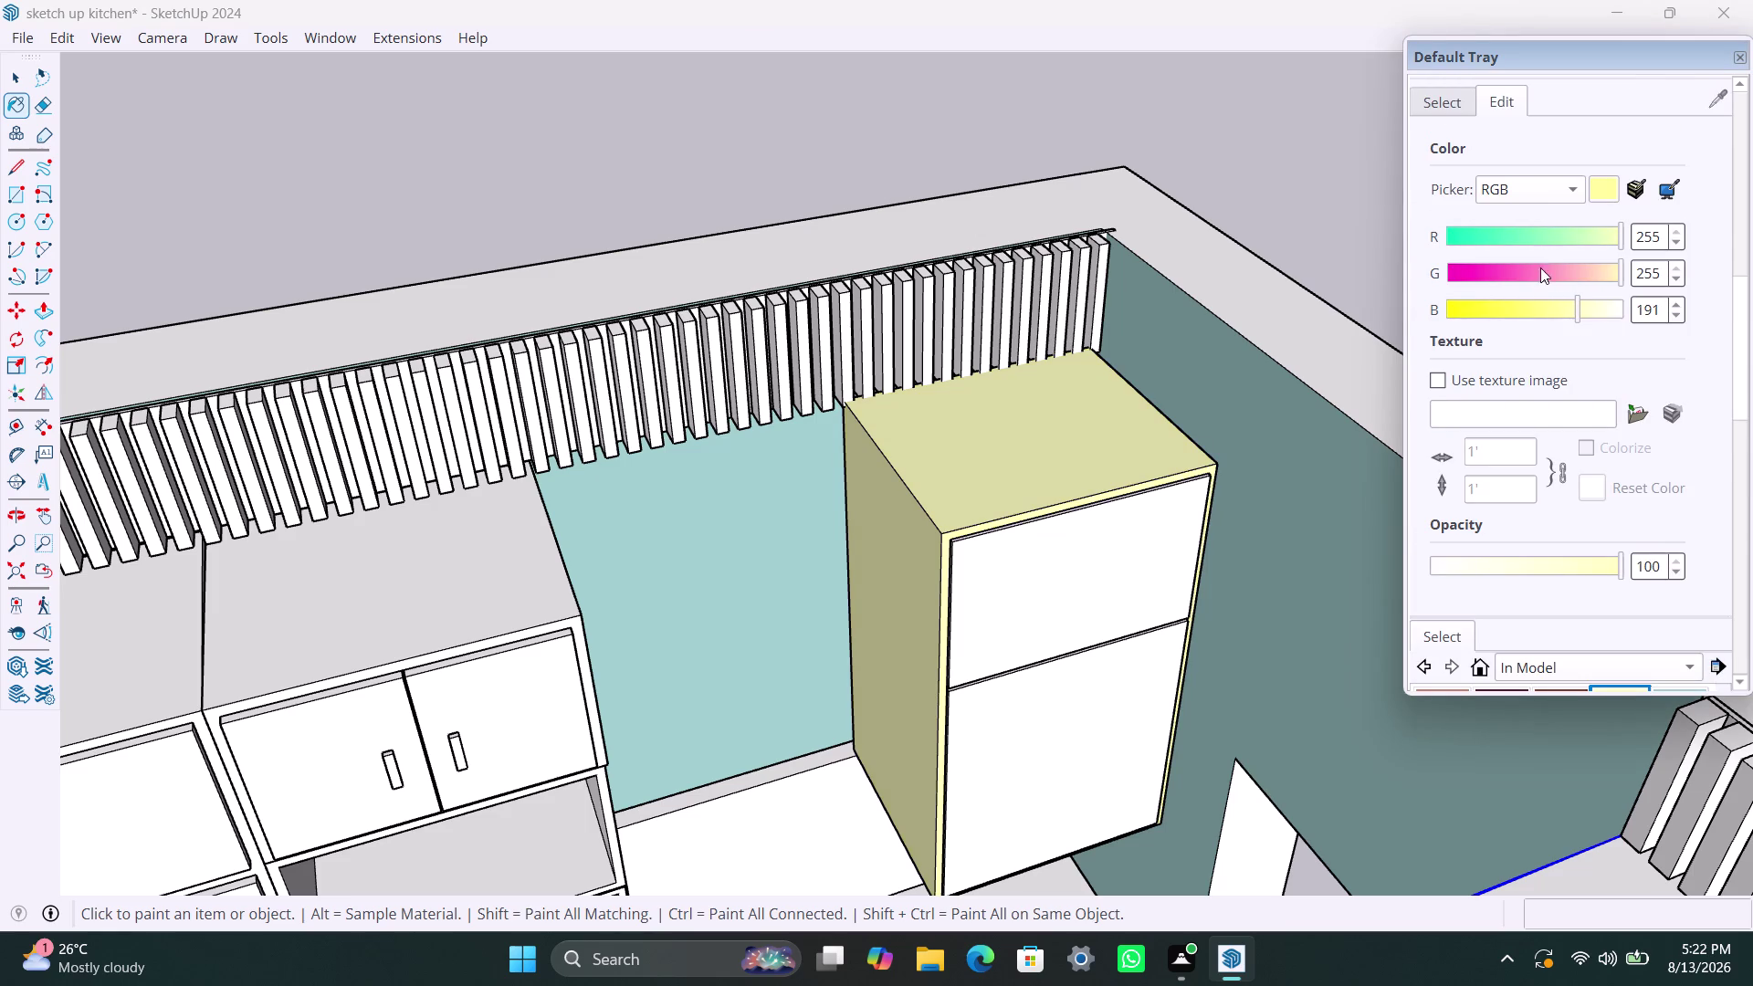
scroll(up, 3)
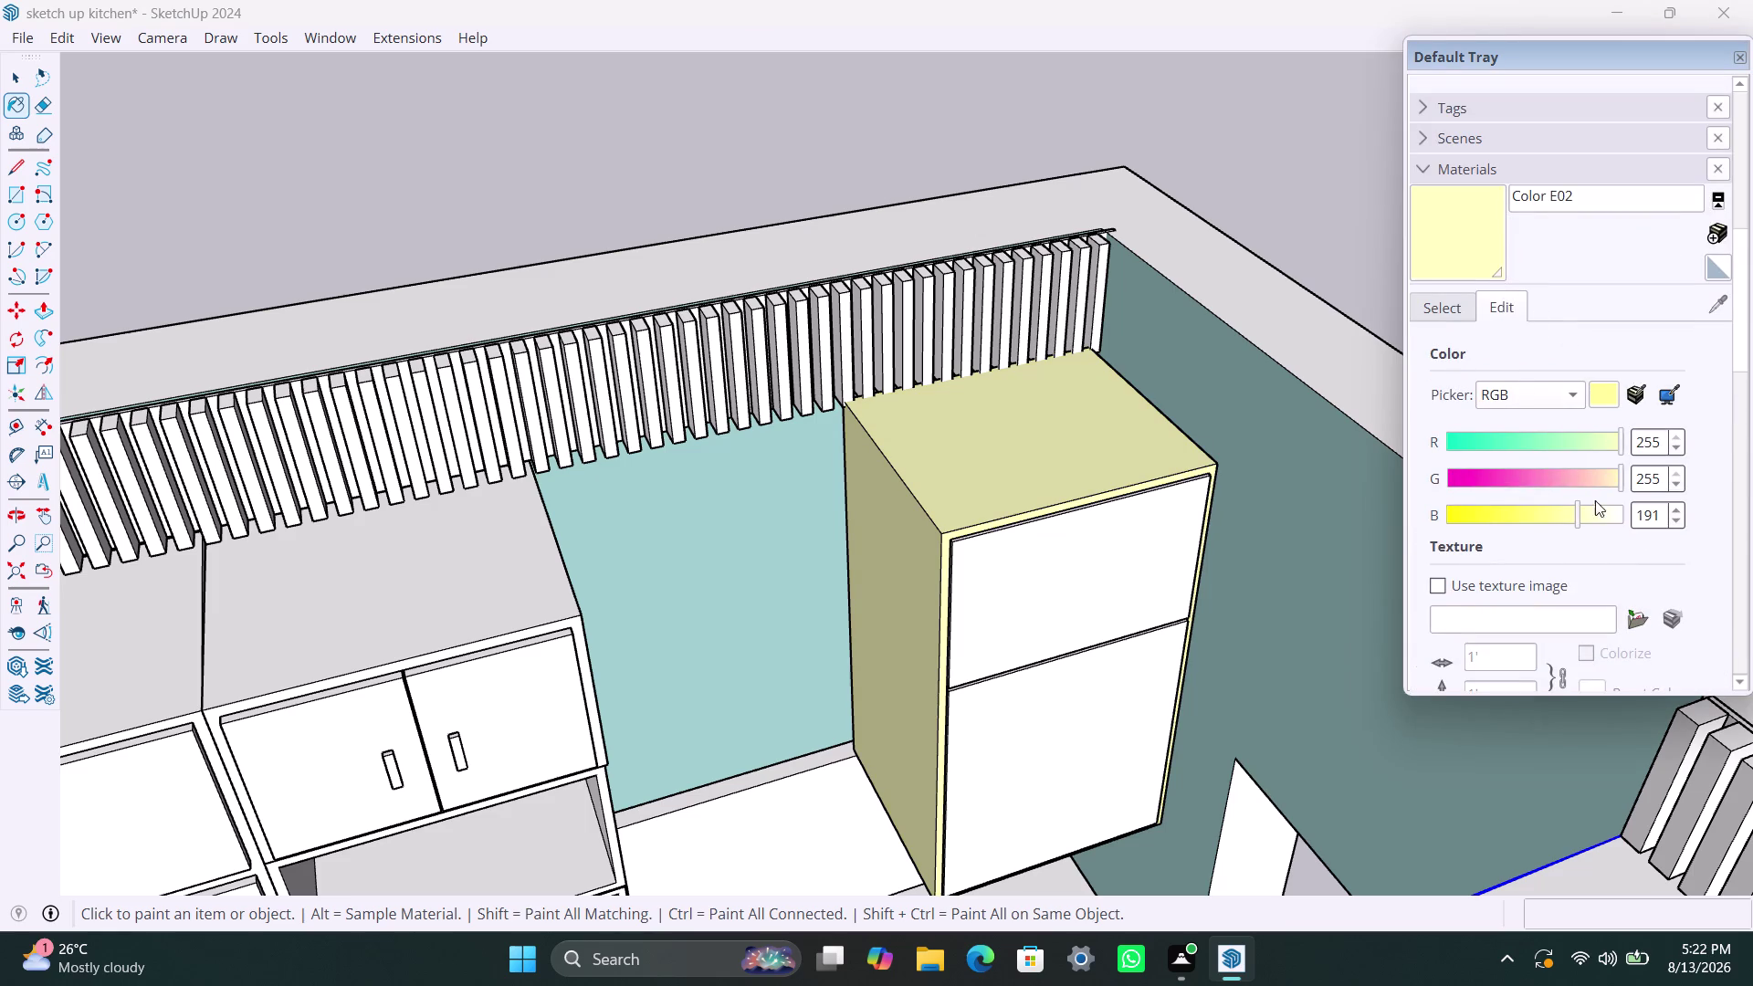
drag(1580, 524, 1590, 524)
drag(1591, 523, 1593, 524)
click(1095, 471)
click(917, 546)
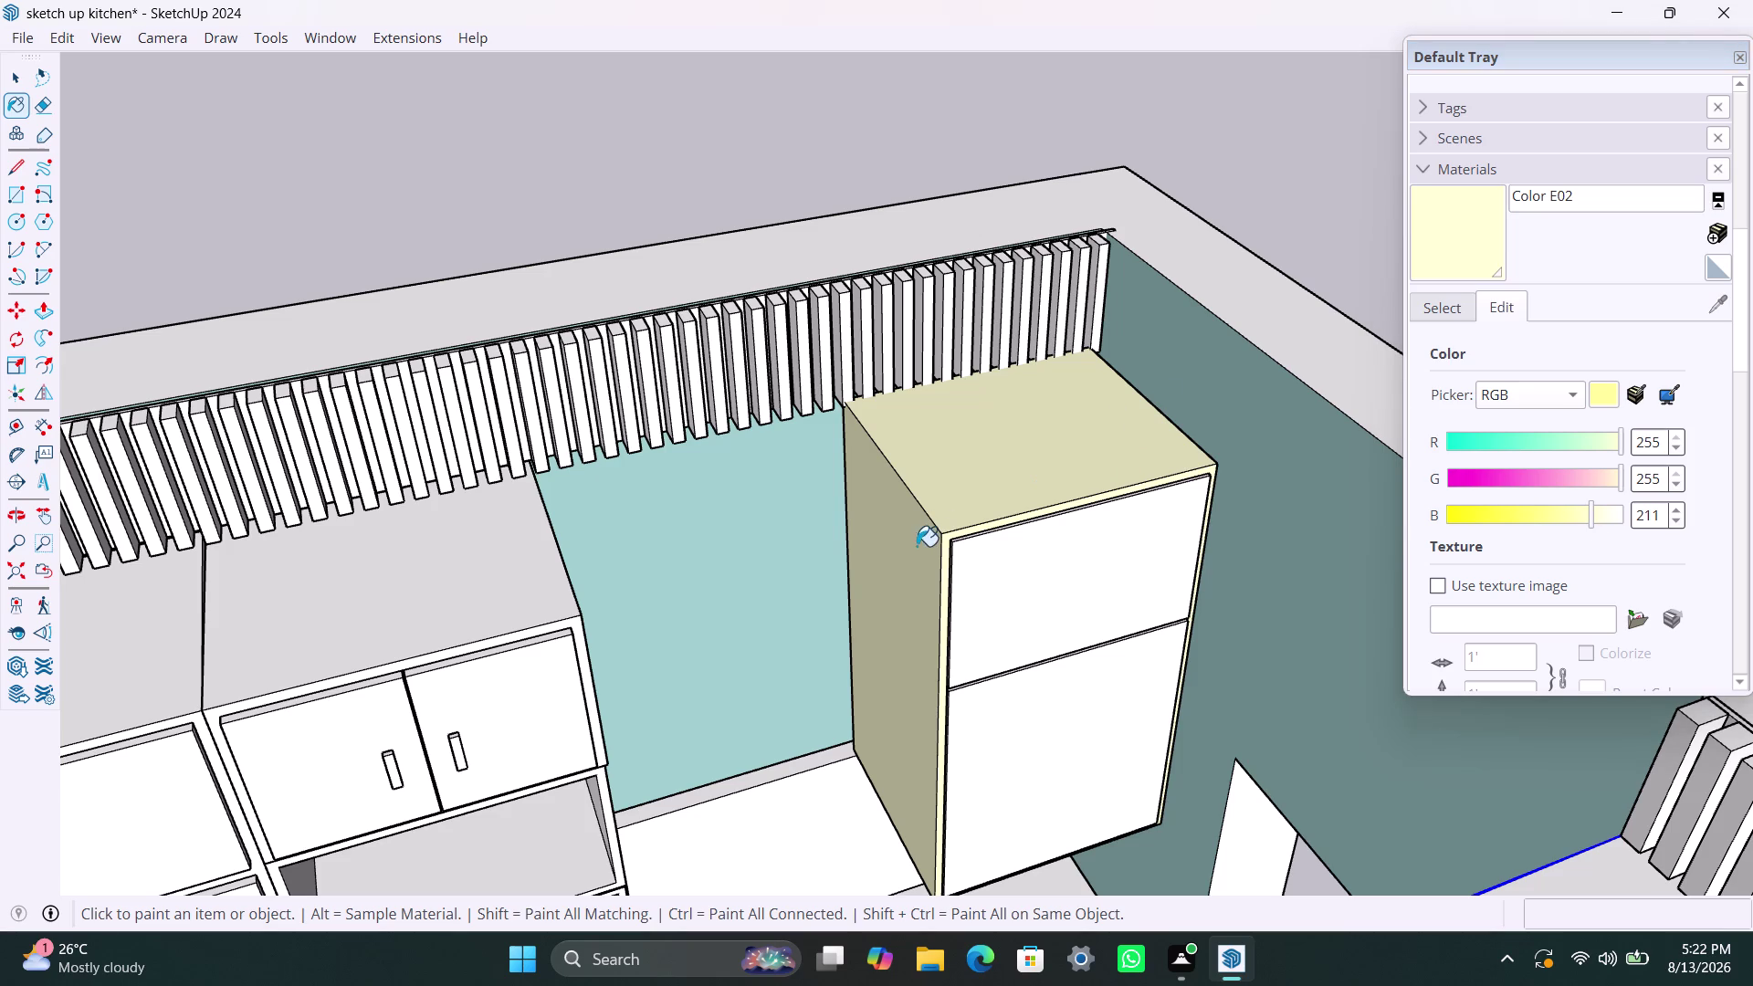
Paint the upper wall cabinets and the corner cabinet's top pale cream.
click(387, 643)
click(115, 646)
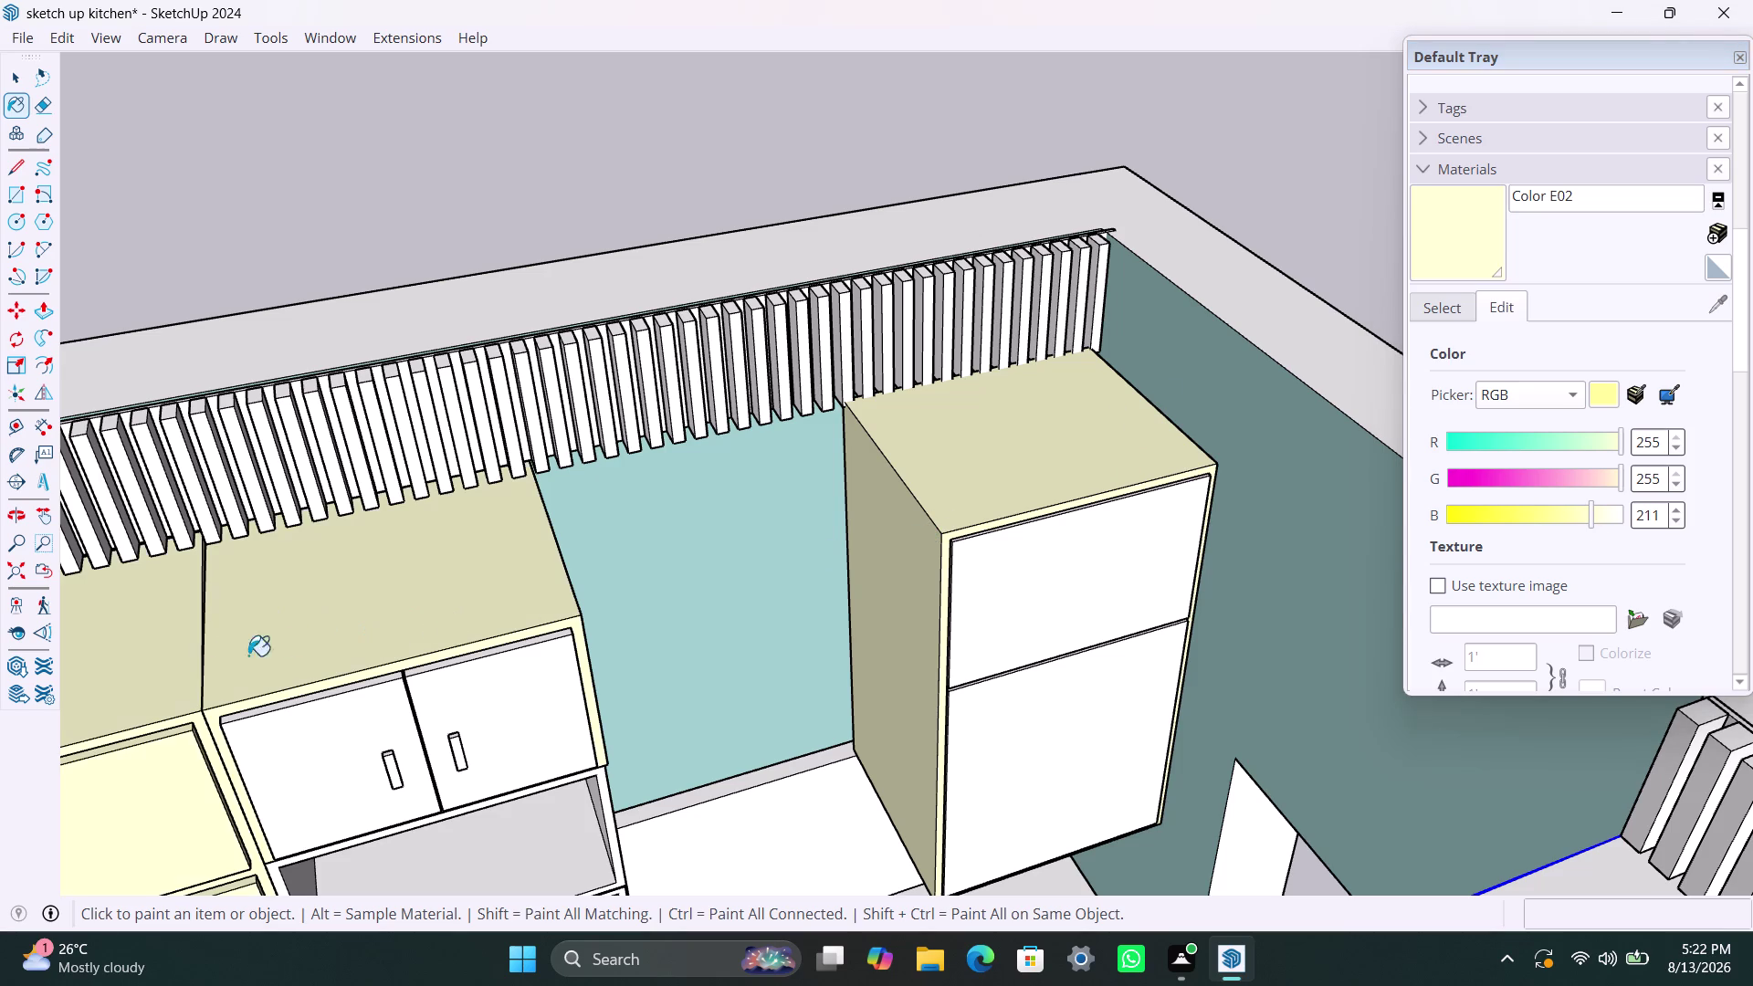
scroll(down, 3)
scroll(down, 3)
middle_drag(588, 717, 1031, 747)
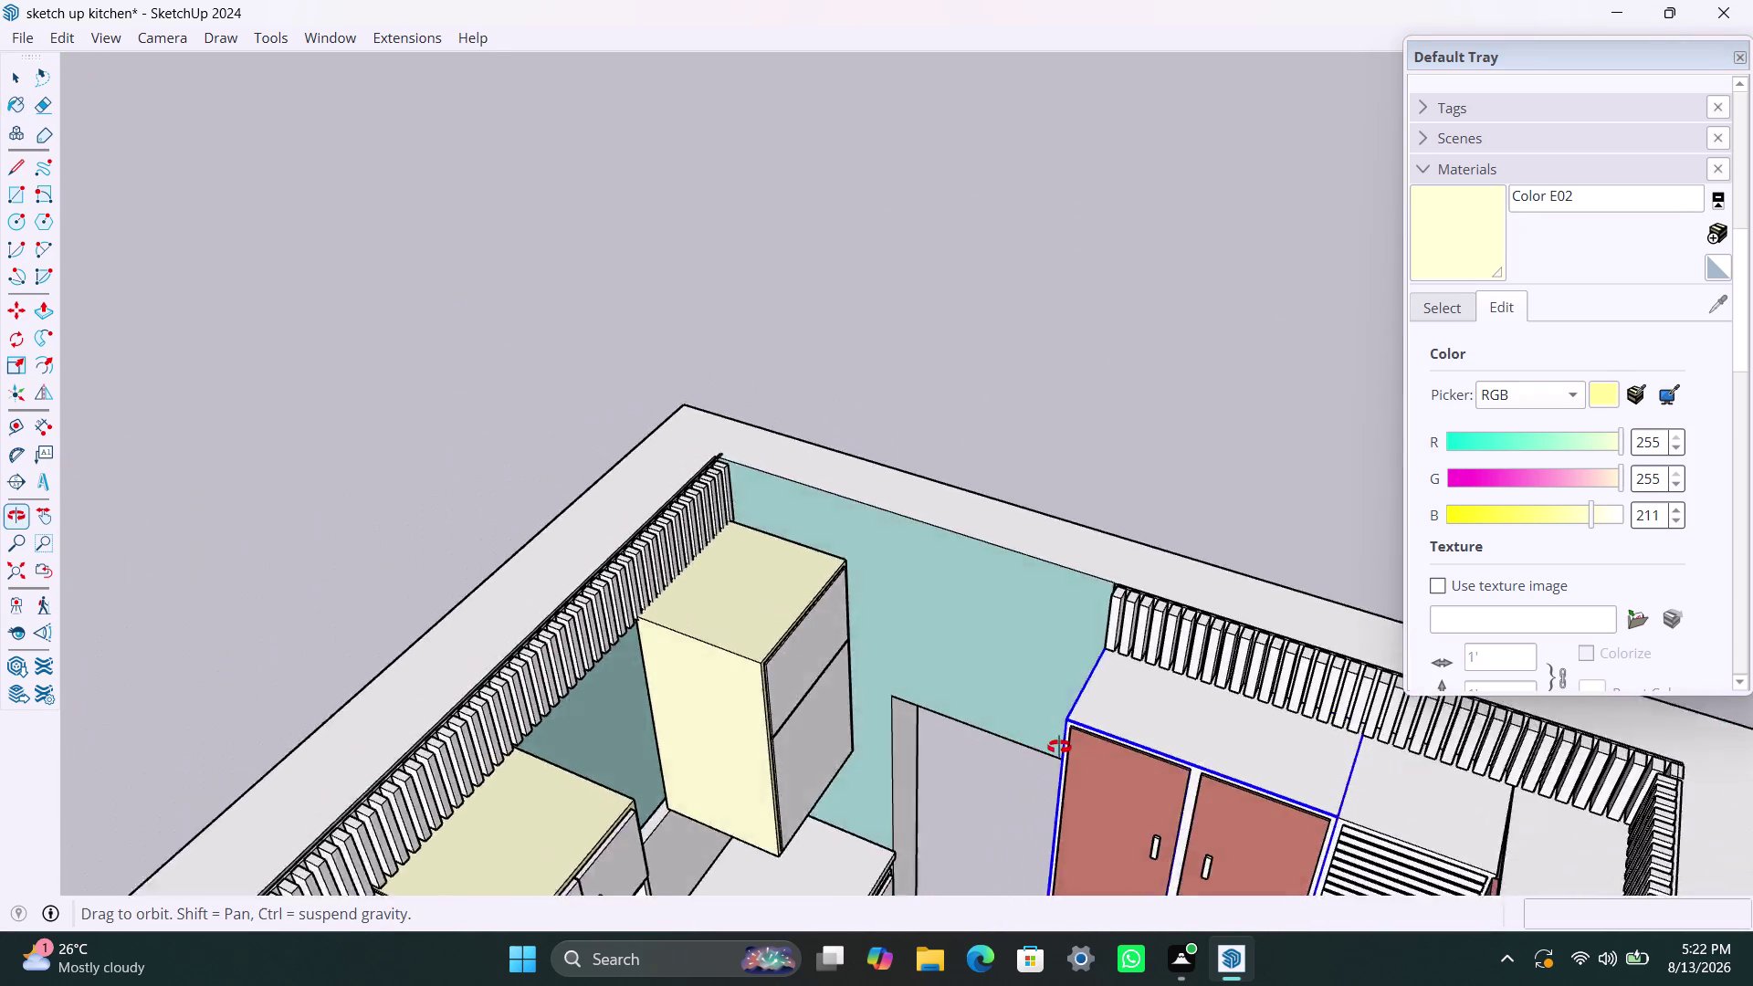
middle_drag(1030, 746, 1161, 744)
click(1236, 638)
Paint the cabinet faces along the back wall pale cream.
scroll(up, 3)
middle_drag(1082, 740, 1085, 740)
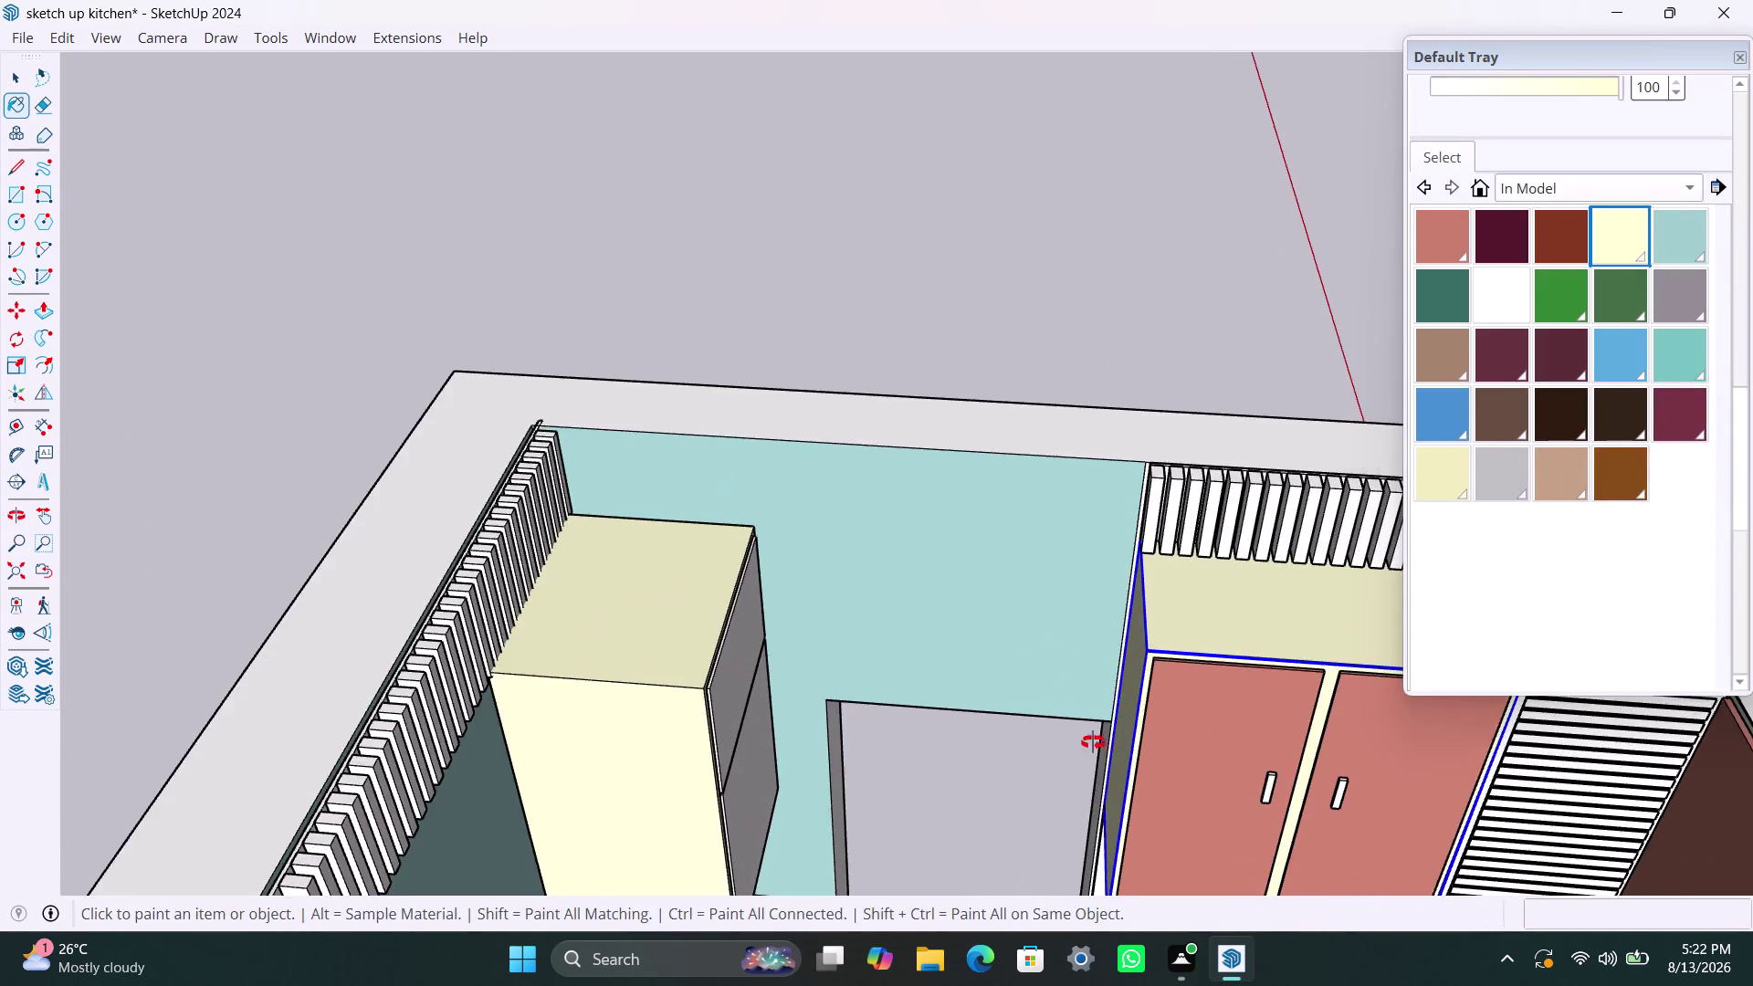
middle_drag(1086, 741, 1063, 671)
scroll(down, 3)
scroll(down, 3)
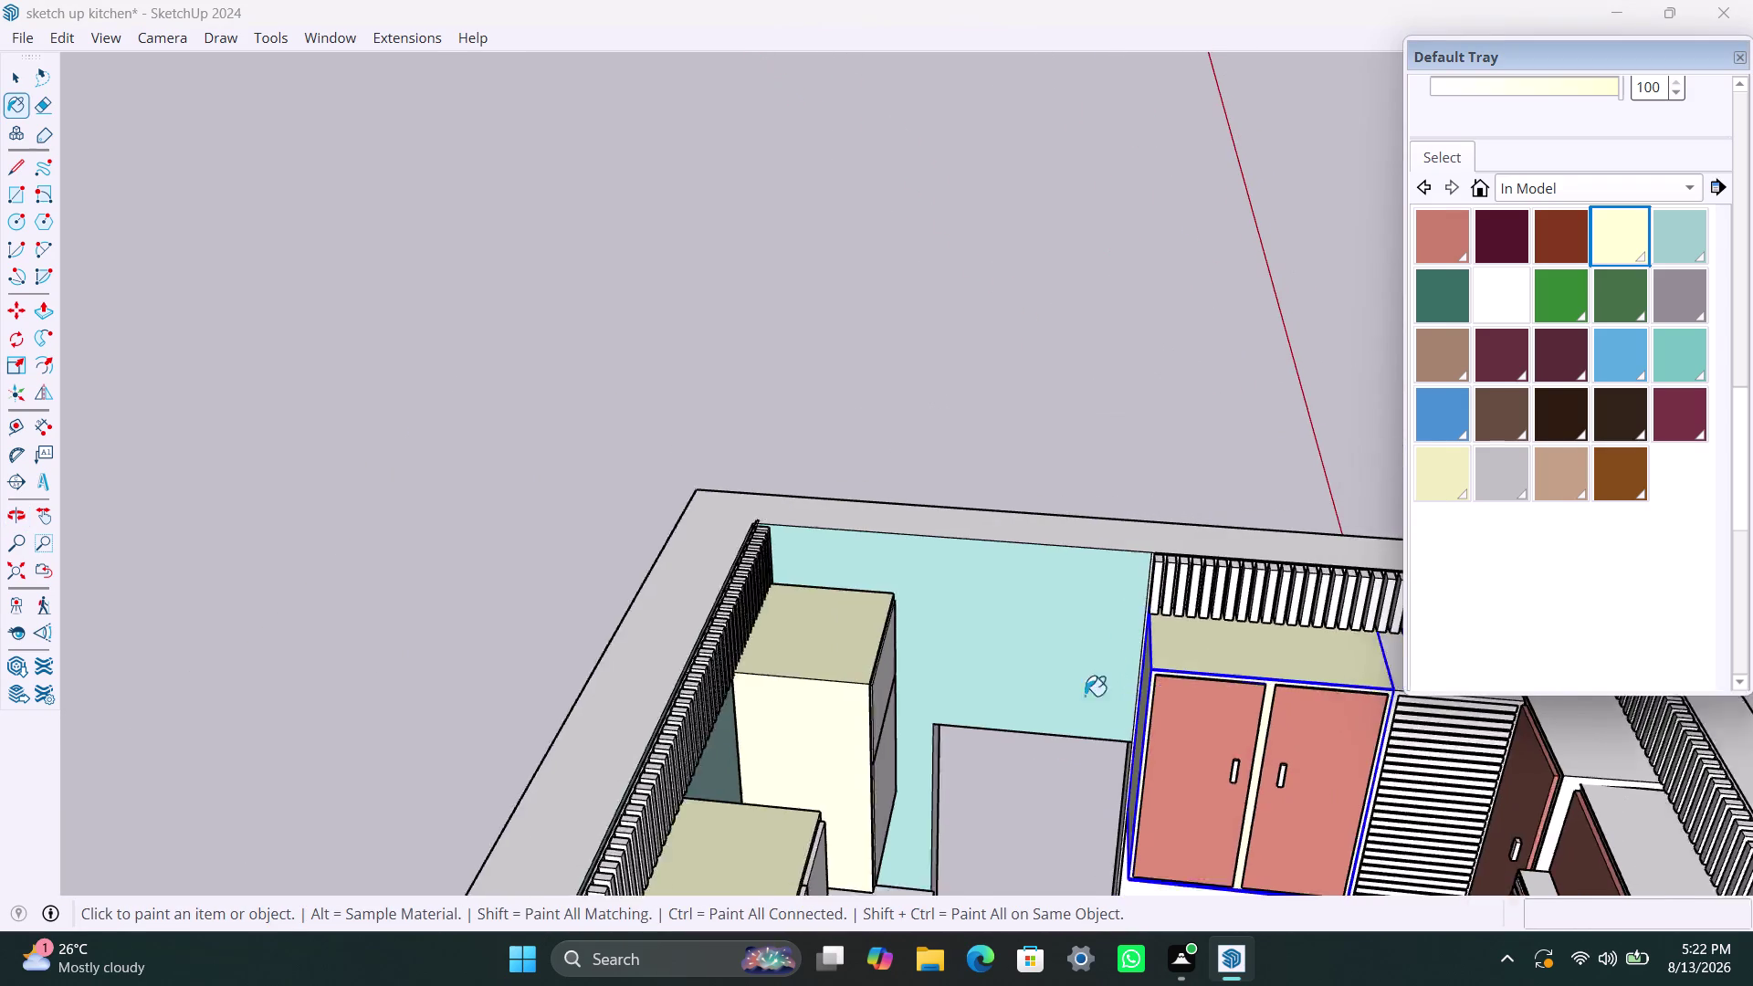
scroll(down, 3)
click(1367, 687)
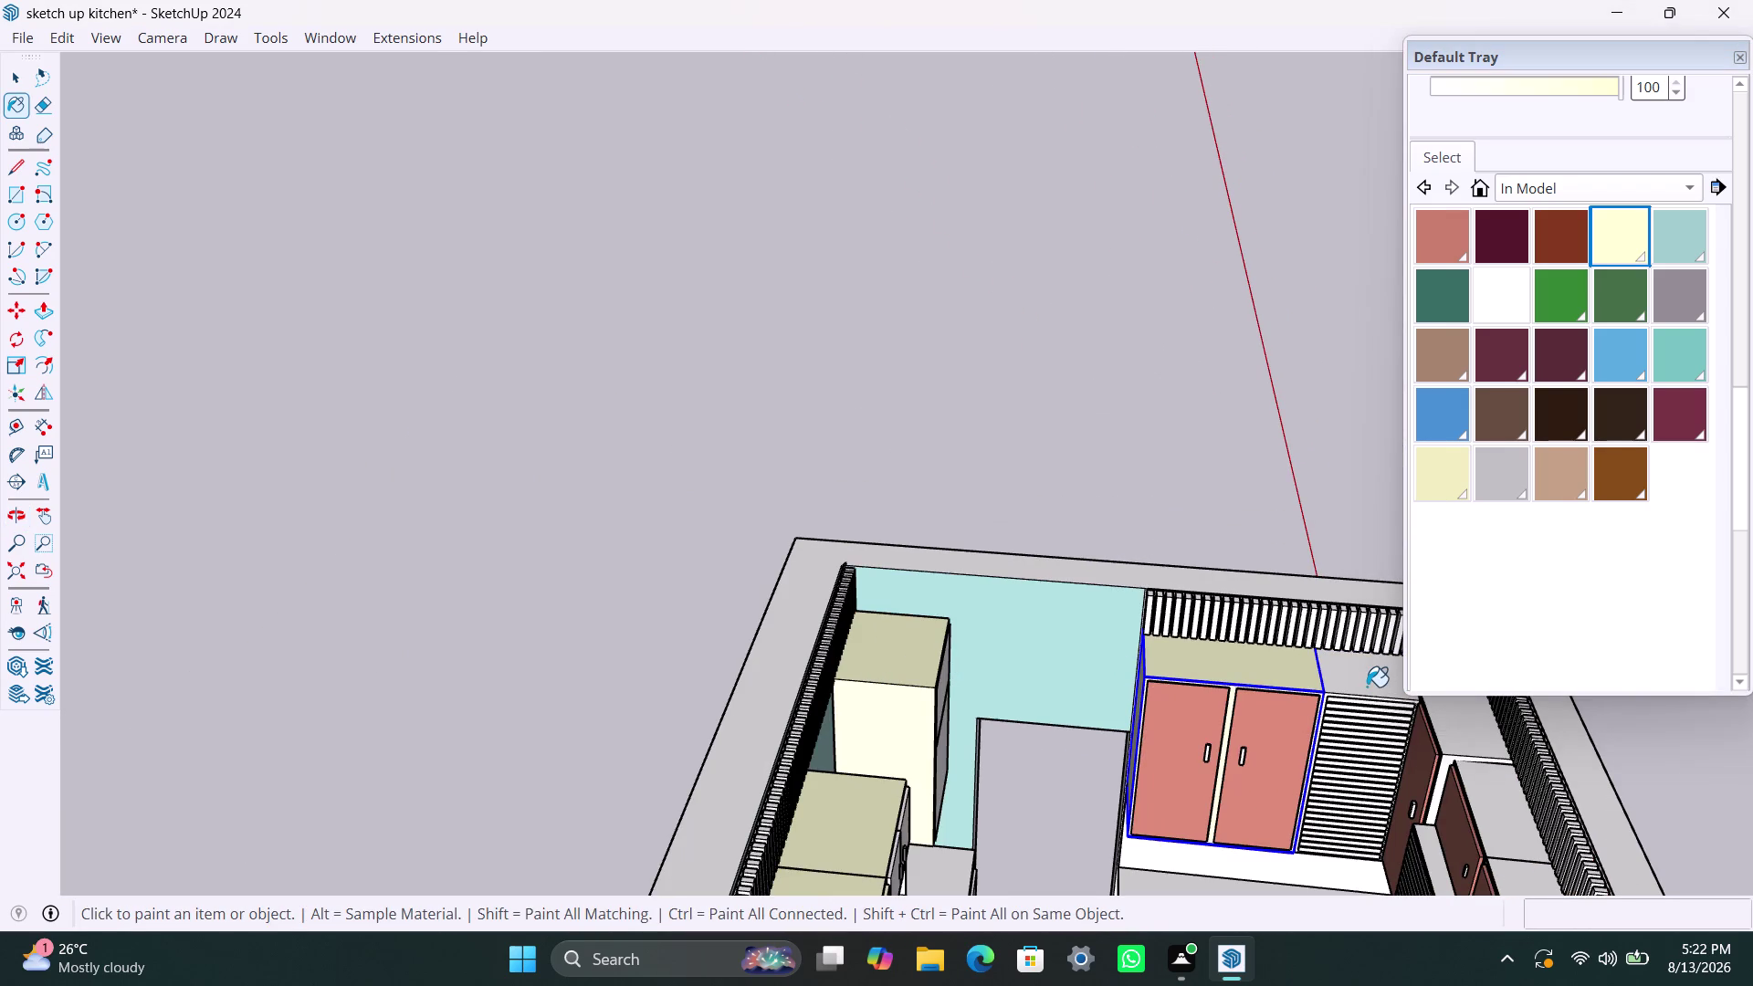
click(1480, 733)
click(1510, 827)
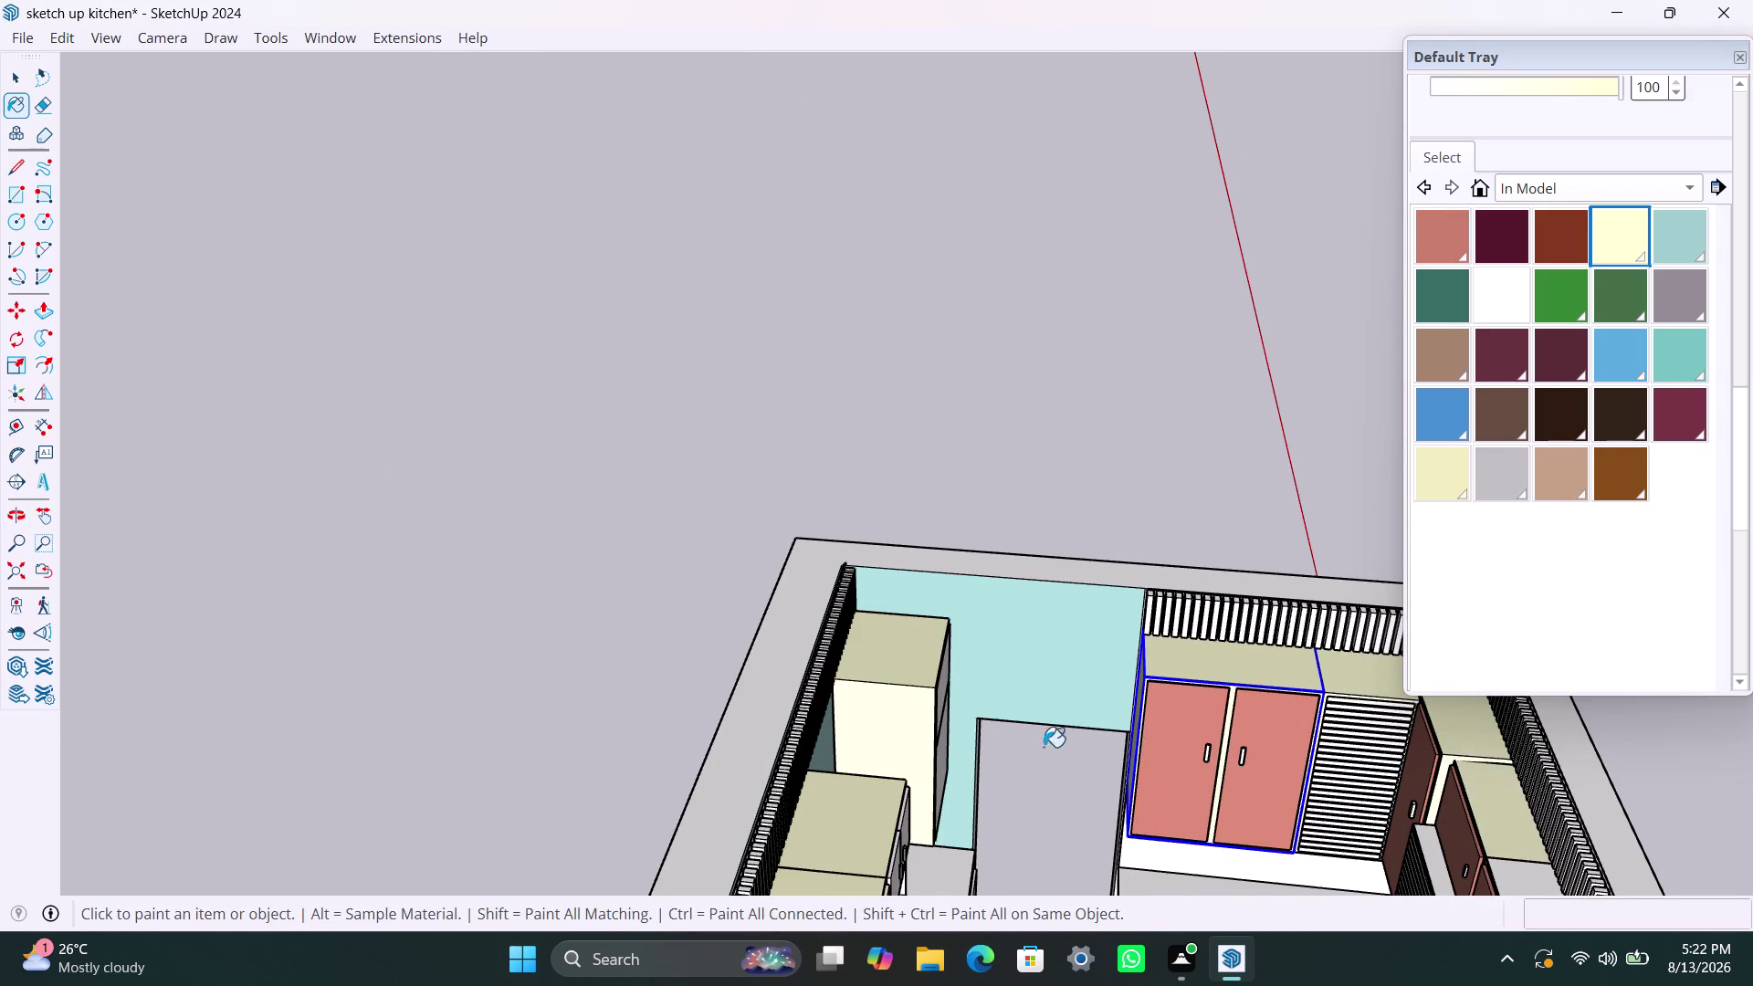
Paint the tall carcass face and side pale cream.
scroll(down, 3)
middle_drag(901, 662, 1475, 764)
scroll(up, 3)
middle_drag(933, 614, 1214, 679)
scroll(up, 3)
scroll(up, 3)
click(1215, 351)
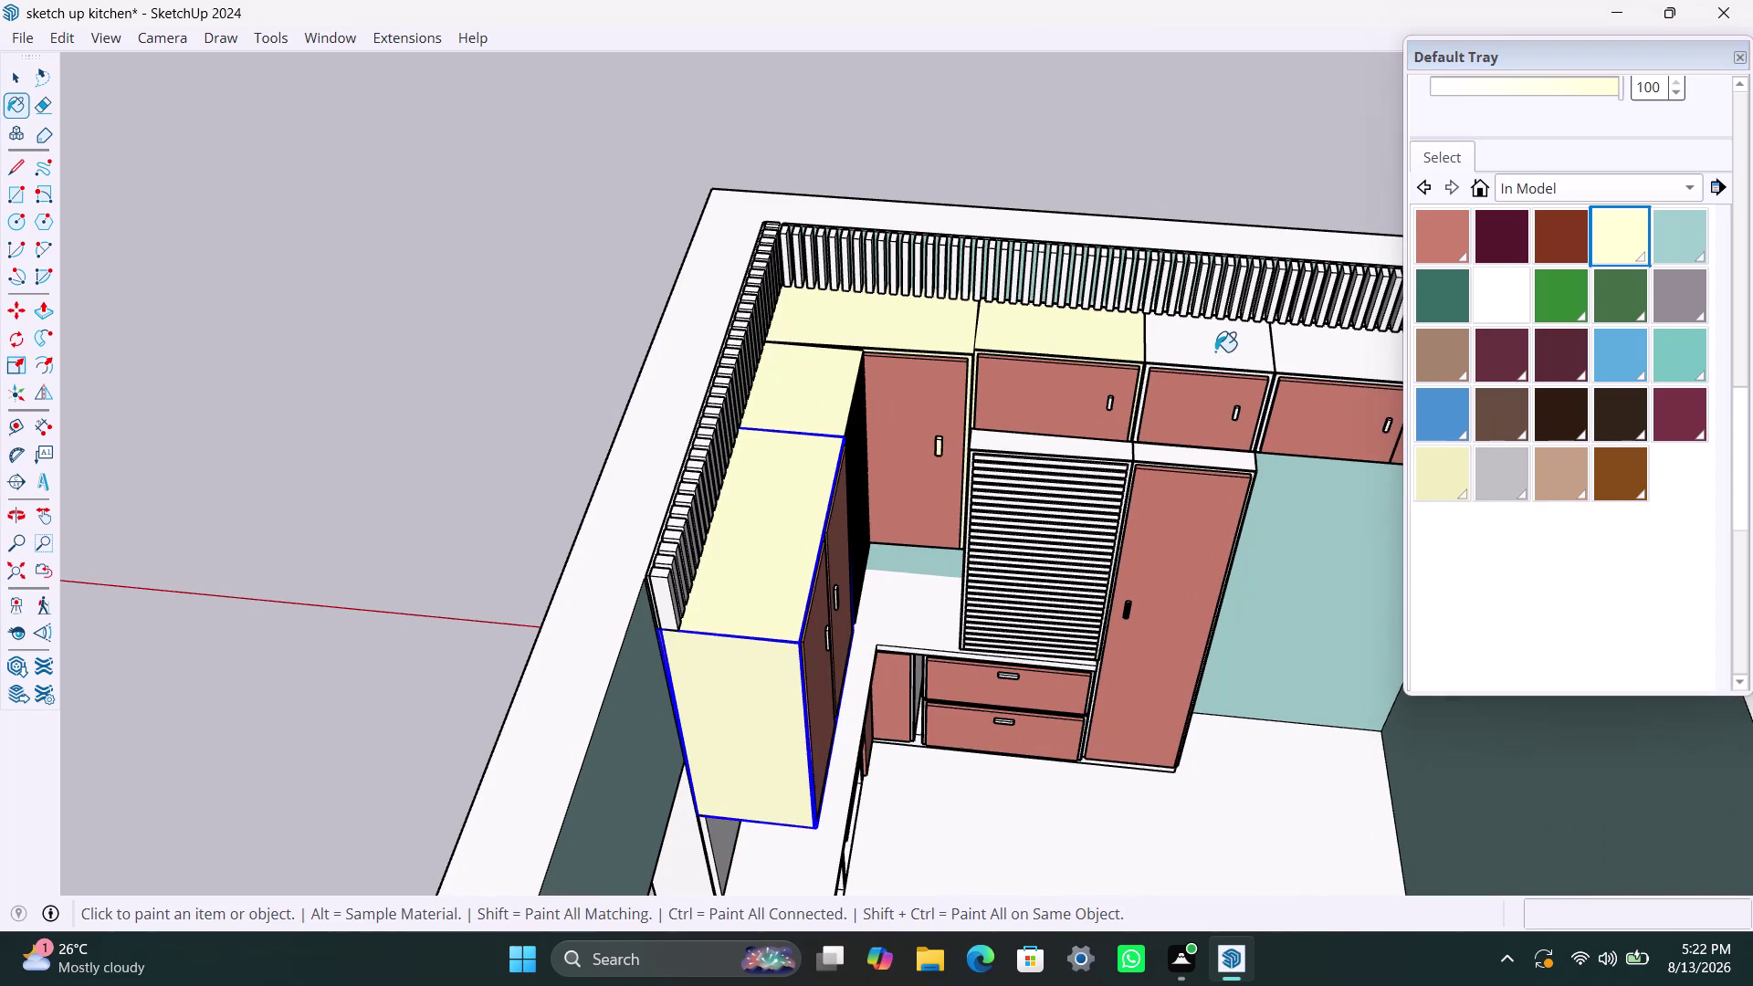
click(1324, 348)
Paint the strip above the tall door and the shutter cabinet top pale cream.
scroll(down, 3)
scroll(down, 3)
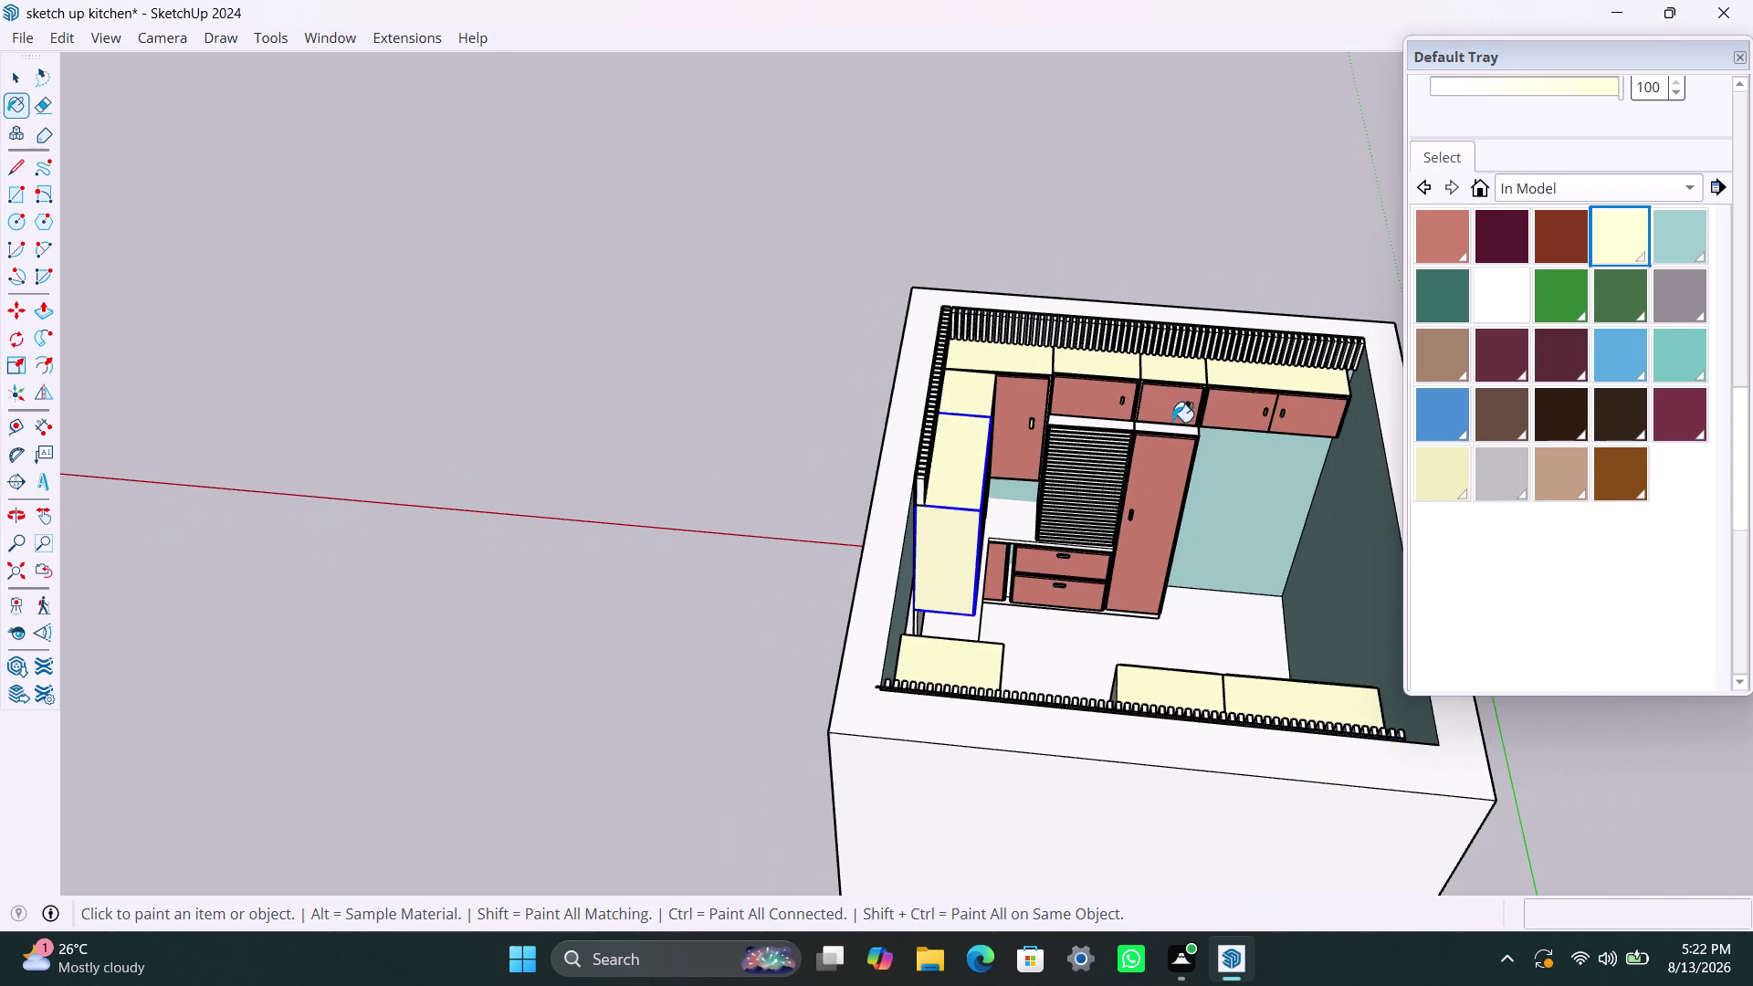
middle_drag(1199, 399, 852, 386)
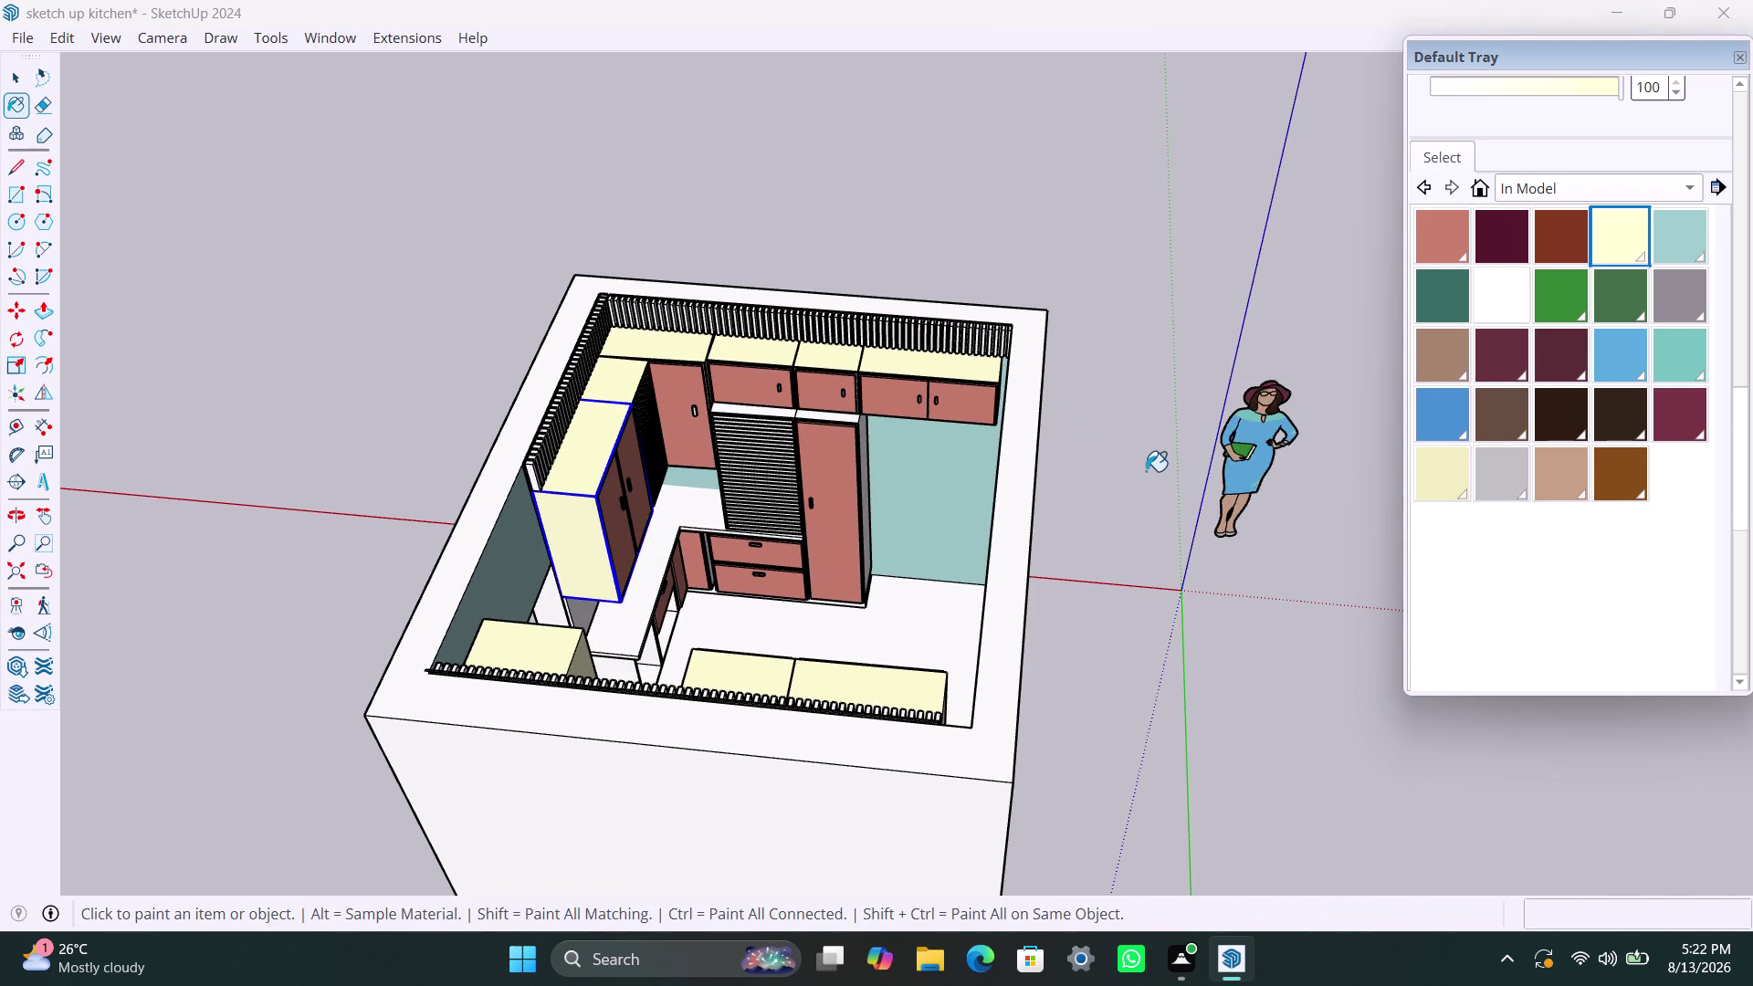
scroll(up, 3)
middle_drag(895, 498, 815, 563)
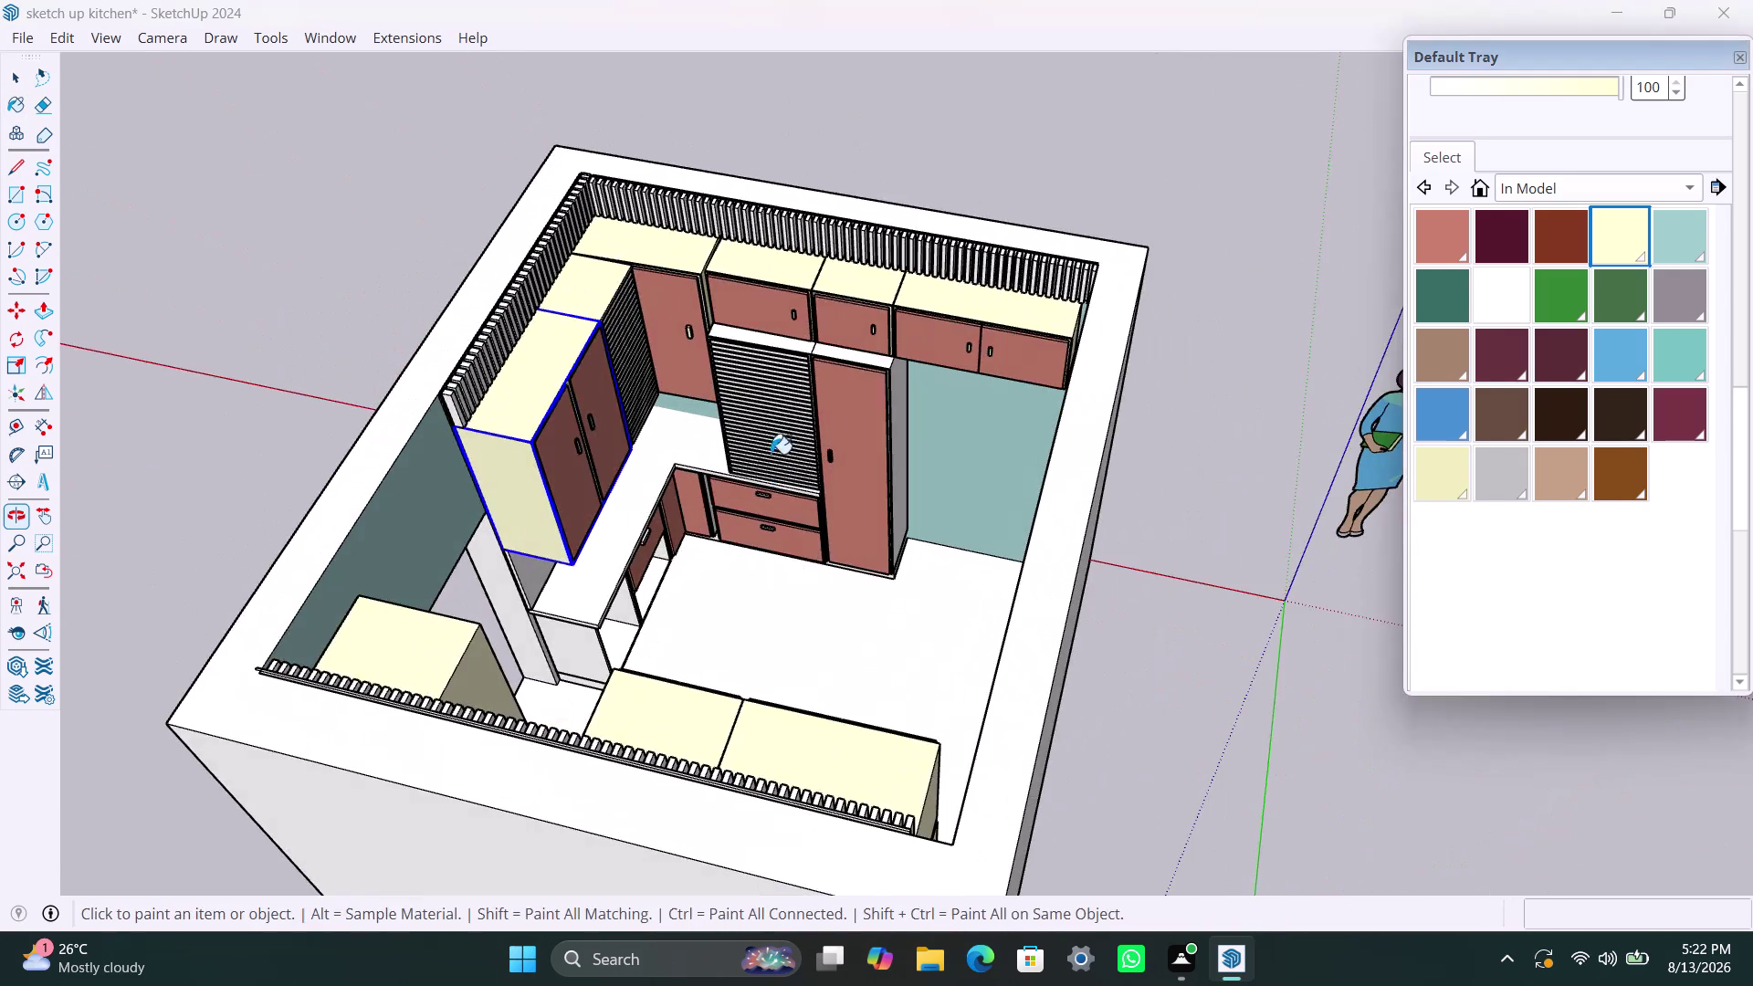
scroll(up, 3)
scroll(up, 3)
click(877, 331)
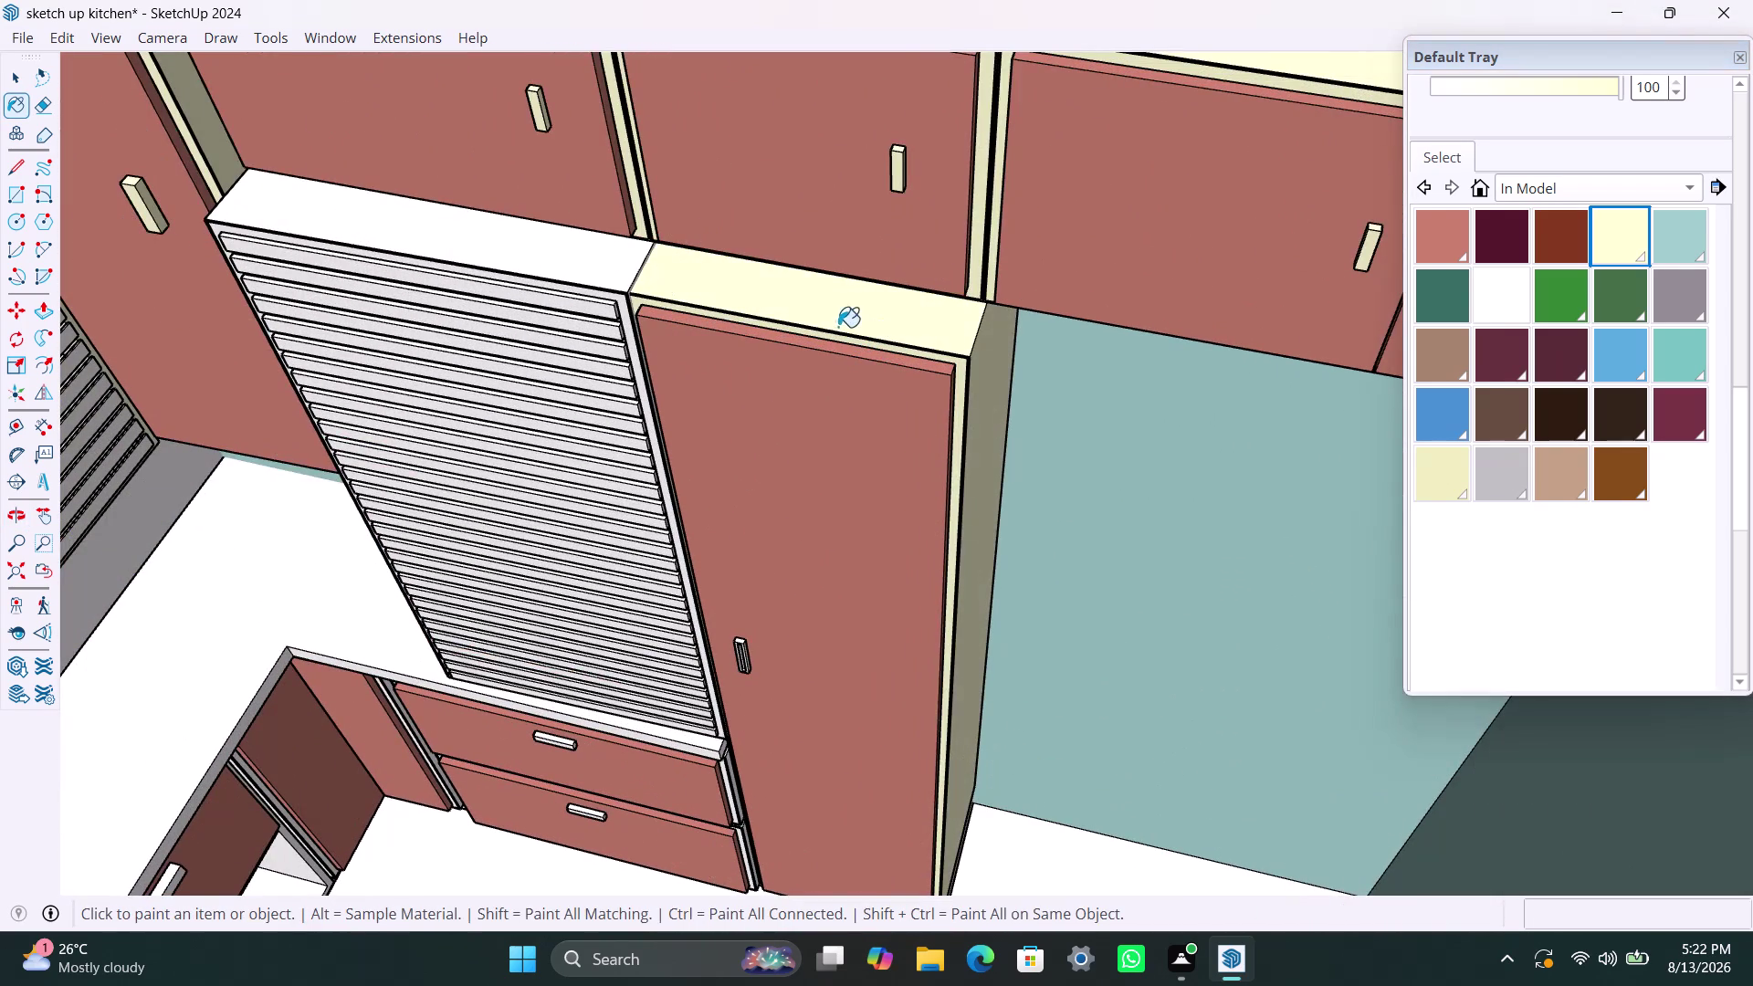
click(596, 265)
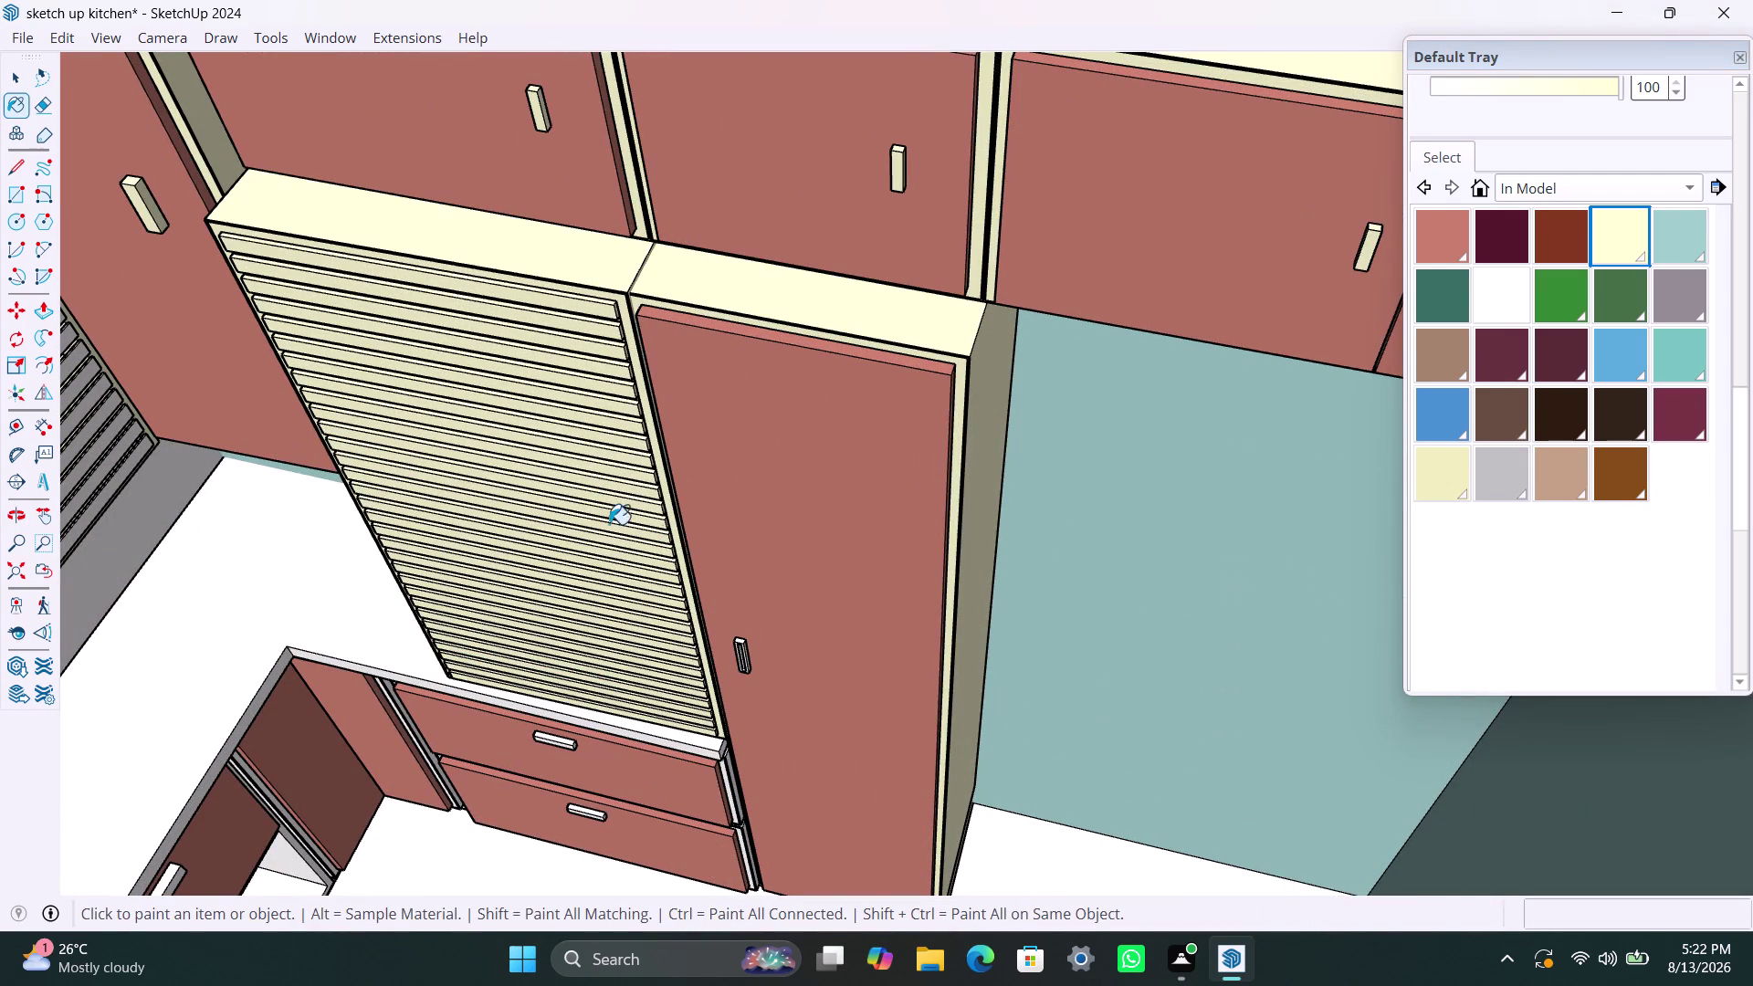
key(space)
Open the shutter unit for editing and select its top slat.
double_click(506, 292)
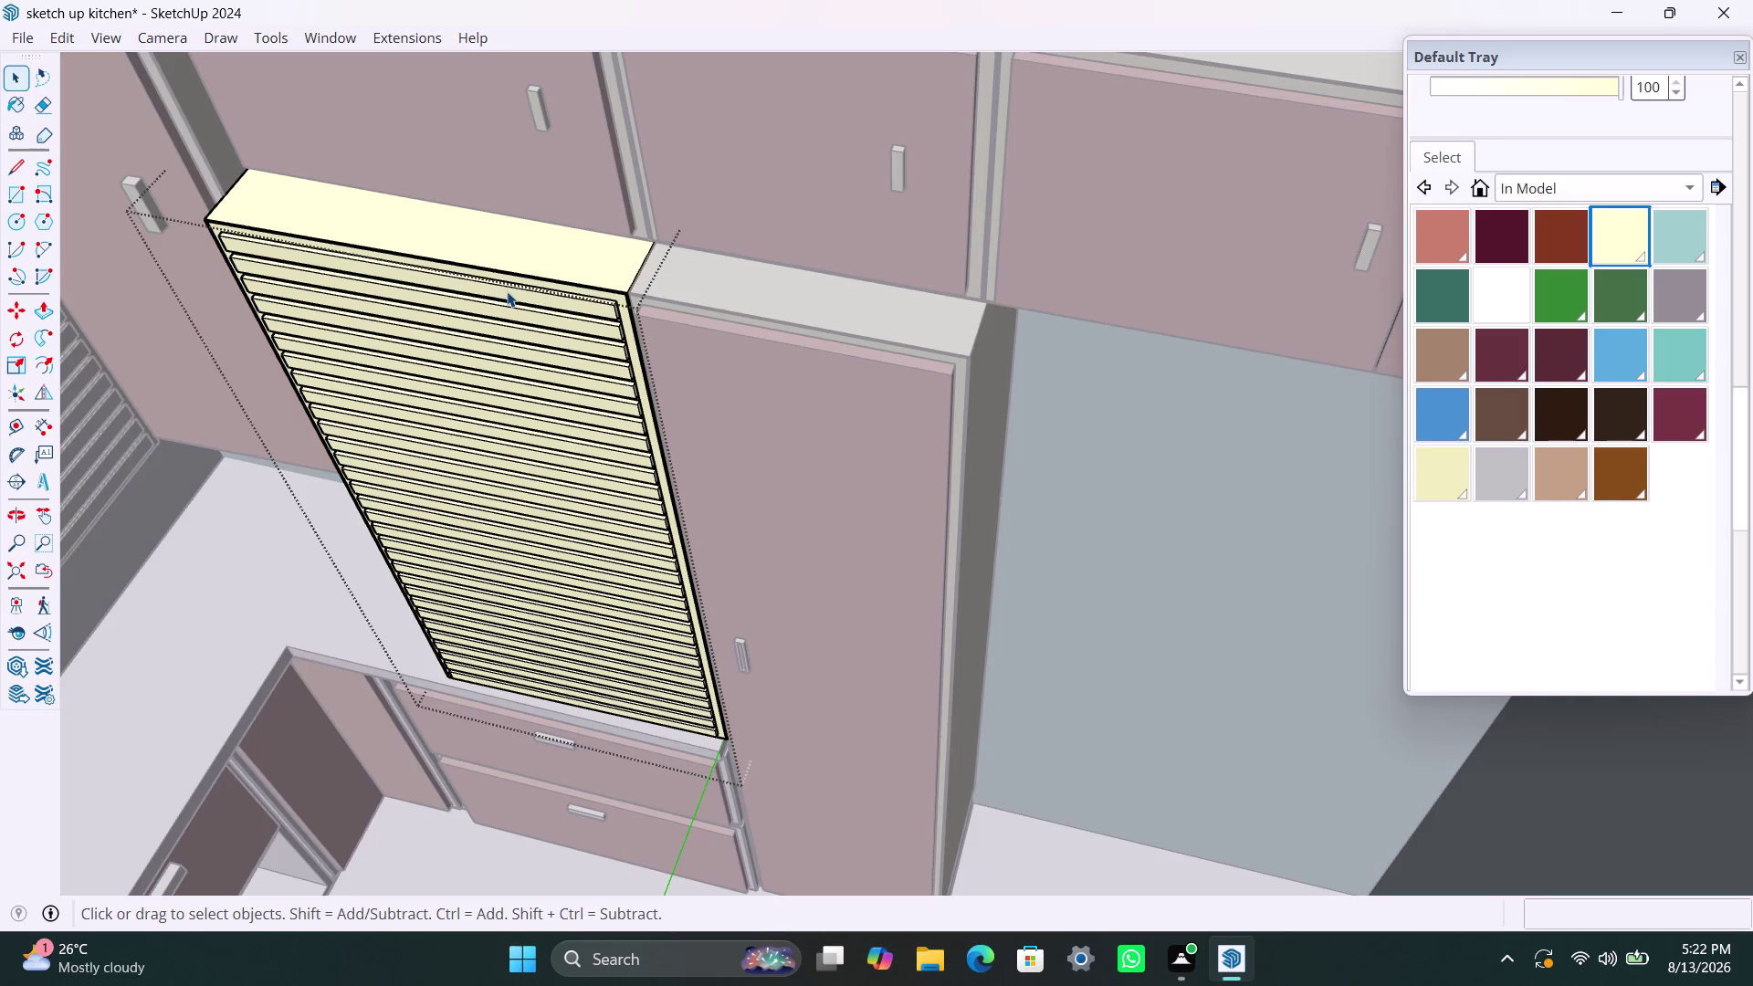
click(507, 291)
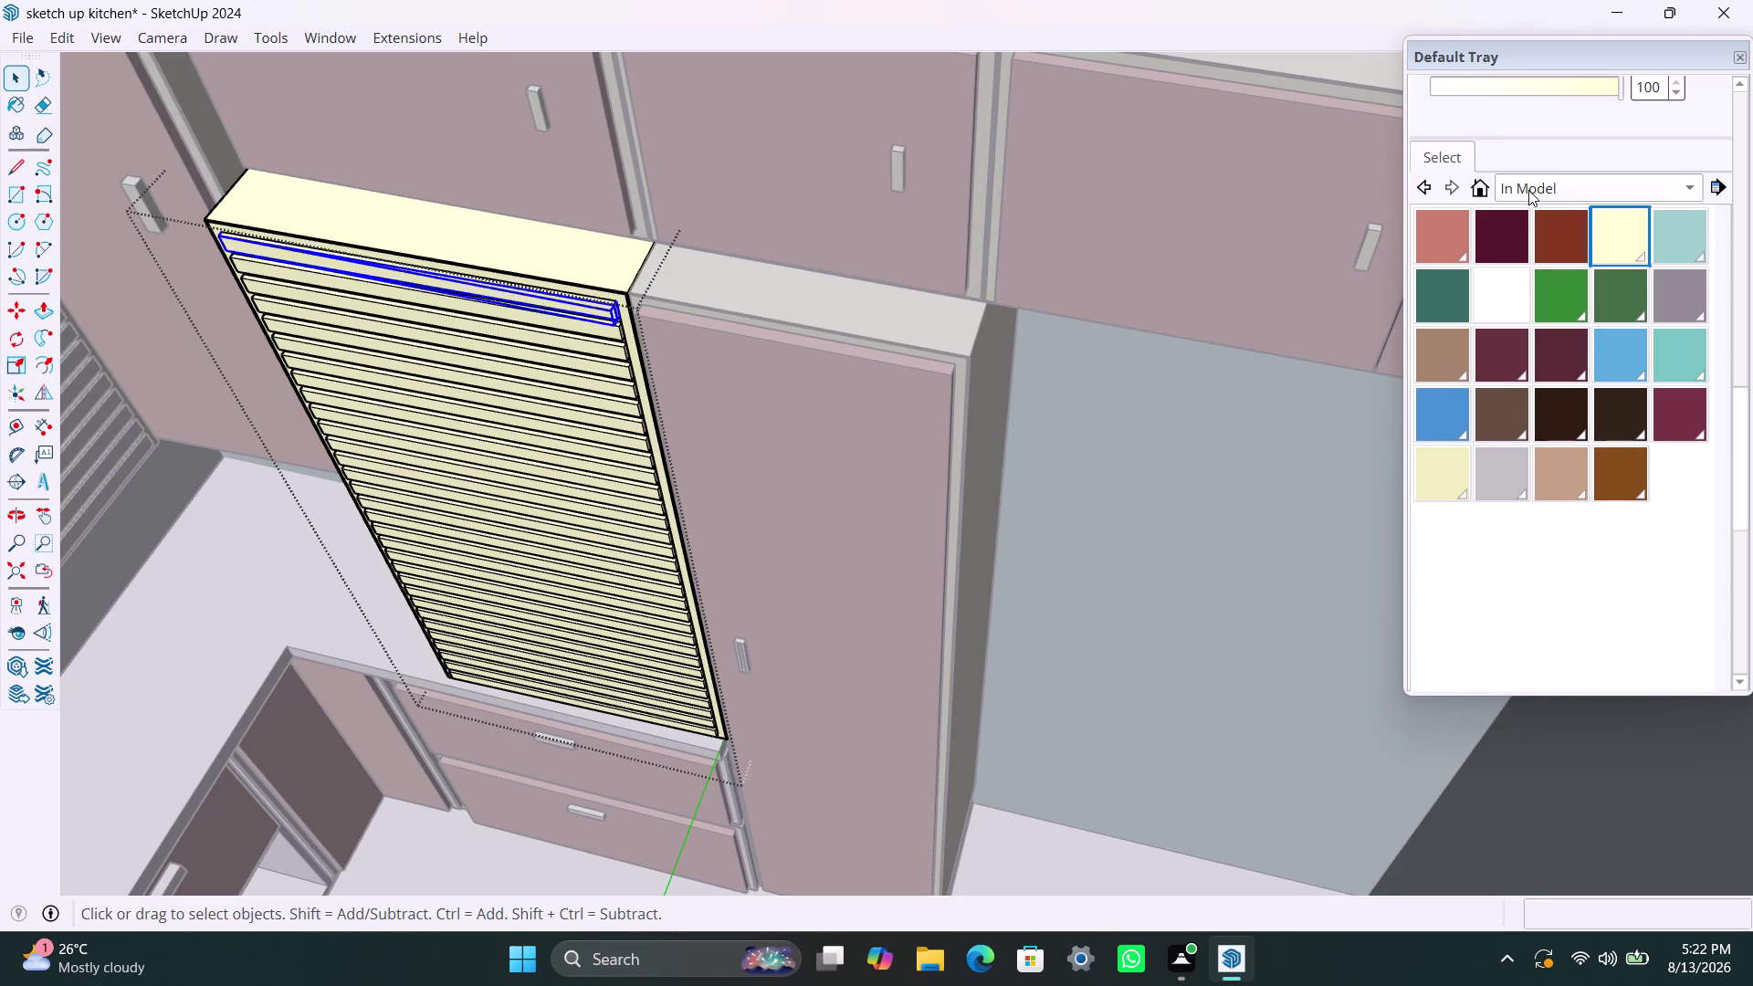
scroll(up, 3)
scroll(up, 3)
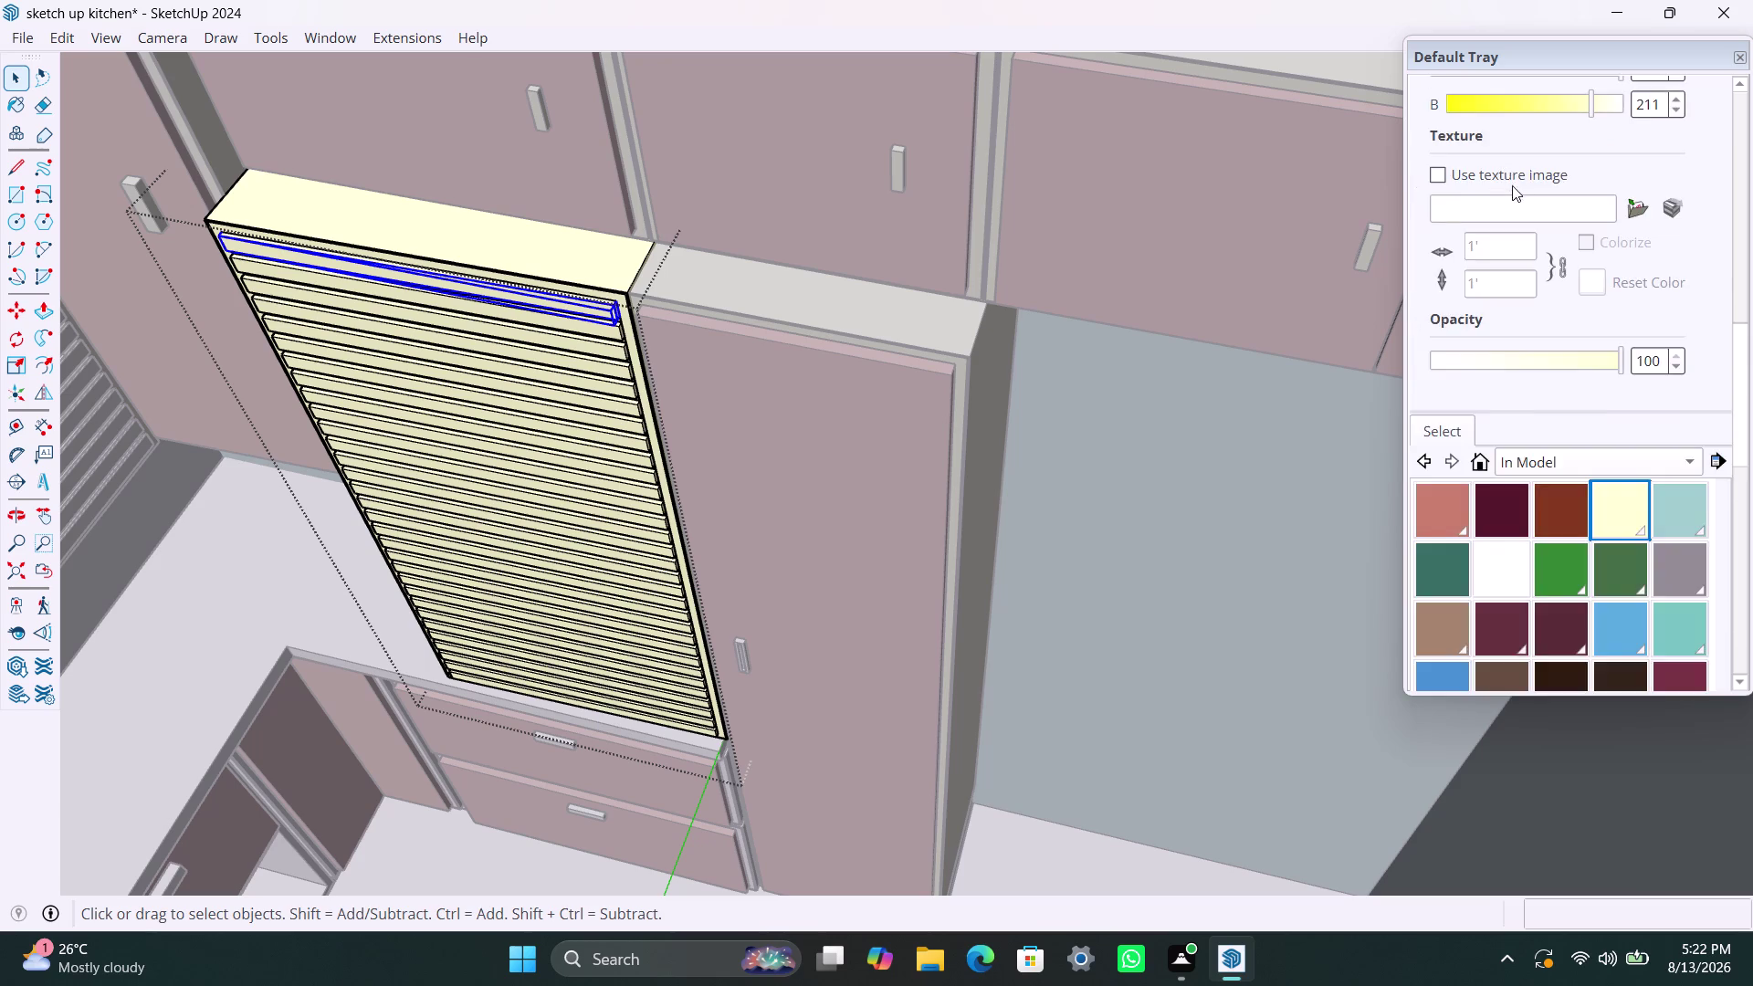
scroll(up, 3)
scroll(down, 3)
scroll(up, 3)
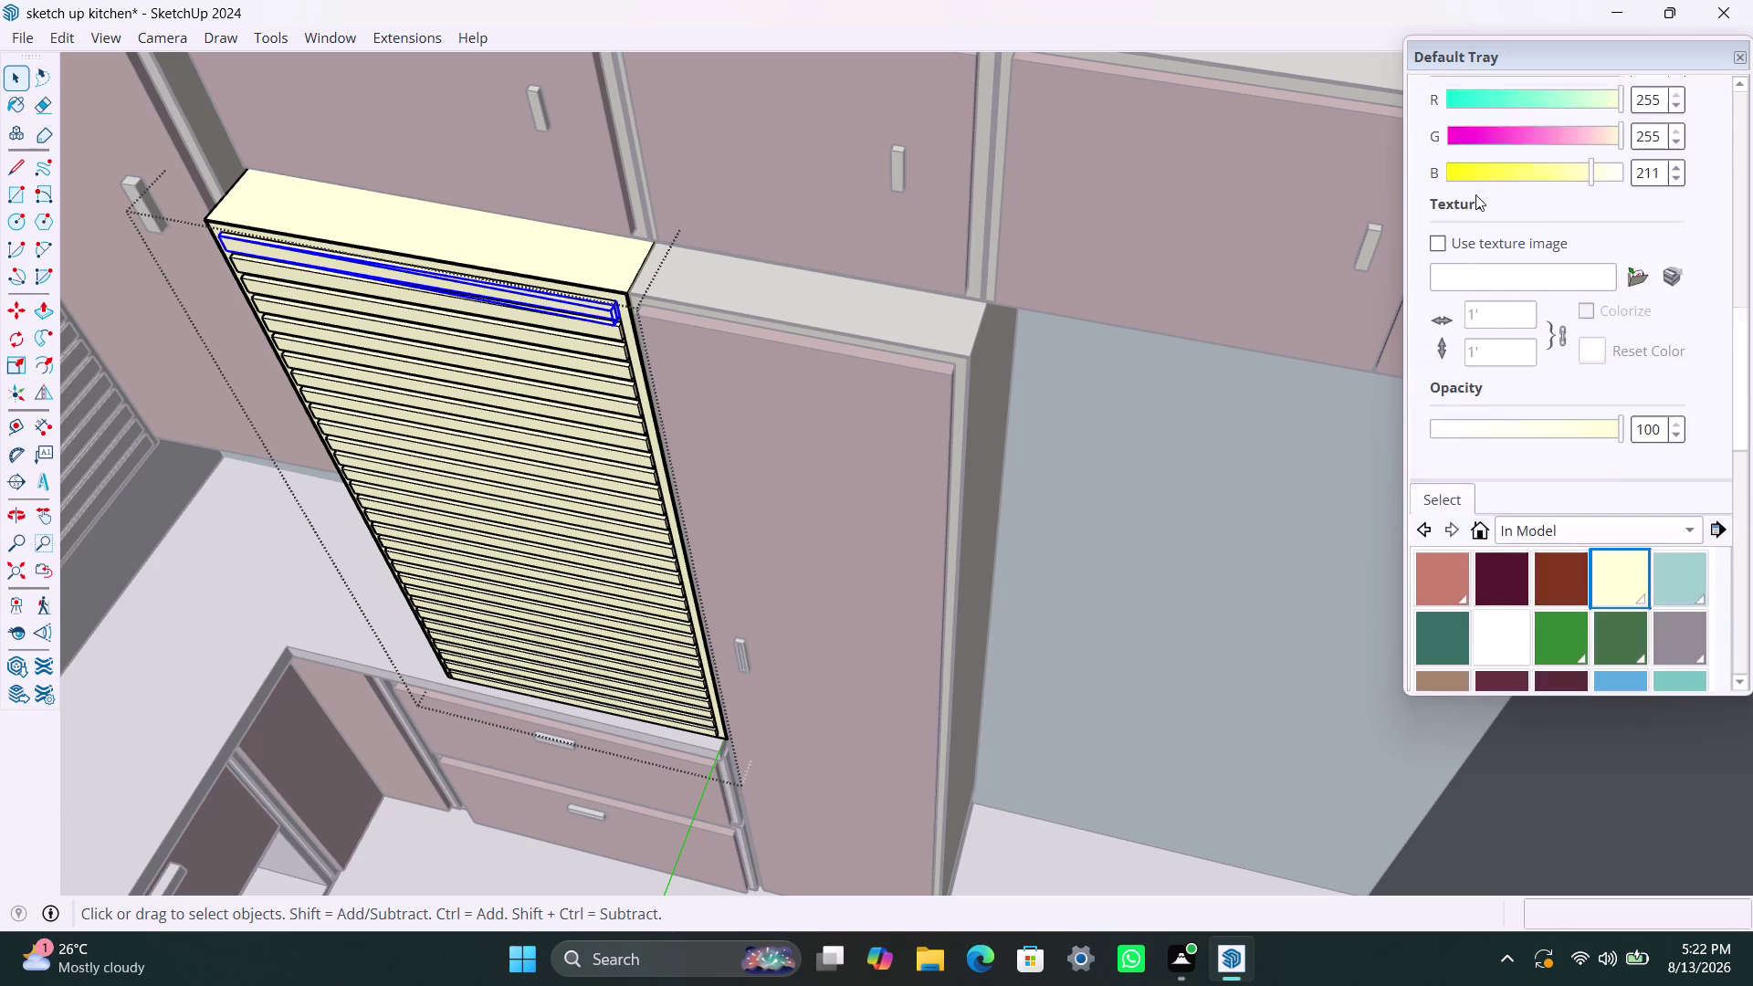
scroll(up, 3)
Paint the top slat with a medium gray from the Colors library.
click(1437, 308)
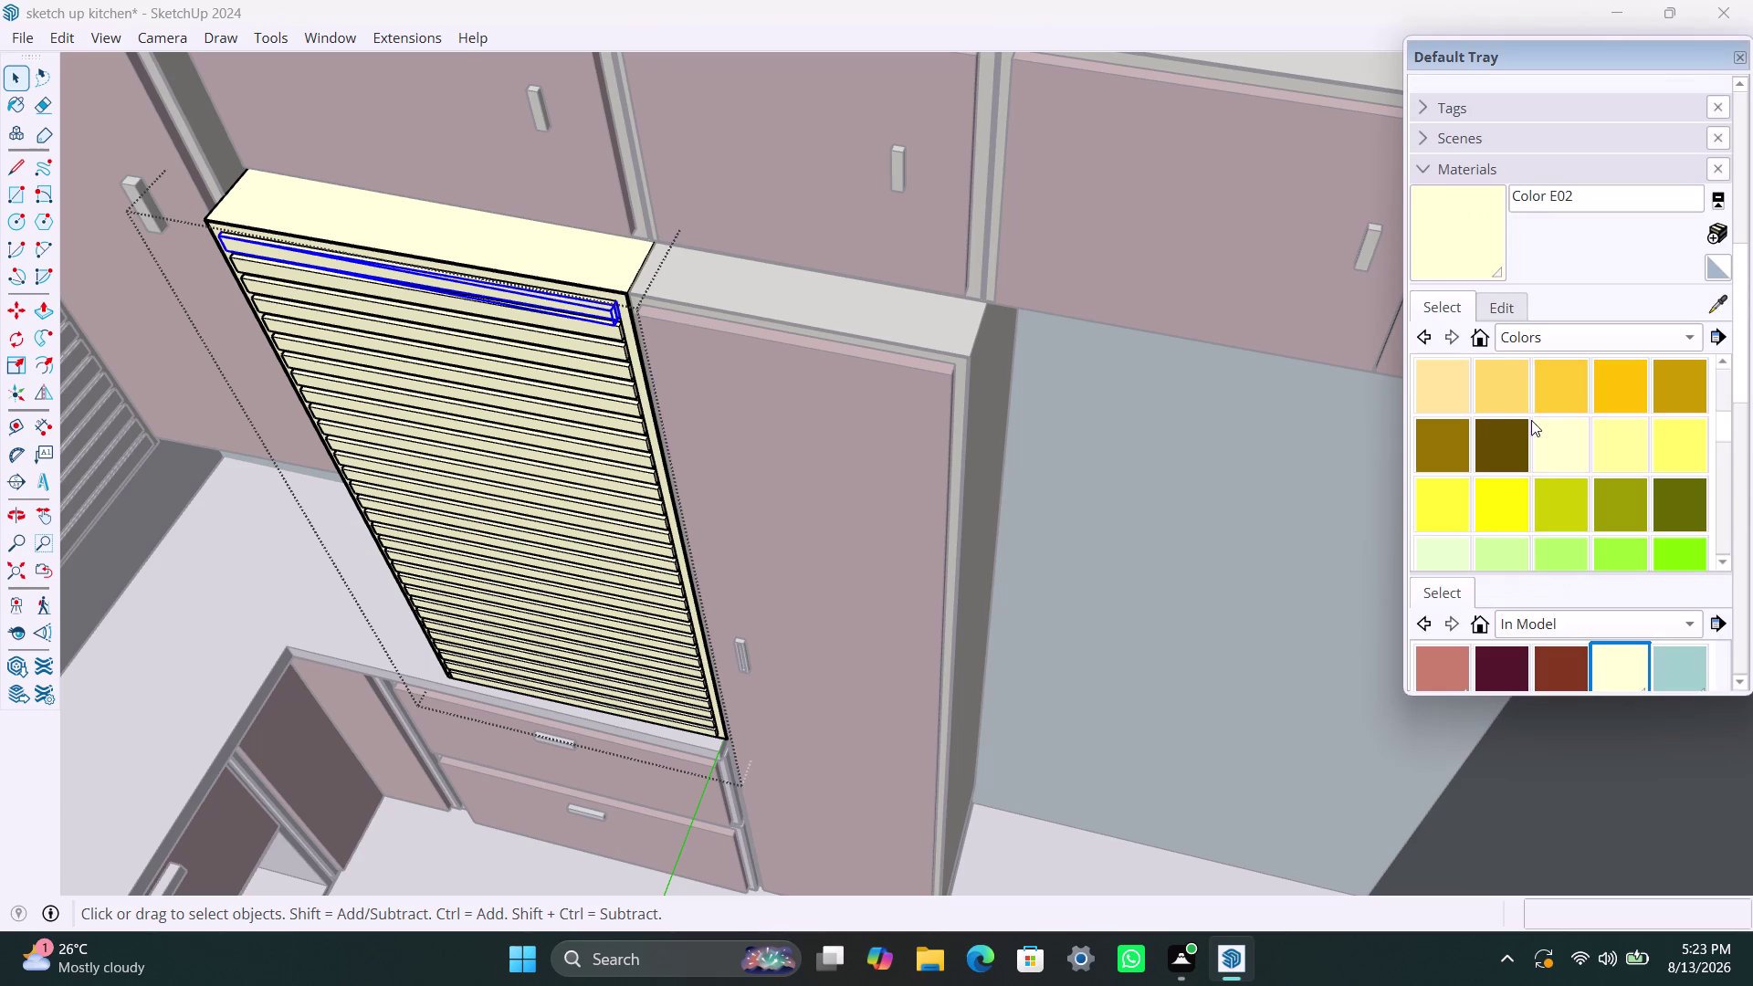
scroll(down, 3)
scroll(down, 3)
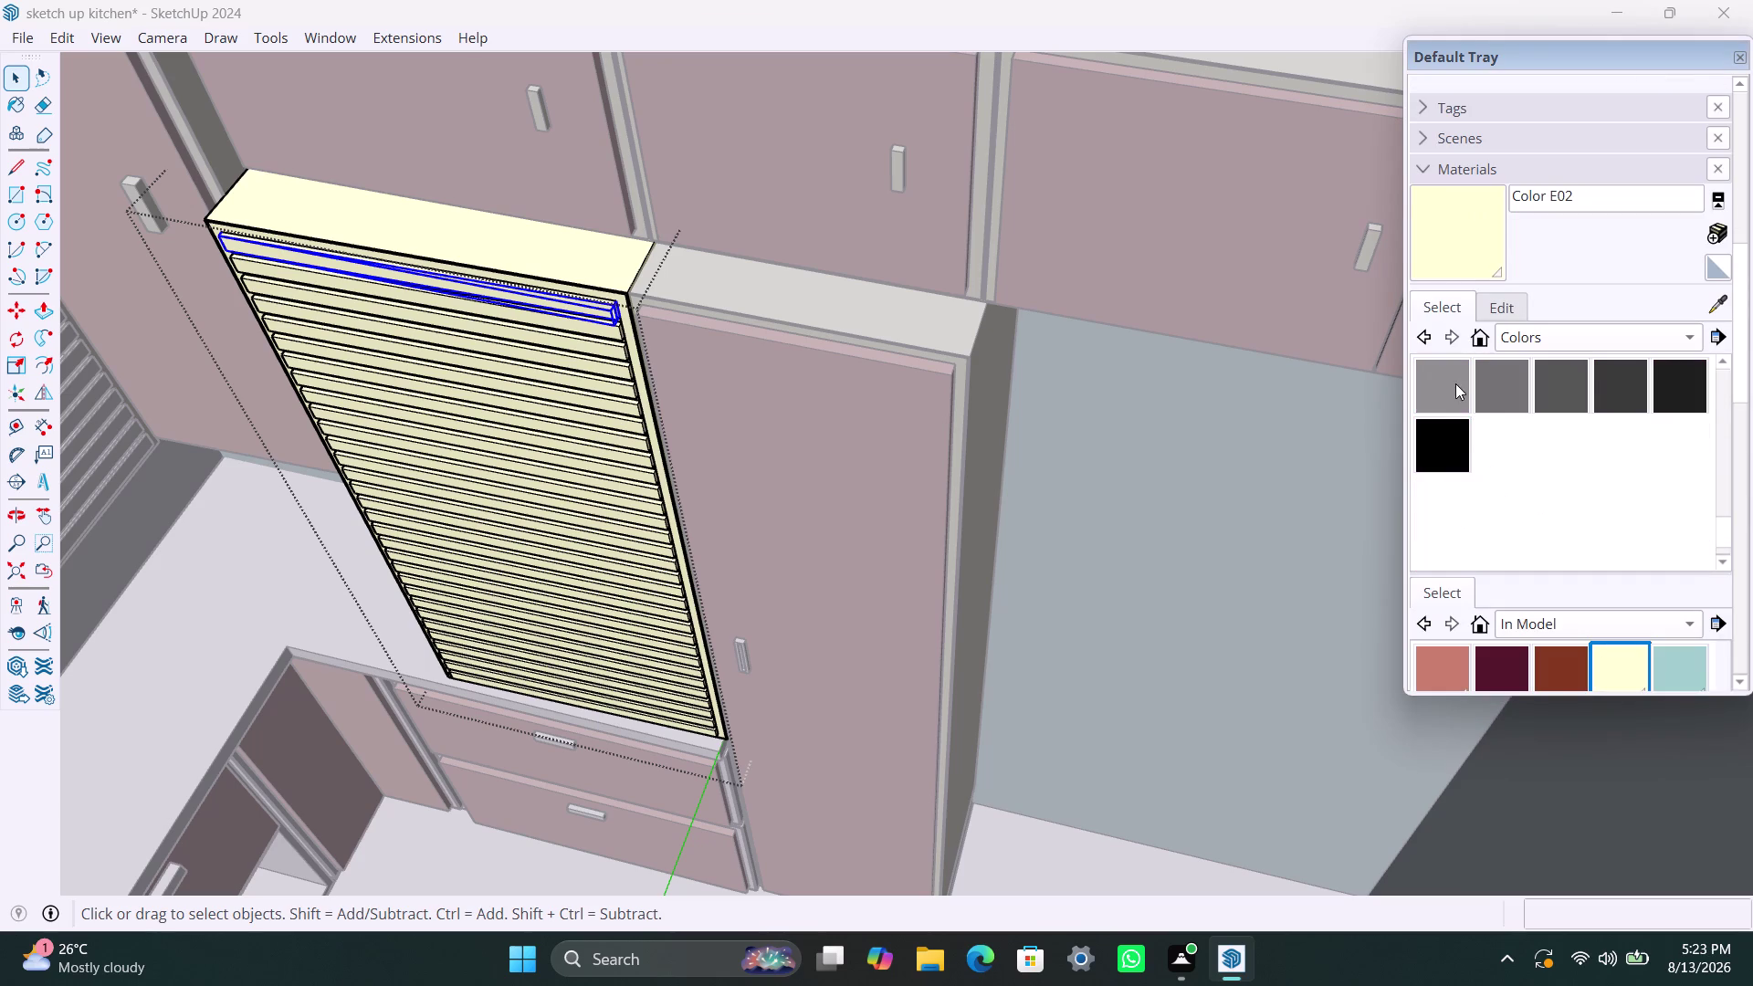
click(1453, 382)
click(601, 323)
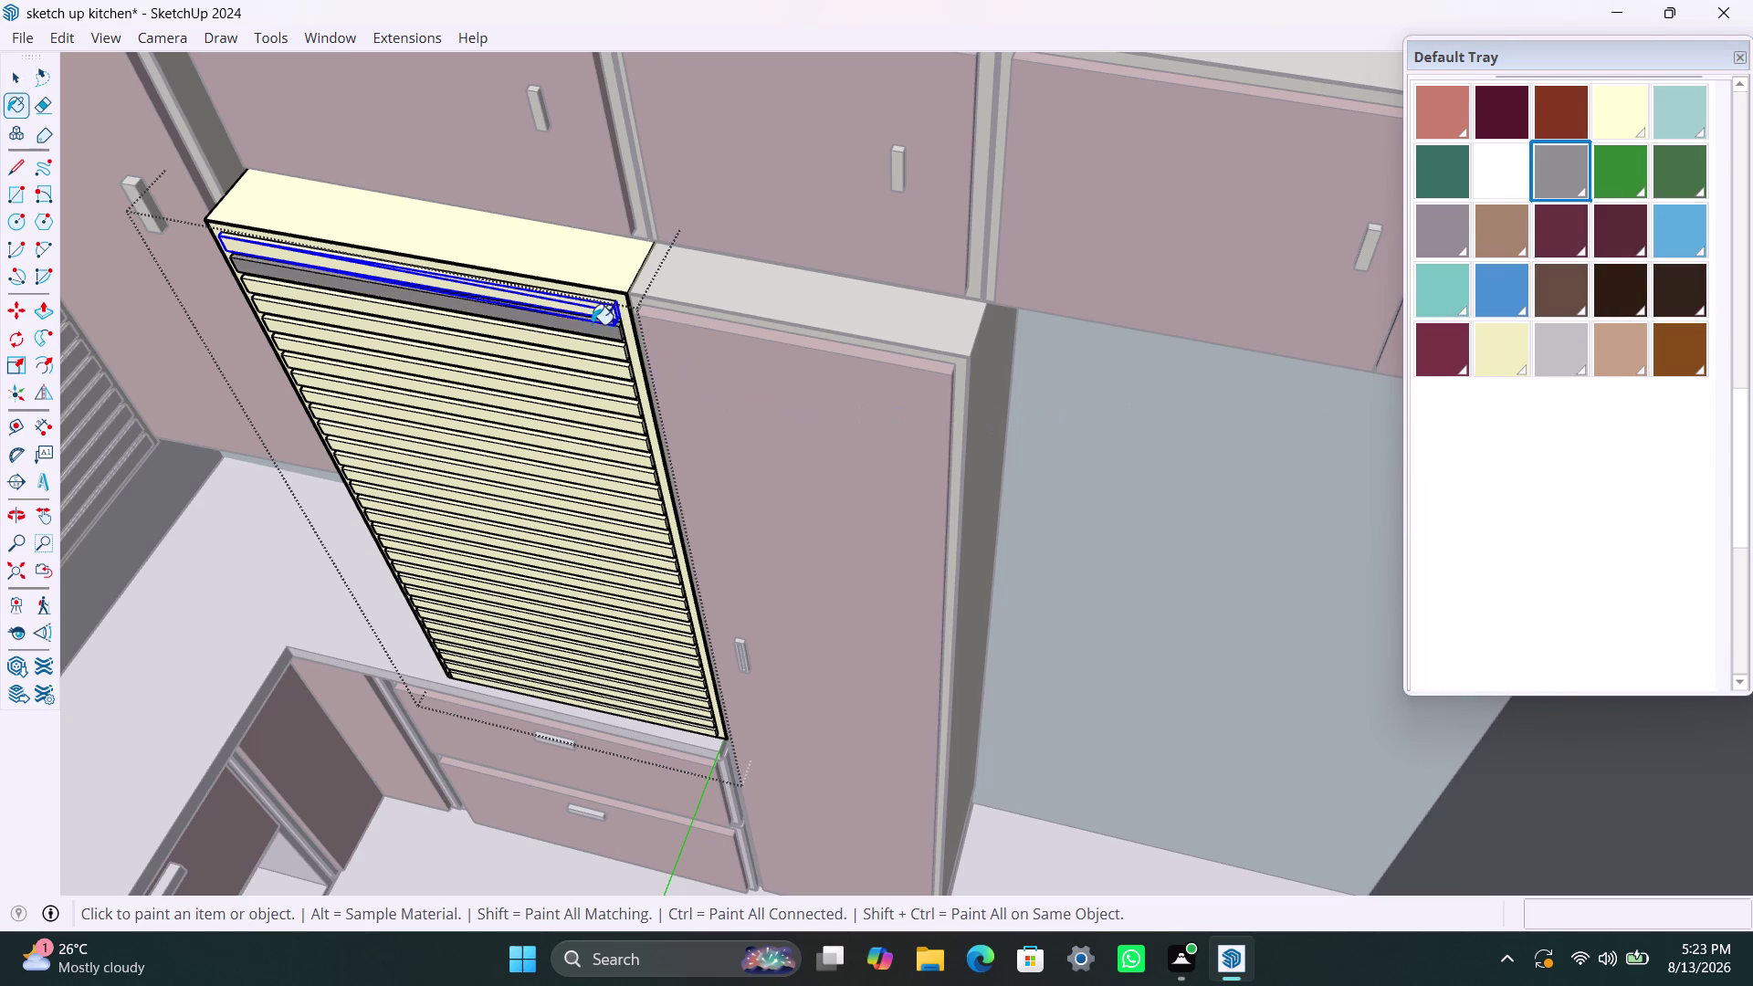
Paint the first run of shutter slats, top to bottom, gray.
click(591, 318)
scroll(up, 3)
scroll(up, 3)
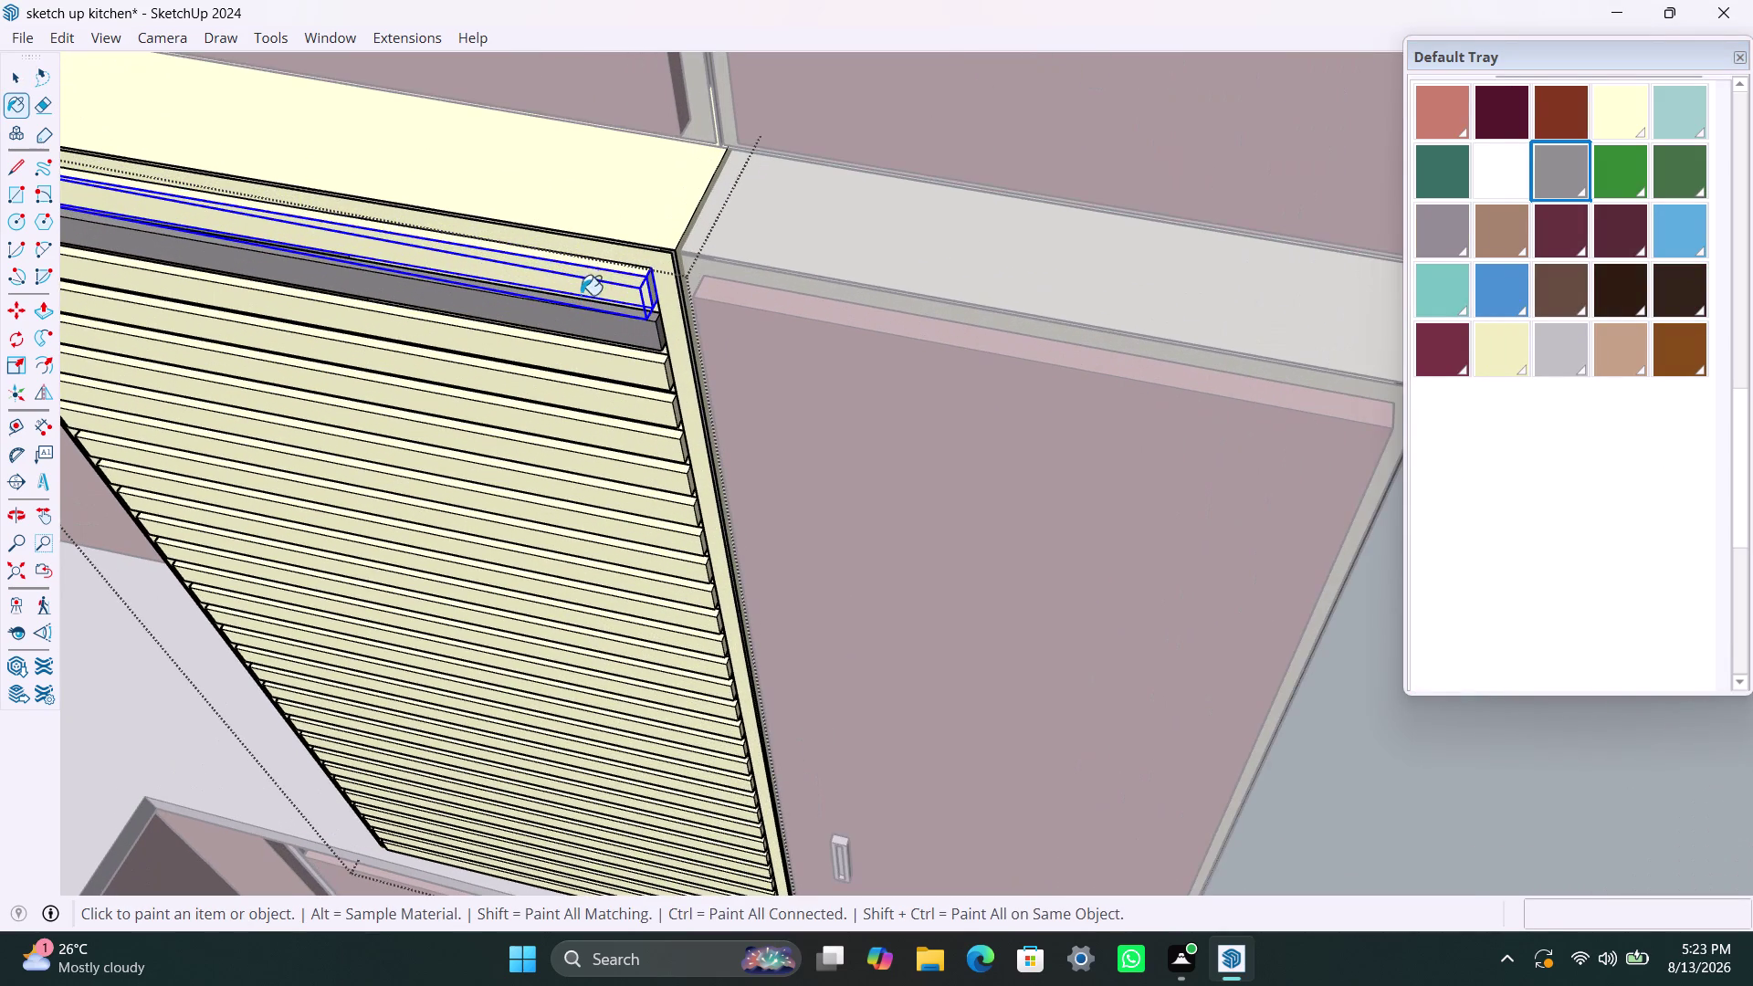
click(581, 285)
click(643, 391)
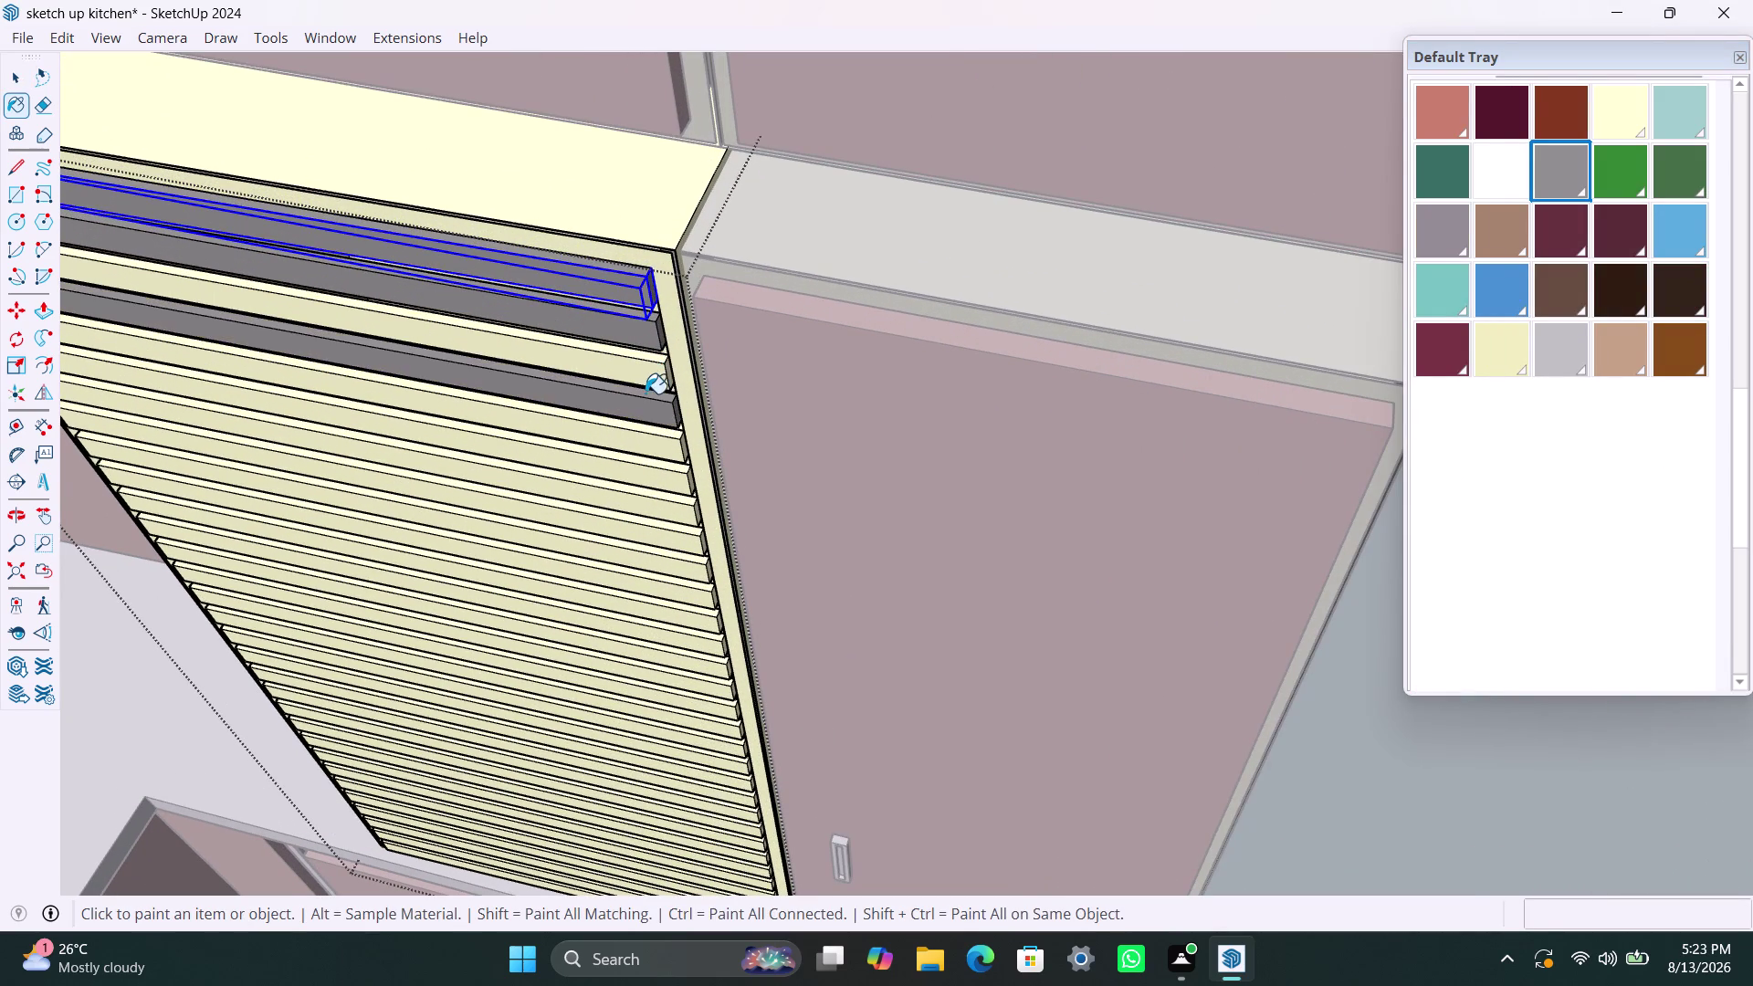
click(637, 376)
click(650, 445)
click(653, 488)
click(658, 516)
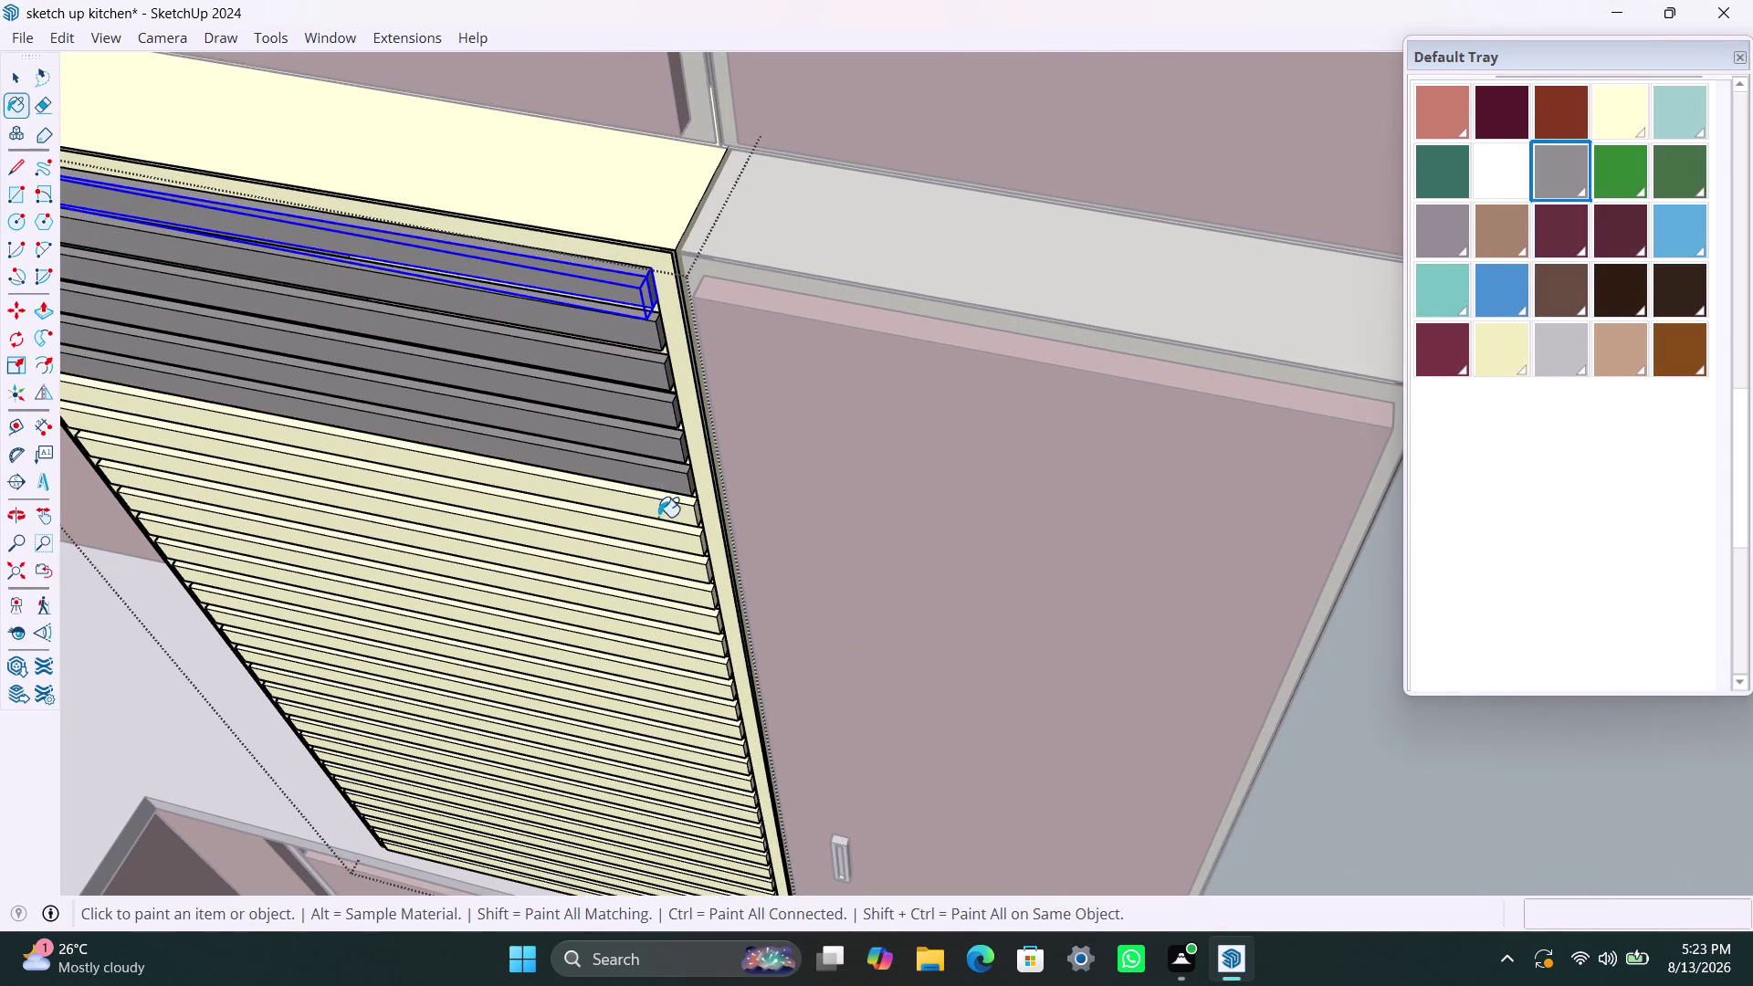
click(667, 554)
click(675, 550)
click(687, 603)
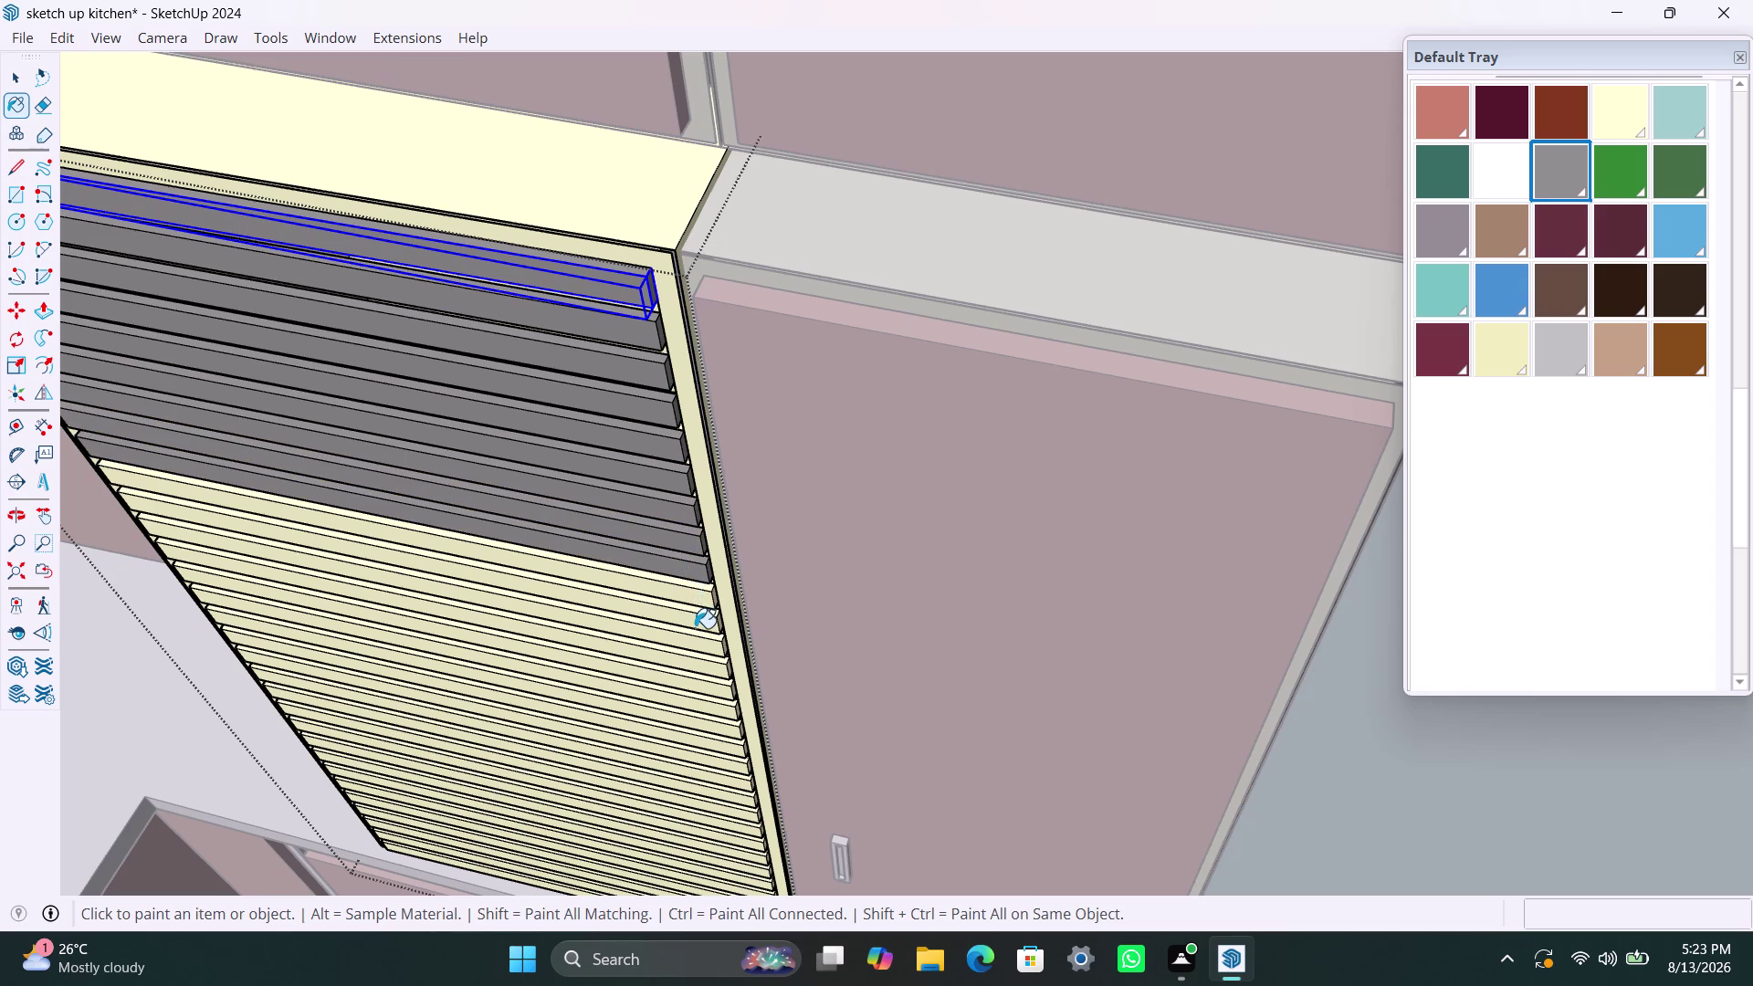
click(696, 638)
click(701, 632)
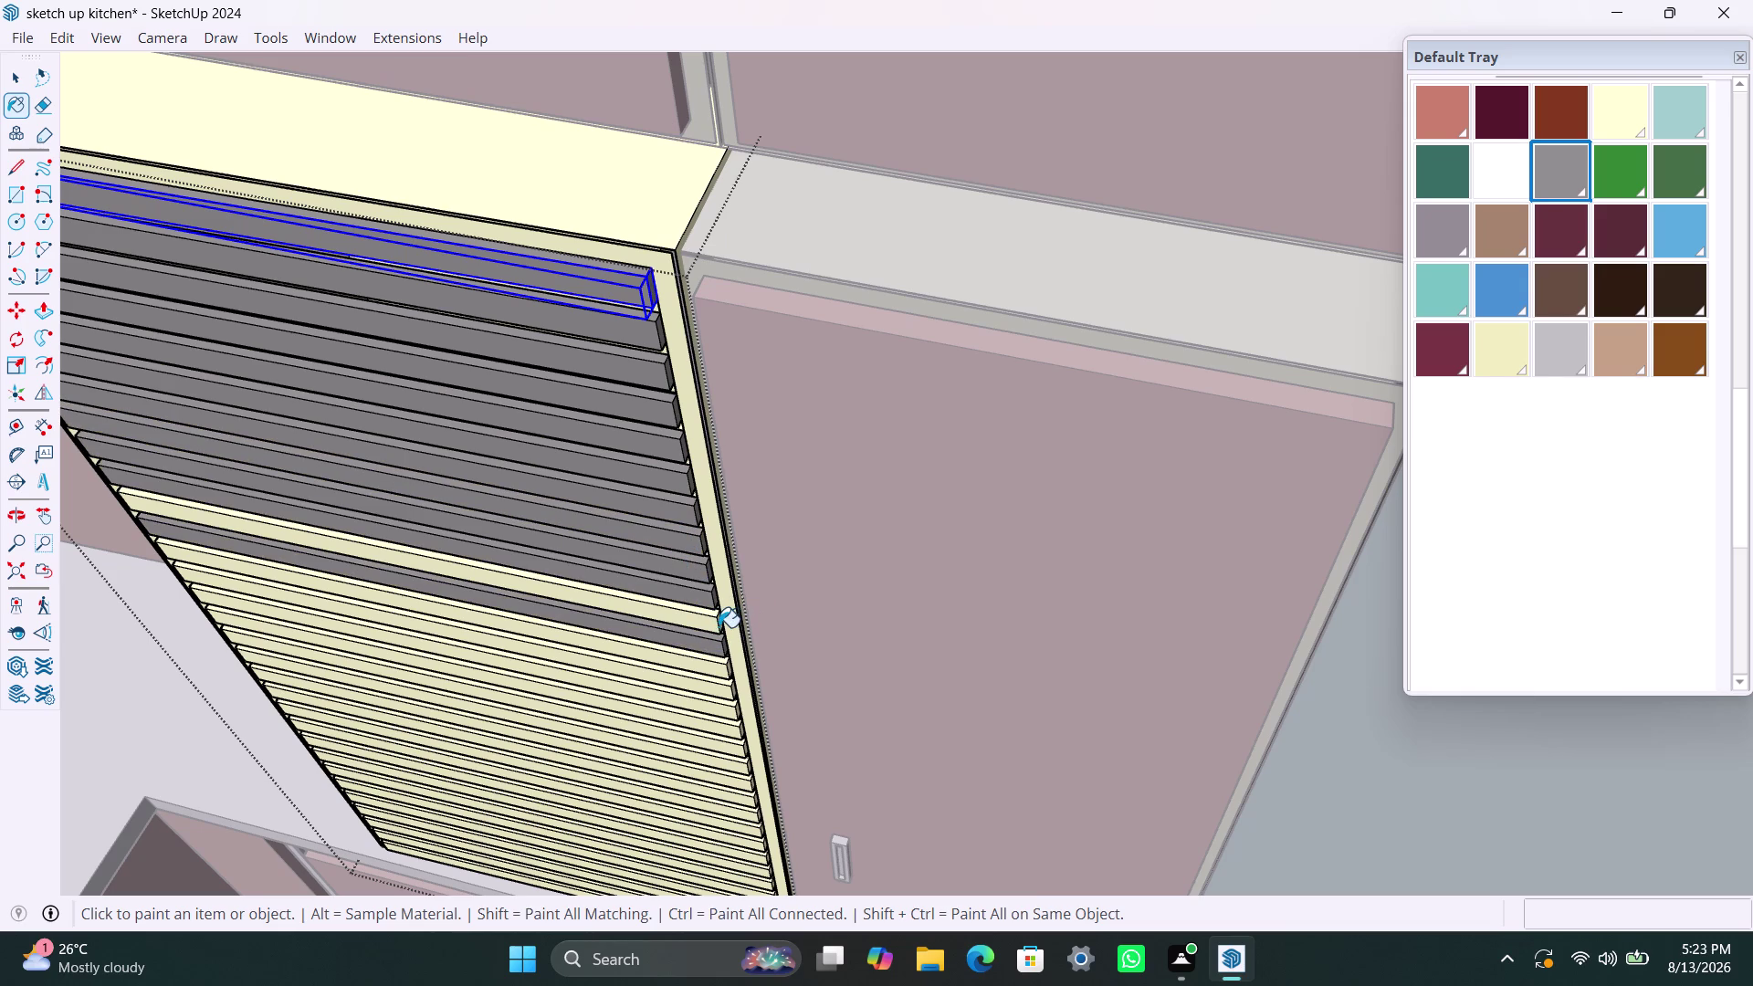
click(719, 627)
Shift the view to the unpainted cream slats and paint that column gray.
scroll(down, 3)
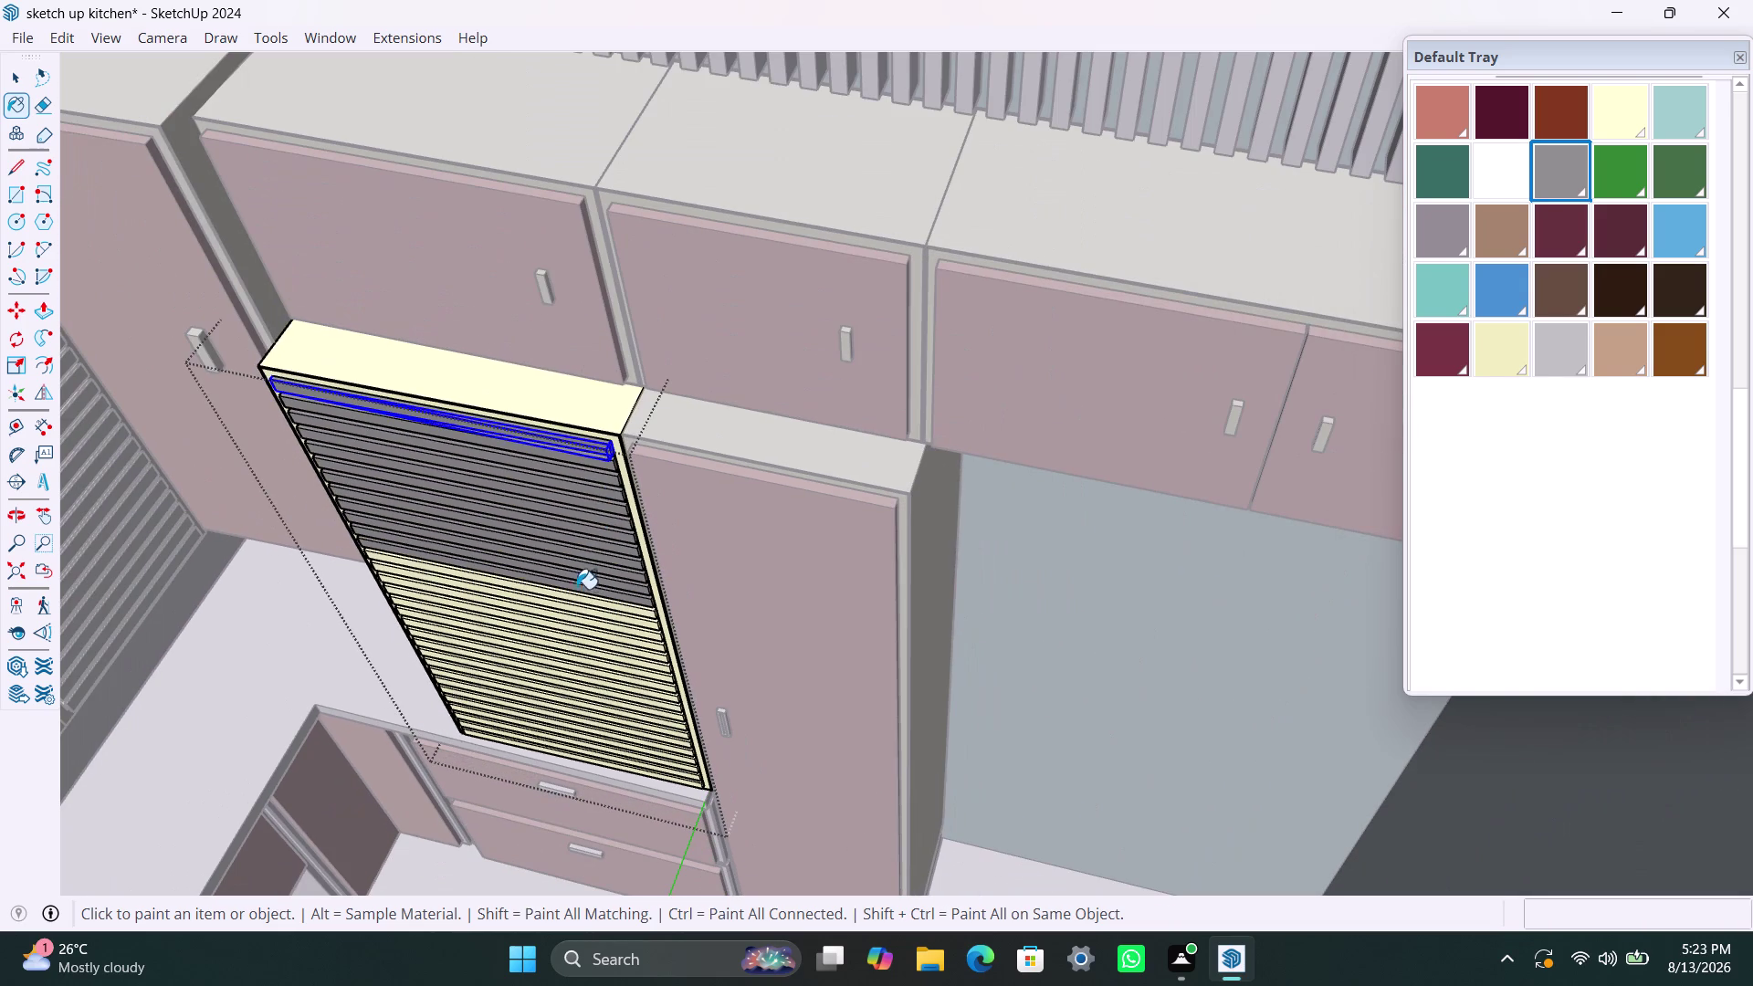
middle_drag(555, 619, 562, 388)
scroll(up, 3)
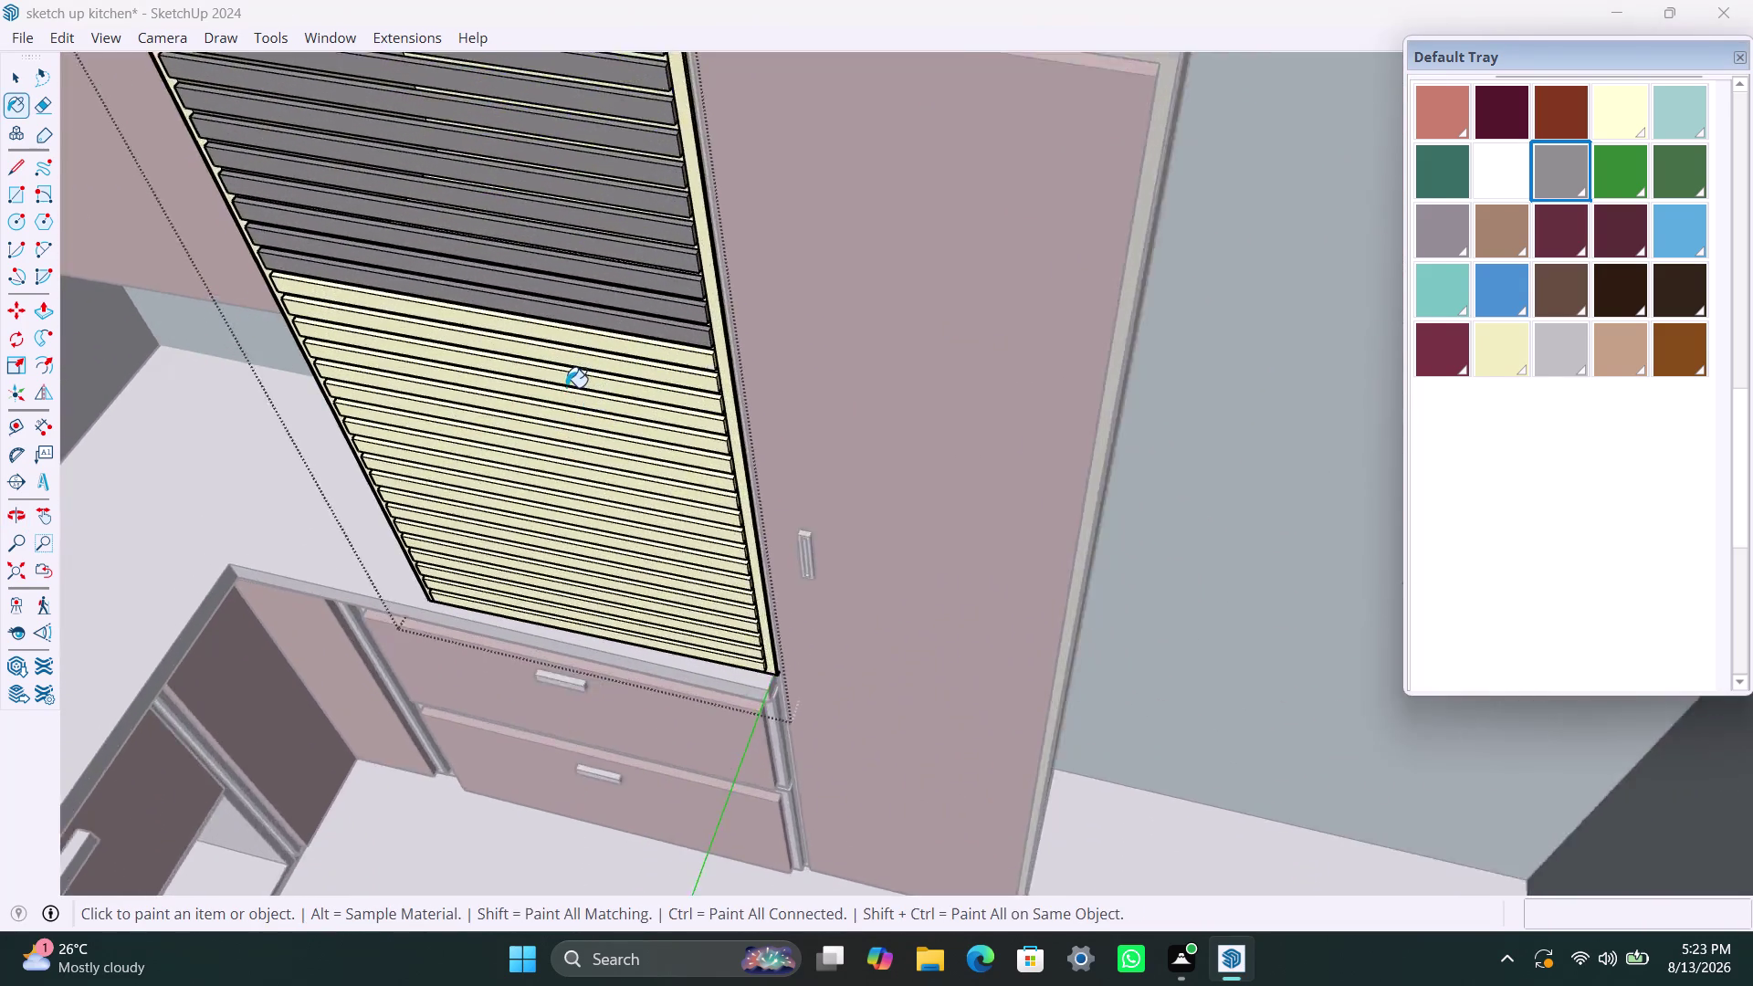
scroll(up, 3)
click(732, 250)
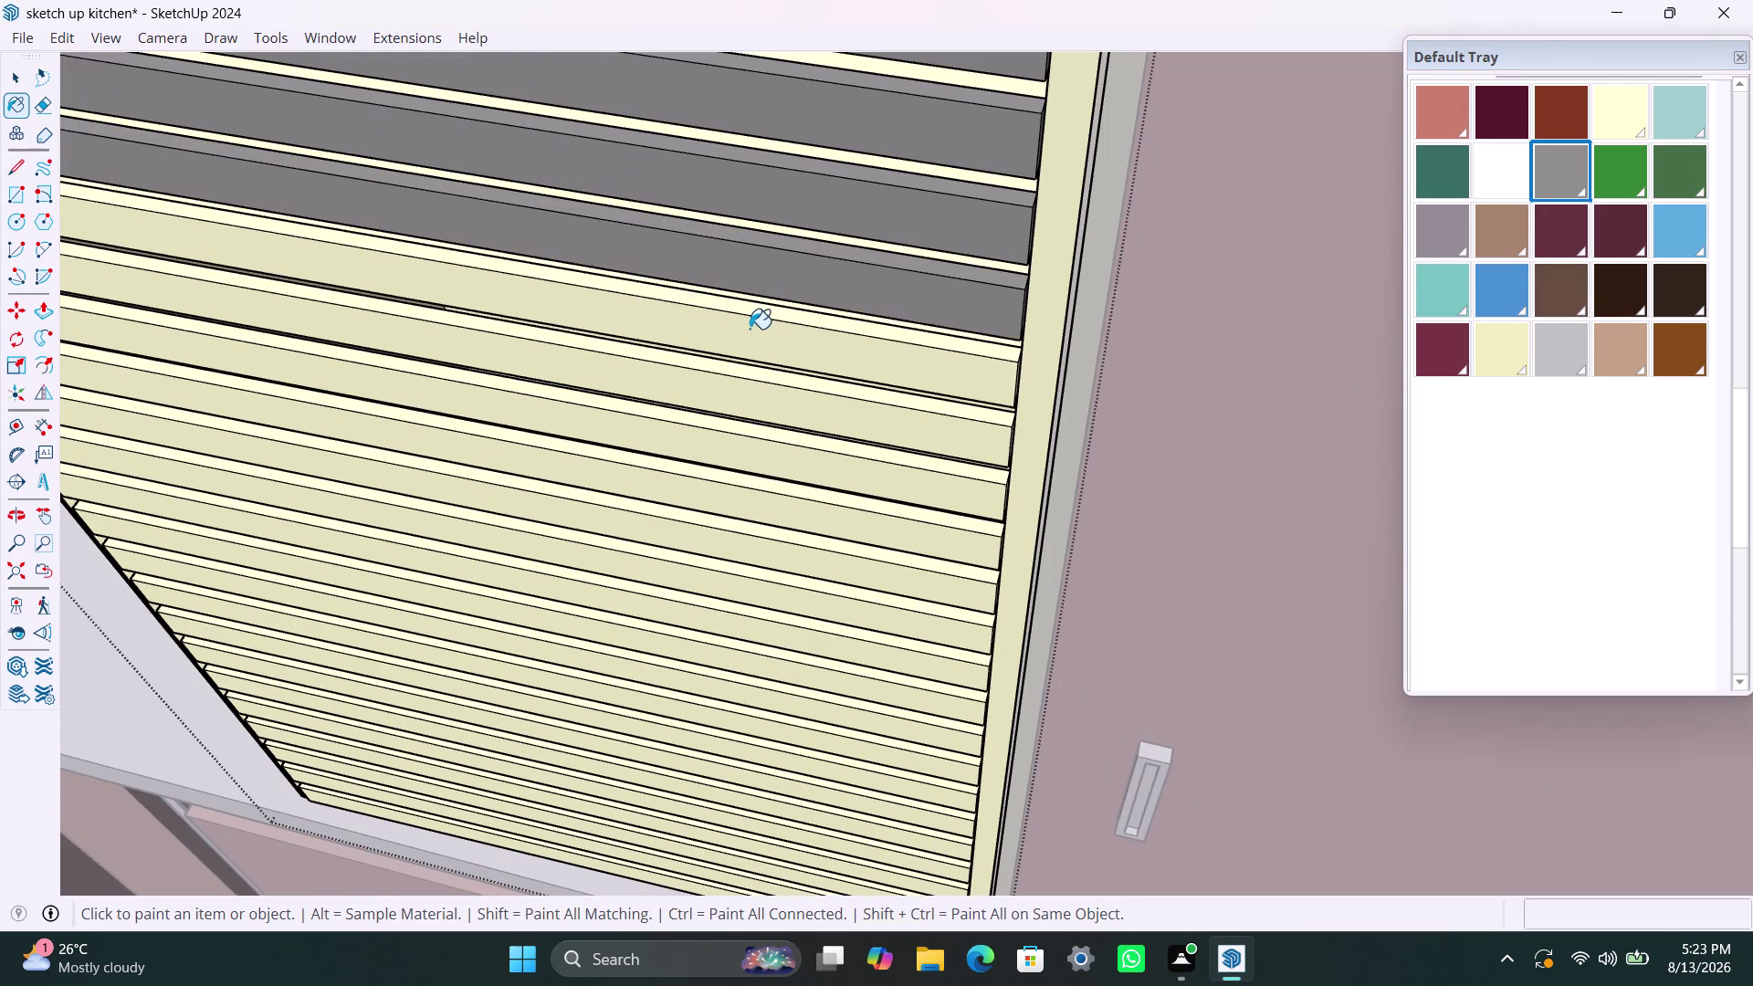
click(750, 329)
click(760, 382)
click(769, 452)
click(769, 494)
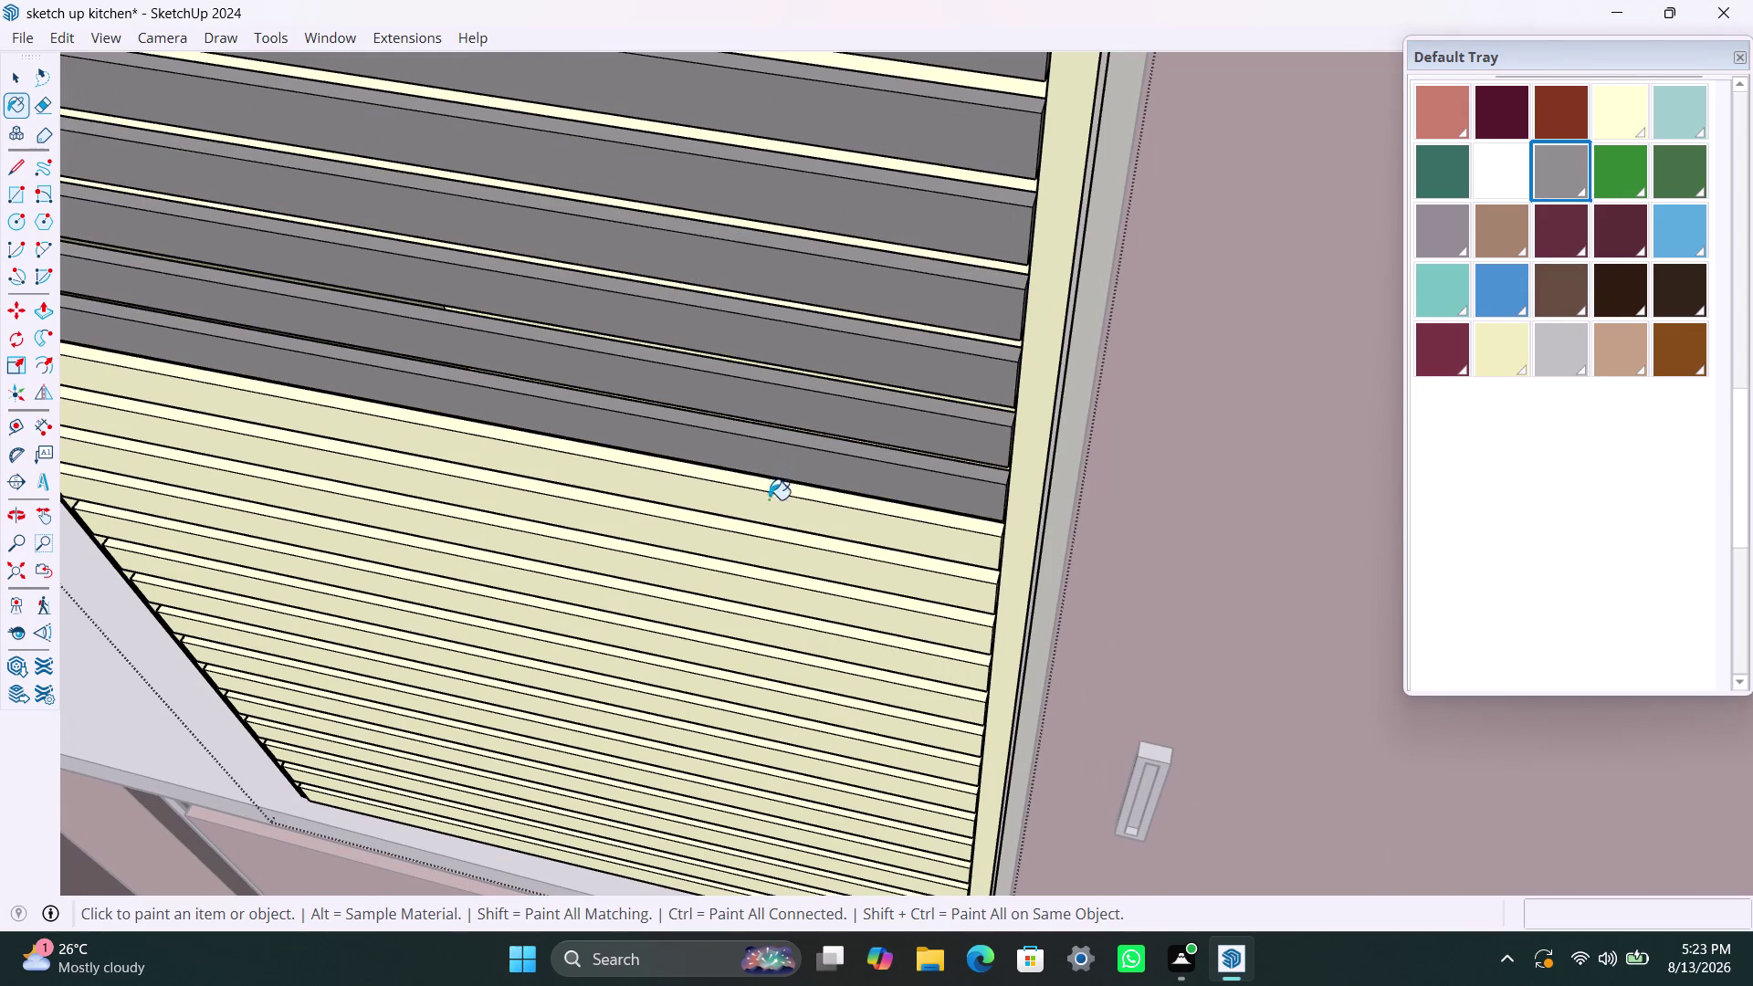
click(772, 549)
click(785, 593)
click(792, 639)
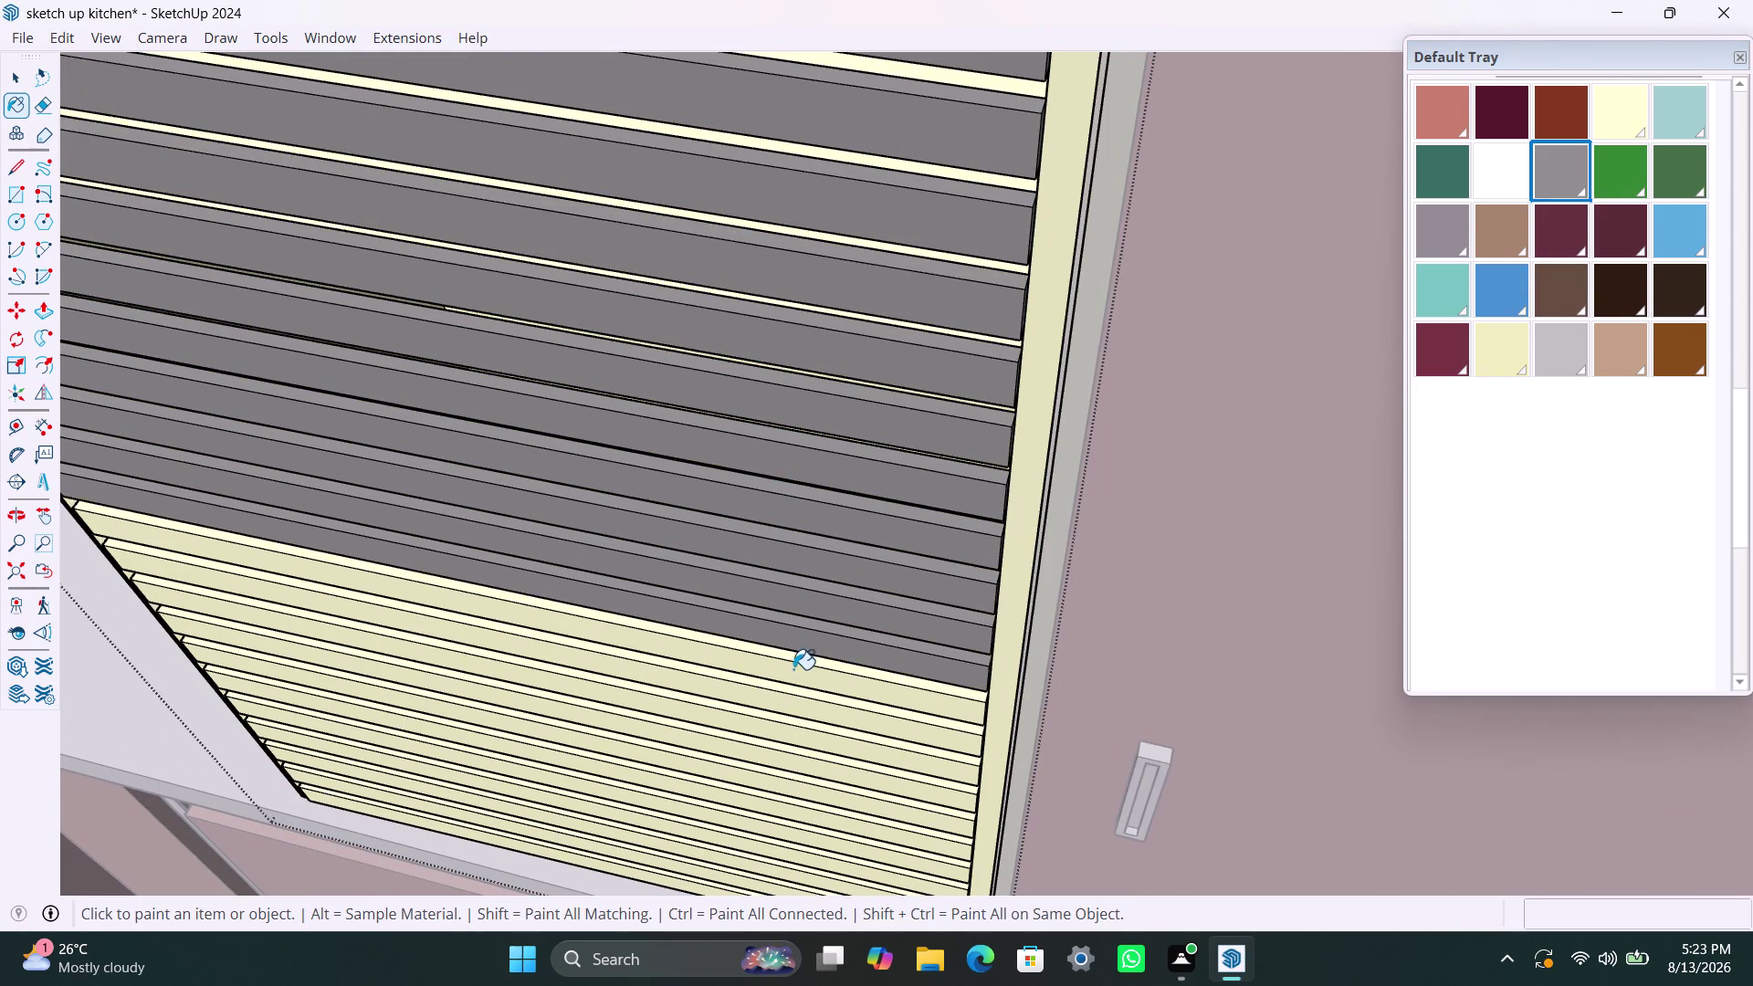
click(794, 680)
Paint the remaining slats and the bottom slats gray.
scroll(up, 3)
middle_drag(783, 697, 787, 501)
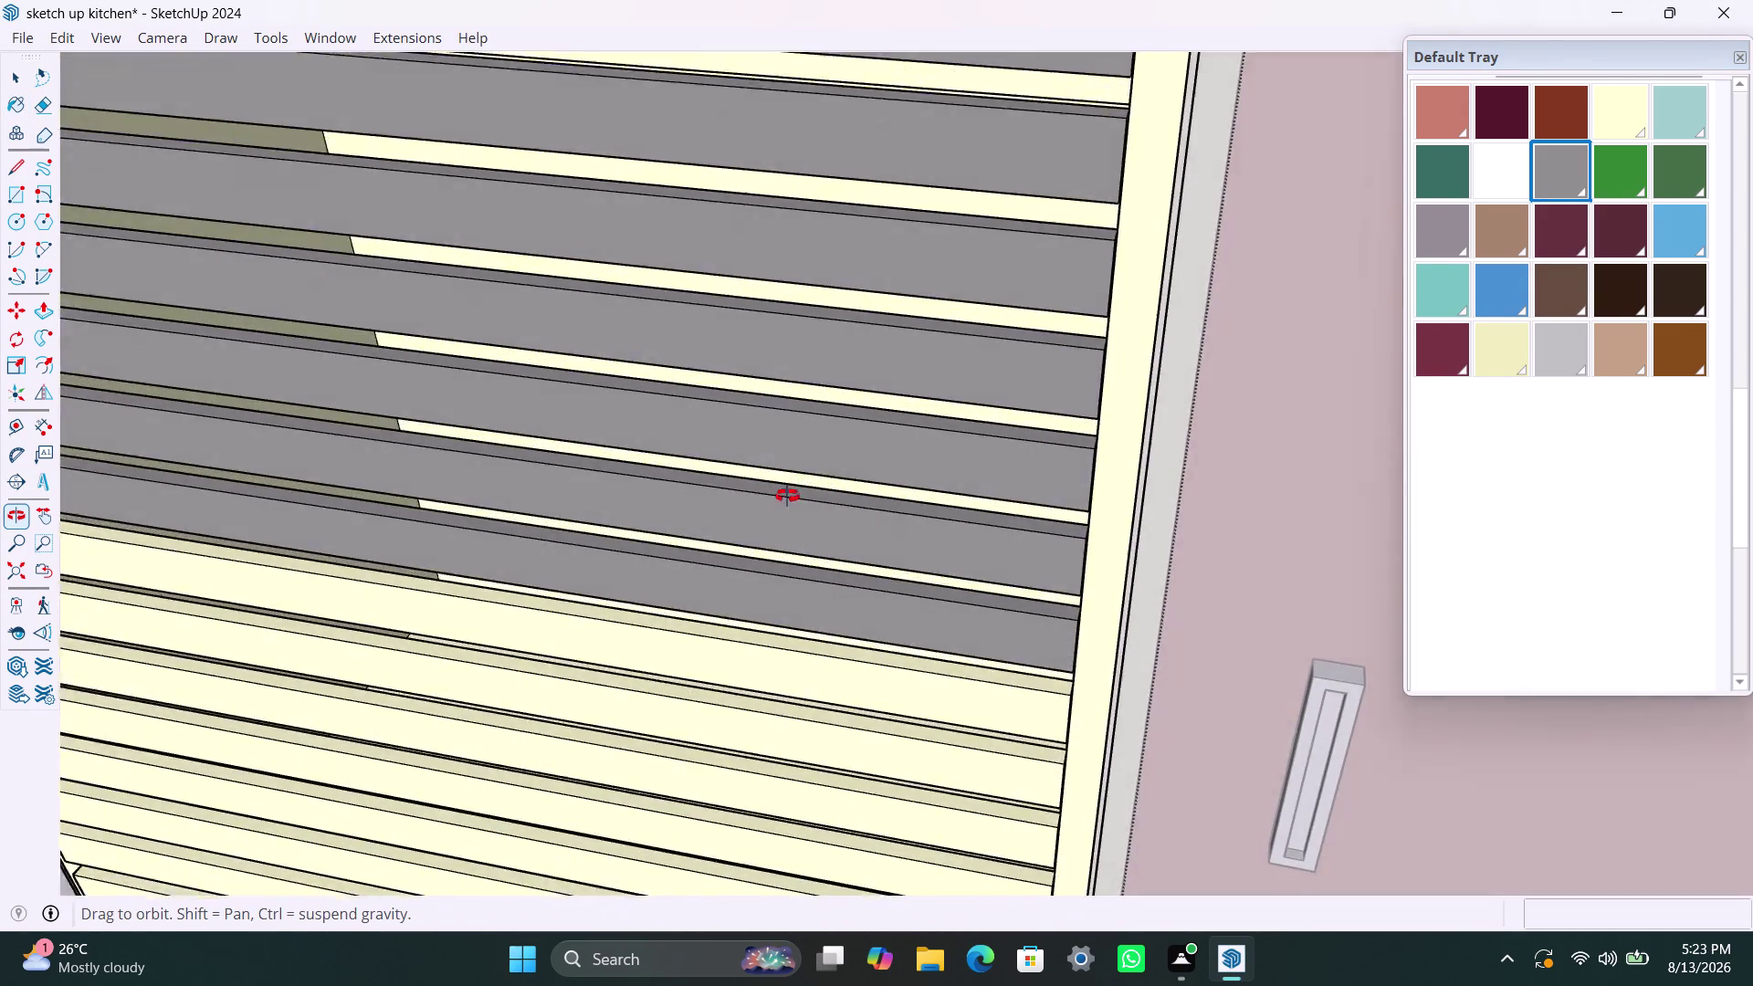
middle_drag(787, 501, 784, 409)
click(710, 614)
click(733, 697)
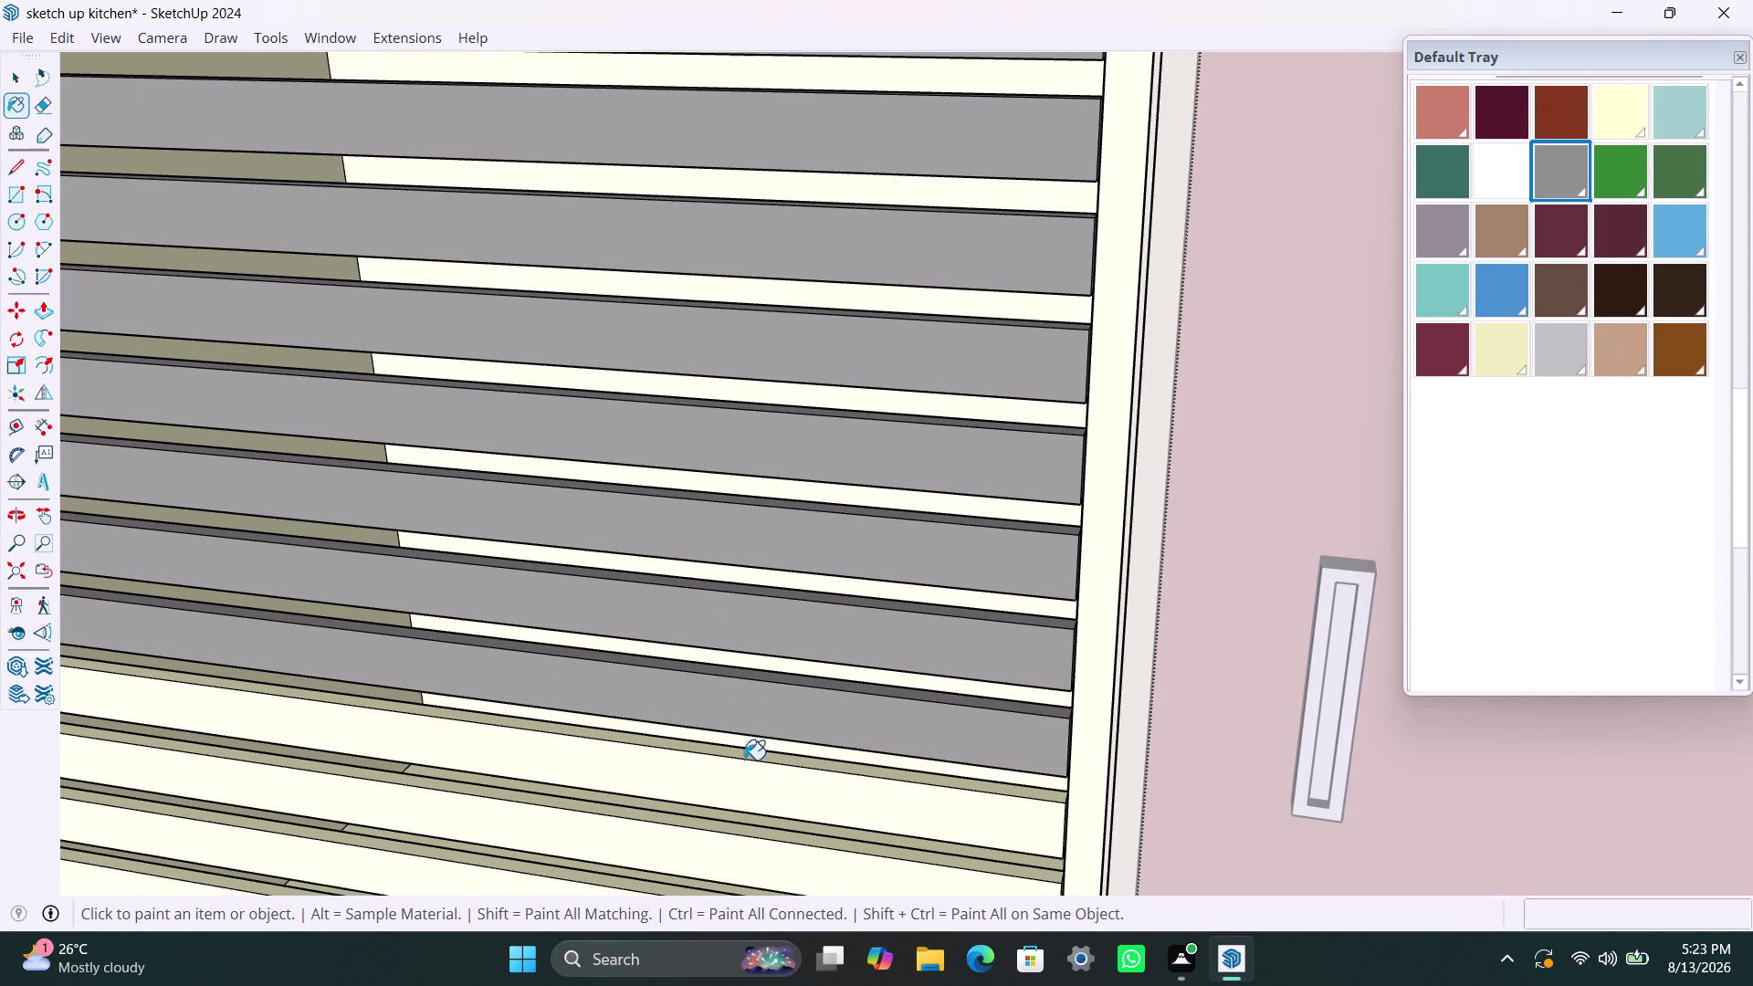
click(741, 786)
scroll(down, 3)
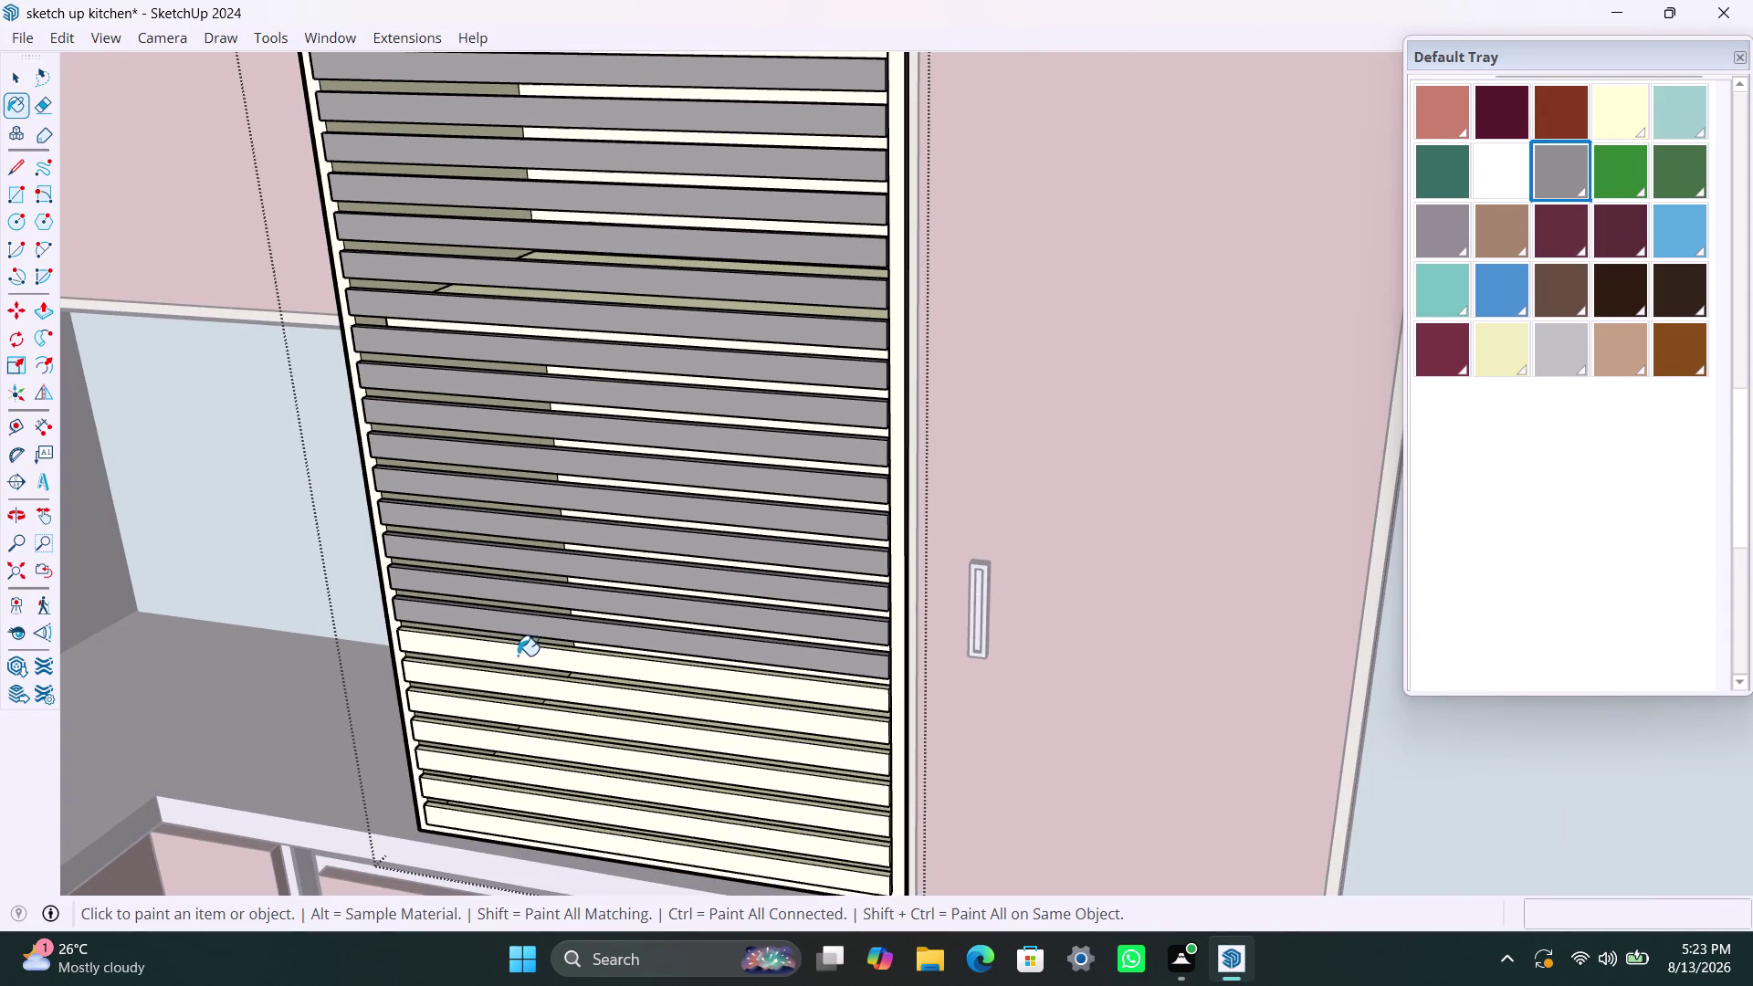
click(518, 655)
click(538, 694)
click(551, 727)
click(566, 757)
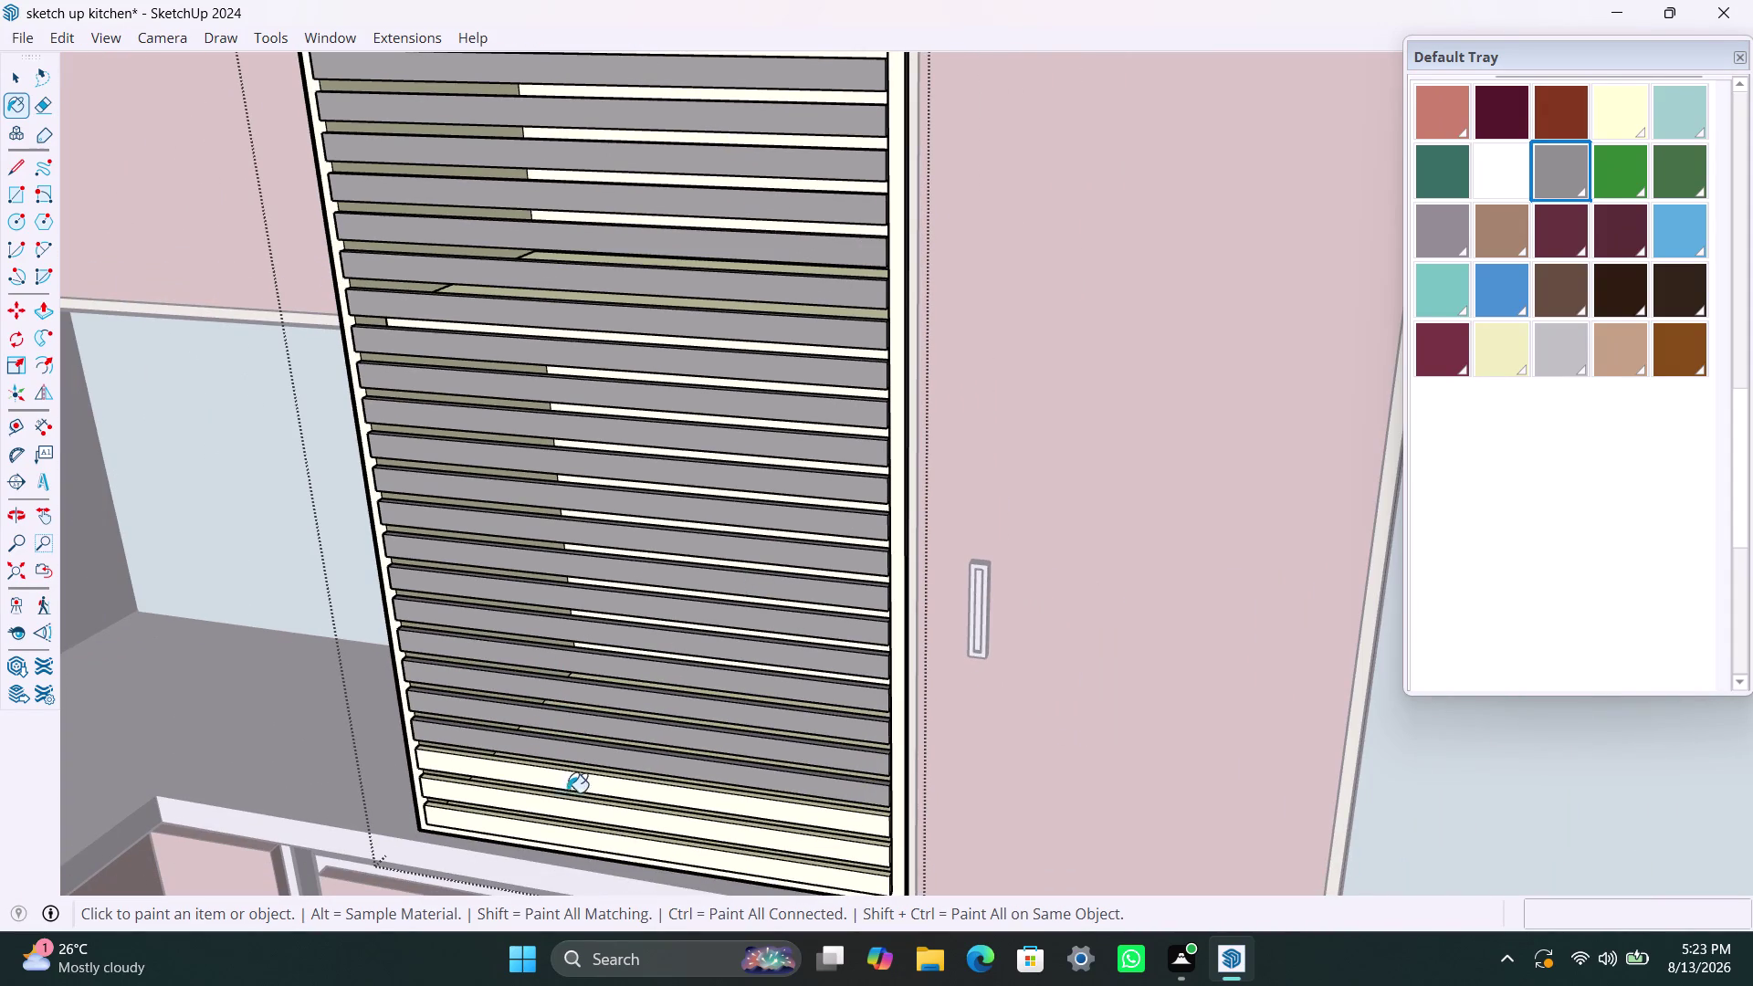
click(567, 799)
click(574, 790)
click(581, 854)
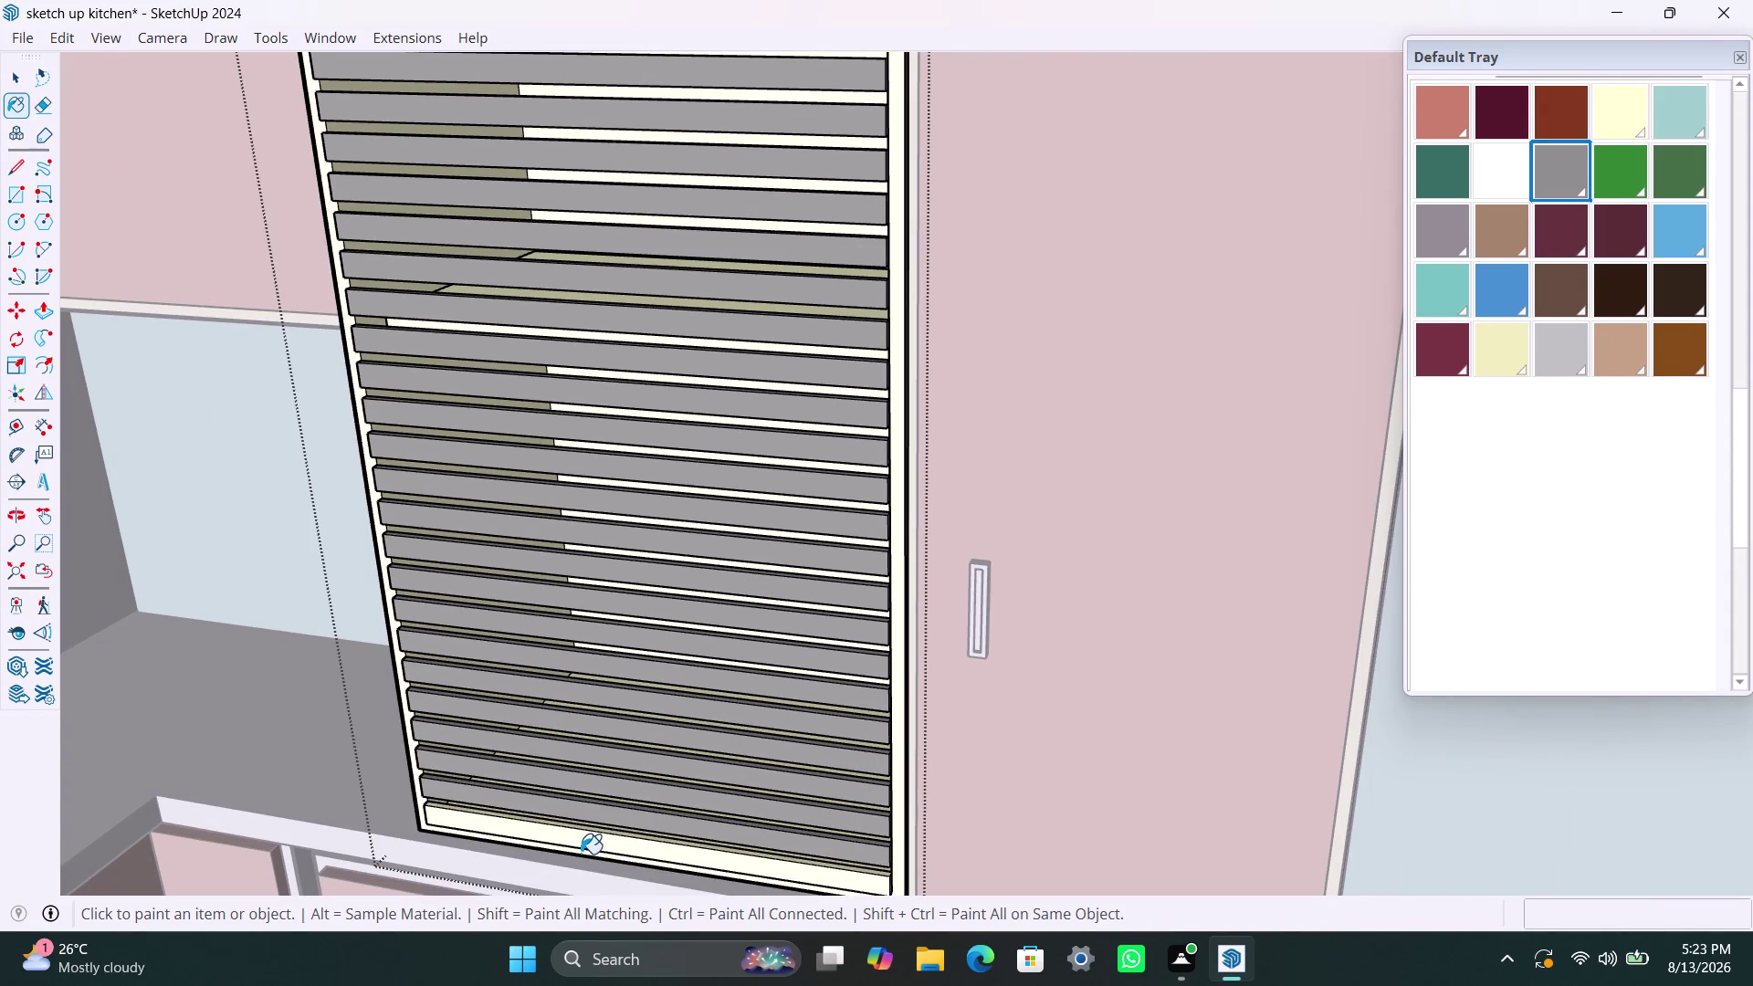
Undo and repaint the last slat gray, then return to the Select tool.
key(ctrl+z)
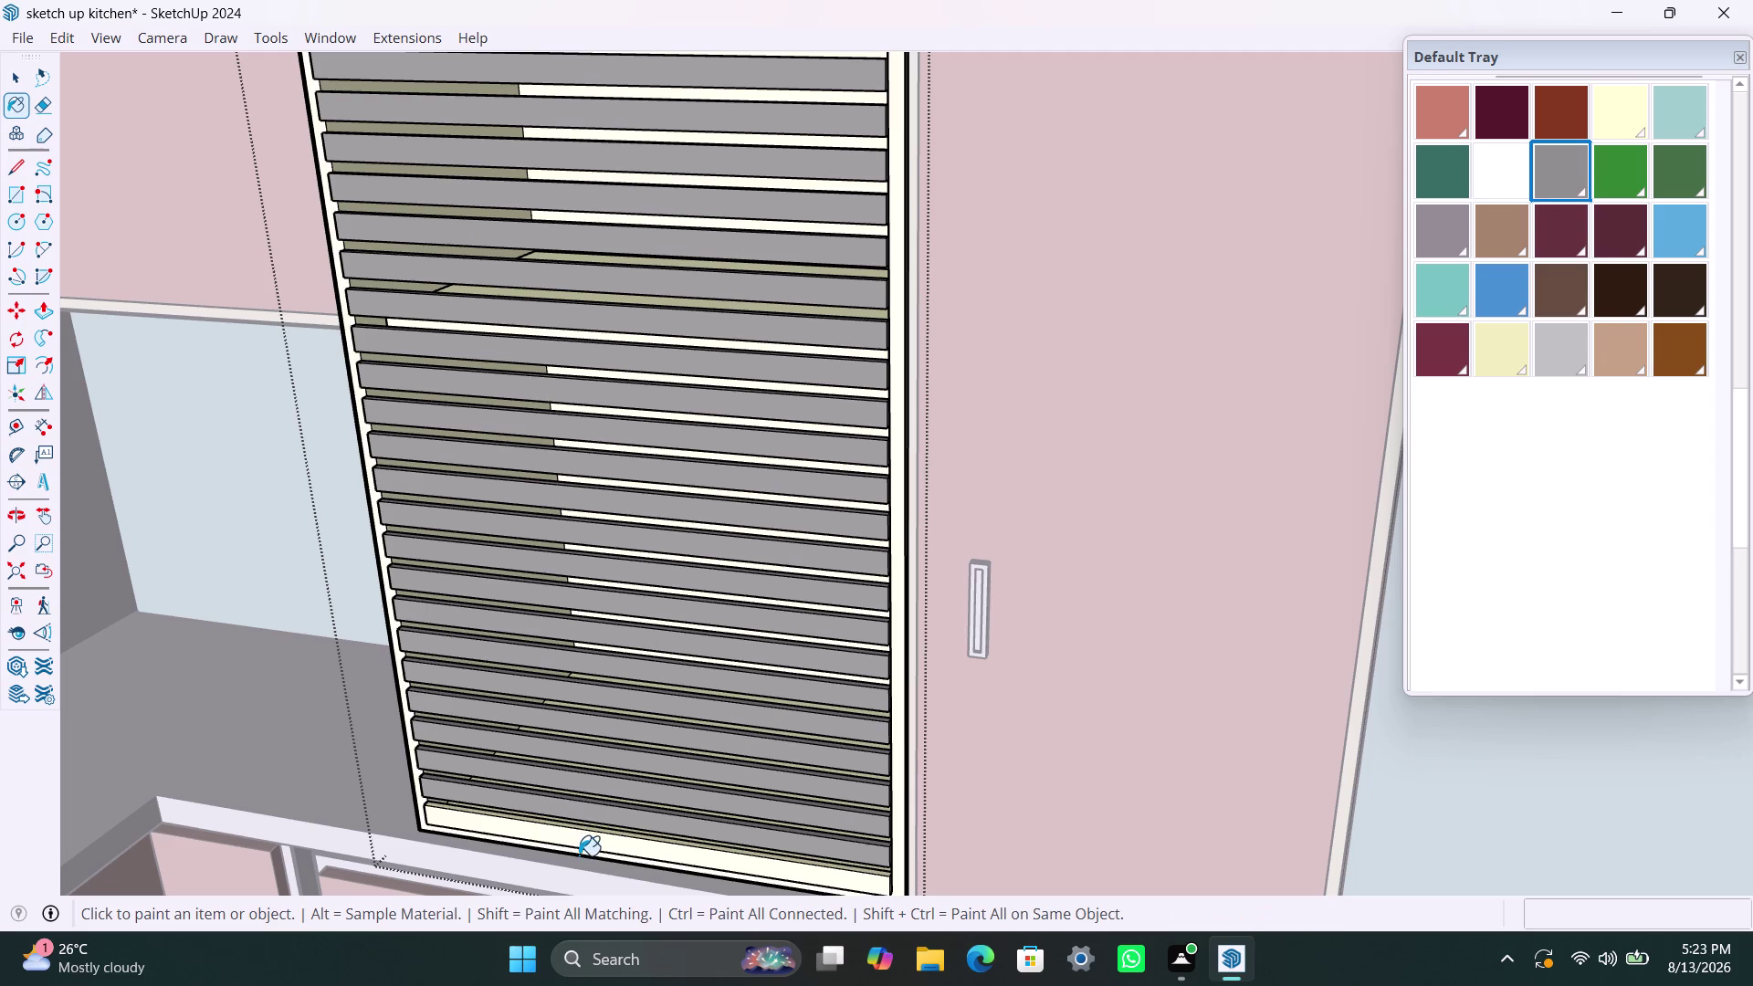
click(579, 849)
key(space)
scroll(down, 3)
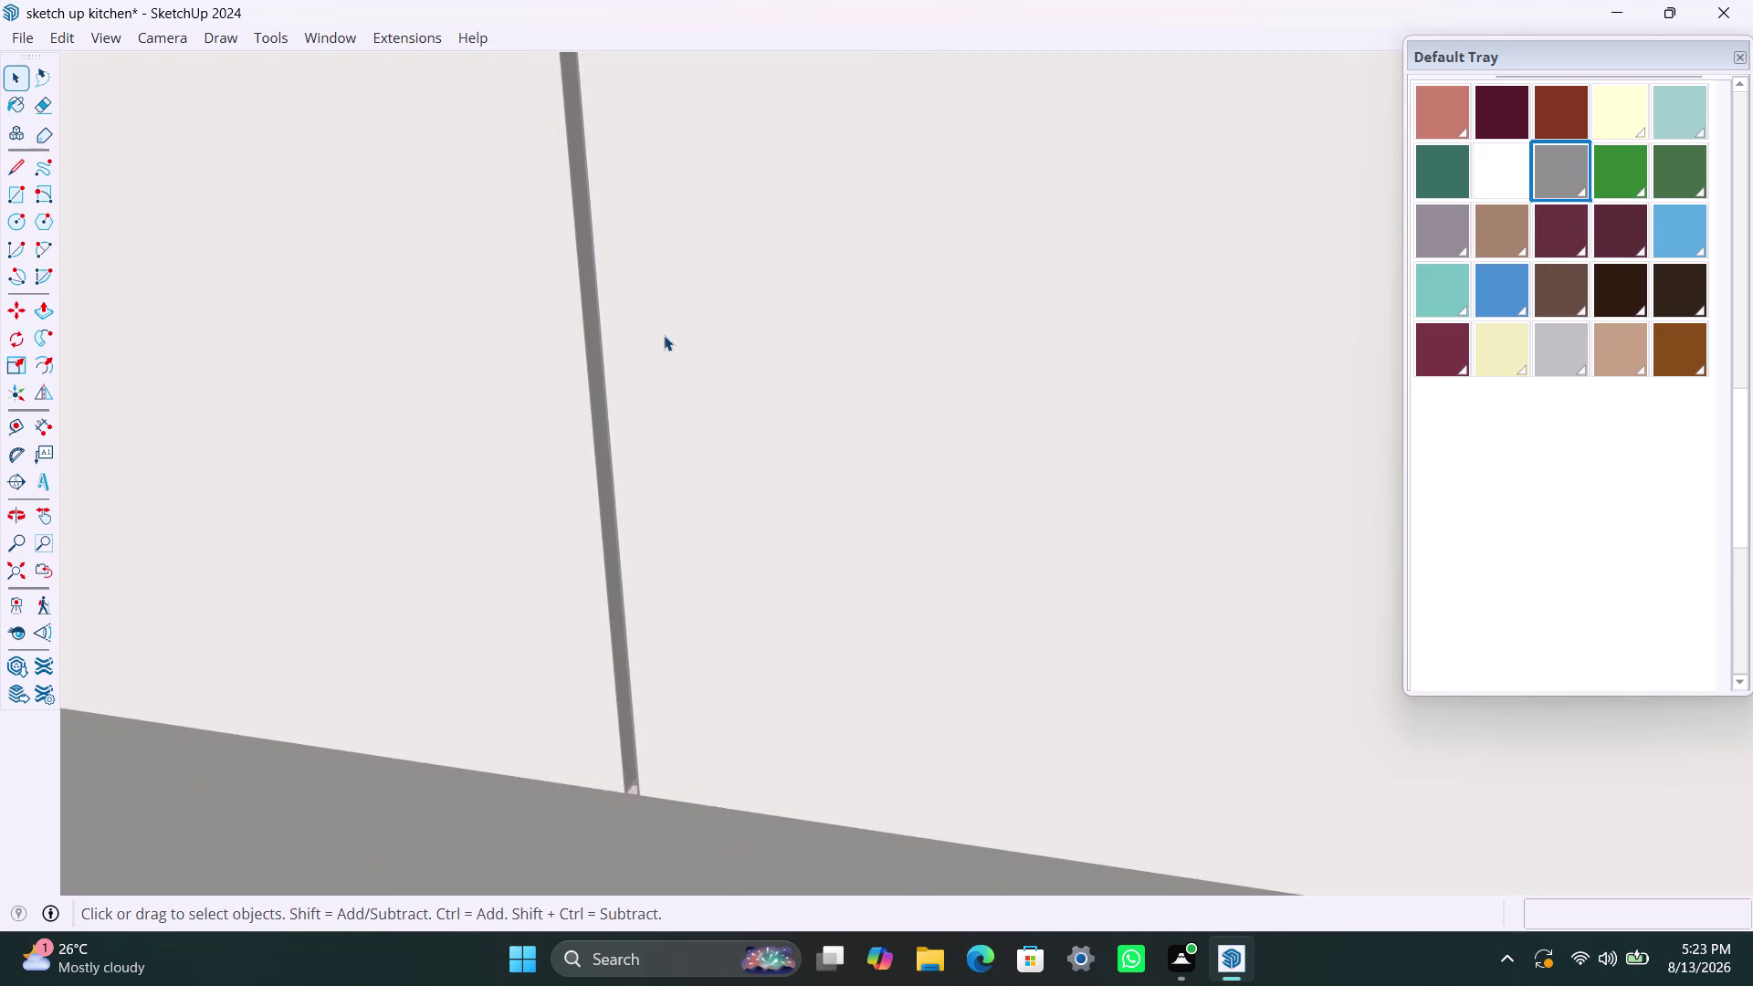
Bring the back cabinets into close view and load white in the Paint Bucket.
scroll(down, 3)
scroll(down, 3)
scroll(down, 3)
click(1172, 371)
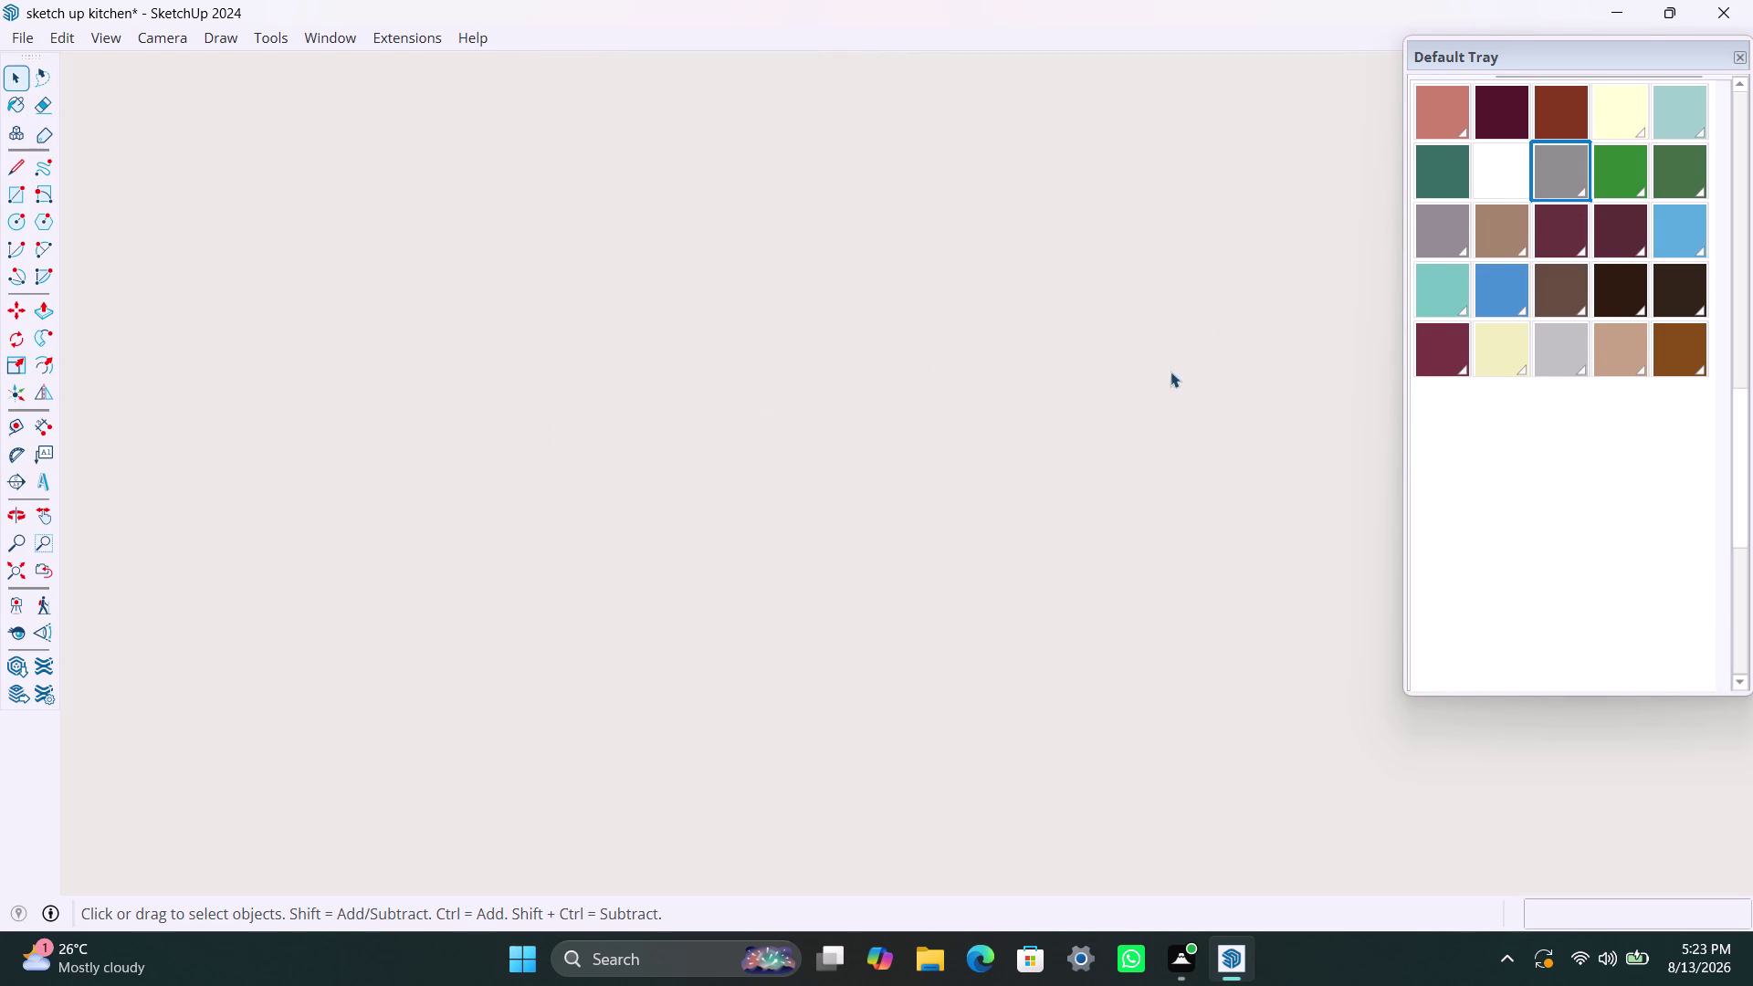
scroll(down, 3)
middle_drag(831, 277, 750, 589)
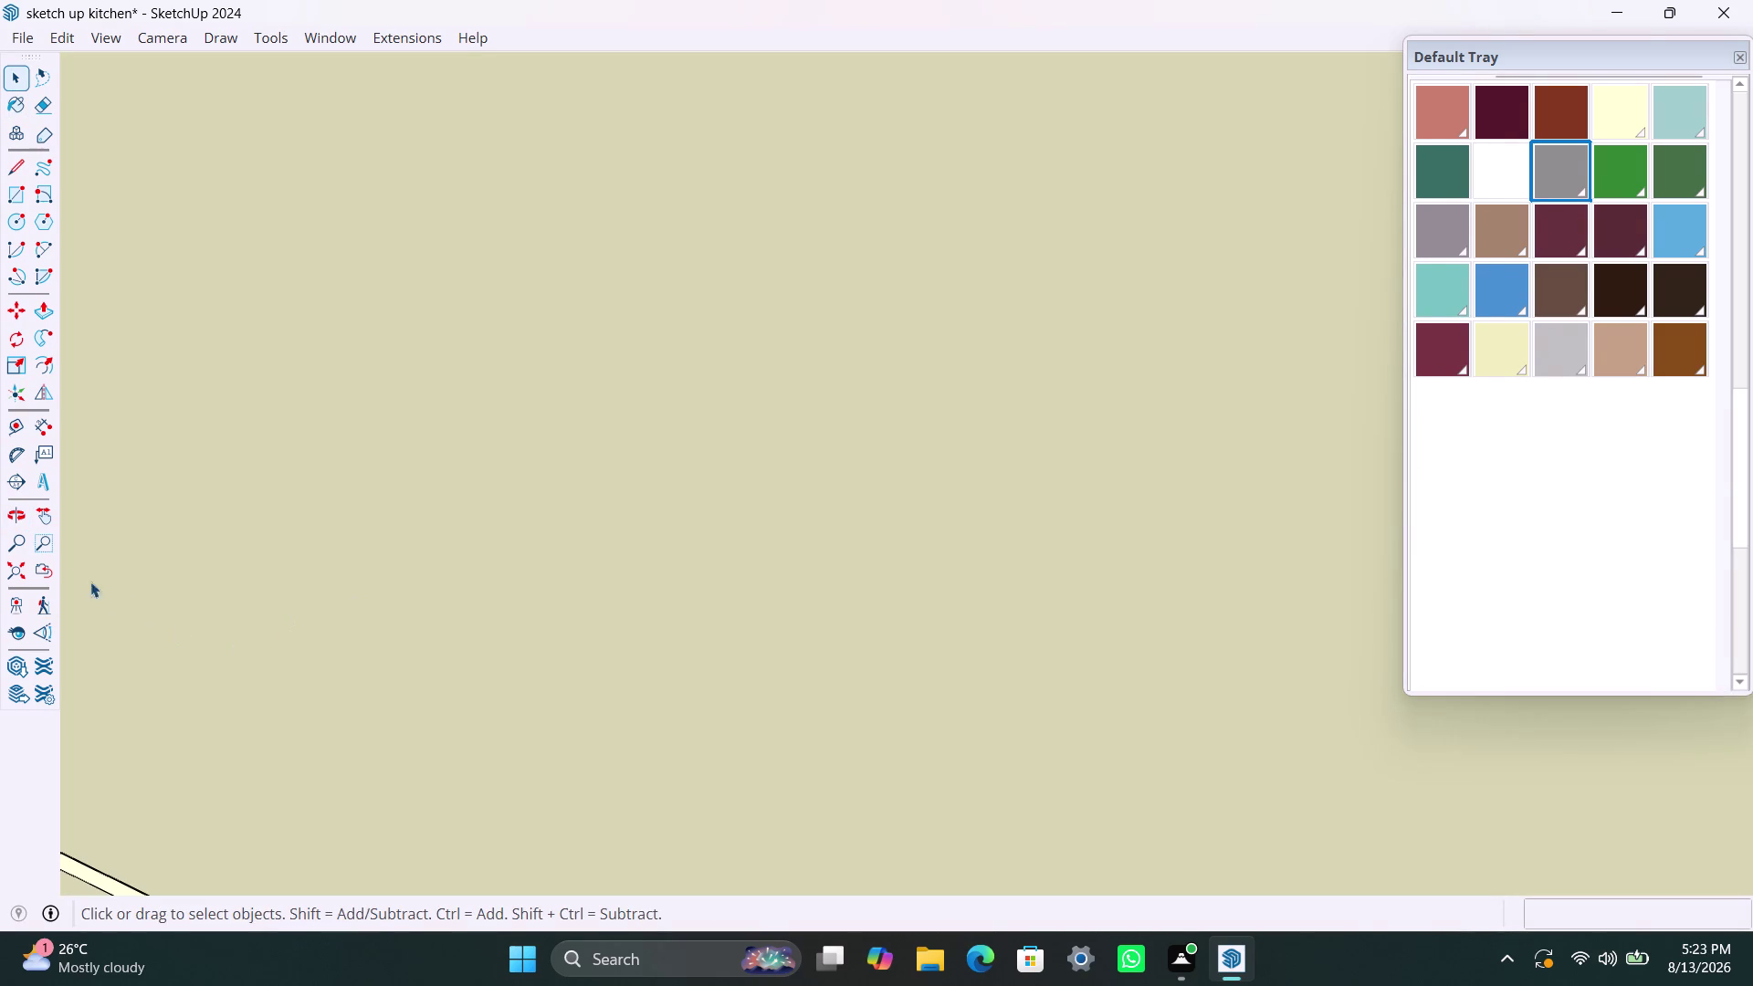
click(10, 569)
scroll(down, 3)
middle_drag(706, 389, 1138, 405)
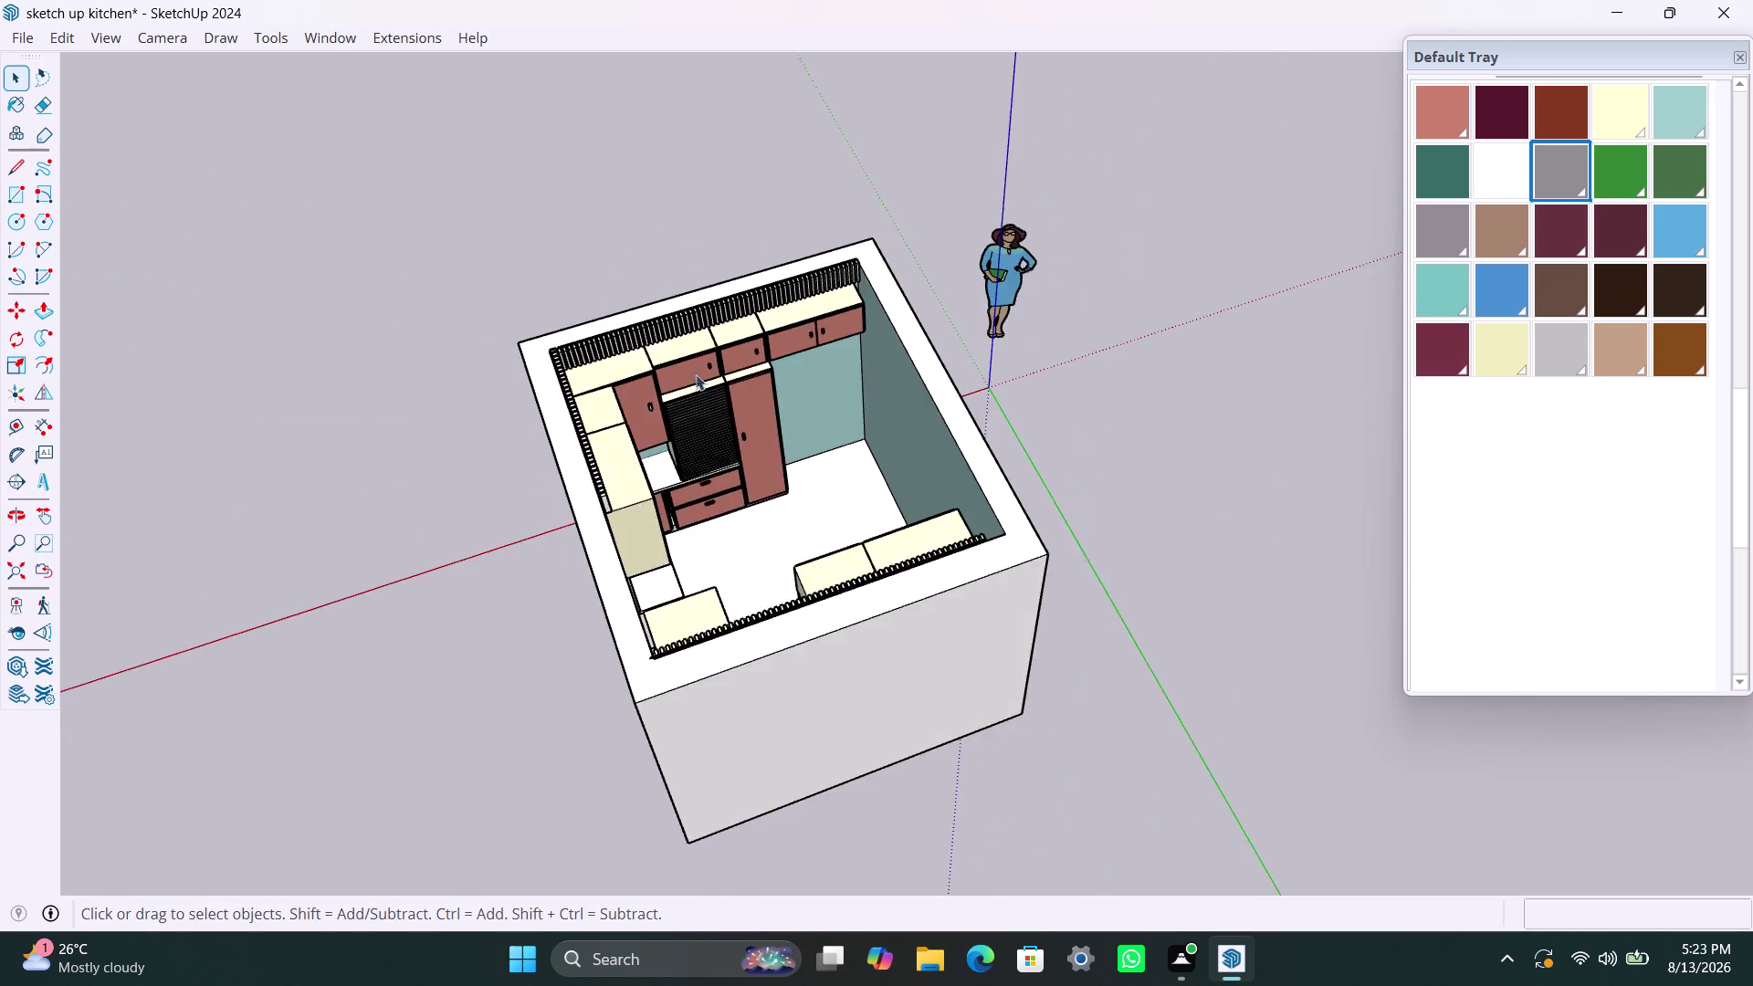
scroll(up, 3)
middle_drag(805, 456, 552, 283)
scroll(up, 3)
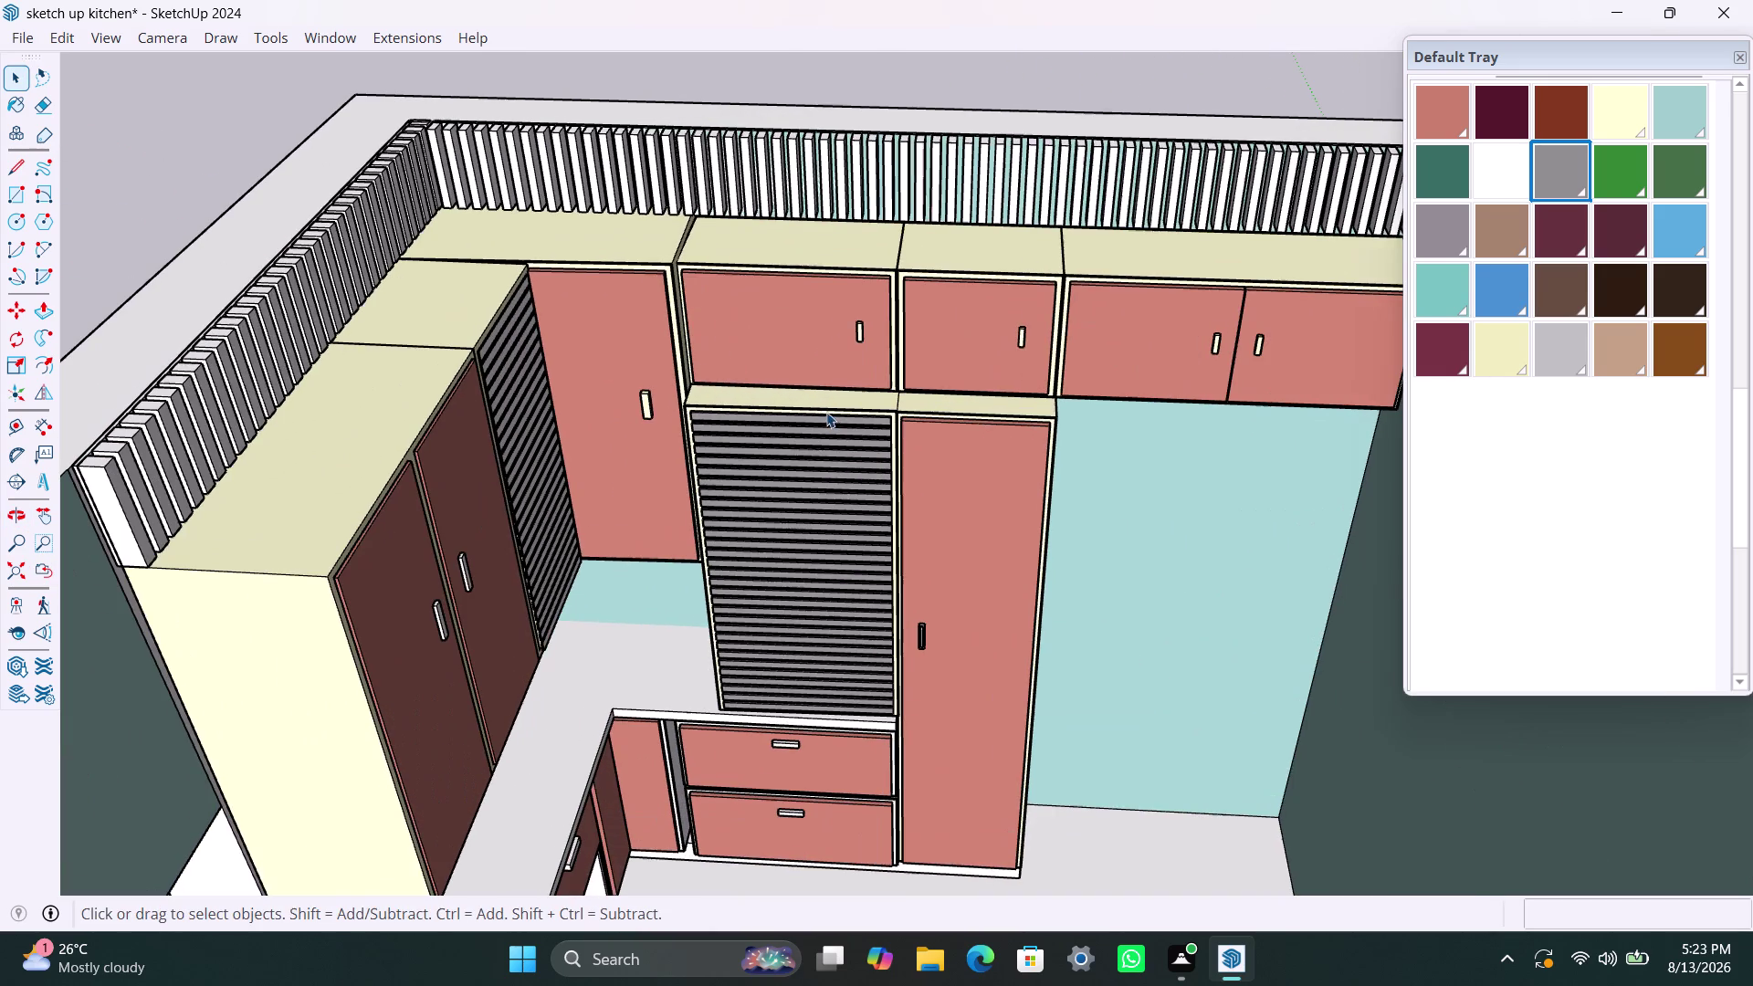
click(1491, 169)
click(618, 248)
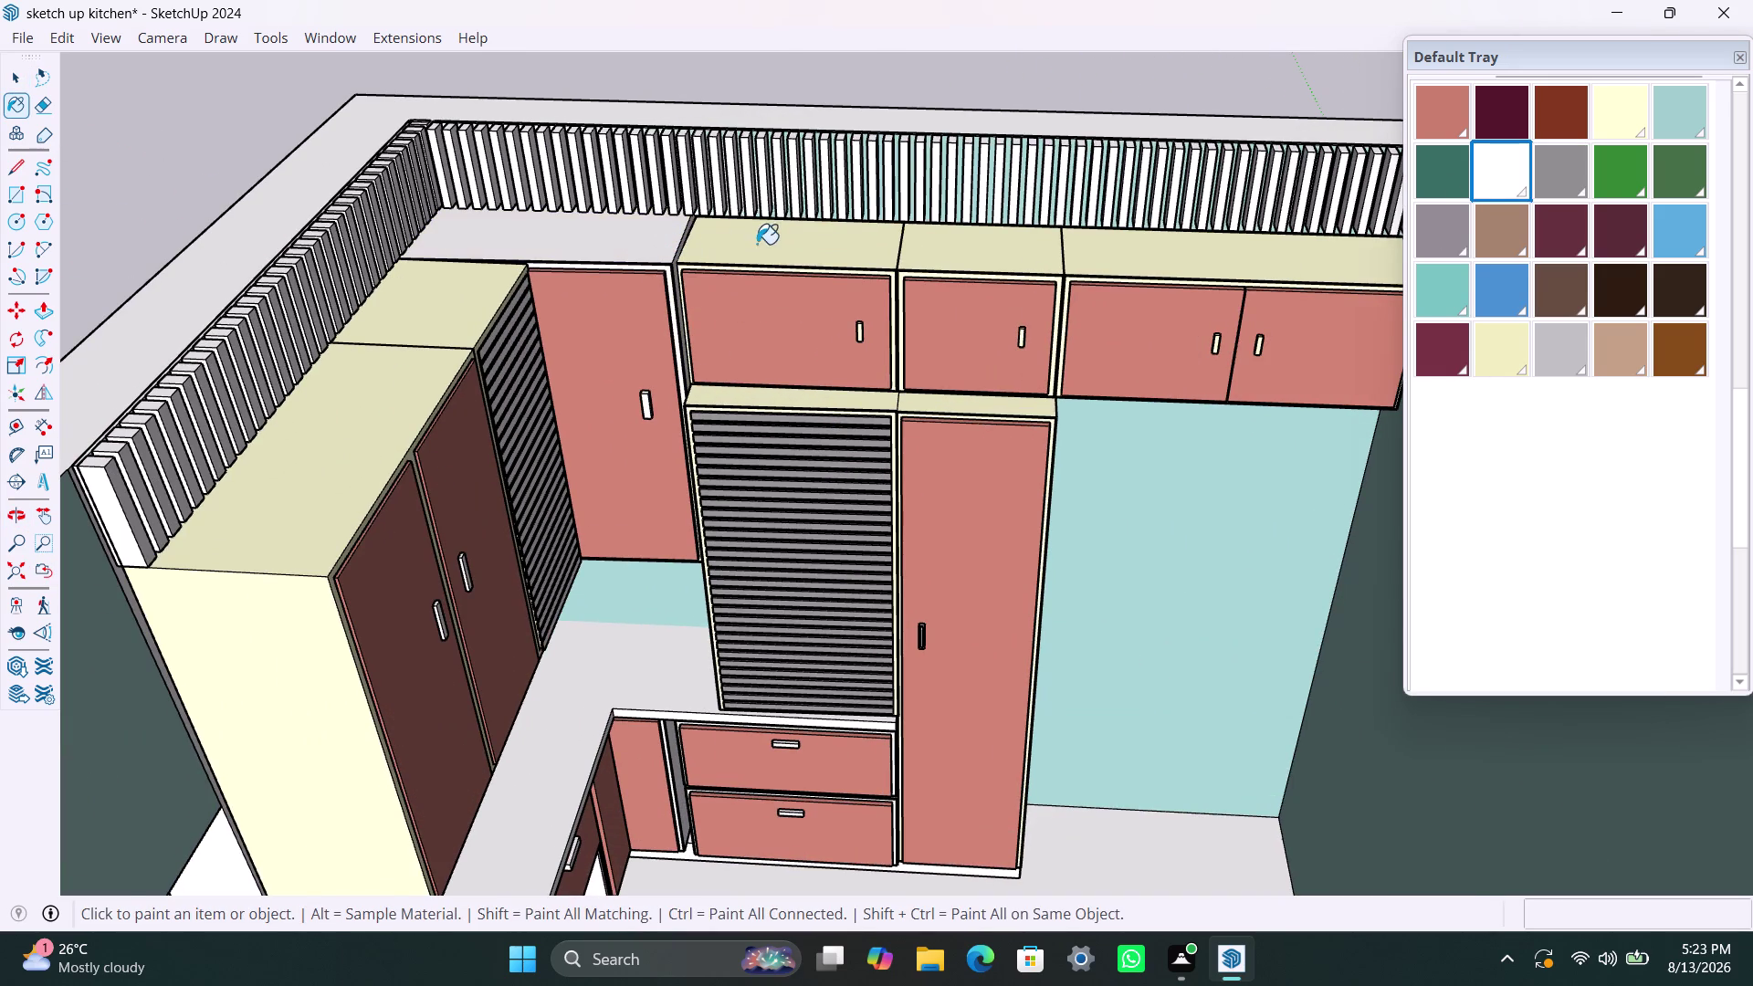
Paint the upper cabinet tops, tall left cabinet and strip above the shutter white.
click(757, 244)
click(1006, 244)
click(1191, 244)
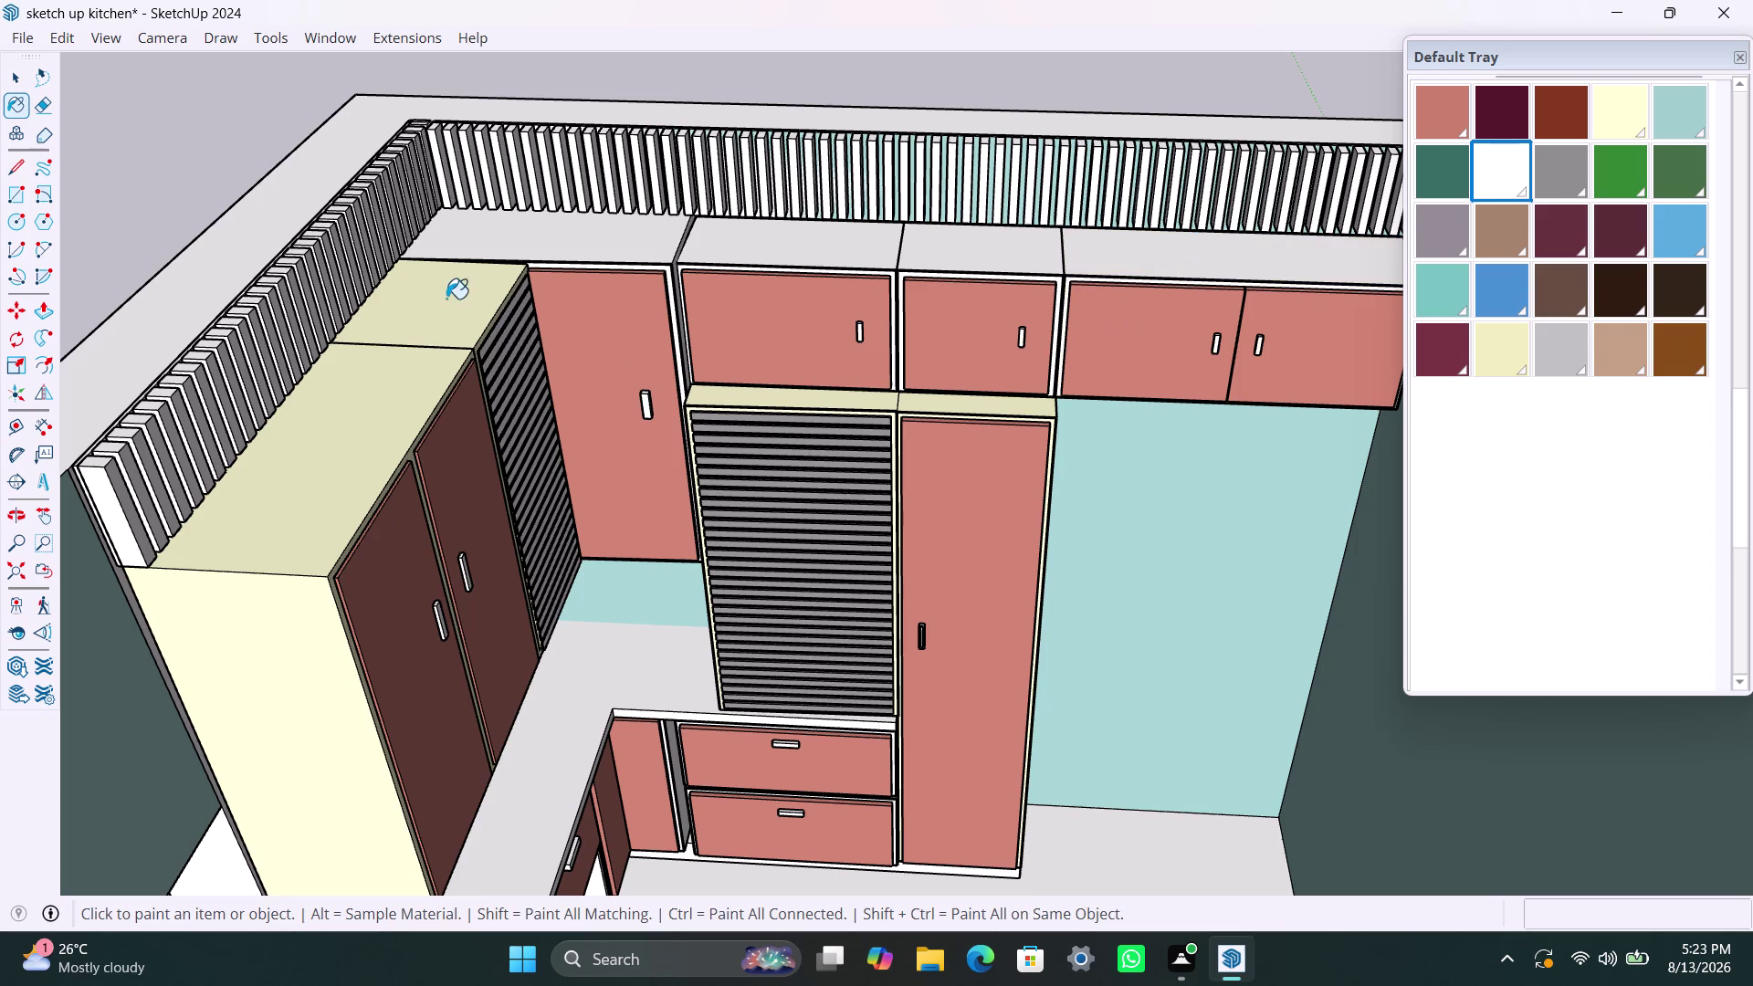
click(451, 298)
click(390, 409)
click(281, 613)
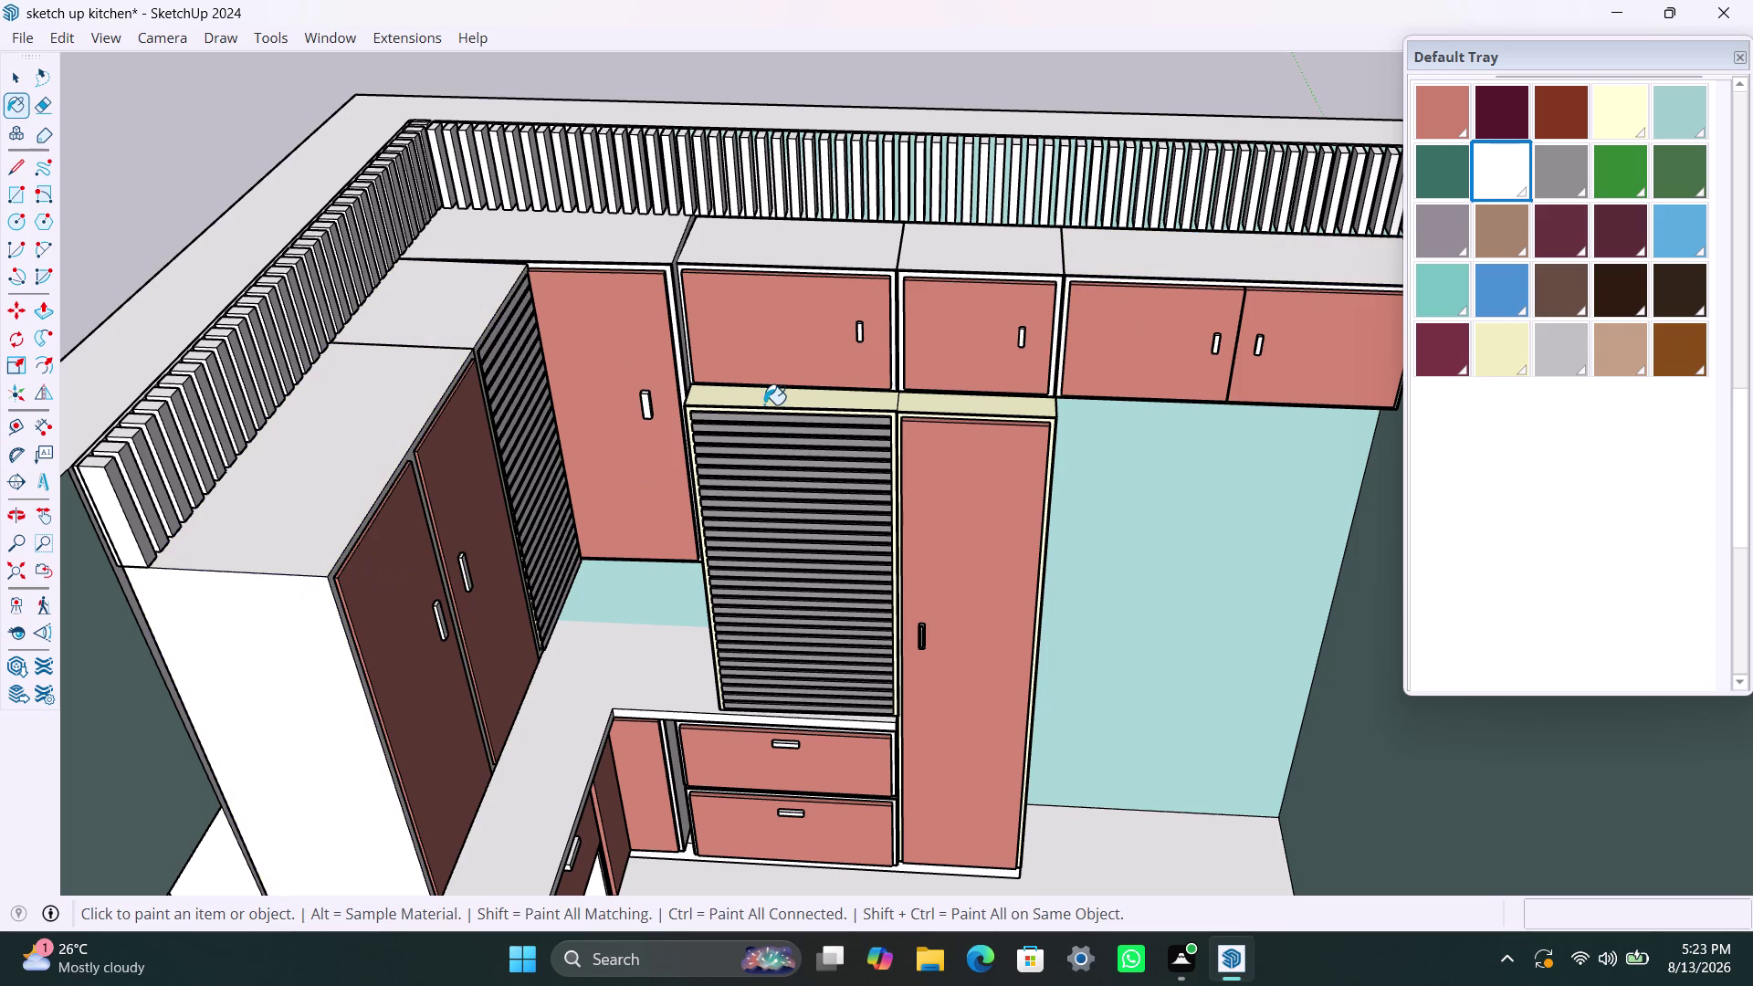
click(768, 400)
click(974, 408)
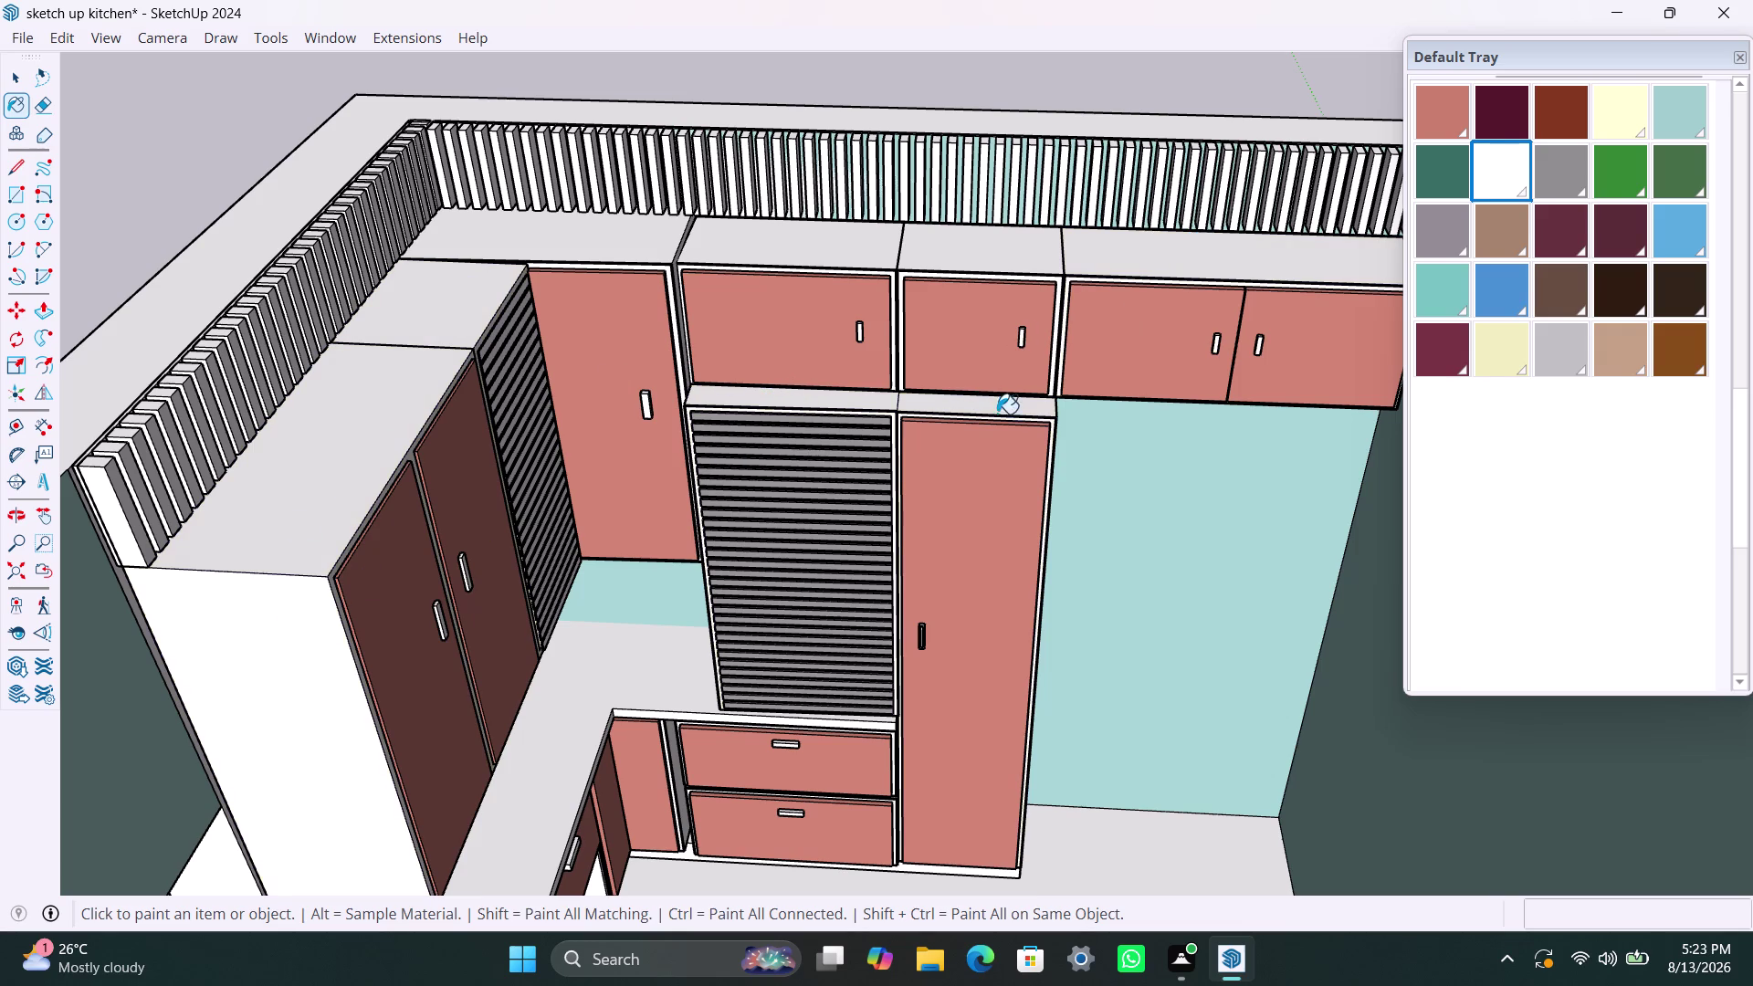
Paint the carcass and frame edges around the drawers white.
scroll(up, 3)
scroll(up, 3)
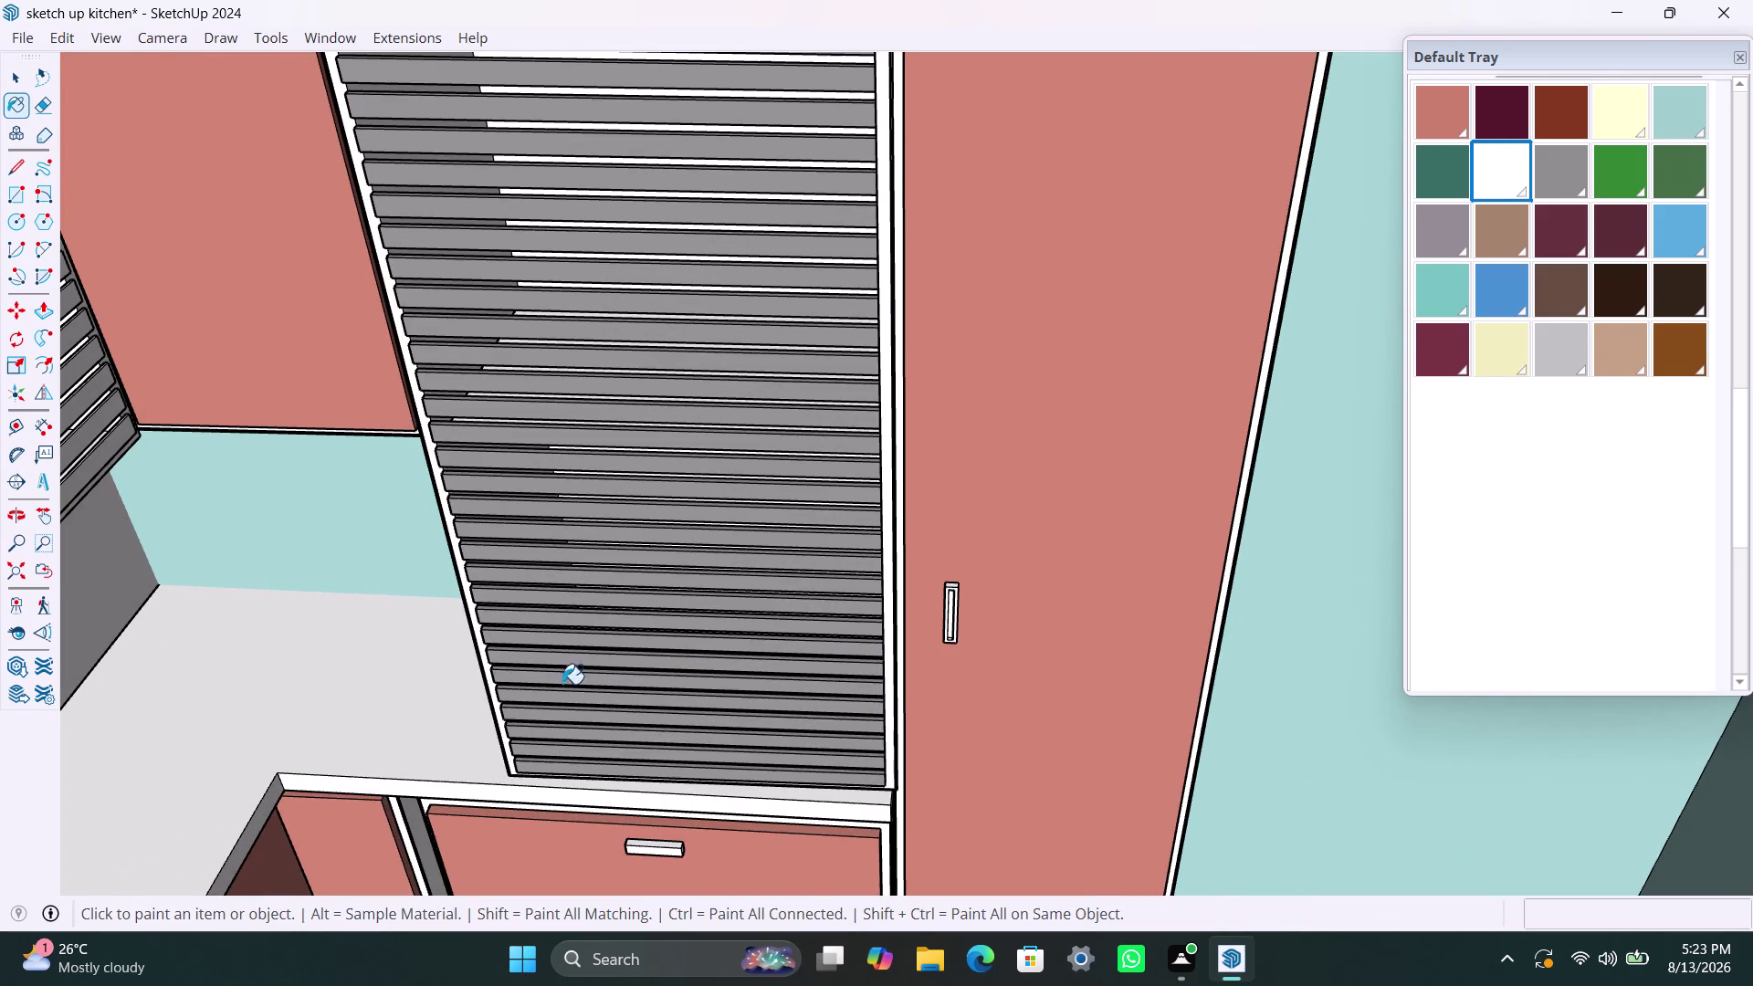
scroll(down, 3)
scroll(up, 3)
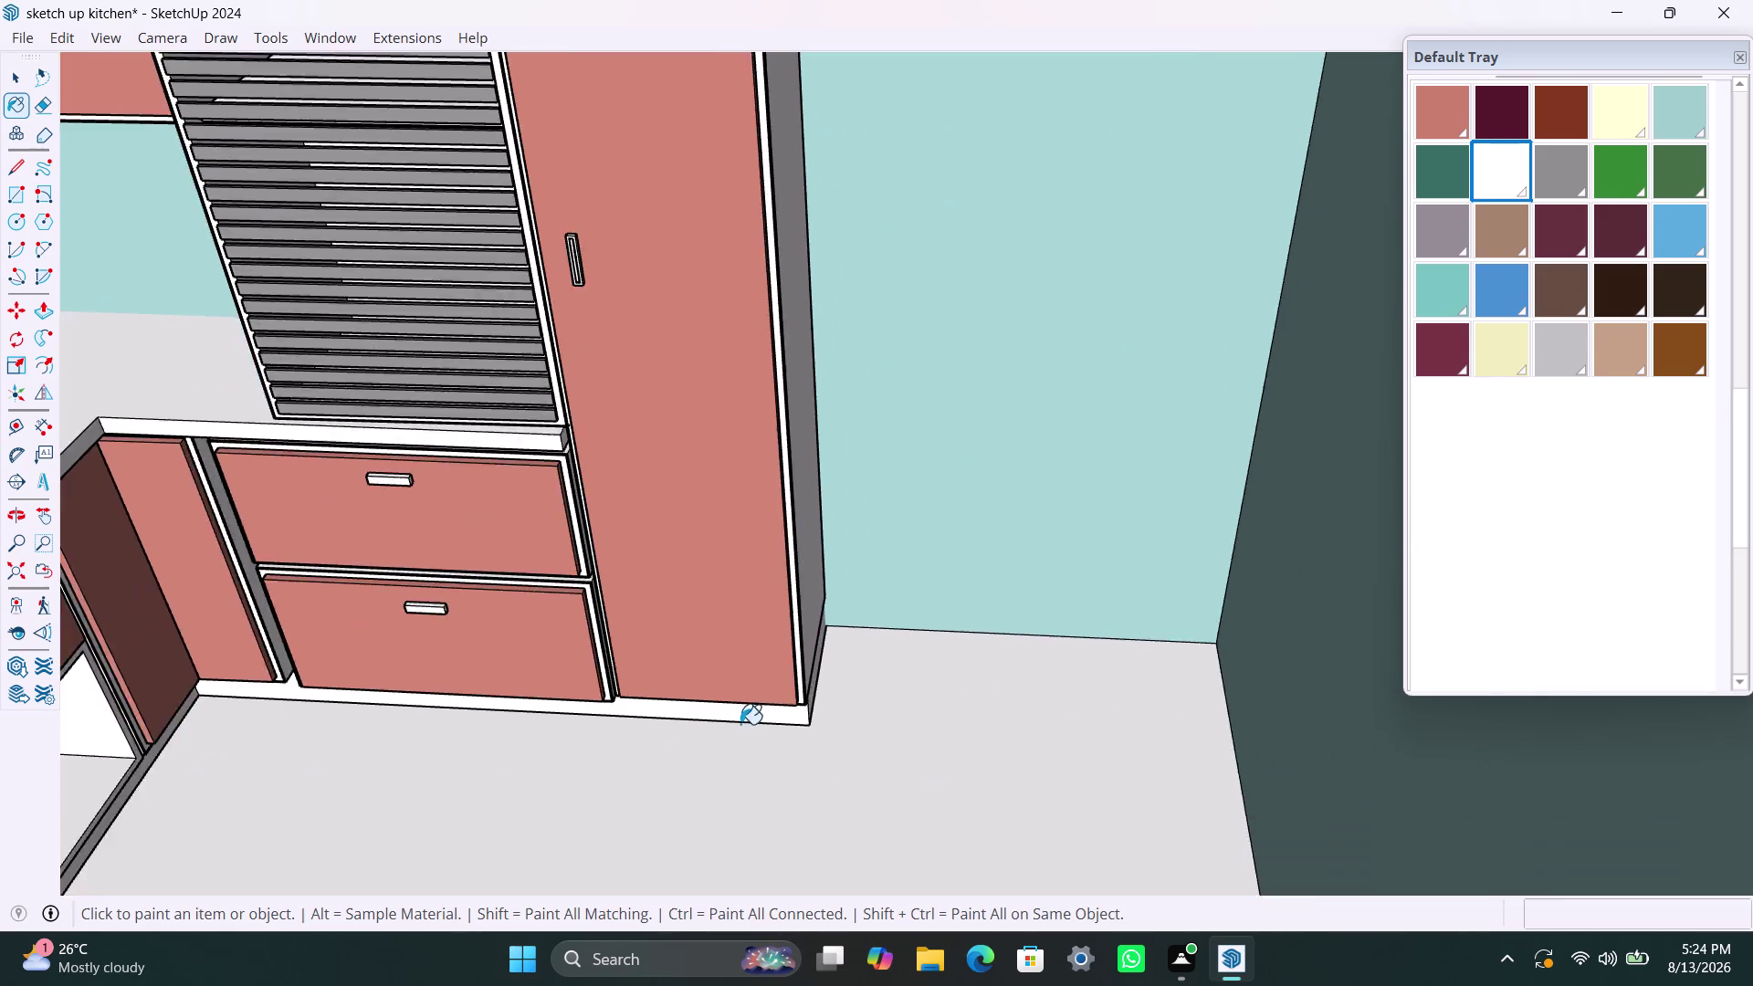
scroll(up, 3)
scroll(up, 3)
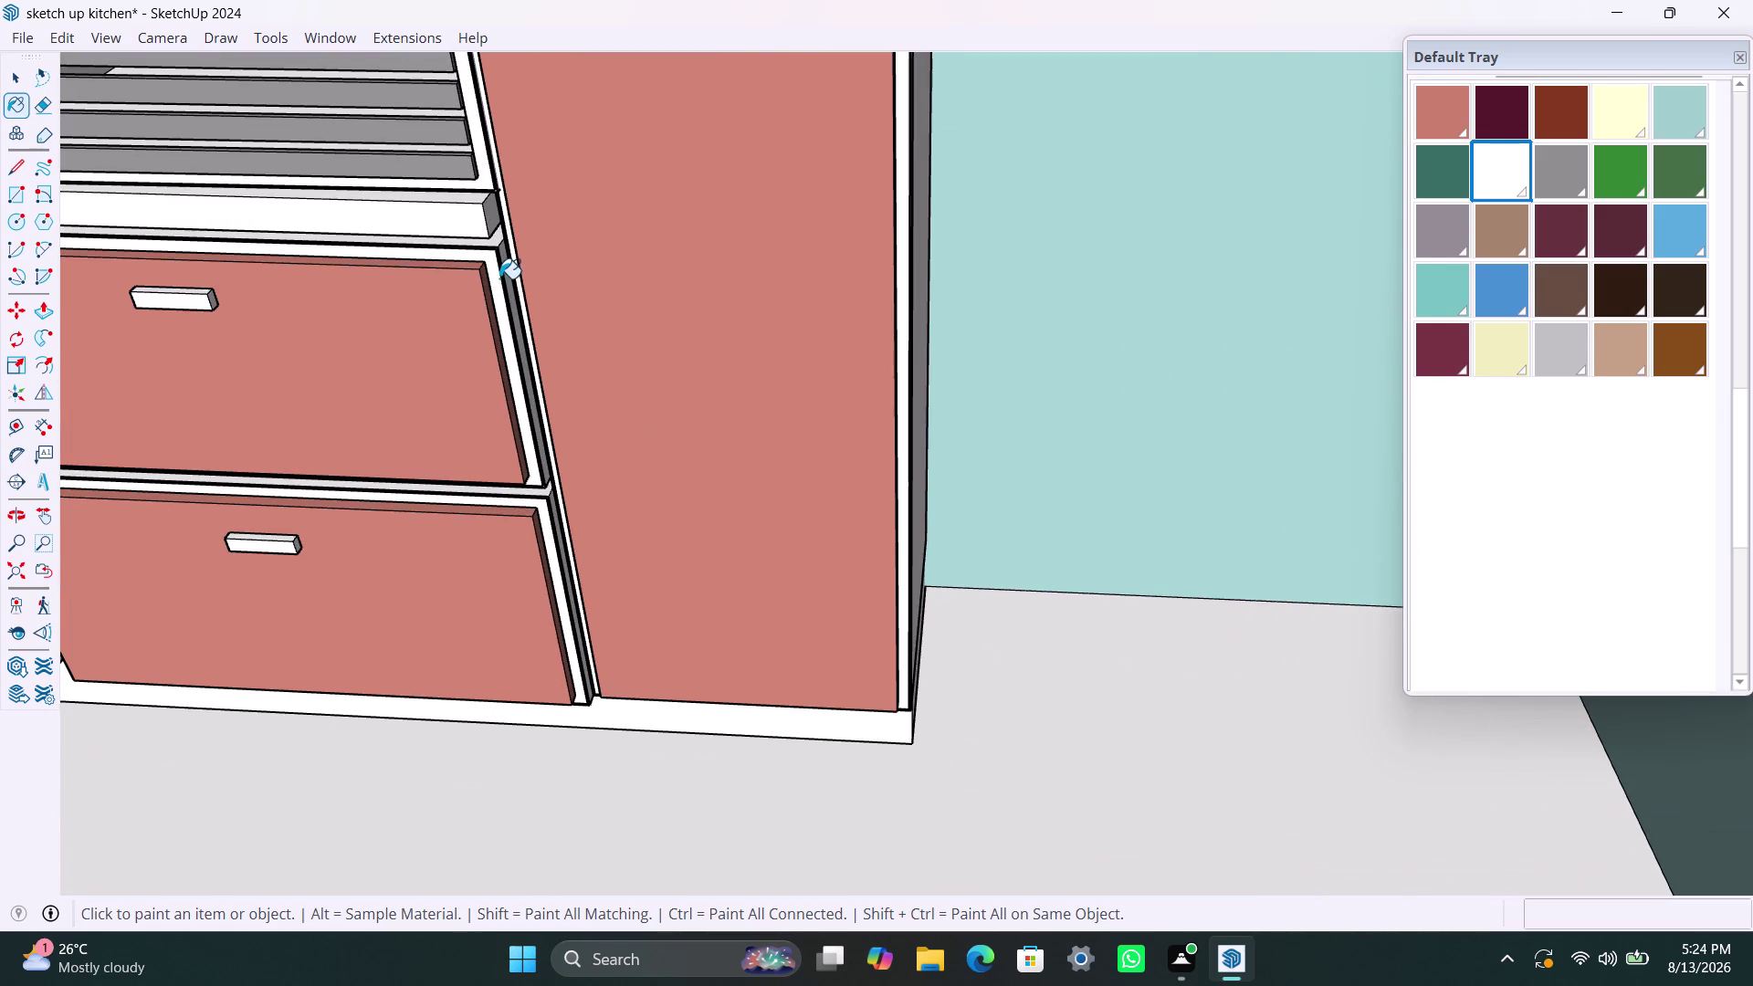
click(494, 264)
scroll(up, 3)
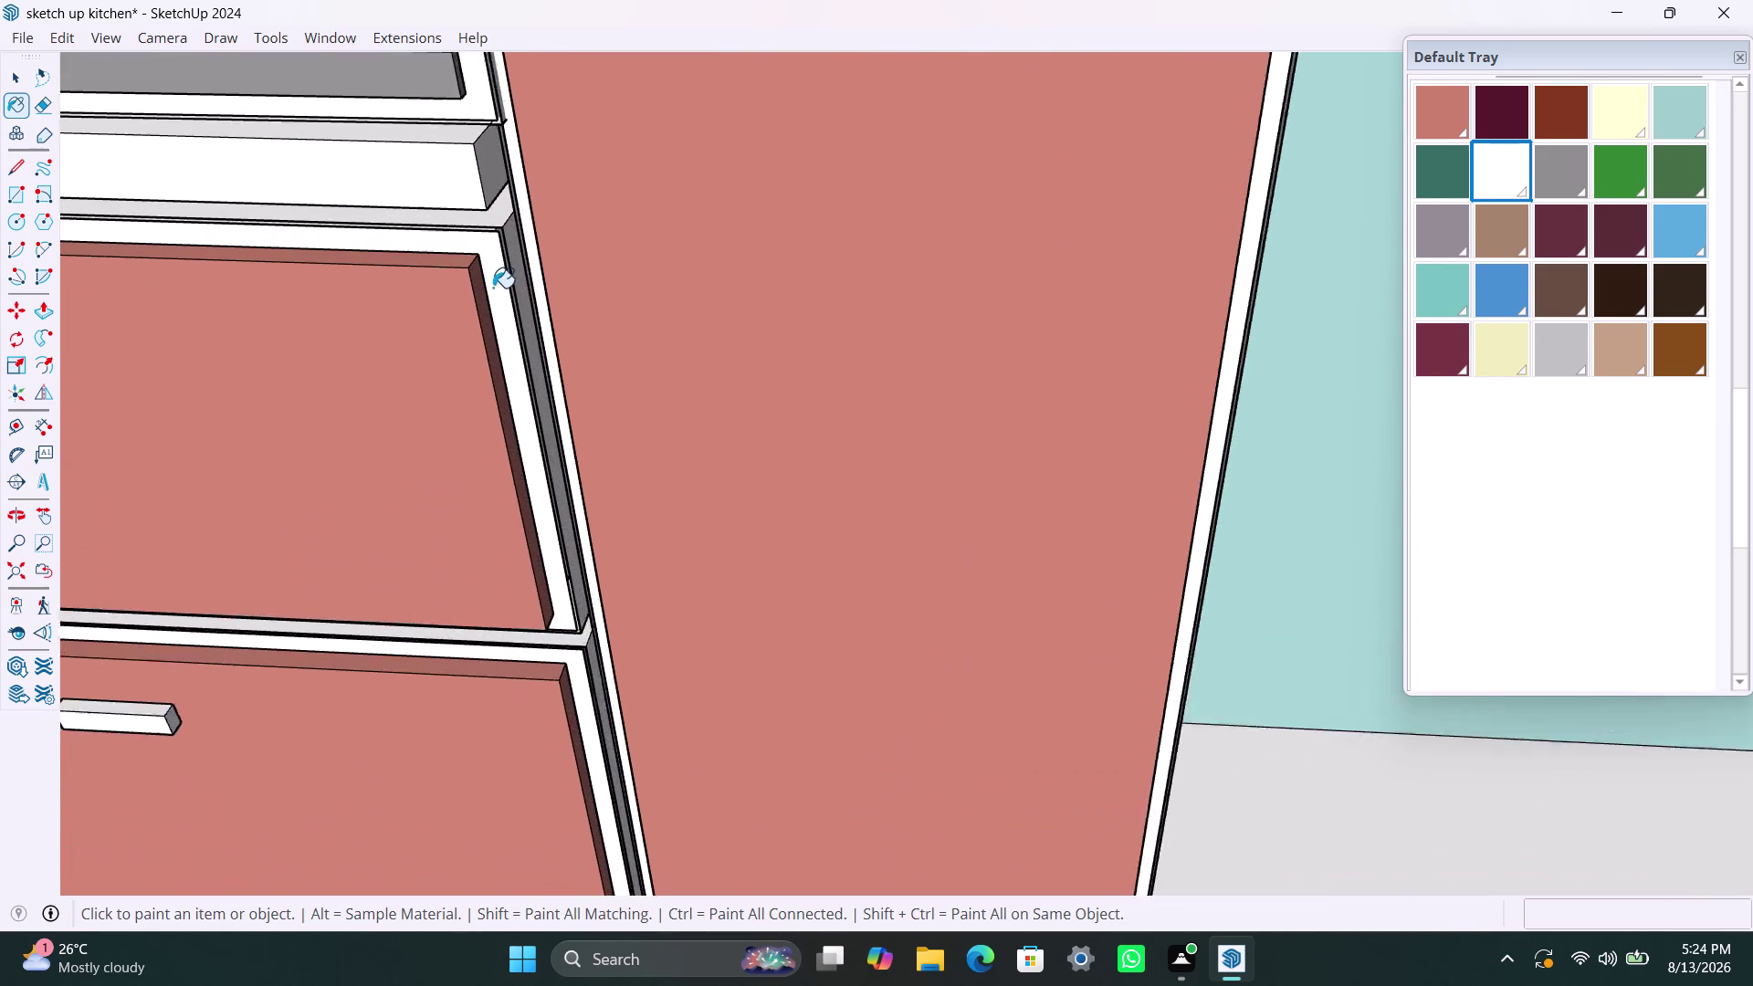
scroll(up, 3)
click(490, 100)
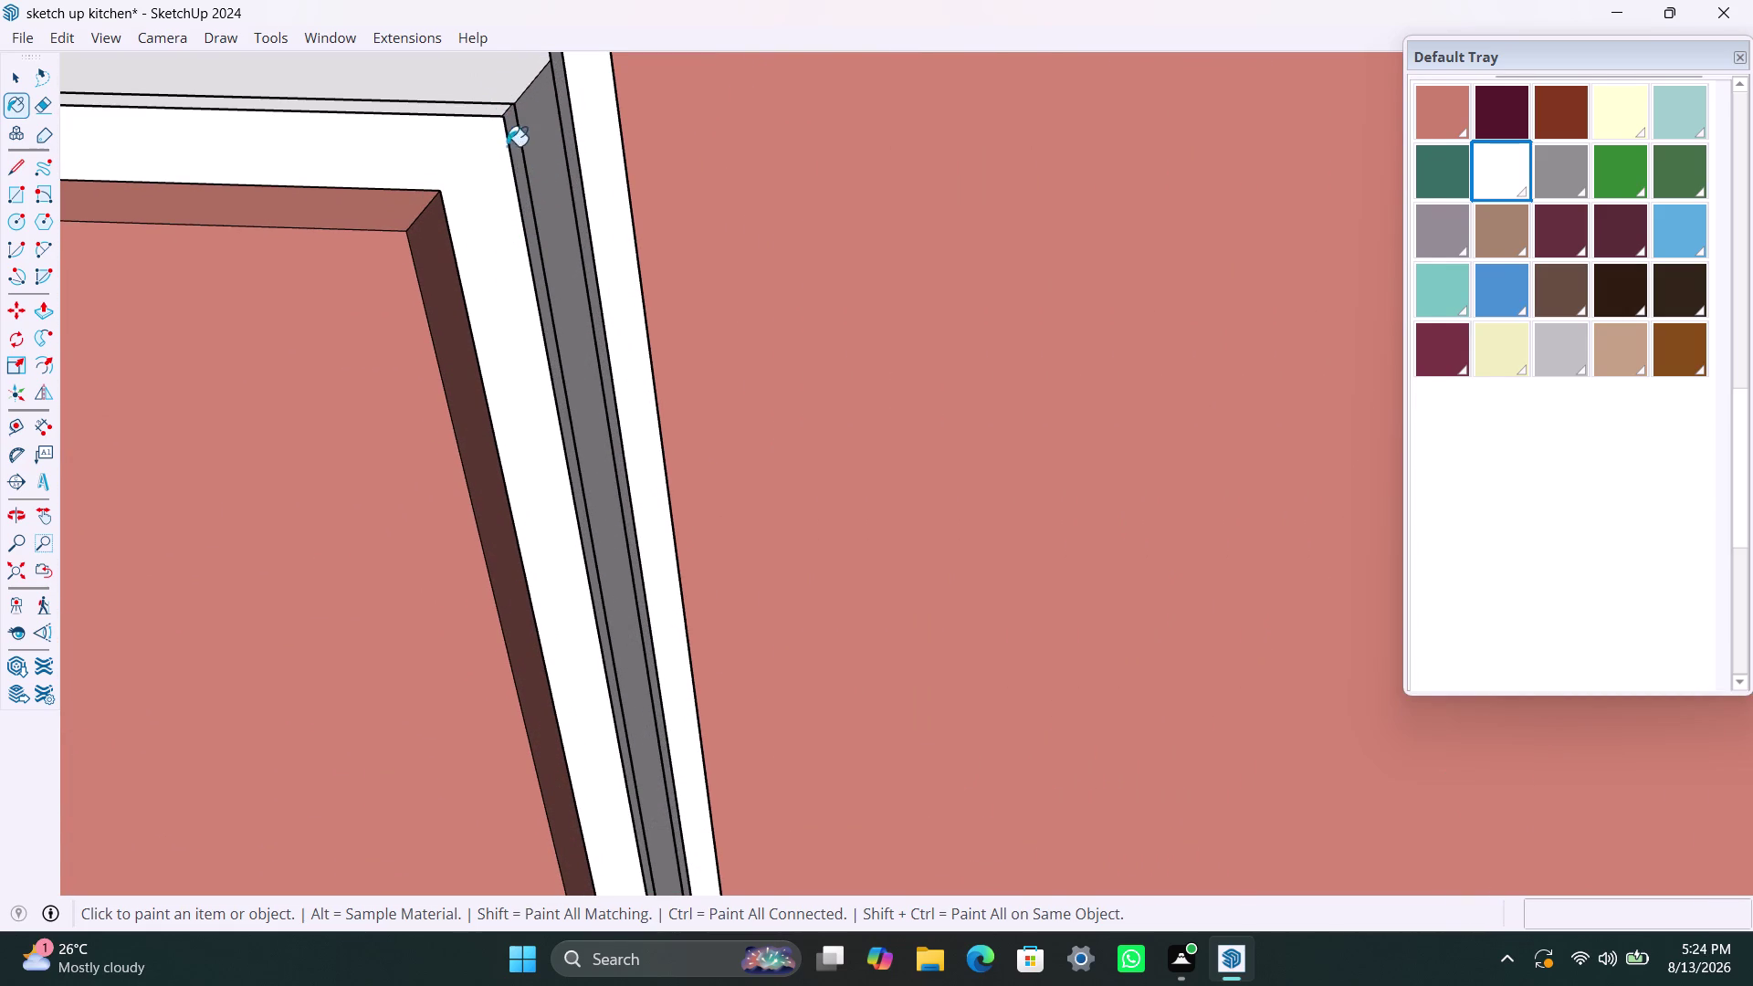
click(487, 170)
click(522, 167)
click(491, 225)
scroll(down, 3)
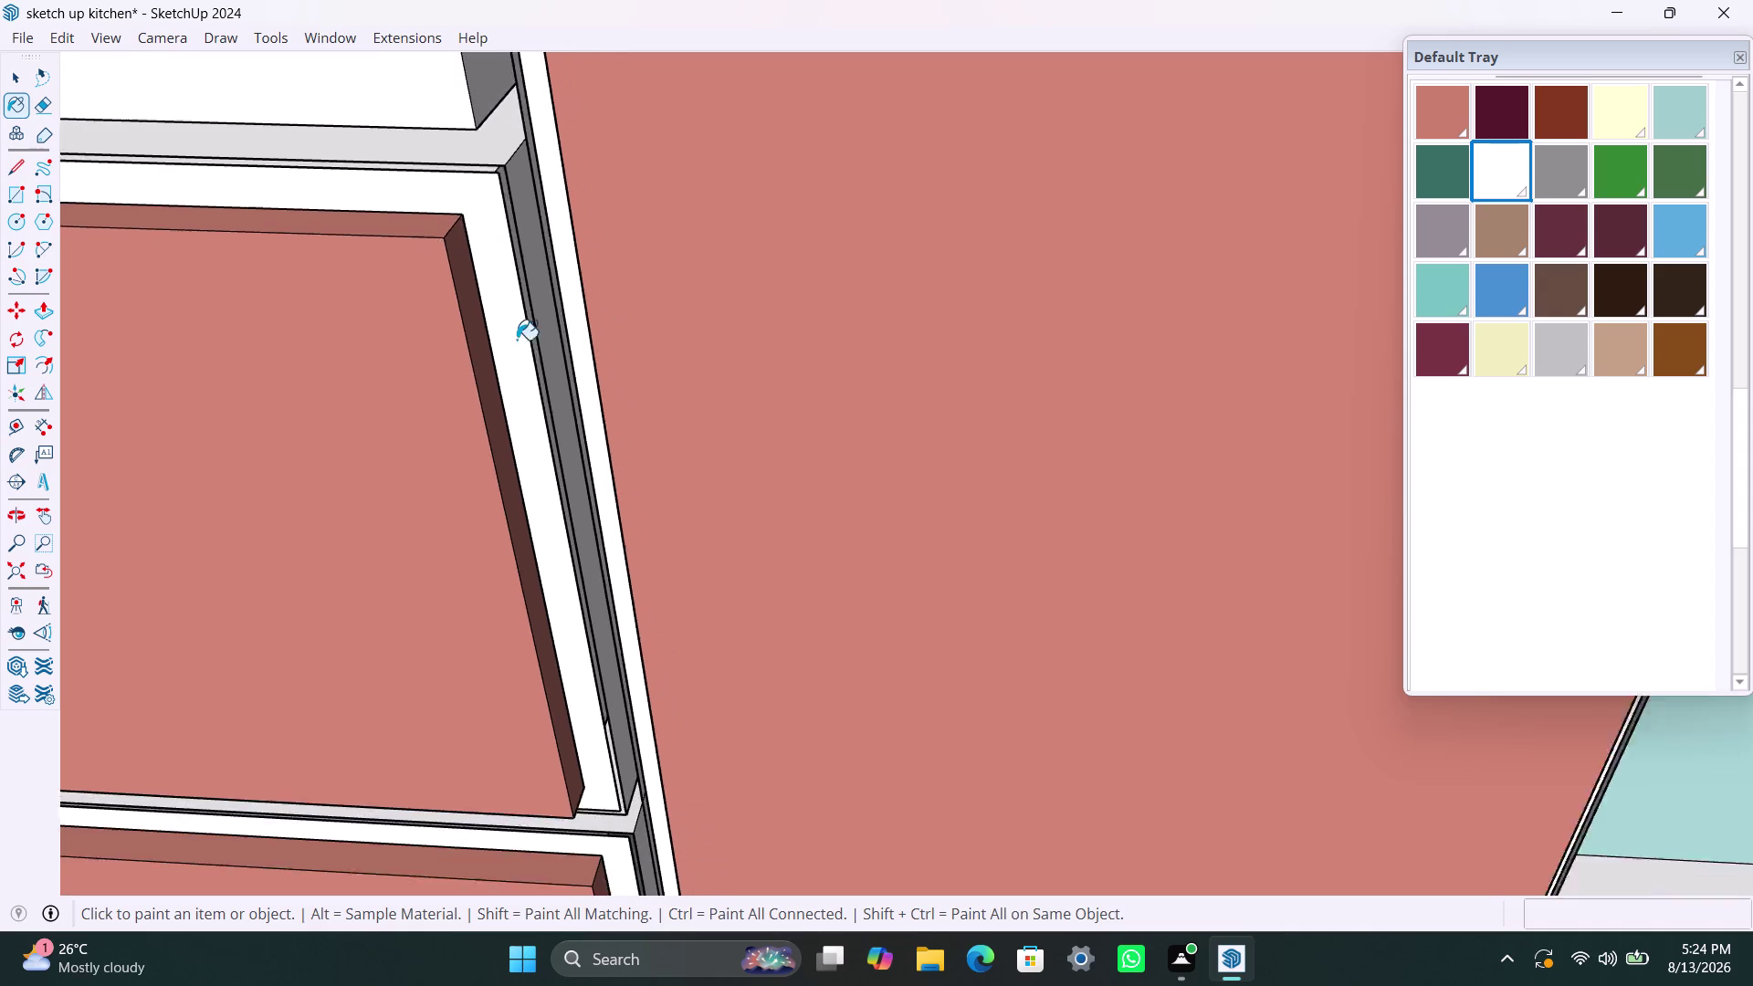
scroll(down, 3)
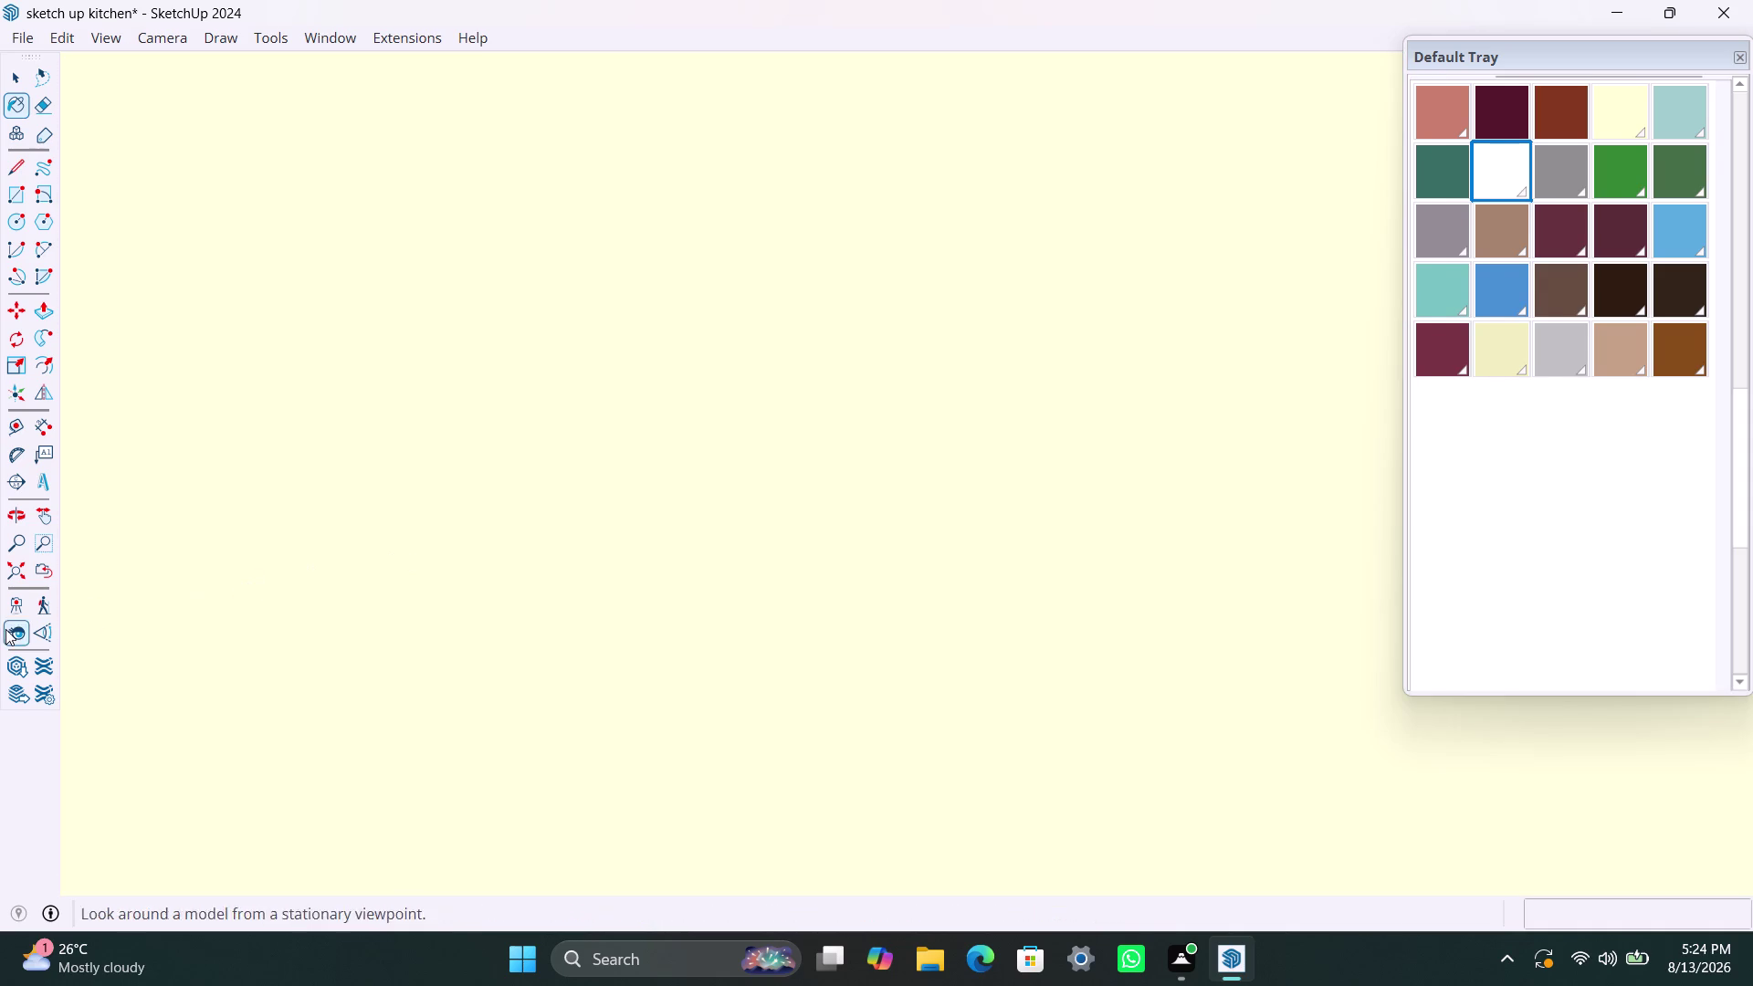
Orbit to the opposite wall and paint its pale yellow wall and tall cabinets white.
click(8, 570)
middle_drag(773, 307, 1060, 430)
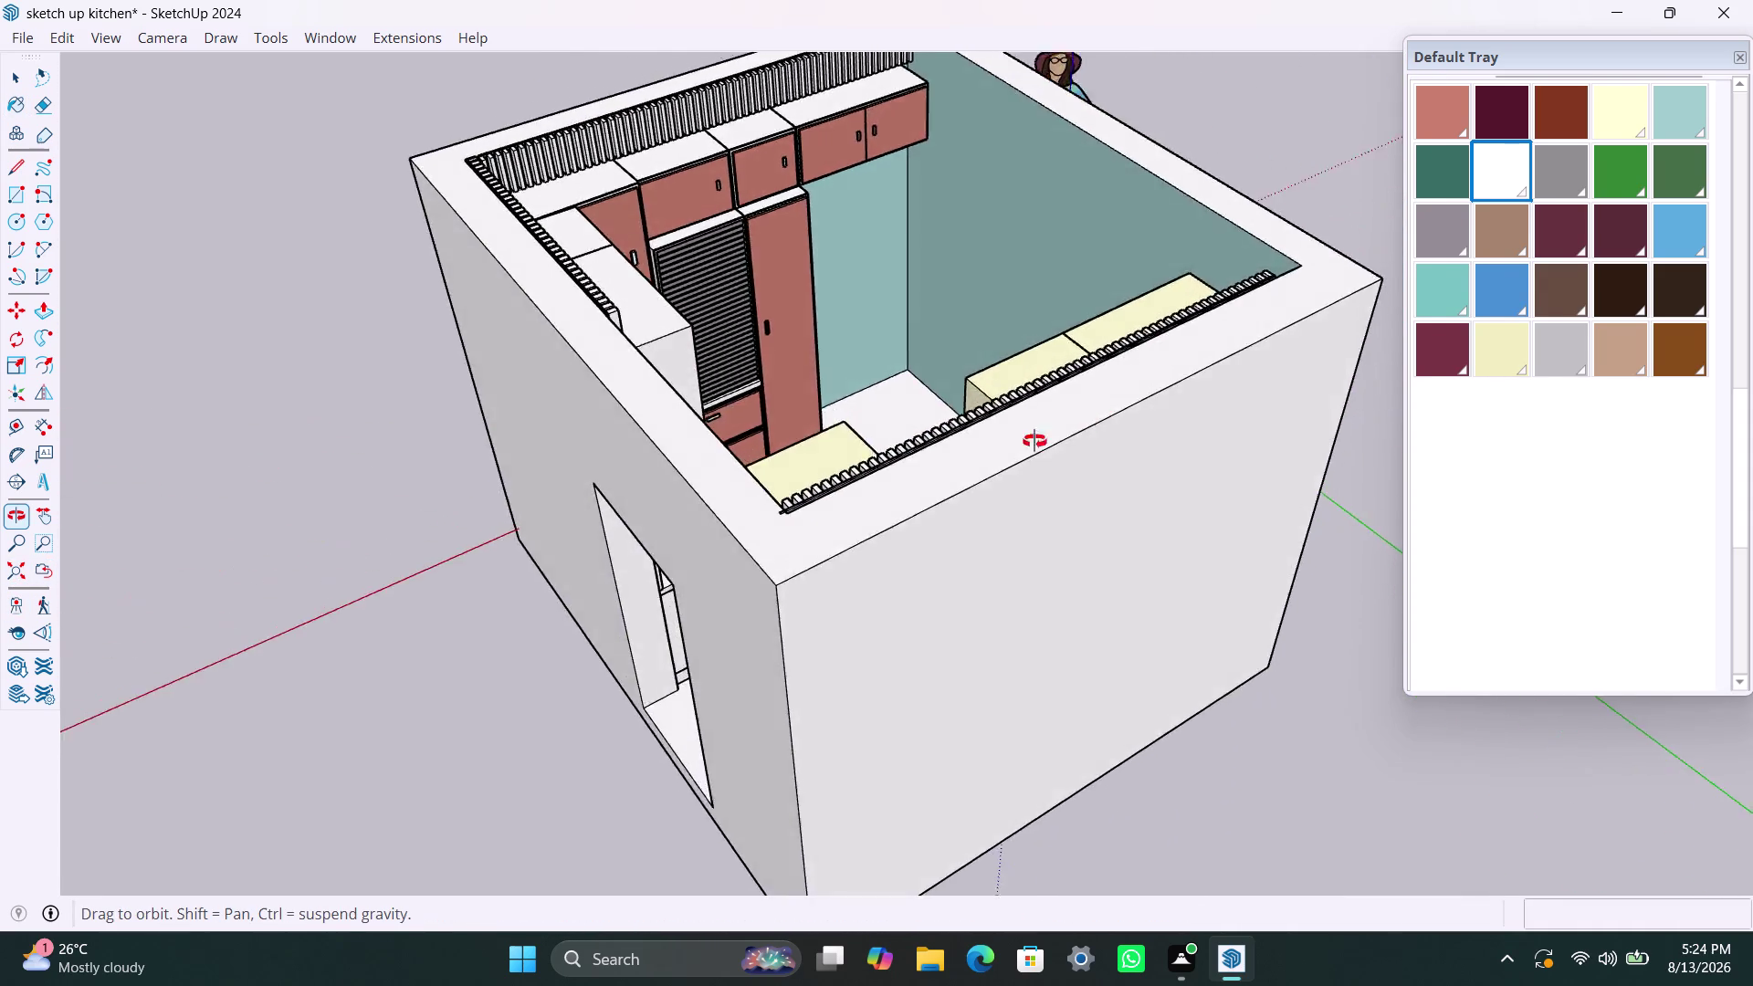
middle_drag(1060, 430, 166, 528)
scroll(up, 3)
middle_drag(903, 426, 339, 378)
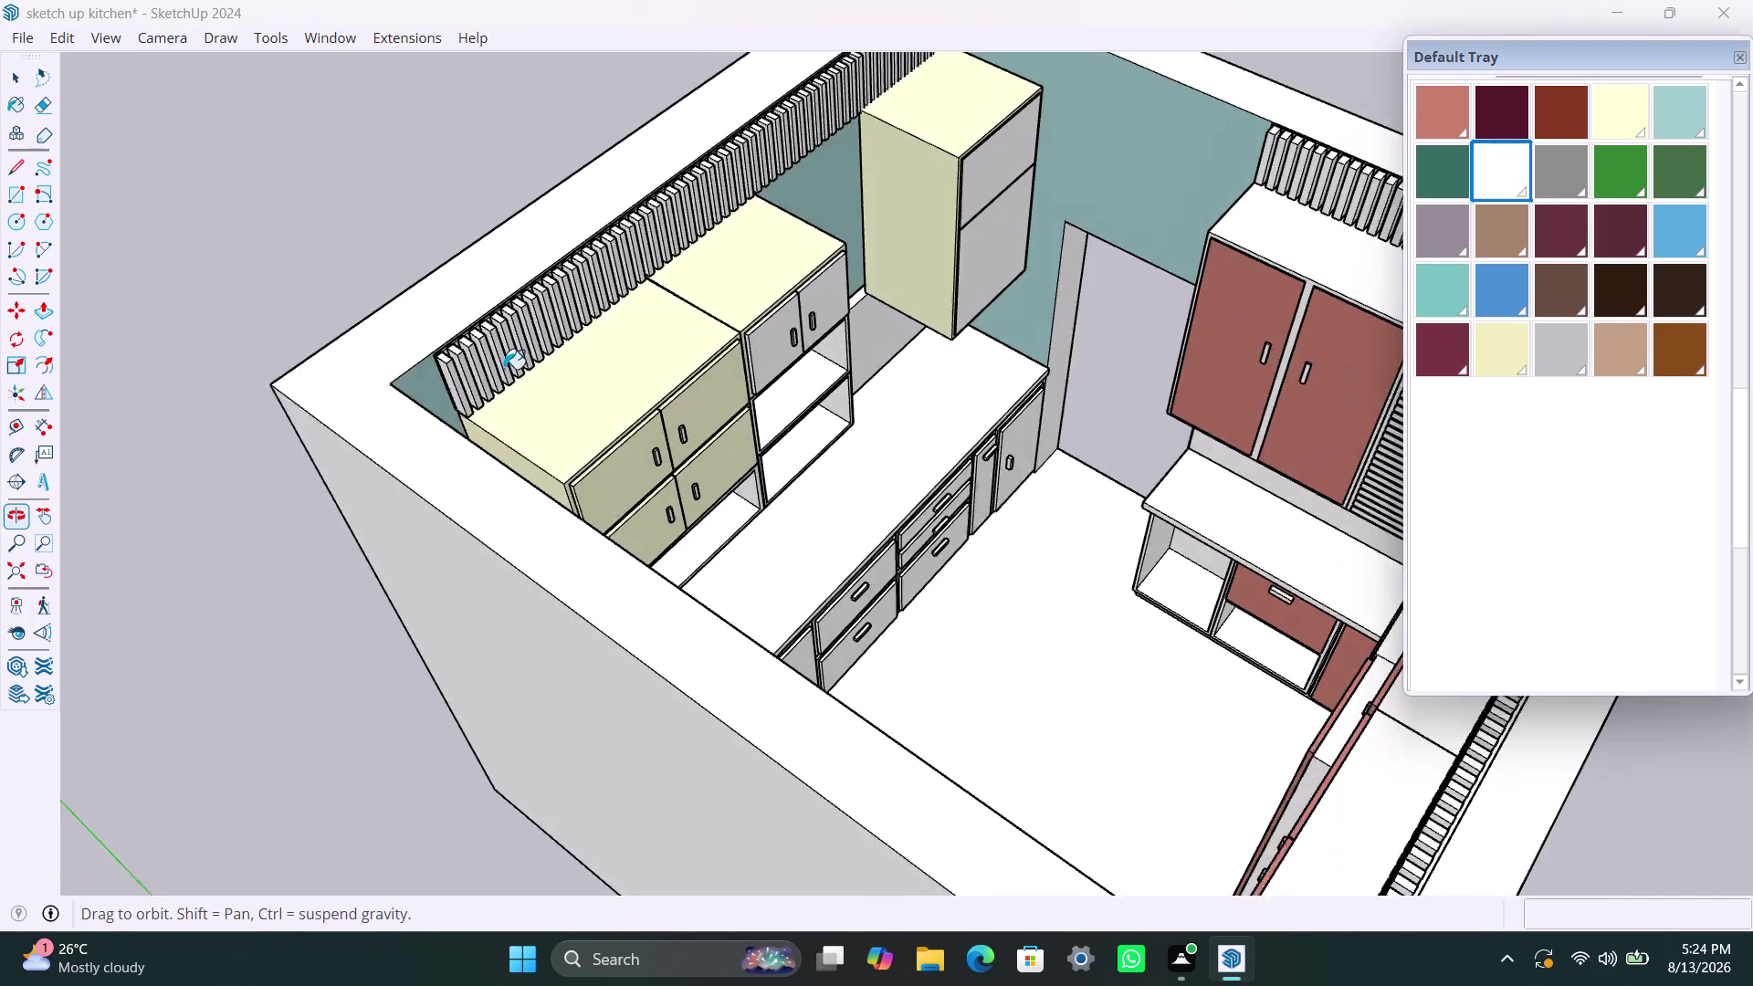
scroll(up, 3)
click(952, 62)
click(733, 258)
click(623, 350)
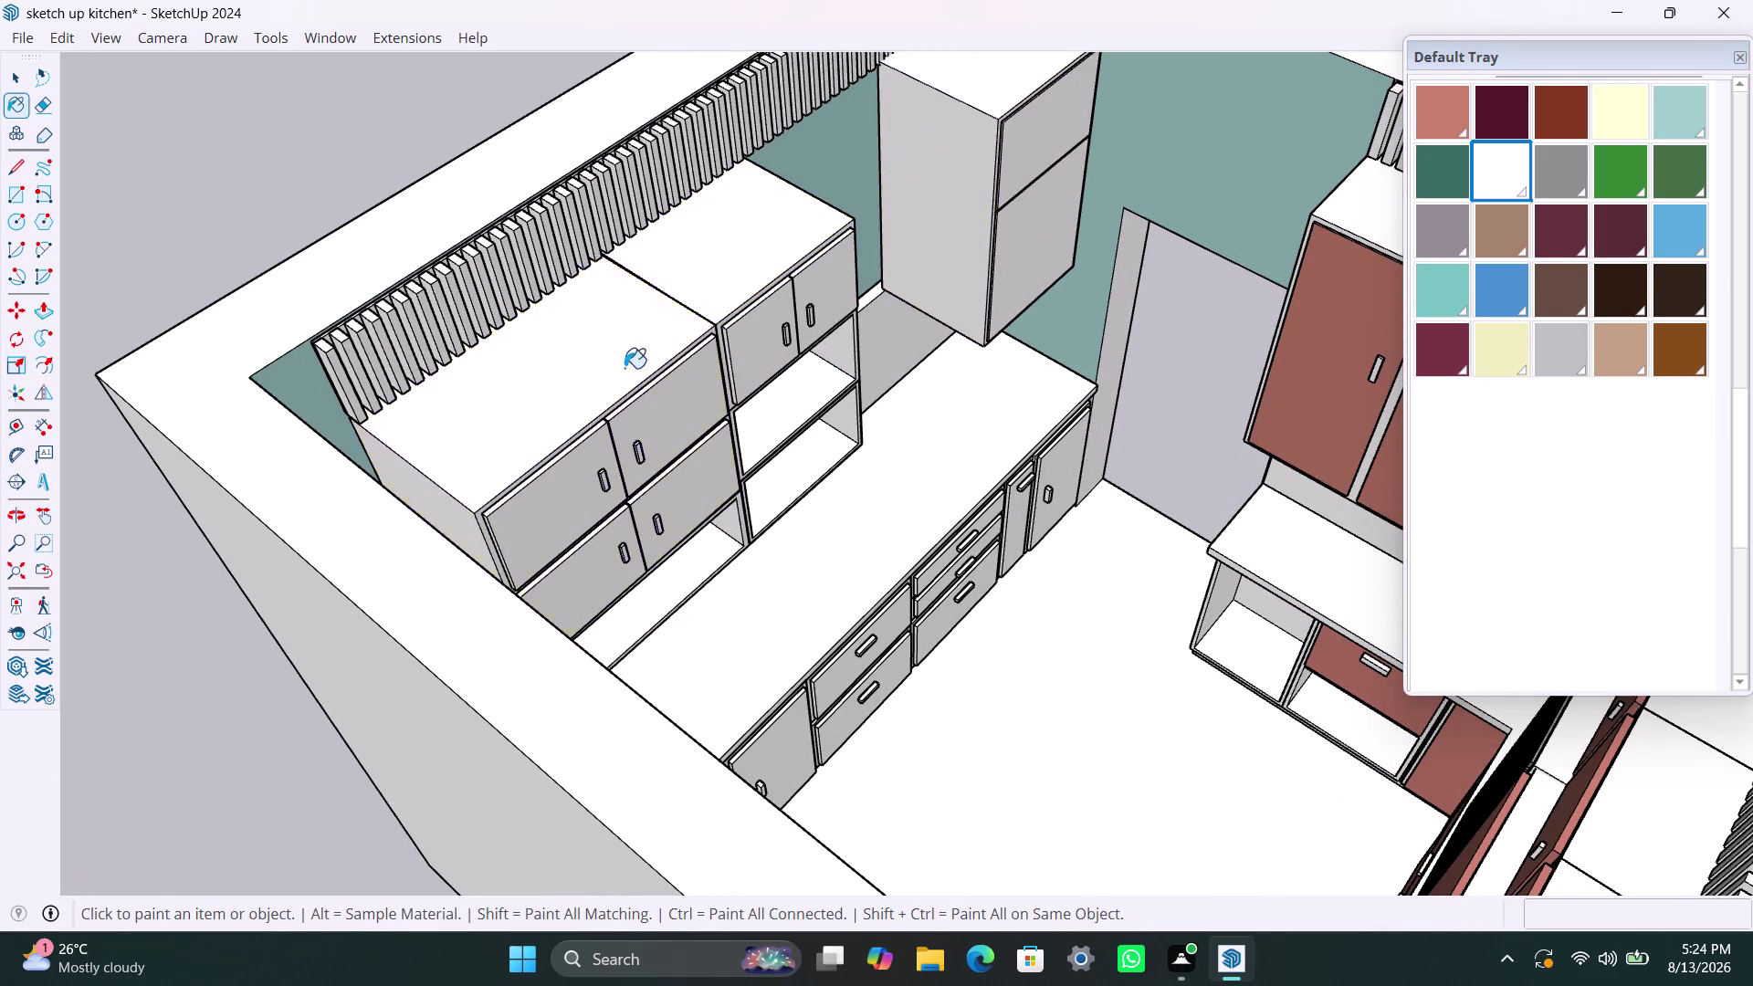
Return to Select and inspect the tall door cabinet's door panel inside its group.
scroll(down, 3)
middle_drag(767, 541, 222, 478)
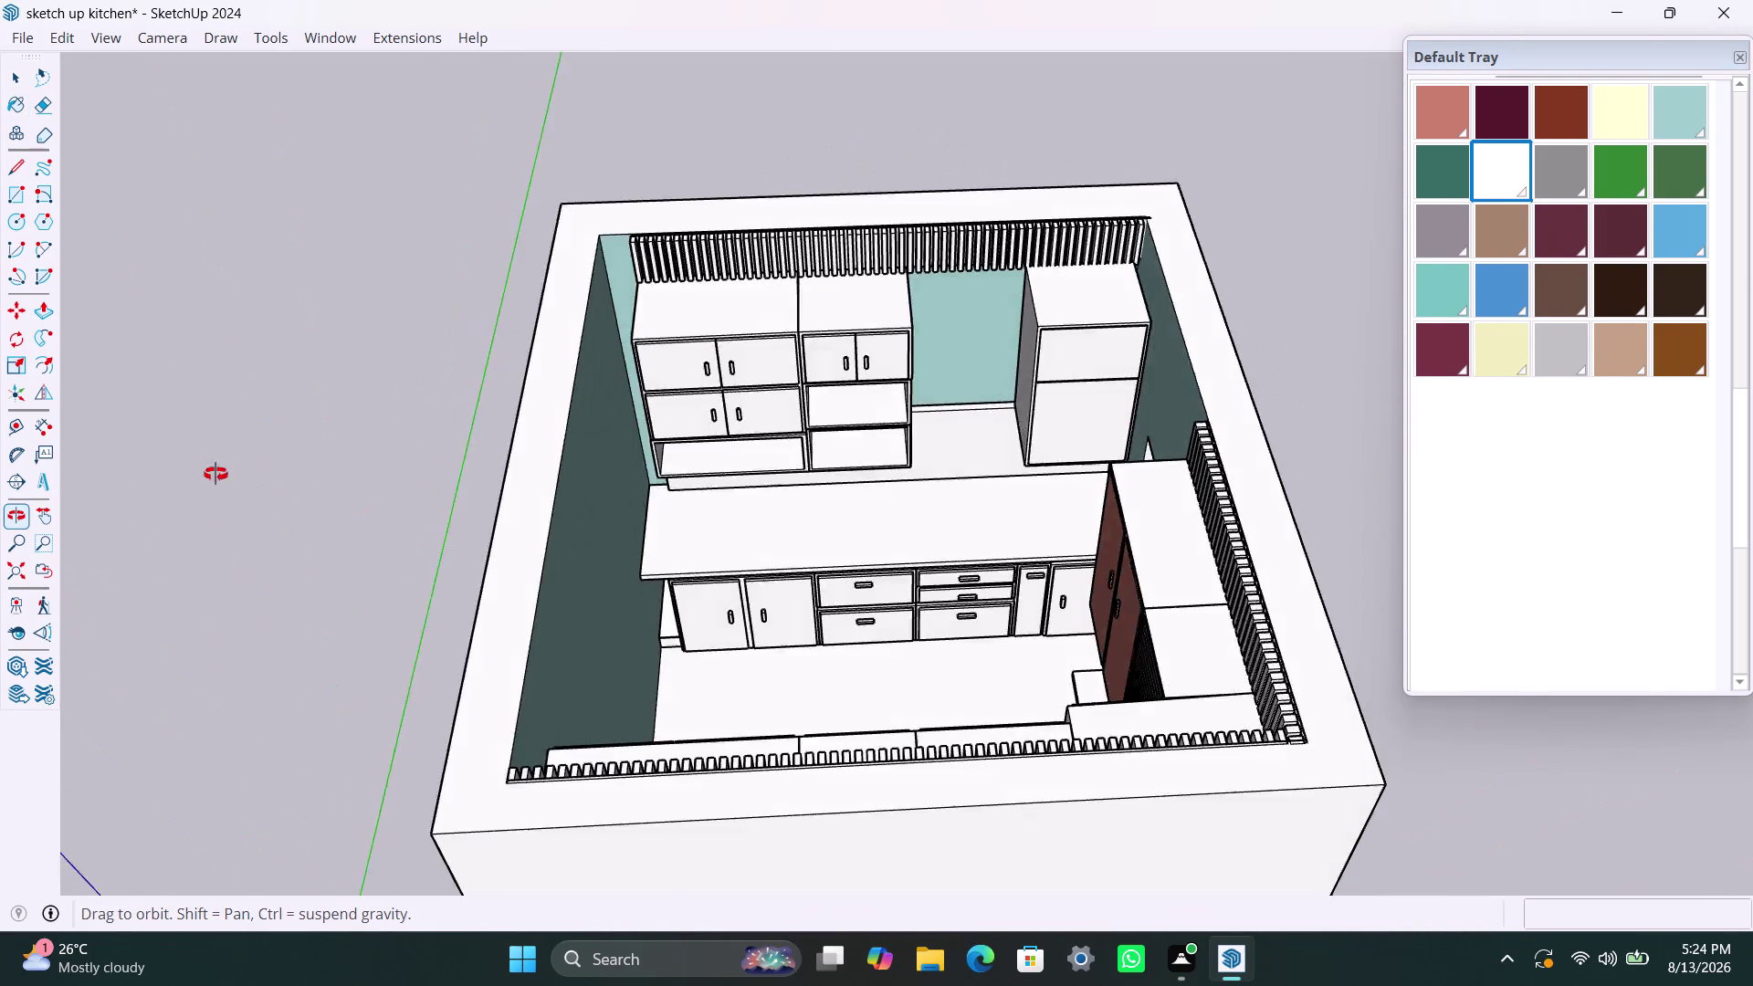
key(space)
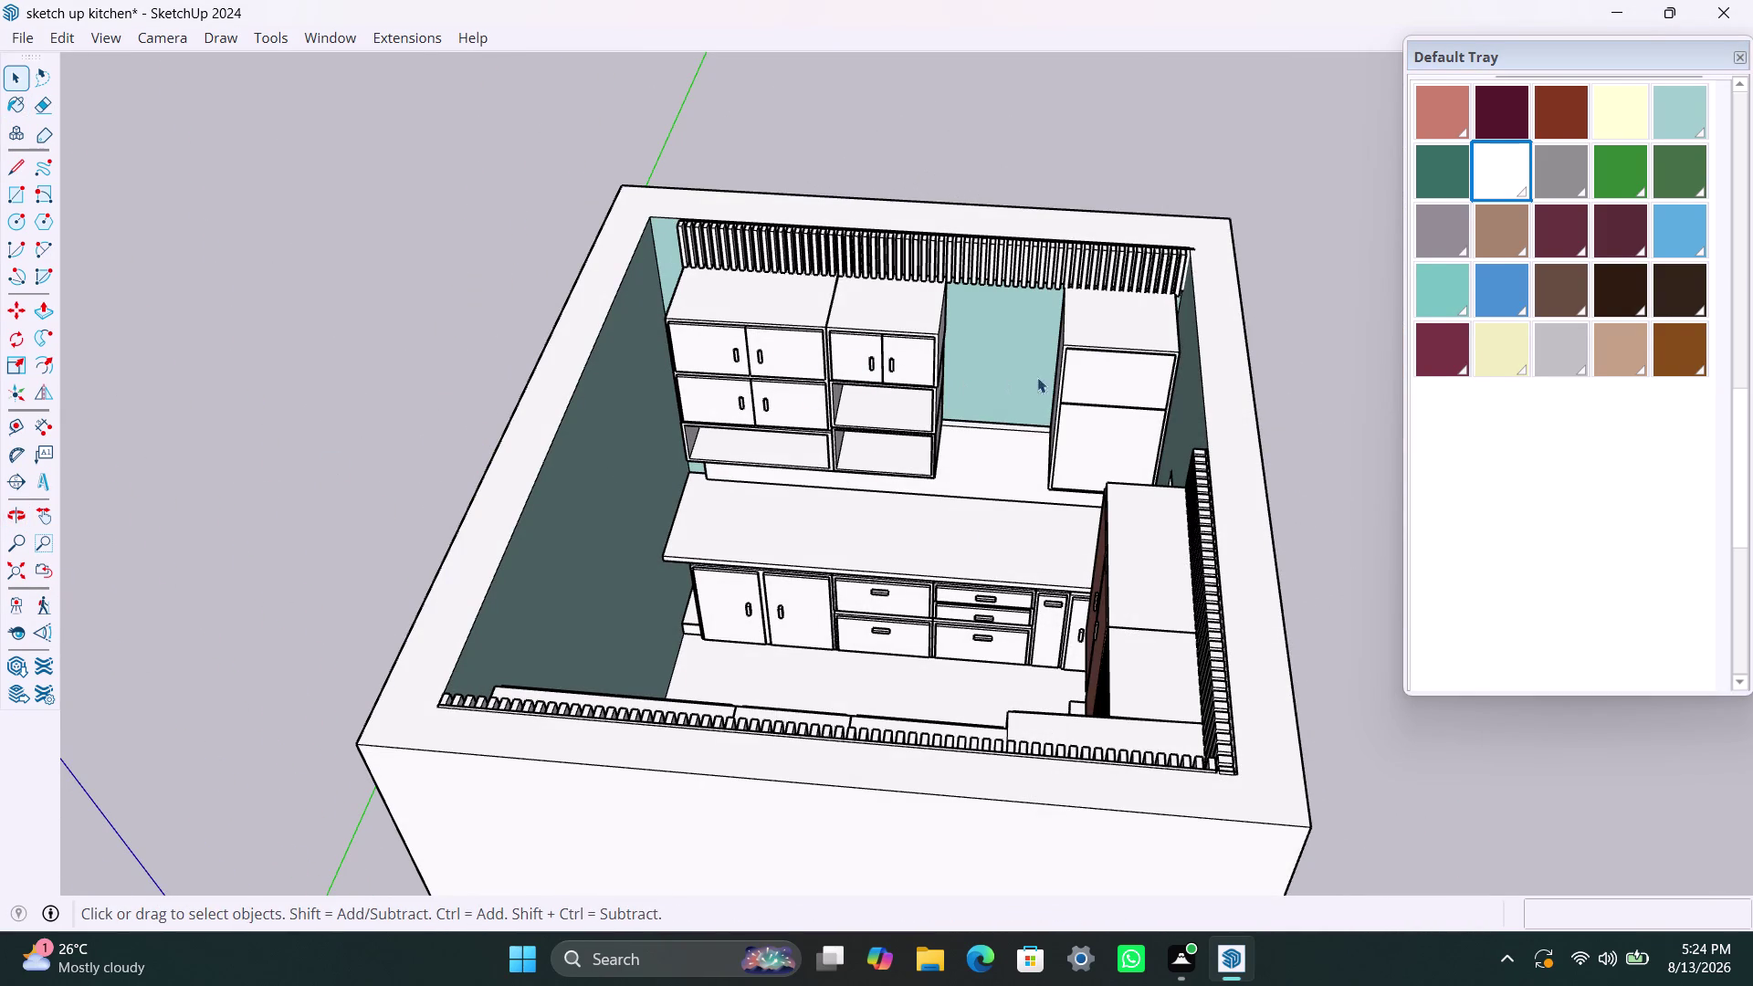
scroll(down, 3)
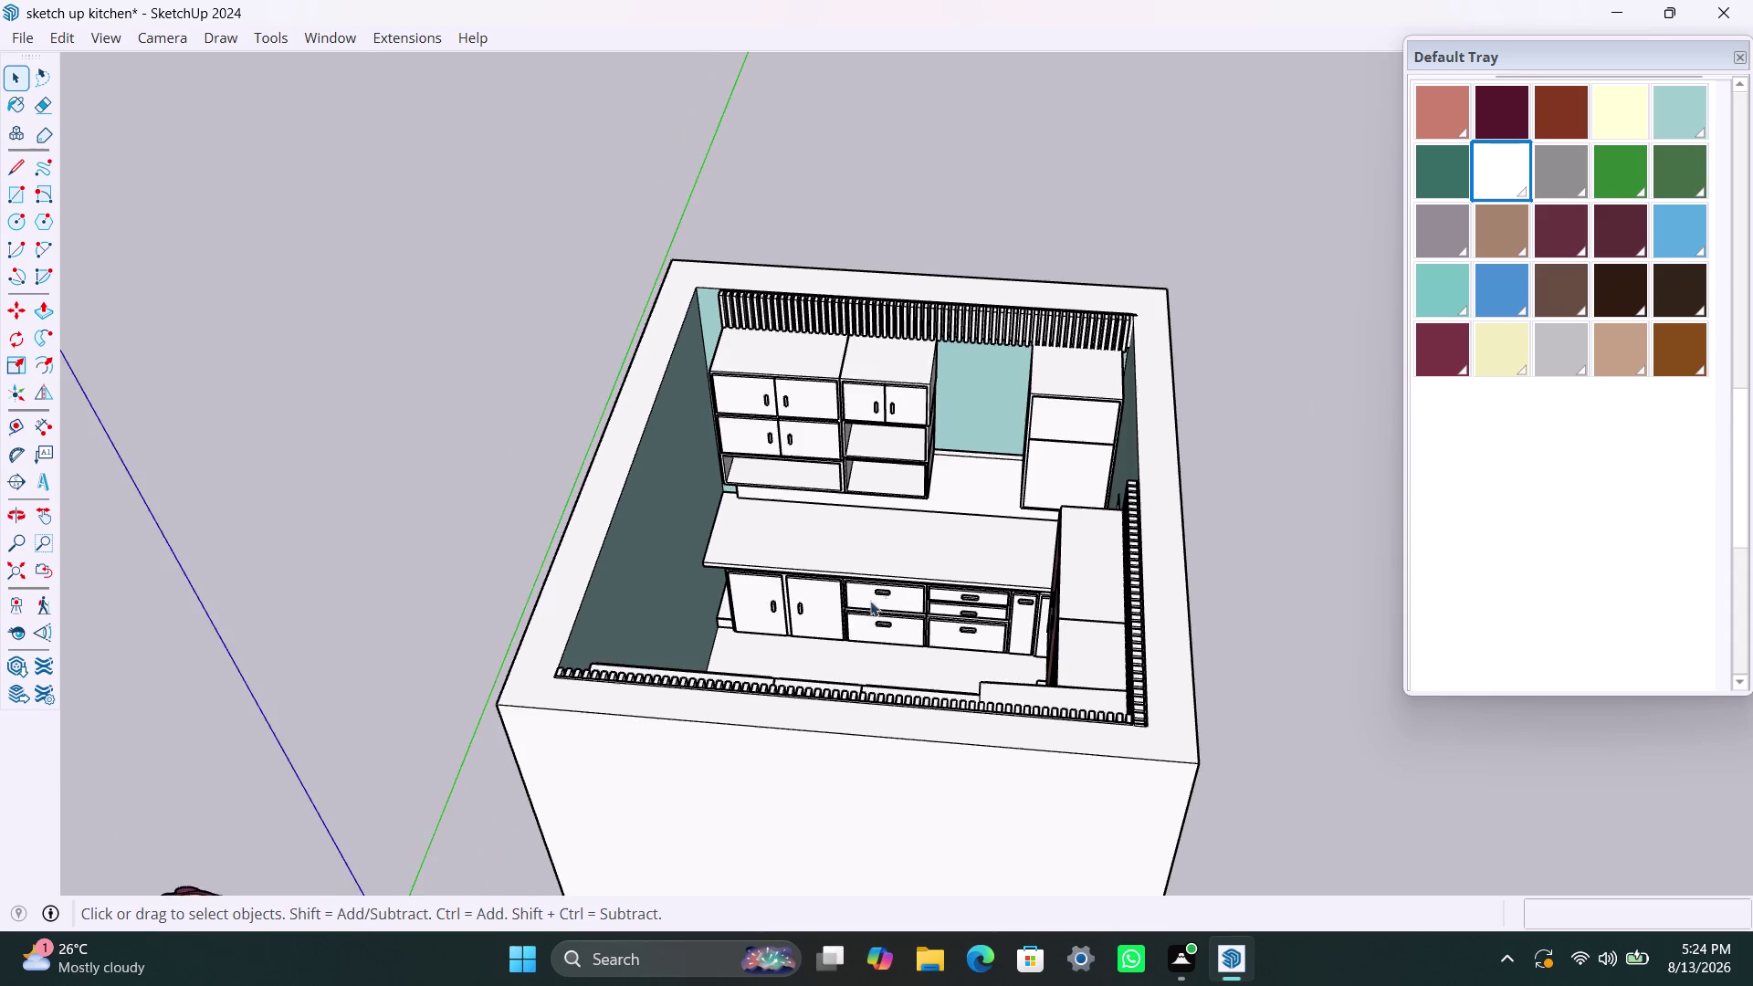
middle_drag(852, 608, 1311, 639)
scroll(up, 3)
double_click(1108, 480)
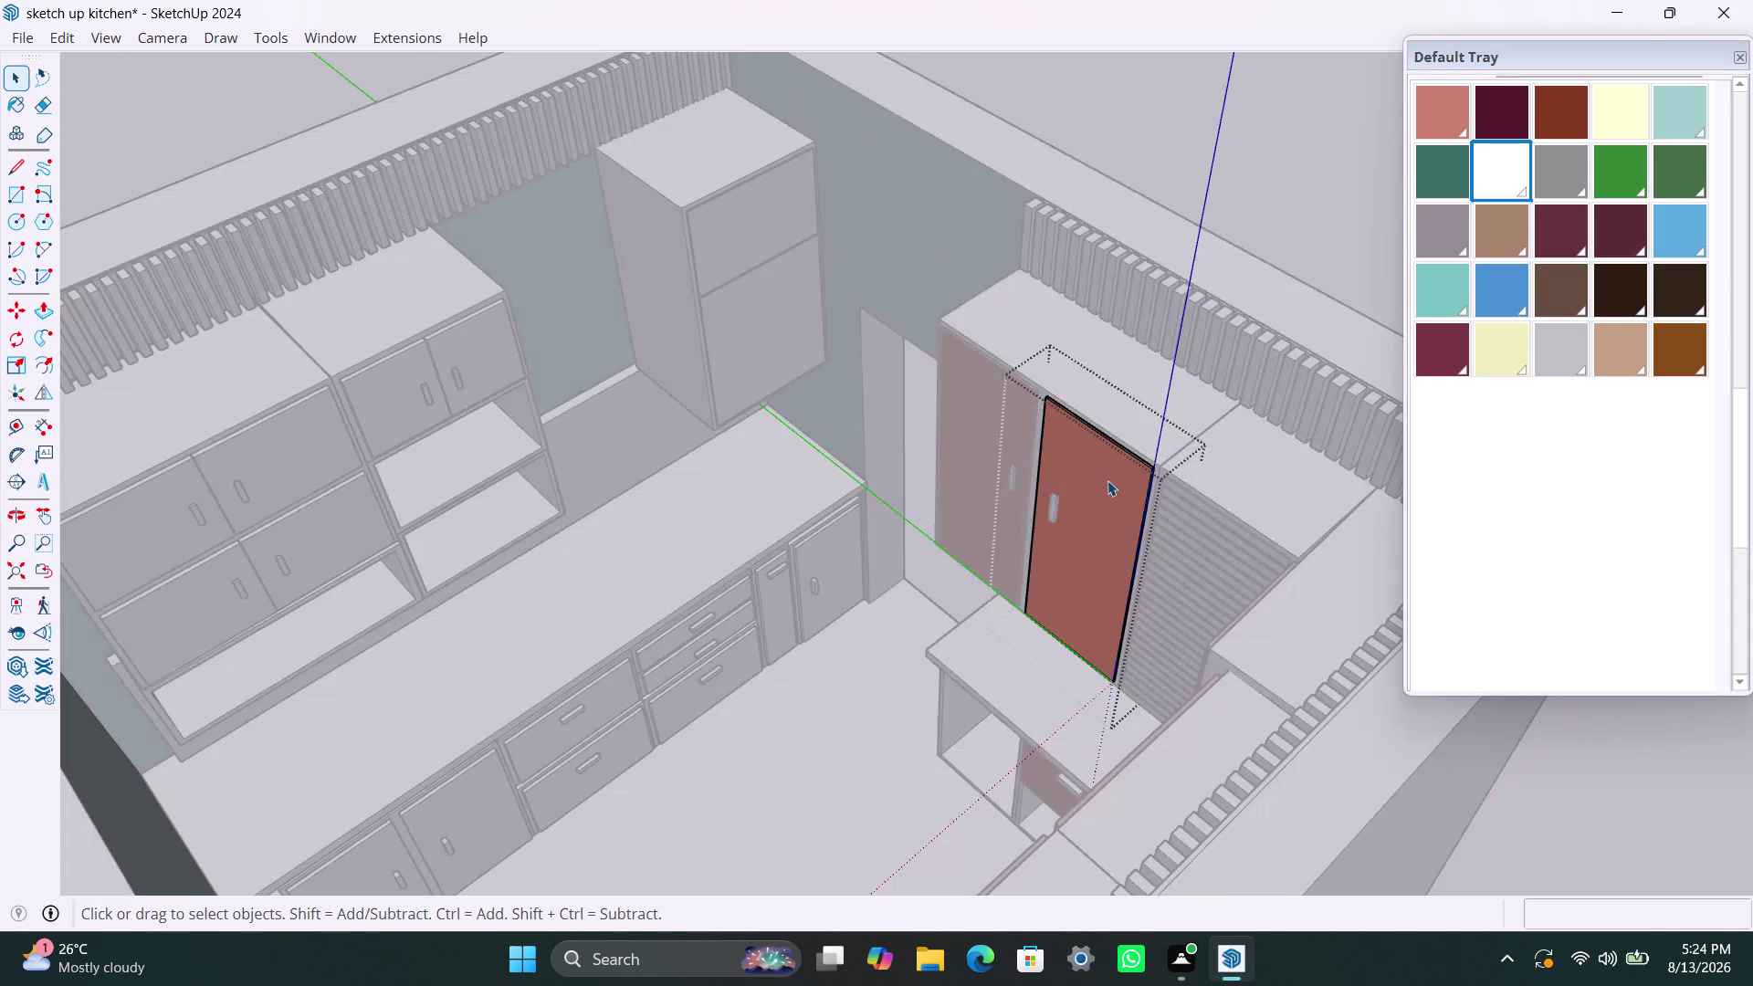
click(1107, 480)
click(853, 621)
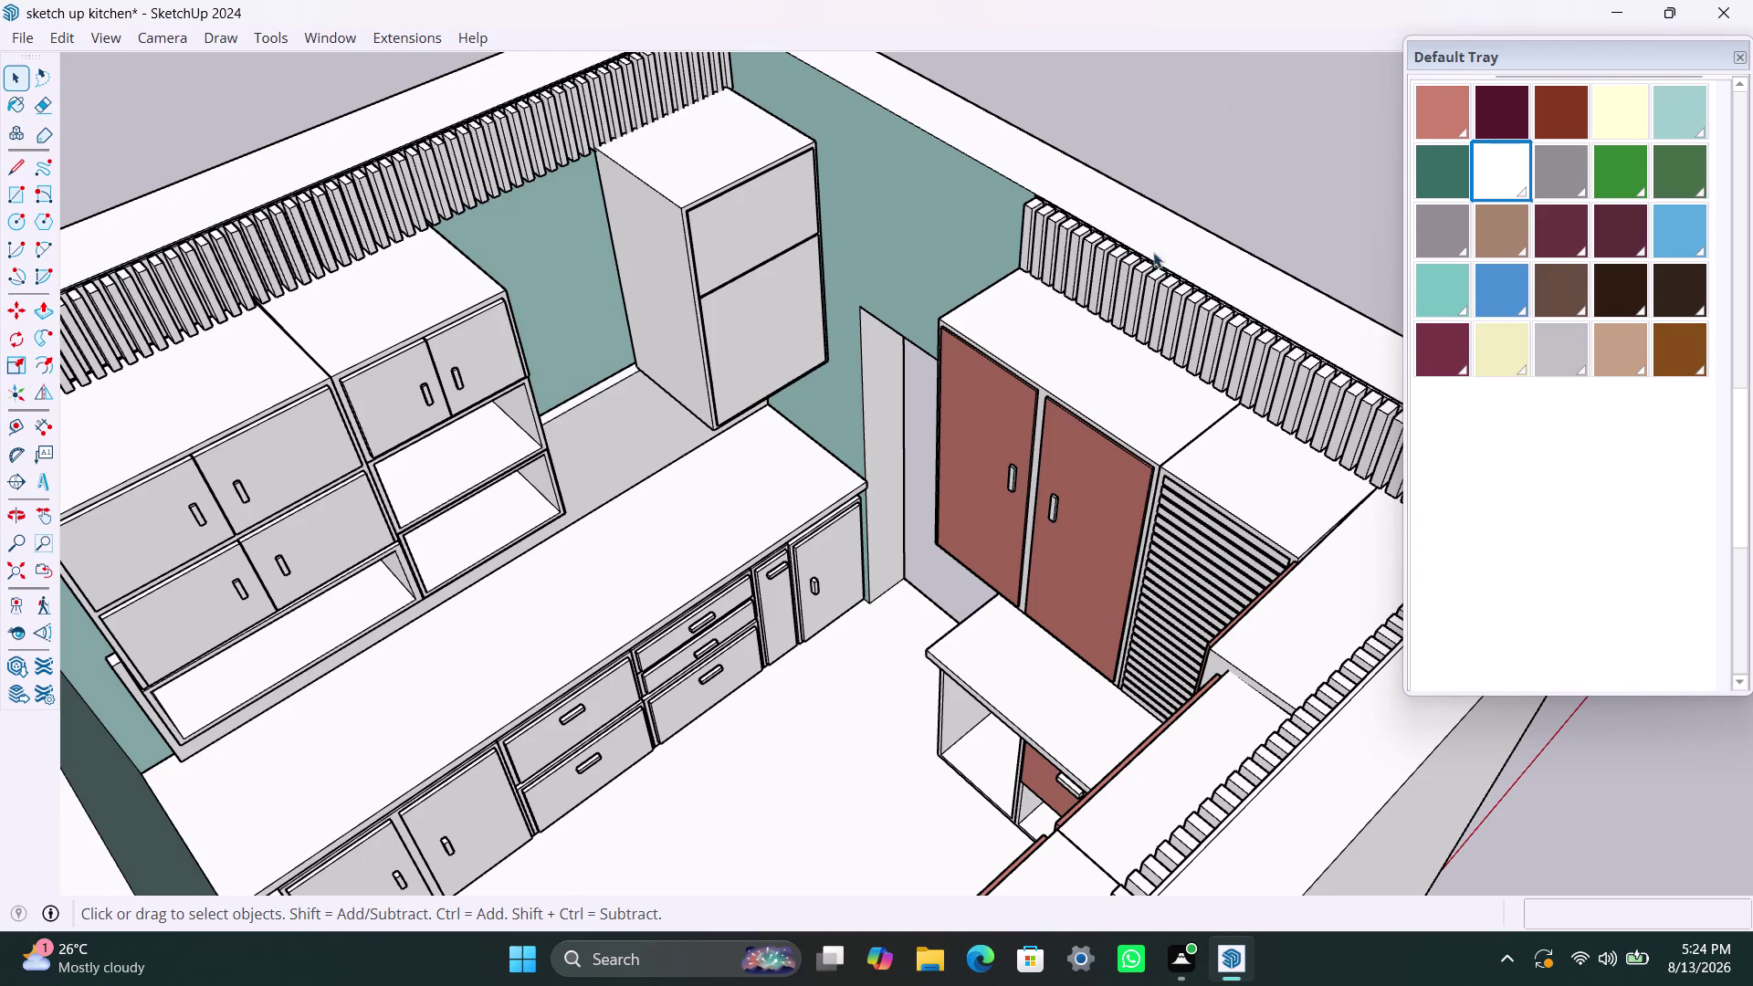
Orbit and zoom to frame the shutter and door cabinets.
scroll(down, 3)
middle_drag(1055, 619, 1440, 657)
scroll(up, 3)
middle_drag(1094, 650, 1313, 658)
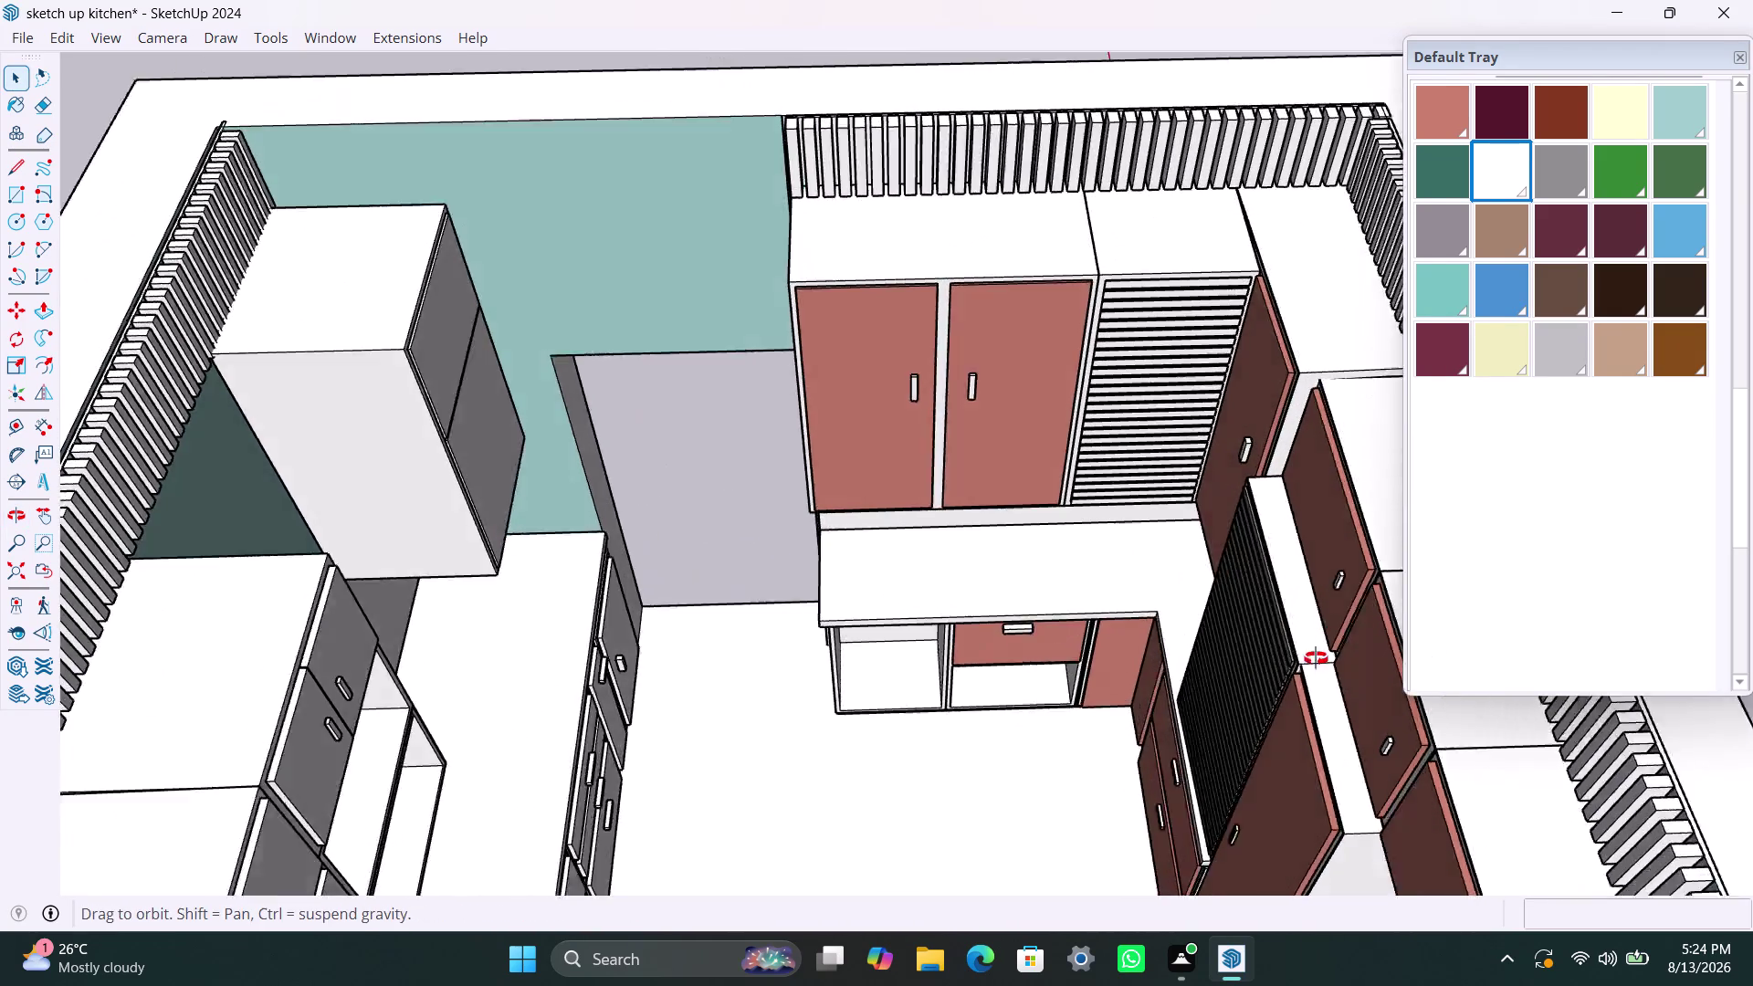
middle_drag(1313, 658, 1349, 645)
scroll(up, 3)
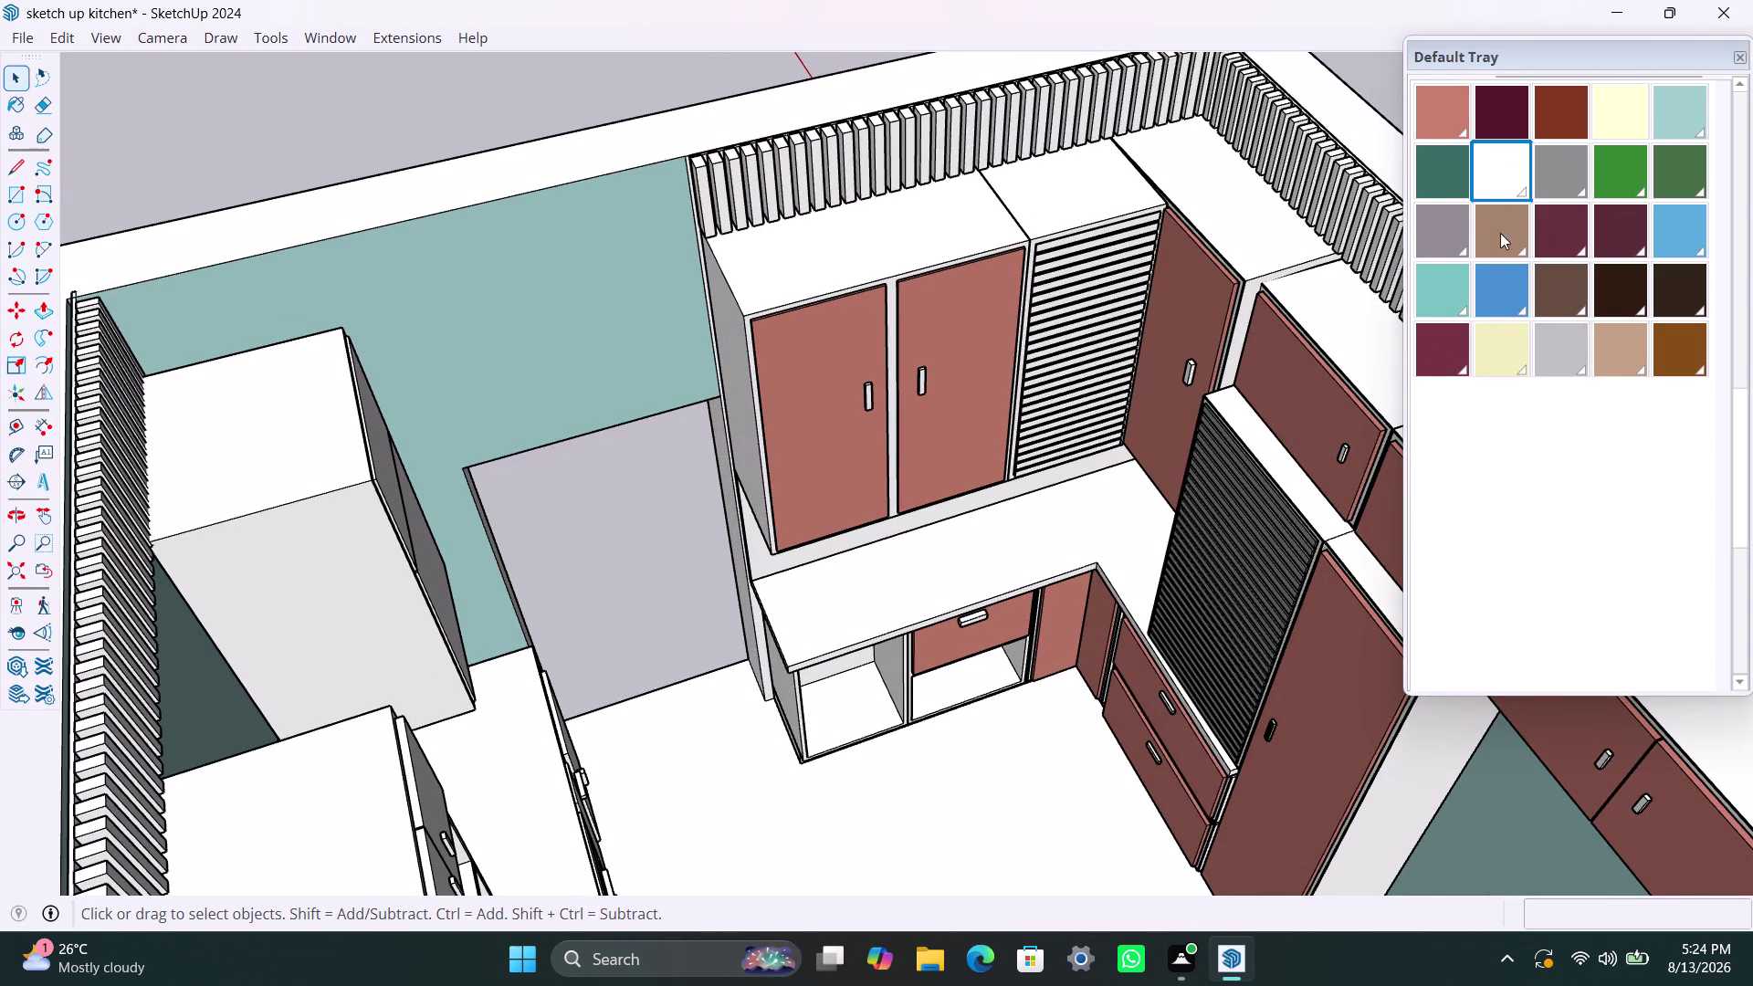
scroll(up, 3)
scroll(up, 3)
Select the side shutter slats and sample their material from the model.
drag(1738, 441, 1738, 374)
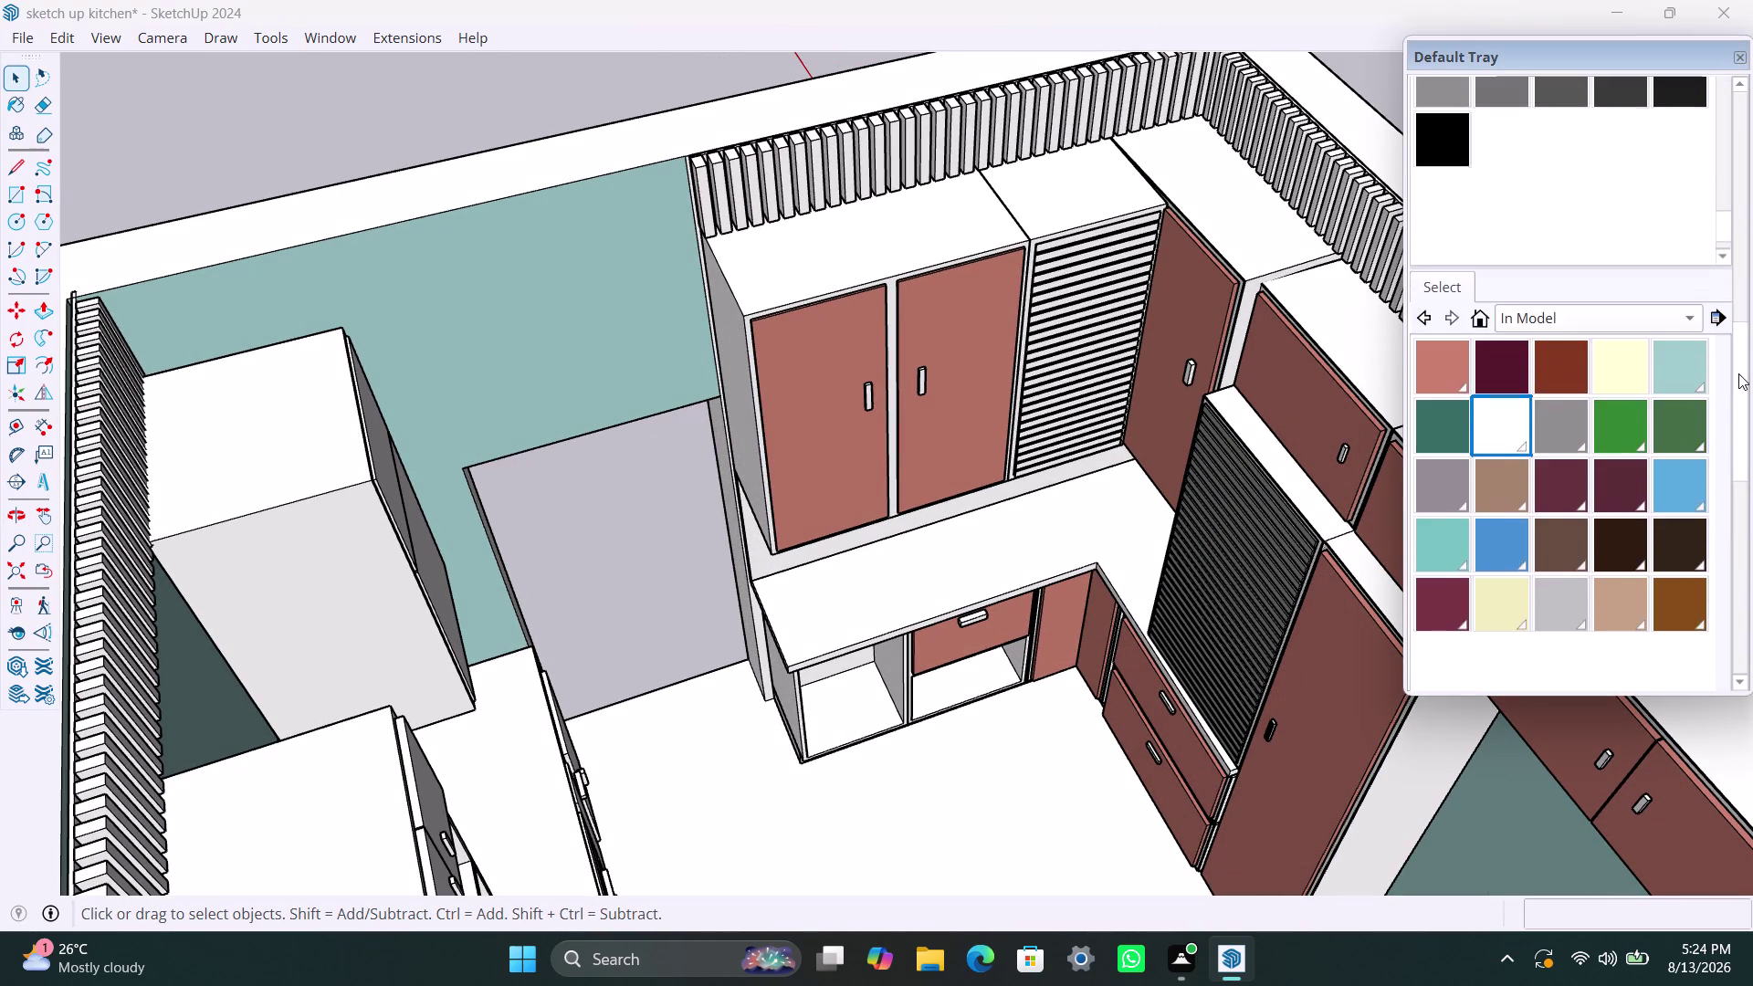
drag(1738, 374, 1716, 101)
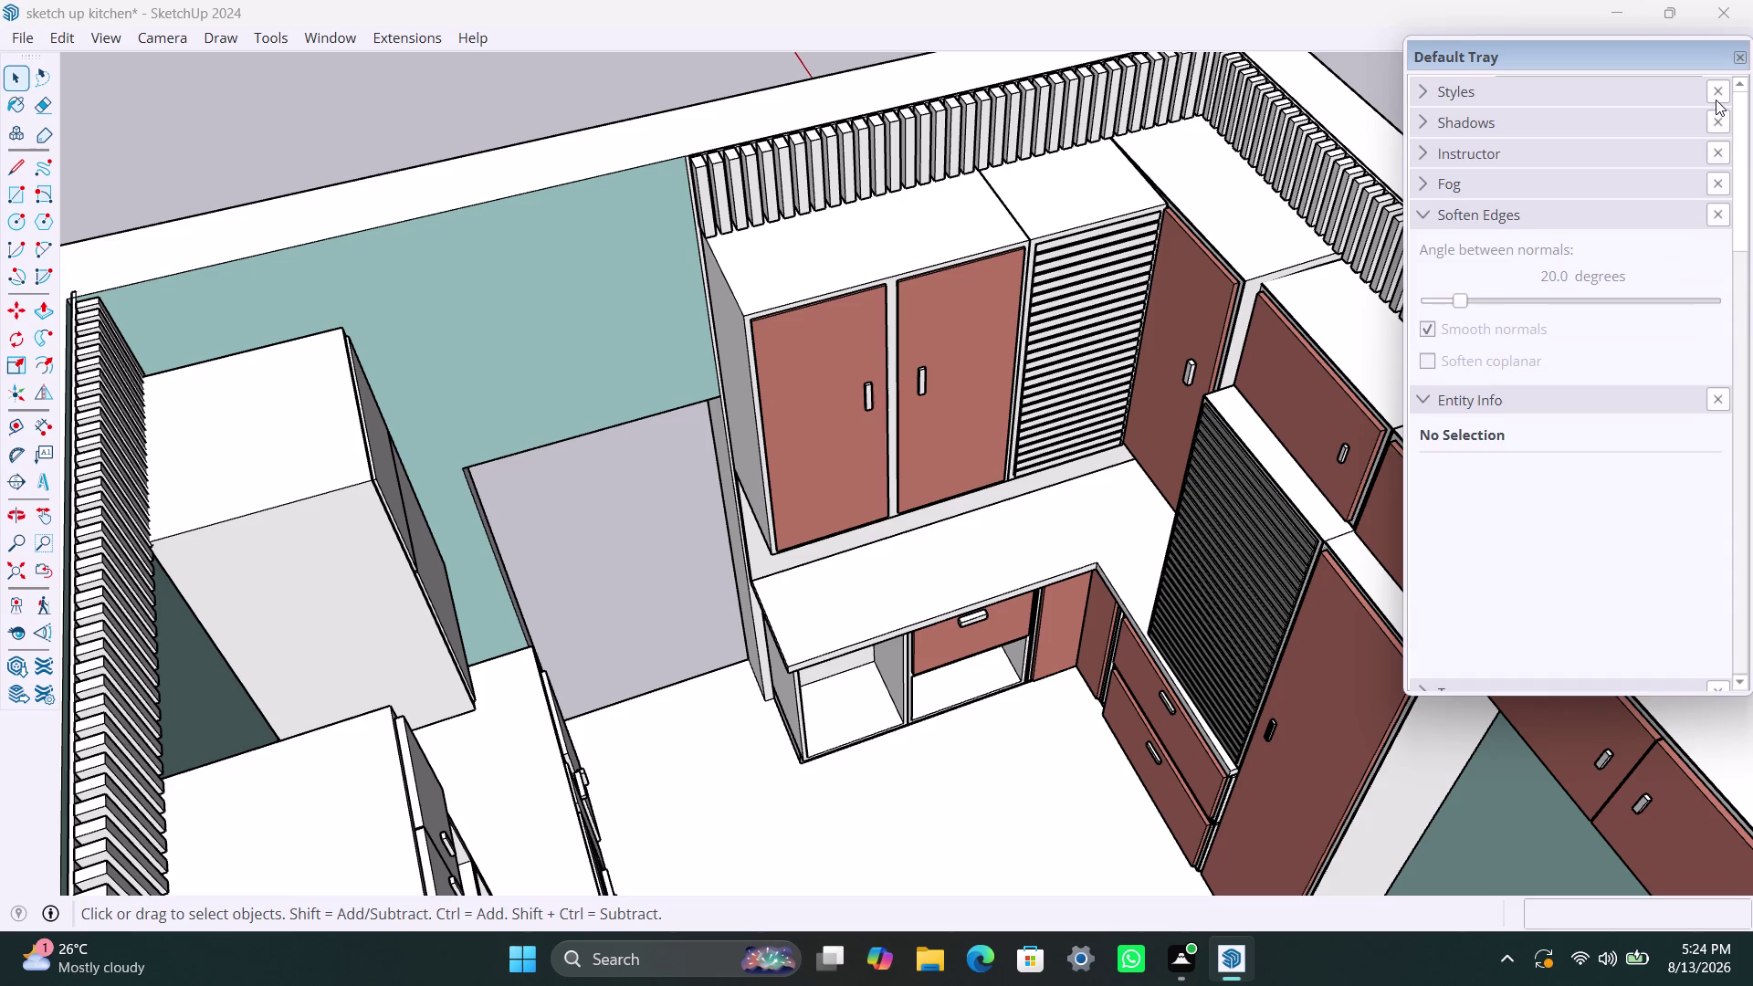
drag(1716, 101, 1743, 326)
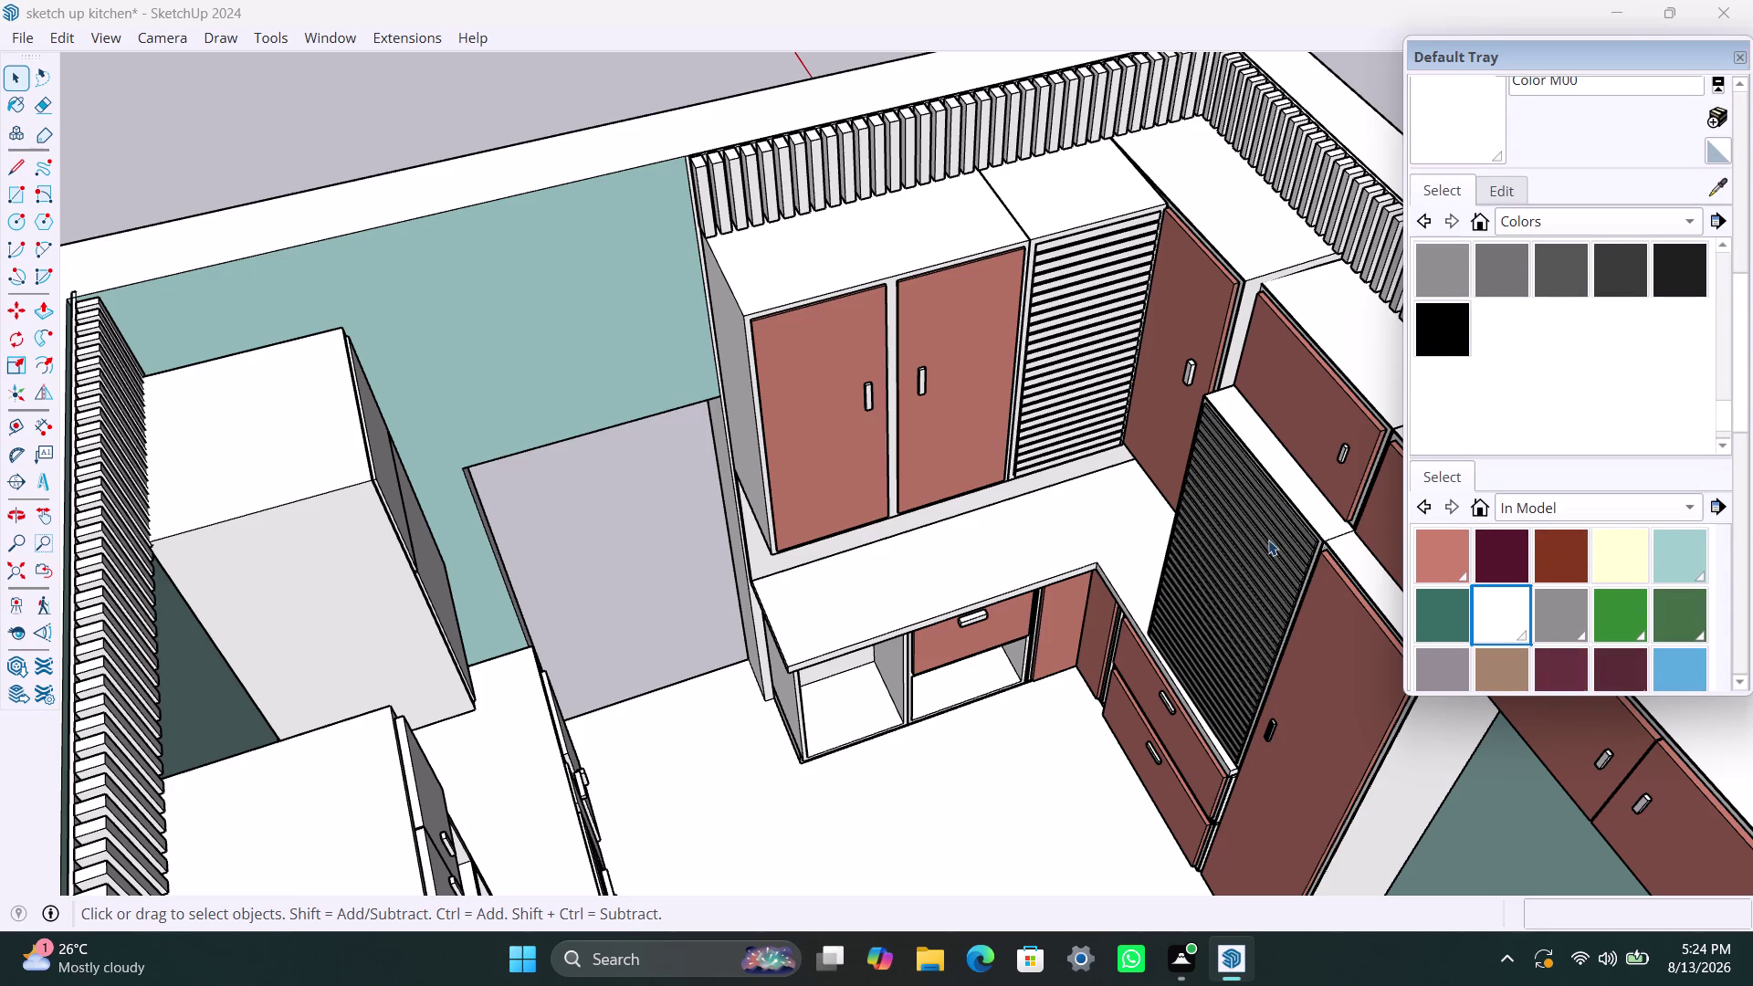
click(1268, 540)
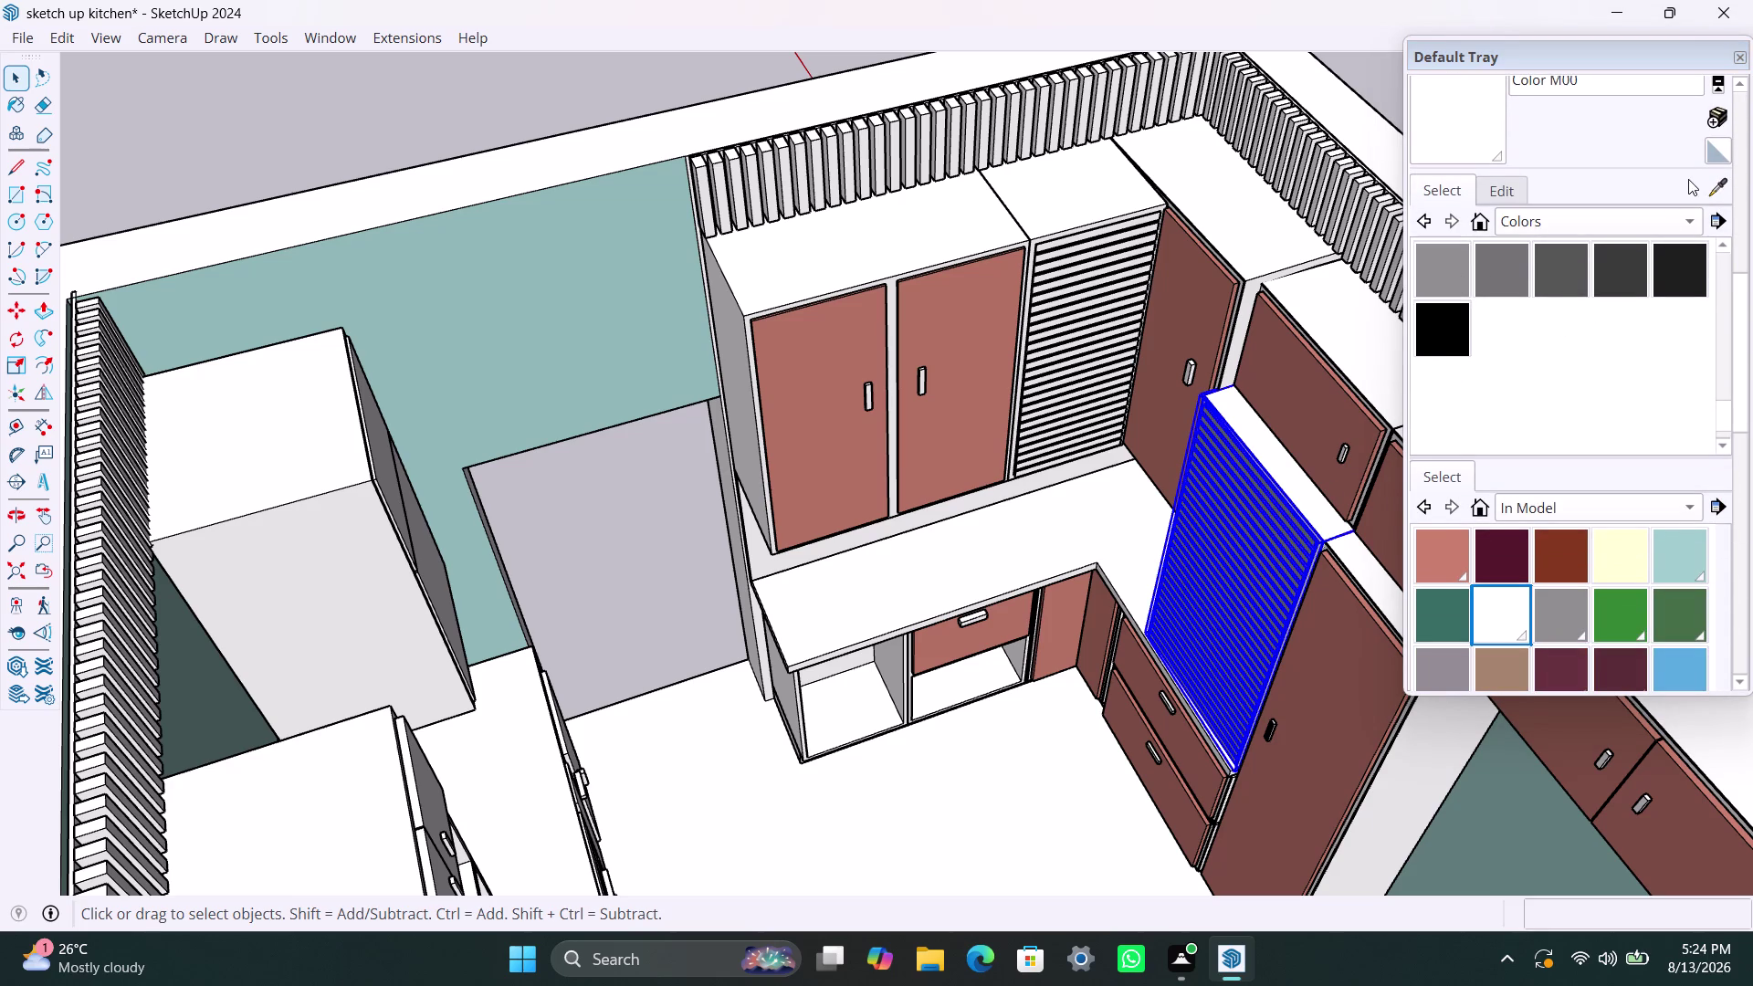
click(1713, 186)
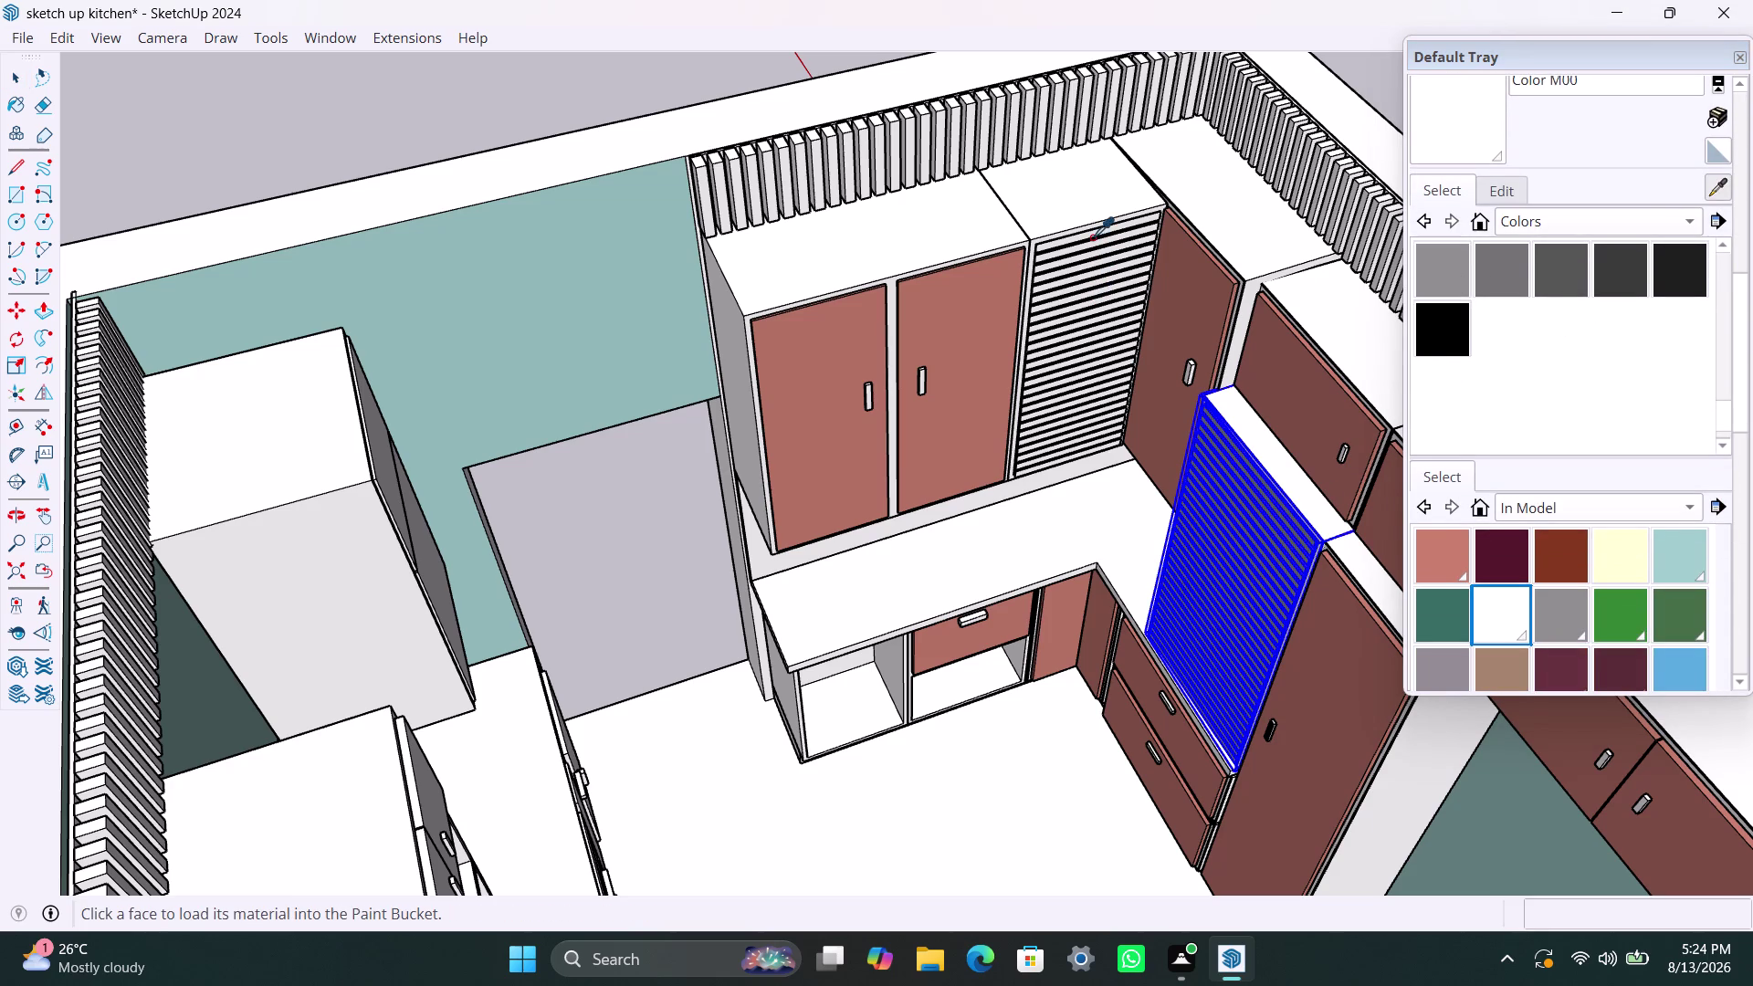
click(1092, 231)
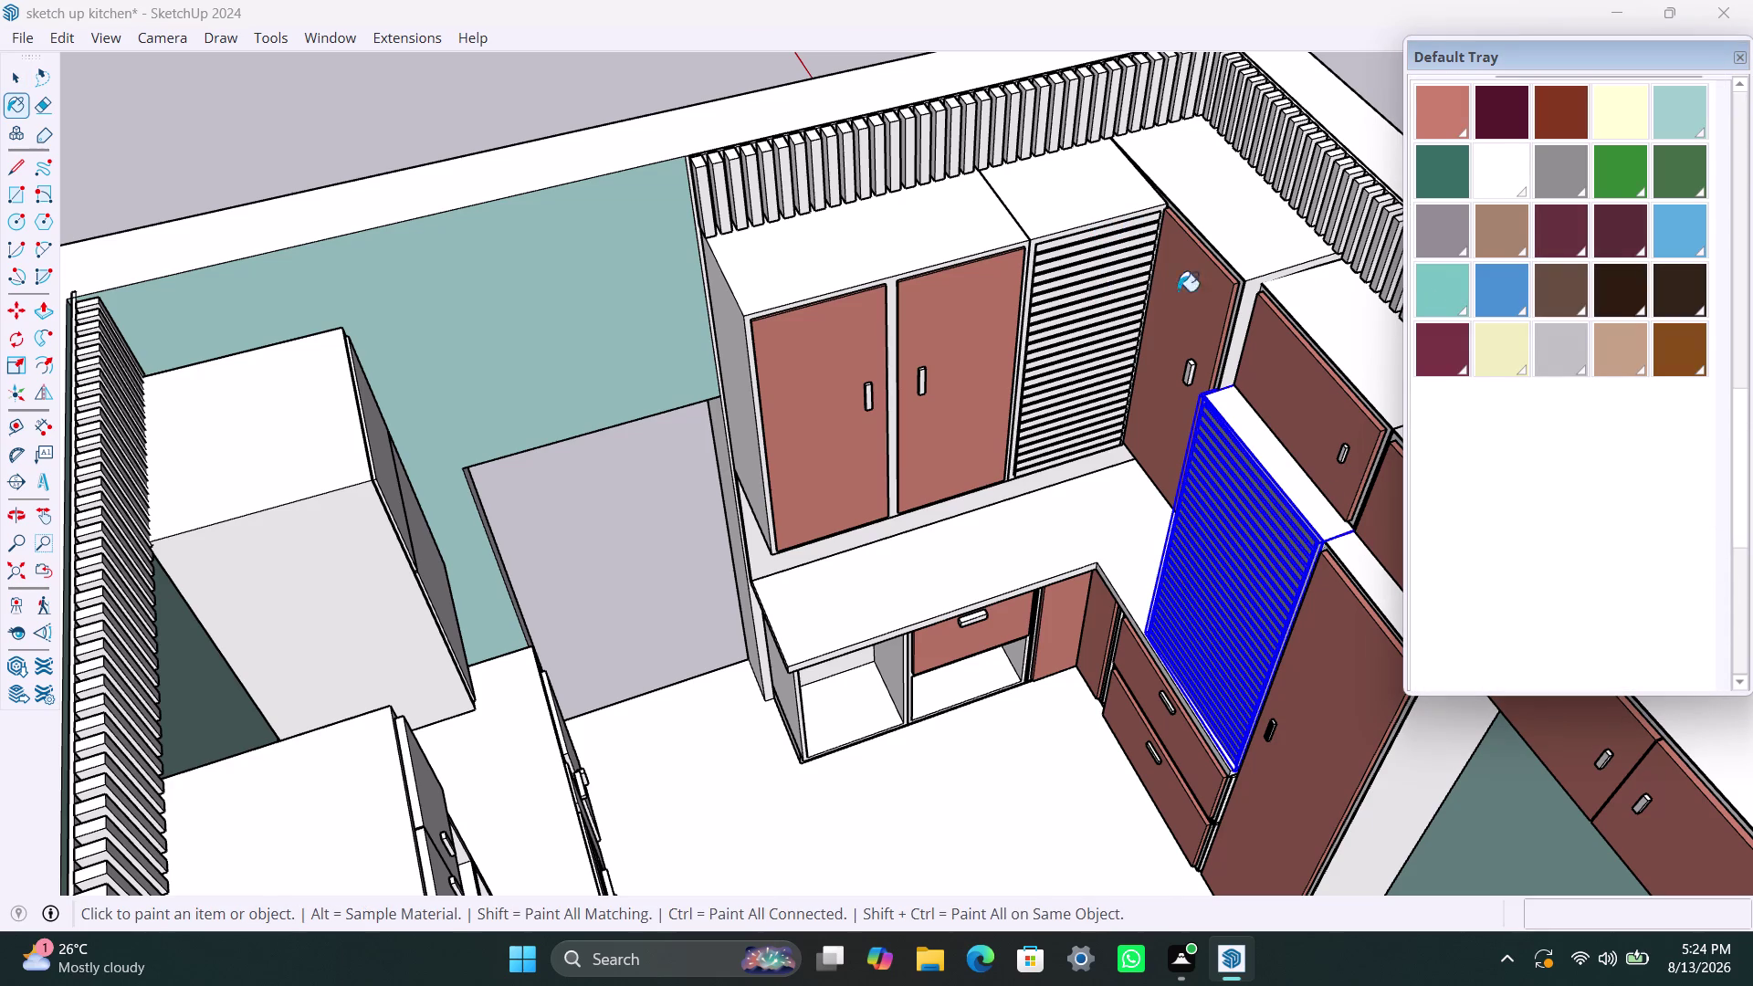
scroll(up, 3)
click(1062, 227)
click(1054, 221)
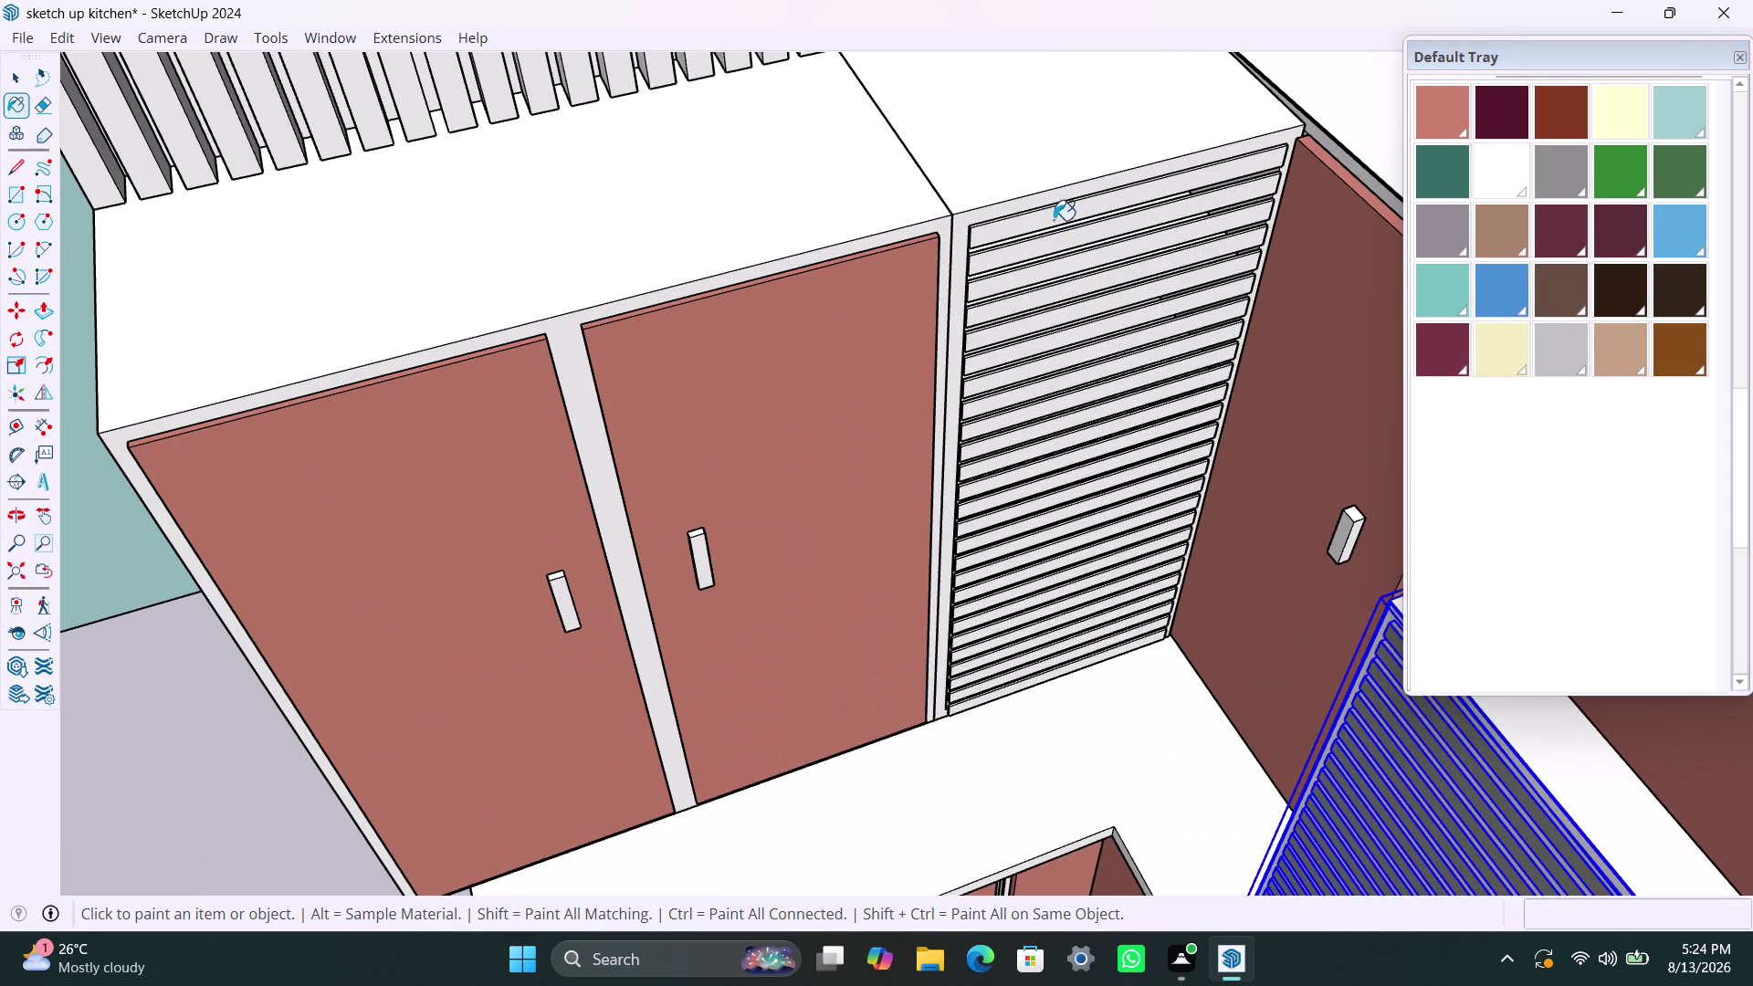
Open the default colour collection and pick the medium gray swatch.
drag(1748, 467, 1752, 367)
drag(1739, 416, 1736, 242)
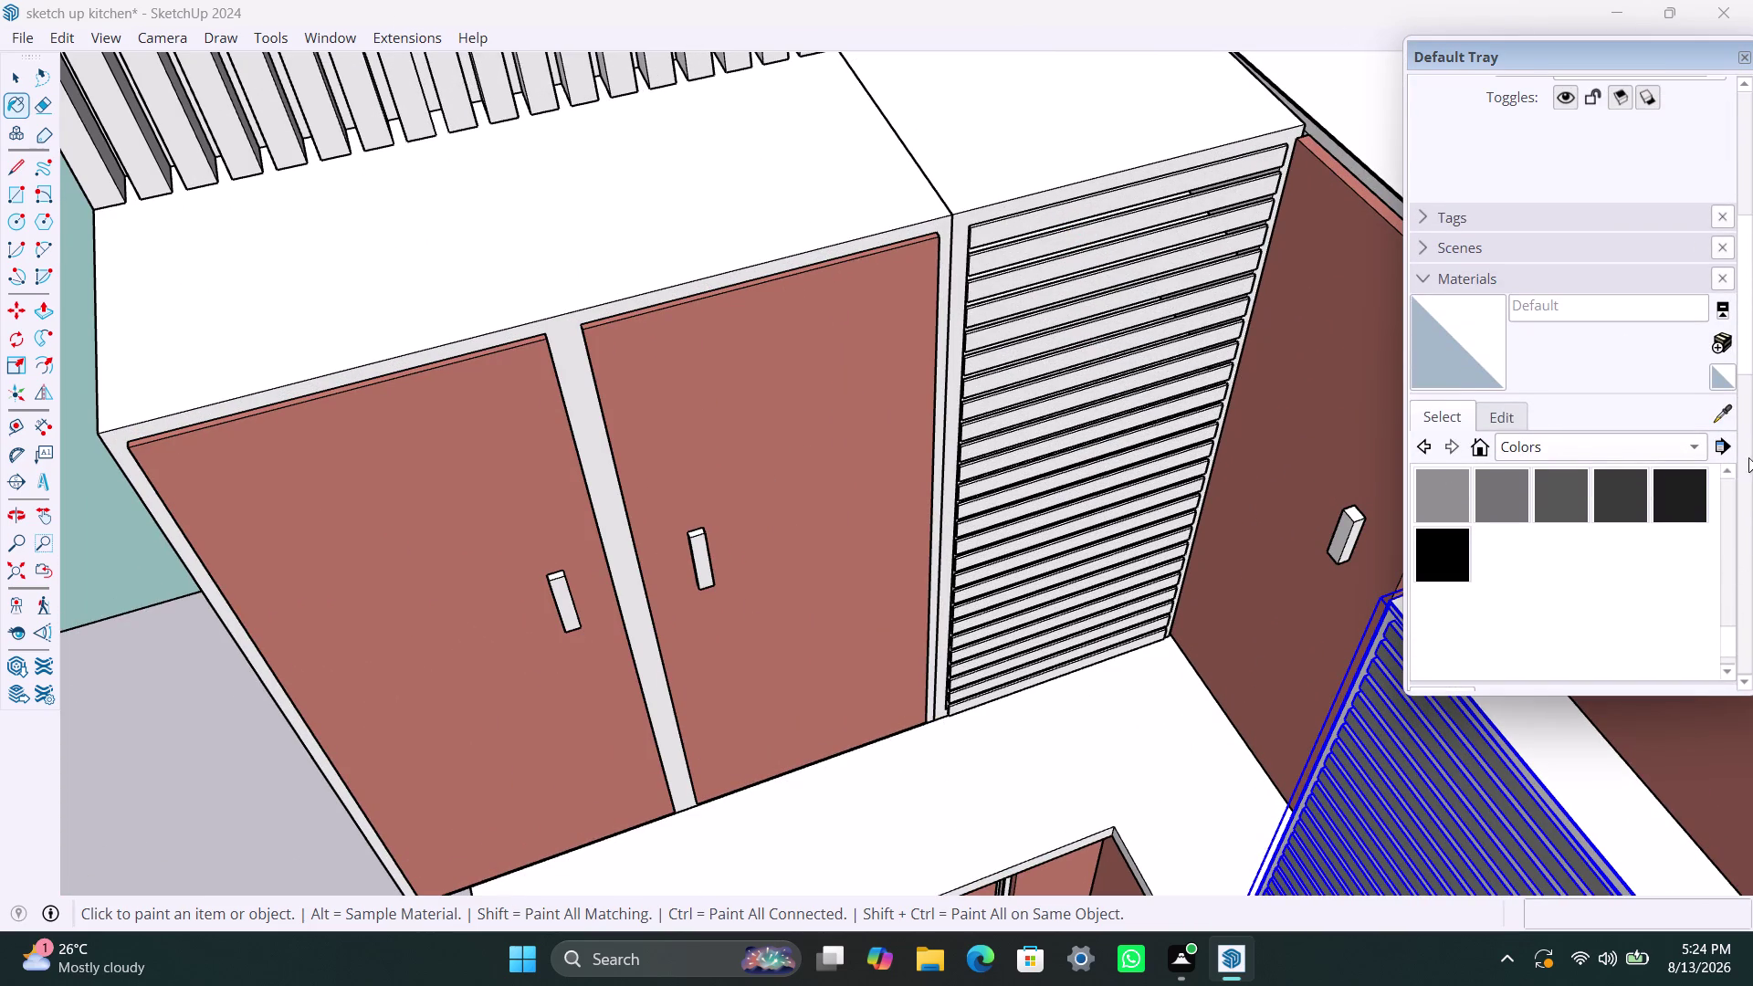
drag(1747, 439, 1746, 414)
drag(1744, 407, 1752, 248)
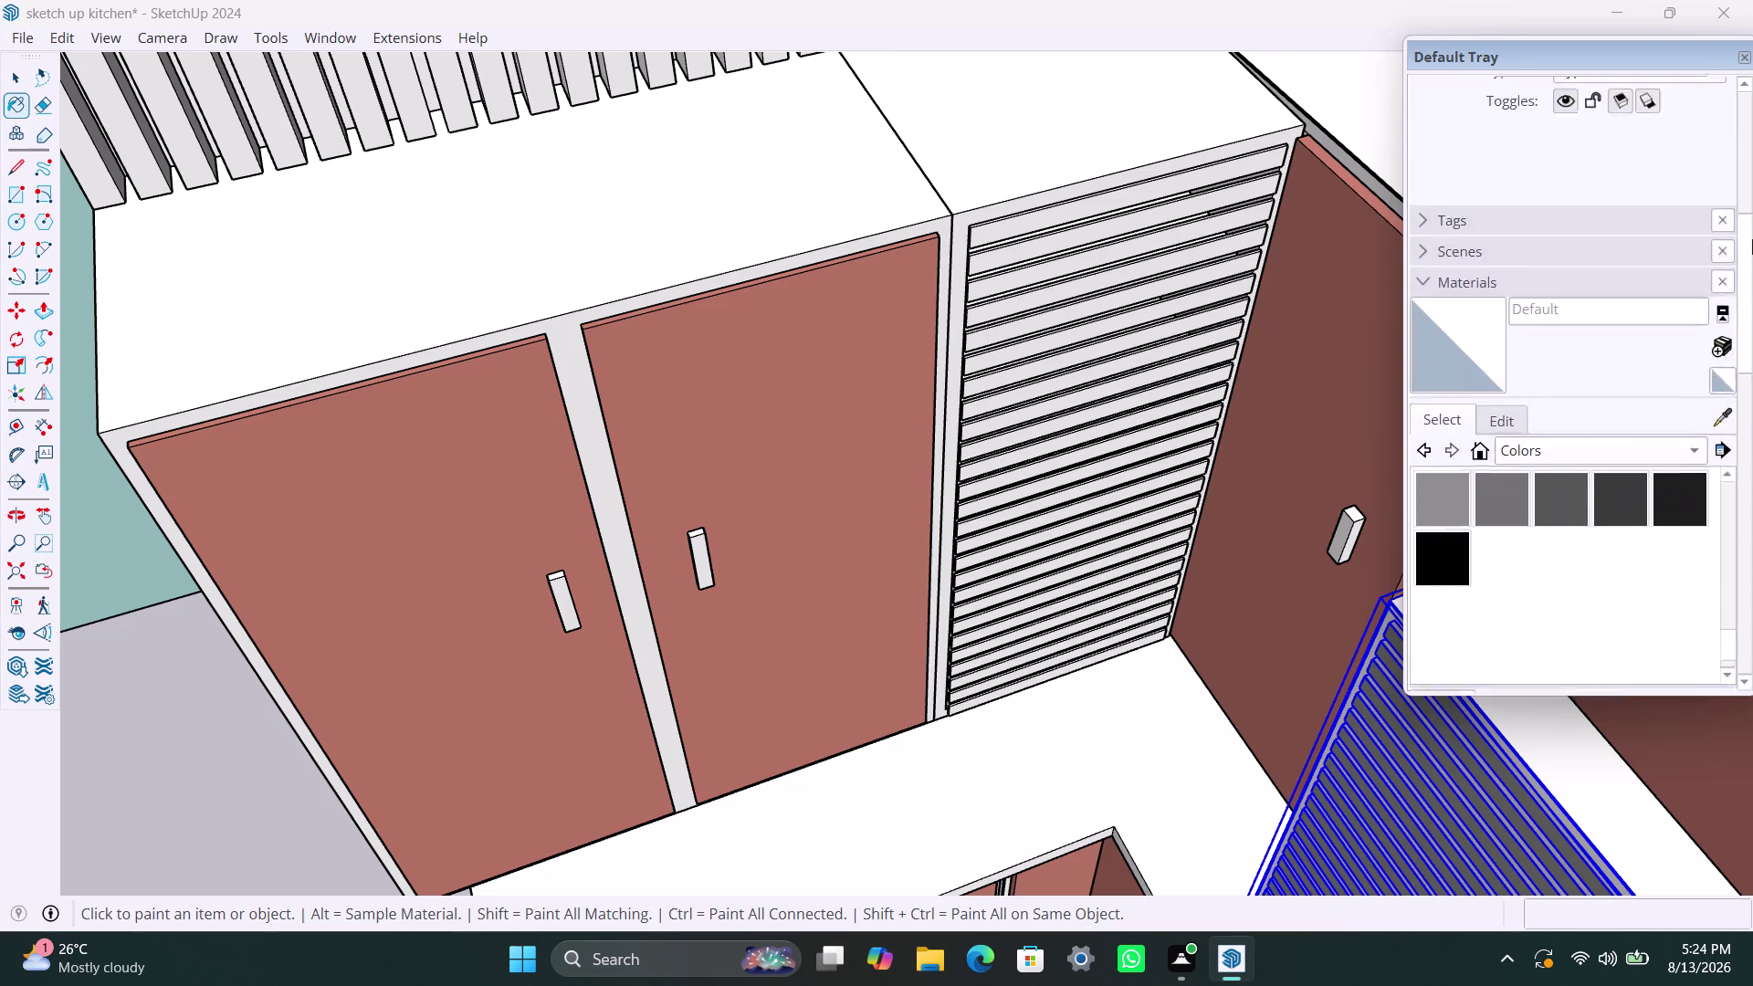
drag(1752, 248, 1752, 198)
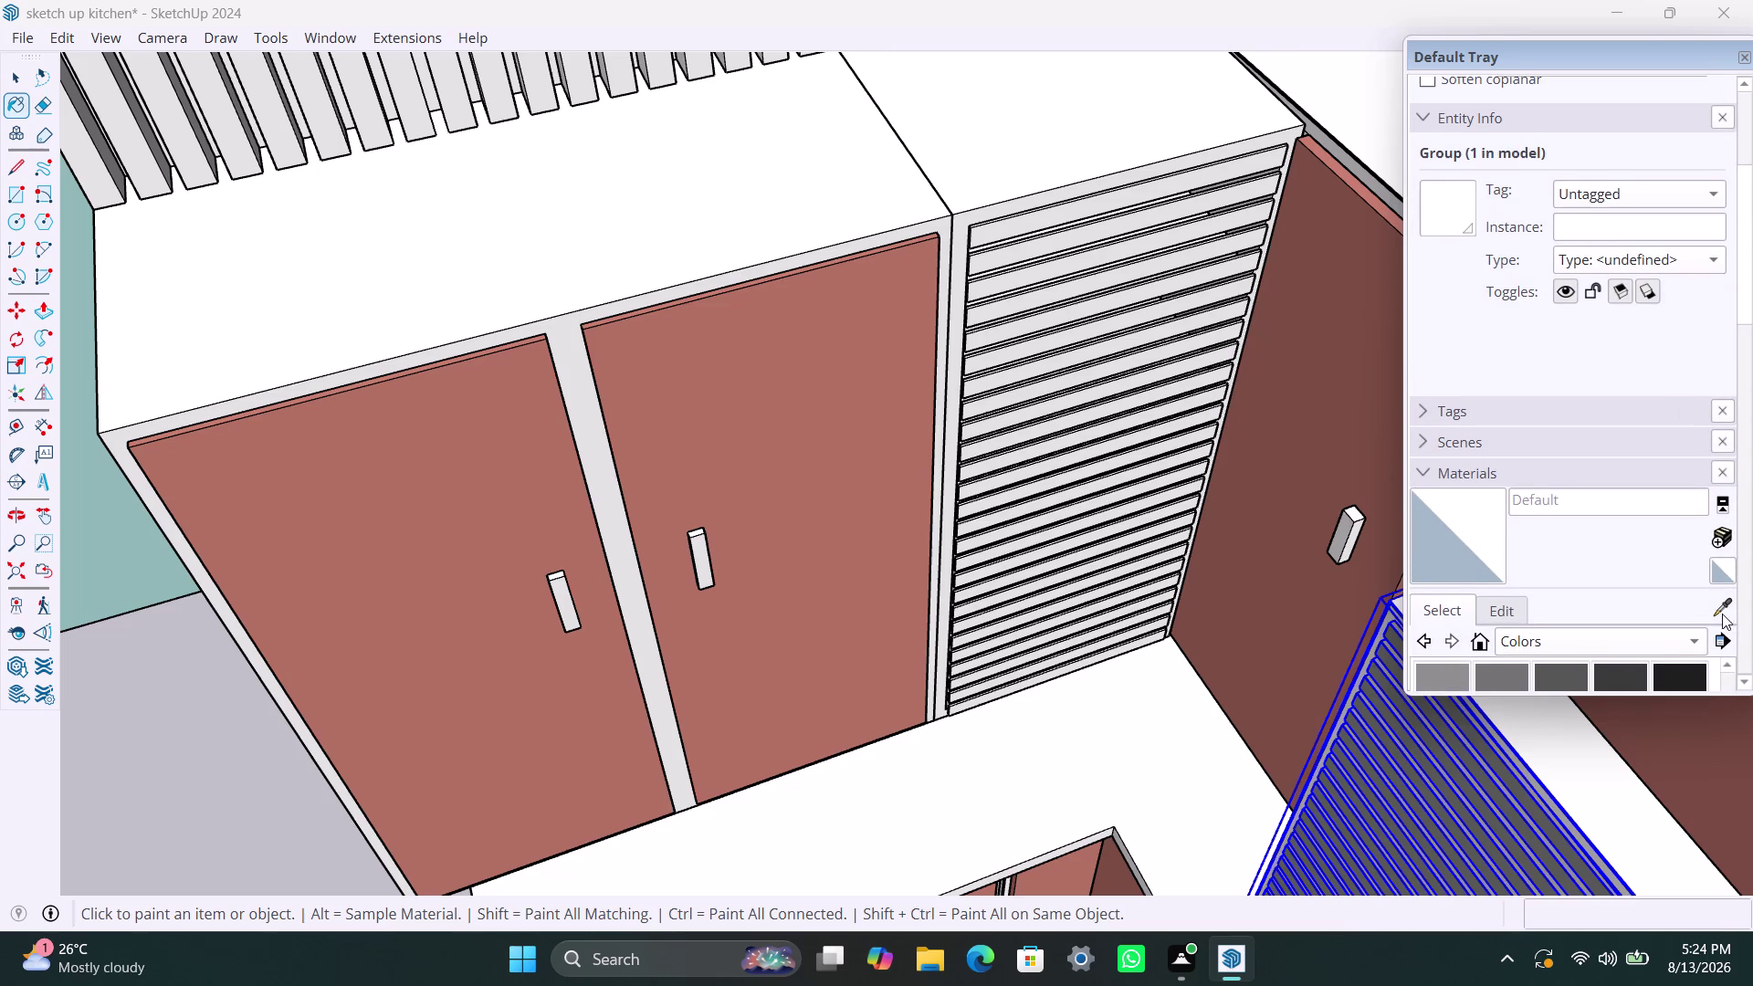
click(1718, 610)
click(1406, 764)
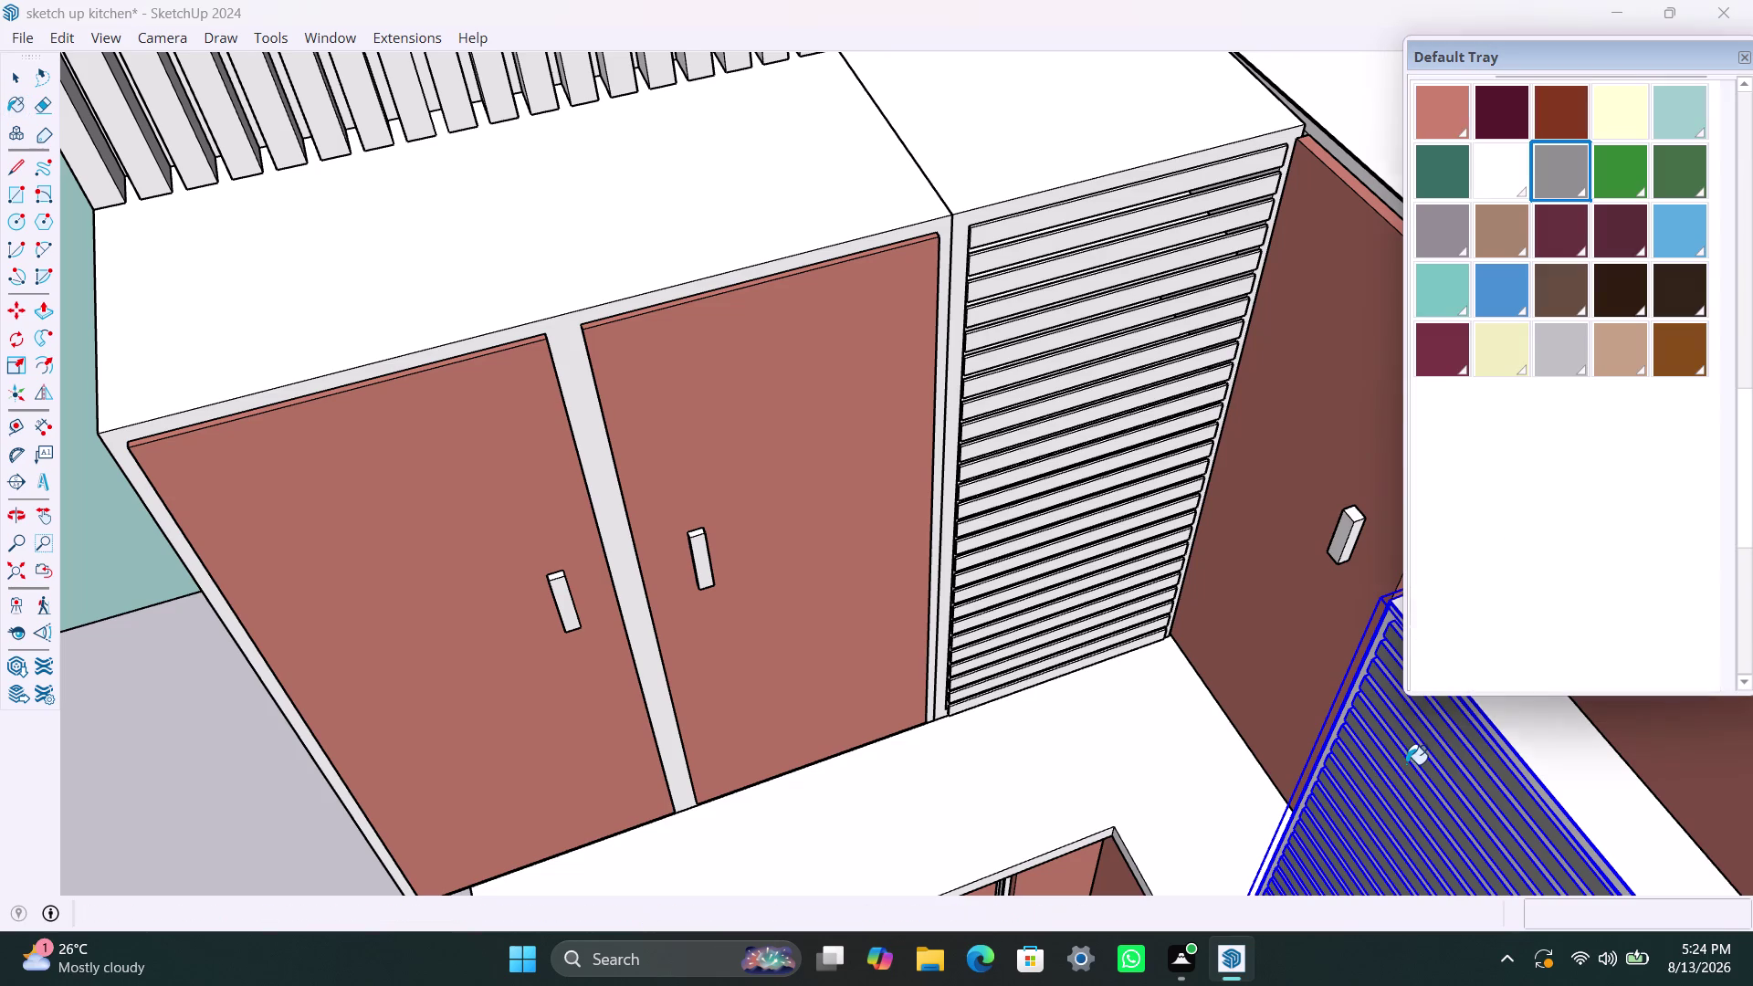
Paint the upper shutter slats gray, working down from the top slat.
click(1125, 199)
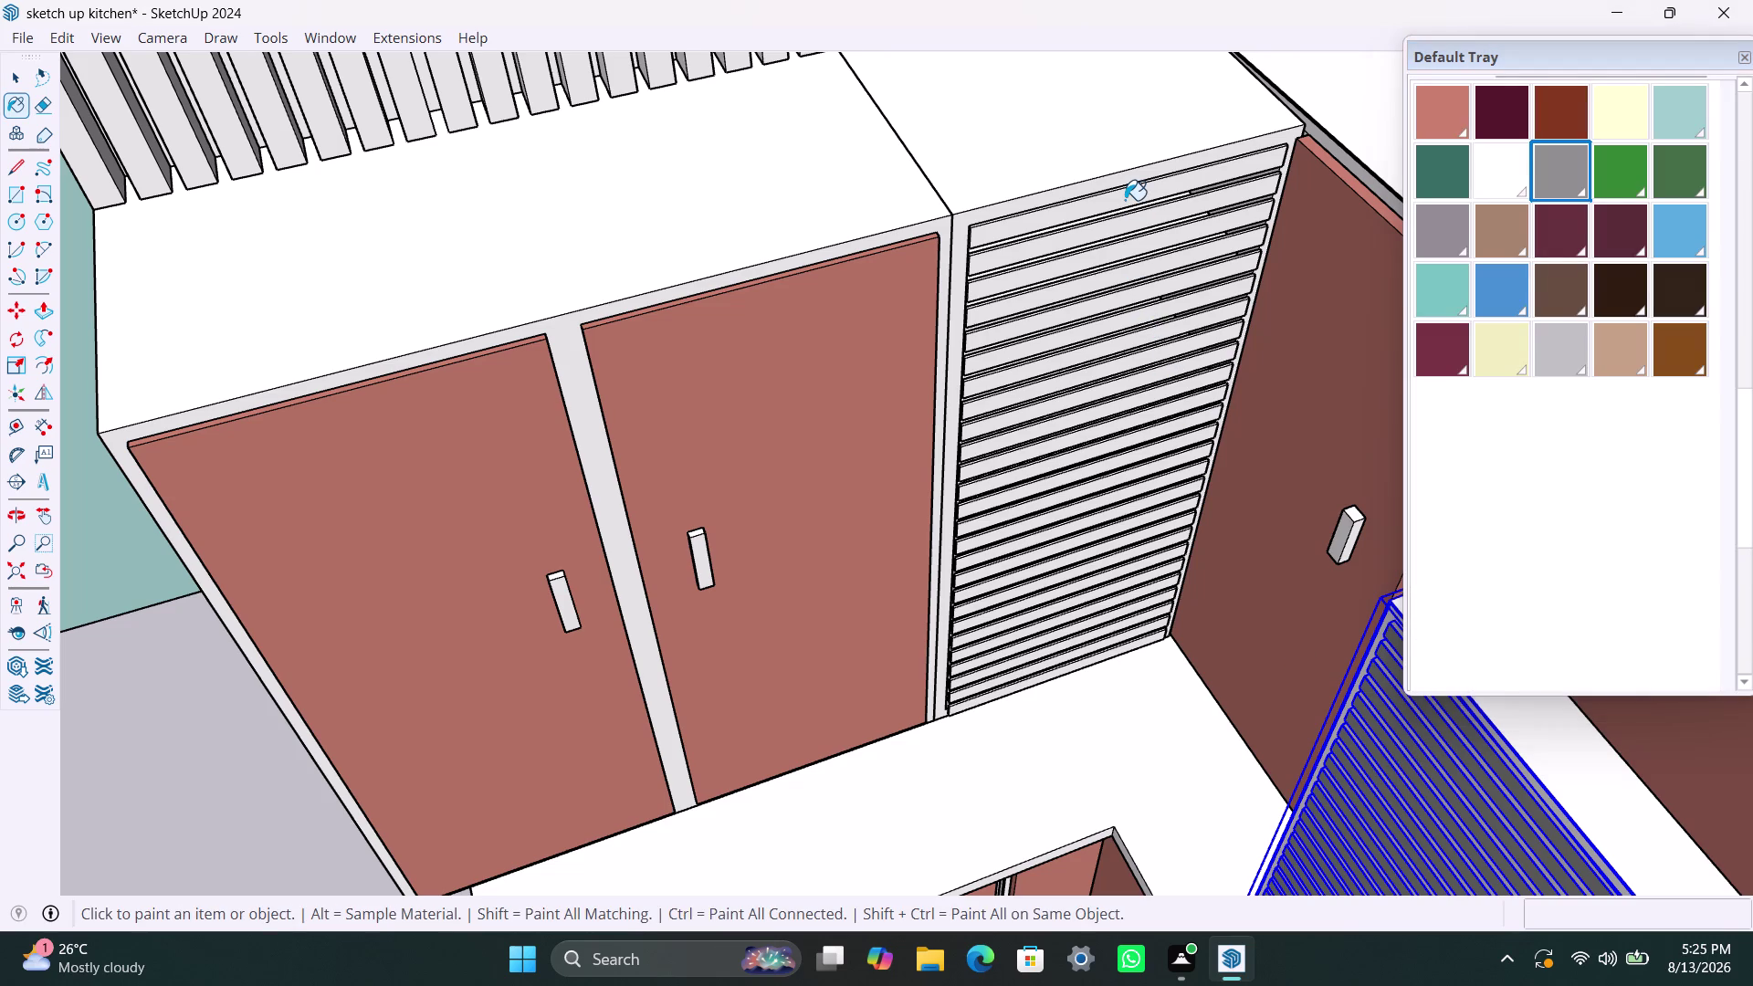
click(1140, 228)
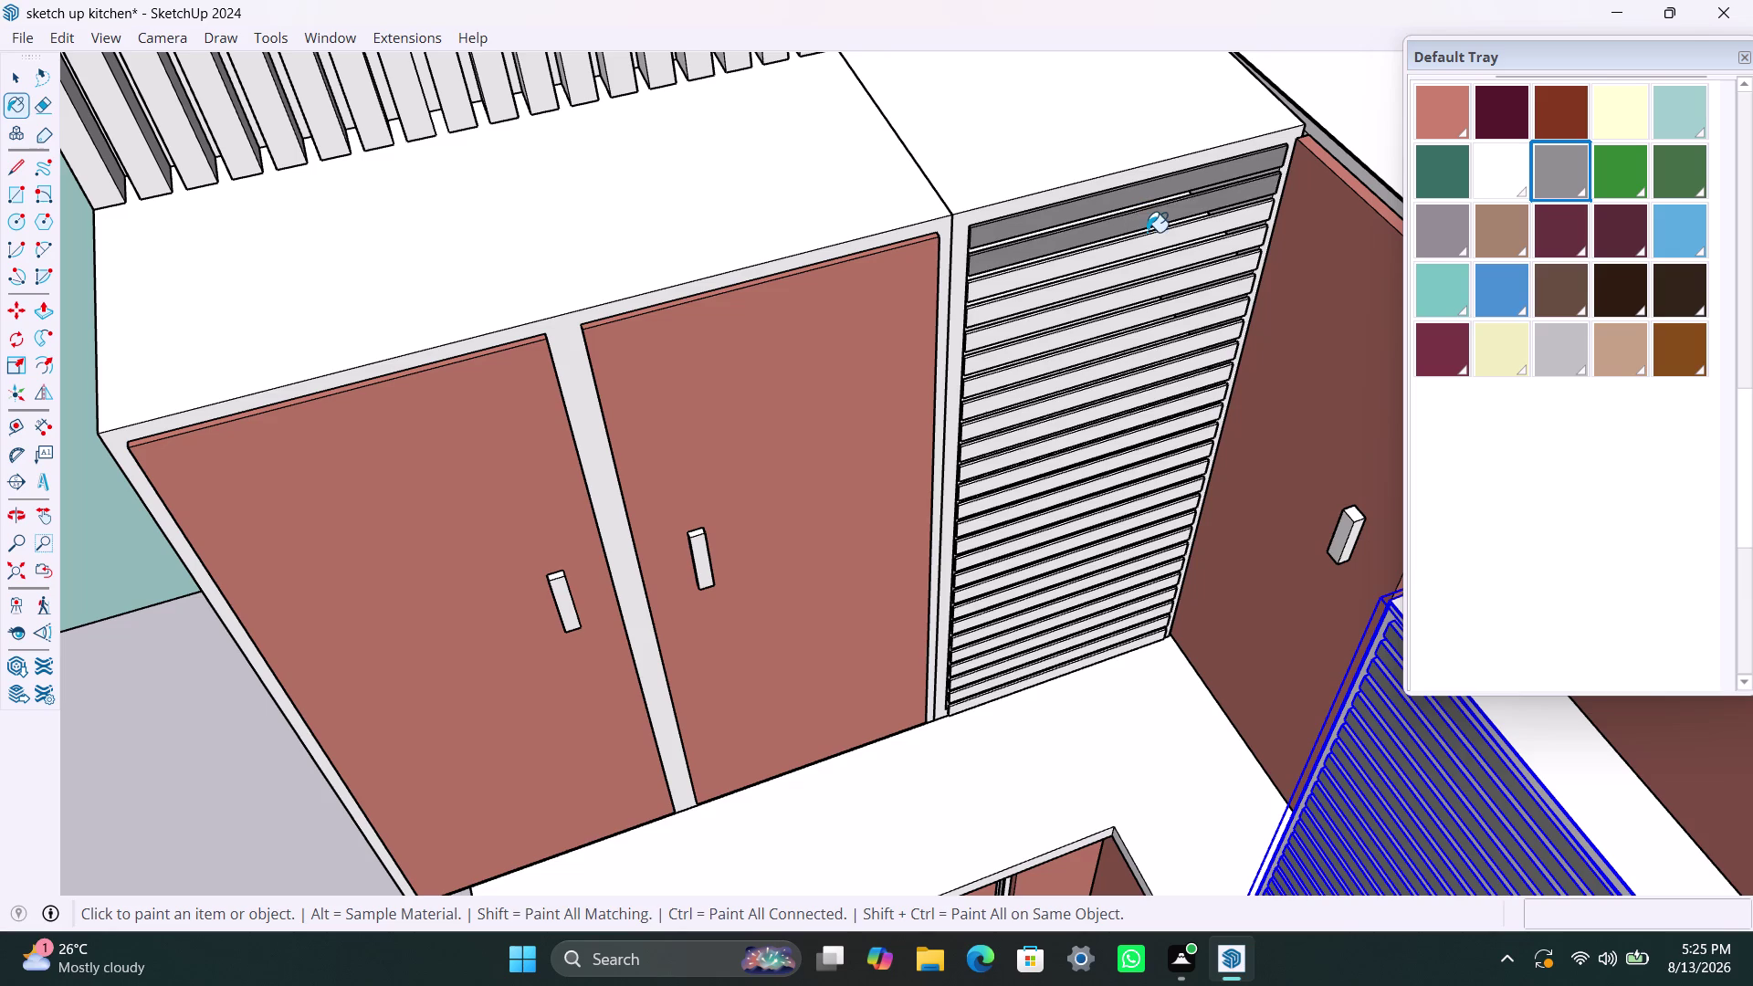
scroll(up, 3)
click(1028, 263)
click(1039, 303)
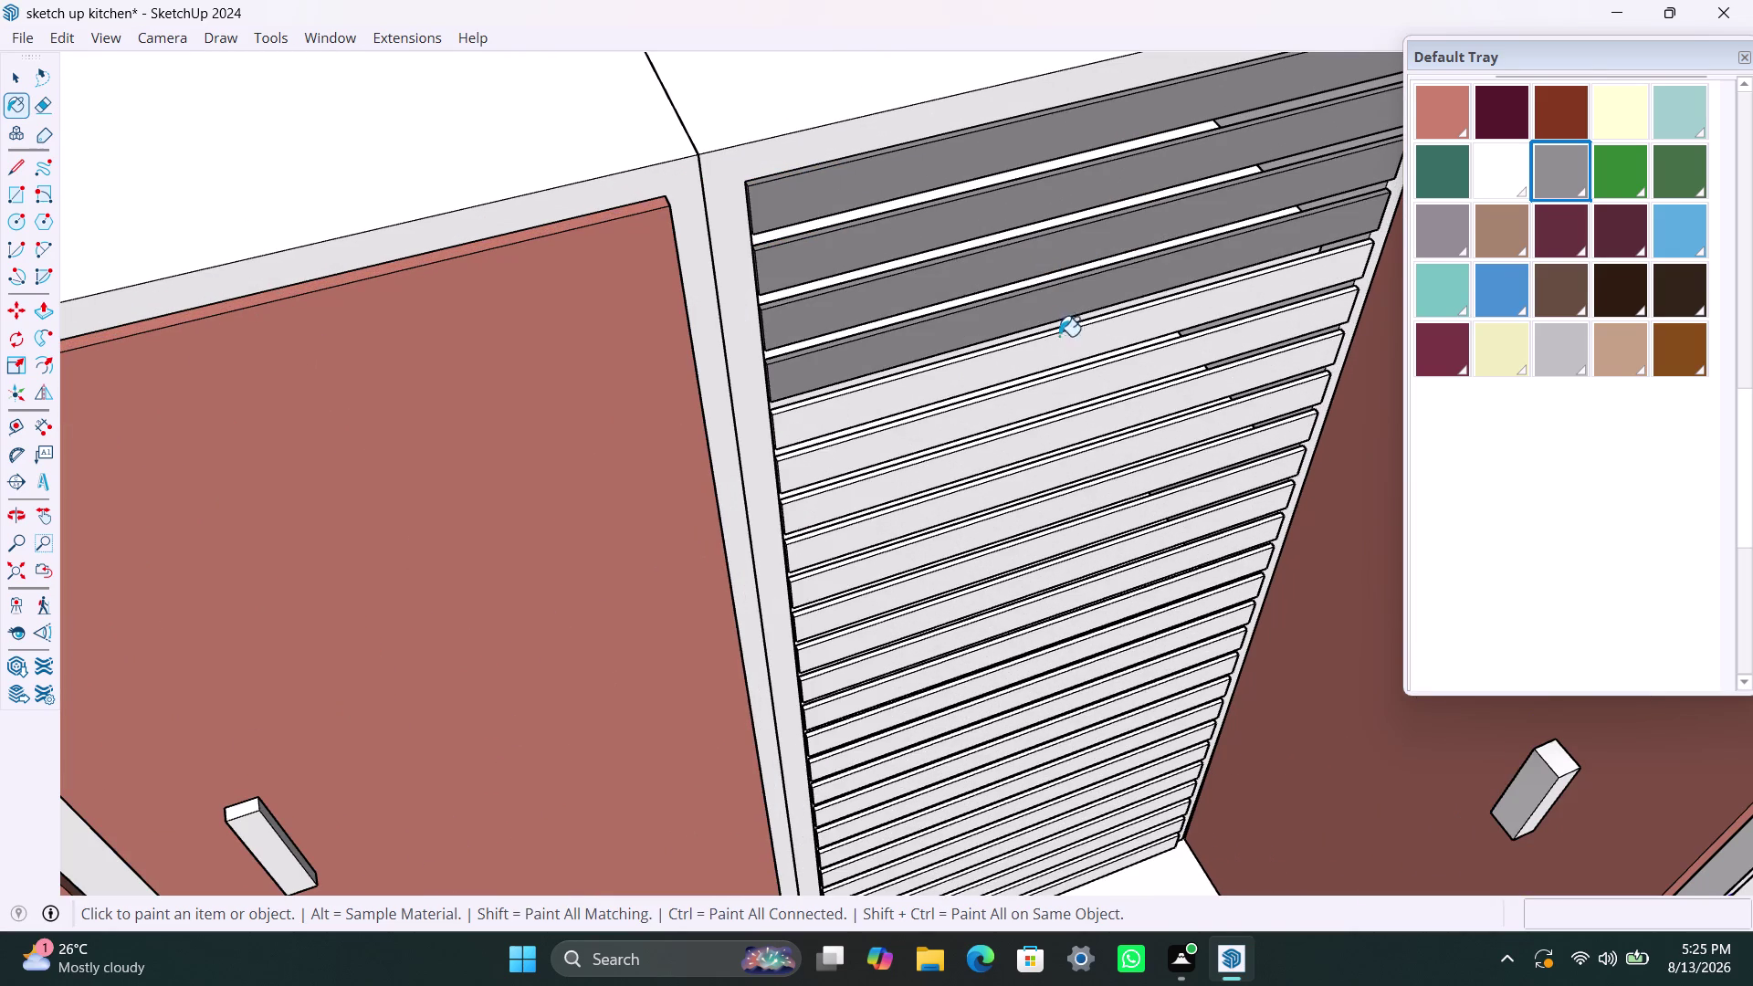
click(1059, 353)
click(1088, 401)
click(1092, 433)
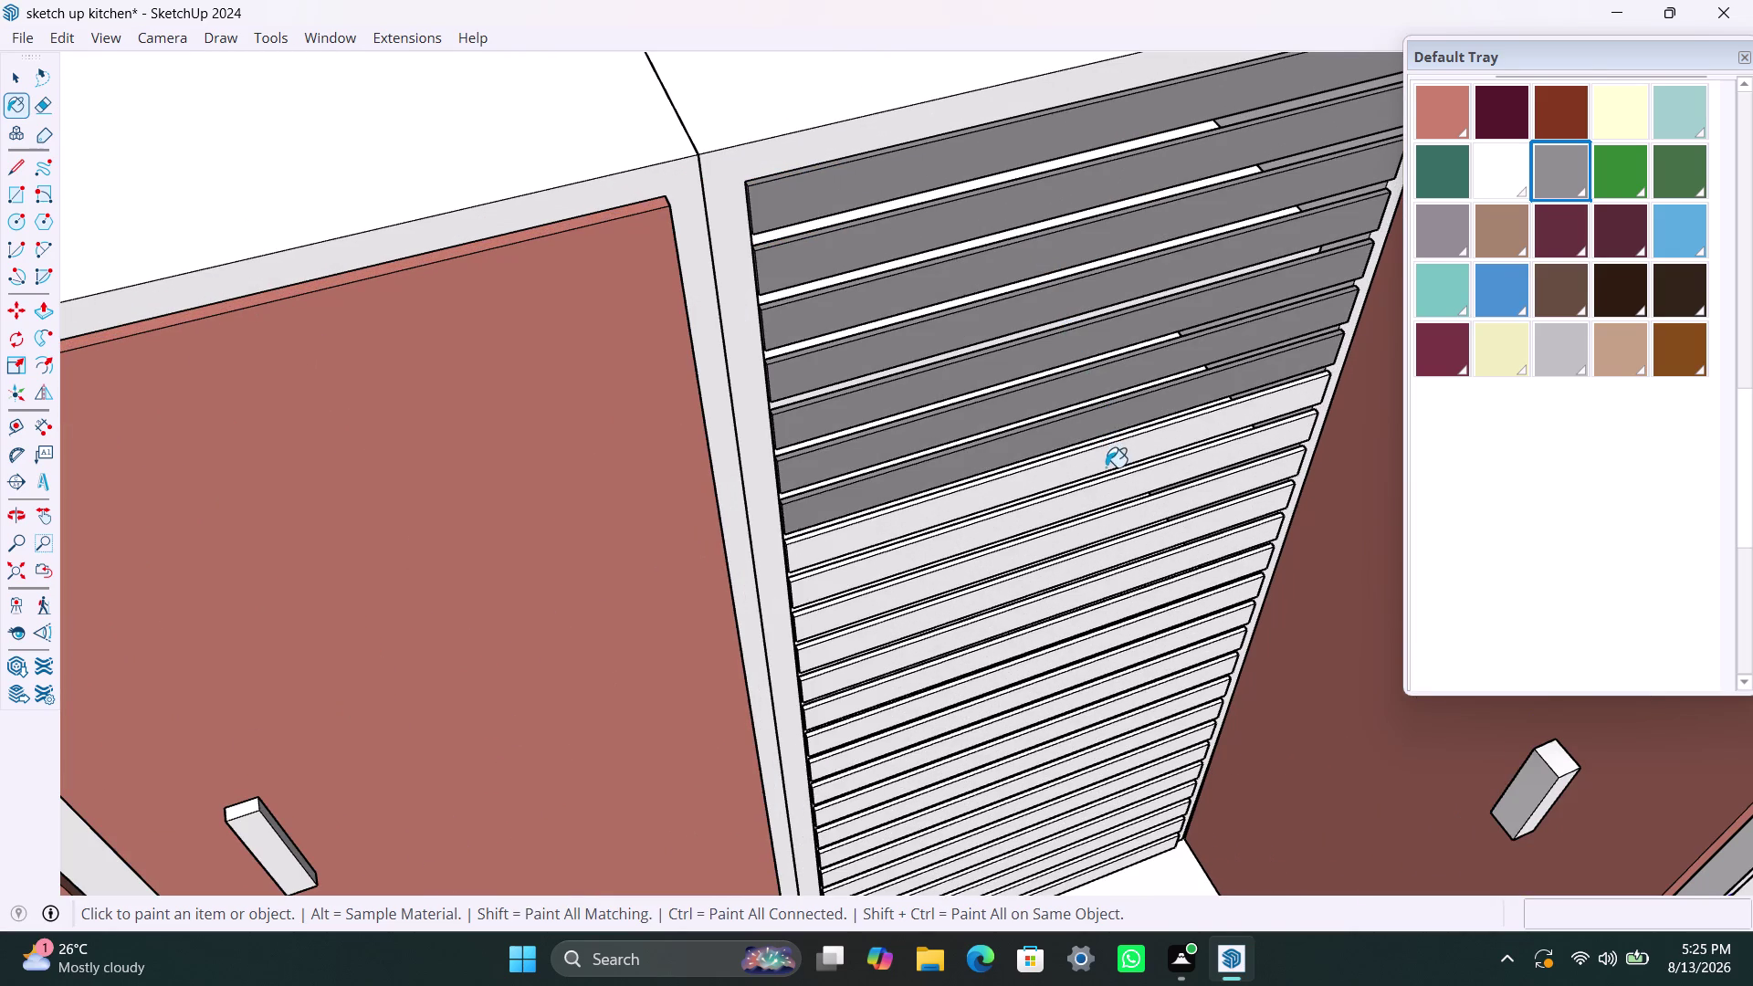
click(1106, 467)
click(1109, 496)
click(1120, 527)
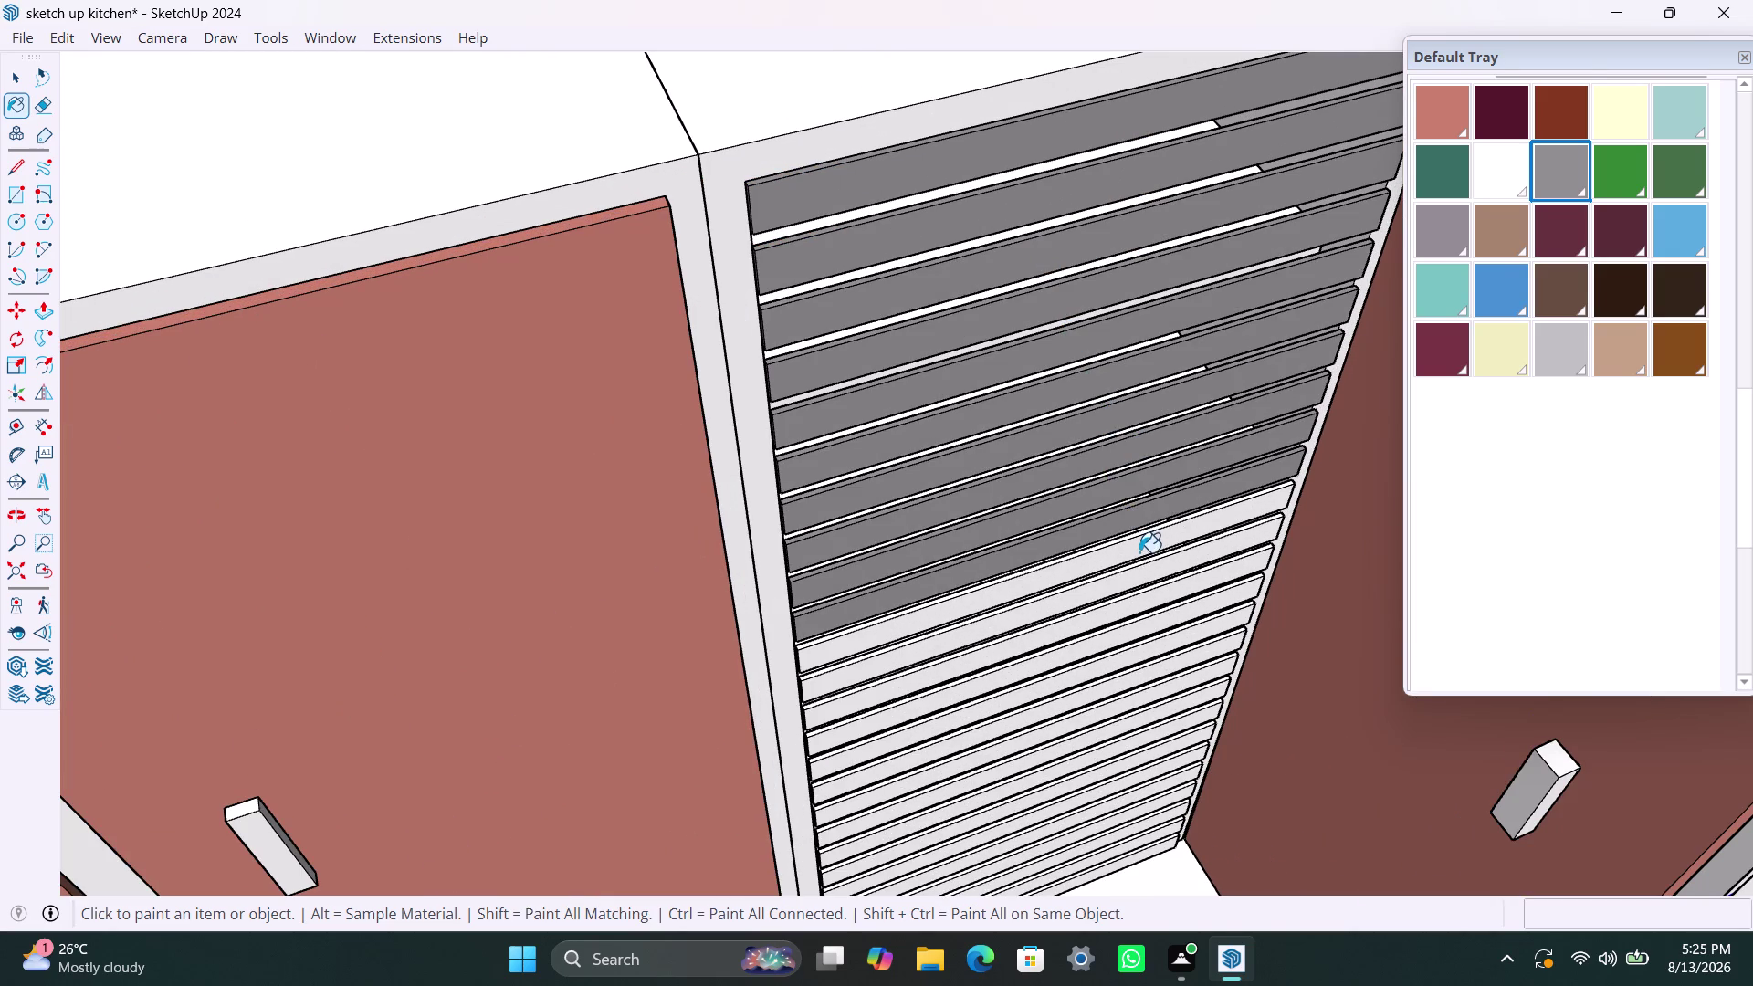
click(1140, 552)
click(1153, 584)
click(1135, 584)
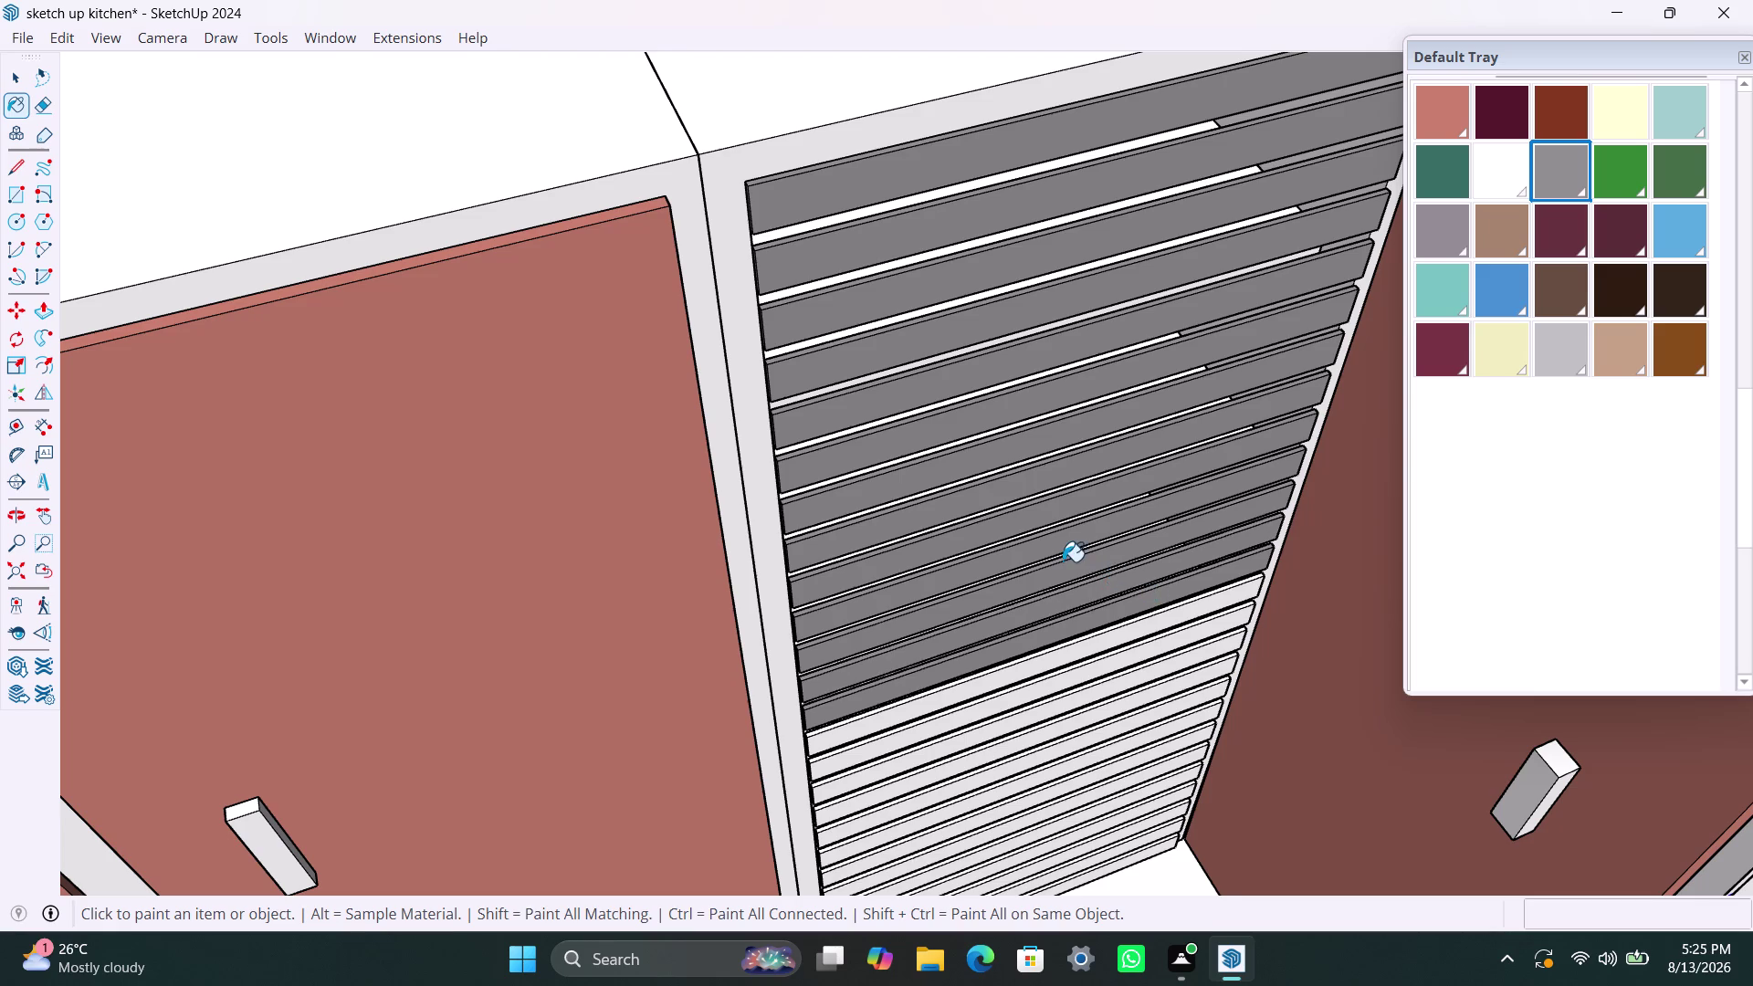
Move the view down the shutter and paint the lower slats gray.
scroll(up, 3)
middle_drag(1028, 588, 950, 394)
scroll(down, 3)
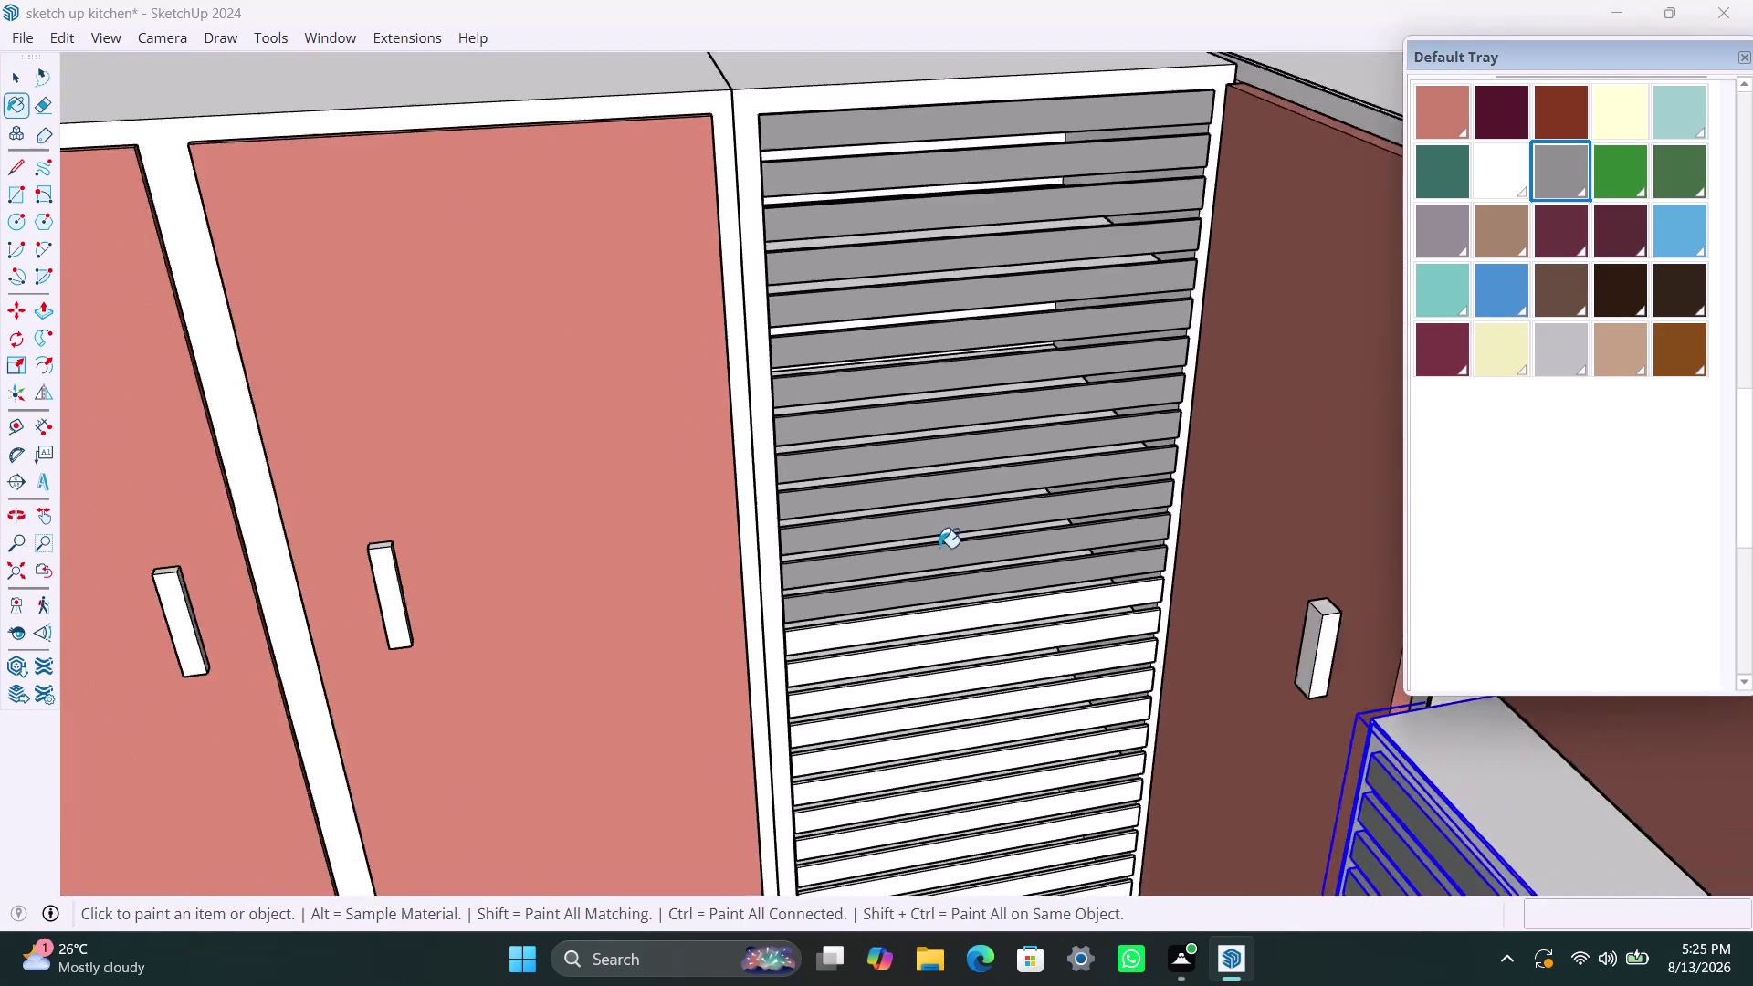
middle_drag(941, 570, 927, 531)
scroll(up, 3)
click(924, 612)
click(937, 636)
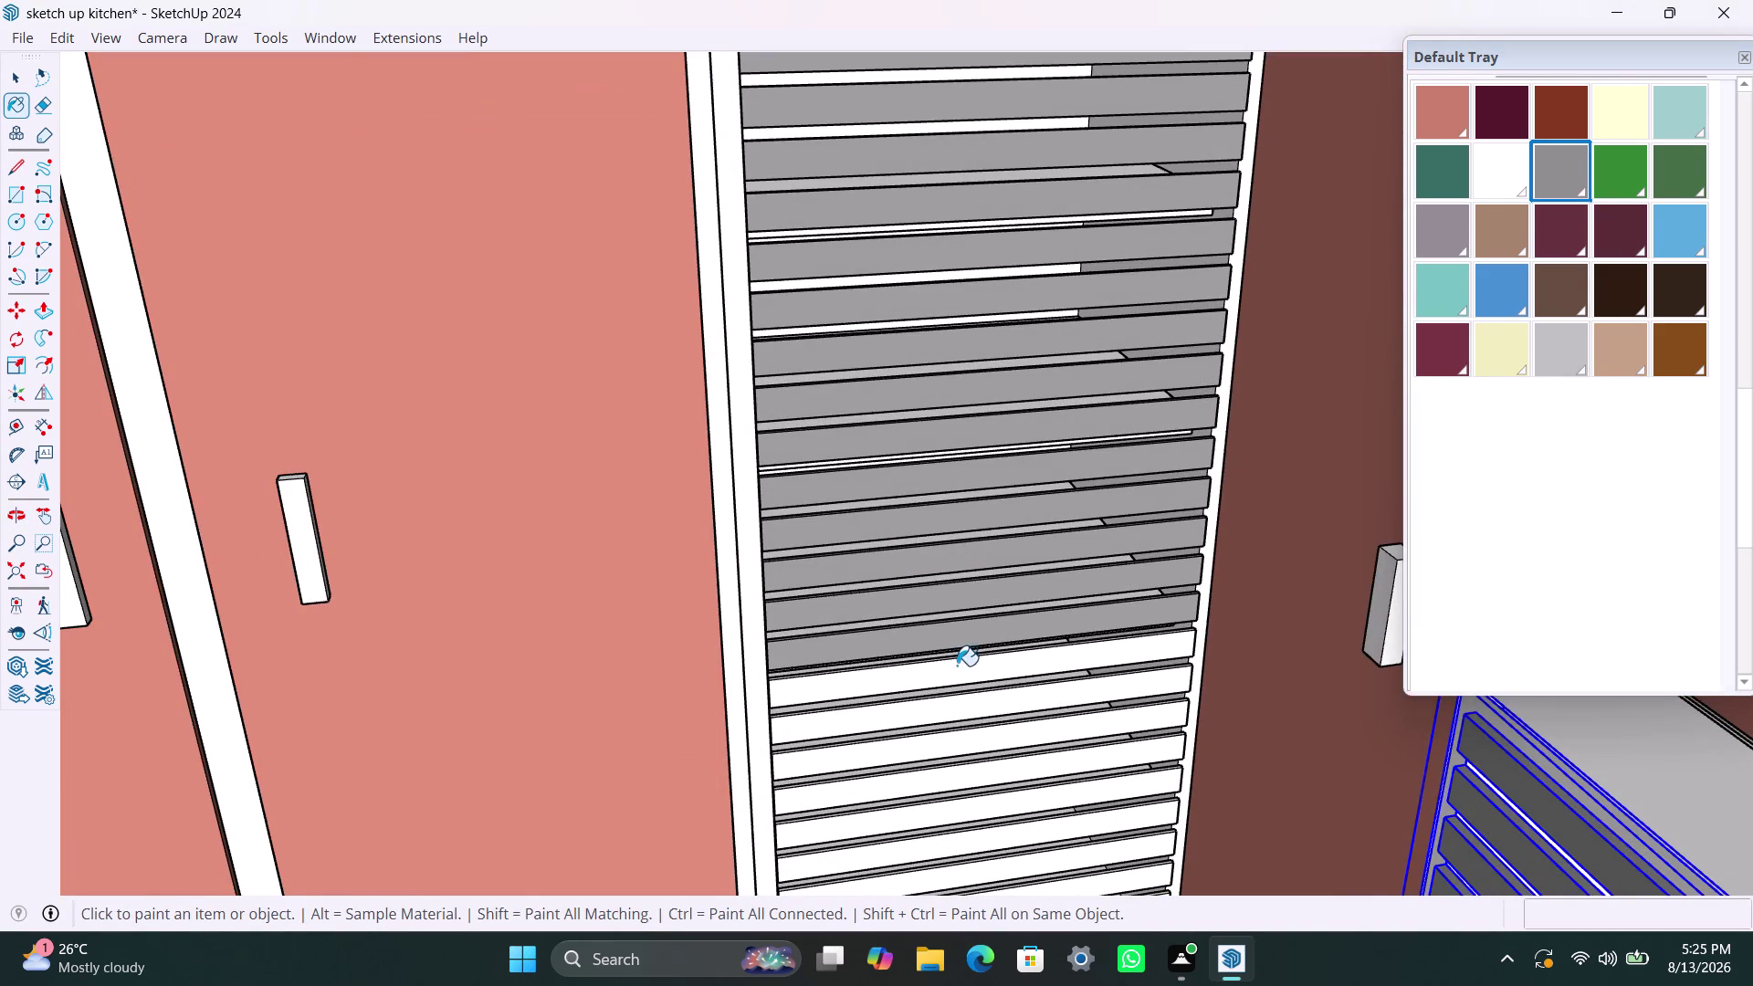
click(961, 685)
click(976, 710)
click(1000, 756)
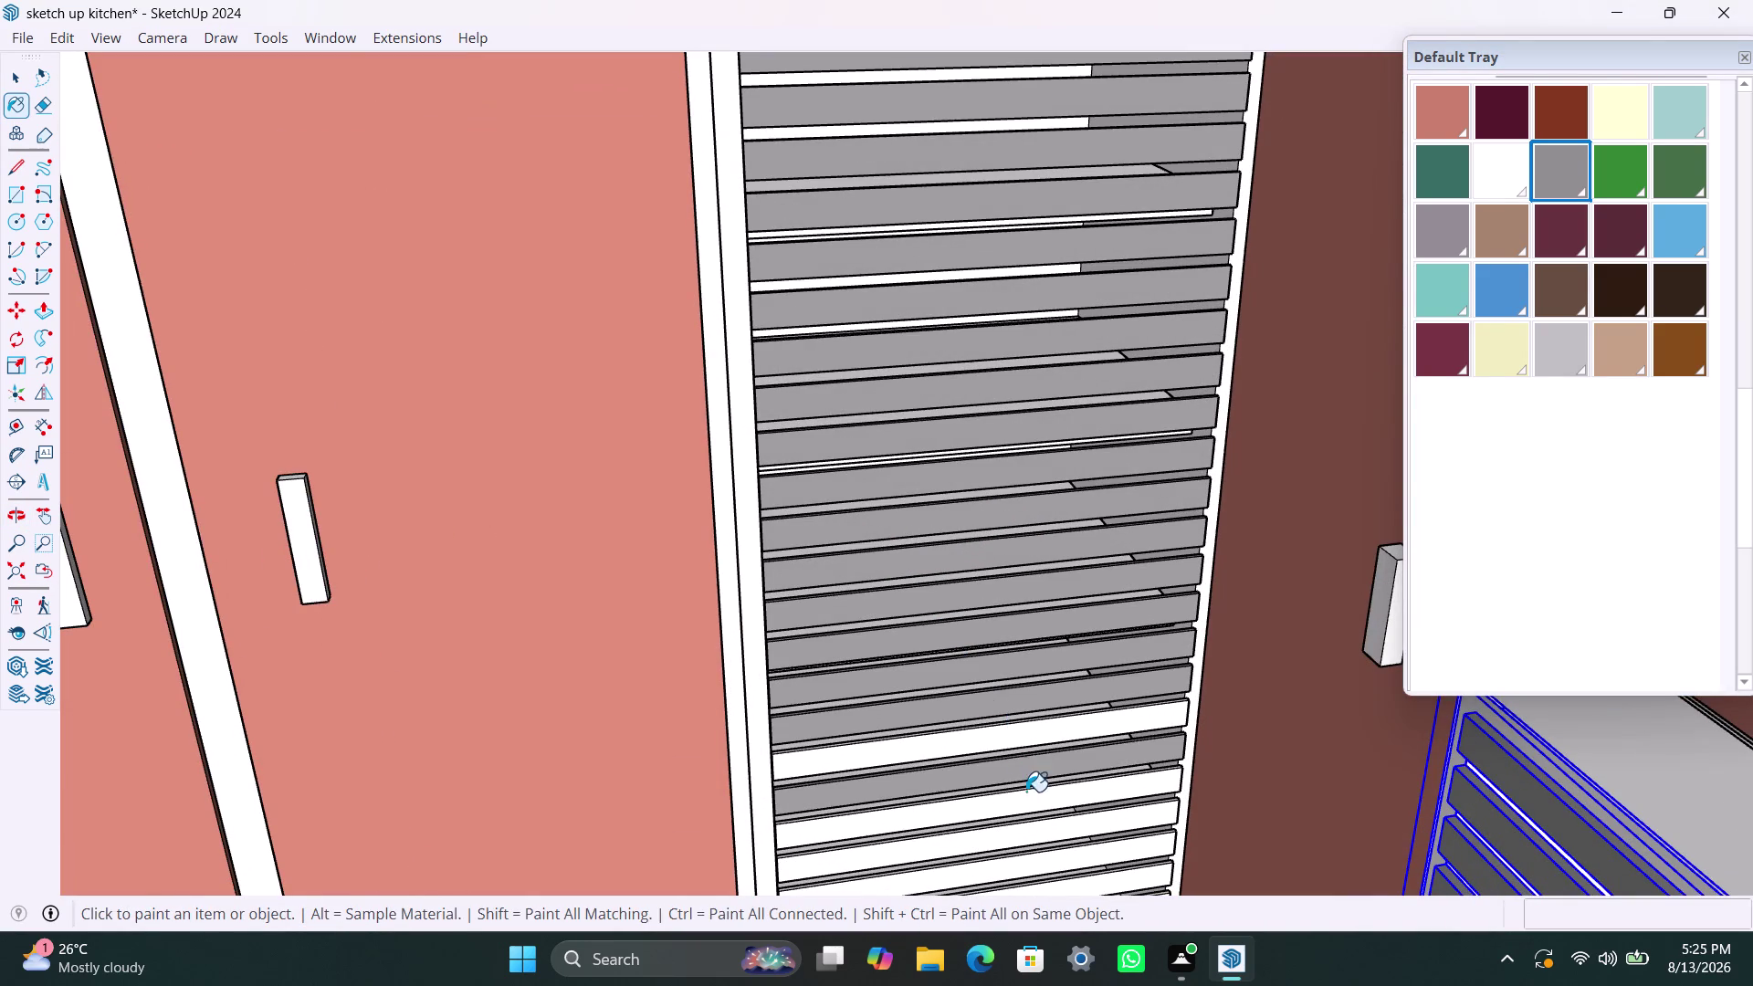
click(1015, 743)
click(1055, 809)
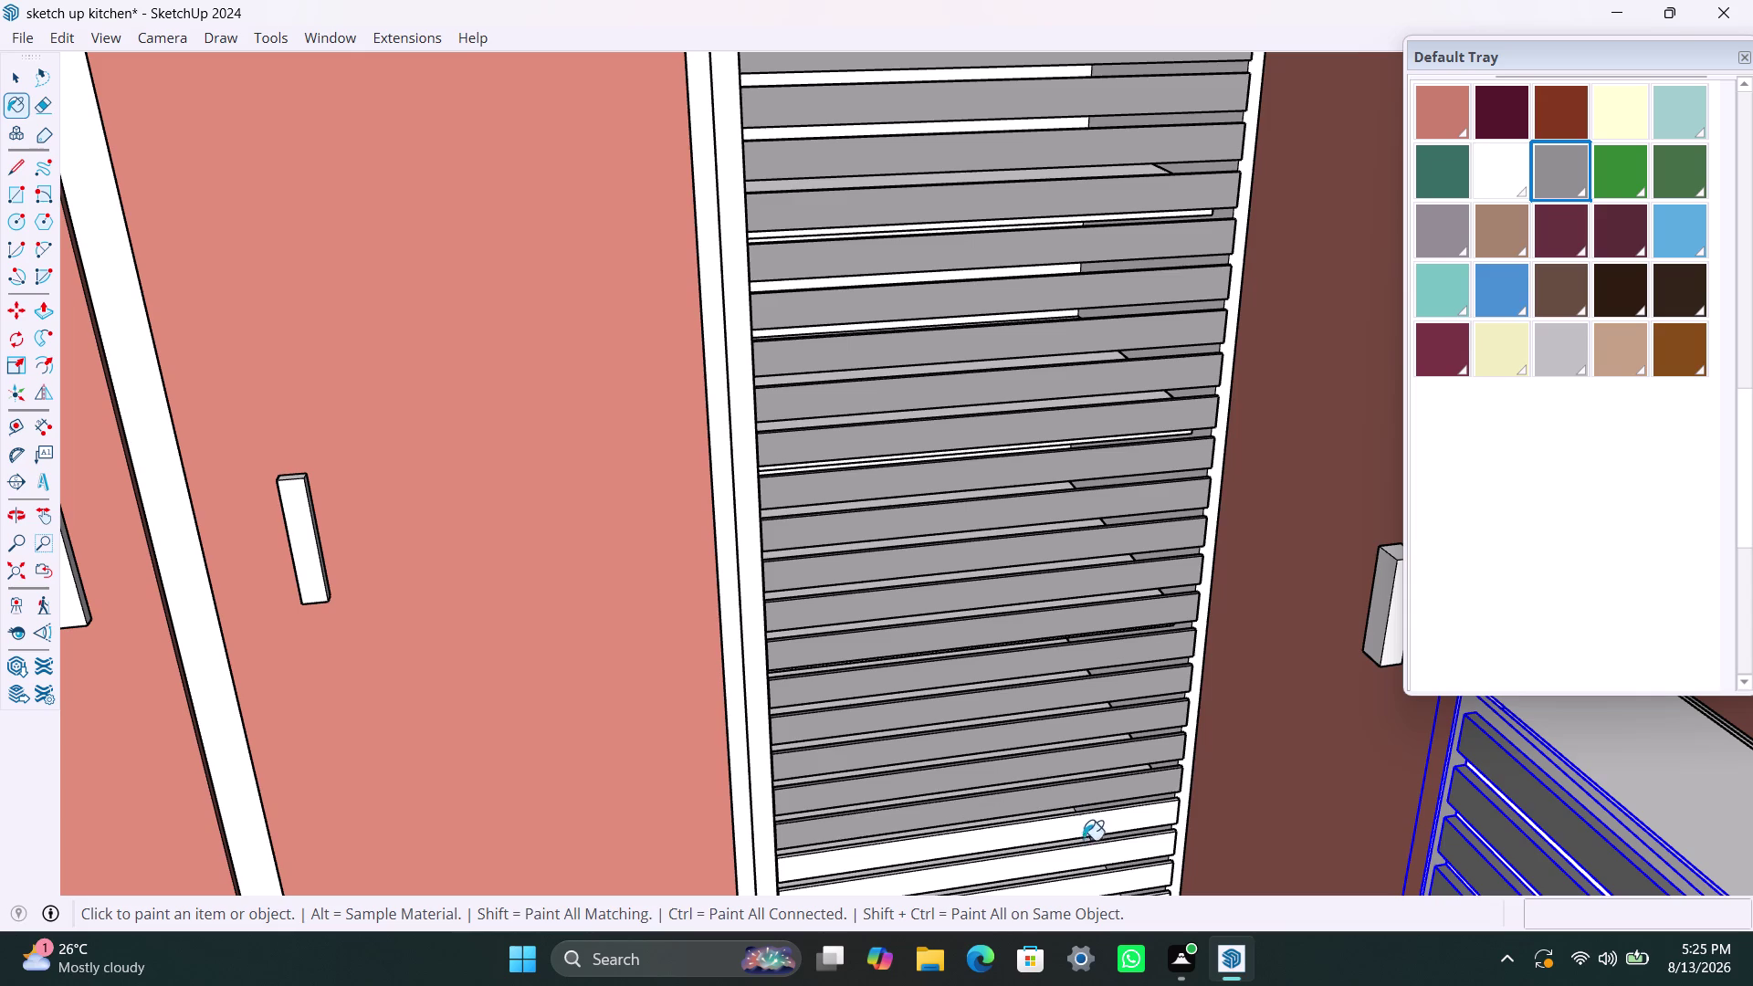
click(1087, 843)
click(1091, 829)
Paint the last four bottom slats gray and return to the Select tool.
scroll(down, 3)
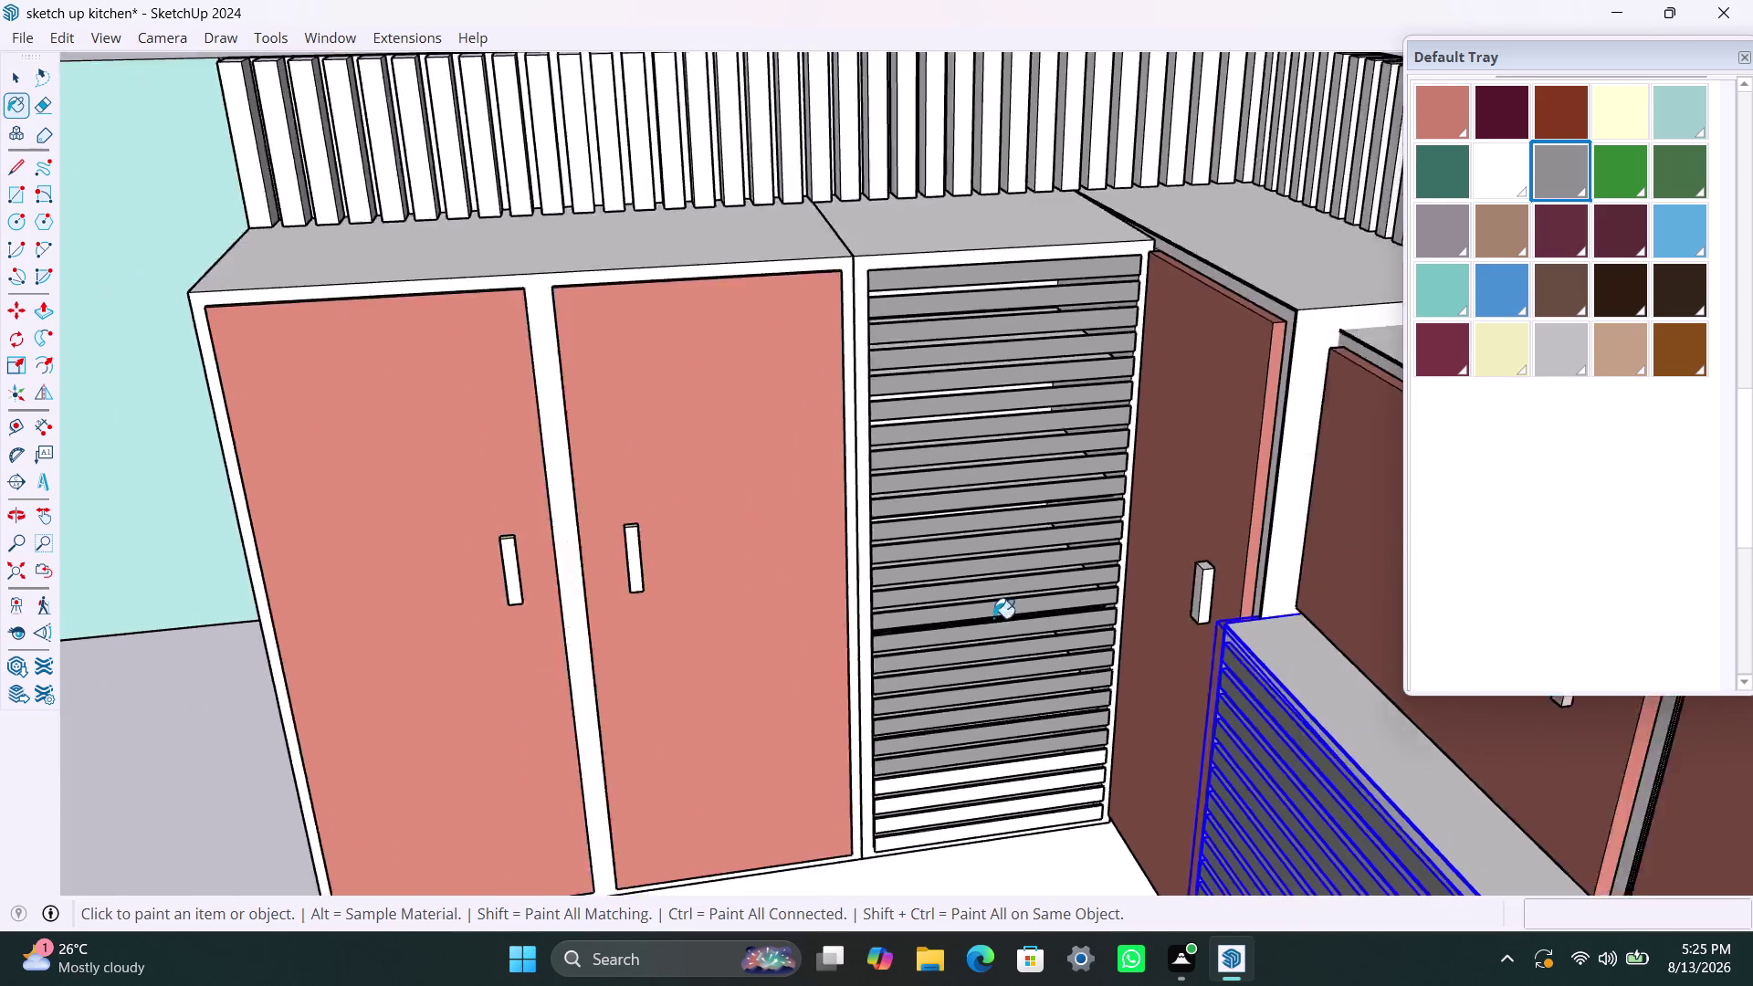
scroll(up, 3)
click(991, 746)
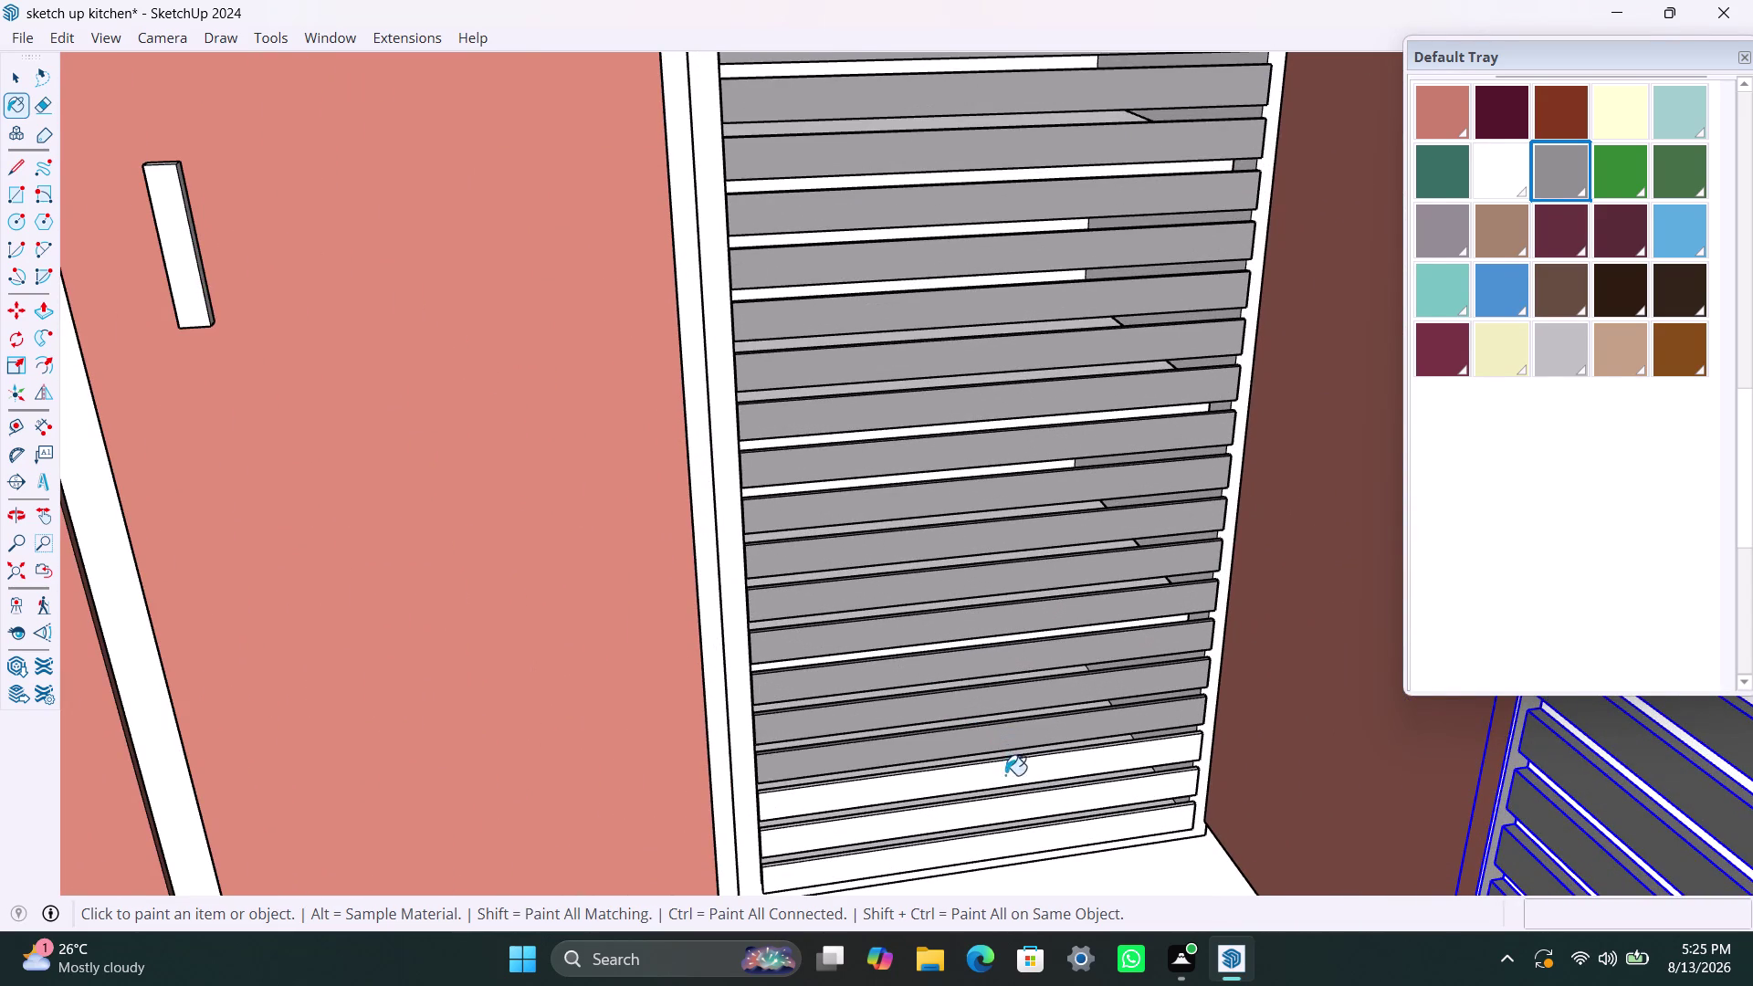
click(1008, 776)
click(1031, 816)
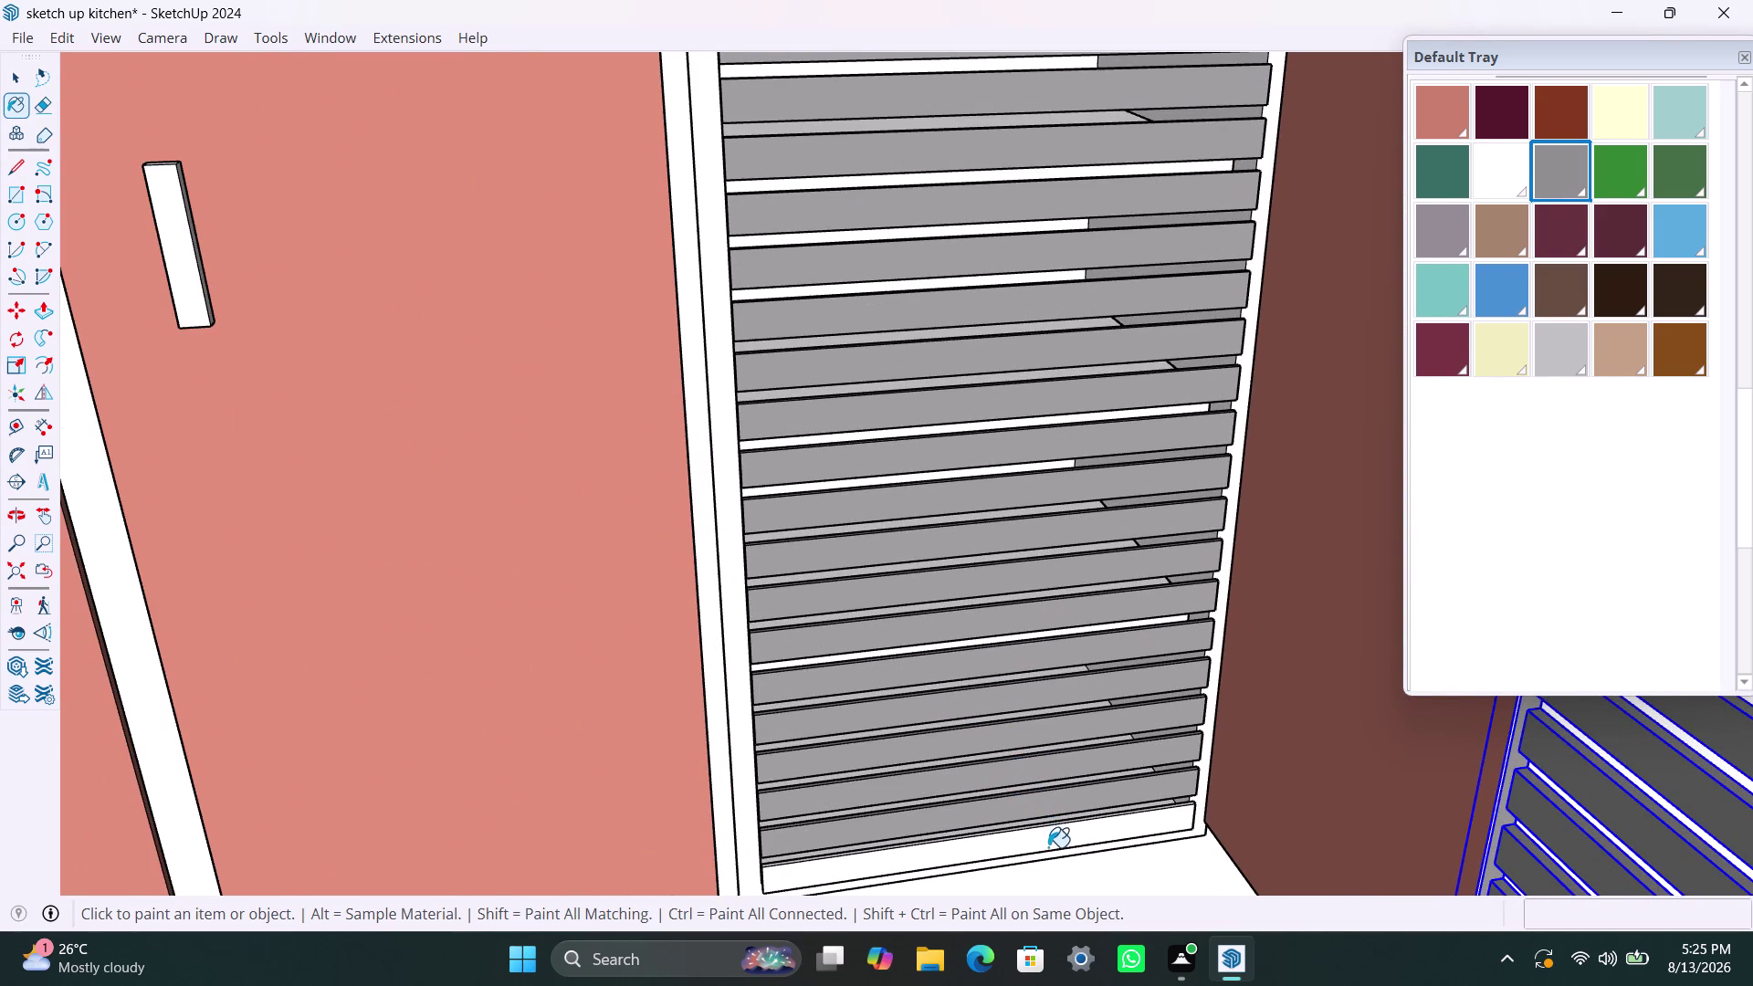
click(1048, 847)
key(space)
Orbit out to review the gray shutter and the whole kitchen.
scroll(down, 3)
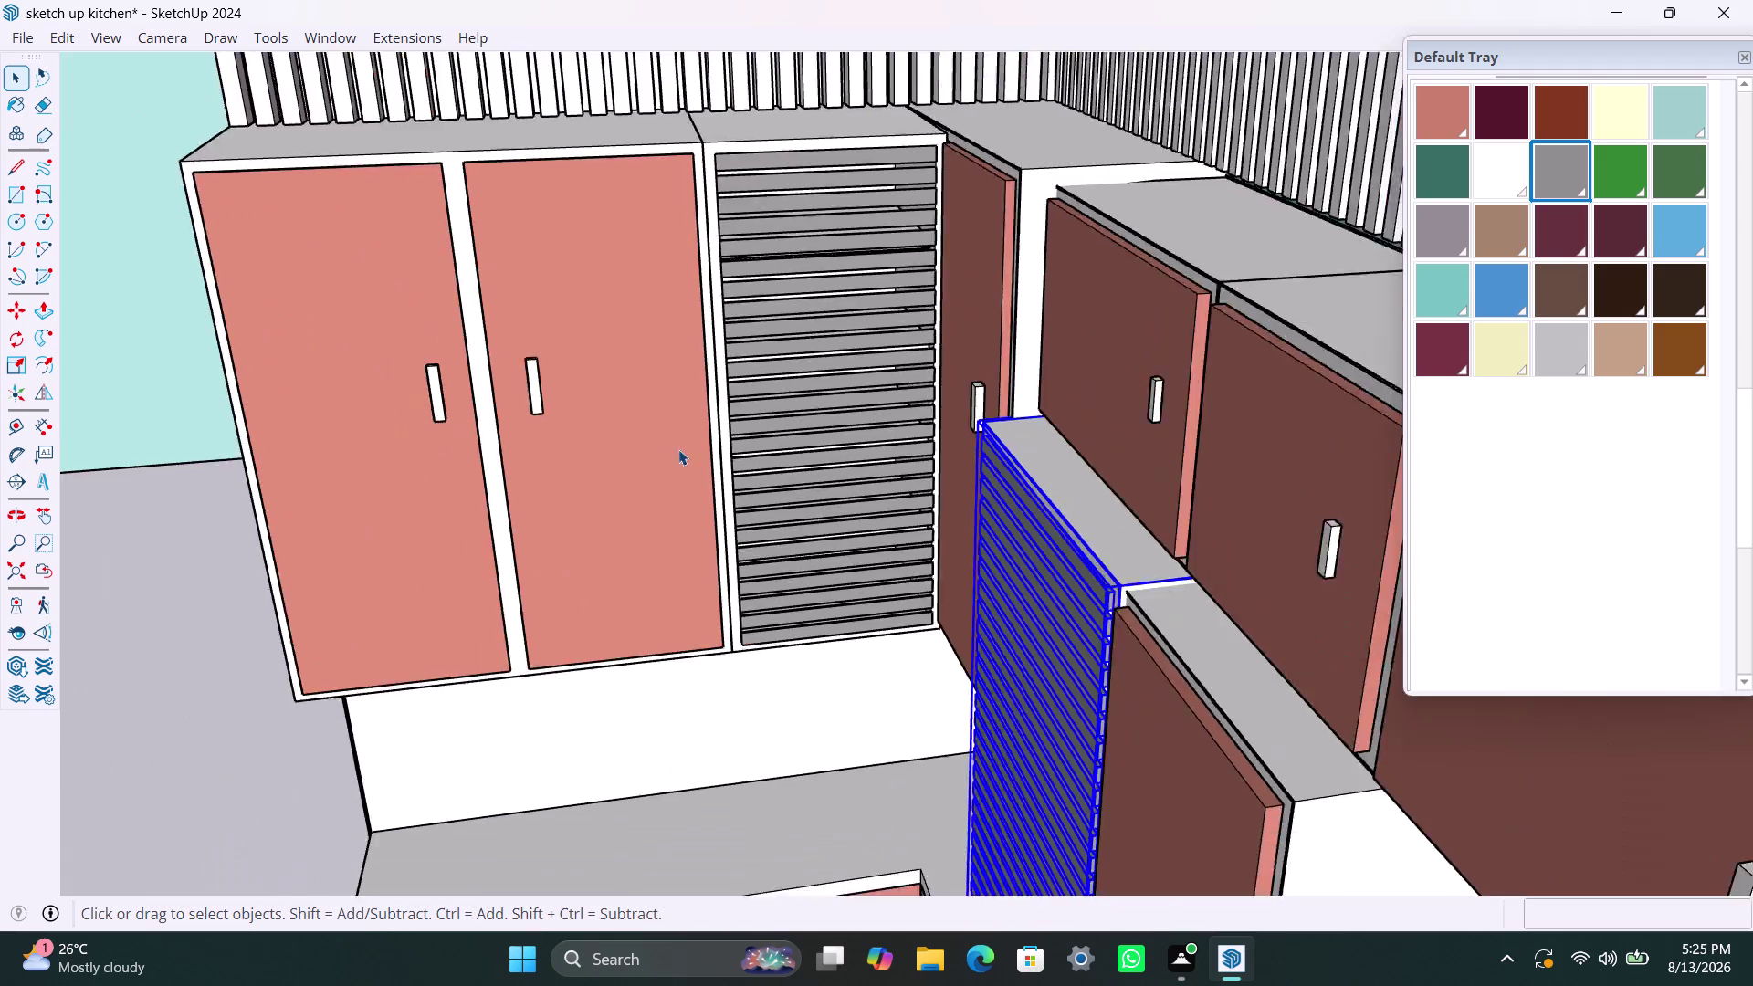
scroll(down, 3)
middle_drag(690, 589, 1275, 644)
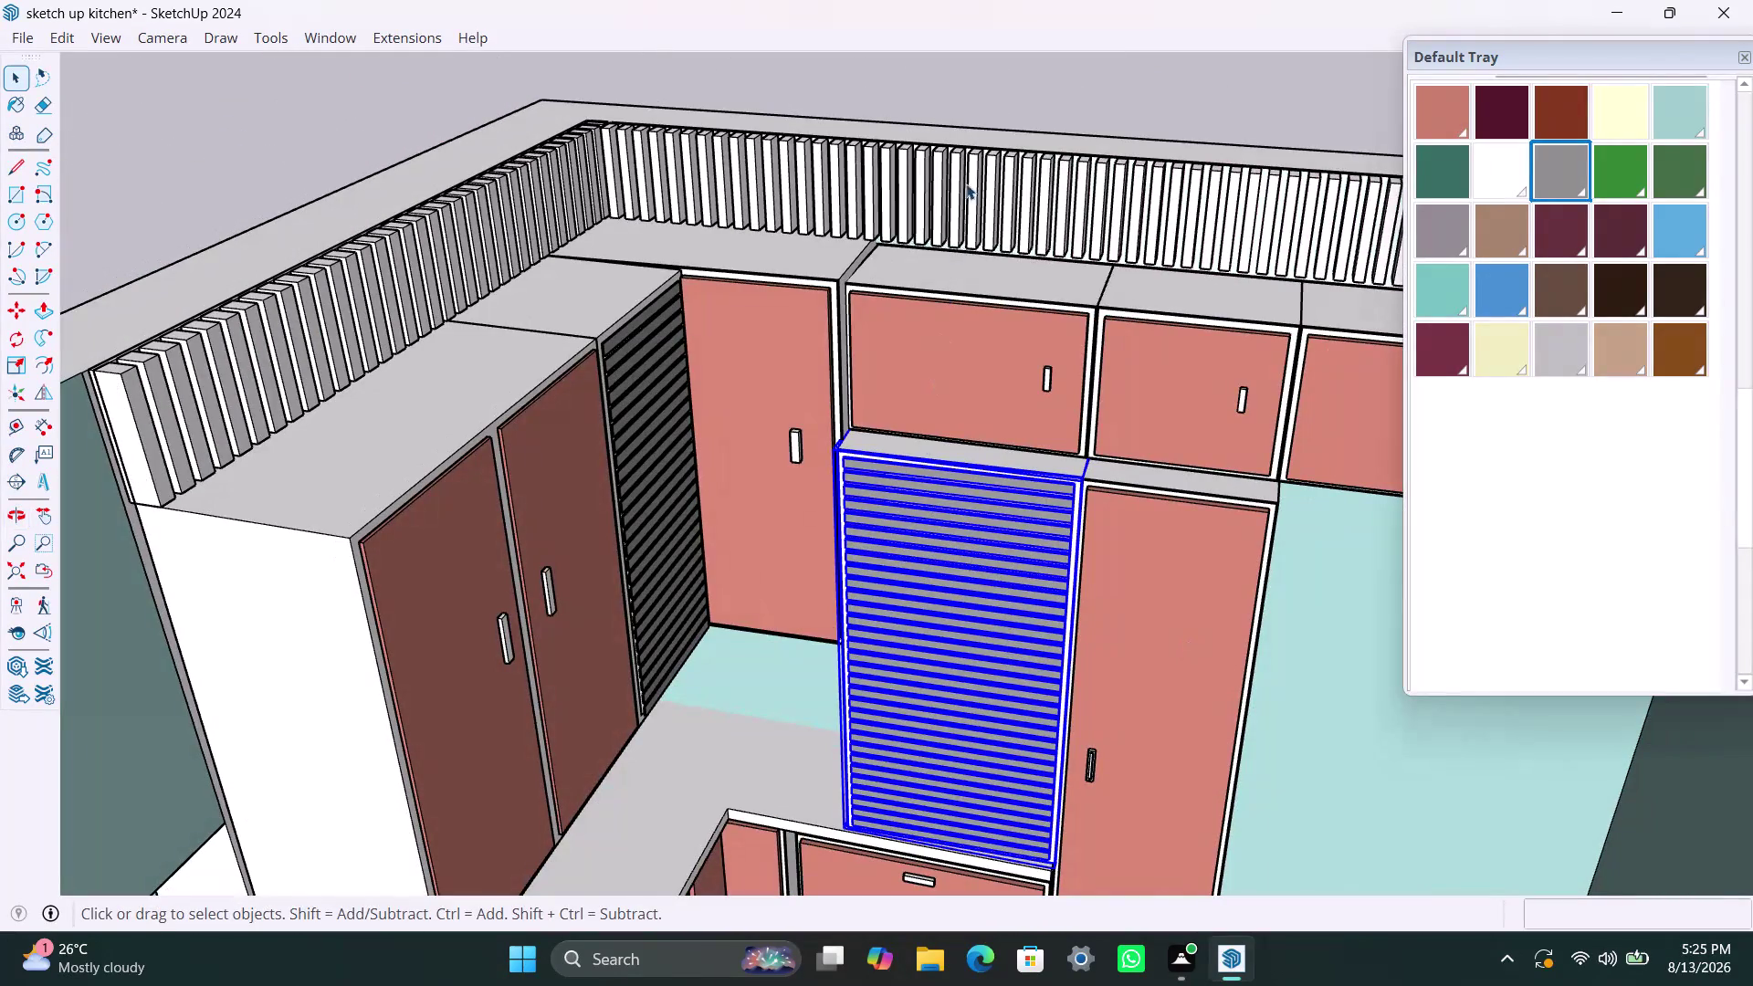
click(1030, 96)
scroll(down, 3)
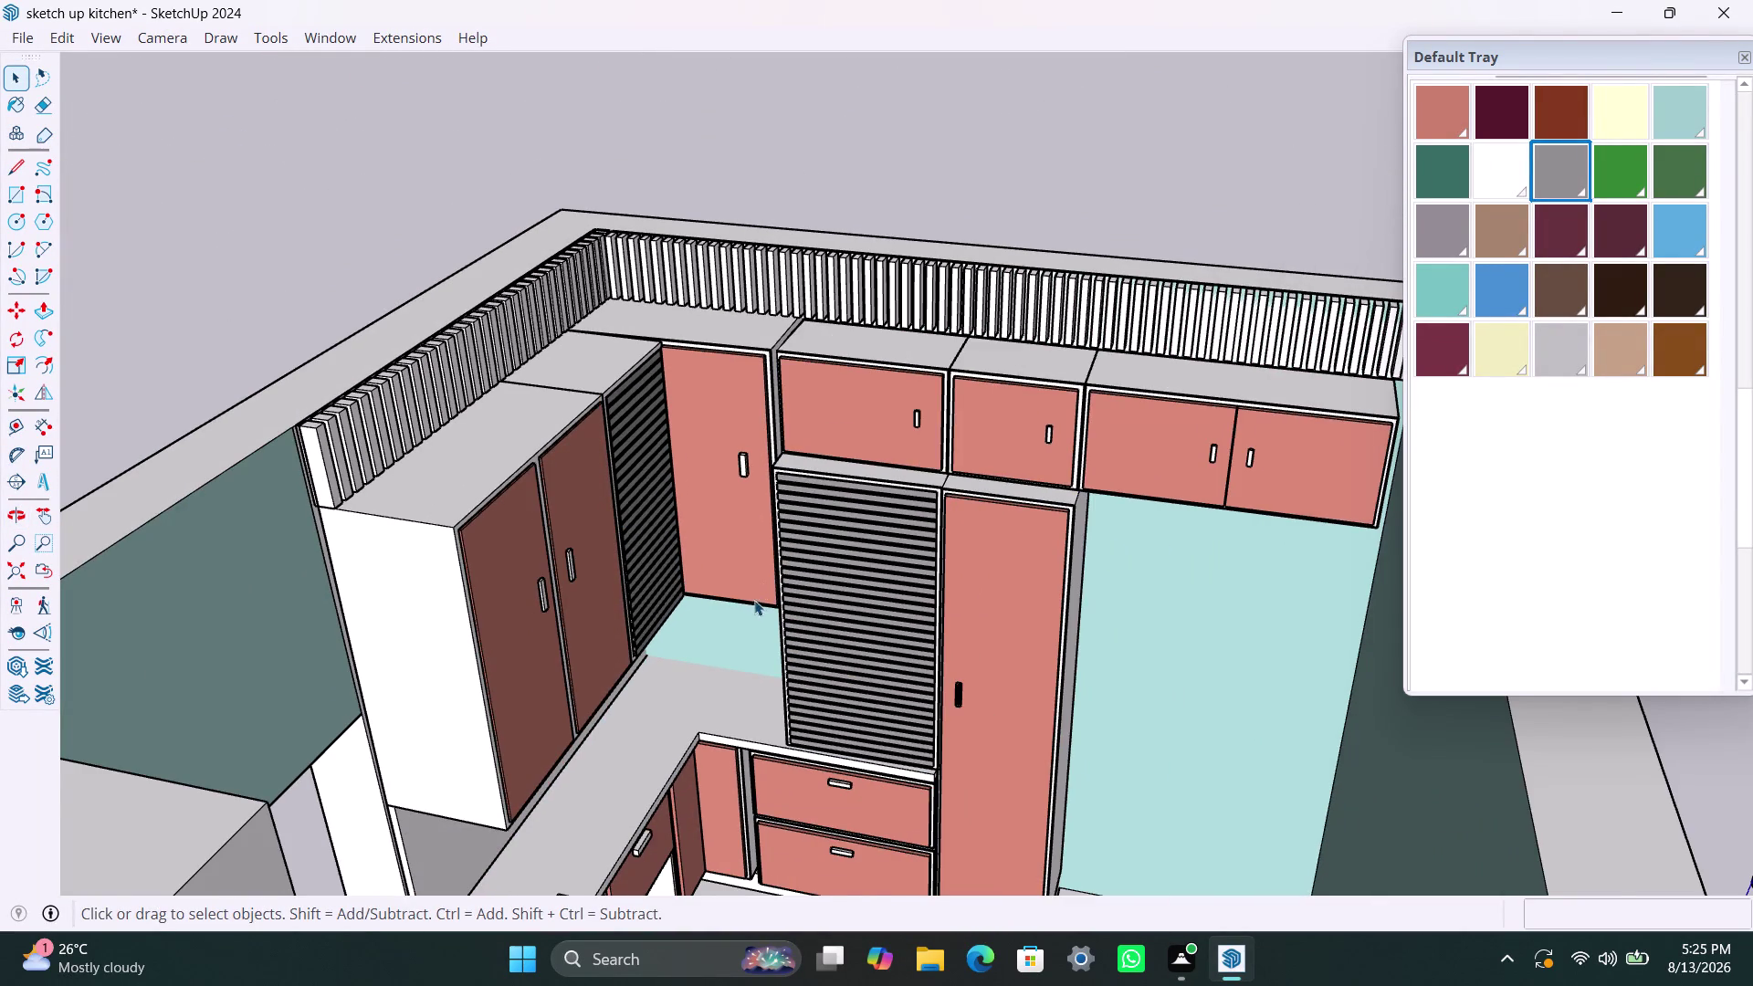
middle_drag(757, 602, 942, 608)
scroll(down, 3)
scroll(down, 3)
middle_drag(864, 701, 598, 739)
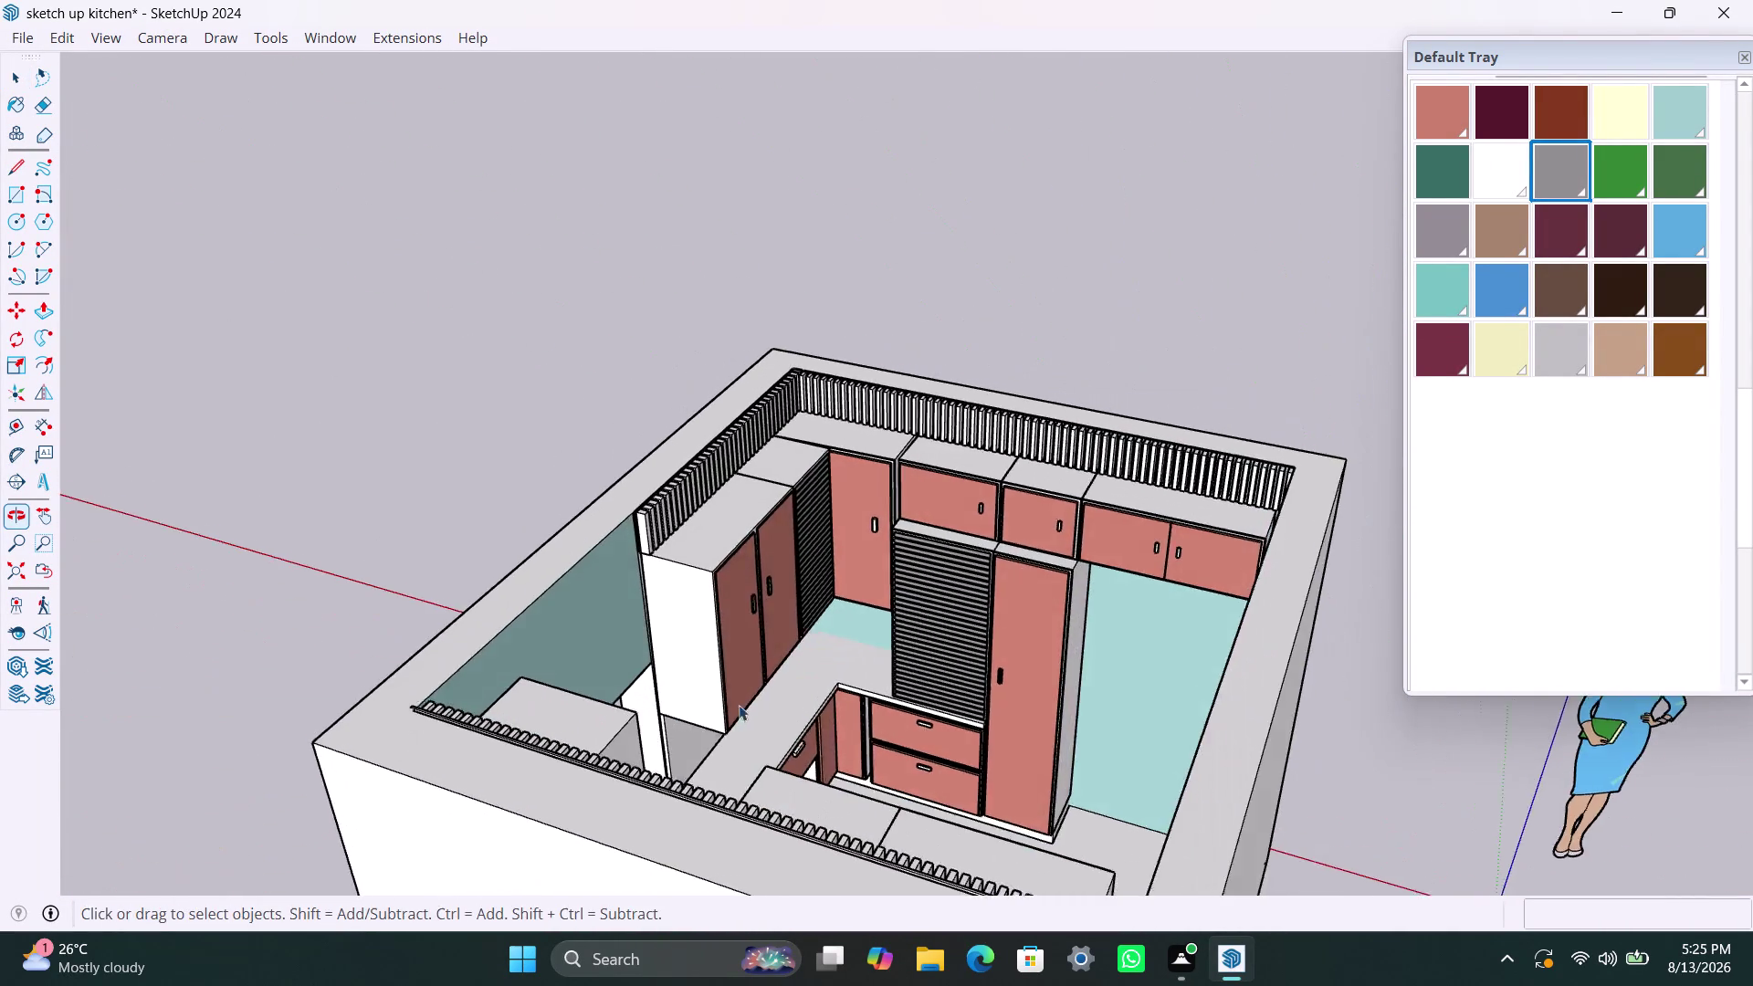
scroll(up, 3)
middle_drag(925, 730, 639, 731)
scroll(up, 3)
middle_drag(883, 769, 641, 772)
scroll(up, 3)
scroll(down, 3)
Orbit over the kitchen and close in on the white base cabinets.
middle_drag(888, 738, 655, 793)
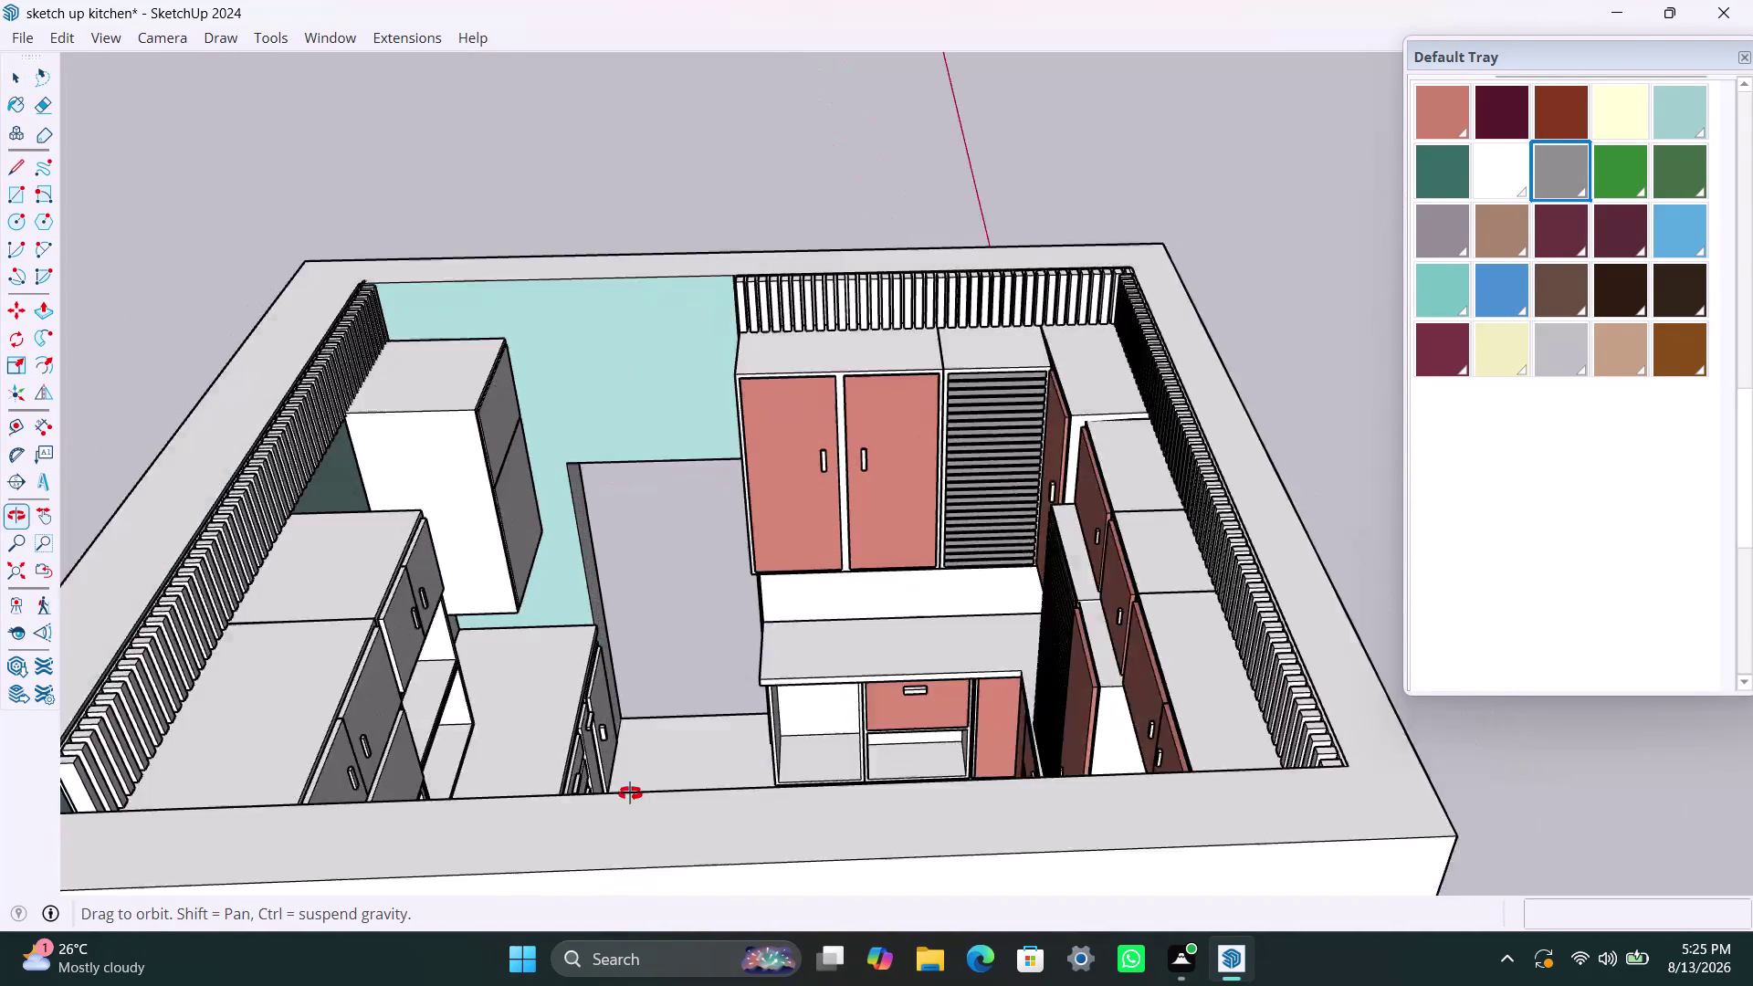
middle_drag(656, 793, 394, 771)
scroll(down, 3)
middle_drag(738, 595, 503, 631)
middle_drag(717, 550, 734, 556)
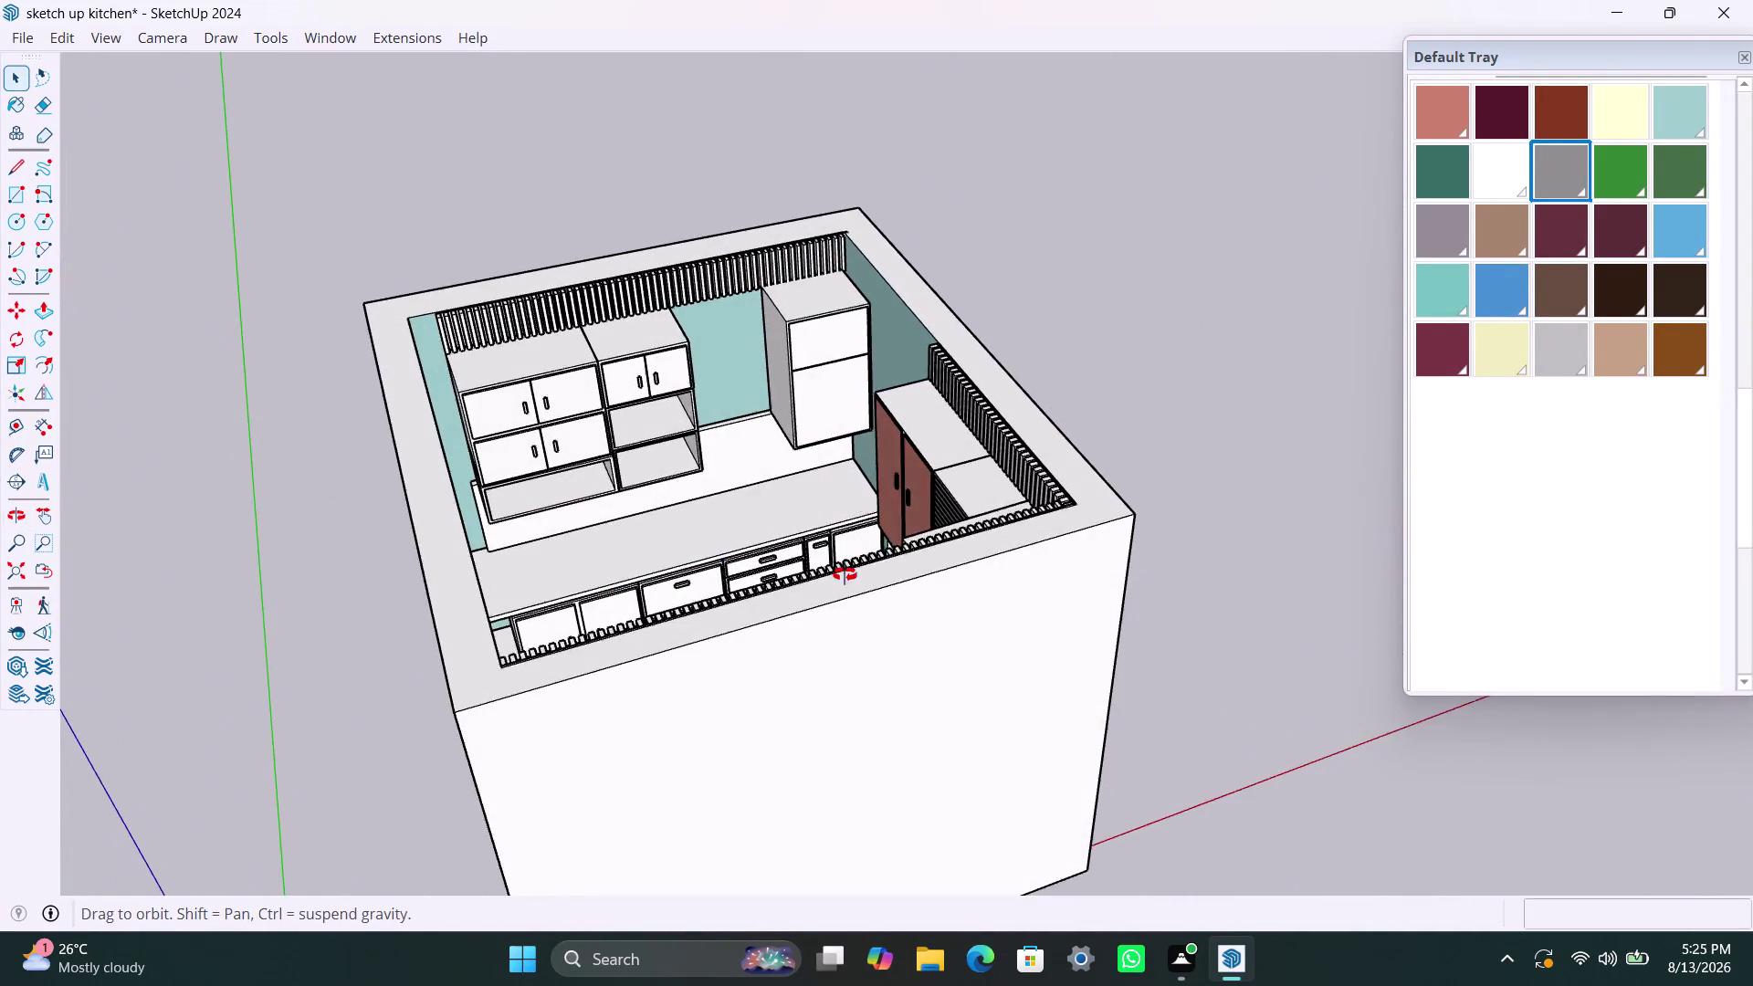
middle_drag(734, 555, 1399, 568)
scroll(up, 3)
middle_drag(898, 636, 1096, 668)
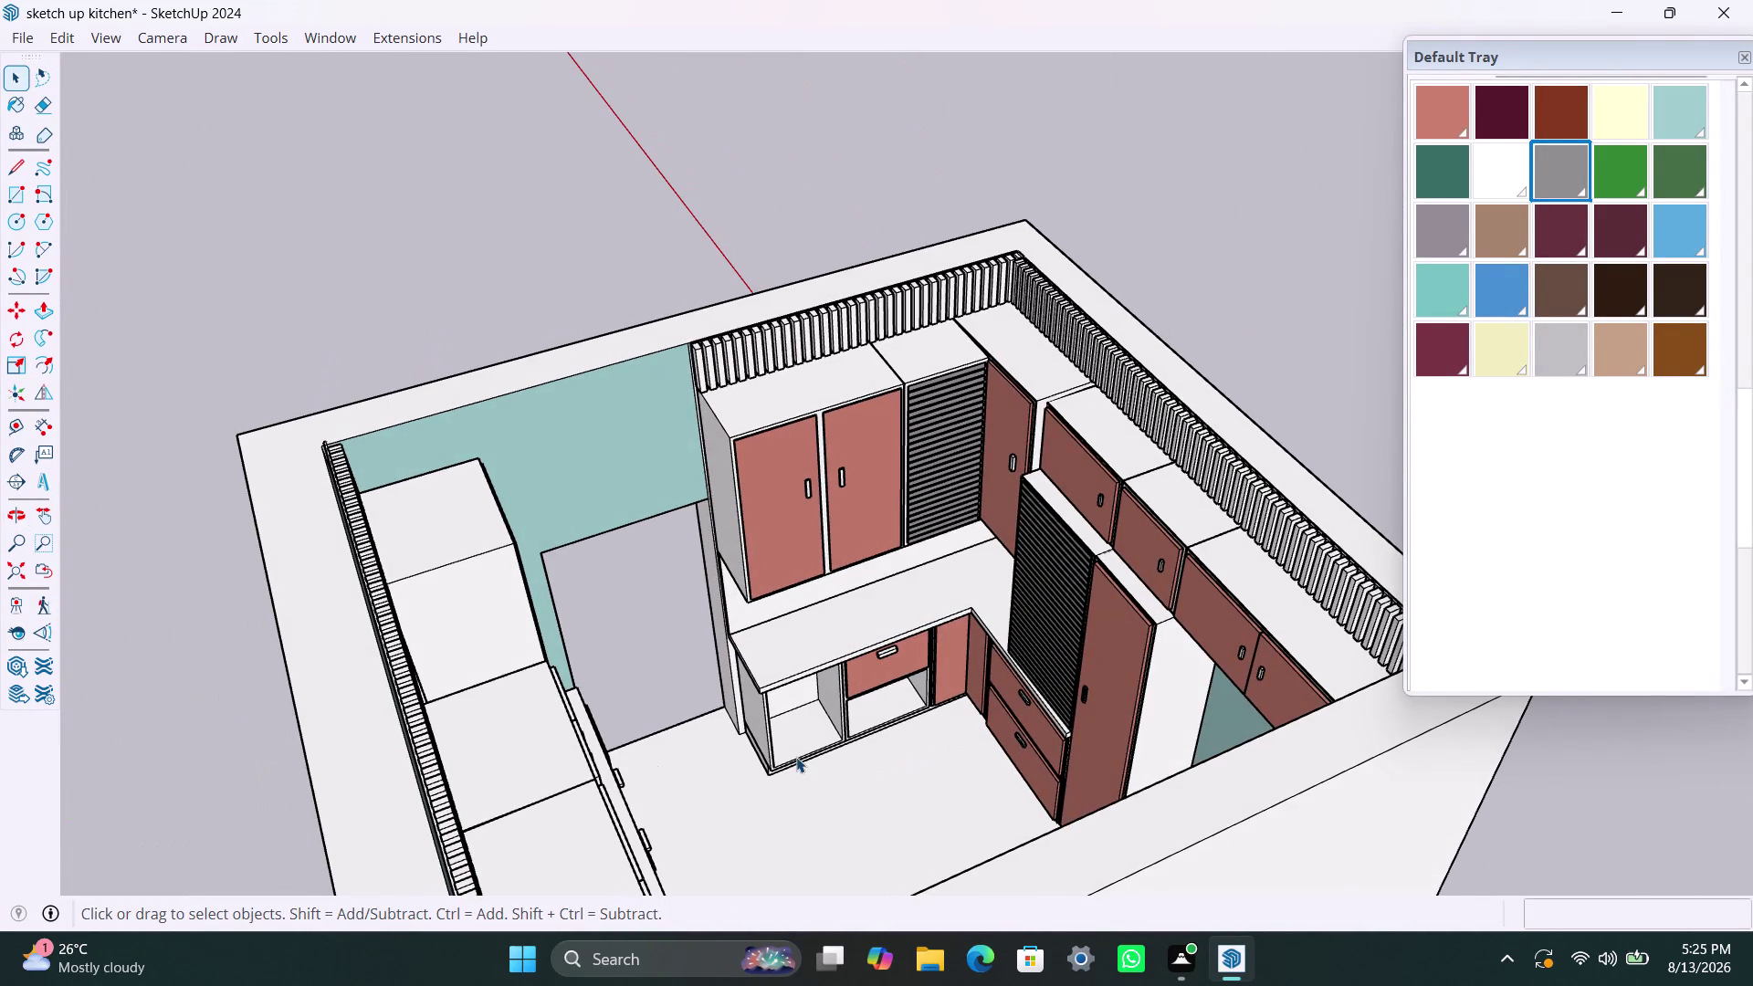
middle_drag(949, 752, 598, 755)
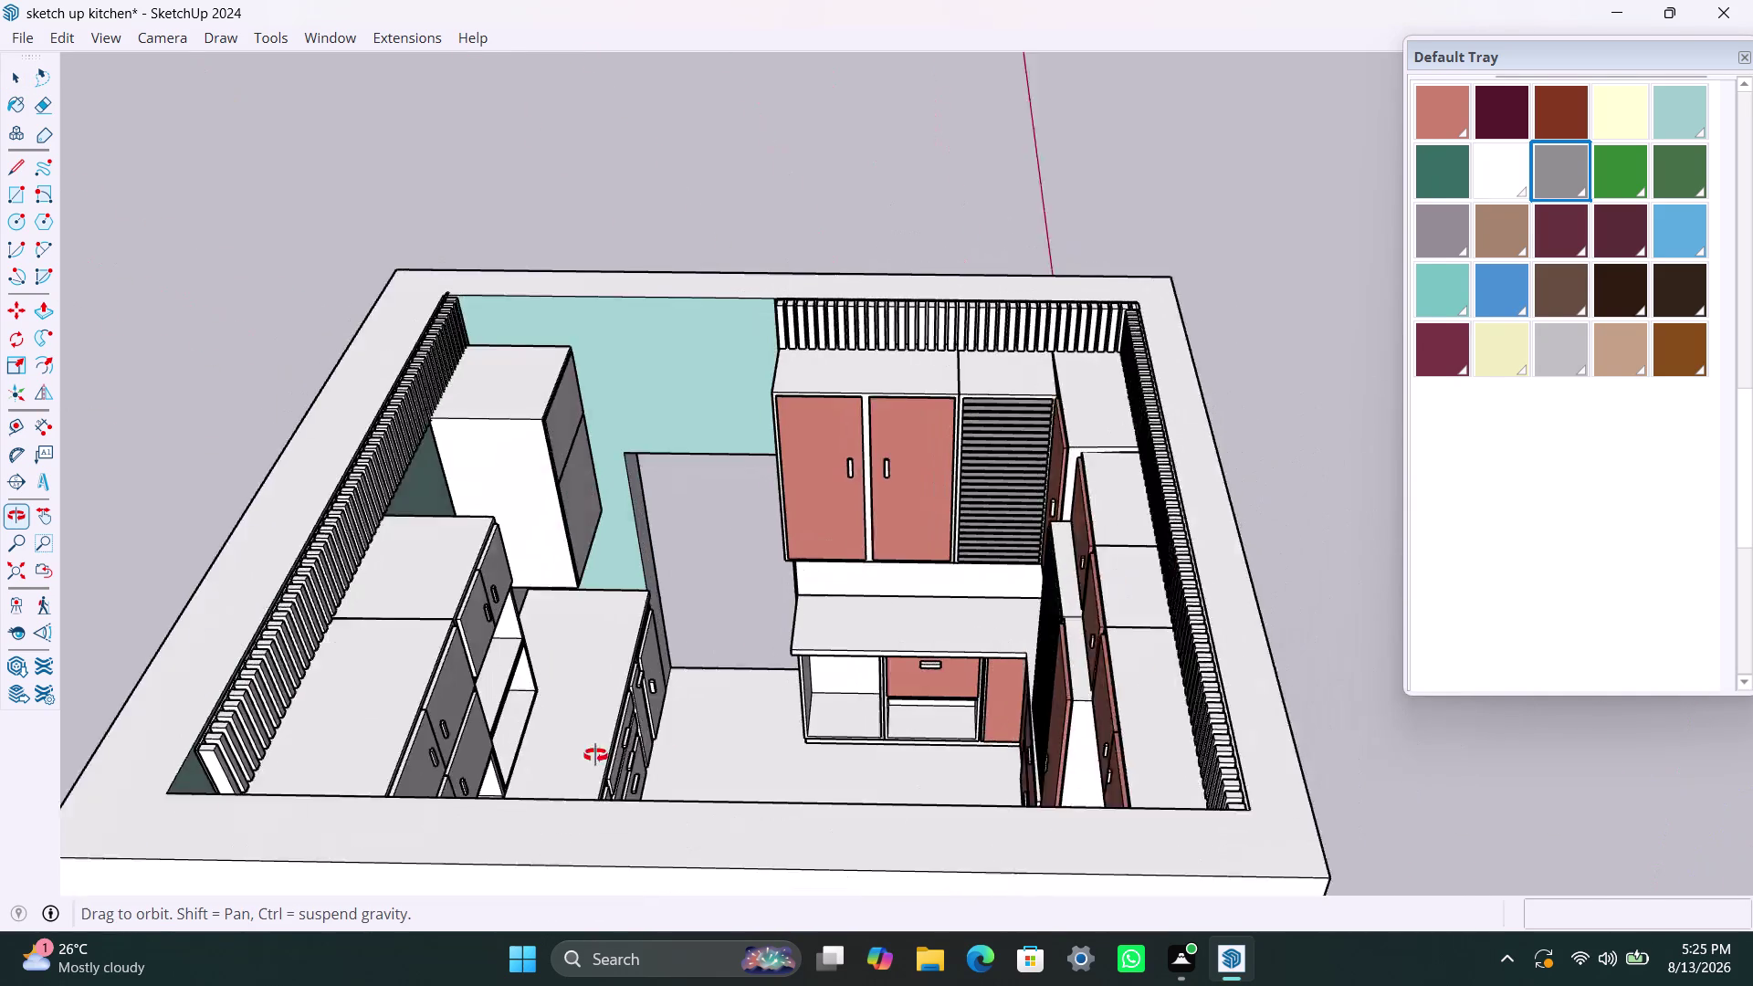
middle_drag(598, 755, 595, 755)
scroll(up, 3)
middle_drag(949, 713, 430, 740)
scroll(up, 3)
middle_drag(816, 640, 731, 675)
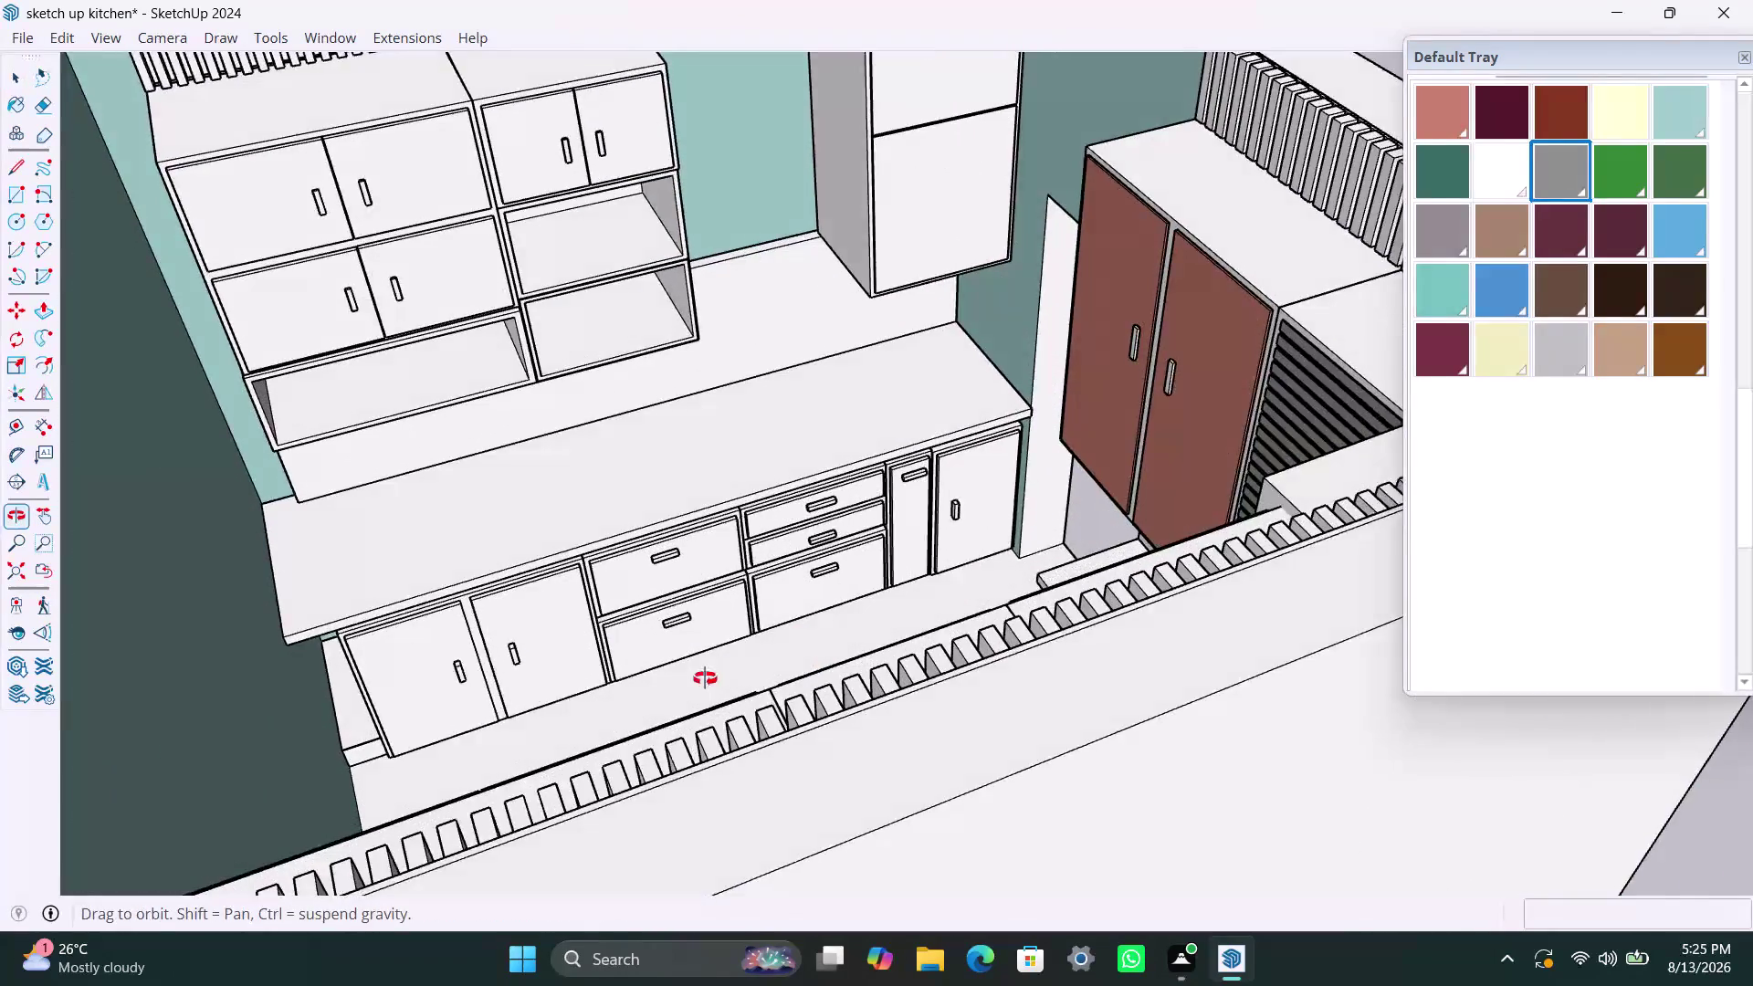
middle_drag(732, 675, 703, 679)
Pick the pink material, then undo the stray pink paint on the base cabinets.
click(1441, 106)
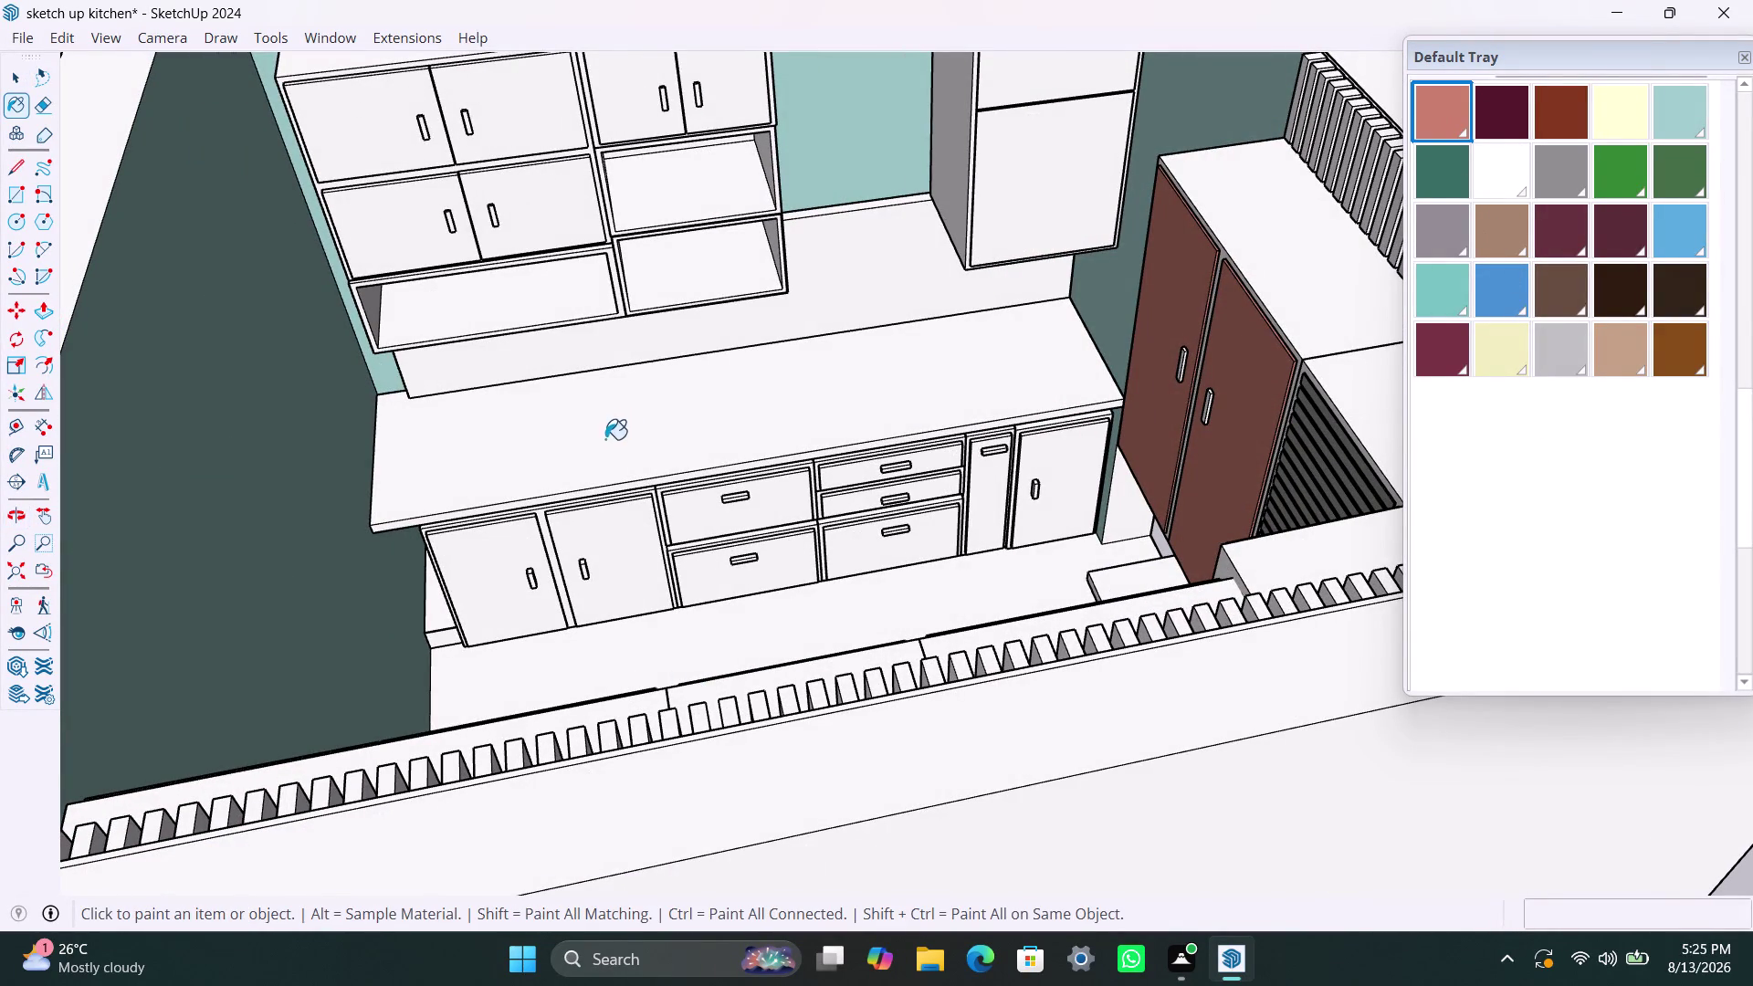
click(490, 542)
key(ctrl+z)
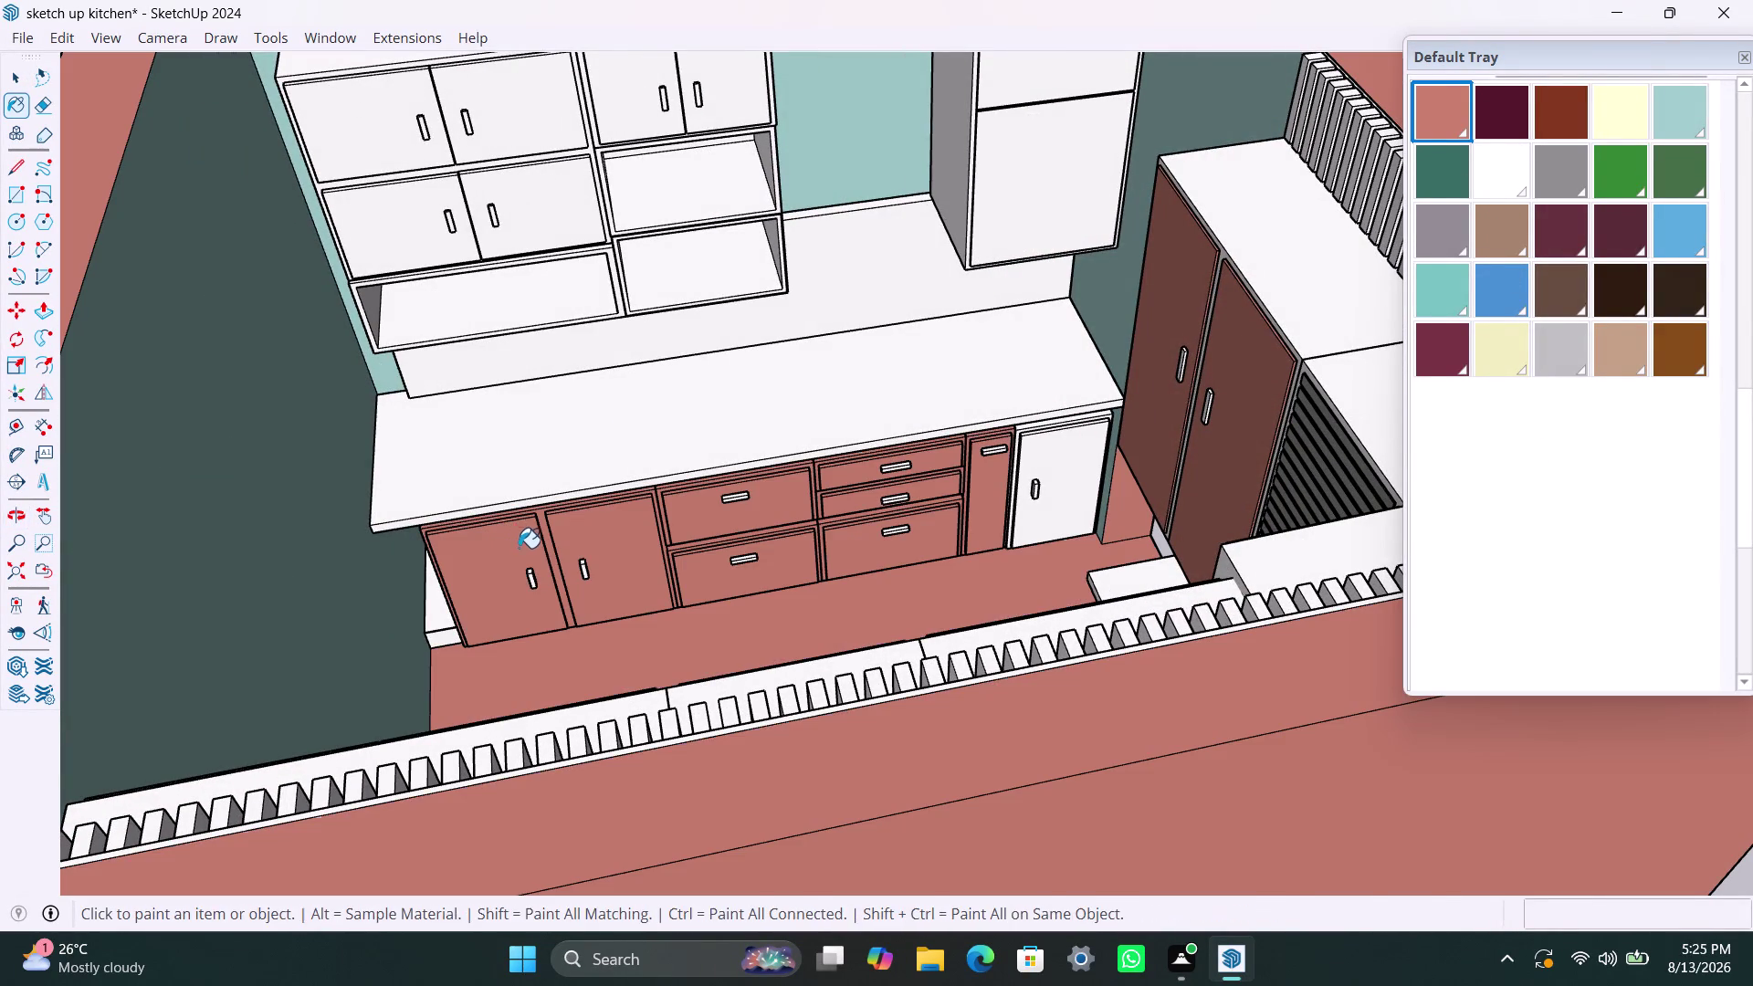
key(space)
Open the lower cabinet group and paint the left door salmon.
triple_click(475, 544)
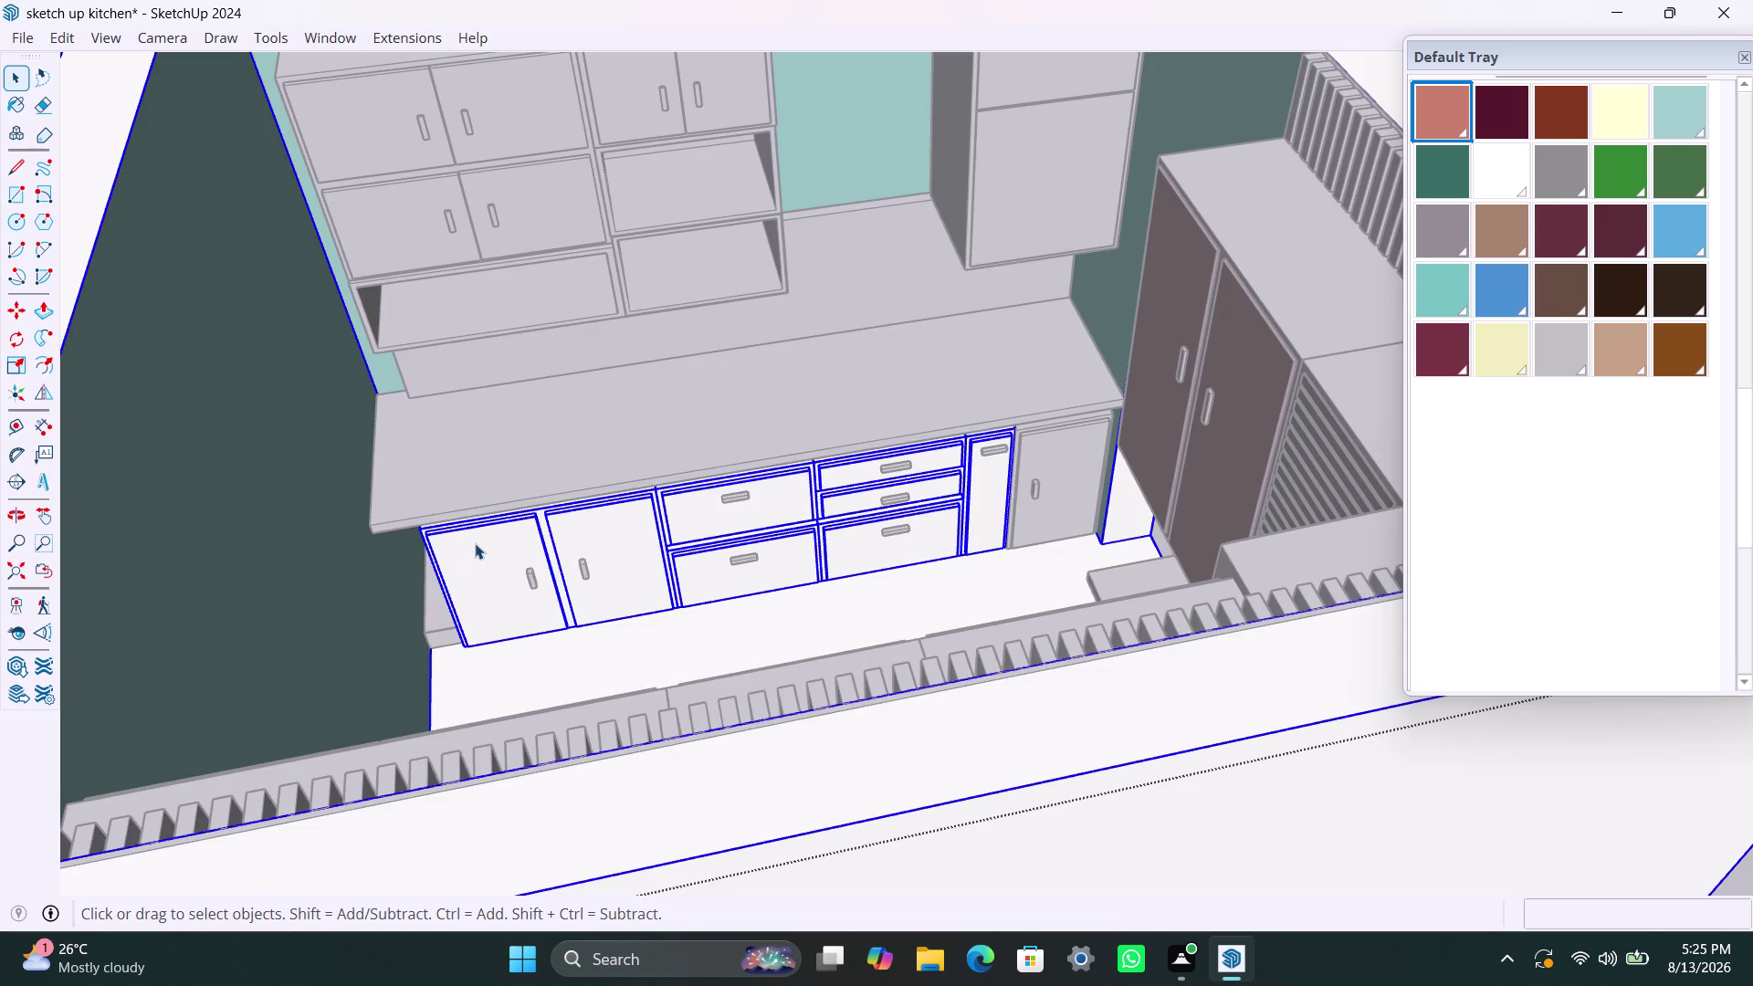
double_click(475, 543)
click(475, 543)
scroll(up, 3)
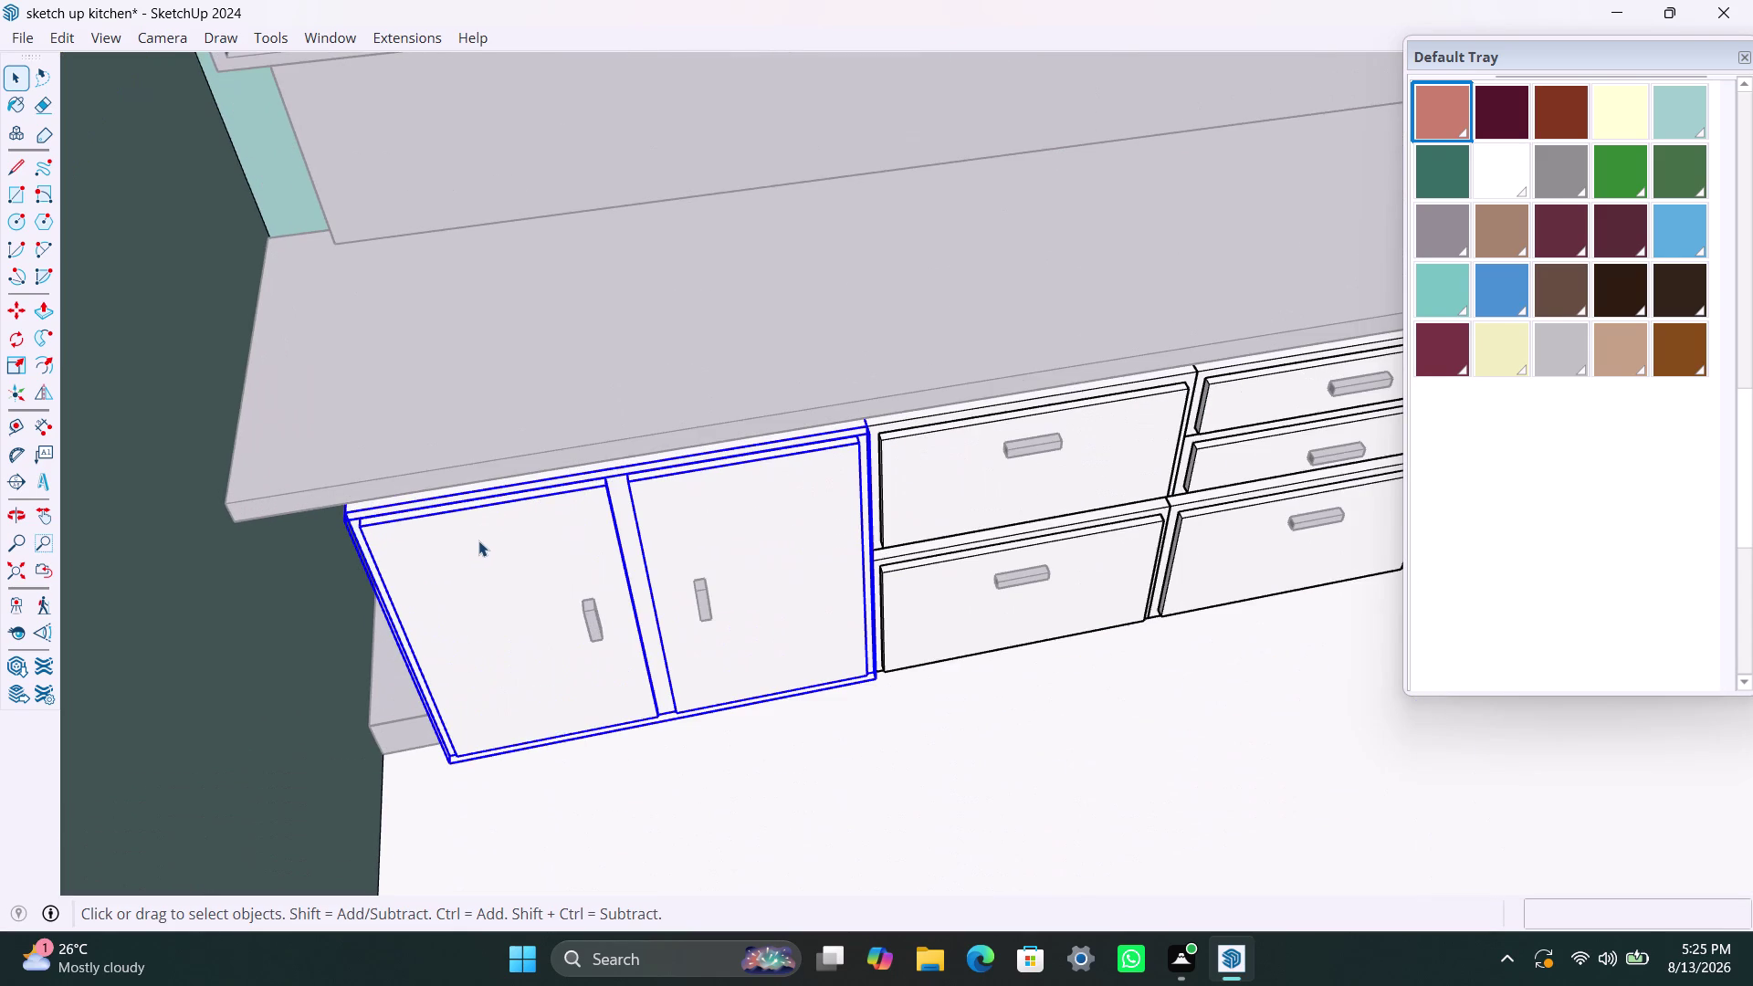
triple_click(478, 541)
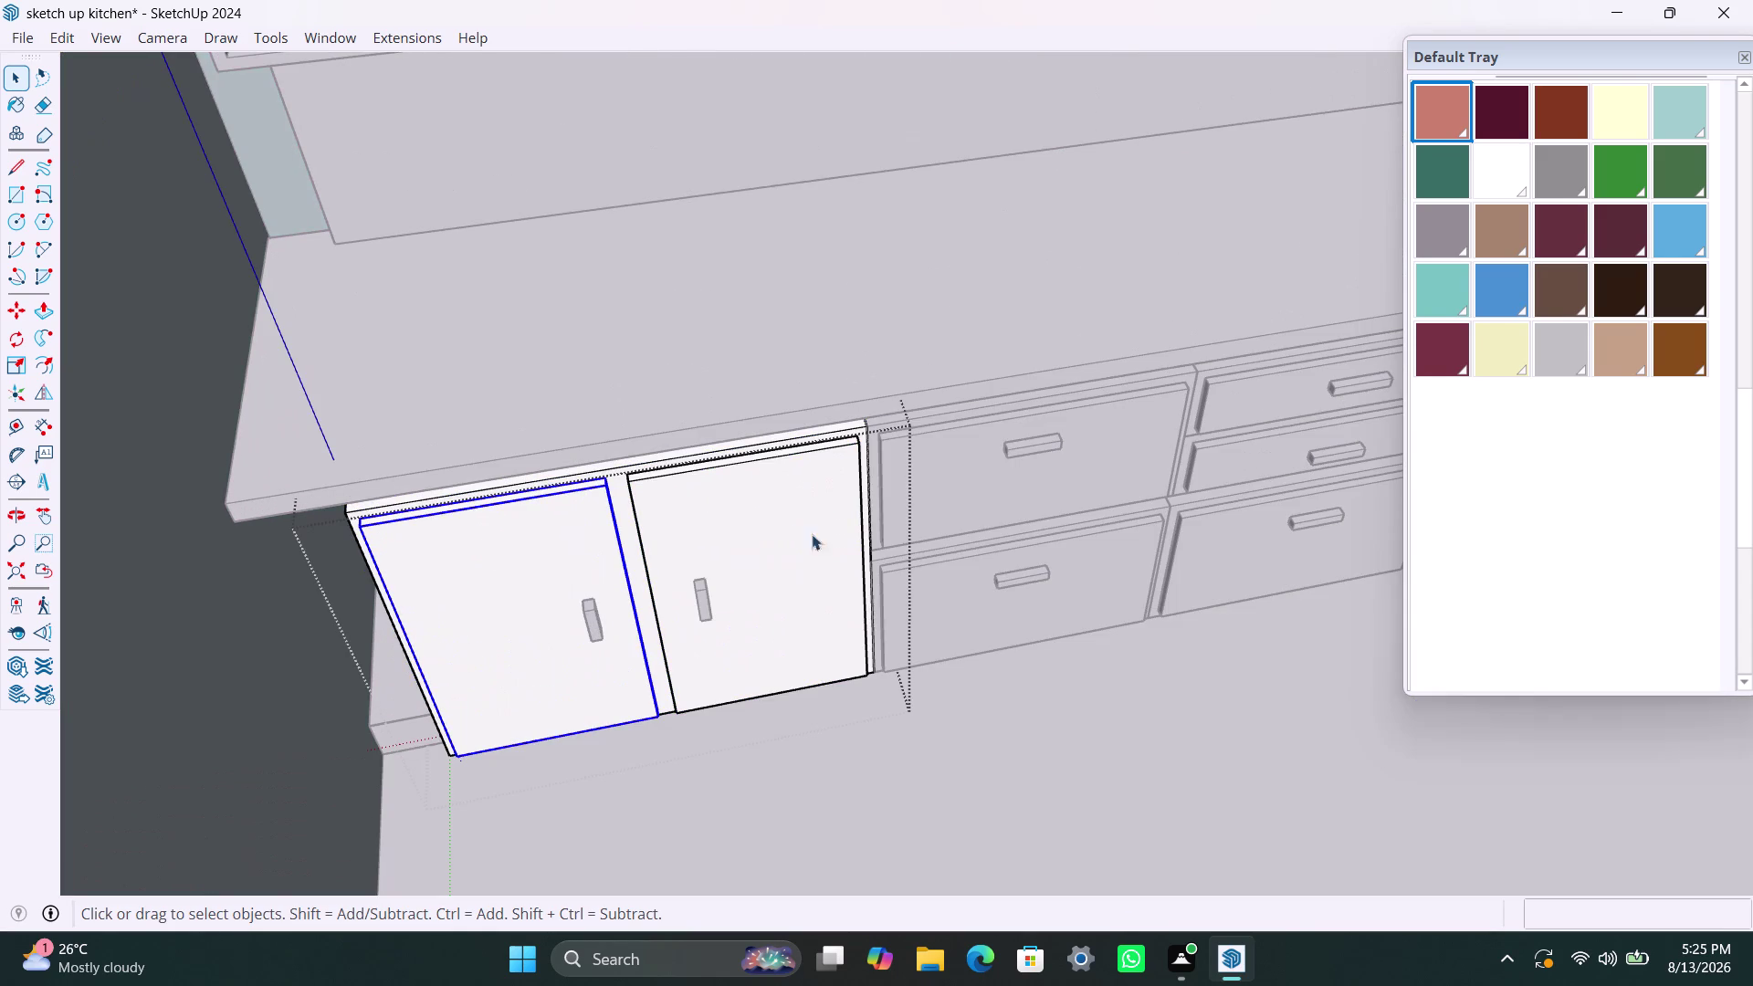
click(1440, 109)
click(559, 537)
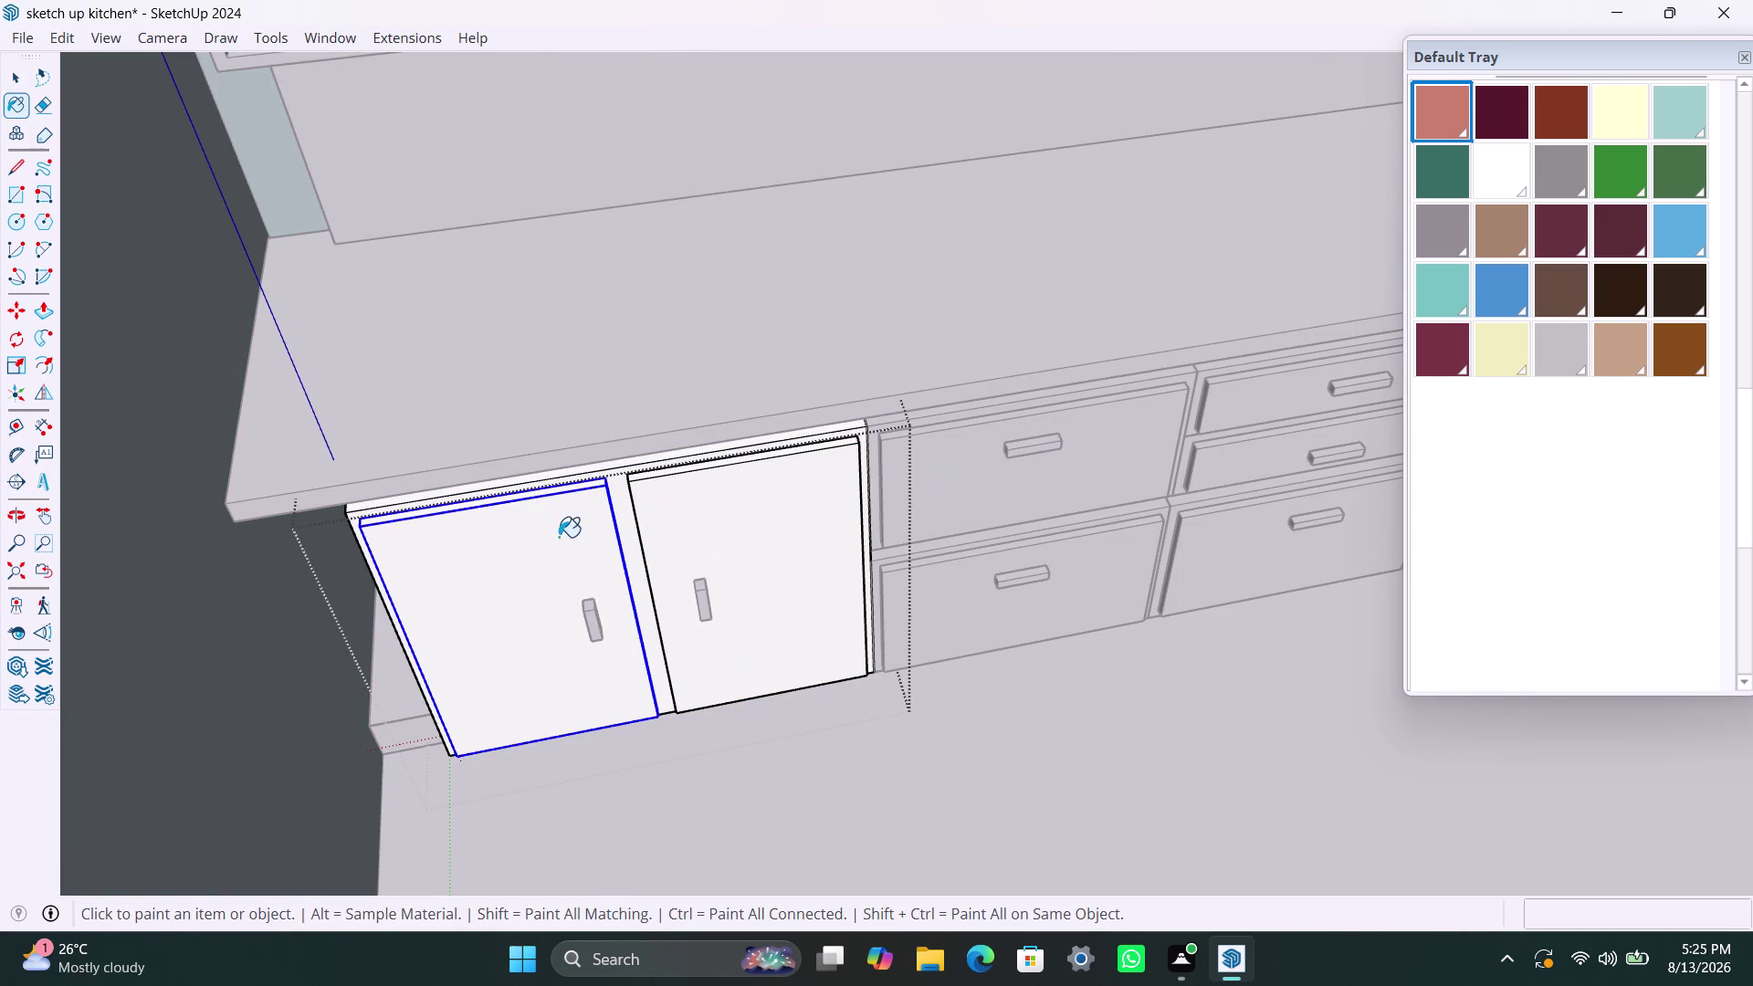
key(space)
triple_click(712, 506)
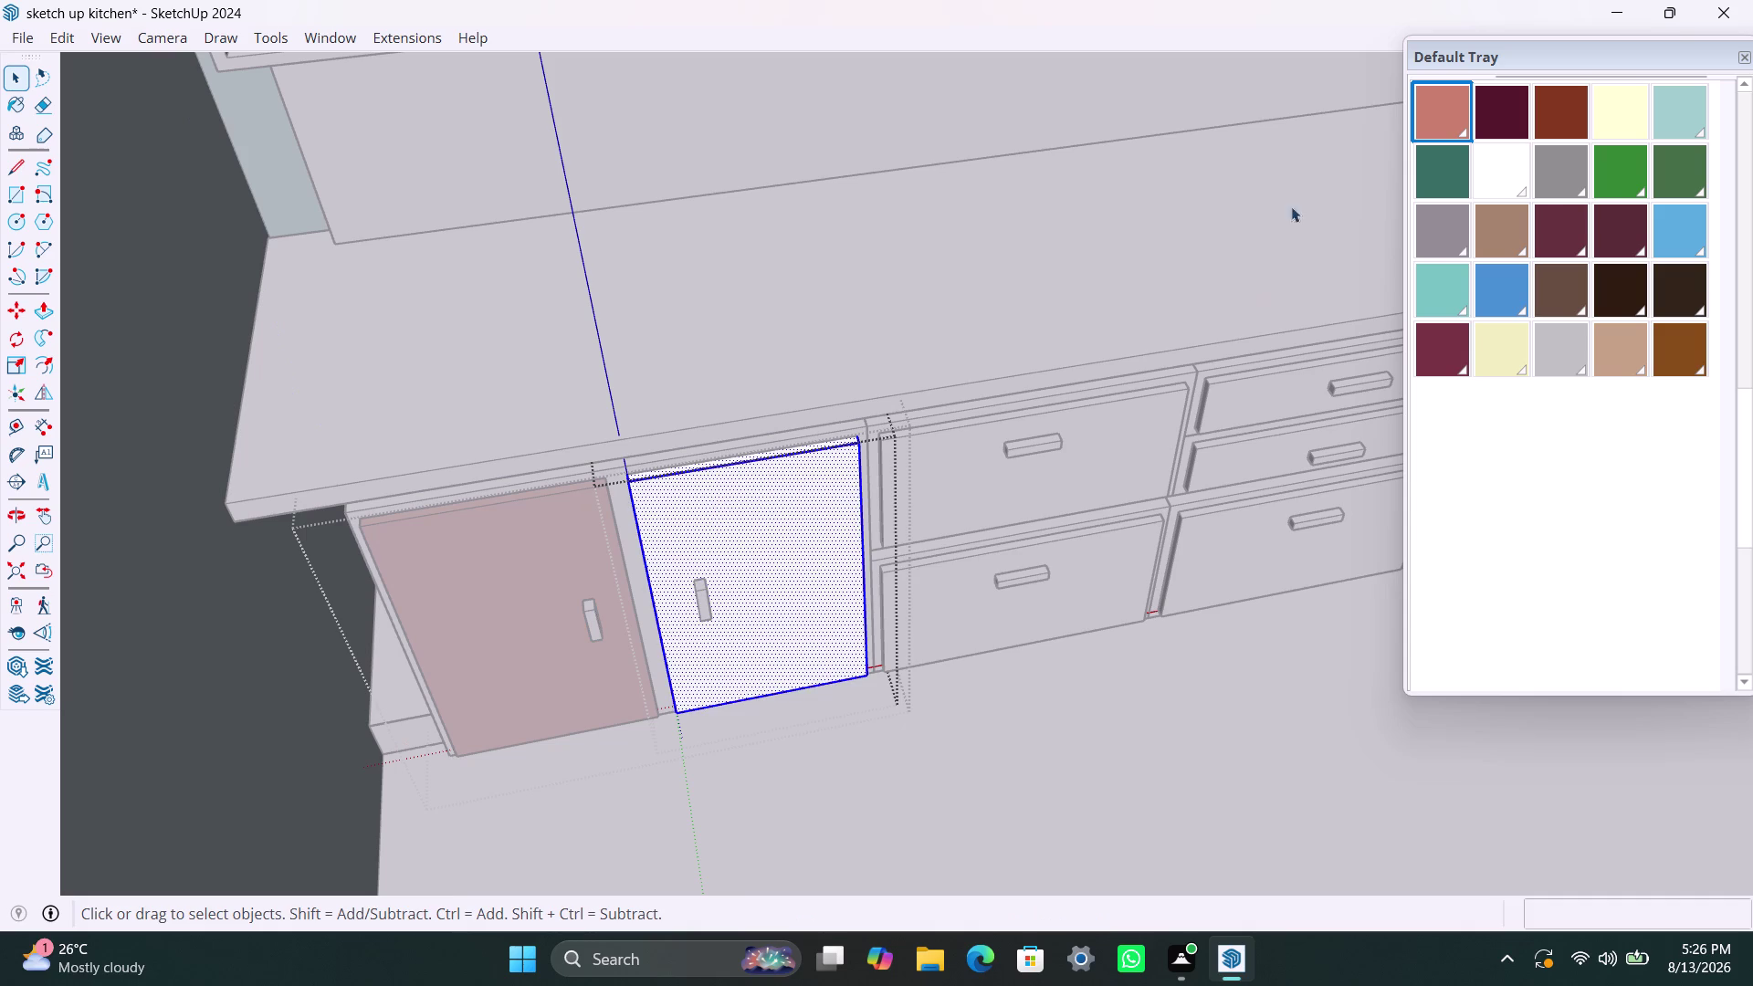
Paint the right cabinet door salmon.
click(1468, 110)
click(793, 553)
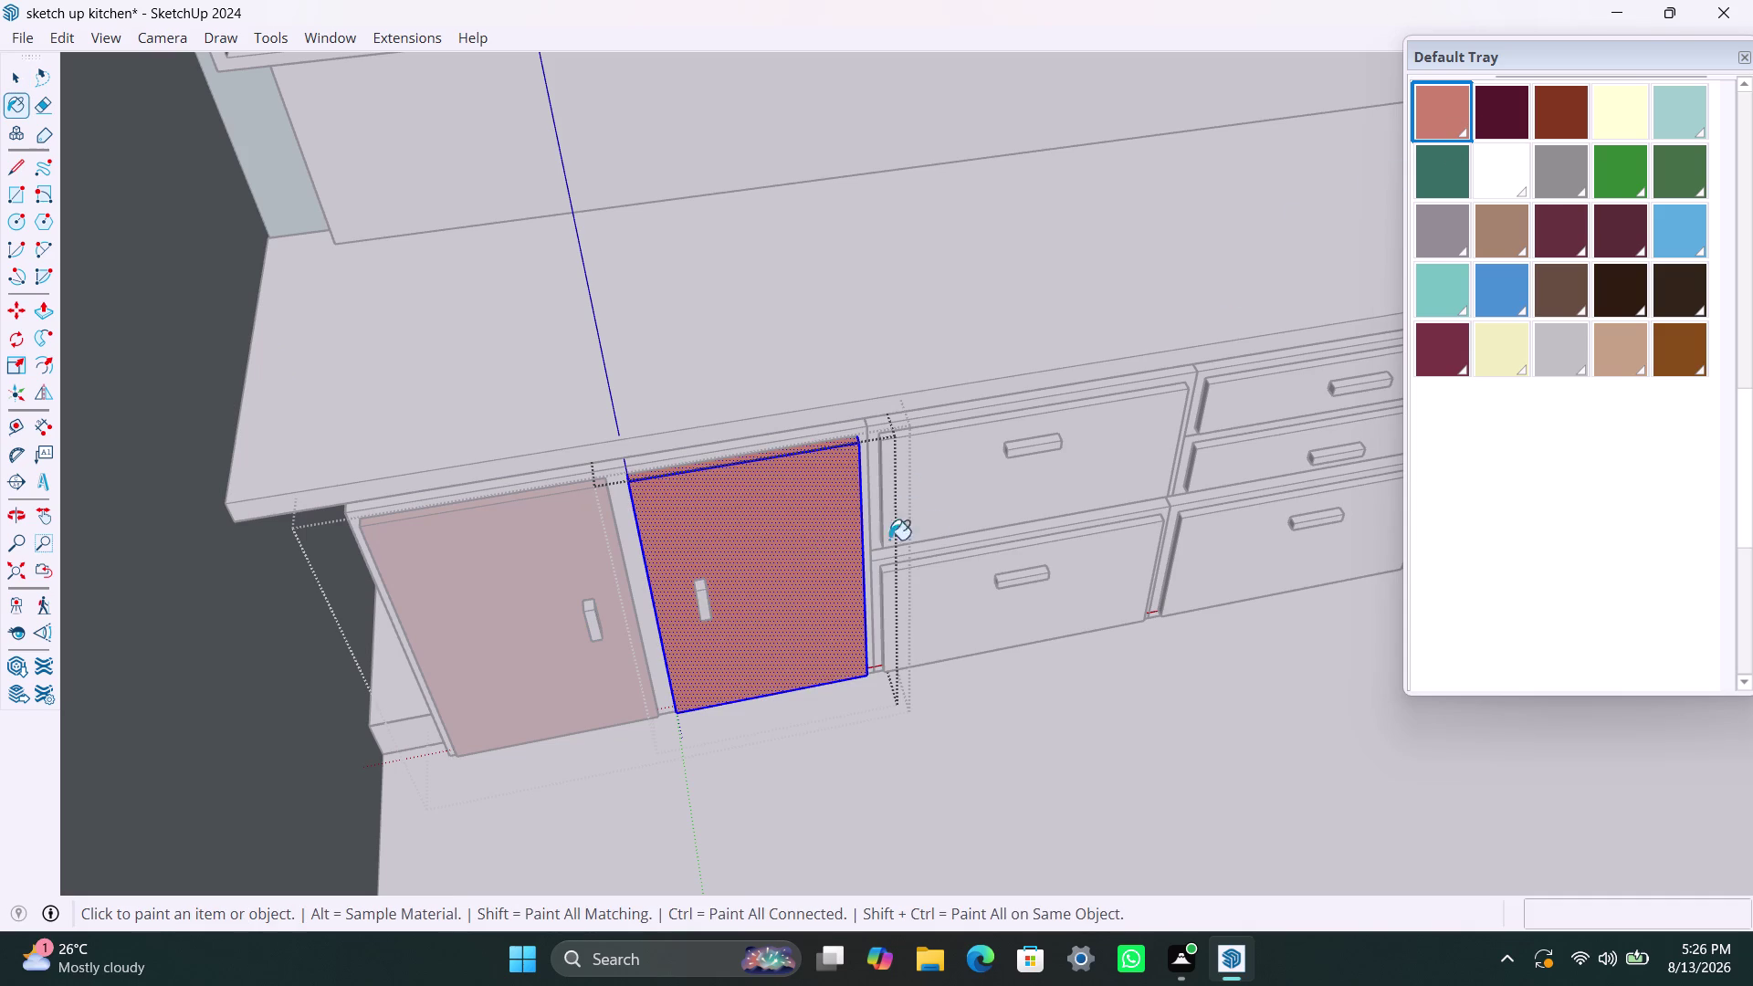
key(space)
triple_click(970, 498)
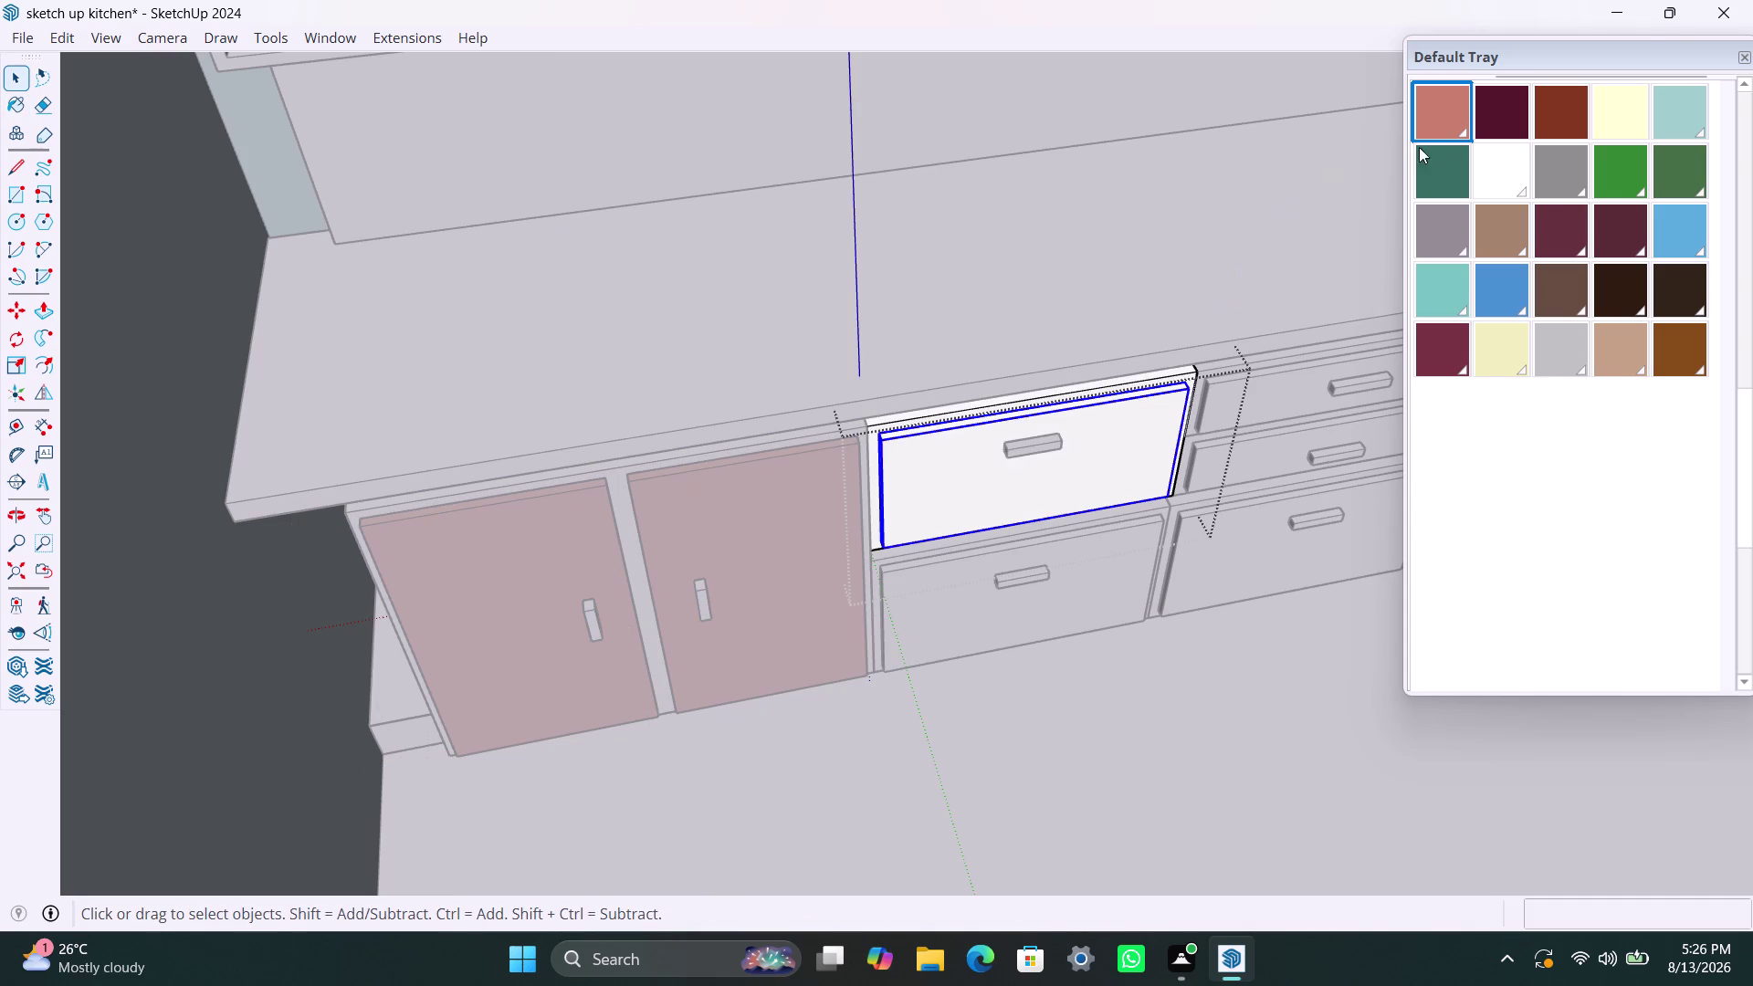
Paint the upper and lower middle drawer fronts salmon.
click(1450, 115)
click(932, 493)
key(space)
triple_click(956, 616)
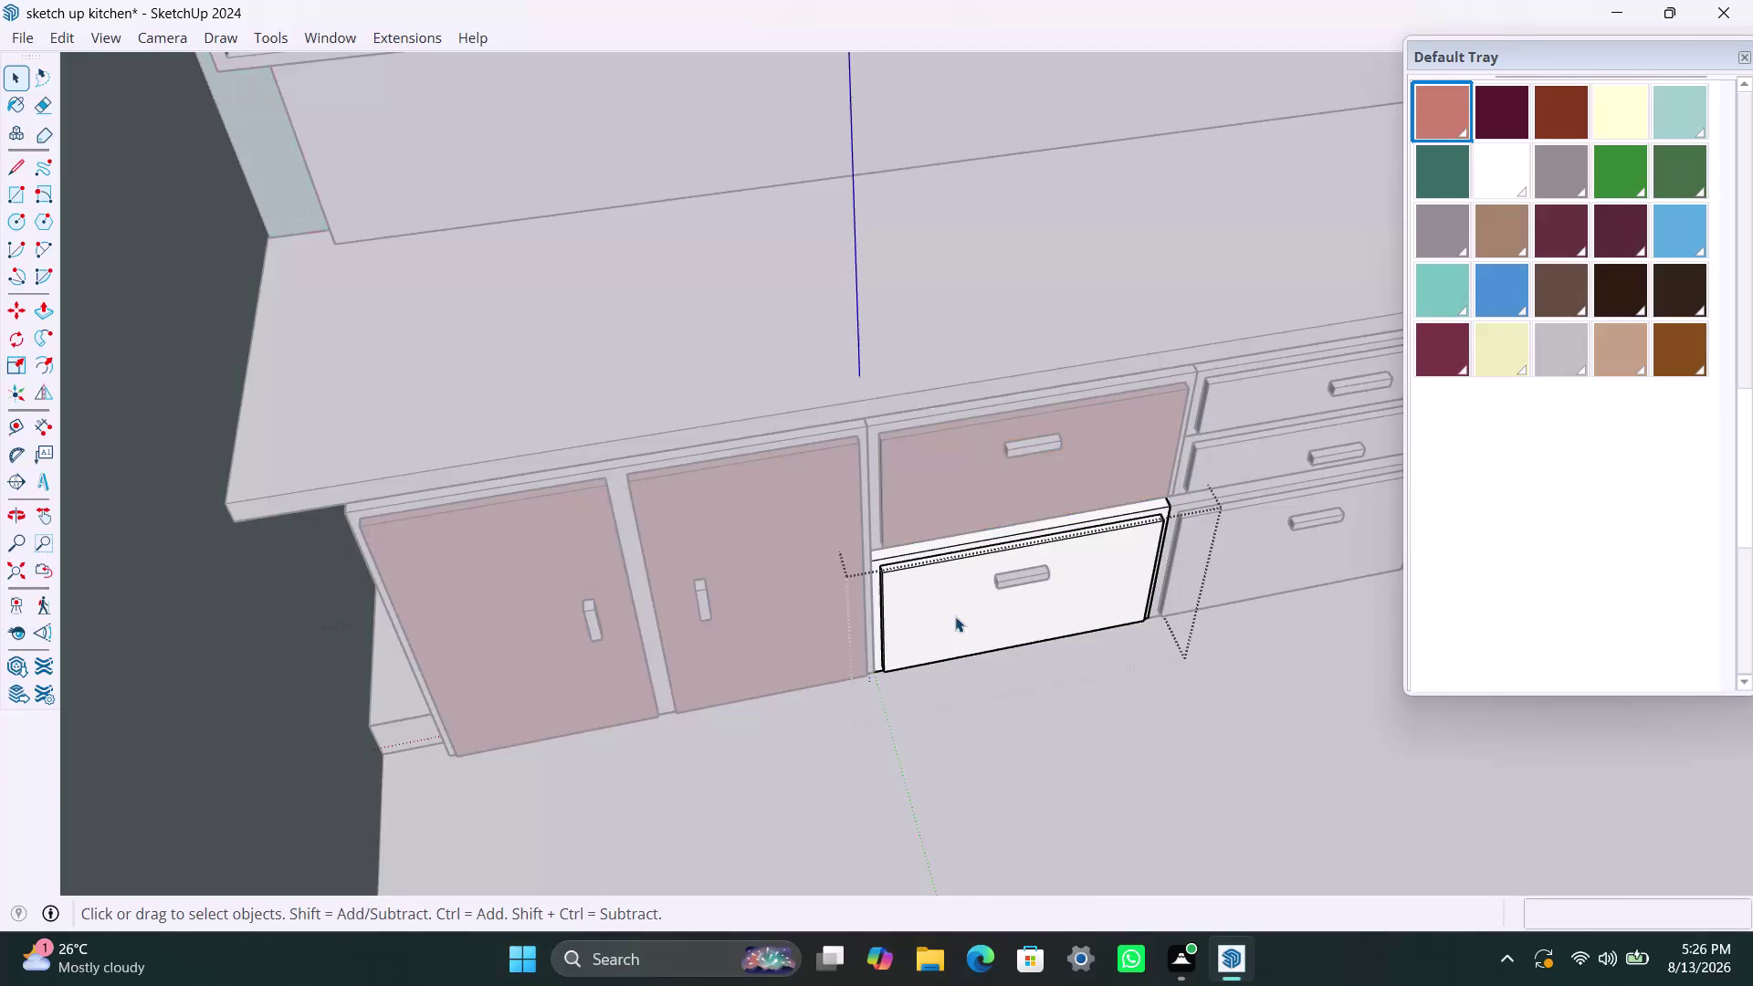
click(1428, 119)
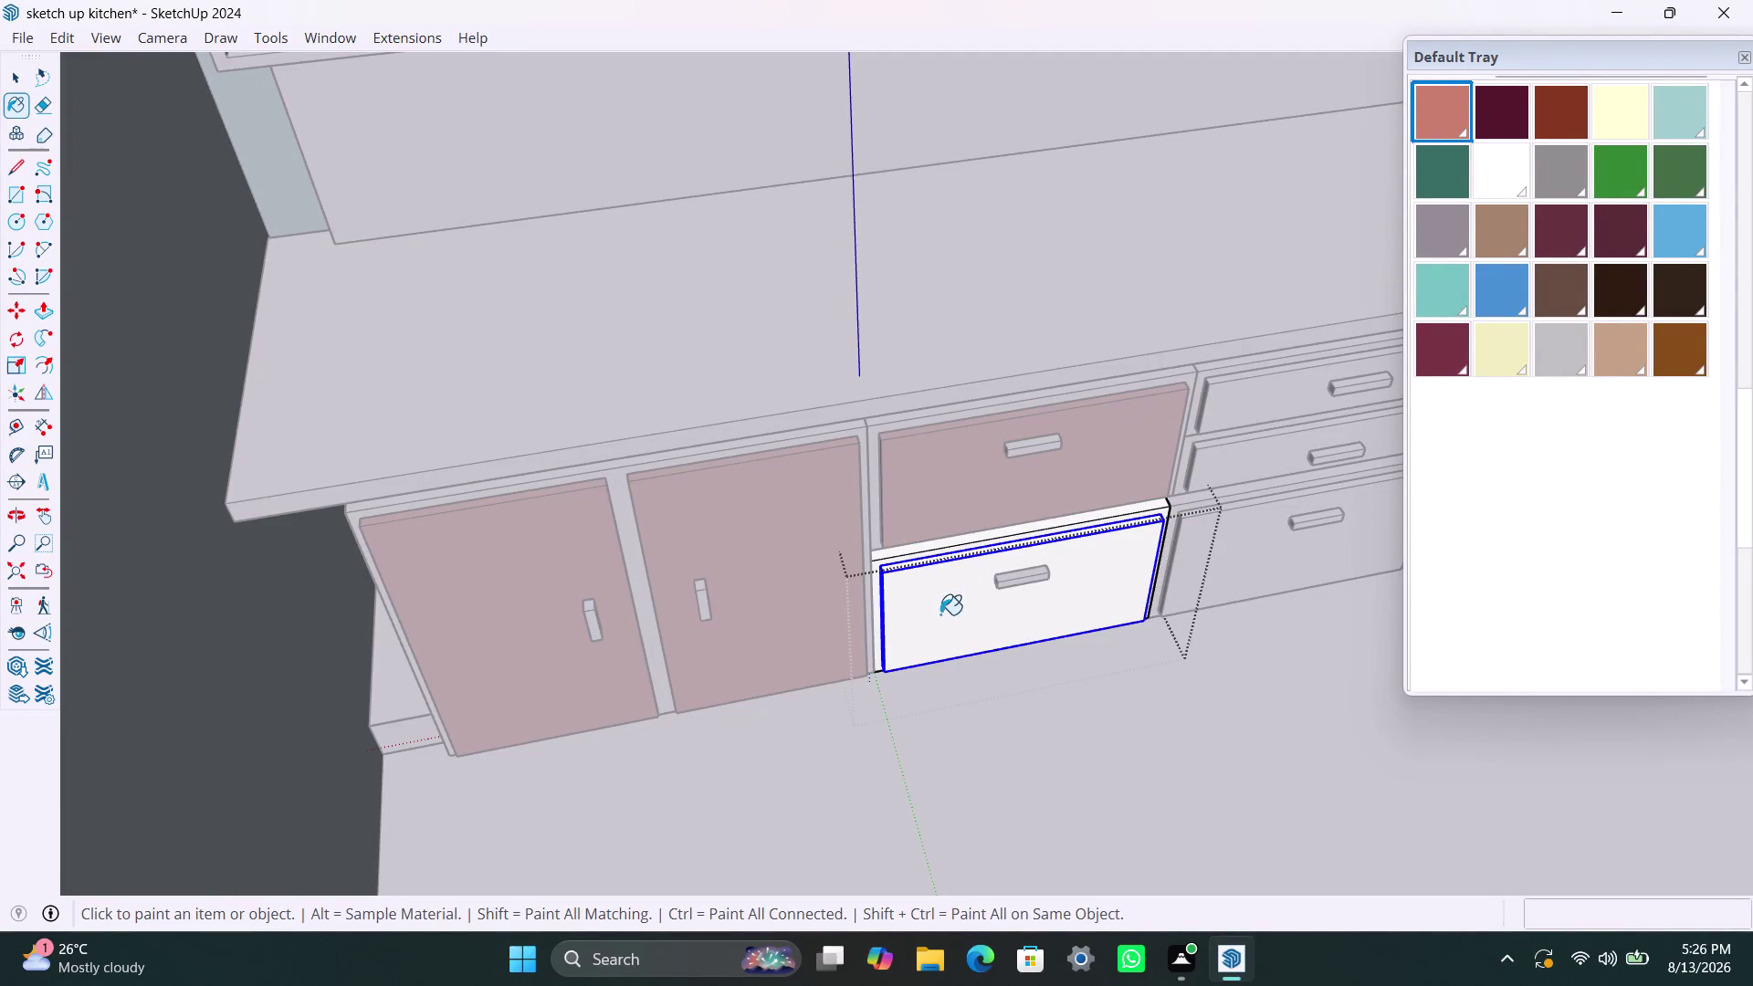
click(938, 618)
key(space)
triple_click(1283, 390)
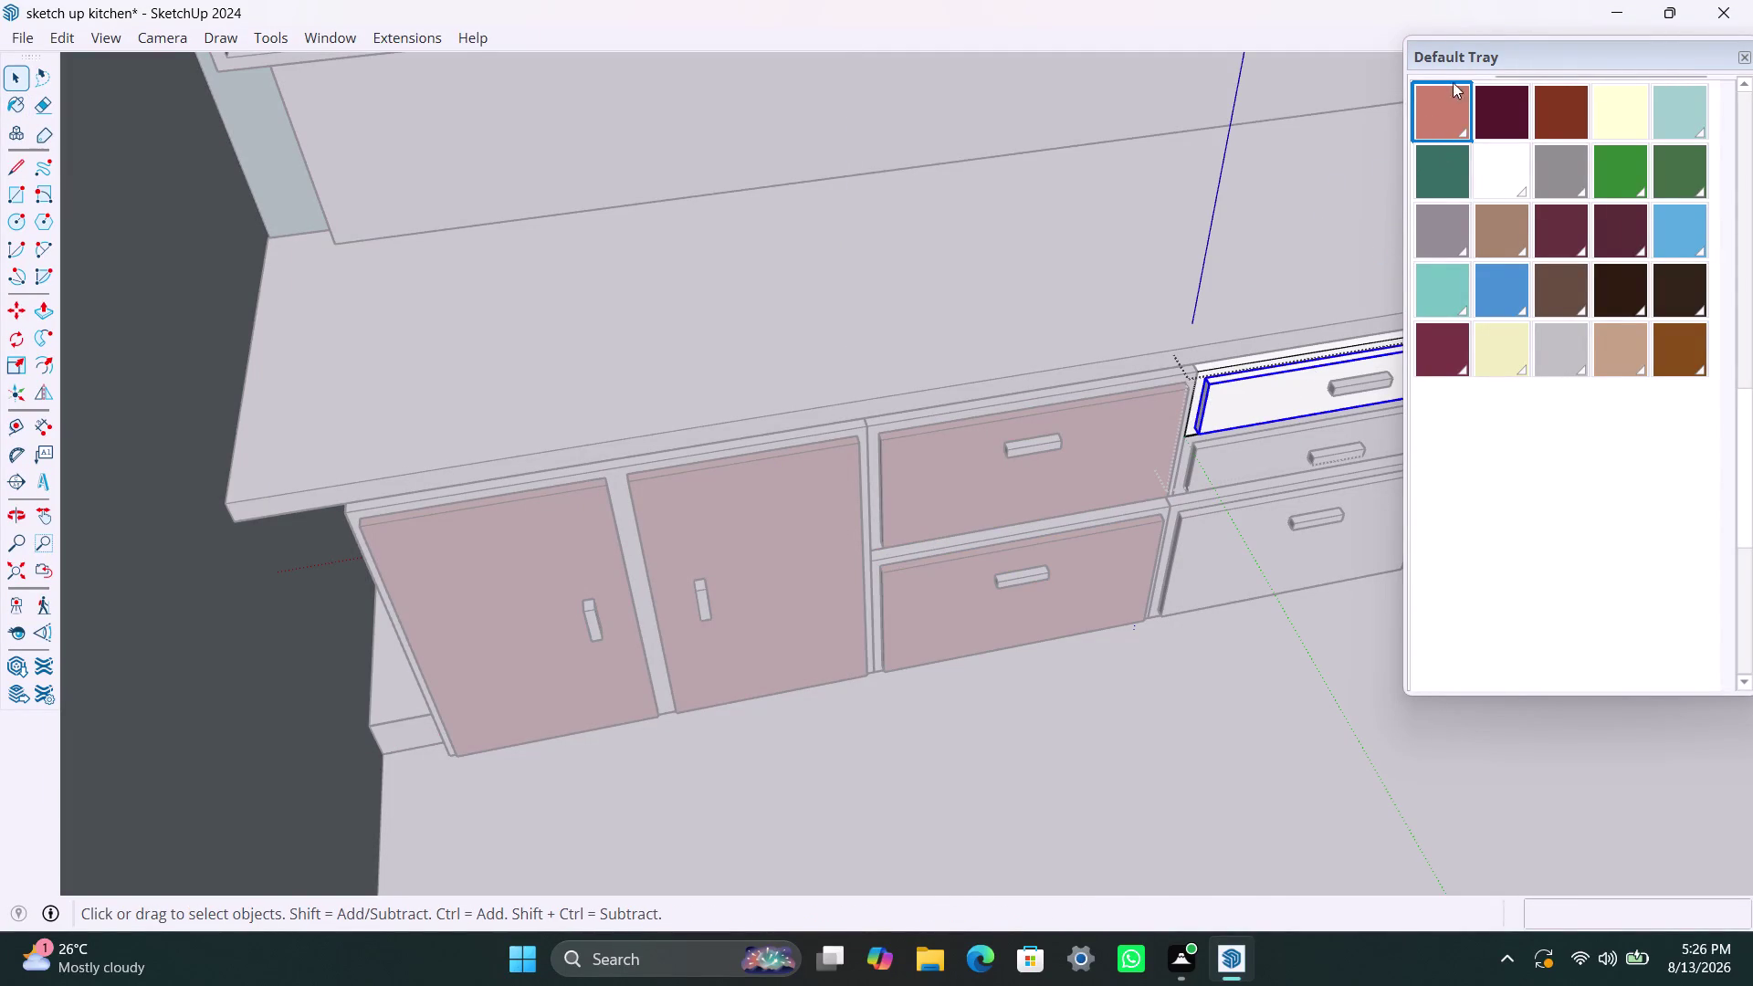
Paint the top and middle right drawer fronts salmon, then select the bottom one.
click(1444, 109)
click(1267, 406)
key(space)
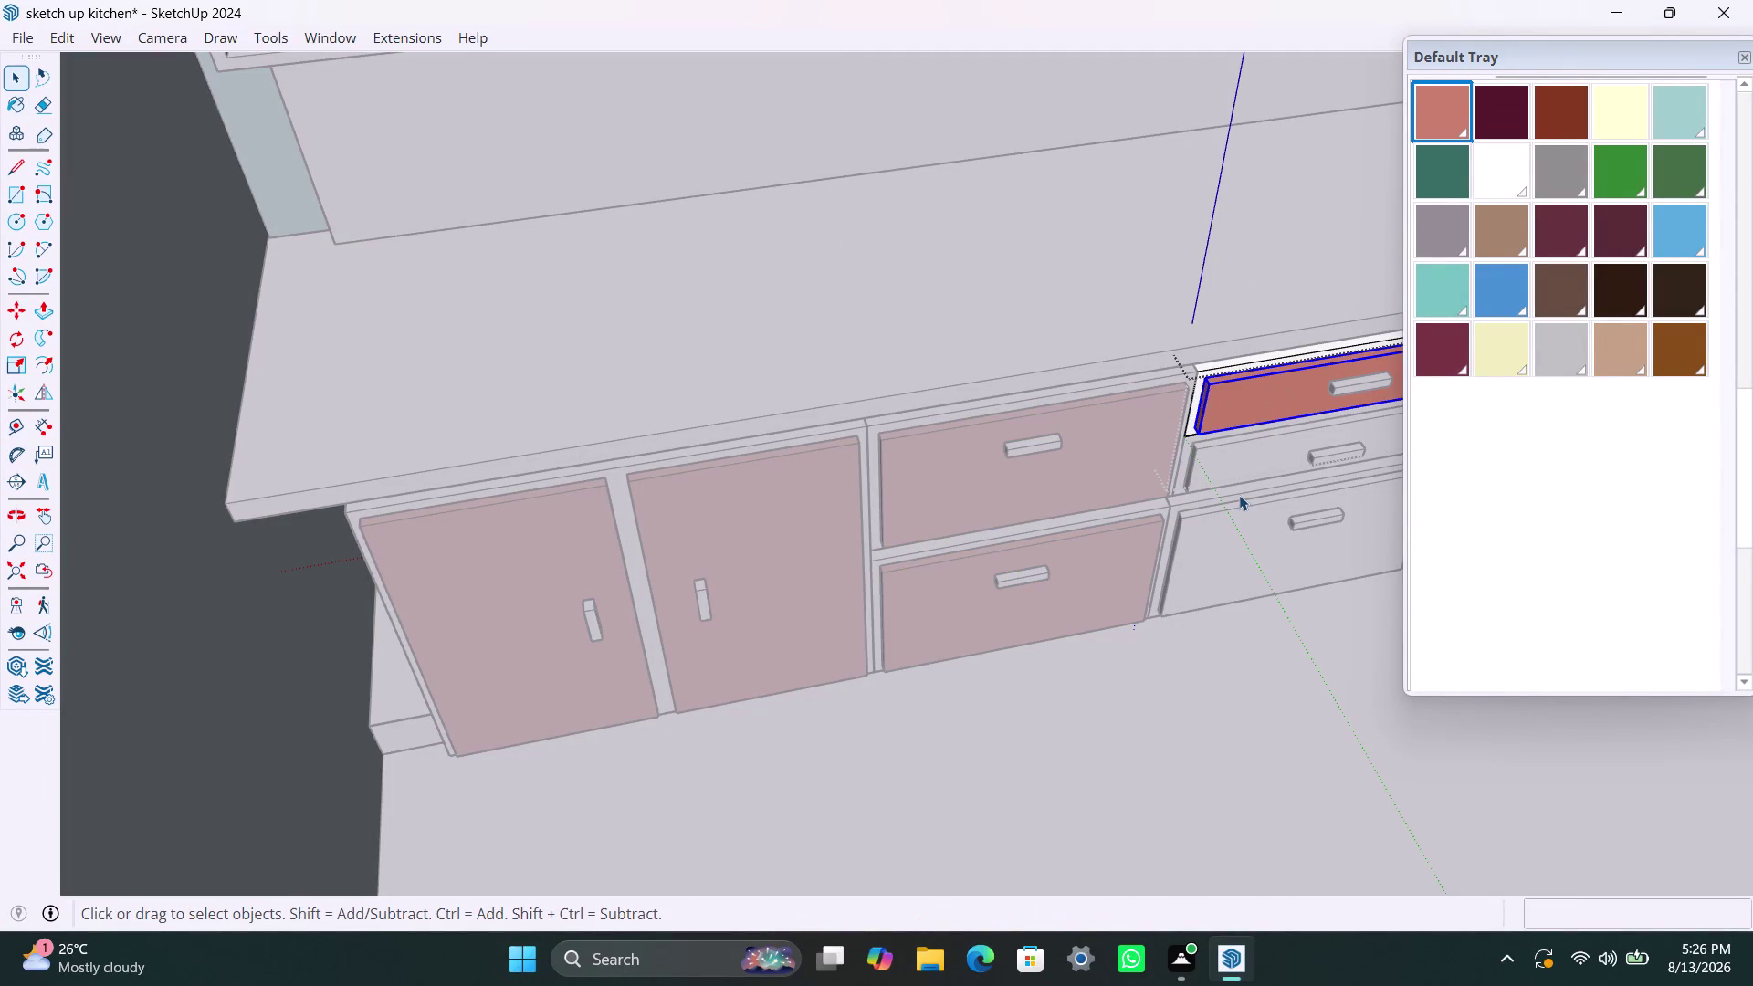
triple_click(1242, 465)
click(1246, 461)
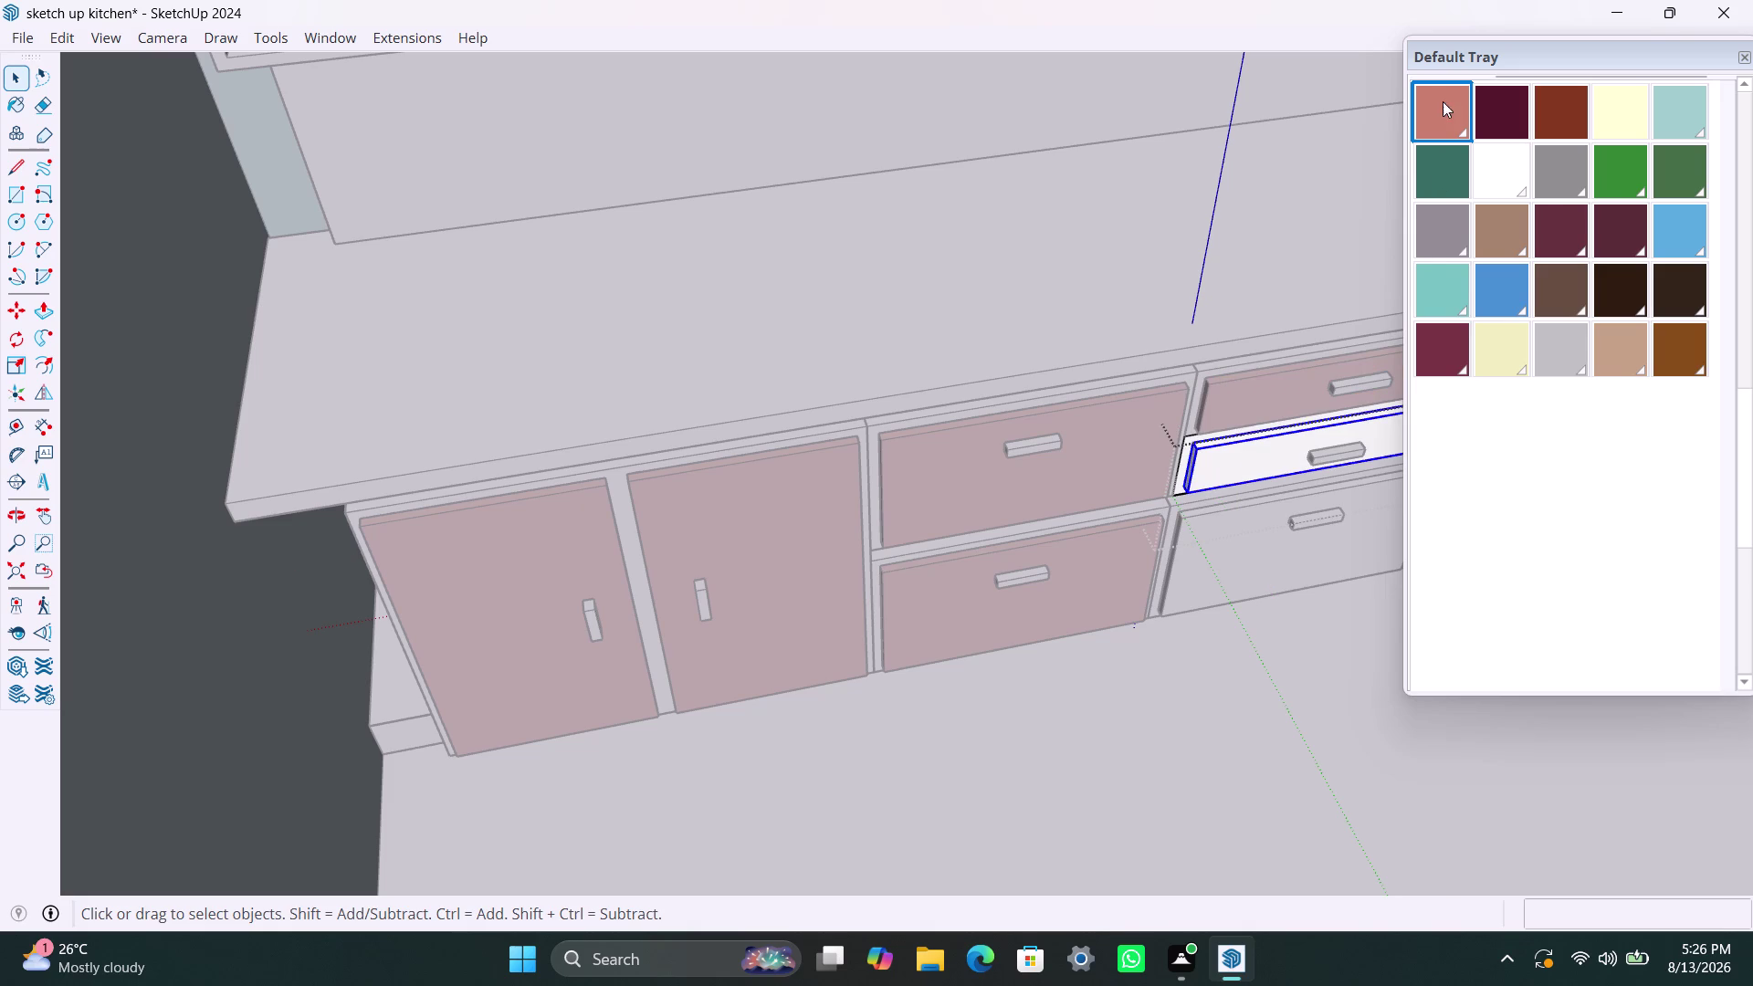
click(1442, 101)
click(1236, 474)
key(space)
triple_click(1242, 567)
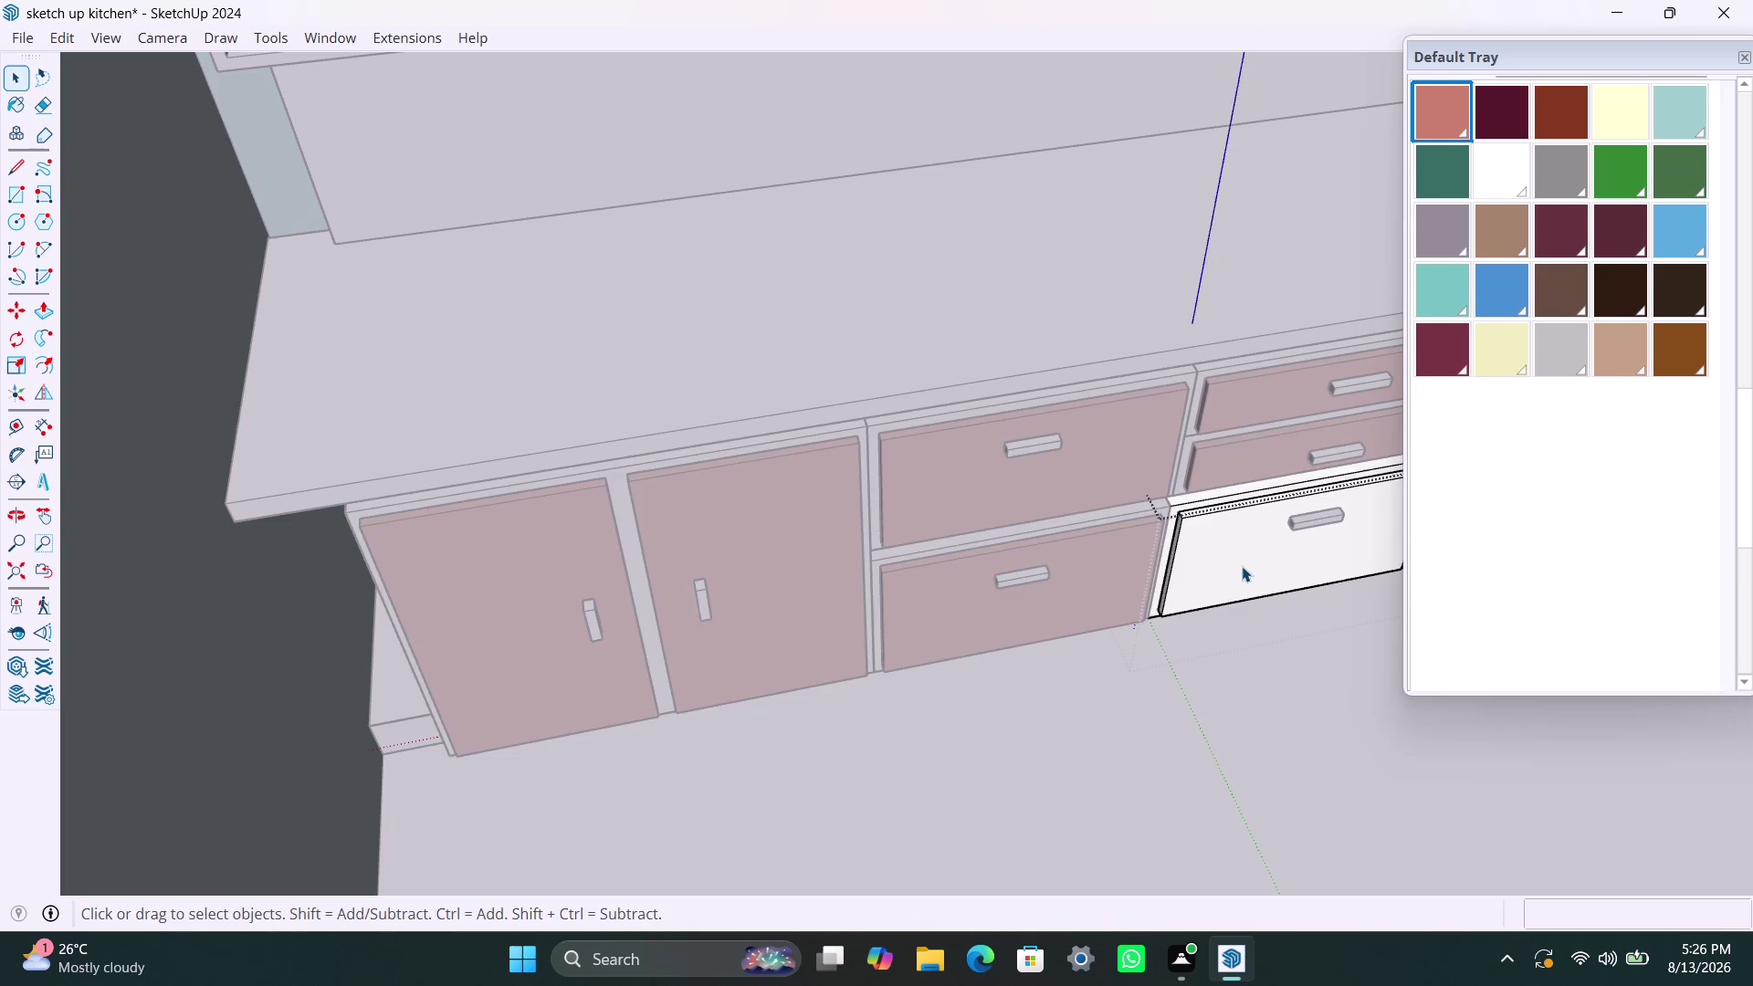
click(1429, 114)
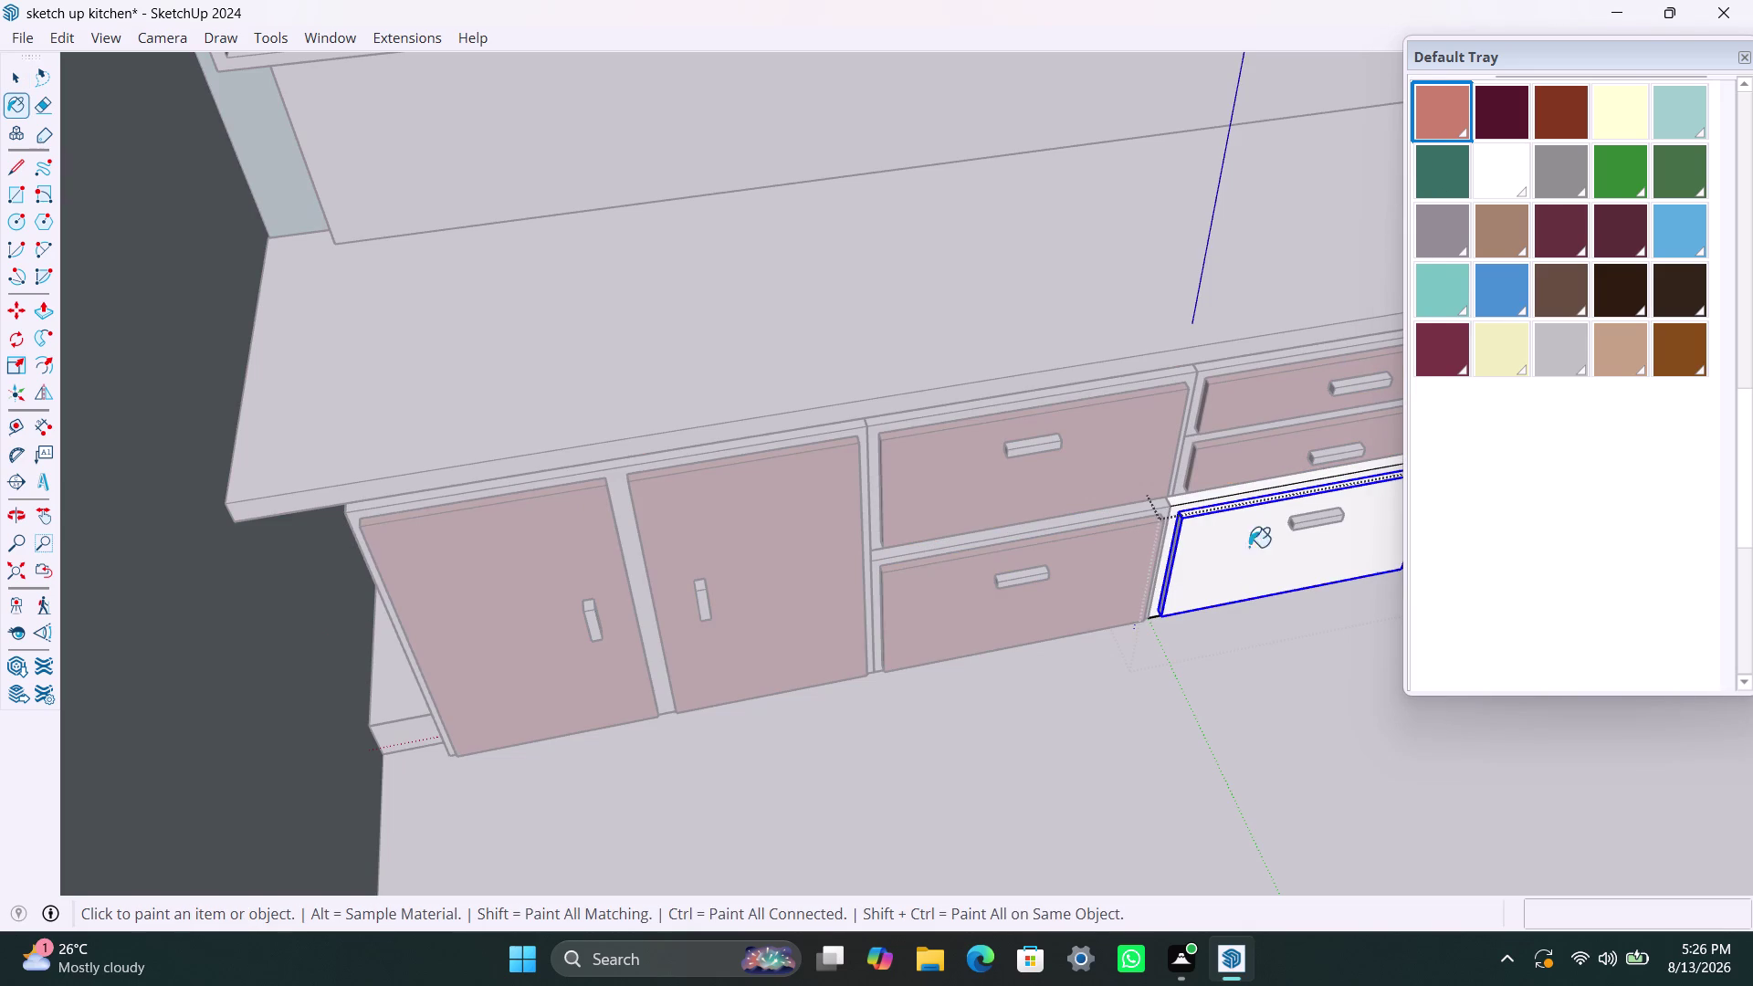
click(1233, 588)
key(space)
scroll(down, 3)
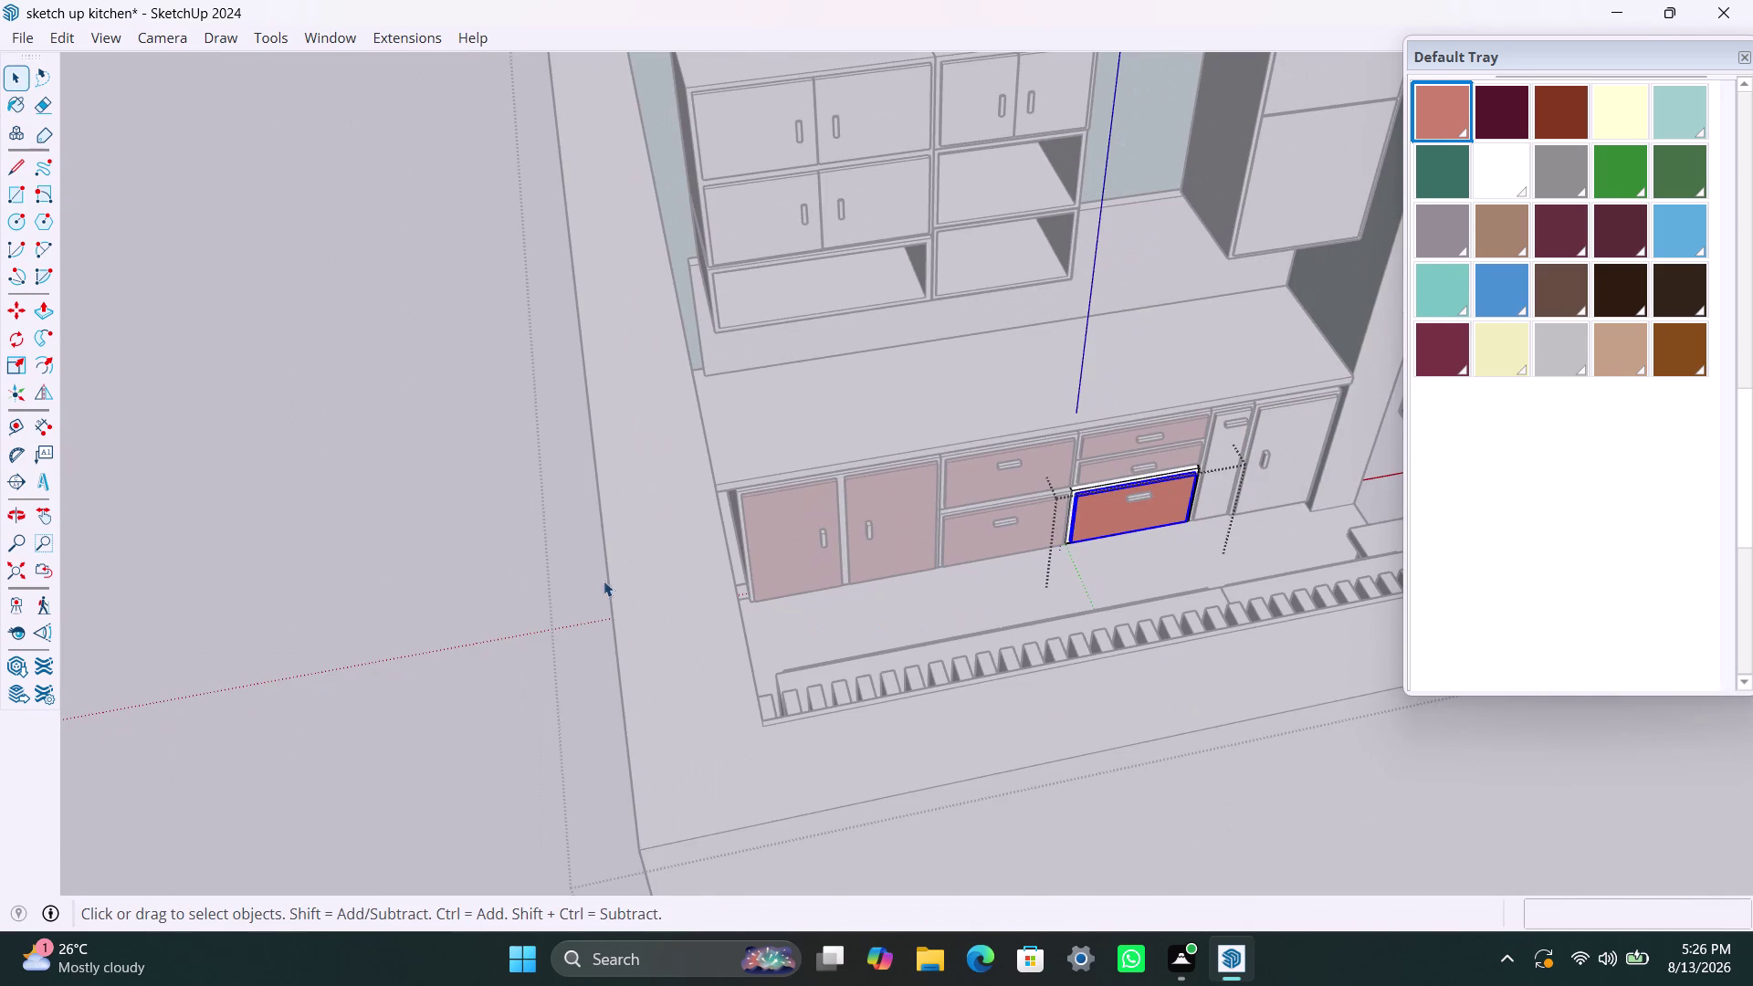
Paint the bottom right drawer and the narrow front beside the drawers salmon.
click(377, 531)
scroll(down, 3)
middle_drag(908, 474, 856, 483)
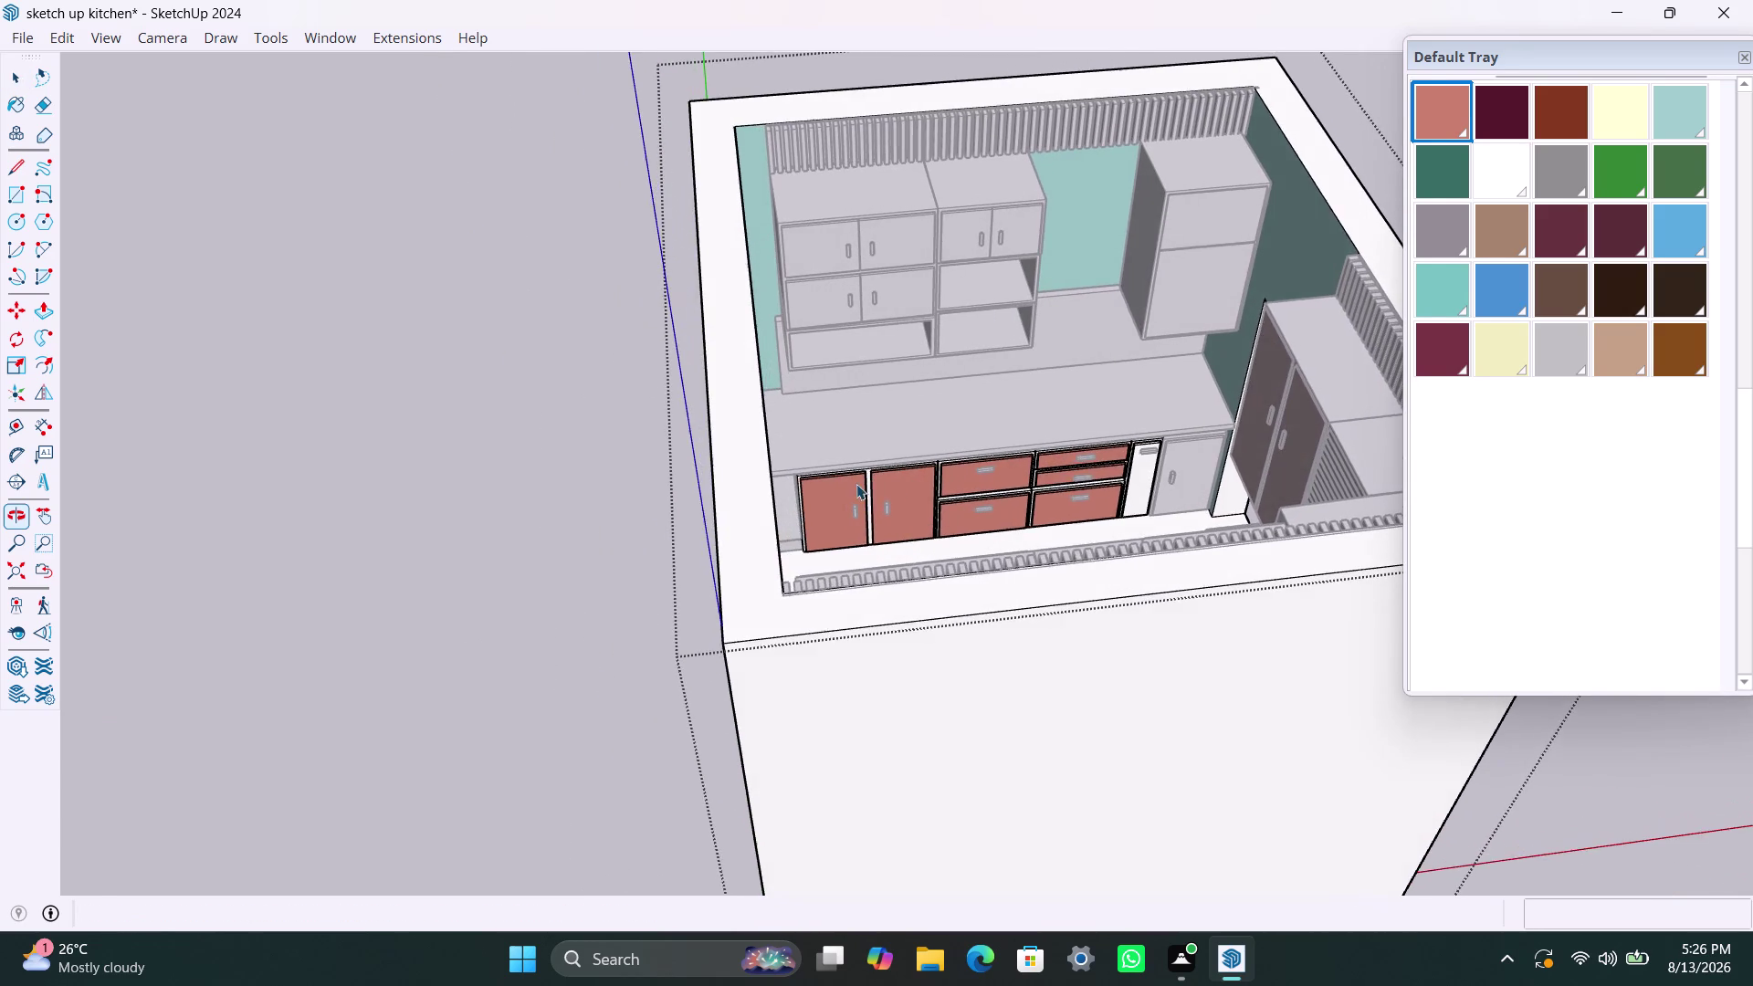
scroll(up, 3)
scroll(up, 3)
triple_click(1192, 483)
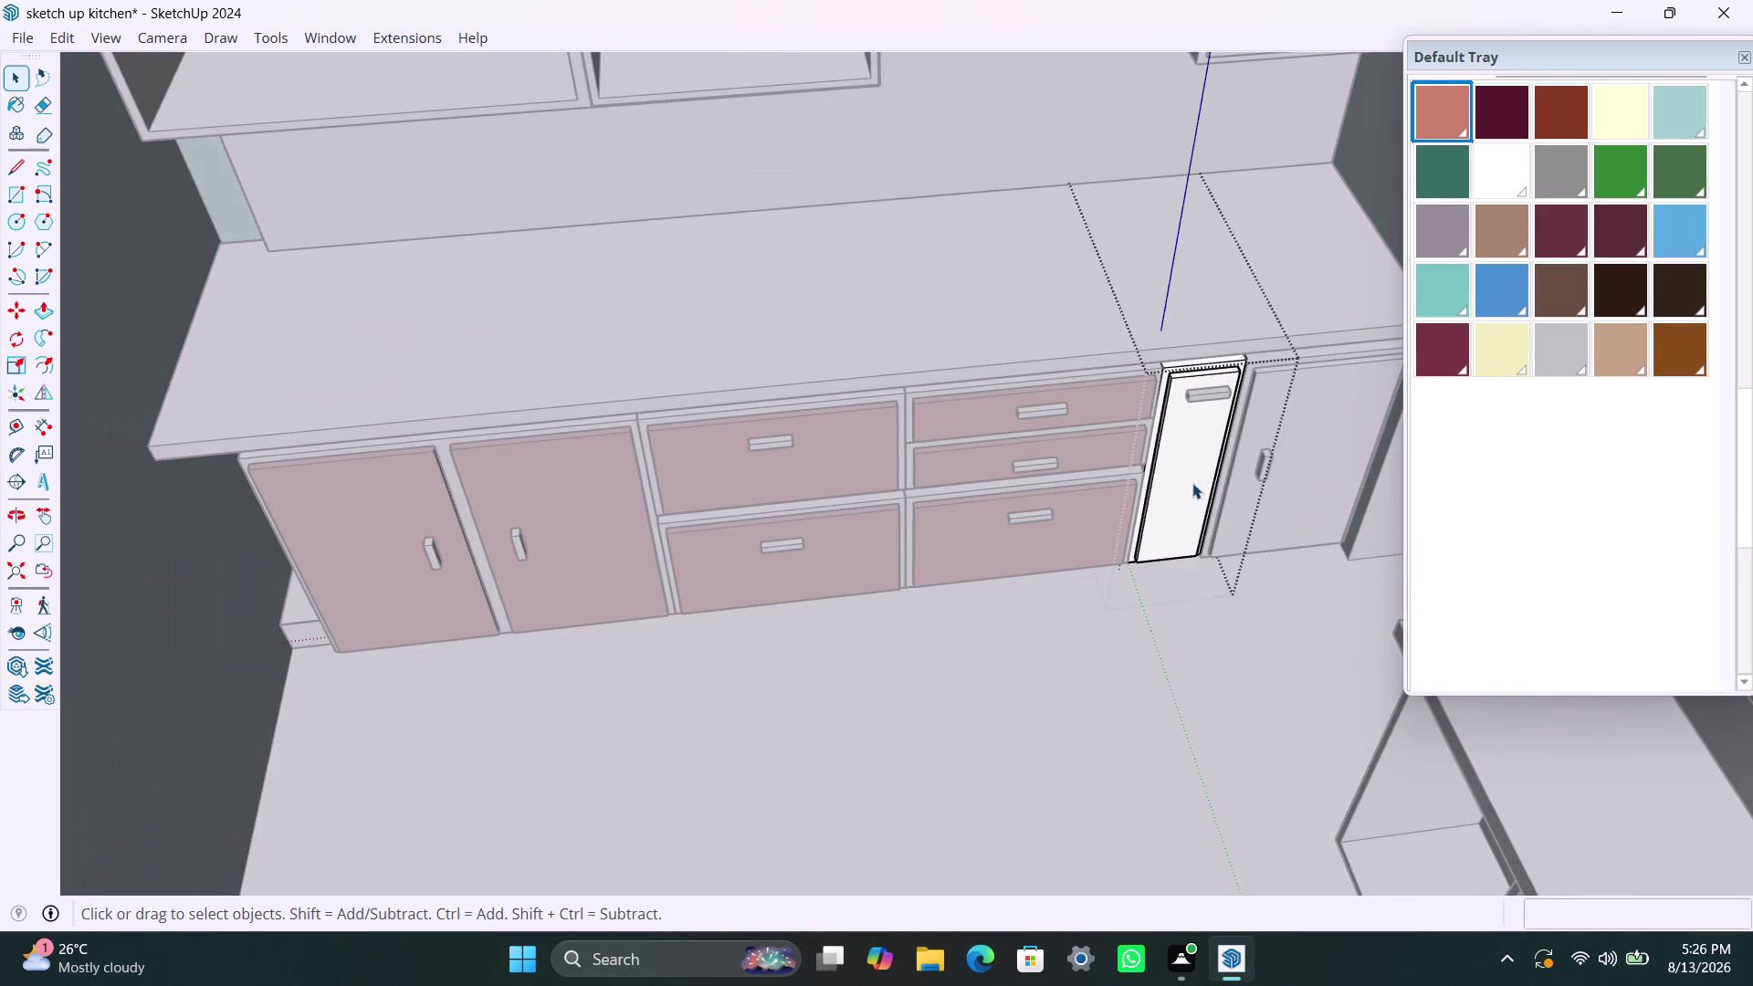
click(1446, 104)
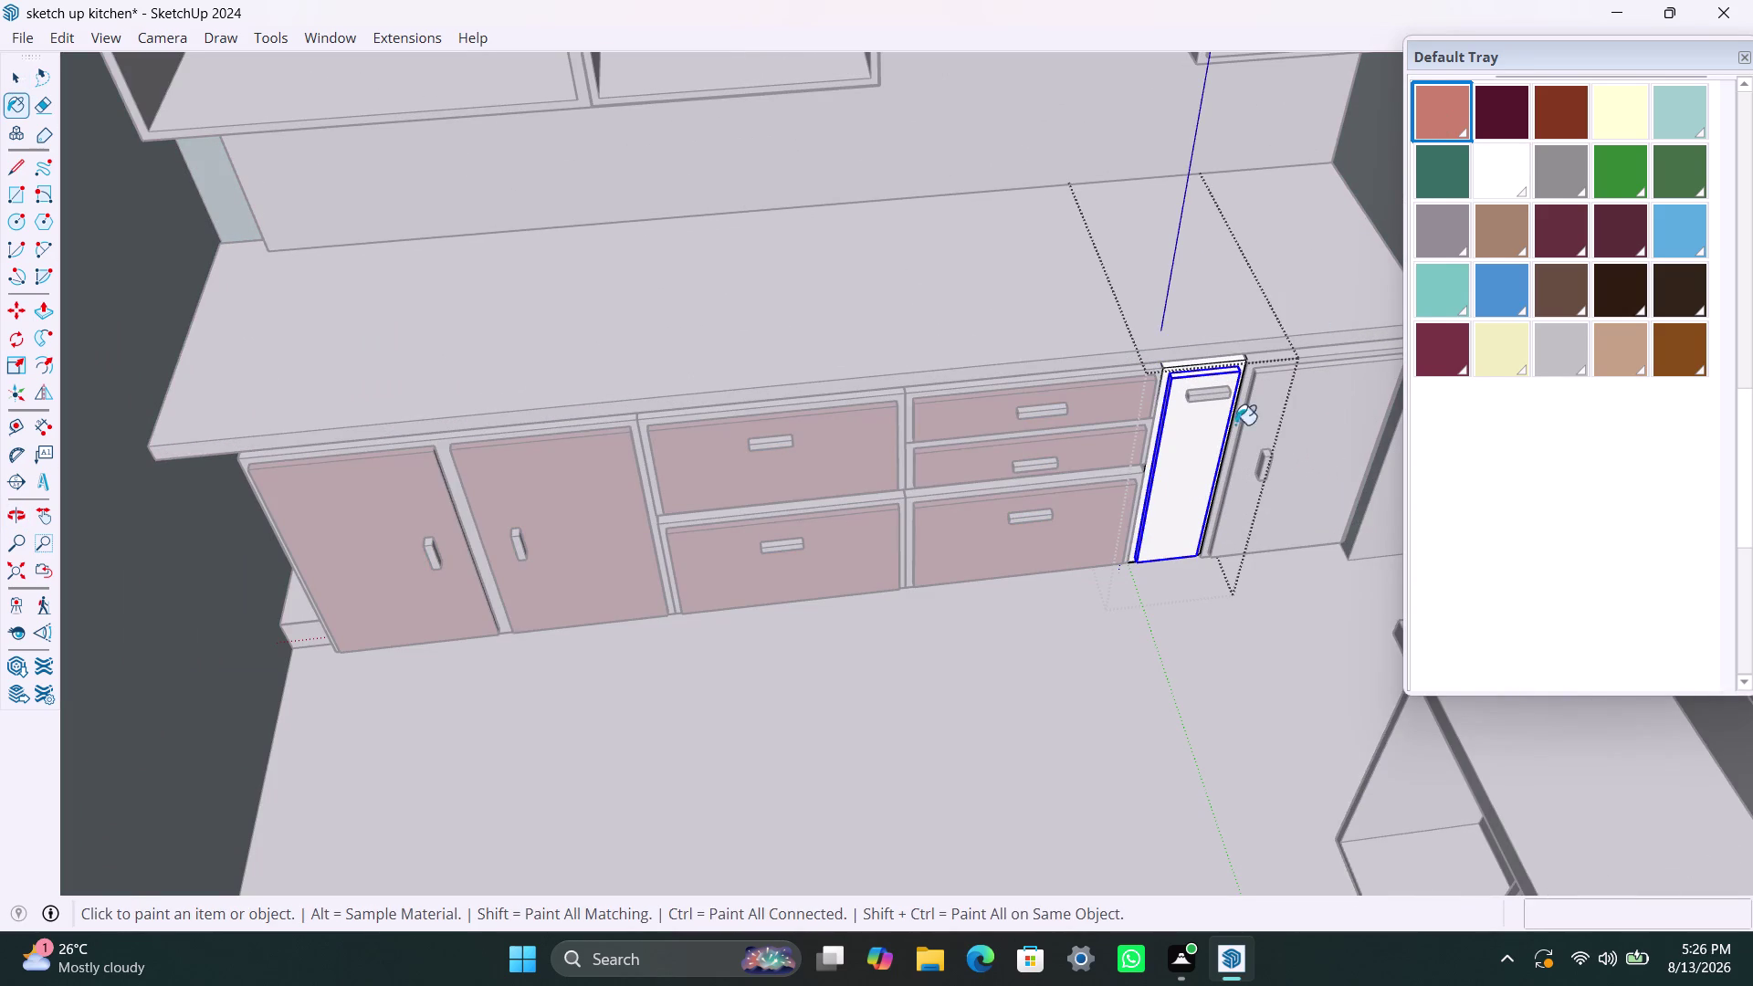
click(1169, 476)
key(space)
Paint the door right of the narrow panel salmon.
triple_click(1309, 454)
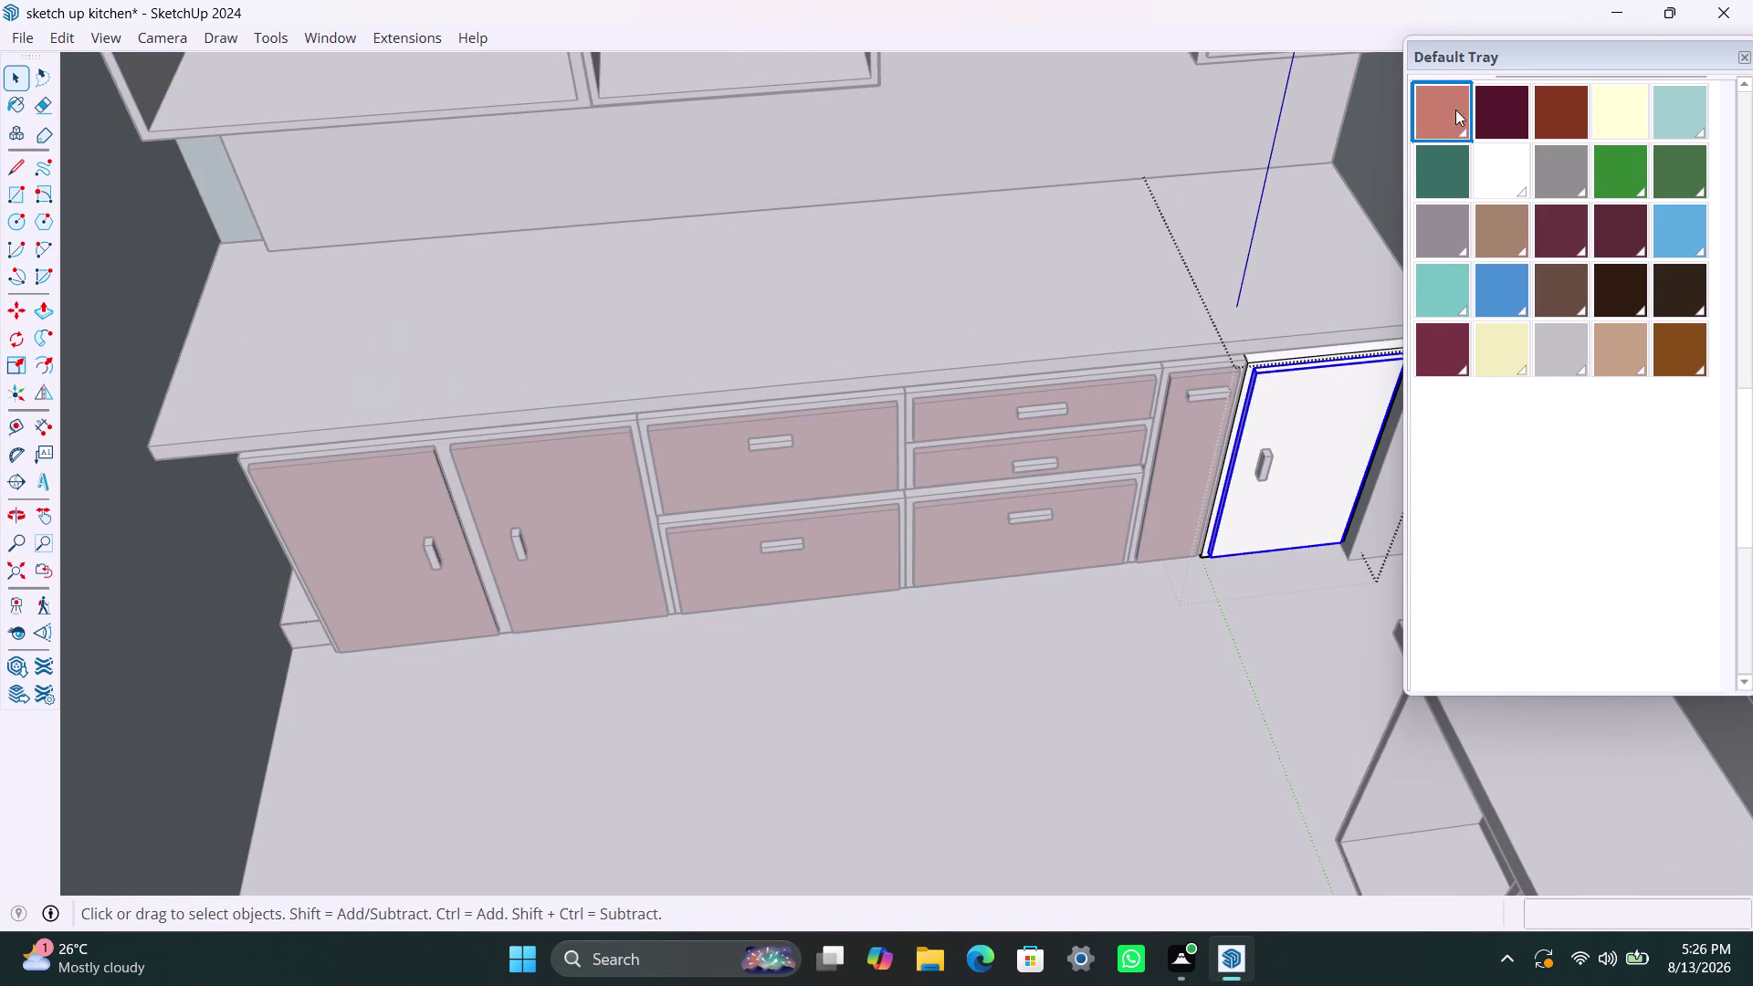
click(1444, 108)
click(1312, 426)
key(space)
scroll(down, 3)
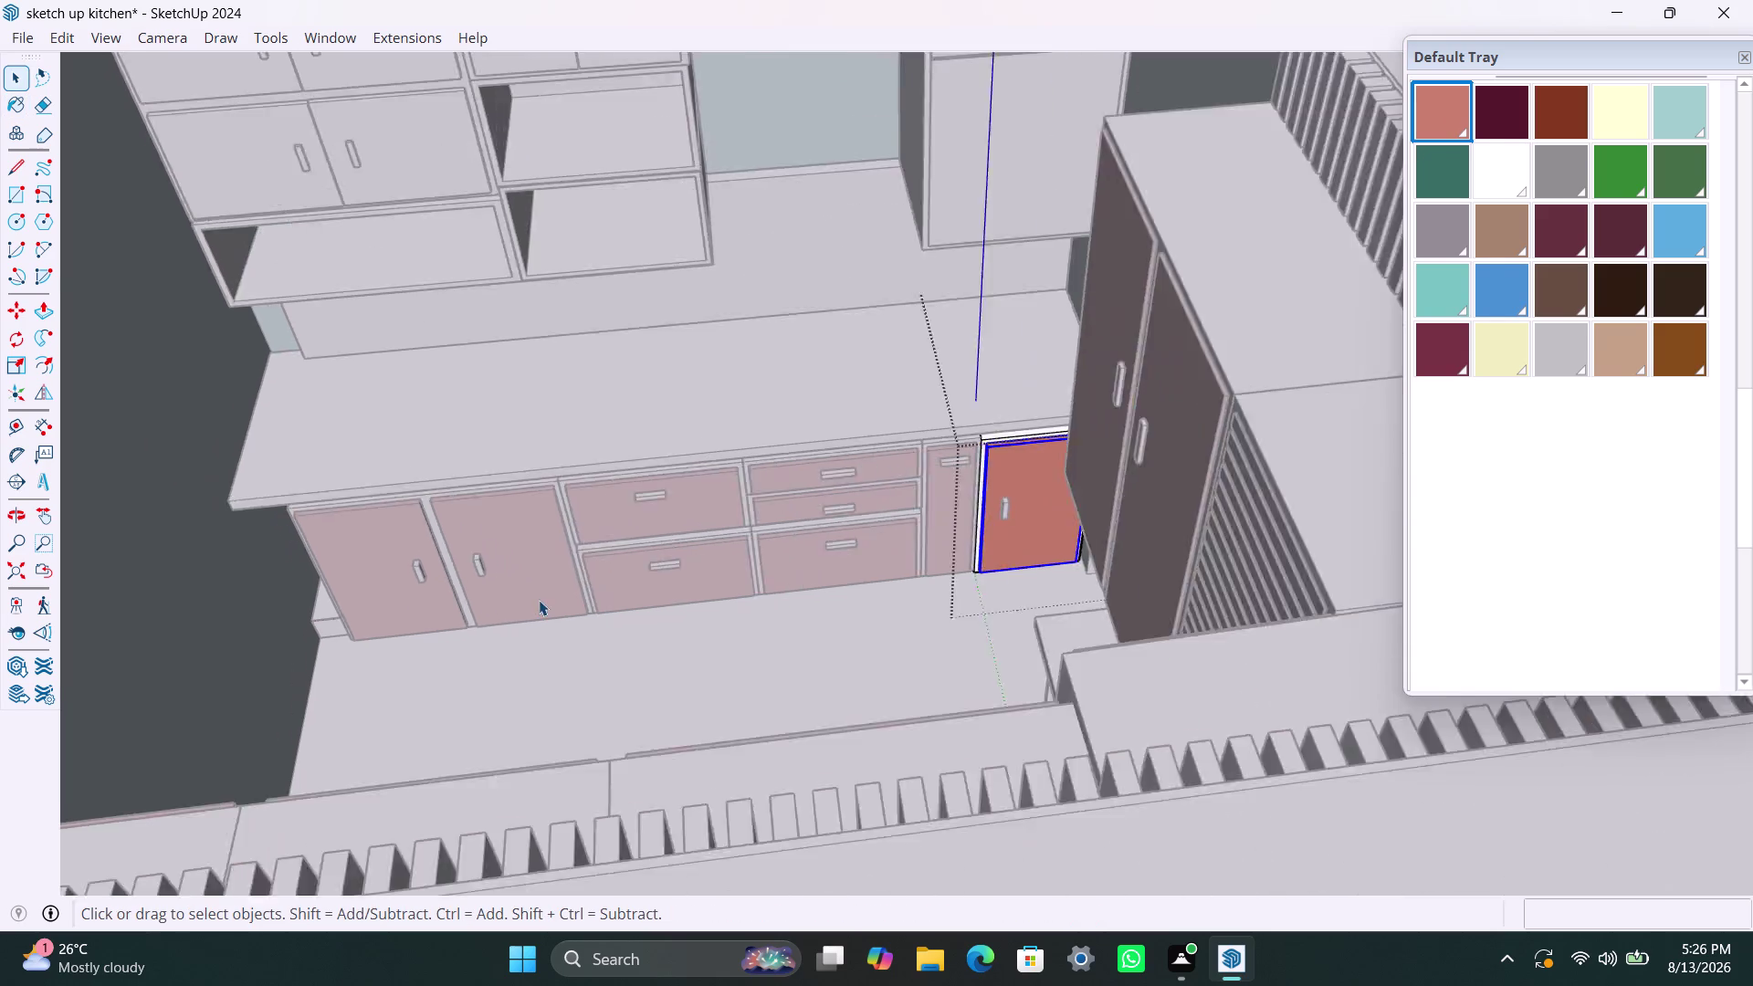
scroll(down, 3)
click(109, 257)
scroll(down, 3)
middle_drag(381, 486, 615, 555)
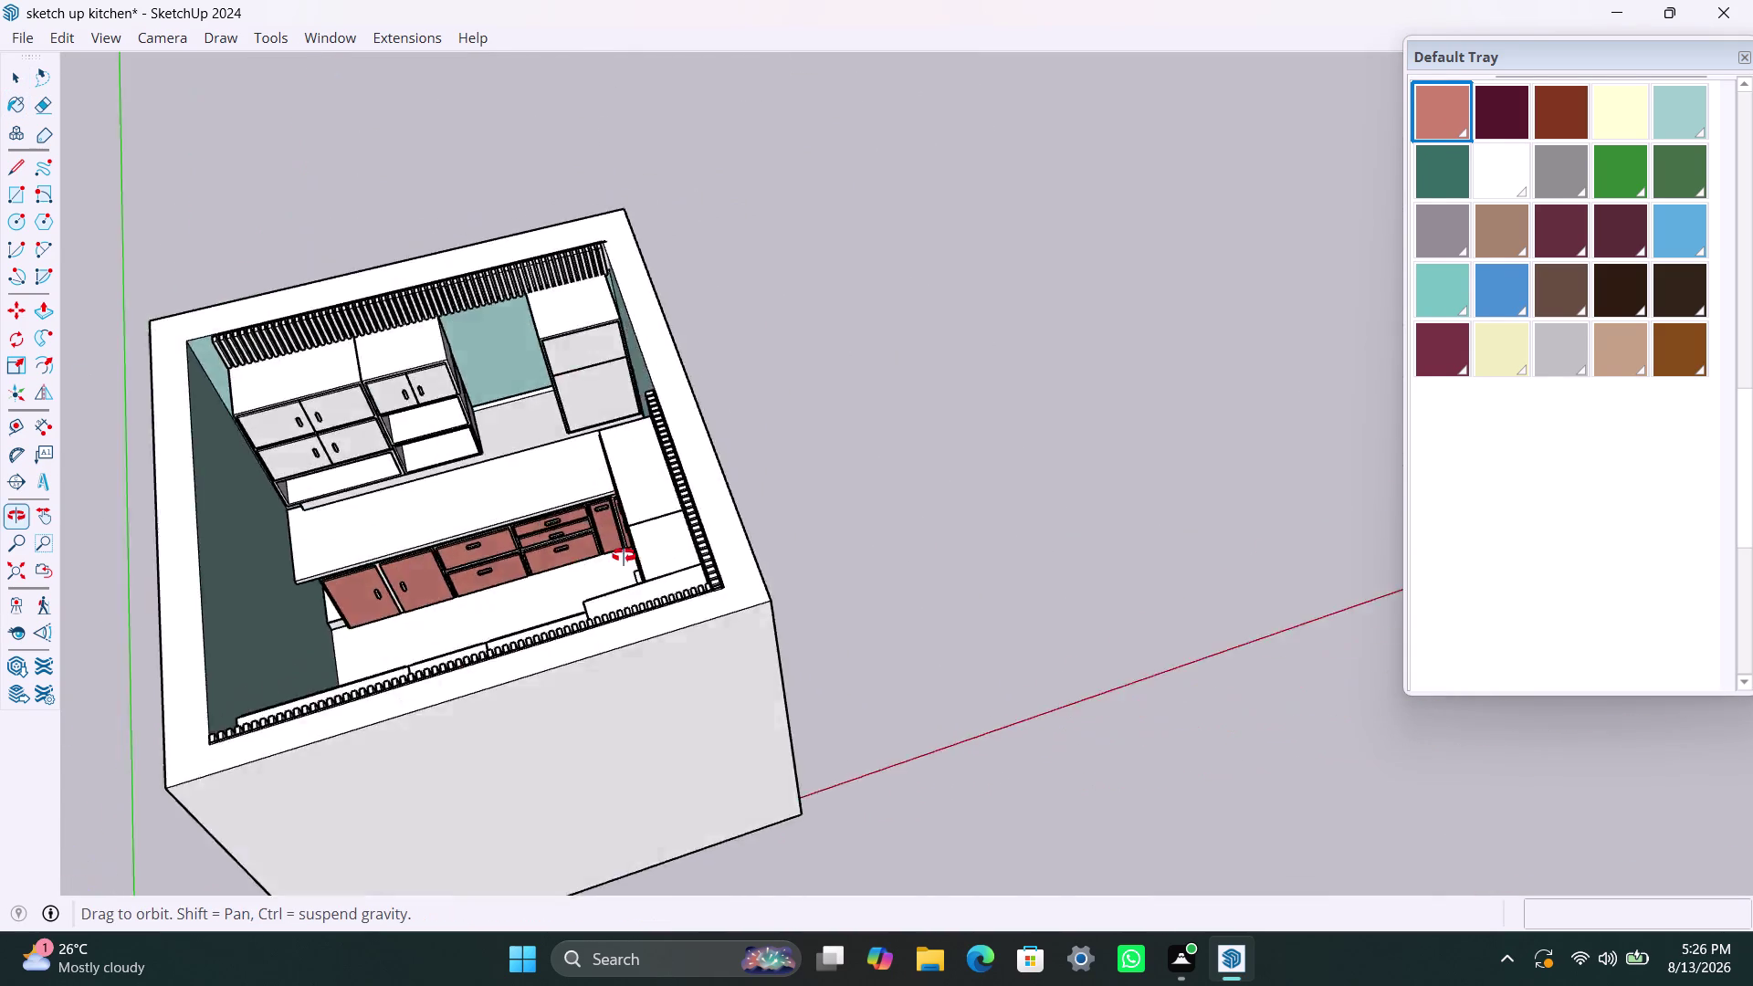
middle_drag(615, 555, 1181, 522)
scroll(down, 3)
middle_drag(775, 819, 1406, 760)
scroll(down, 3)
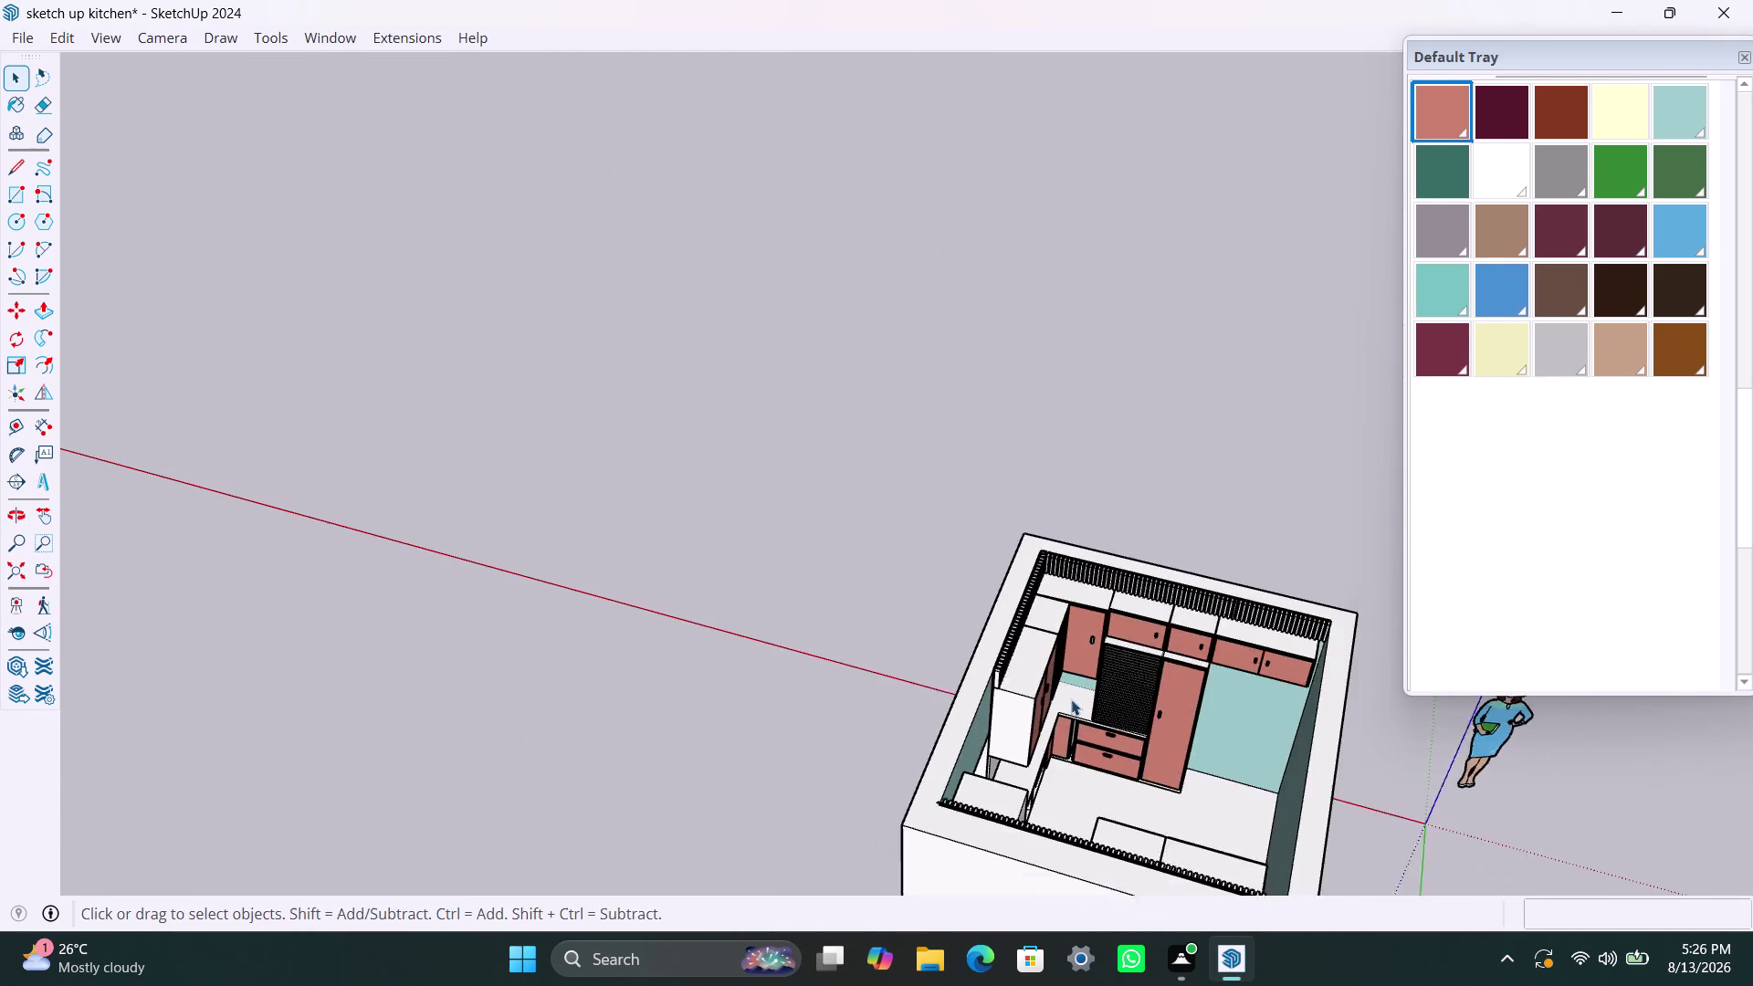
middle_drag(863, 654, 1689, 808)
scroll(up, 3)
middle_drag(943, 606, 1307, 691)
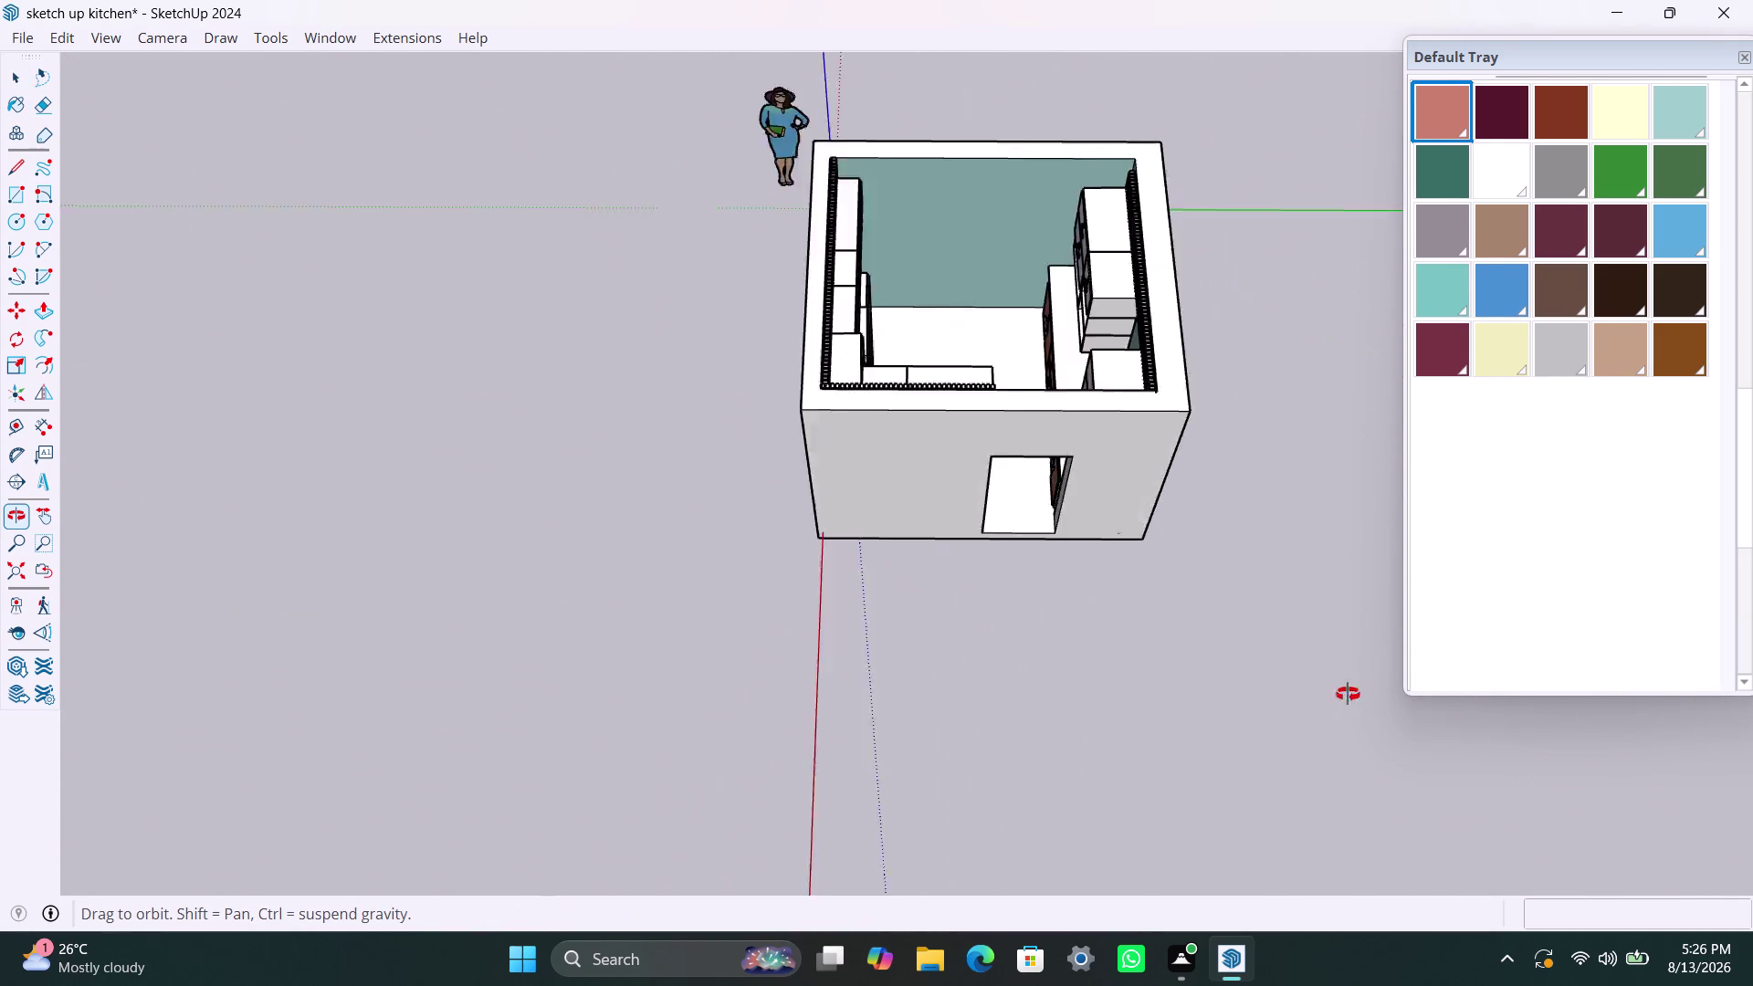
middle_drag(1306, 691, 1752, 603)
scroll(up, 3)
middle_drag(796, 355, 1039, 182)
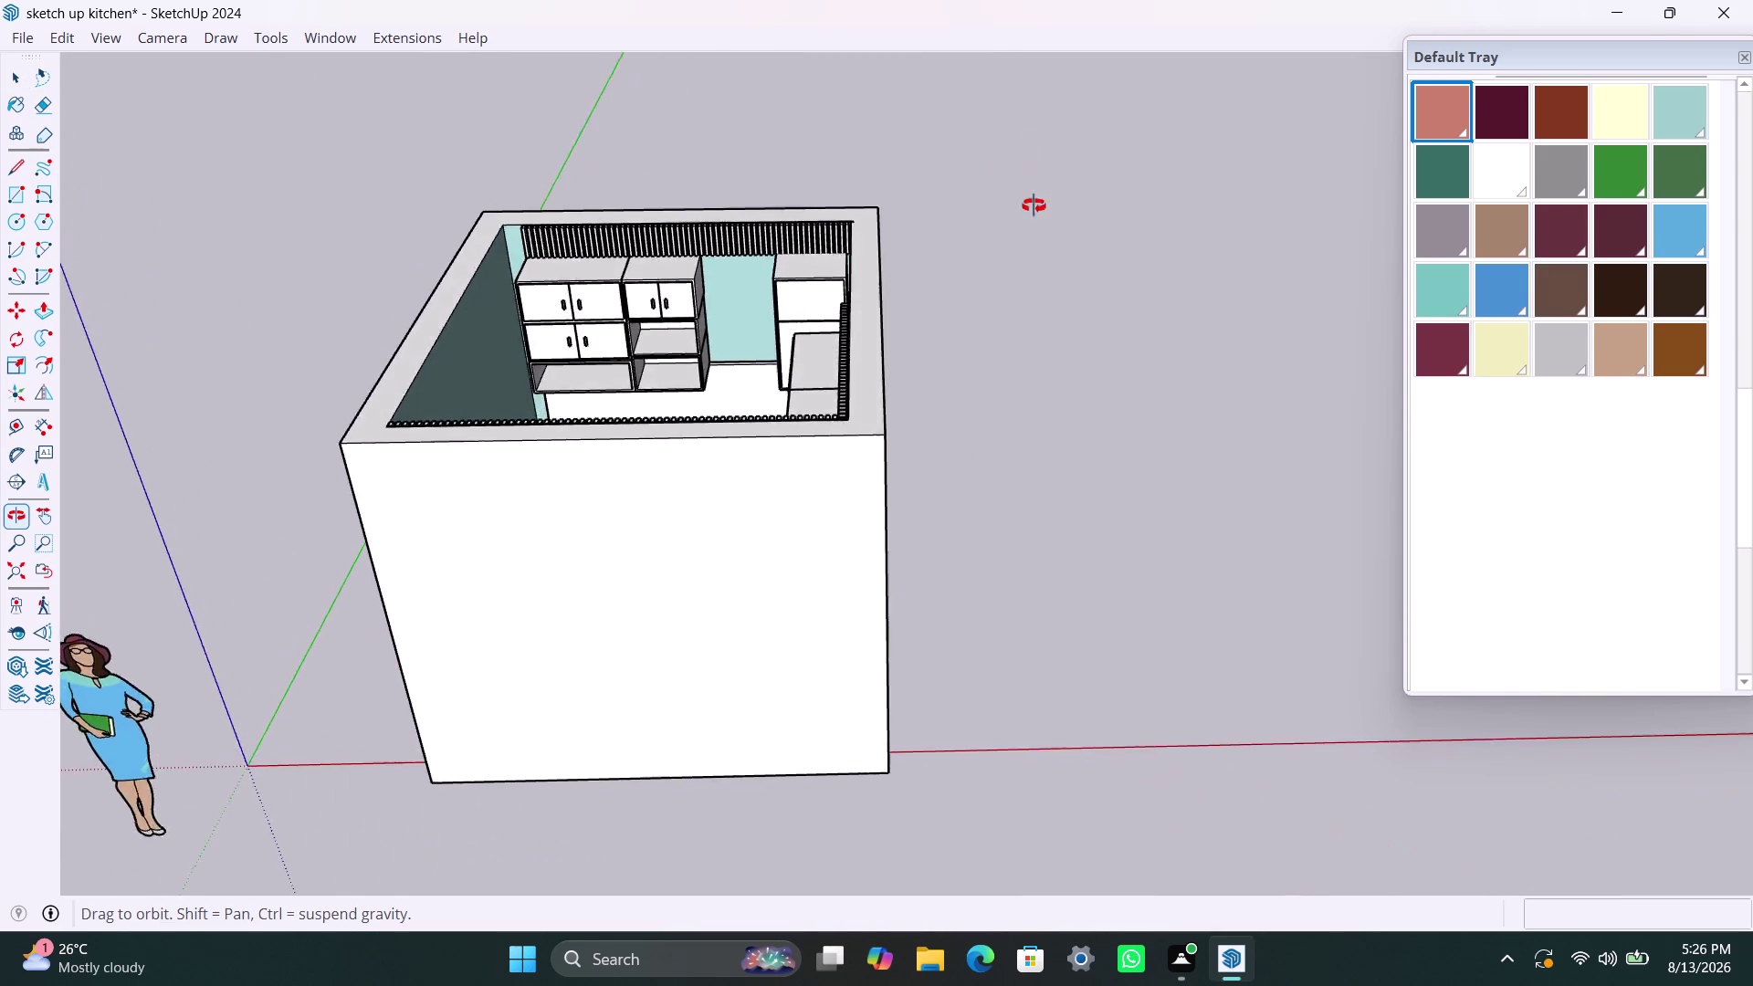
middle_drag(1039, 182, 106, 426)
scroll(down, 3)
middle_drag(846, 328, 261, 305)
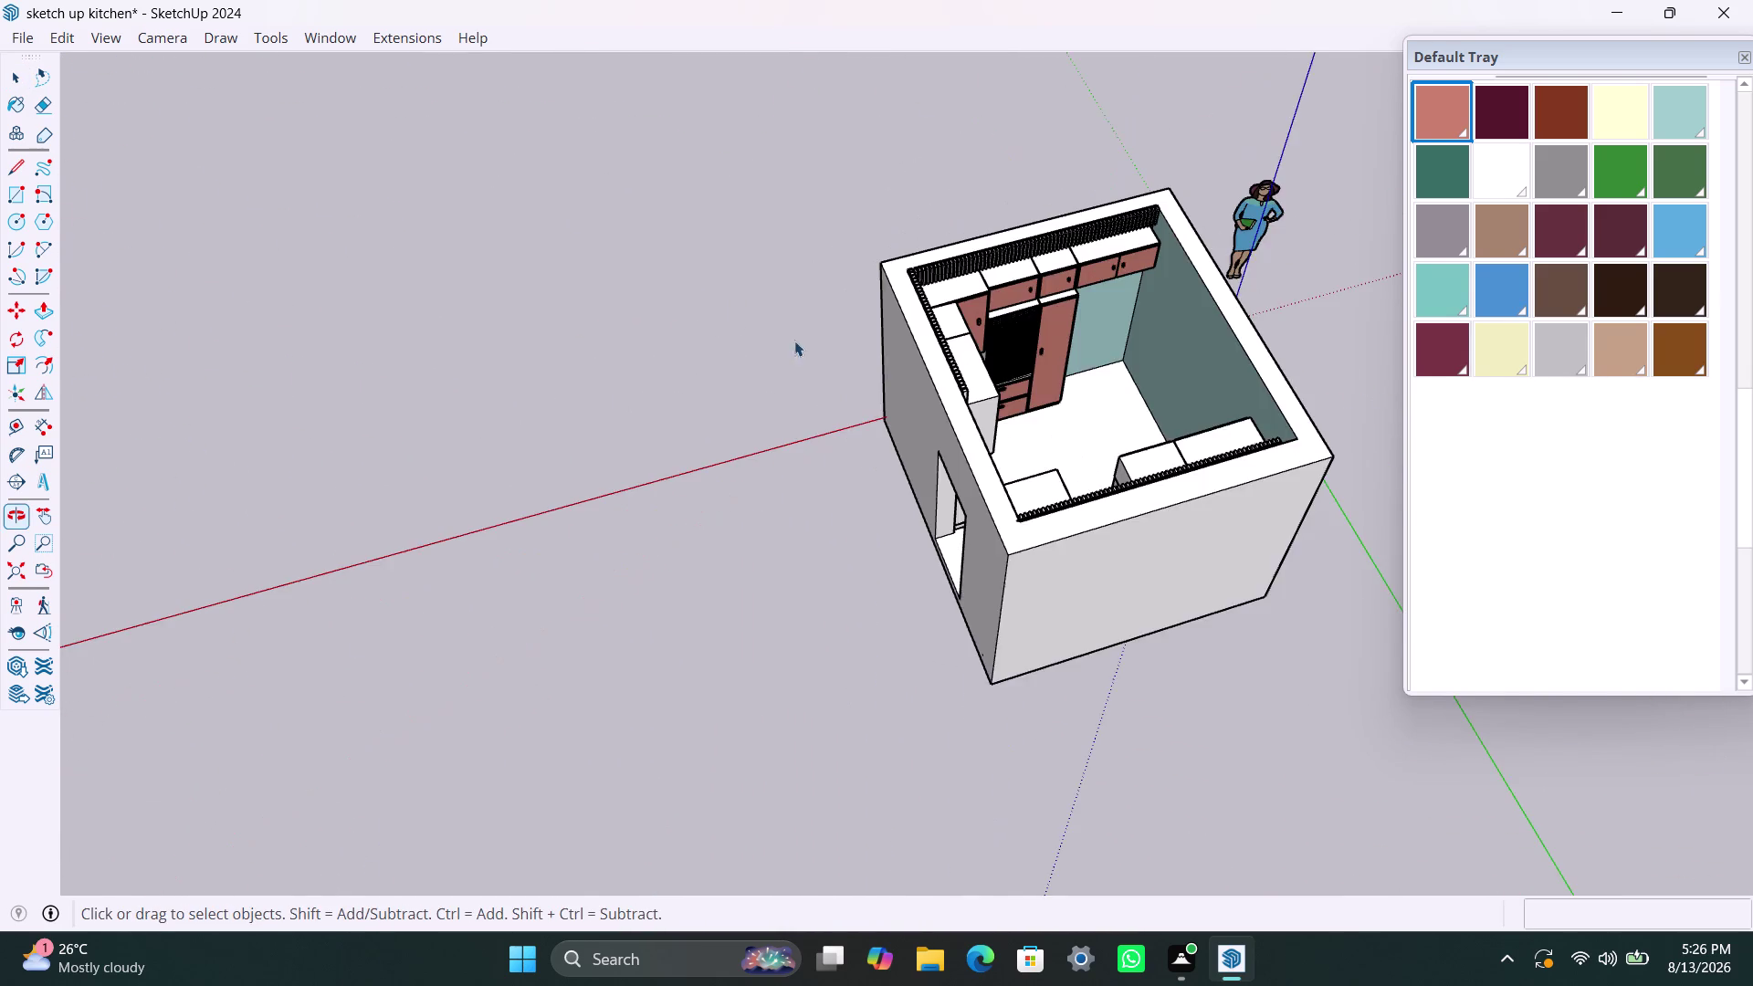
scroll(up, 3)
middle_drag(1046, 397, 709, 316)
scroll(up, 3)
scroll(up, 3)
scroll(up, 3)
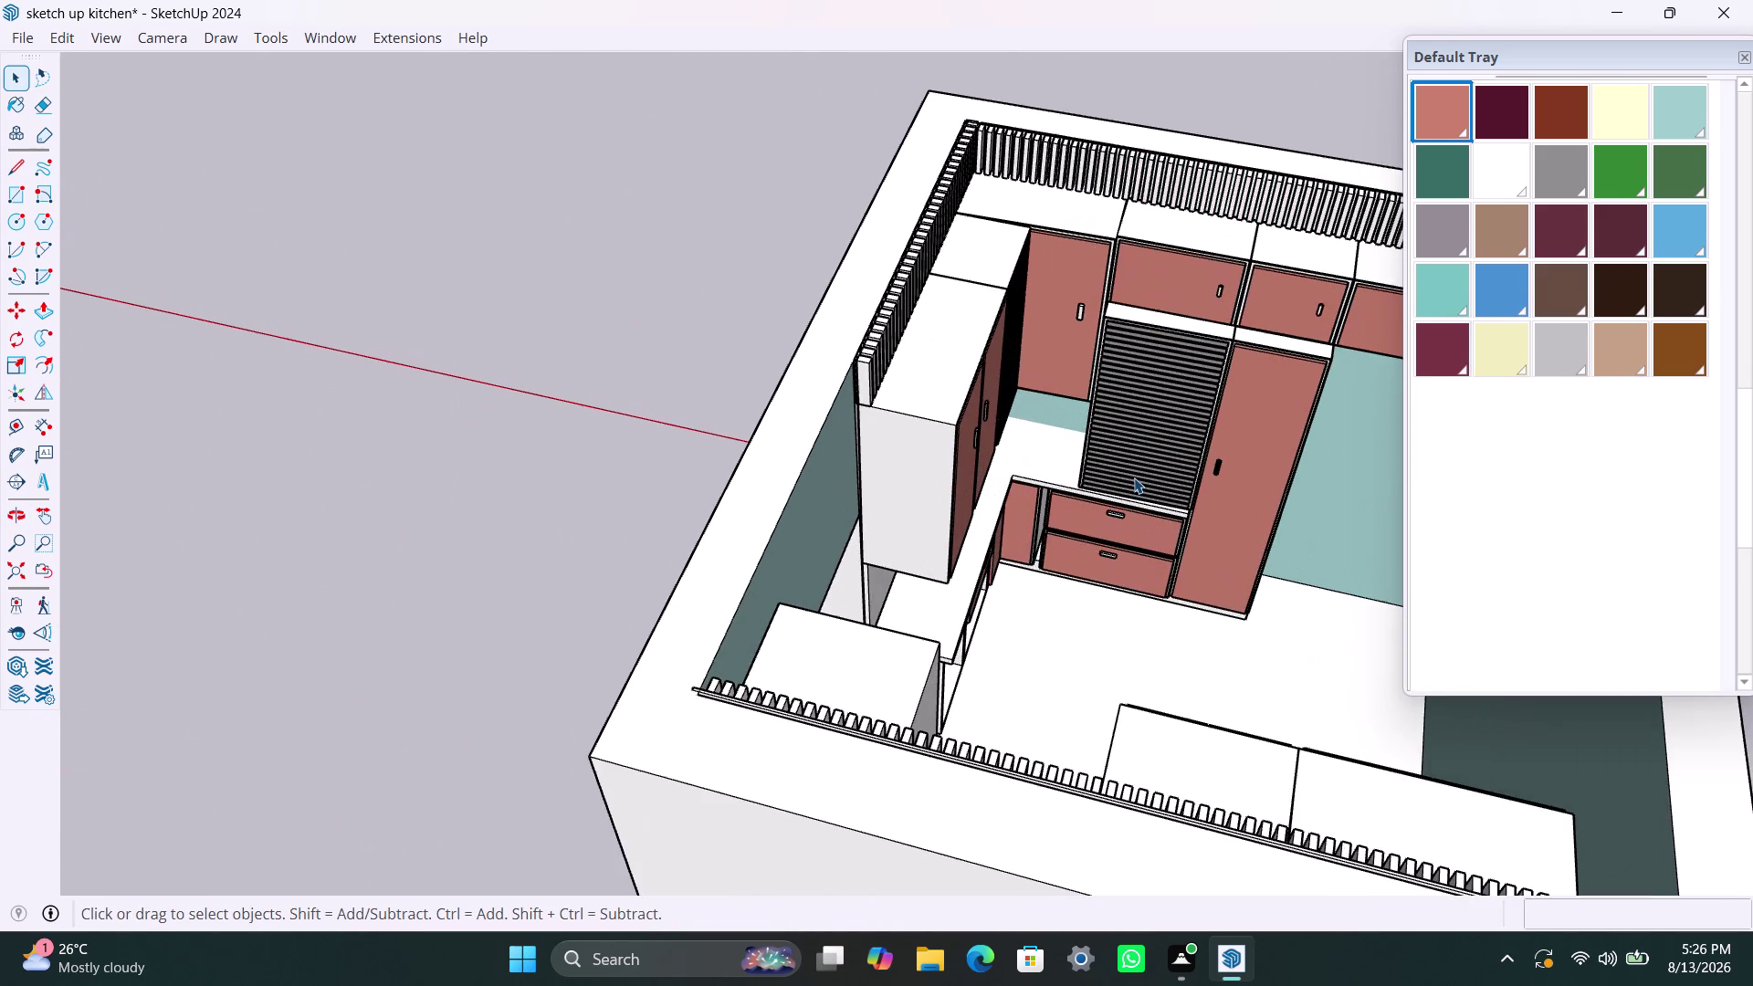
scroll(down, 3)
scroll(down, 3)
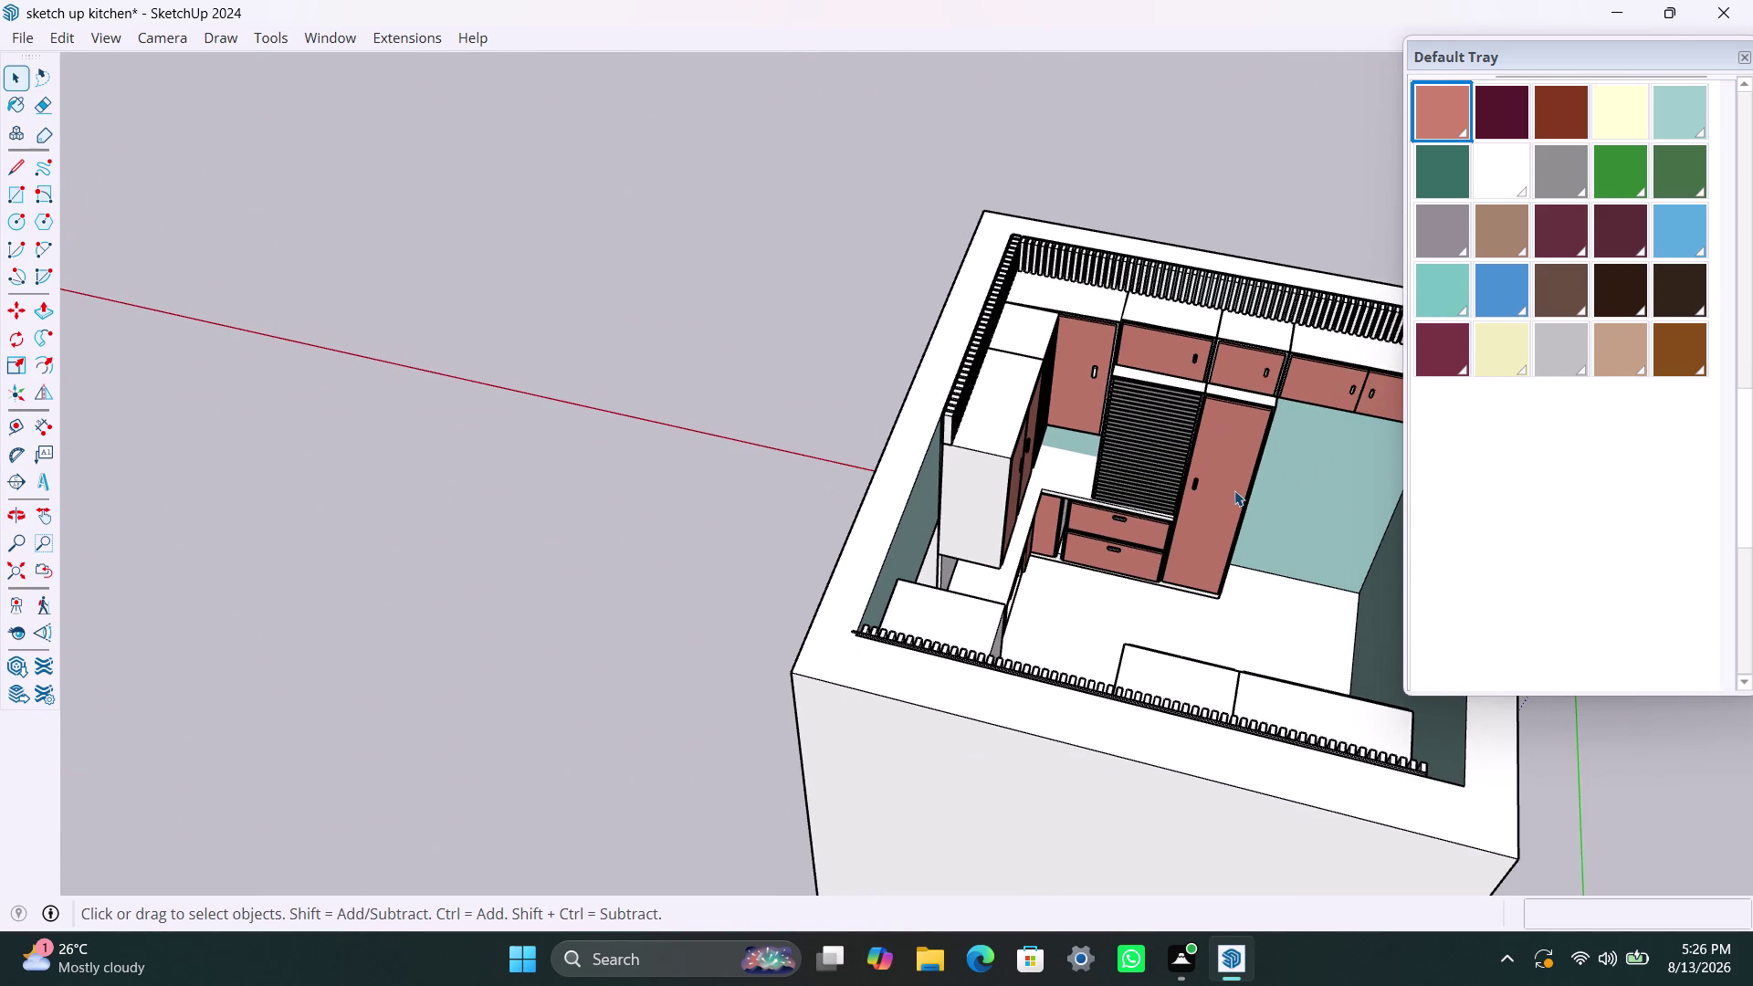
triple_click(1312, 486)
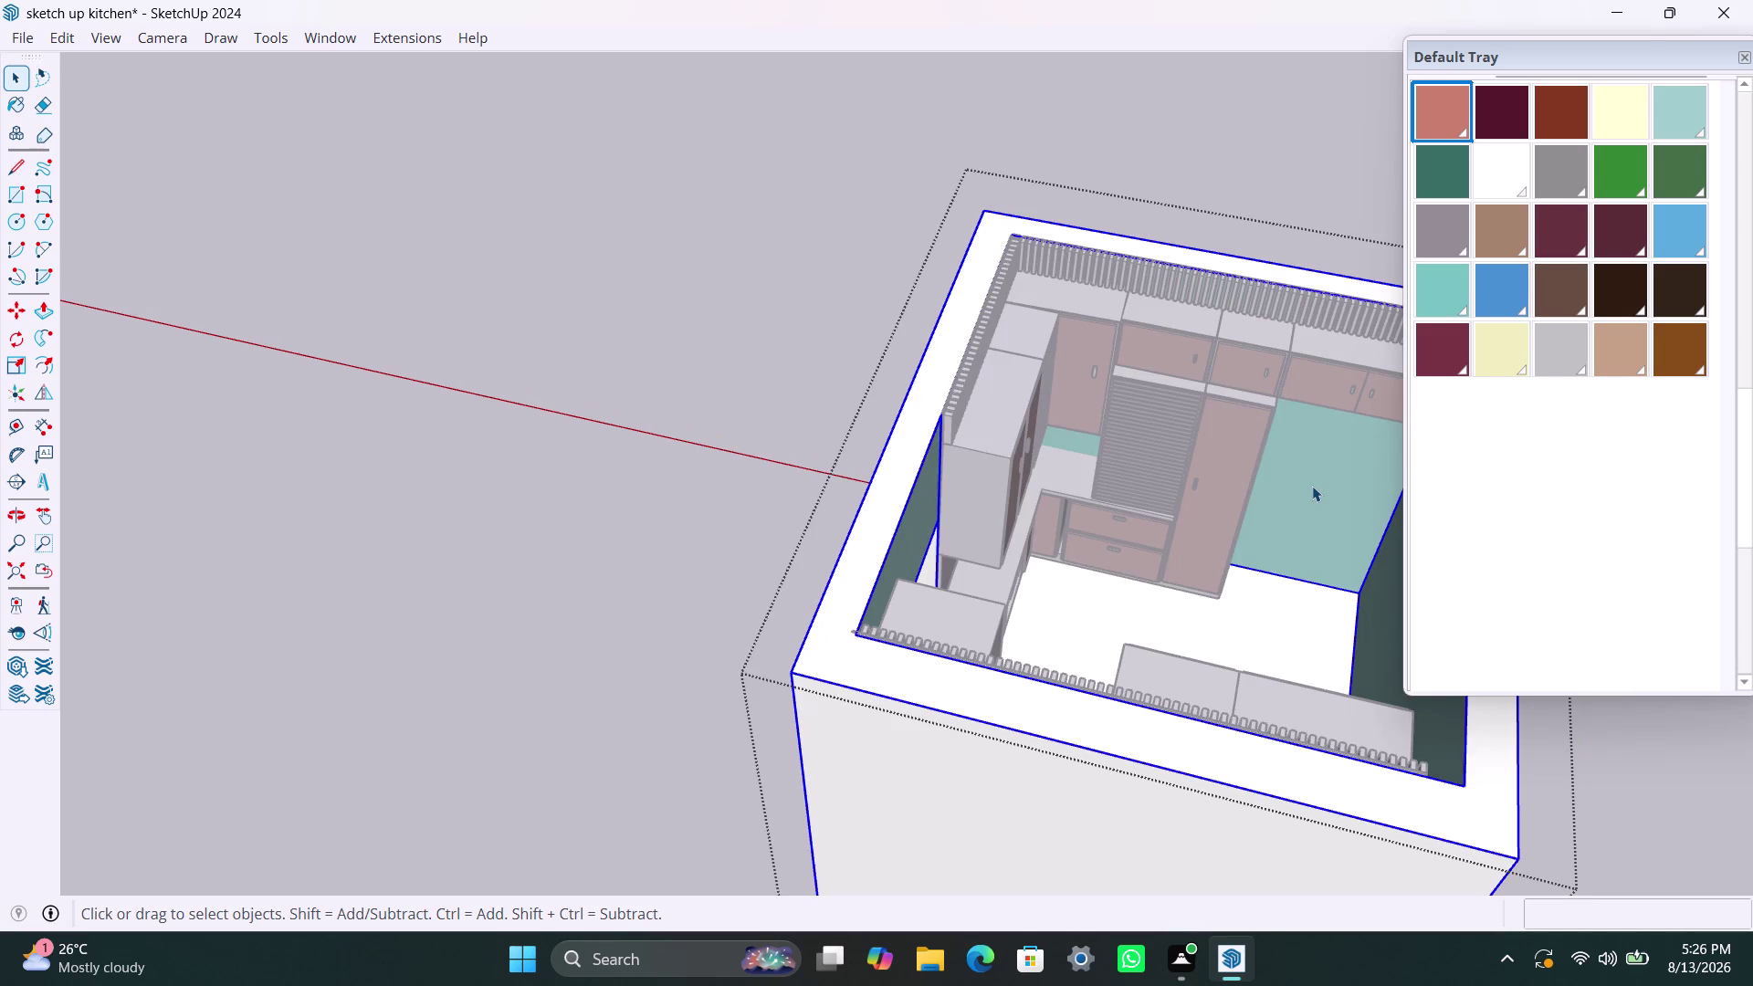
Select the room walls and enter the room group for editing.
click(1312, 486)
click(1324, 483)
click(1336, 475)
click(1343, 471)
scroll(up, 3)
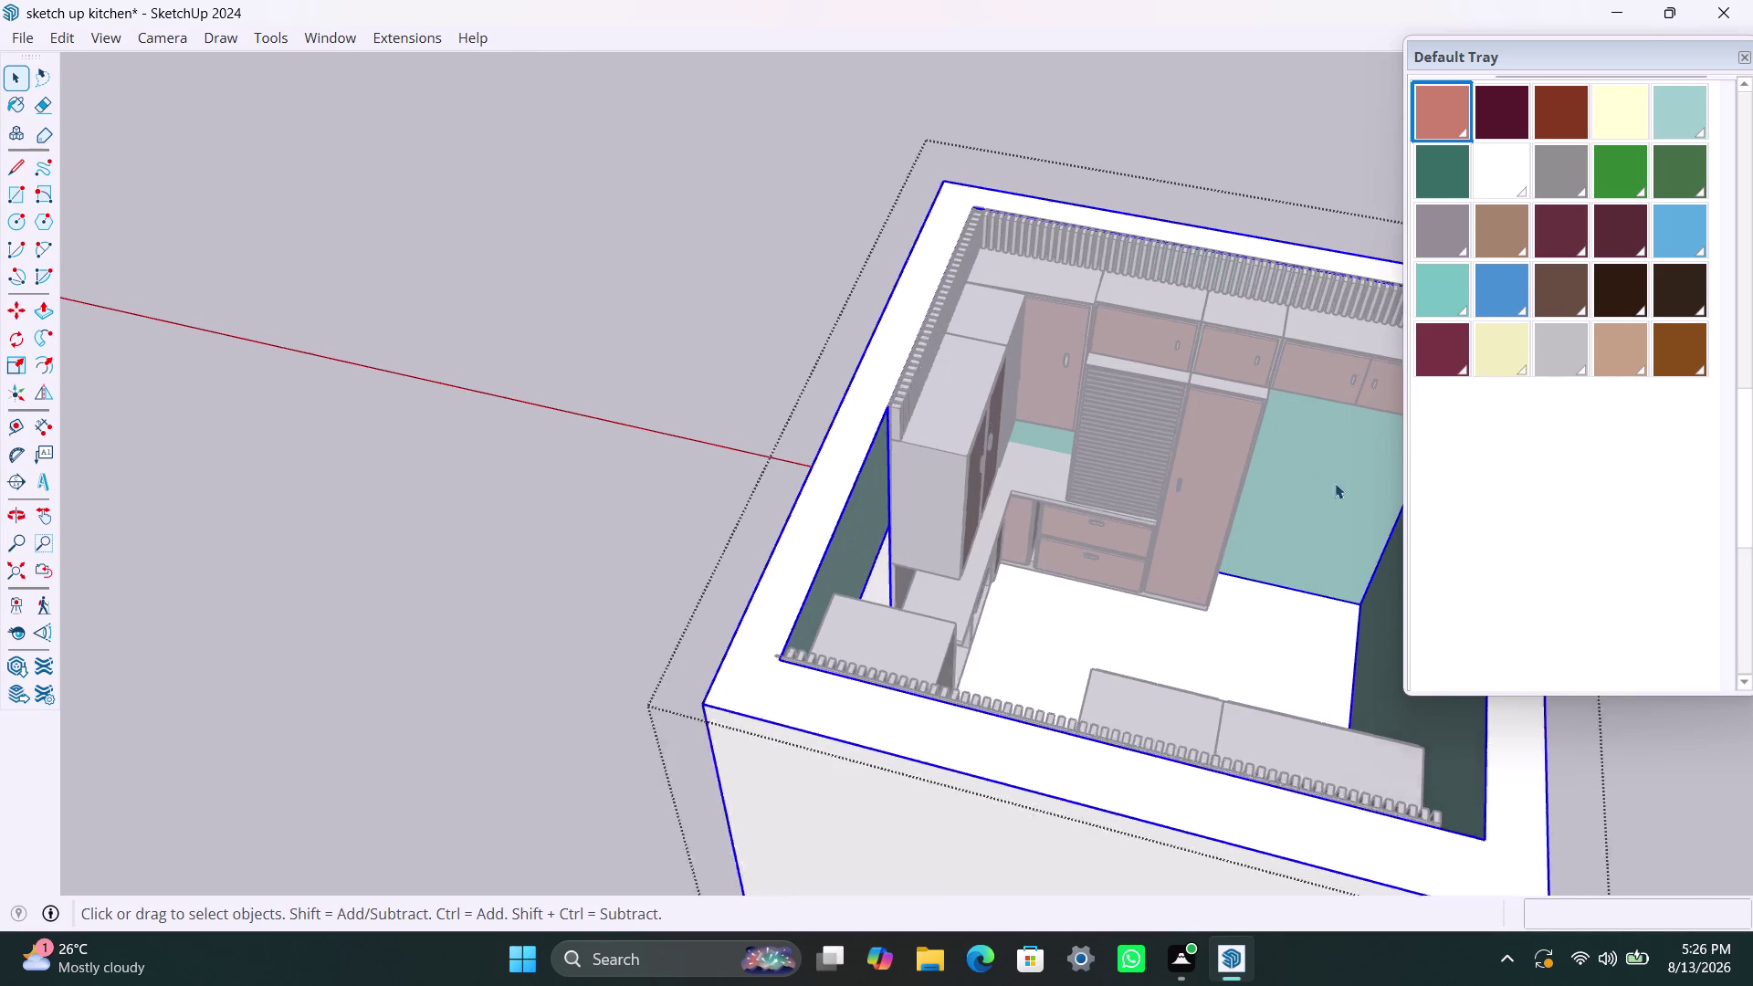
triple_click(1317, 506)
double_click(1317, 498)
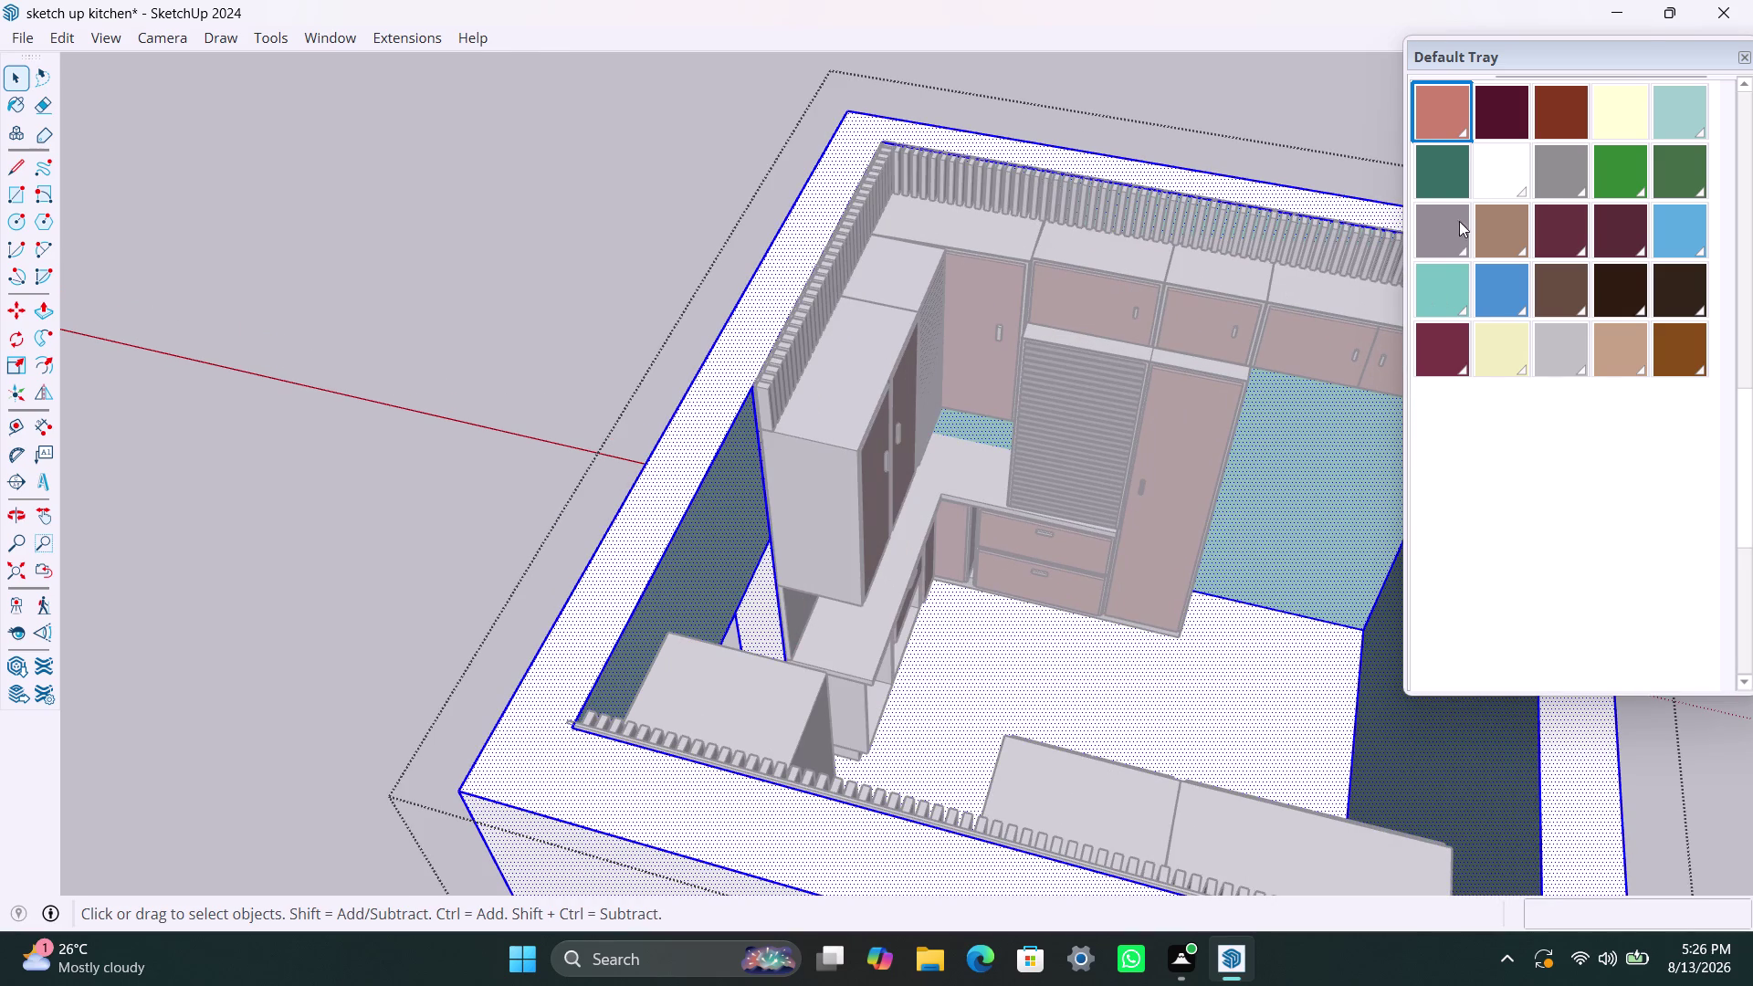
Try a gray swatch on the room, then leave the group and clear the selection.
click(1452, 234)
click(1361, 512)
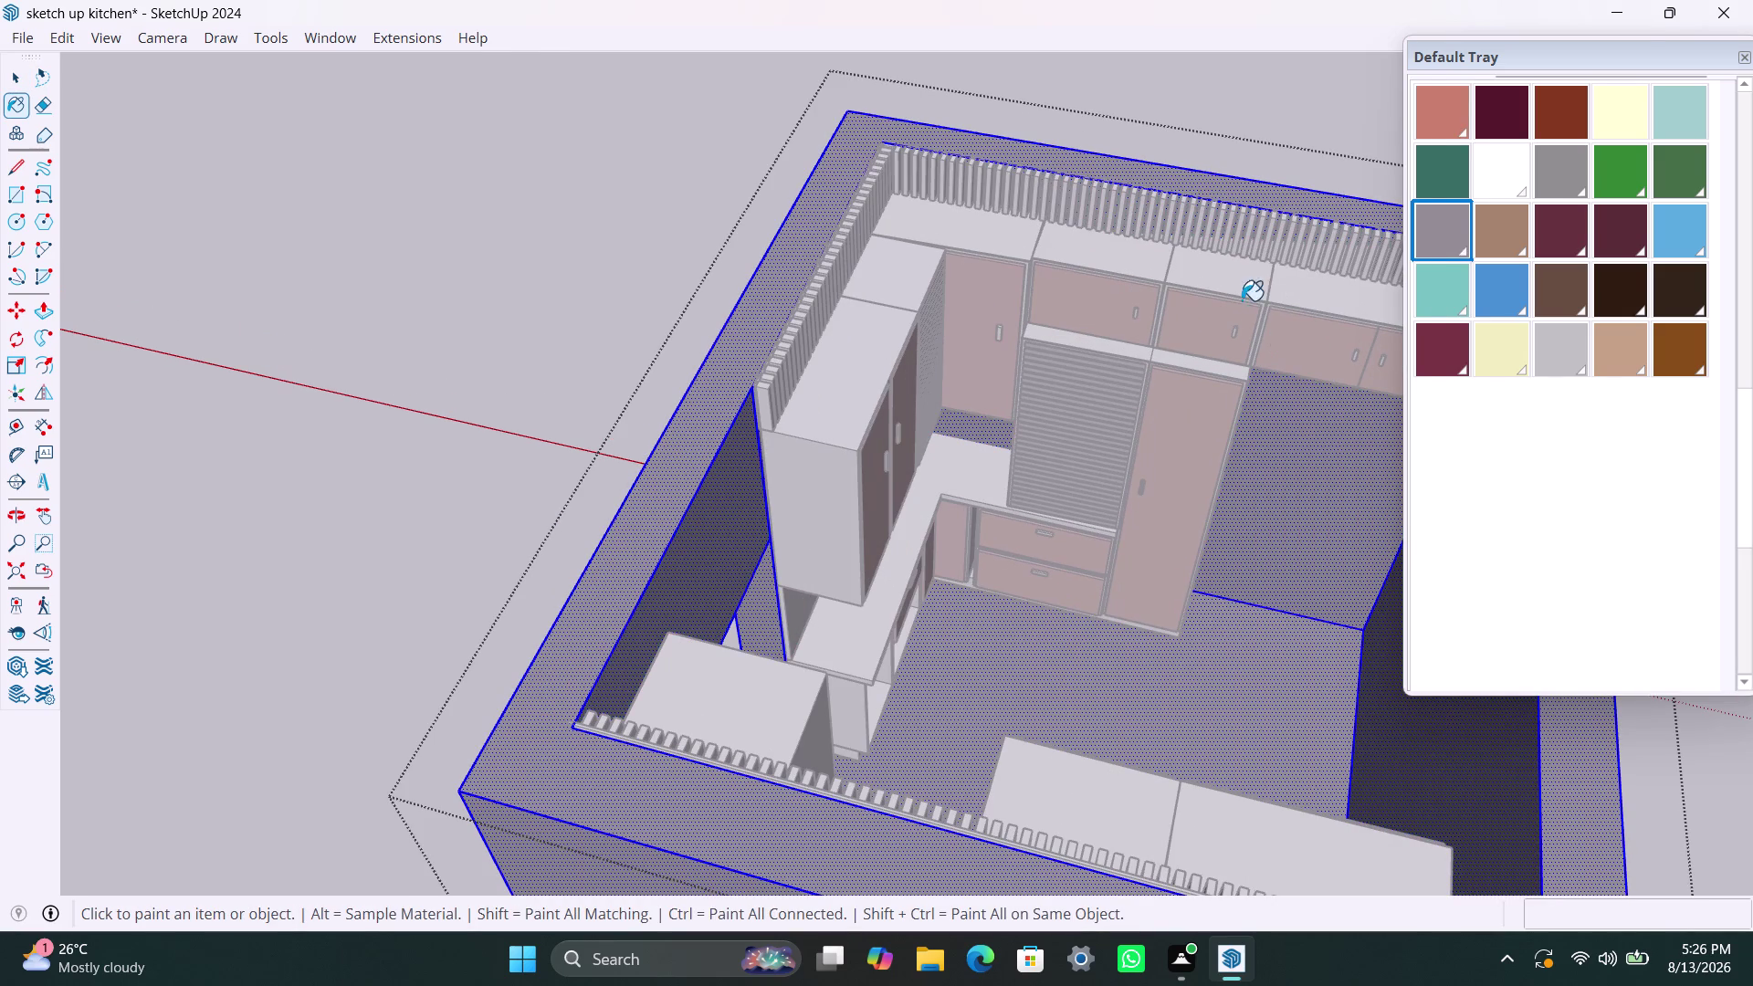
key(ctrl+z)
key(space)
click(1289, 451)
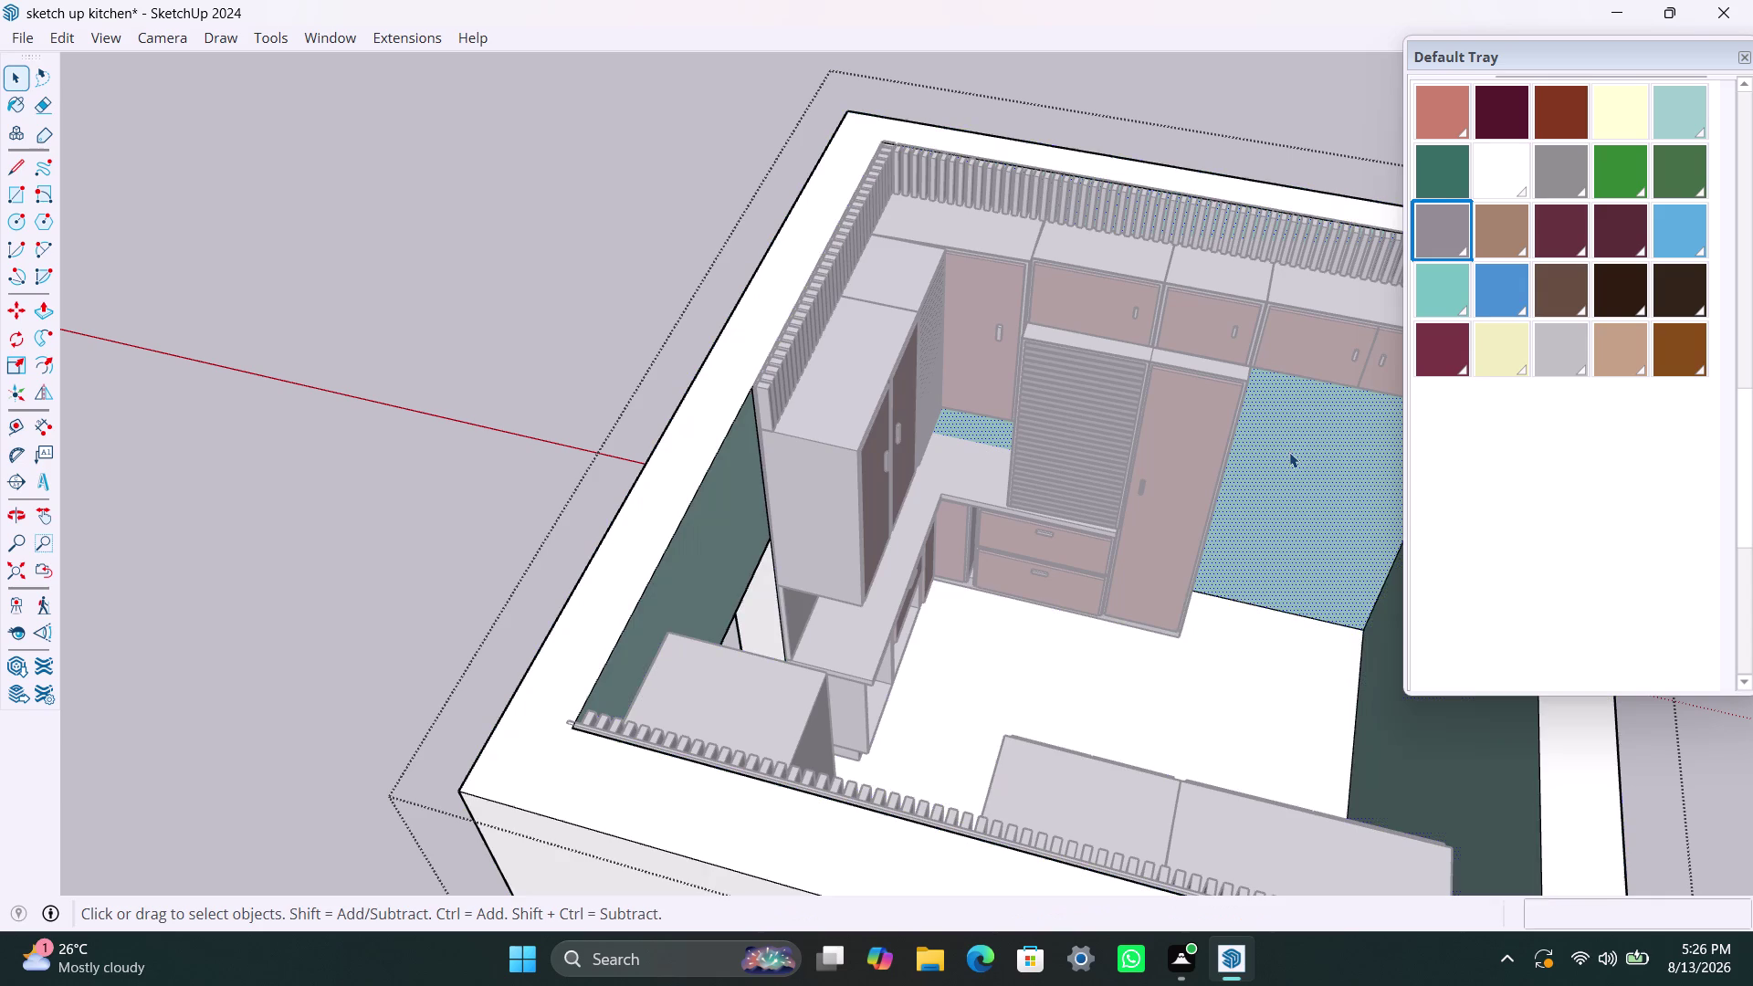
click(1447, 239)
click(1303, 495)
key(space)
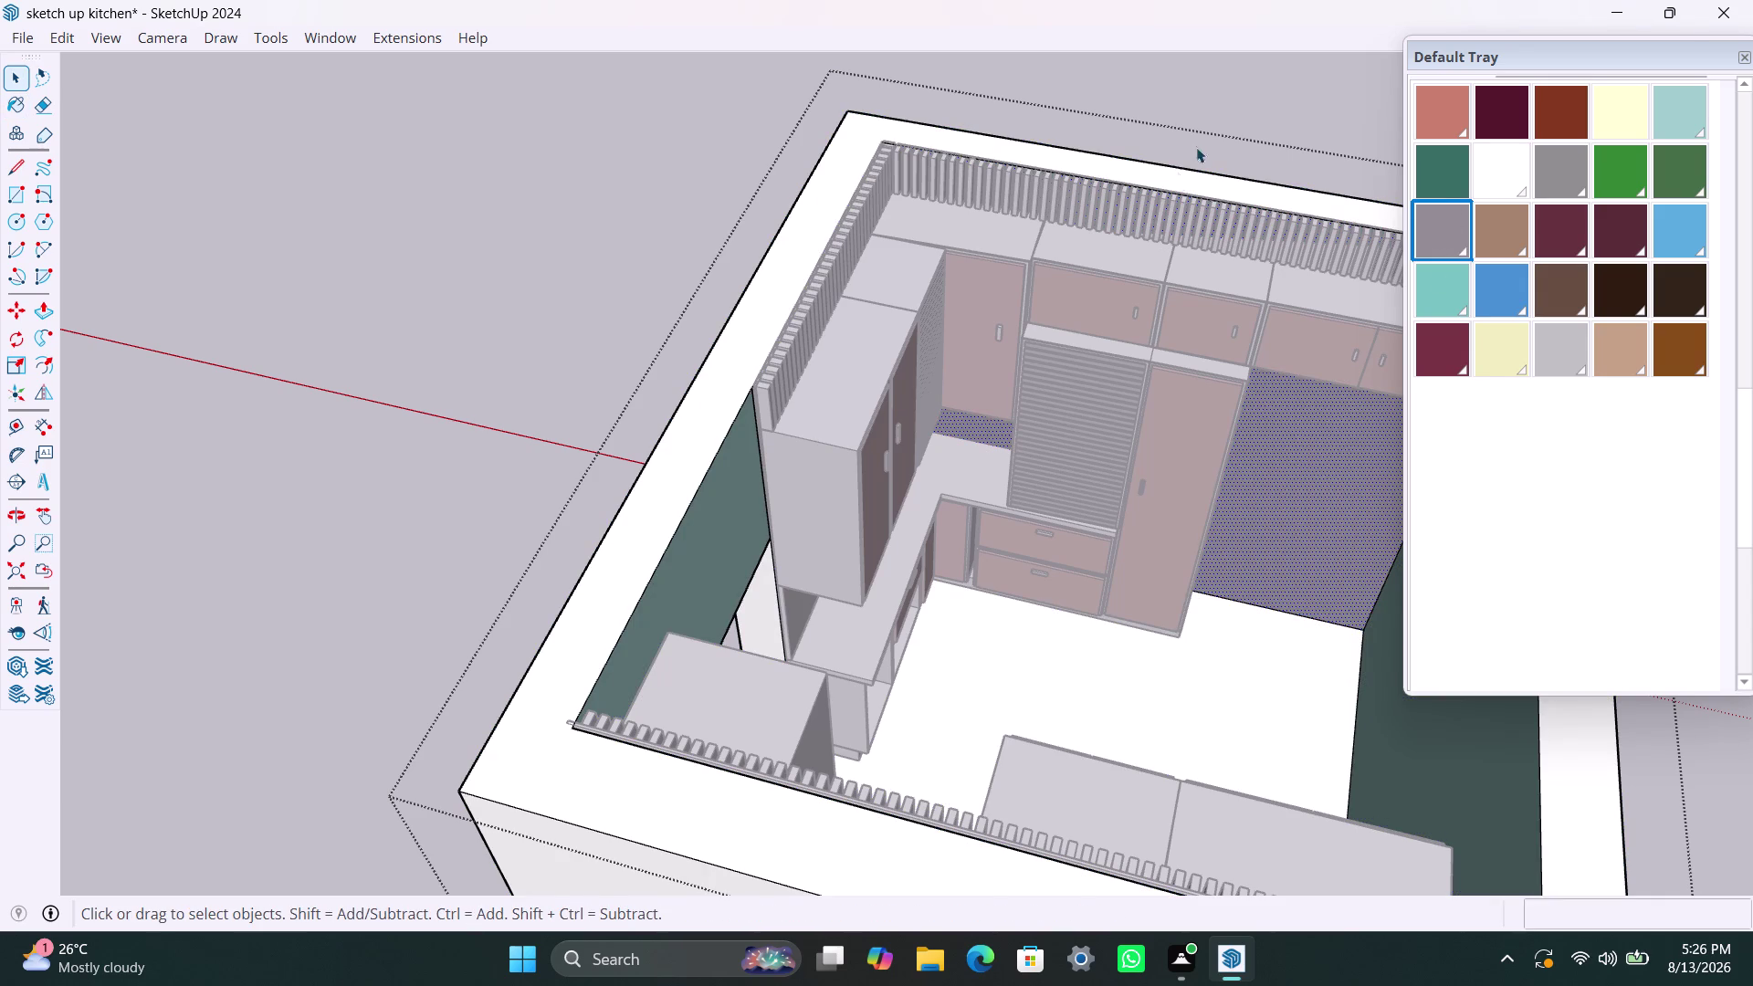
click(1205, 135)
triple_click(1223, 103)
double_click(1224, 101)
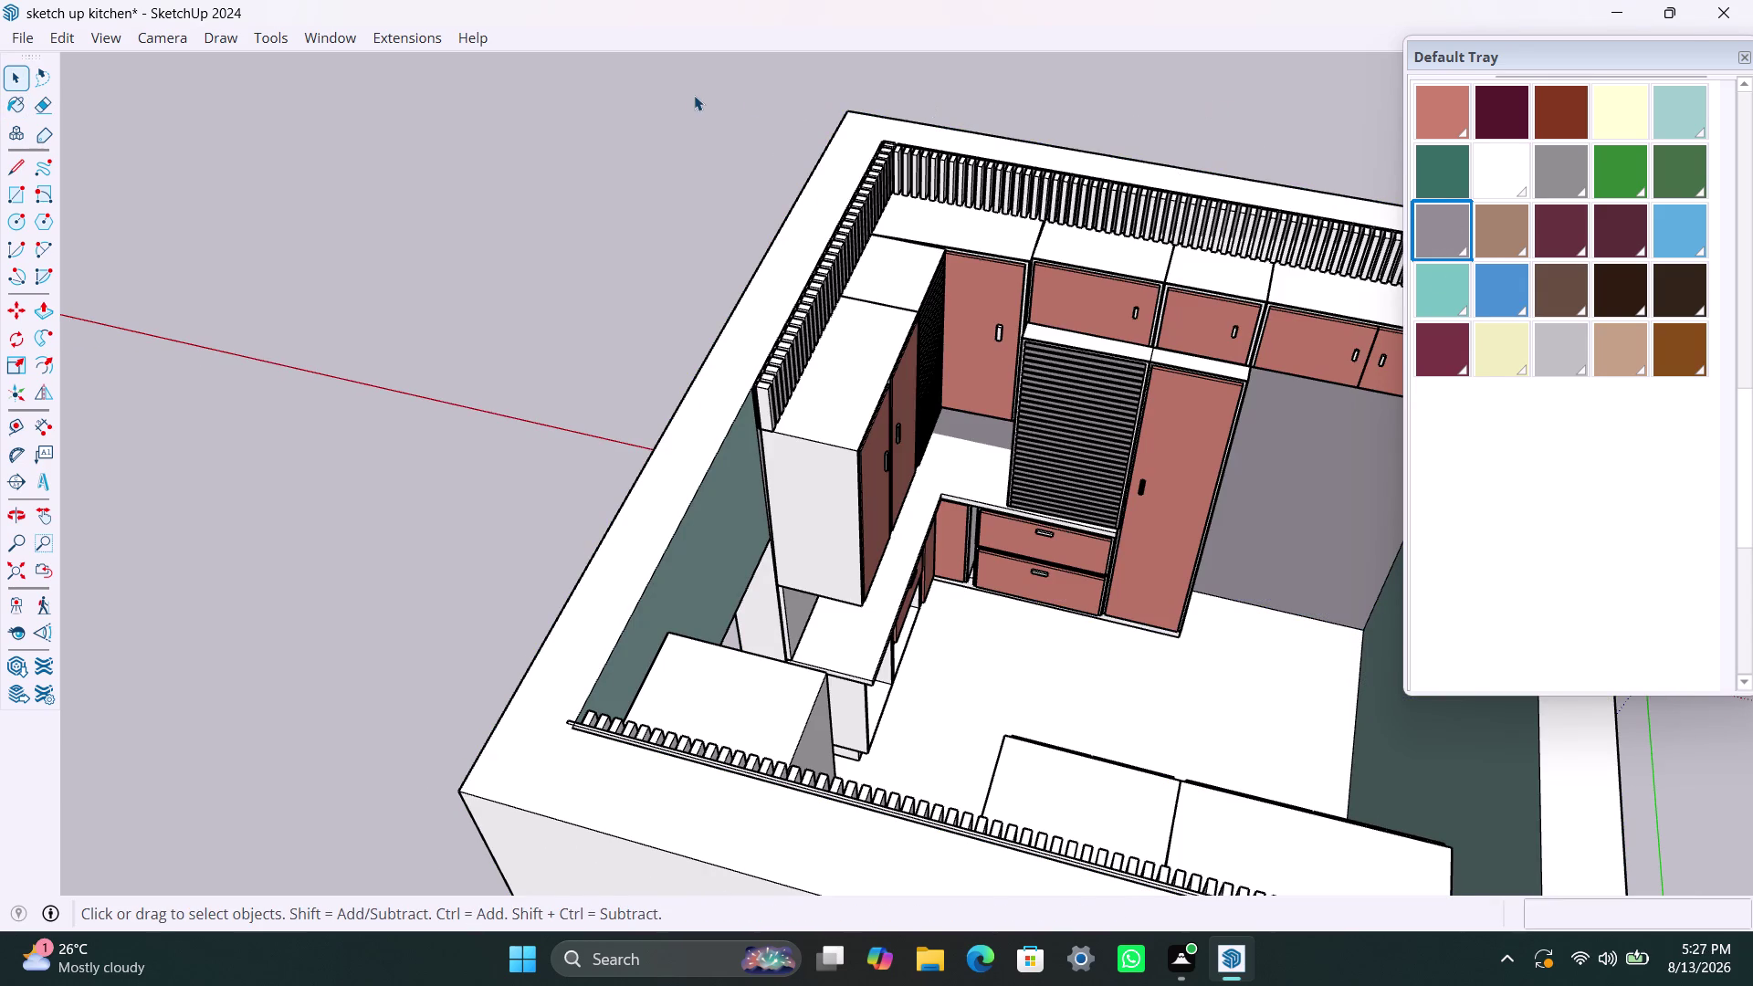
click(692, 94)
scroll(down, 3)
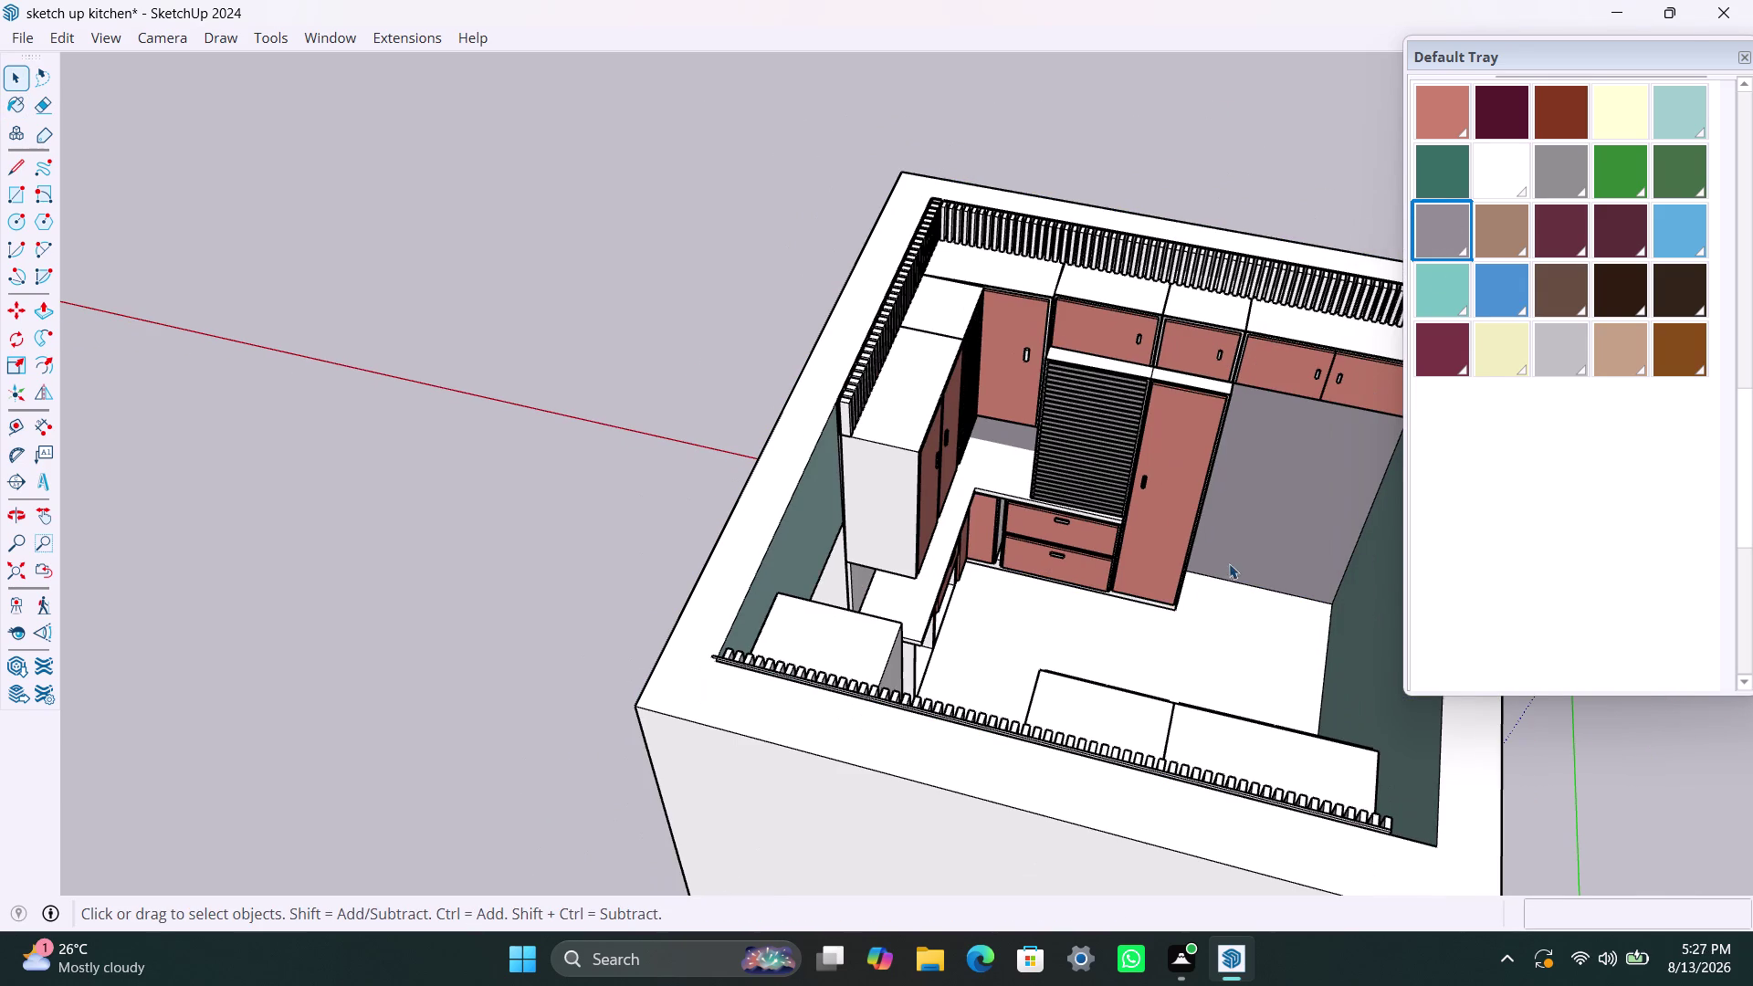
scroll(up, 3)
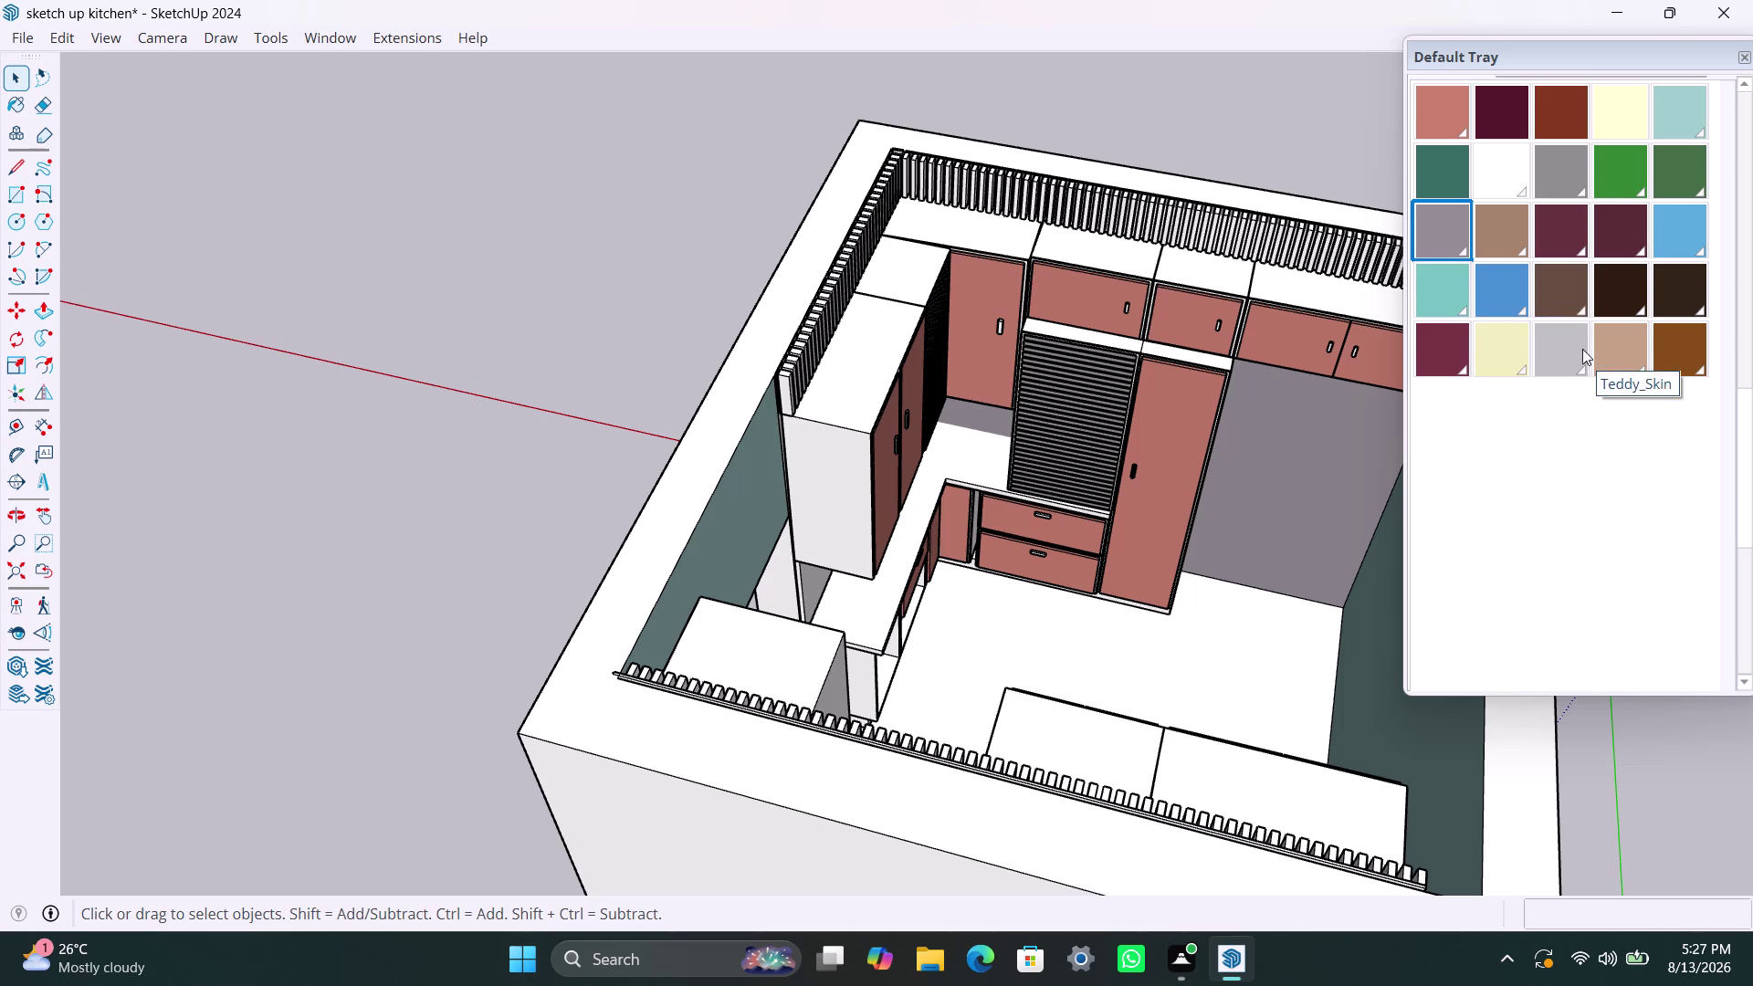
Choose the light gray swatch and reselect the back wall face inside the room group.
click(1560, 343)
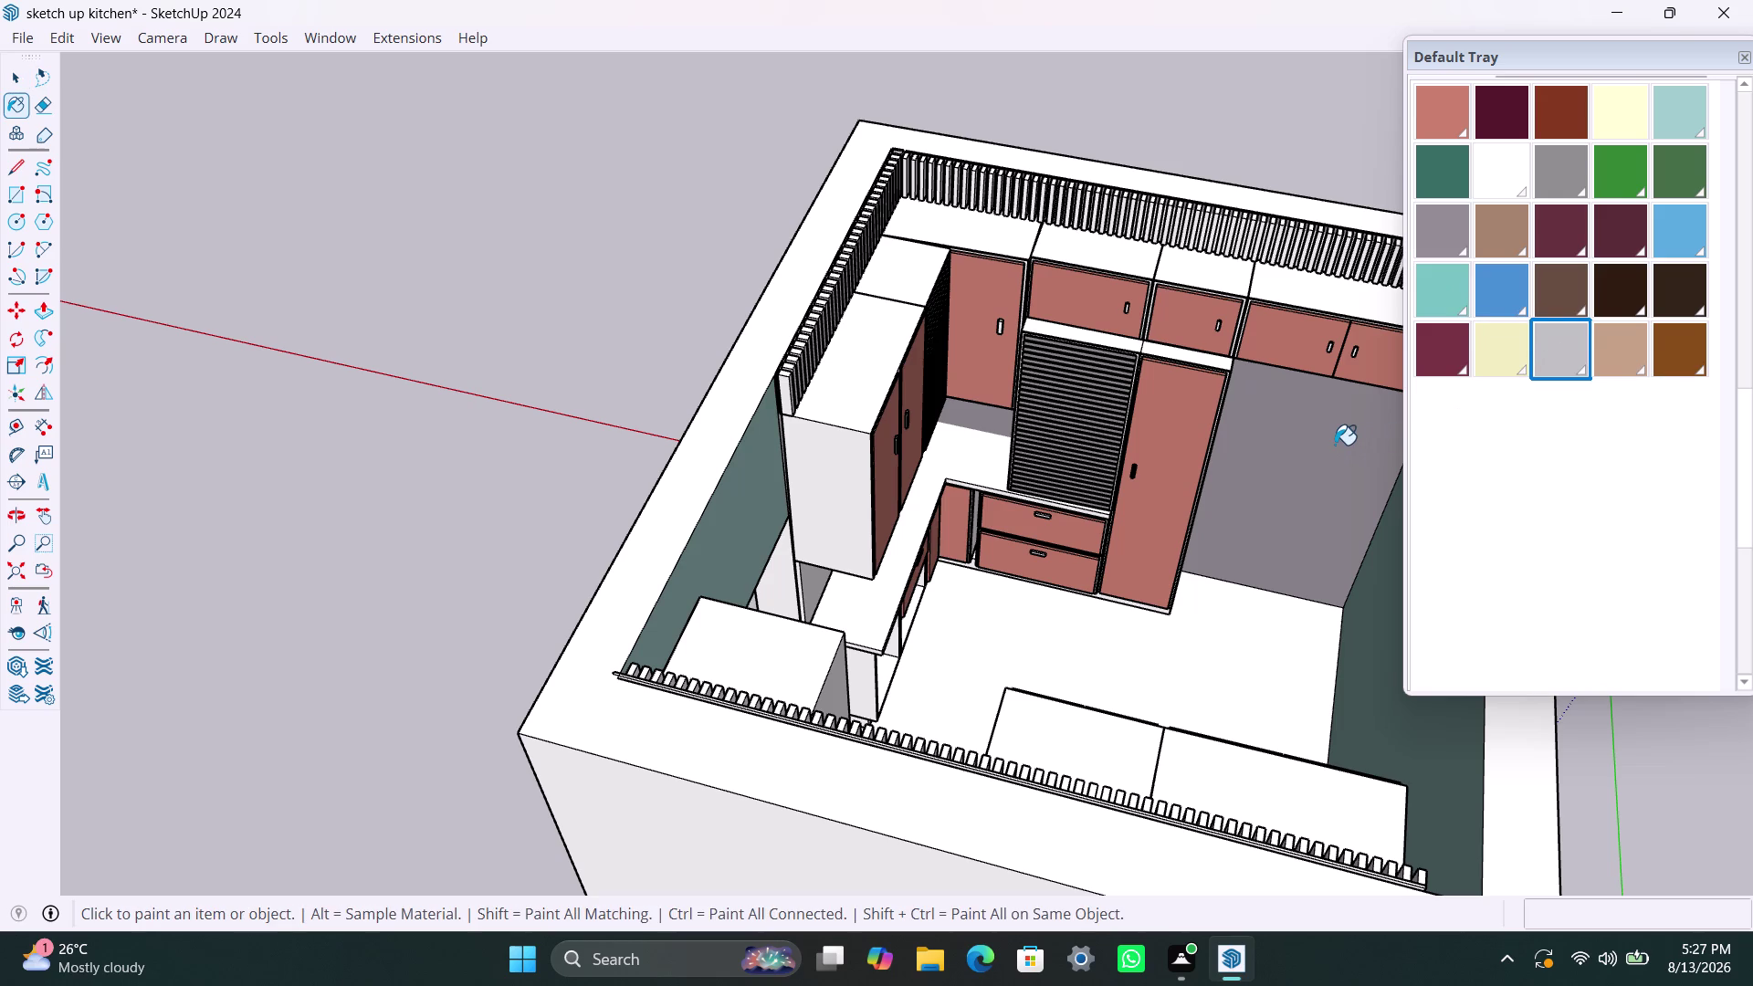
key(space)
triple_click(1324, 444)
triple_click(1324, 445)
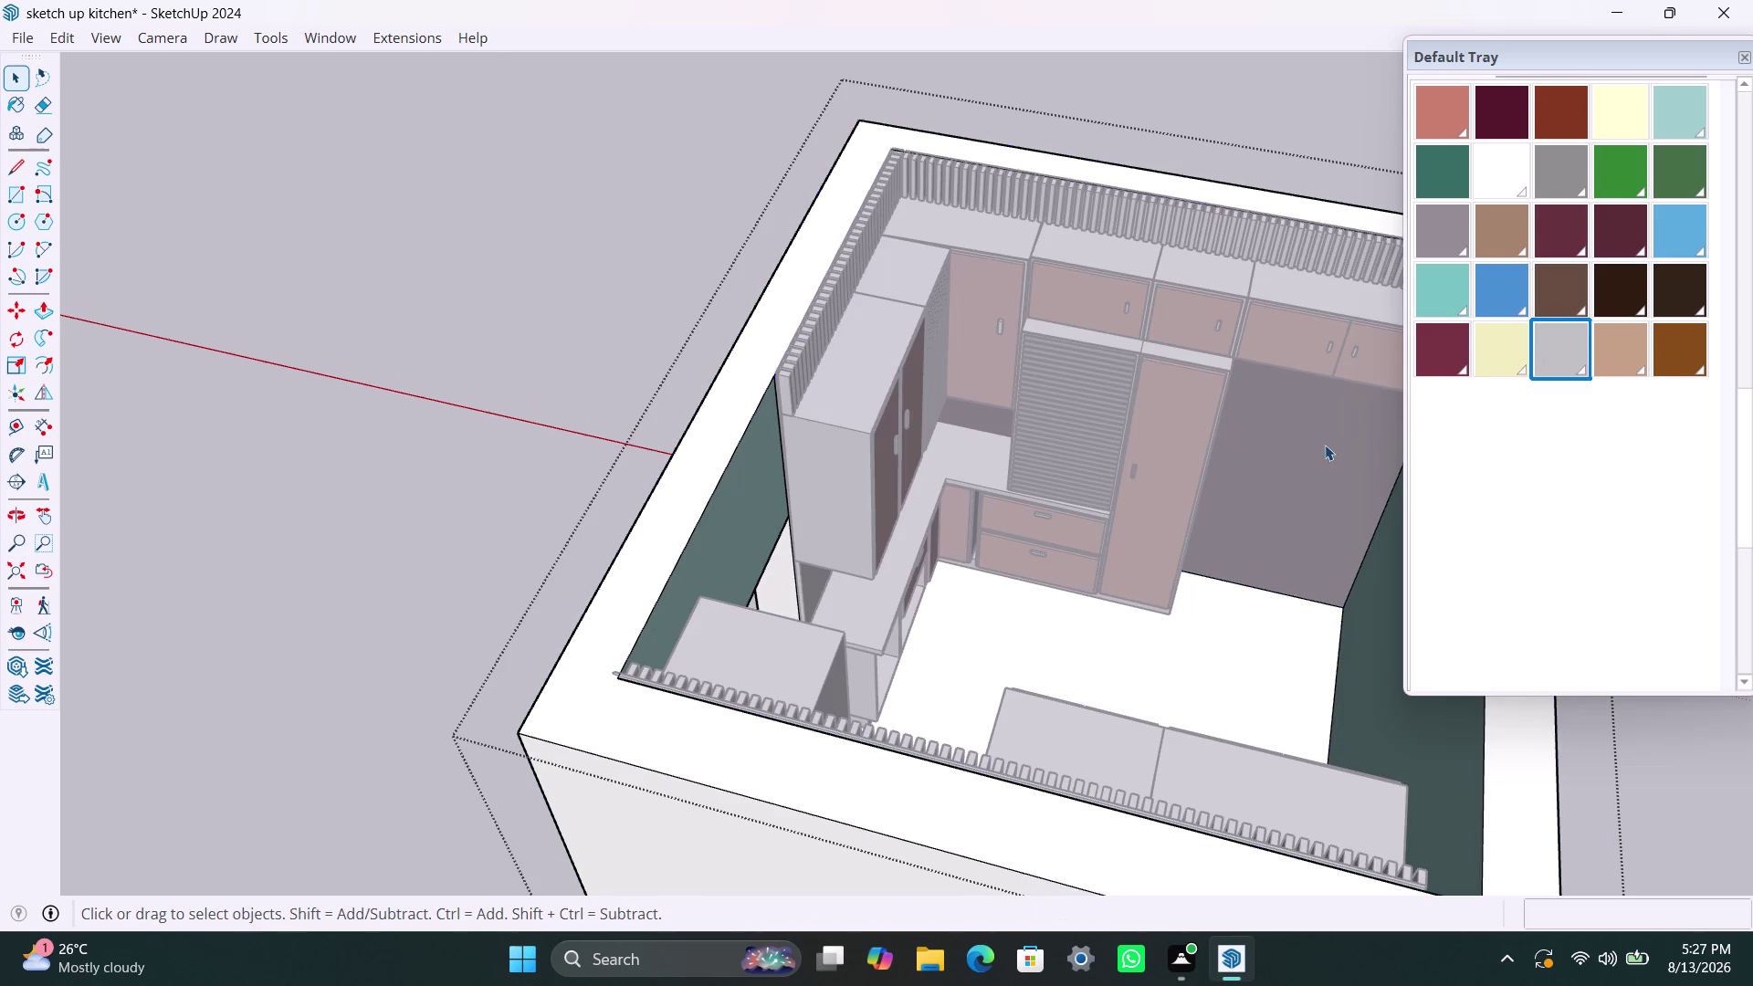
click(1325, 444)
click(1332, 464)
Paint the back wall face light gray and close the room group.
click(1557, 347)
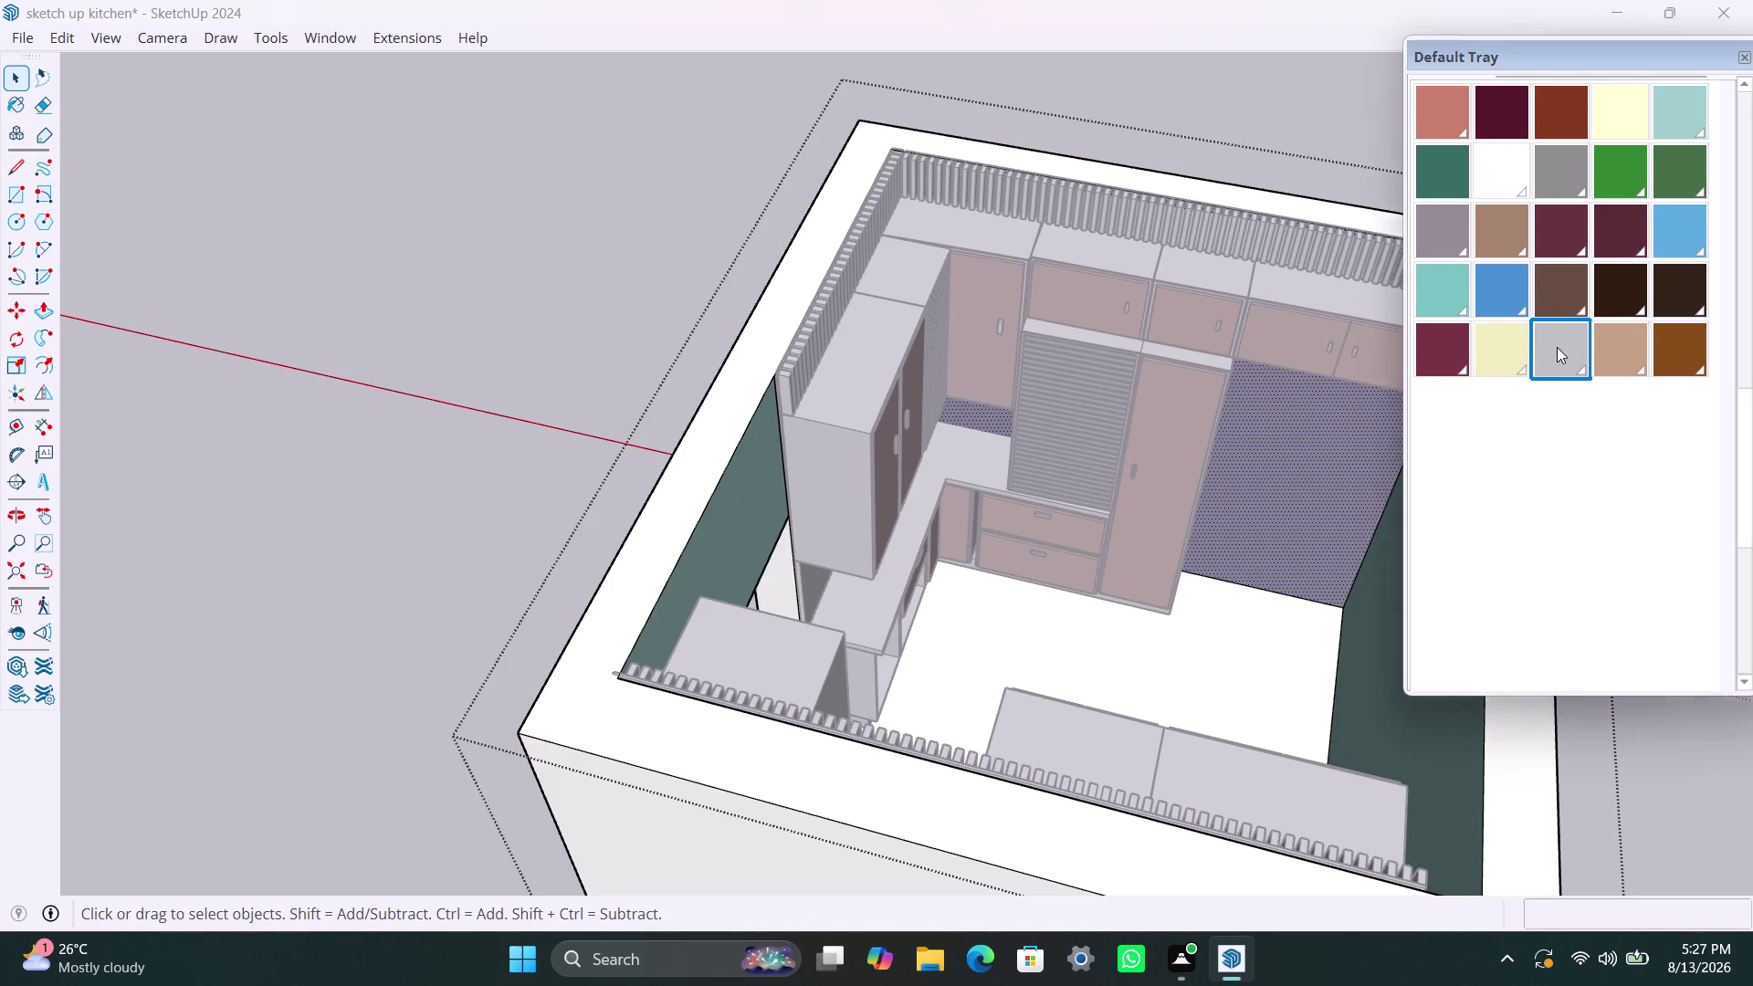
click(1363, 478)
key(space)
click(1260, 111)
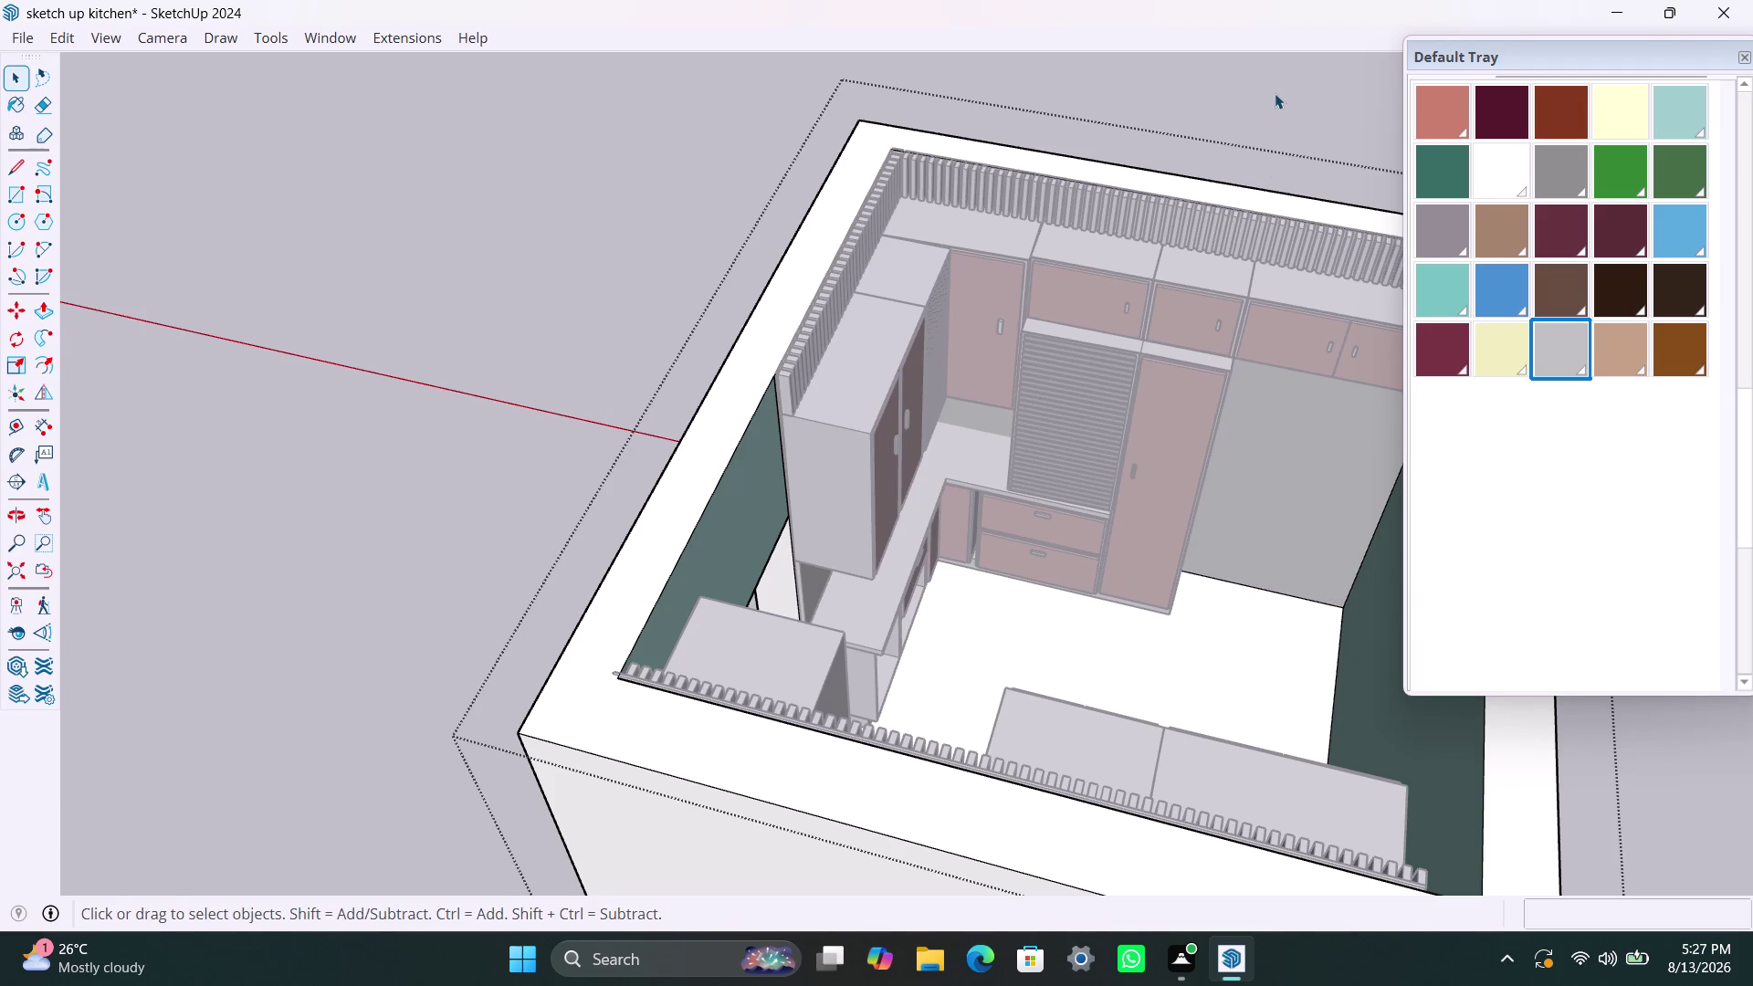
triple_click(1275, 93)
click(1275, 93)
scroll(down, 3)
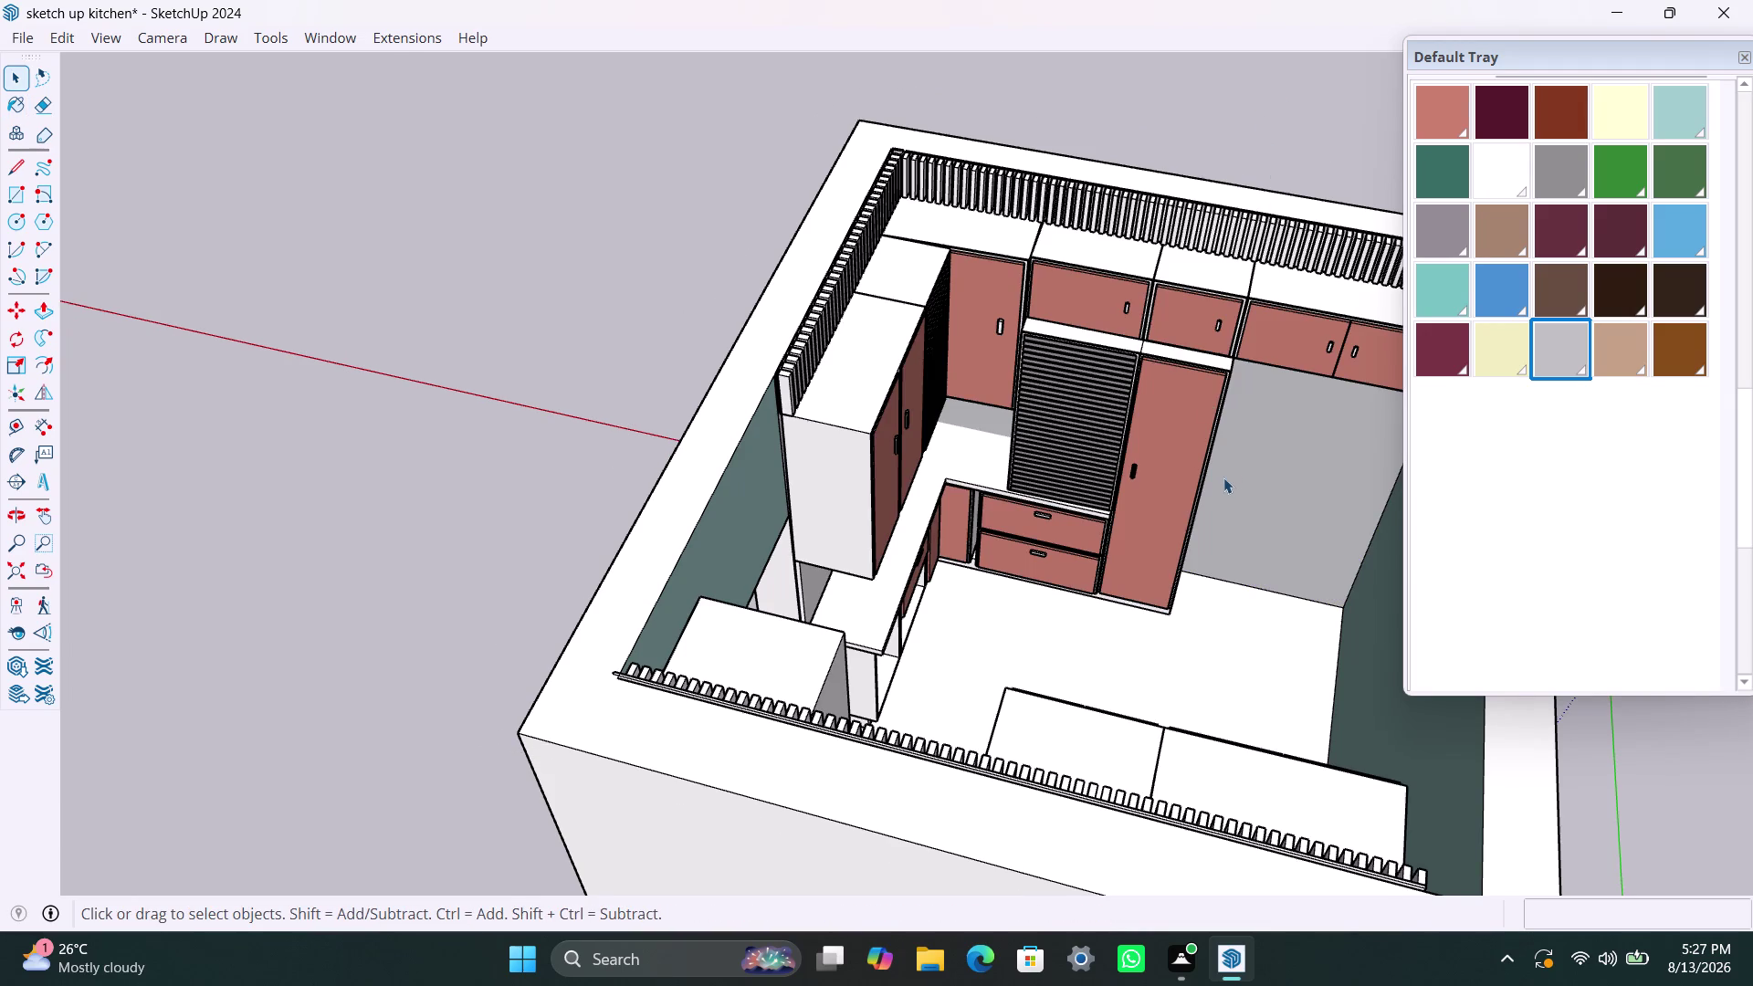
scroll(down, 3)
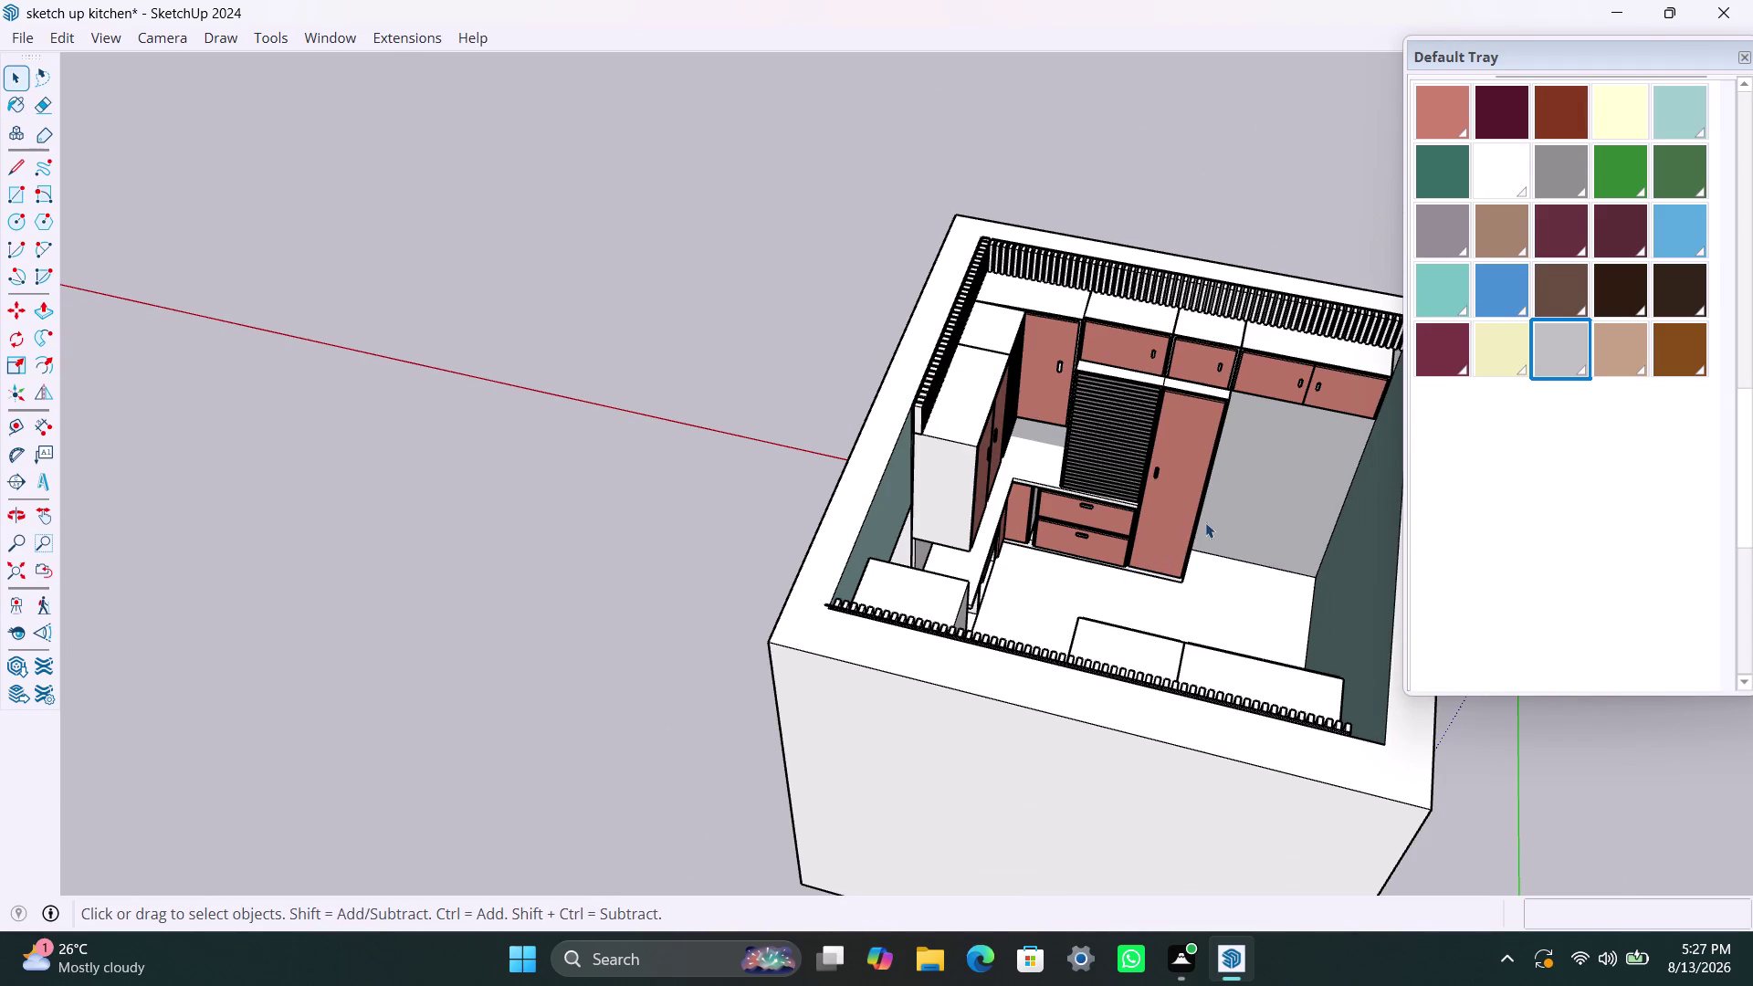
Bring the back wall cabinets into view and pick the tan swatch.
middle_drag(1222, 521, 923, 547)
scroll(up, 3)
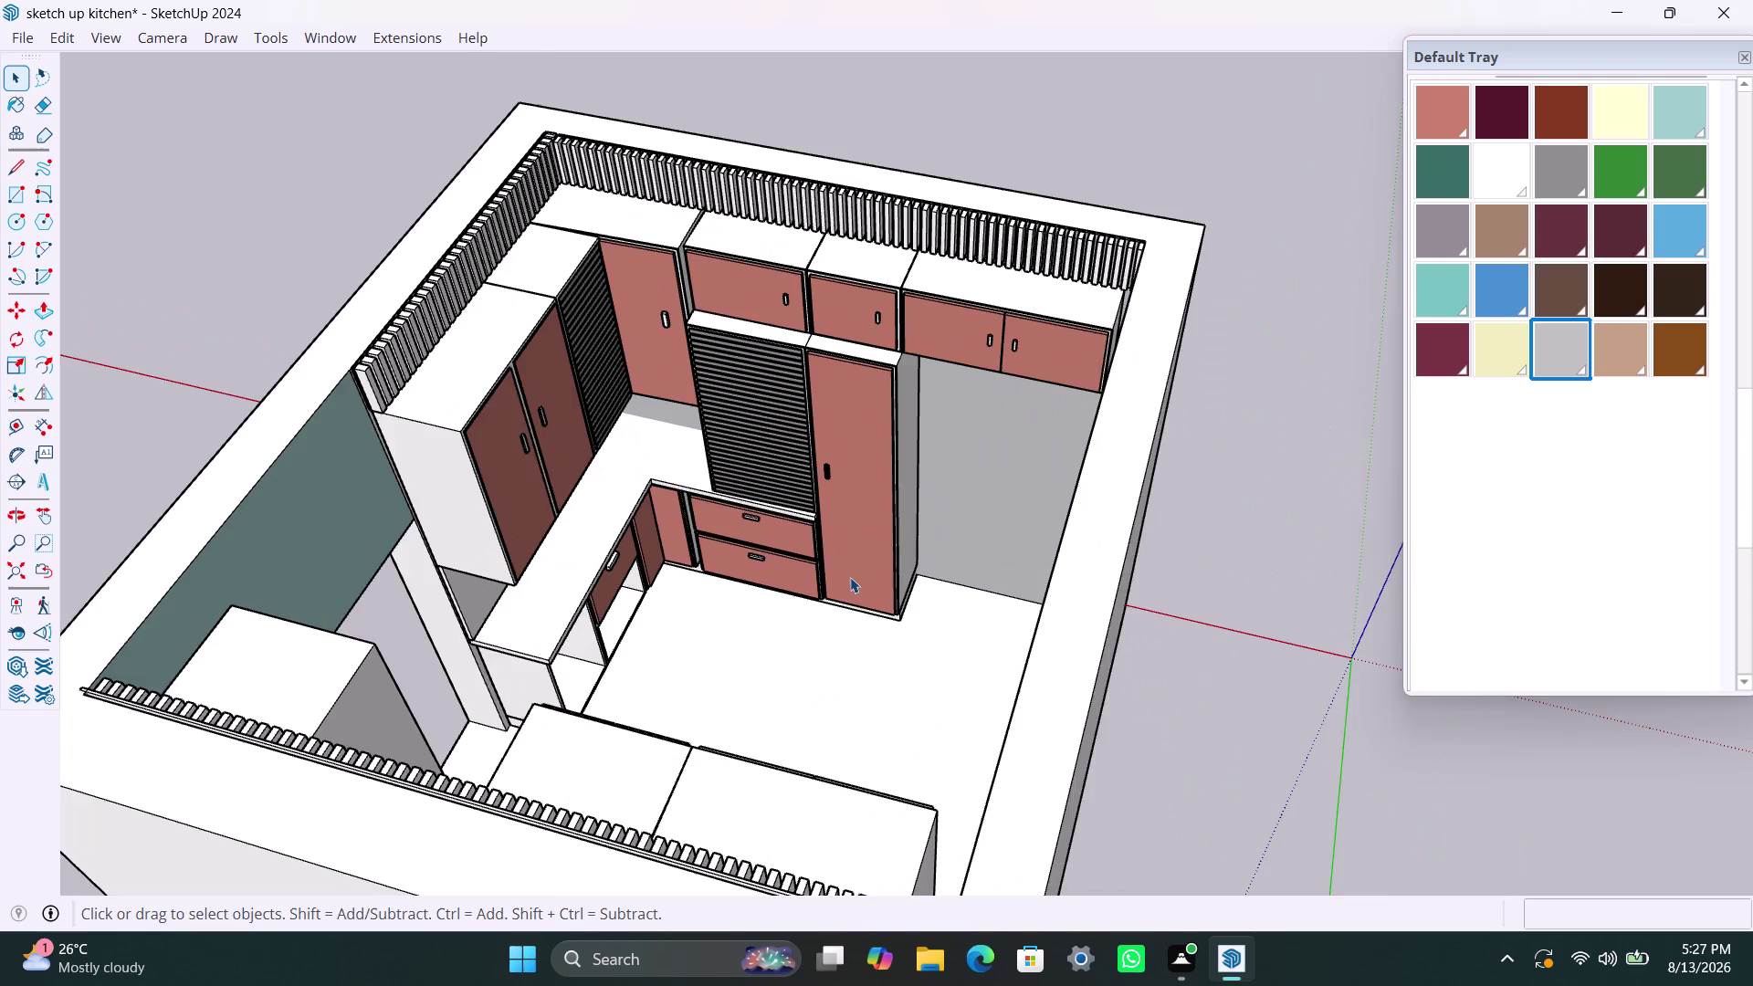
middle_drag(847, 614, 916, 620)
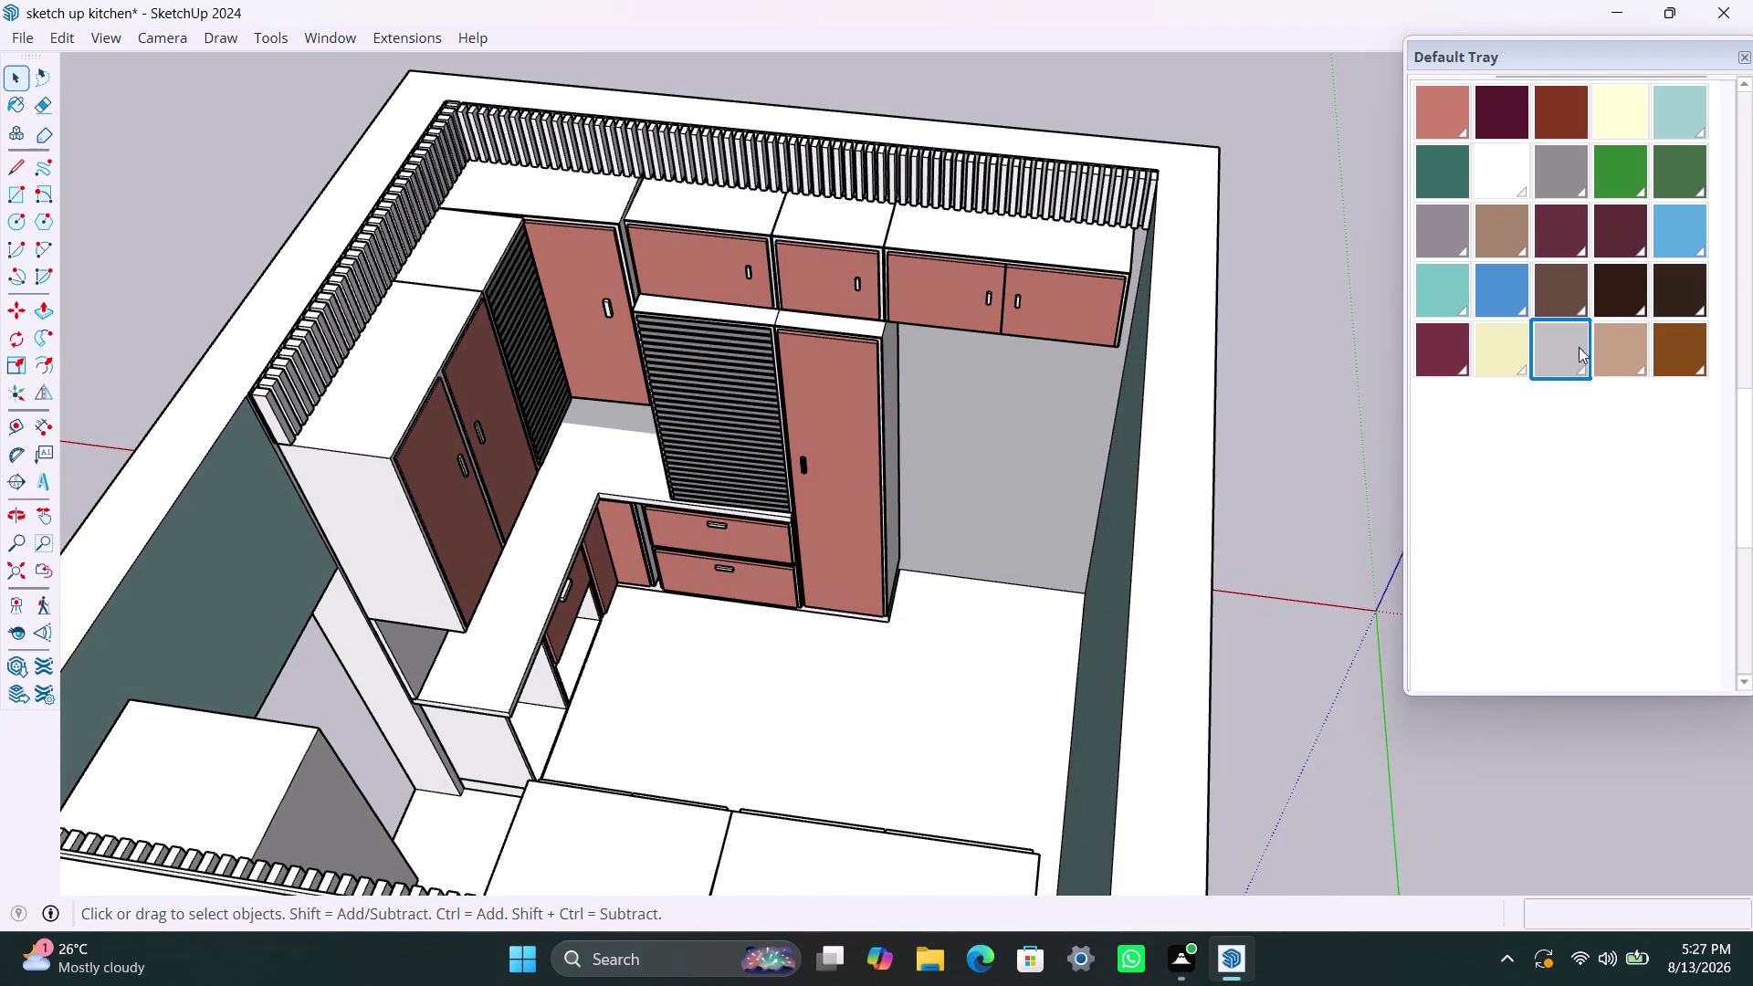
click(1624, 334)
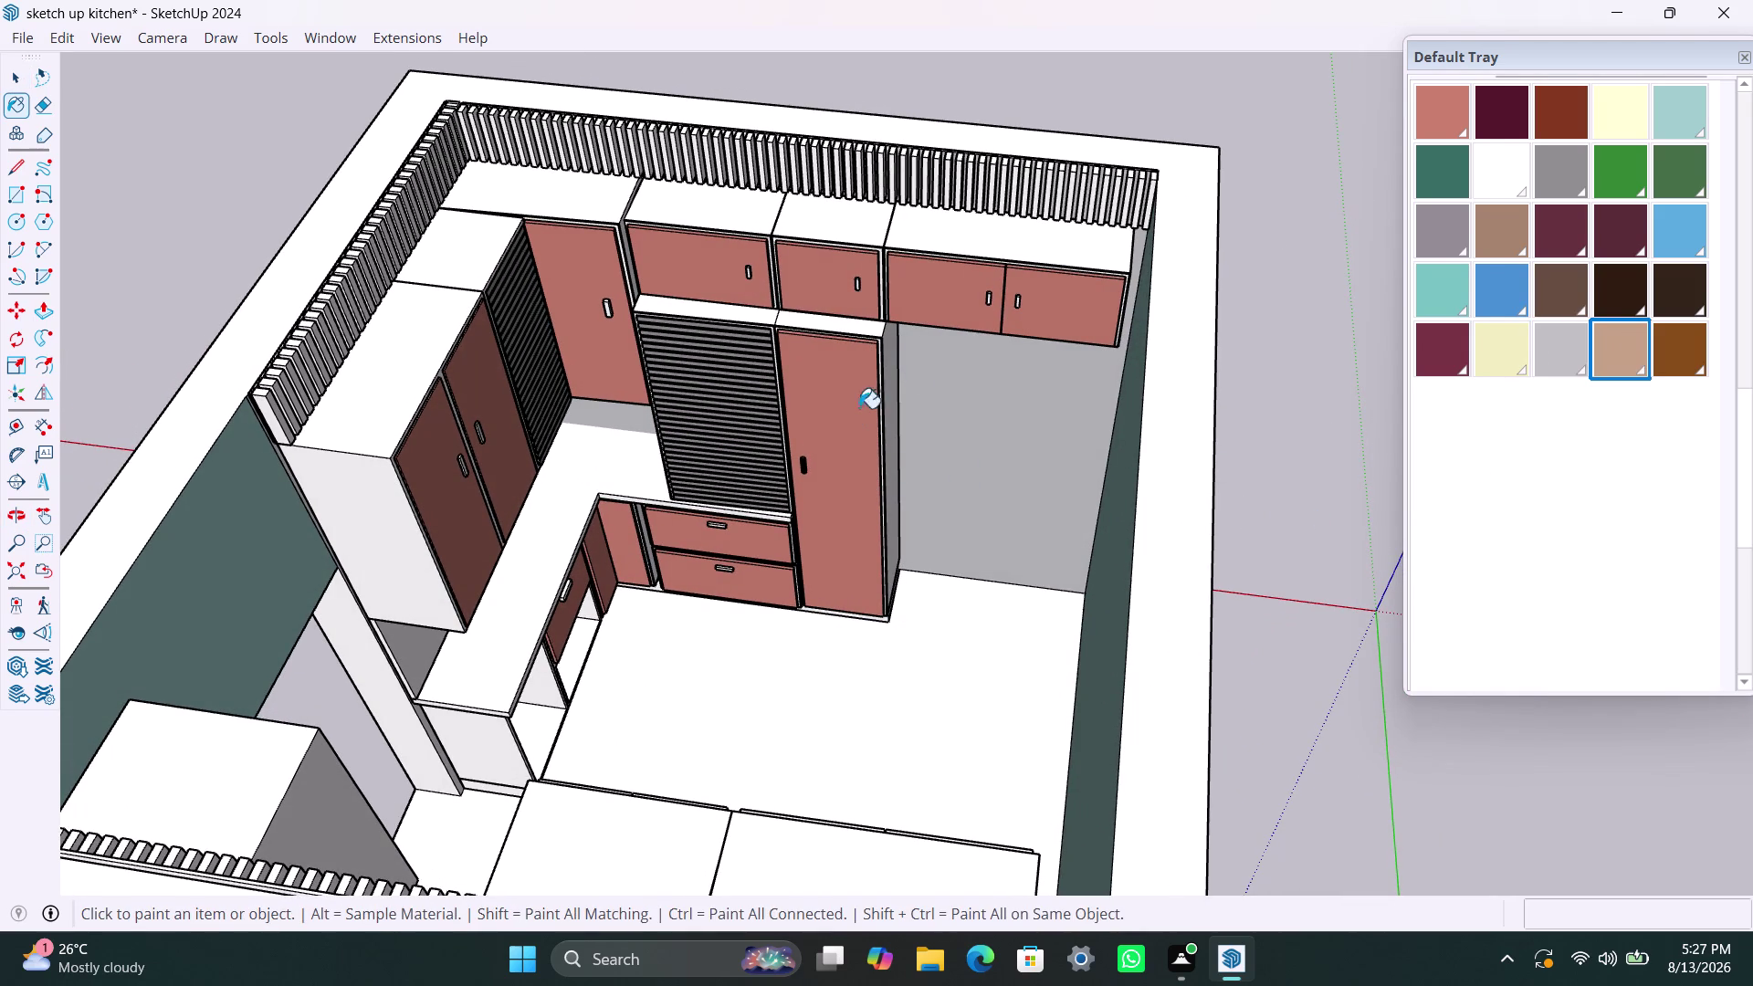
click(1068, 300)
key(ctrl+z)
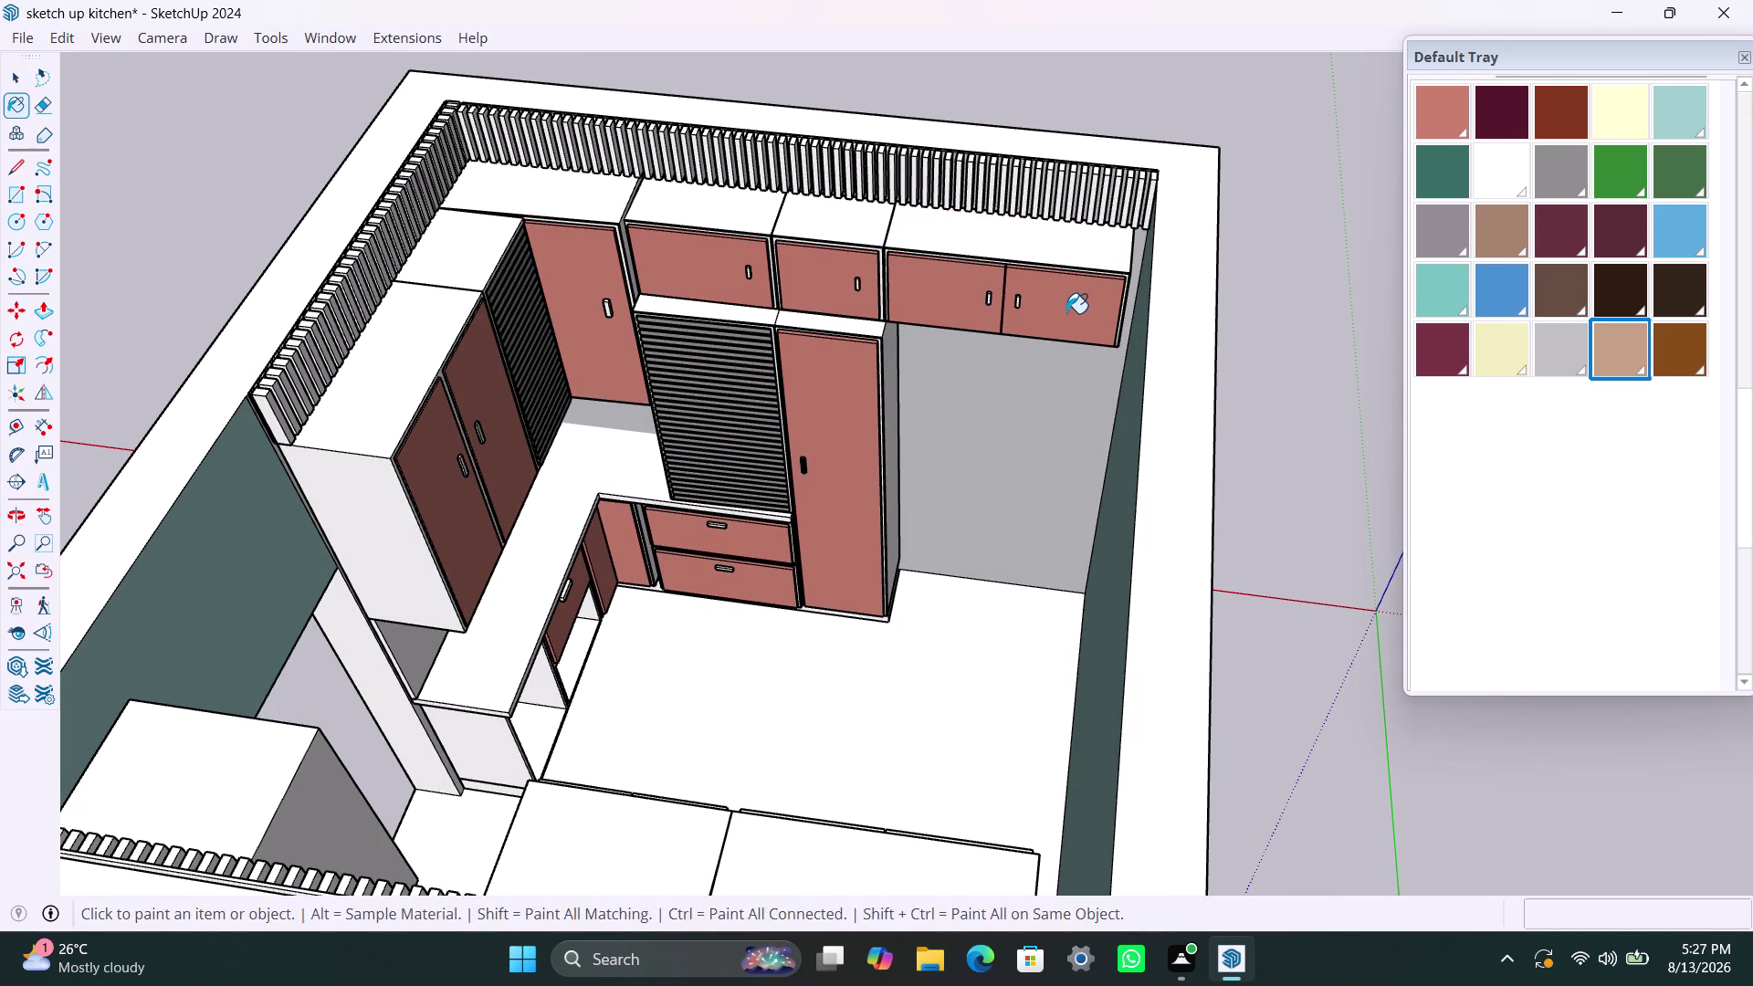
key(space)
Paint the right door of the right upper cabinet tan.
double_click(1058, 326)
click(1057, 324)
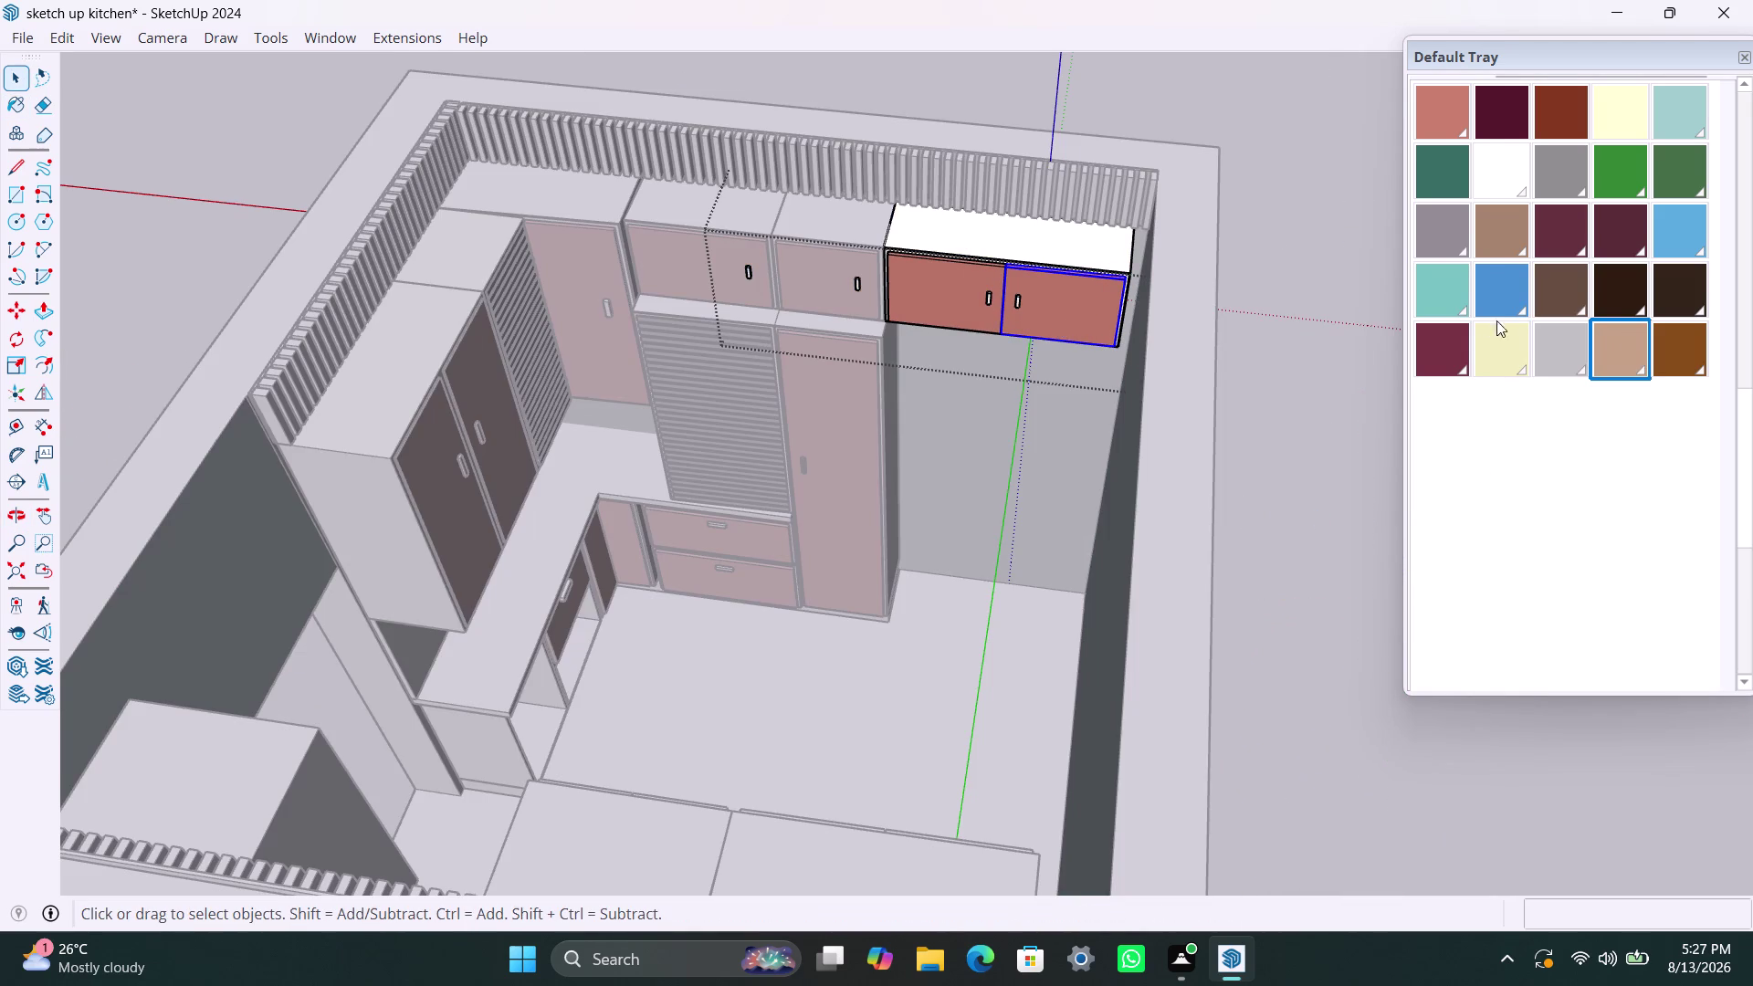
click(1623, 343)
click(1092, 328)
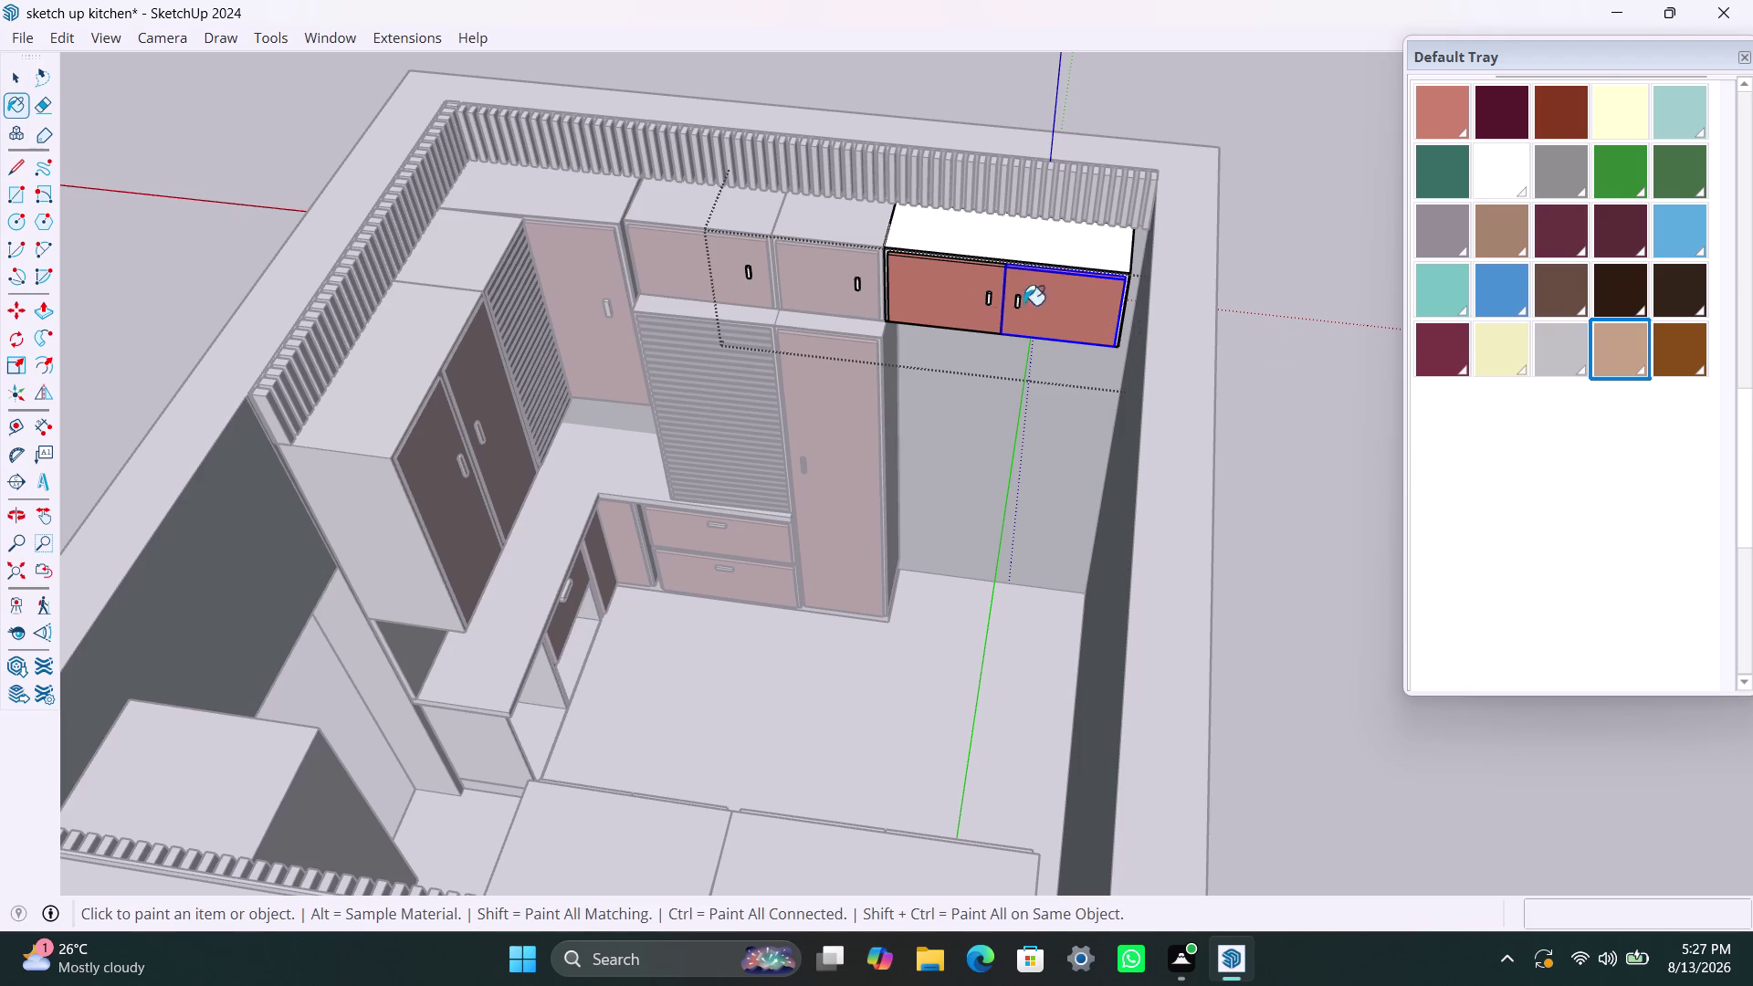
click(1064, 297)
key(space)
triple_click(1053, 306)
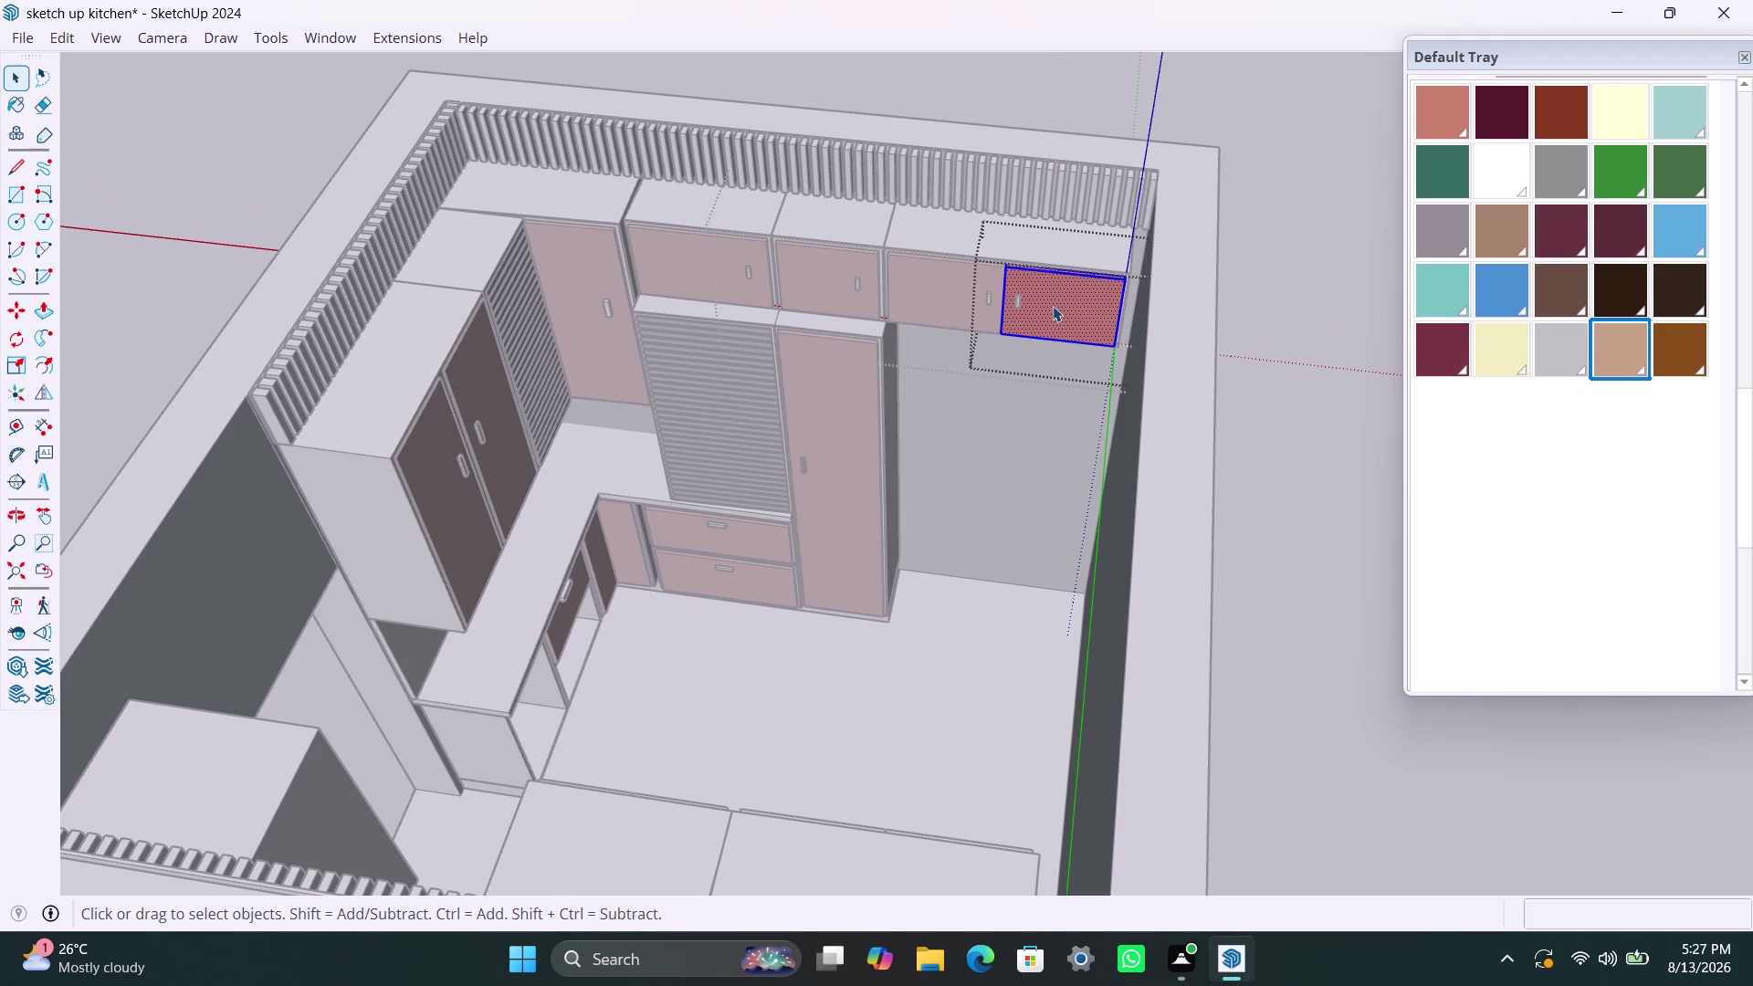
click(1637, 345)
Paint the left door tan, then close the door and cabinet groups.
click(1093, 320)
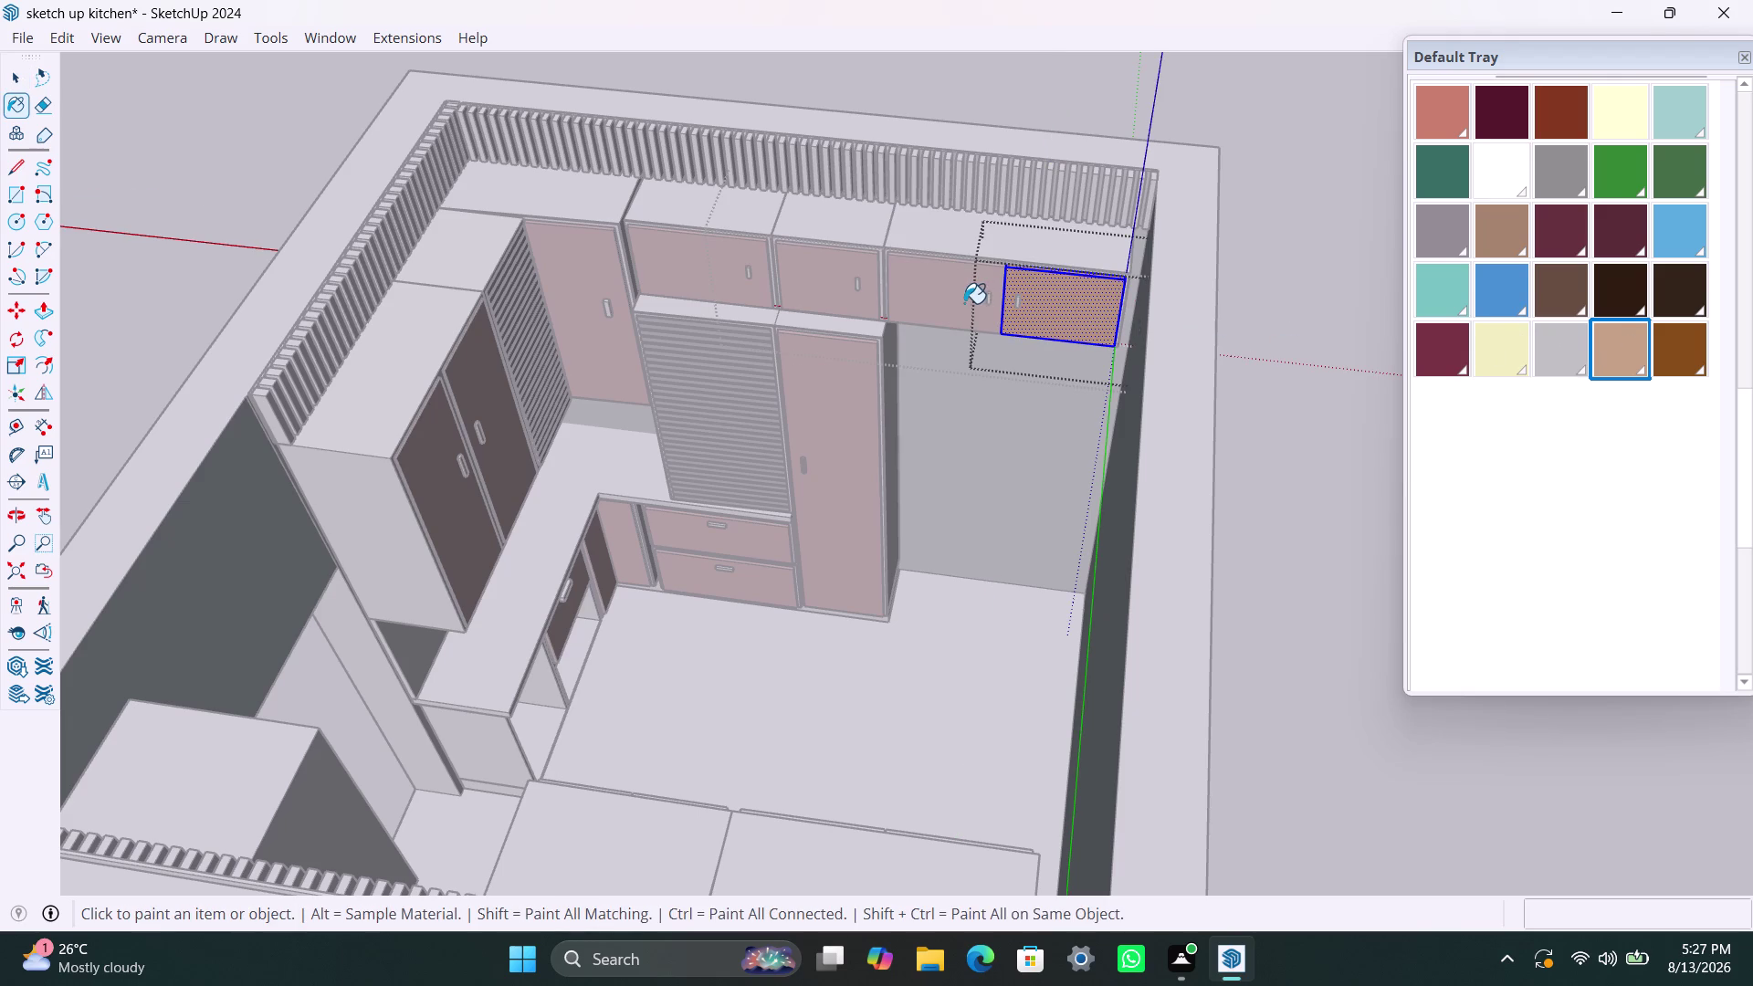
key(space)
triple_click(951, 302)
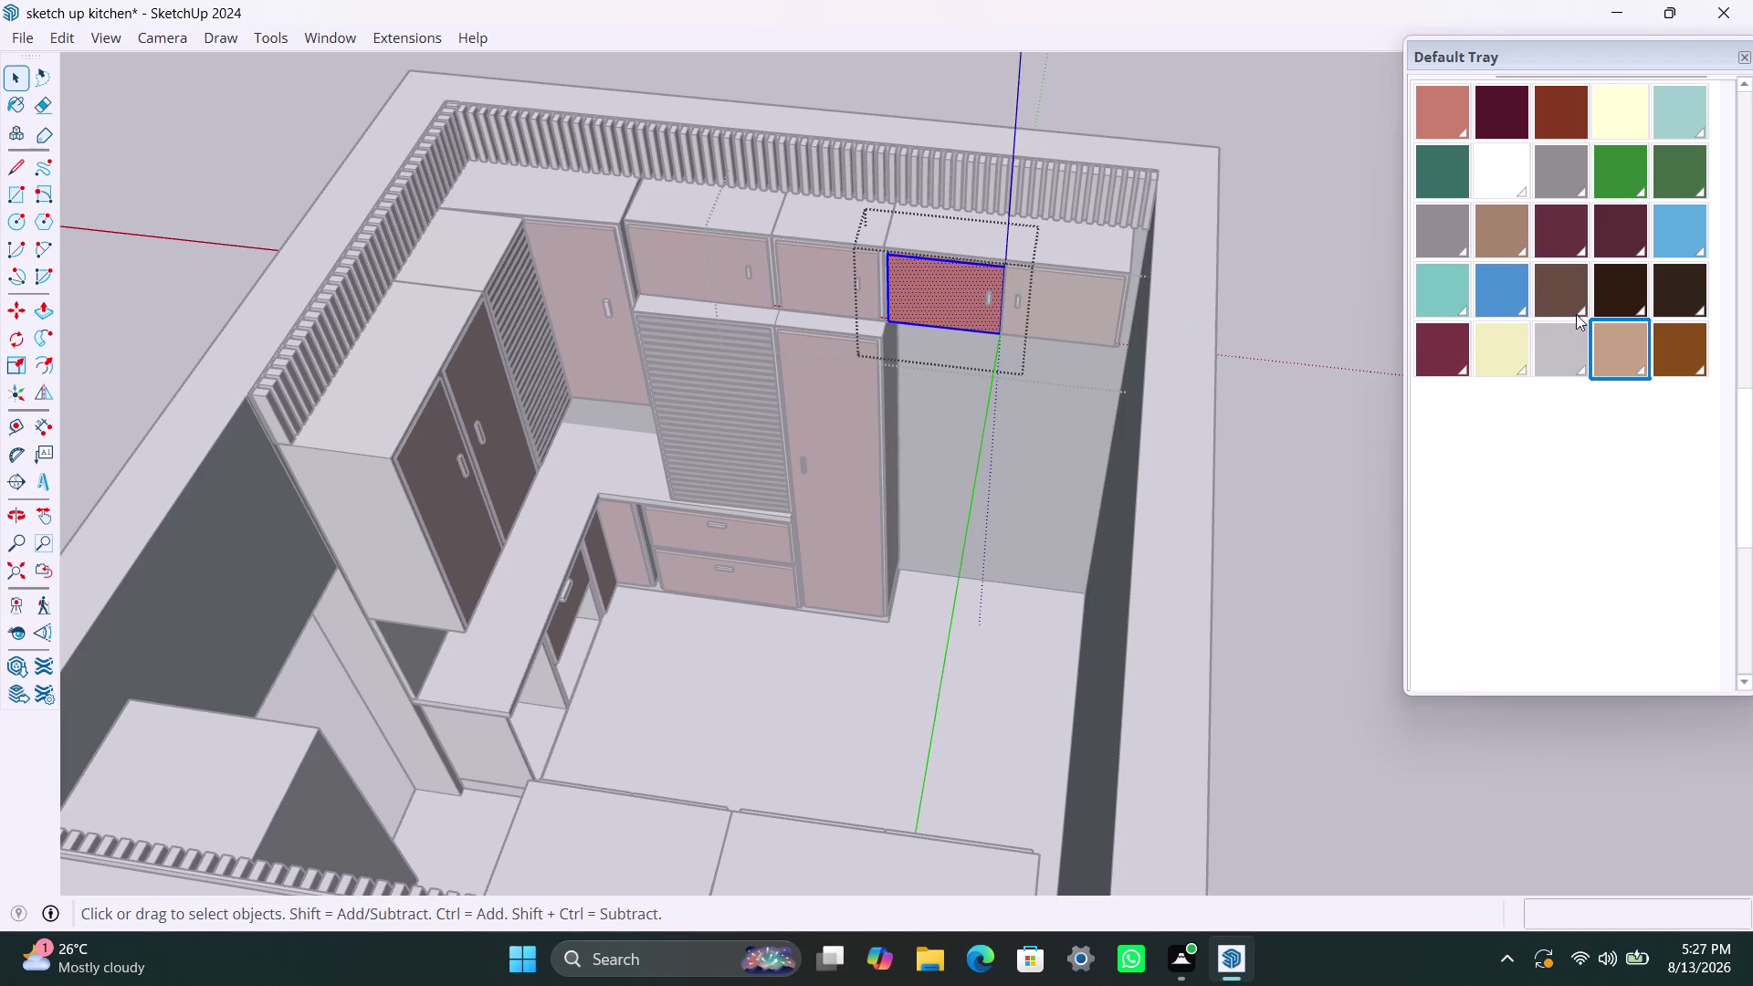
click(1628, 345)
click(946, 295)
key(space)
click(1283, 205)
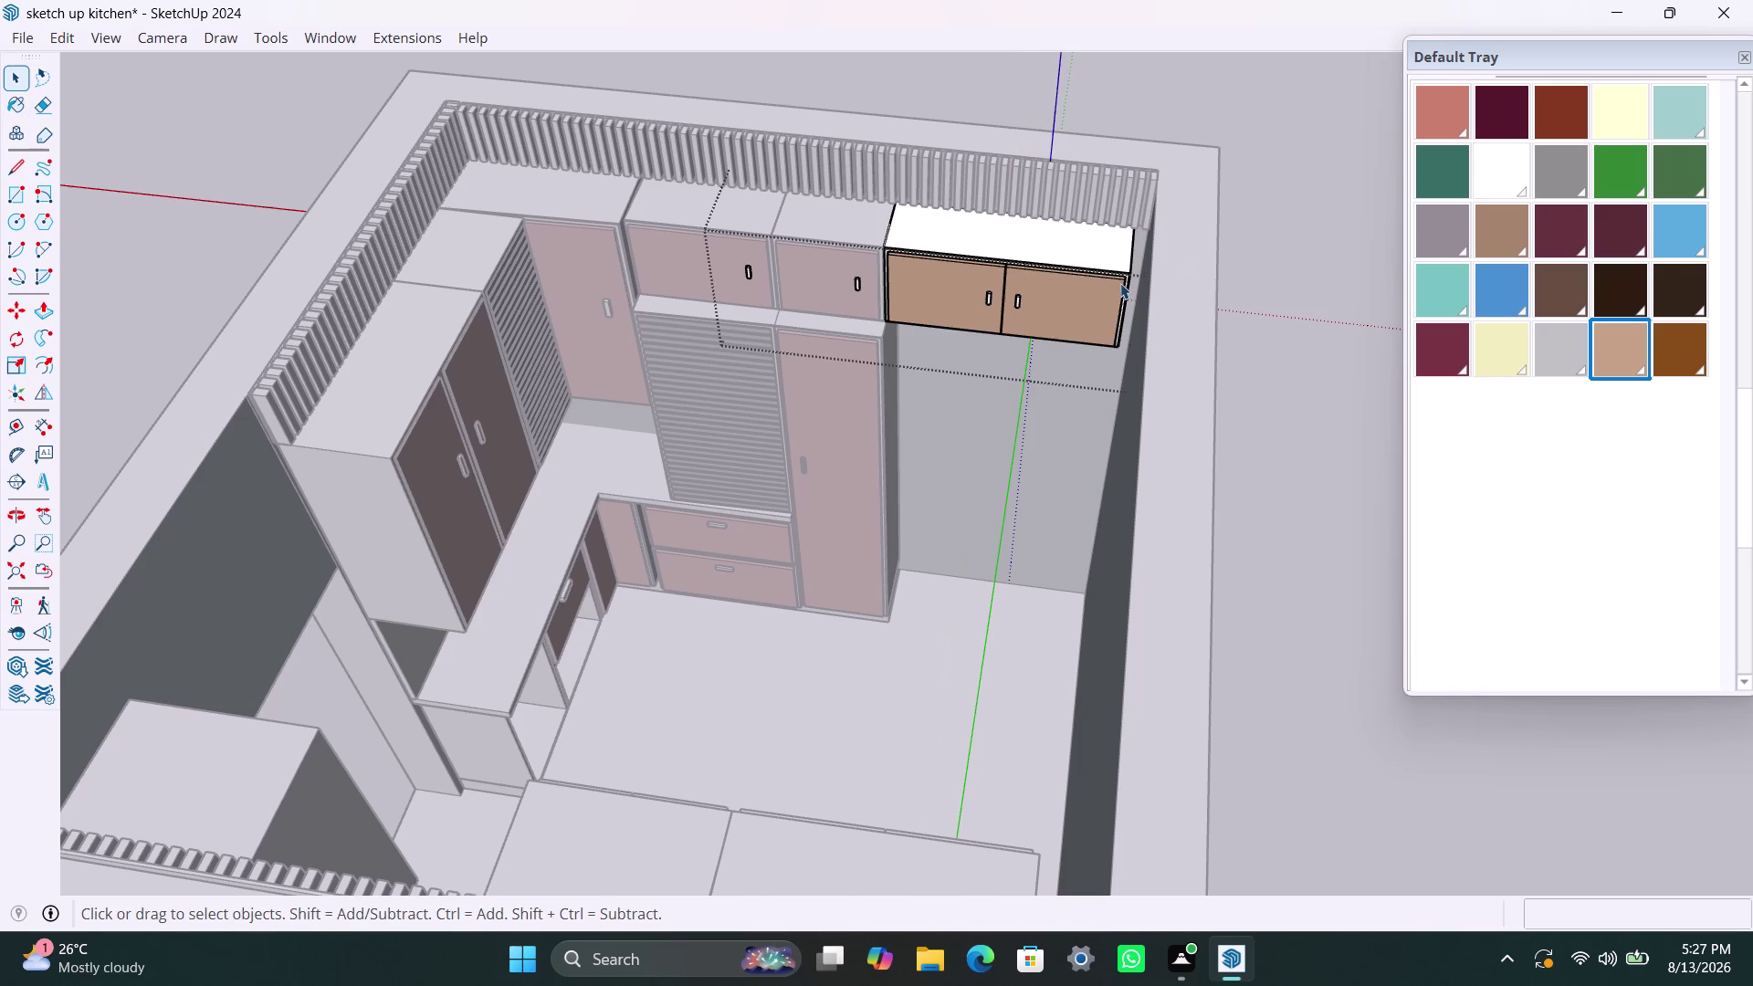
click(1274, 274)
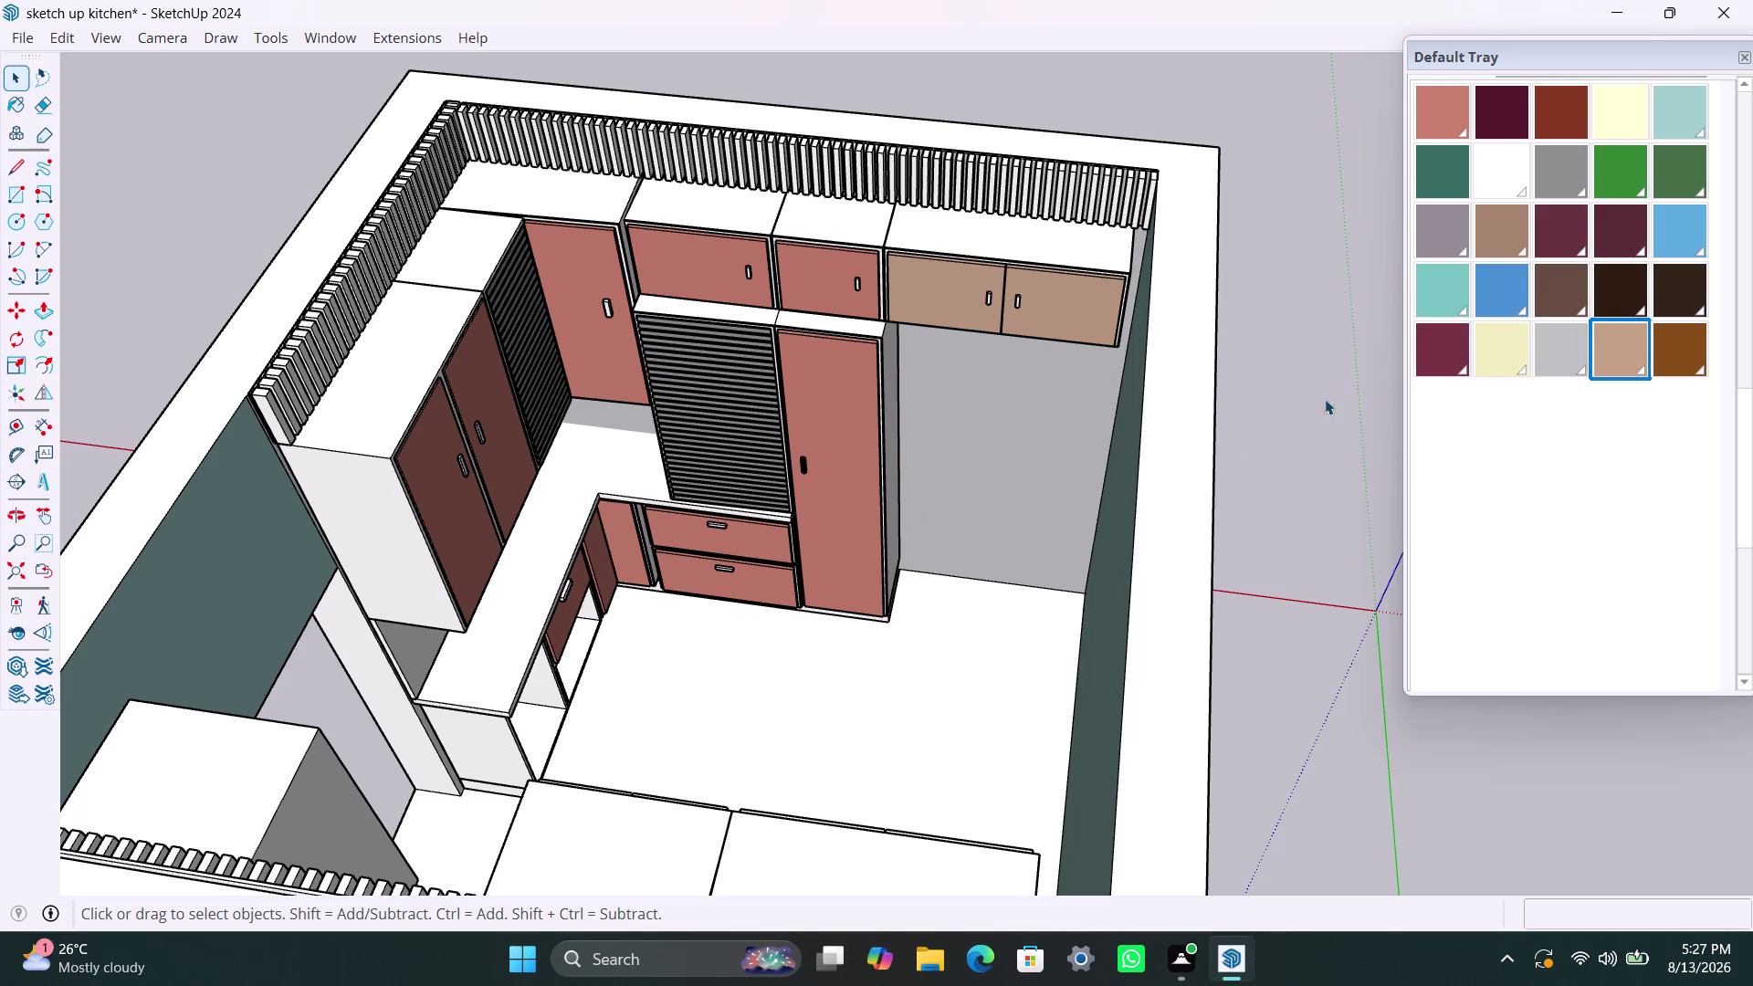
Enter the room group and narrow the selection to the back wall face.
scroll(up, 3)
triple_click(1047, 424)
double_click(1045, 421)
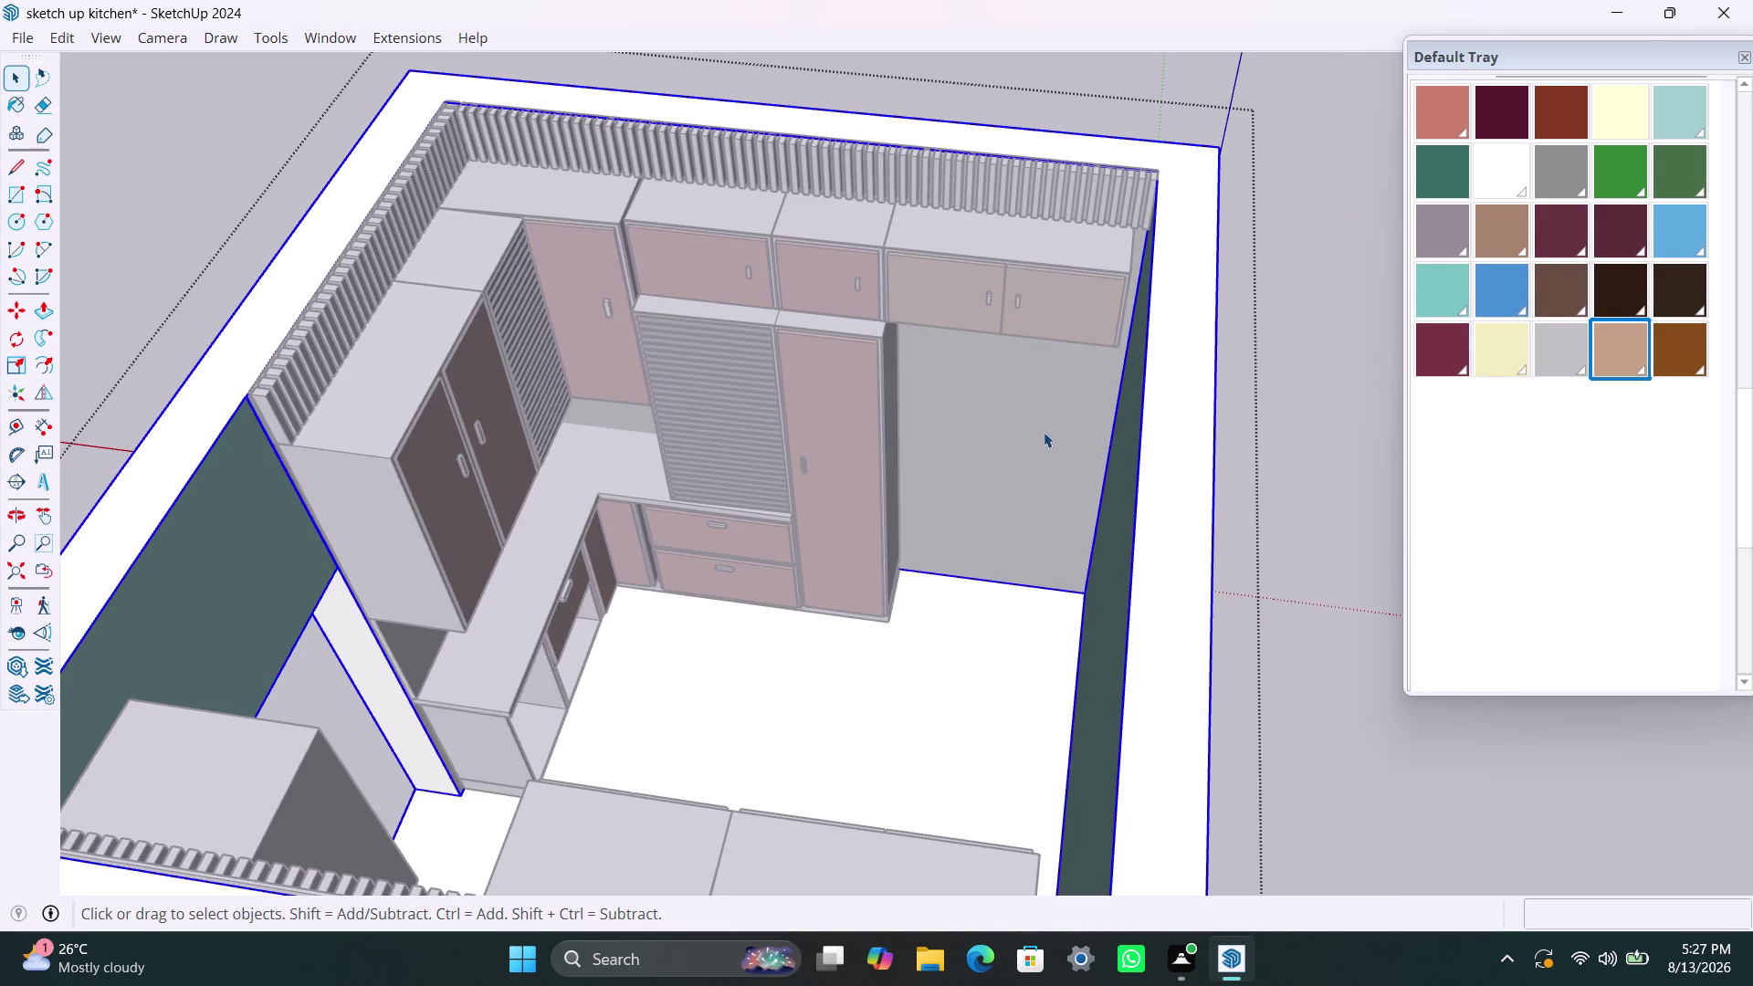
click(1044, 432)
double_click(1045, 482)
double_click(1045, 488)
click(1045, 488)
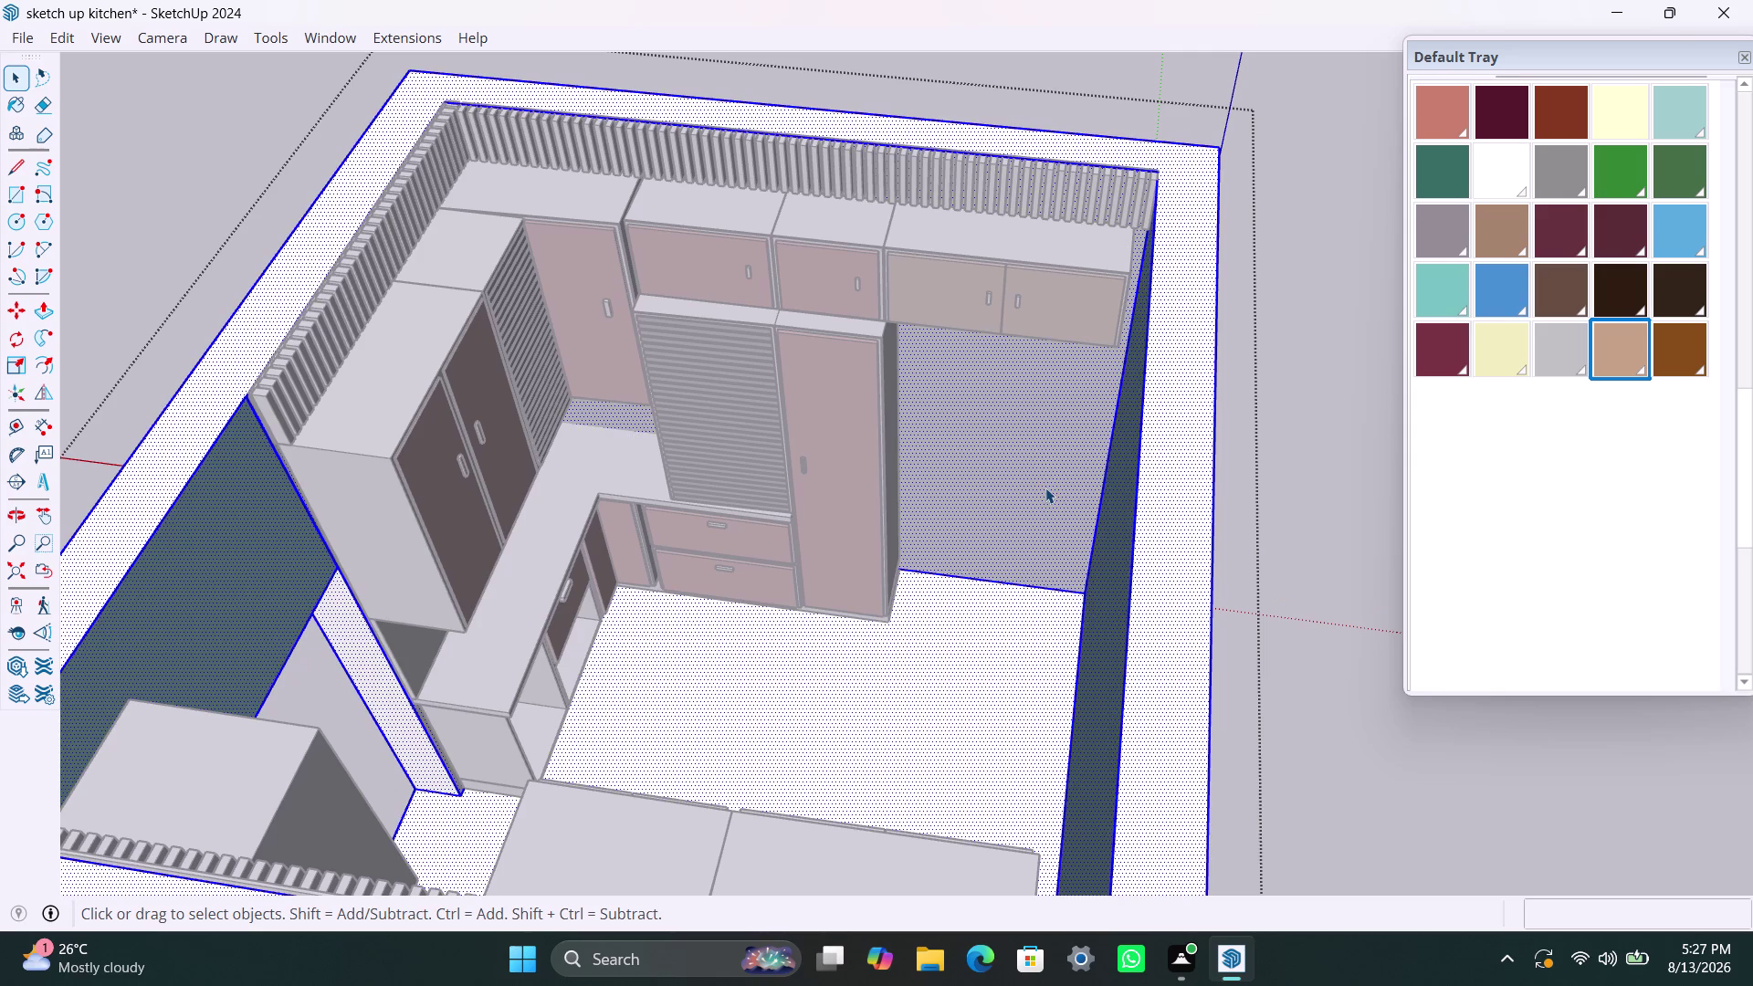
click(1043, 491)
click(1044, 545)
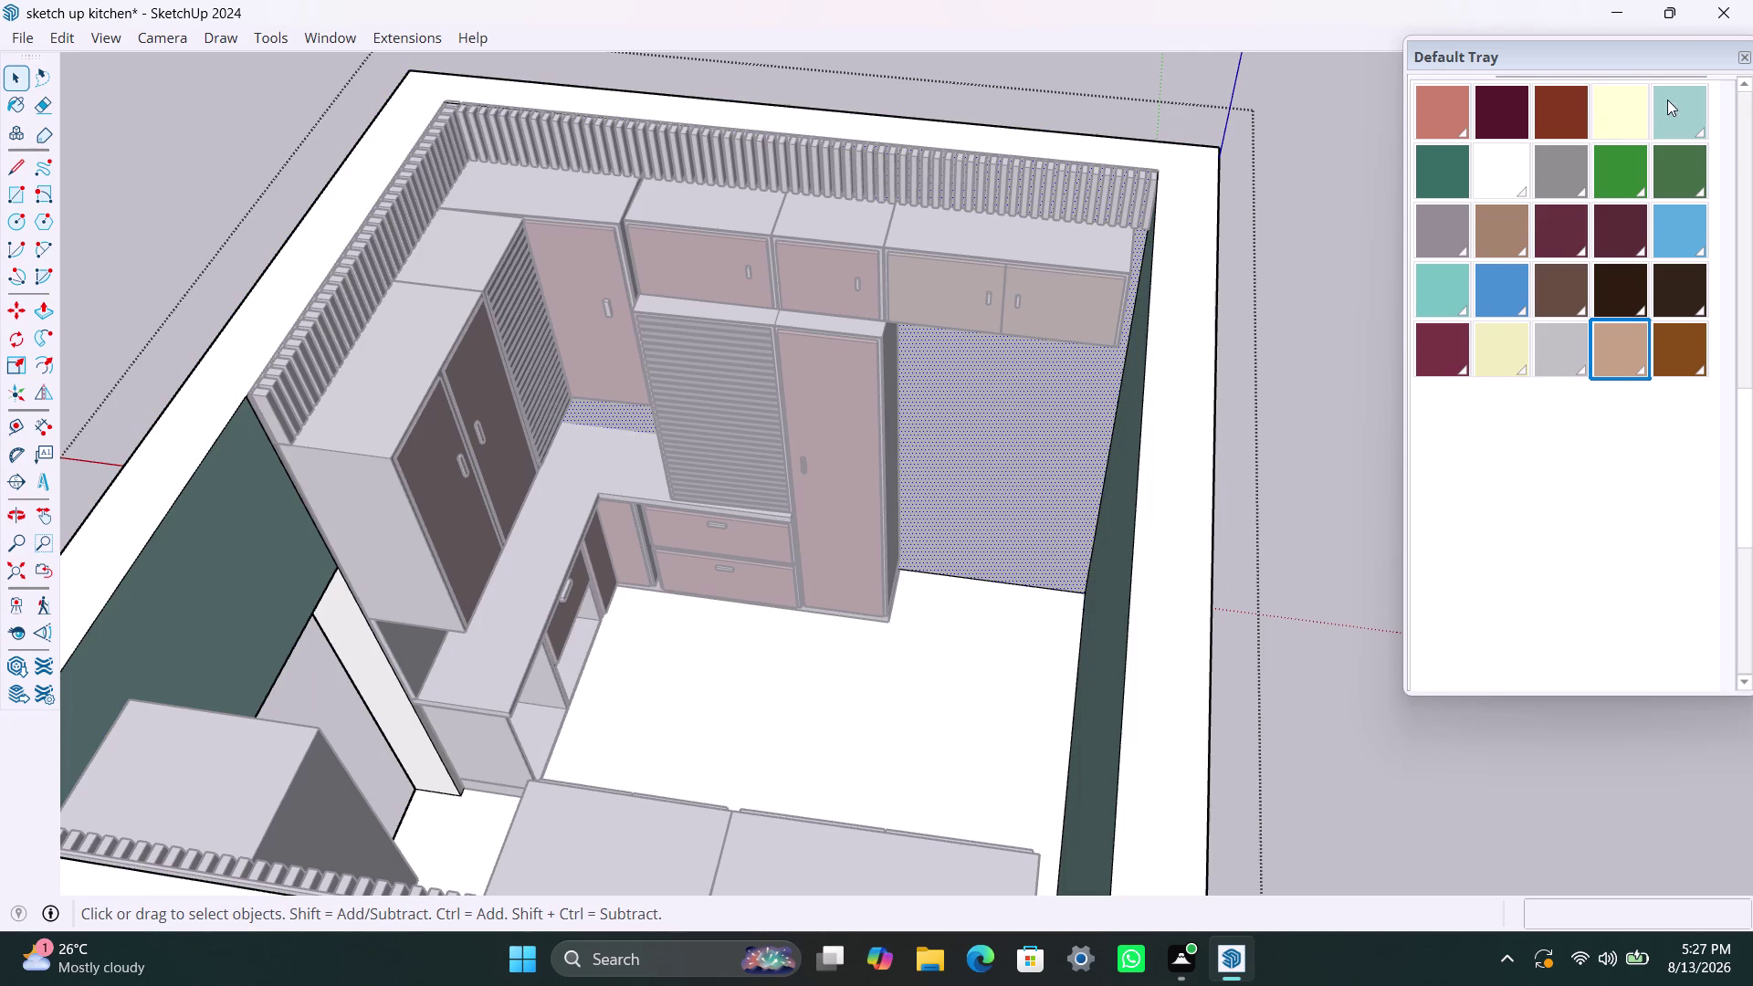
Paint the back wall pale aqua and close the room group.
click(1676, 109)
click(982, 513)
key(Escape)
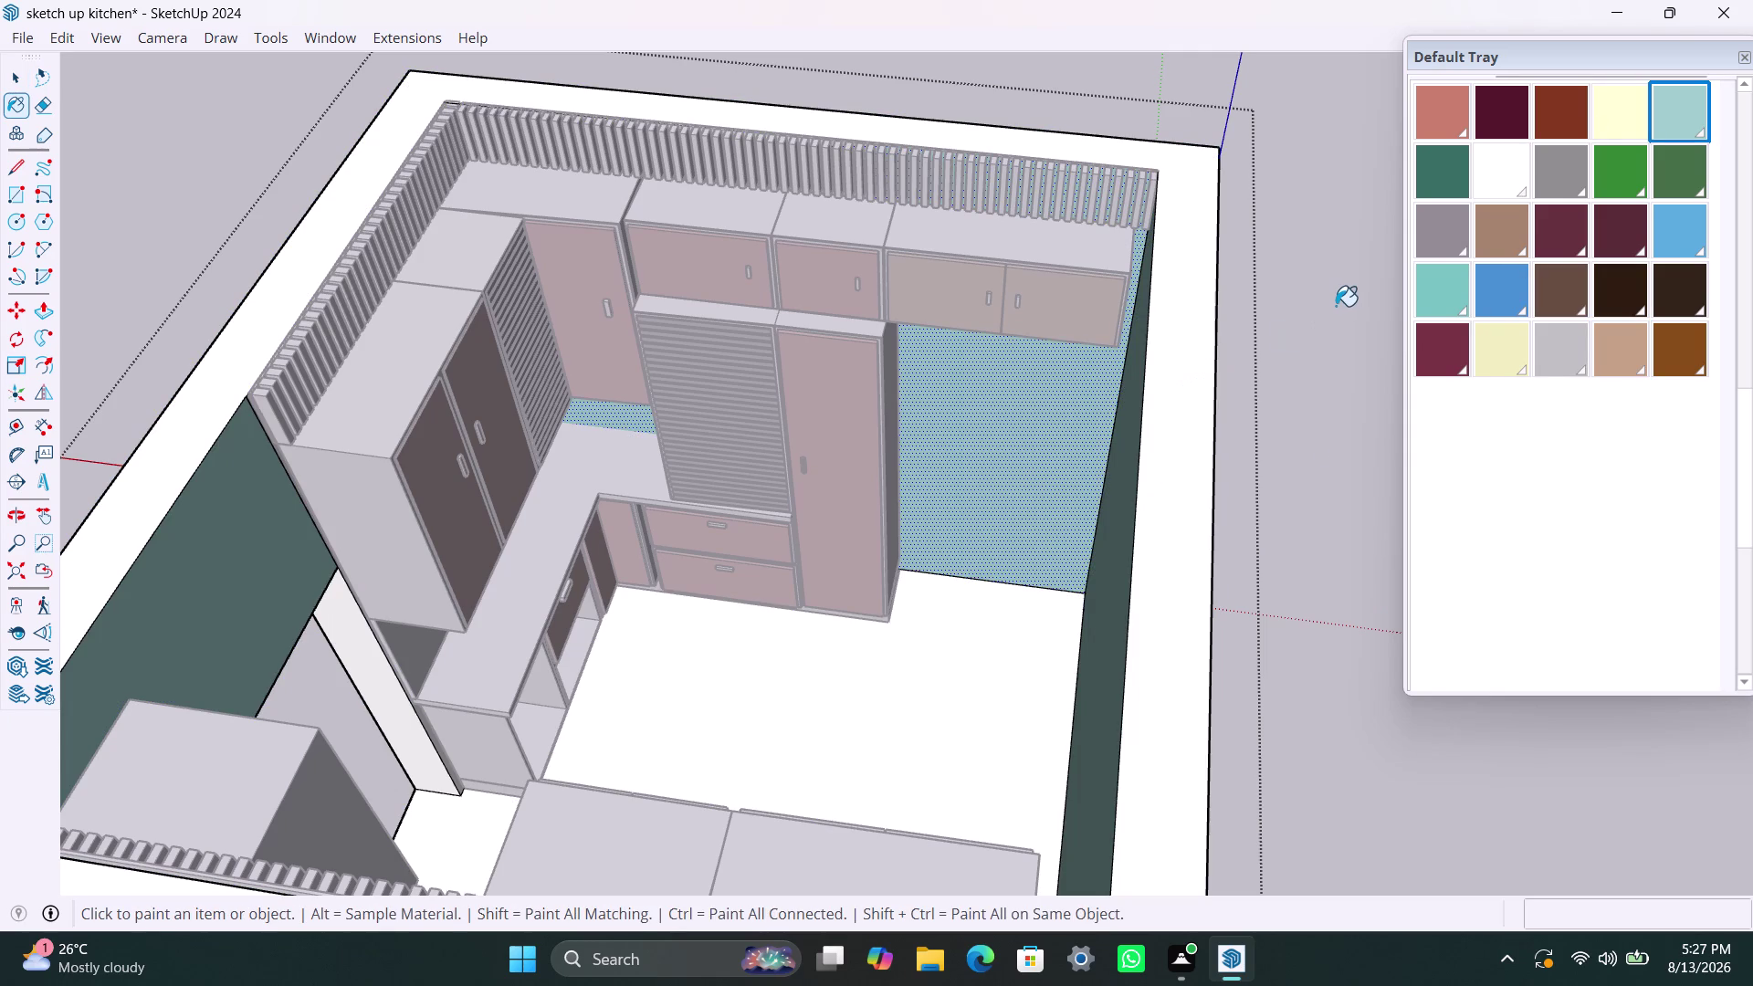
key(space)
key(space)
triple_click(1329, 313)
triple_click(1328, 312)
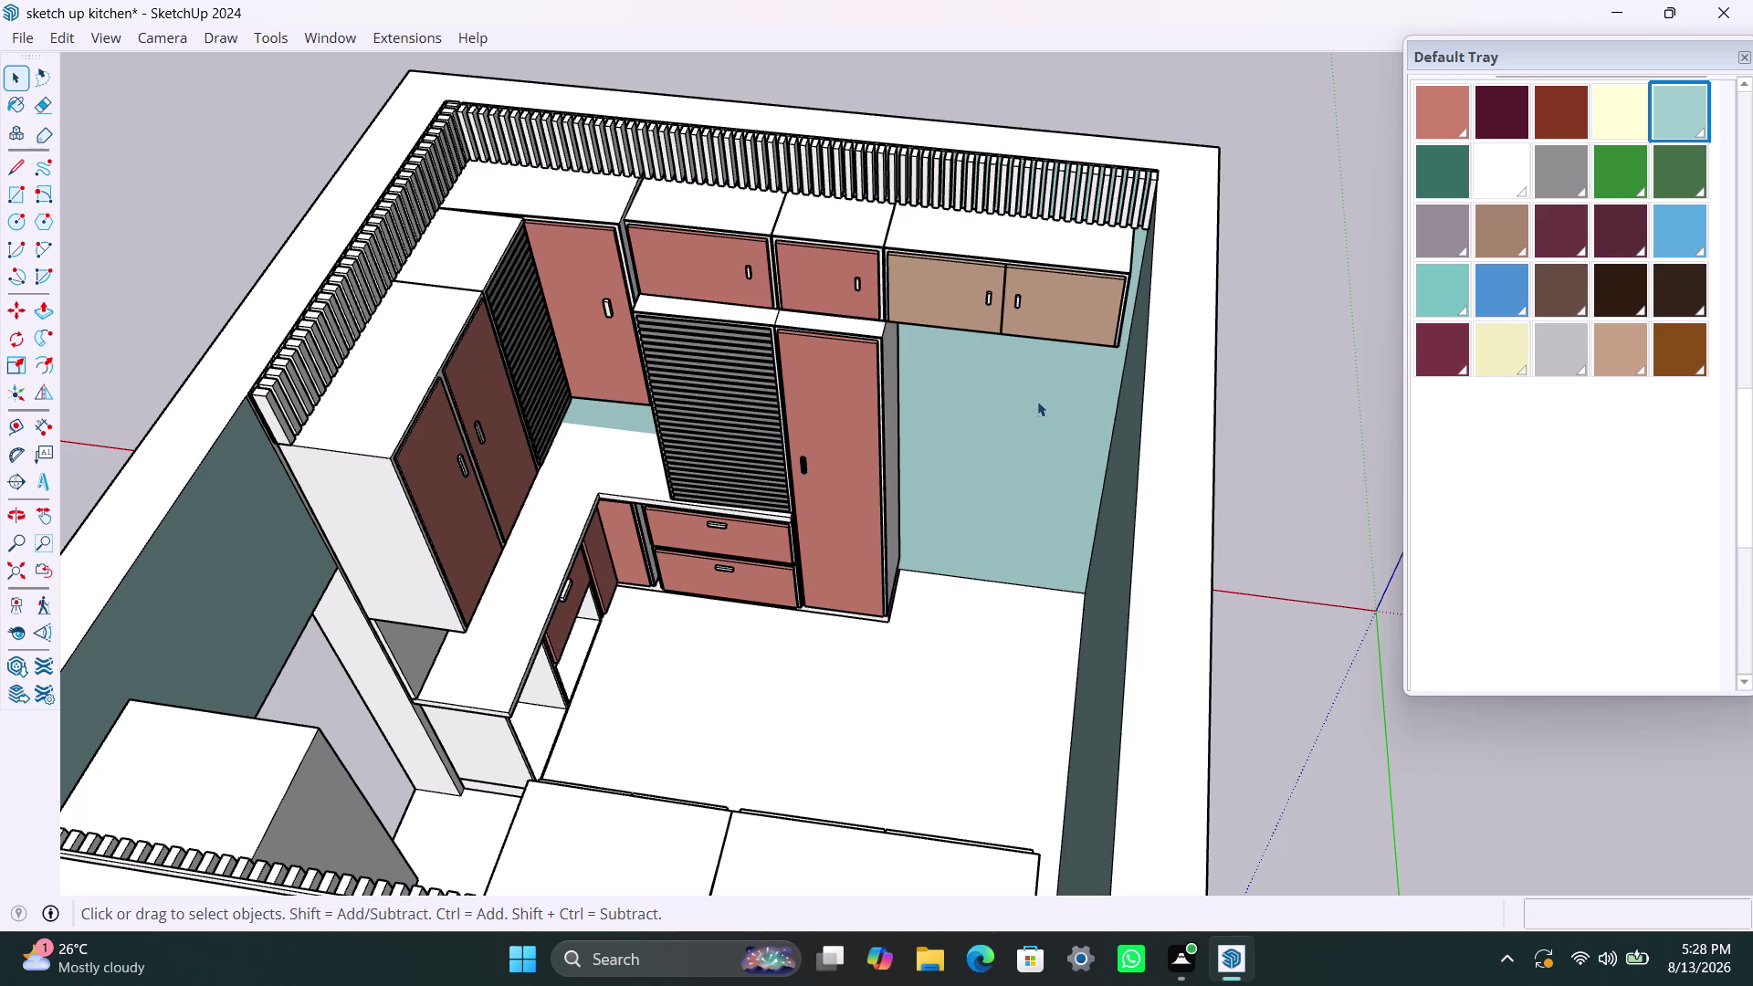
Orbit around the kitchen and open the middle wall cabinet for editing.
middle_drag(924, 542, 970, 521)
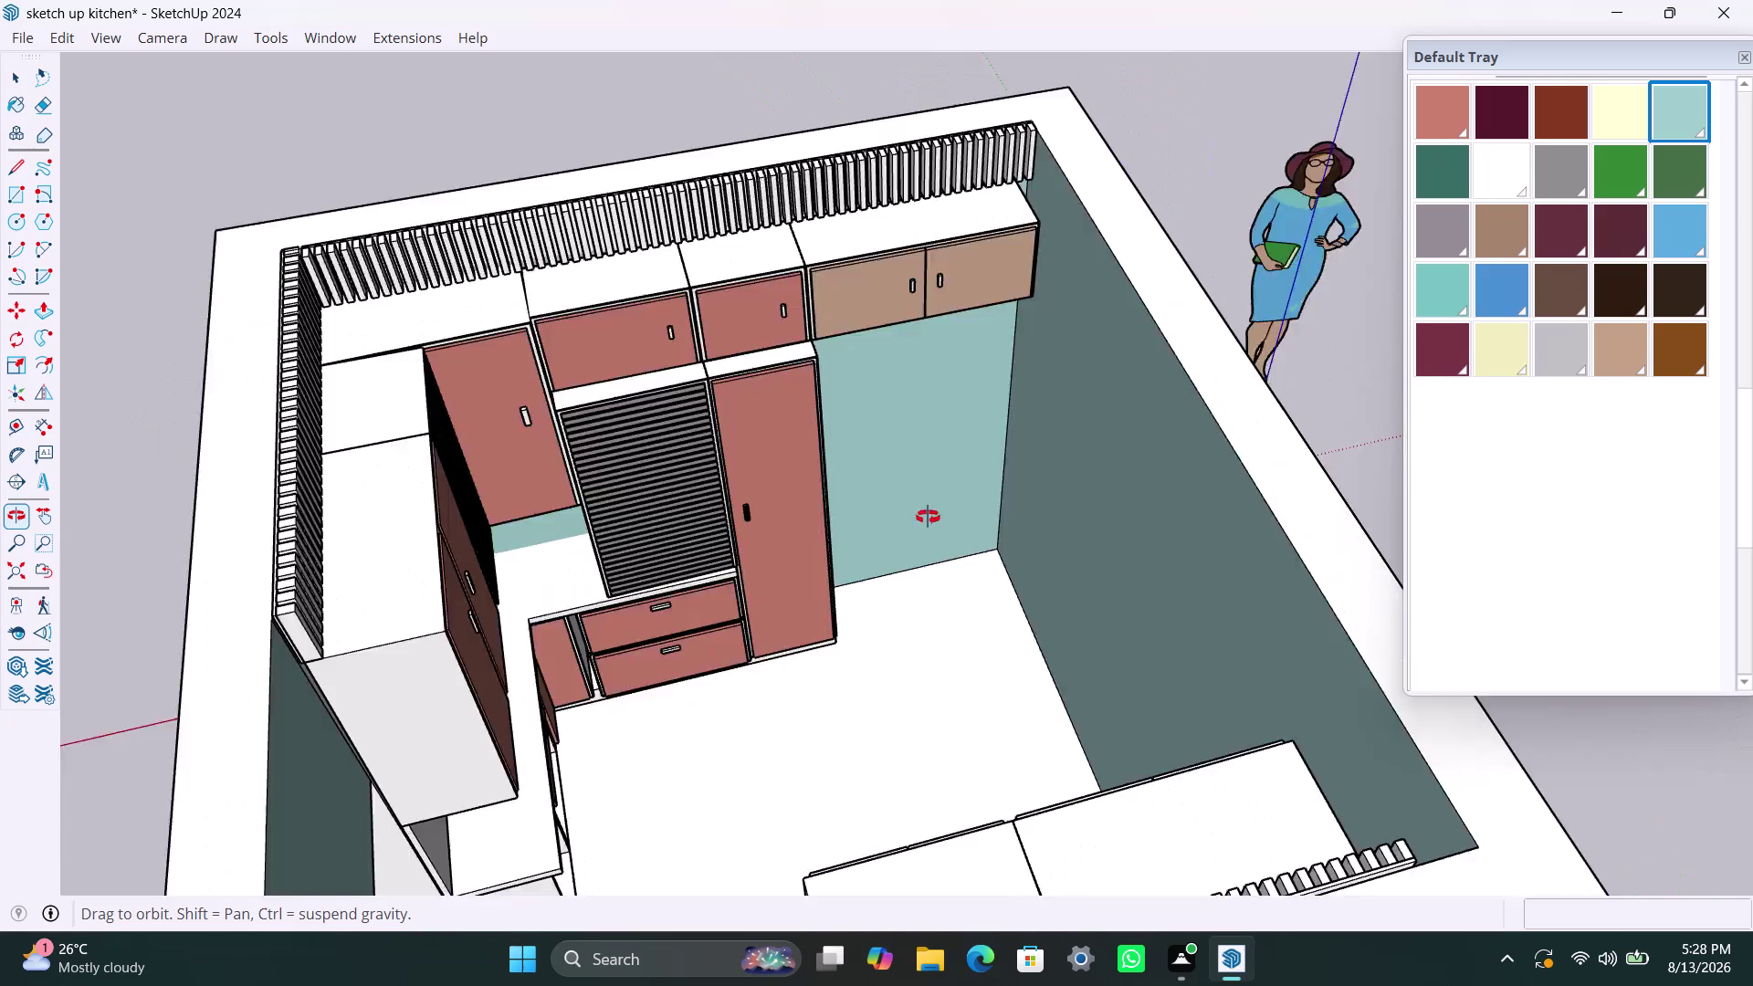
middle_drag(969, 521, 888, 432)
scroll(down, 3)
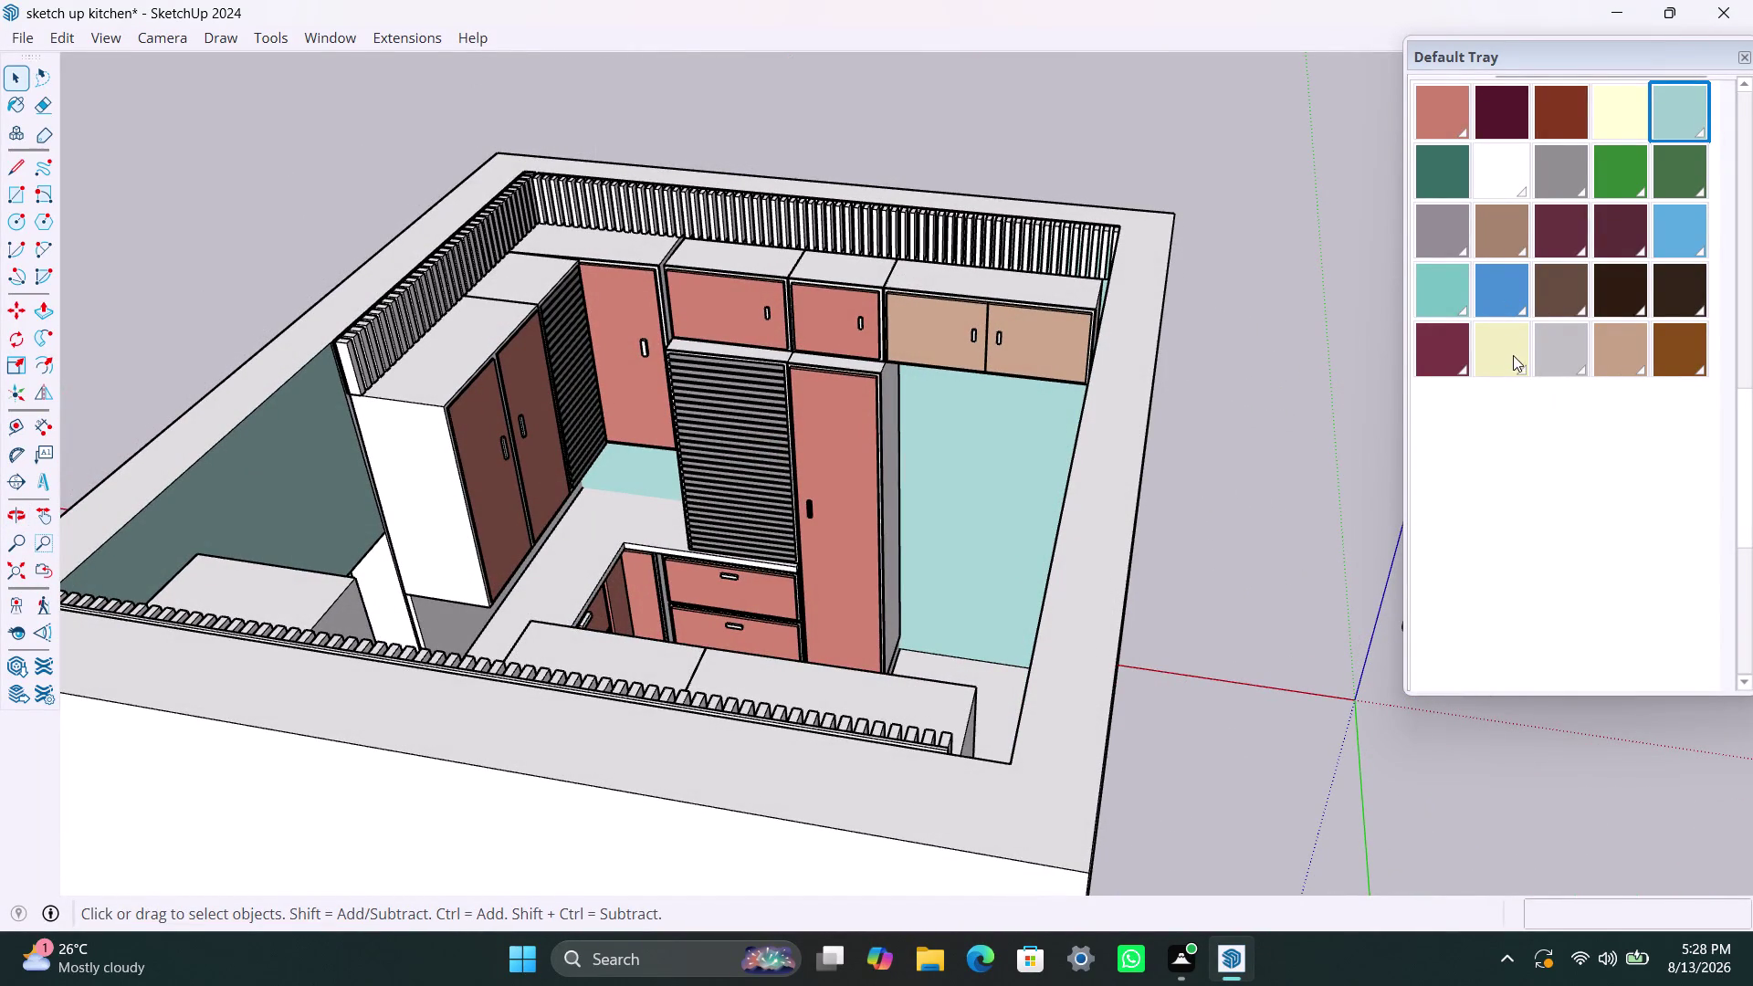
scroll(up, 3)
double_click(825, 342)
Paint the small cabinet door light brown and close the cabinet group.
click(826, 342)
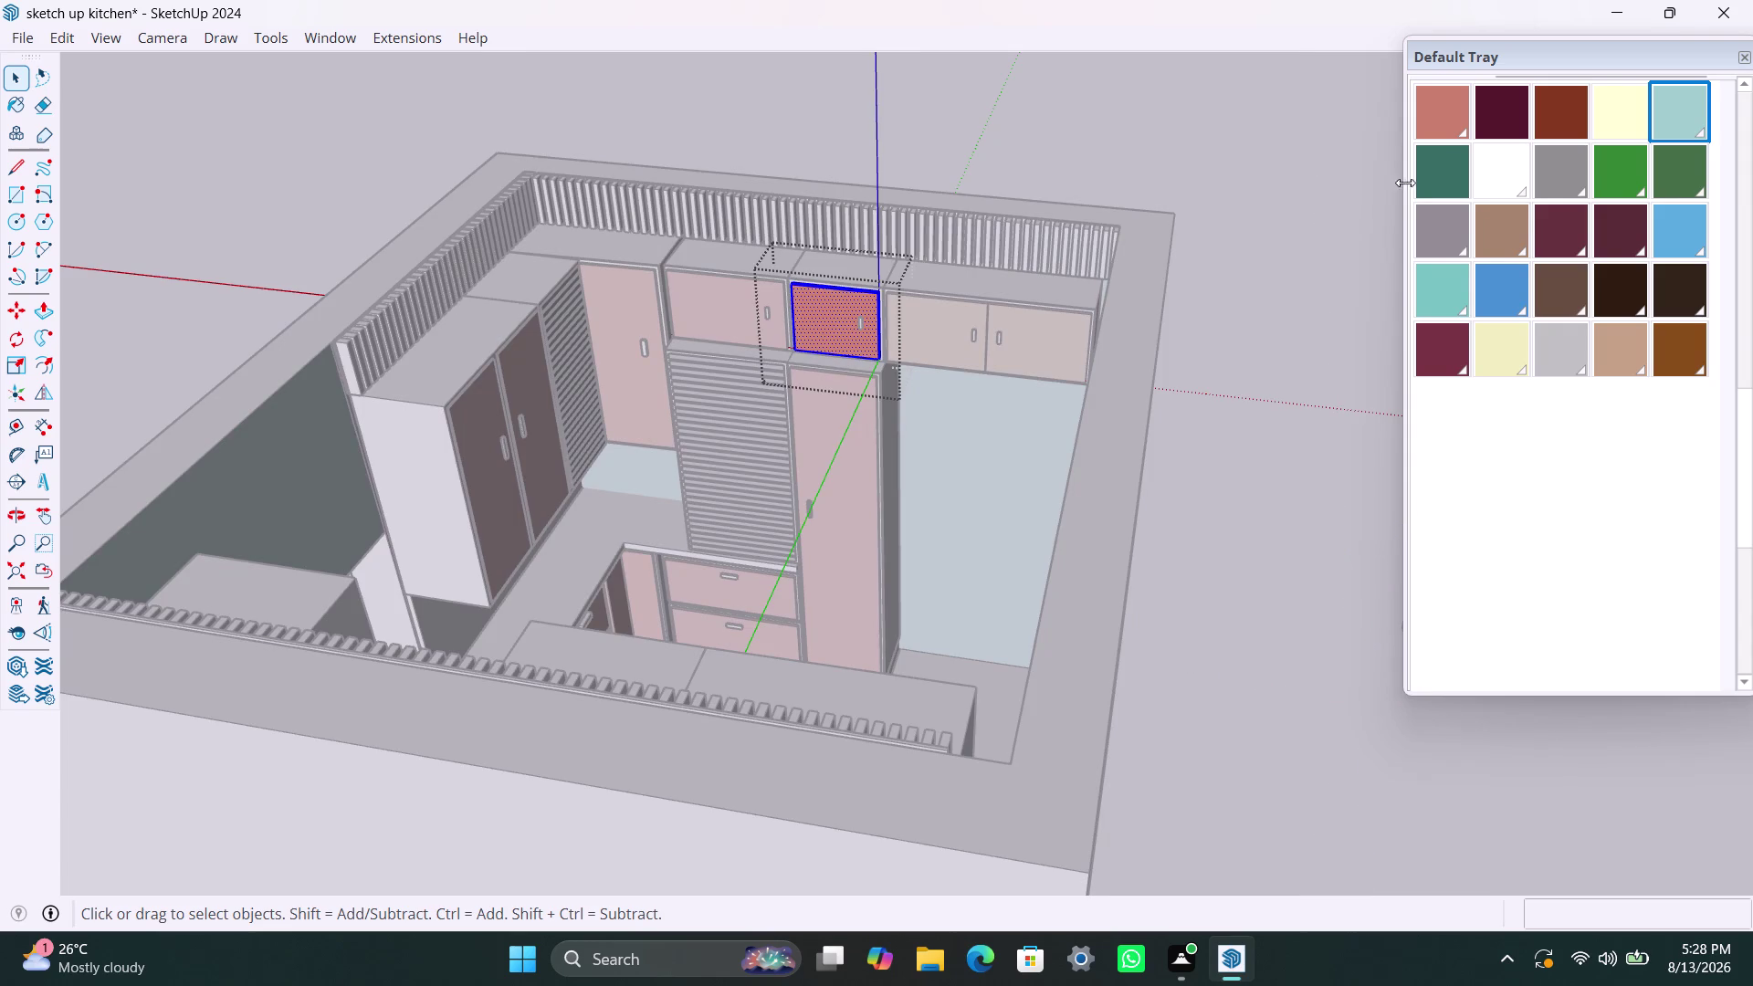
click(1506, 246)
click(808, 344)
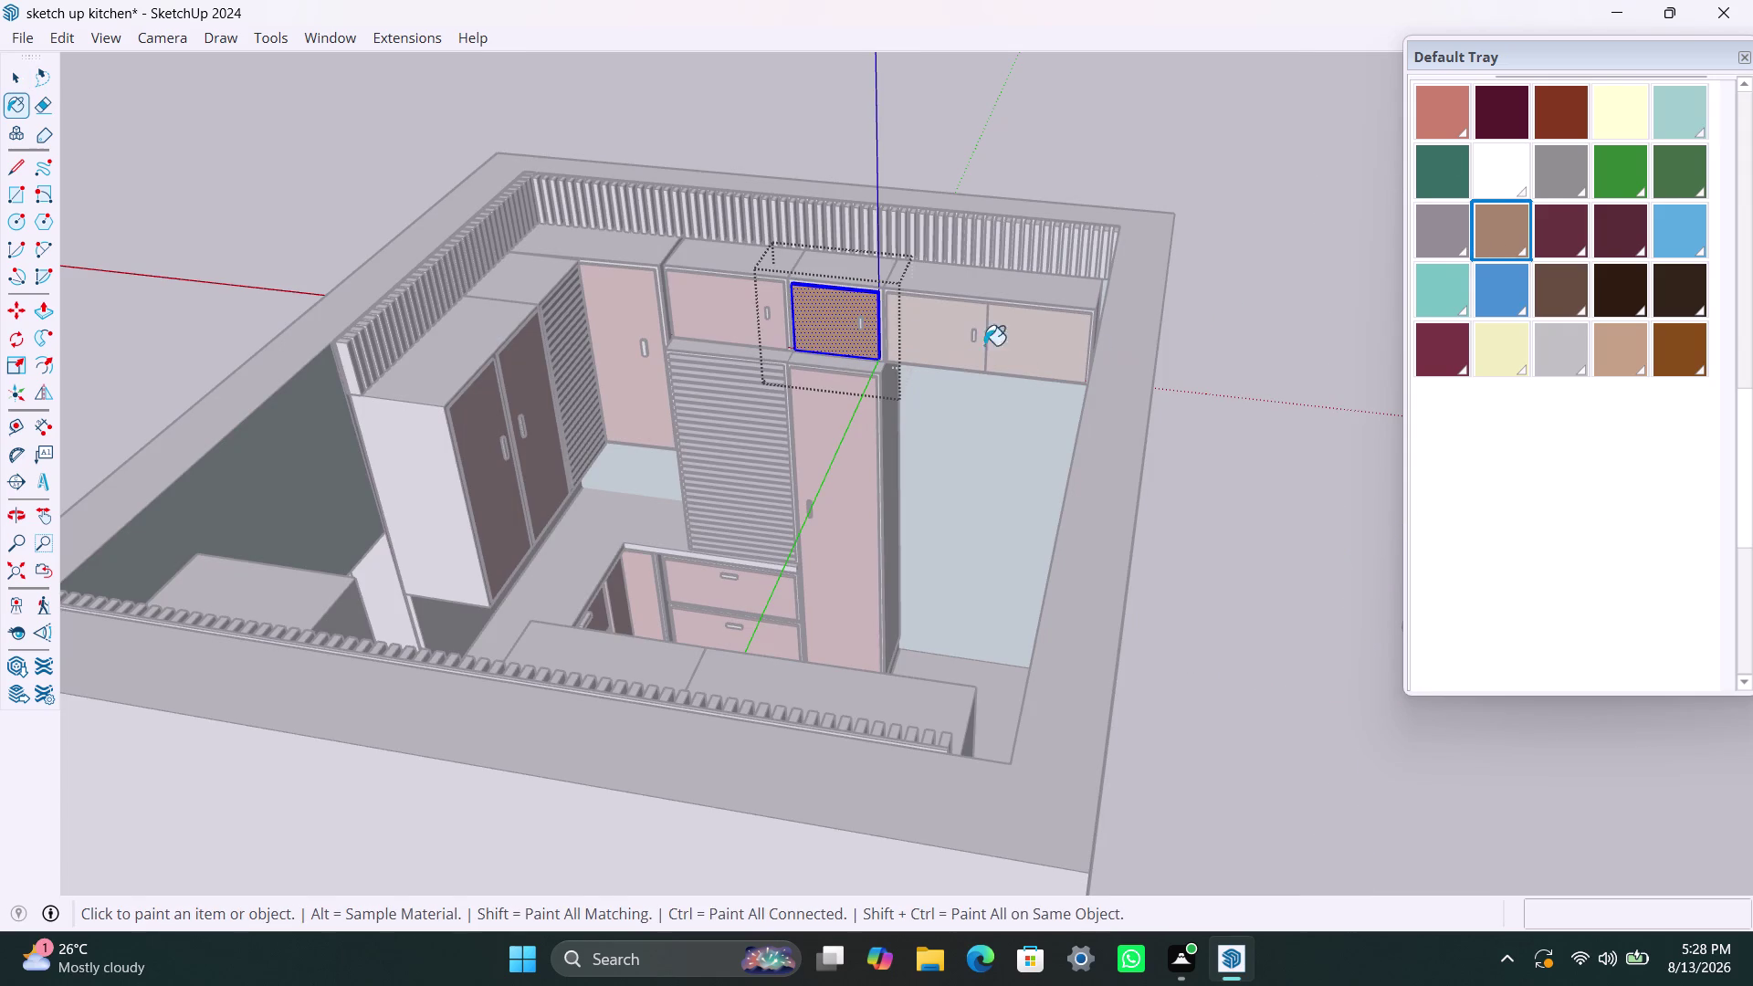
key(space)
click(1228, 306)
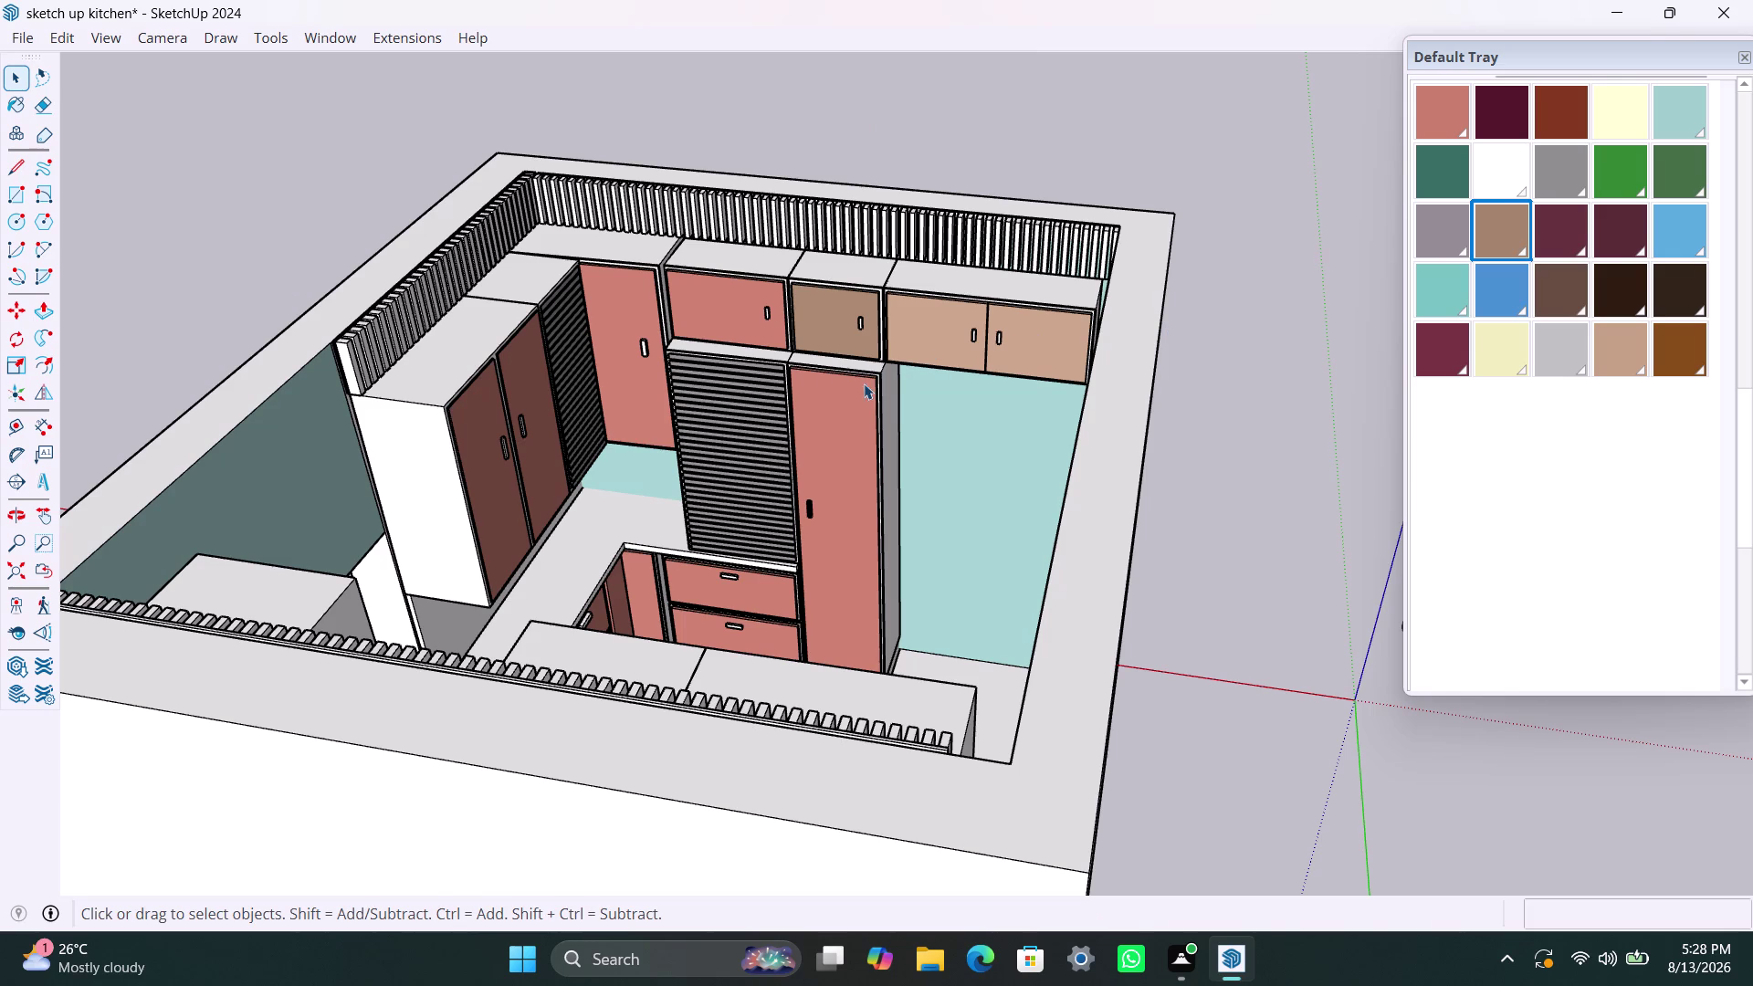
Select the middle upper cabinet door and pick the light tan material.
click(1619, 341)
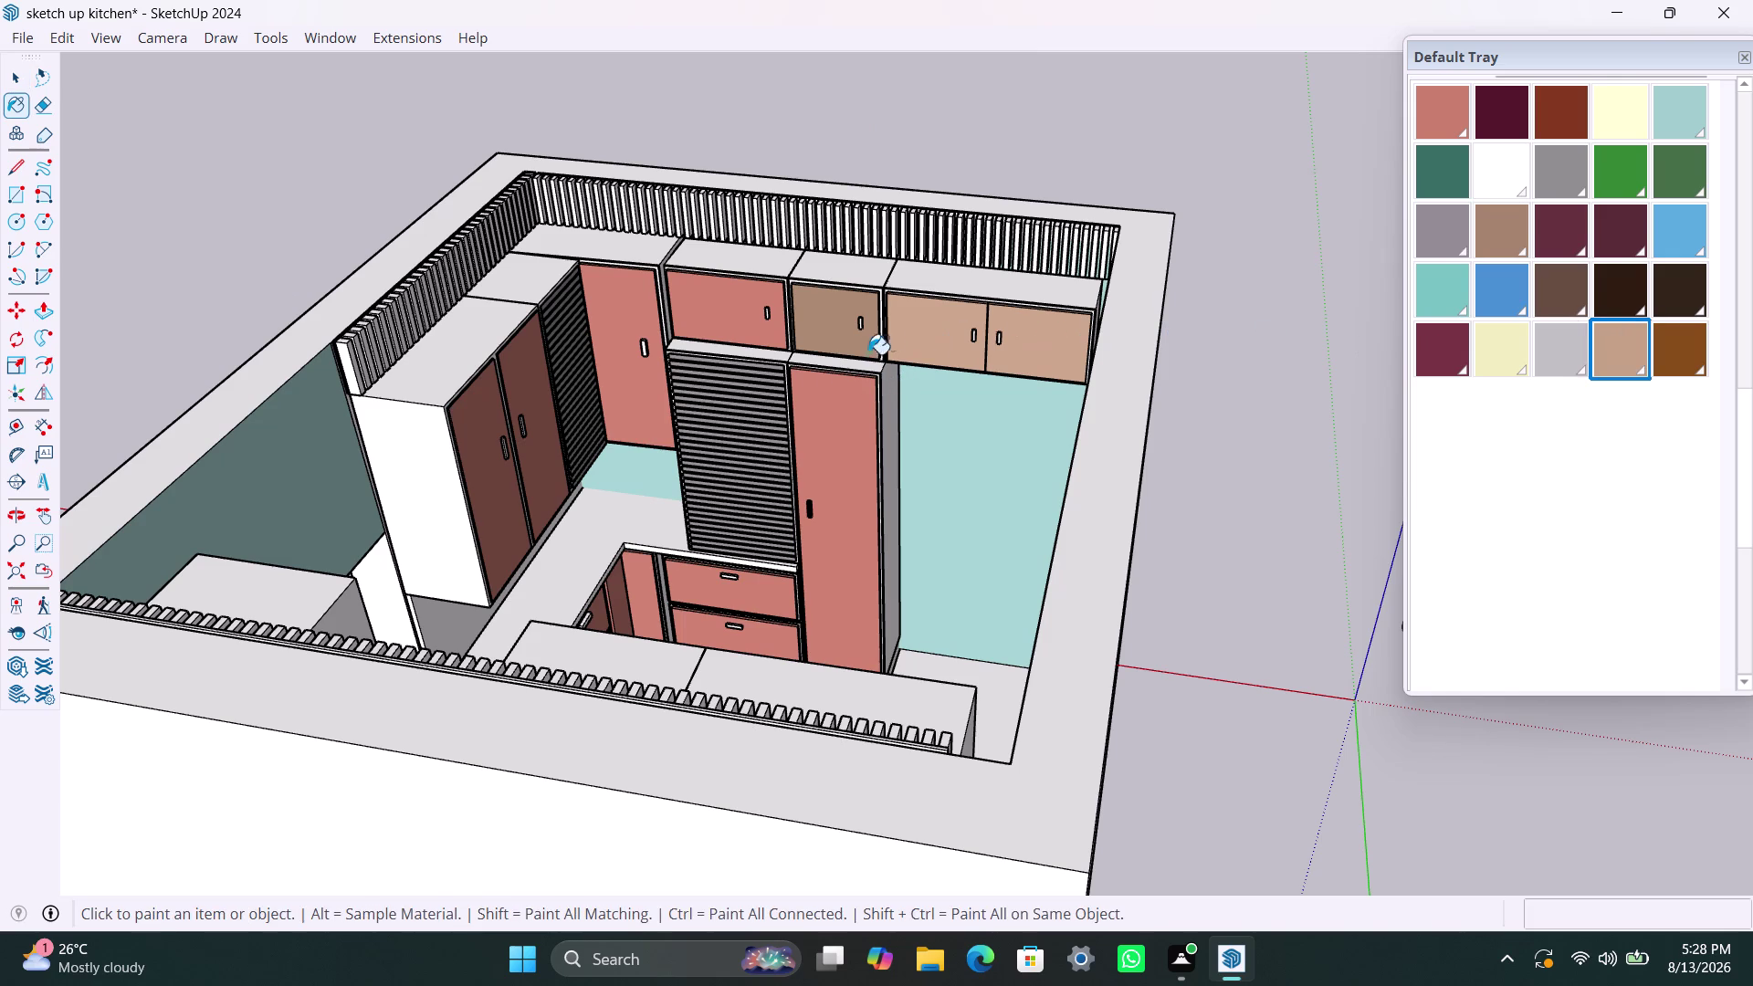
key(space)
triple_click(833, 343)
click(832, 341)
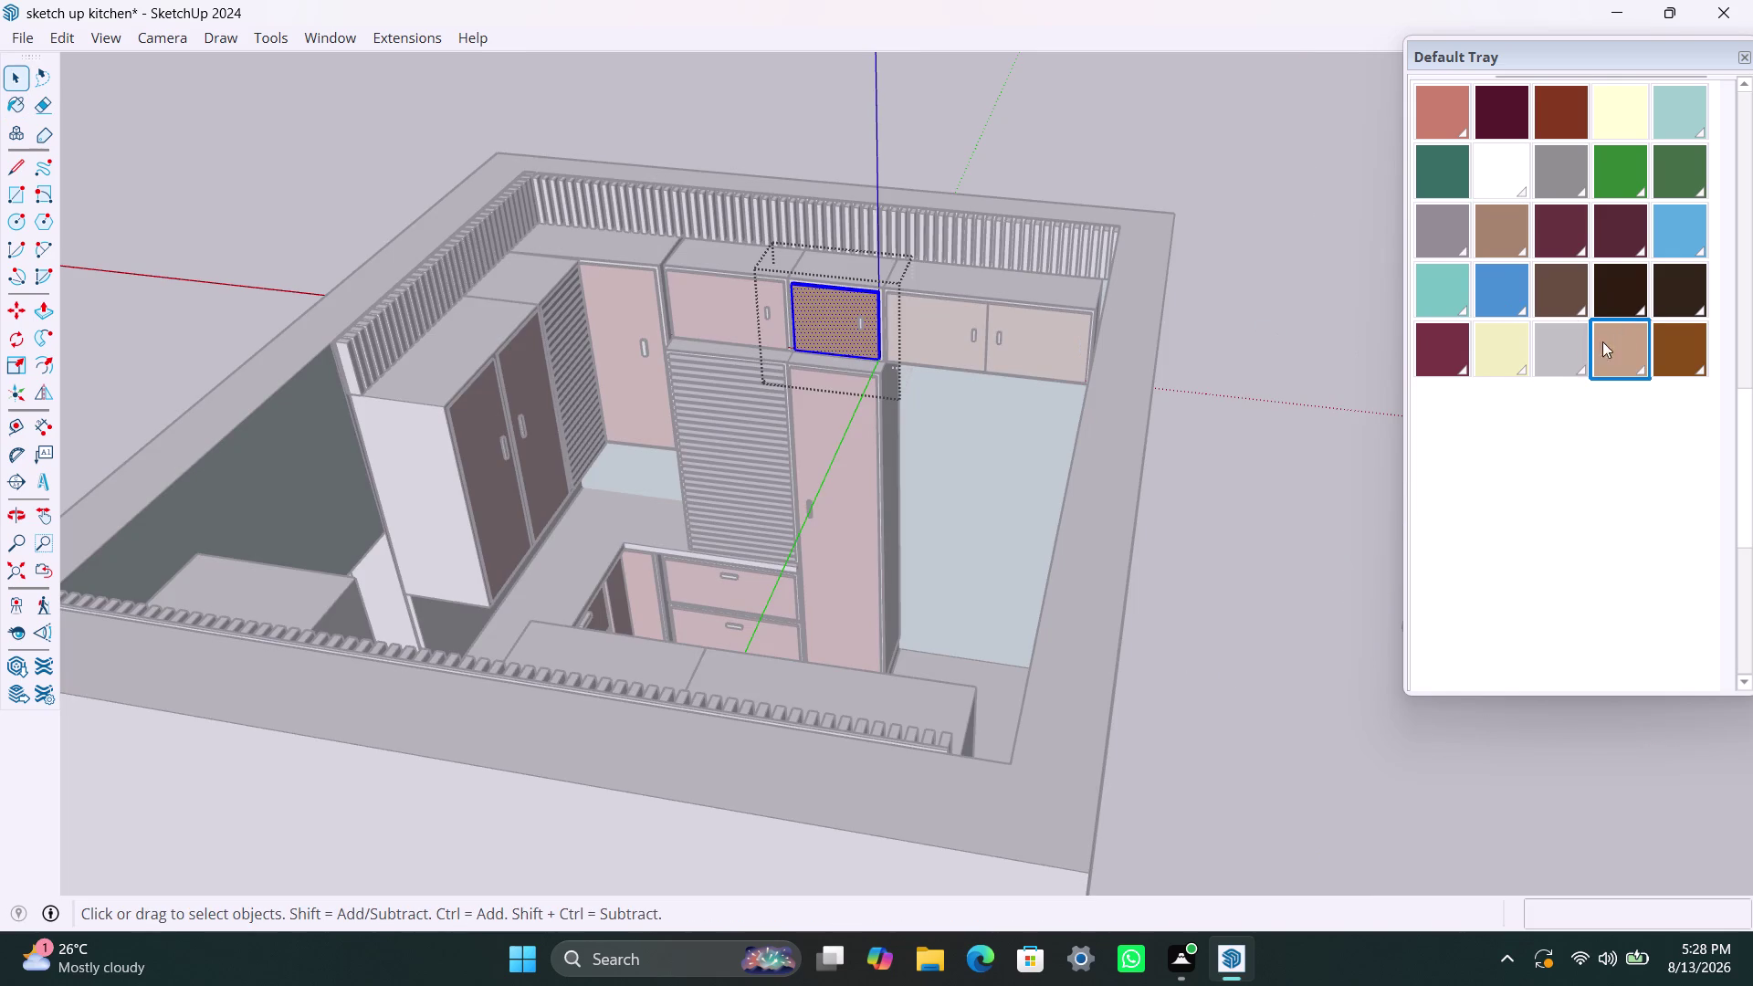
click(1585, 345)
click(1629, 340)
click(837, 346)
key(space)
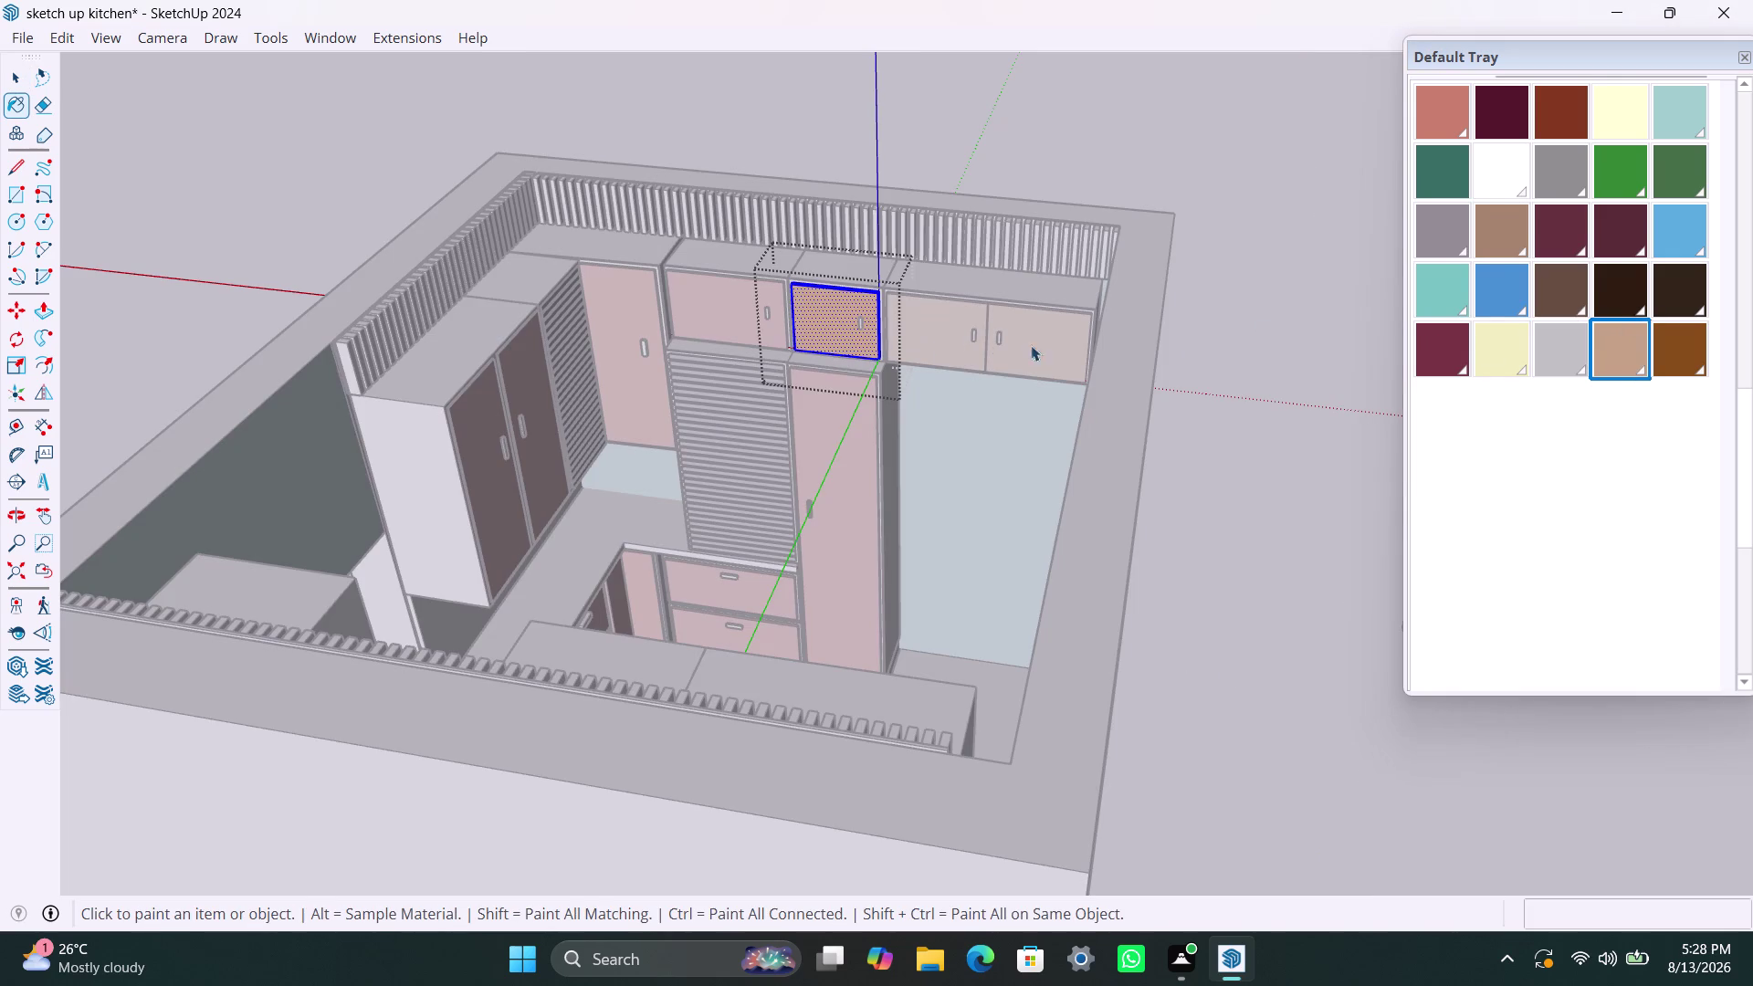
click(1313, 300)
Select the upper door above the slatted unit with the tan swatch active.
triple_click(723, 294)
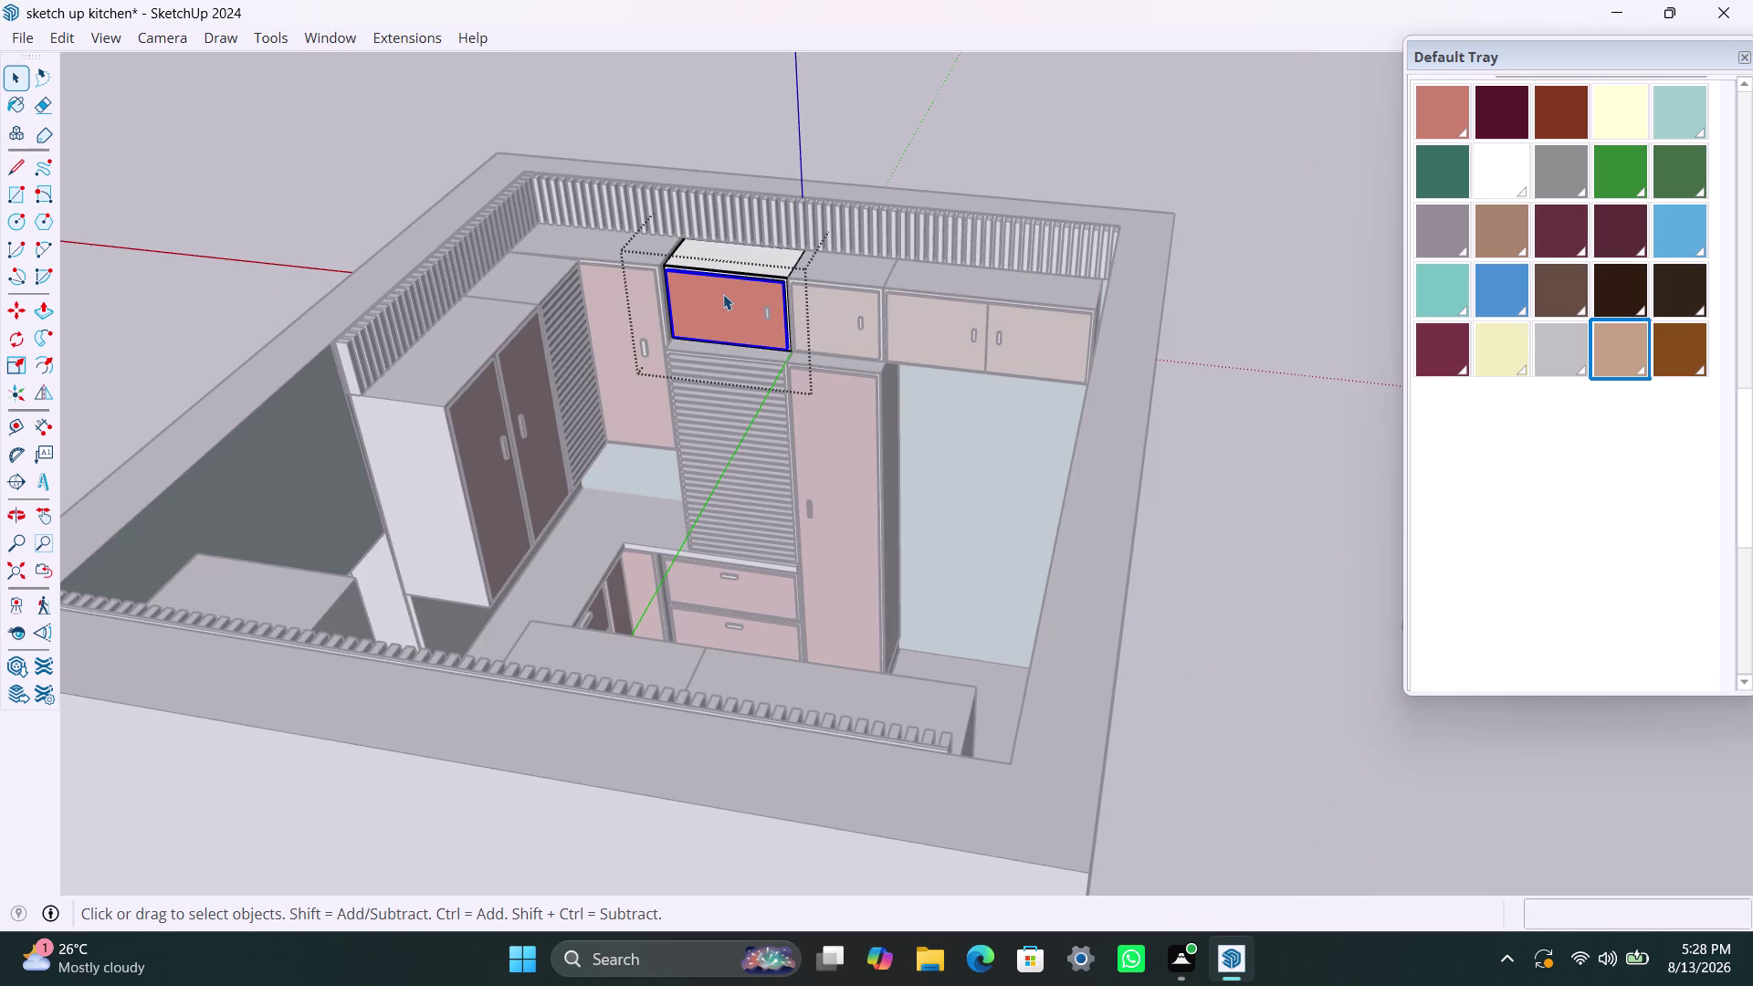
click(1621, 341)
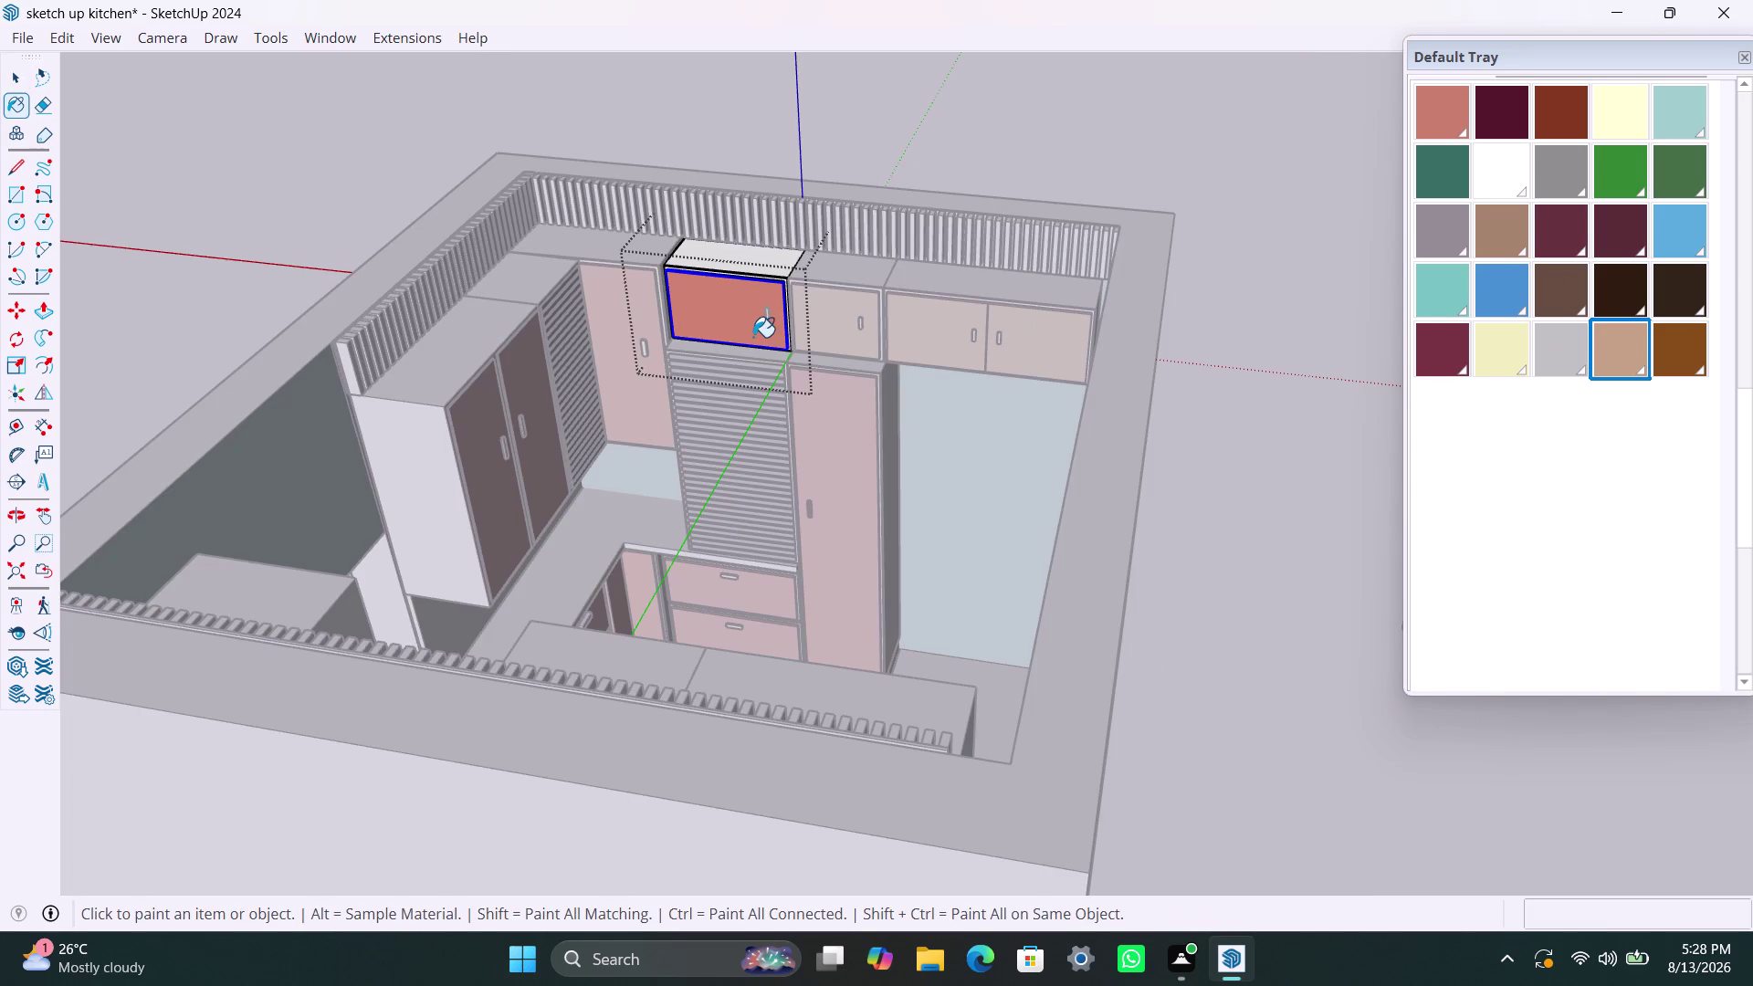
click(753, 337)
click(722, 326)
double_click(730, 315)
key(space)
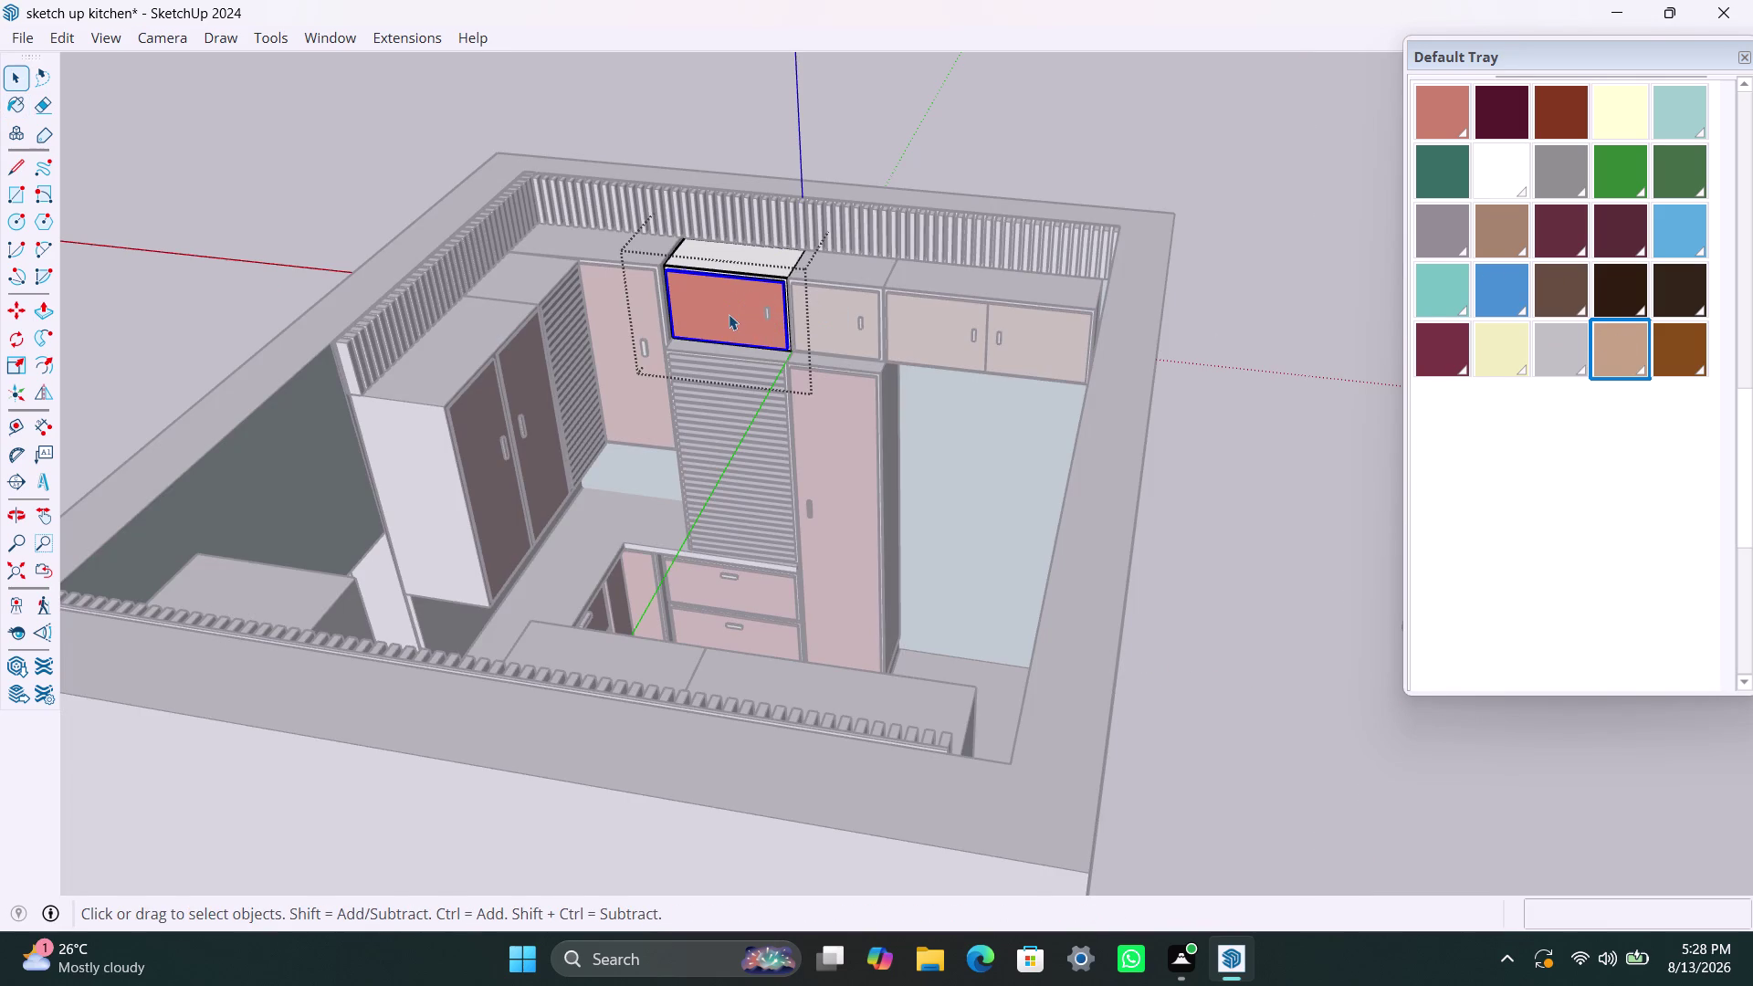
triple_click(729, 314)
click(729, 314)
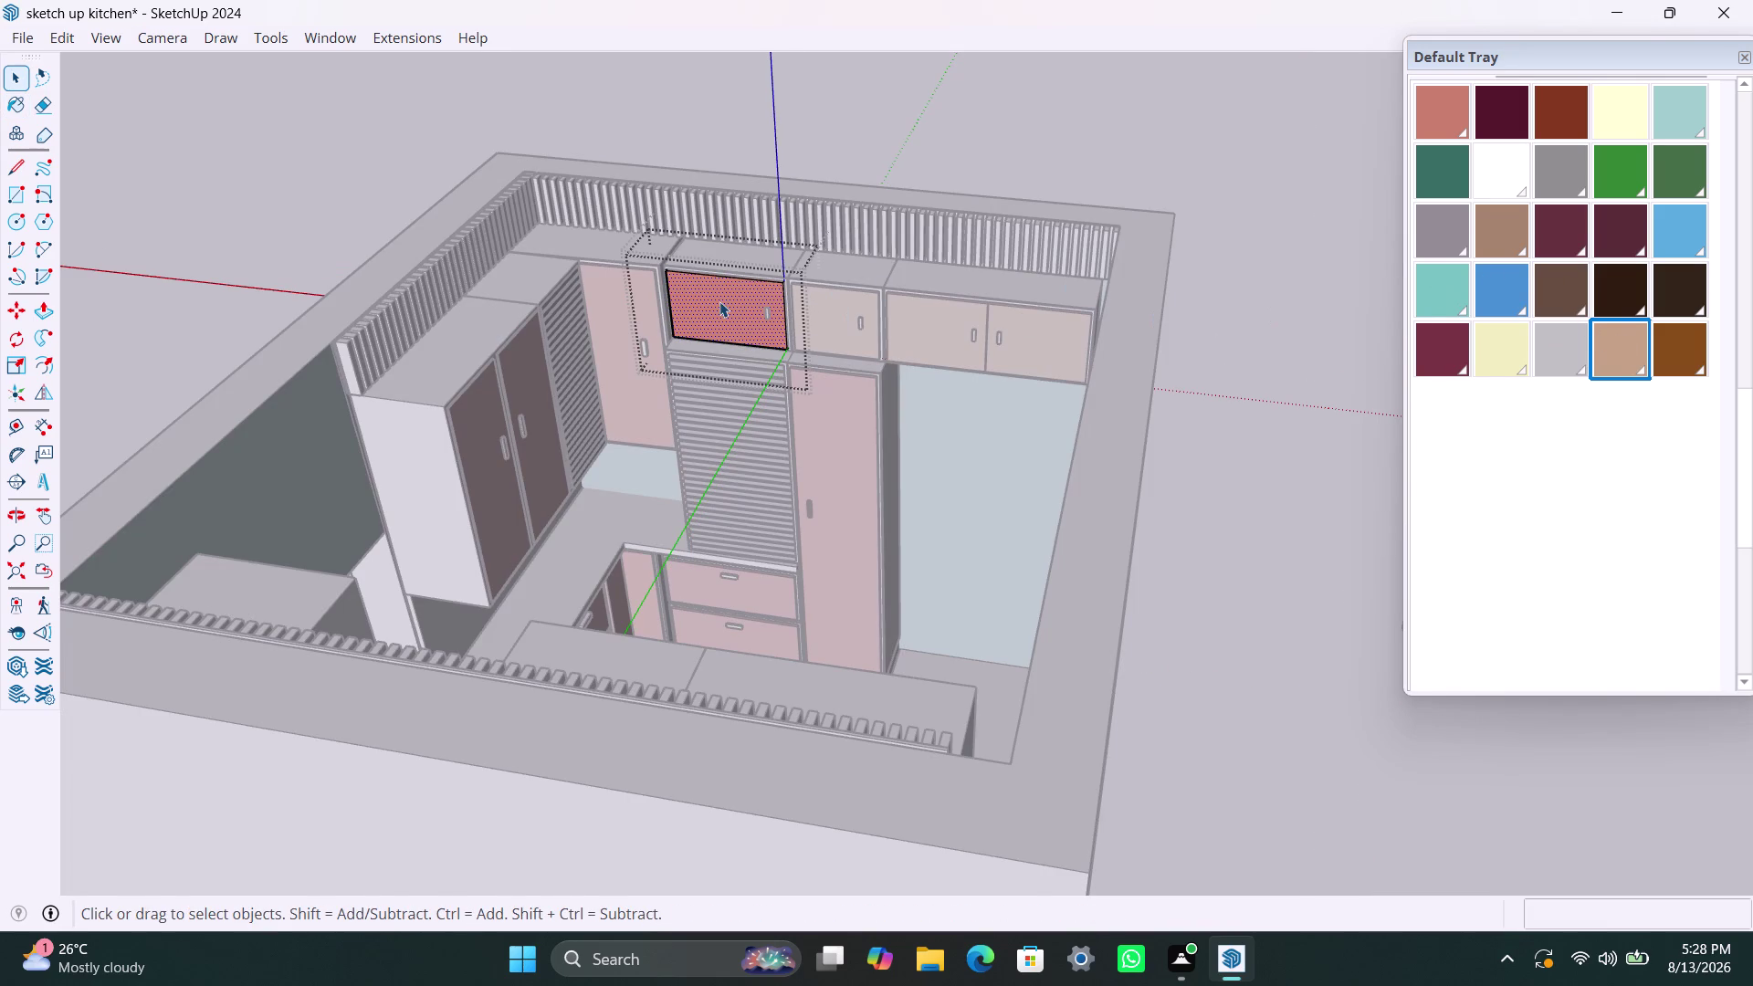
Paint the face of the door above the slatted unit tan and orbit to check.
double_click(720, 303)
click(1622, 332)
click(711, 324)
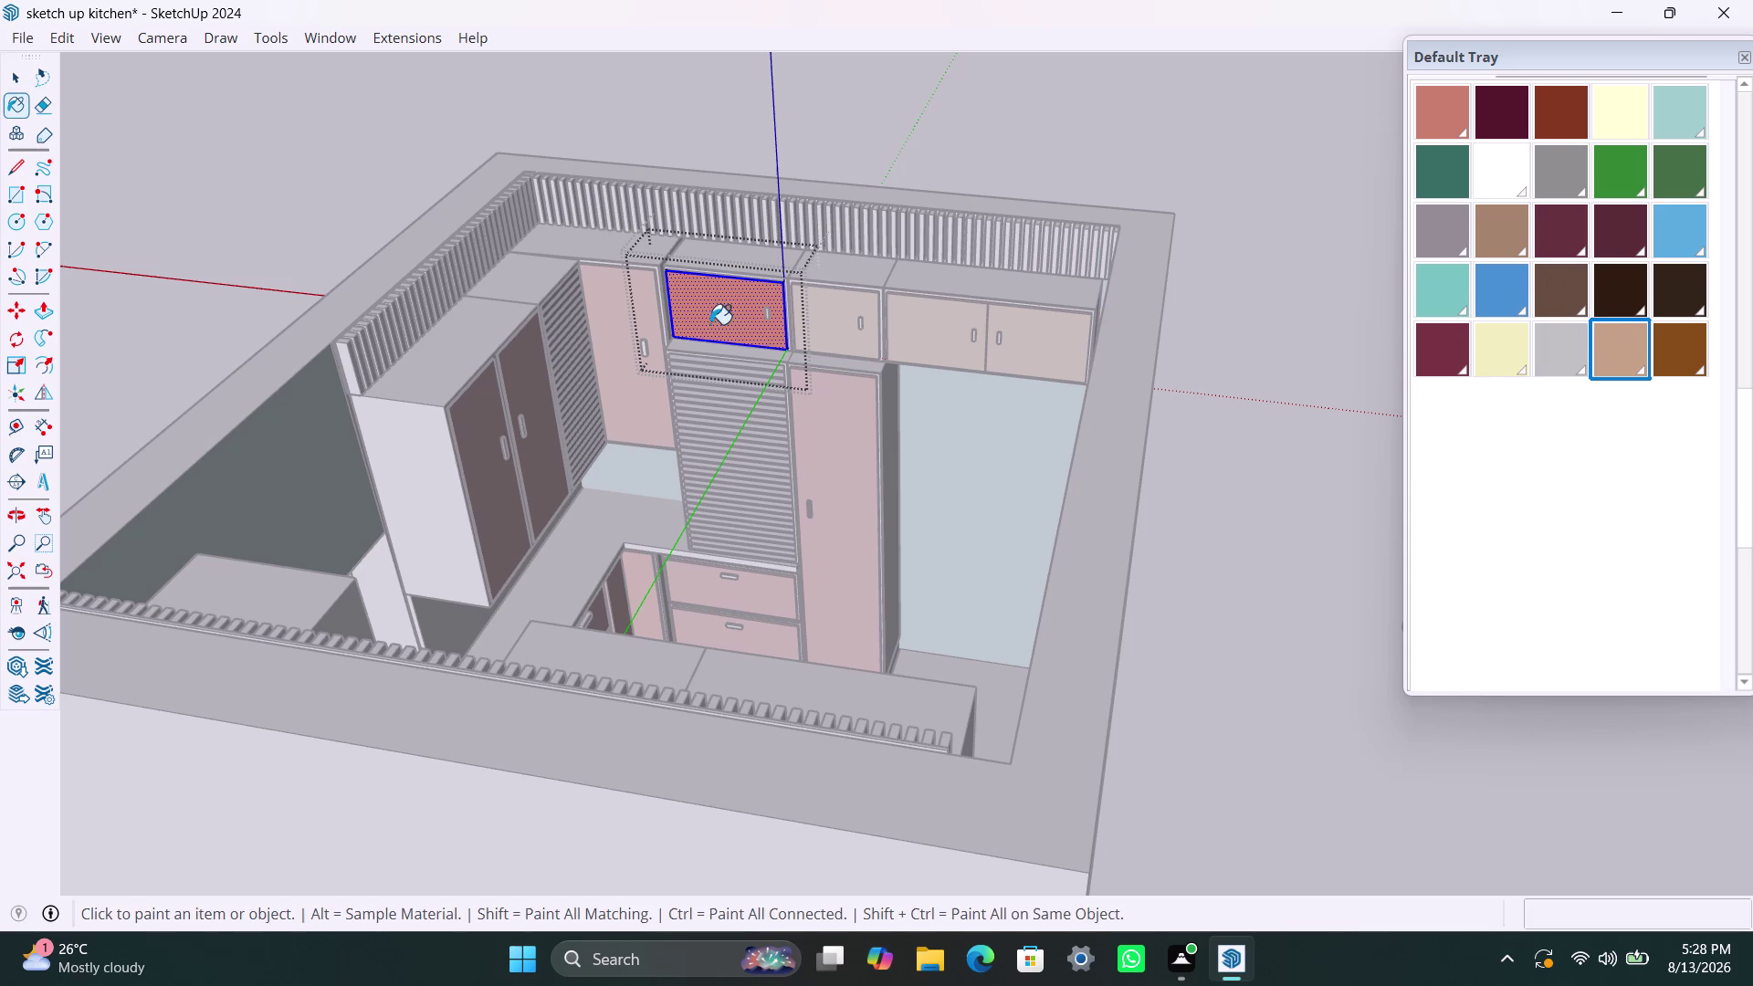
key(space)
click(1012, 143)
scroll(down, 3)
click(975, 138)
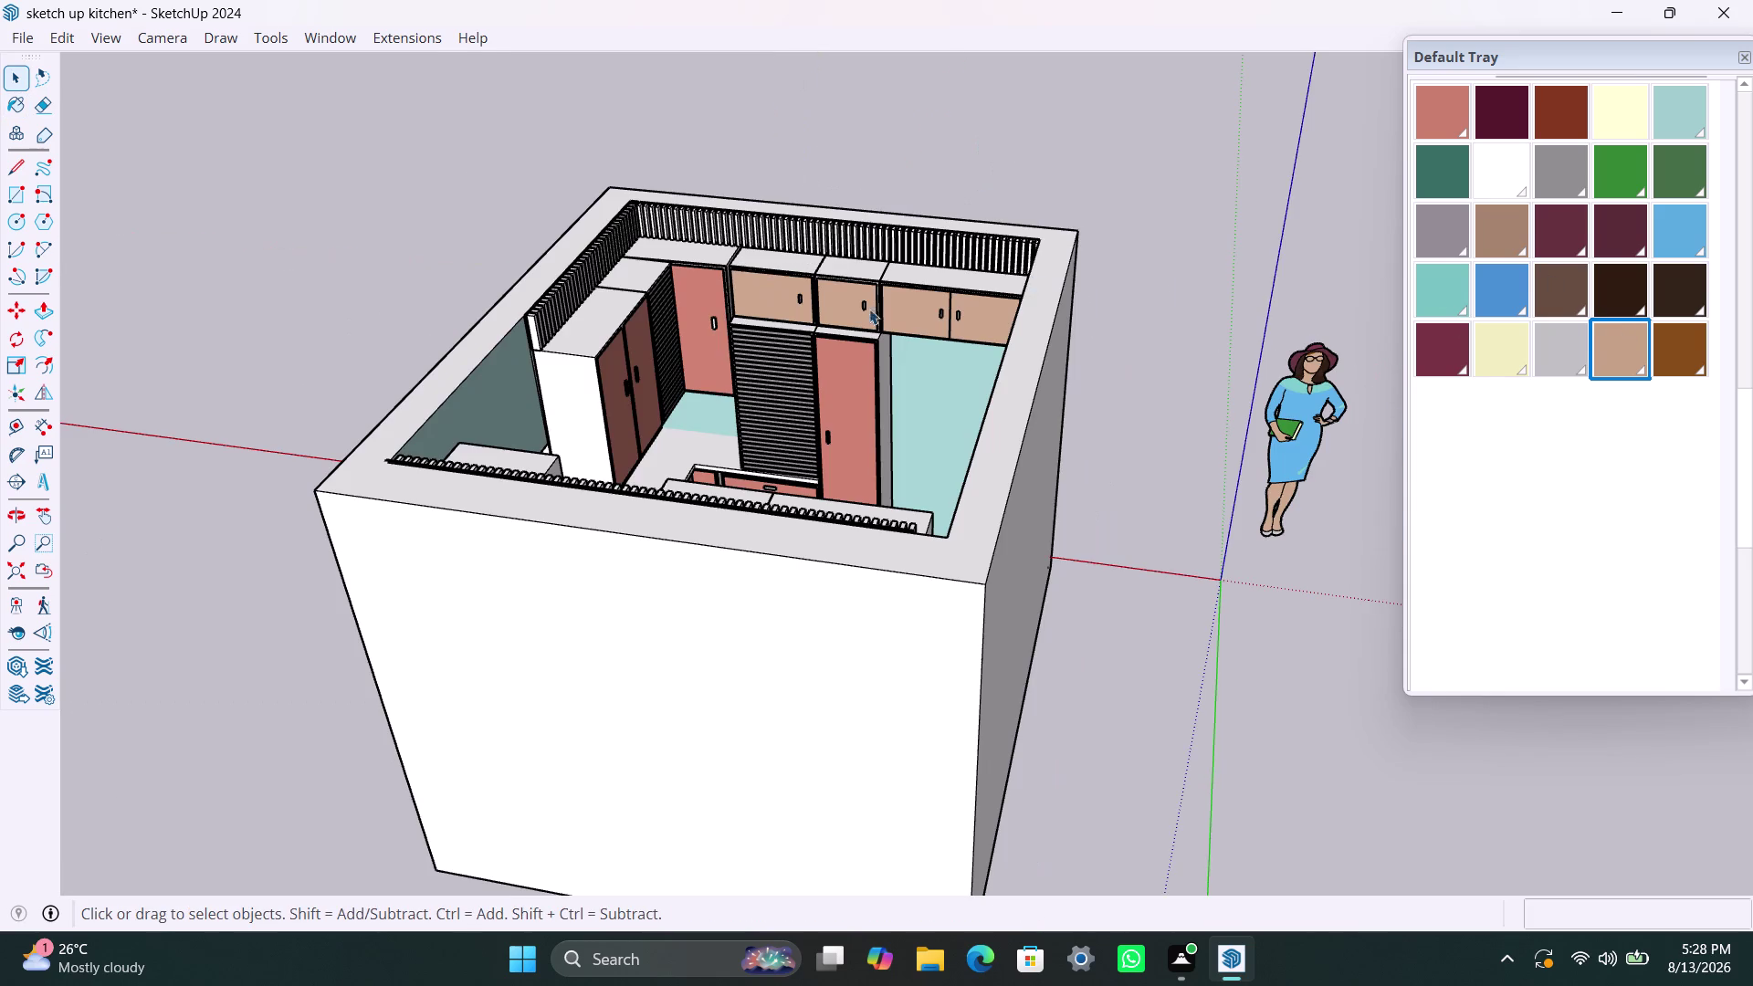
middle_drag(788, 411, 827, 584)
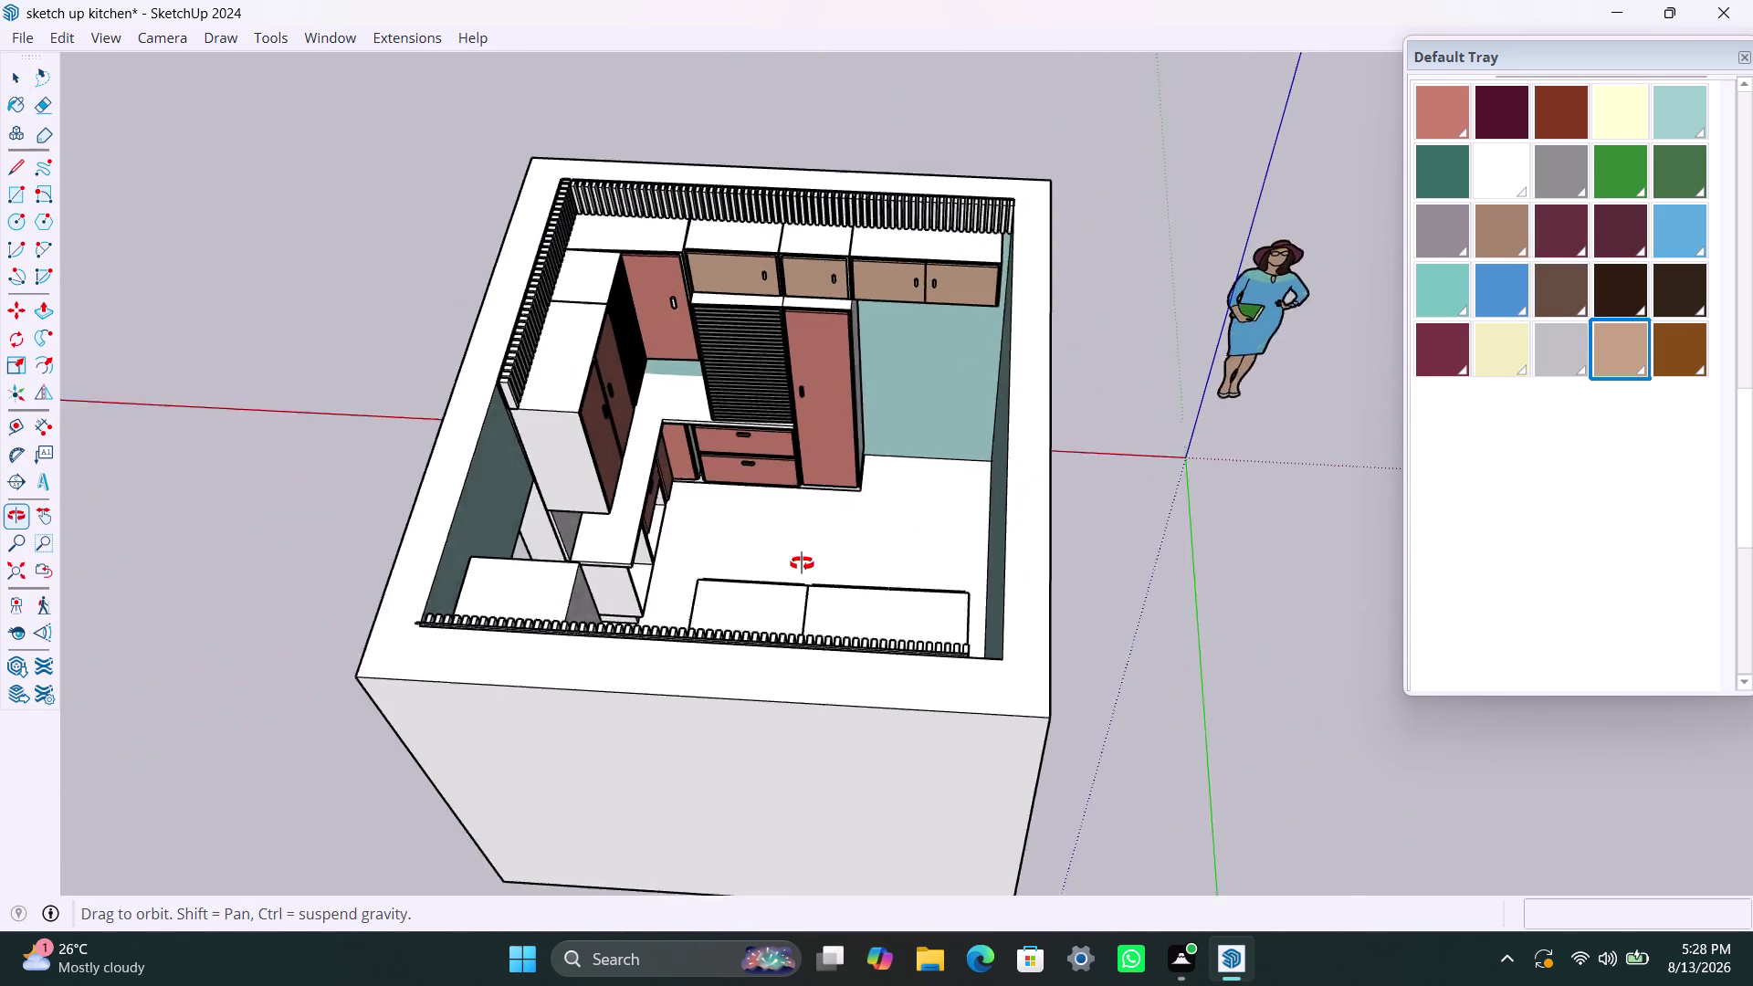
middle_drag(826, 584, 786, 534)
scroll(up, 3)
Paint the tall door beside the slatted unit pale aqua.
scroll(up, 3)
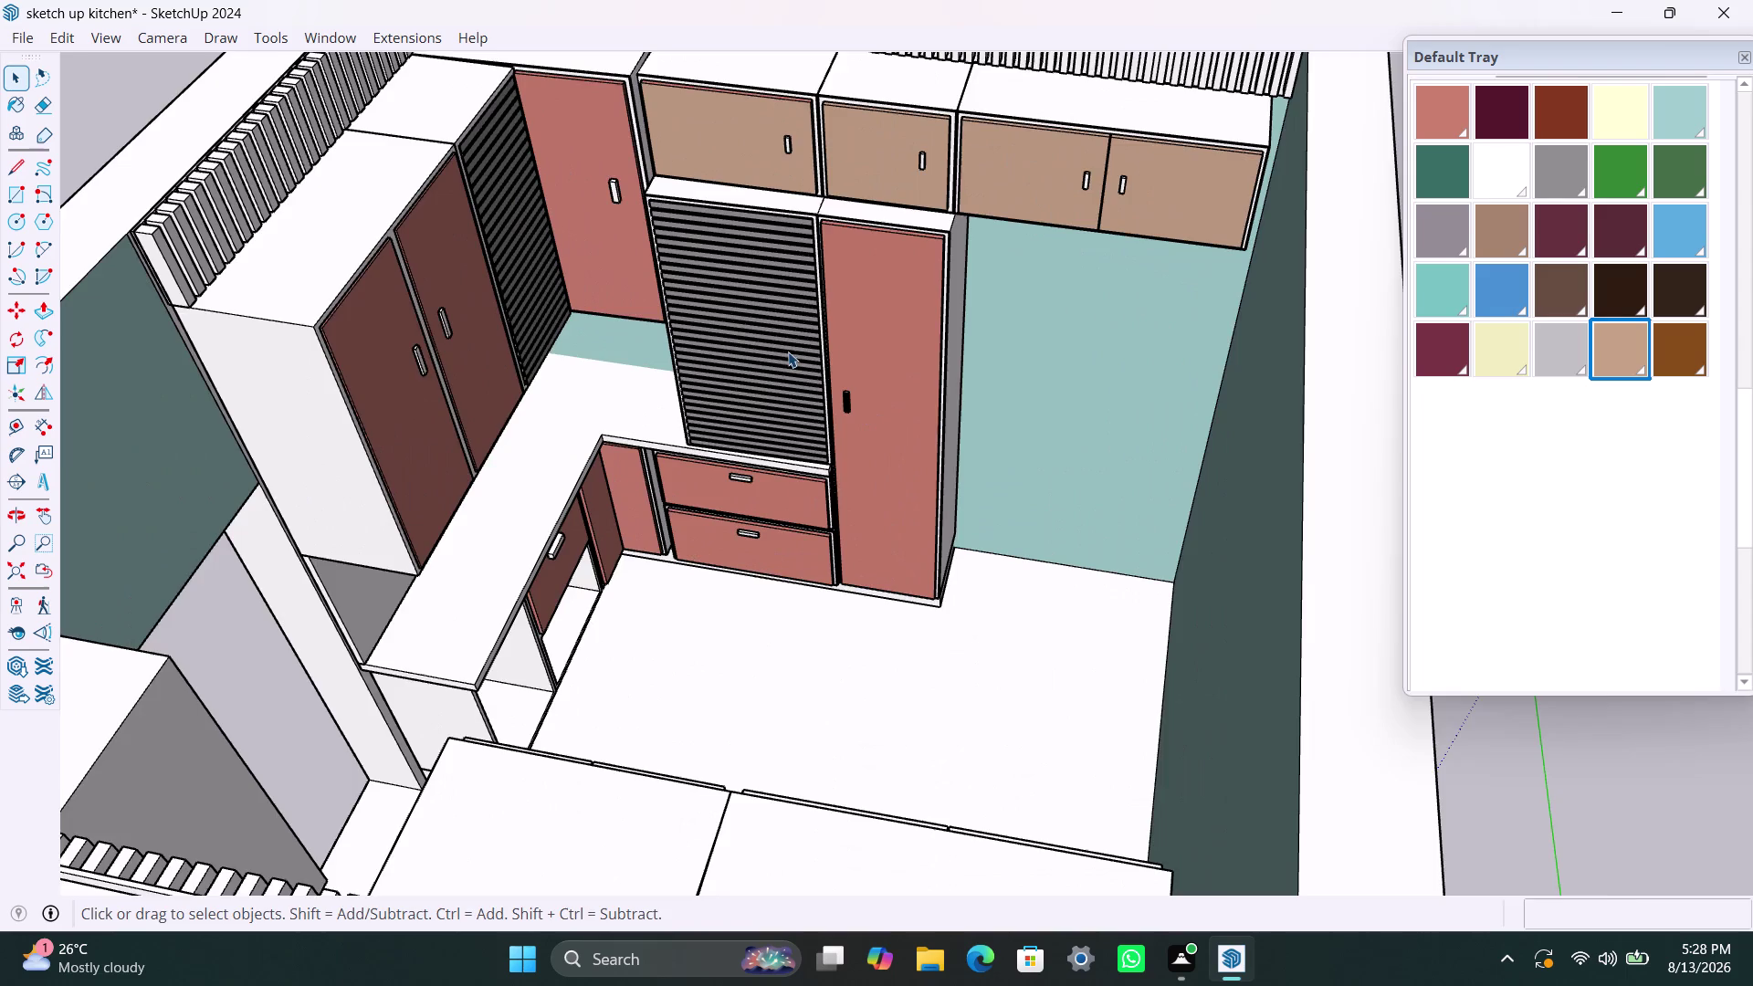
scroll(up, 3)
middle_drag(790, 395, 786, 362)
scroll(down, 3)
scroll(down, 3)
middle_drag(973, 404, 906, 418)
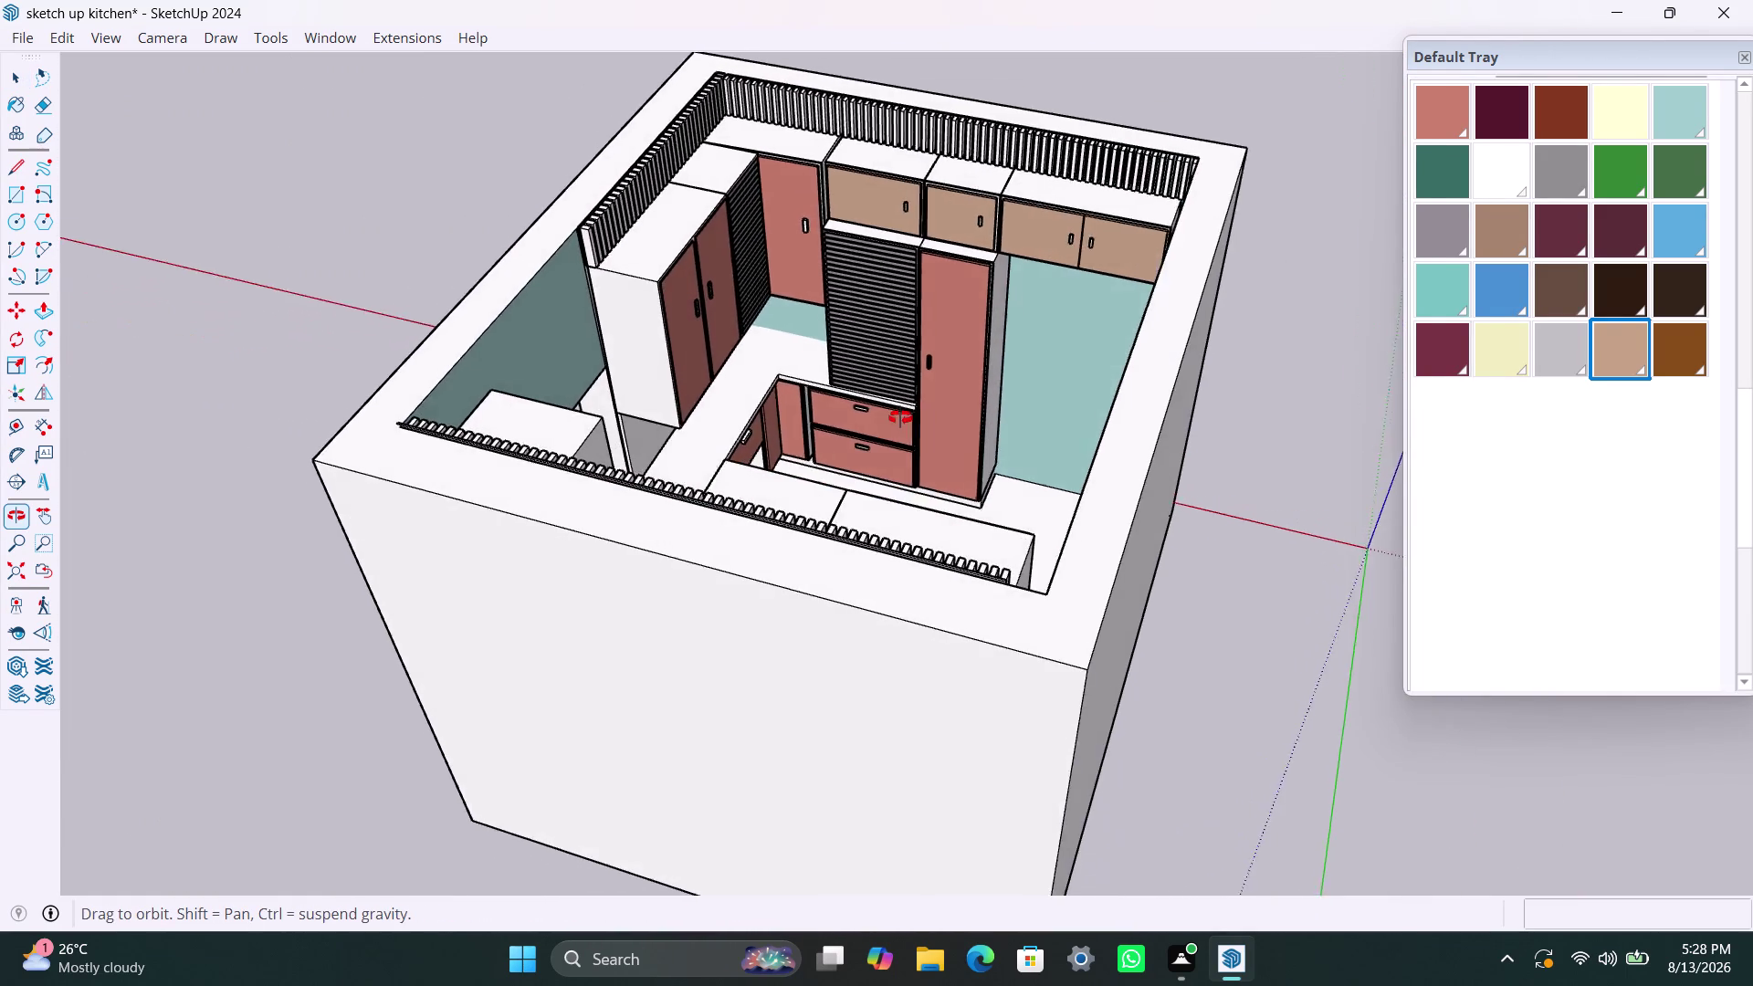
middle_drag(906, 417, 1027, 417)
triple_click(908, 302)
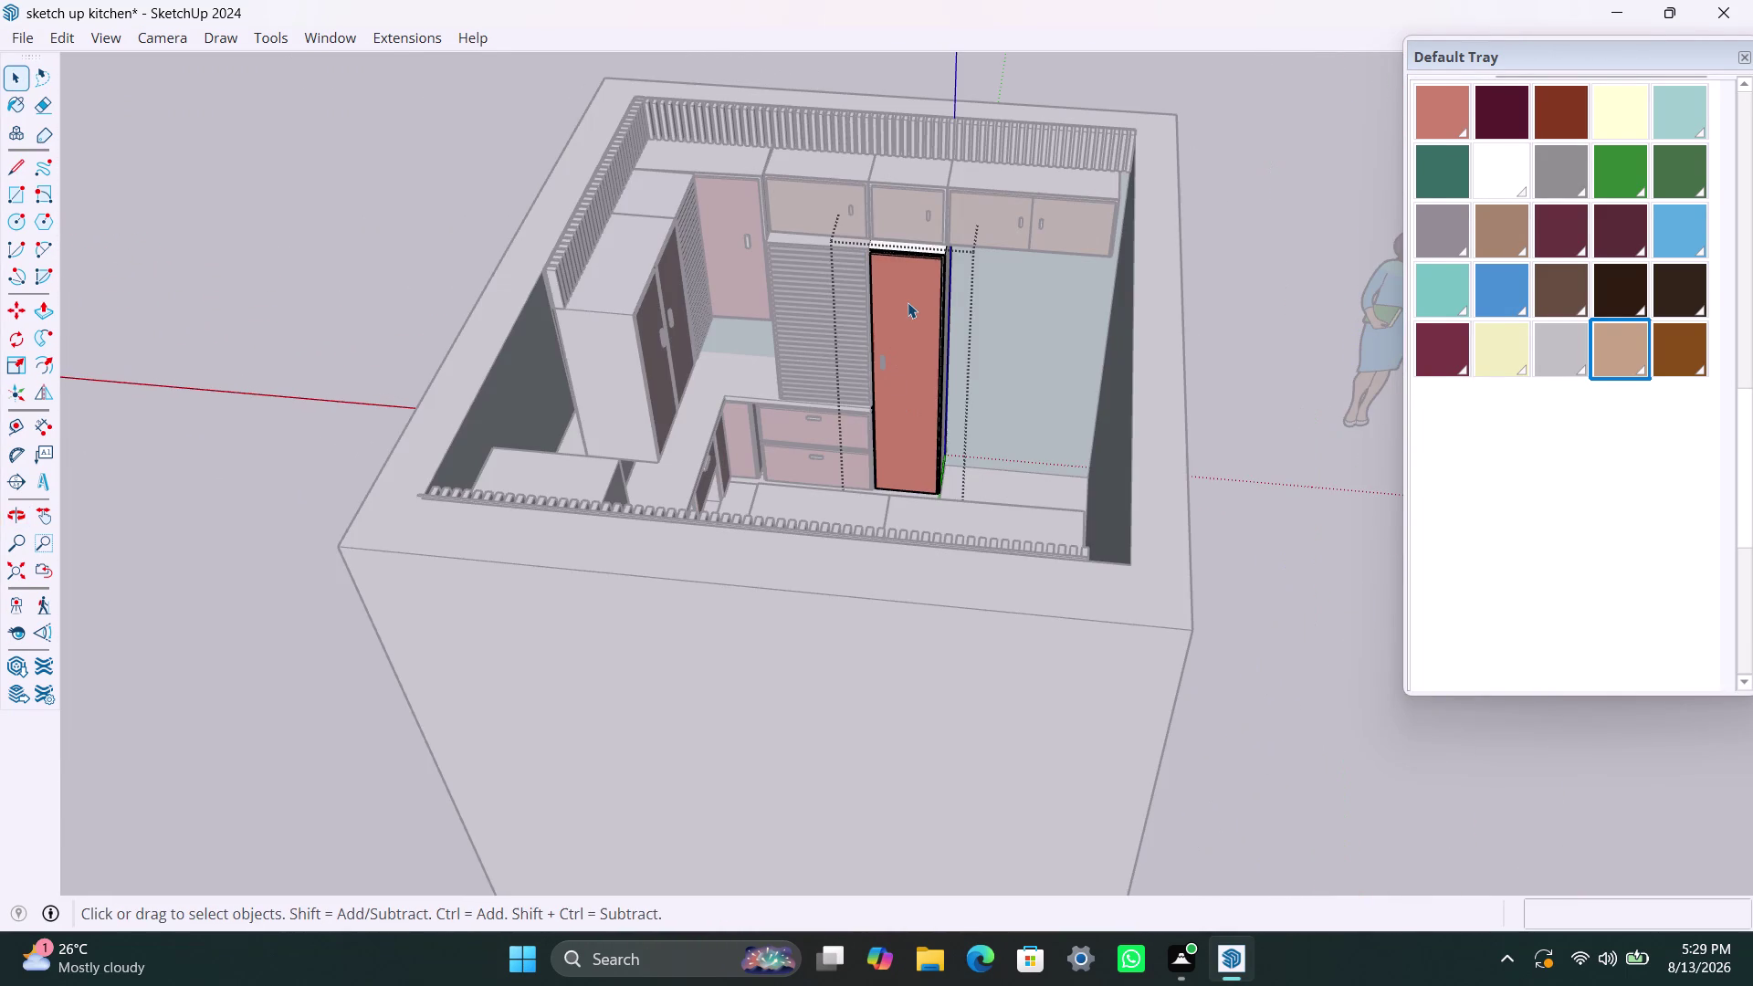
click(907, 302)
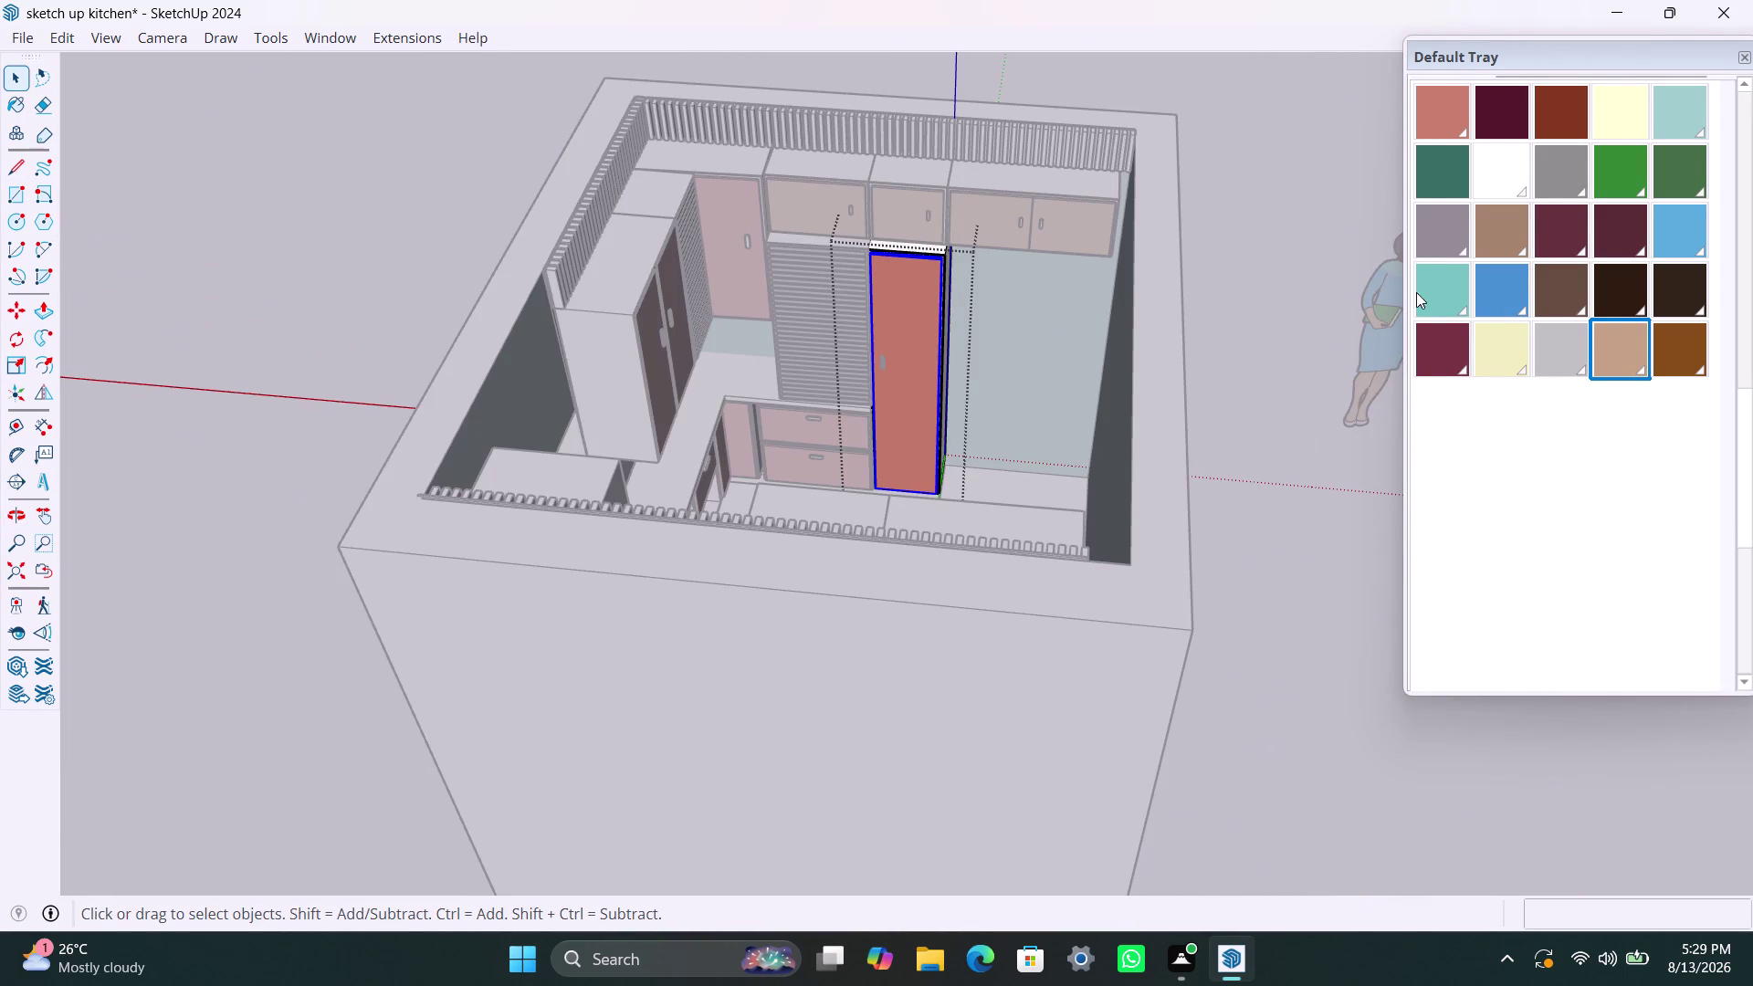
click(1689, 110)
click(903, 306)
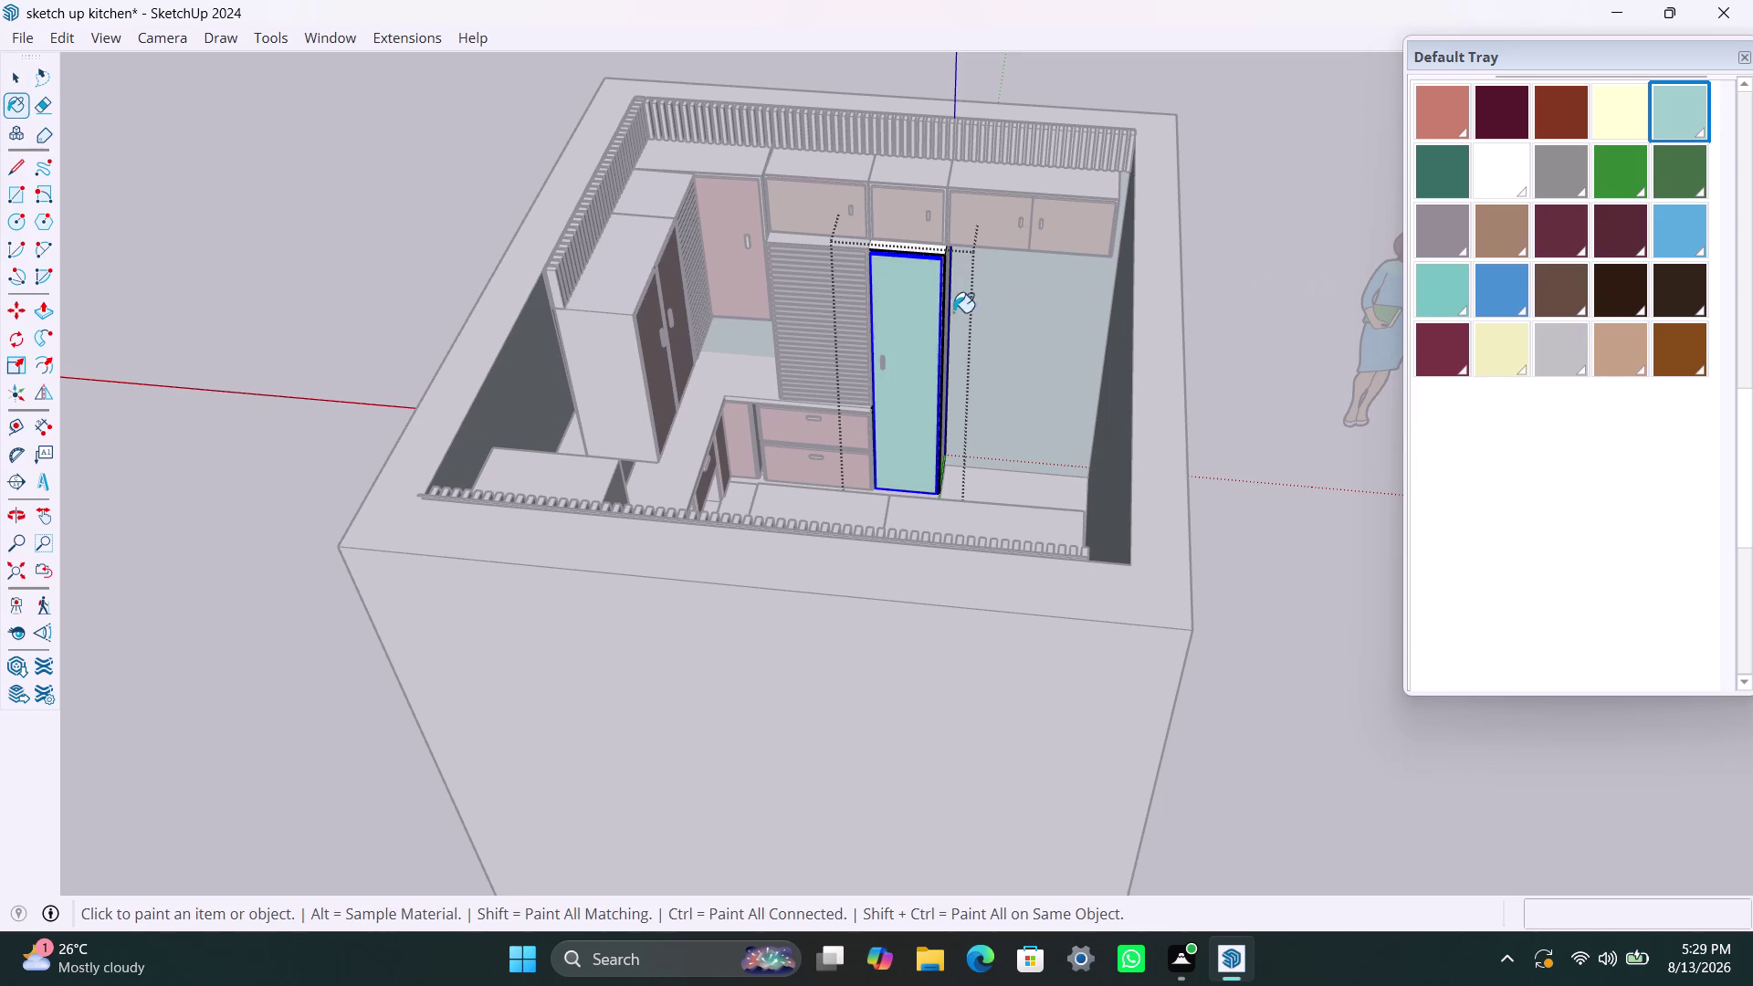
key(space)
click(1269, 243)
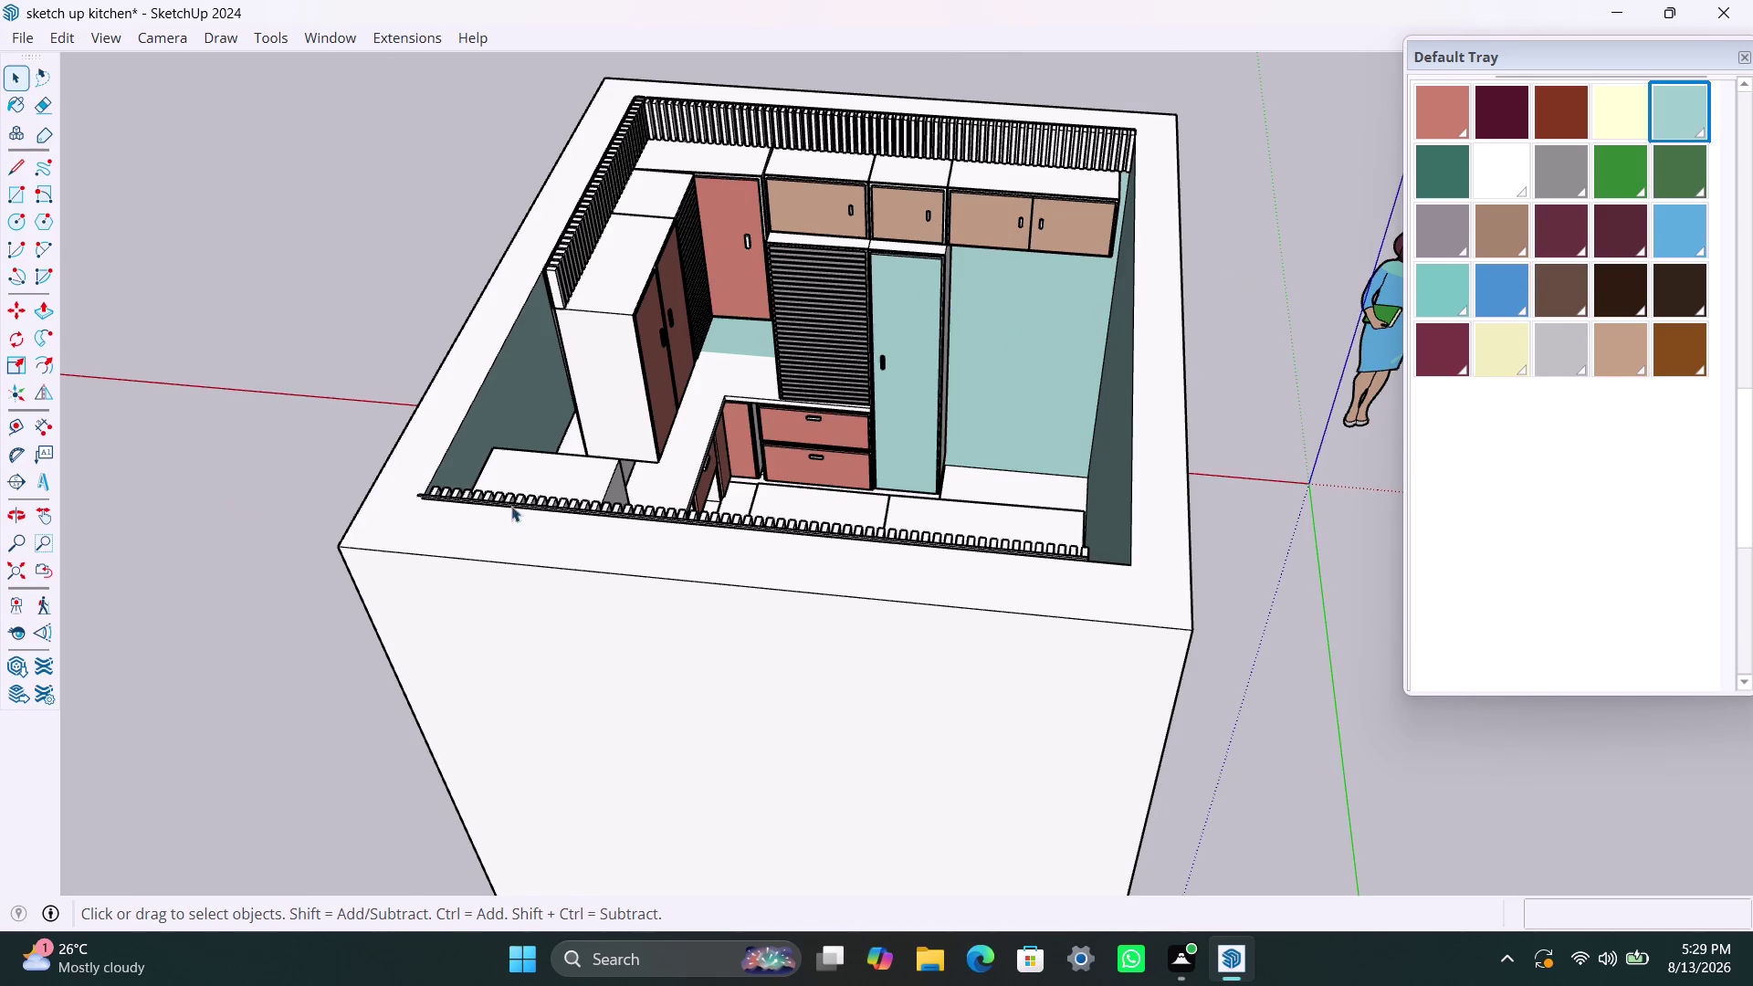
Paint the outer room box gray, then undo that change.
click(1030, 324)
triple_click(1040, 330)
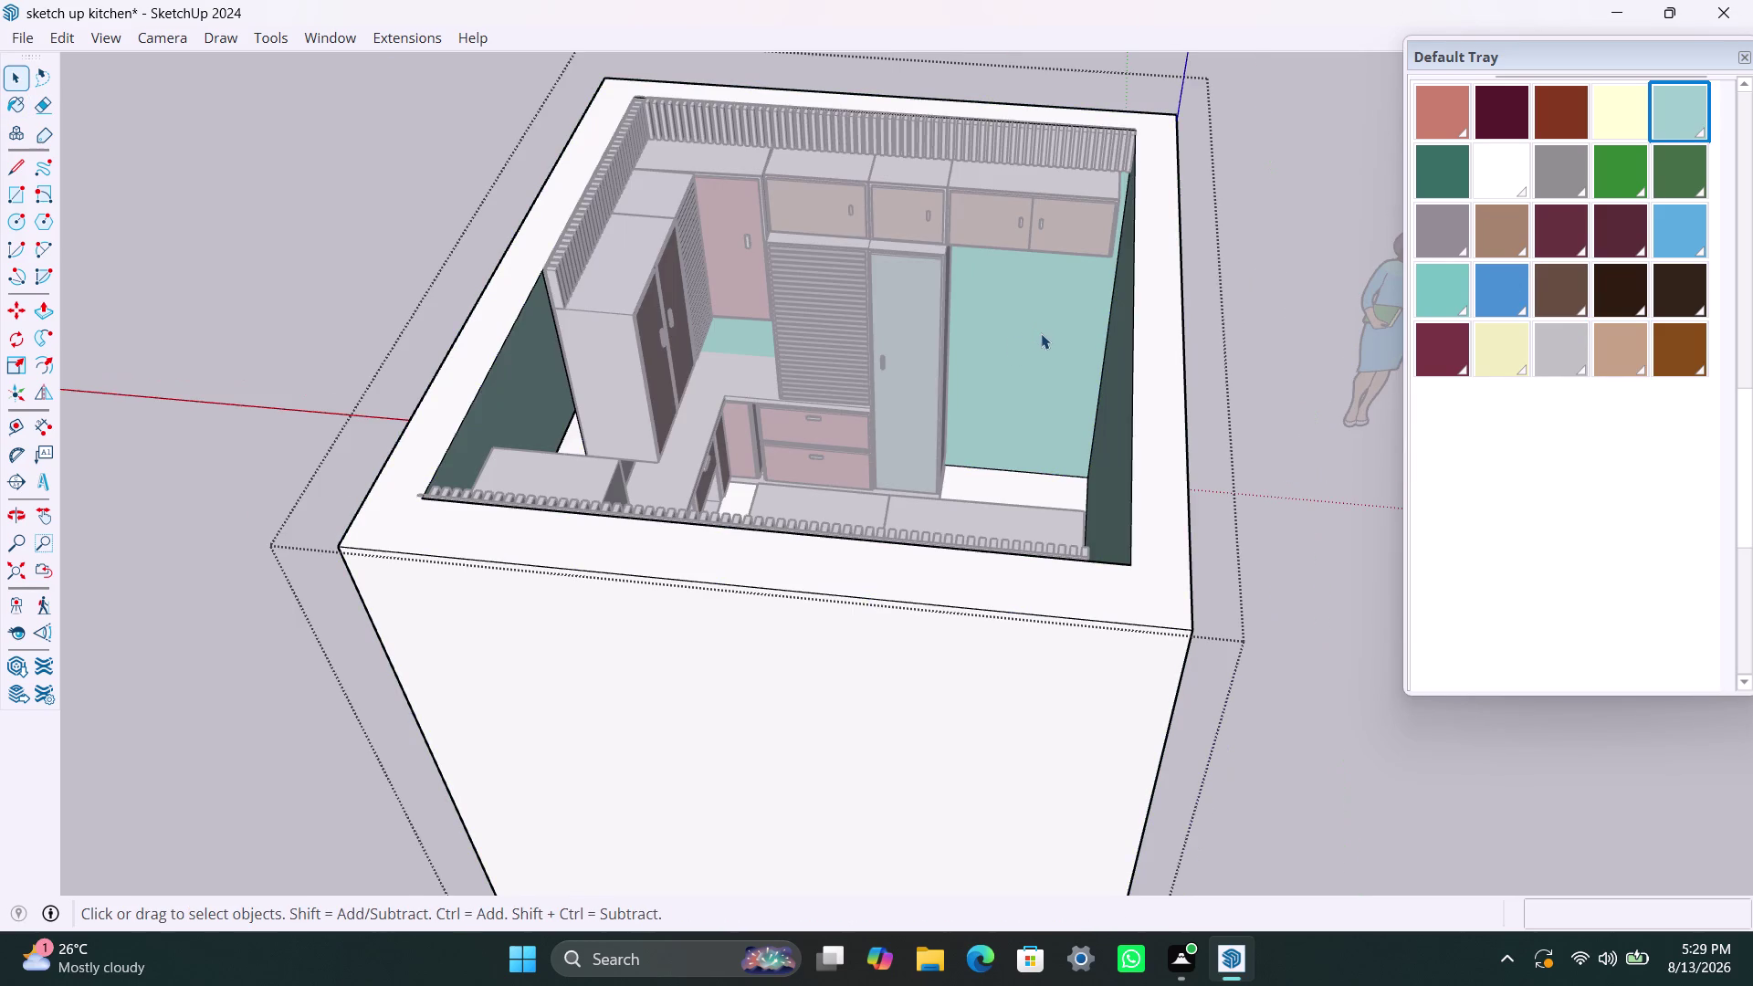
click(1041, 333)
click(1041, 333)
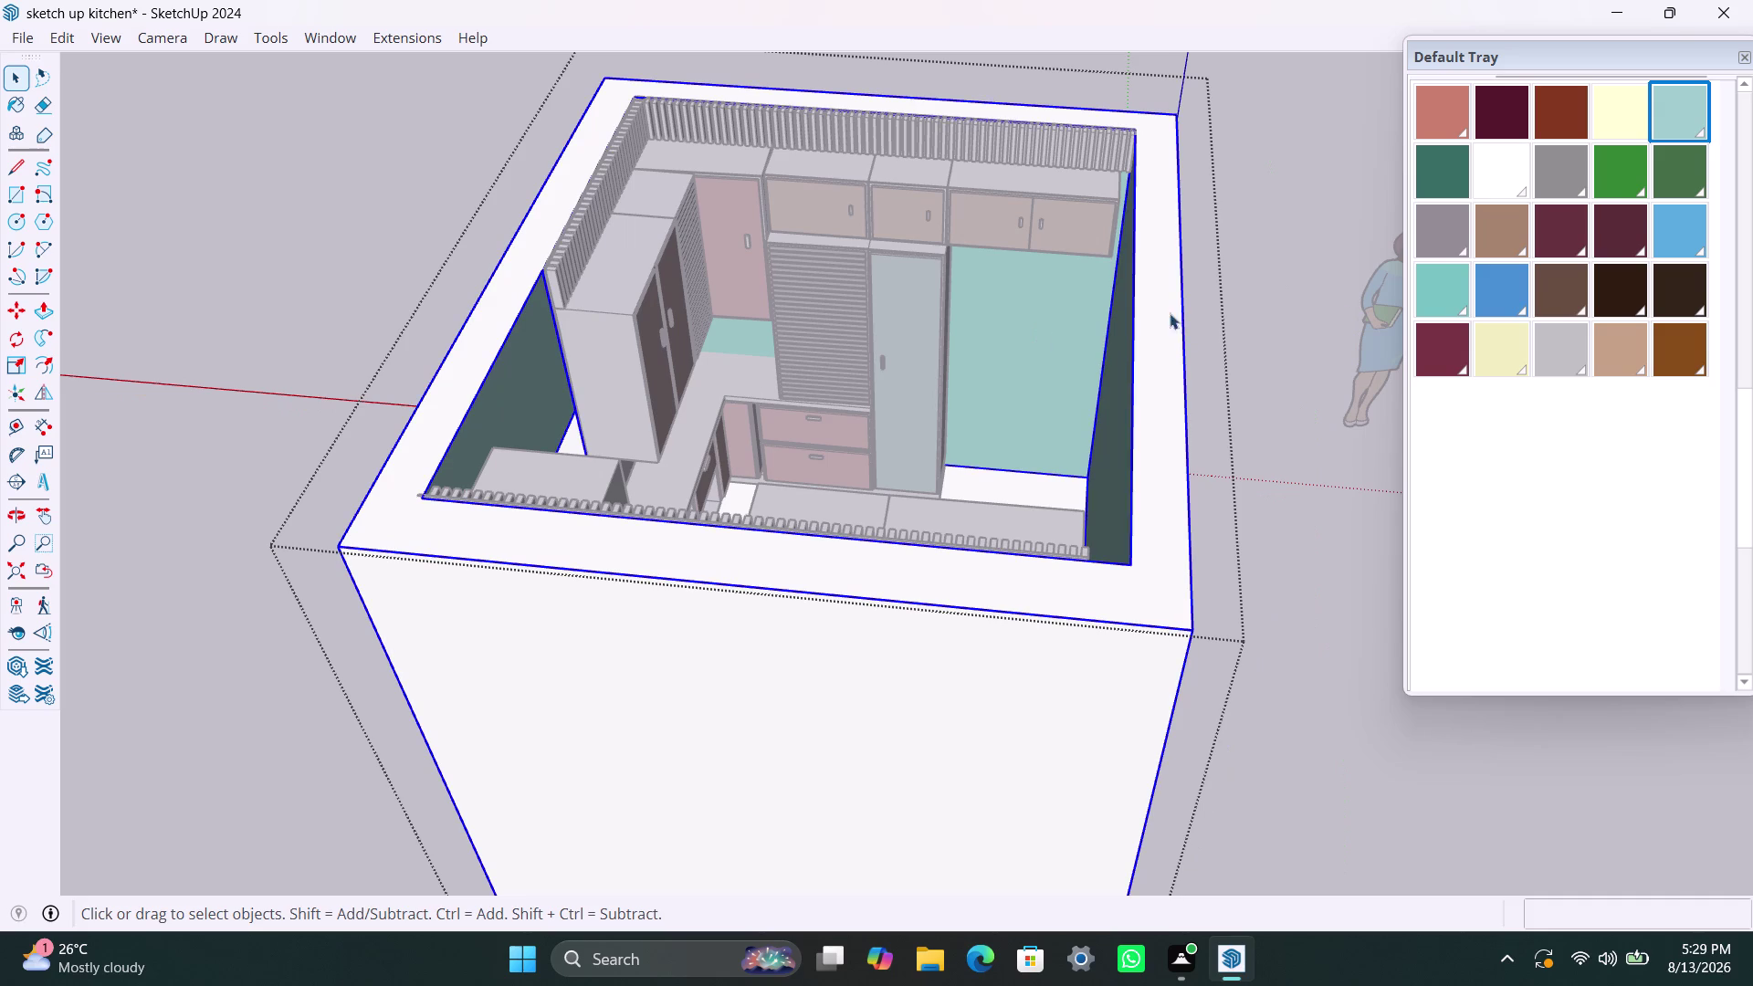
click(1450, 227)
click(1014, 357)
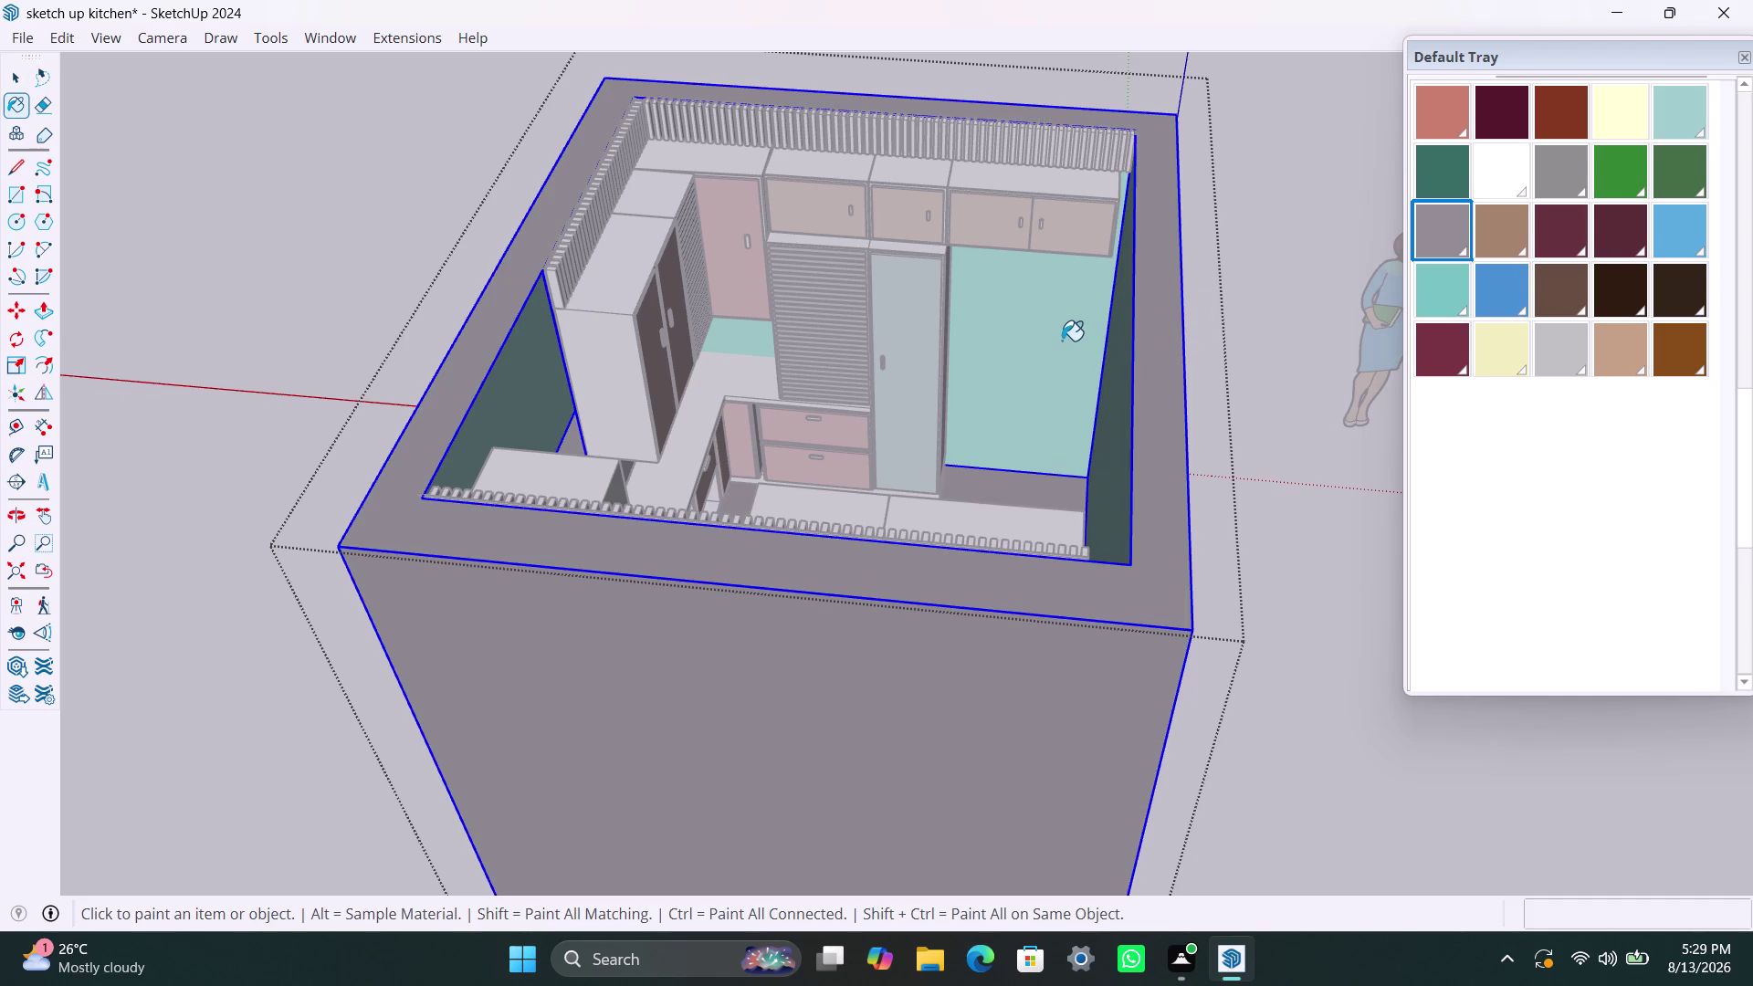
key(ctrl+z)
key(space)
Paint the back wall beside the tall cabinet mid-gray.
triple_click(1068, 336)
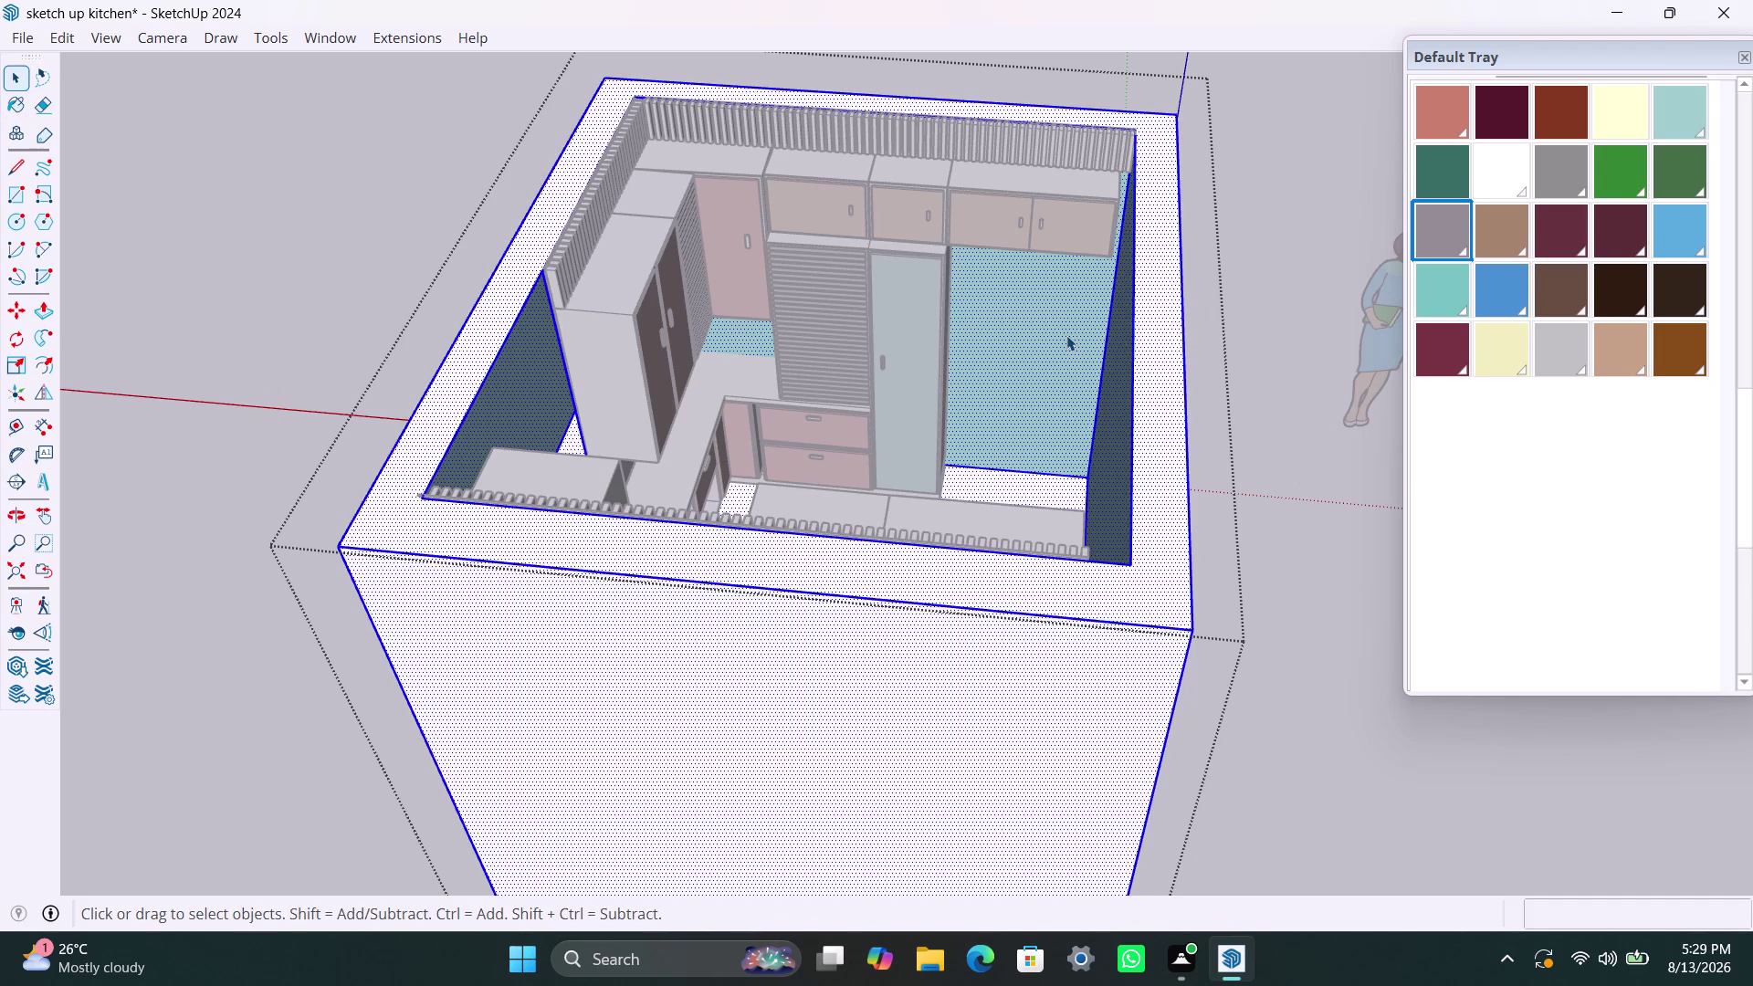
click(1066, 335)
click(1067, 335)
click(1026, 349)
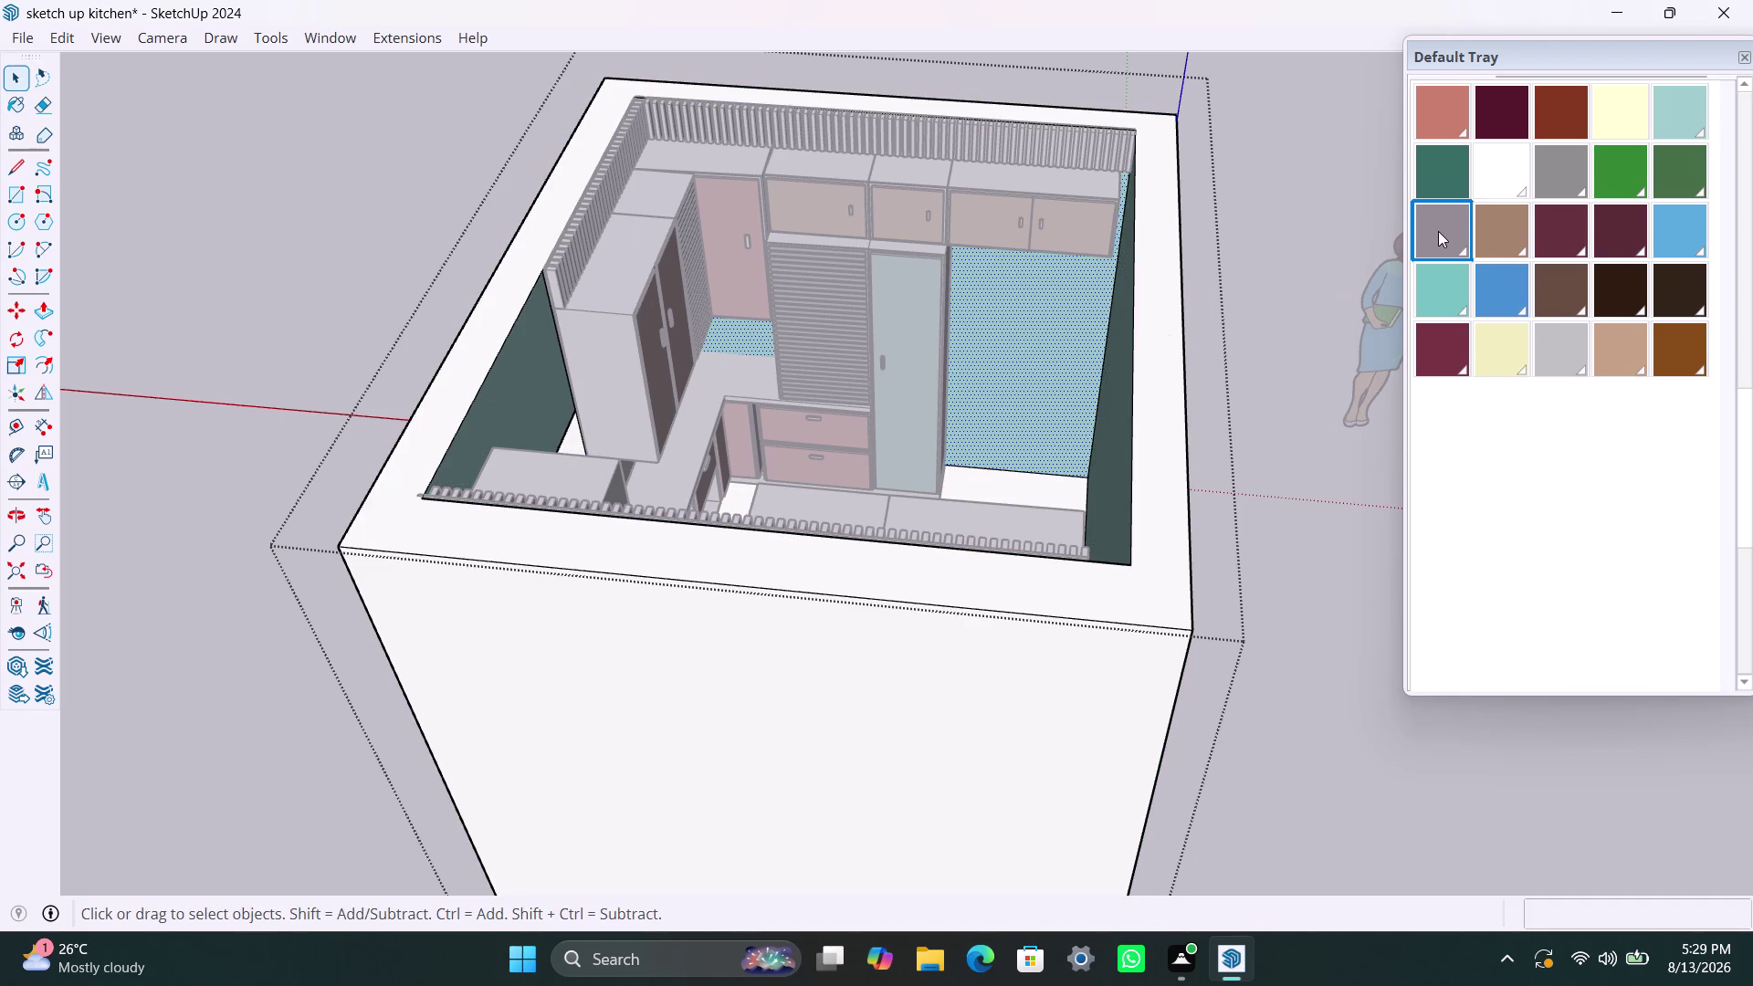
click(1438, 231)
click(1047, 350)
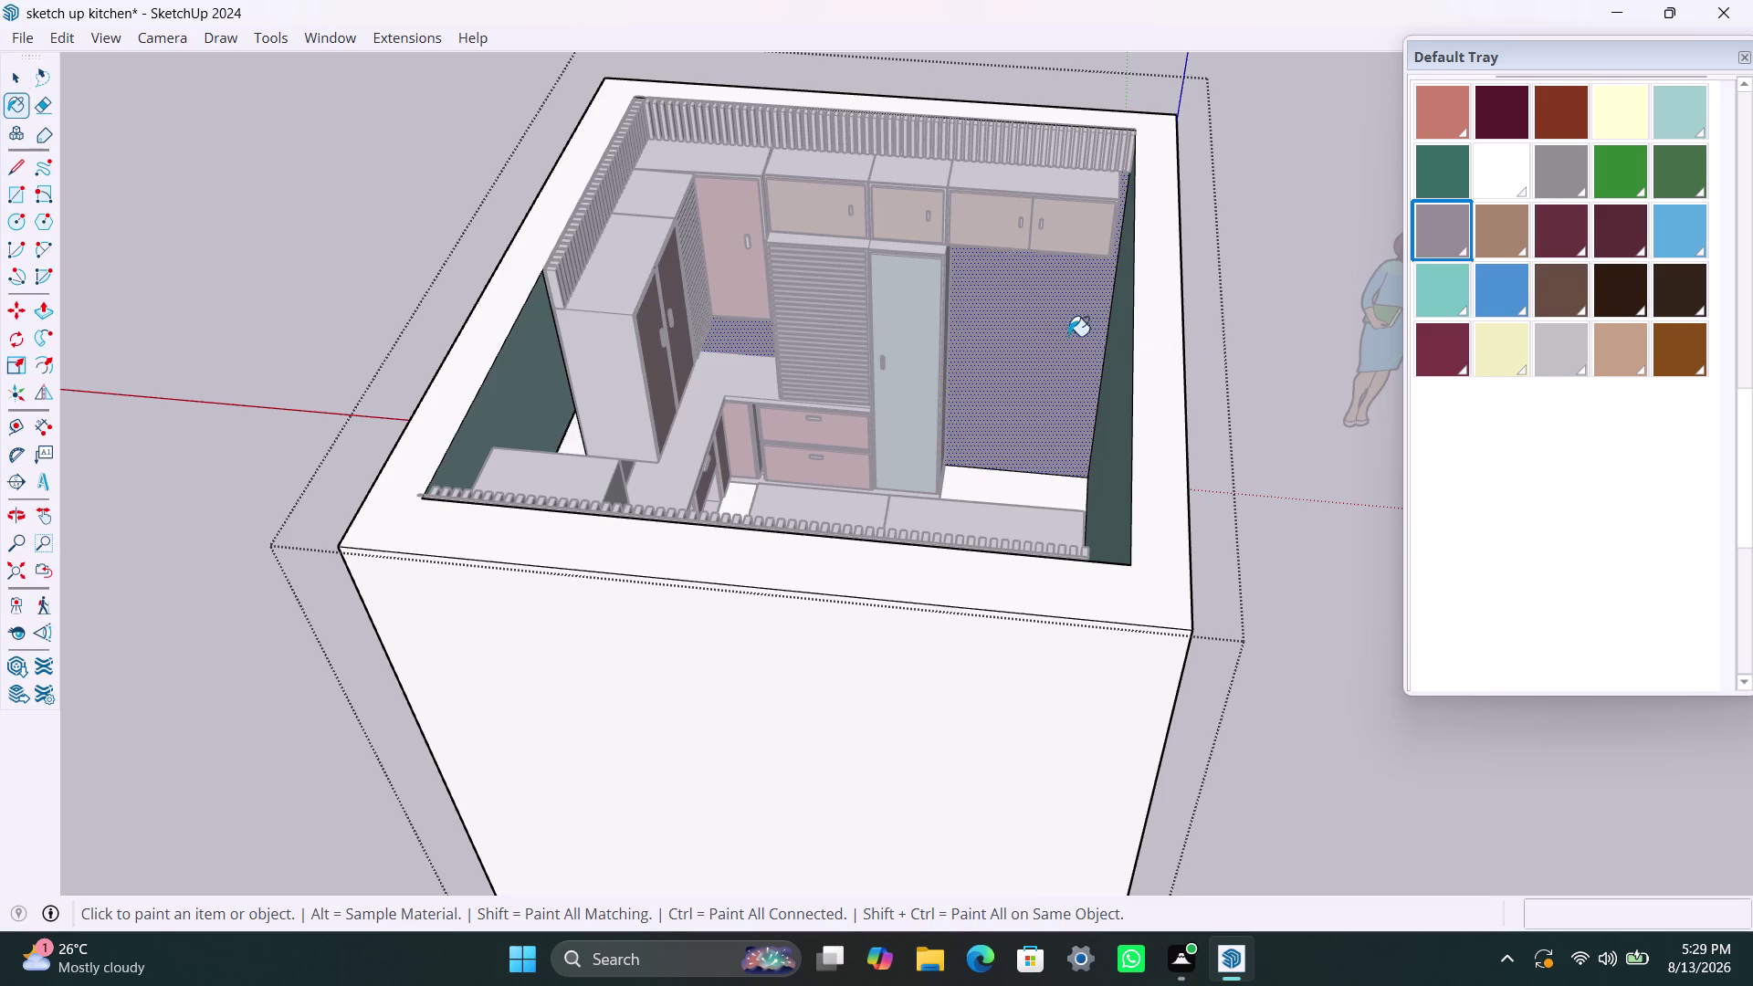
key(space)
click(1272, 240)
triple_click(1271, 215)
click(1270, 215)
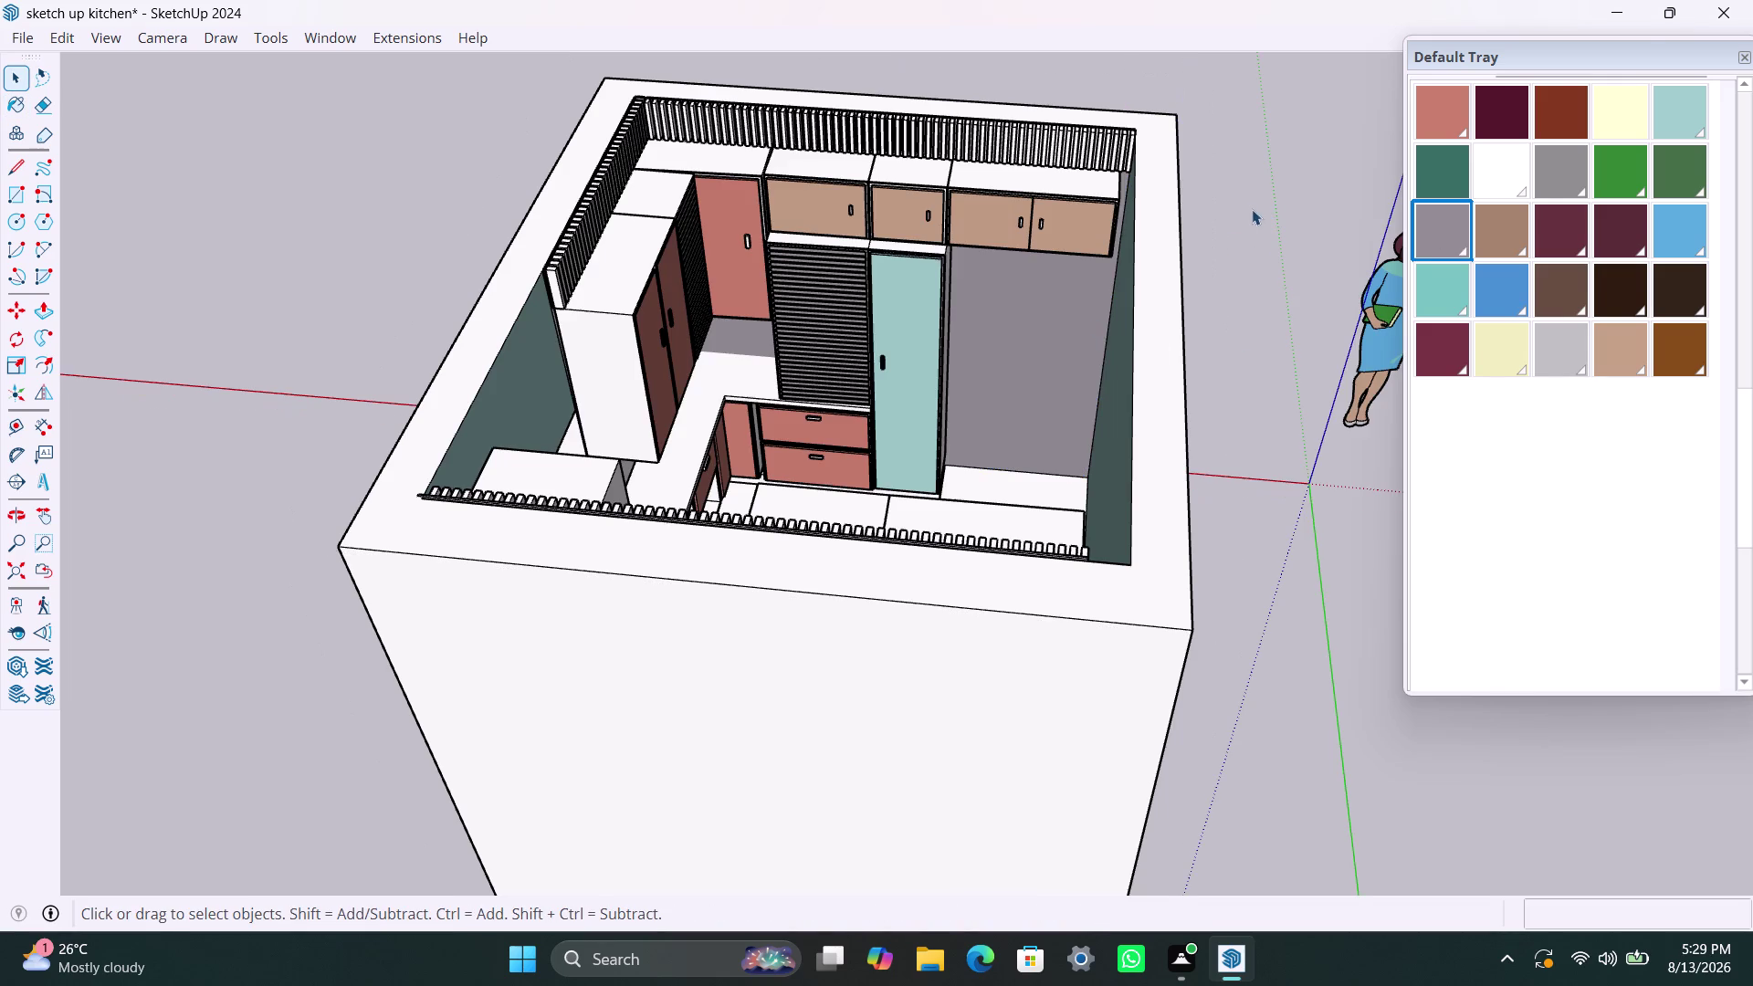
triple_click(1080, 221)
click(1082, 219)
triple_click(1082, 219)
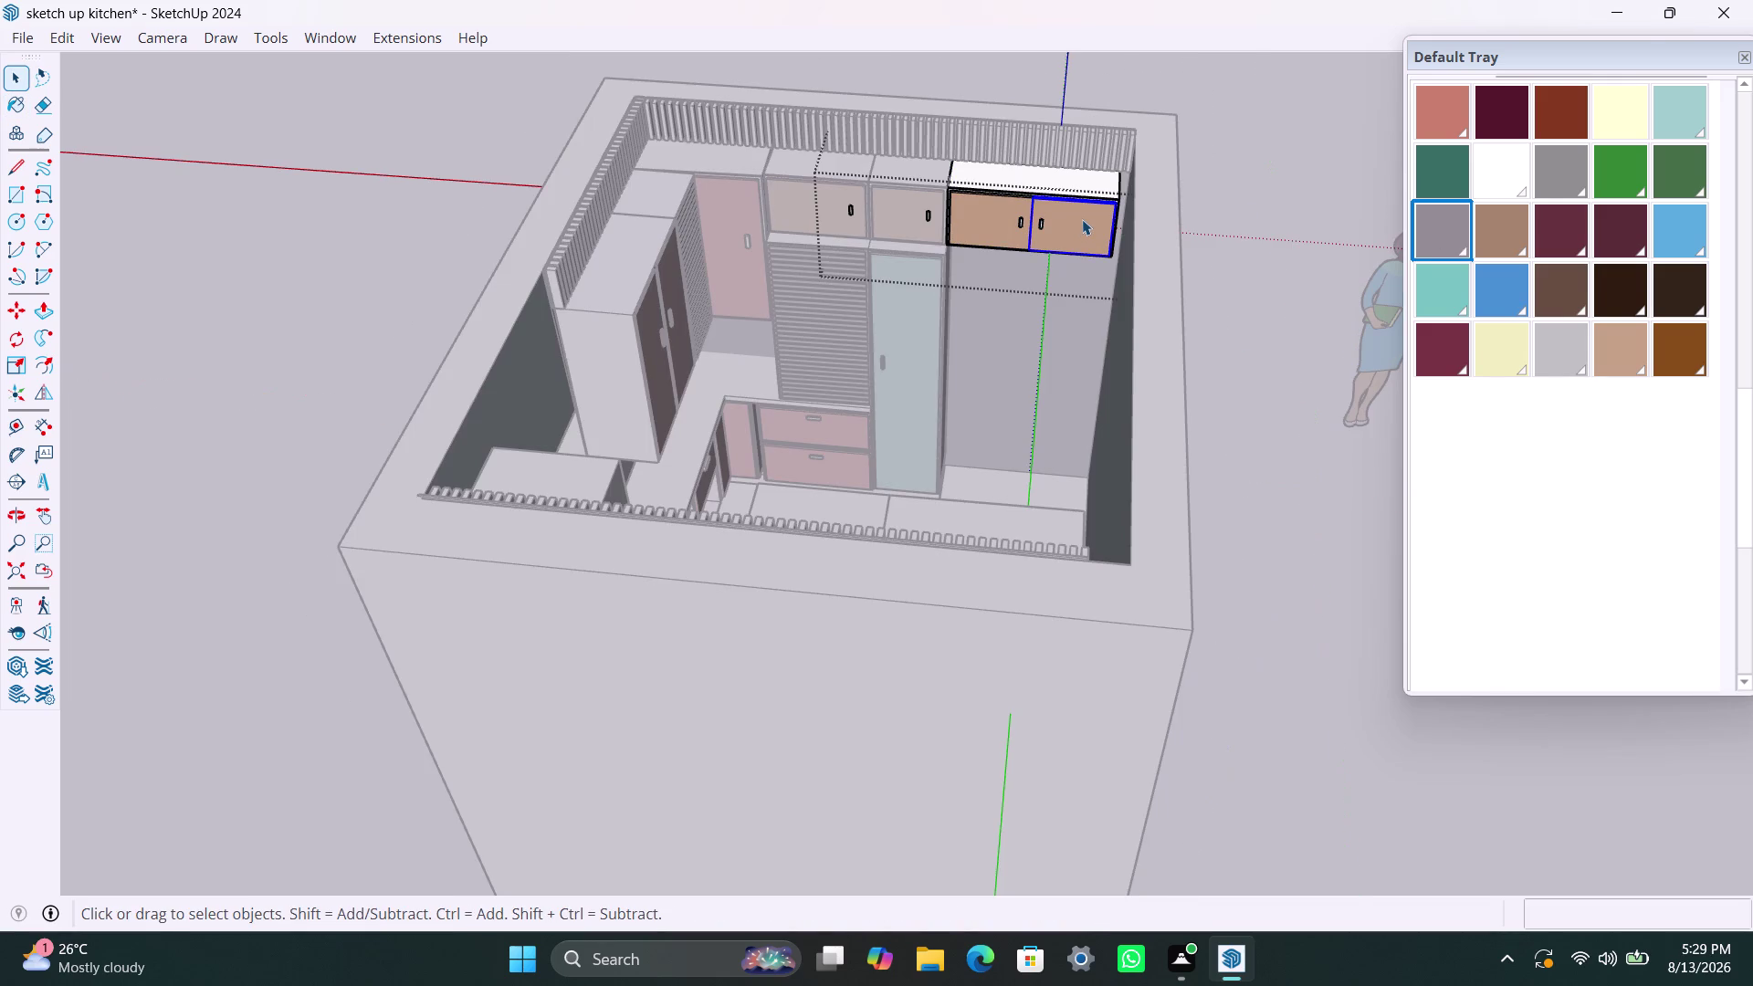
Paint the rightmost upper cabinet door pale aqua.
click(1428, 292)
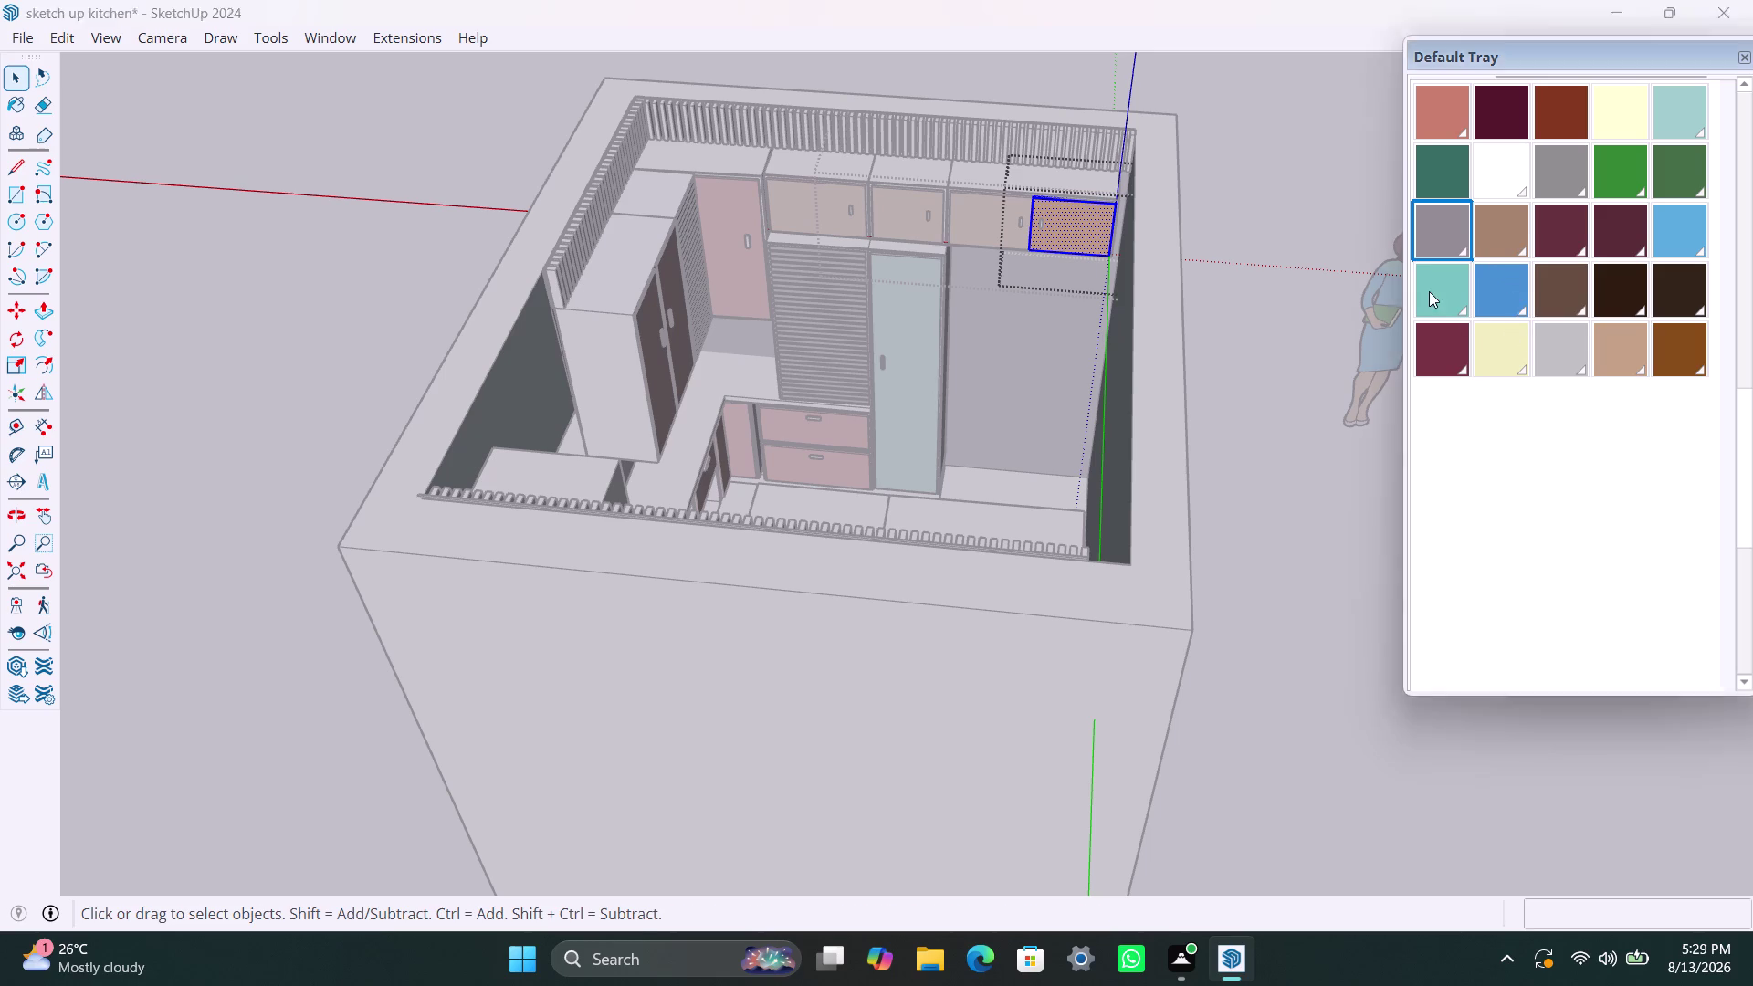
click(1094, 224)
key(space)
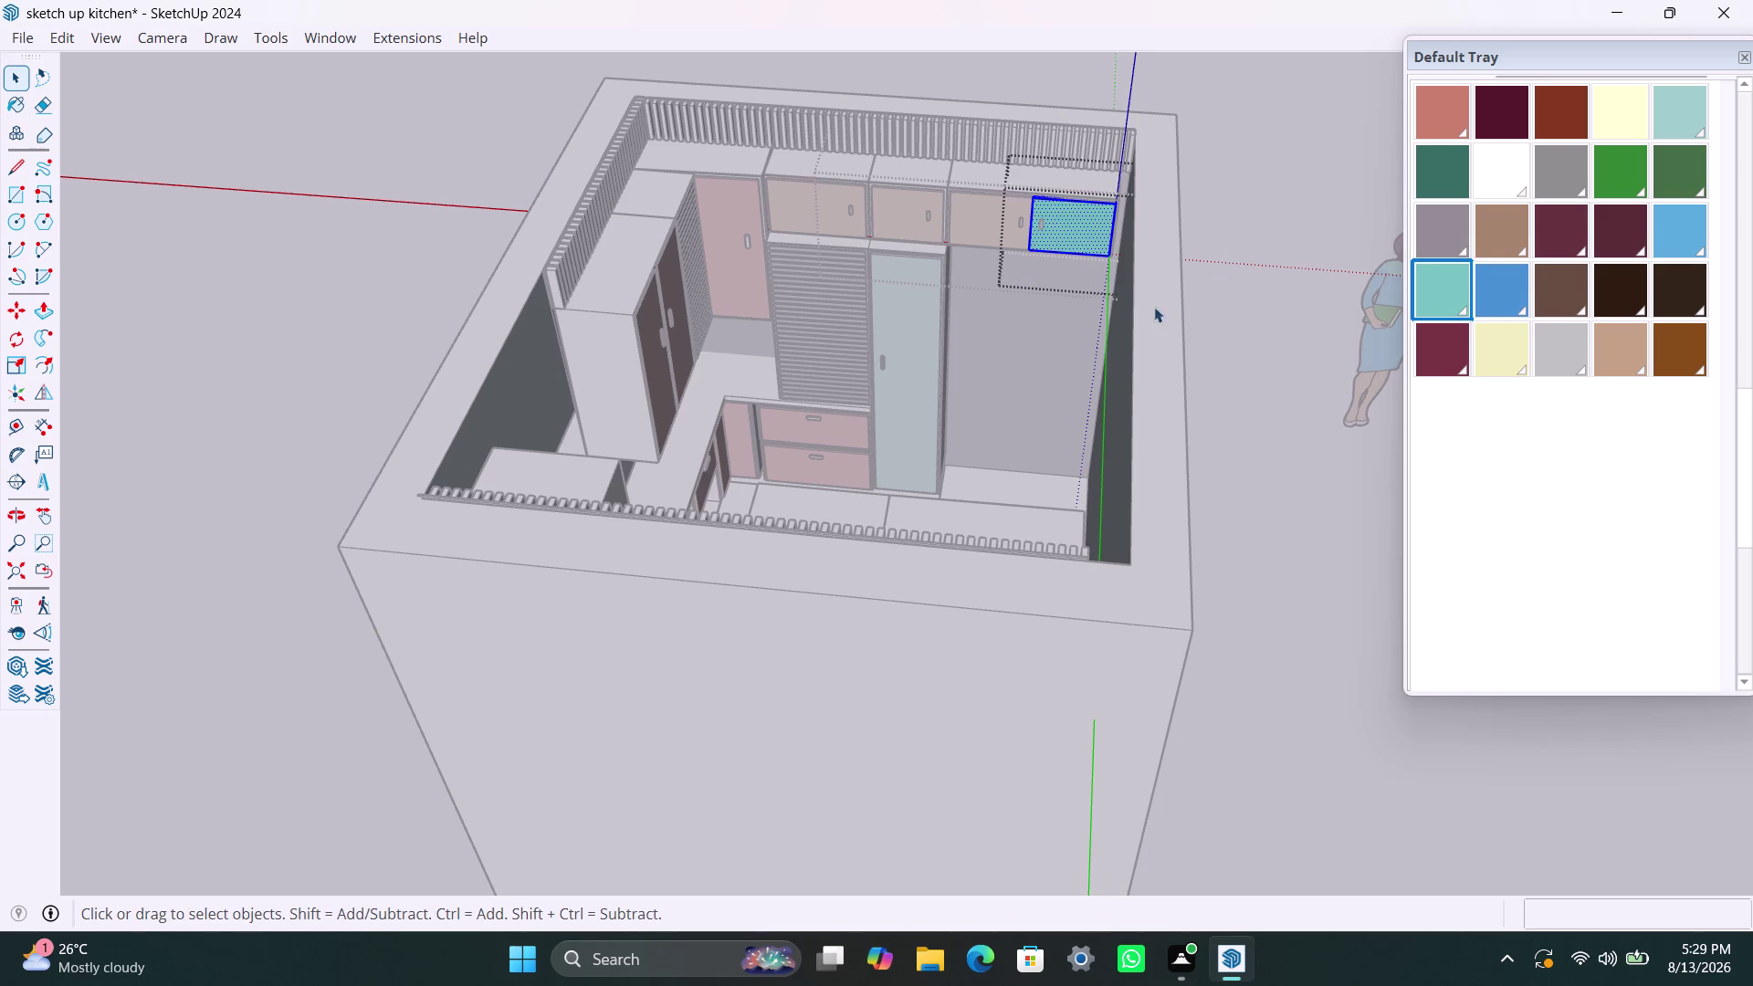
click(1681, 115)
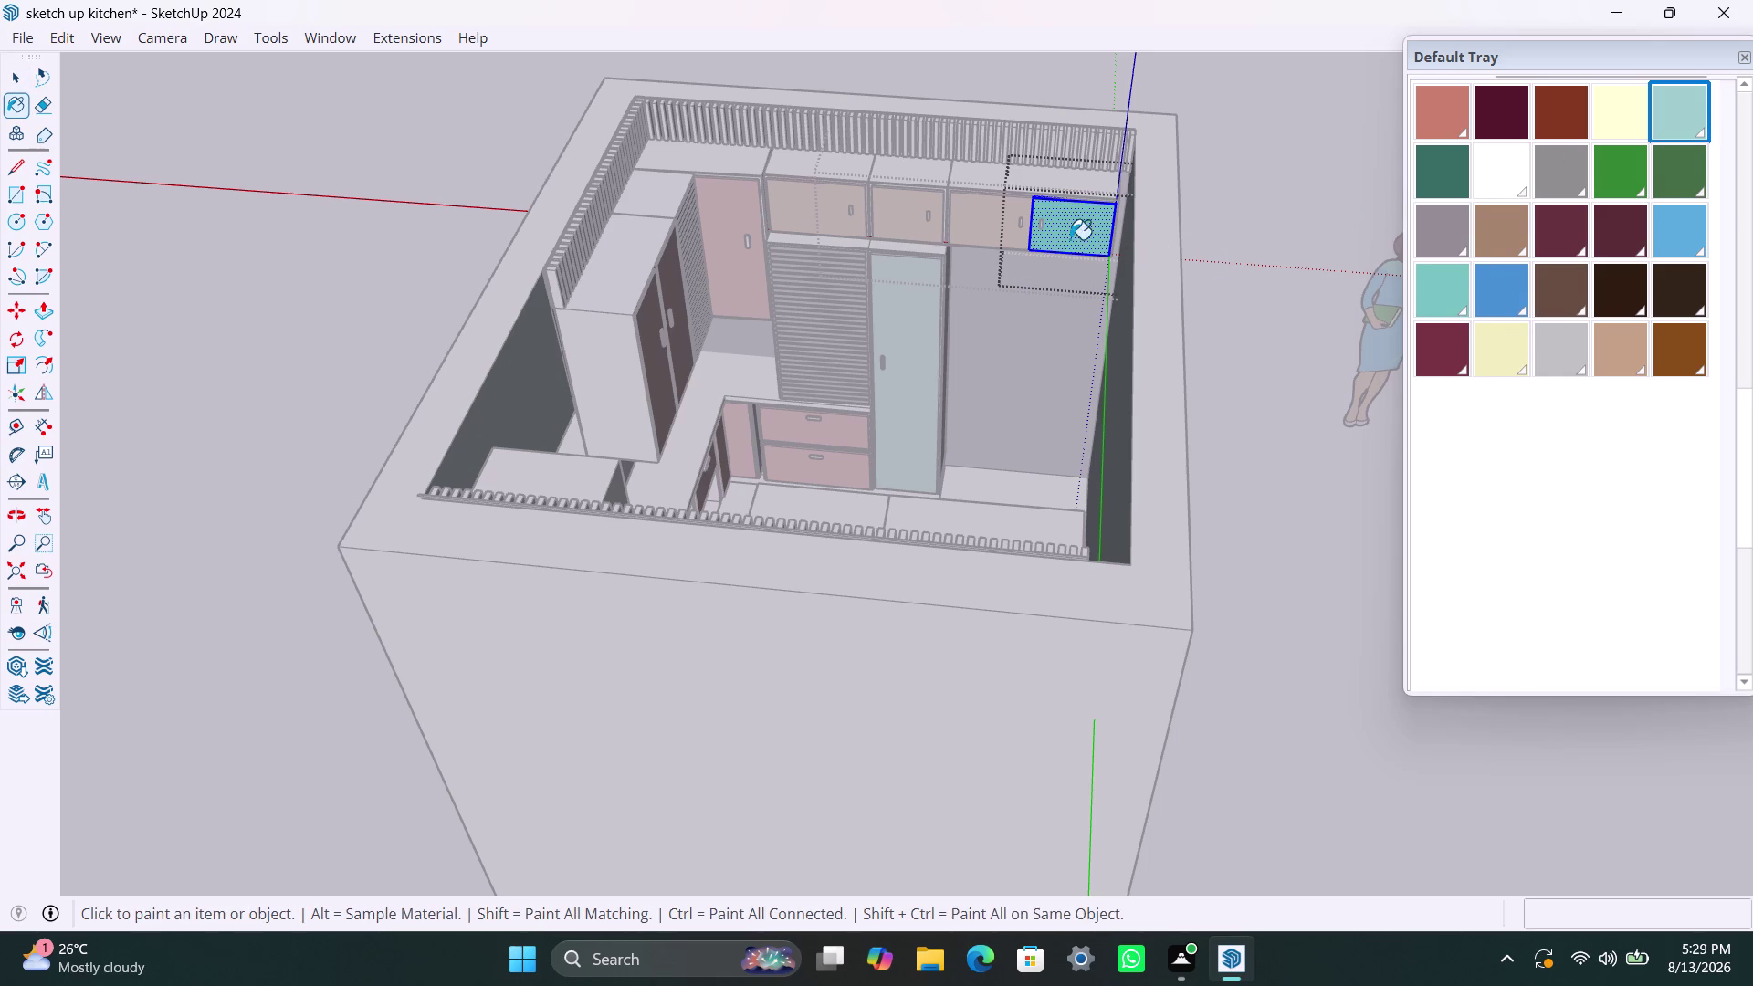
click(1070, 239)
key(space)
Paint the second upper door from the right pale aqua.
double_click(971, 241)
triple_click(980, 230)
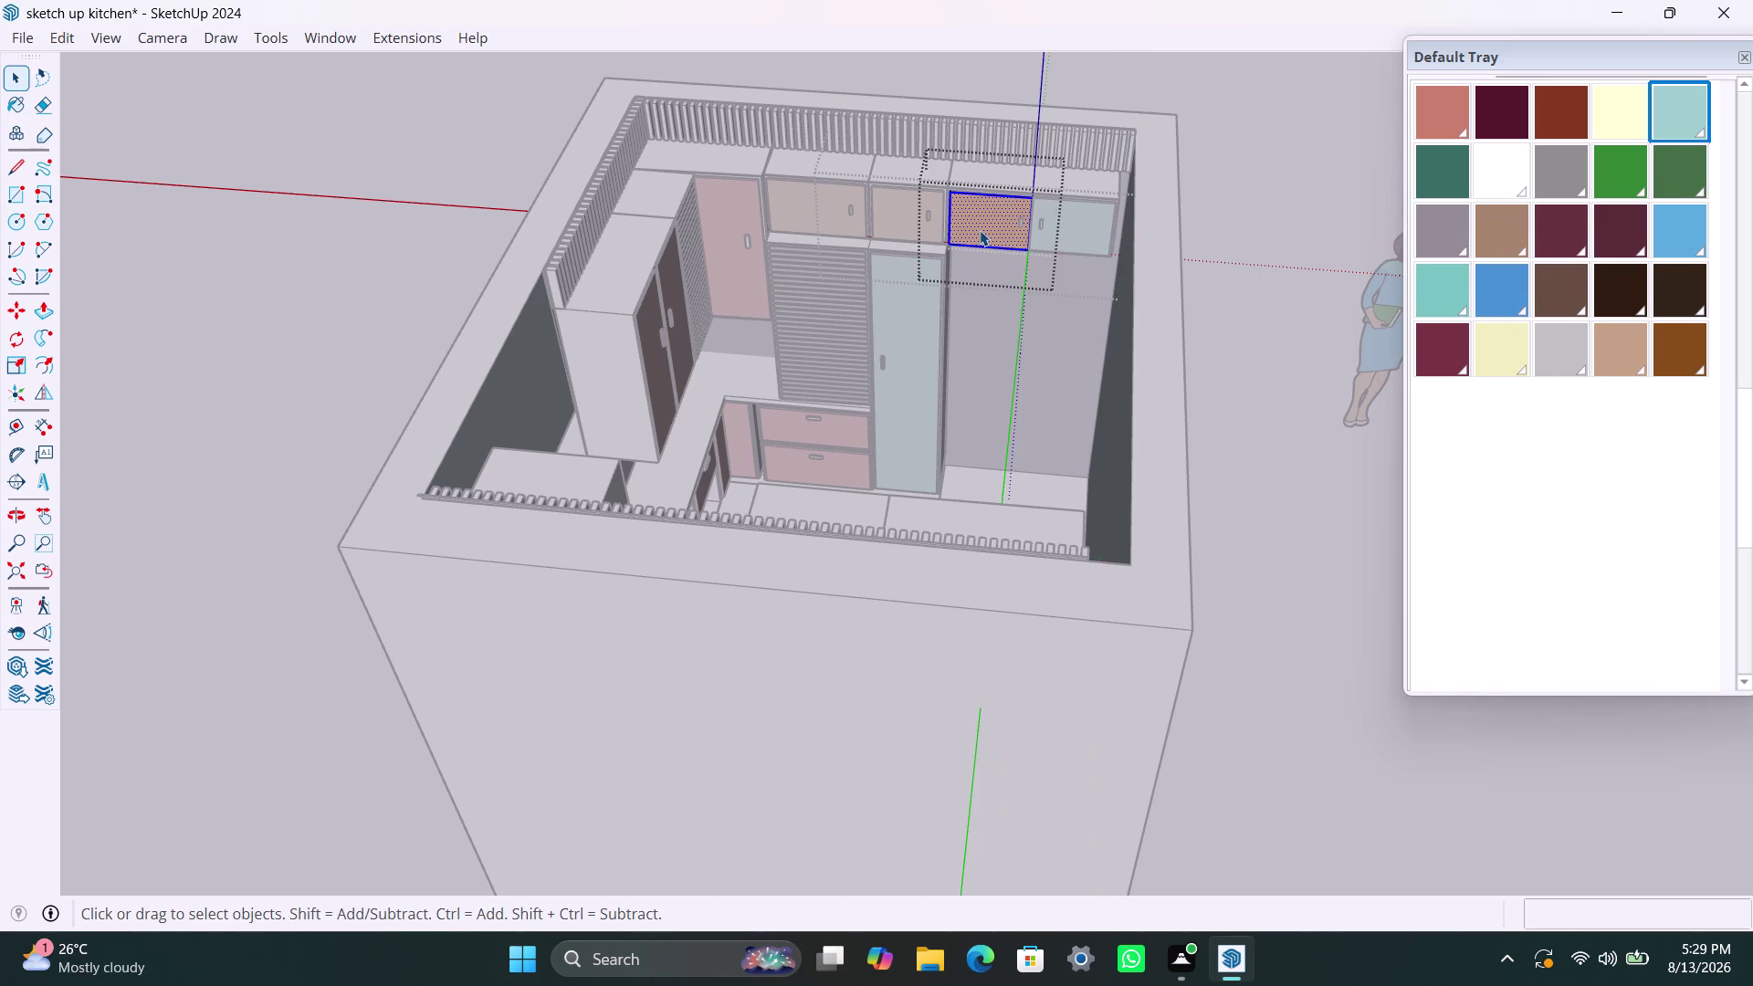
double_click(979, 230)
click(1682, 113)
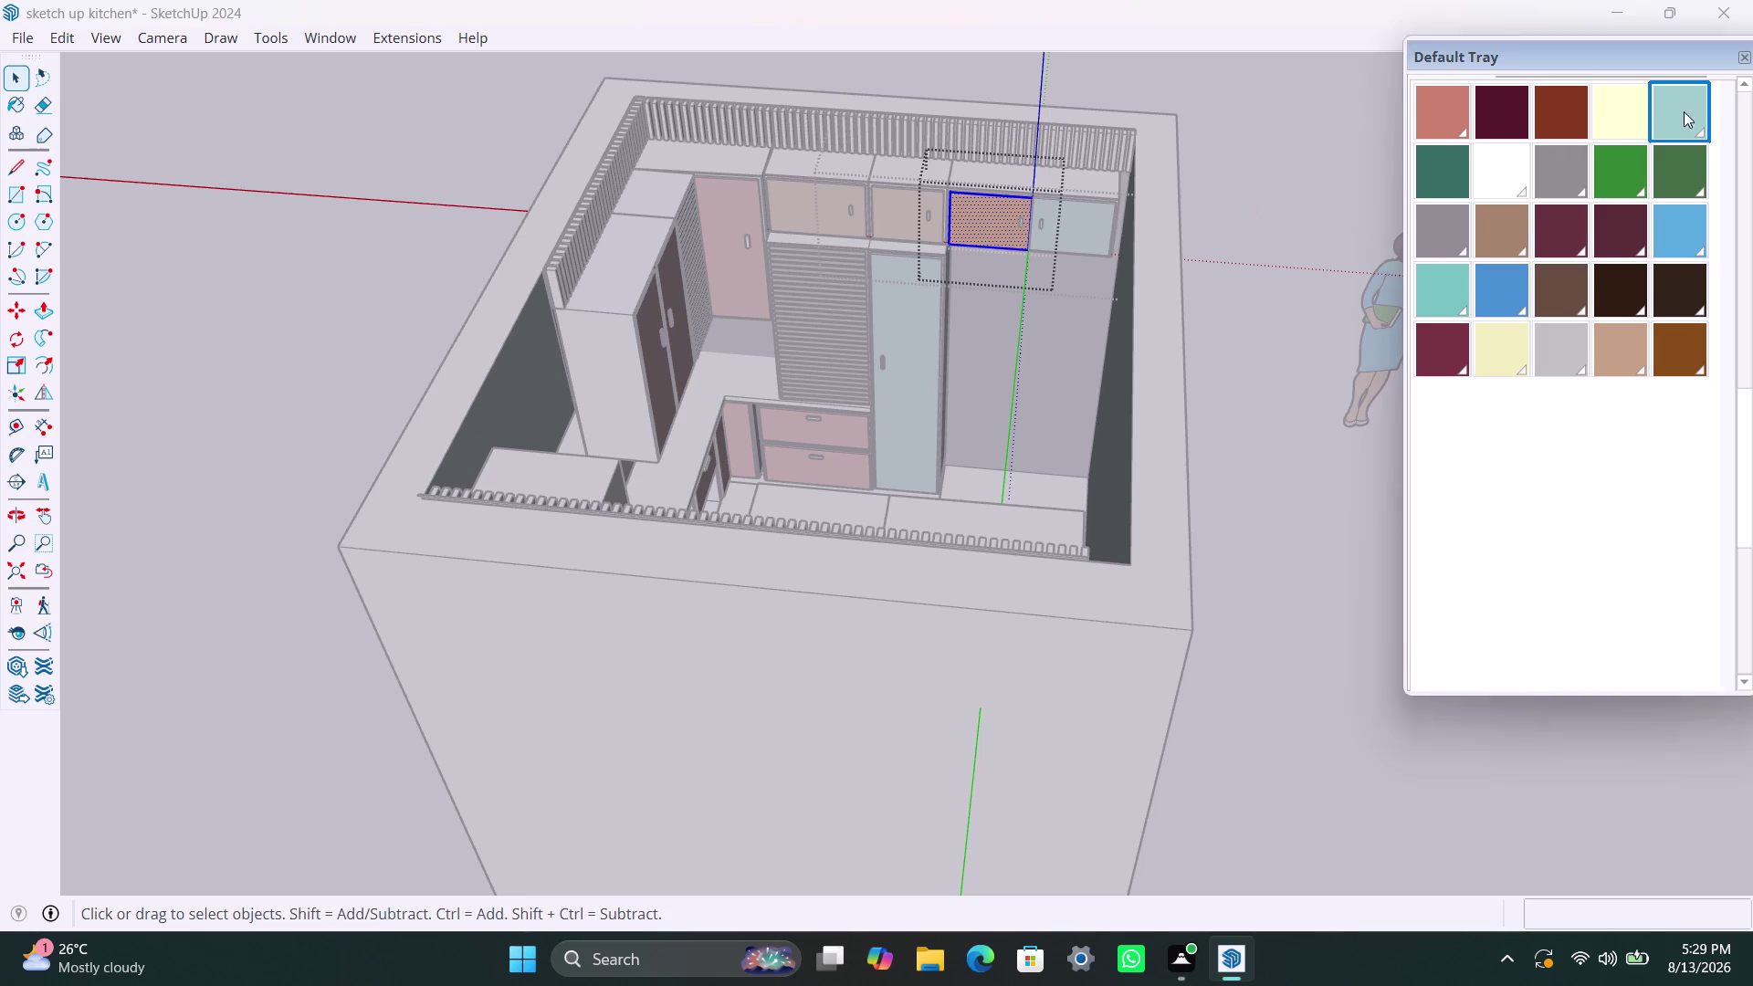
click(987, 216)
key(space)
click(1264, 256)
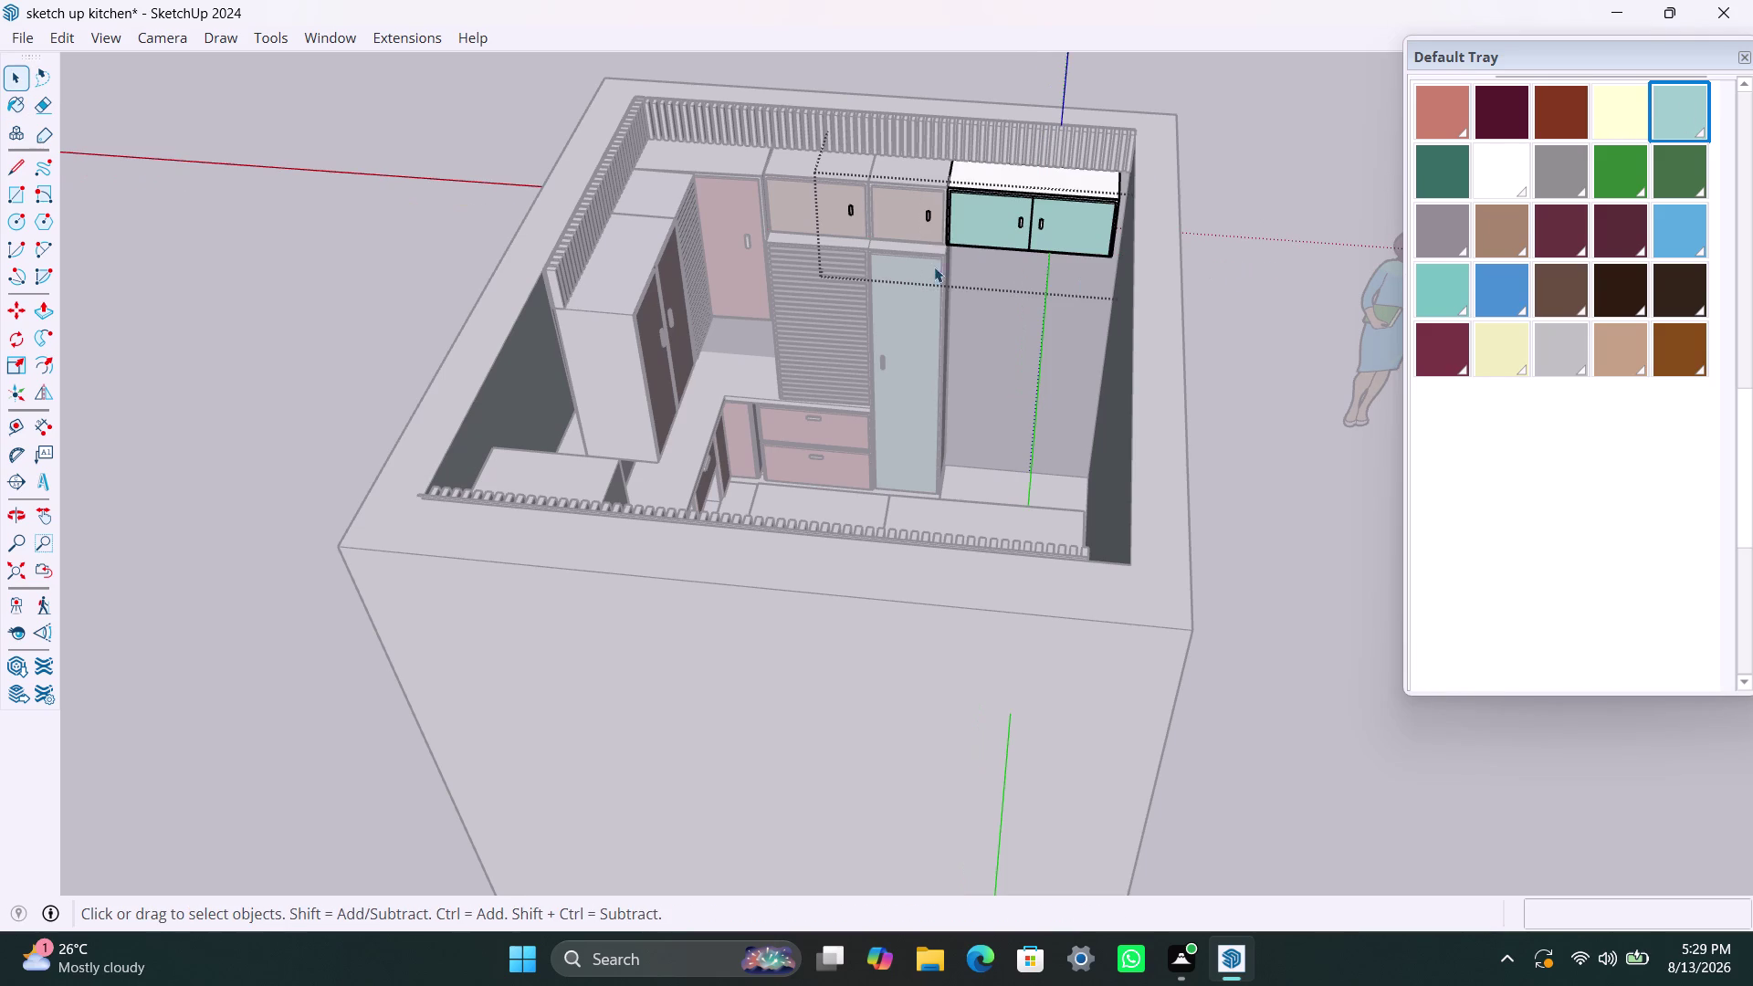
Paint the next upper cabinet door pale aqua.
triple_click(914, 200)
click(914, 200)
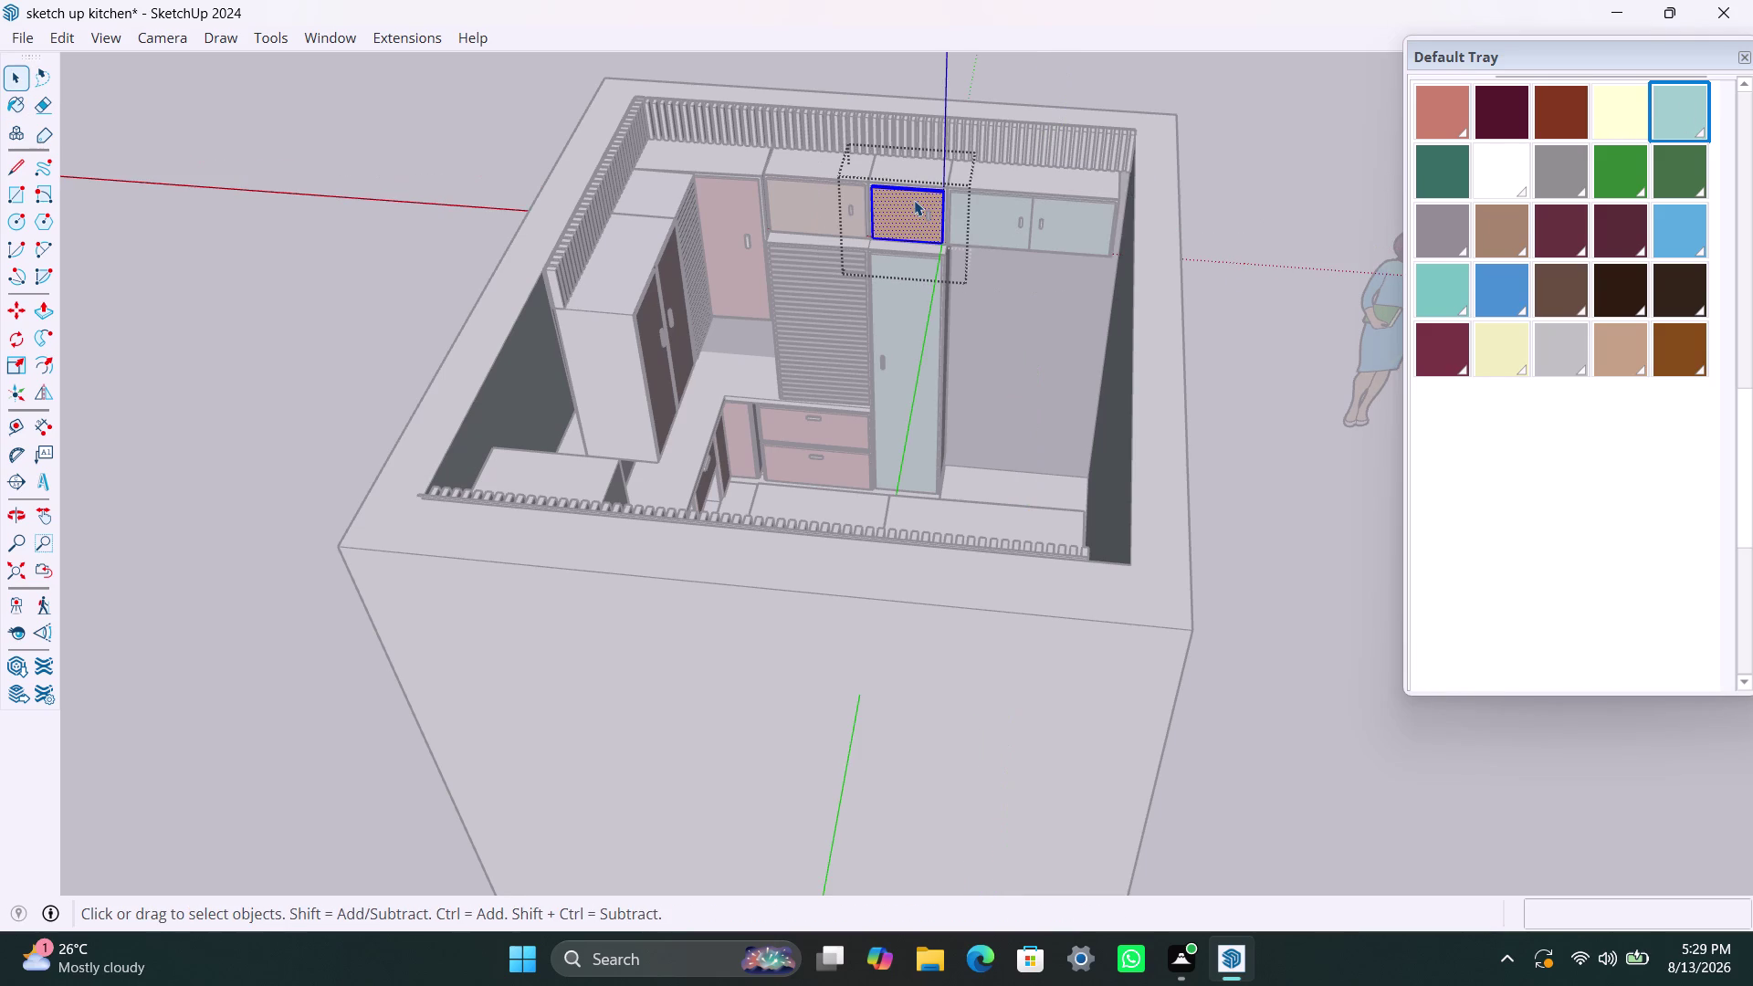
click(1668, 116)
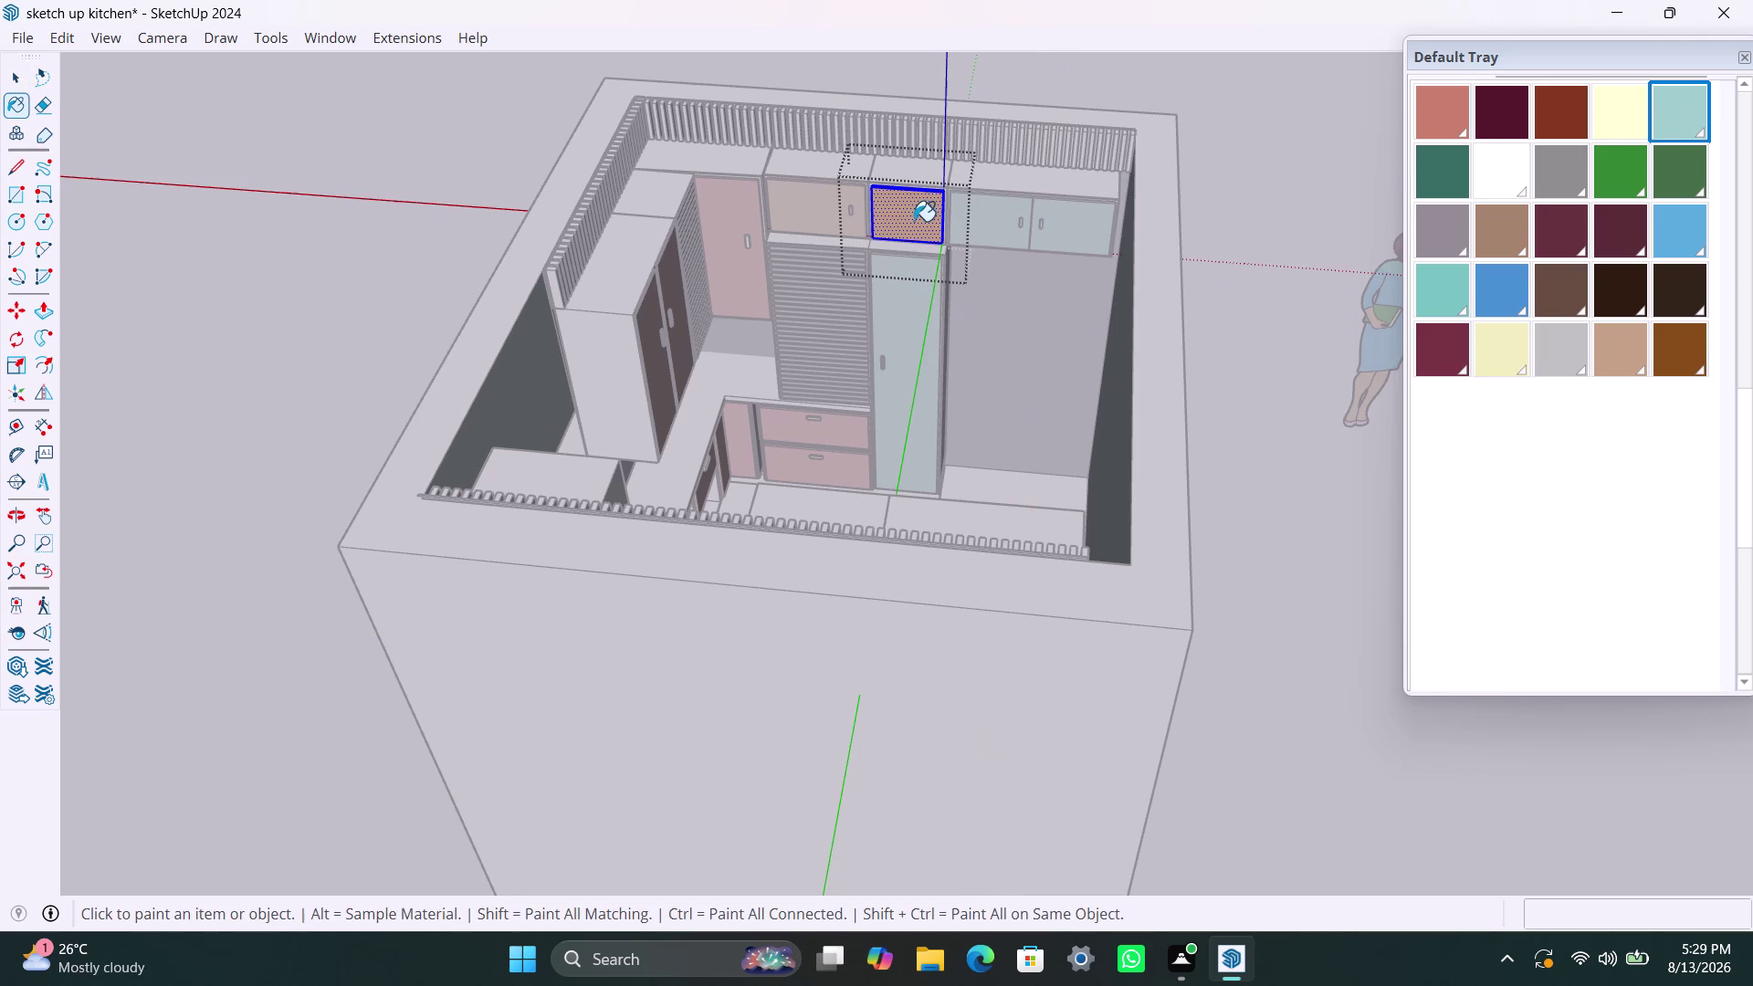
click(914, 221)
key(space)
click(1281, 172)
Paint the wall cabinet front above the slatted shutter pale aqua.
double_click(840, 204)
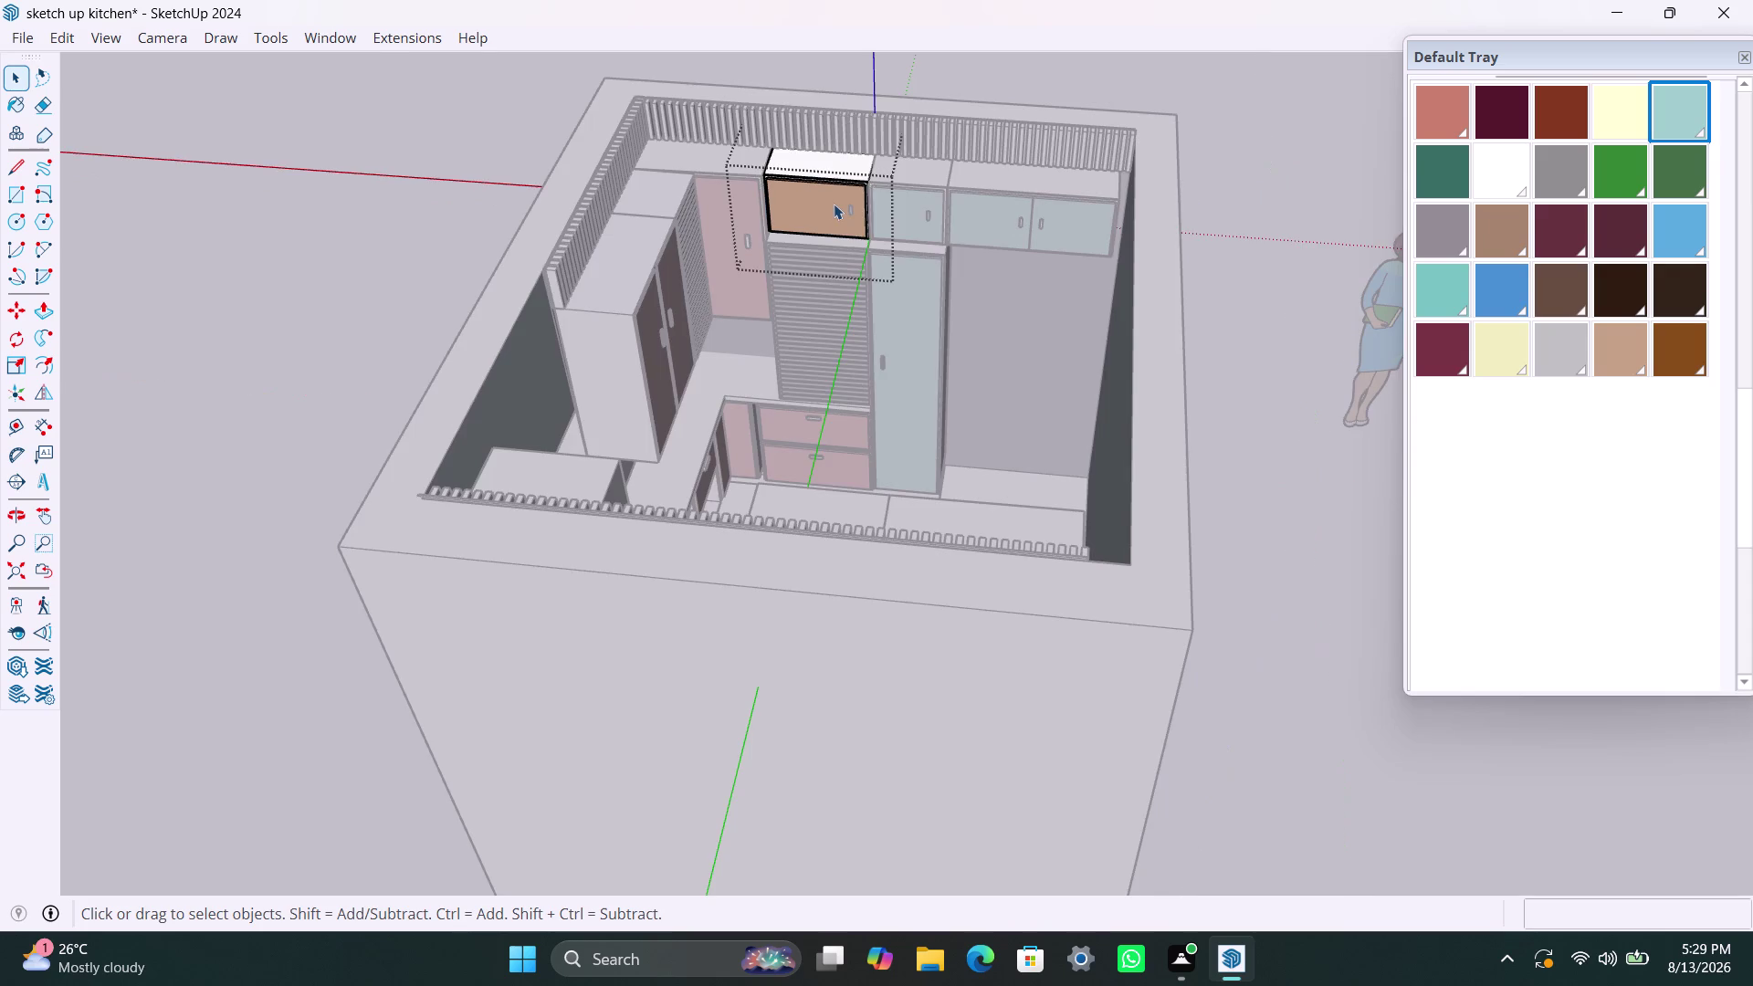
double_click(831, 204)
double_click(831, 203)
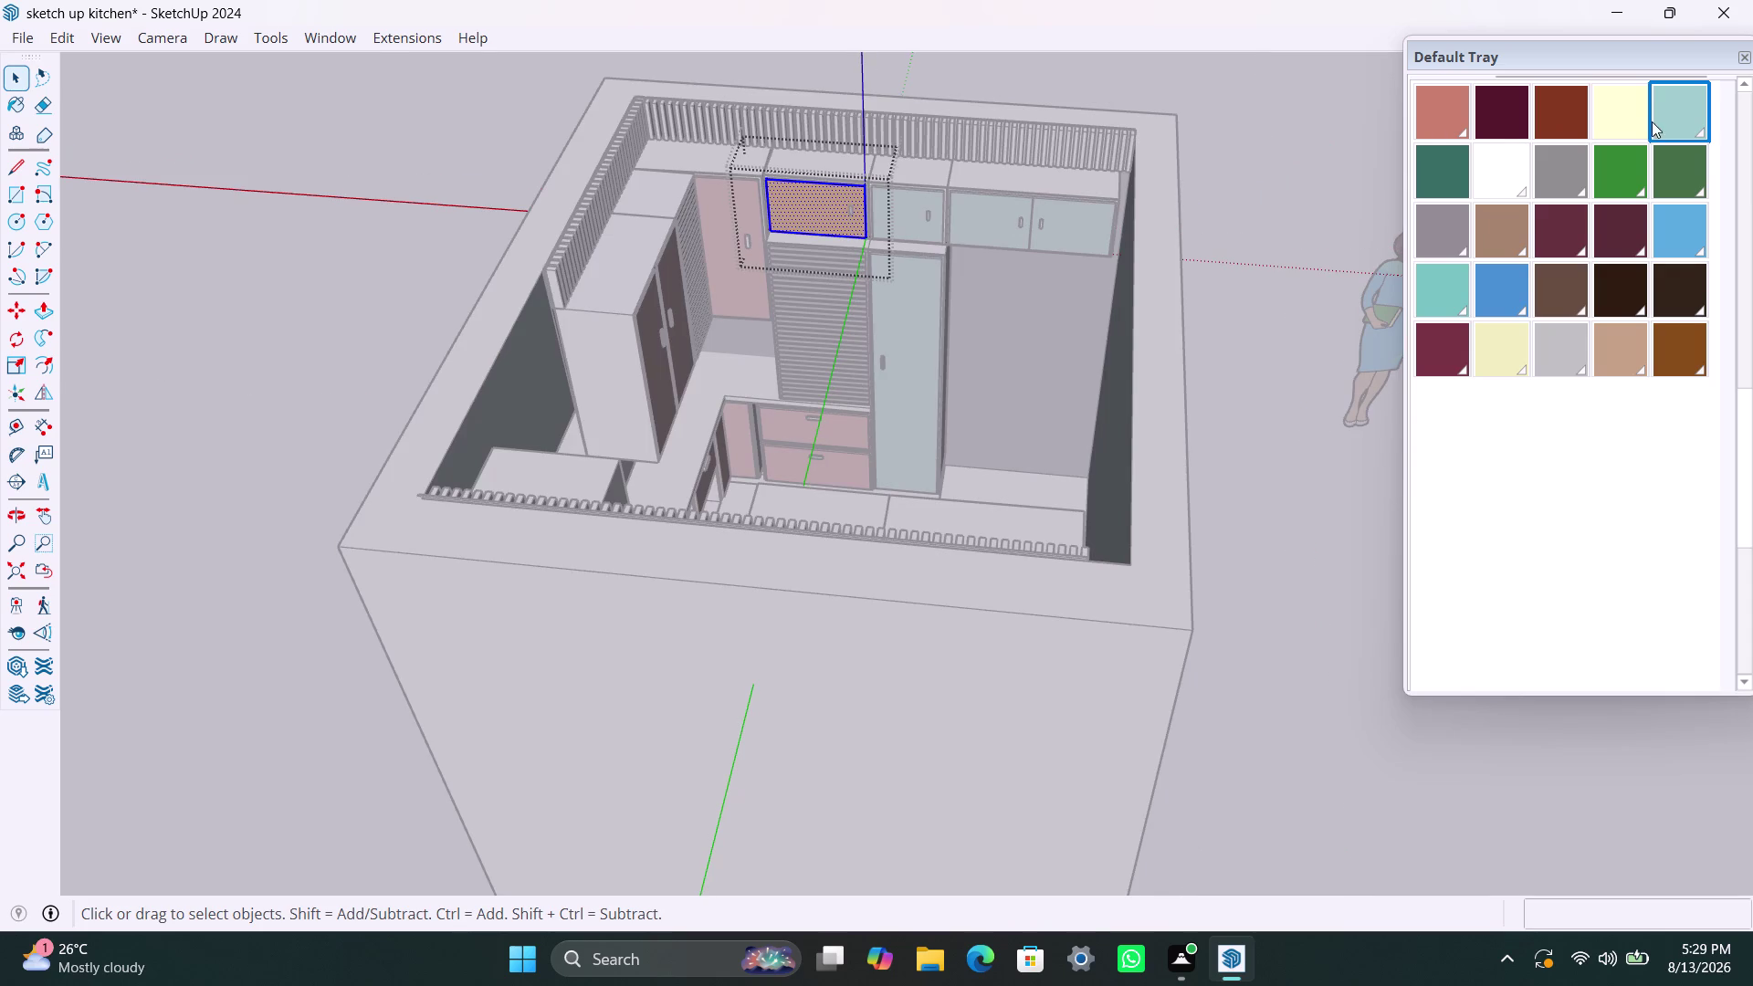
click(1672, 114)
click(806, 210)
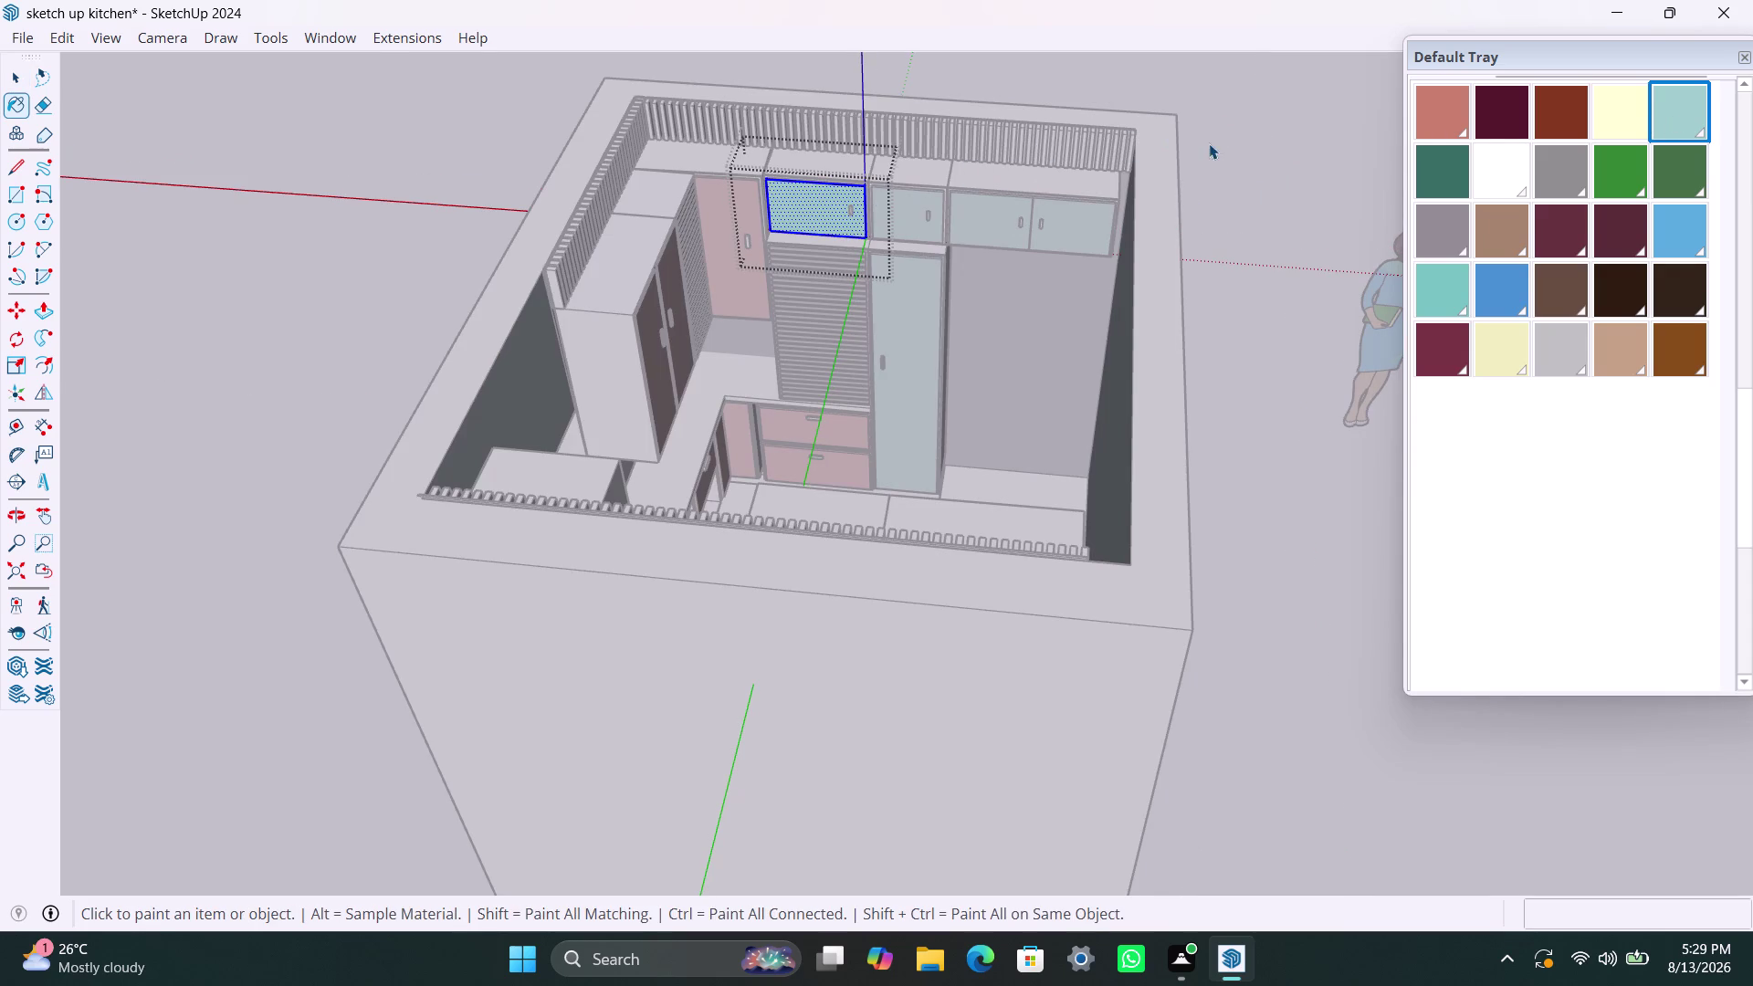
key(space)
click(1214, 143)
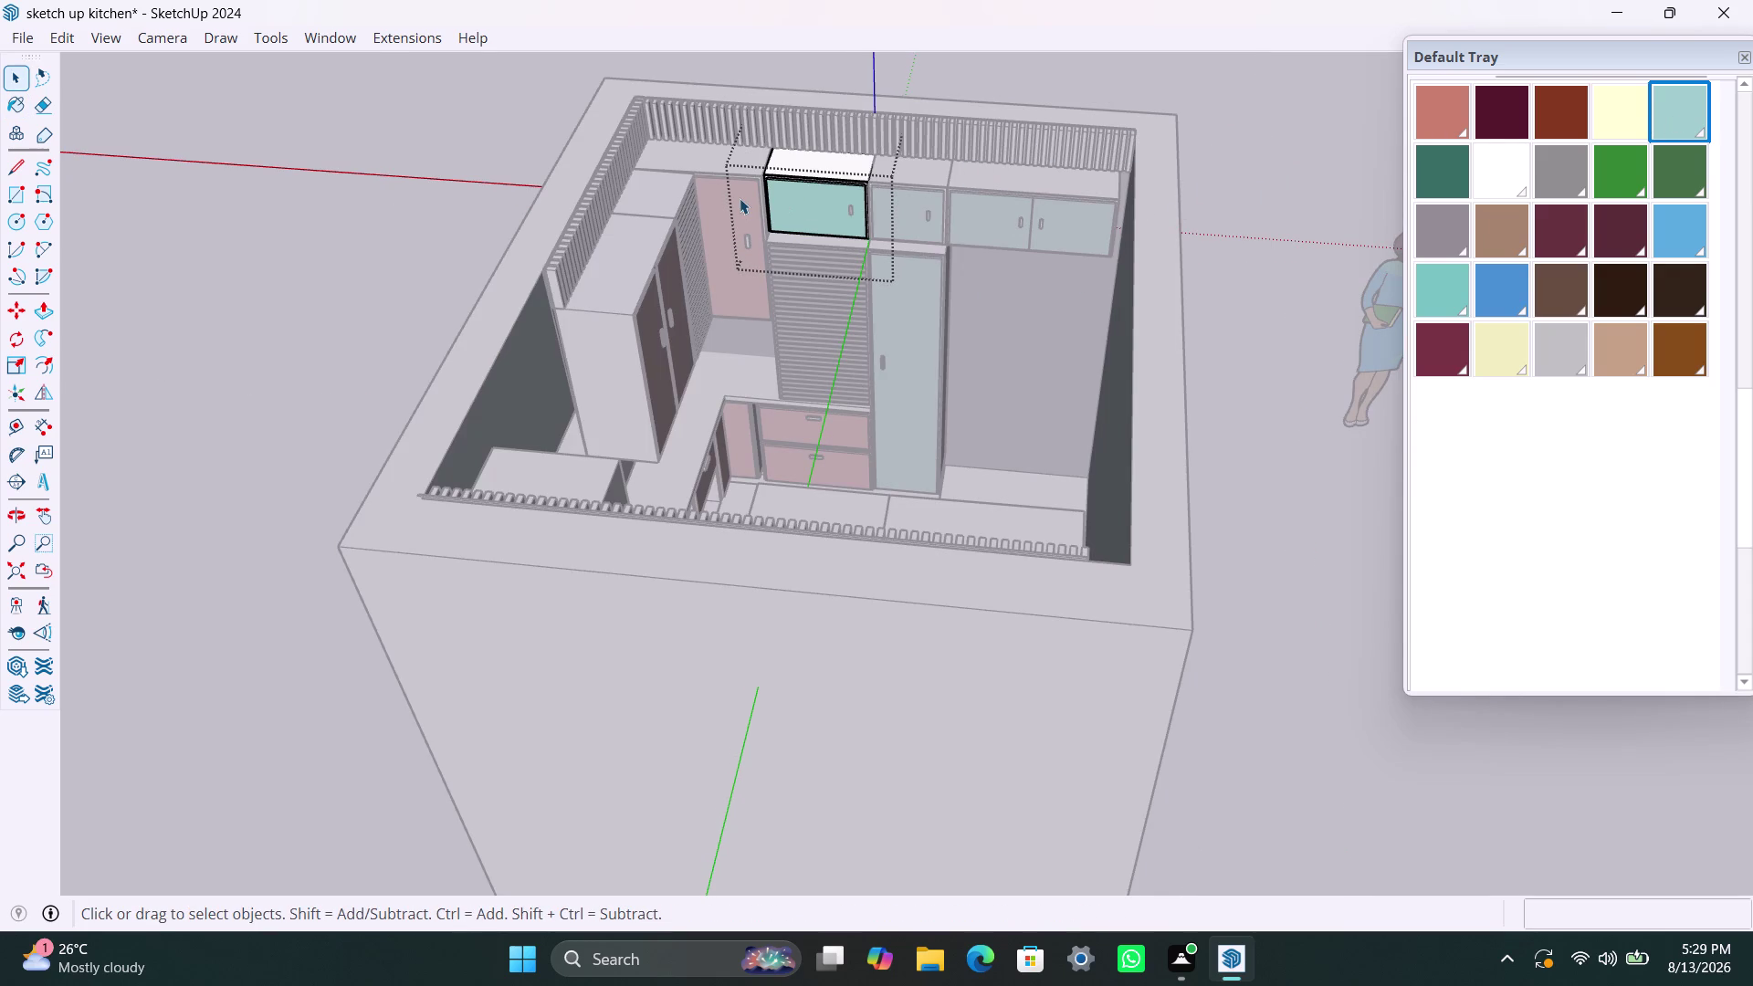
Paint the tall left cabinet door pale aqua and leave group editing.
double_click(739, 198)
double_click(739, 198)
double_click(739, 198)
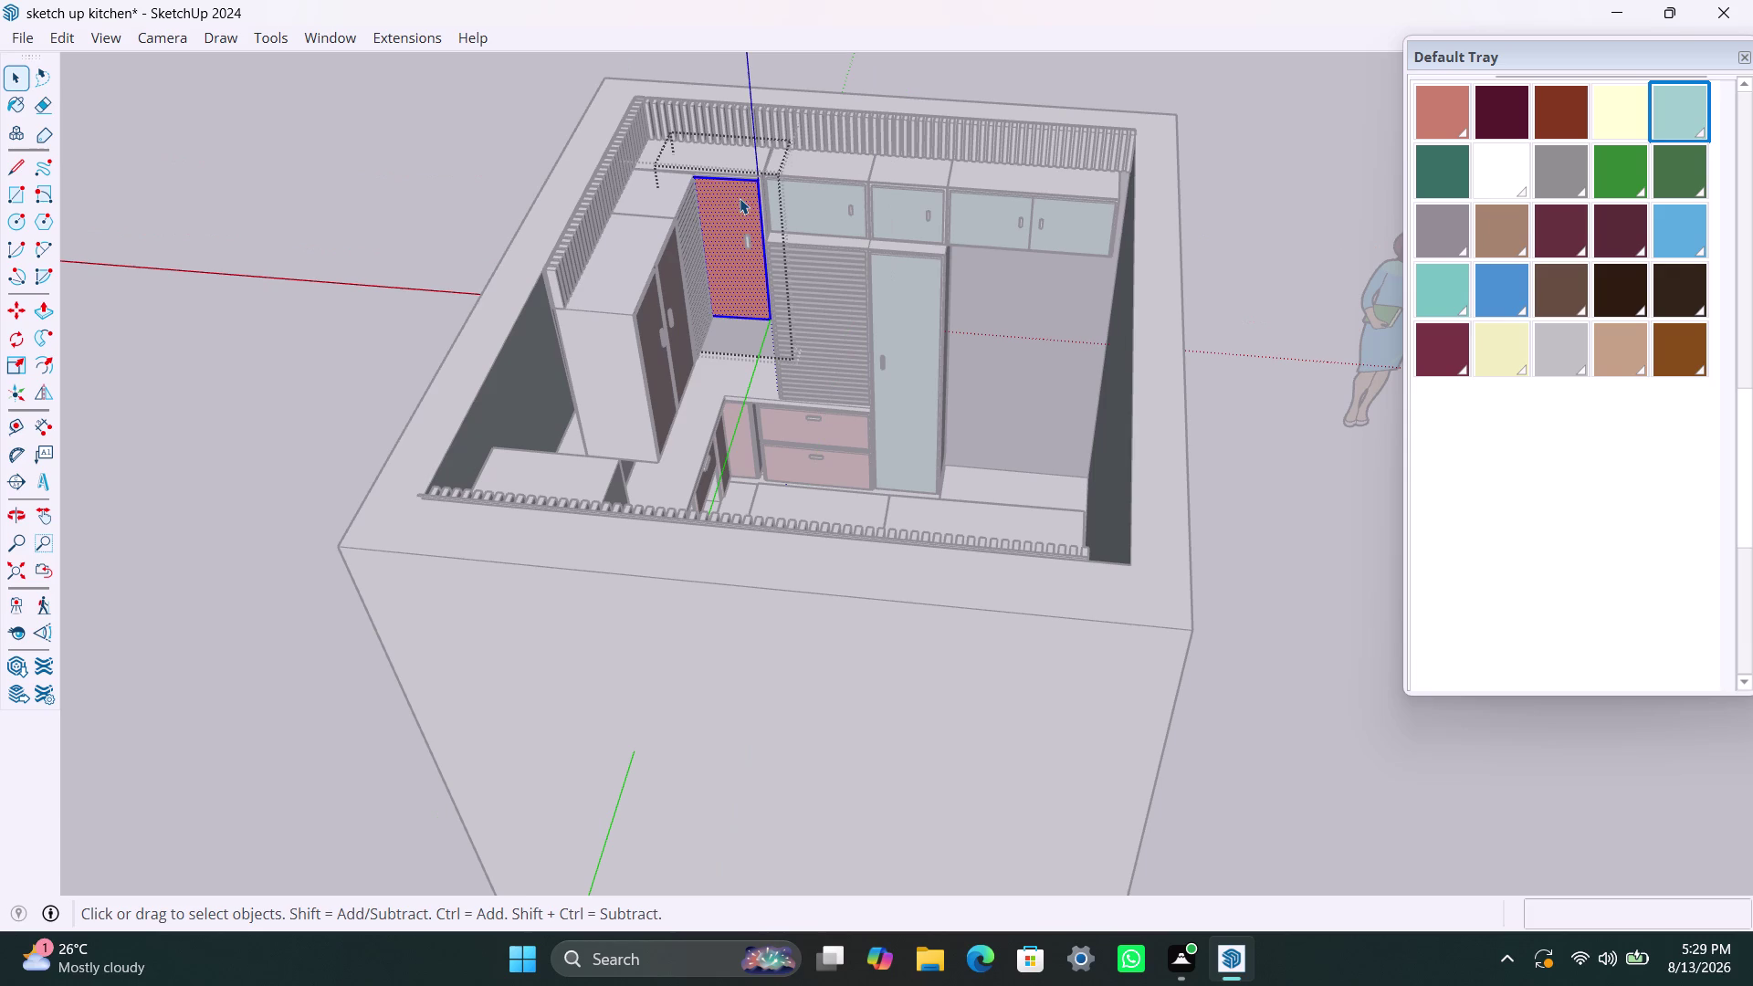
click(1696, 111)
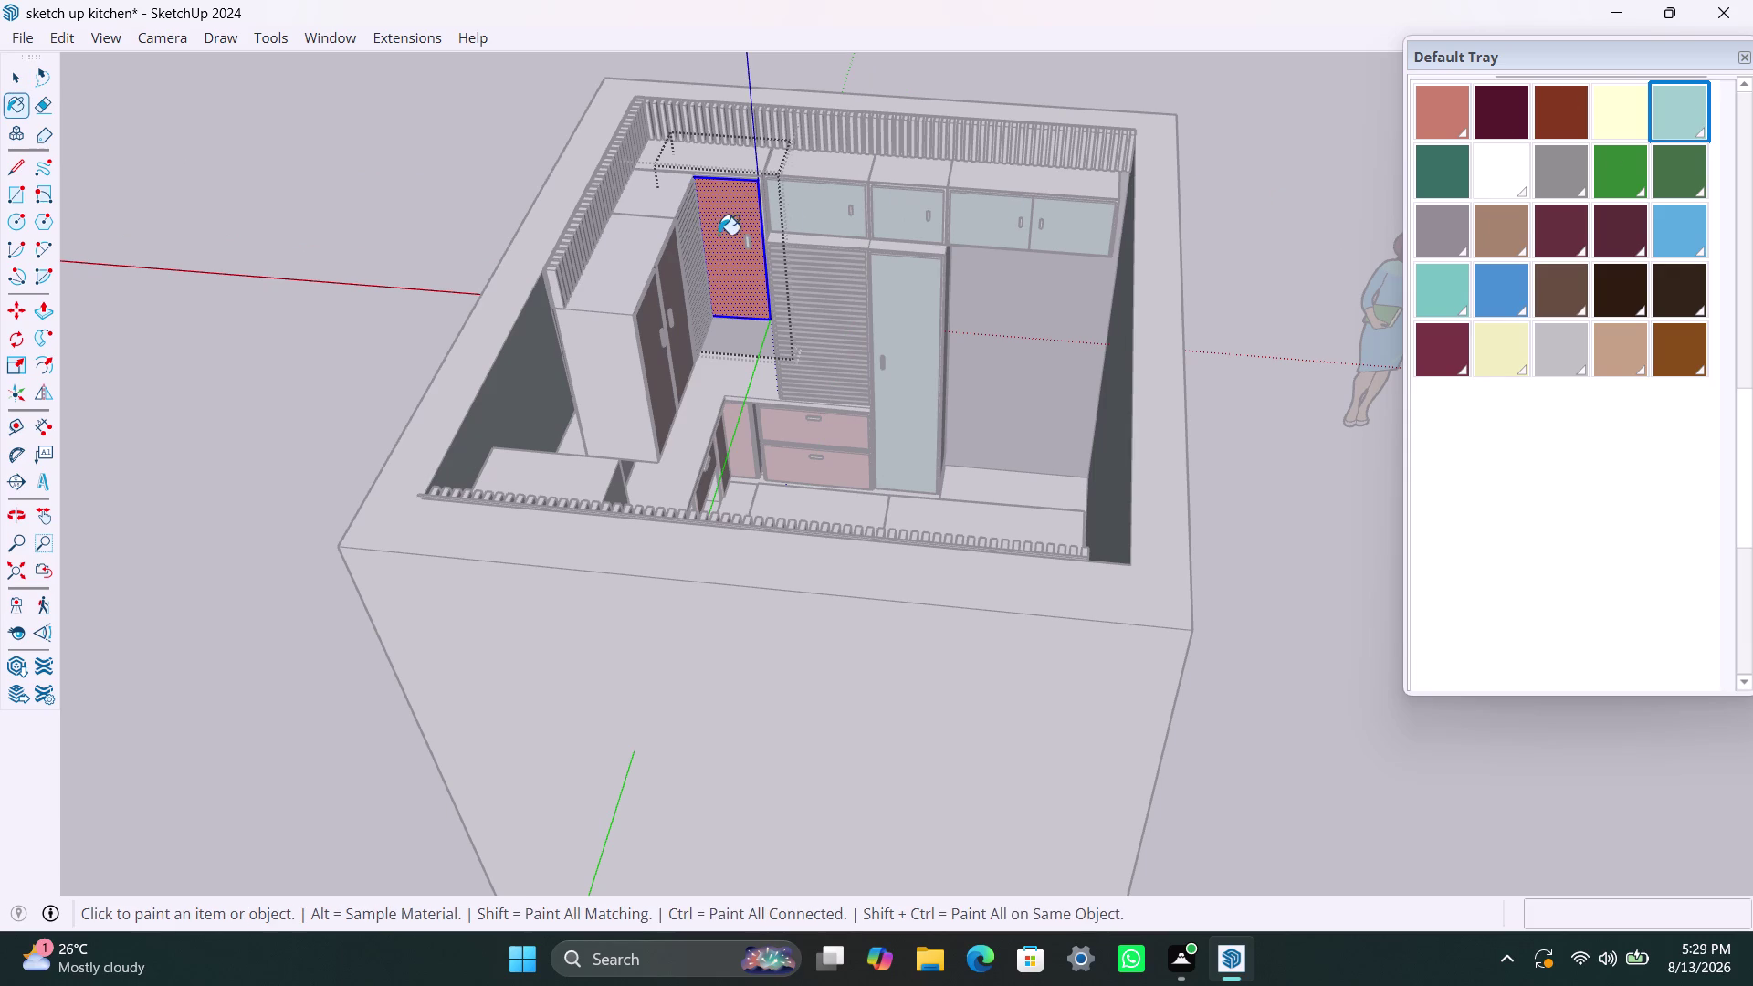
click(732, 228)
key(space)
click(1313, 107)
click(1282, 218)
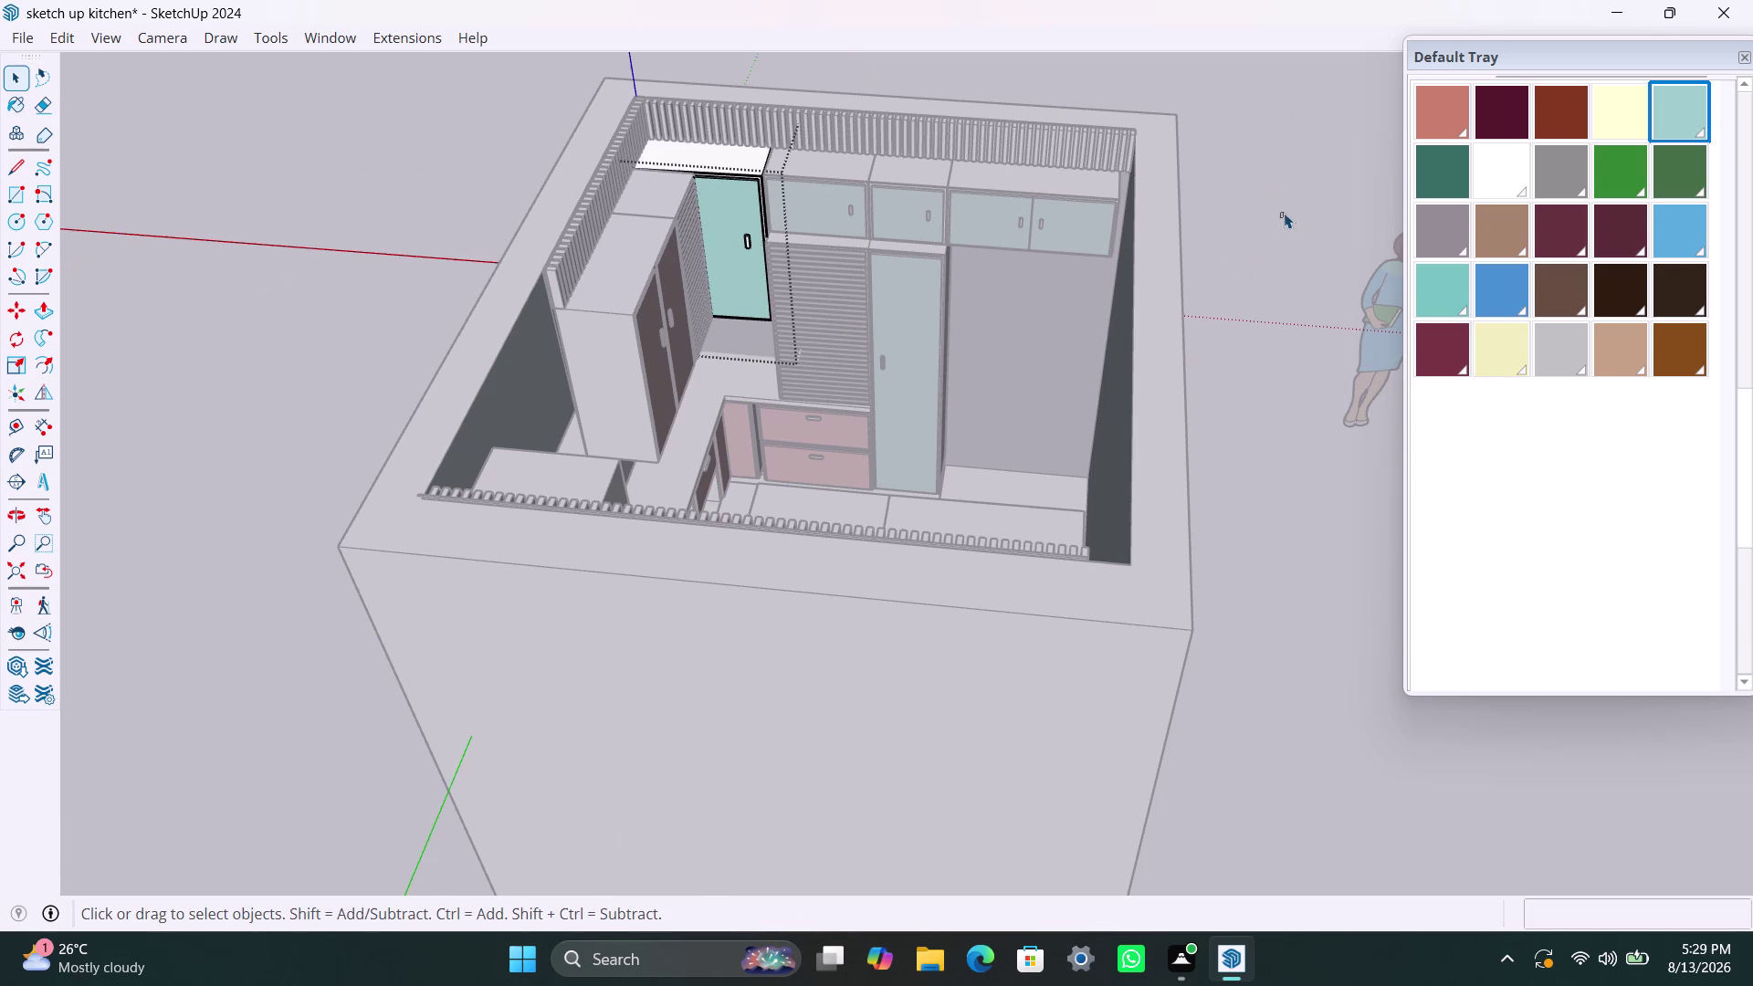
click(1284, 212)
Paint the top drawer front of the central base cabinet pale aqua.
scroll(down, 3)
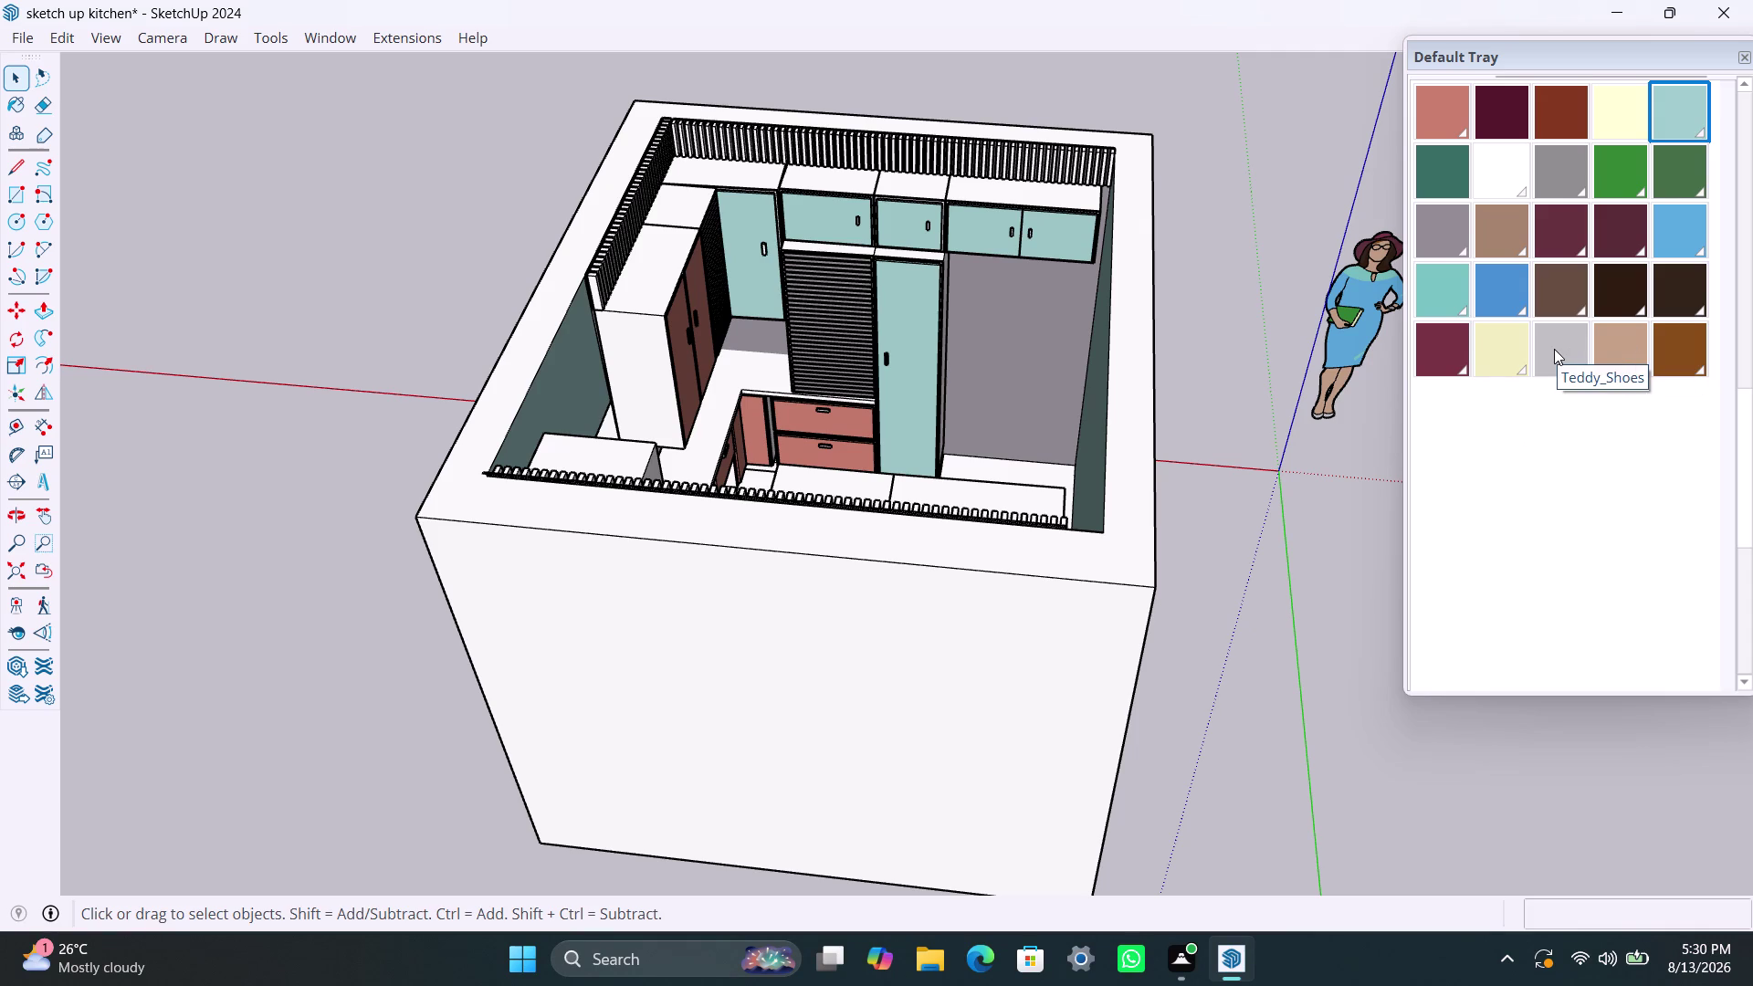
scroll(up, 3)
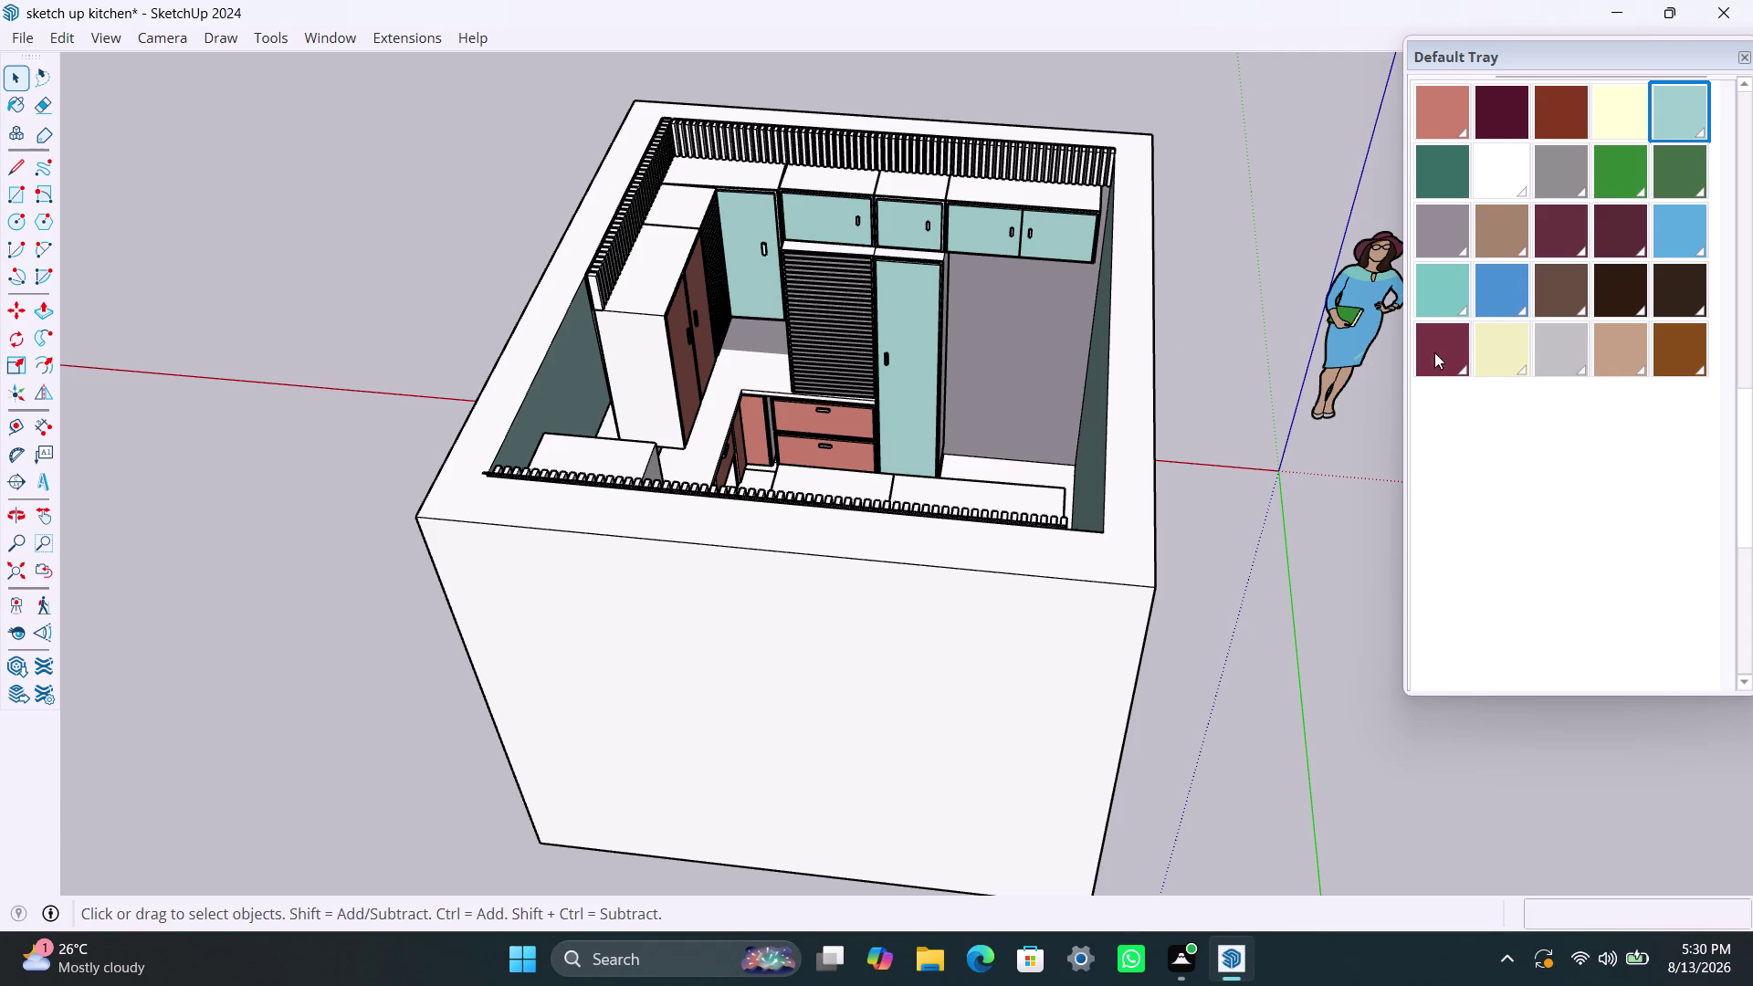
double_click(847, 418)
click(847, 417)
double_click(848, 418)
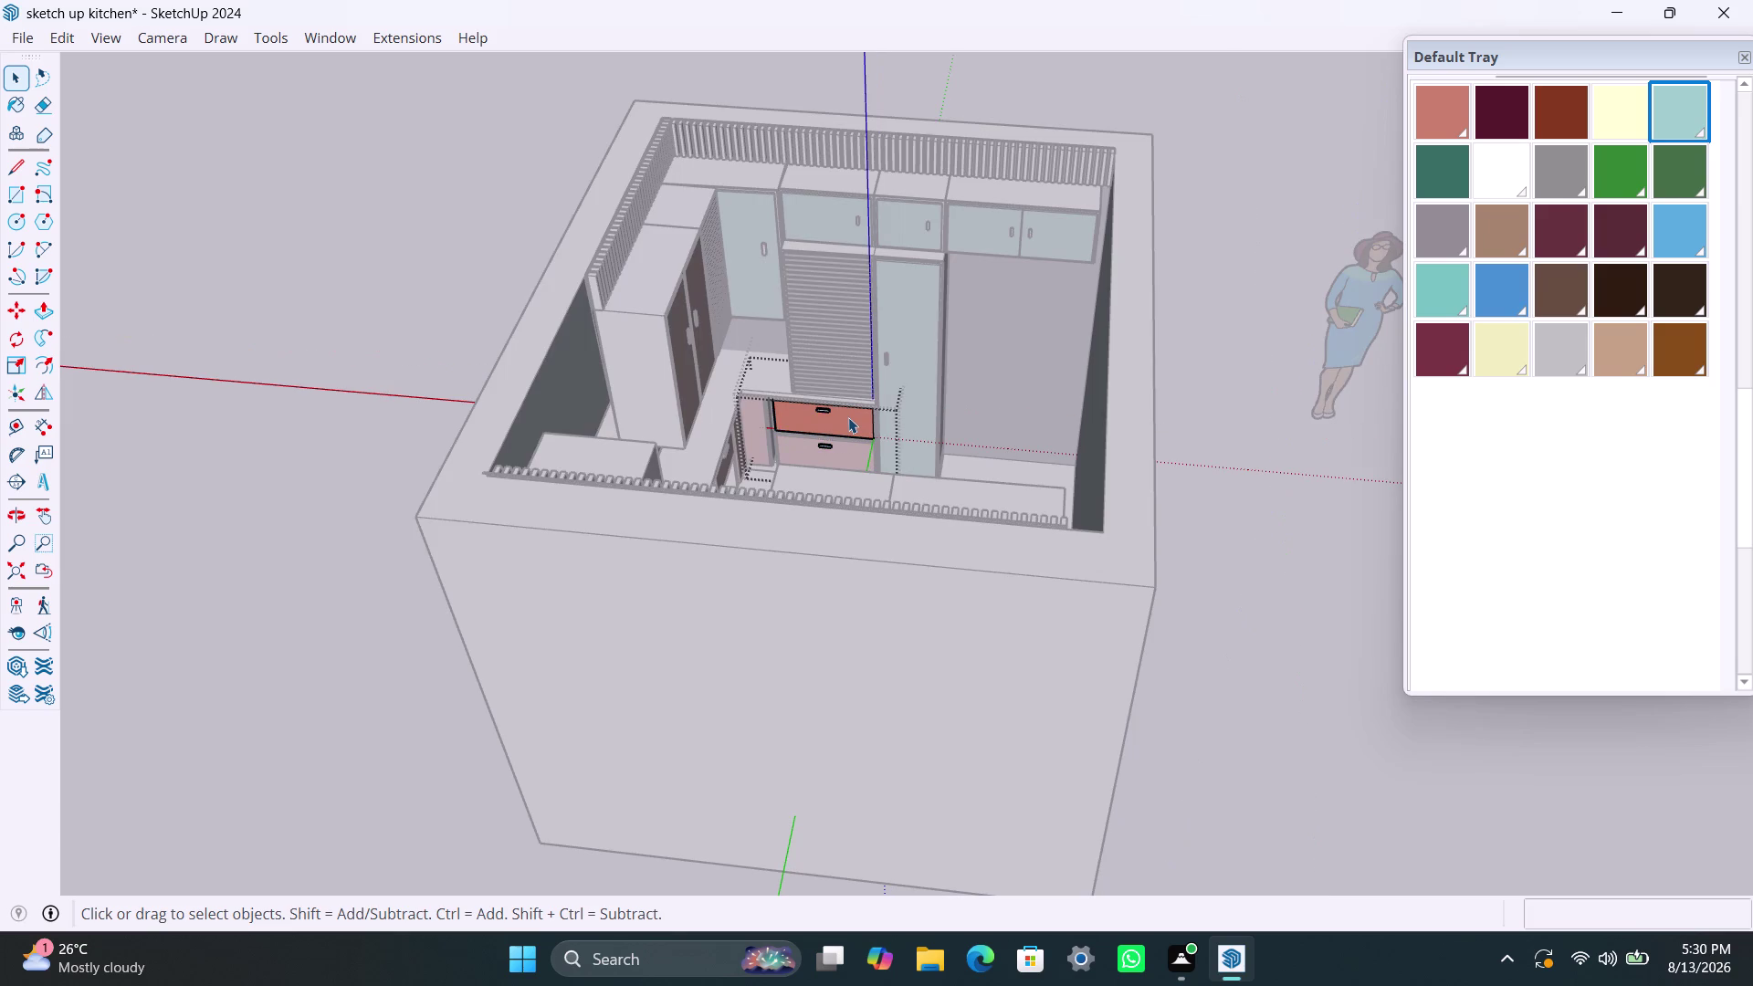
double_click(849, 417)
click(1676, 103)
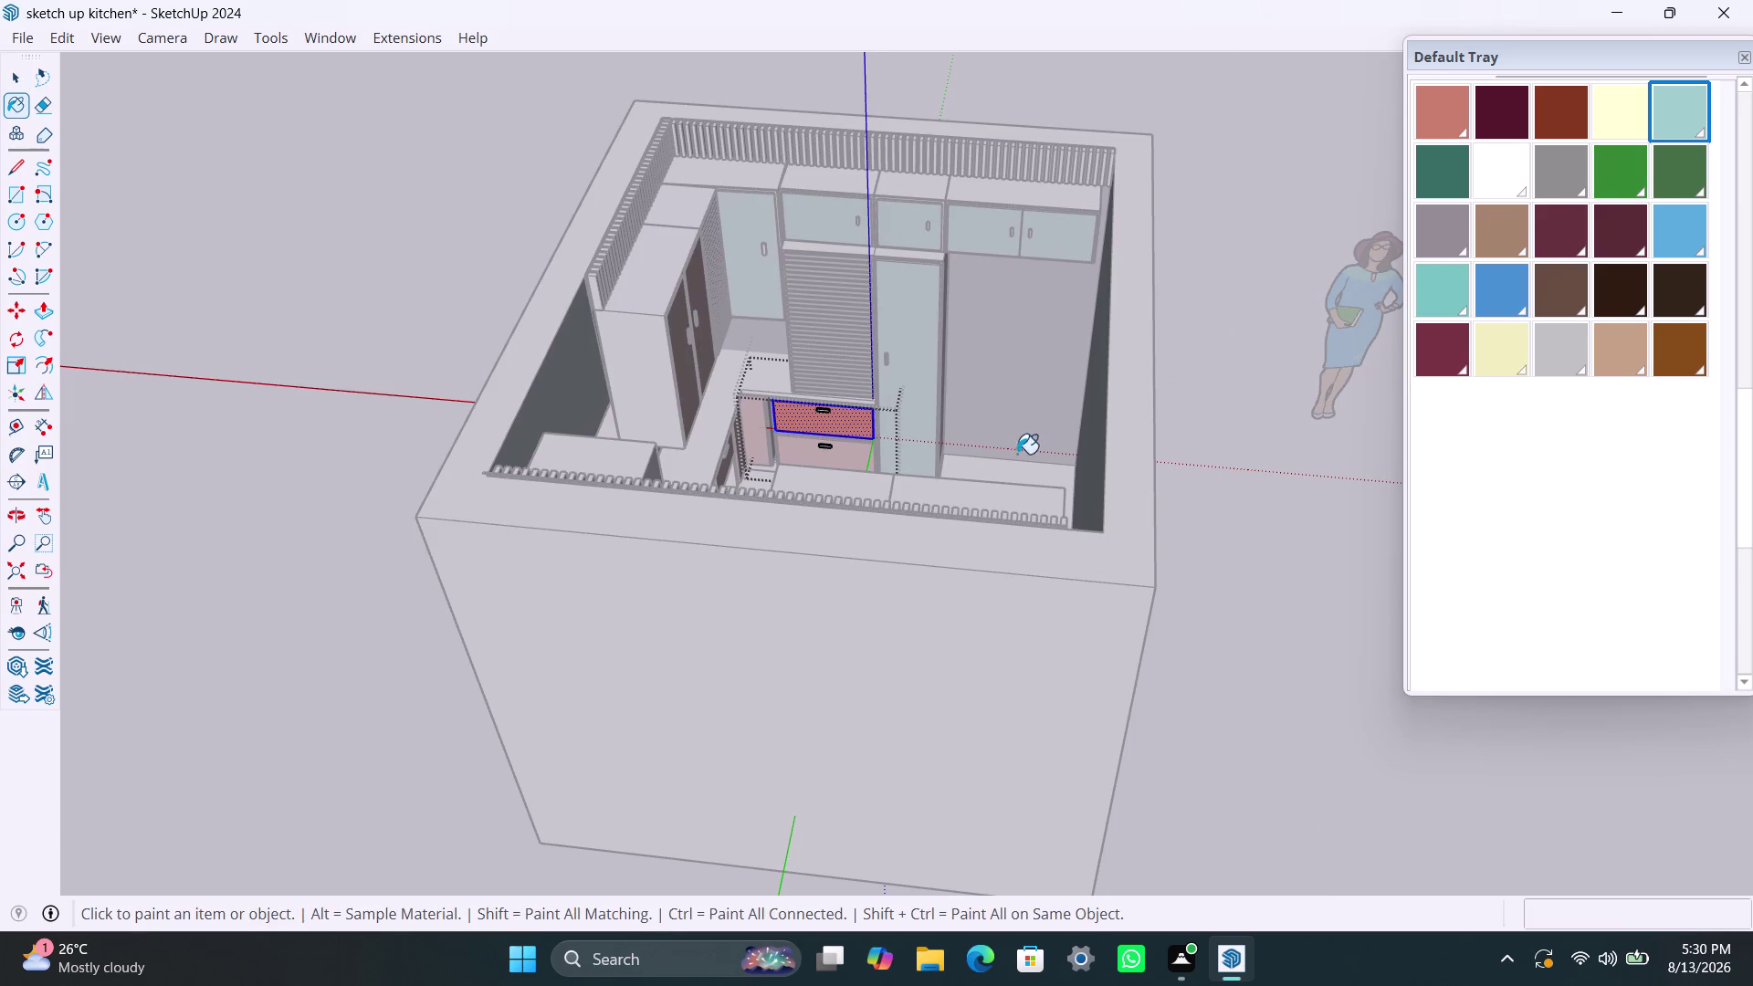
click(858, 432)
key(space)
Paint the bottom drawer front pale aqua.
triple_click(855, 459)
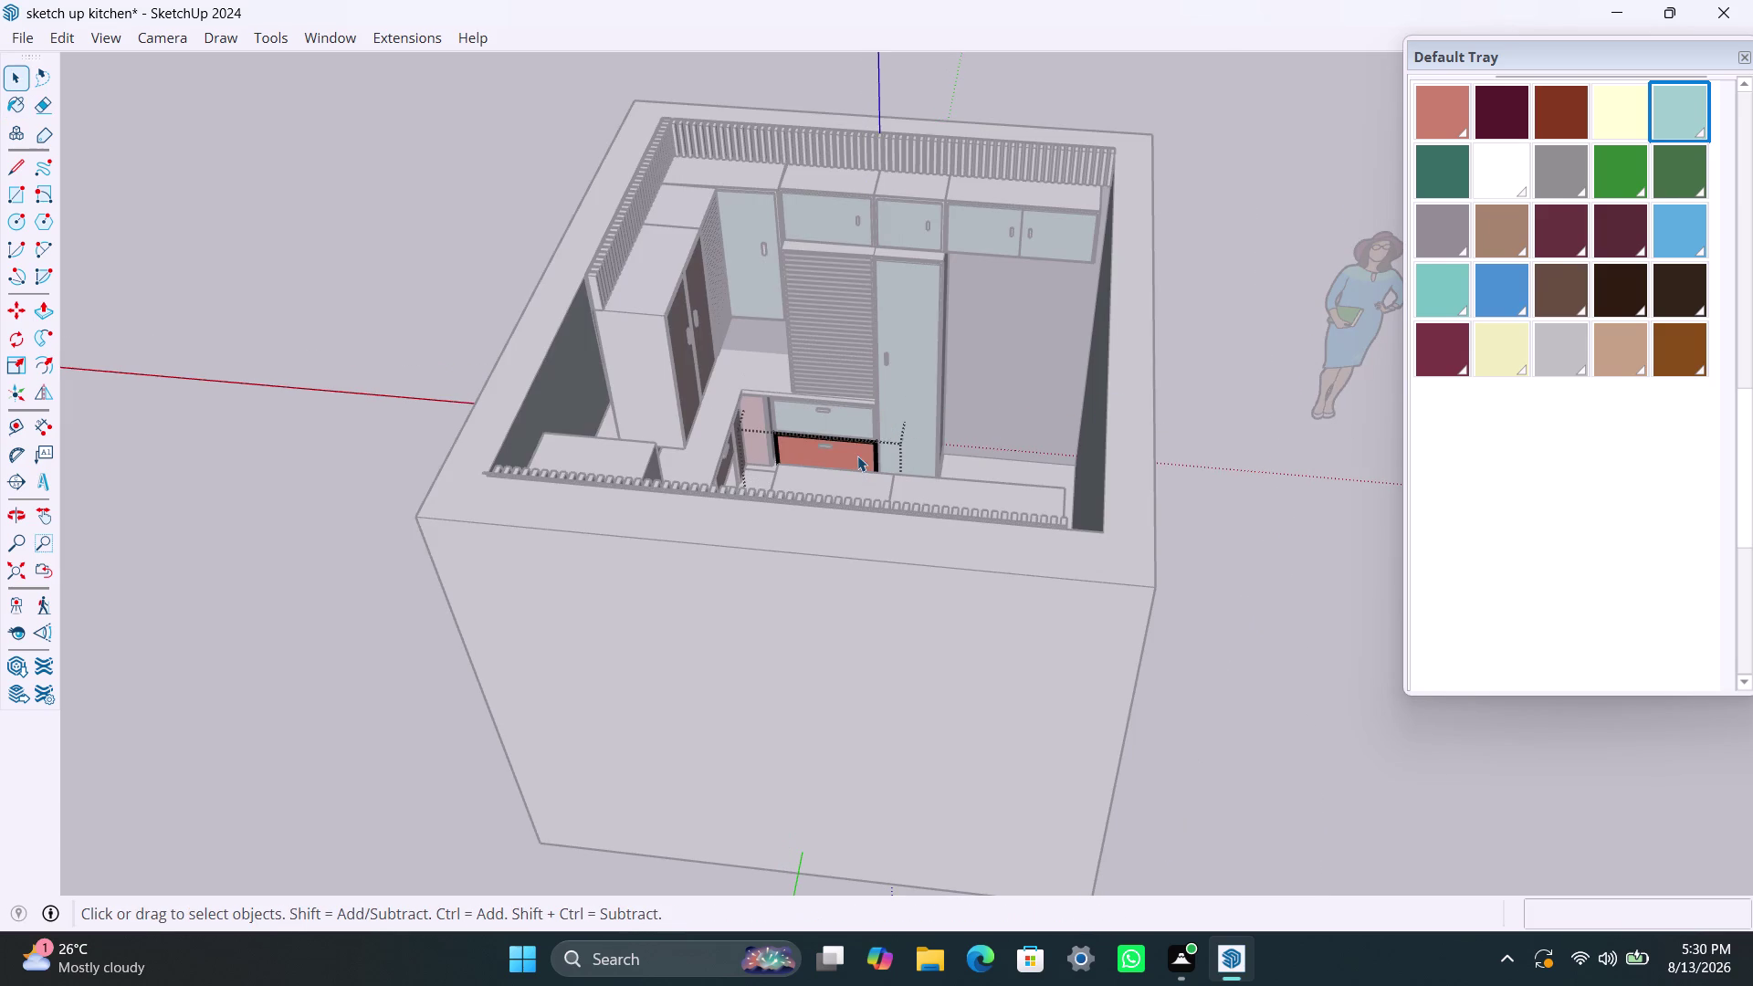
click(857, 456)
double_click(857, 456)
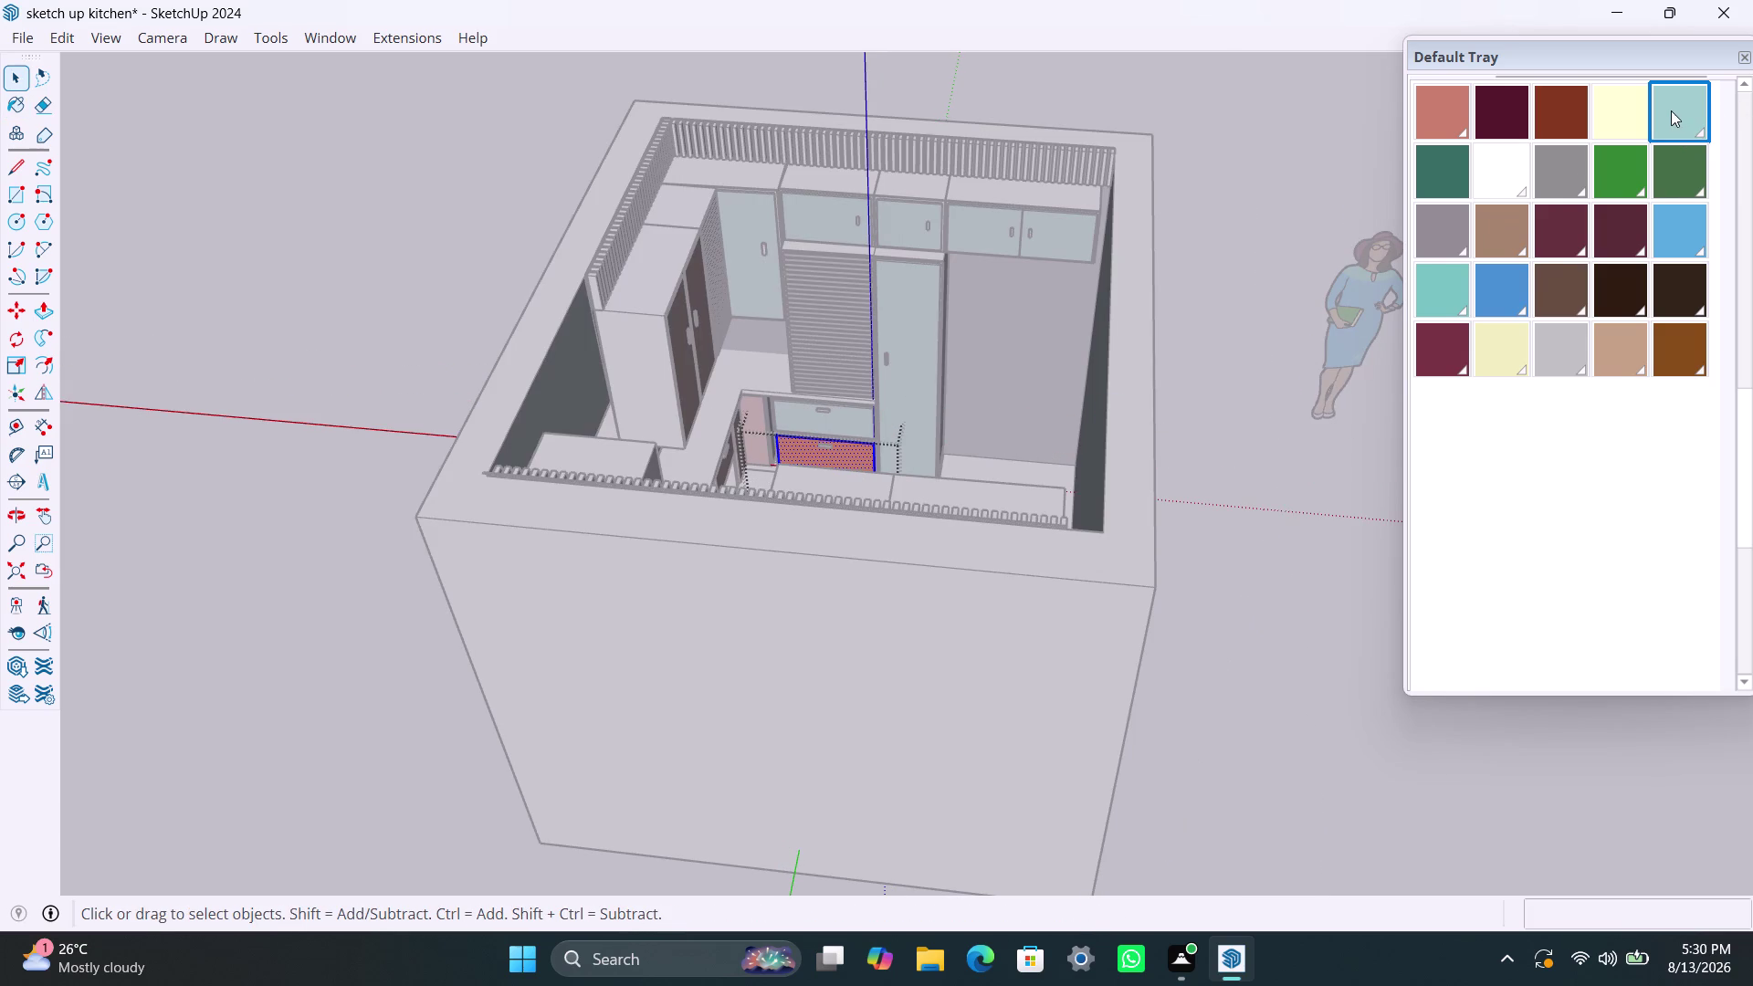
click(1671, 110)
click(858, 470)
key(space)
scroll(down, 3)
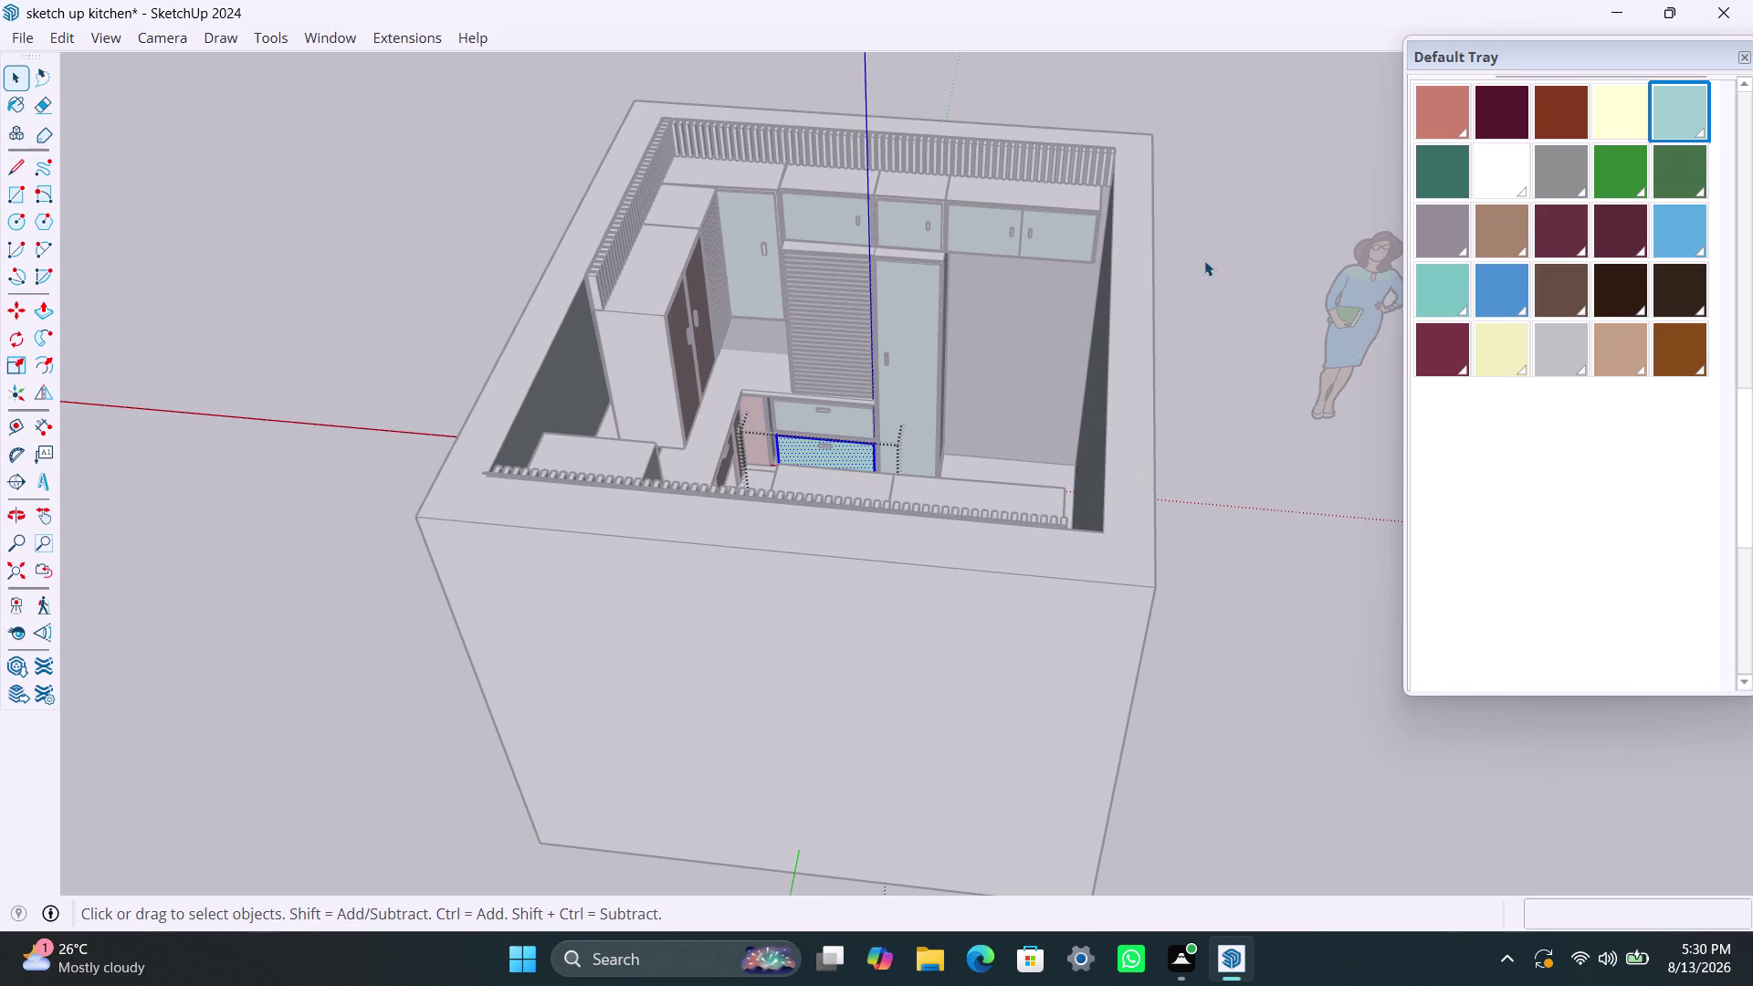
Zoom to the corner base cabinet and paint its left door pale aqua.
middle_drag(942, 408, 540, 480)
scroll(up, 3)
click(944, 480)
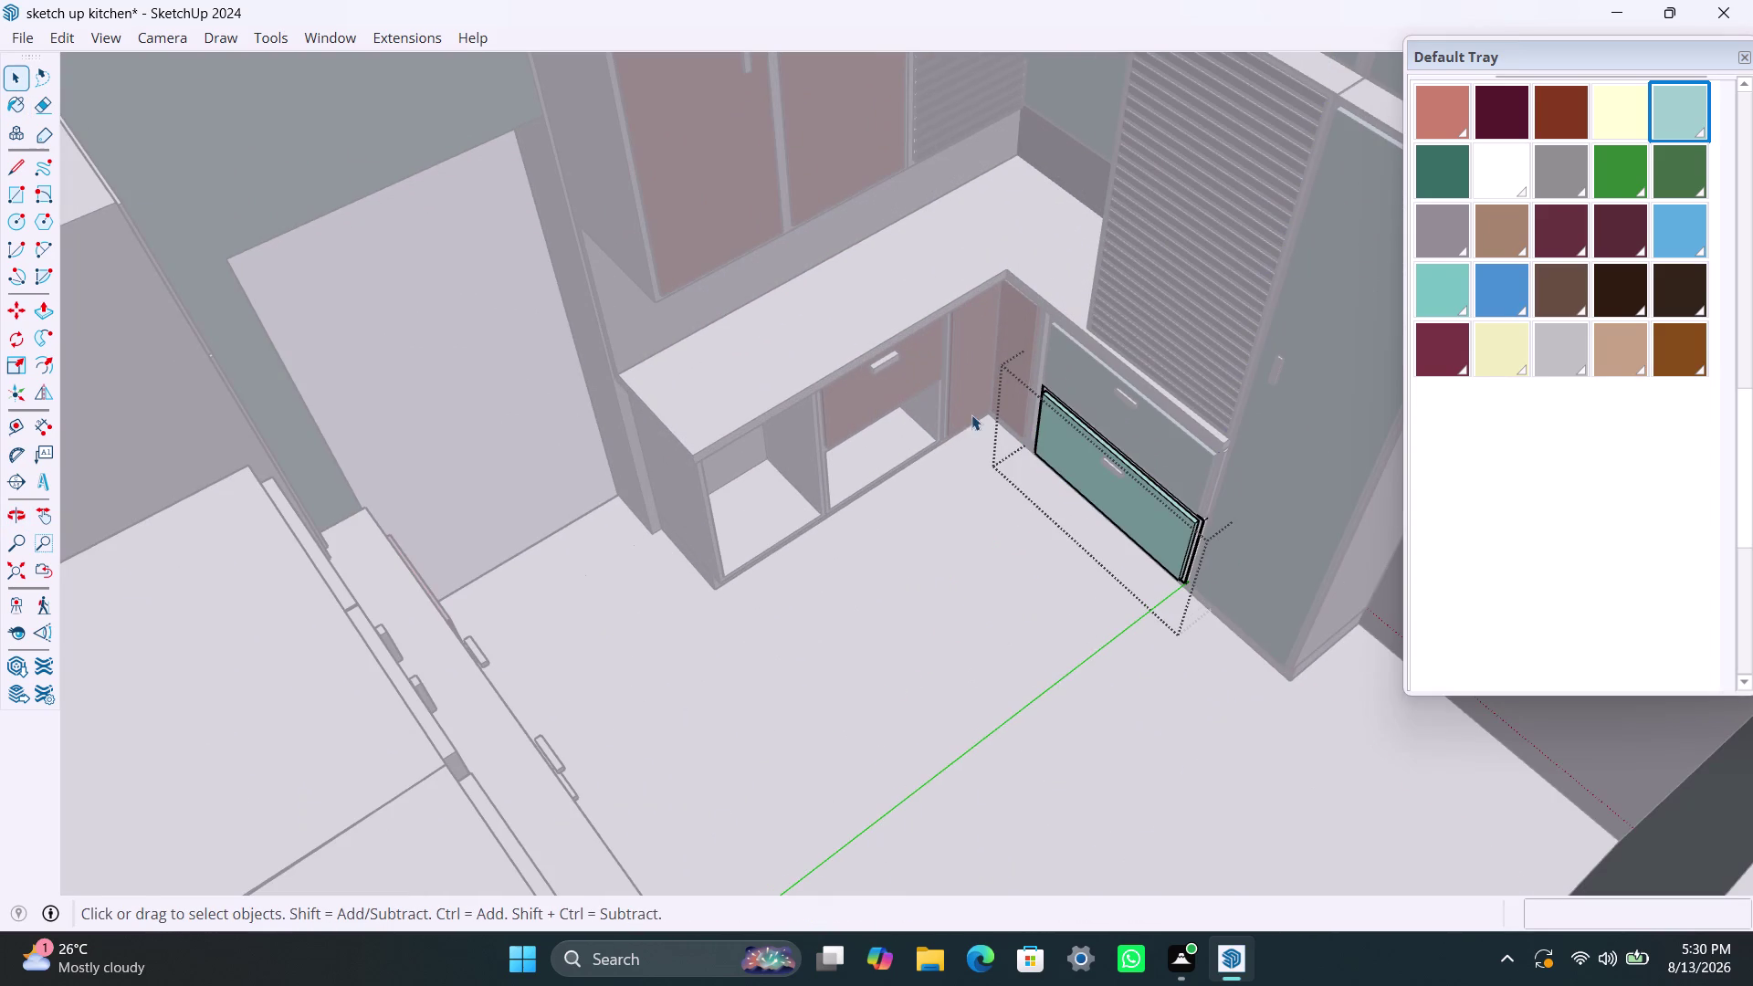
double_click(973, 354)
double_click(973, 352)
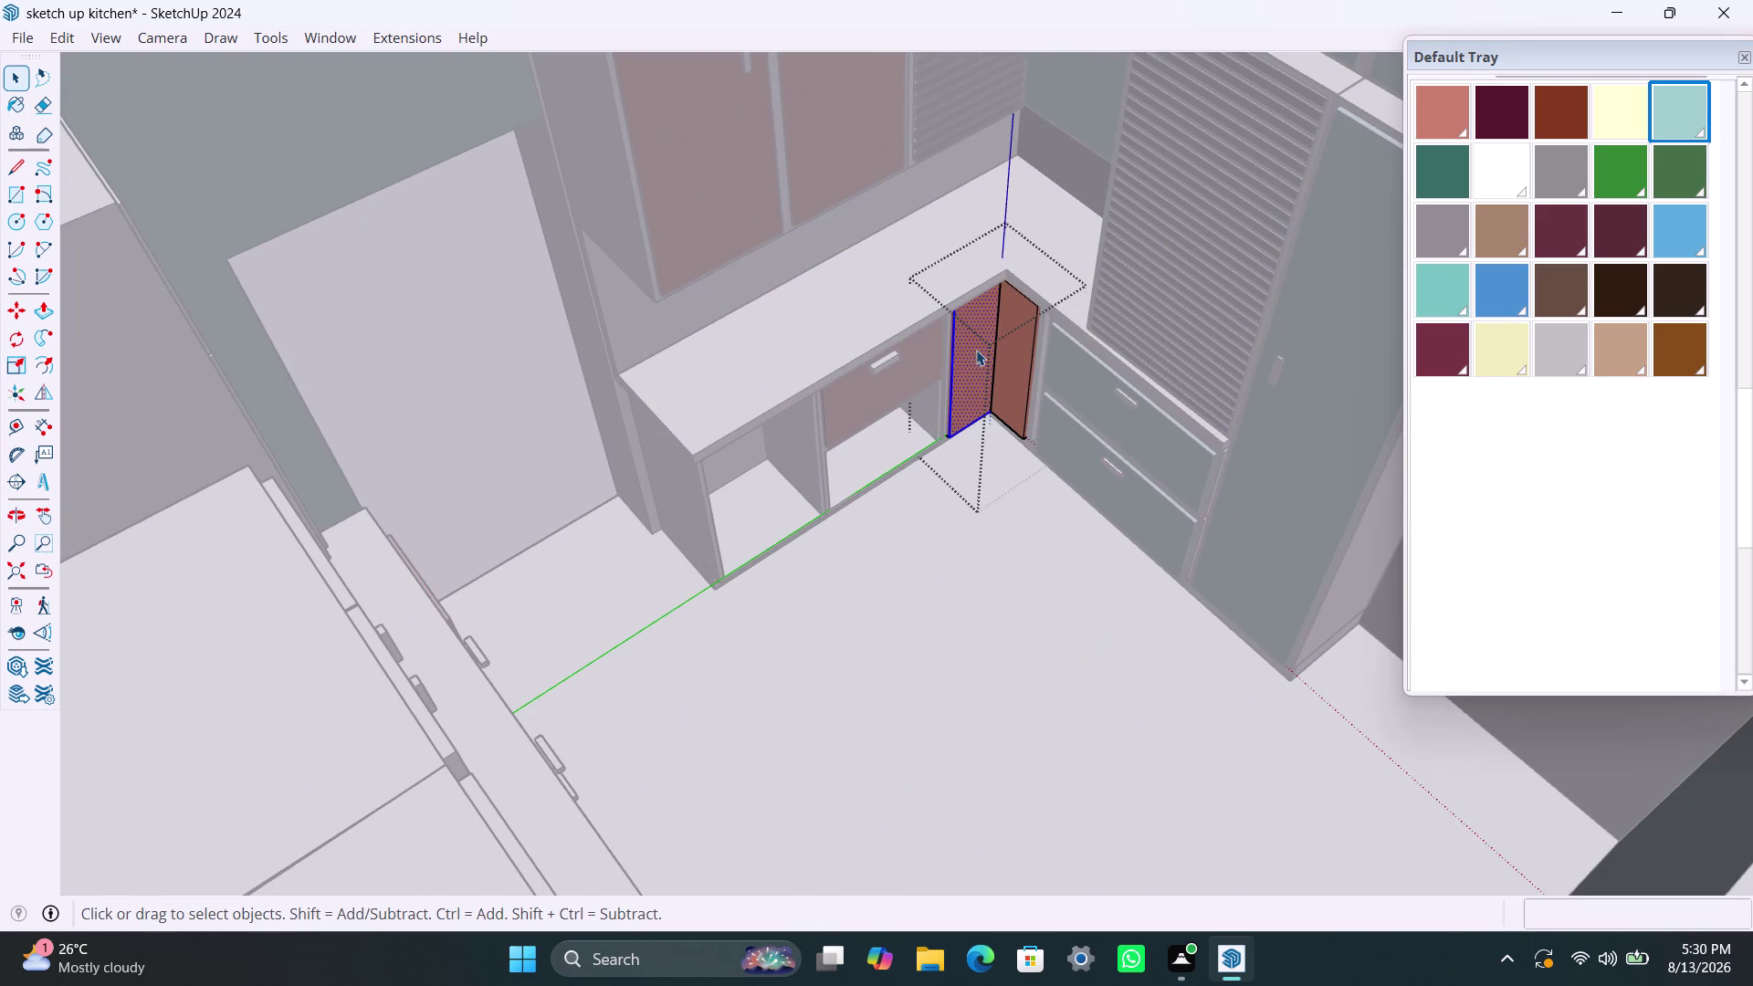
click(1674, 105)
click(978, 314)
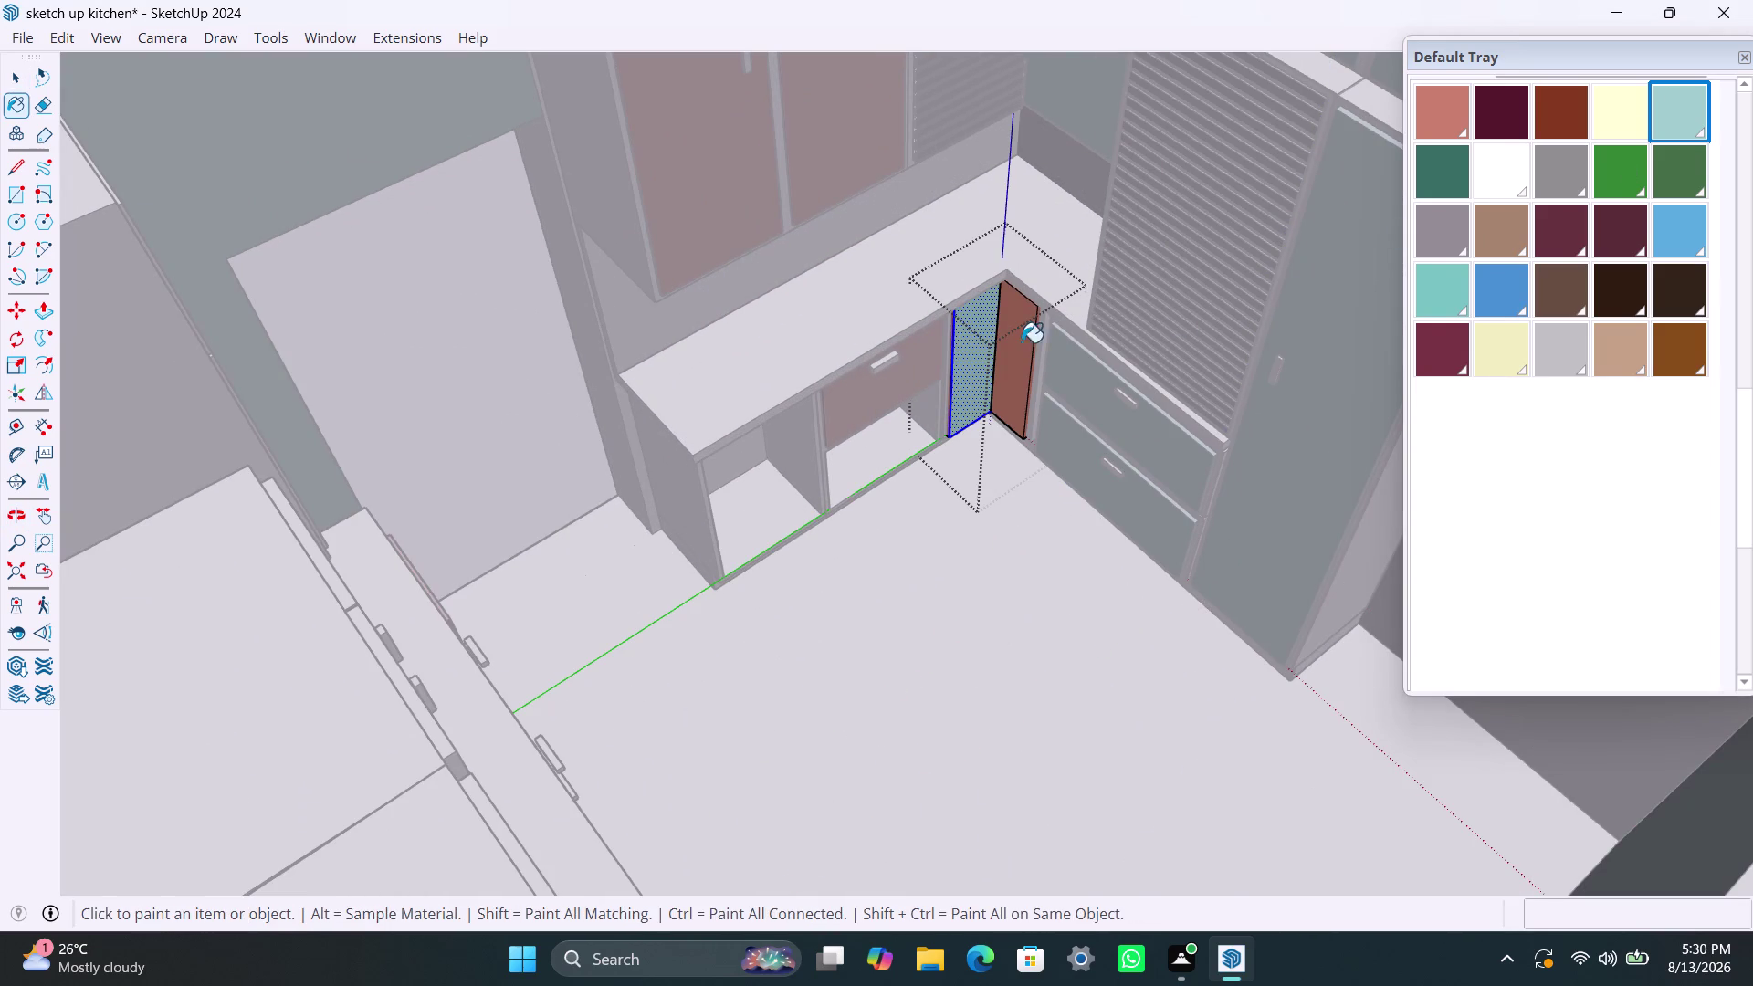
key(space)
Make a first attempt at painting the right corner door pale aqua.
double_click(1015, 350)
click(1018, 349)
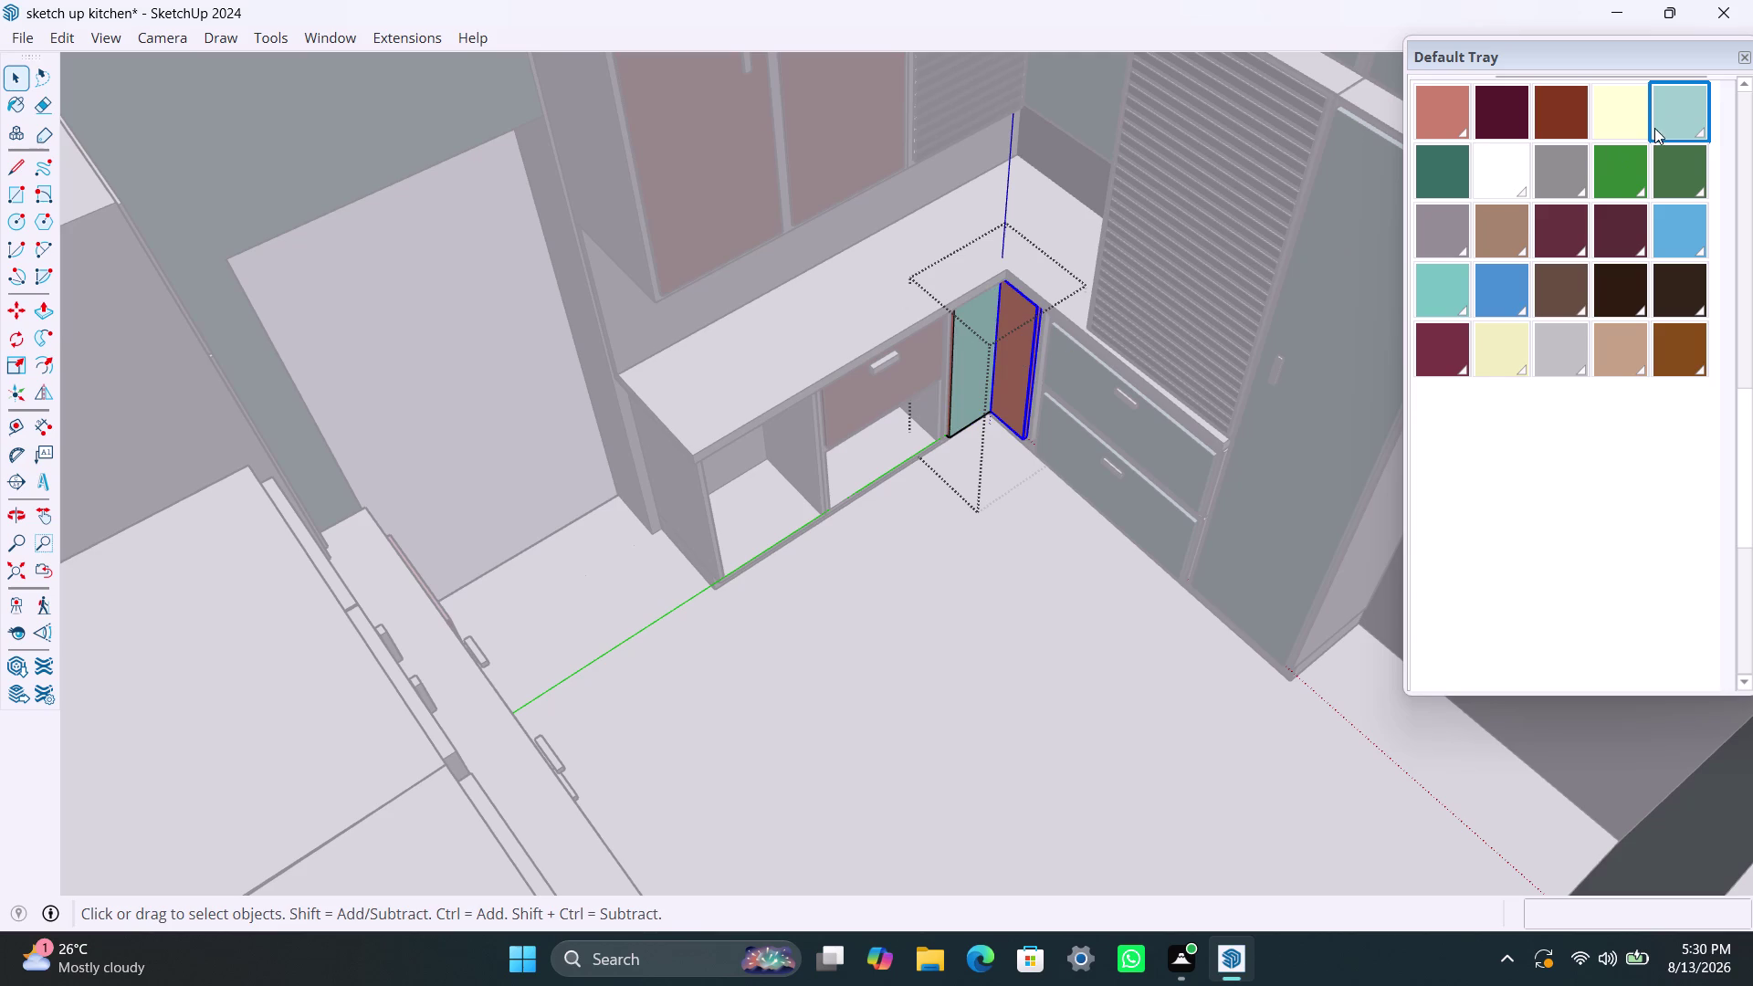
click(1680, 119)
click(1020, 354)
key(space)
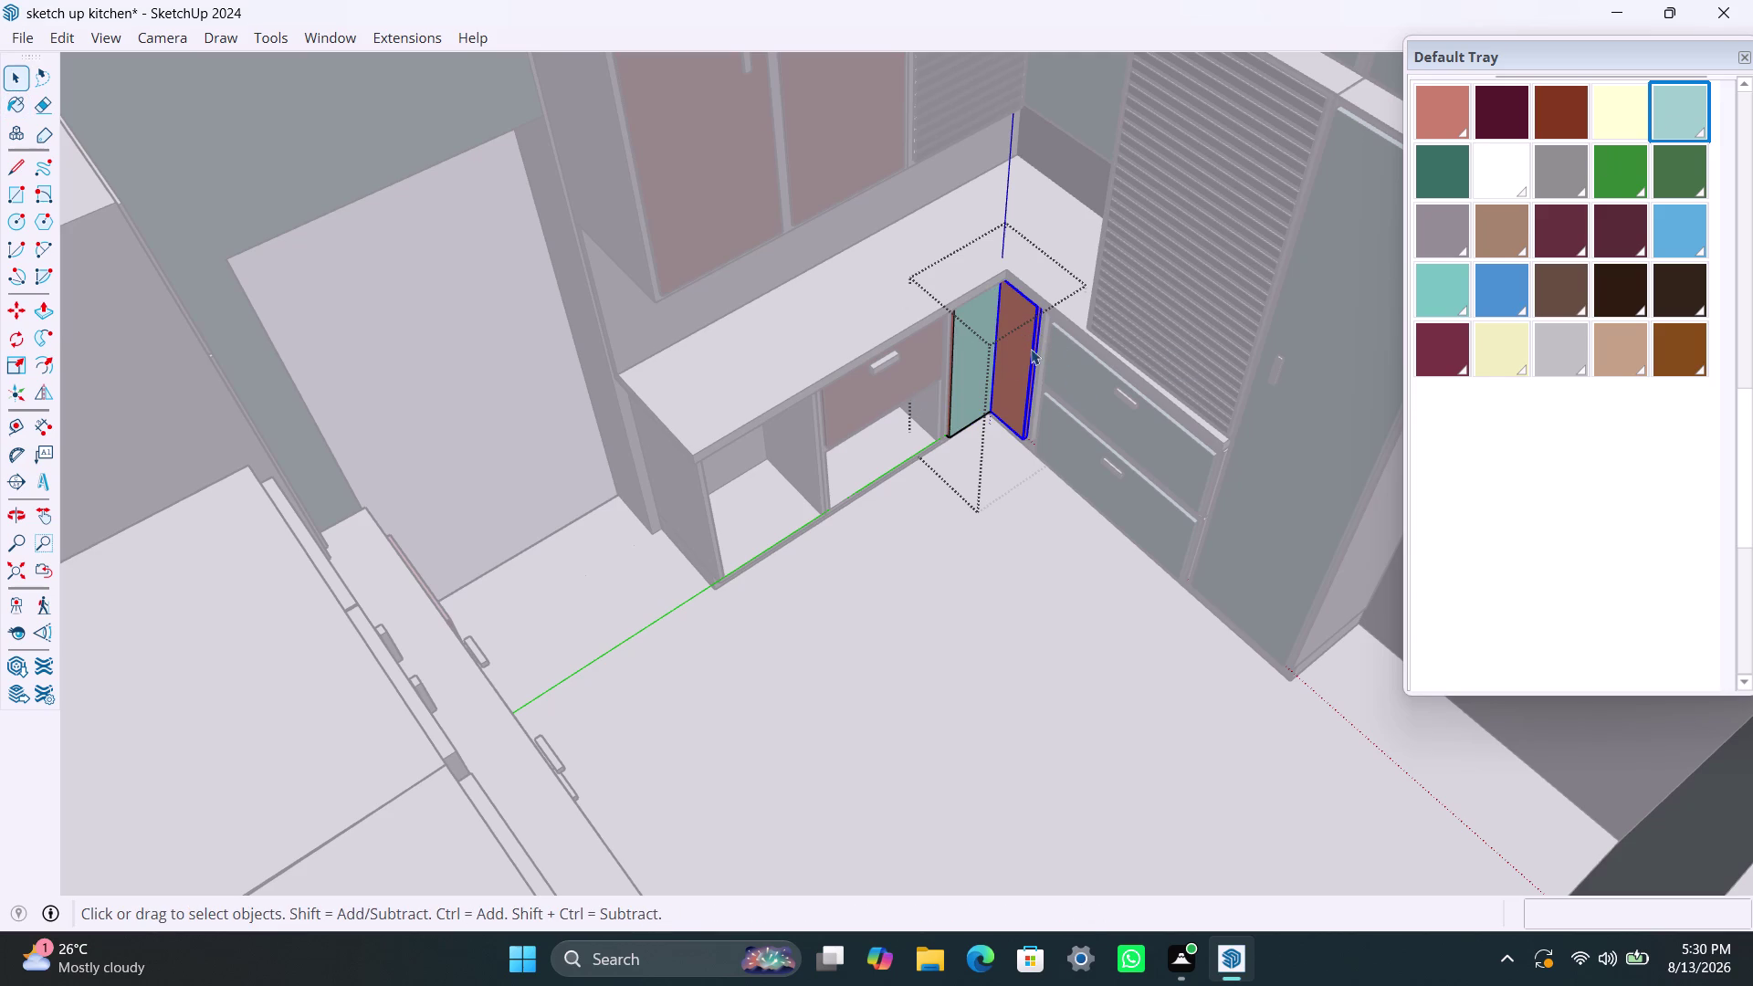
click(1031, 348)
click(1695, 107)
click(1015, 381)
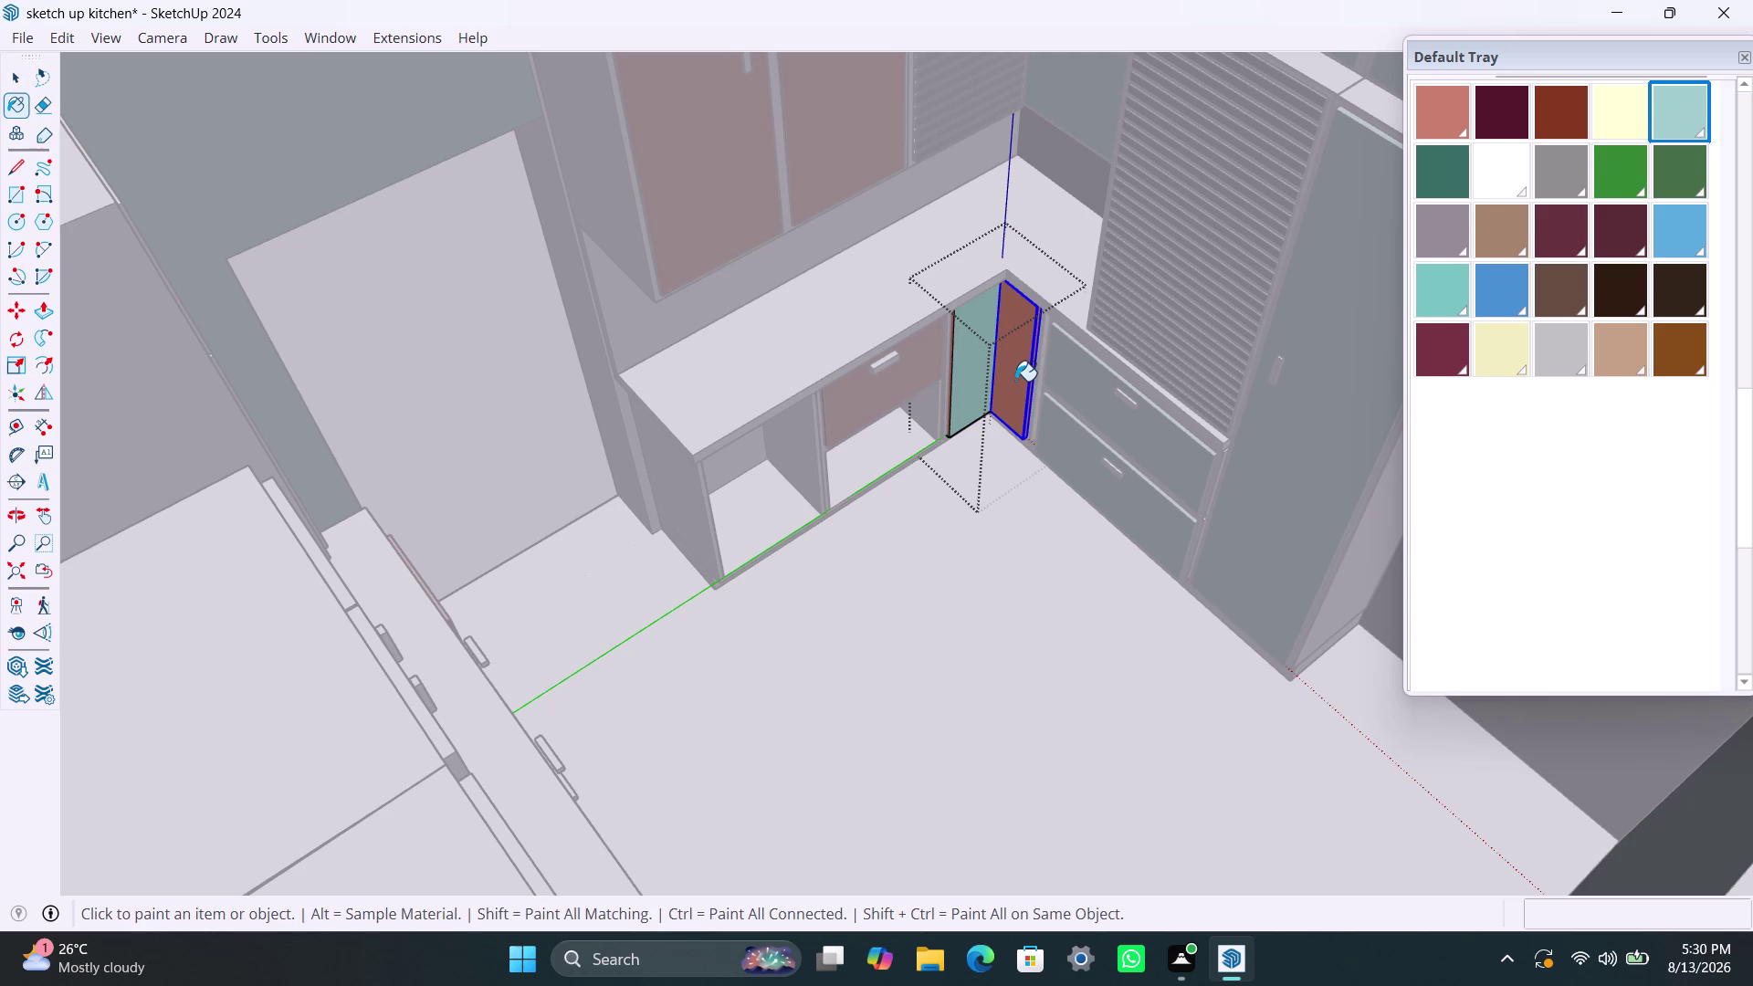
key(space)
Reselect the right corner door face, paint it pale aqua, and deselect.
triple_click(1013, 373)
click(1013, 373)
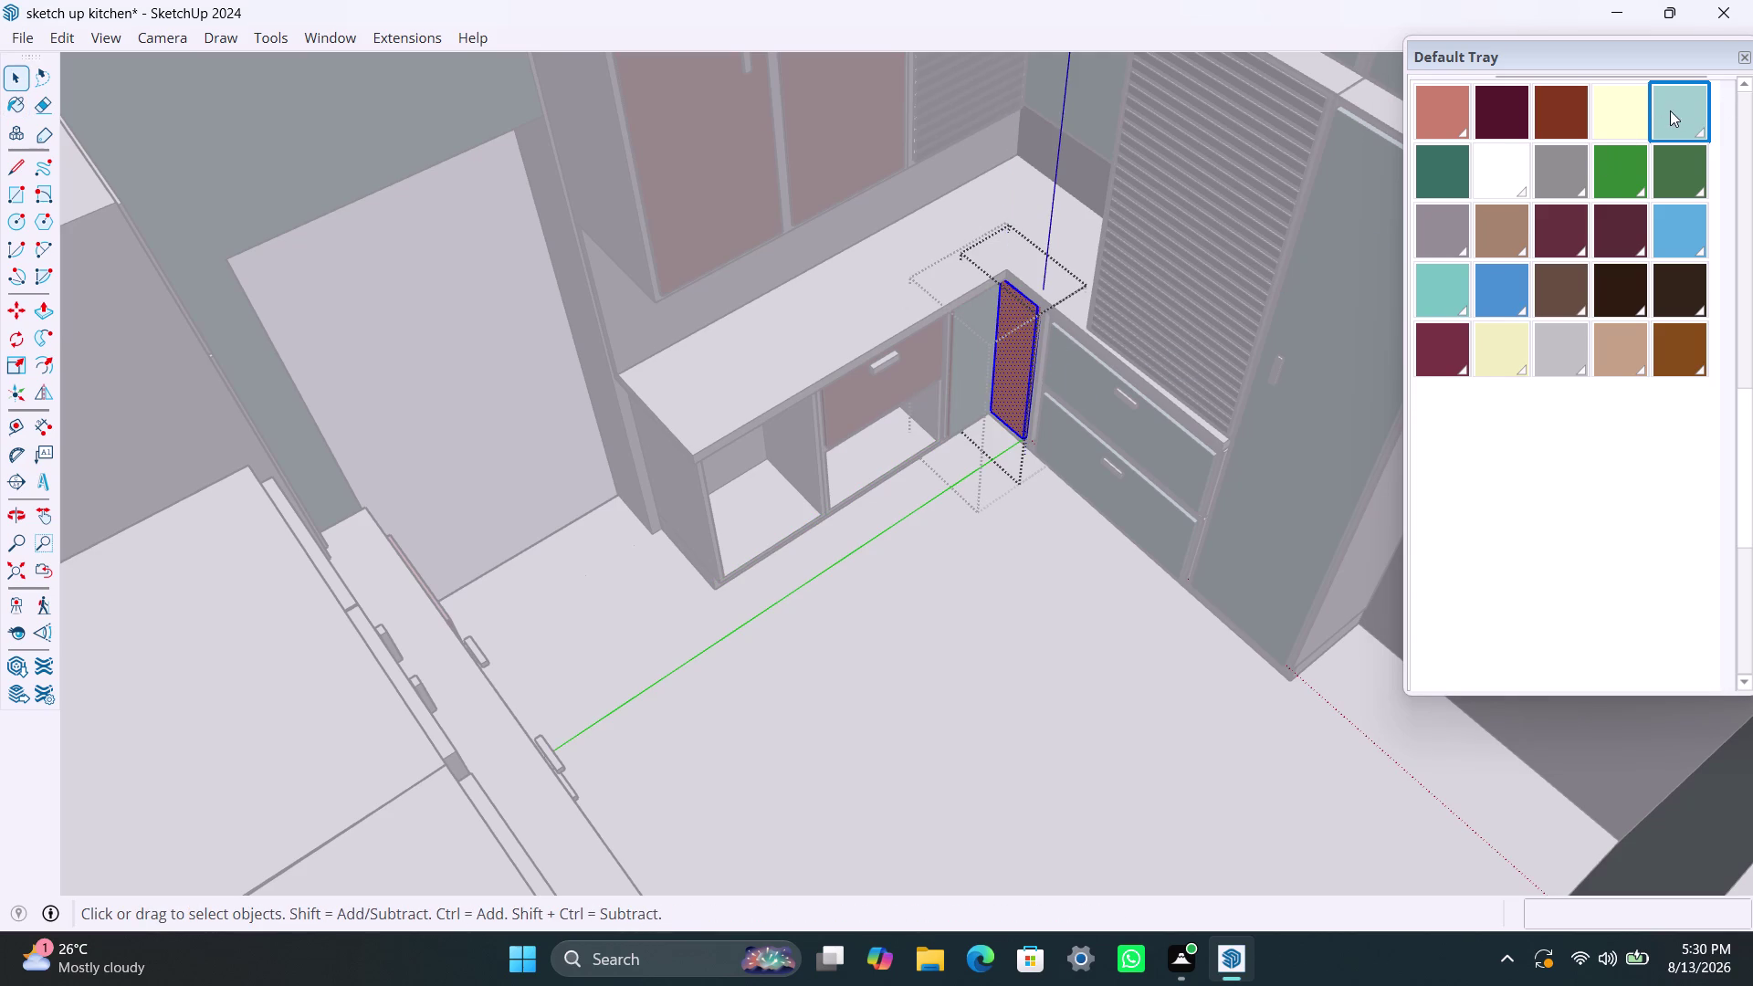
click(1667, 111)
click(1024, 380)
key(space)
click(973, 513)
Turn the view to the next pink drawer front and select it.
scroll(down, 3)
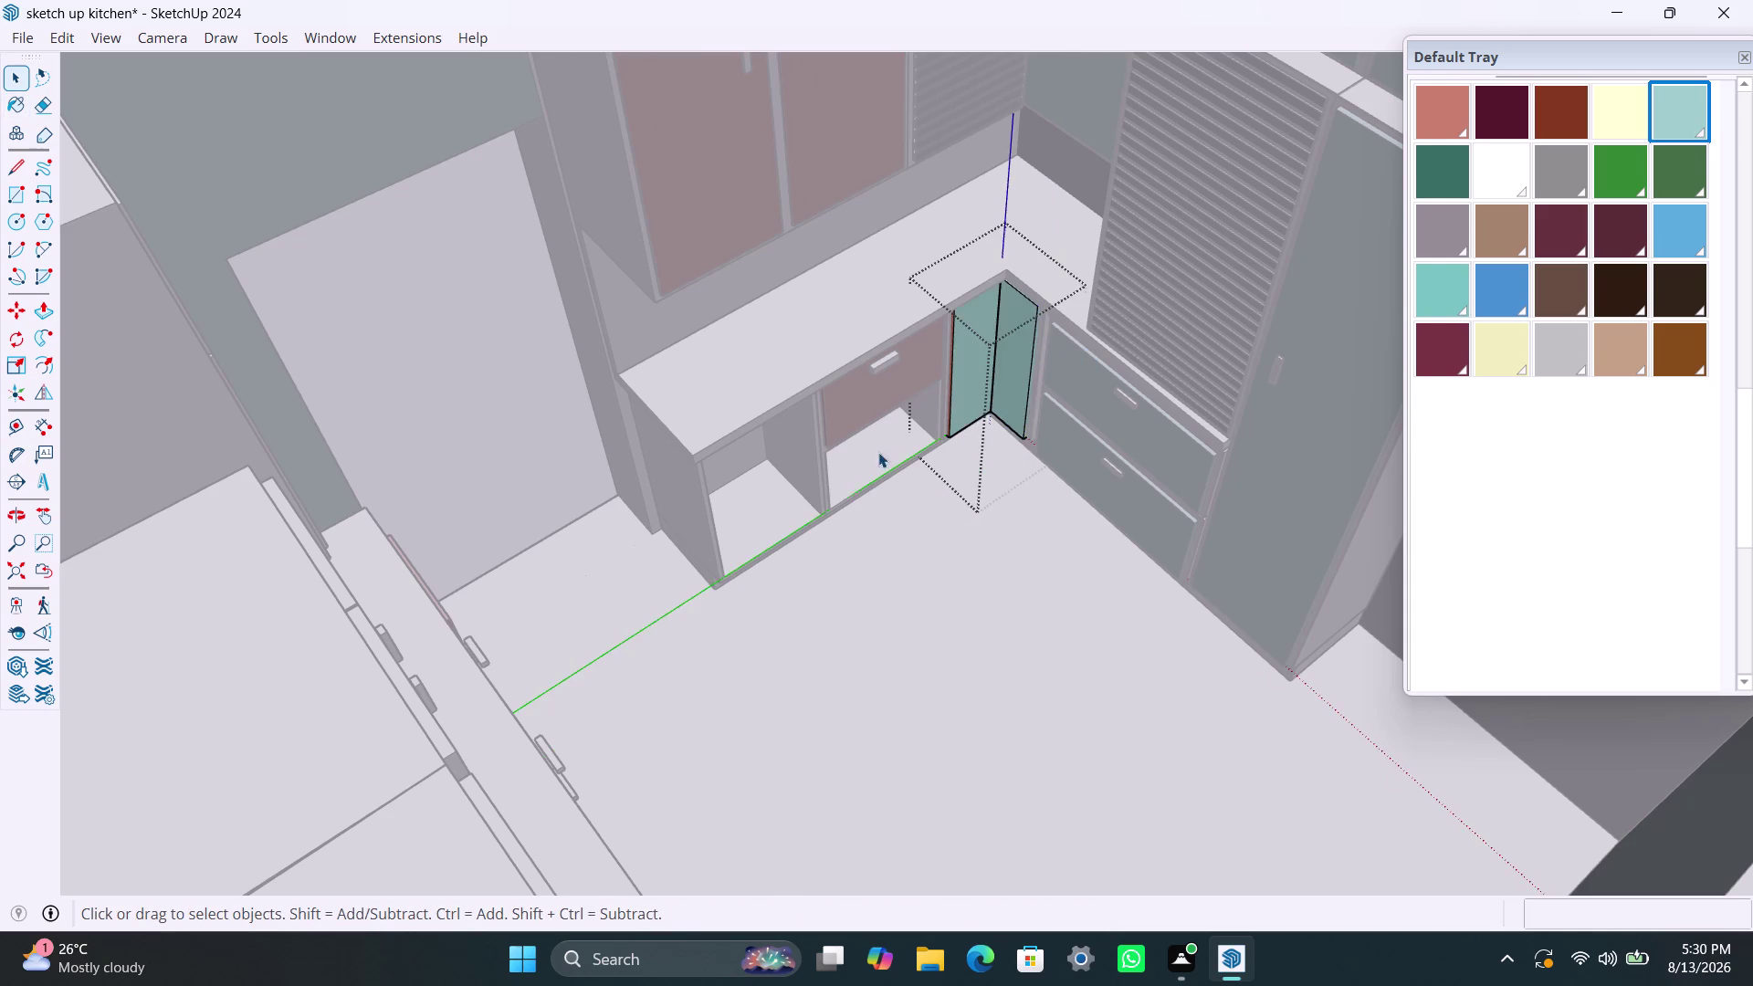
scroll(down, 3)
middle_drag(883, 477, 653, 488)
scroll(up, 3)
triple_click(990, 402)
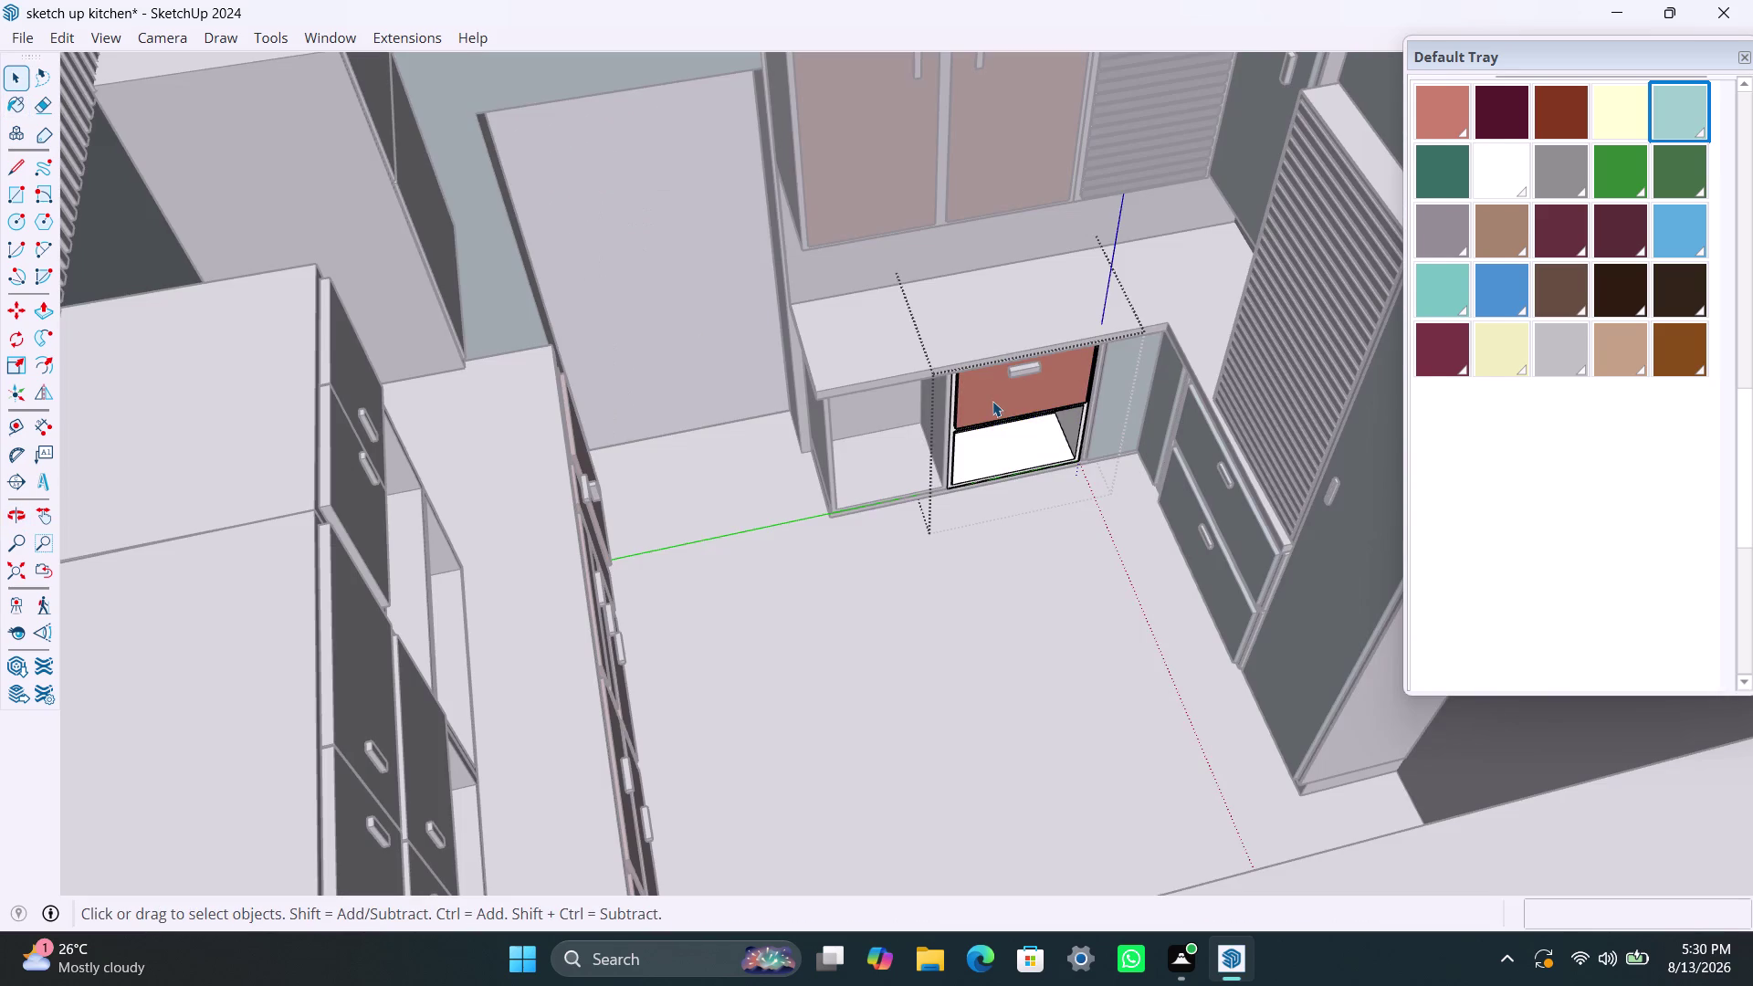